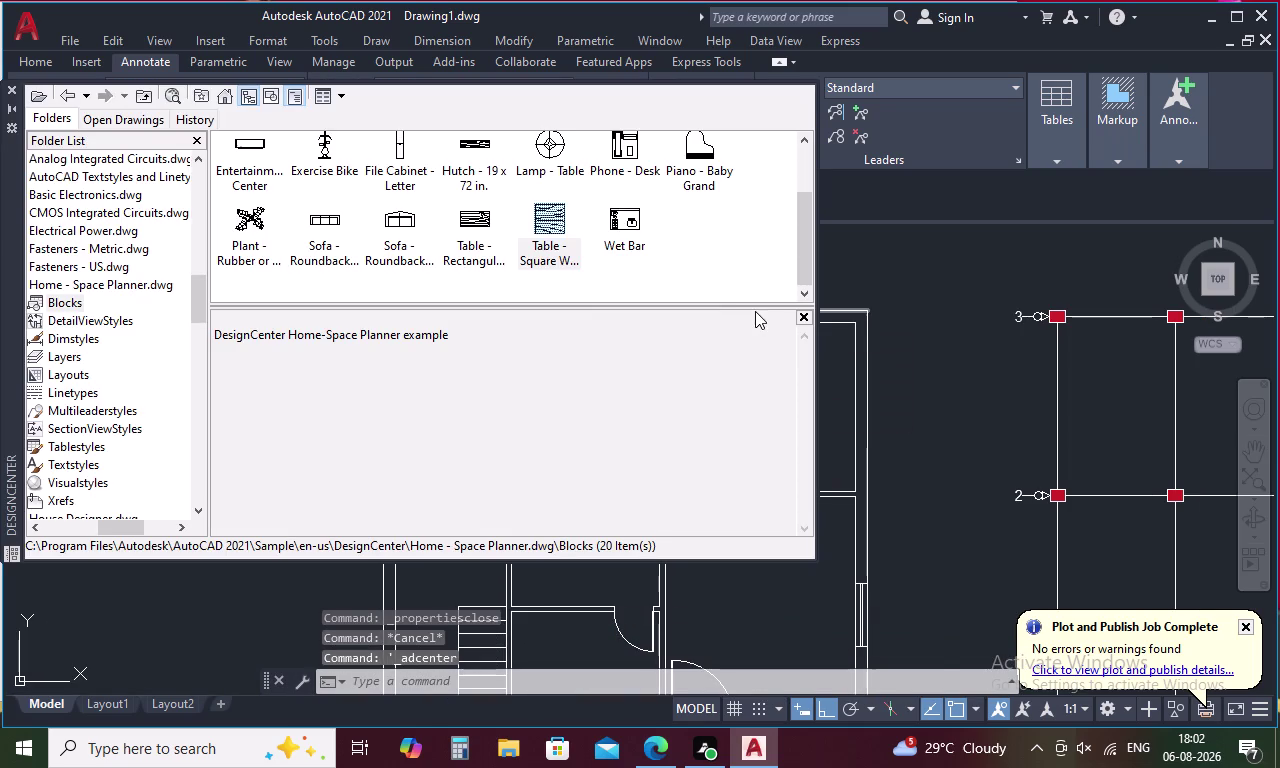
Insert the roundback sofa at the top of the room and the lamp table below it.
click(385, 215)
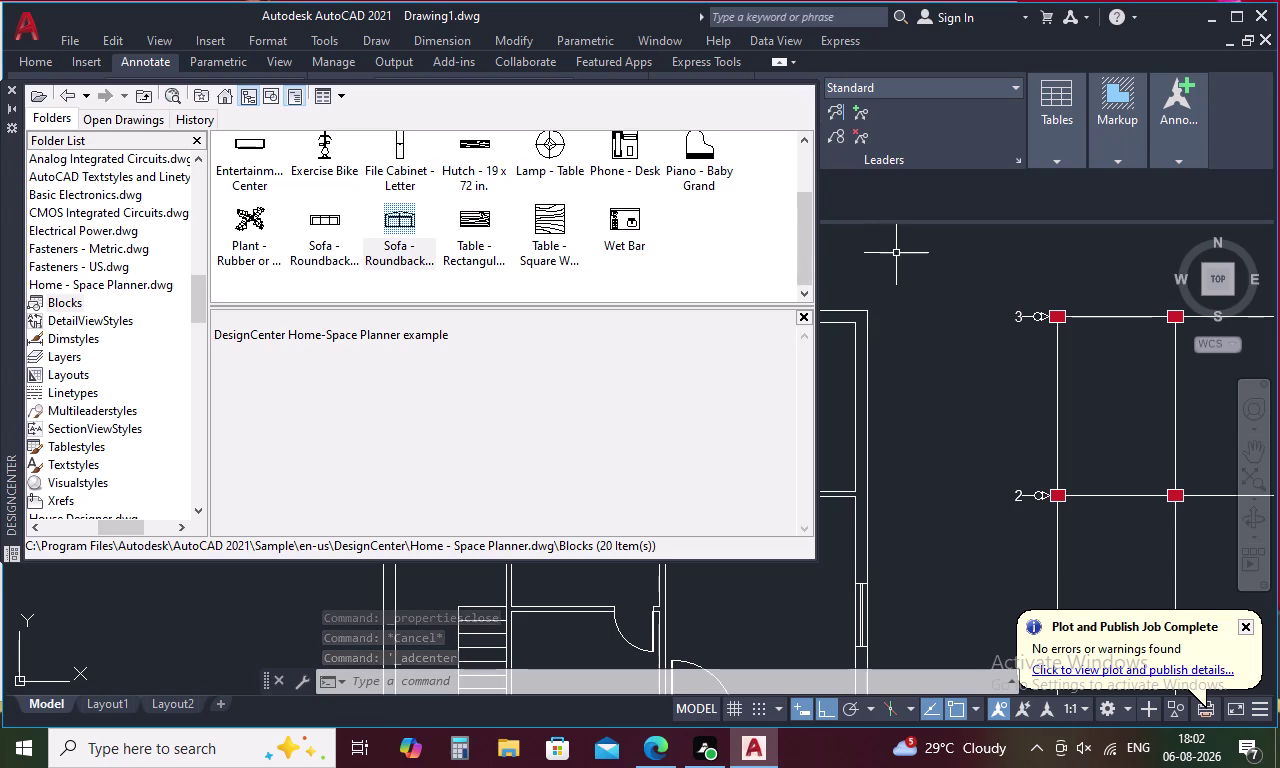
double_click(322, 220)
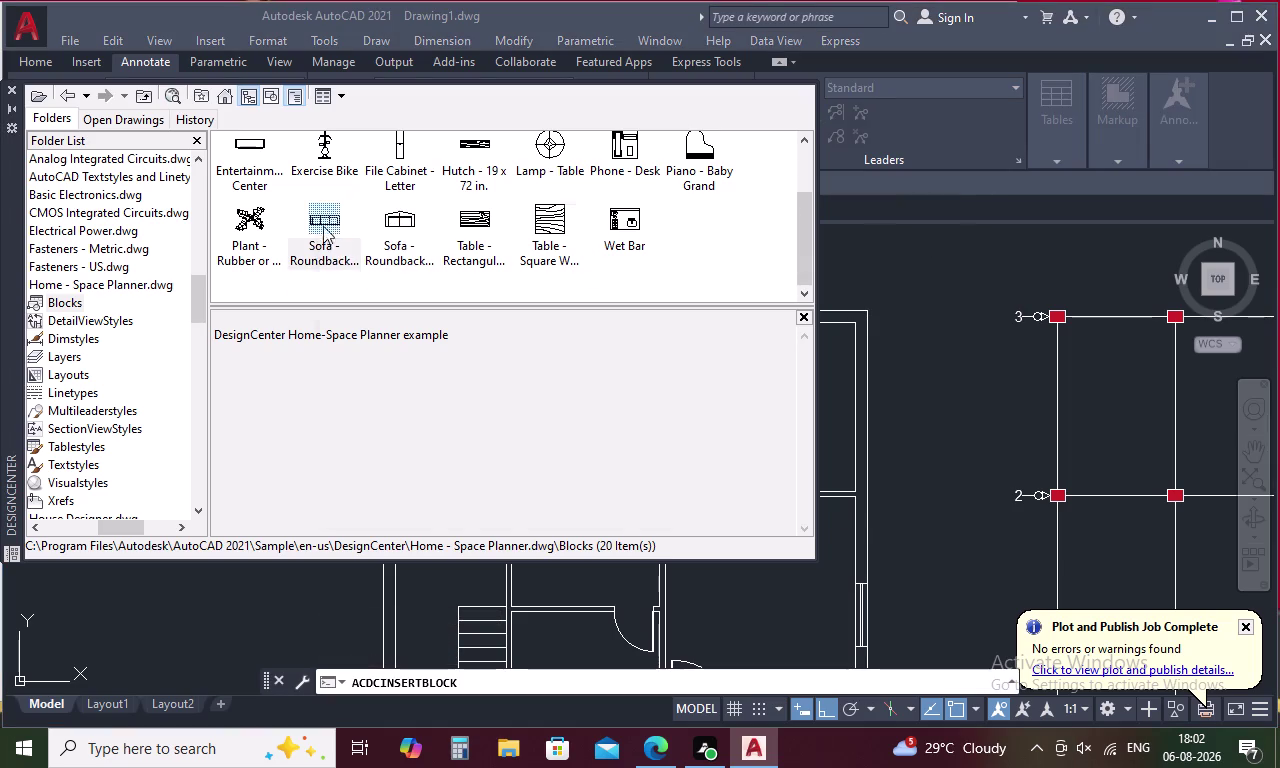
click(759, 496)
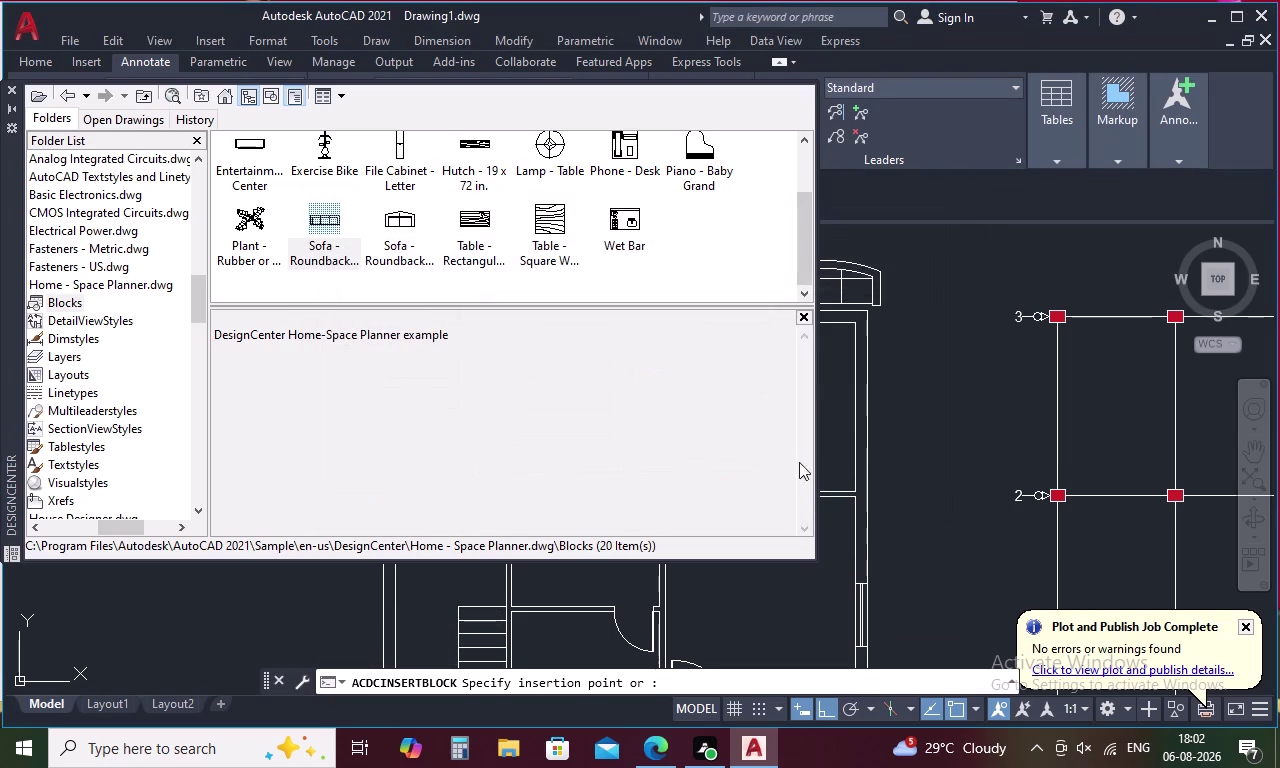
click(956, 245)
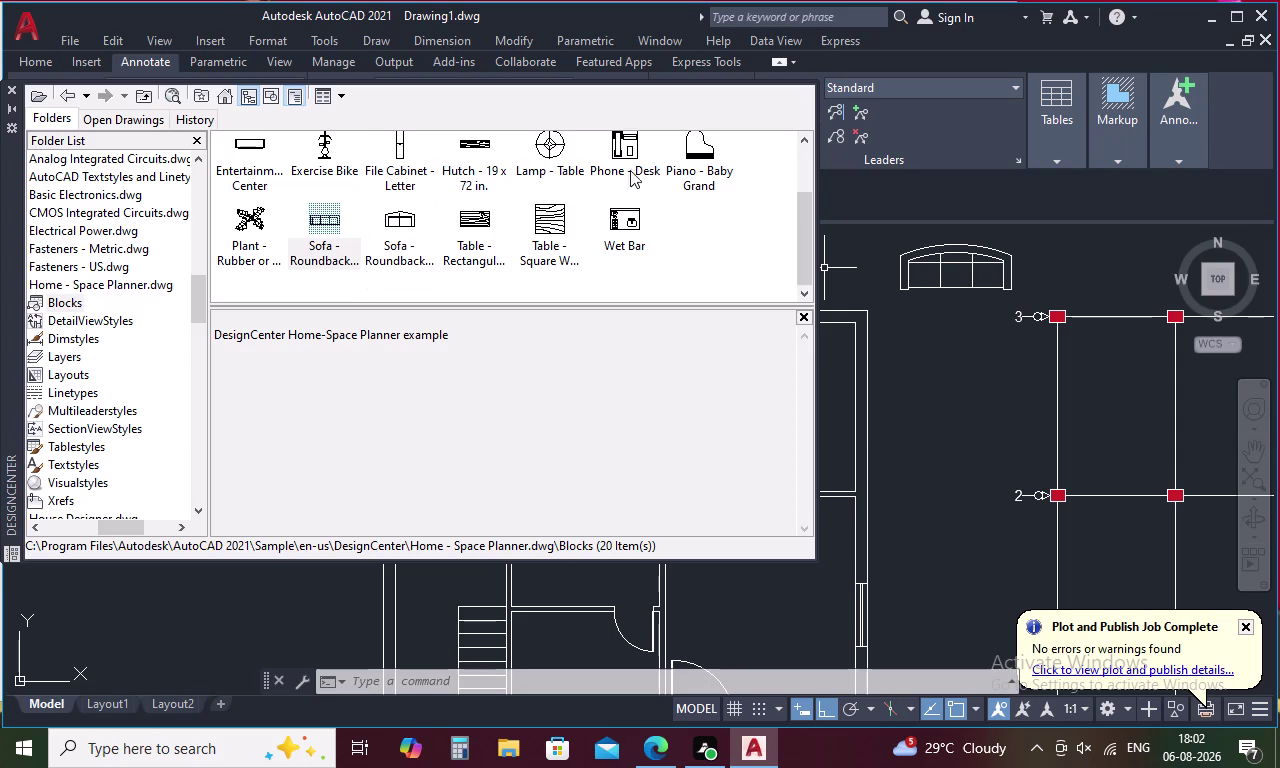
double_click(553, 154)
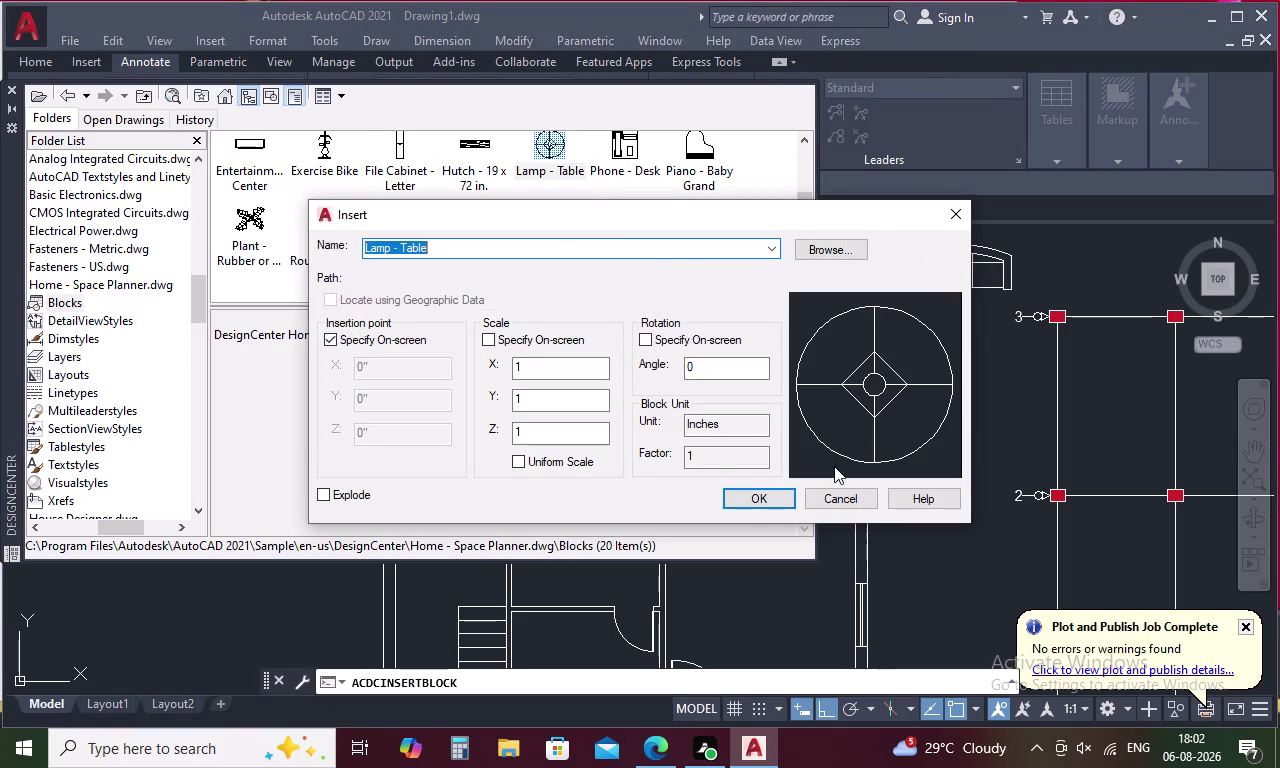
click(761, 504)
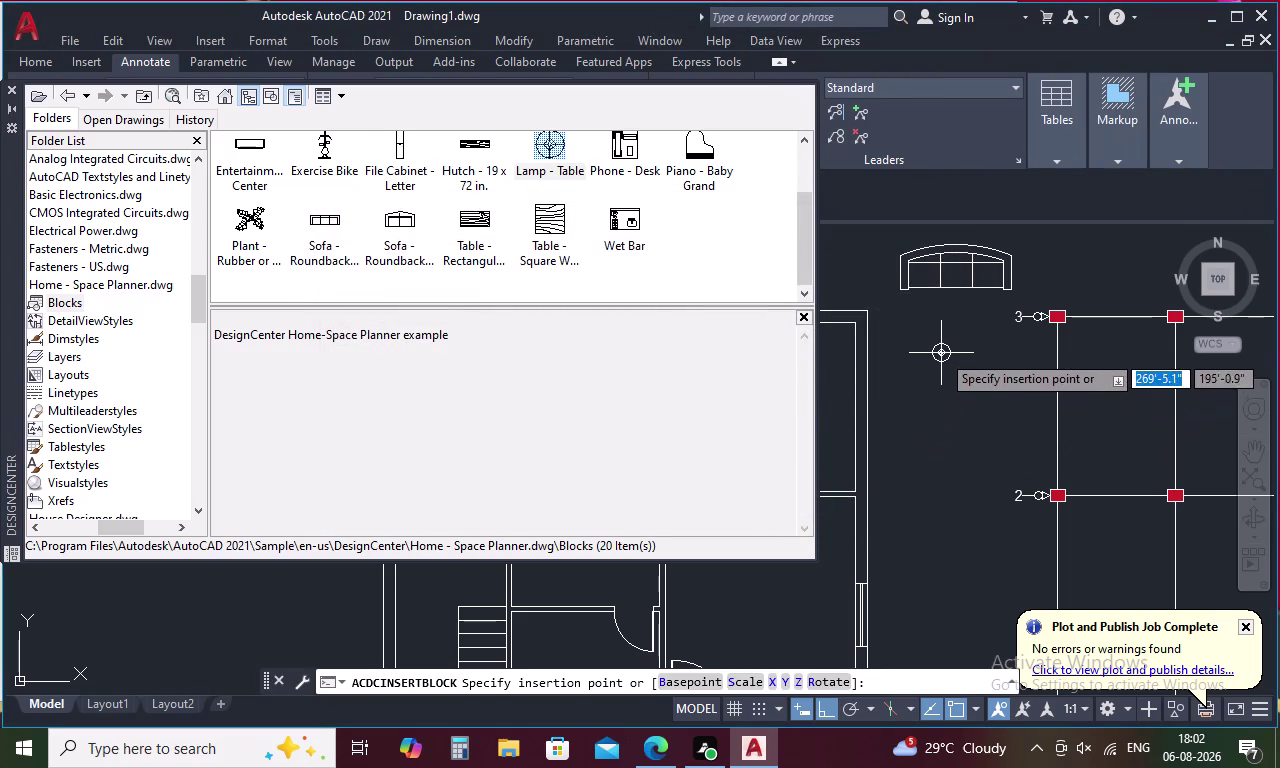
click(939, 338)
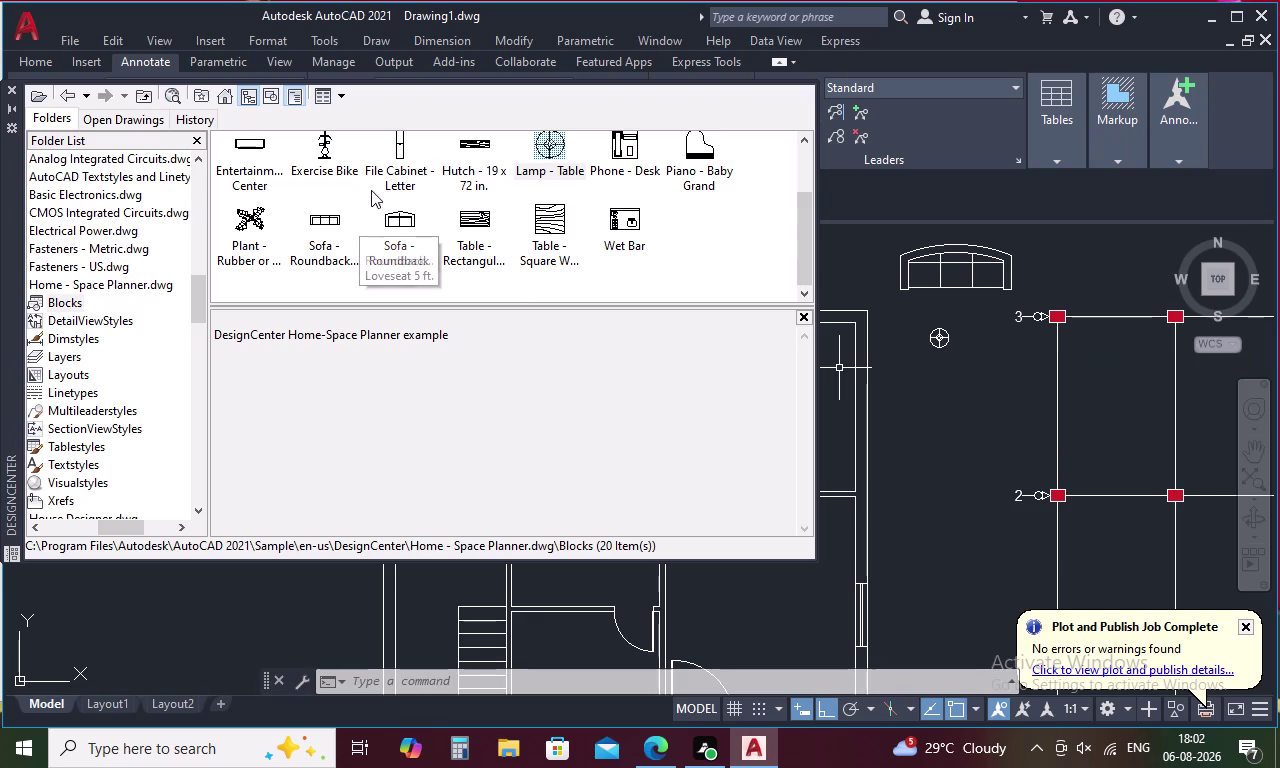
scroll(down, 3)
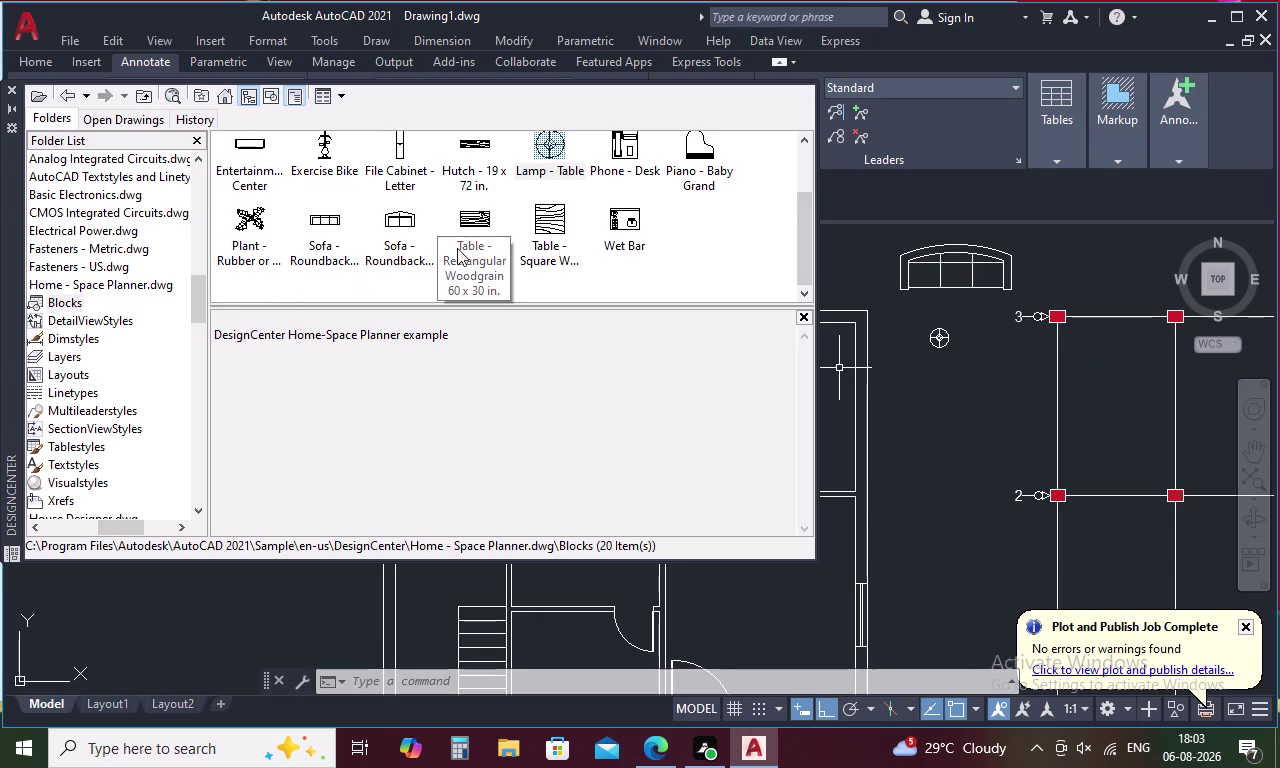
Insert the square woodgrain table below the lamp table, and the rectangular woodgrain table below that.
double_click(543, 227)
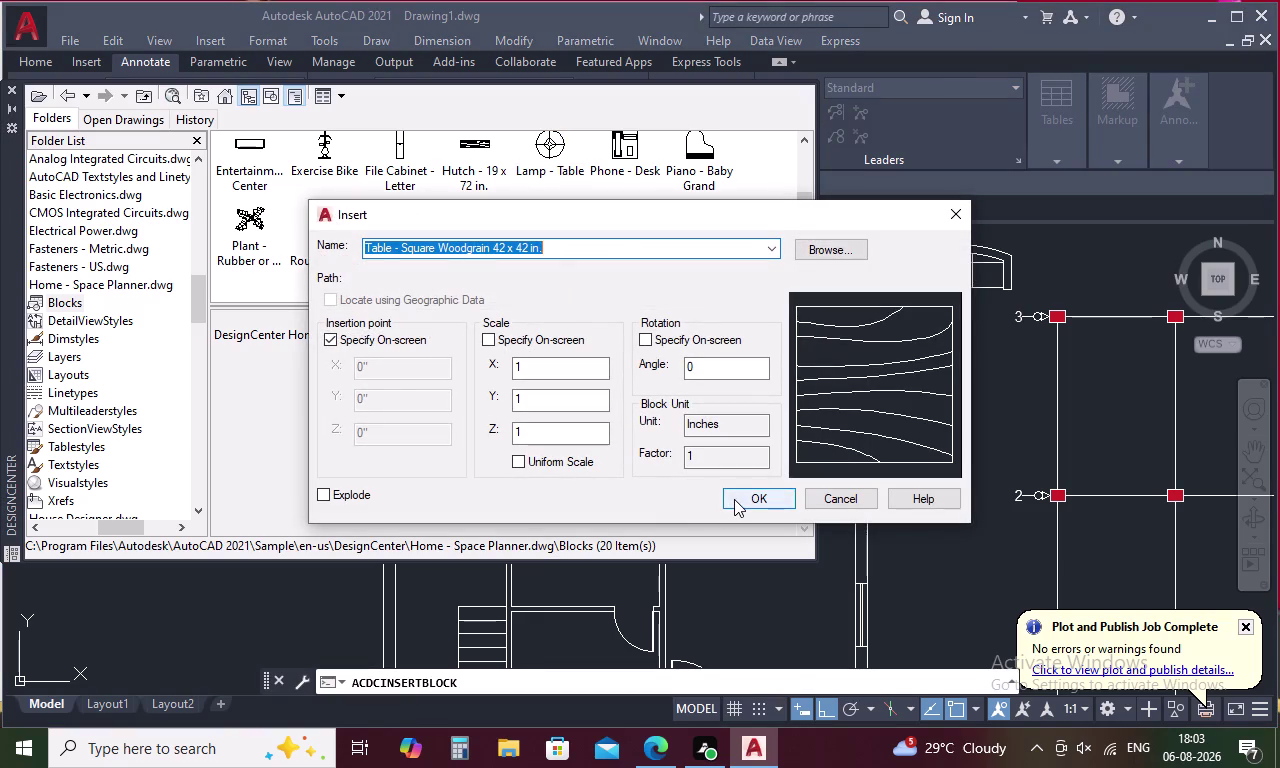
click(734, 499)
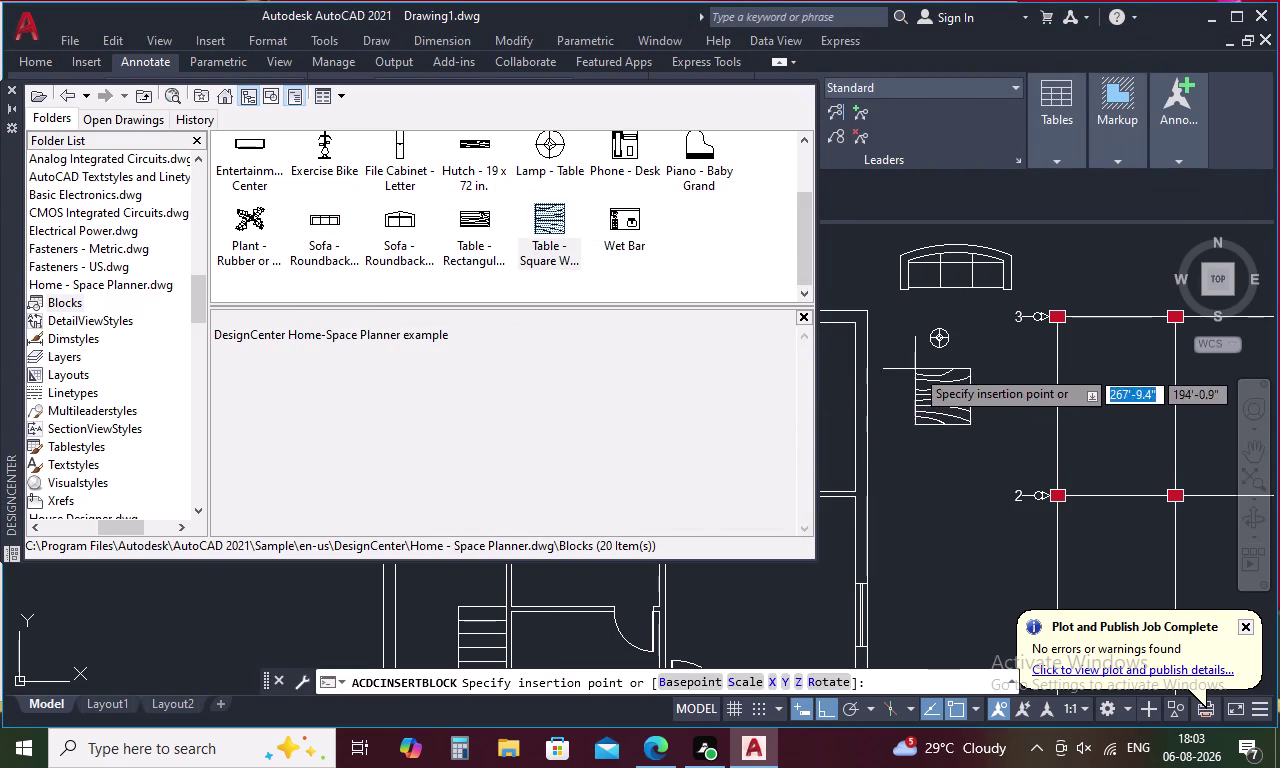
click(917, 365)
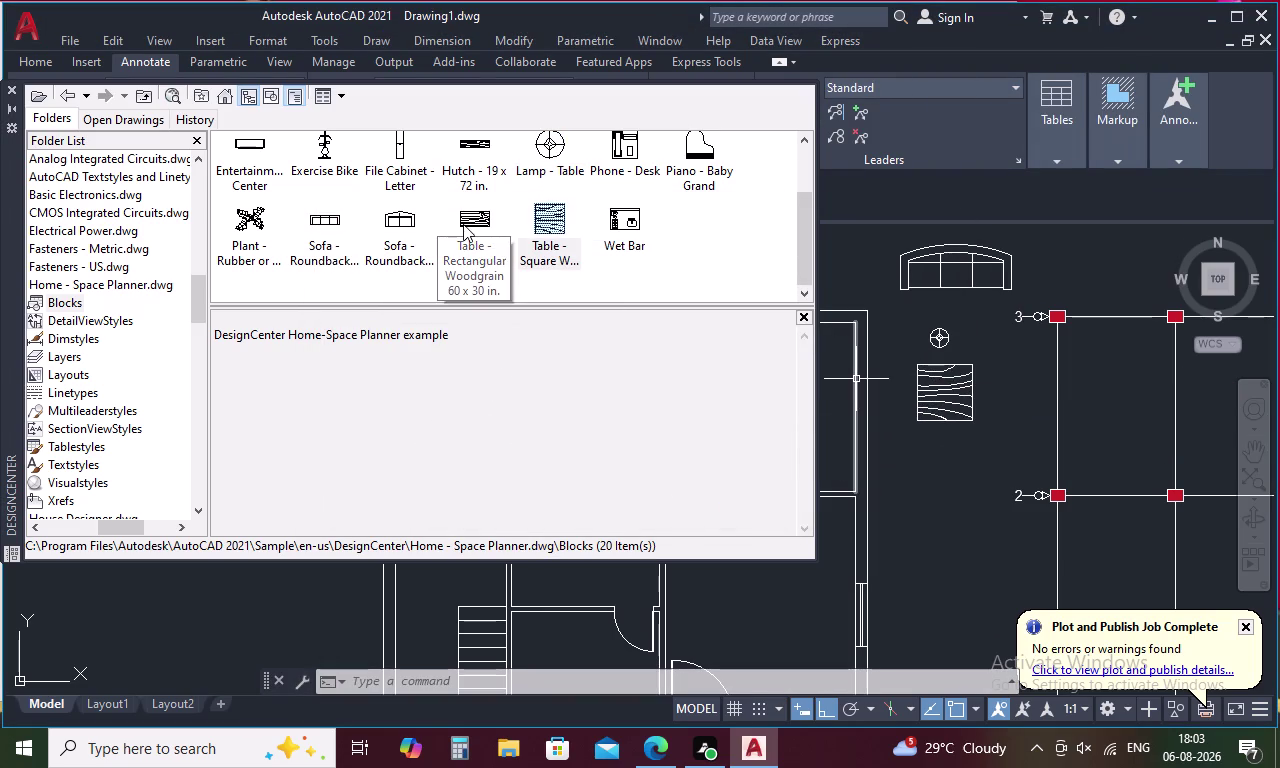
double_click(463, 220)
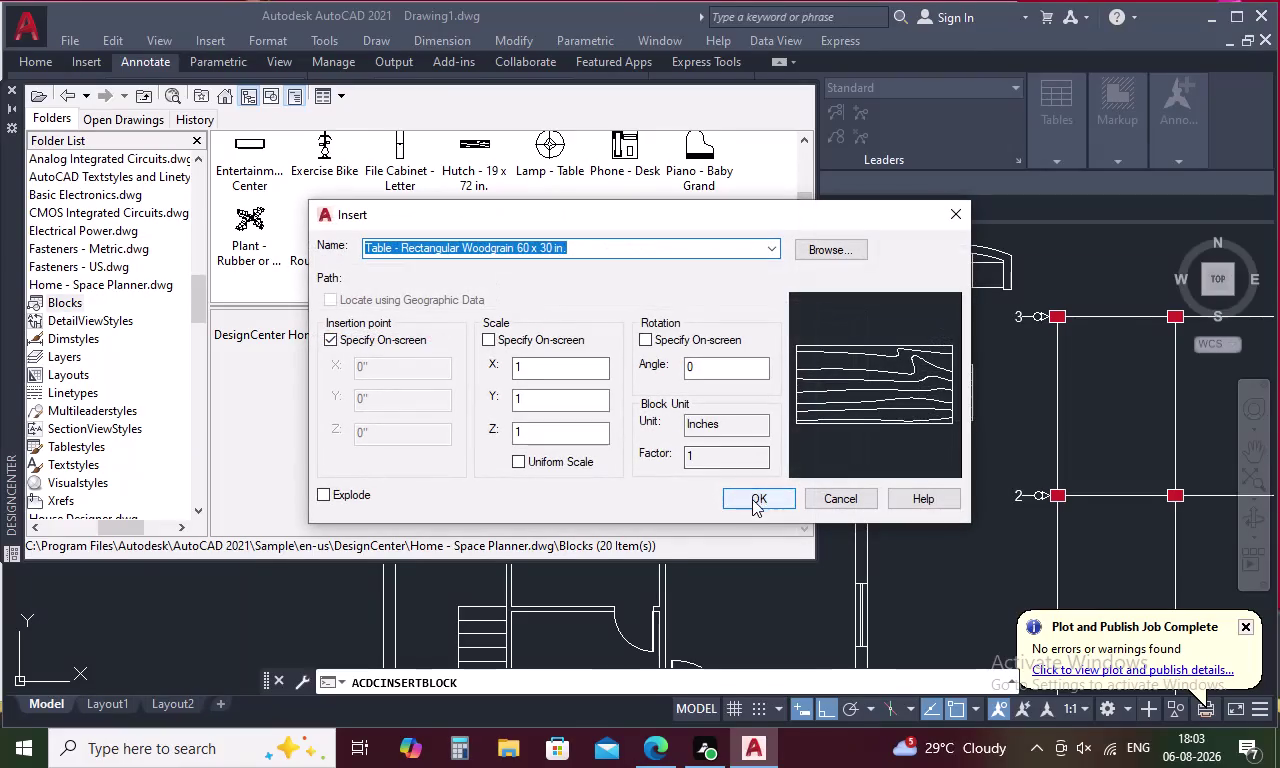
click(752, 496)
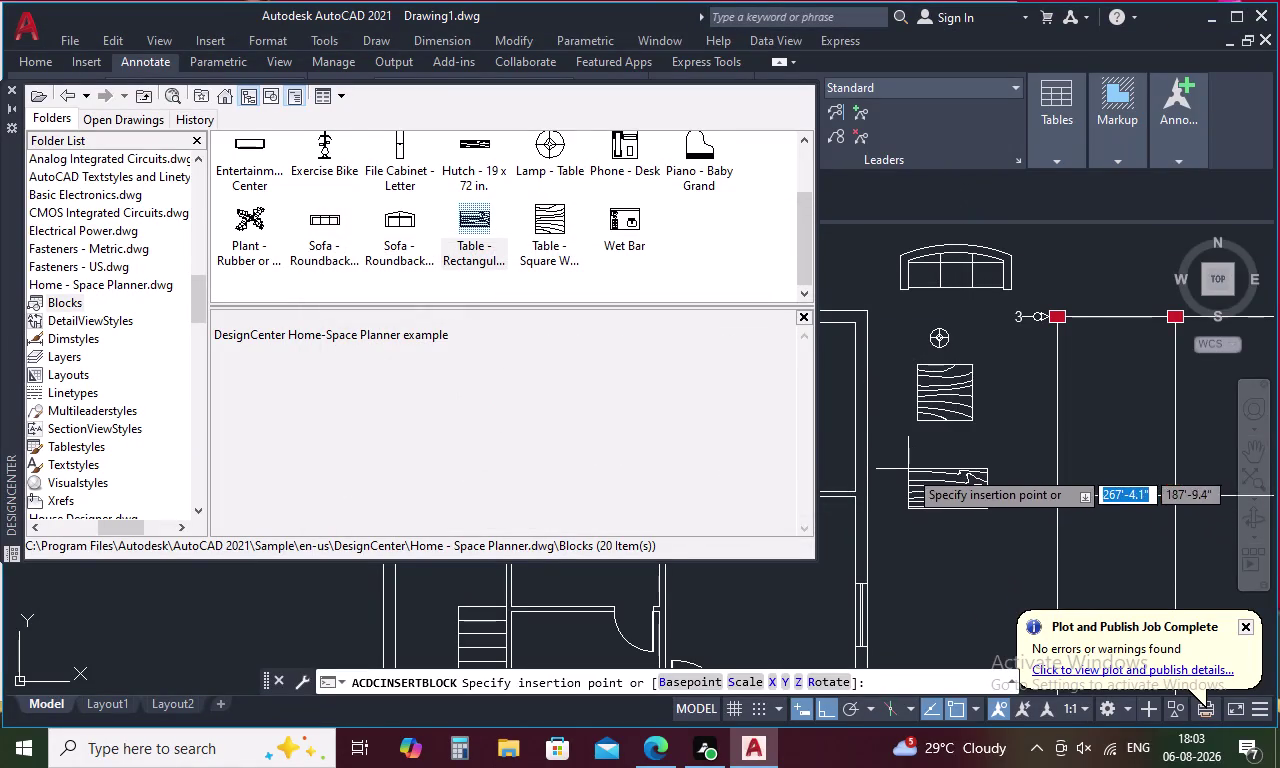
click(908, 464)
scroll(down, 3)
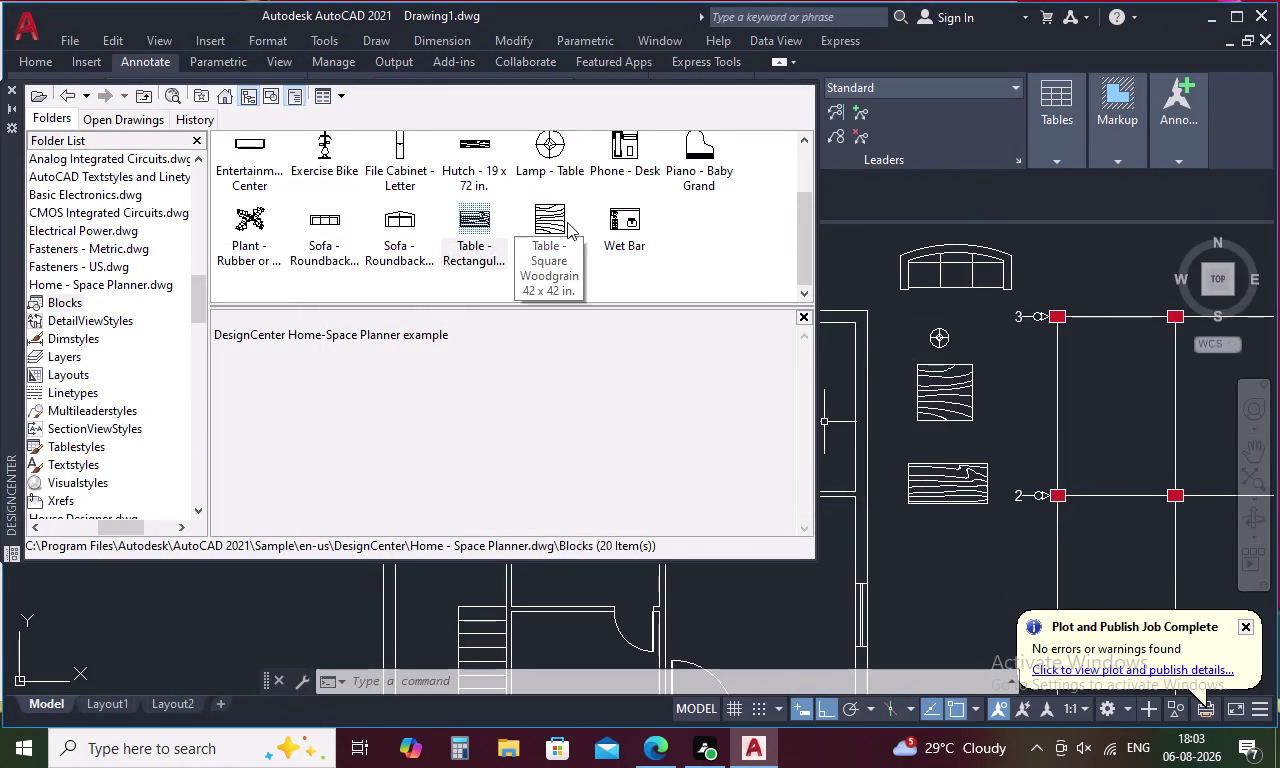
scroll(down, 3)
scroll(down, 3)
scroll(up, 3)
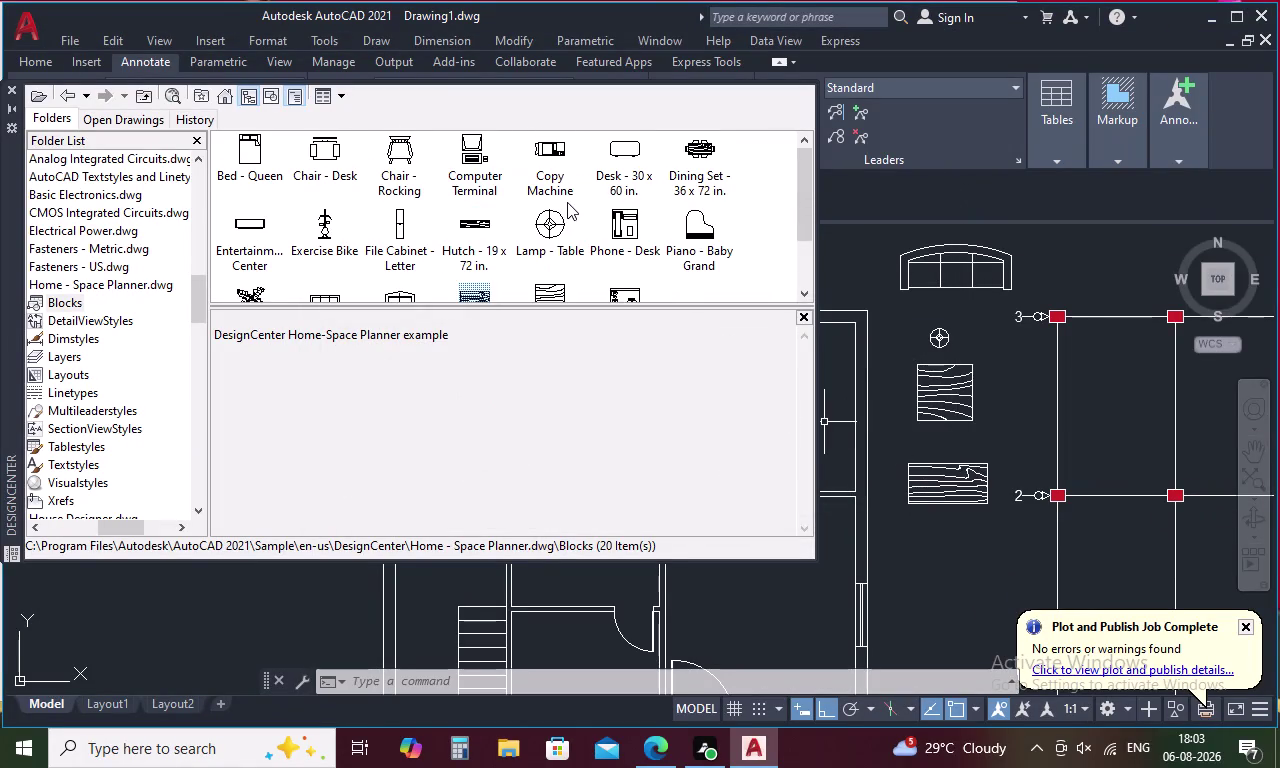
Insert the desk chair below the tables and the rocking chair left of the sofa.
double_click(313, 149)
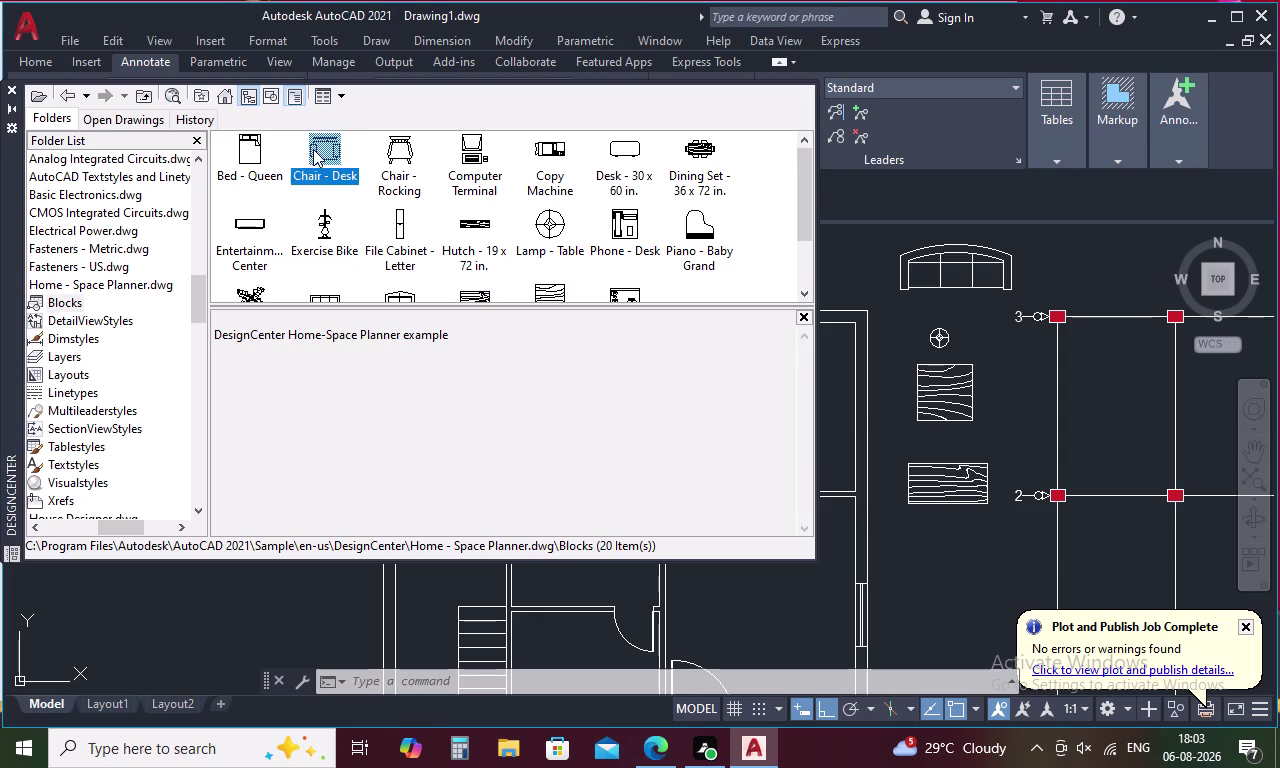
click(759, 493)
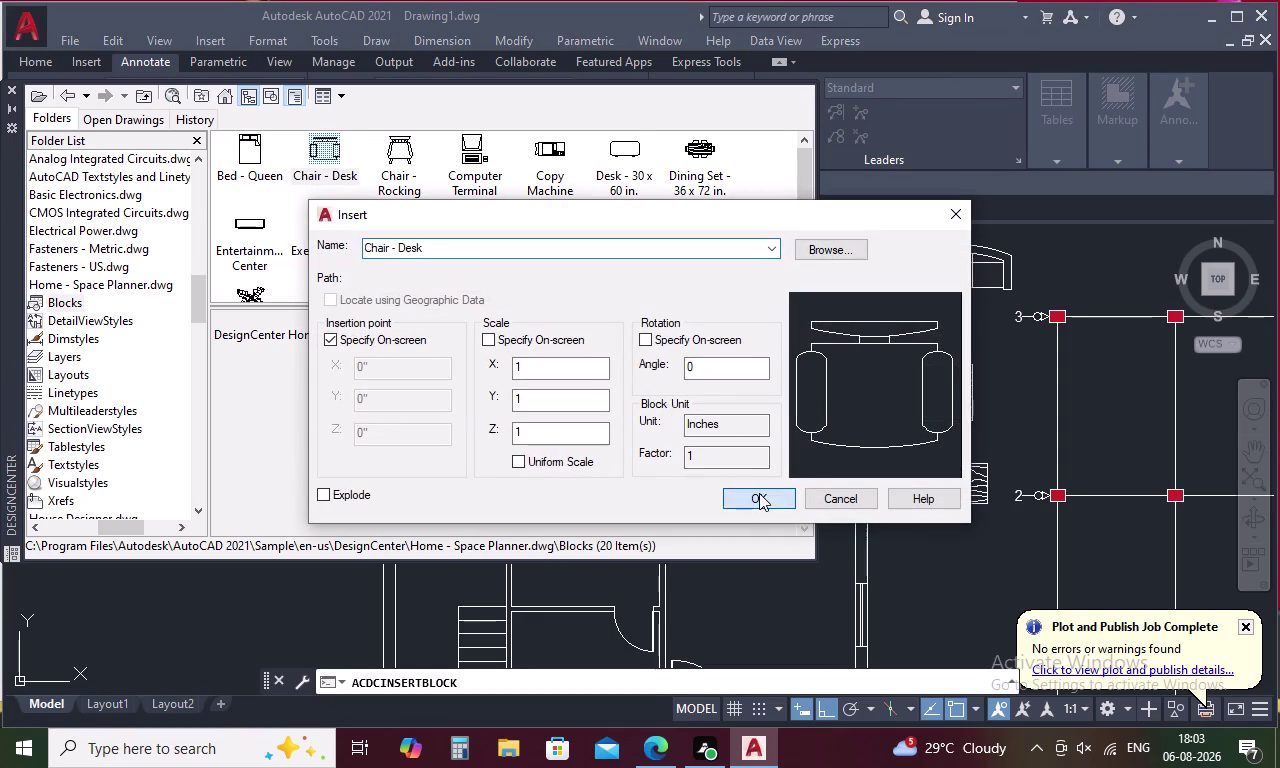
click(920, 536)
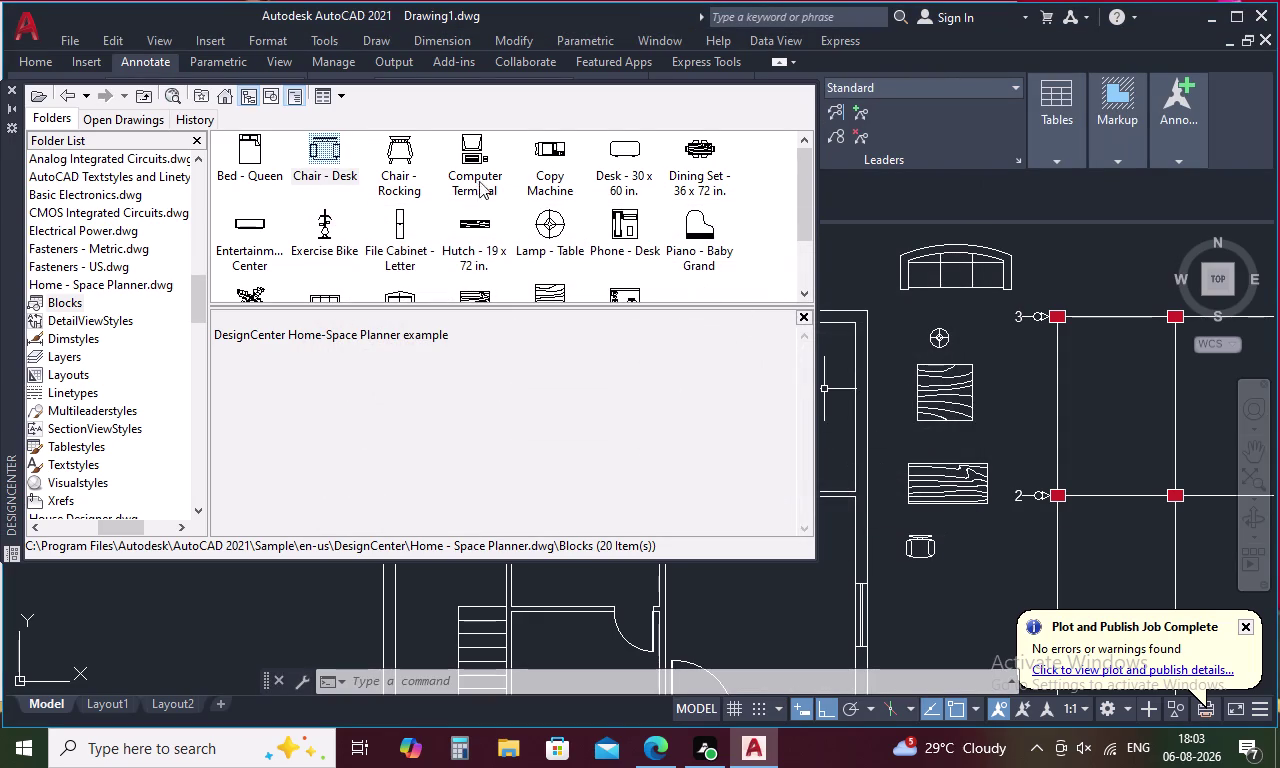
double_click(402, 149)
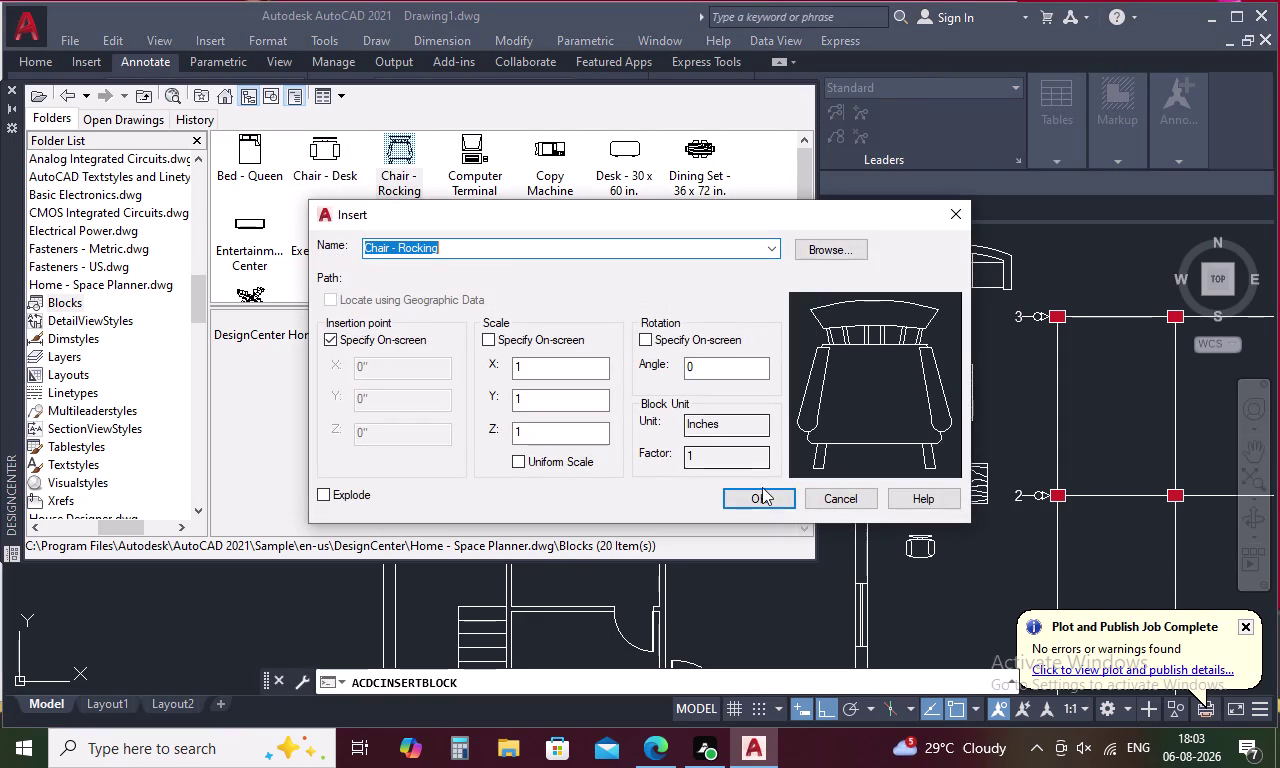
click(765, 494)
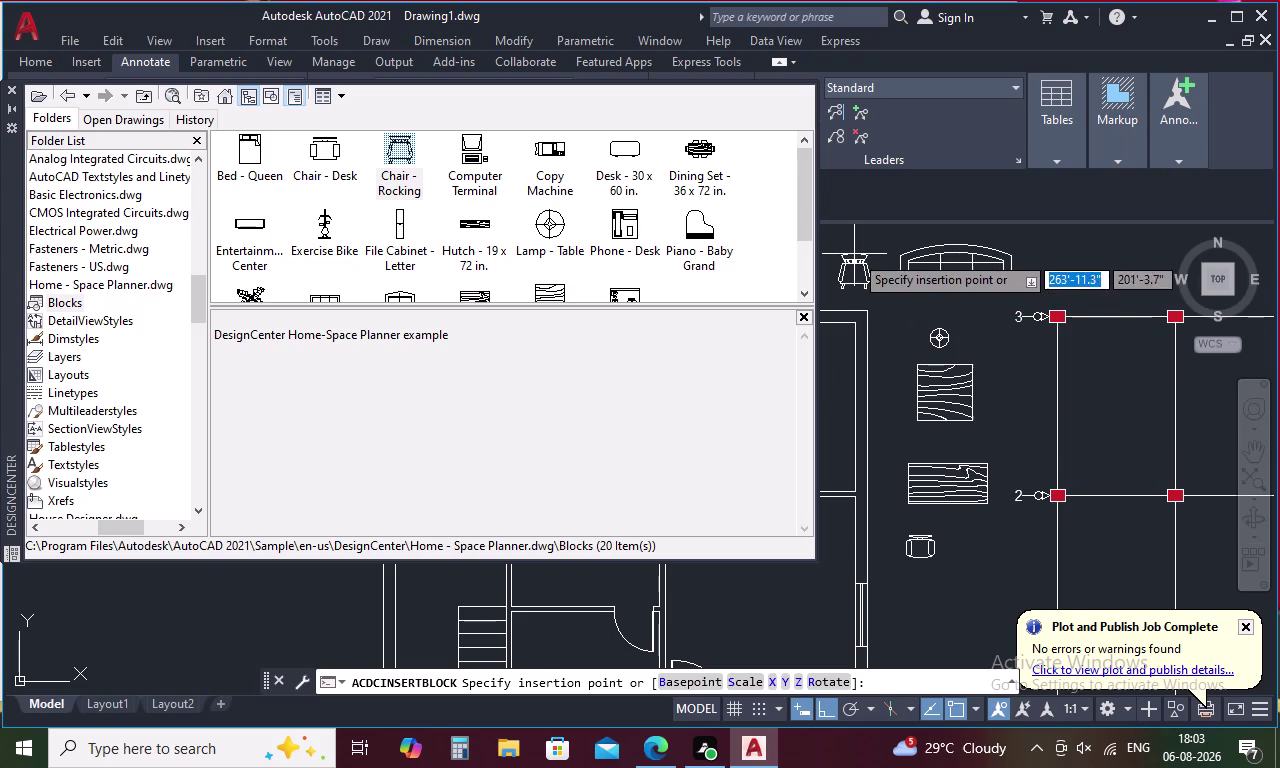
click(854, 254)
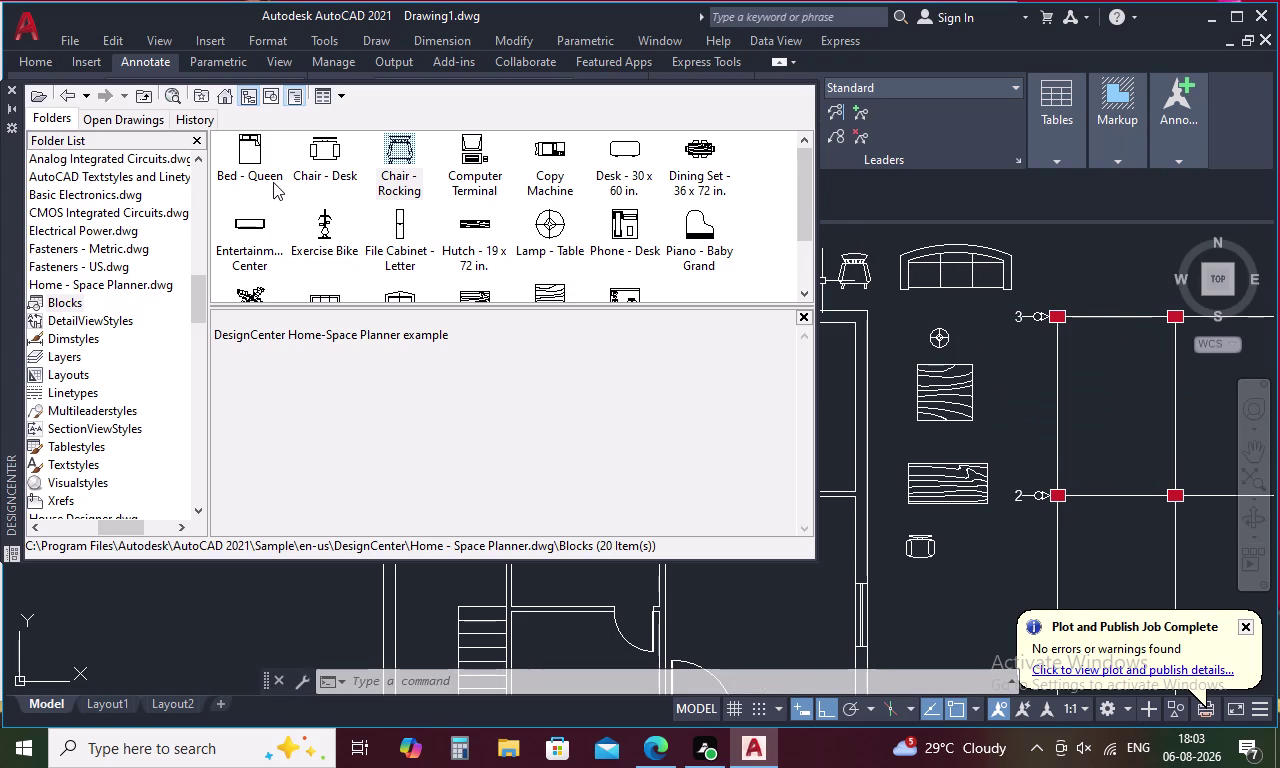
Insert the queen bed in the lower part of the room.
double_click(251, 165)
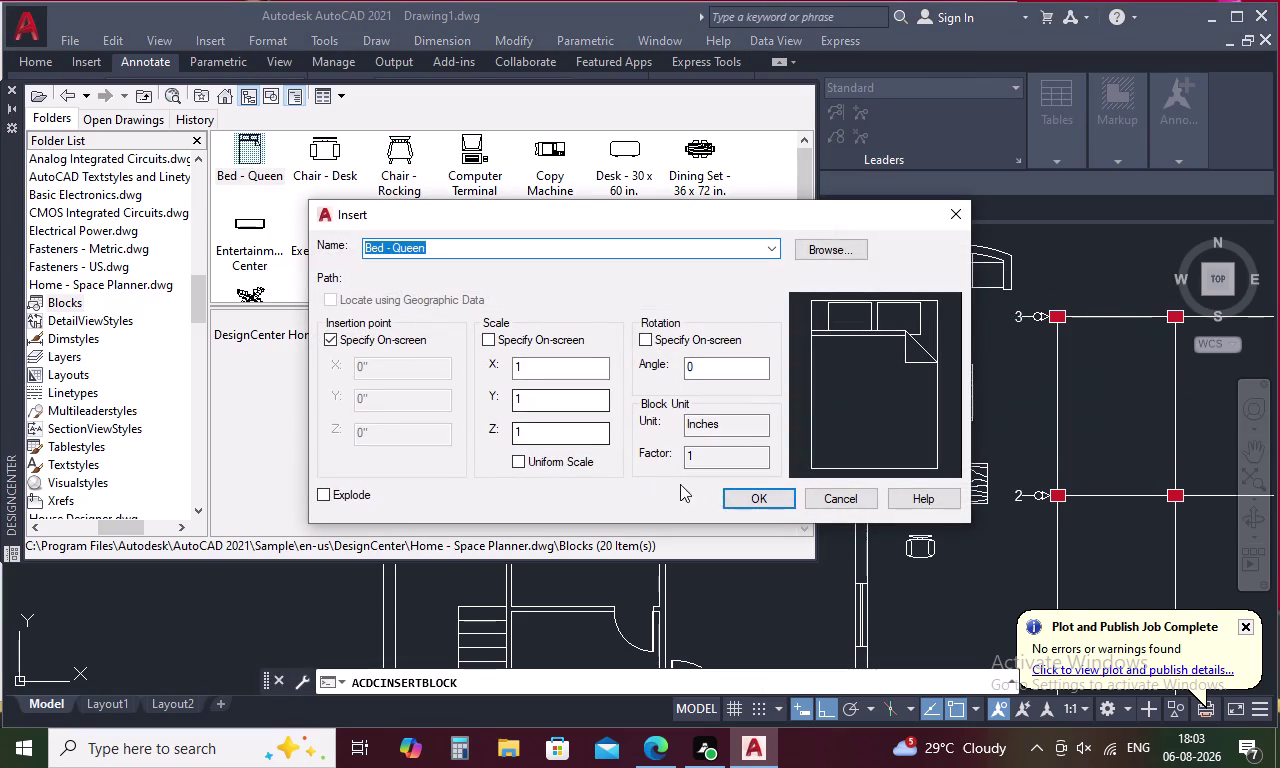
click(735, 494)
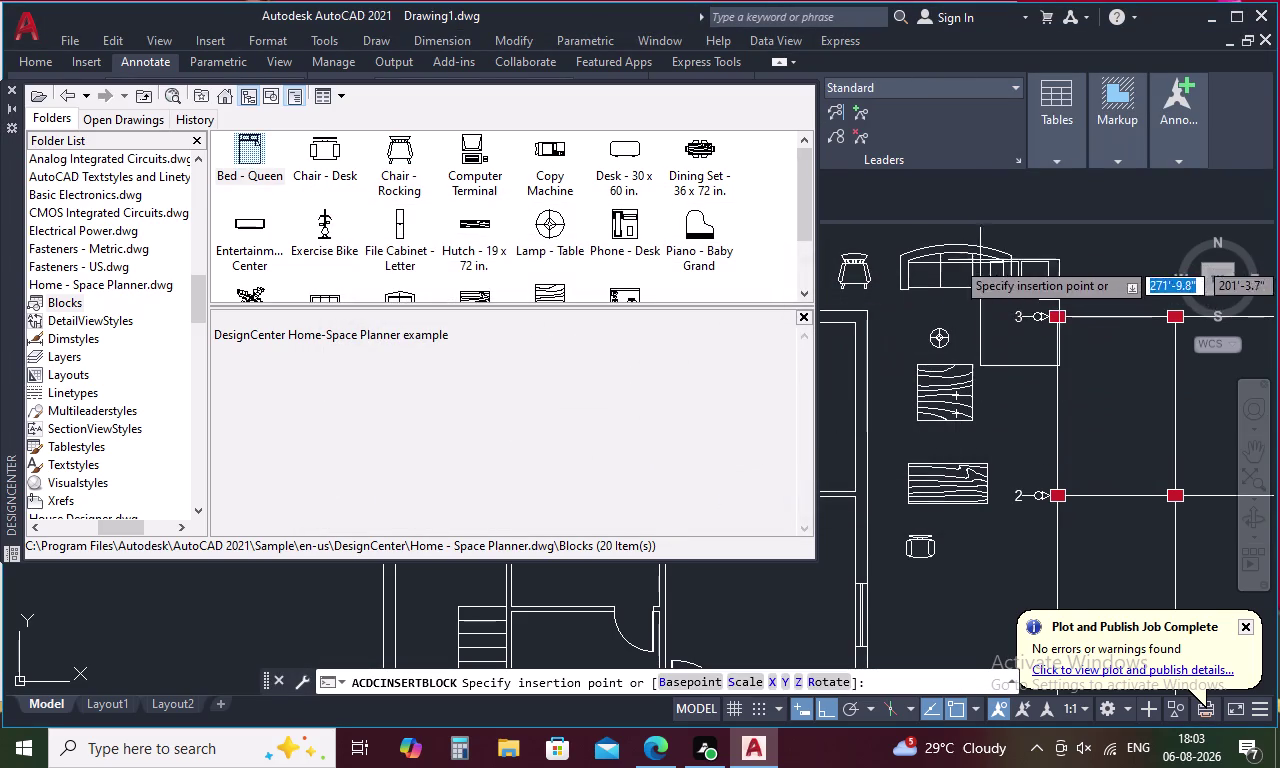
click(957, 541)
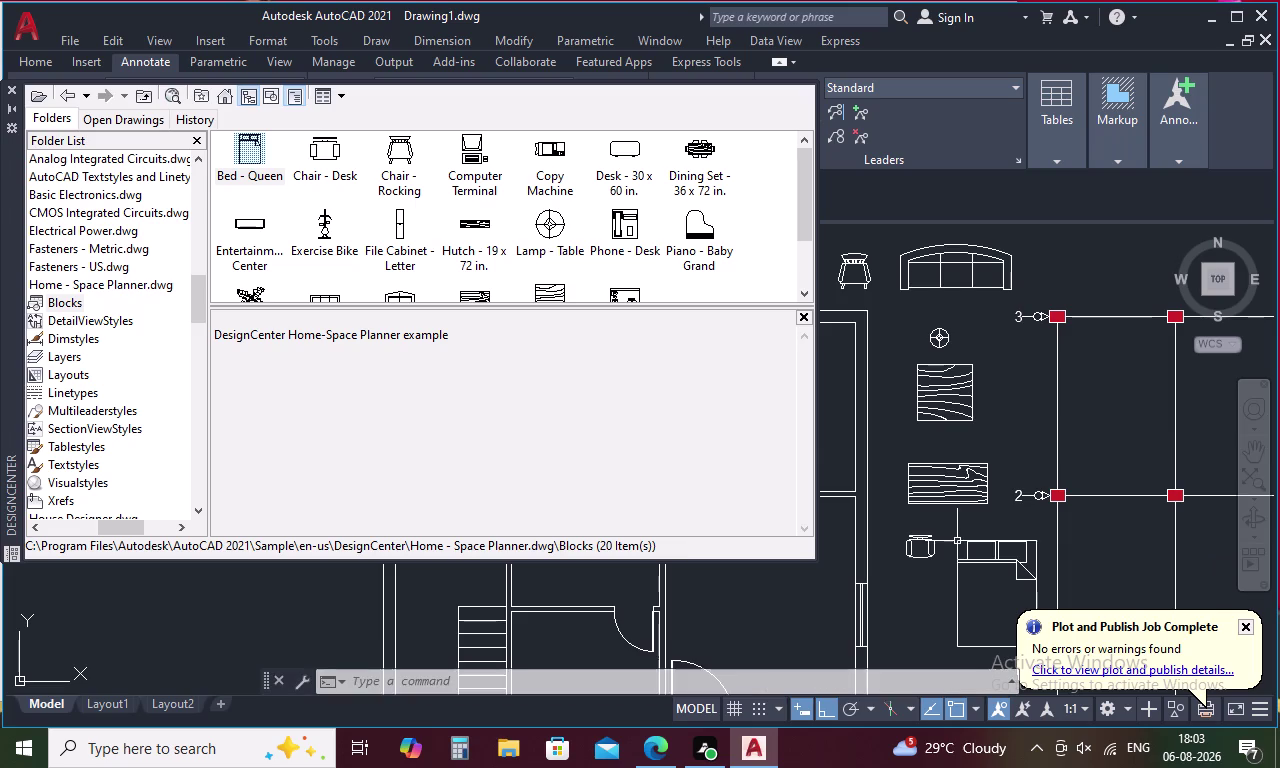
Zoom out and return DesignCenter to the Sample folder.
scroll(down, 3)
scroll(up, 3)
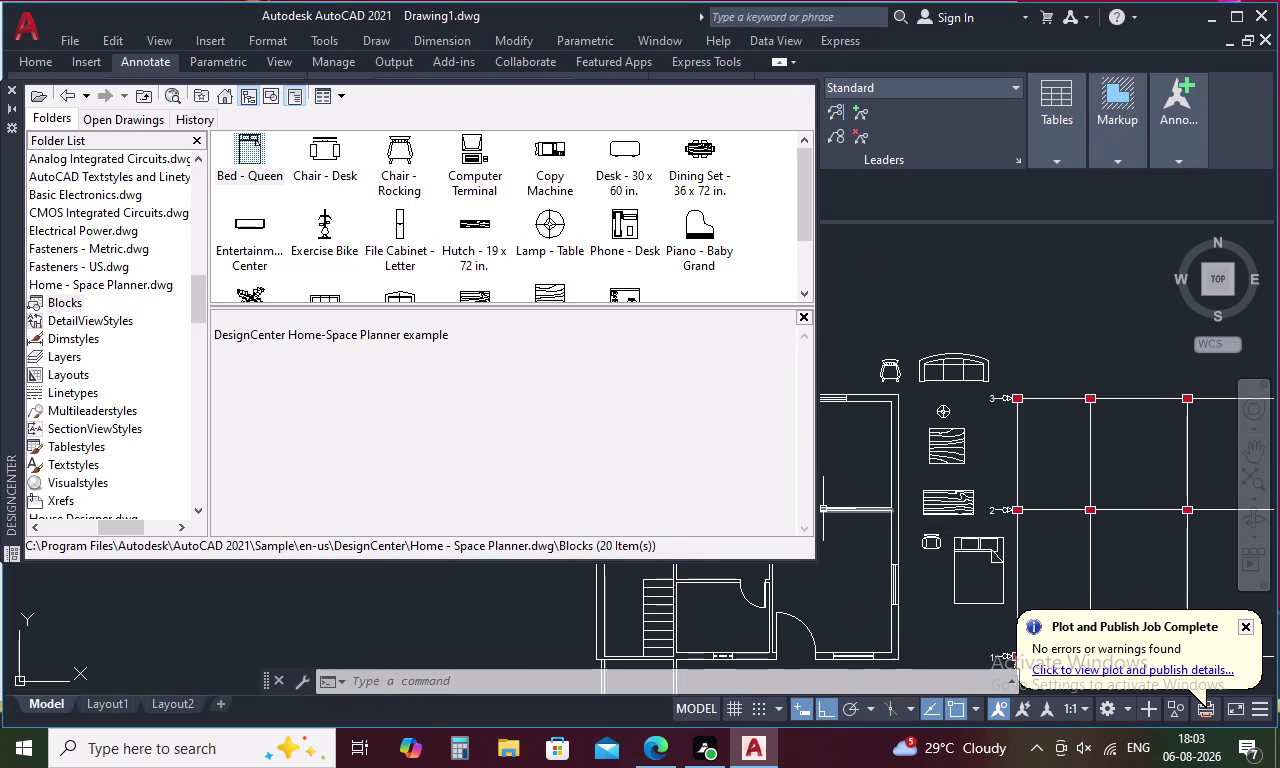
scroll(down, 3)
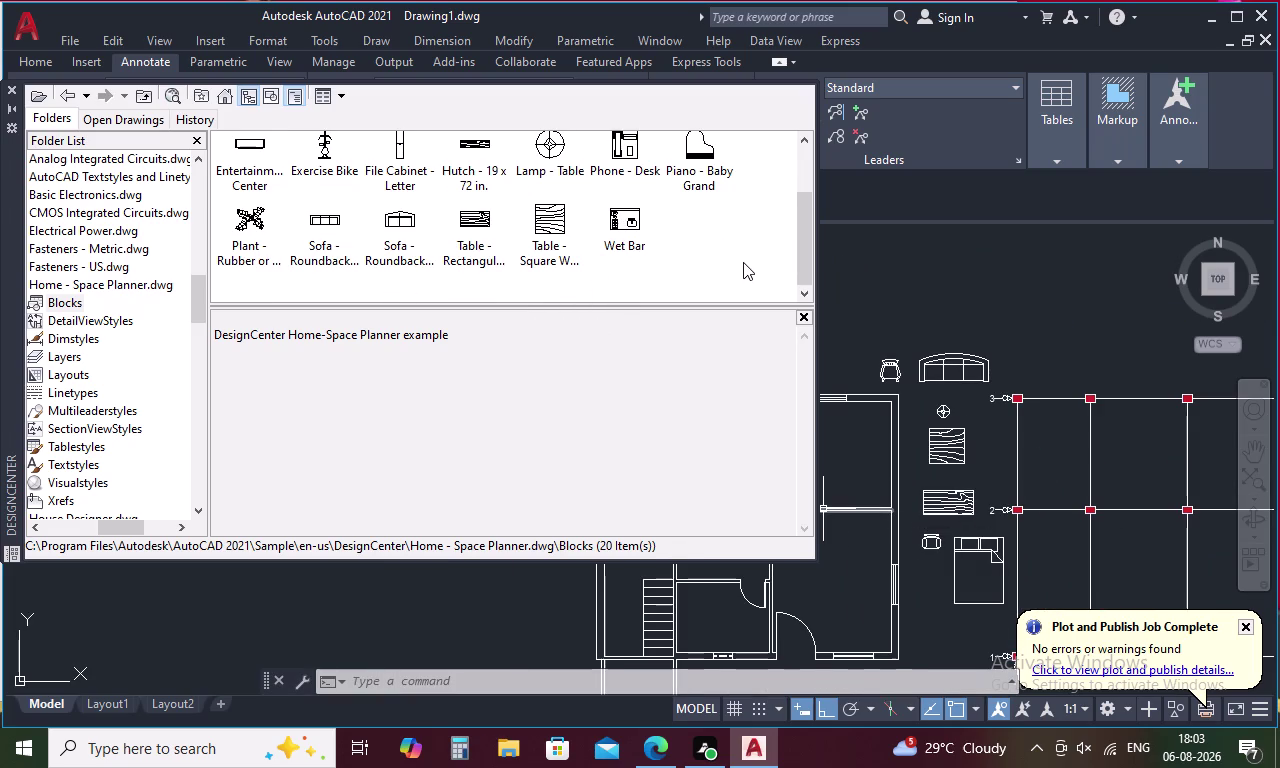
click(226, 98)
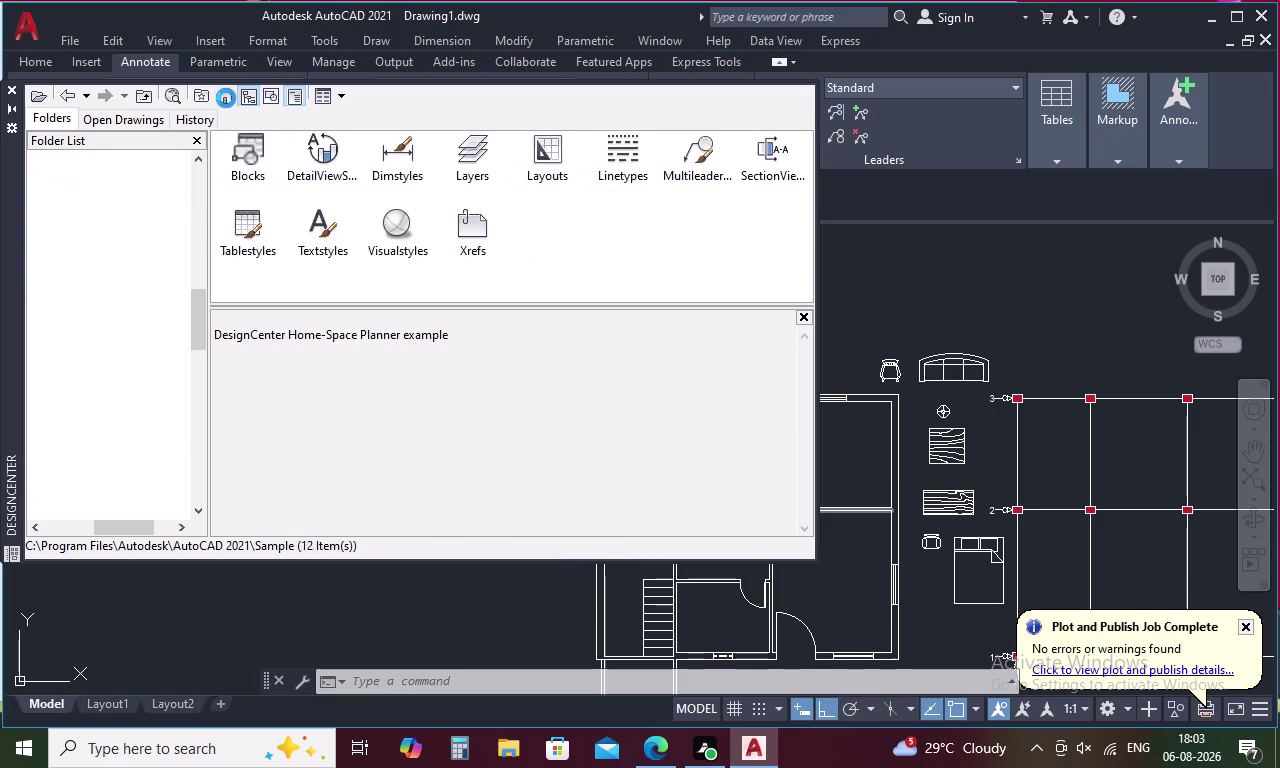
Browse to the DesignCenter sample drawings and list the blocks in House Designer.dwg.
double_click(402, 156)
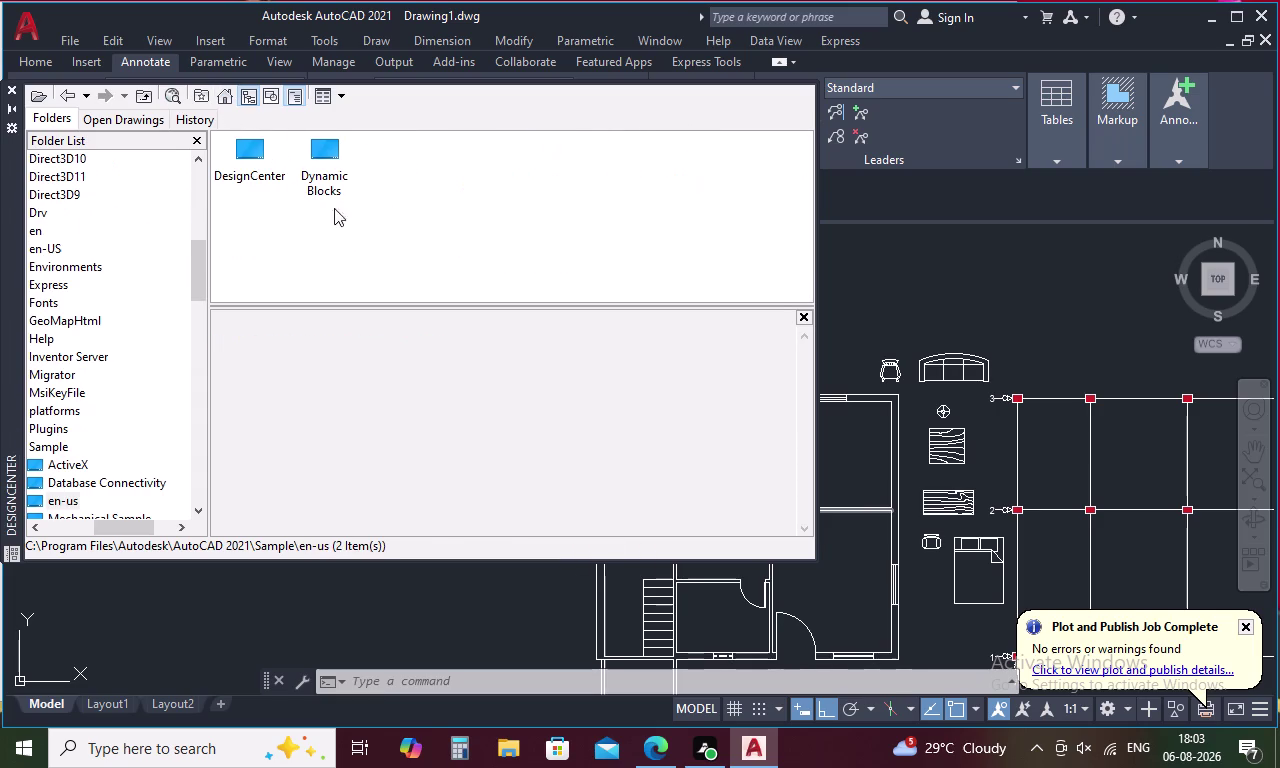
click(256, 151)
double_click(256, 151)
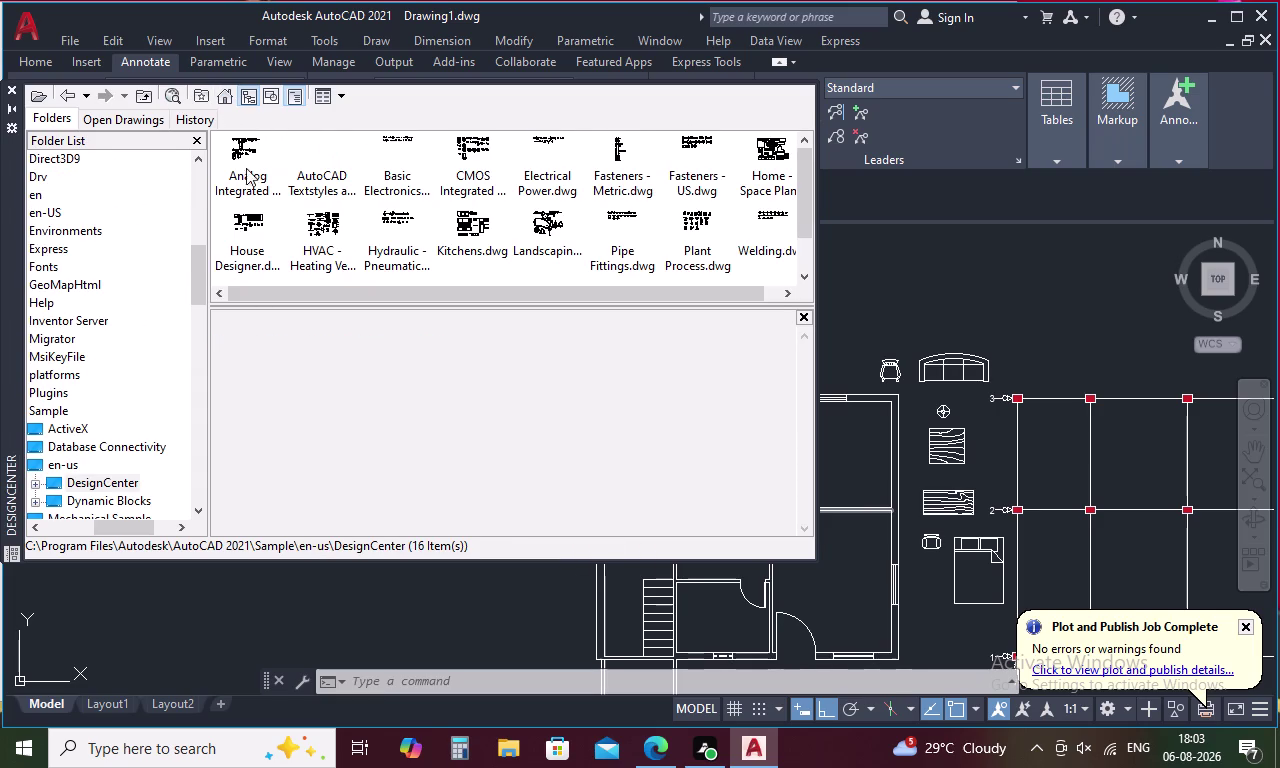
scroll(down, 3)
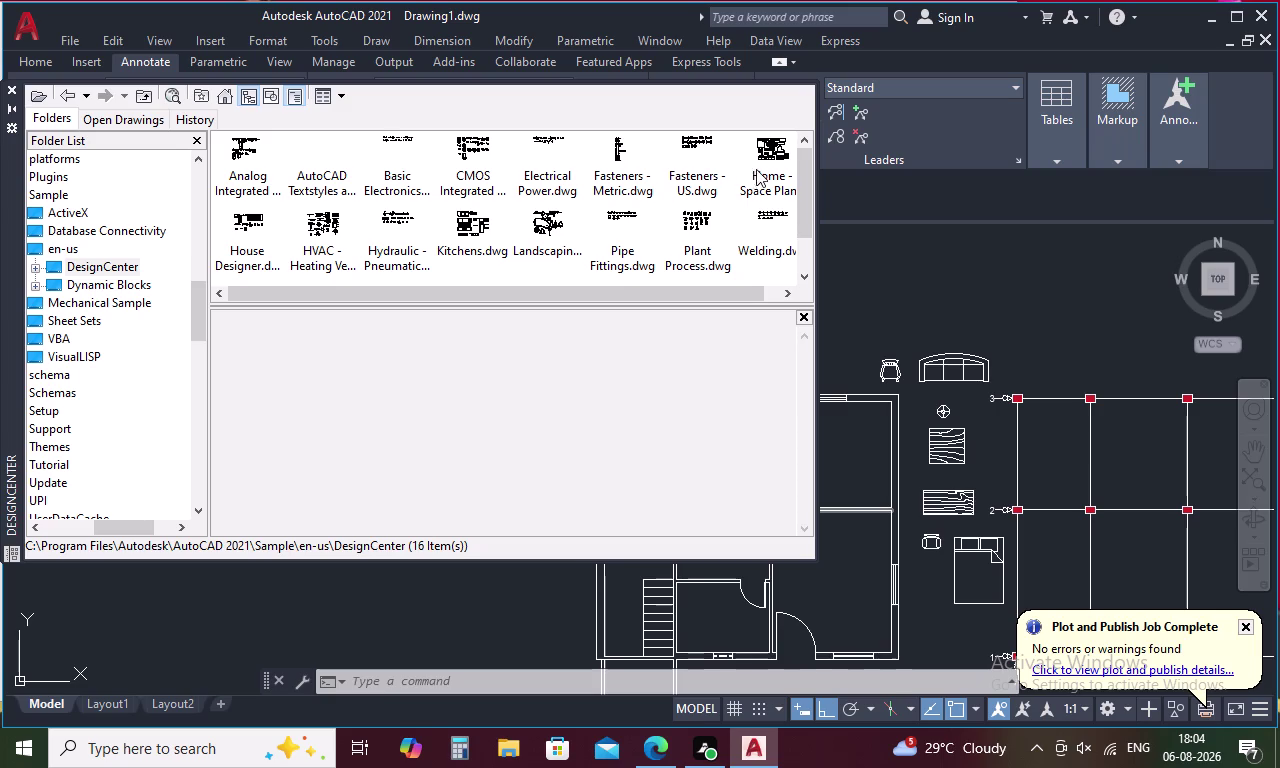
click(255, 255)
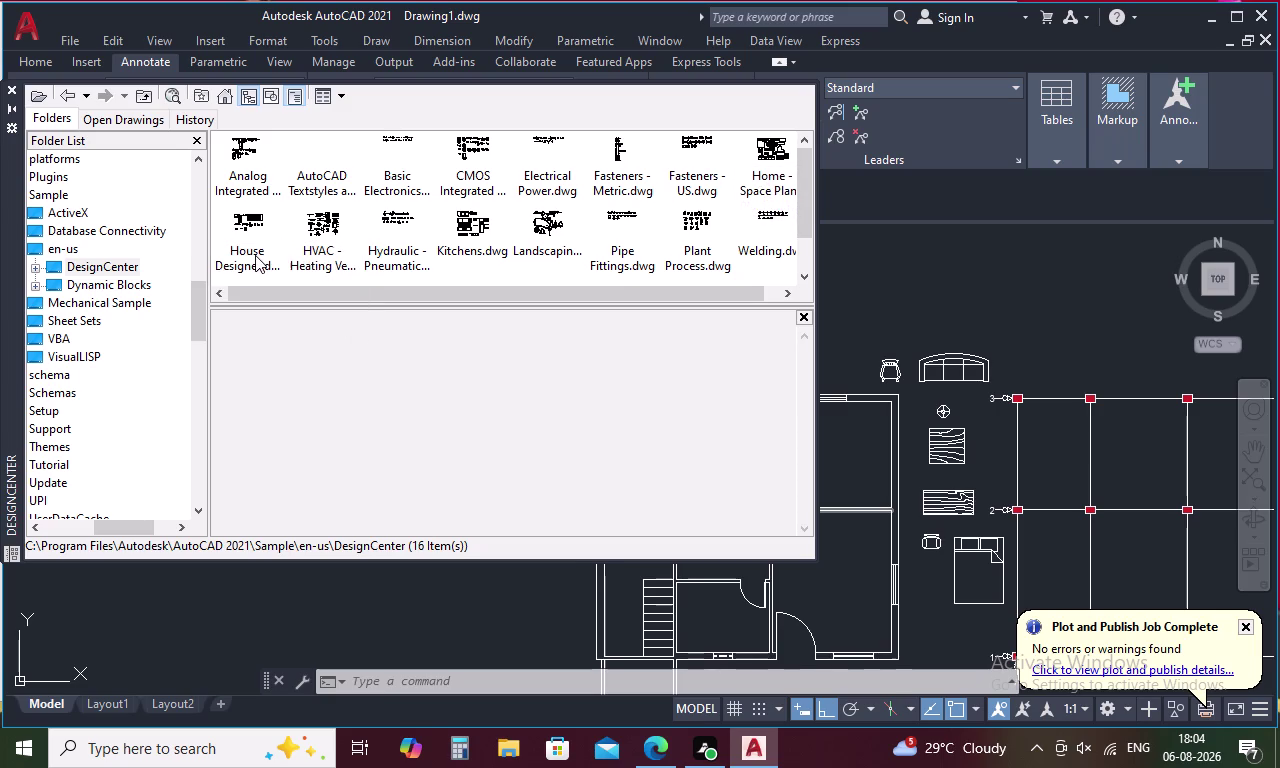
click(255, 255)
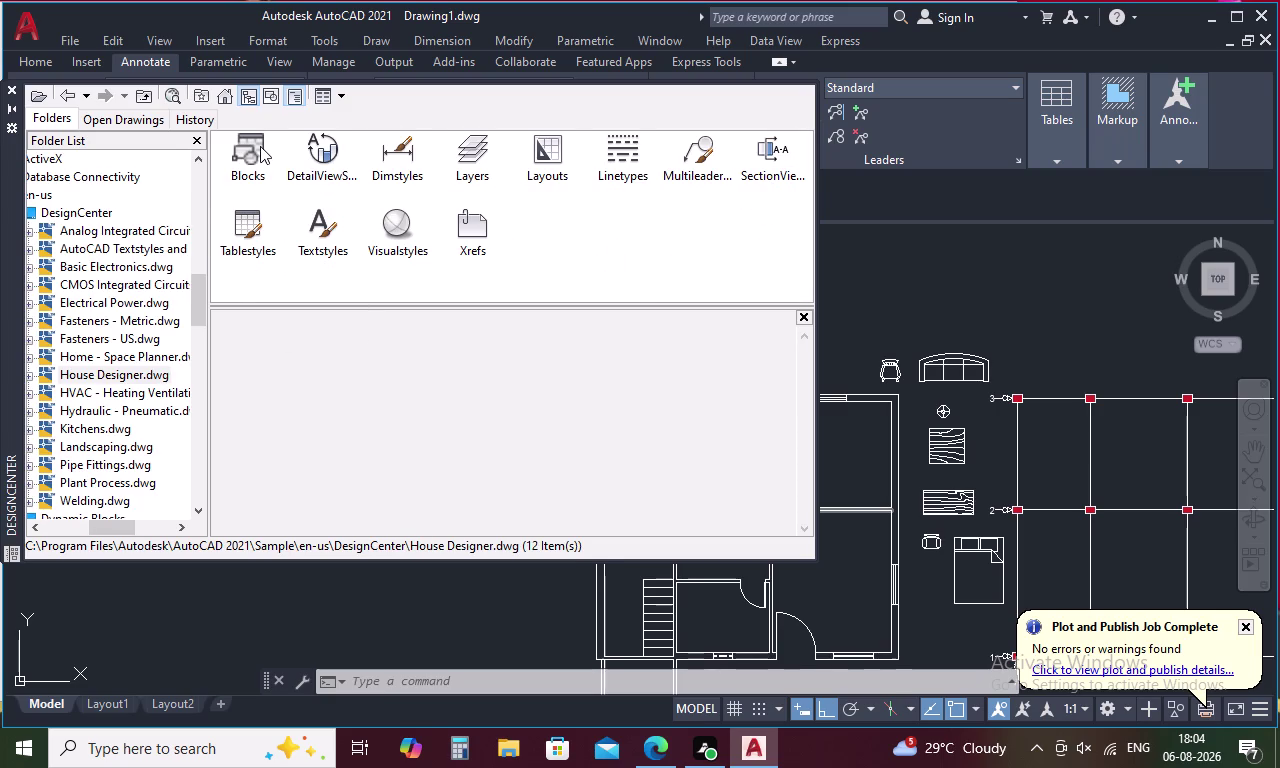
double_click(260, 146)
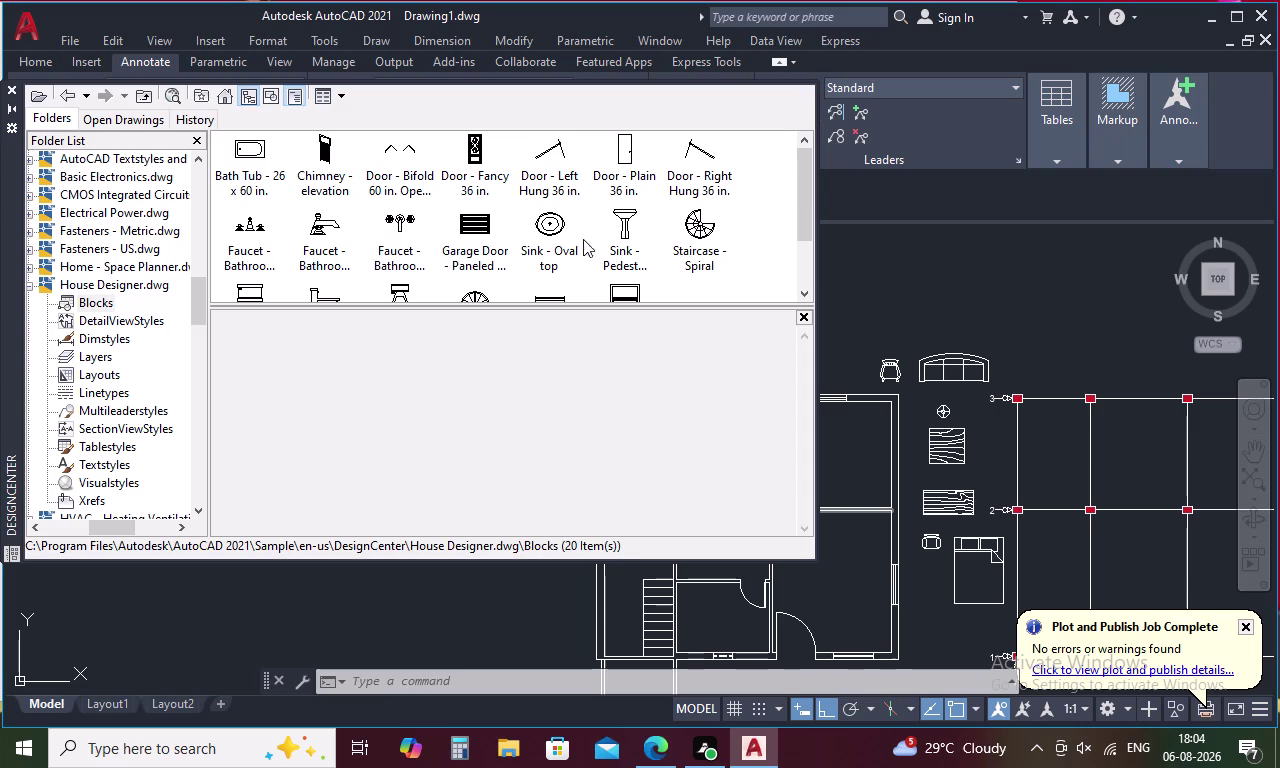
Insert the oval-top sink above the floor plan.
double_click(553, 223)
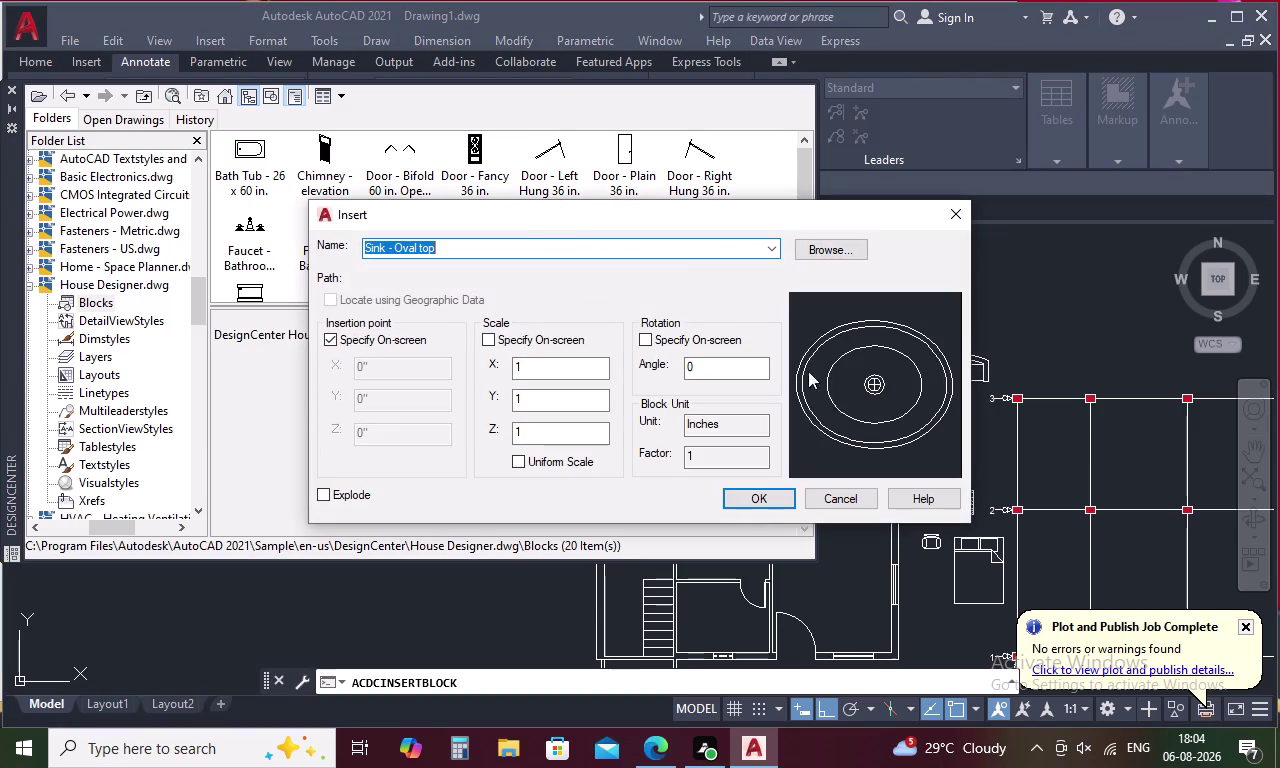
click(772, 492)
click(885, 306)
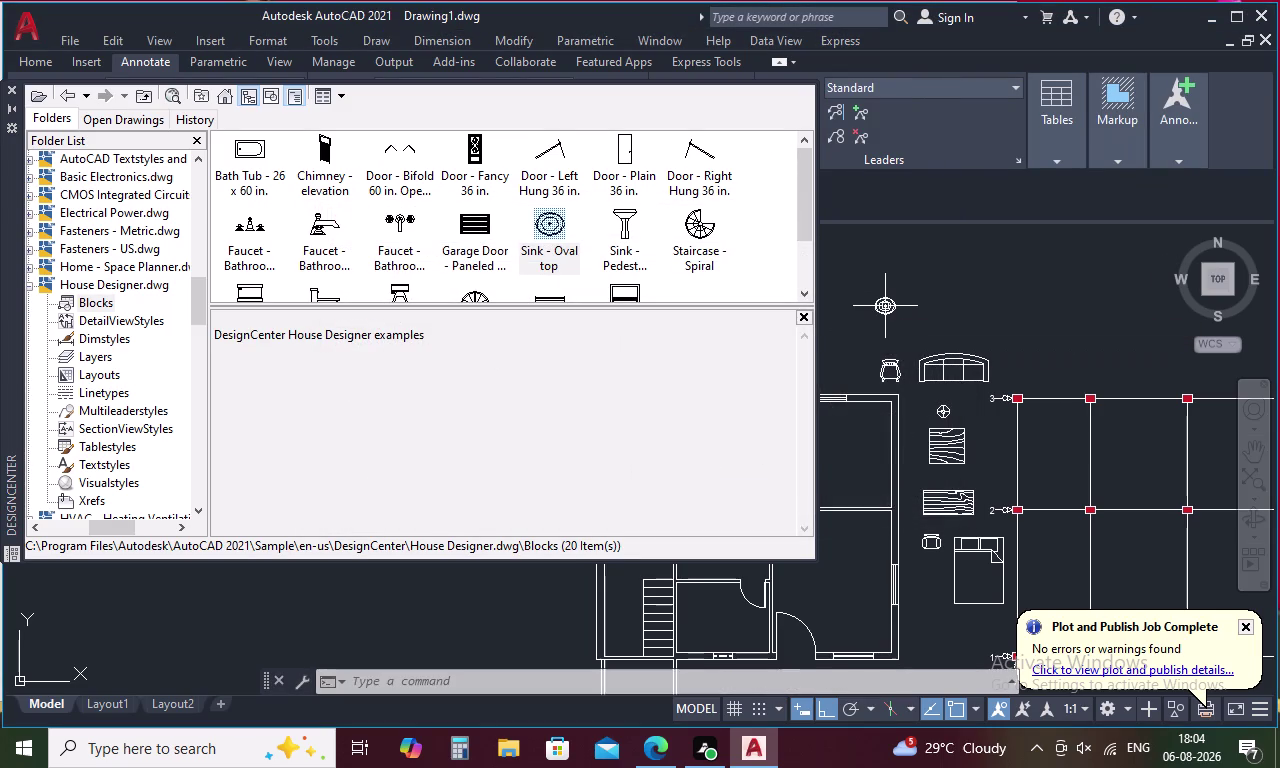
scroll(down, 3)
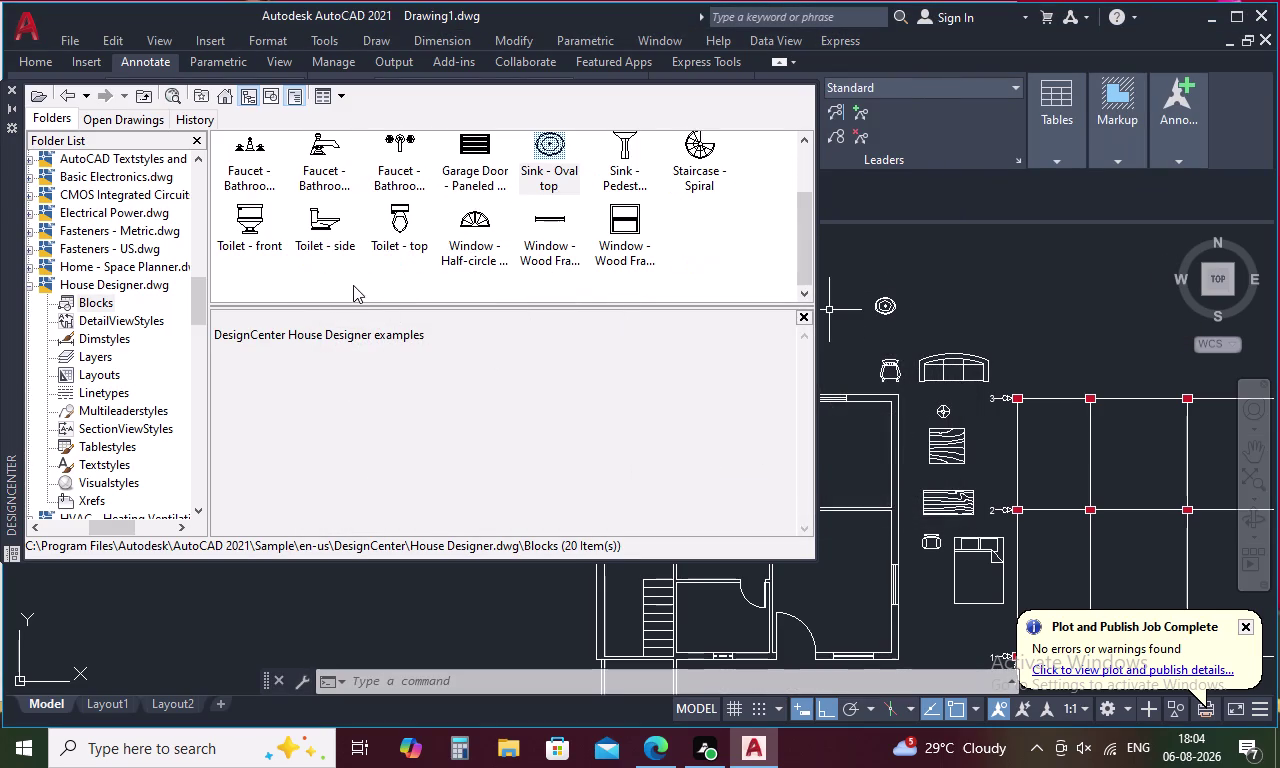
Place the top-view toilet beside the sink and close DesignCenter.
double_click(400, 222)
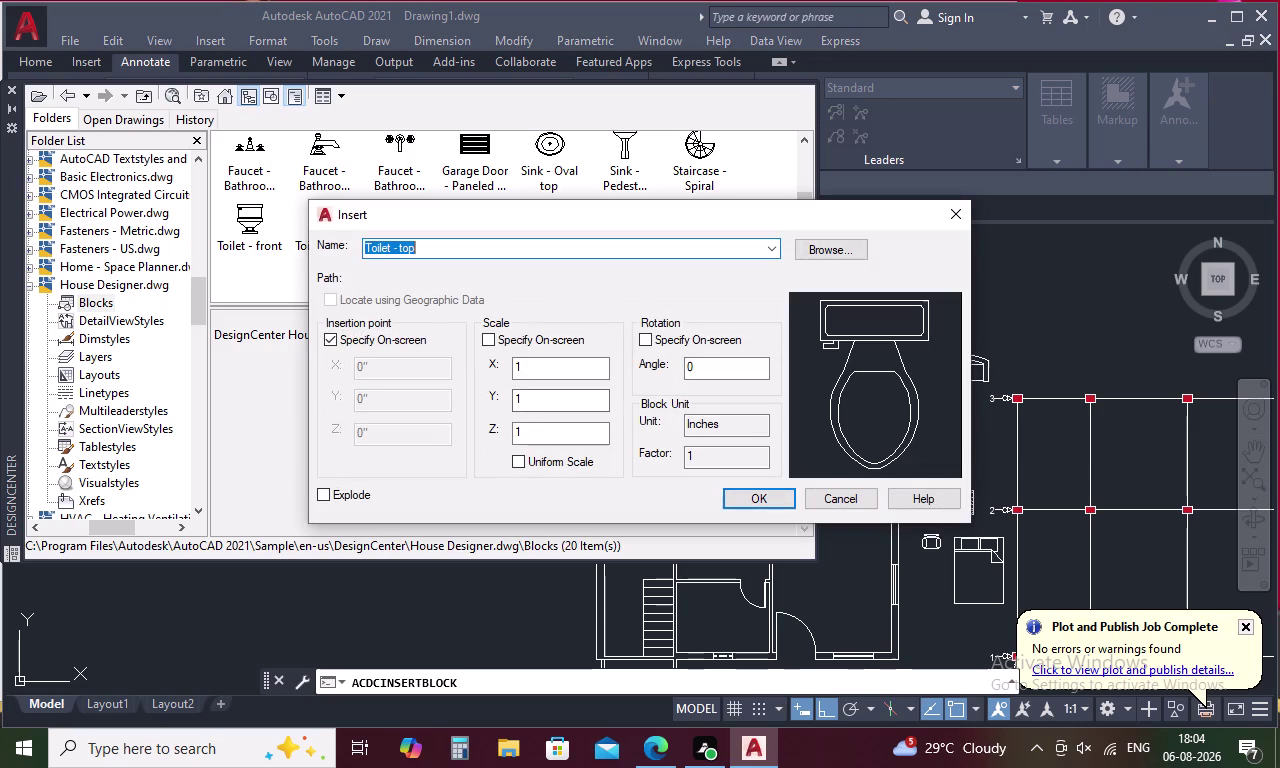
click(732, 494)
click(928, 302)
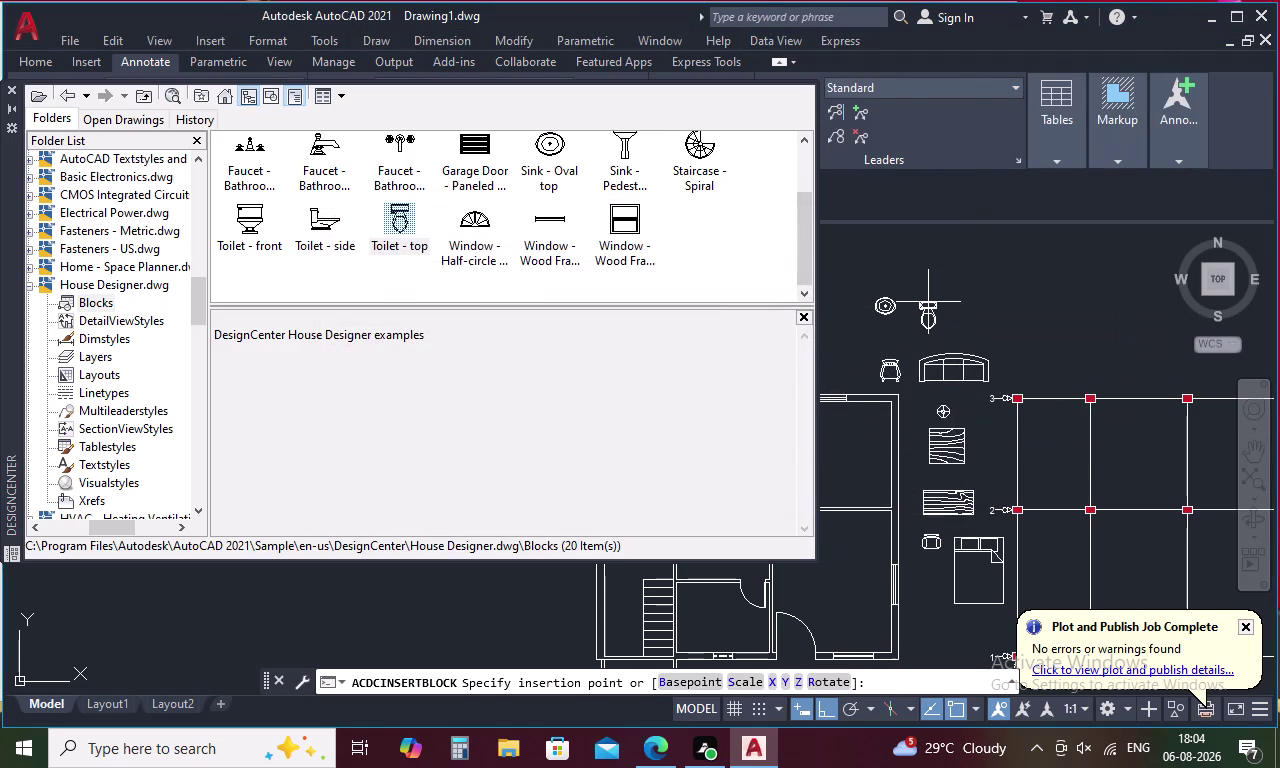
key(Escape)
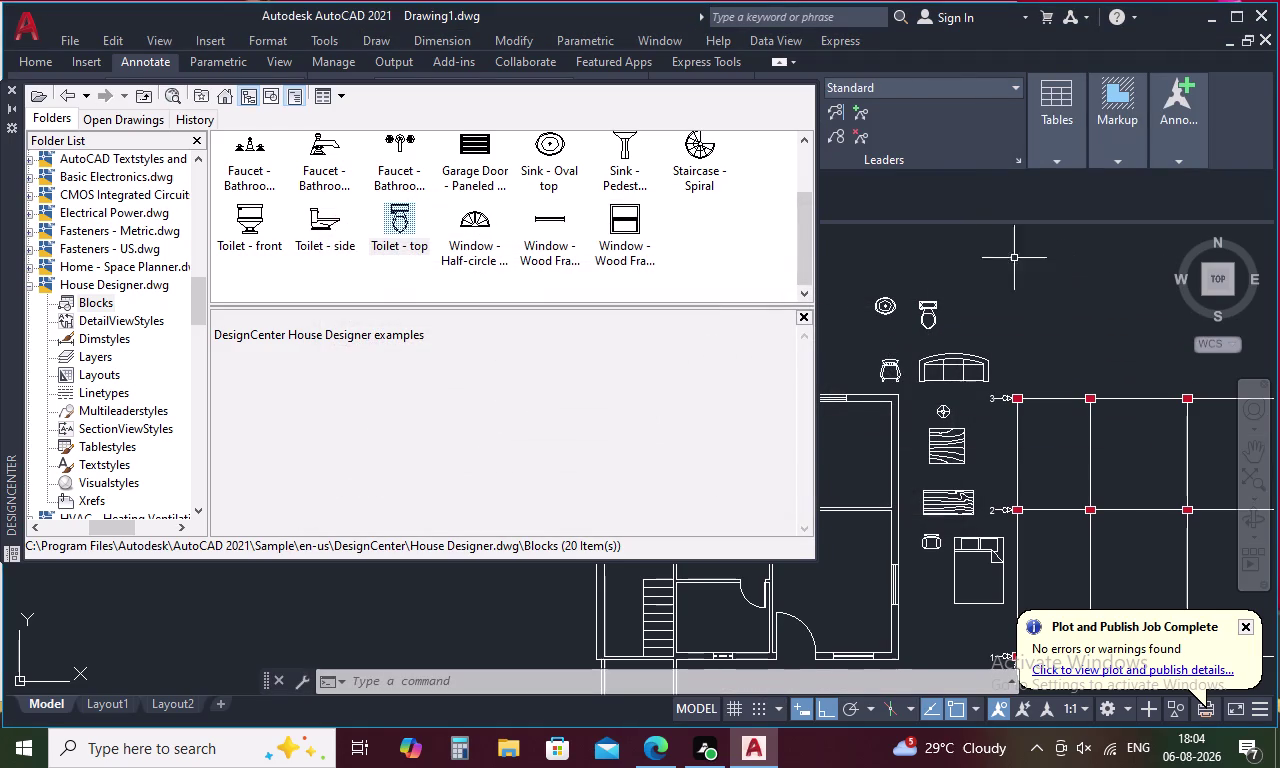
click(8, 86)
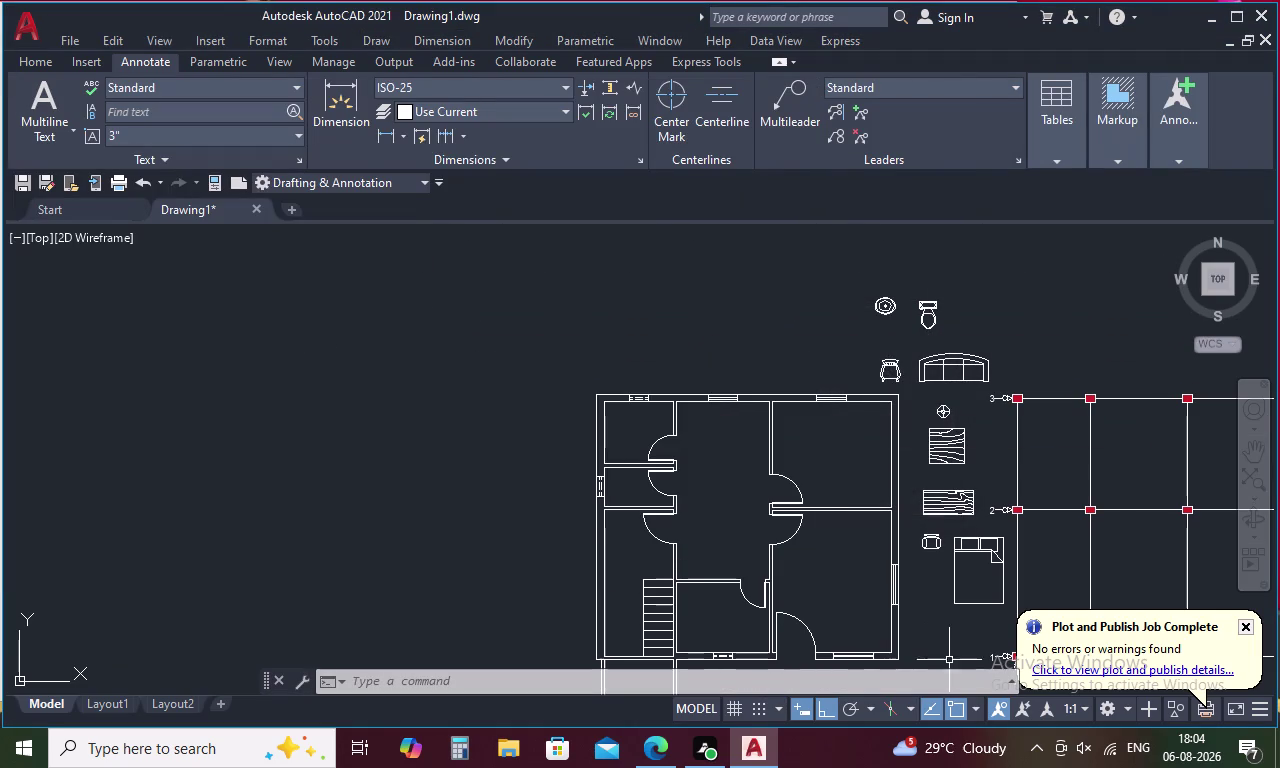
Copy the queen bed, with Ortho off, against the top wall of the upper-right room.
middle_drag(989, 570, 933, 497)
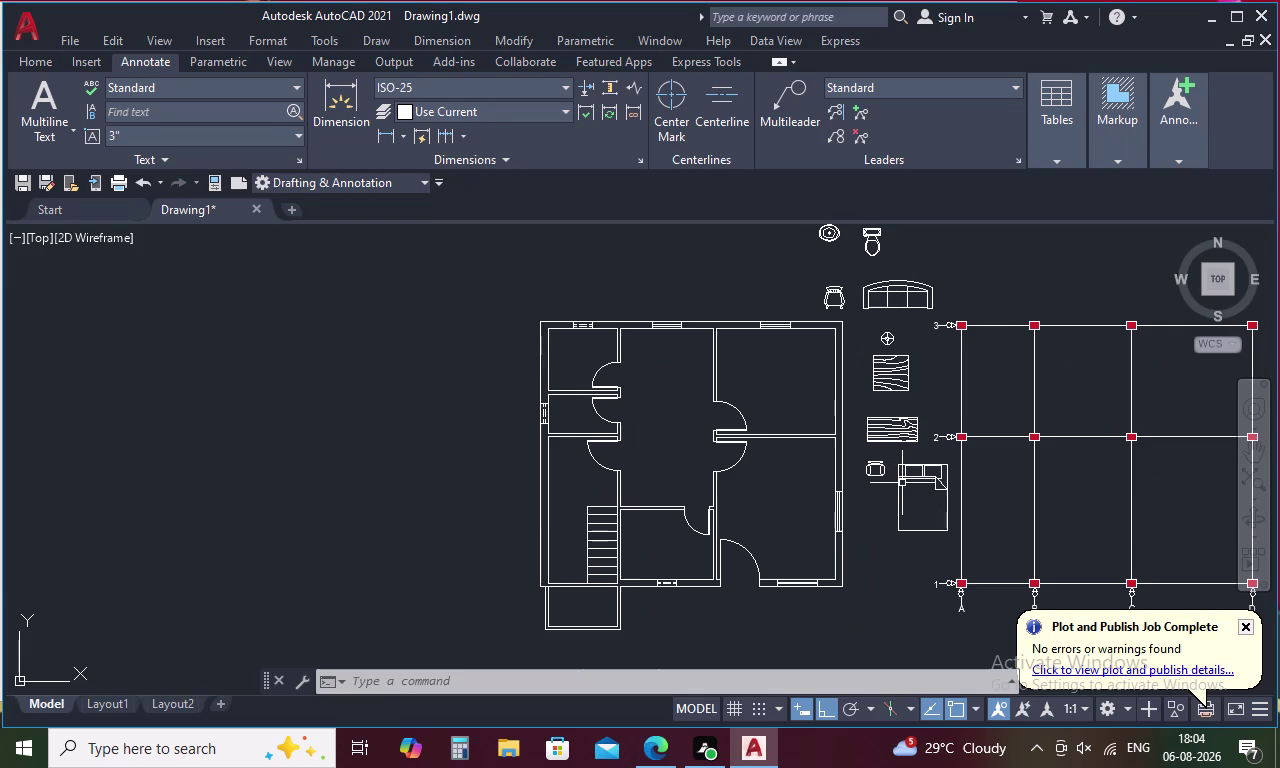
middle_click(903, 474)
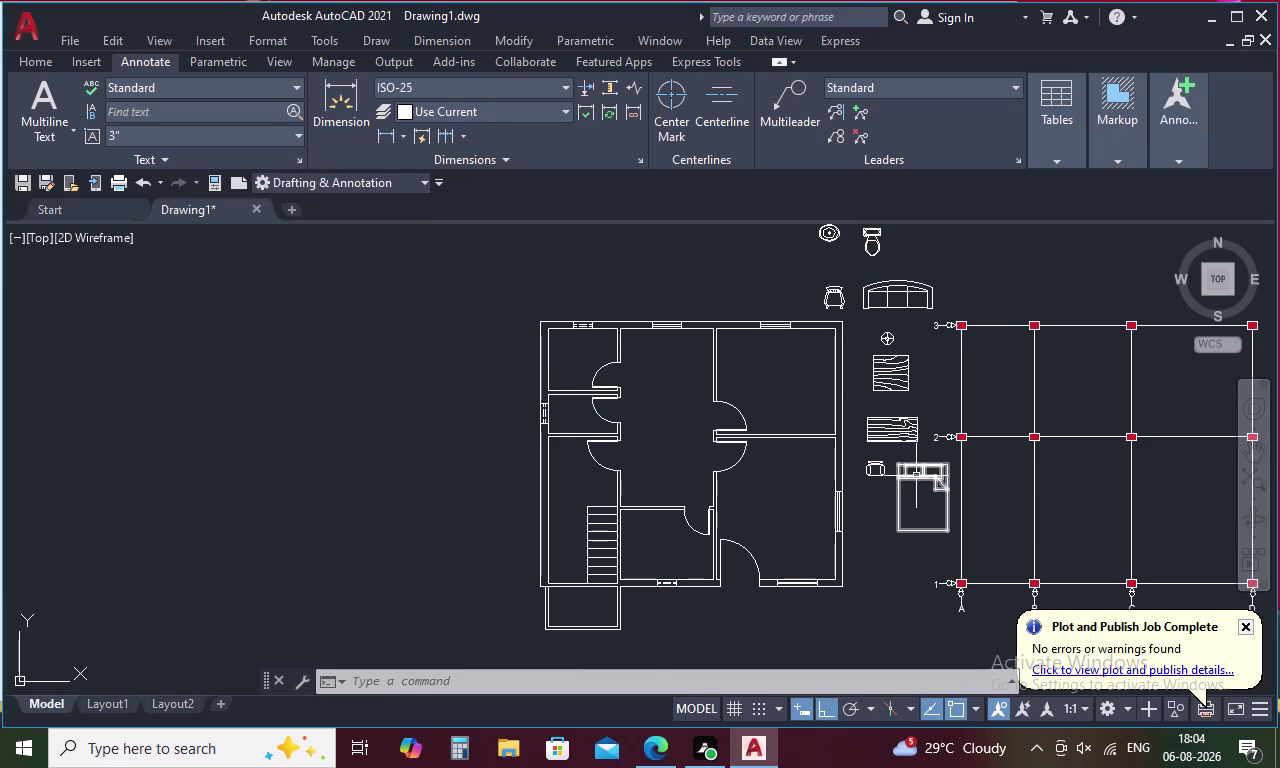
click(917, 476)
right_click(917, 476)
click(1006, 408)
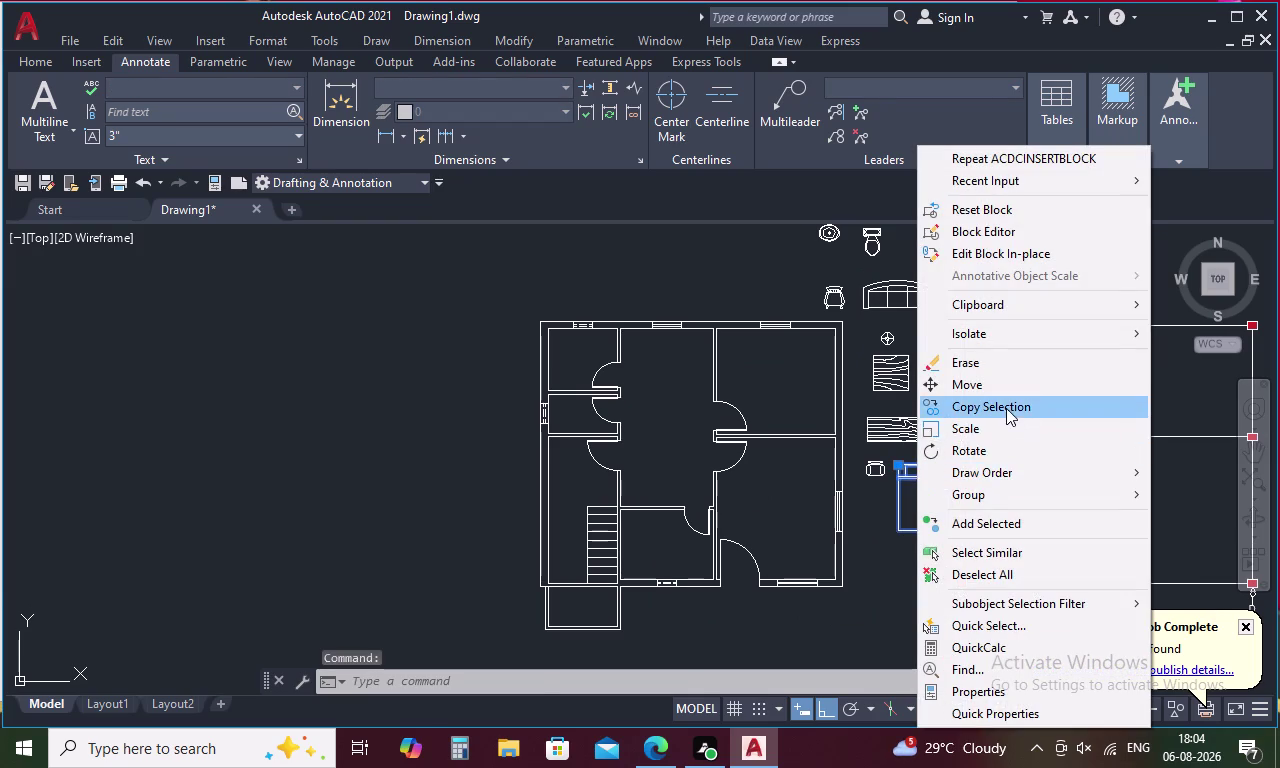
click(927, 463)
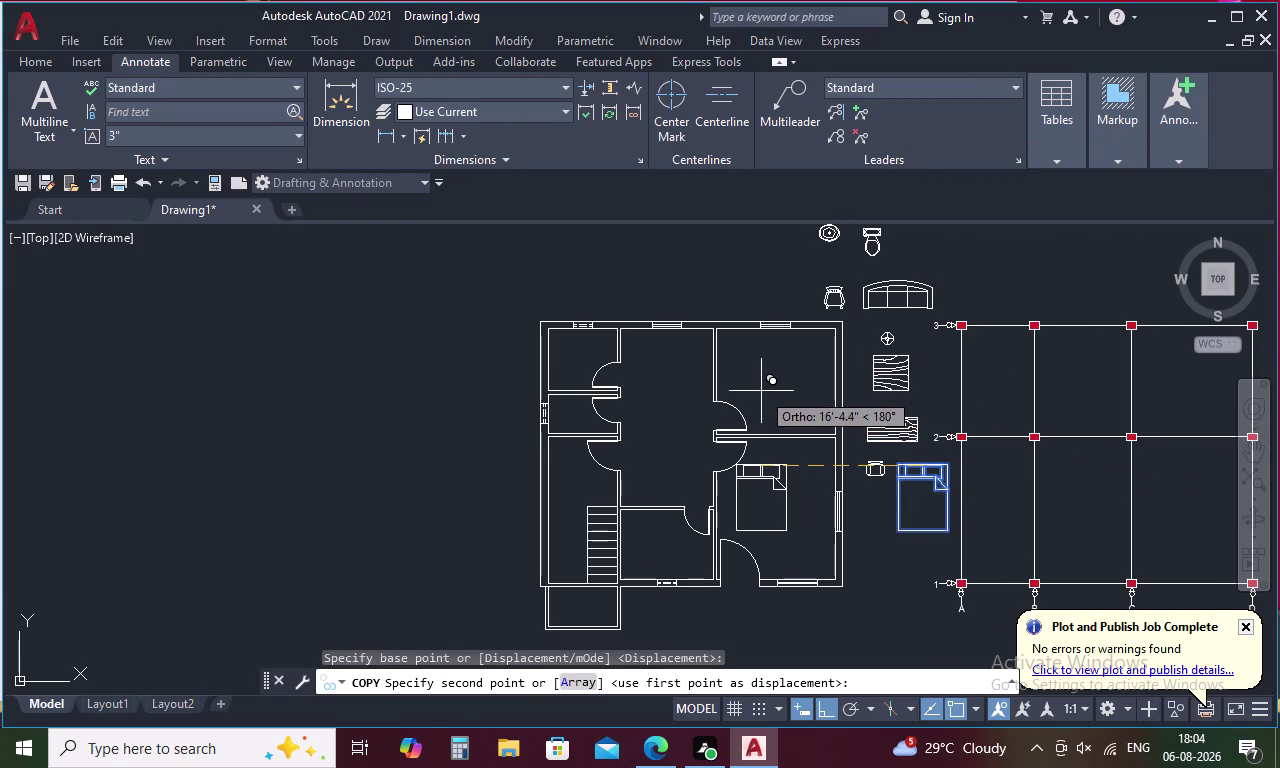
key(F8)
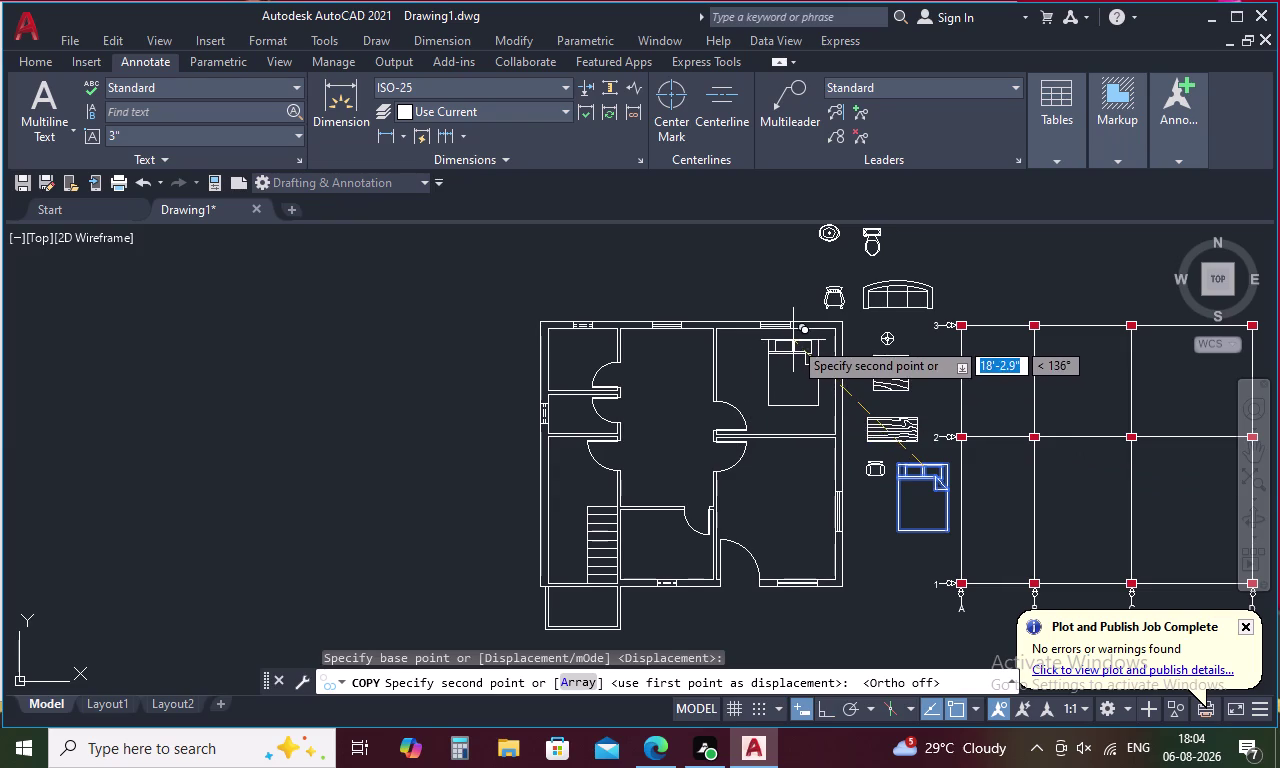
scroll(up, 3)
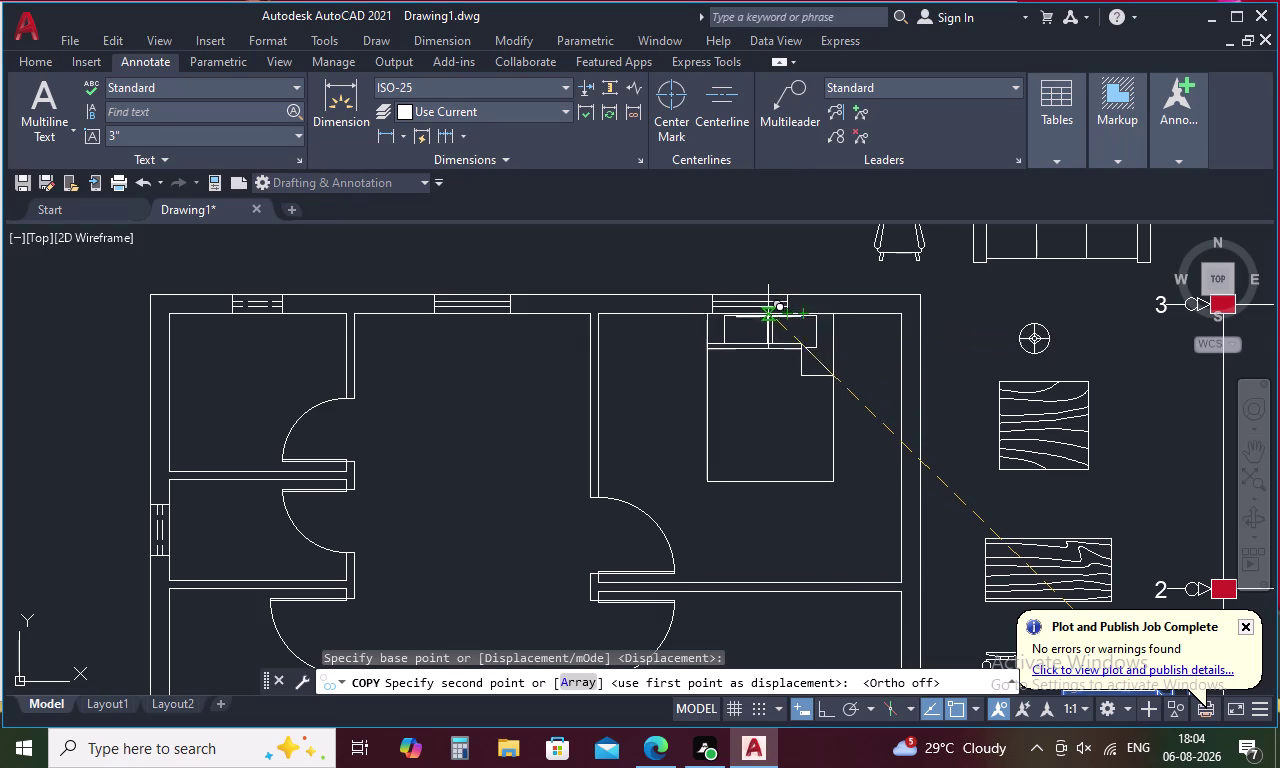
click(755, 315)
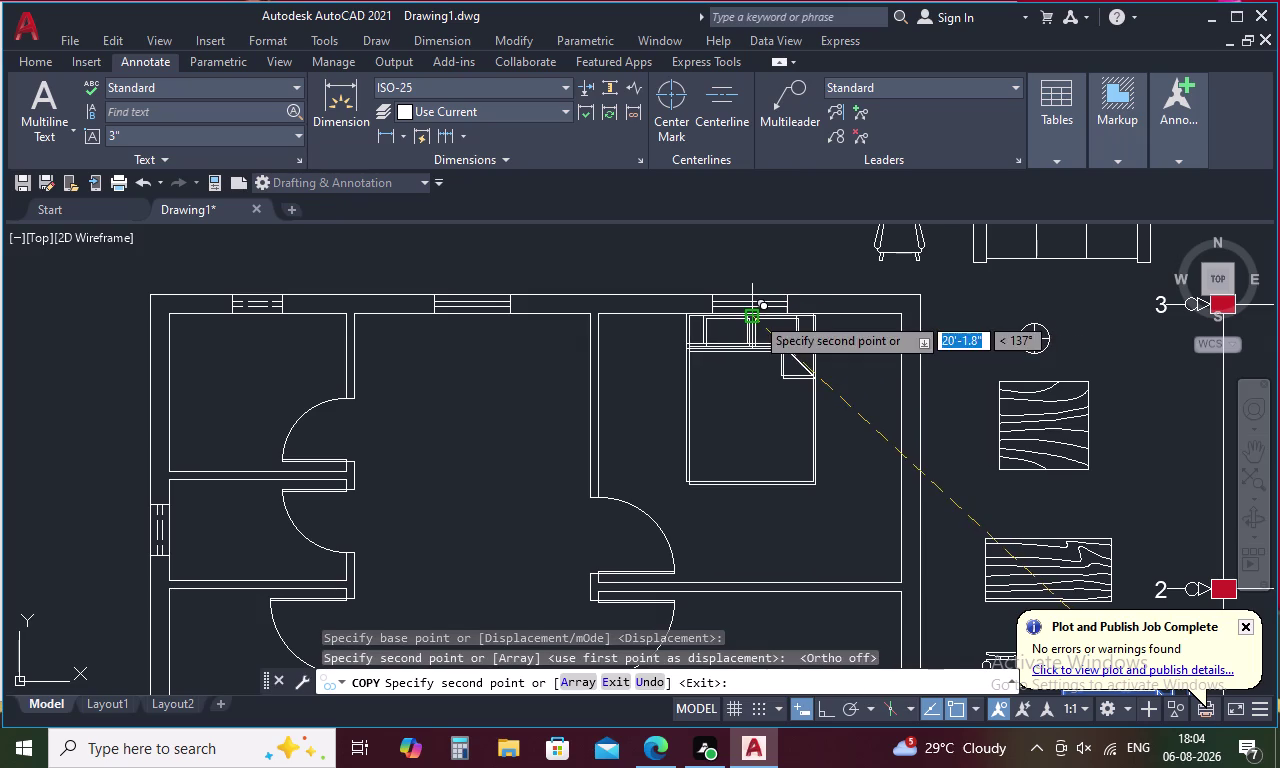
key(Escape)
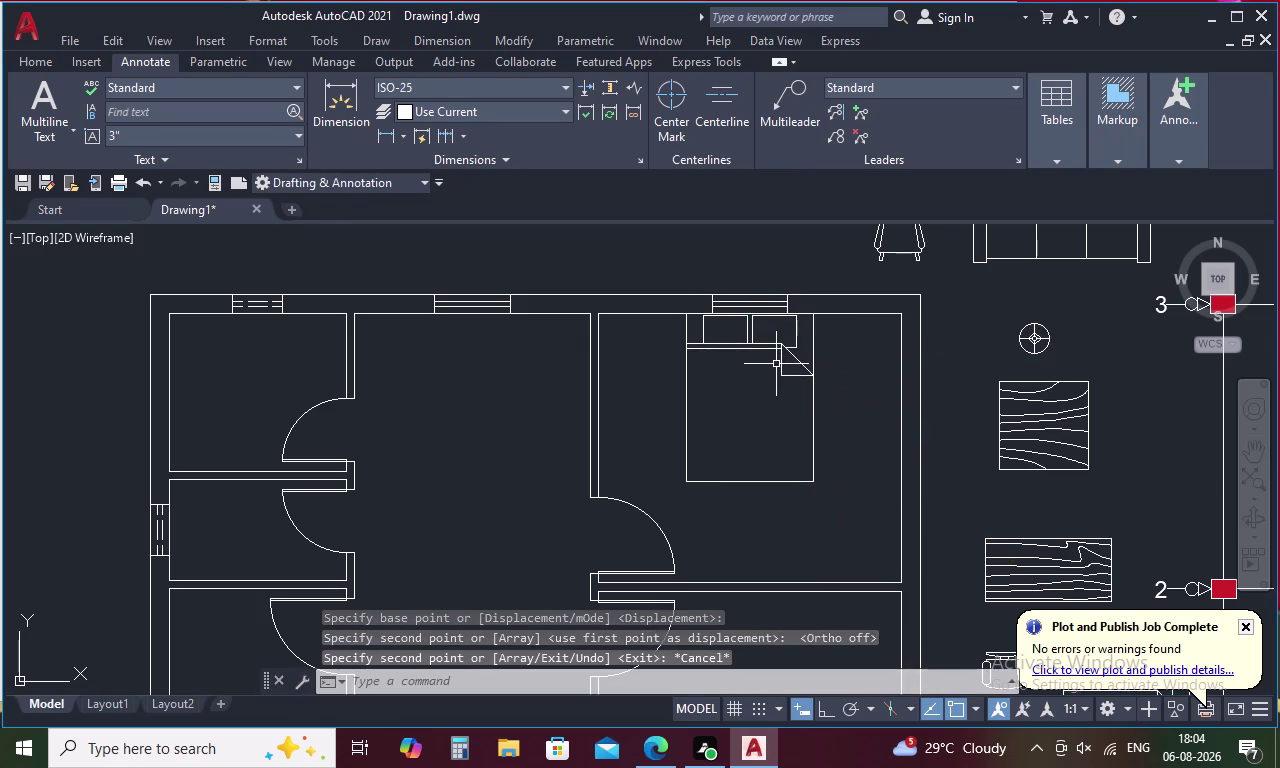
scroll(down, 3)
scroll(up, 3)
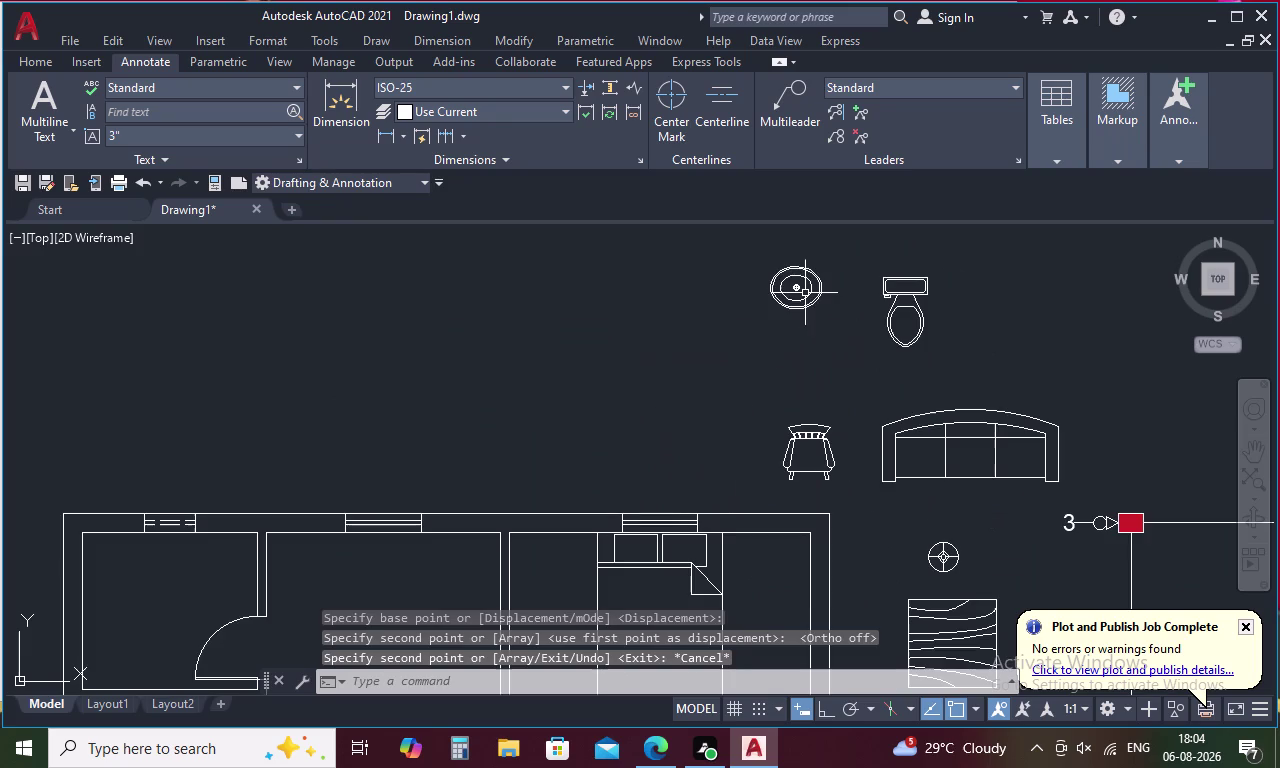
Move the oval sink down onto the counter.
click(797, 287)
right_click(797, 287)
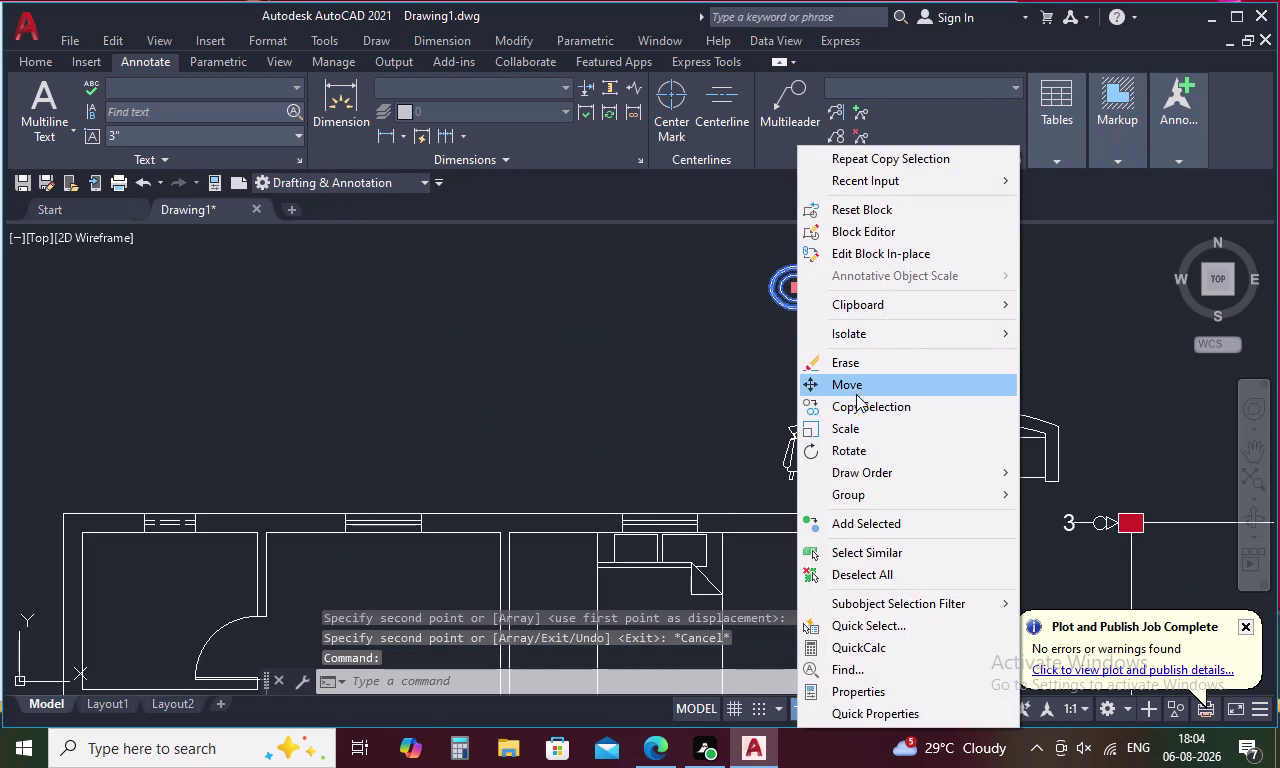
click(854, 386)
click(771, 290)
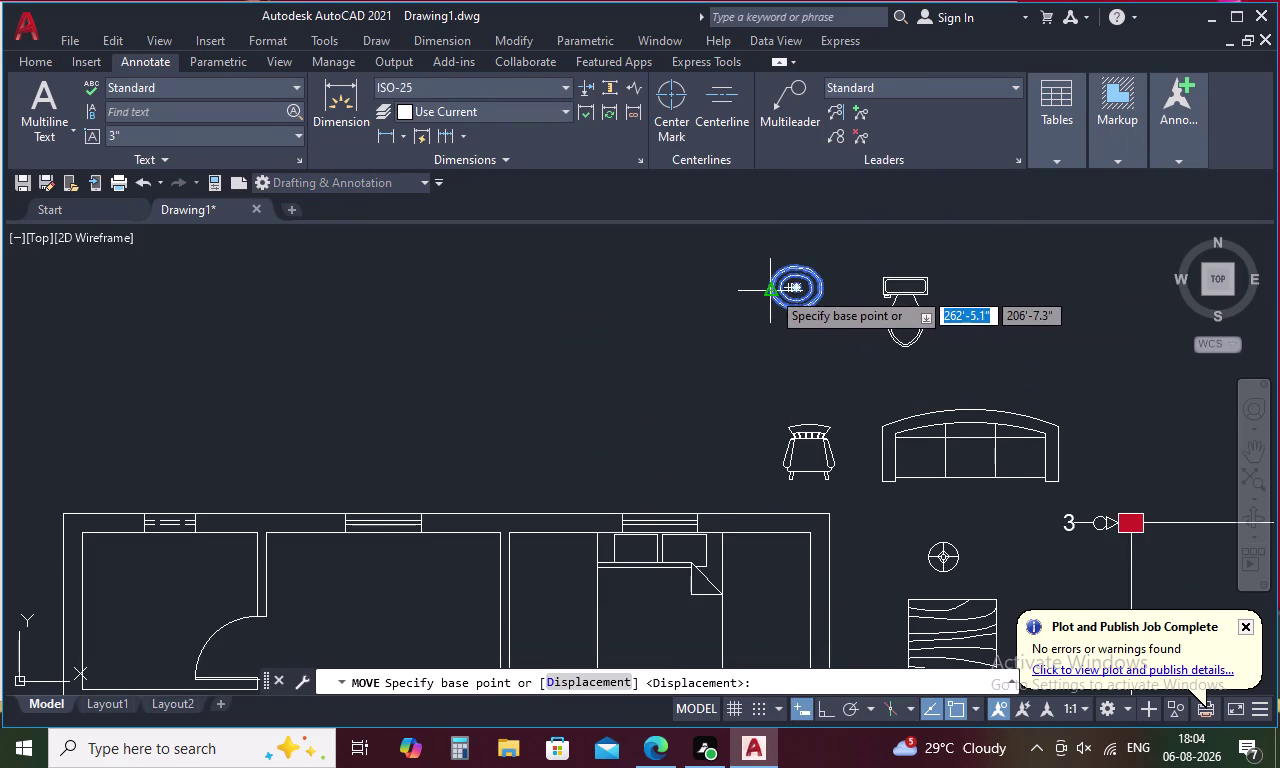
scroll(up, 3)
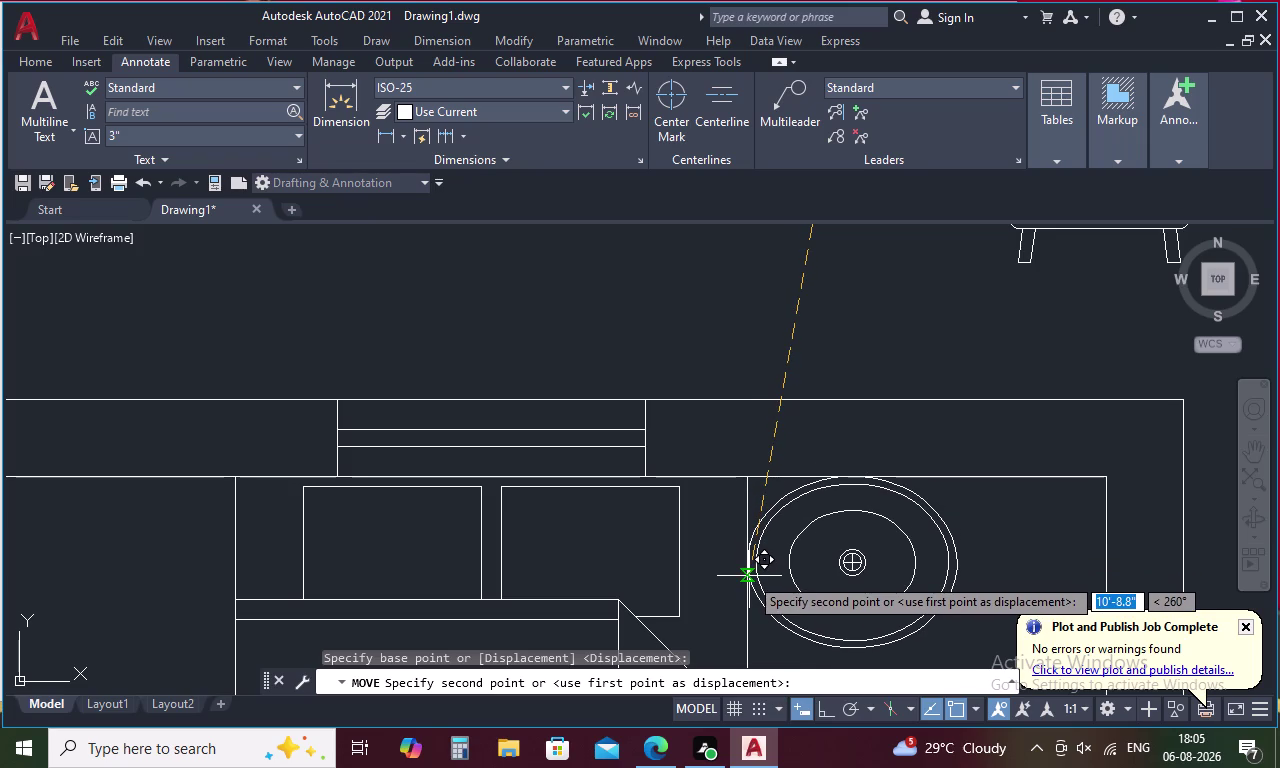
click(749, 576)
Copy the sink horizontally, with Ortho on, to the counter's left end.
click(855, 574)
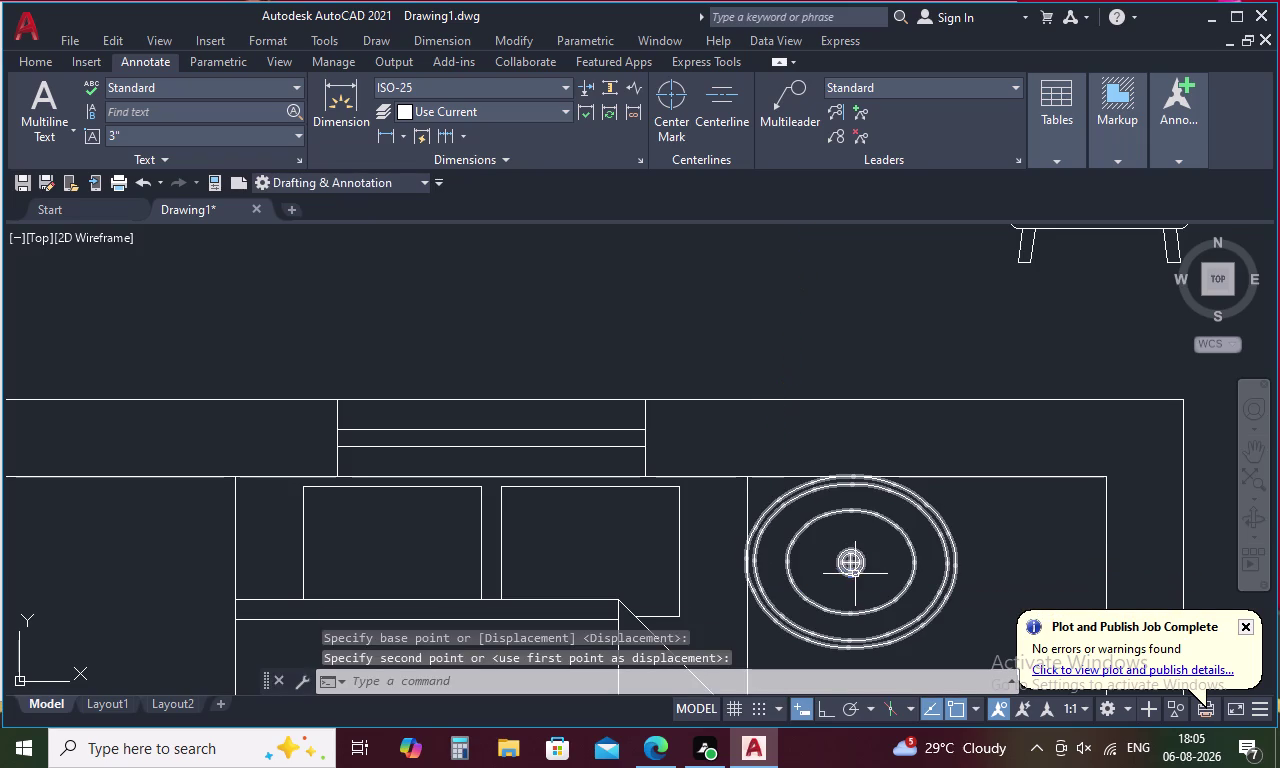
right_click(898, 567)
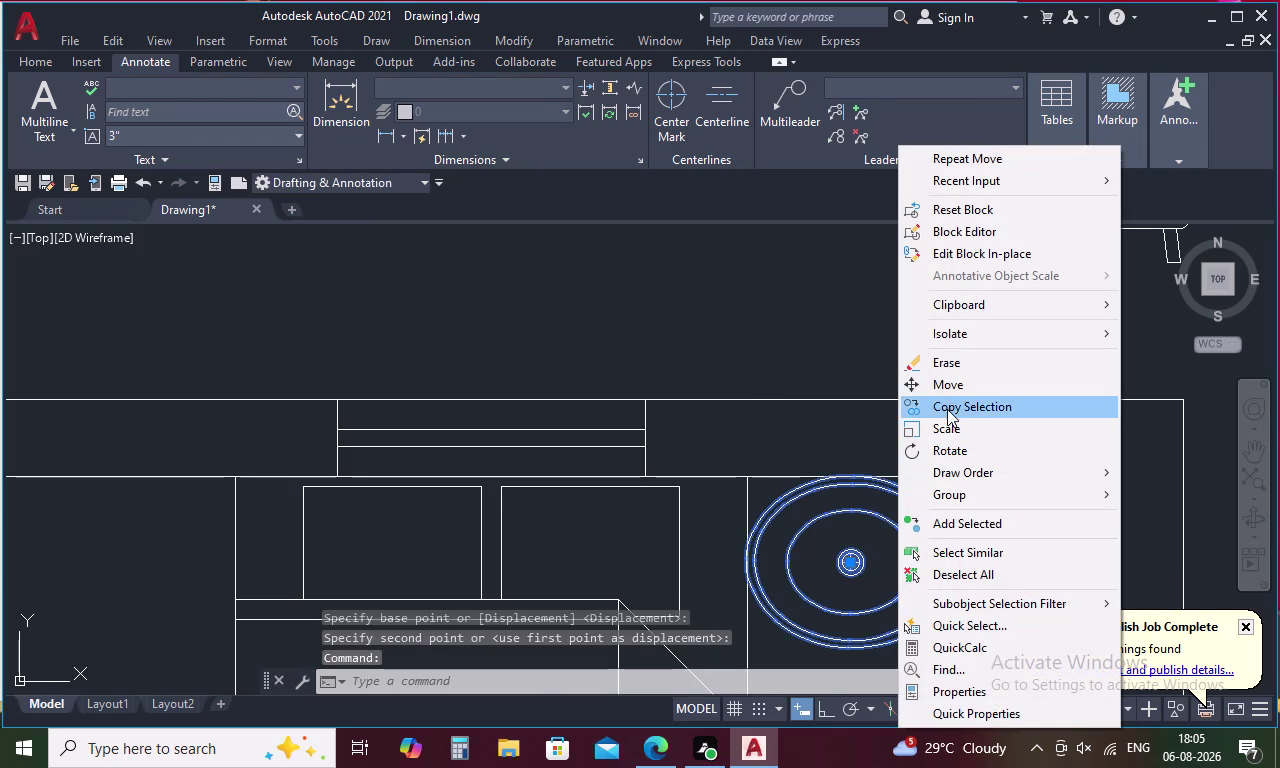
click(947, 409)
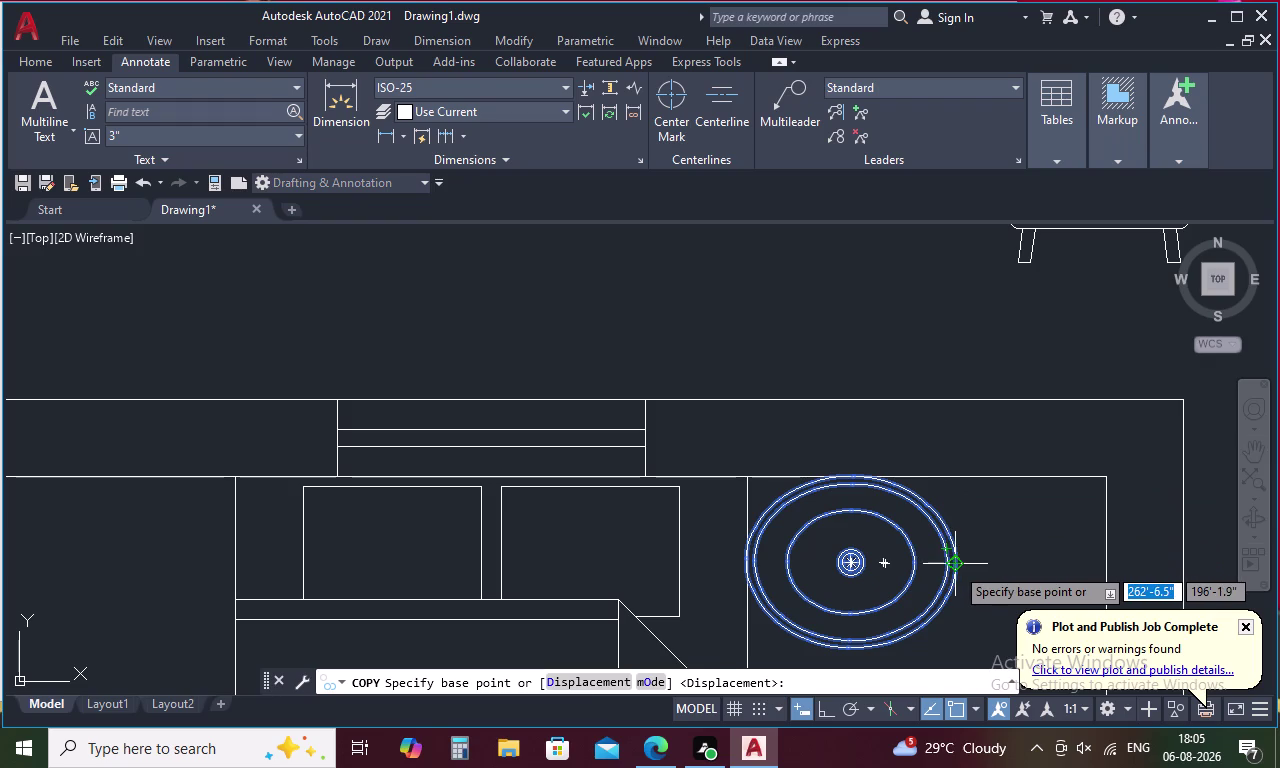
click(956, 566)
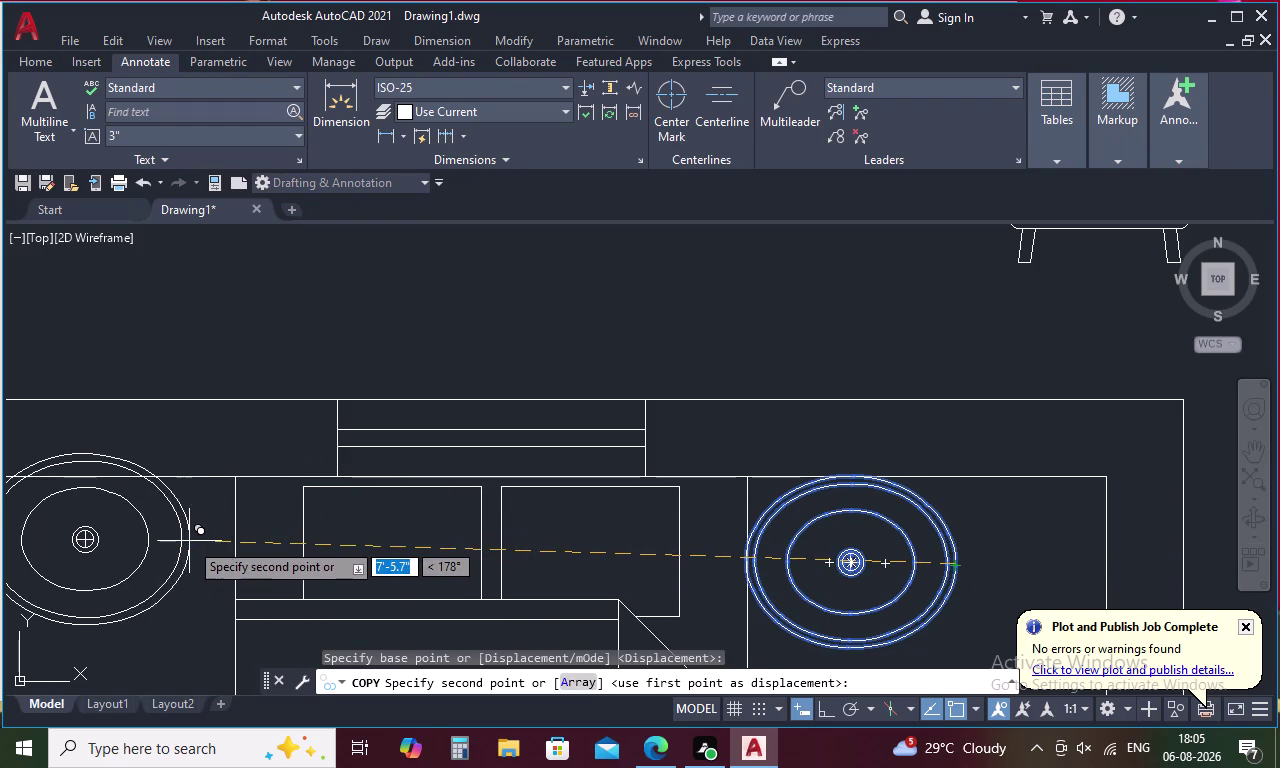
key(F8)
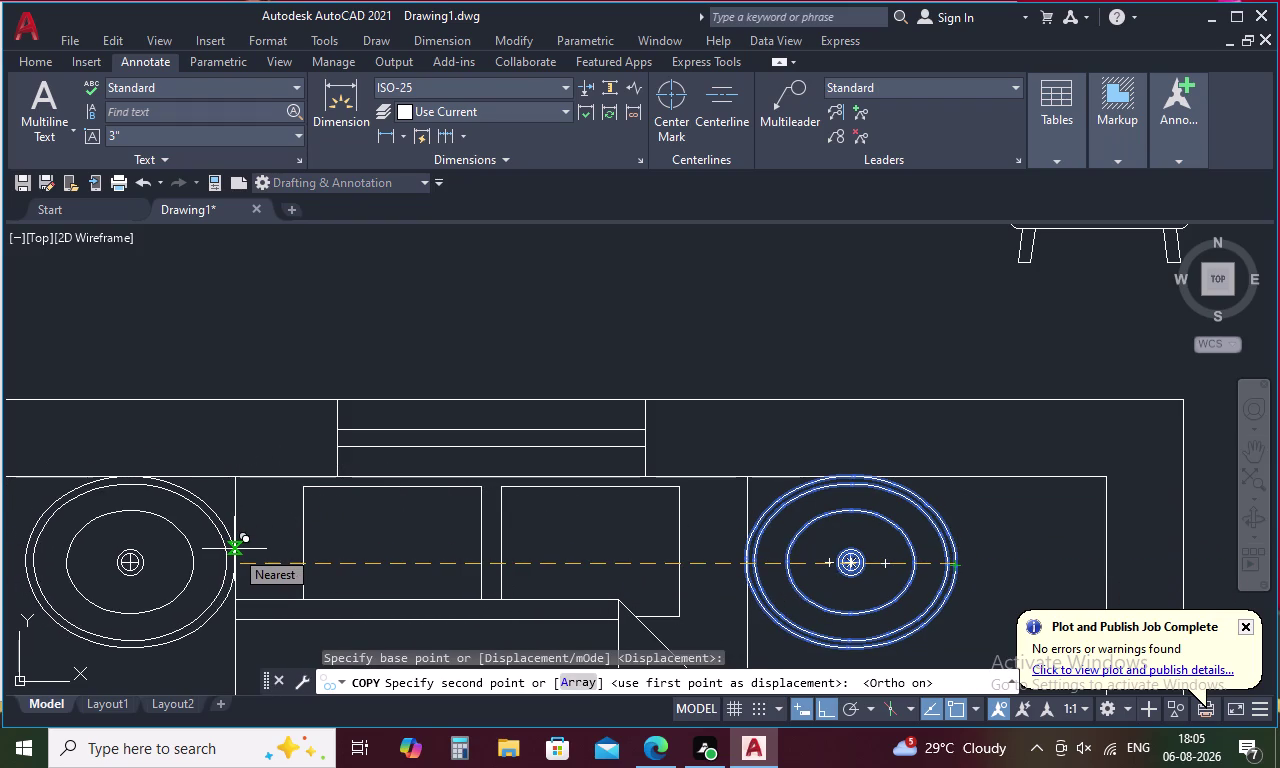
click(234, 548)
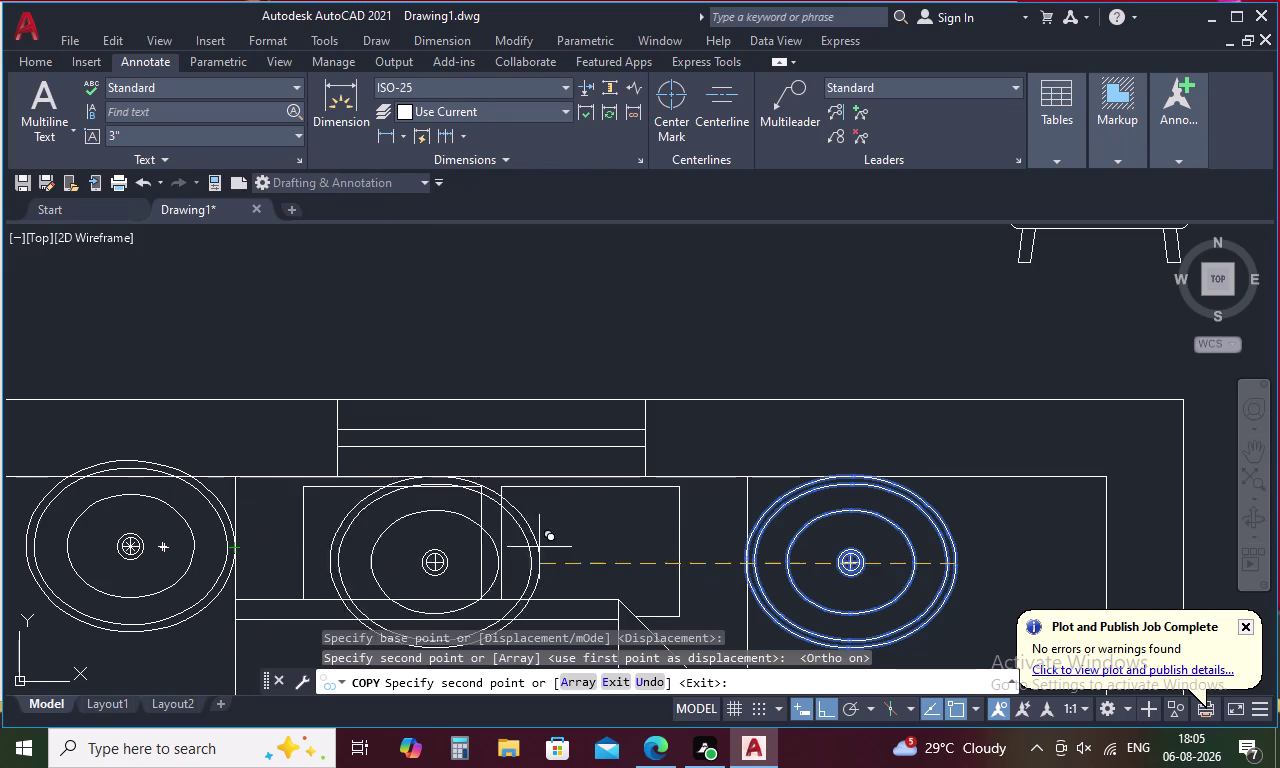
key(Escape)
Move the left sink copy slightly lower.
middle_drag(370, 547, 801, 352)
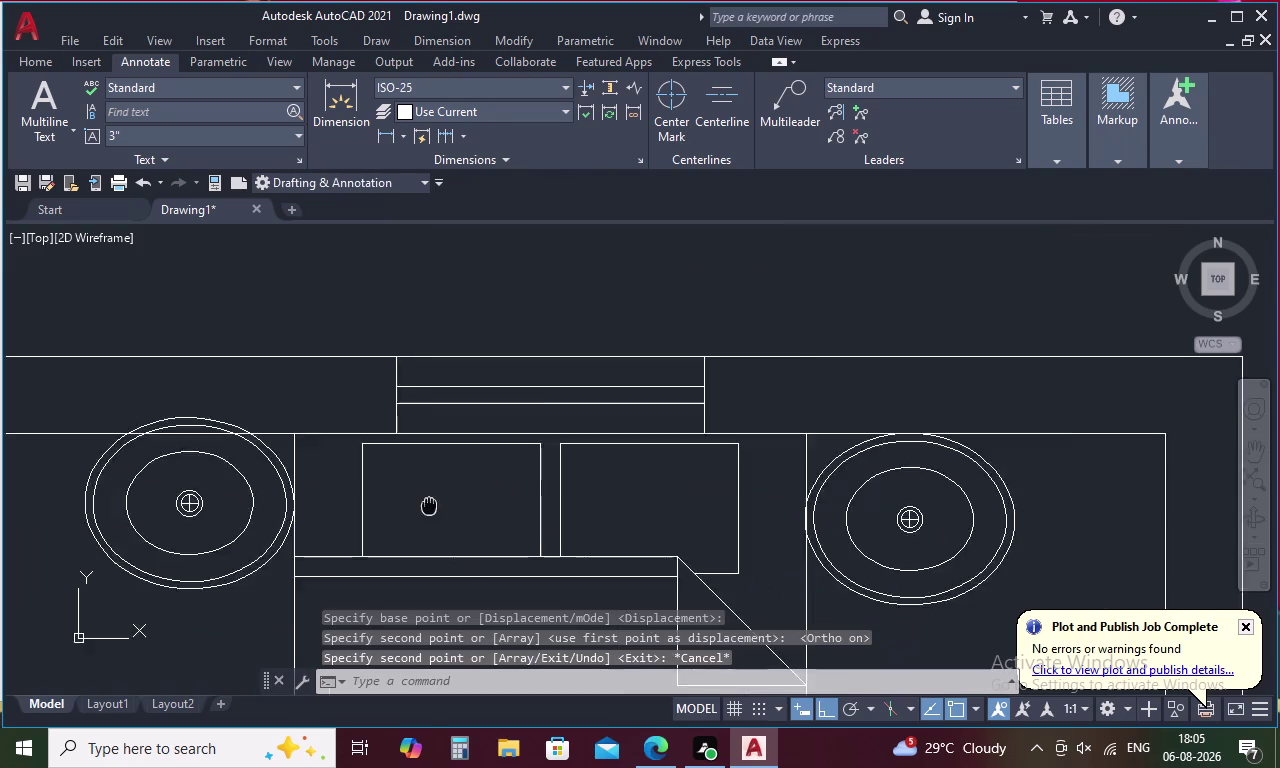
middle_drag(801, 352, 823, 346)
click(581, 352)
right_click(581, 352)
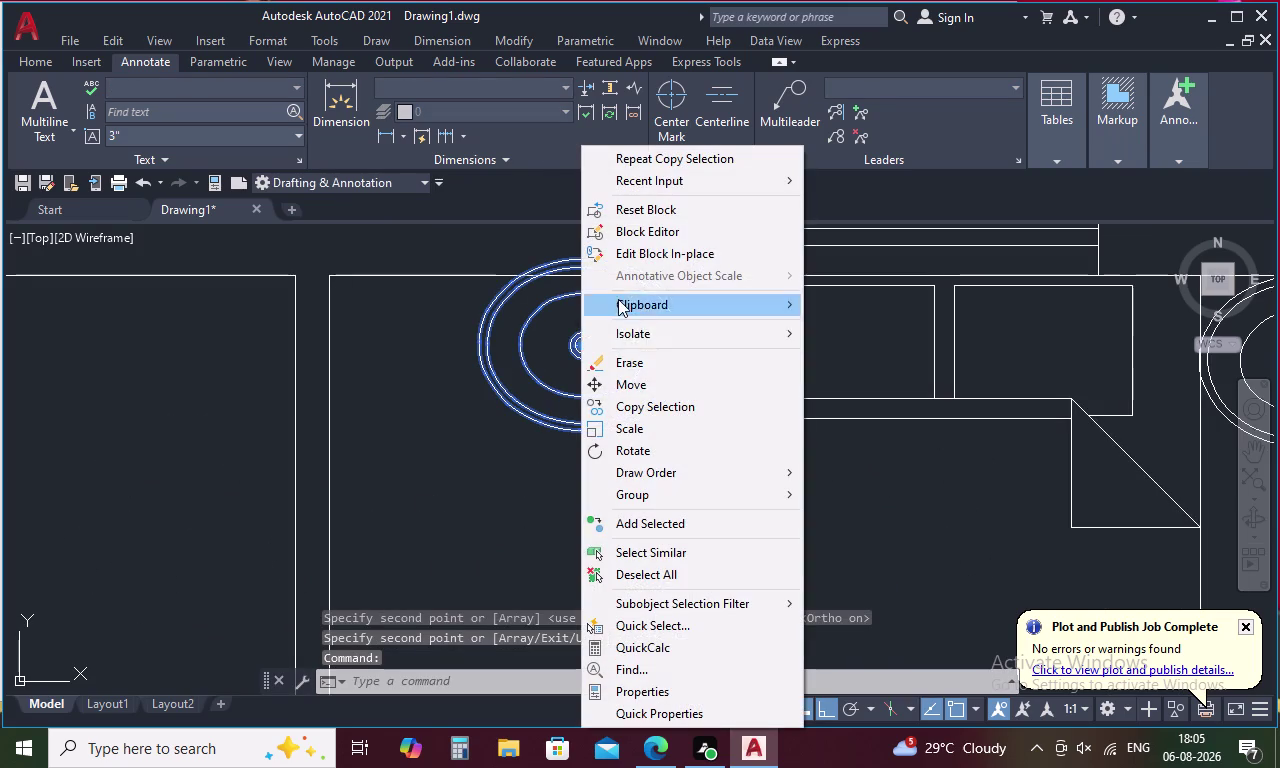
click(659, 390)
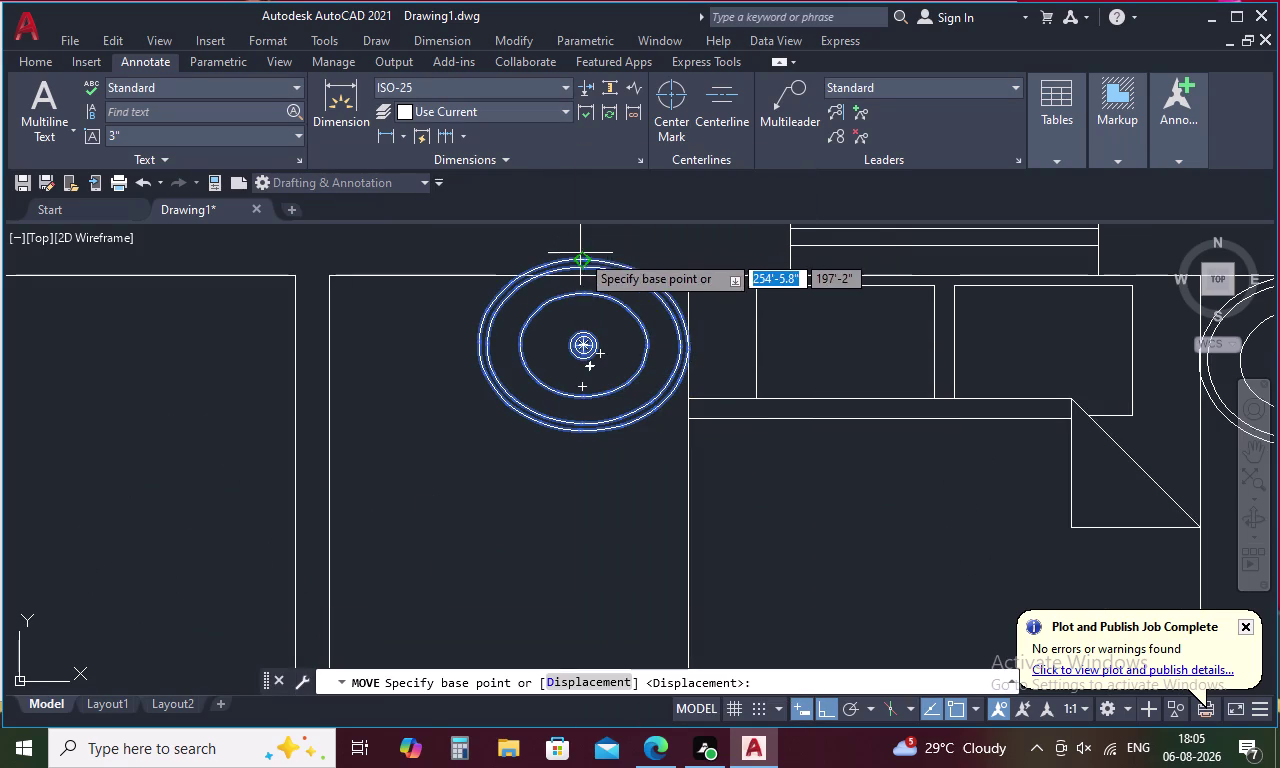
click(580, 256)
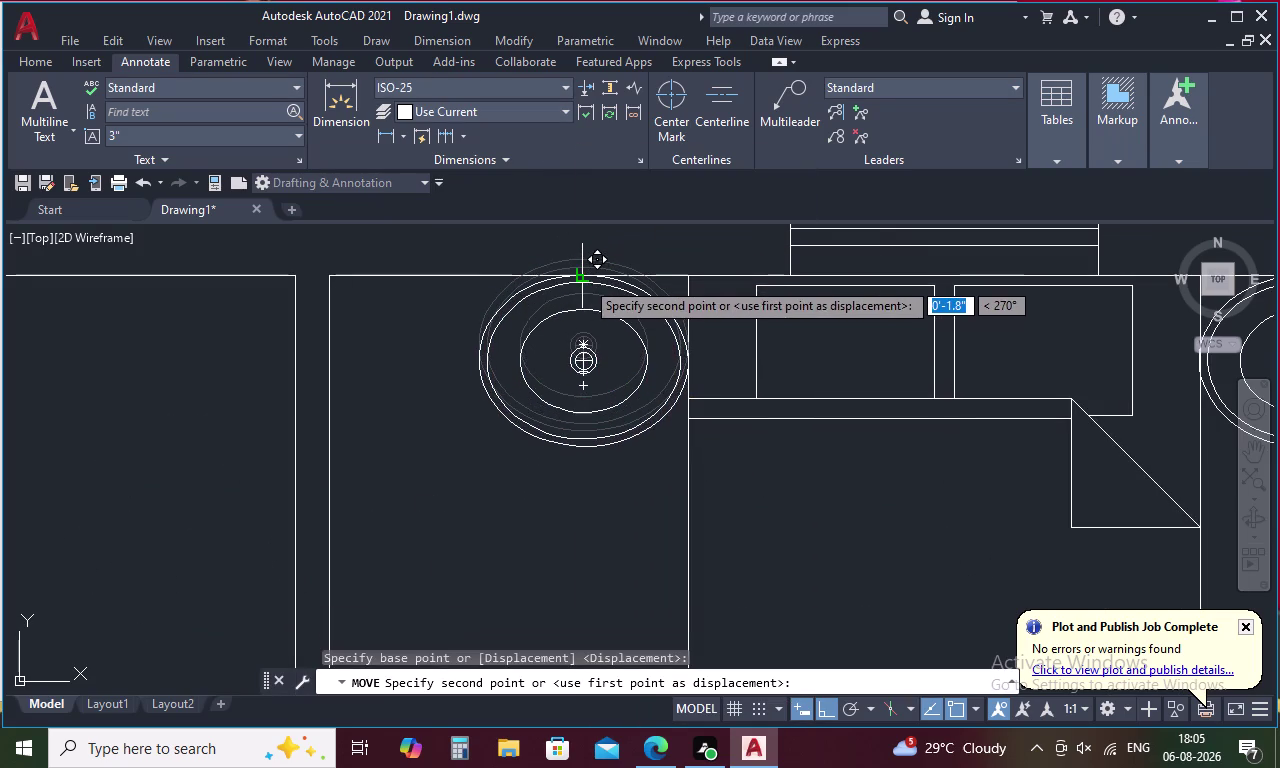
click(585, 279)
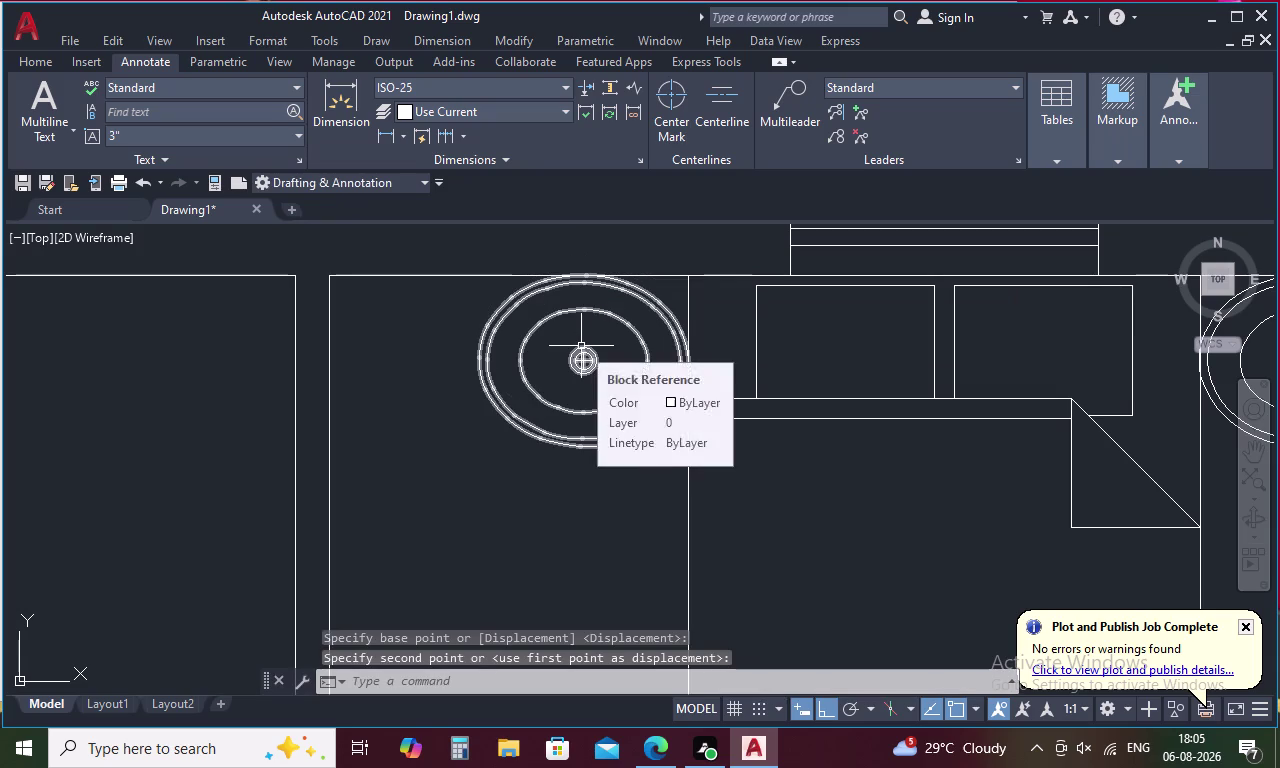
key(Escape)
scroll(down, 3)
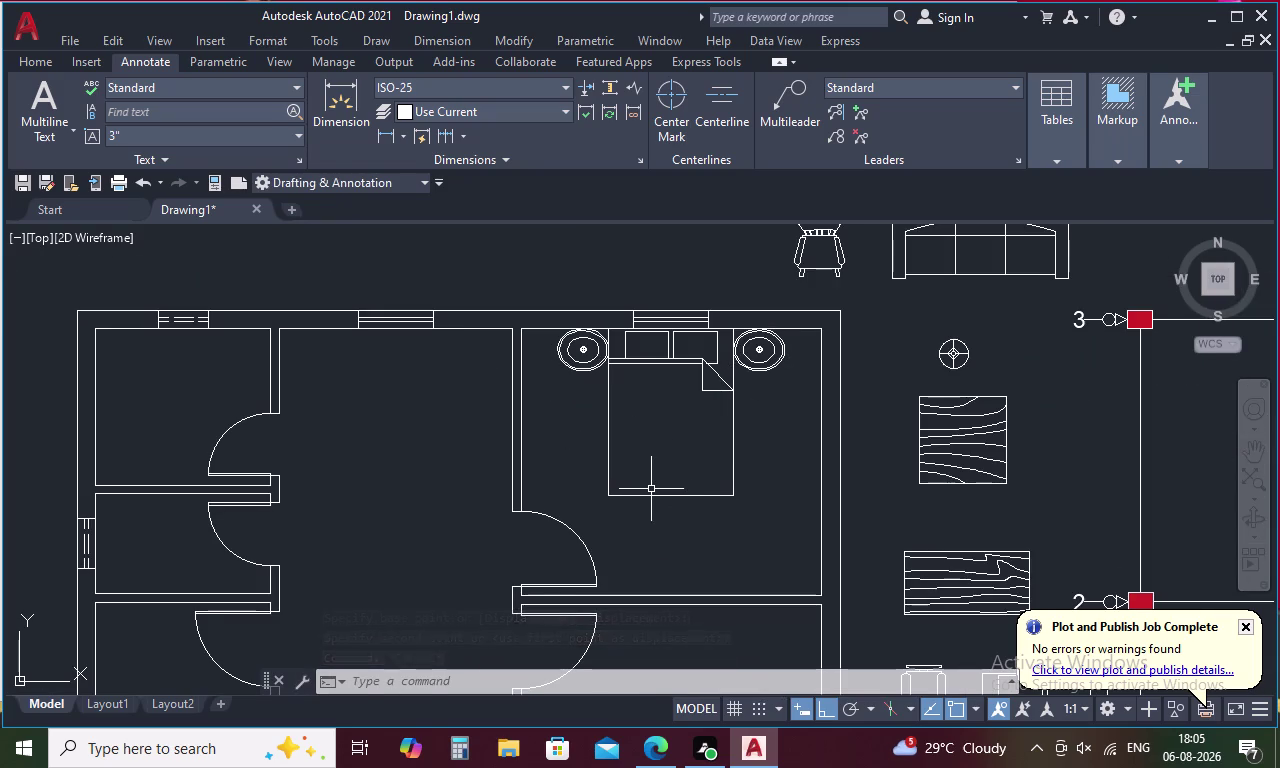
Rotate the small wooden table 90° so it stands upright.
scroll(down, 3)
click(767, 522)
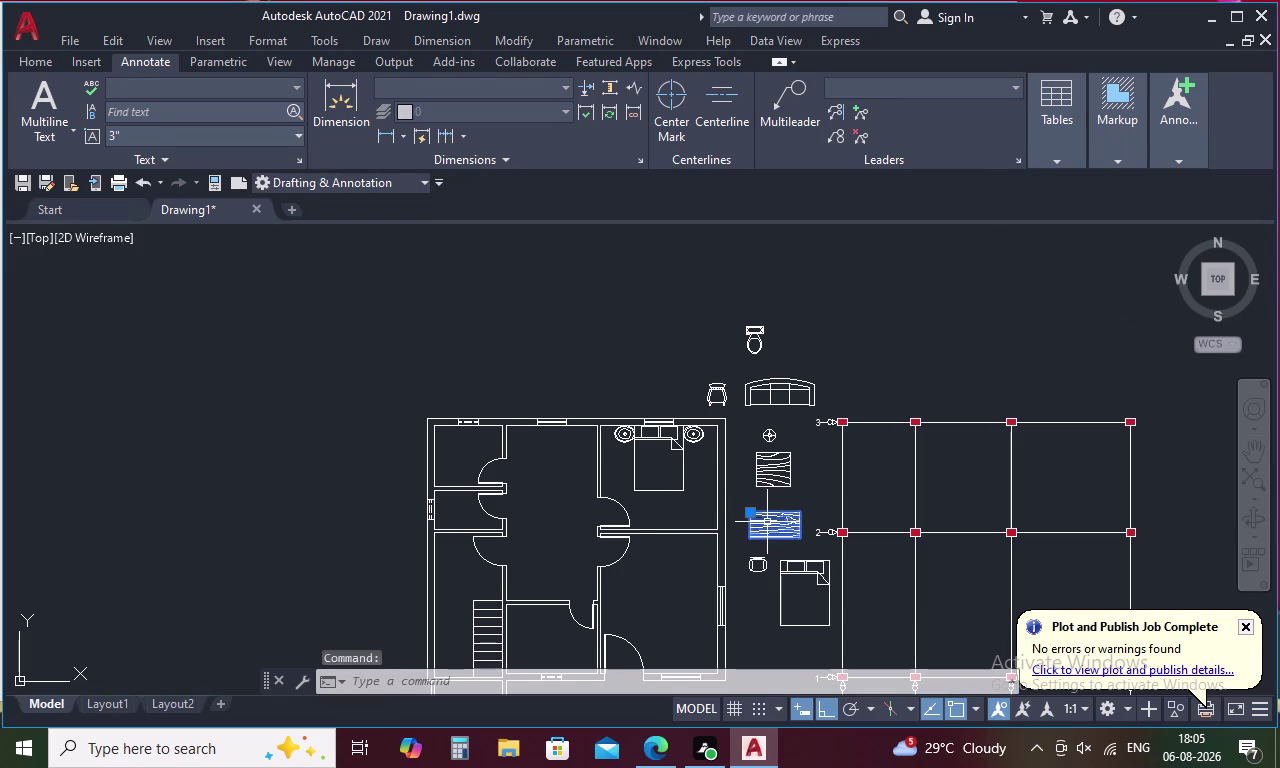
right_click(767, 522)
click(839, 448)
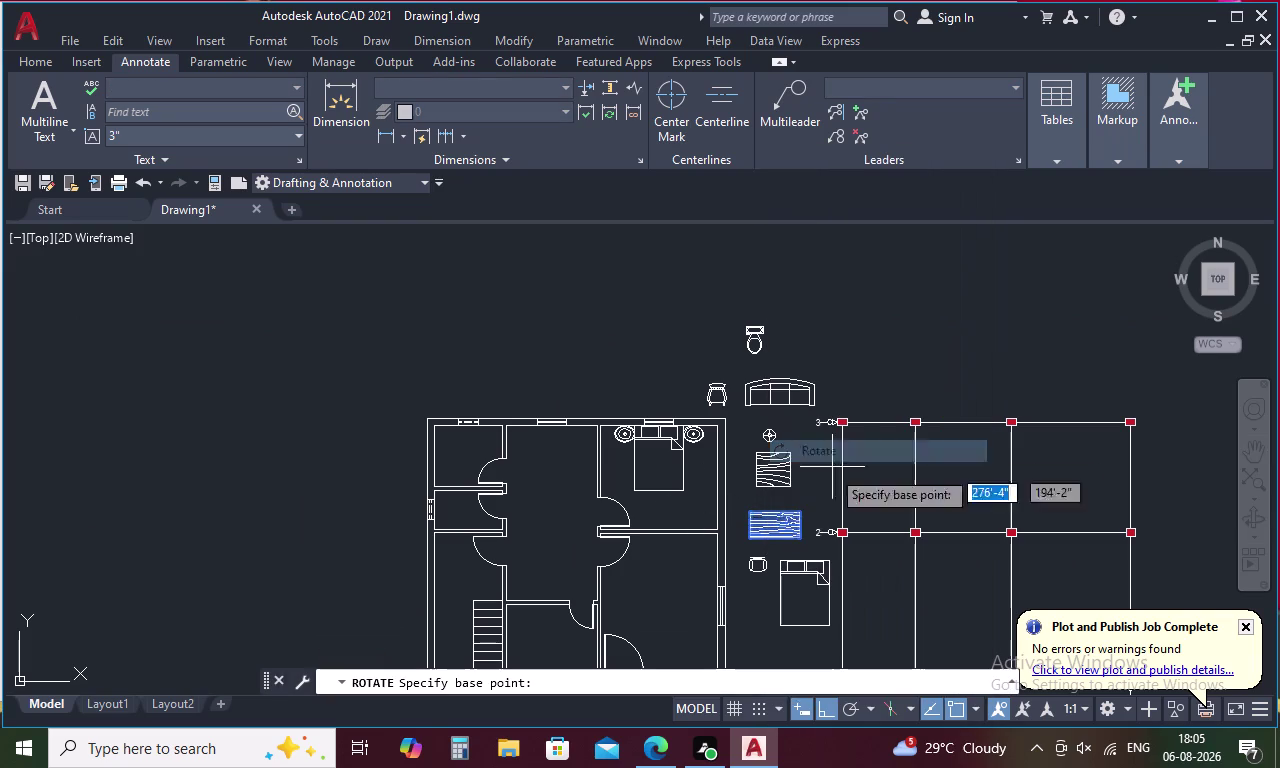
click(773, 527)
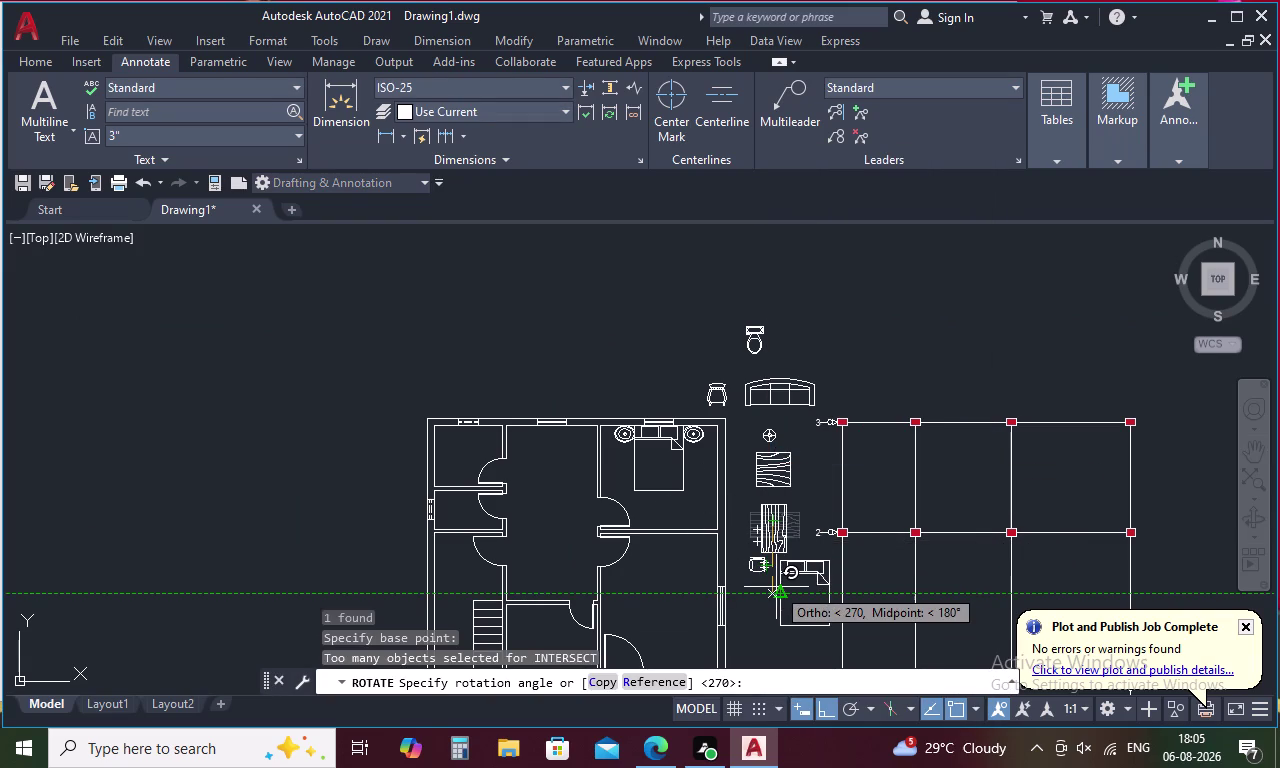
click(776, 587)
Start copying the upright table, then cancel the attempt.
click(783, 534)
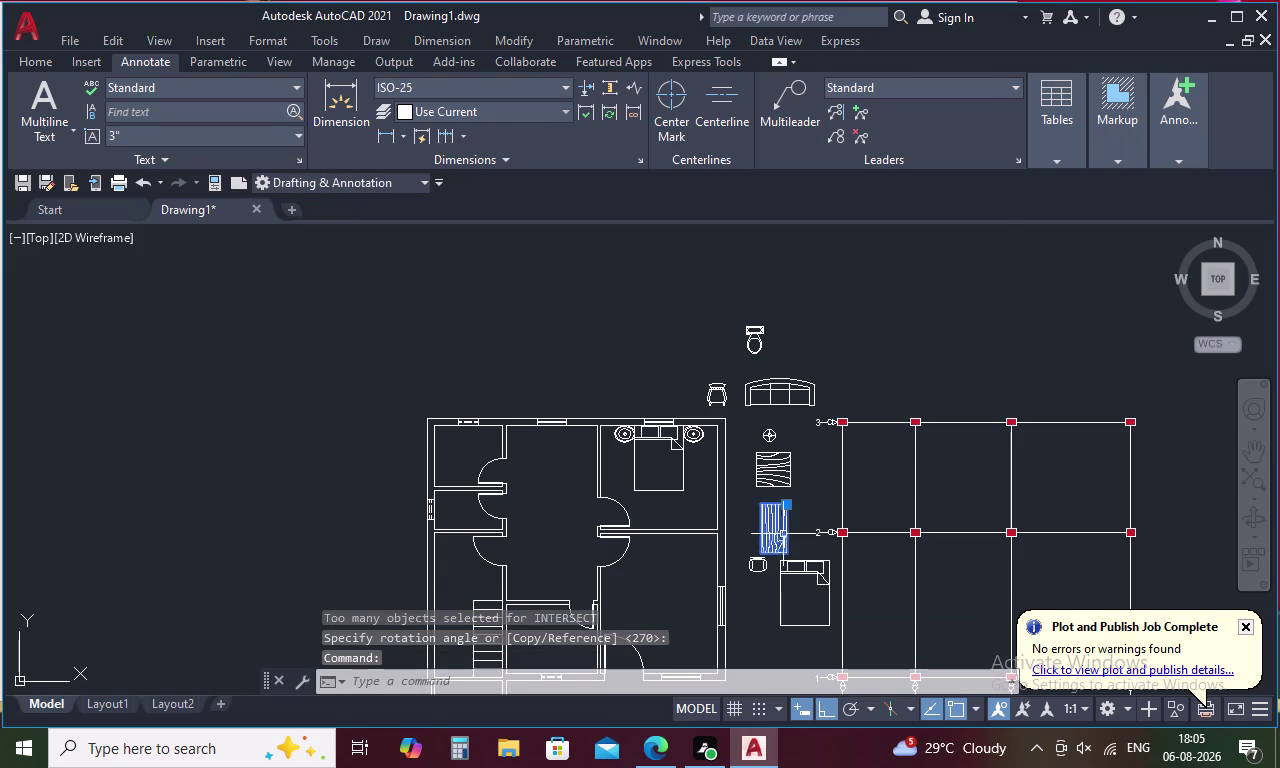
right_click(783, 534)
click(857, 406)
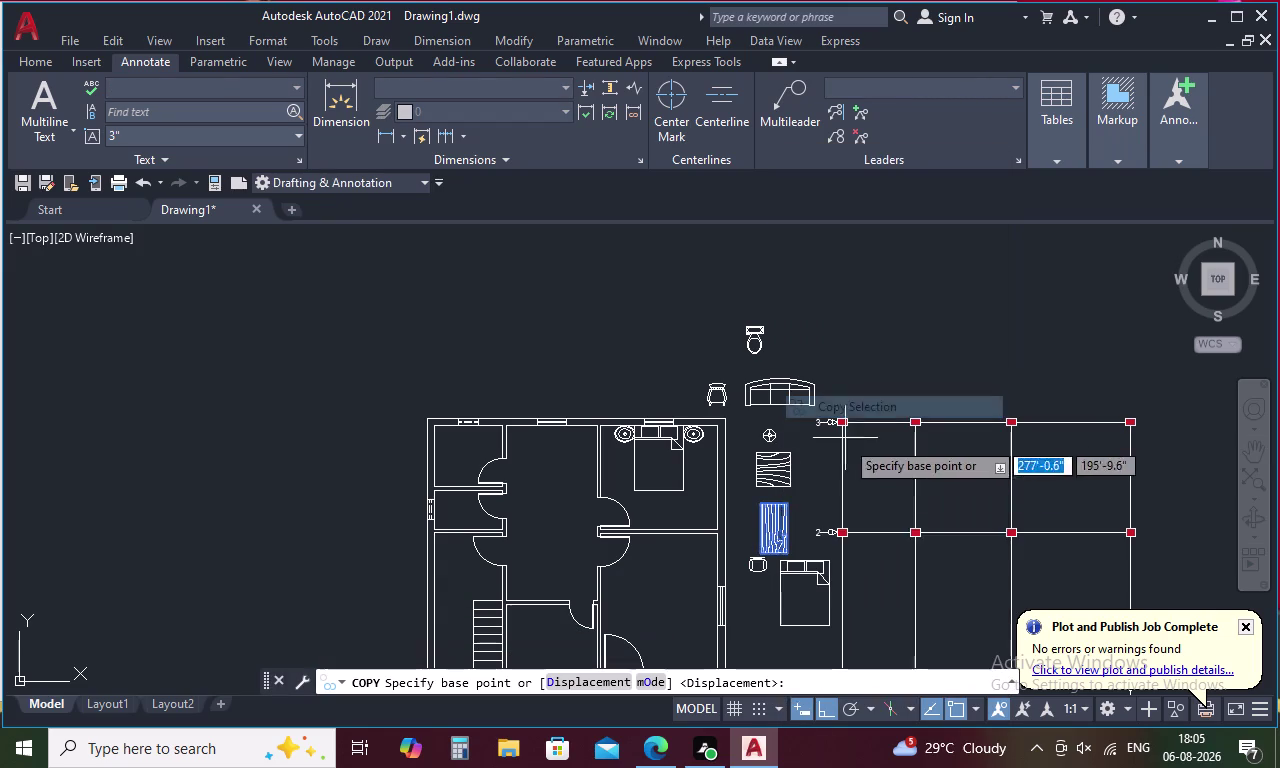
click(774, 528)
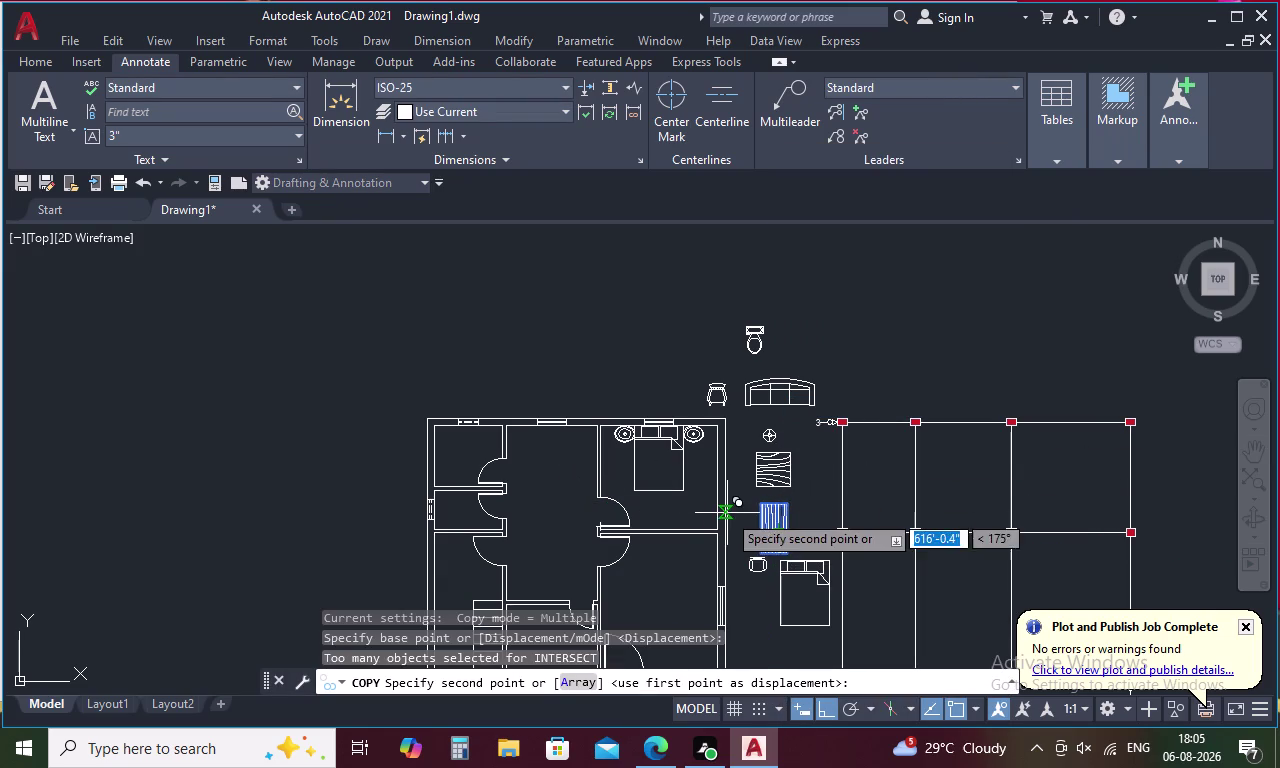
click(776, 530)
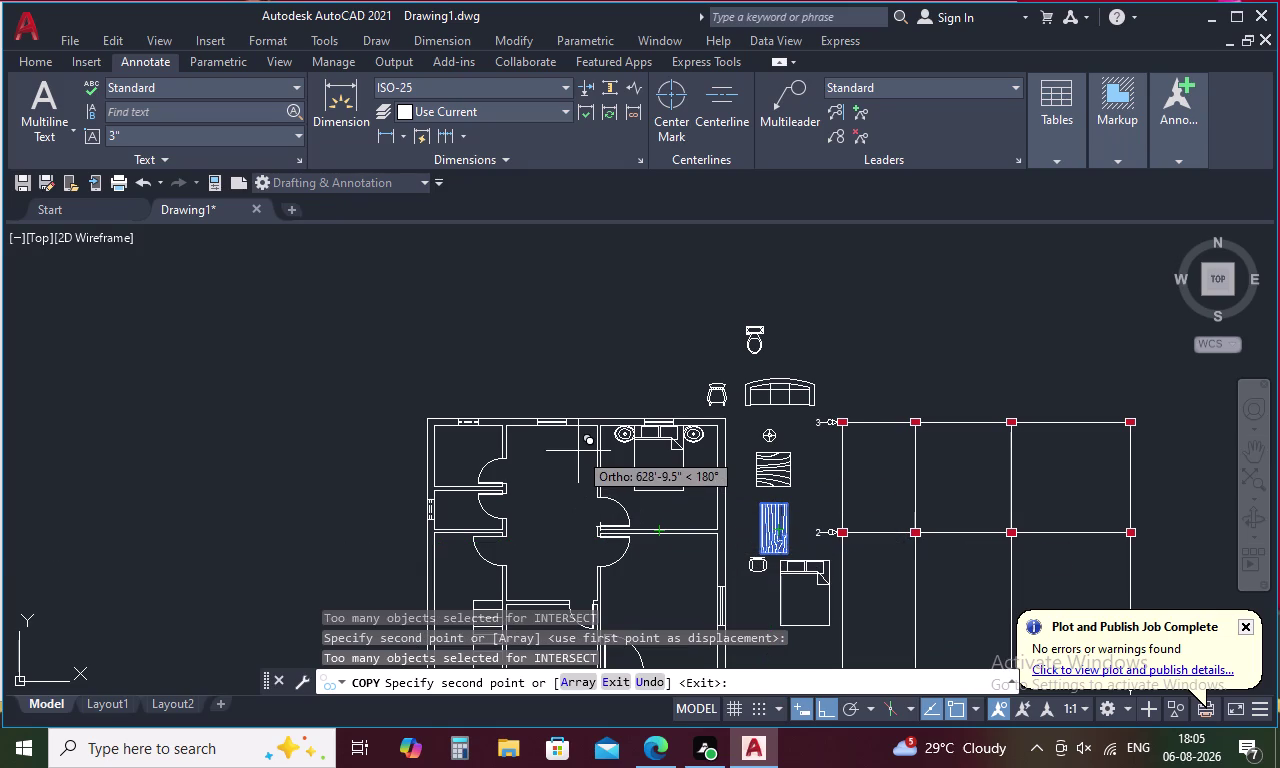
key(Escape)
Copy the upright table, with Ortho off, into the central room.
click(766, 519)
right_click(766, 519)
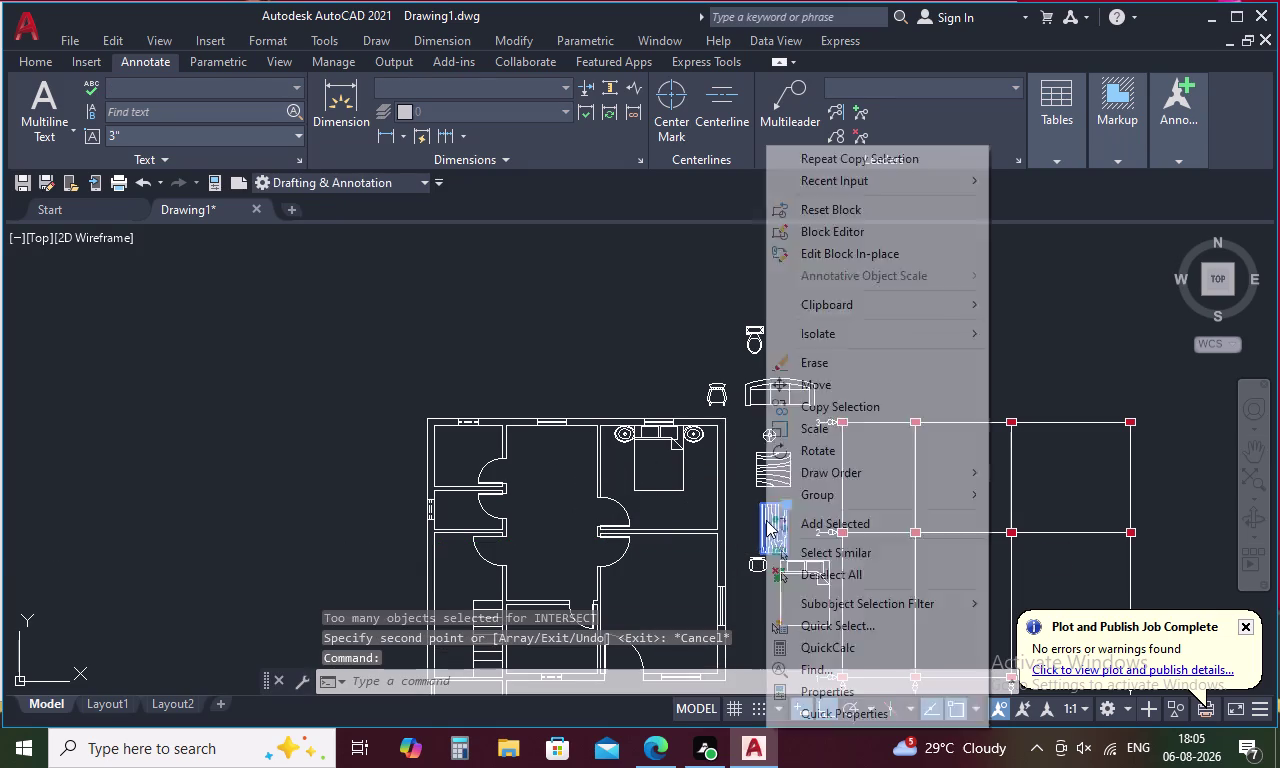
click(847, 406)
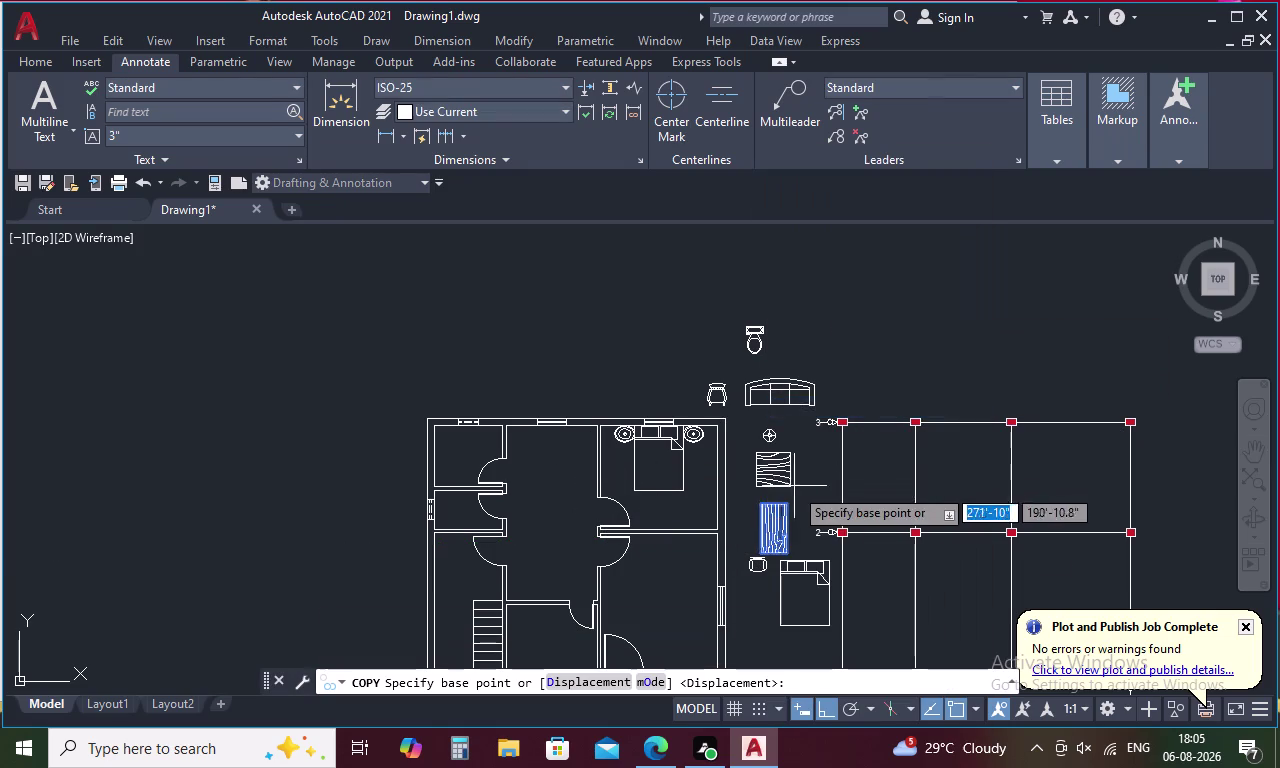
click(776, 520)
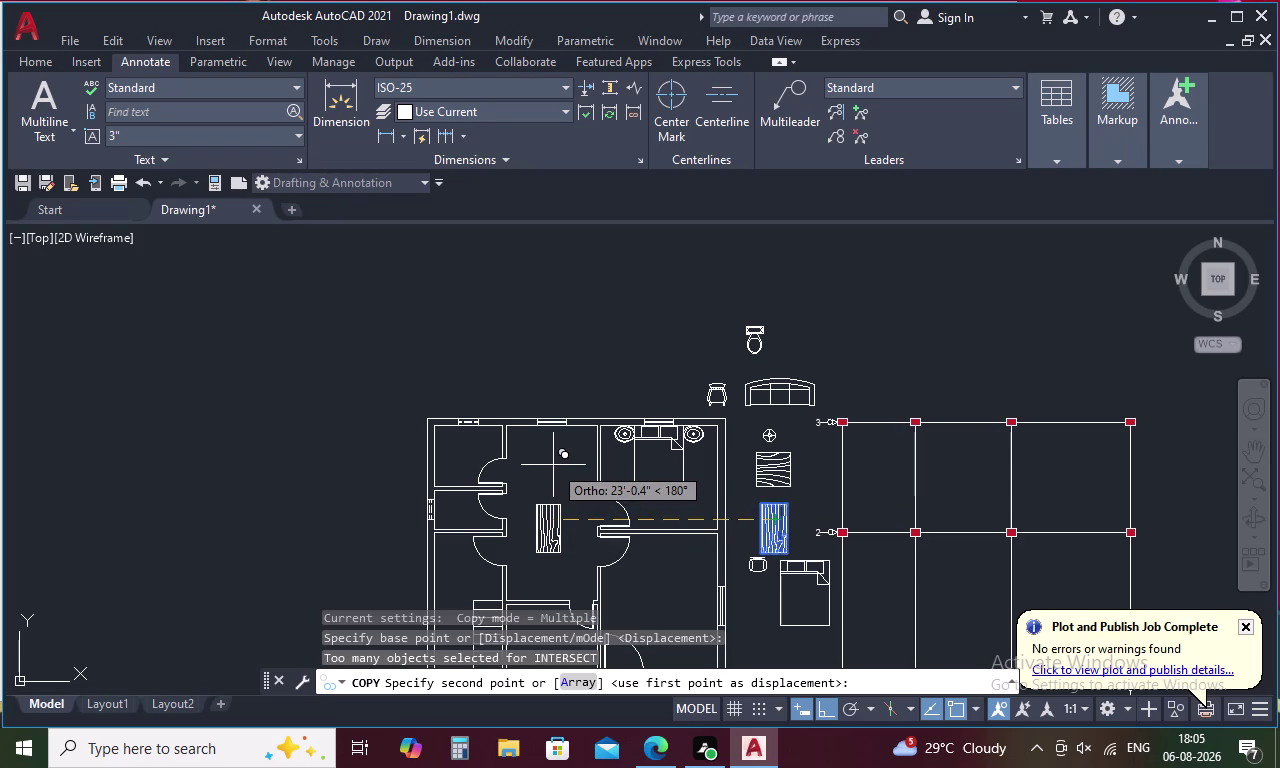
key(F8)
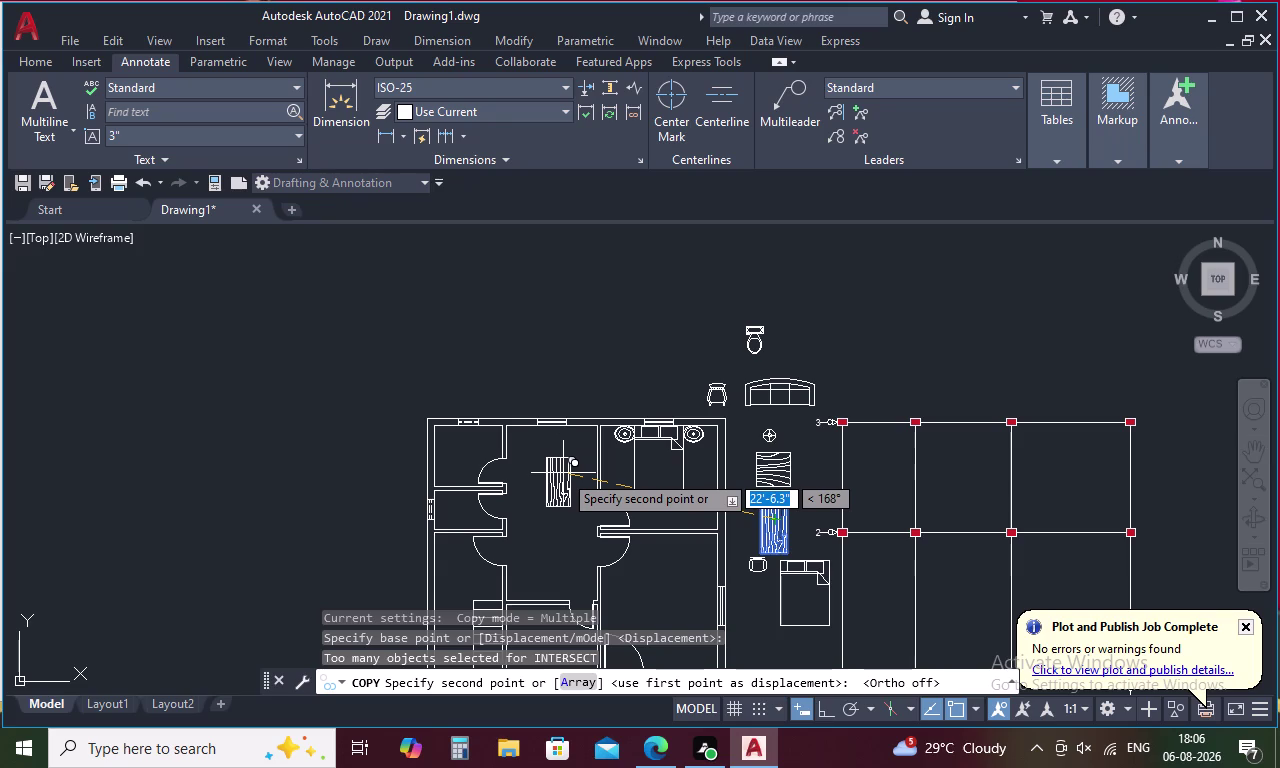
click(563, 473)
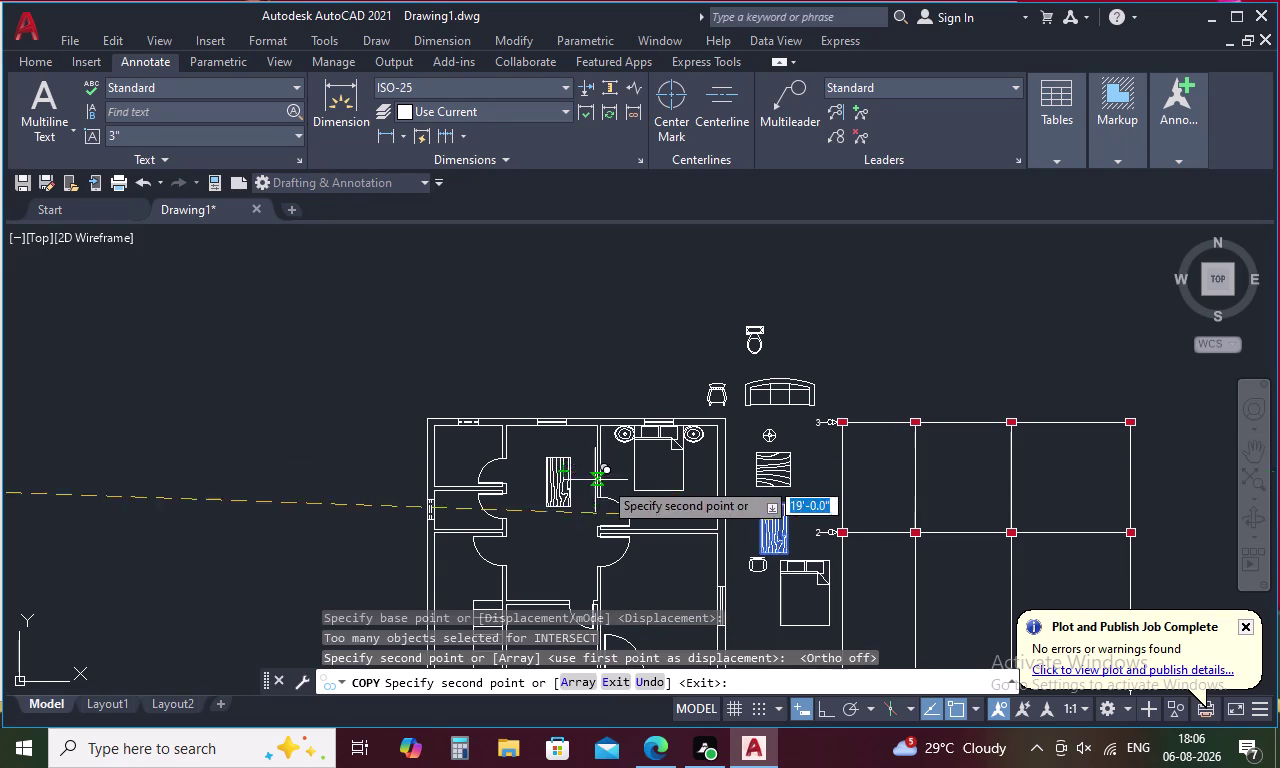
key(Escape)
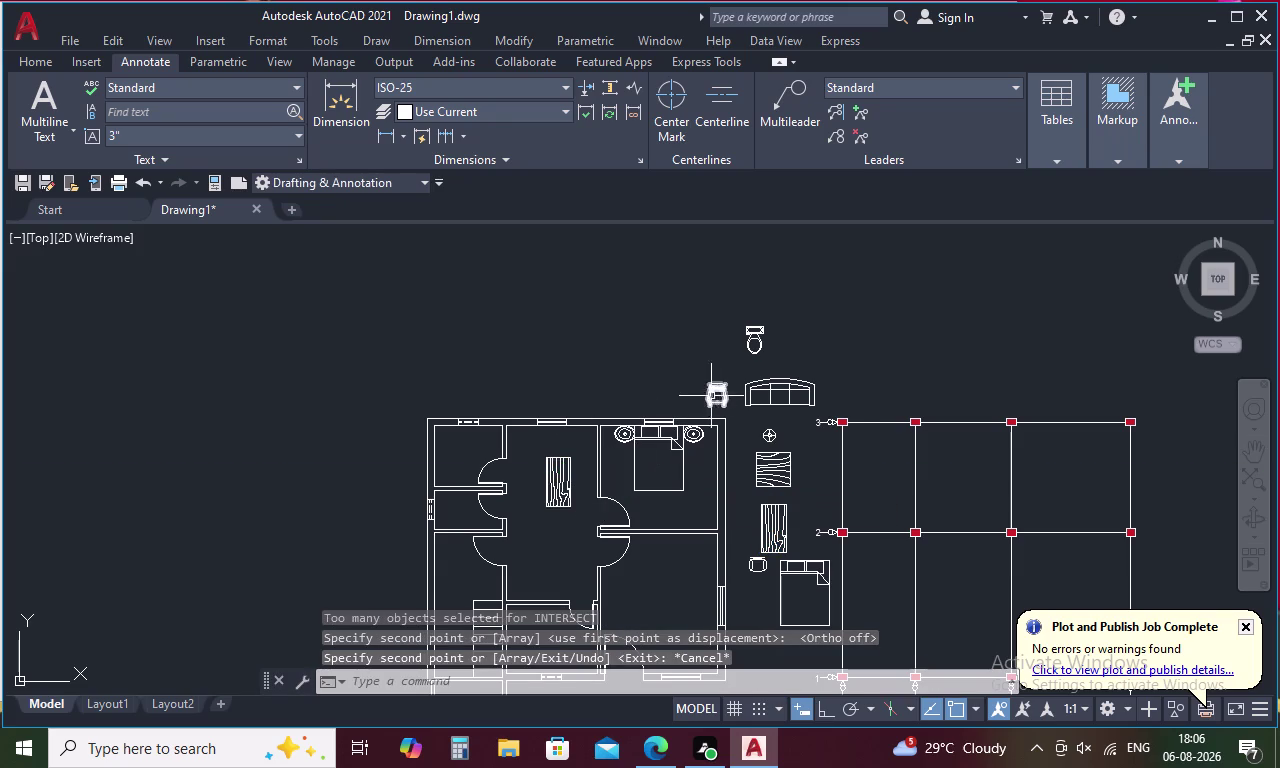
Copy the armchair to the table's head and three positions along its right side.
click(755, 565)
right_click(755, 565)
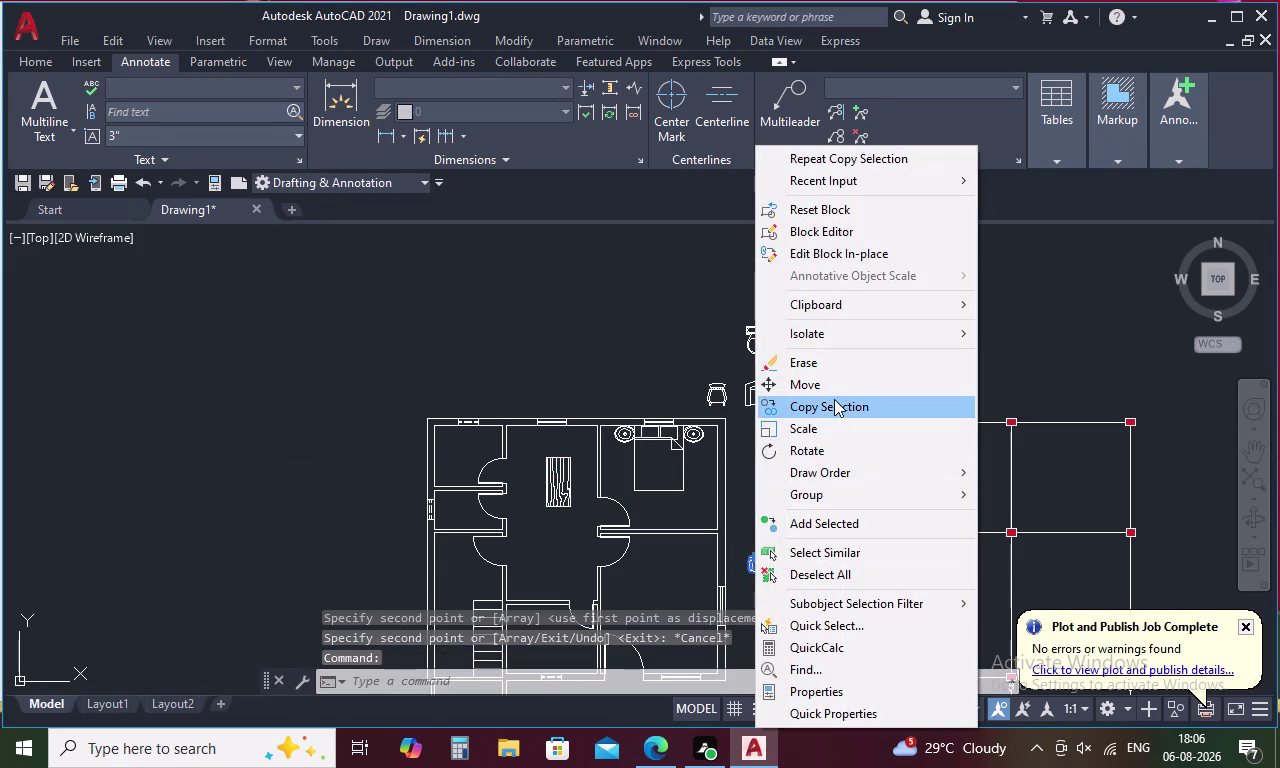
click(834, 398)
scroll(up, 3)
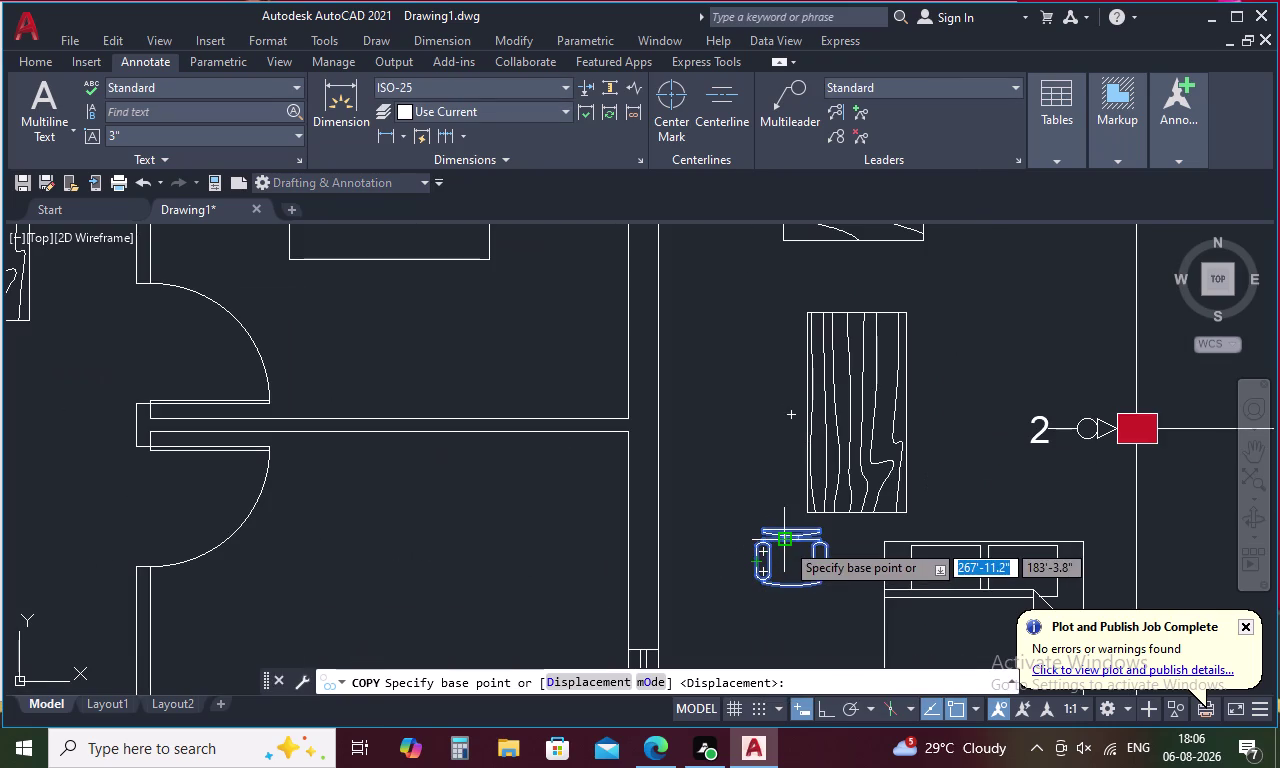
click(788, 583)
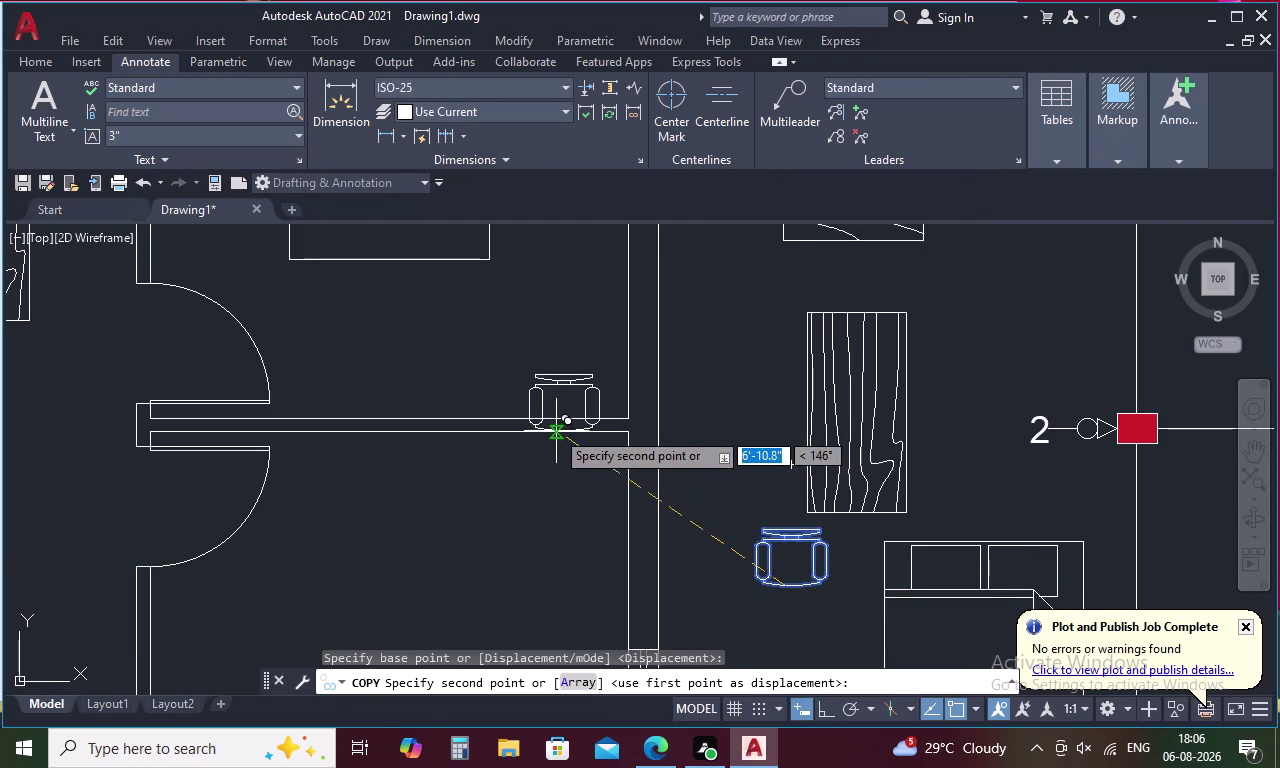
middle_drag(554, 429, 754, 609)
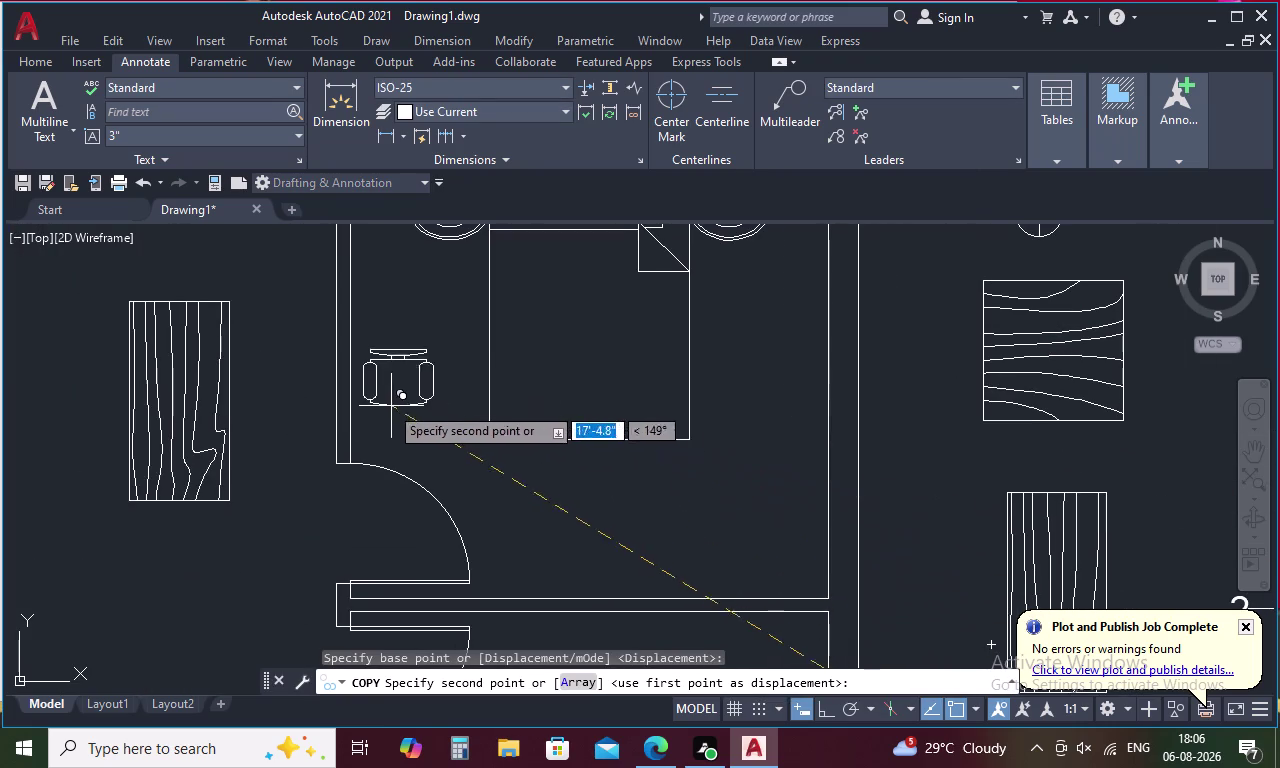
middle_drag(345, 393, 688, 476)
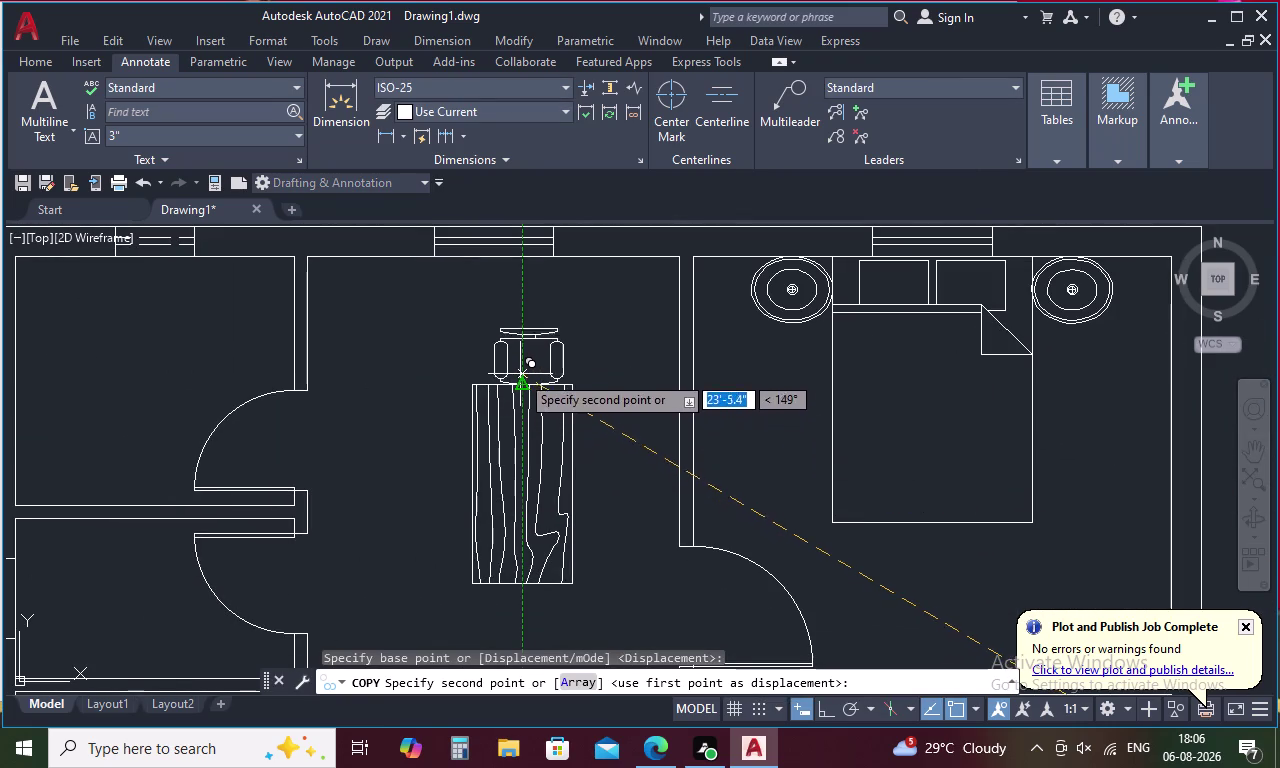
click(520, 374)
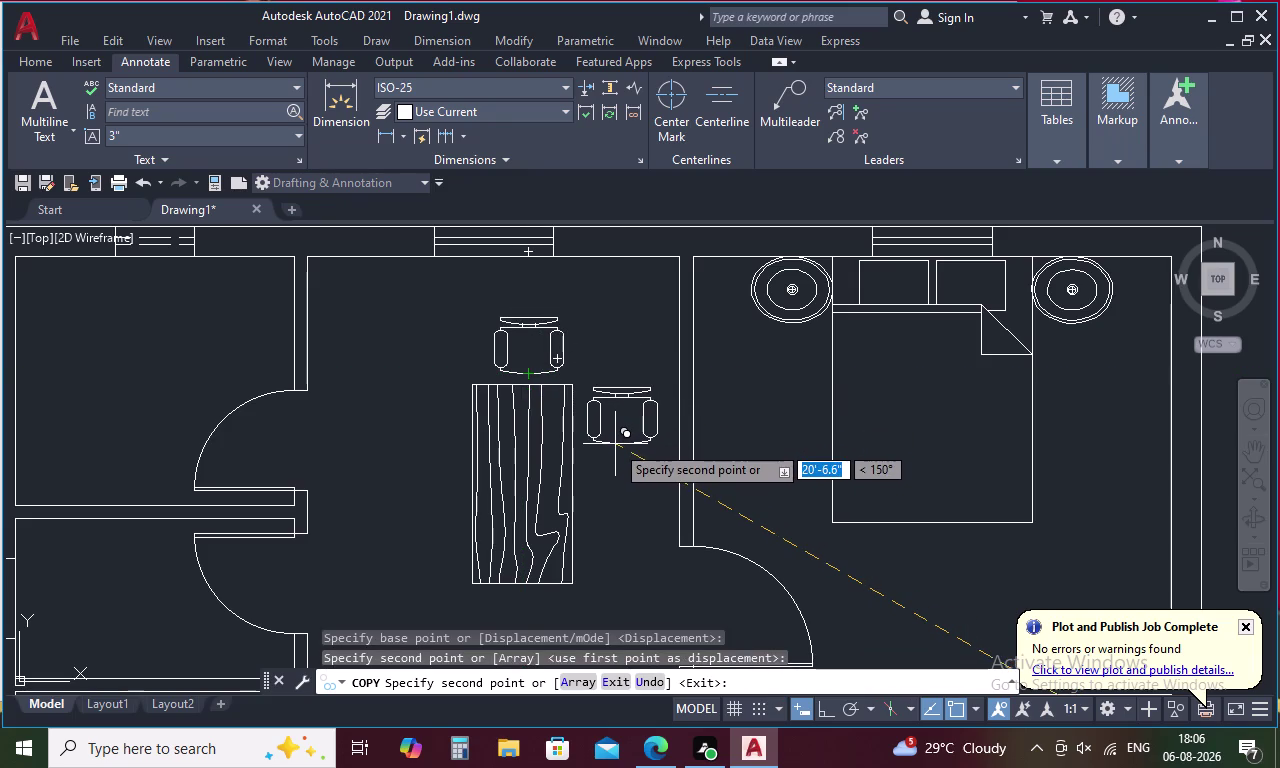
click(615, 444)
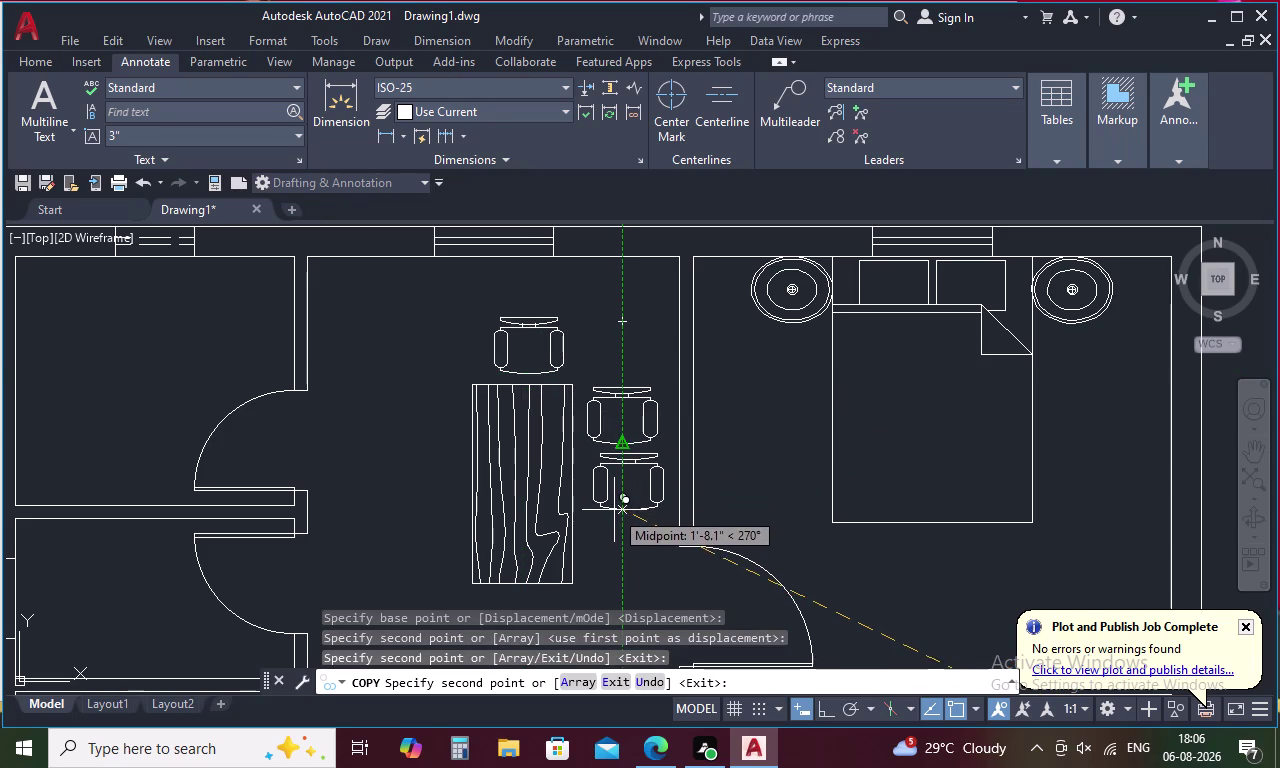
click(614, 510)
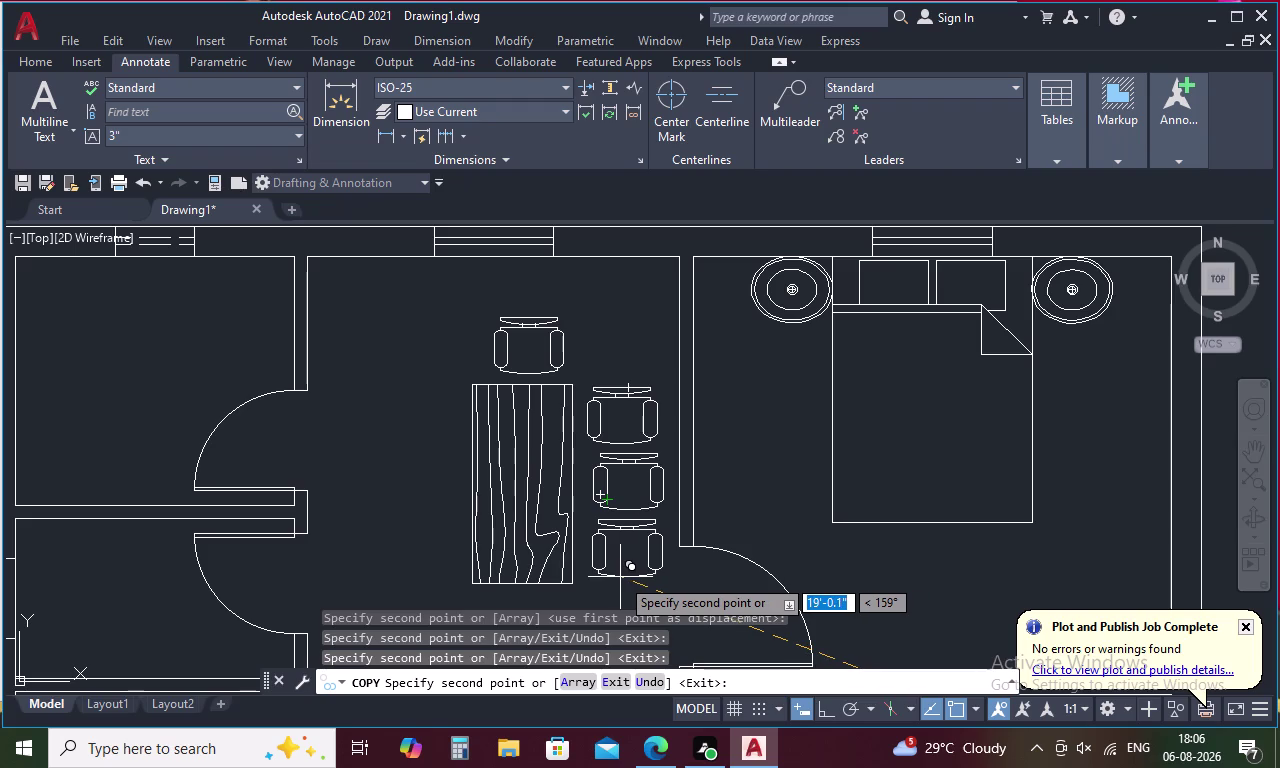
click(618, 577)
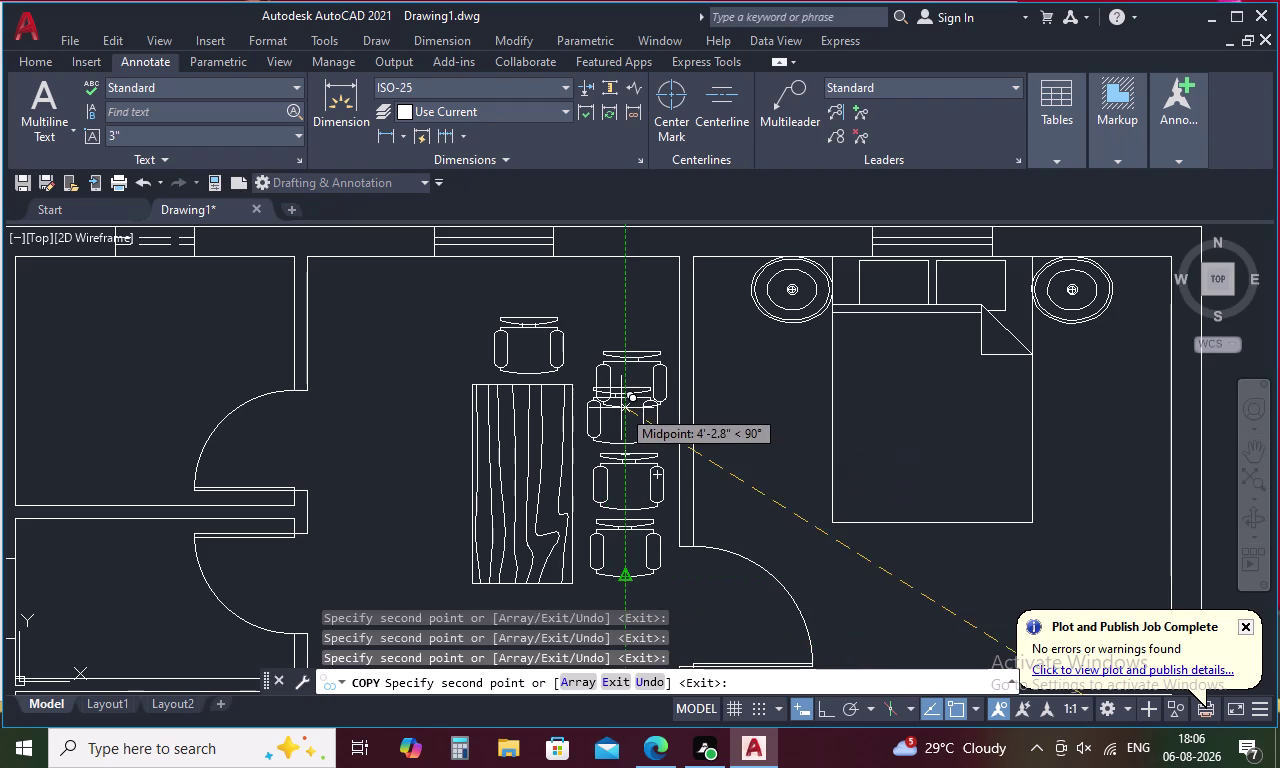
key(Escape)
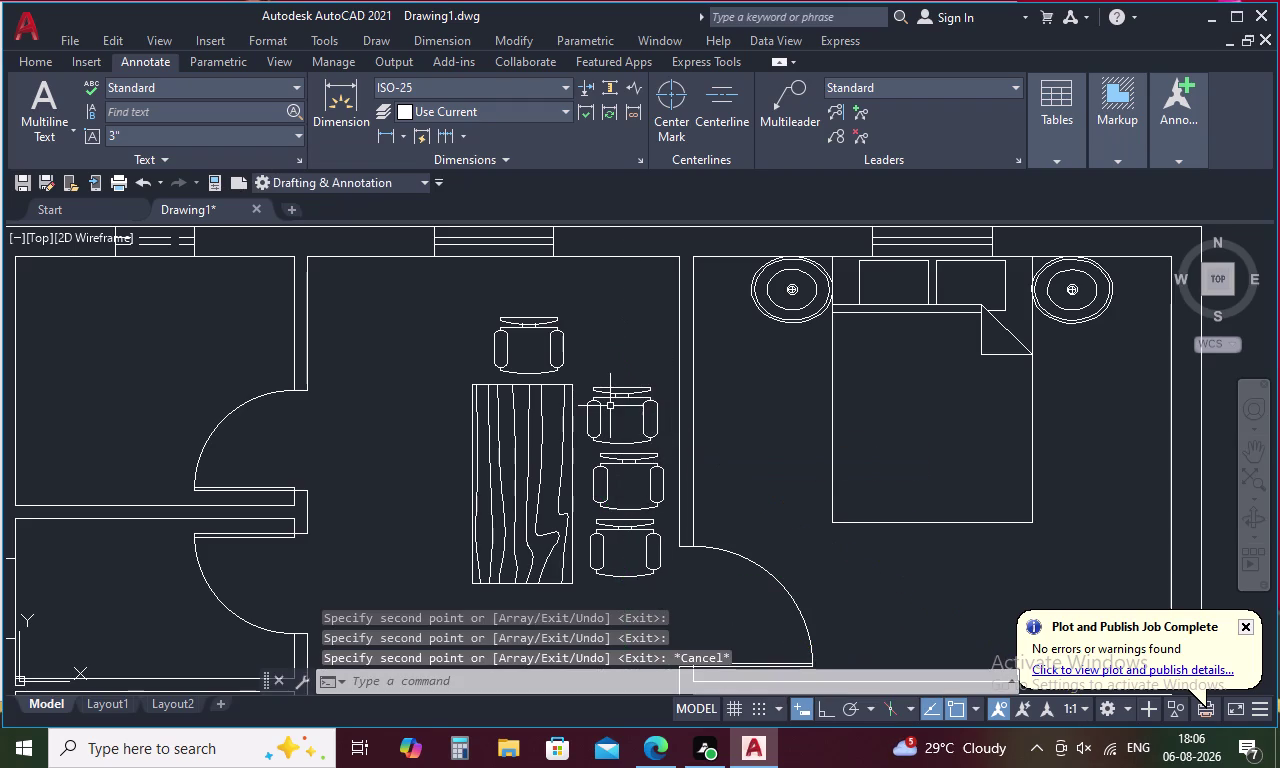
Move the middle armchair into alignment with the others.
click(606, 468)
right_click(606, 468)
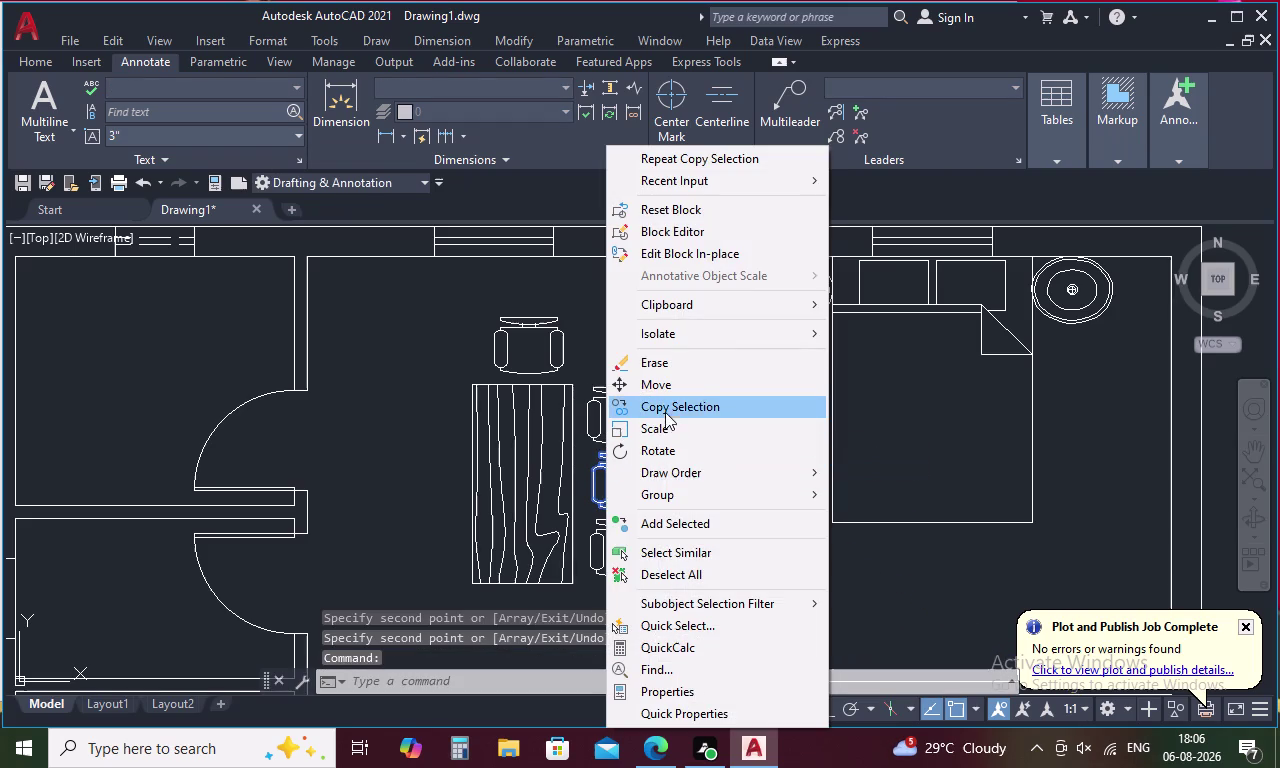
click(669, 388)
click(616, 482)
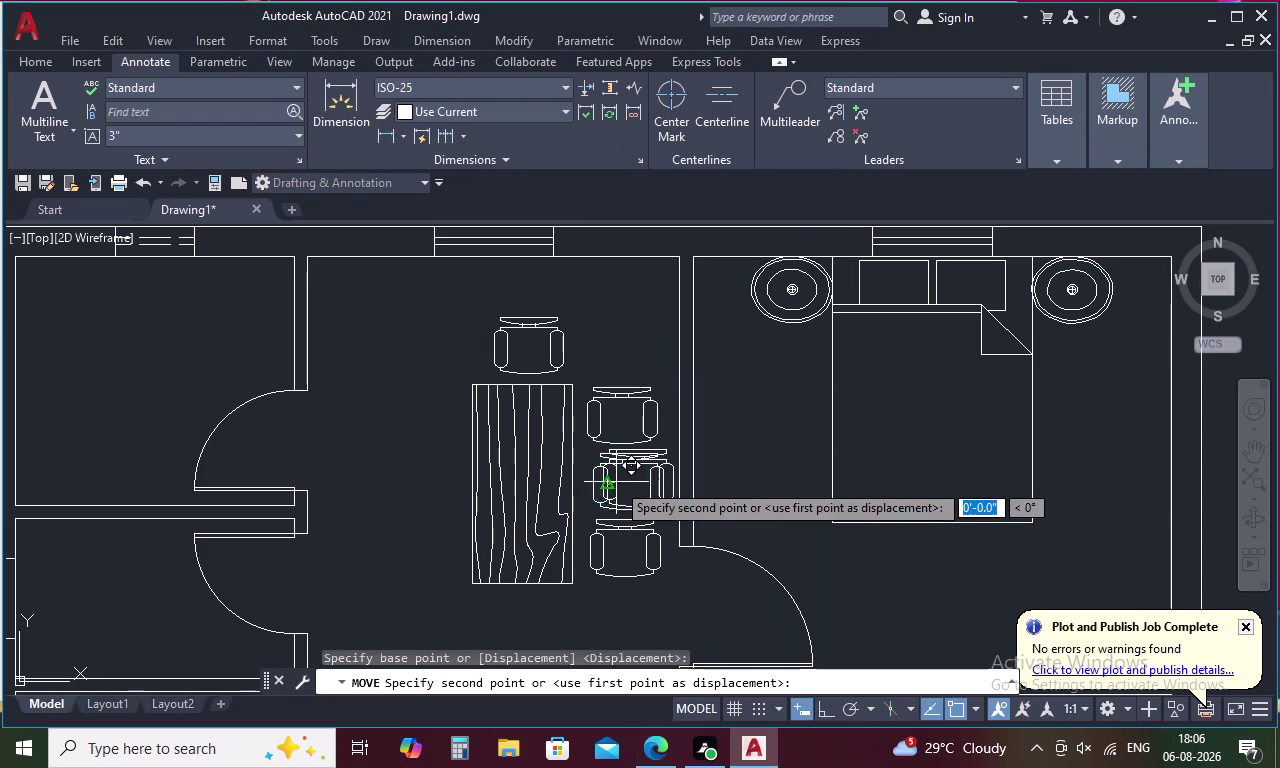
scroll(up, 3)
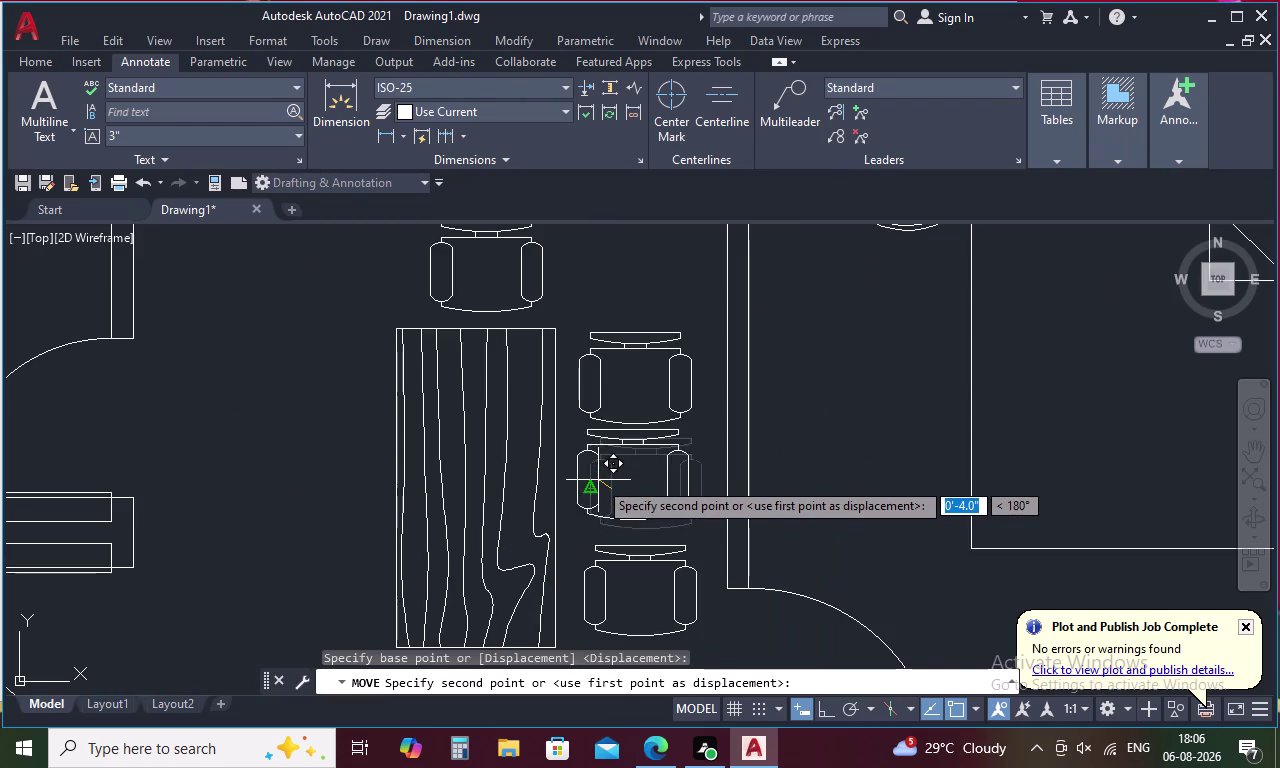
scroll(up, 3)
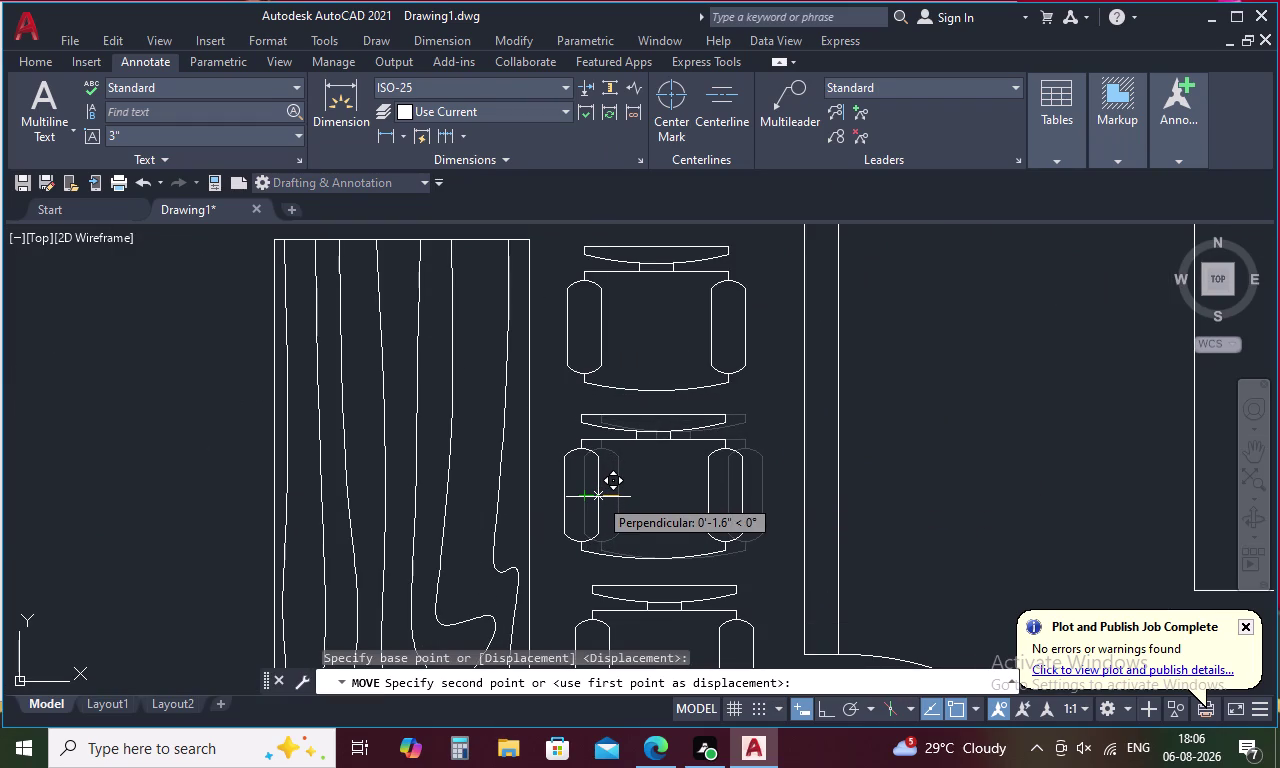
click(598, 497)
Cancel a selection window around the chairs and select the top armchair.
click(639, 360)
drag(656, 350, 681, 510)
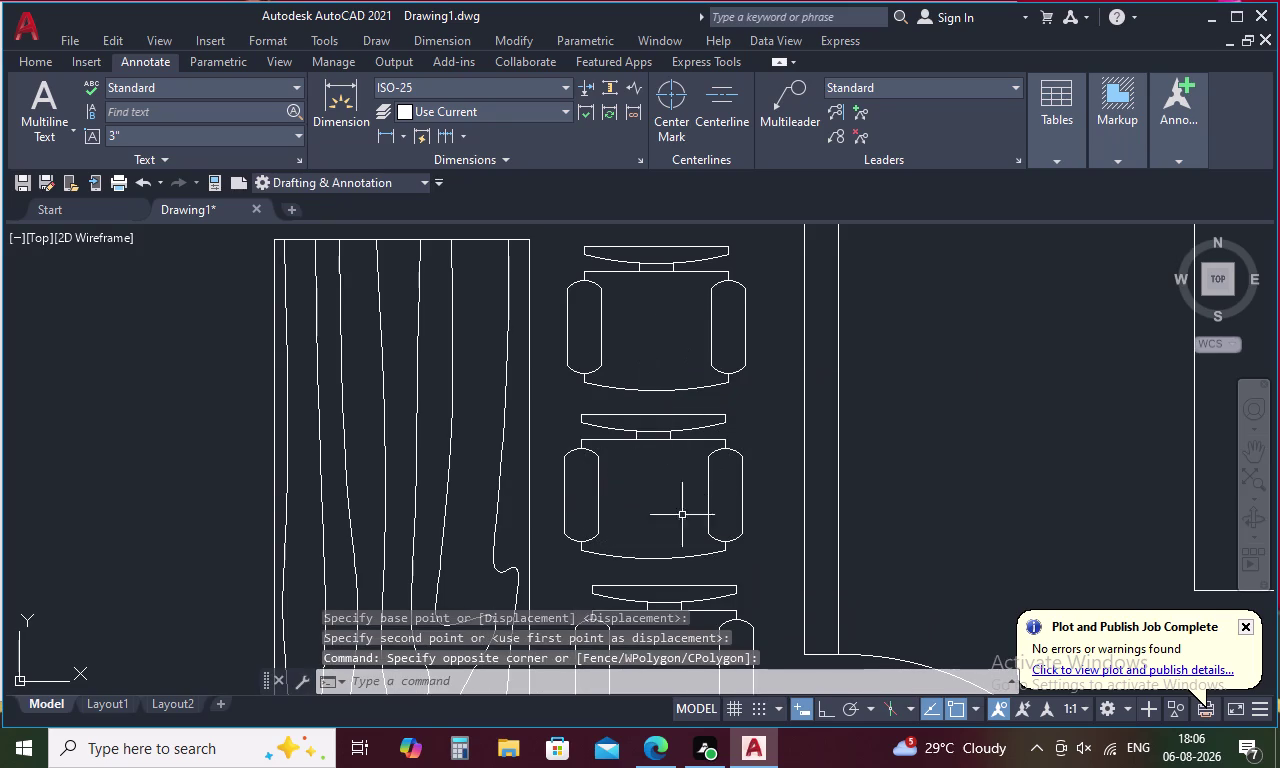
drag(681, 510, 687, 554)
click(725, 301)
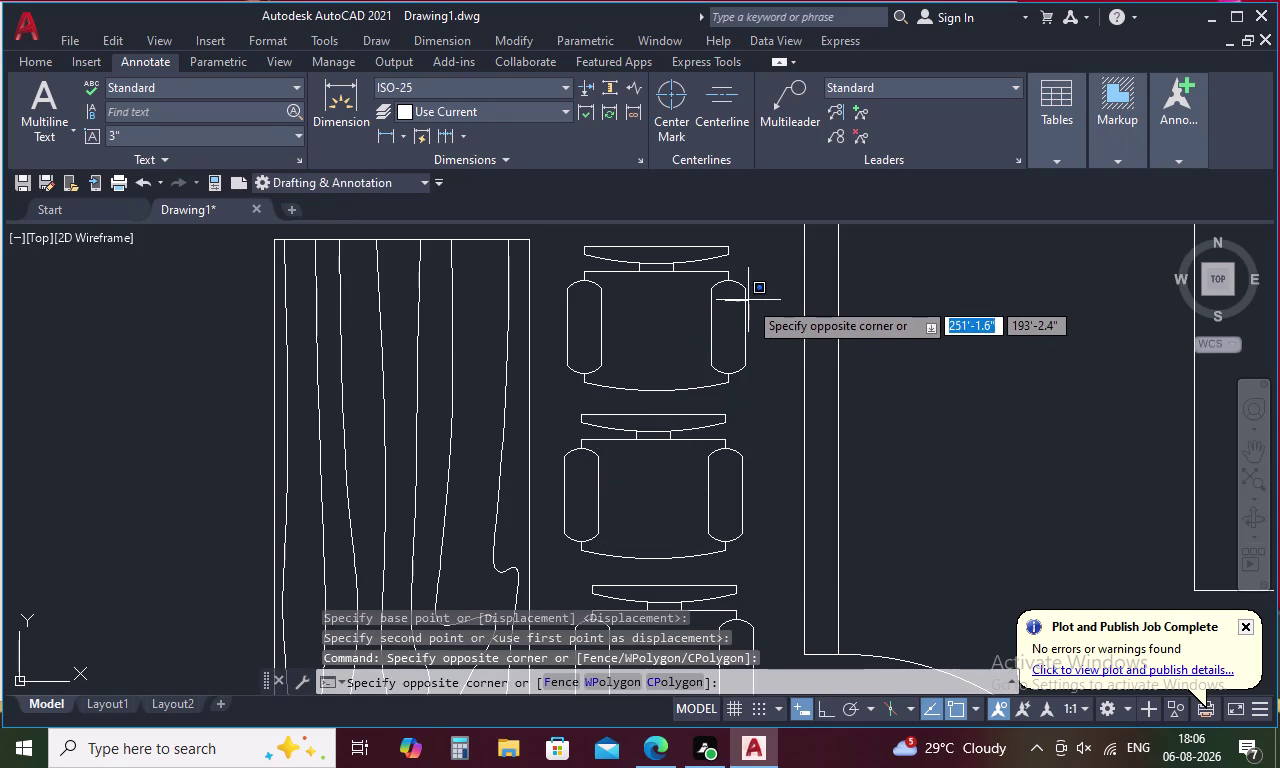
key(Escape)
click(748, 299)
Start rotating the three chairs beside the desk, then cancel the rotation.
click(714, 453)
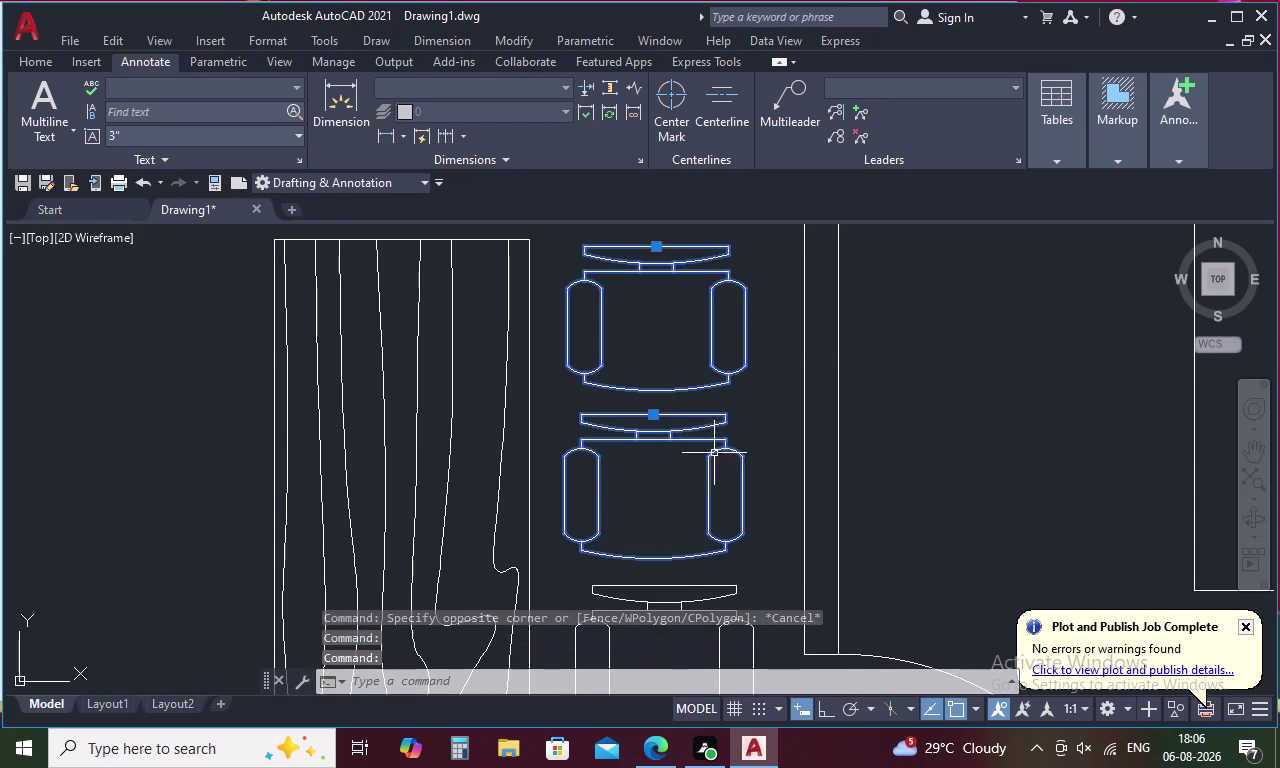
scroll(down, 3)
click(693, 502)
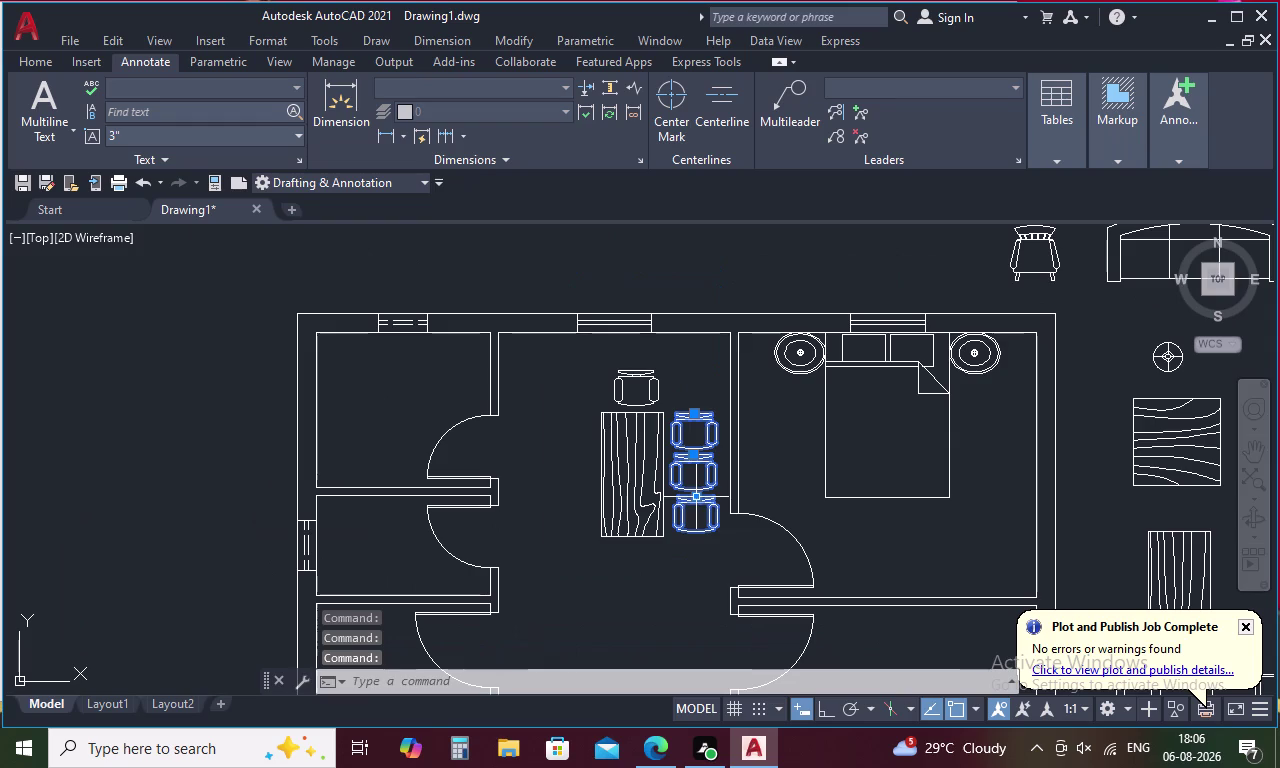
right_click(718, 426)
click(783, 479)
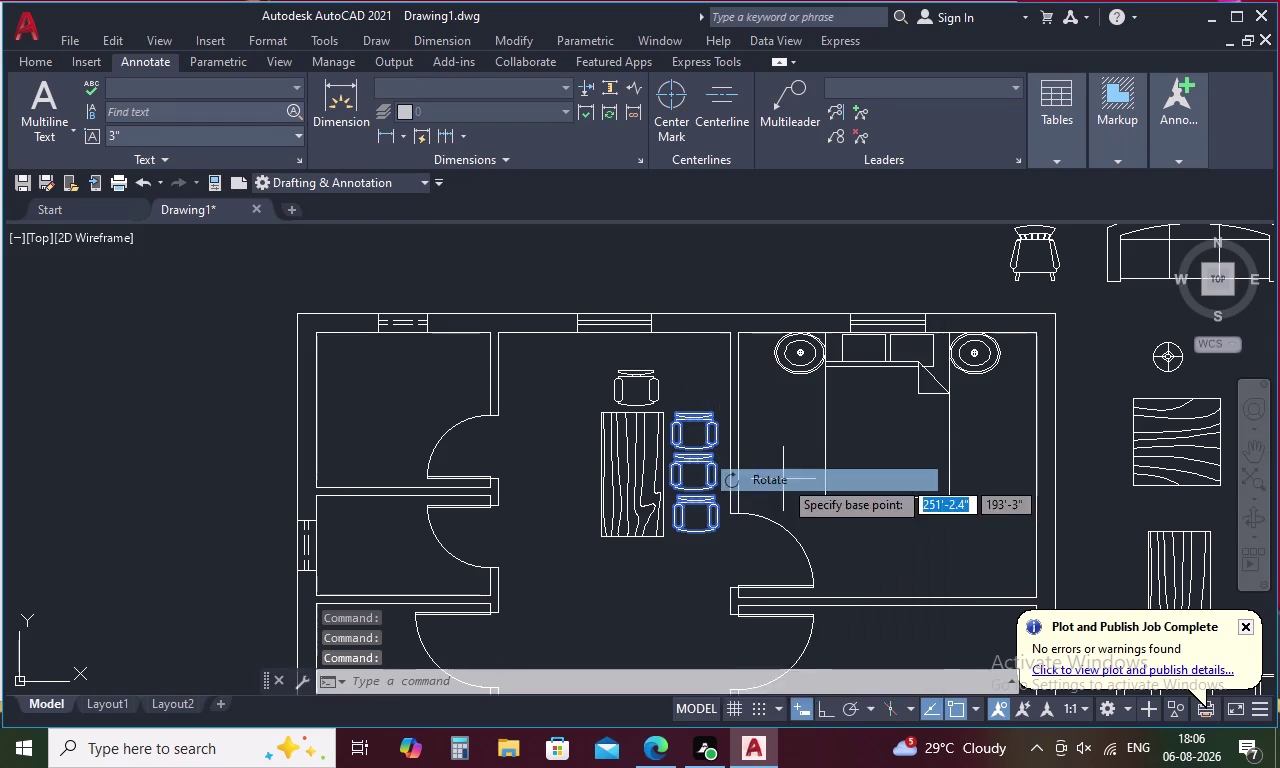
click(636, 473)
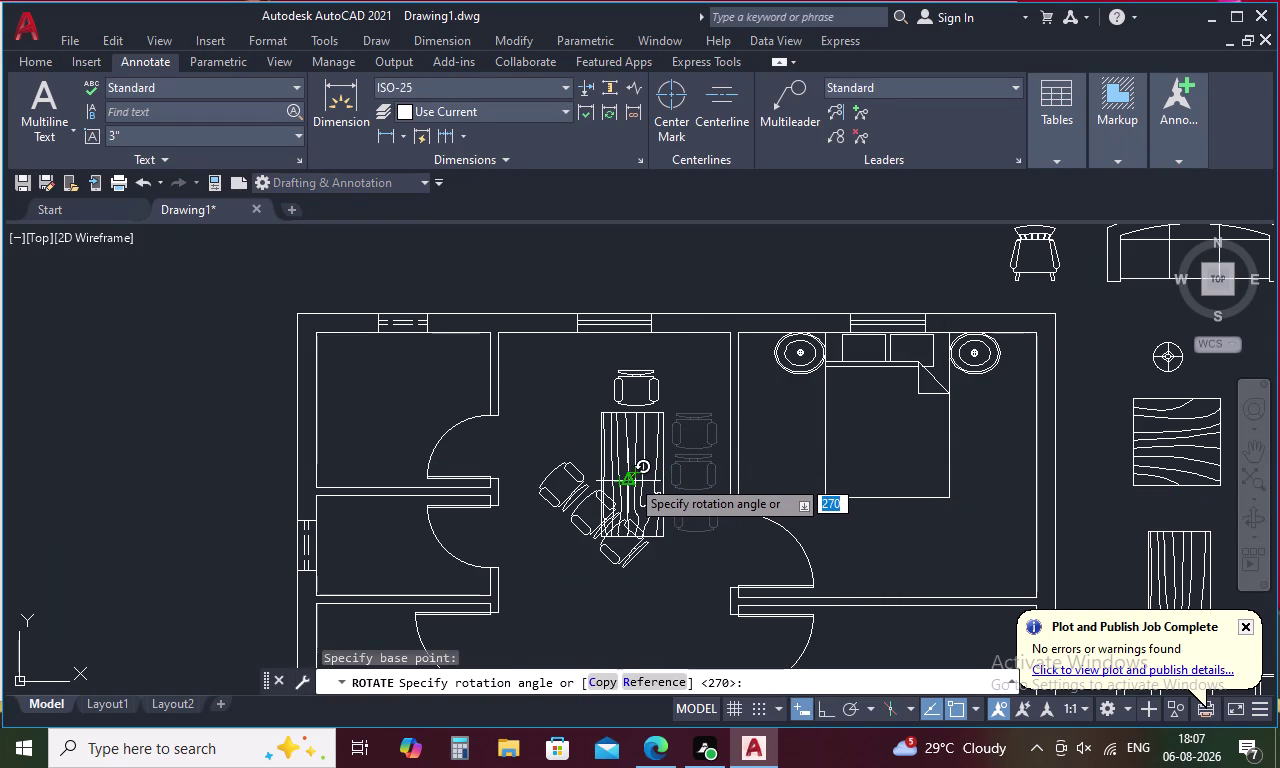
key(Escape)
Start rotating only the top chair beside the desk, then cancel.
click(677, 438)
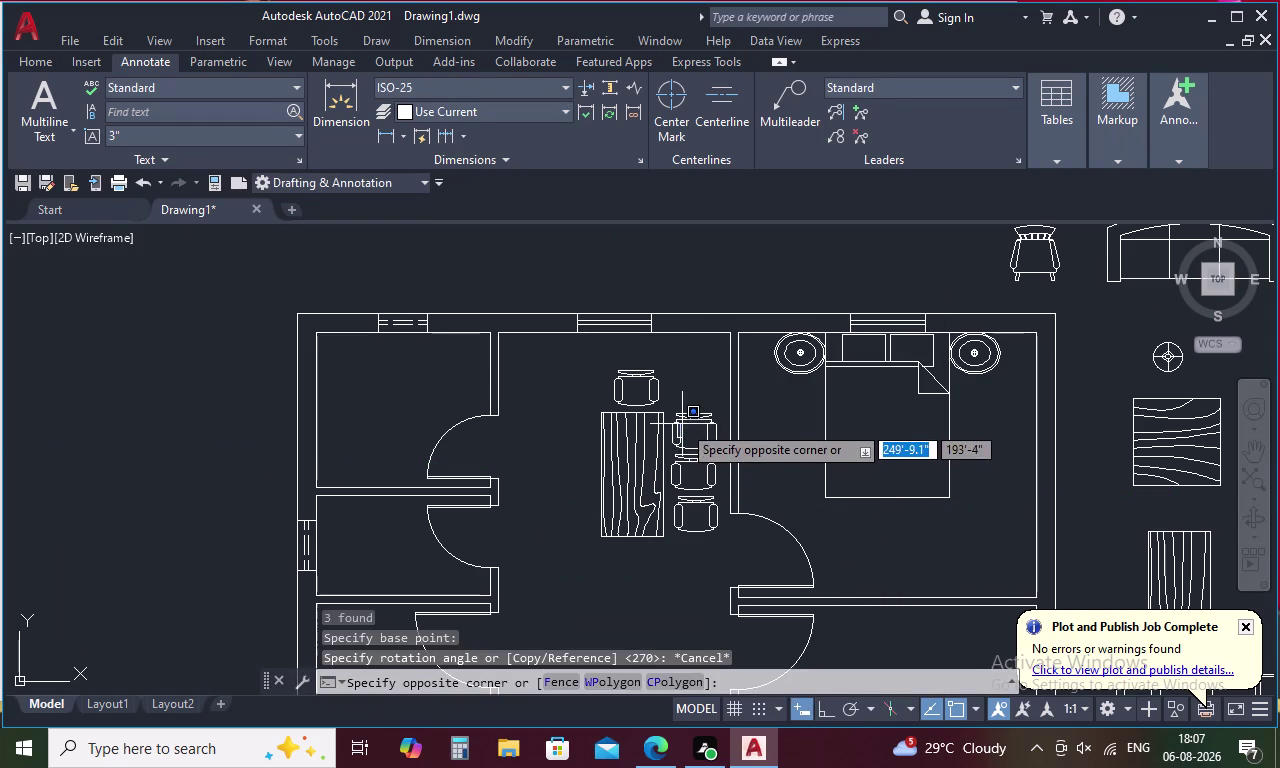
double_click(688, 409)
click(688, 414)
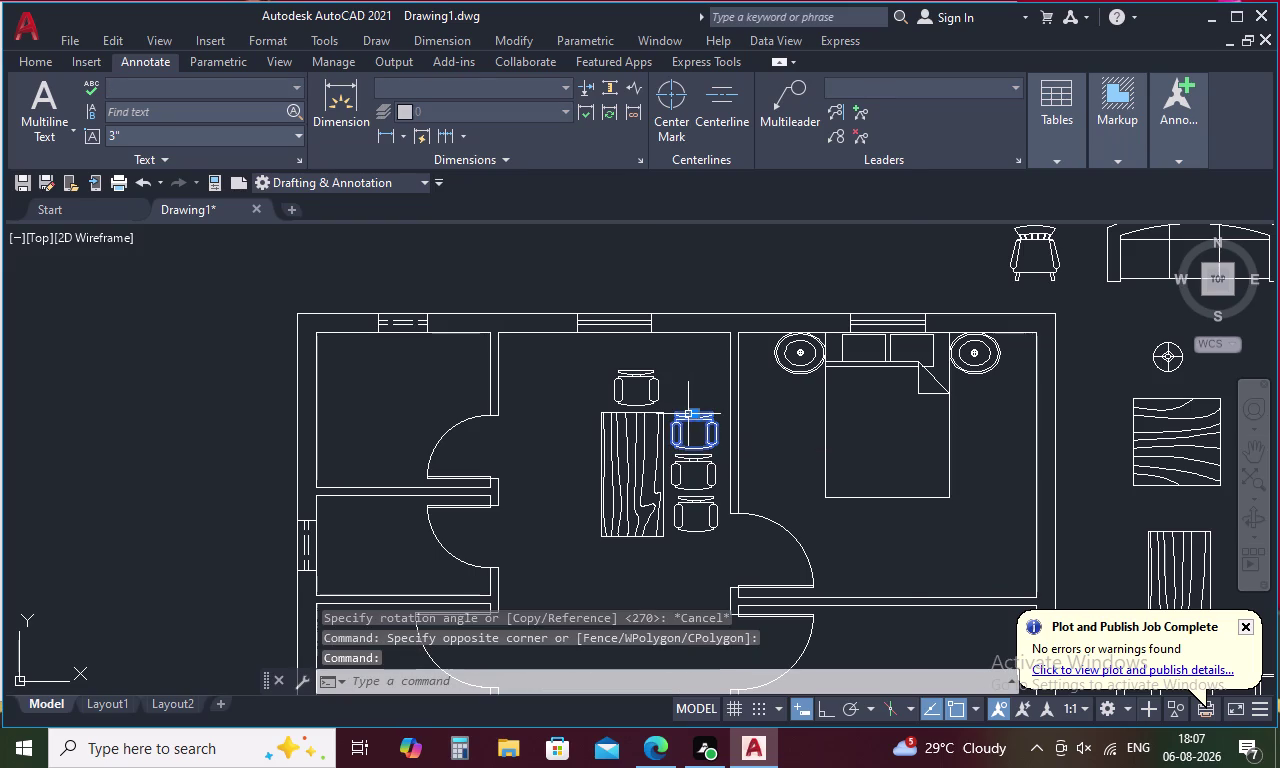
right_click(688, 414)
click(740, 447)
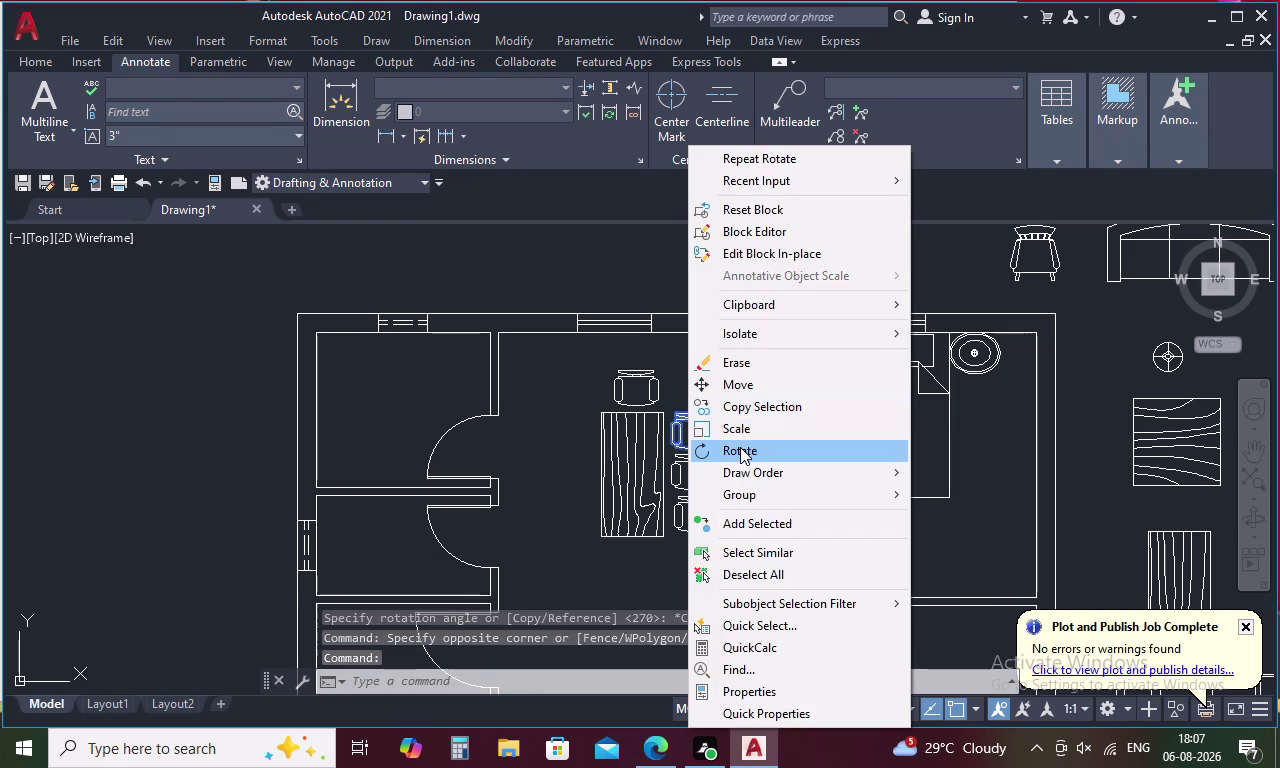
click(693, 434)
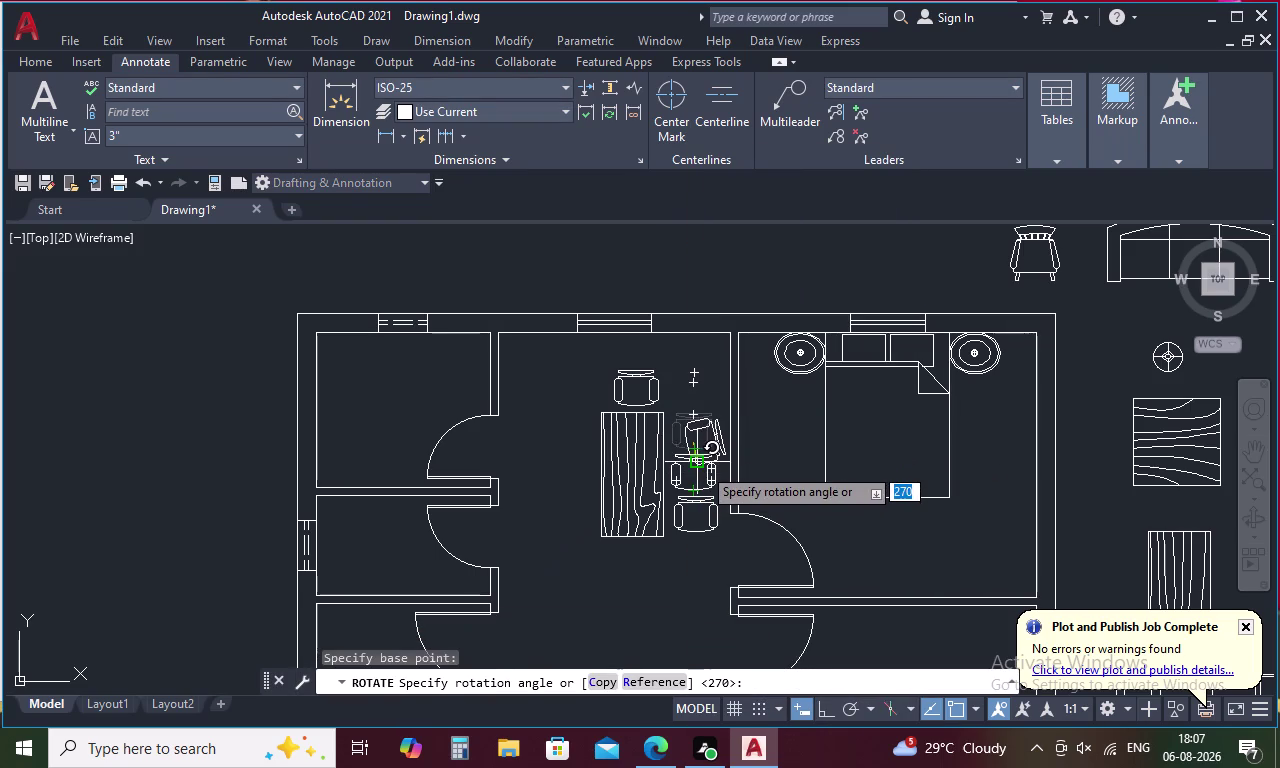
key(Escape)
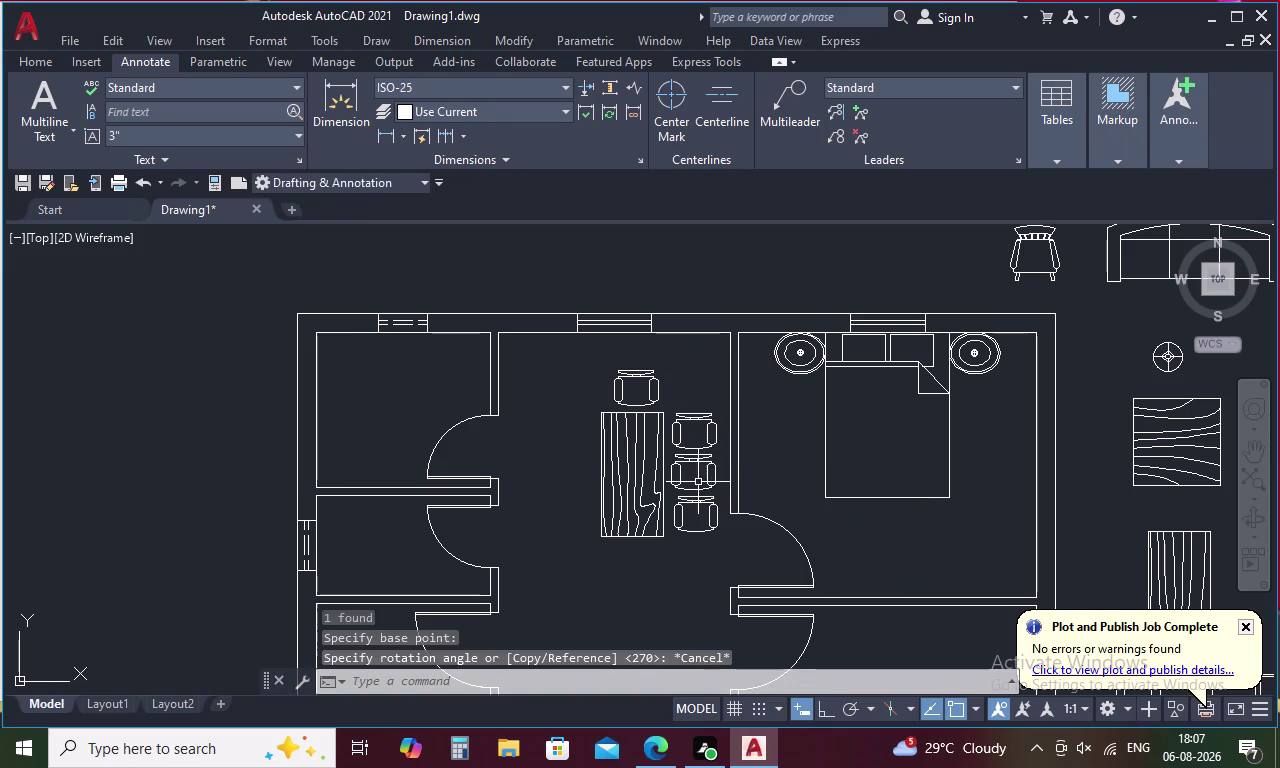
Window-select and delete the two lower chairs beside the desk.
click(709, 467)
click(710, 509)
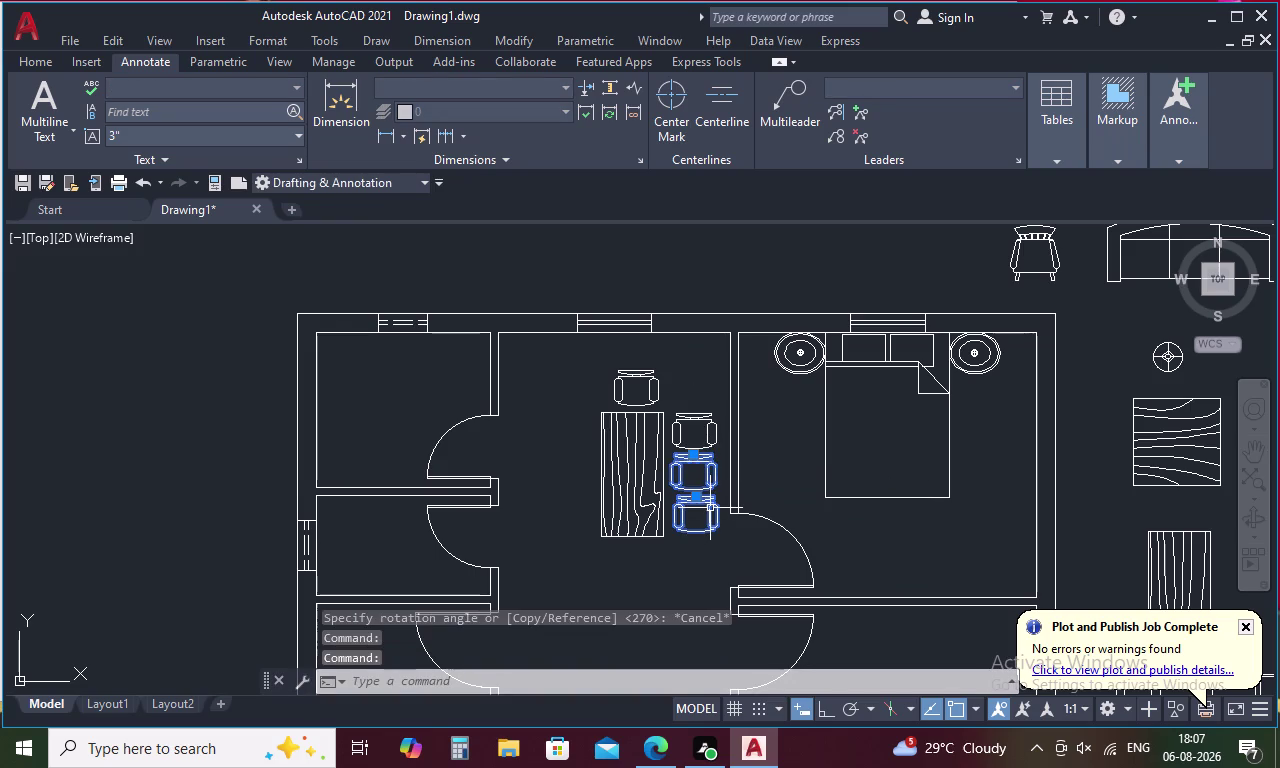
key(Delete)
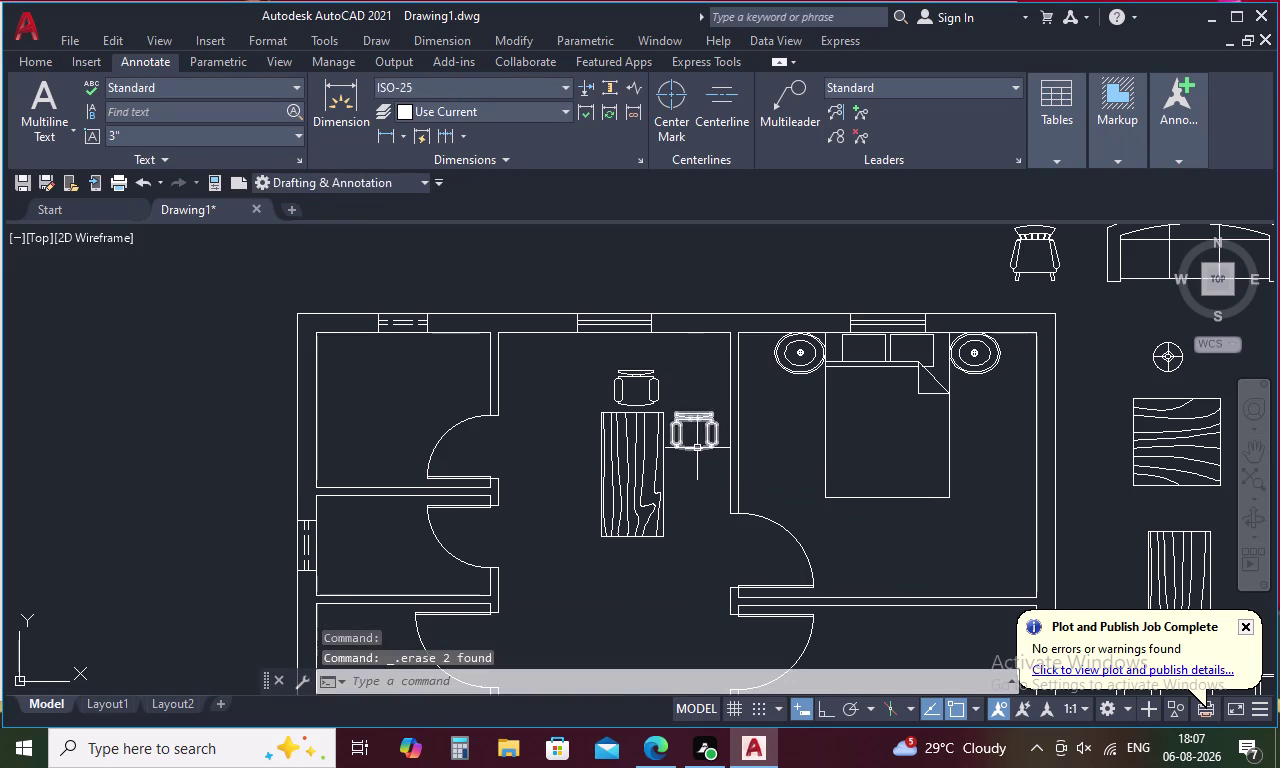
Rotate the remaining chair a quarter turn with Ortho on, then undo it.
click(697, 446)
right_click(697, 446)
key(Escape)
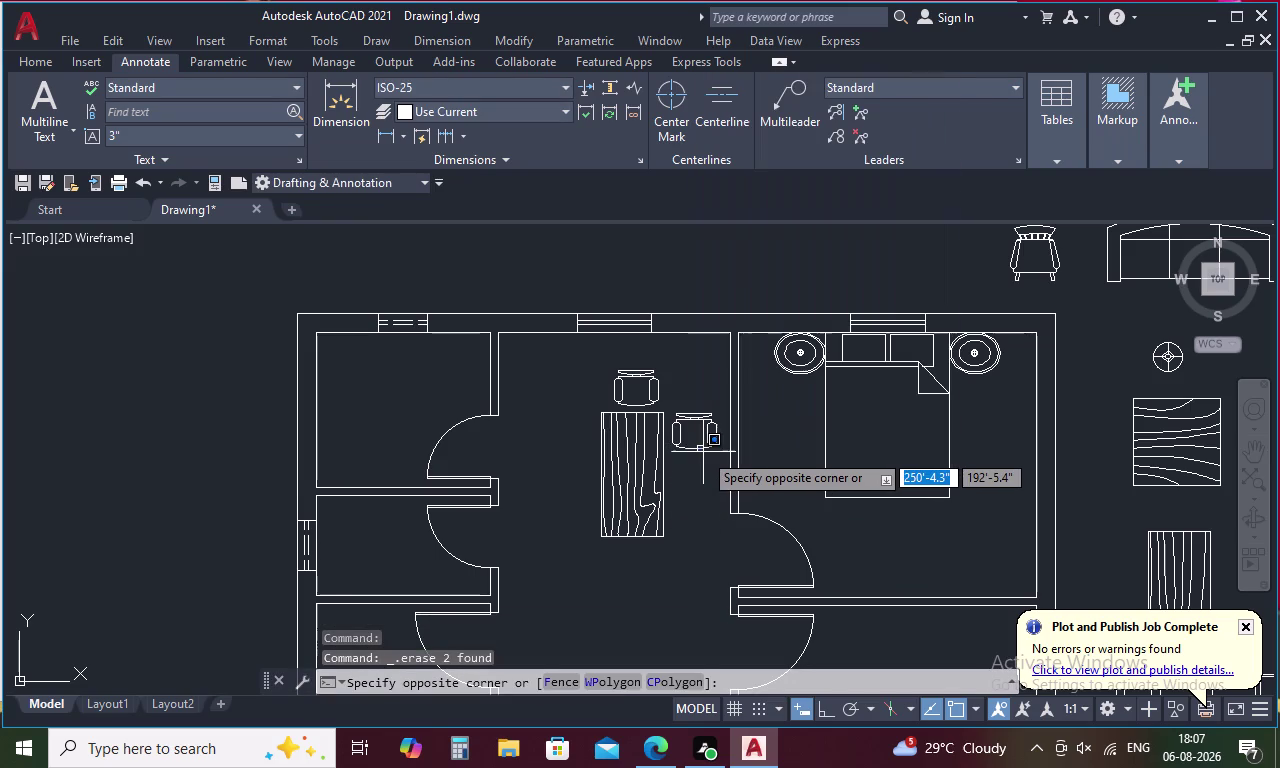
key(Escape)
click(709, 435)
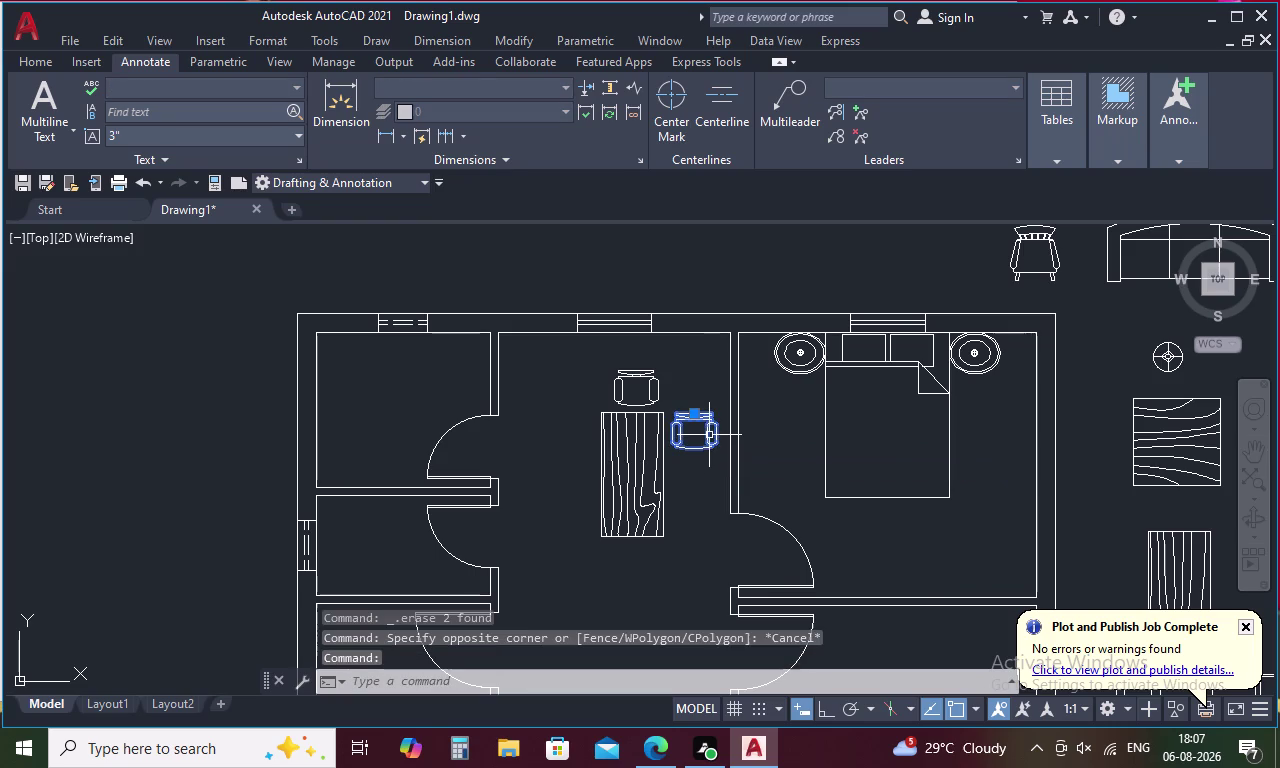
right_click(709, 435)
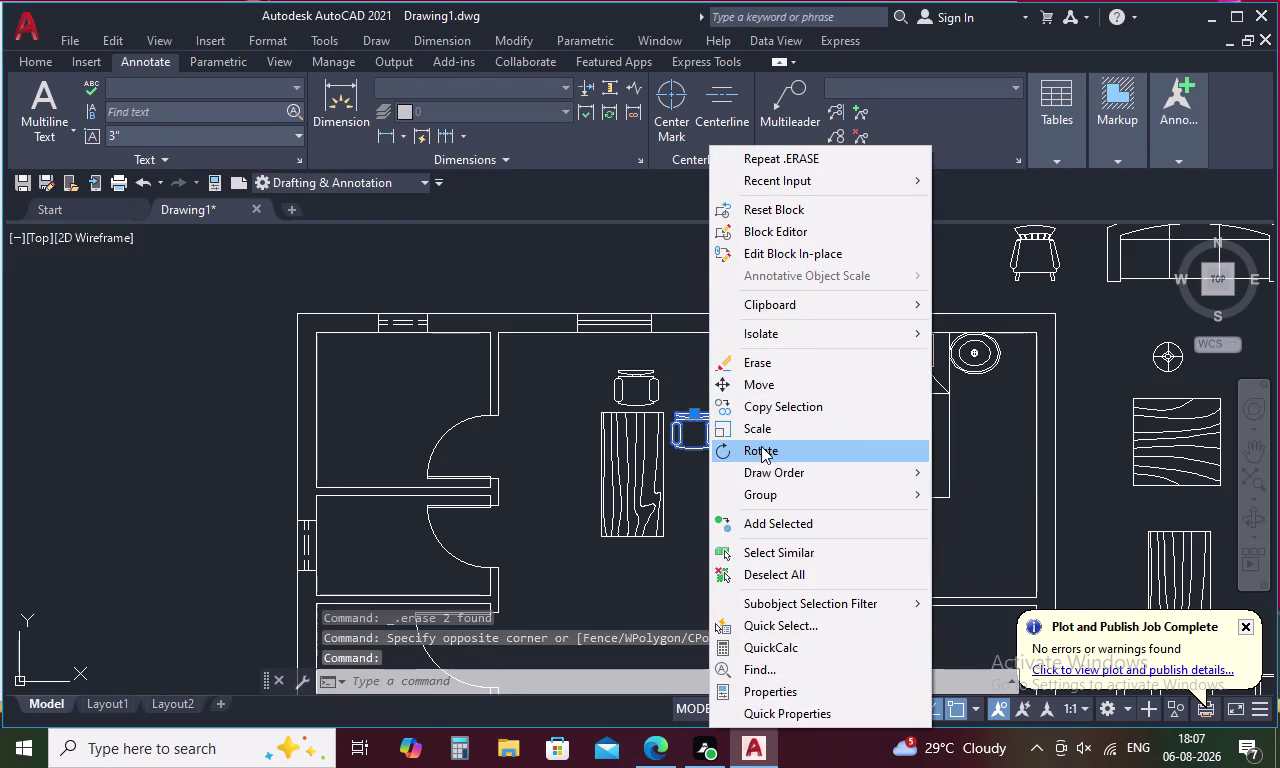
click(761, 446)
click(693, 424)
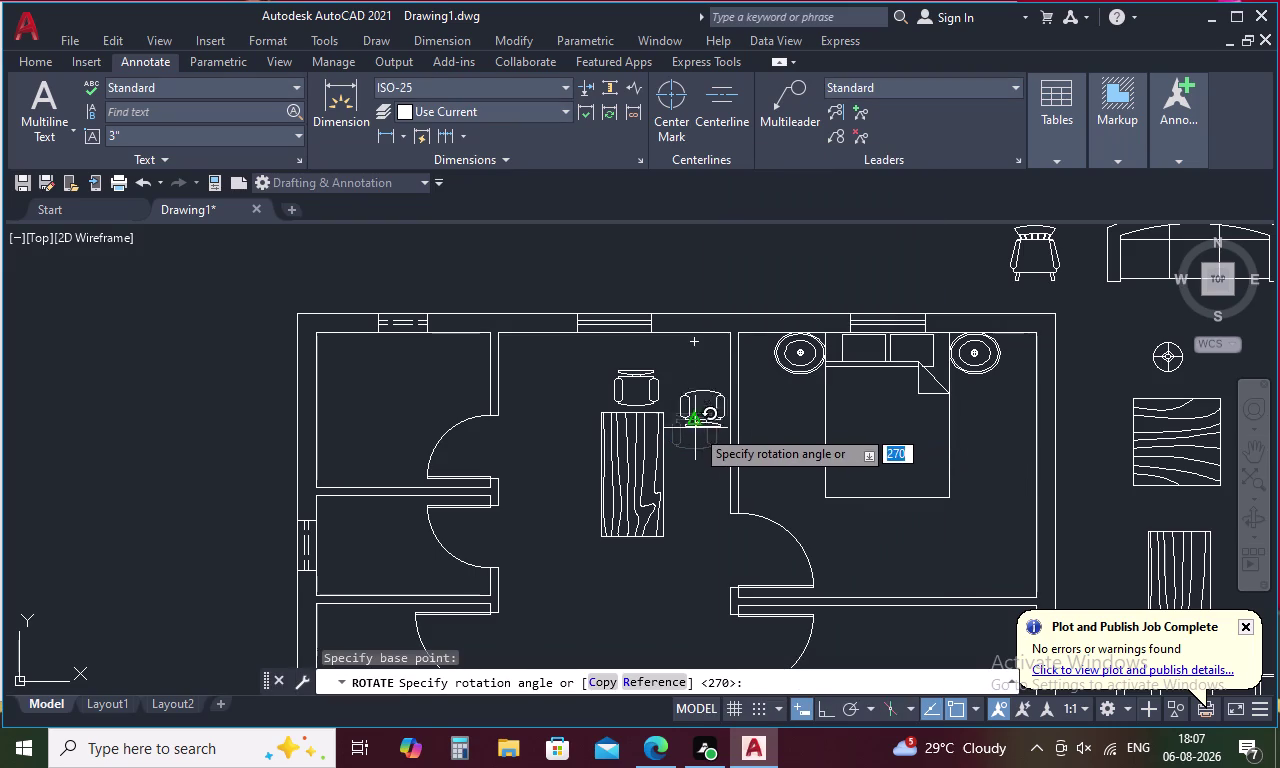
key(F8)
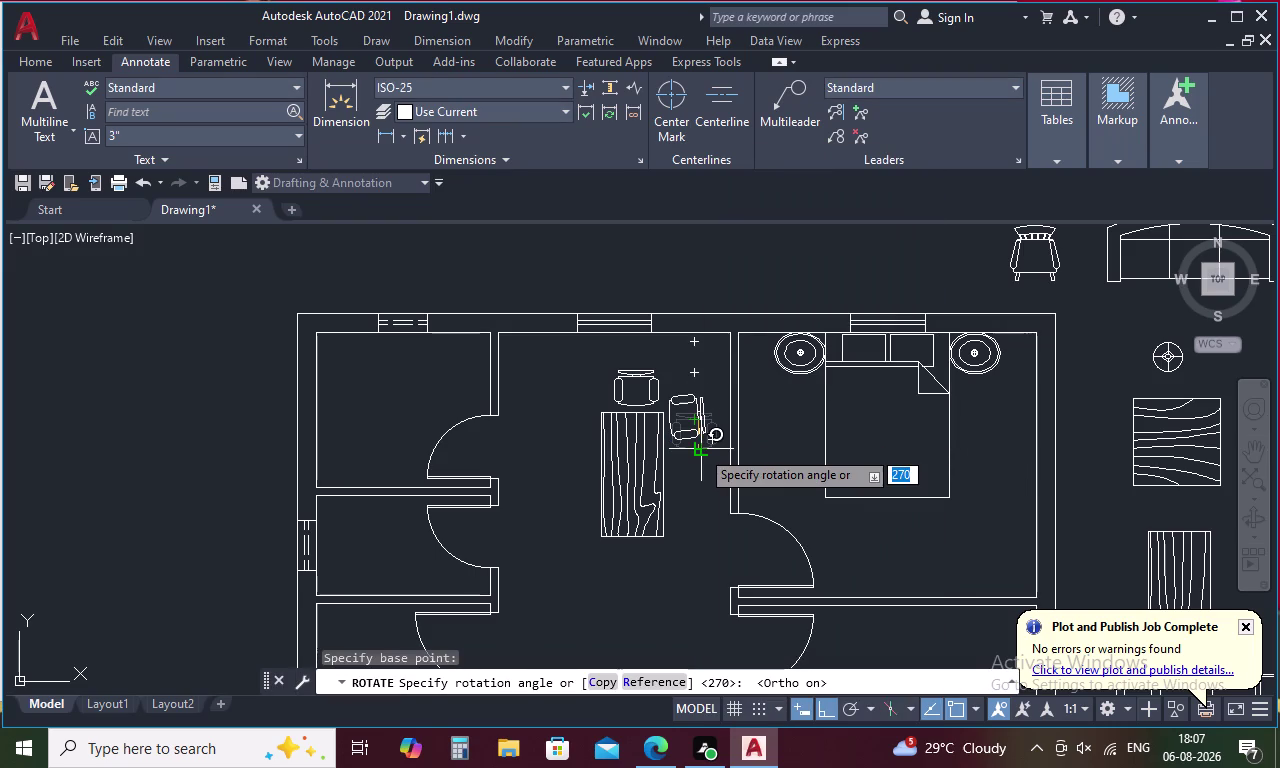
click(700, 450)
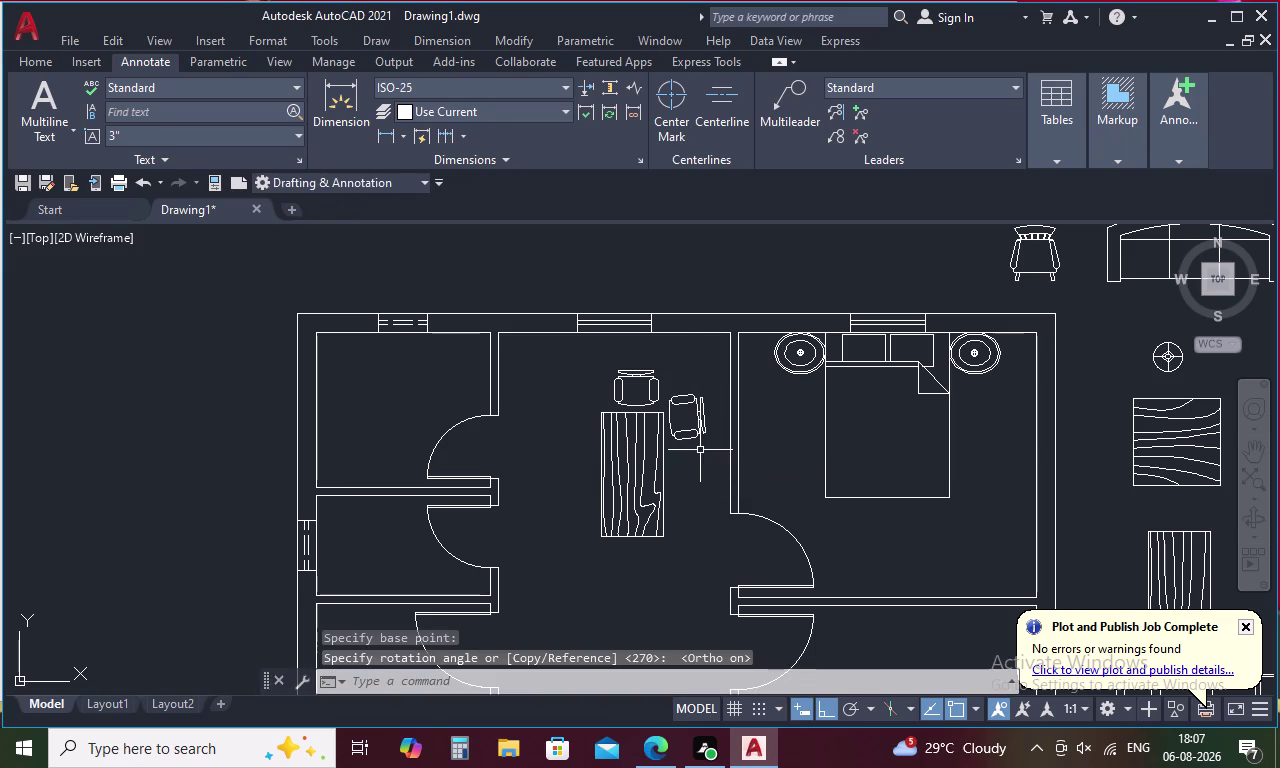
key(ctrl+z)
Rotate the chair a quarter turn again with Ortho so it faces the desk.
click(700, 444)
click(708, 430)
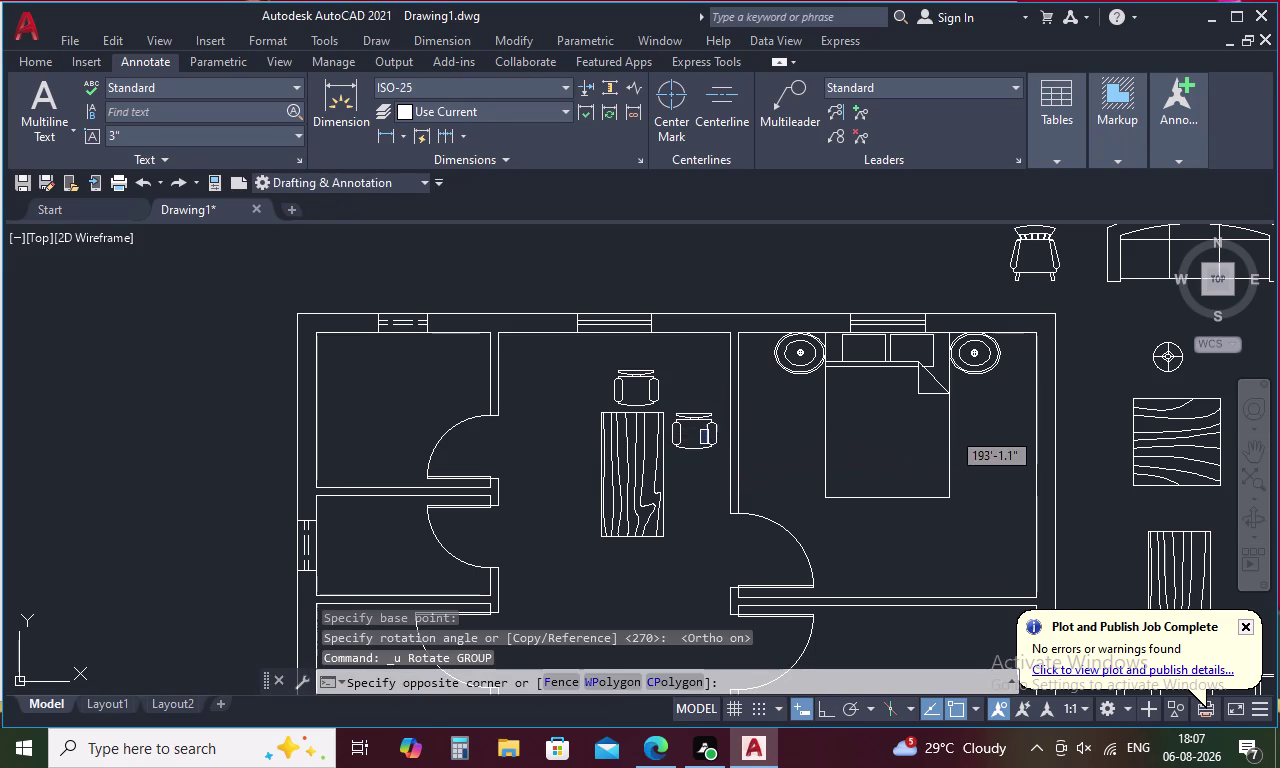
click(712, 420)
right_click(712, 420)
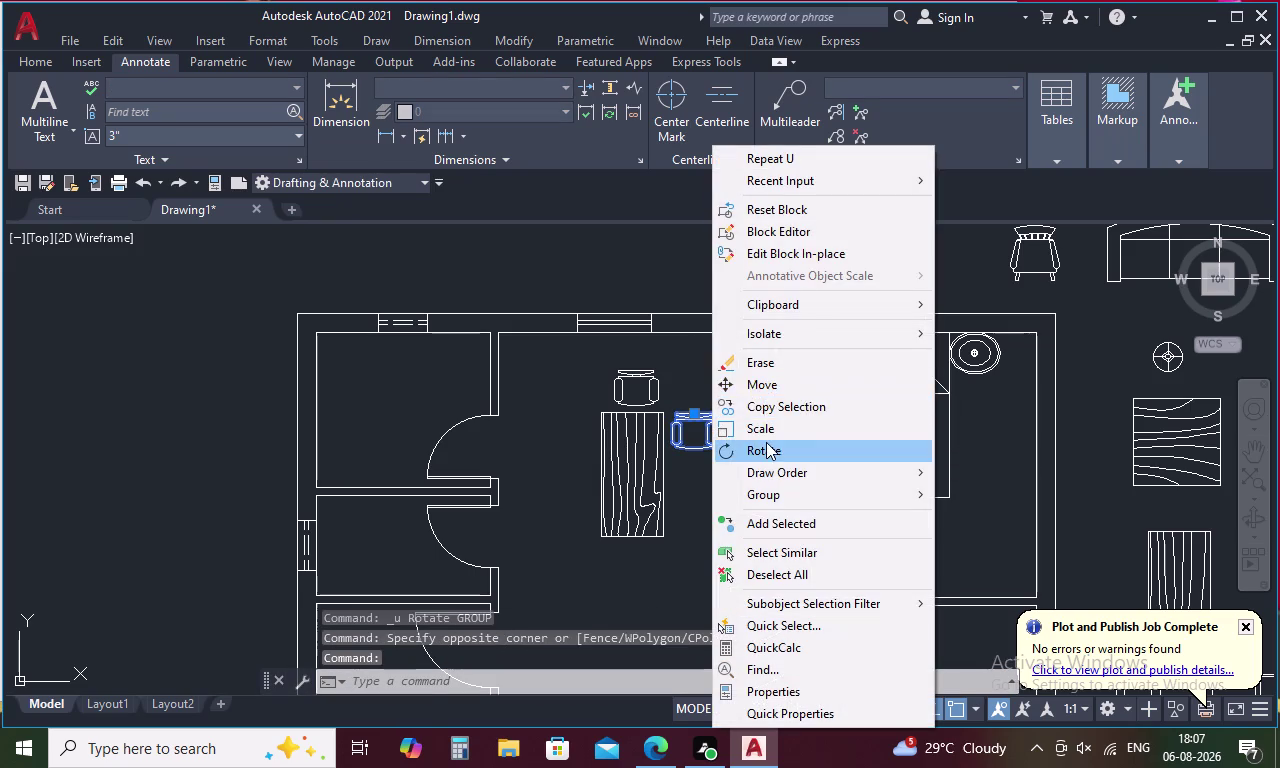
click(766, 444)
click(692, 448)
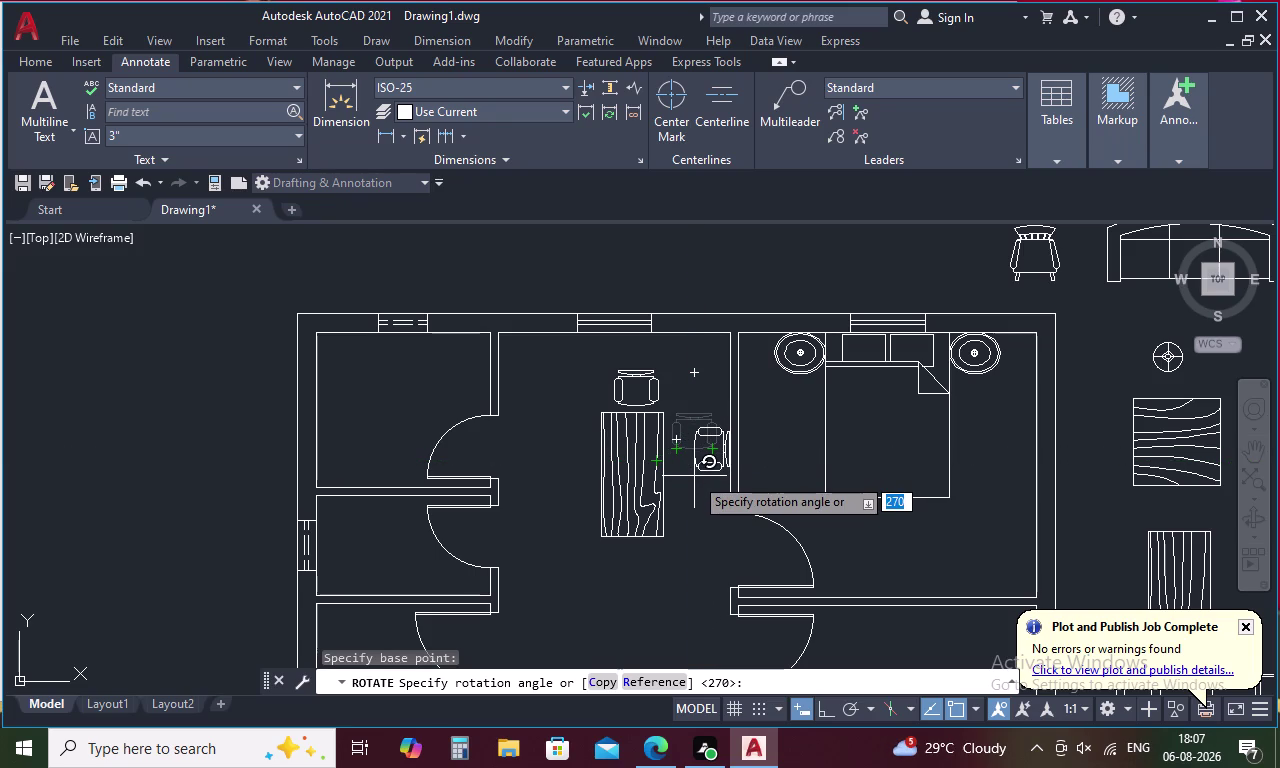
key(F8)
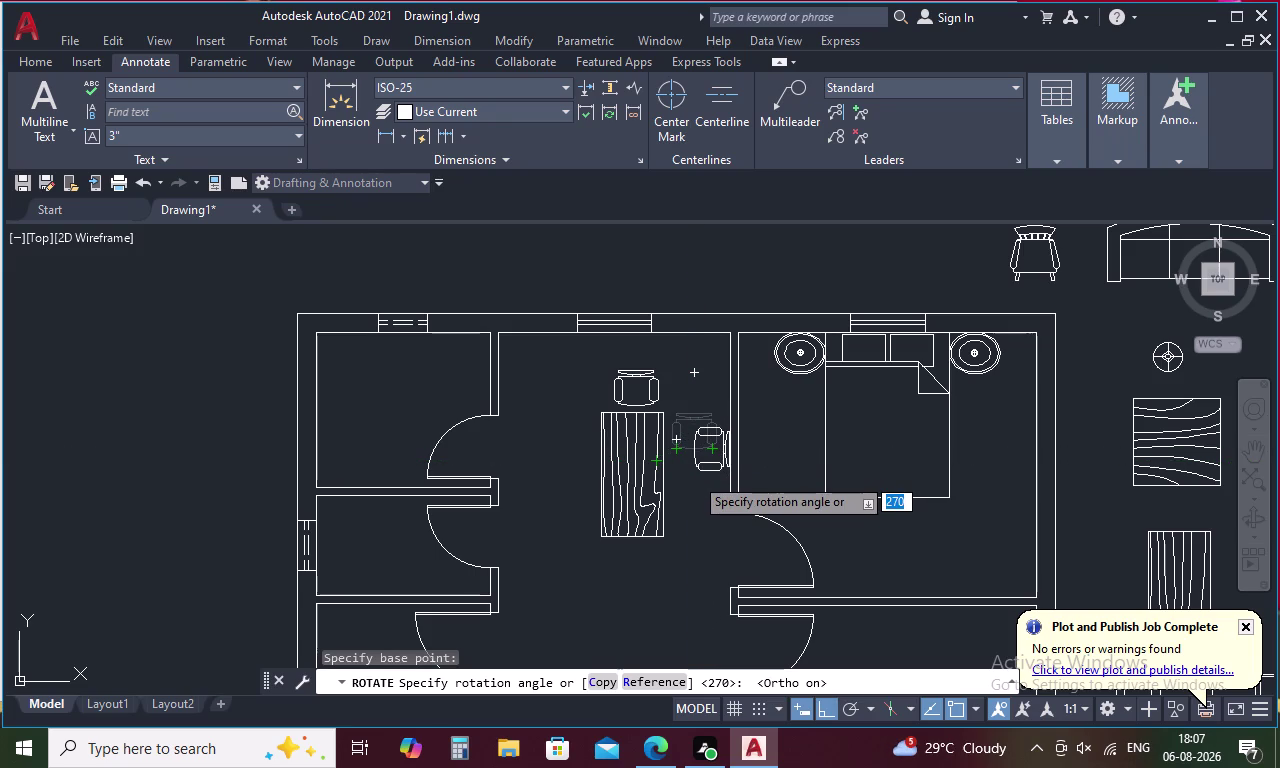
click(694, 476)
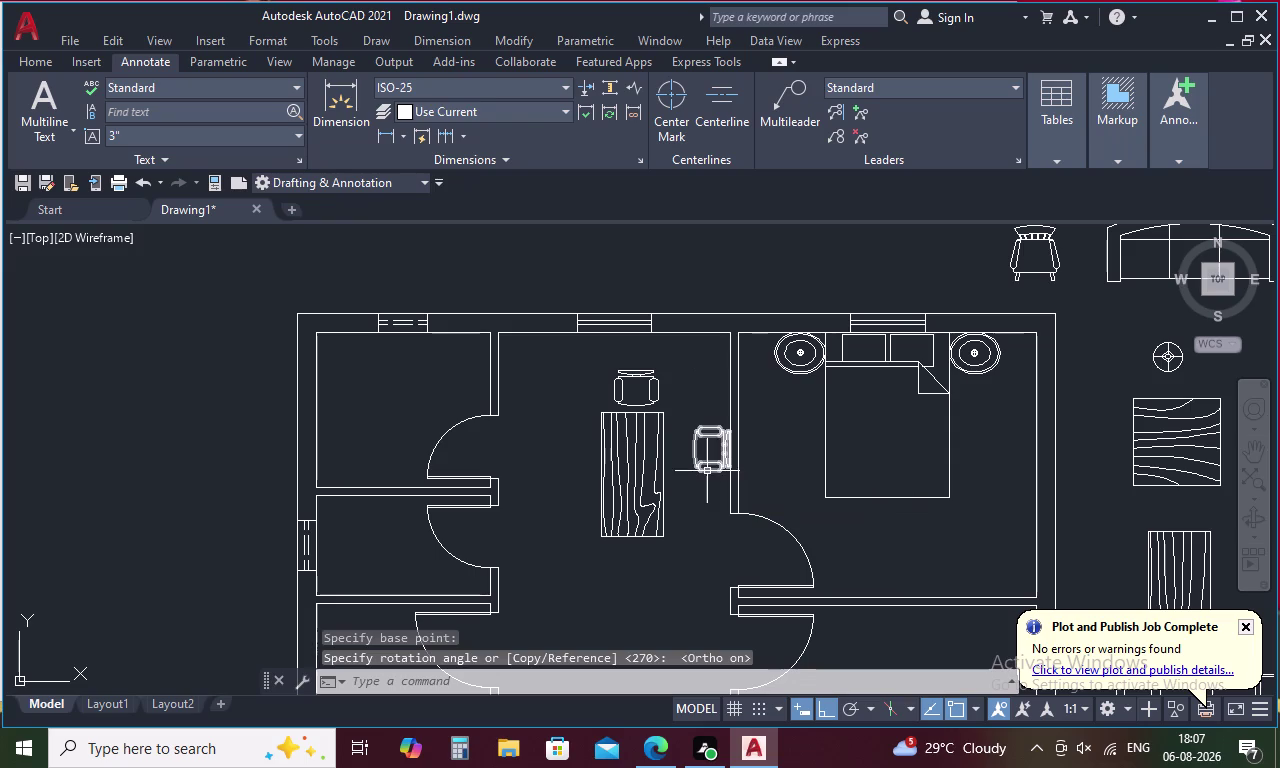
click(701, 467)
right_click(701, 467)
Move the turned chair left, close against the desk's right edge.
click(758, 385)
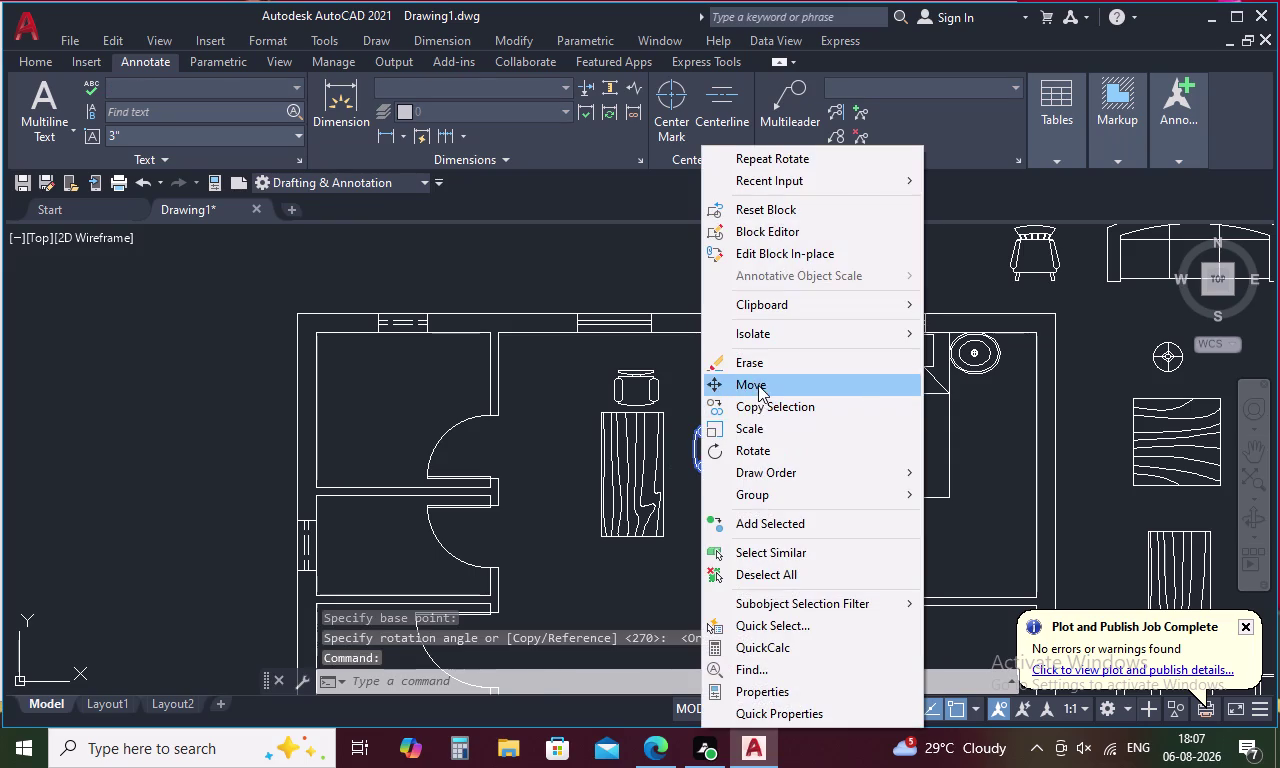
click(693, 445)
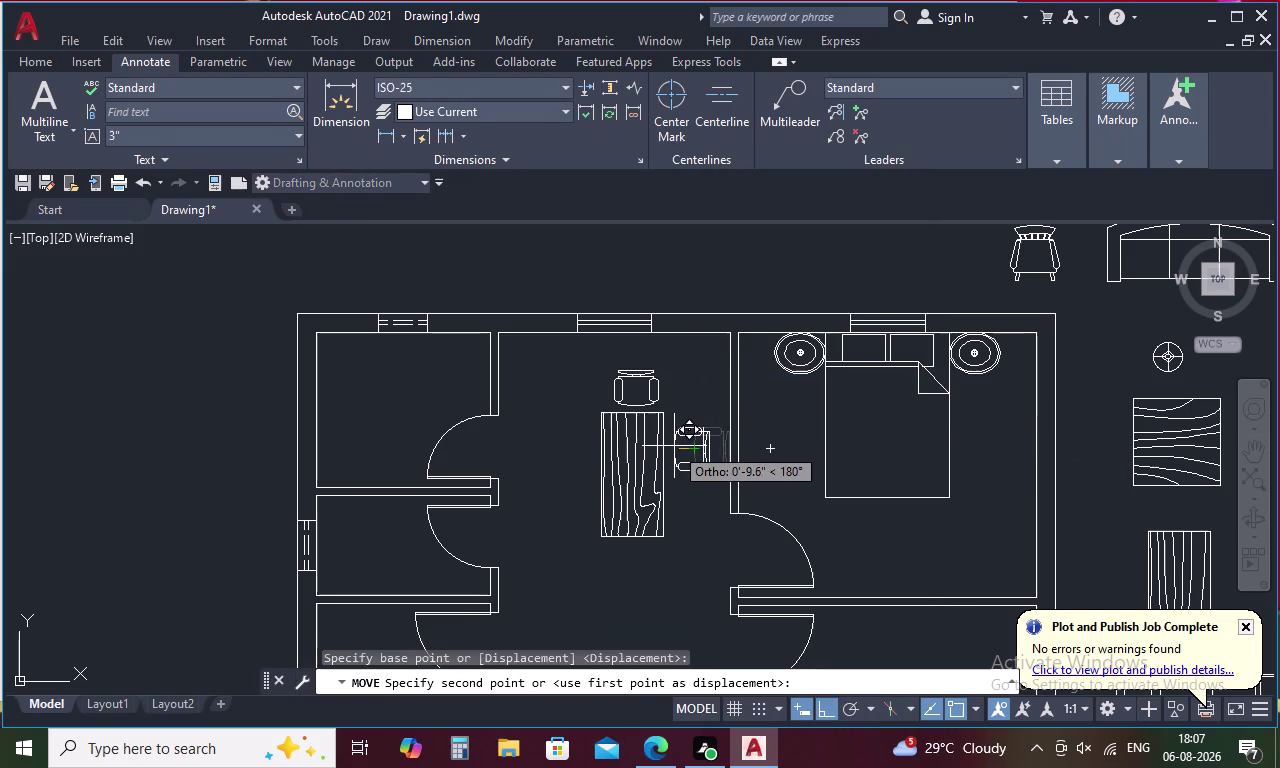
scroll(up, 3)
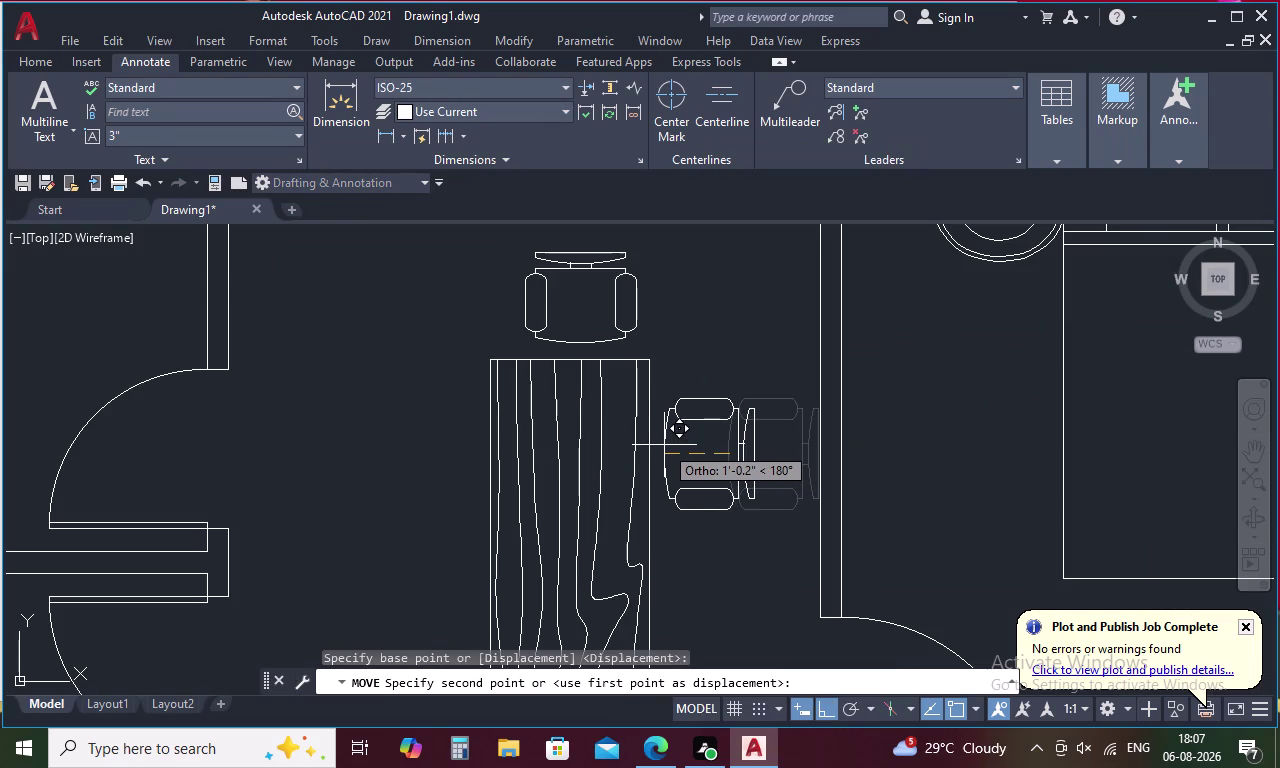
click(664, 445)
Move the chair up toward the desk's top end.
click(691, 422)
right_click(691, 422)
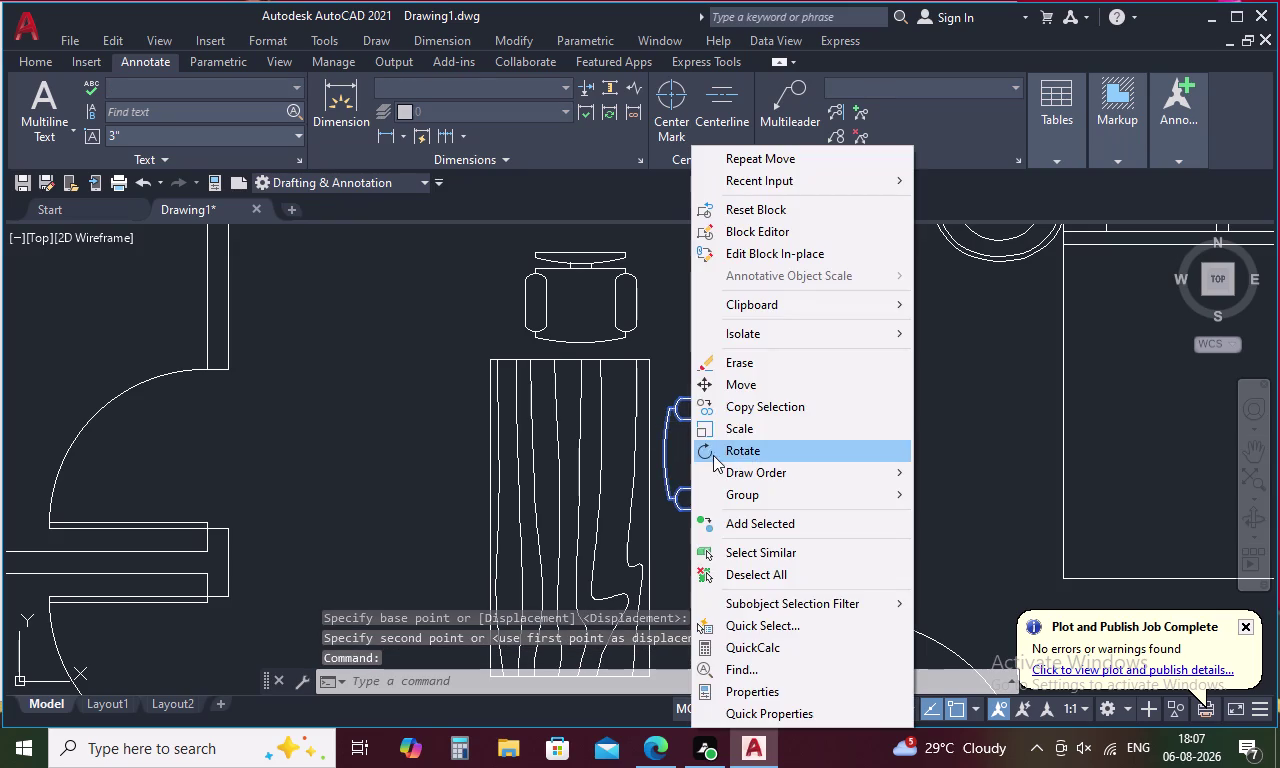
click(740, 386)
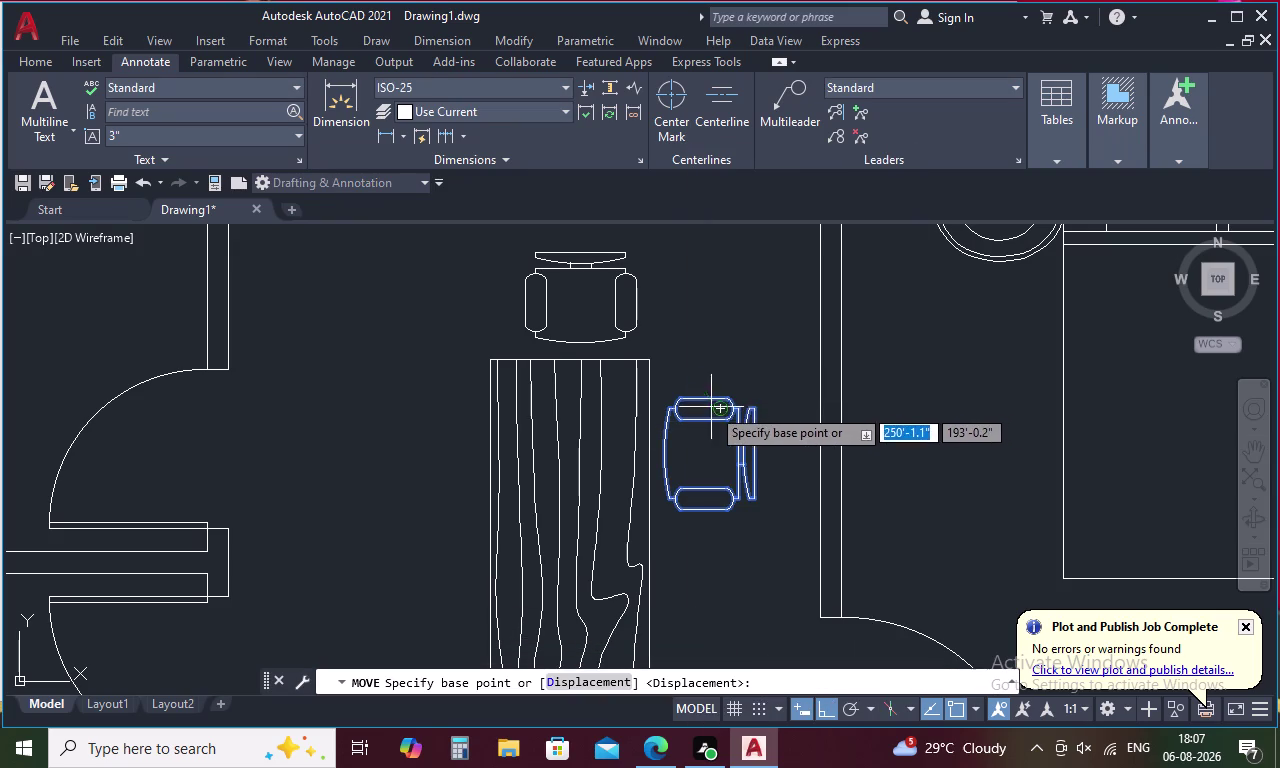
click(702, 402)
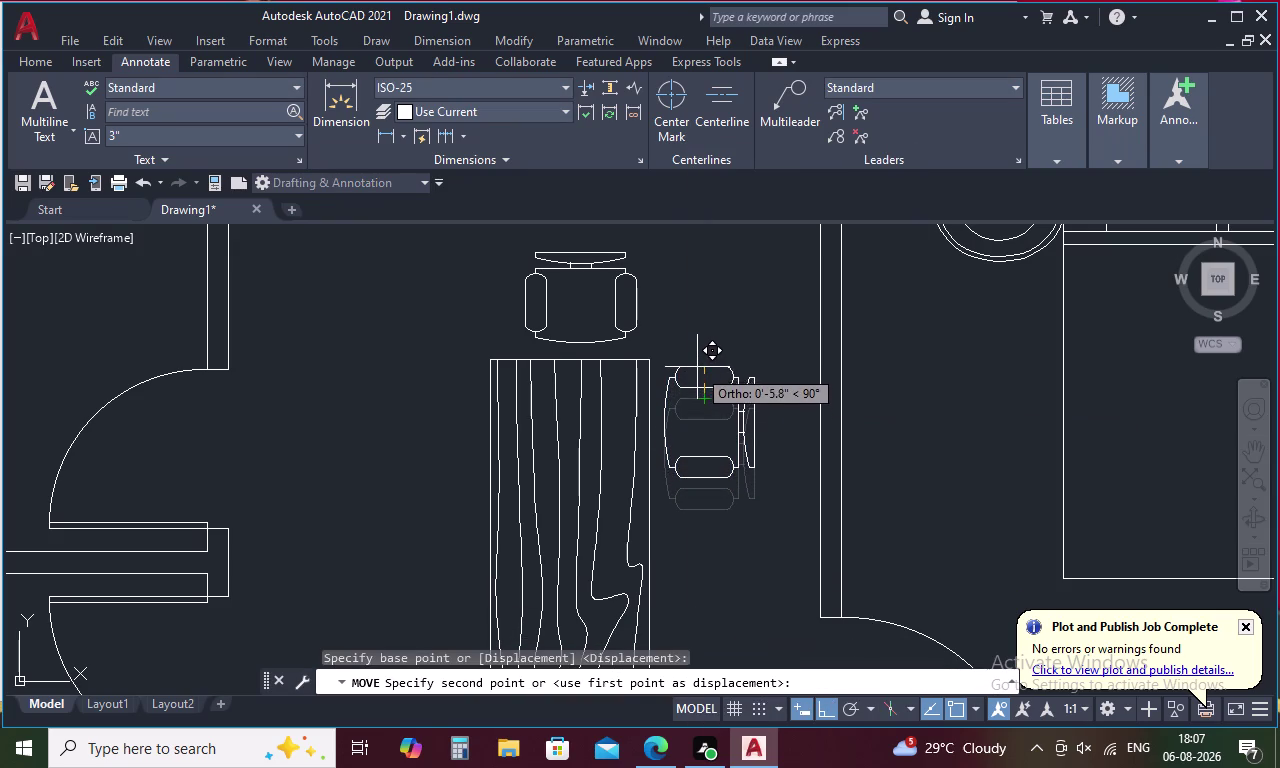
click(699, 356)
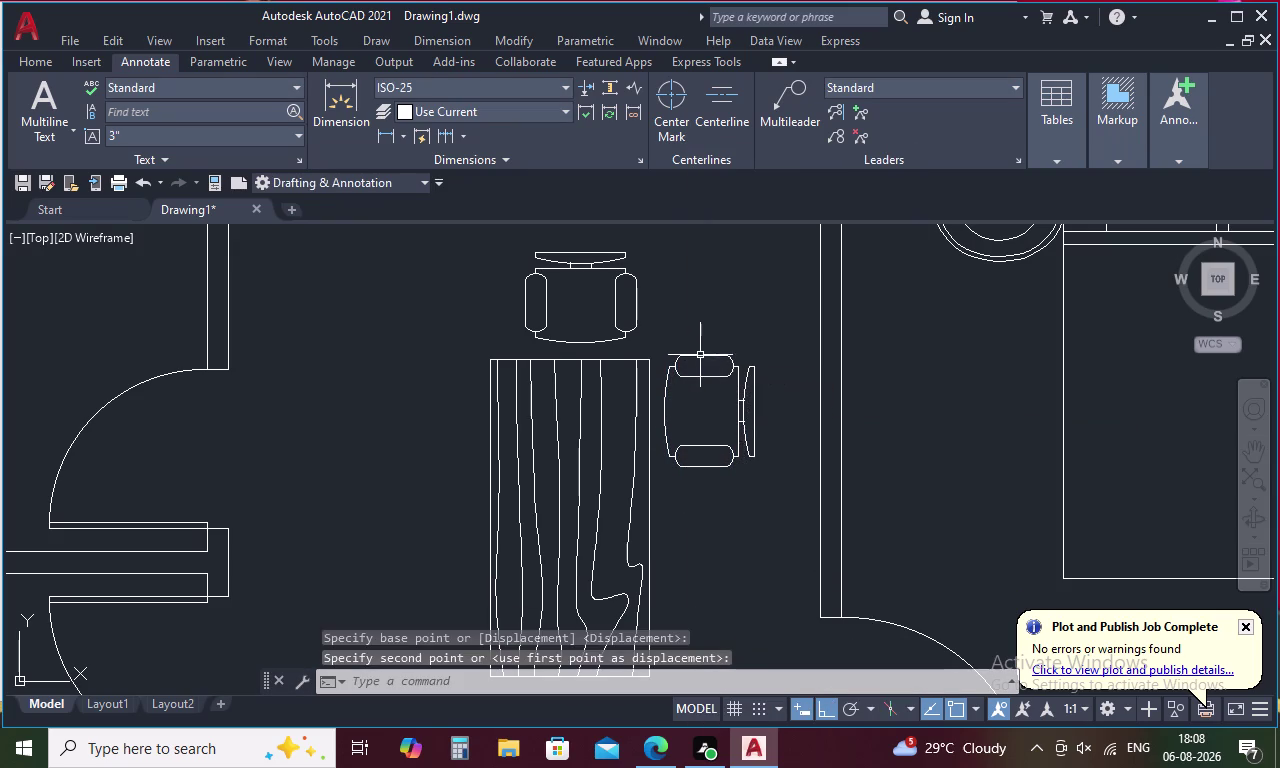
scroll(down, 3)
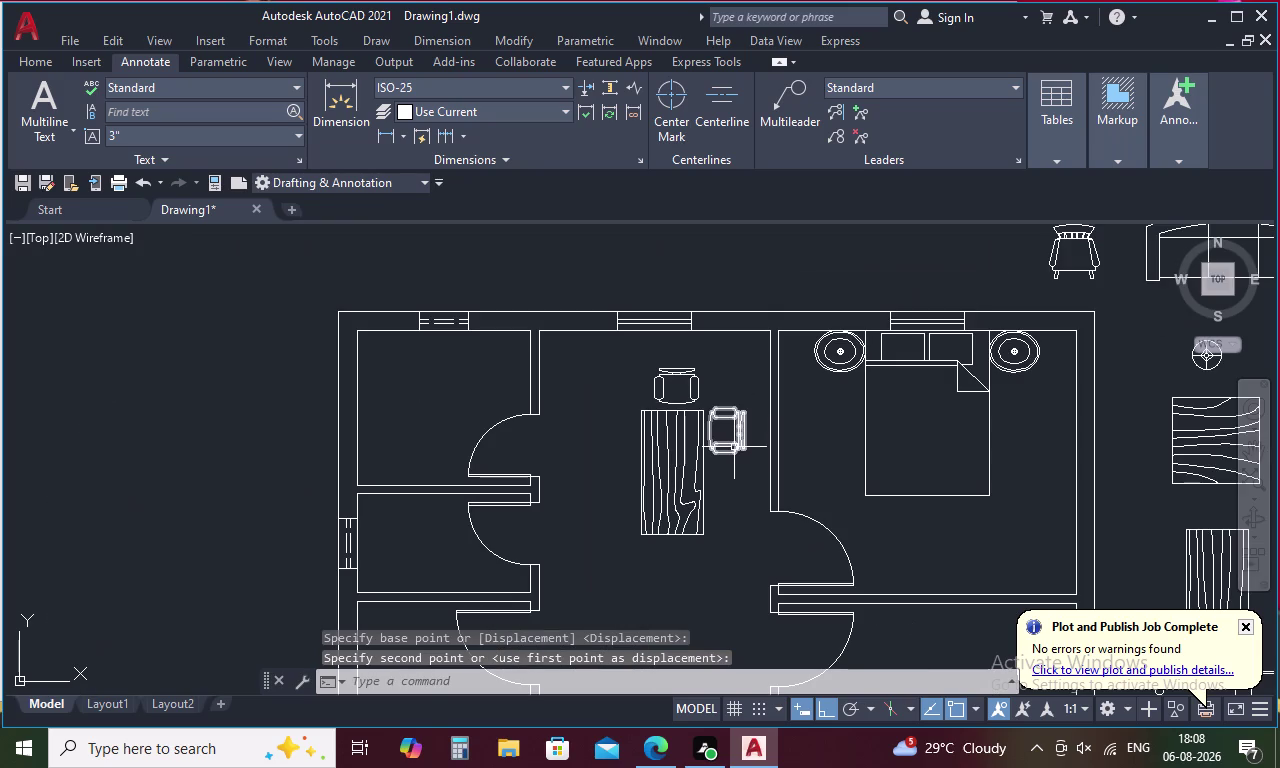
click(734, 447)
Copy the chair twice down the table's right side.
right_click(734, 447)
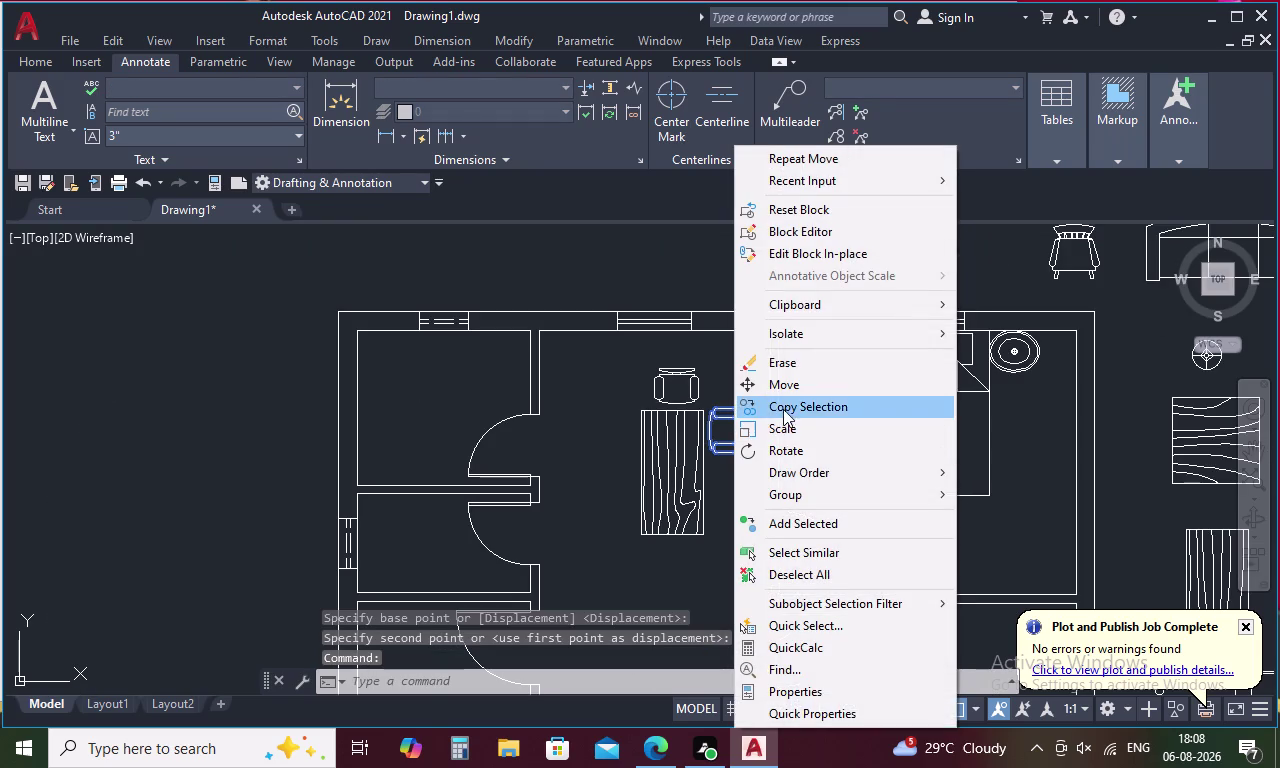
click(784, 407)
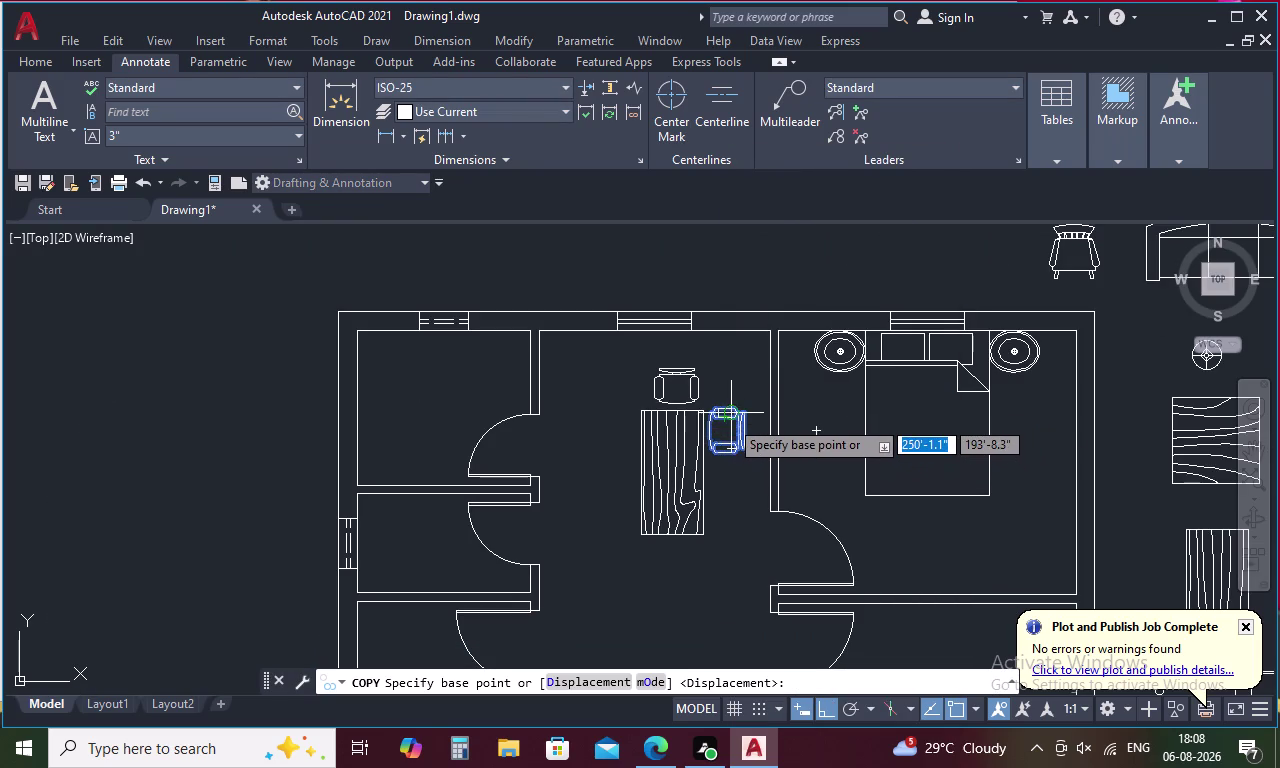
scroll(up, 3)
click(722, 416)
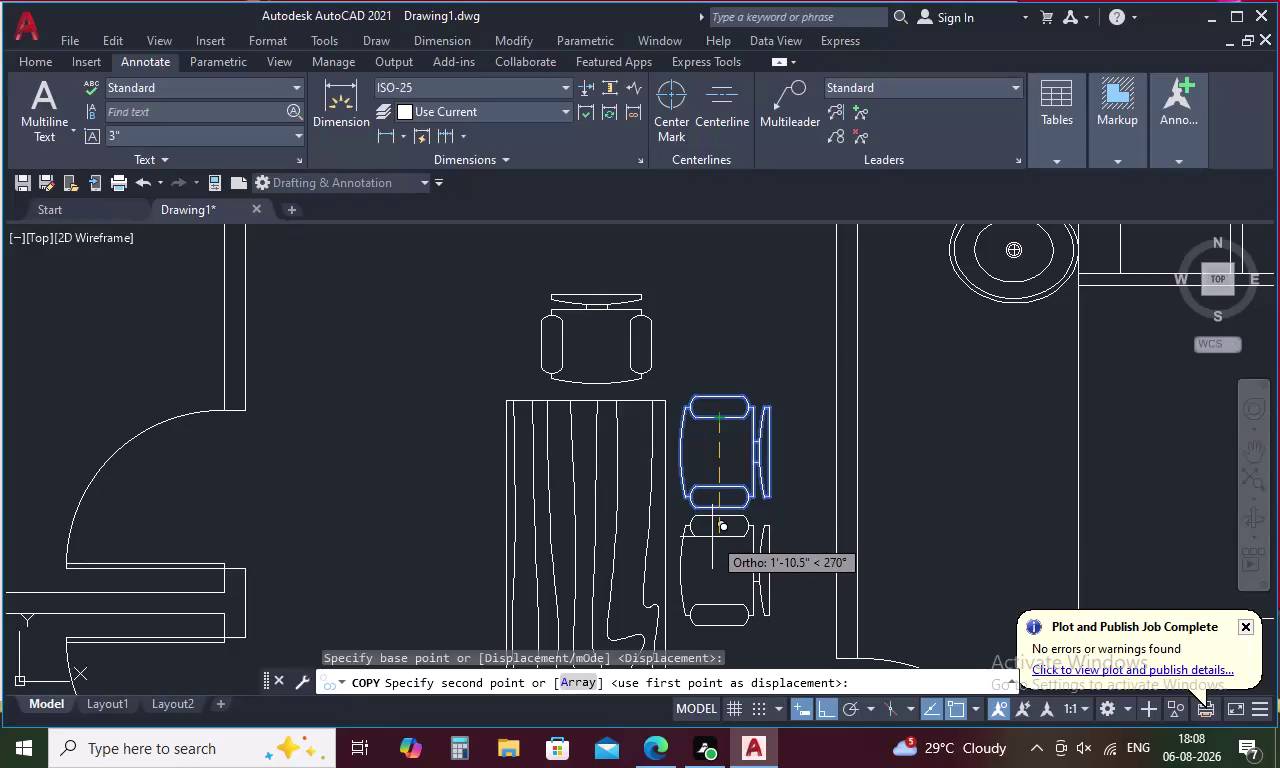
click(712, 537)
middle_drag(712, 535, 706, 403)
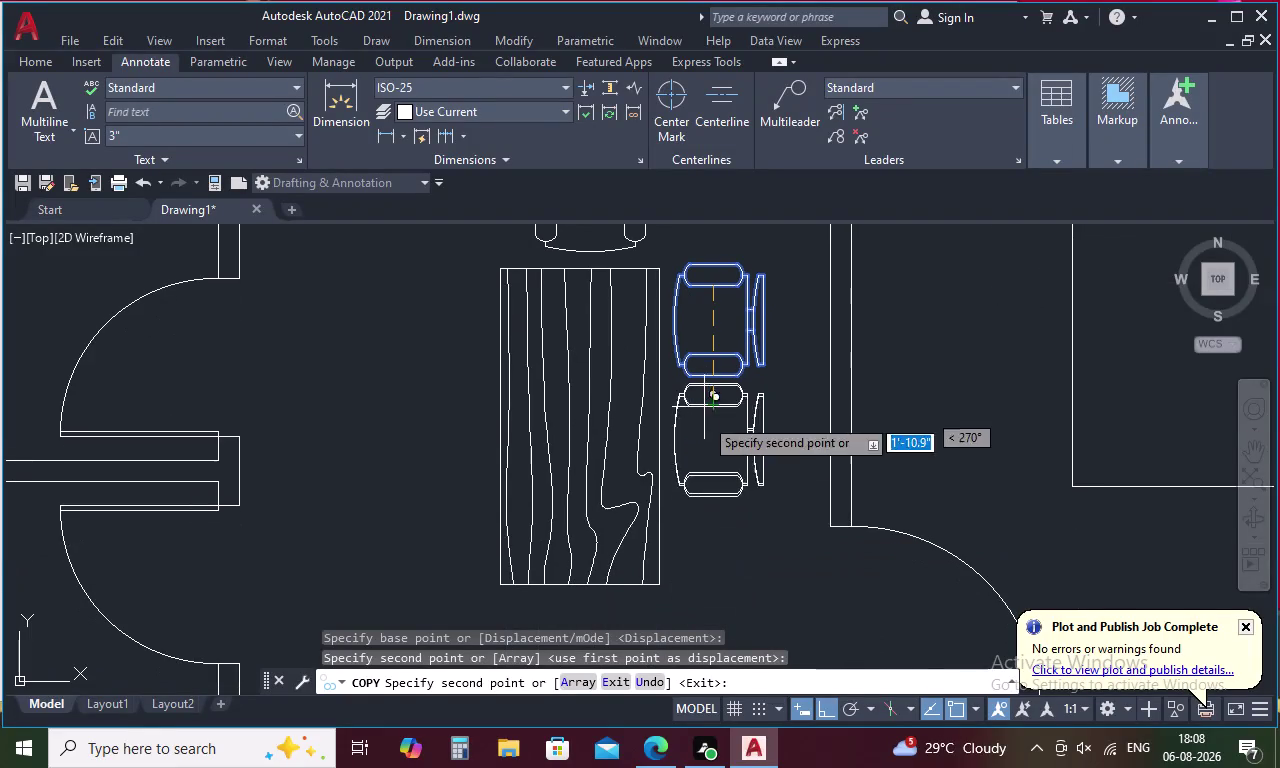
click(714, 523)
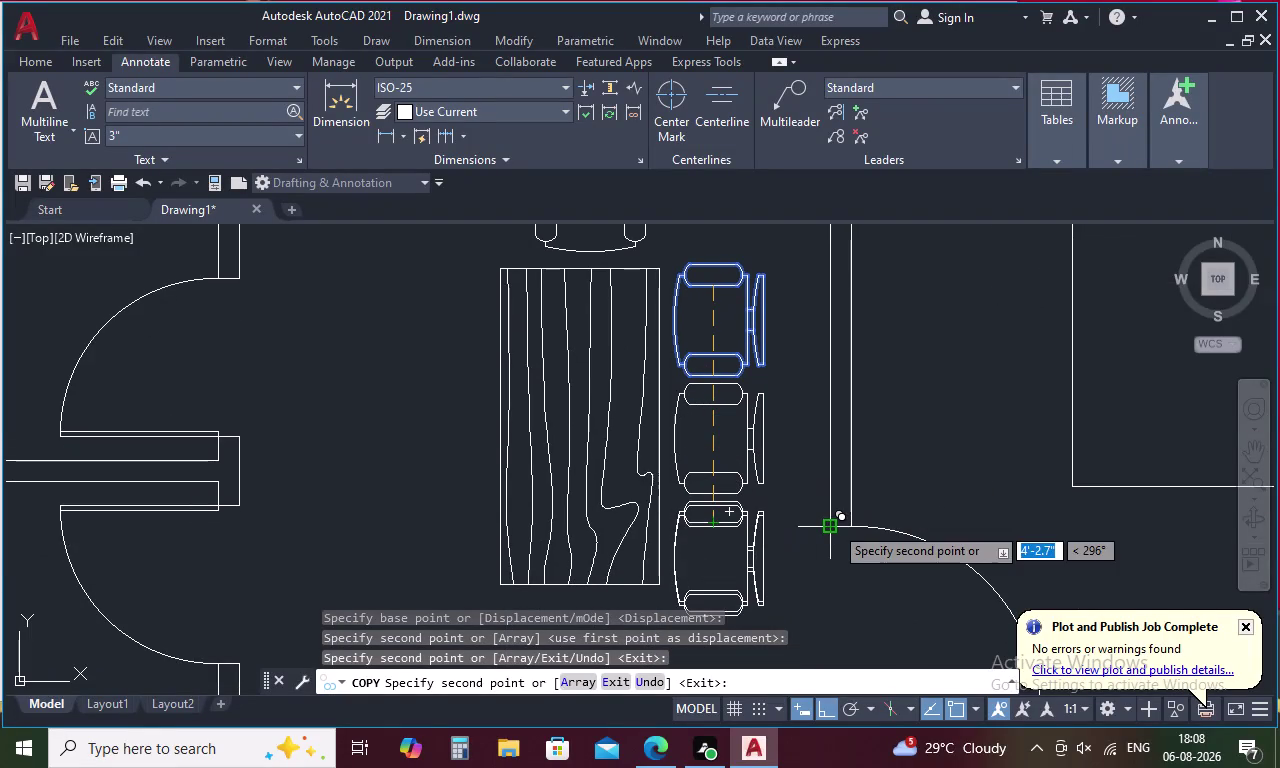
key(Escape)
Window-select the three chairs on the table's right side.
drag(741, 266, 741, 532)
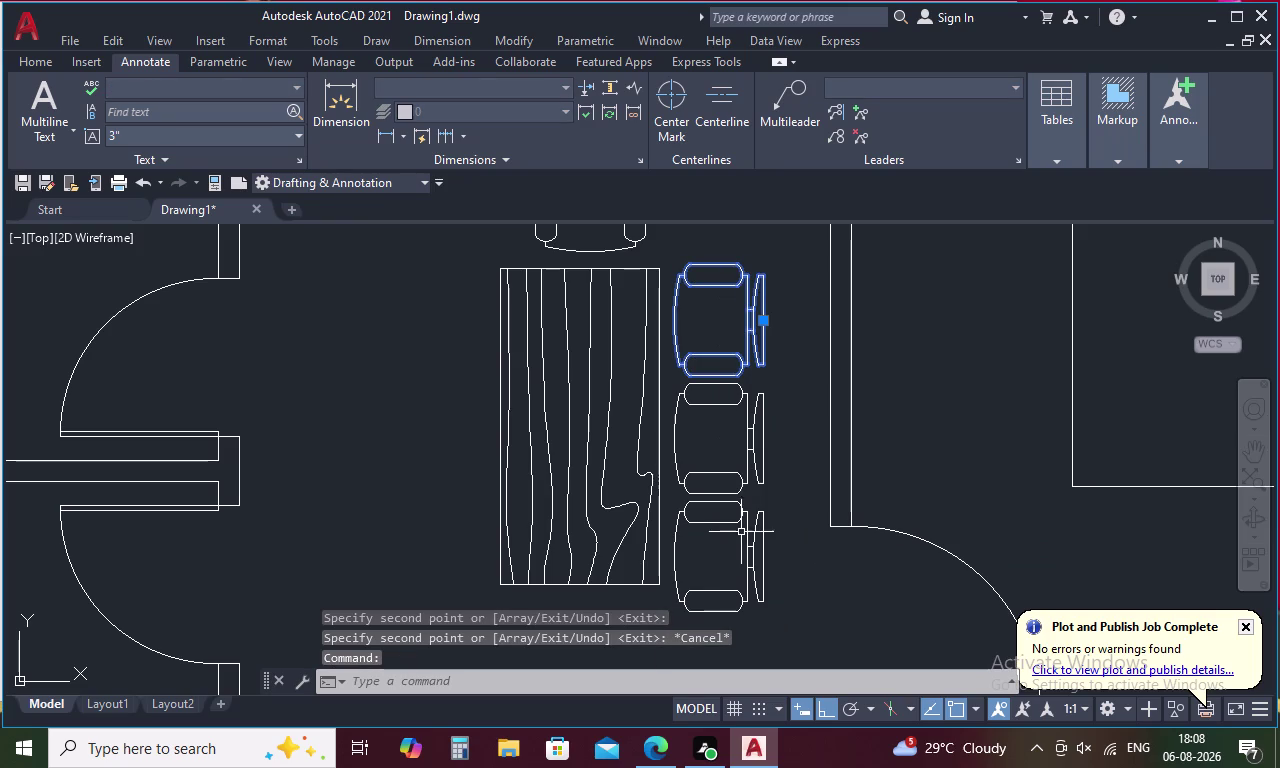
drag(741, 532, 741, 541)
click(736, 486)
click(733, 524)
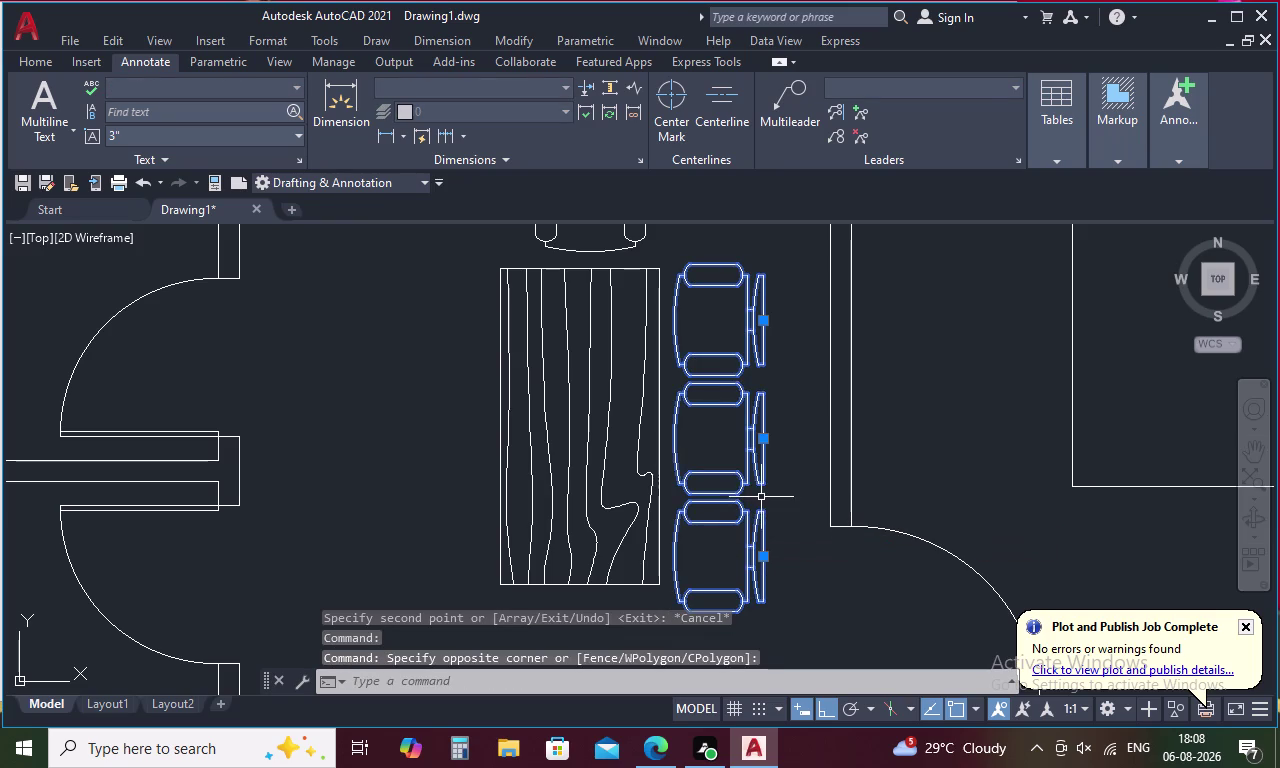
Move the three right-side chairs slightly upward along the table's edge.
right_click(762, 493)
click(852, 176)
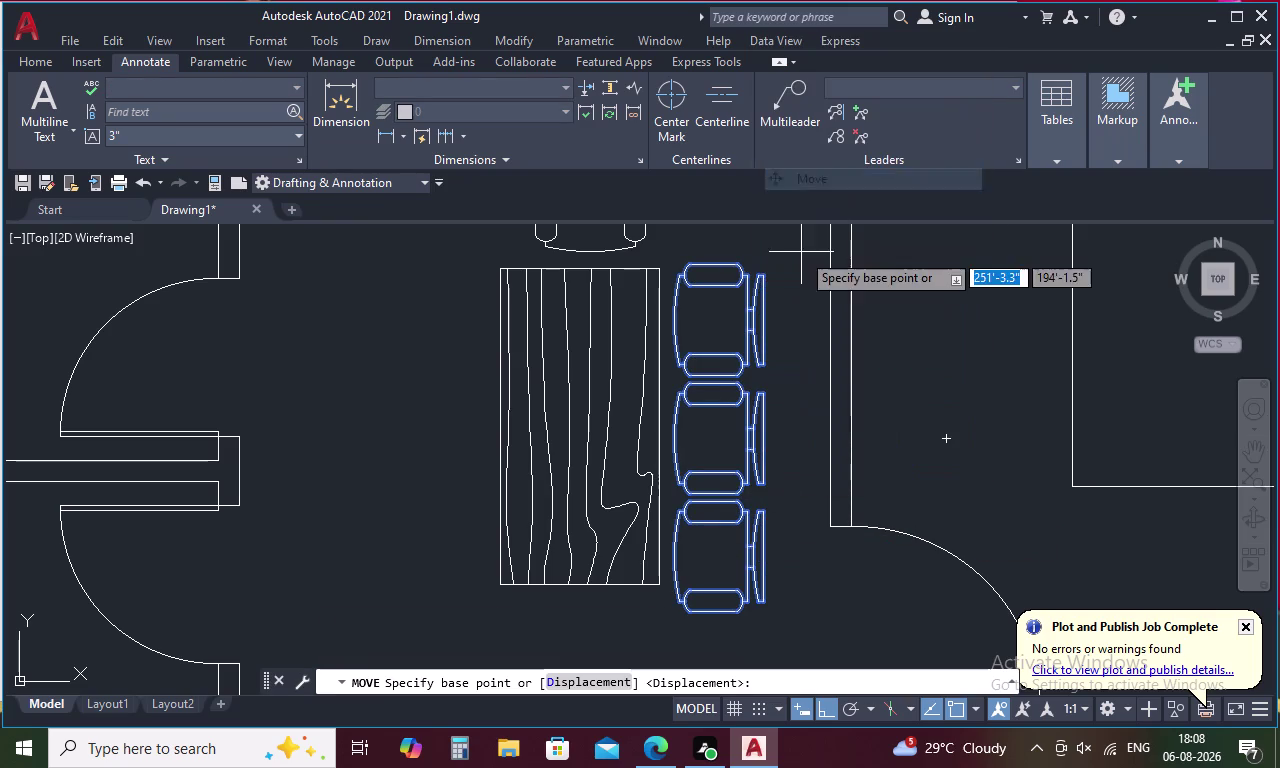
click(715, 262)
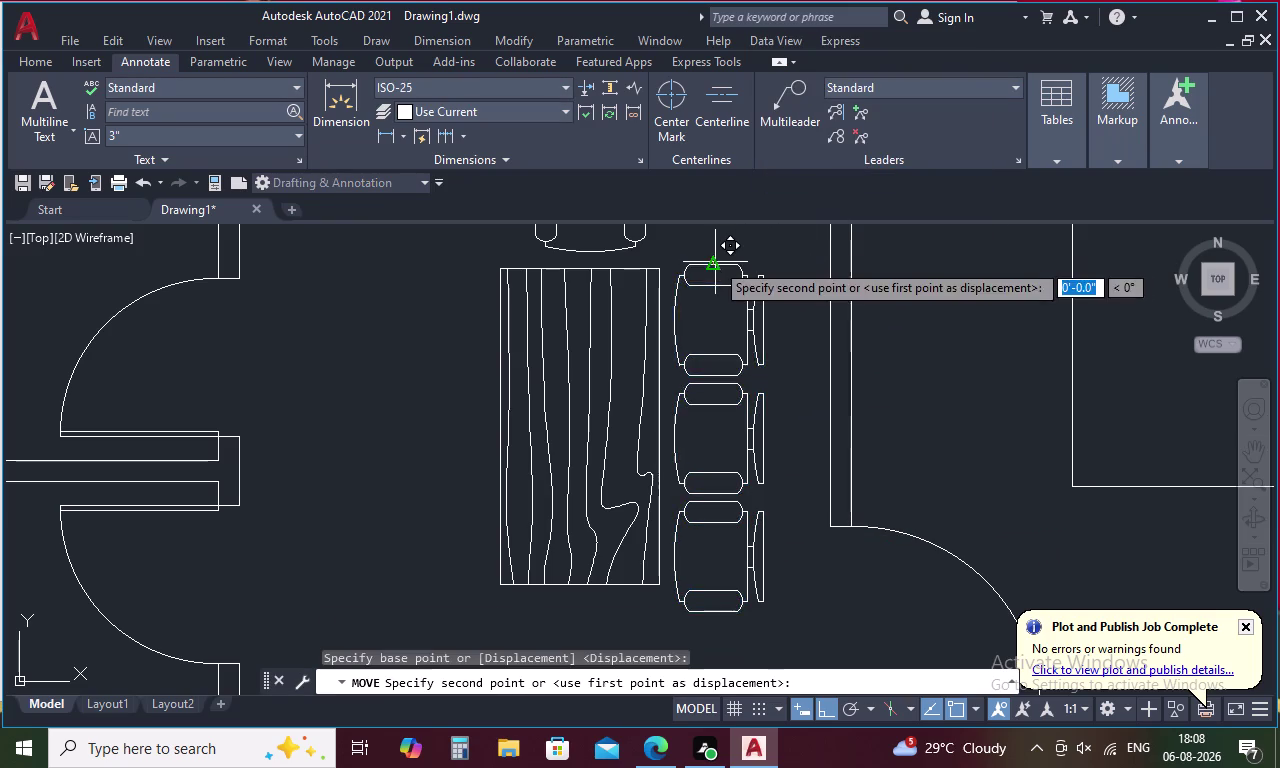
click(713, 252)
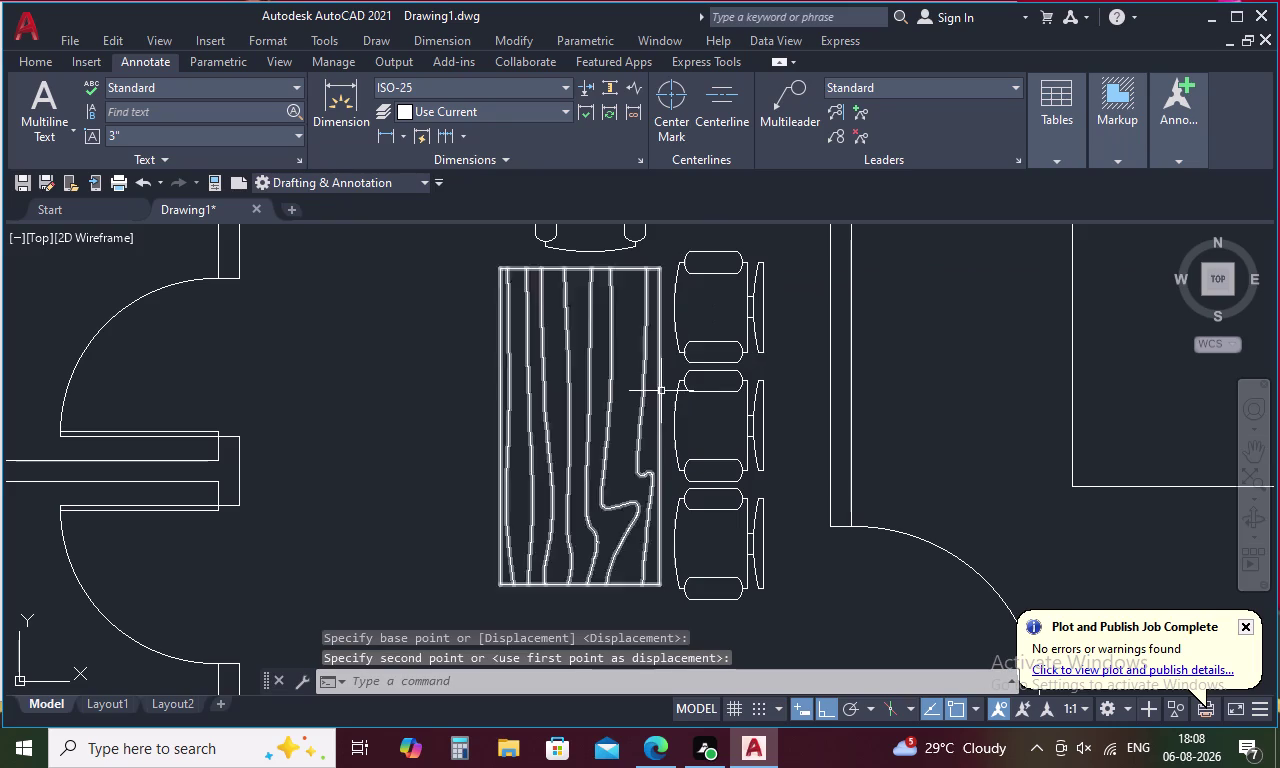
key(Escape)
Reselect the three chairs on the table's right side.
drag(732, 244, 737, 505)
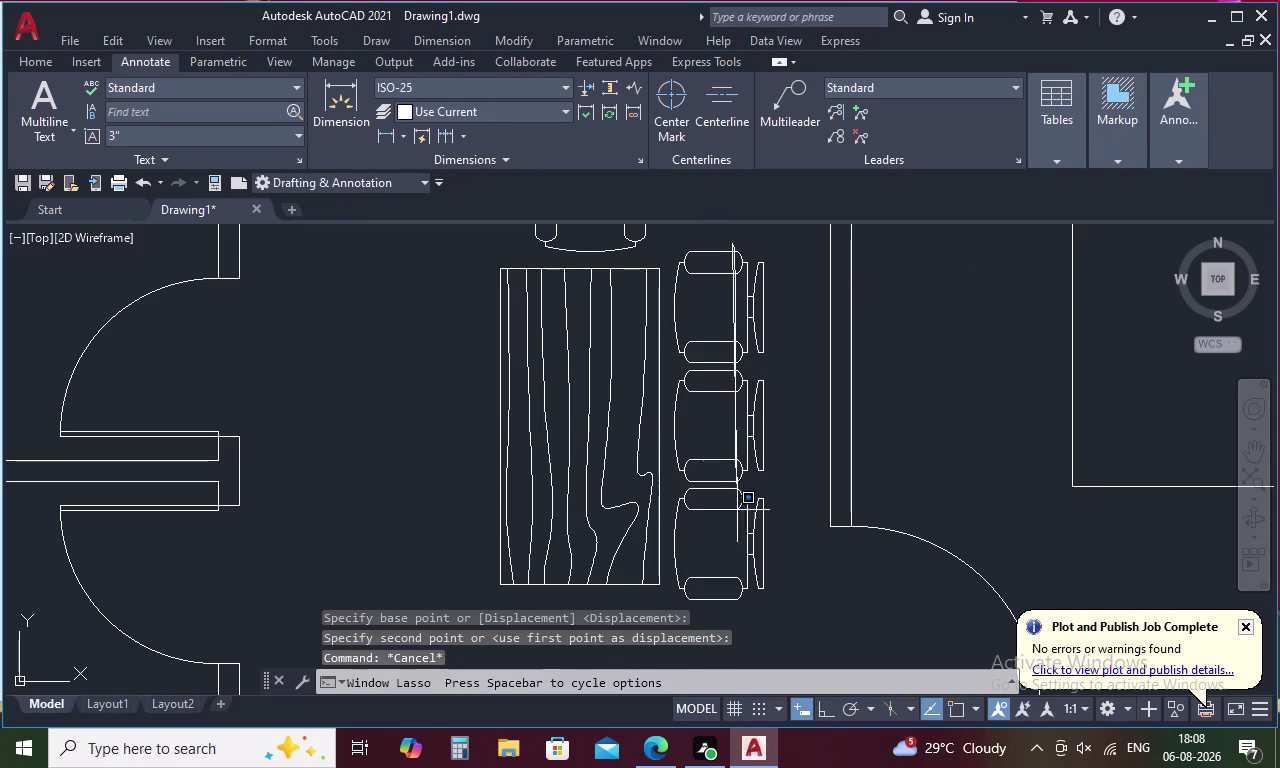
drag(737, 505, 736, 614)
click(753, 277)
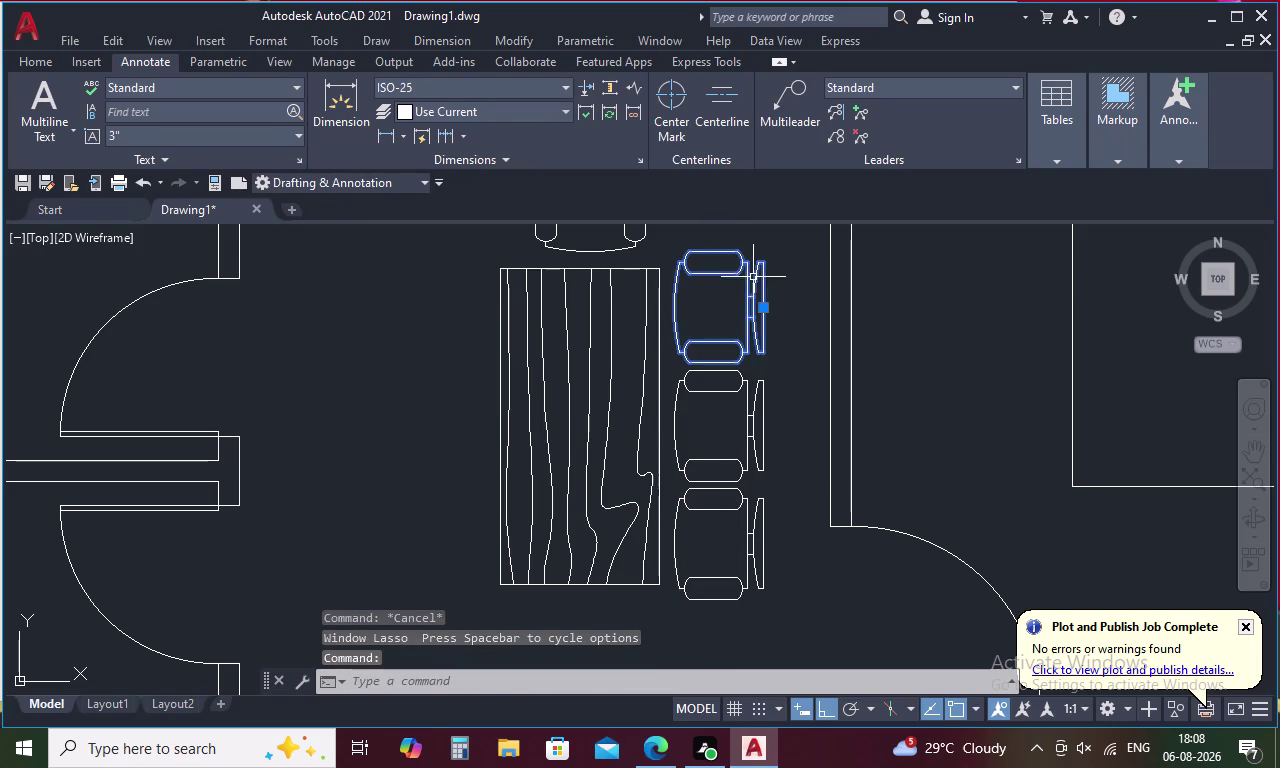
click(728, 380)
click(694, 552)
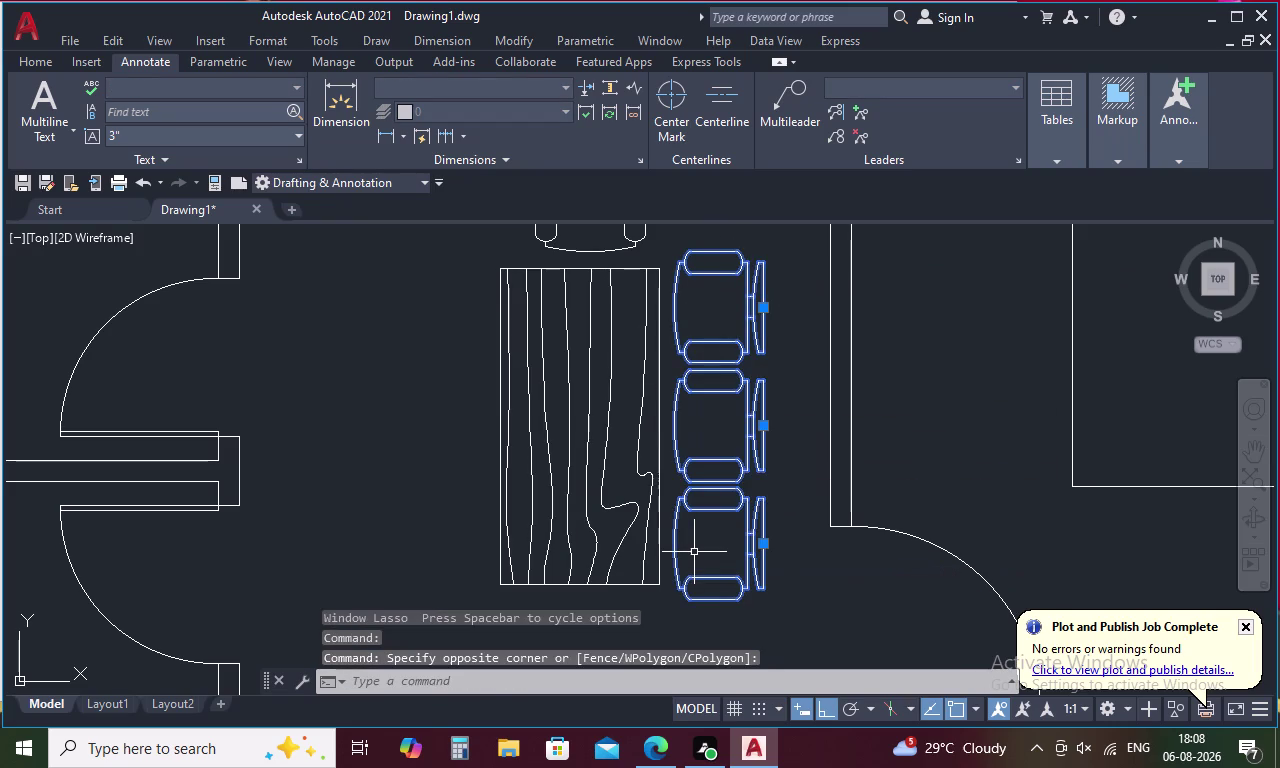
Cancel a misaligned mirror attempt and reselect the three right-side chairs.
text(MI)
key(space)
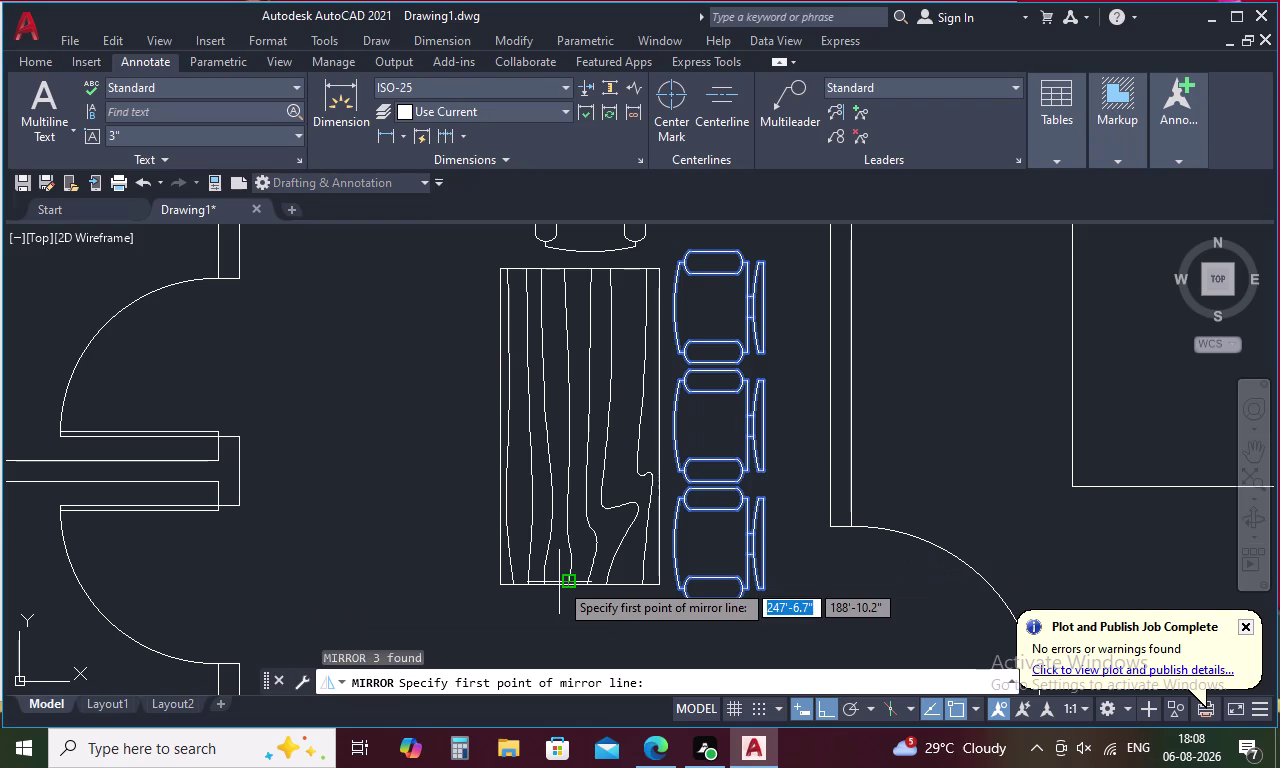
click(582, 585)
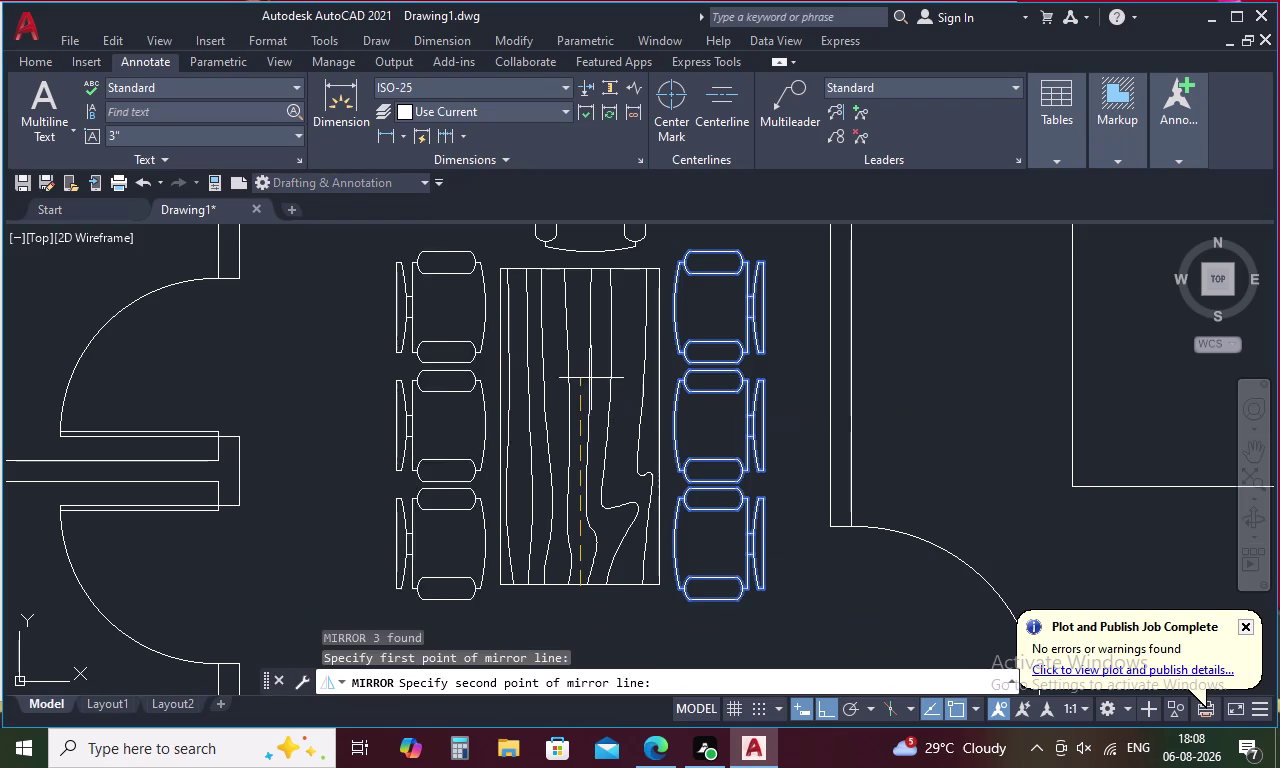
click(590, 267)
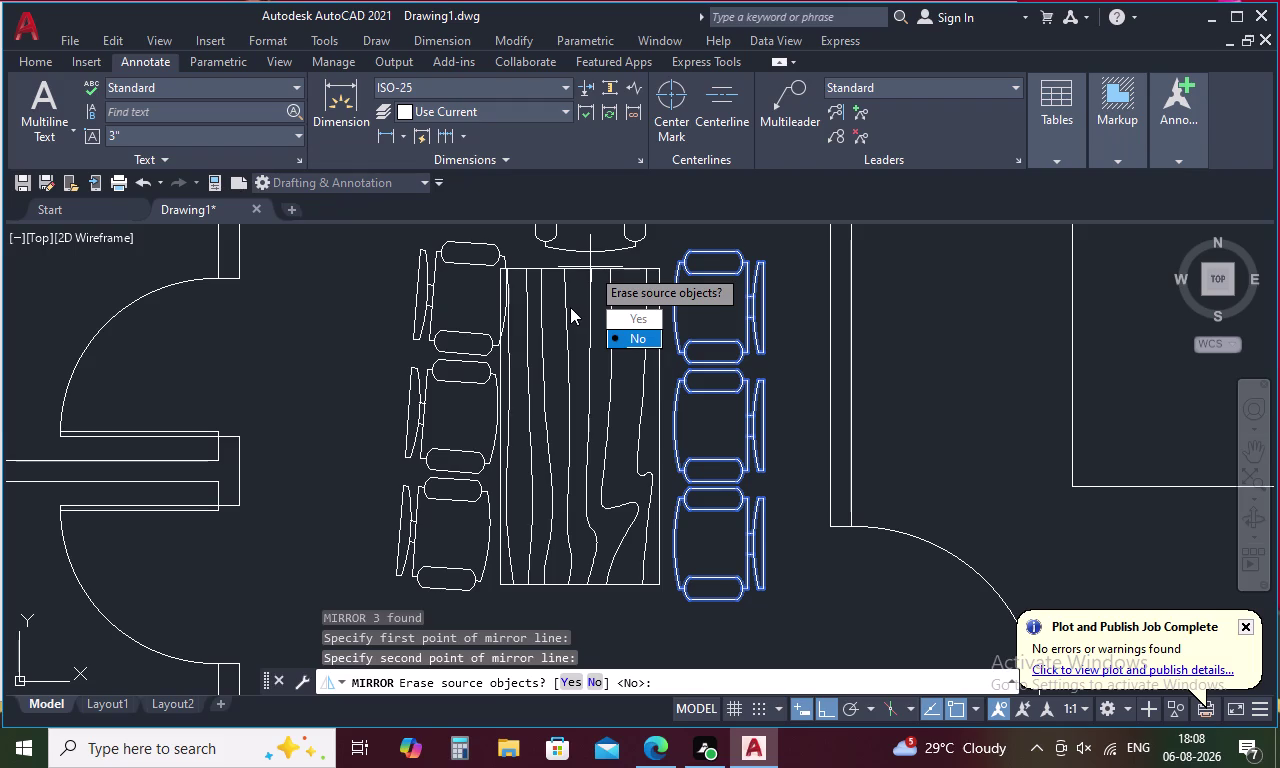
key(Escape)
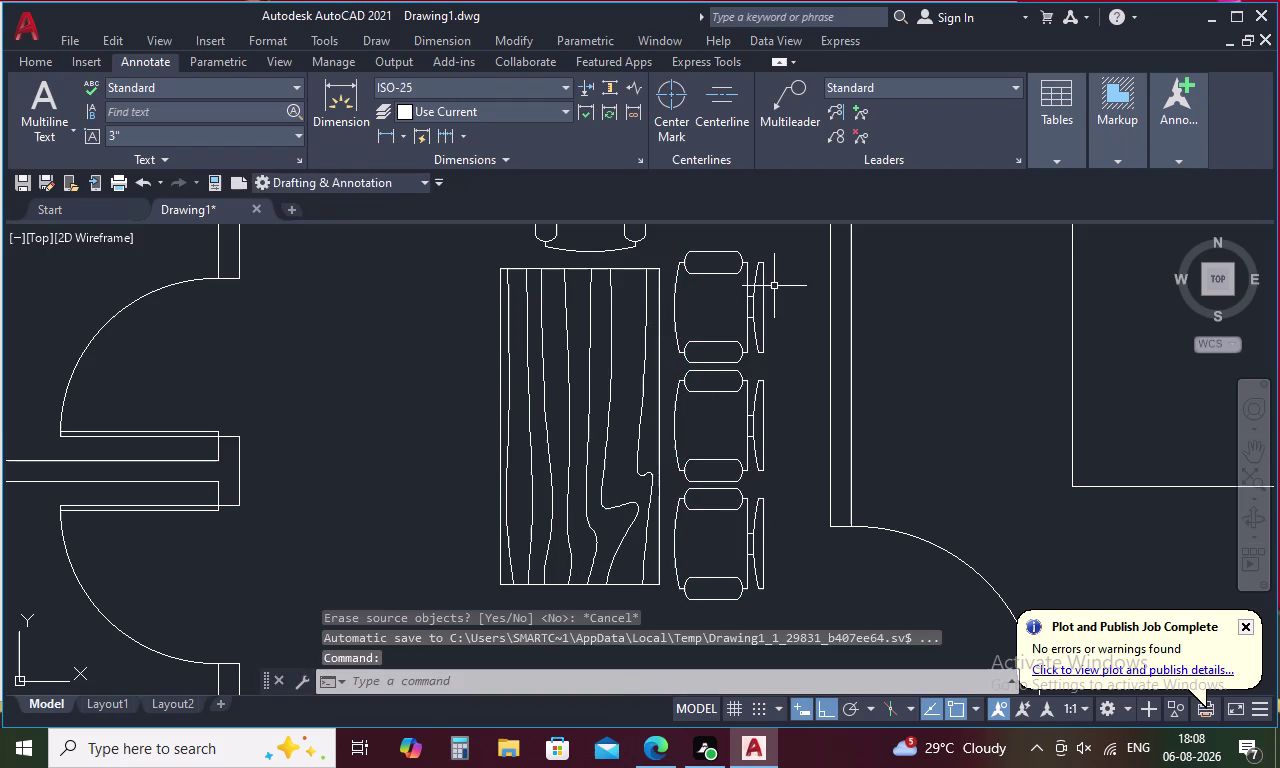
drag(774, 286, 707, 599)
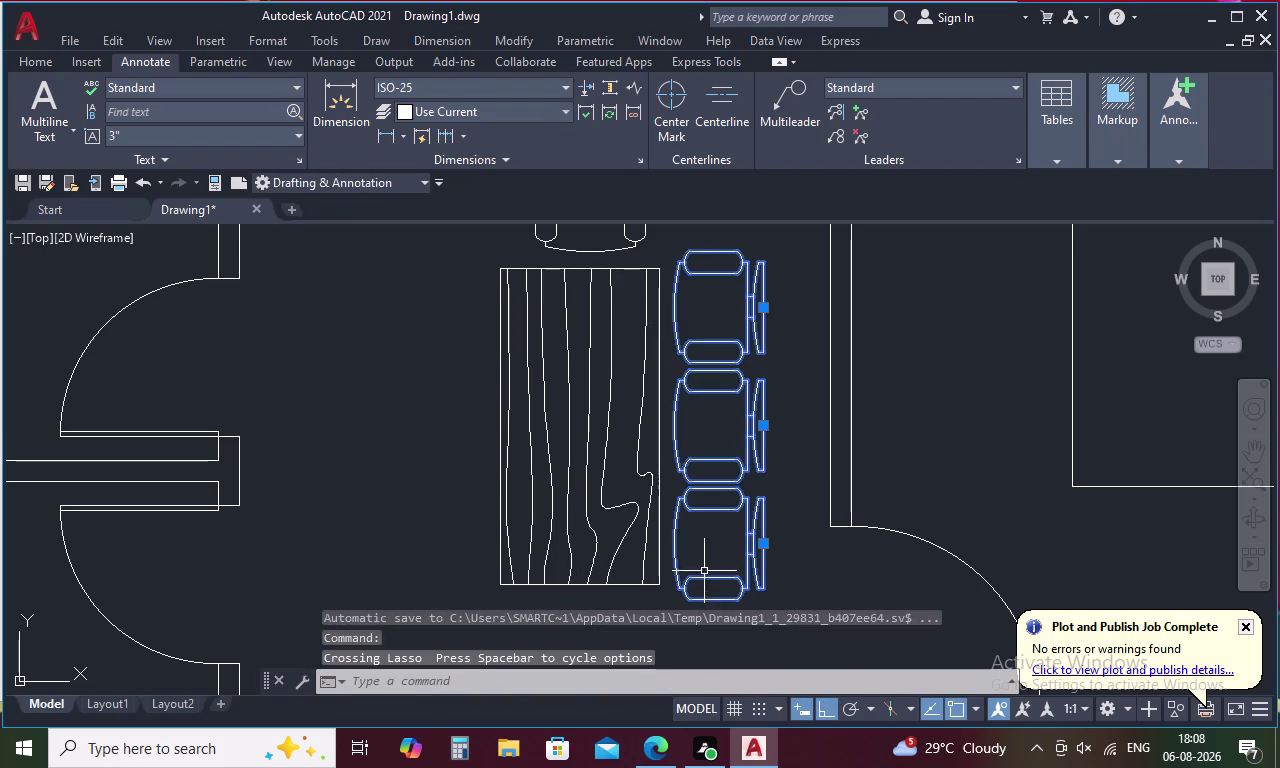
right_click(724, 353)
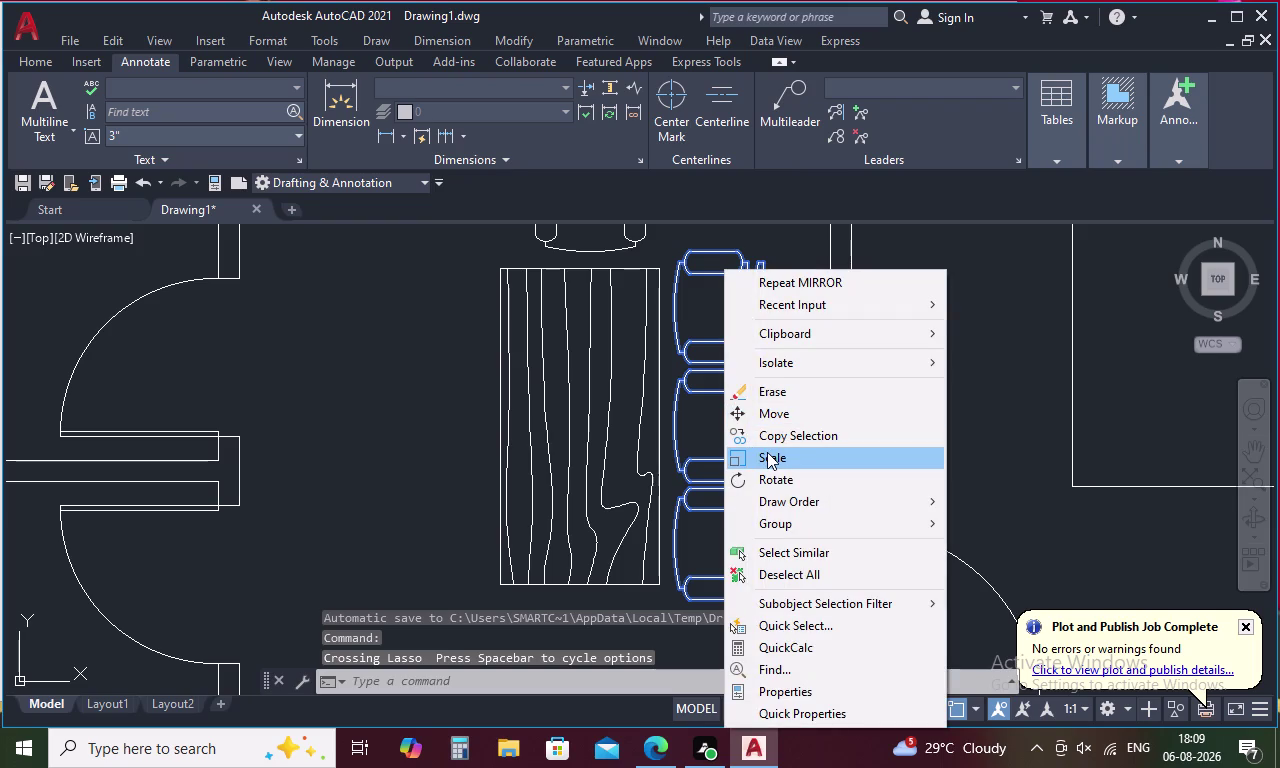
key(Escape)
Mirror the three chairs about the table's vertical centre line, keeping the originals.
text(MI)
key(space)
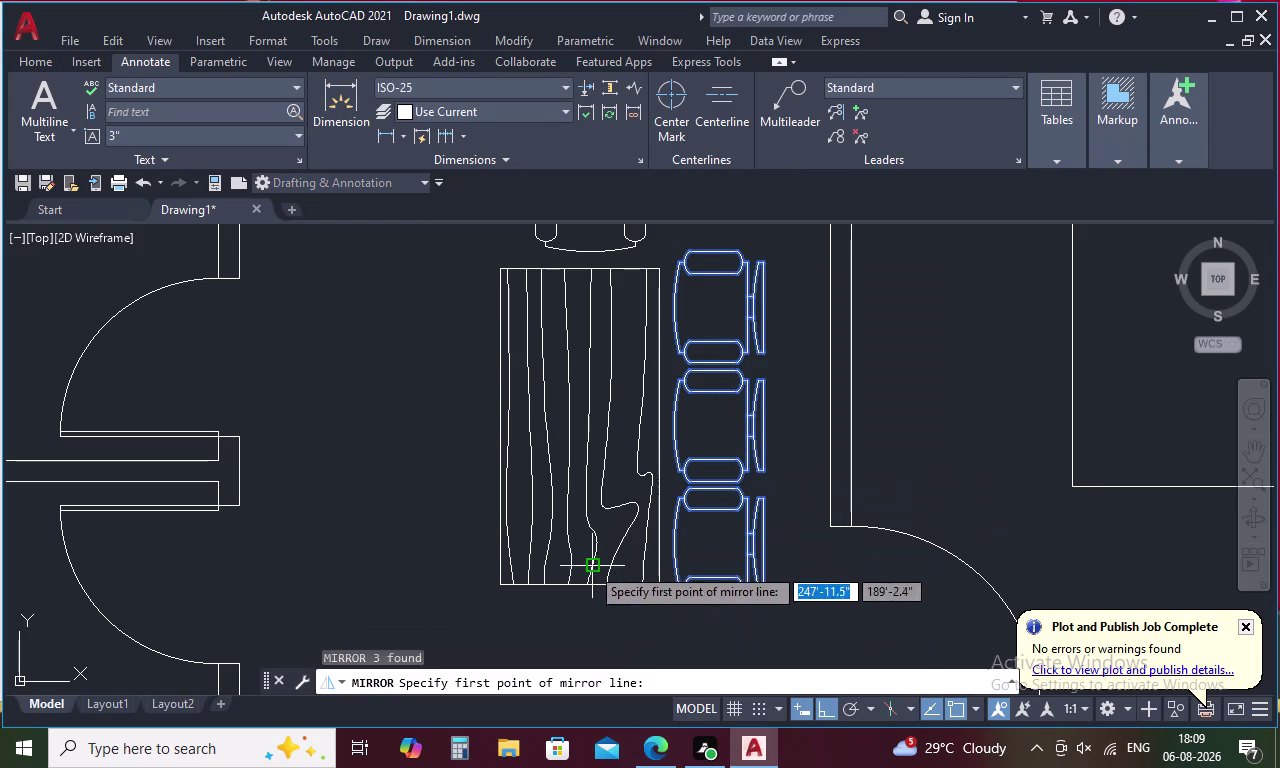
click(582, 587)
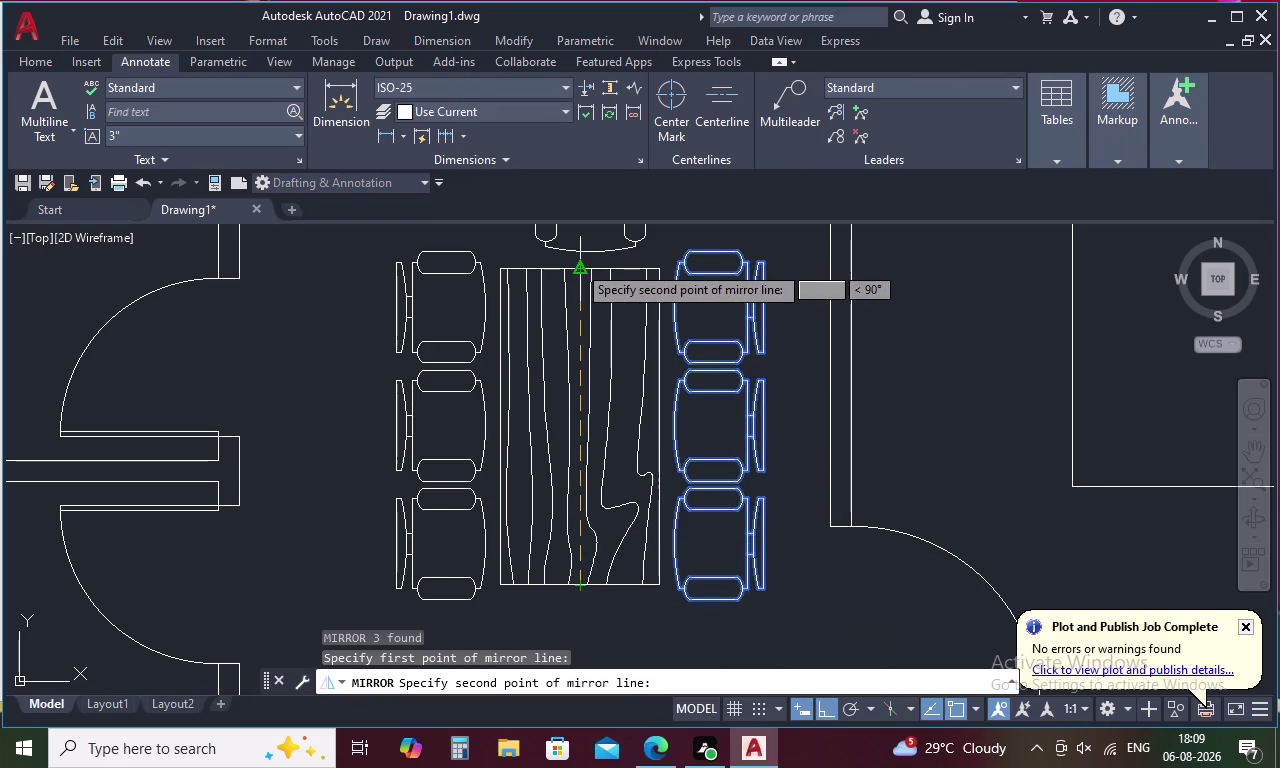
click(577, 264)
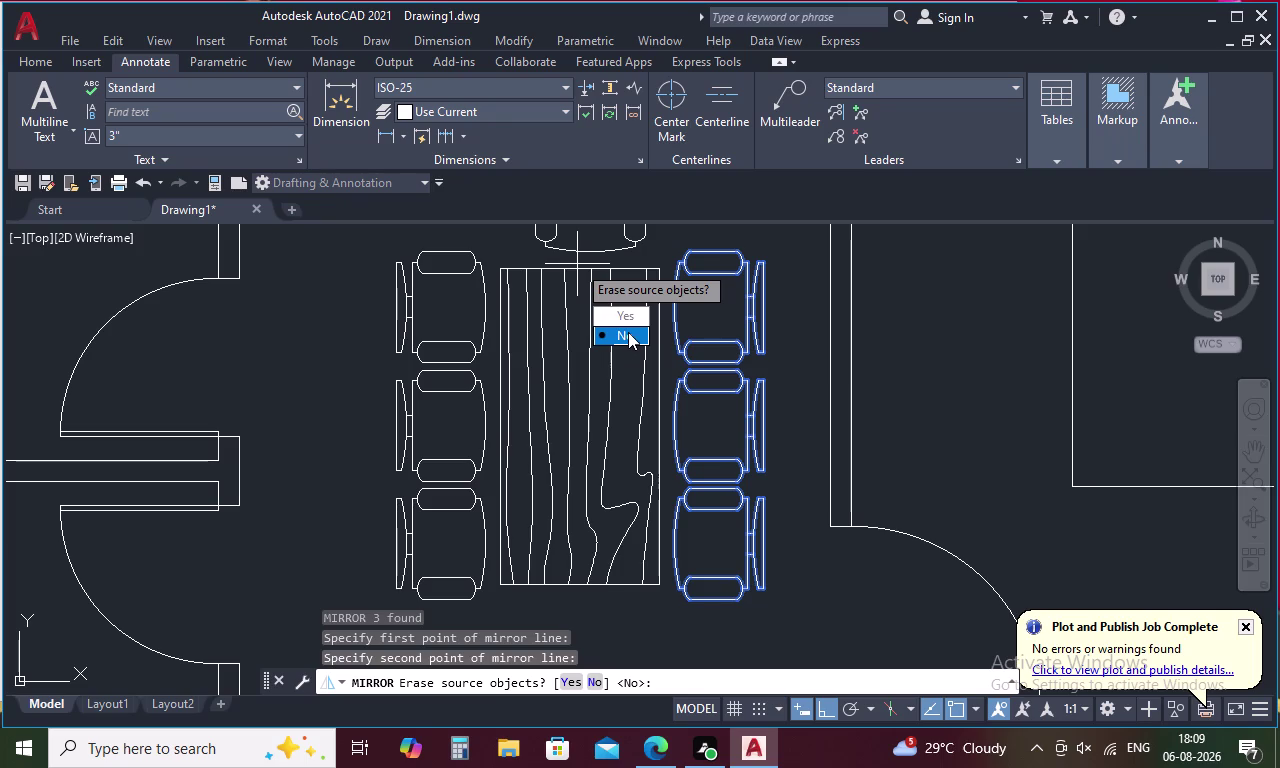
drag(628, 332, 577, 263)
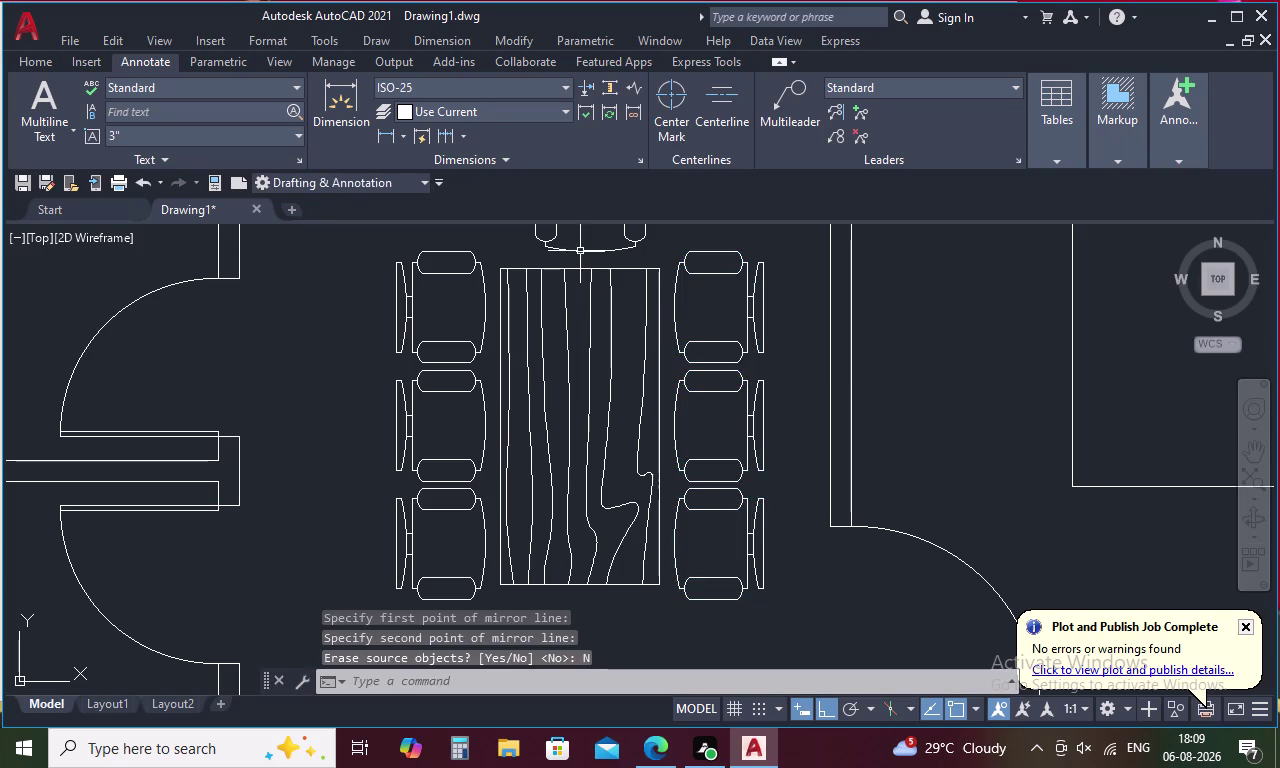
click(581, 251)
Mirror the head chair across the table, erasing the original, then undo it.
right_click(581, 251)
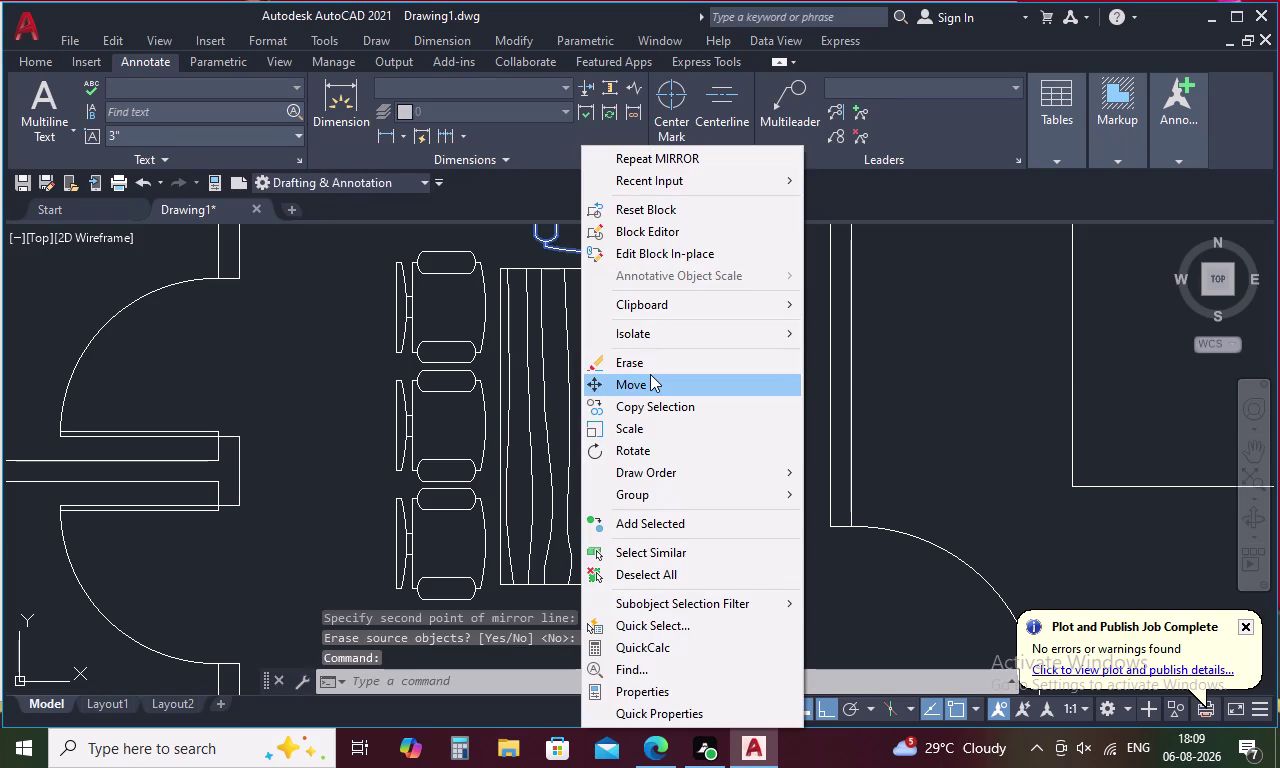
key(Escape)
key(m)
text(I)
key(space)
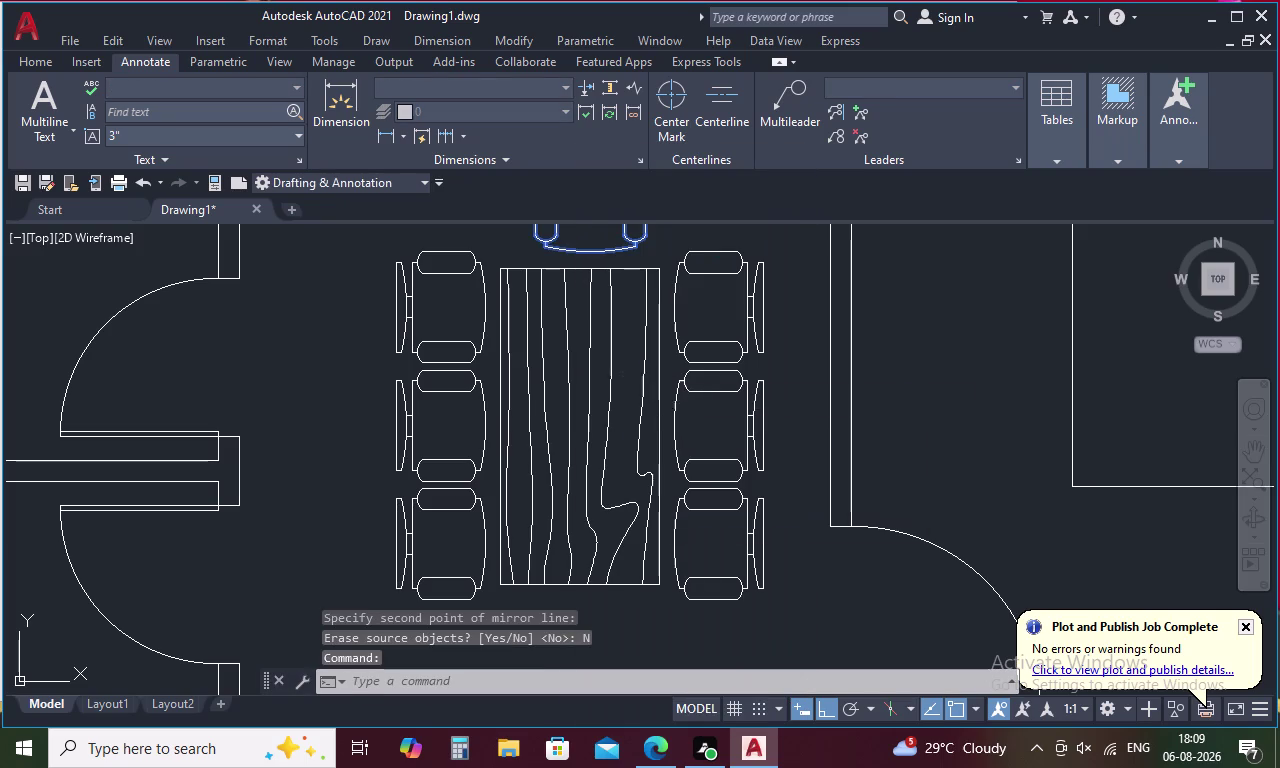
click(496, 421)
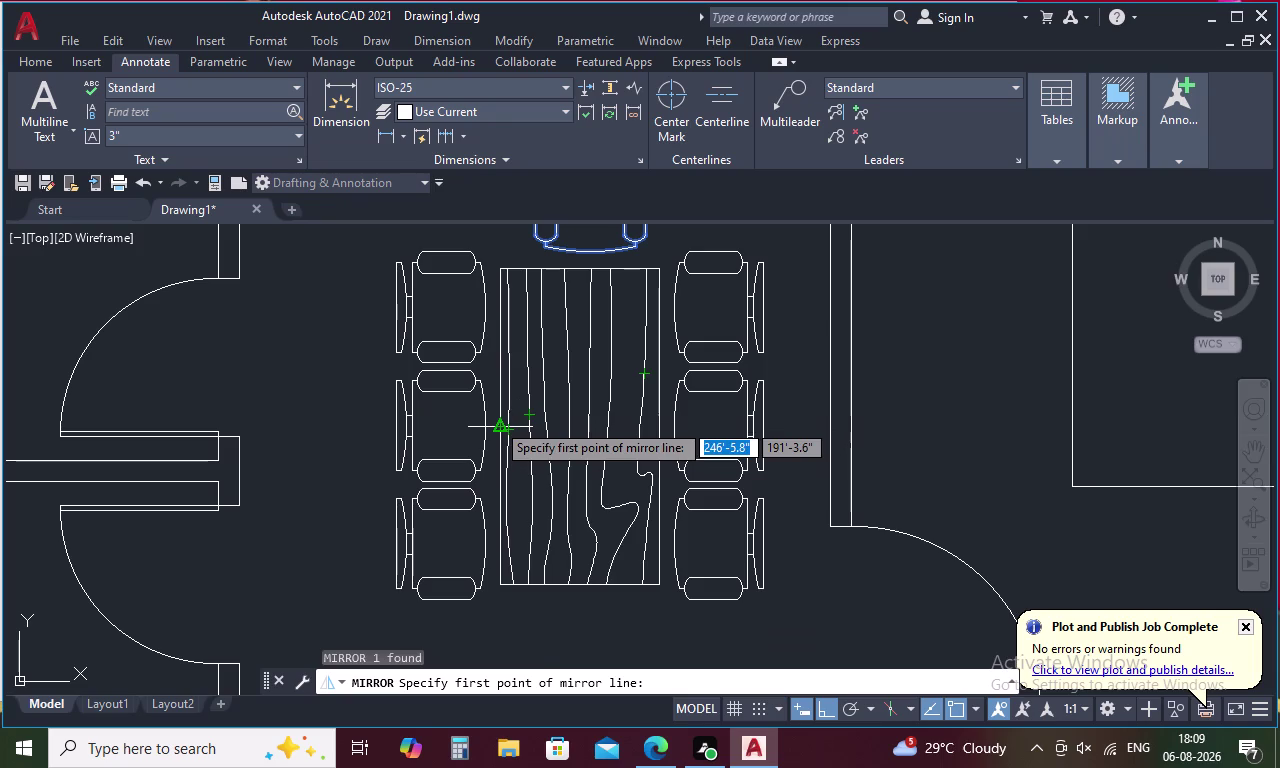
click(661, 428)
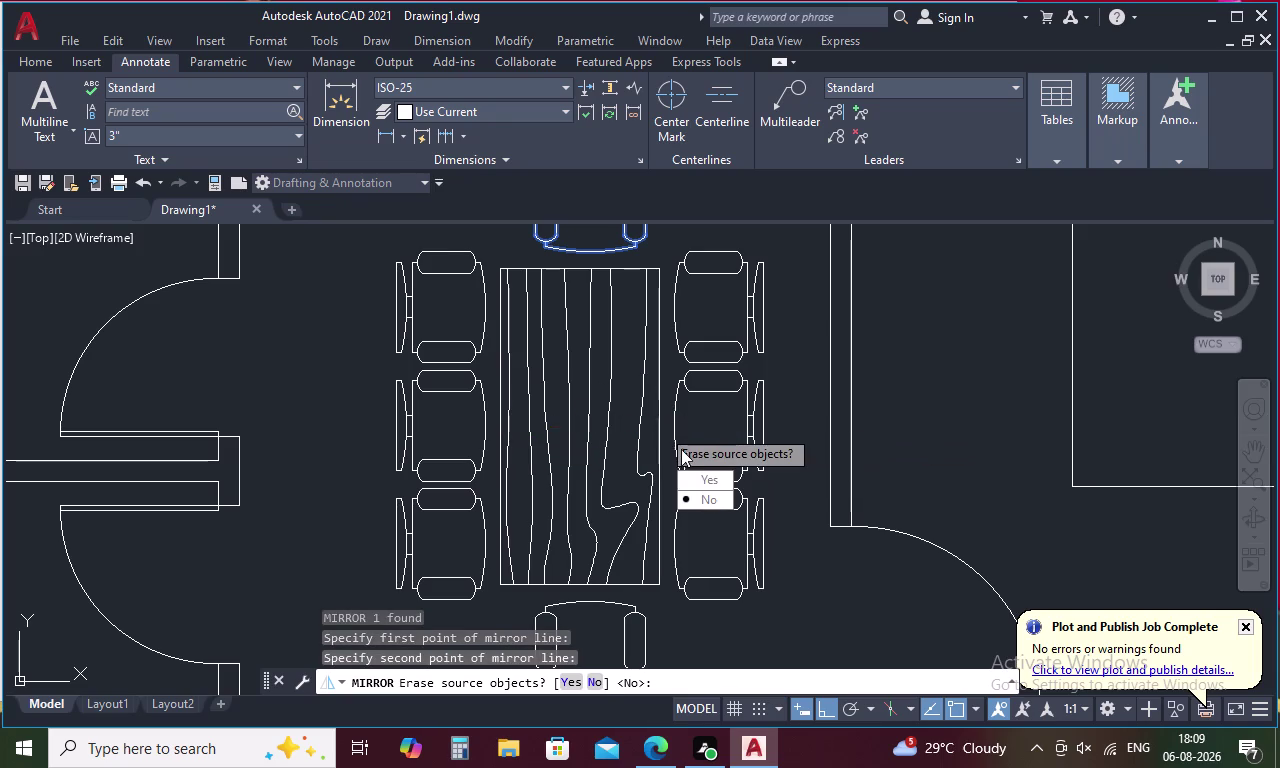
drag(695, 488, 661, 428)
scroll(down, 3)
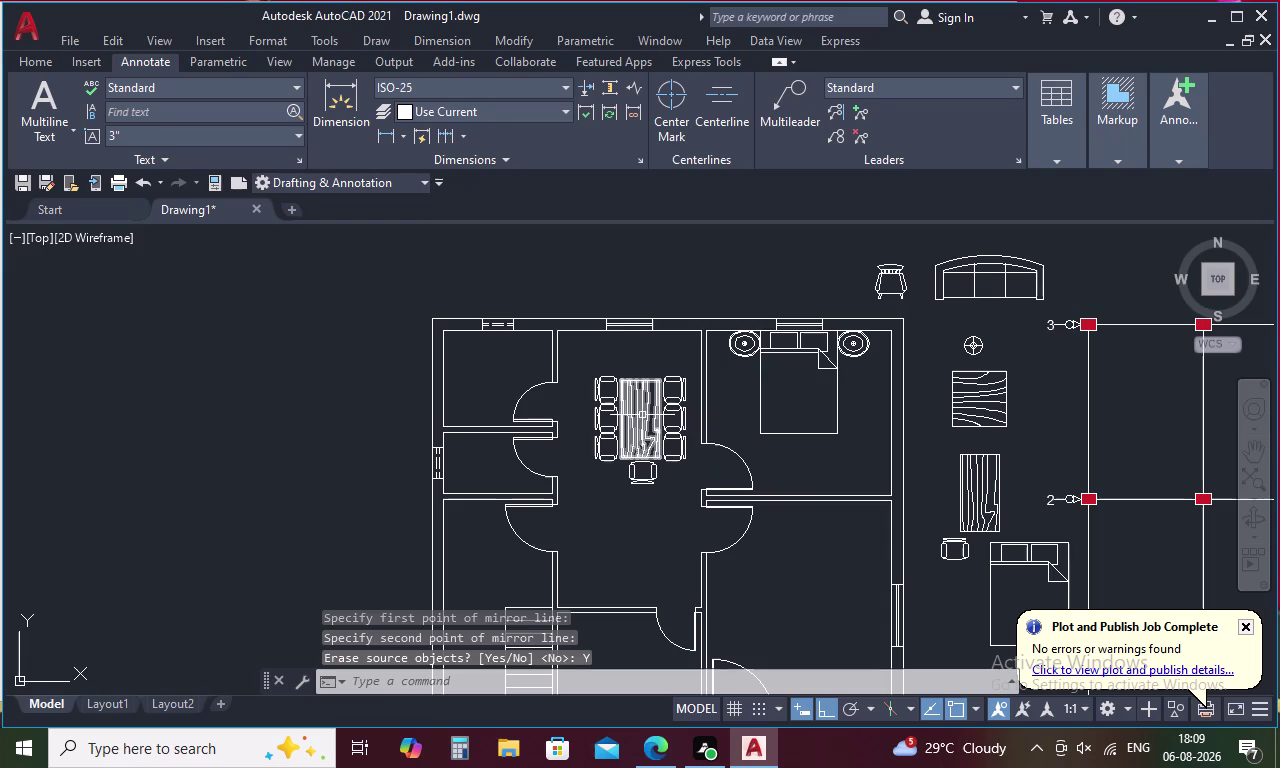
scroll(up, 3)
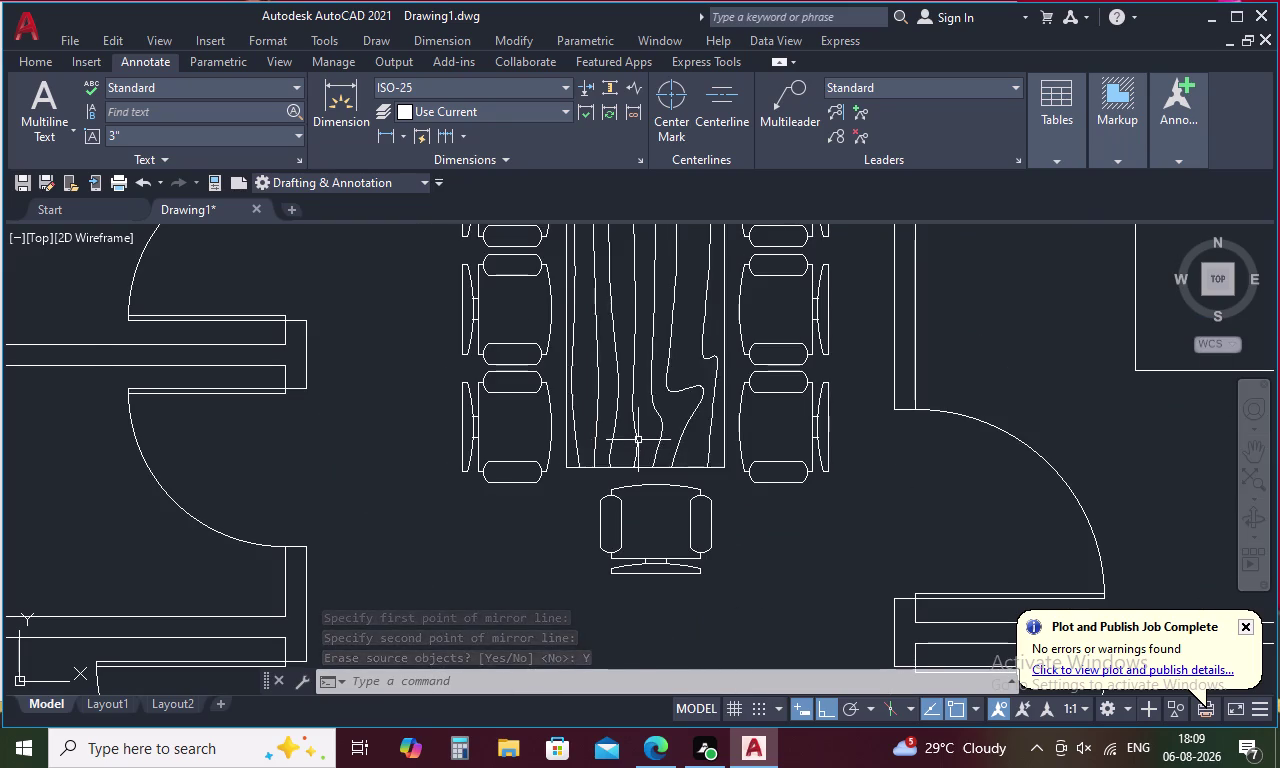
key(ctrl+z)
key(ctrl+z)
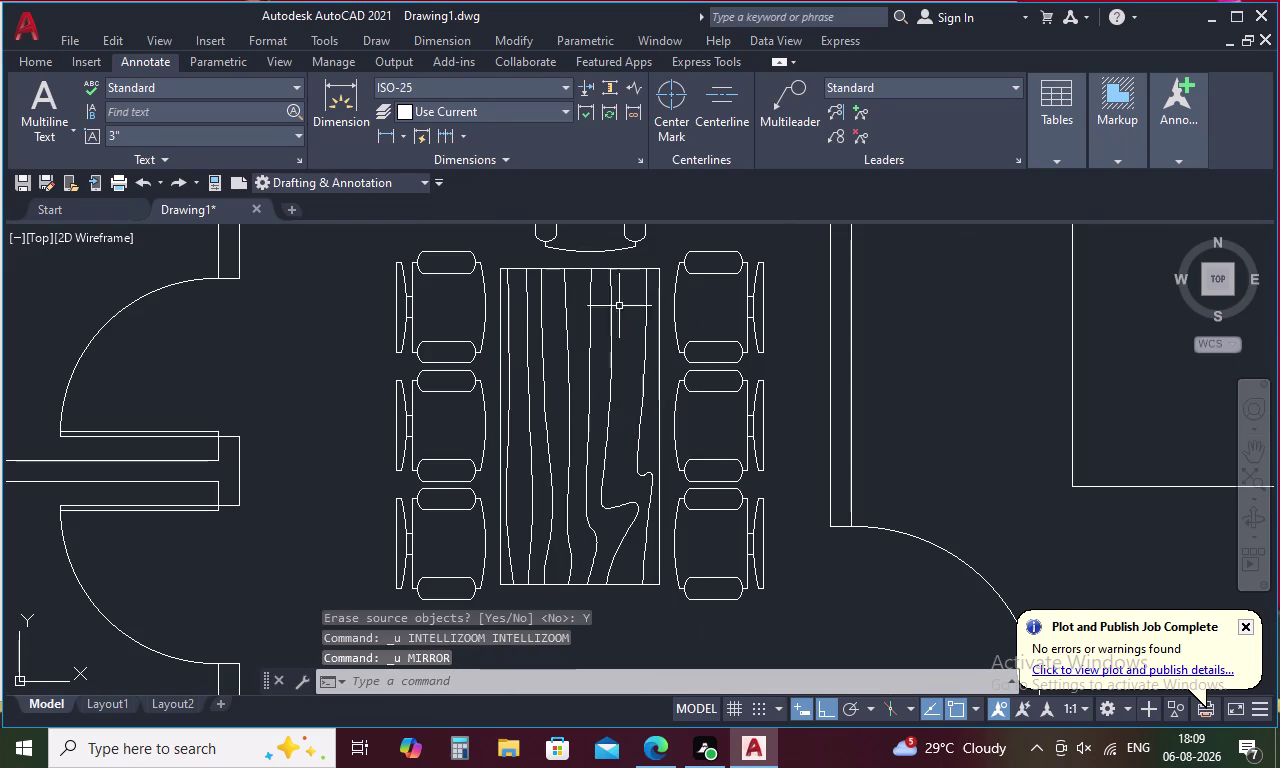
Mirror the head chair across the table's mid-height to its foot, keeping the original.
click(599, 254)
right_click(599, 254)
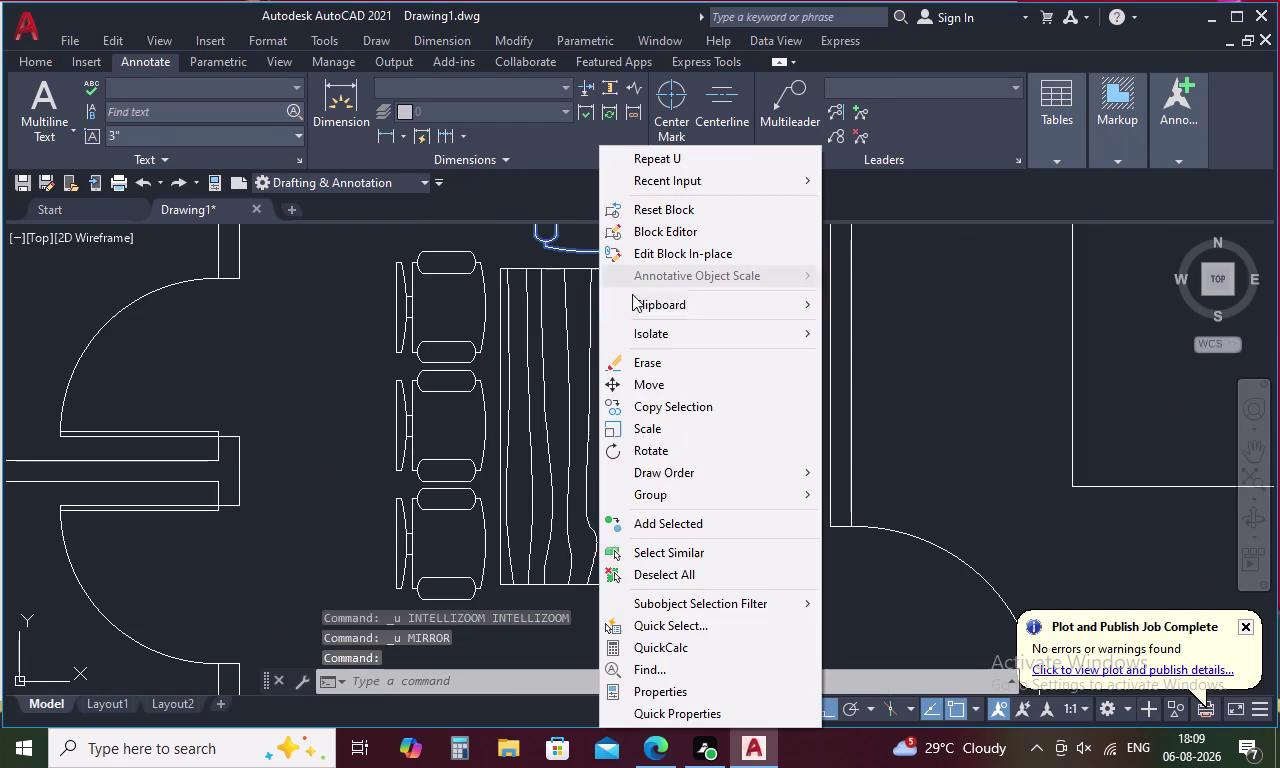
key(Escape)
key(m)
key(i)
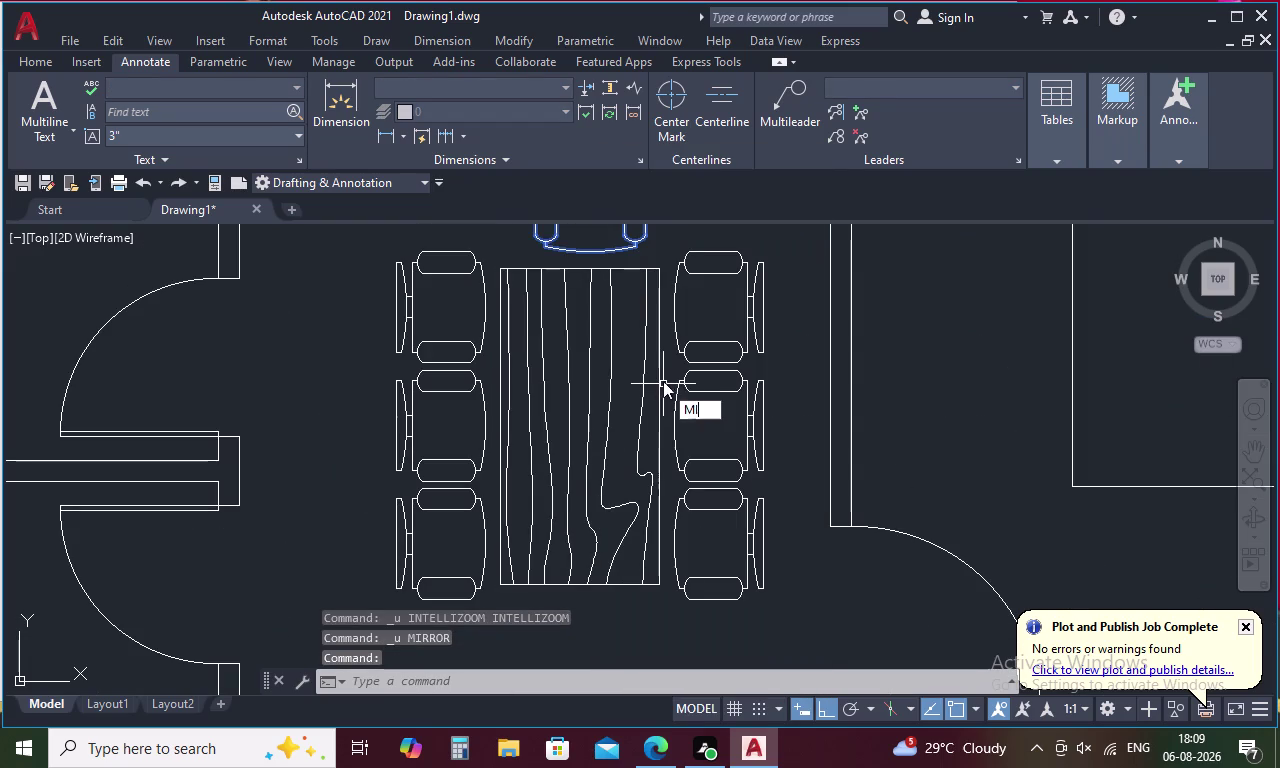
key(space)
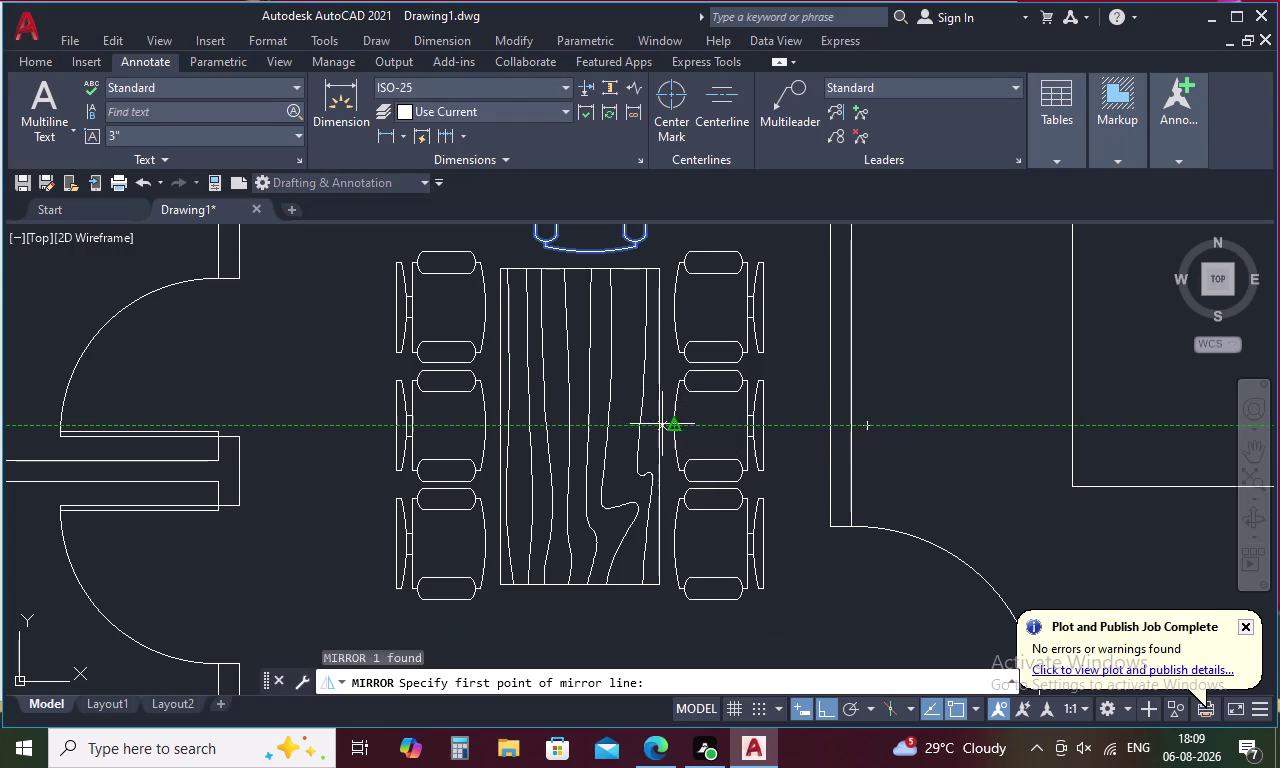
click(672, 425)
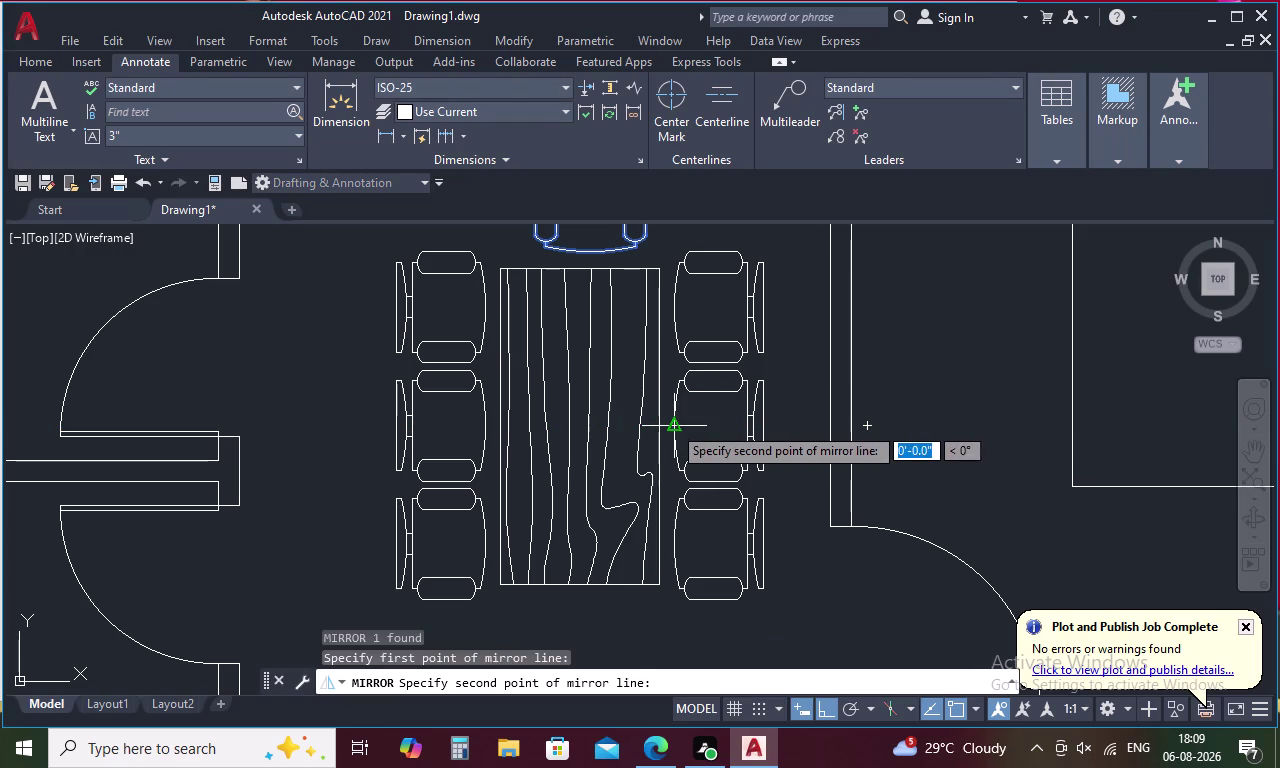
click(483, 425)
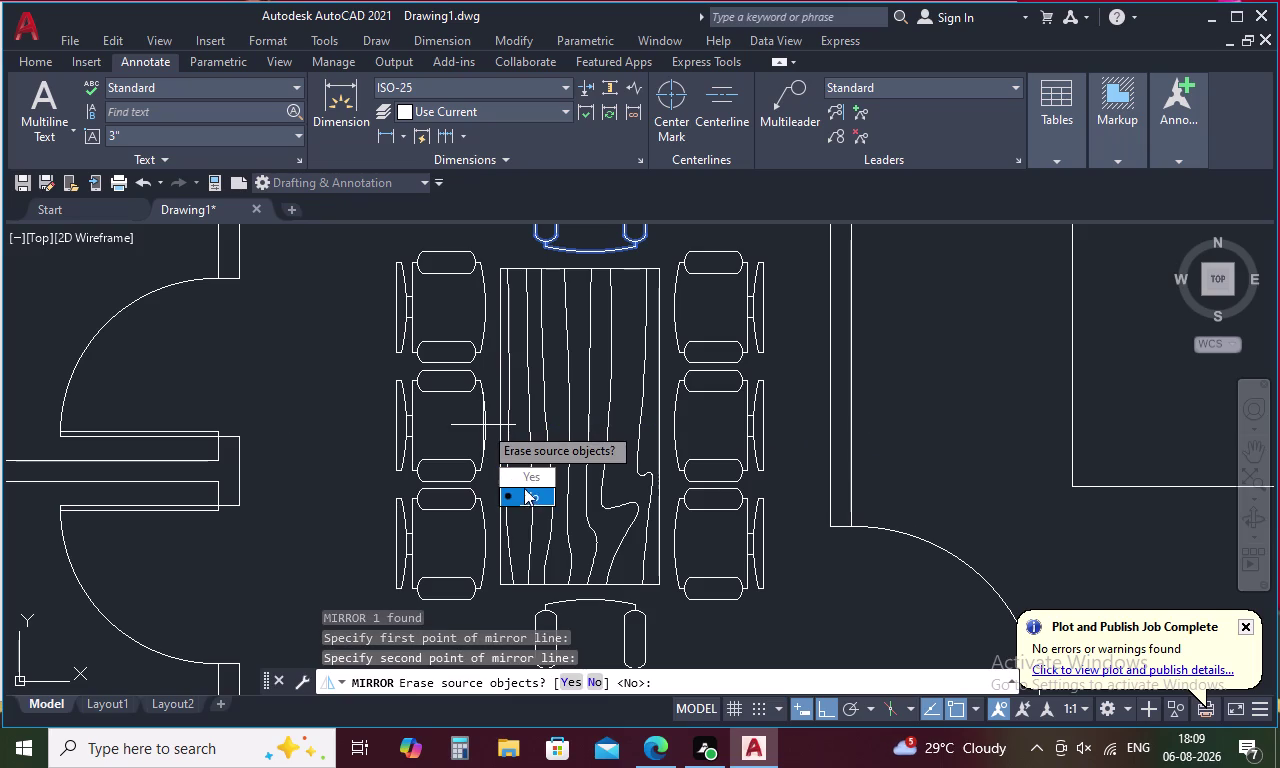
drag(524, 492, 483, 425)
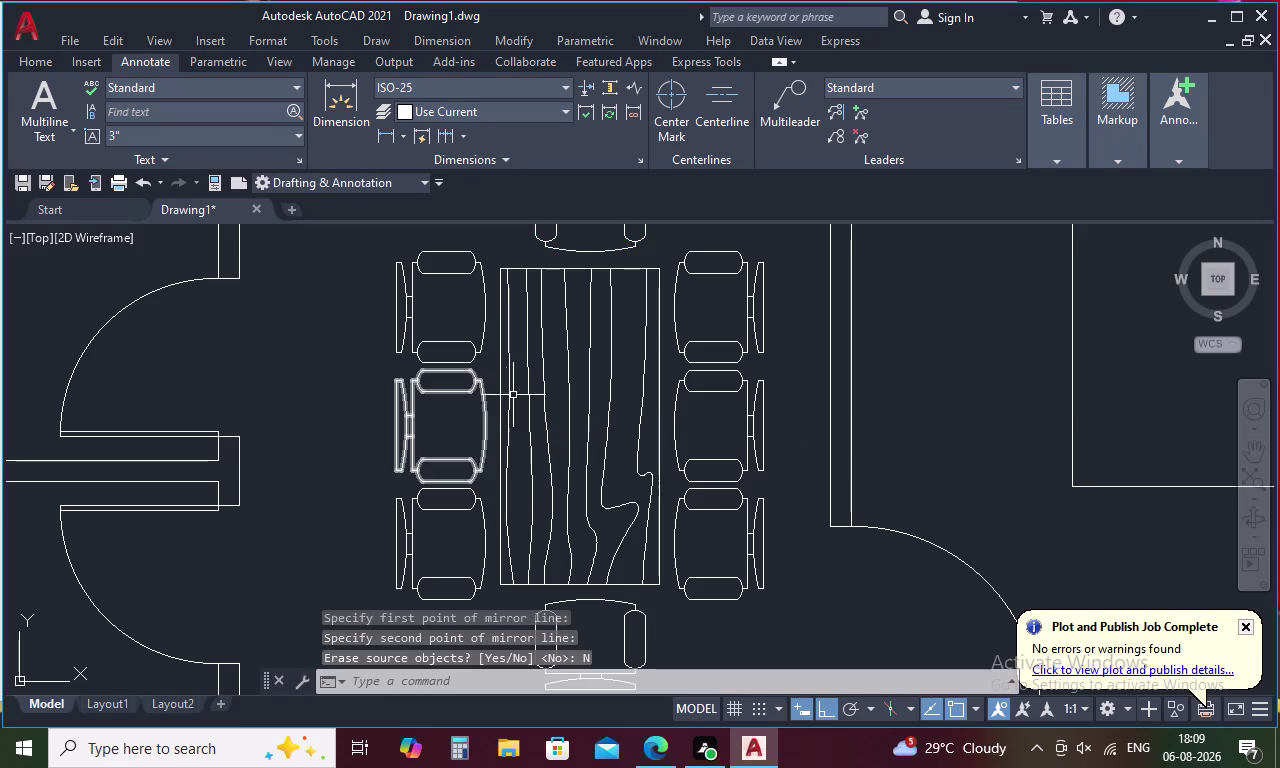
scroll(down, 3)
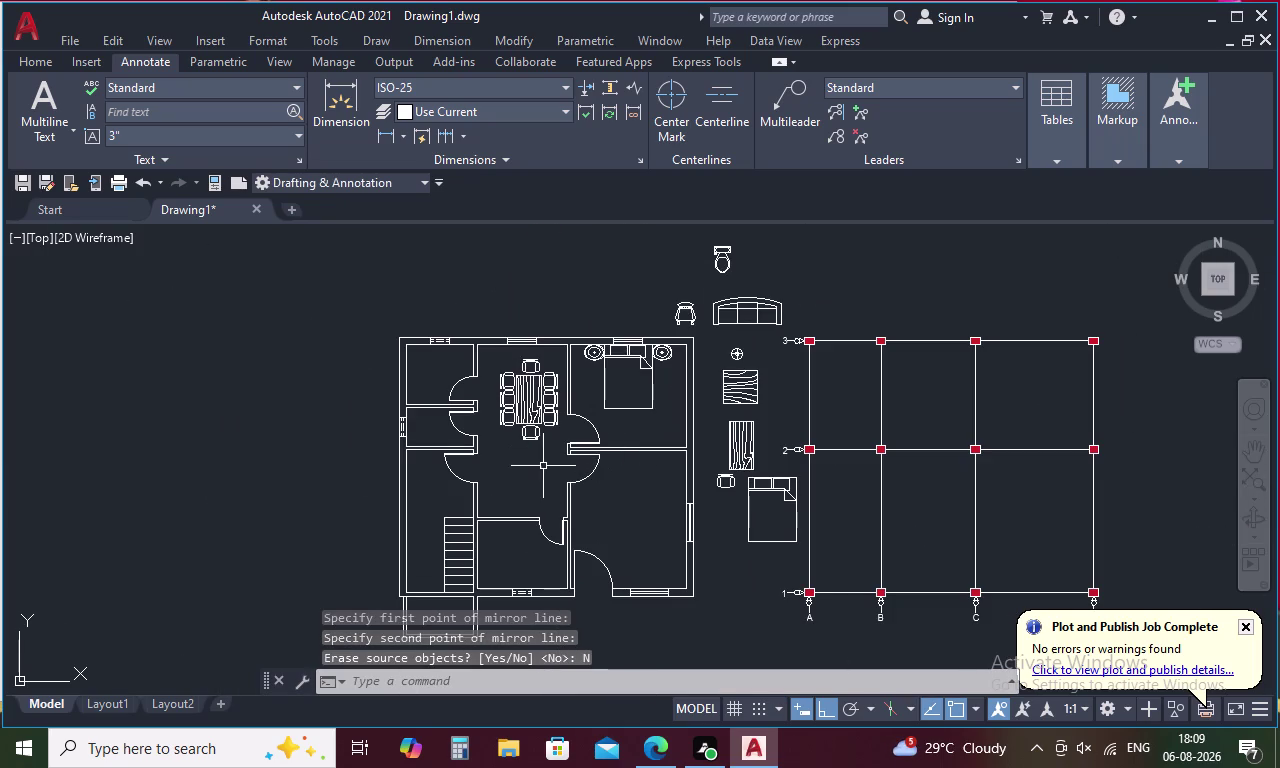
middle_drag(540, 463, 540, 405)
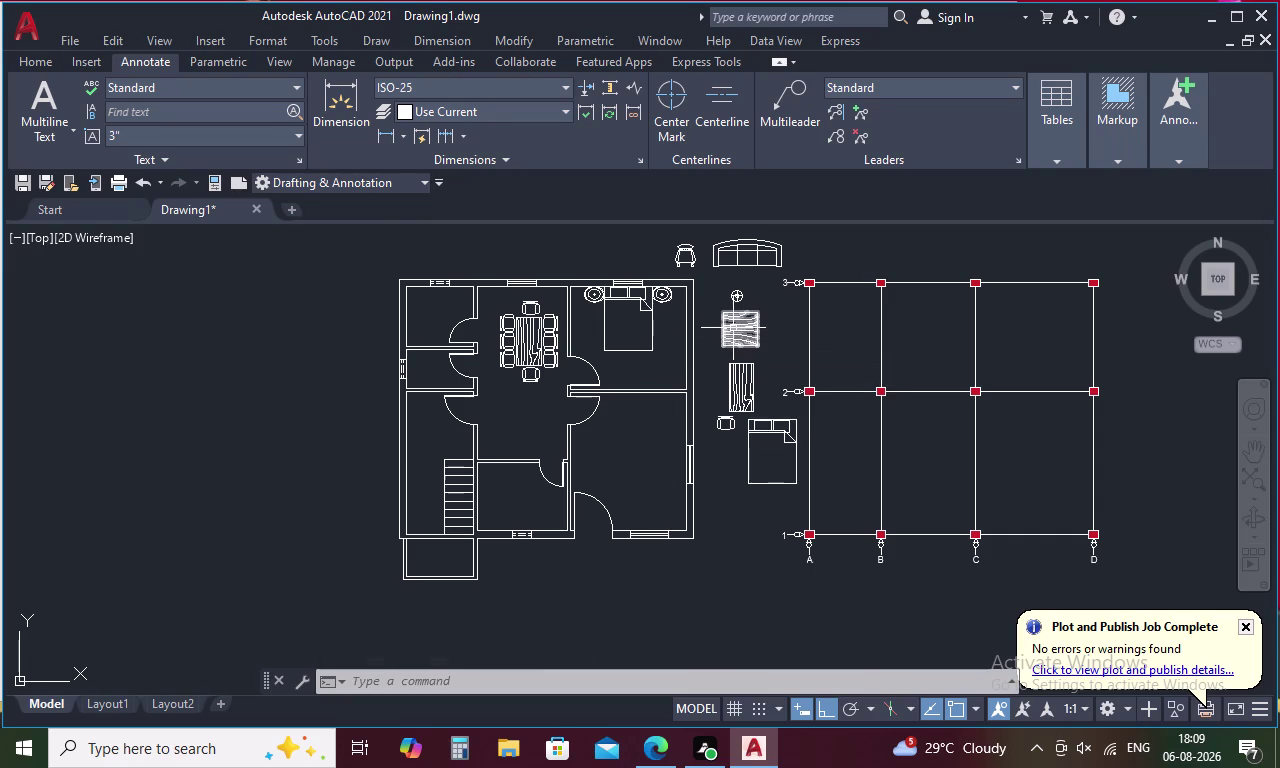
Move the roundback sofa, Ortho off, into the lower-right room against its top wall.
click(741, 239)
right_click(741, 239)
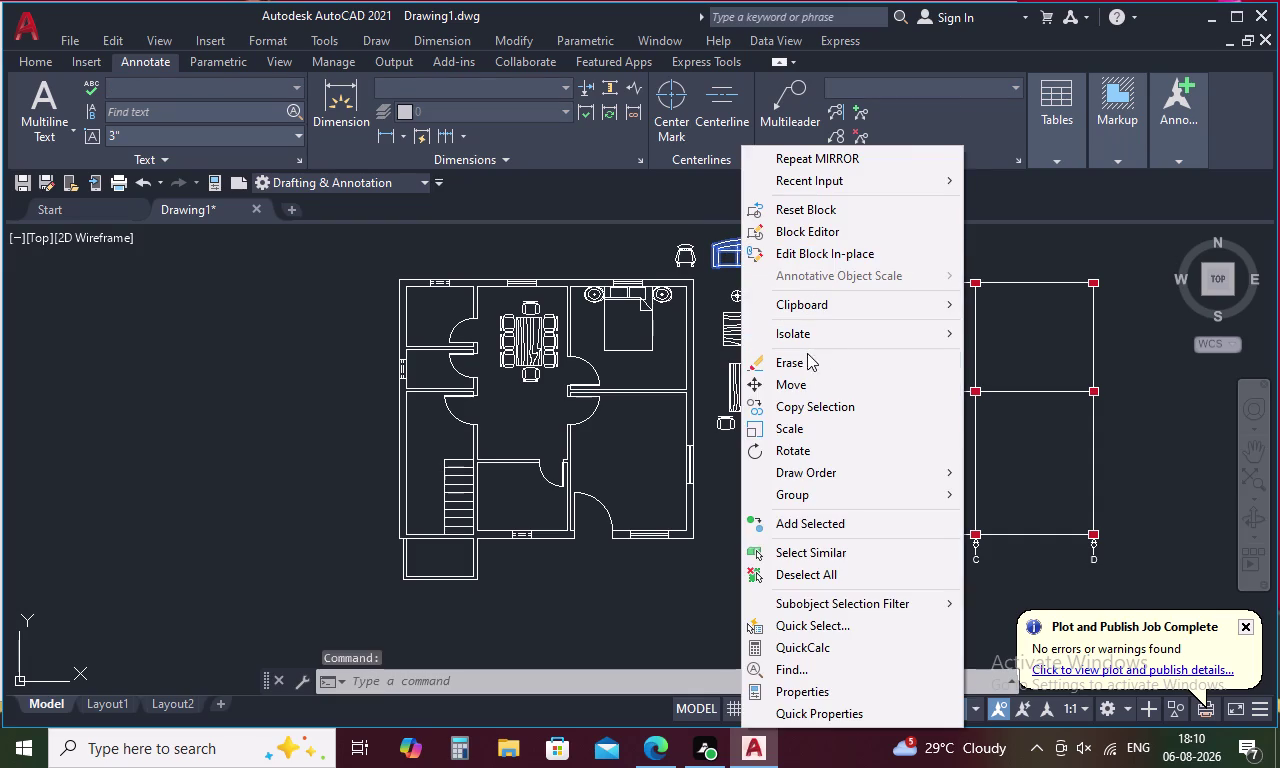
click(794, 383)
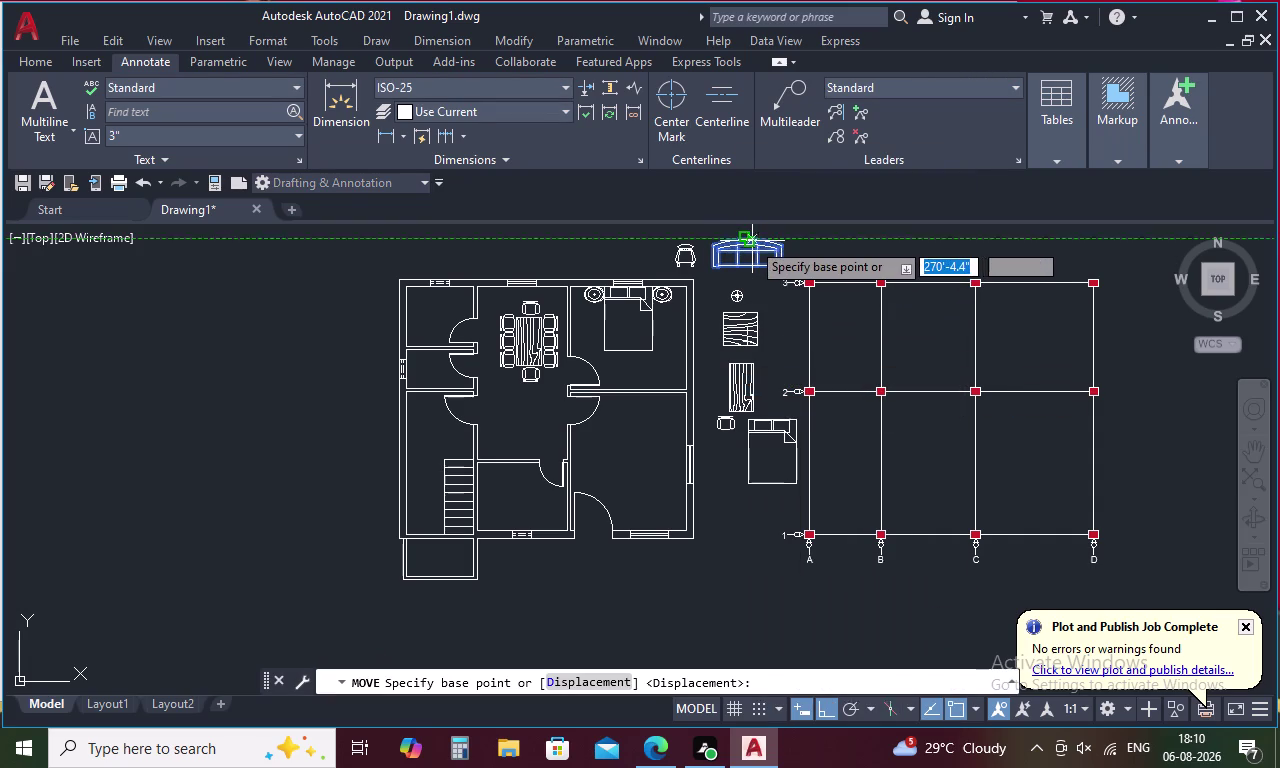
click(745, 239)
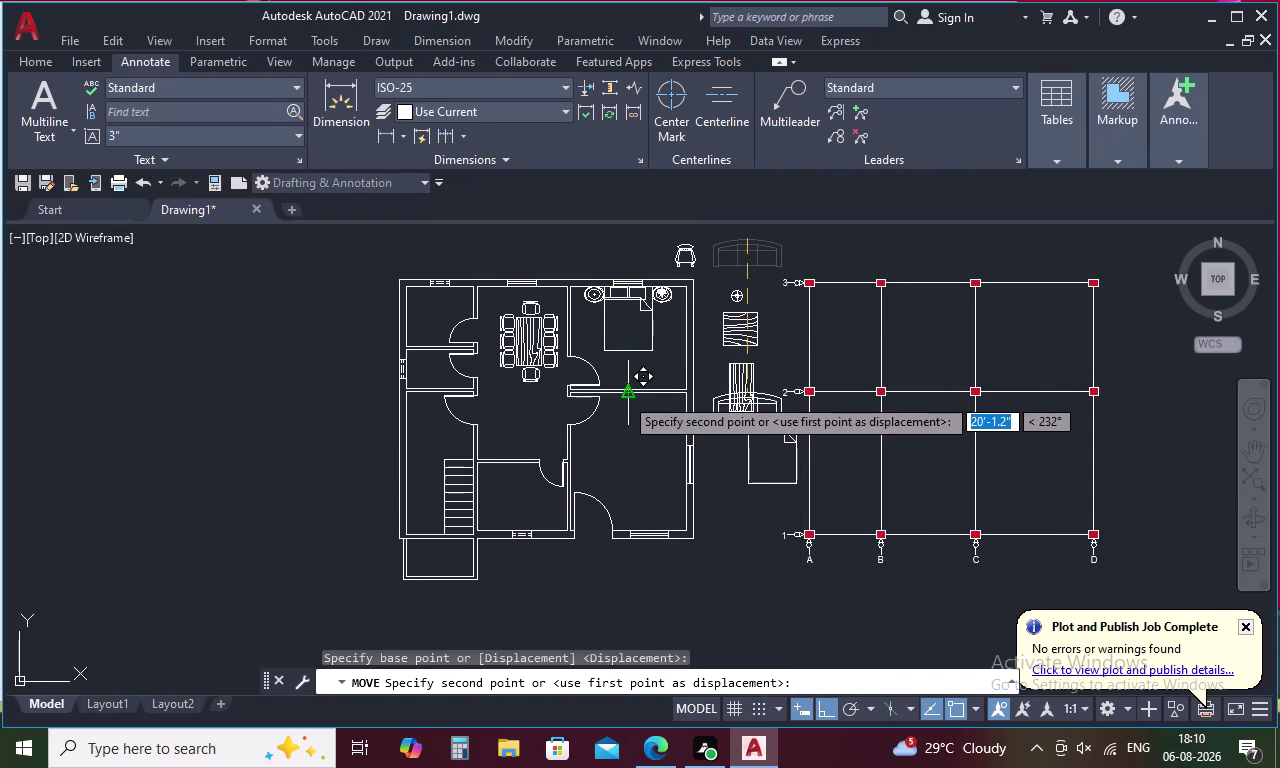
key(F8)
scroll(up, 3)
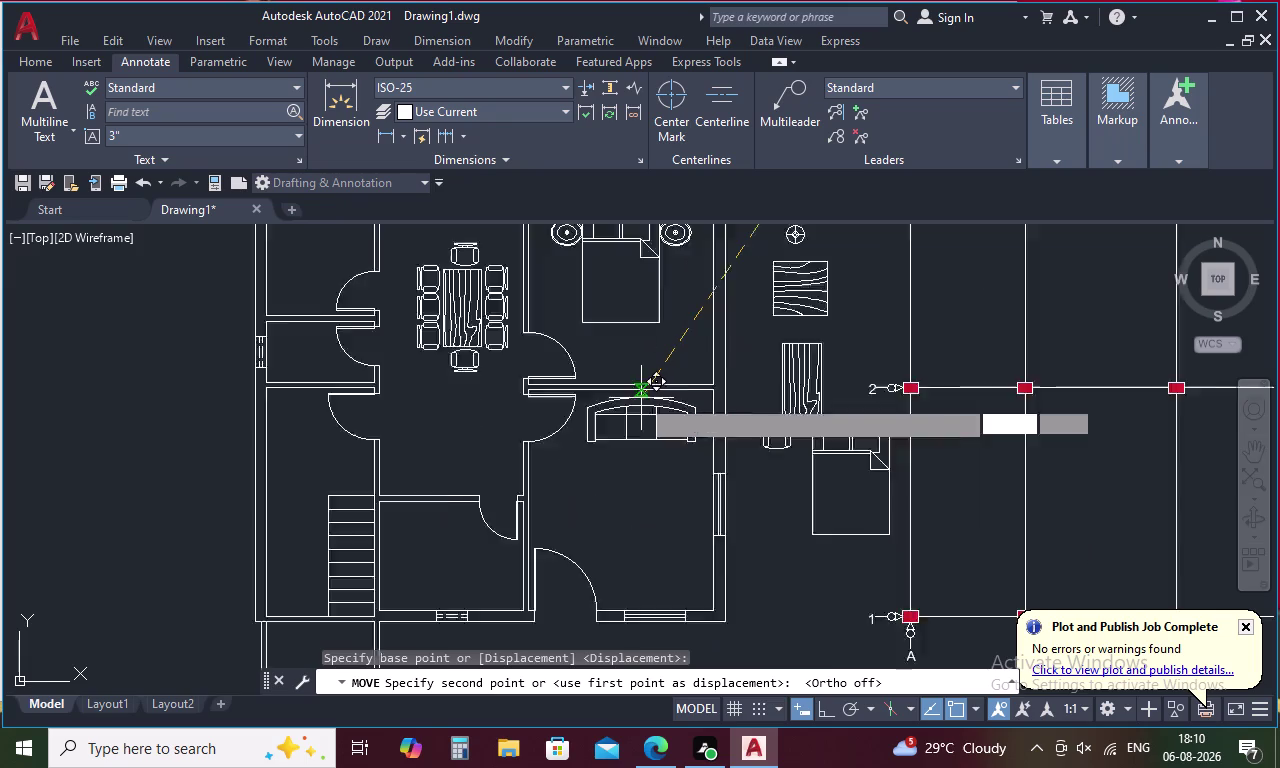
scroll(up, 3)
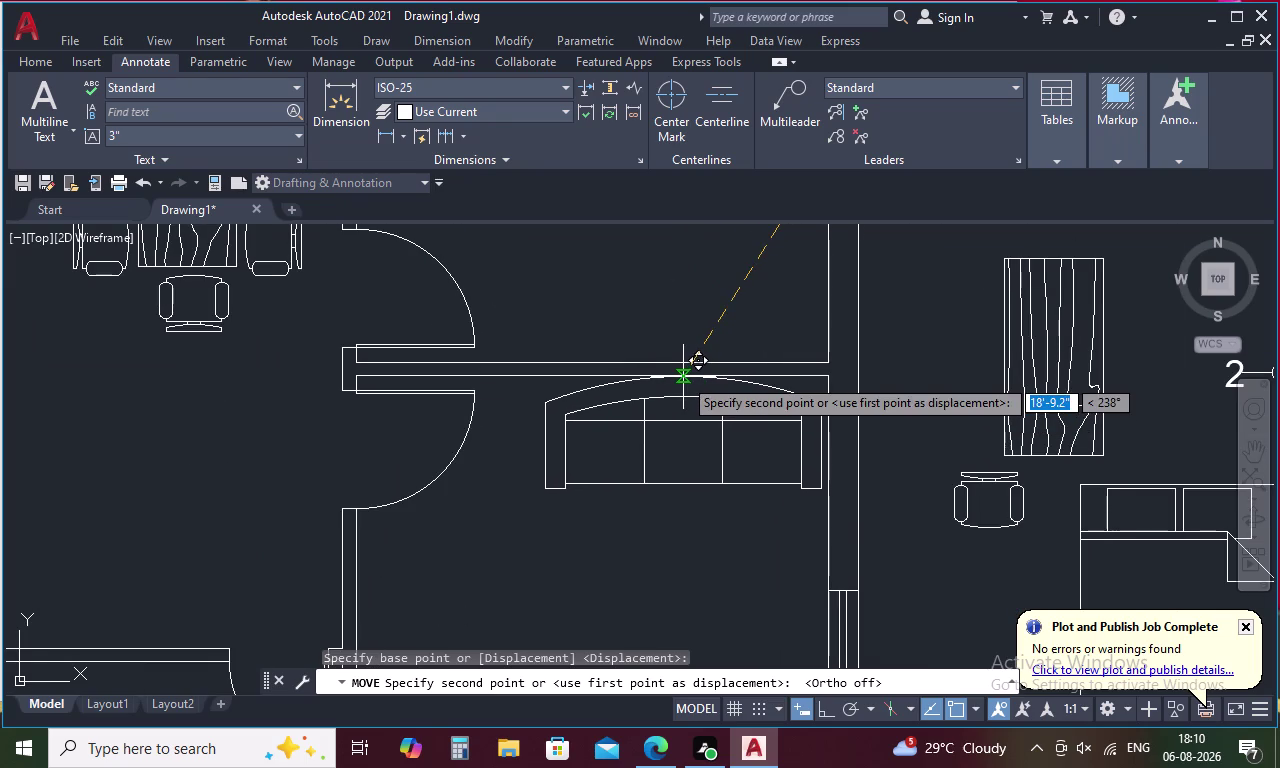
click(683, 377)
key(Escape)
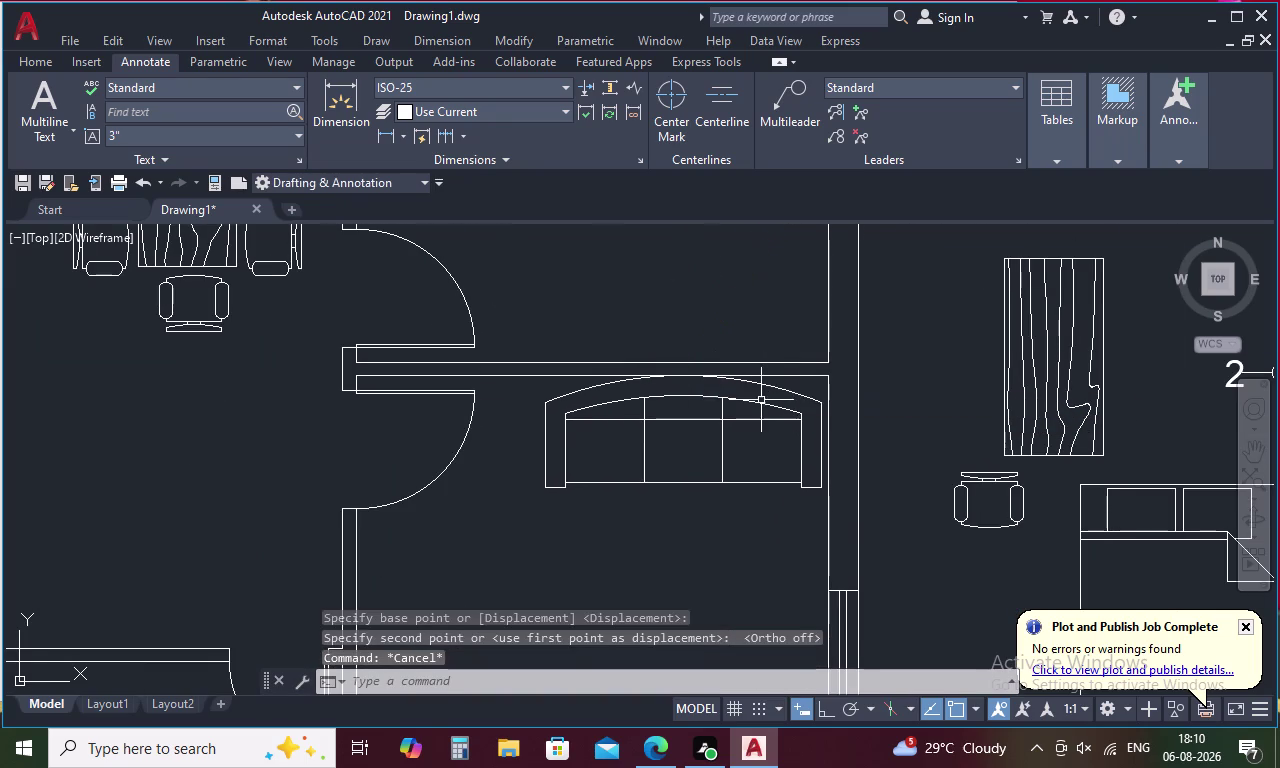
scroll(down, 3)
scroll(down, 3)
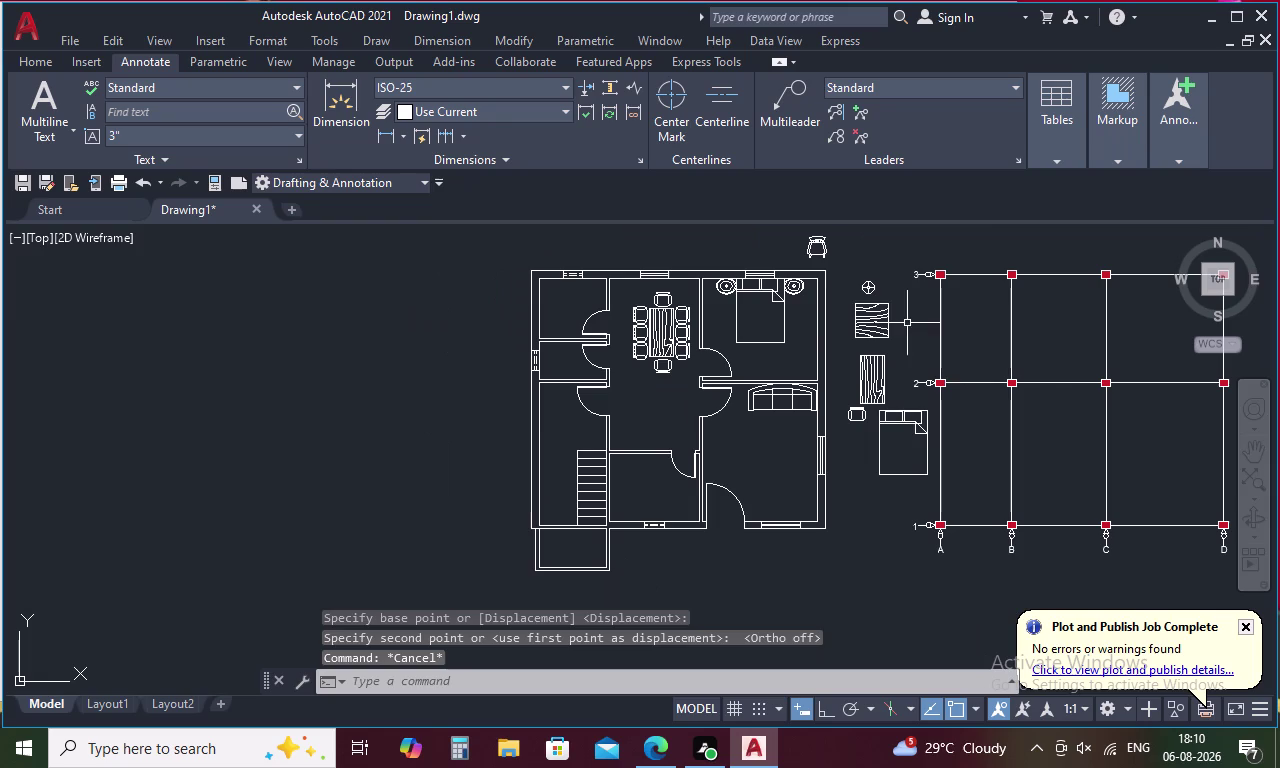
middle_drag(813, 251, 808, 326)
click(754, 480)
Copy the sofa to a spot just below the original in the same room.
right_click(754, 480)
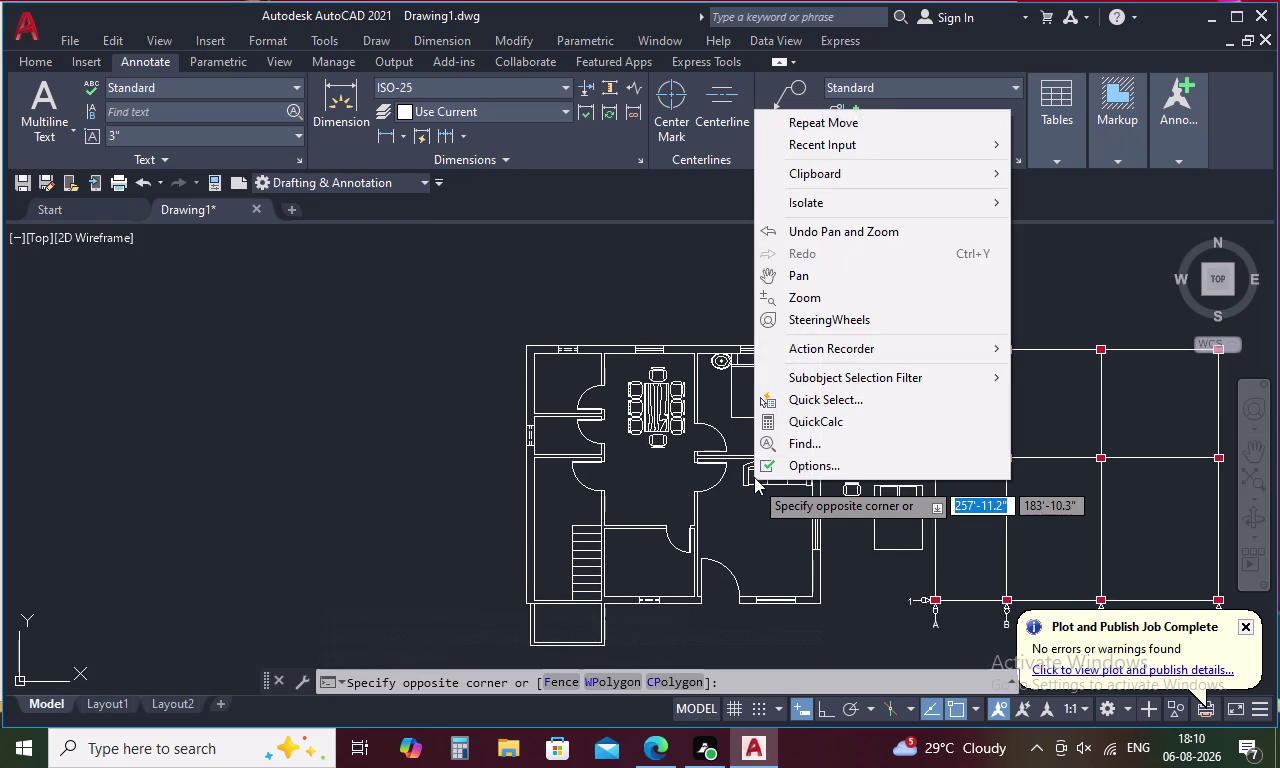
key(Escape)
click(754, 468)
right_click(754, 468)
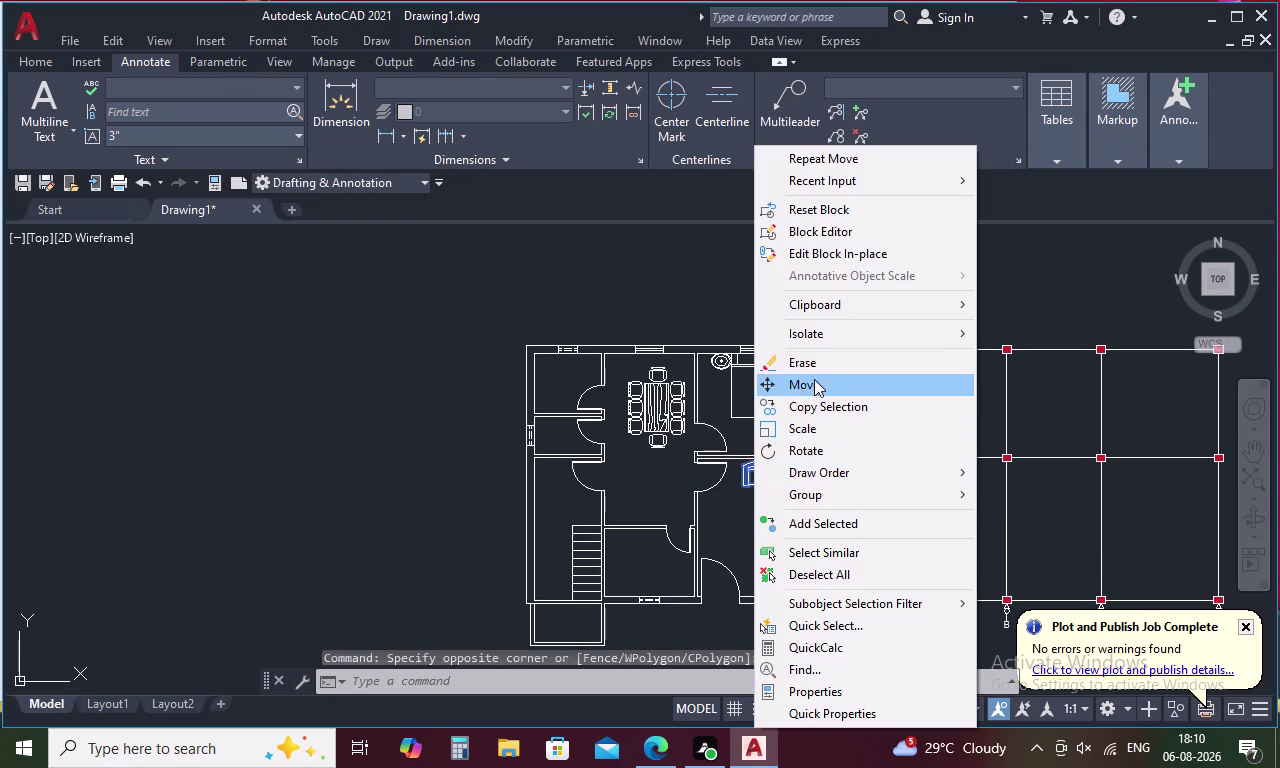
click(832, 401)
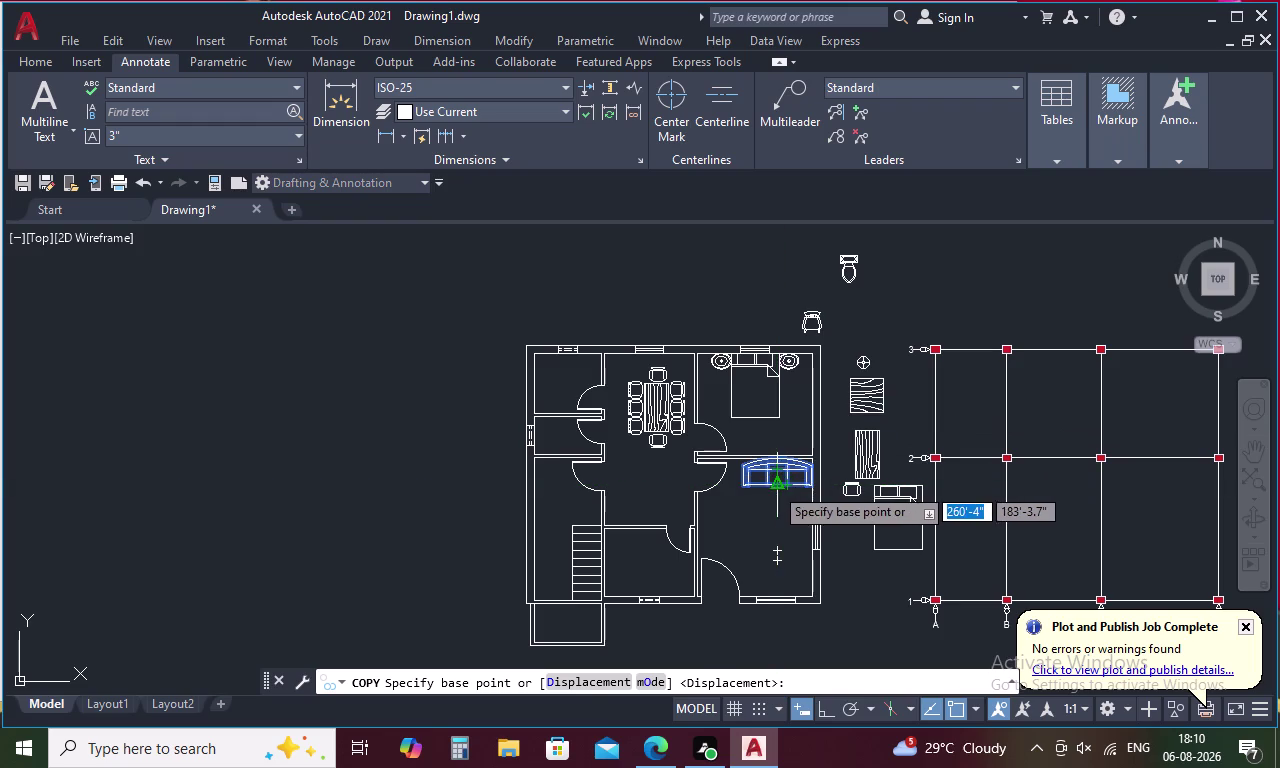
click(774, 486)
click(758, 541)
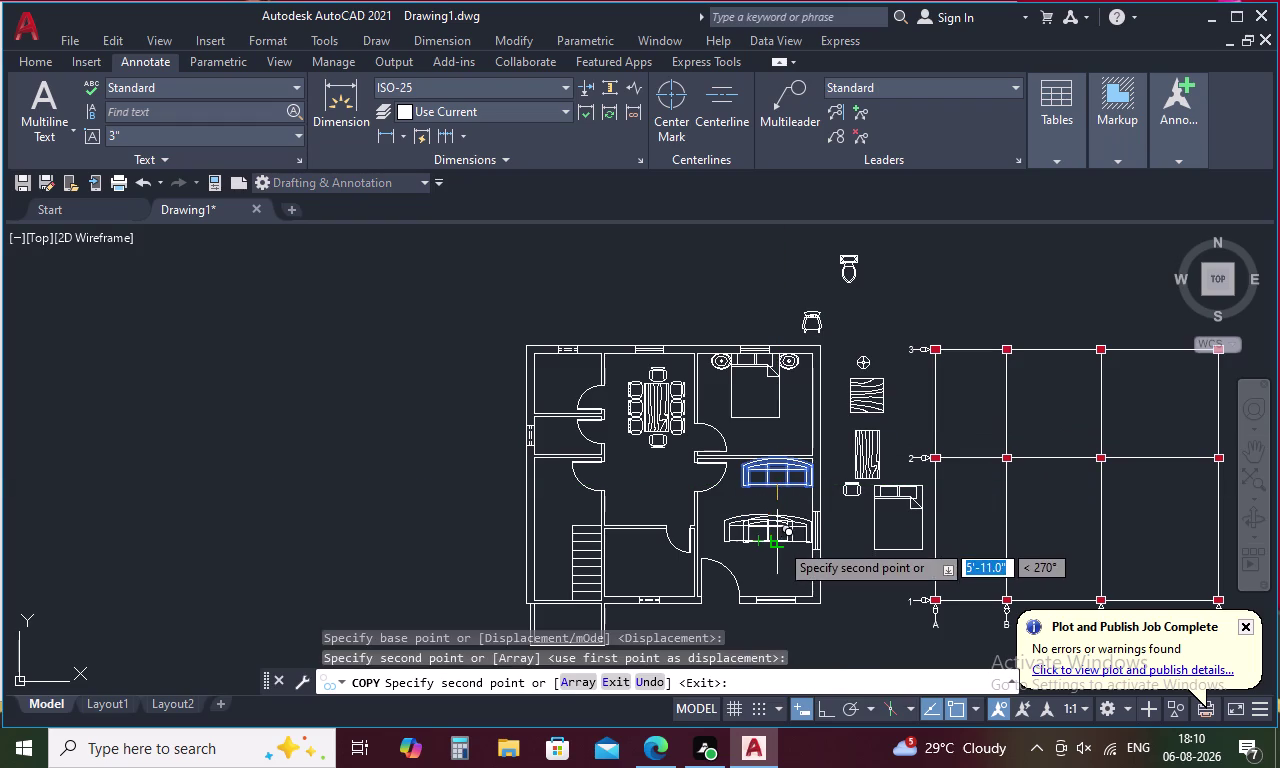
key(Escape)
Rotate the copied sofa 270° with Ortho on, then undo the rotation.
click(781, 523)
right_click(781, 522)
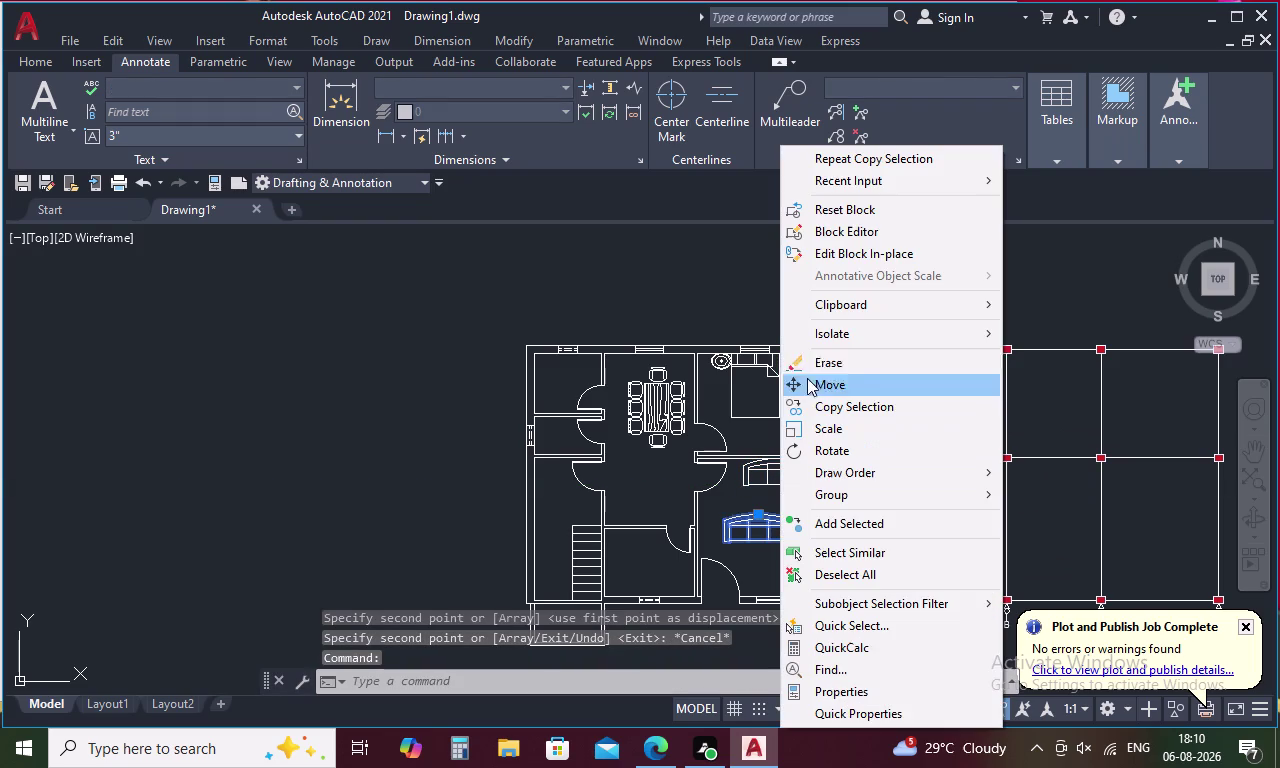
click(832, 444)
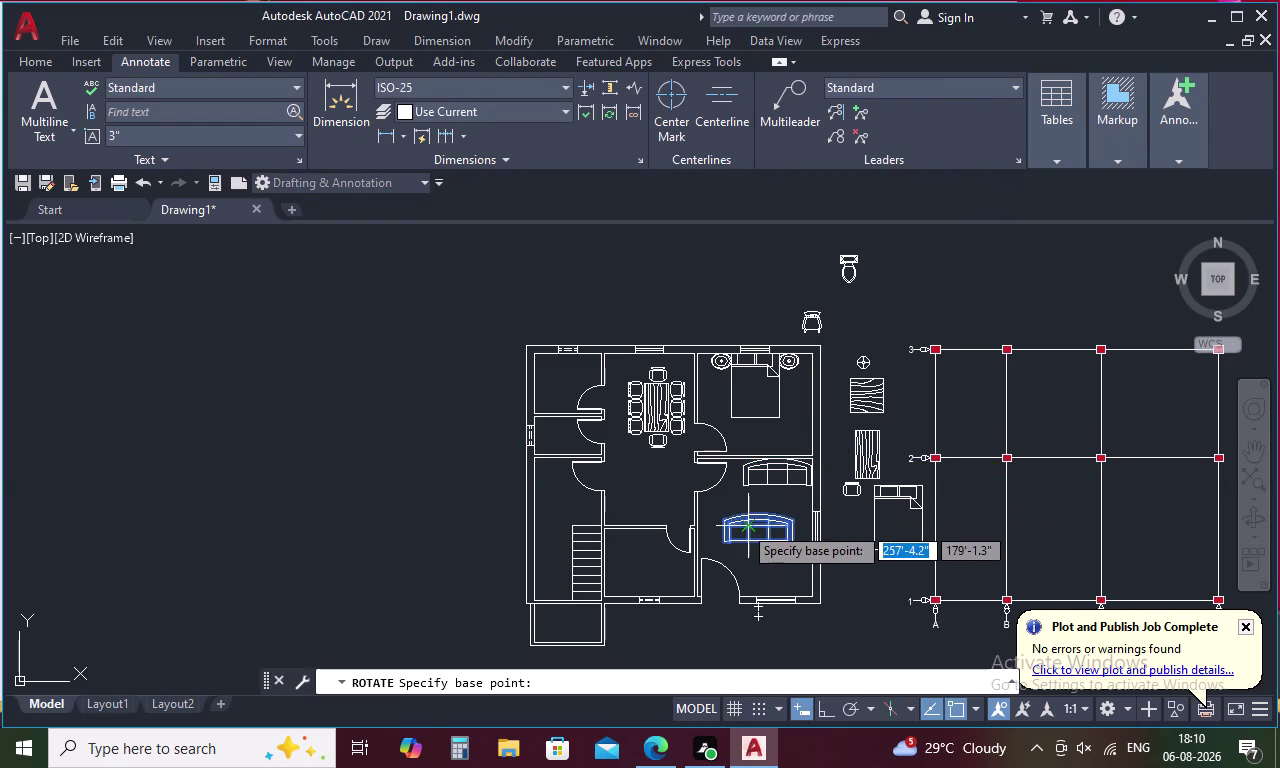
click(743, 525)
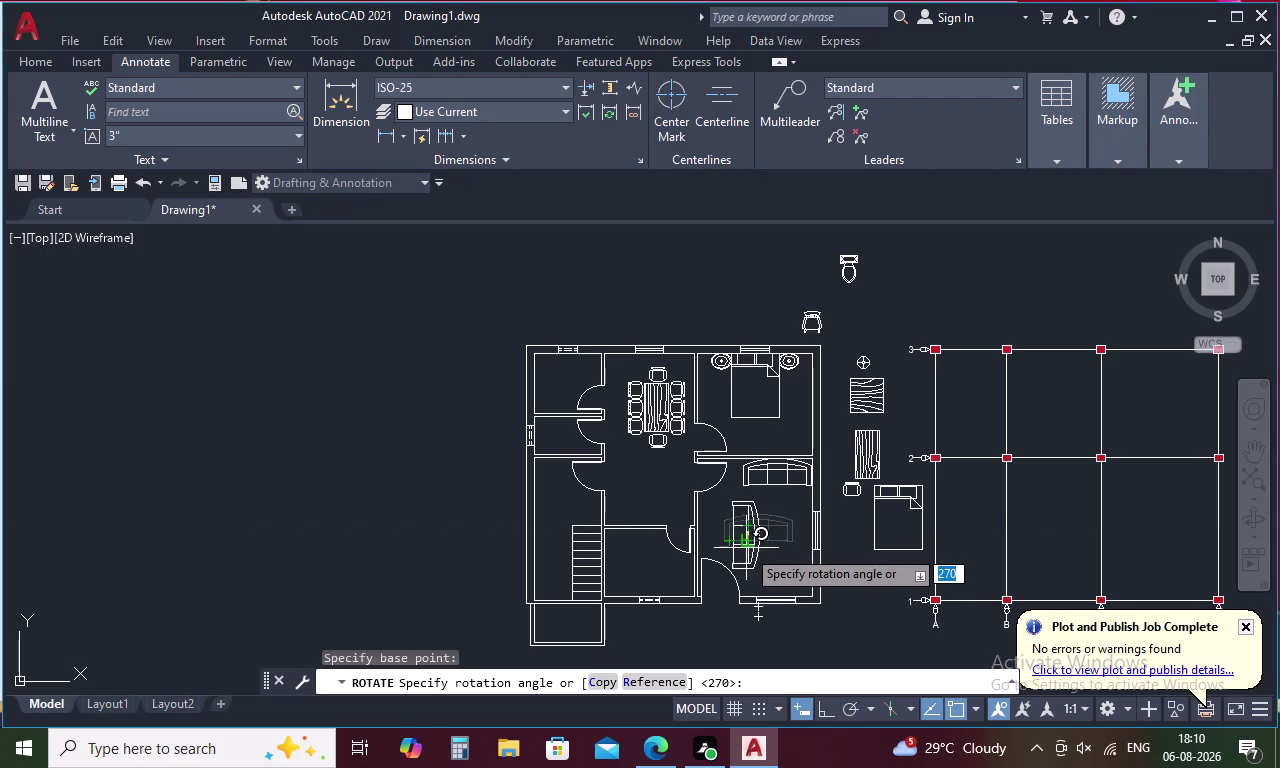
key(F8)
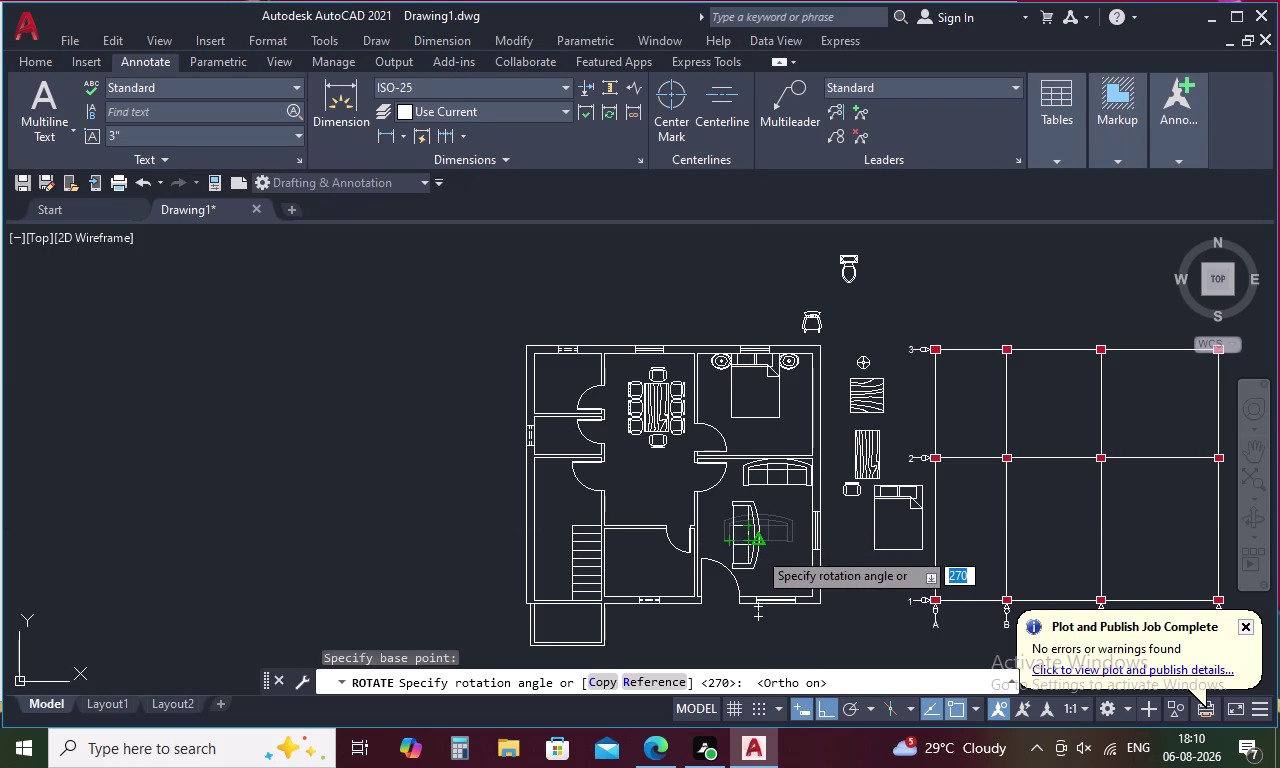
click(757, 549)
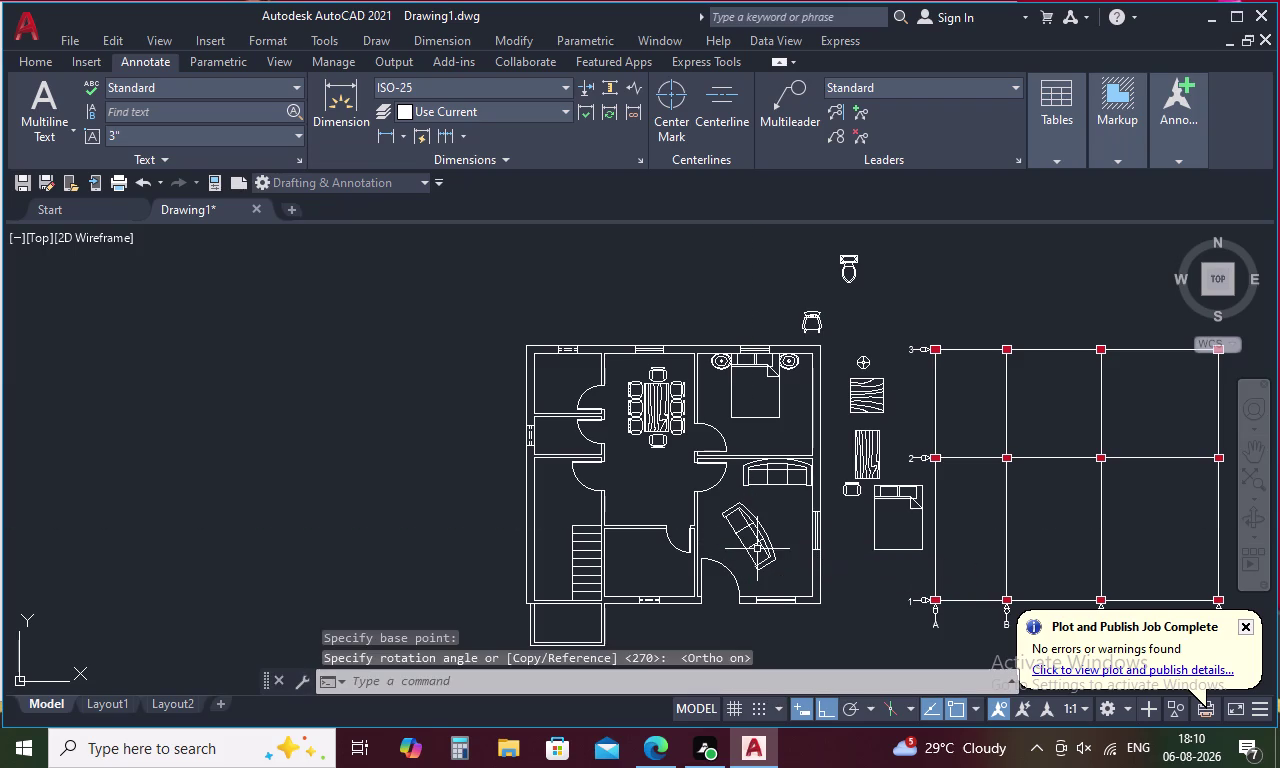
key(ctrl+z)
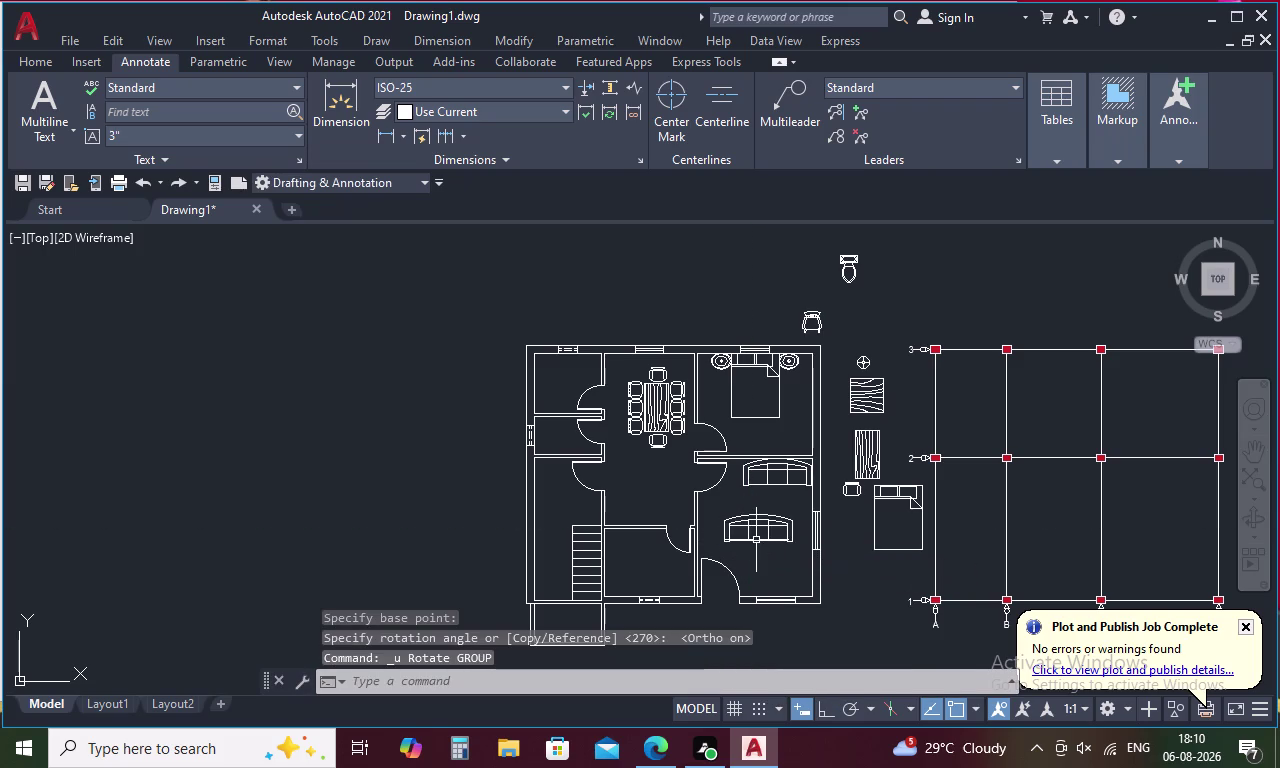
click(756, 540)
Rotate the copied sofa a quarter turn so it stands upright.
right_click(756, 537)
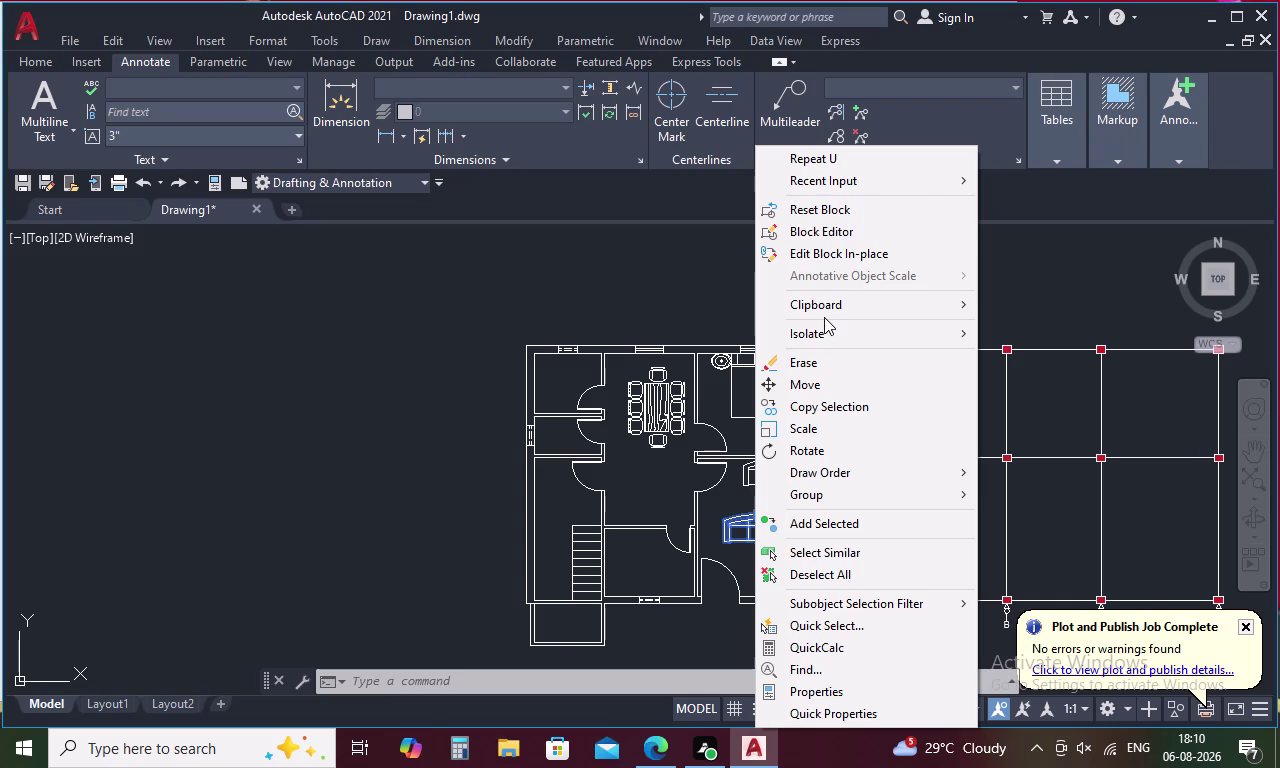
click(828, 458)
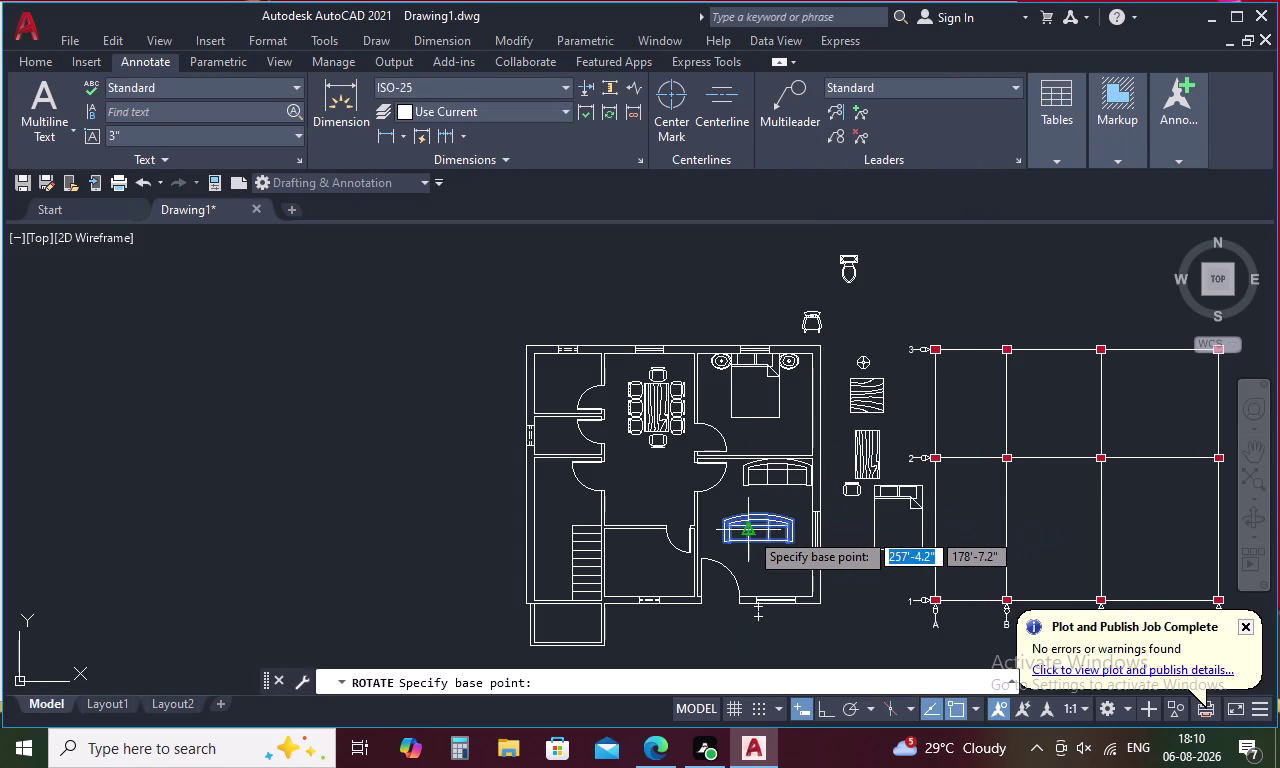
click(759, 532)
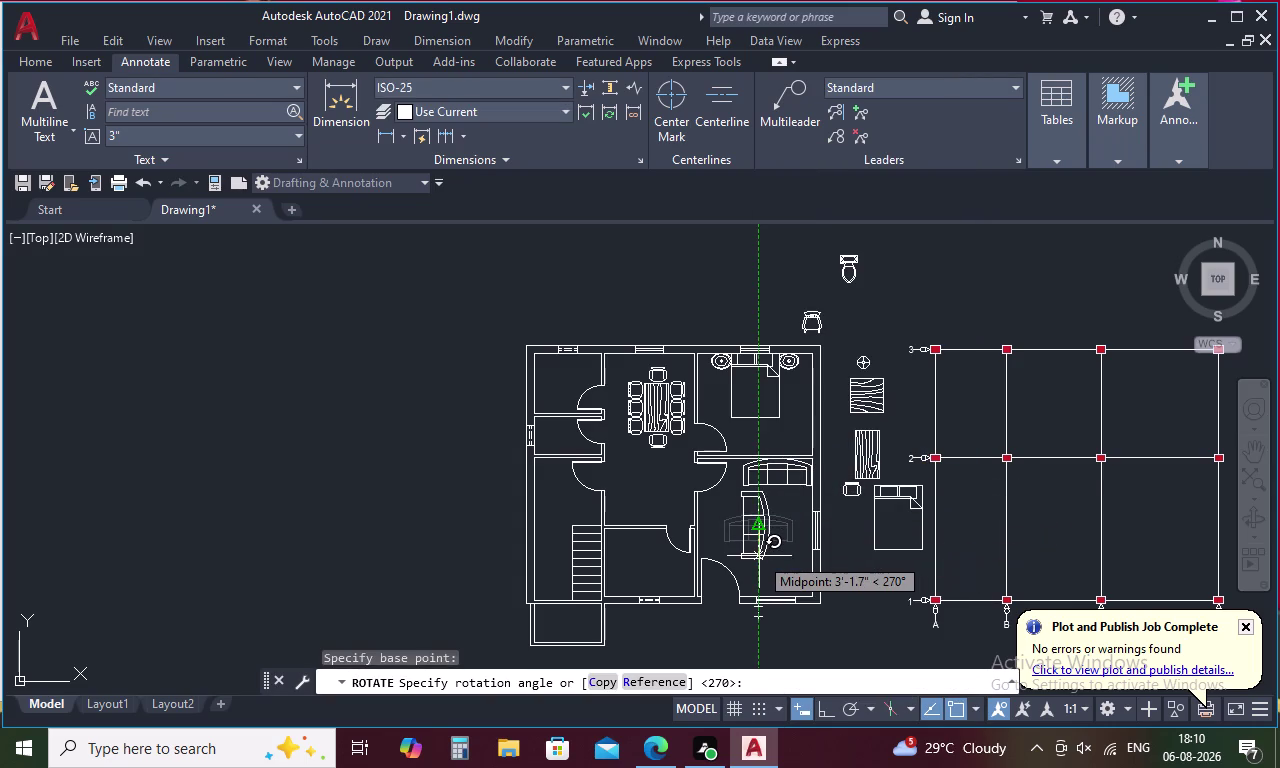
click(759, 556)
Move the rotated sofa against the room's right wall.
click(759, 529)
right_click(759, 529)
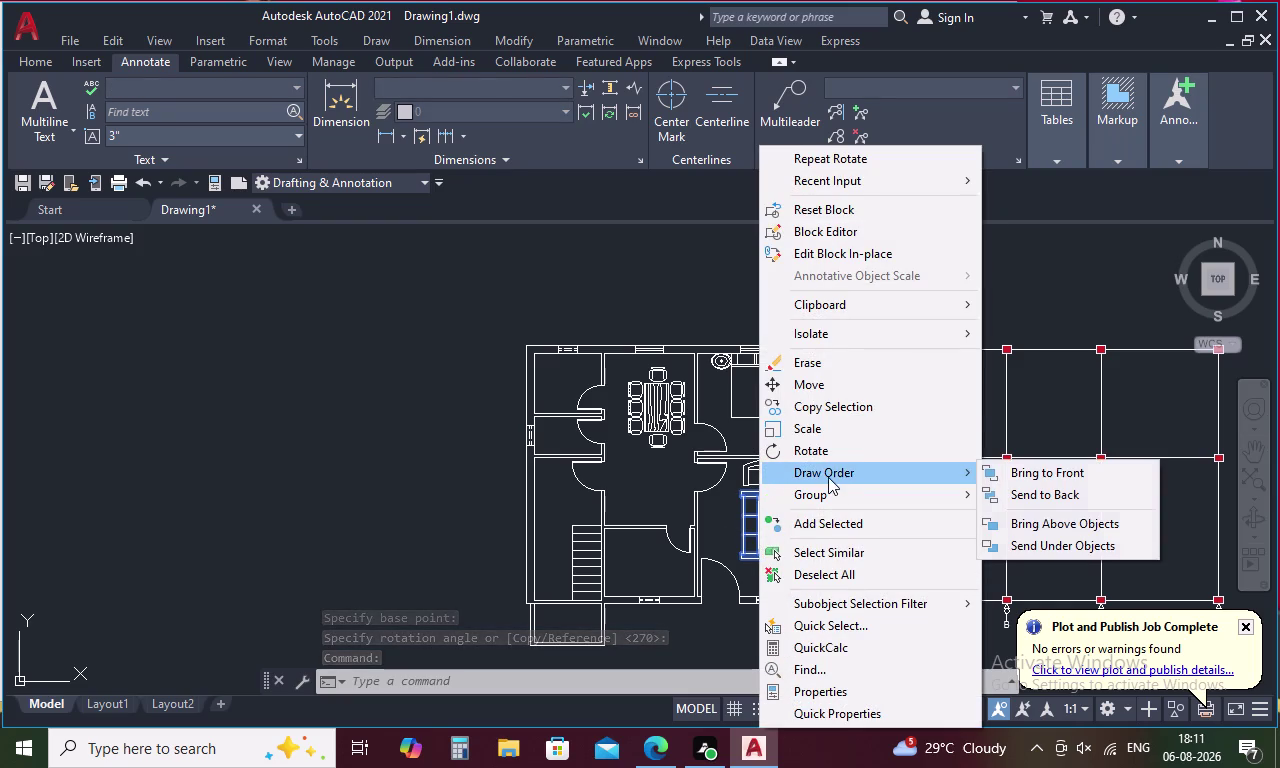
click(801, 378)
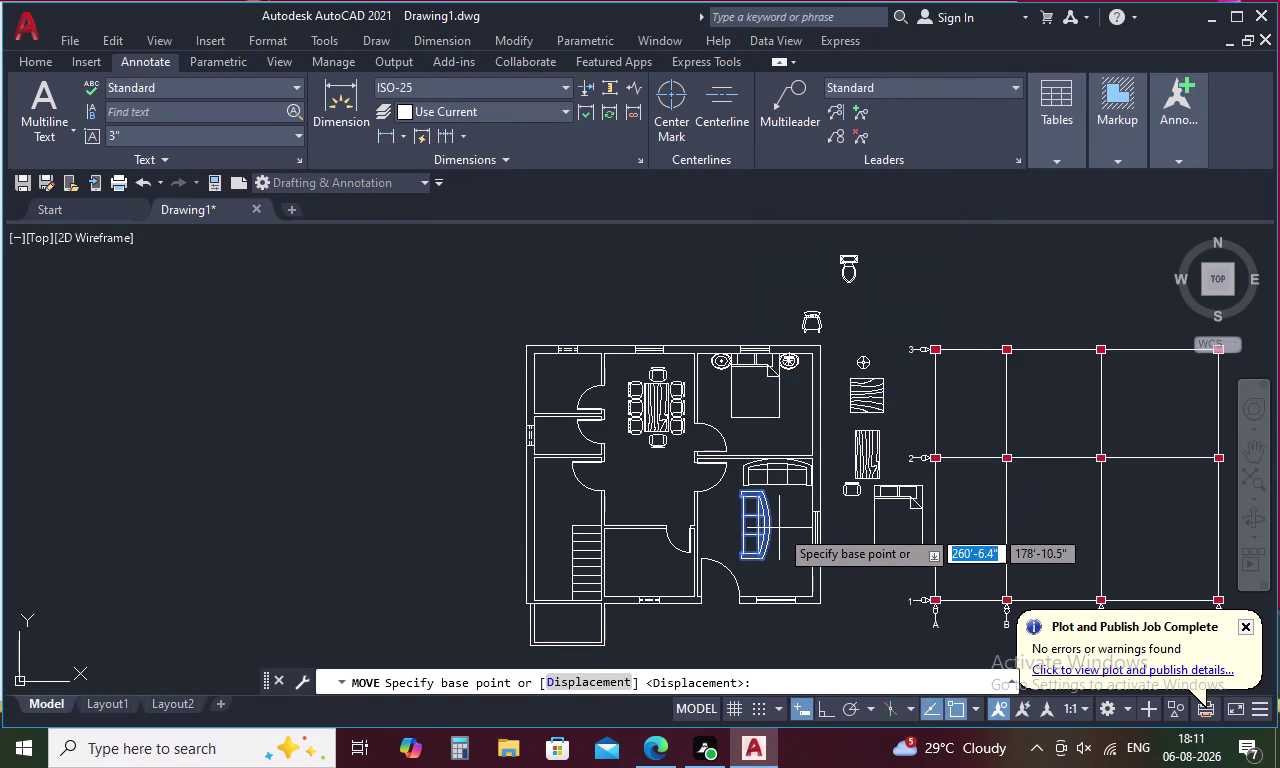
click(768, 528)
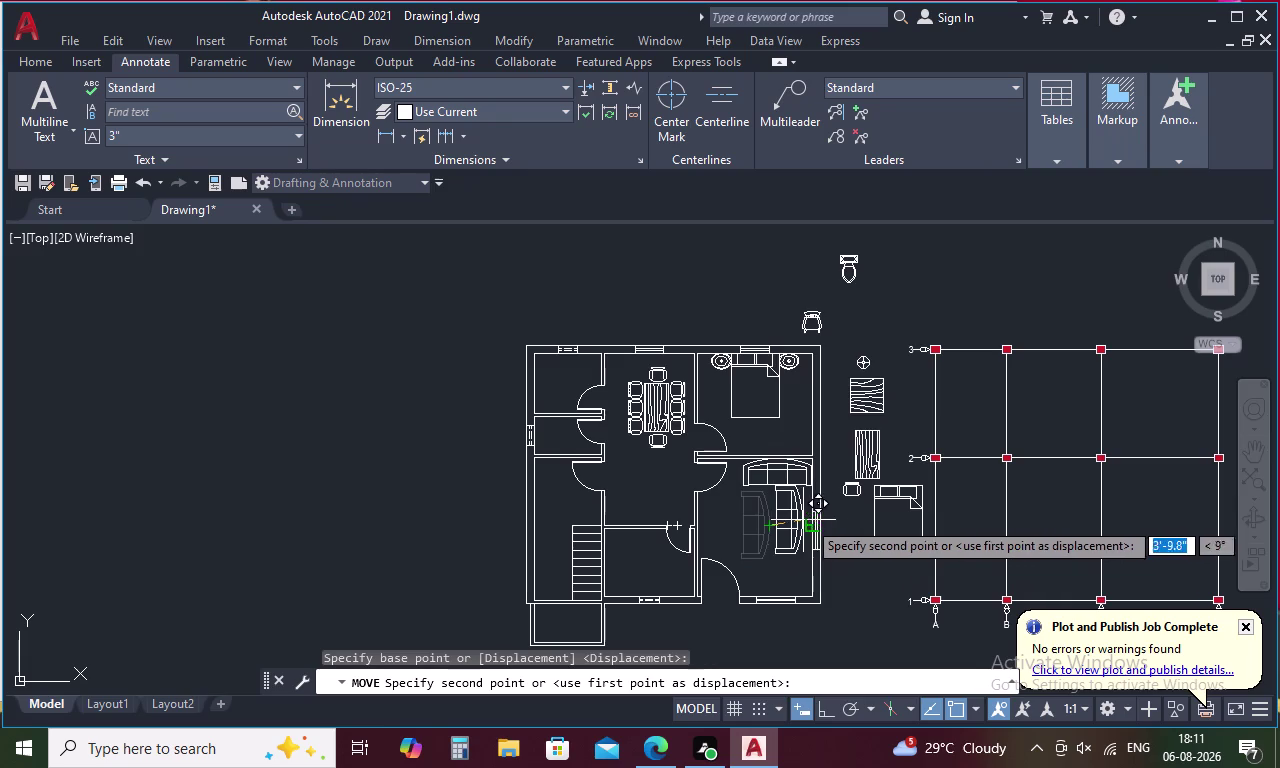
scroll(up, 3)
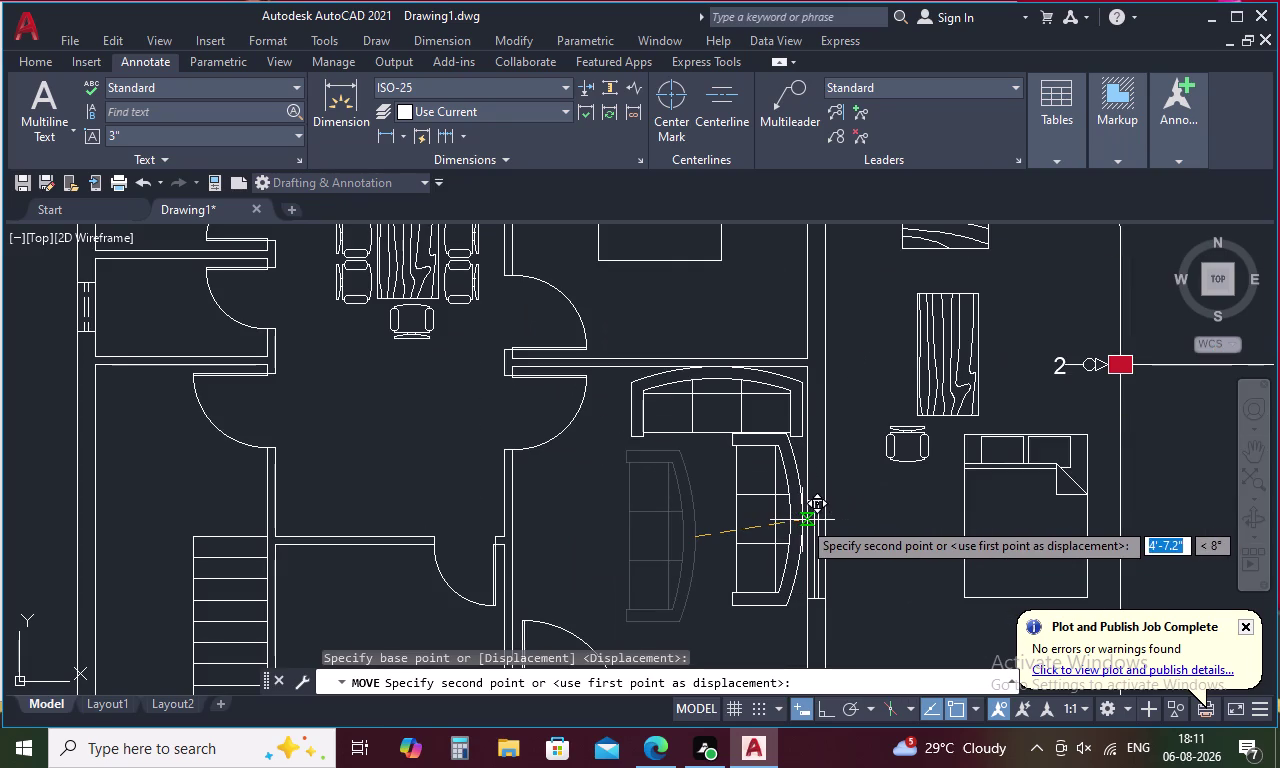
click(806, 521)
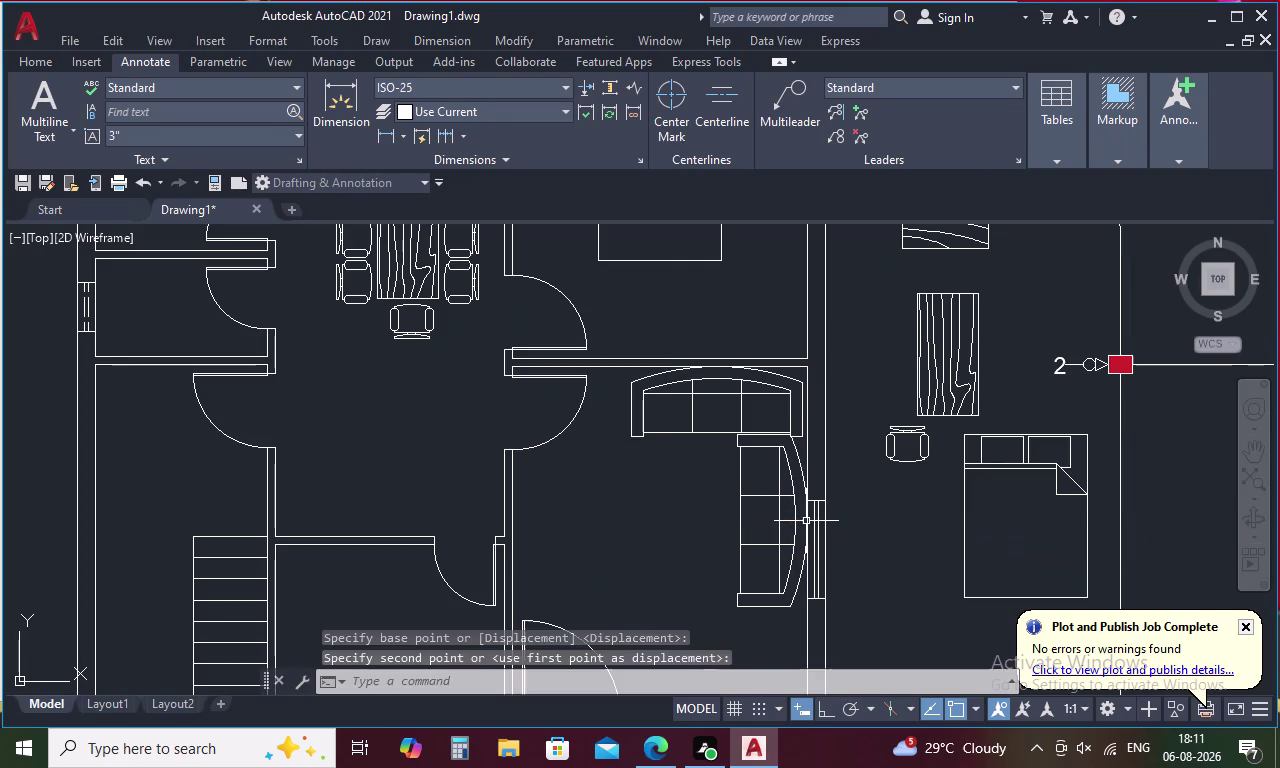
Shift the upper sofa left along the wall.
click(734, 395)
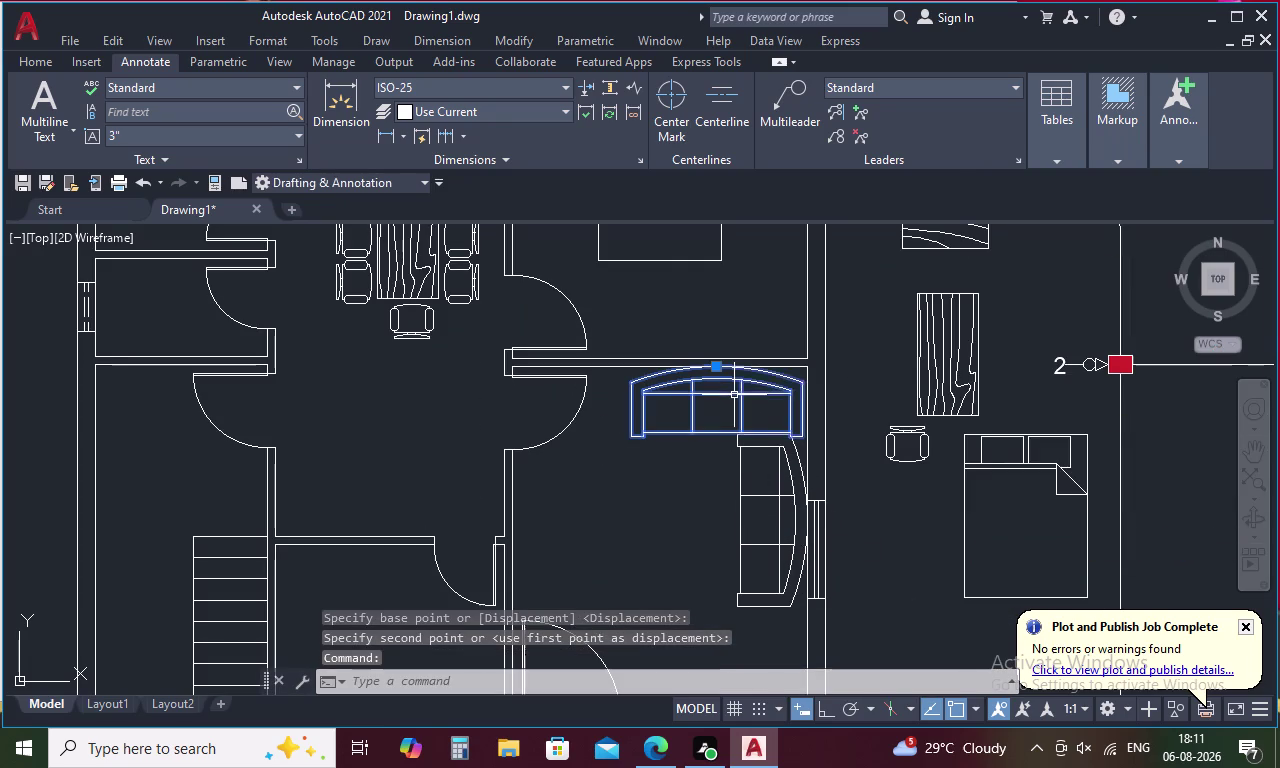
right_click(734, 395)
click(786, 384)
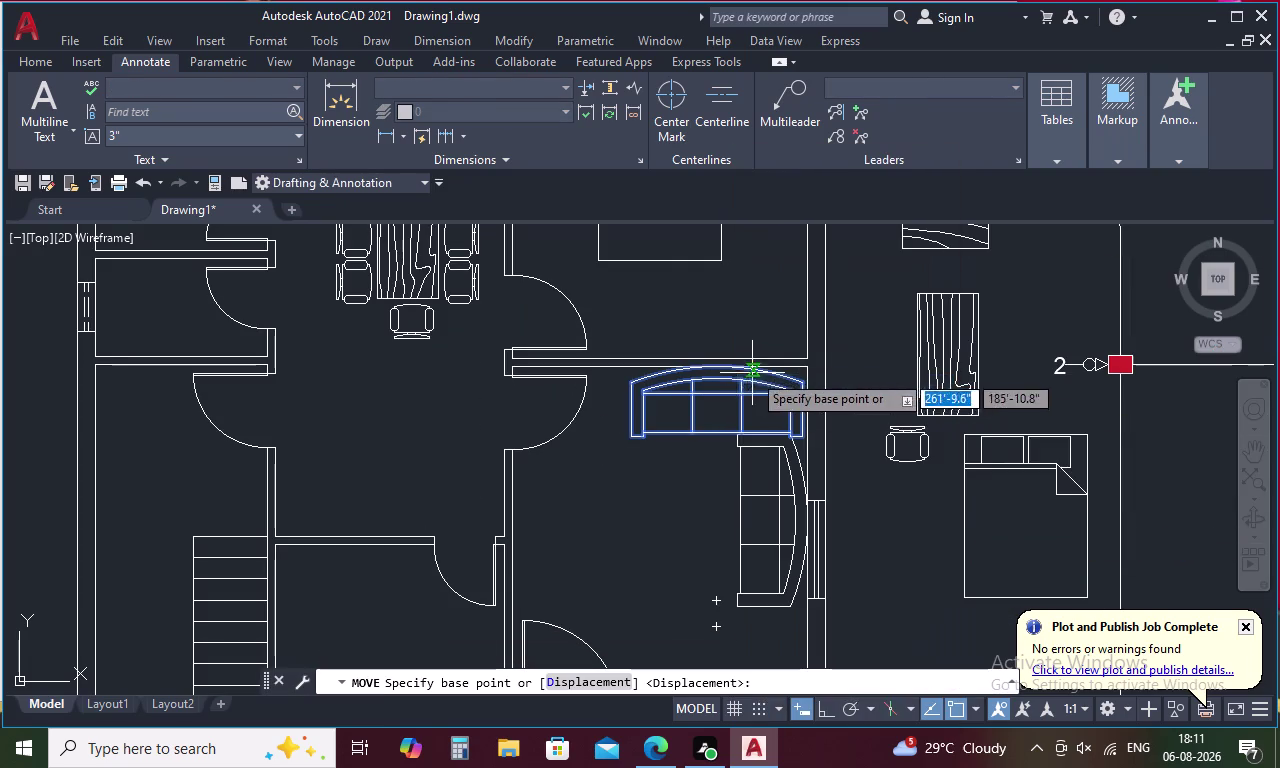
click(715, 365)
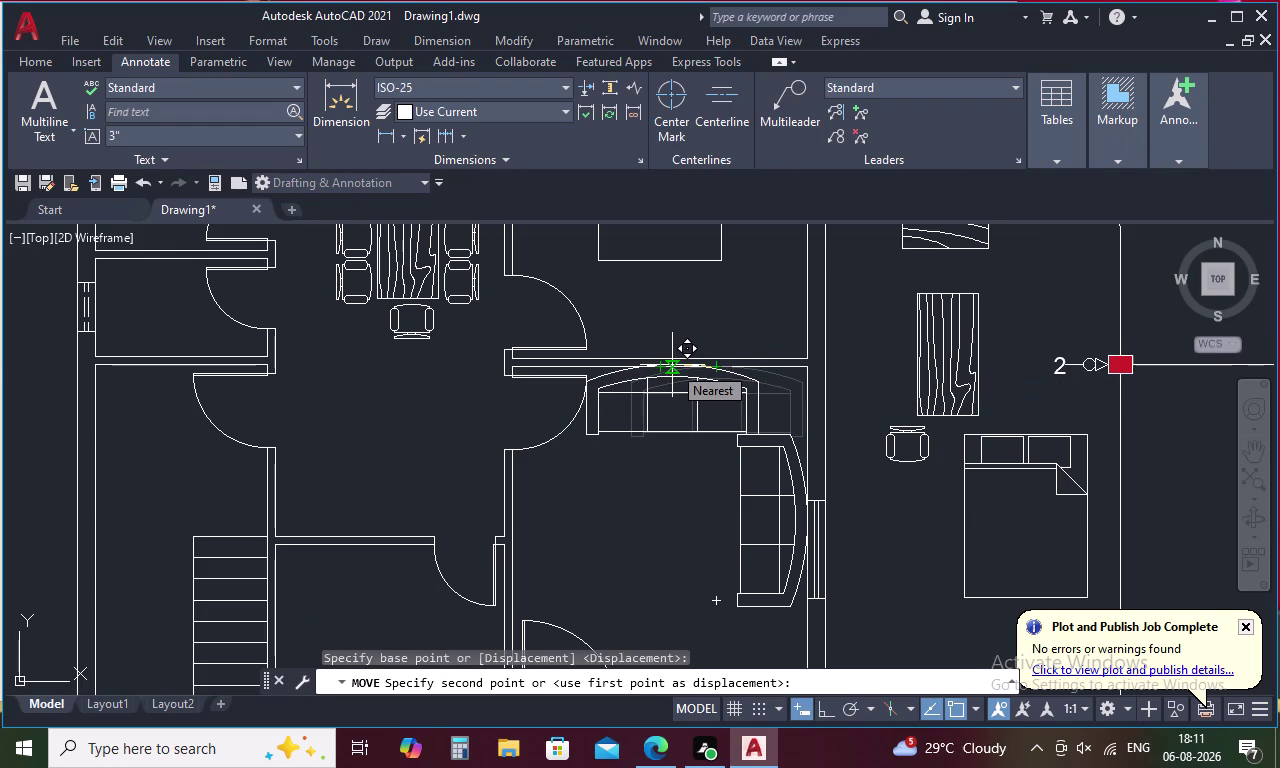
click(672, 365)
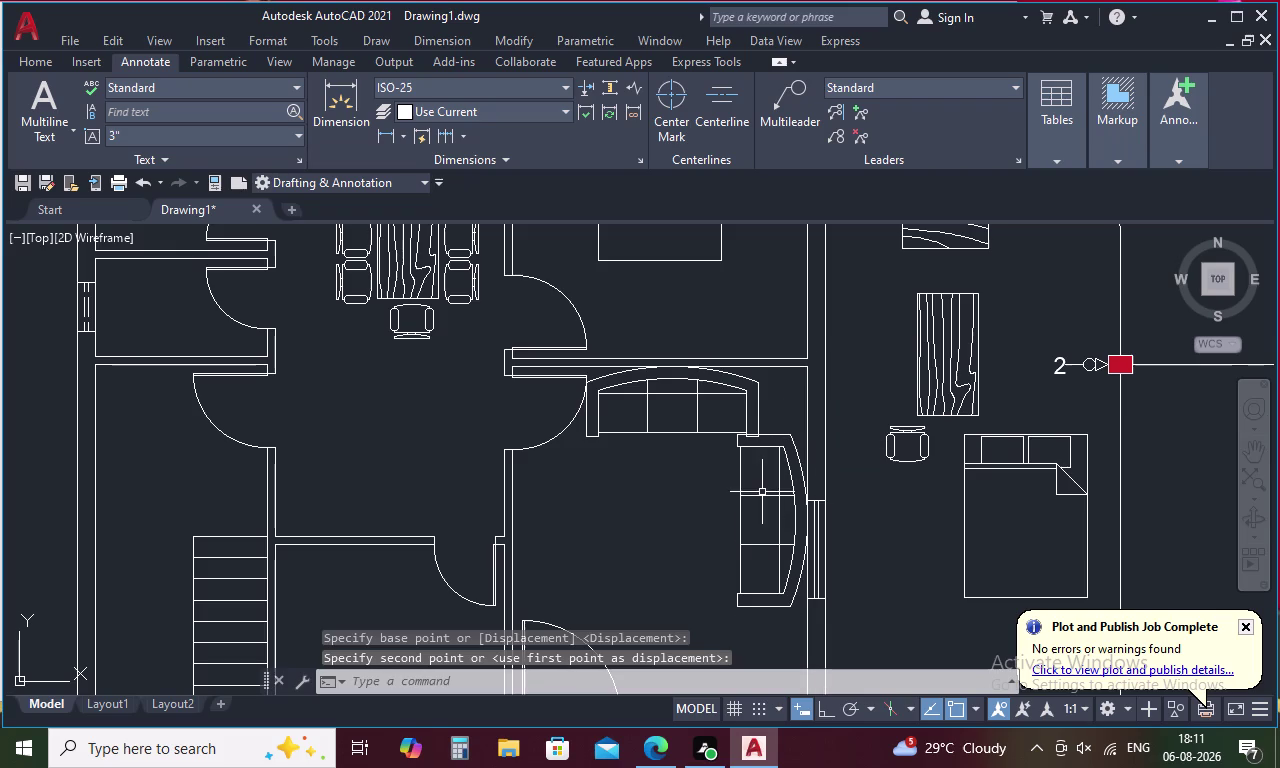
Nudge the curved sofa into a better position with two small moves.
click(779, 446)
right_click(779, 446)
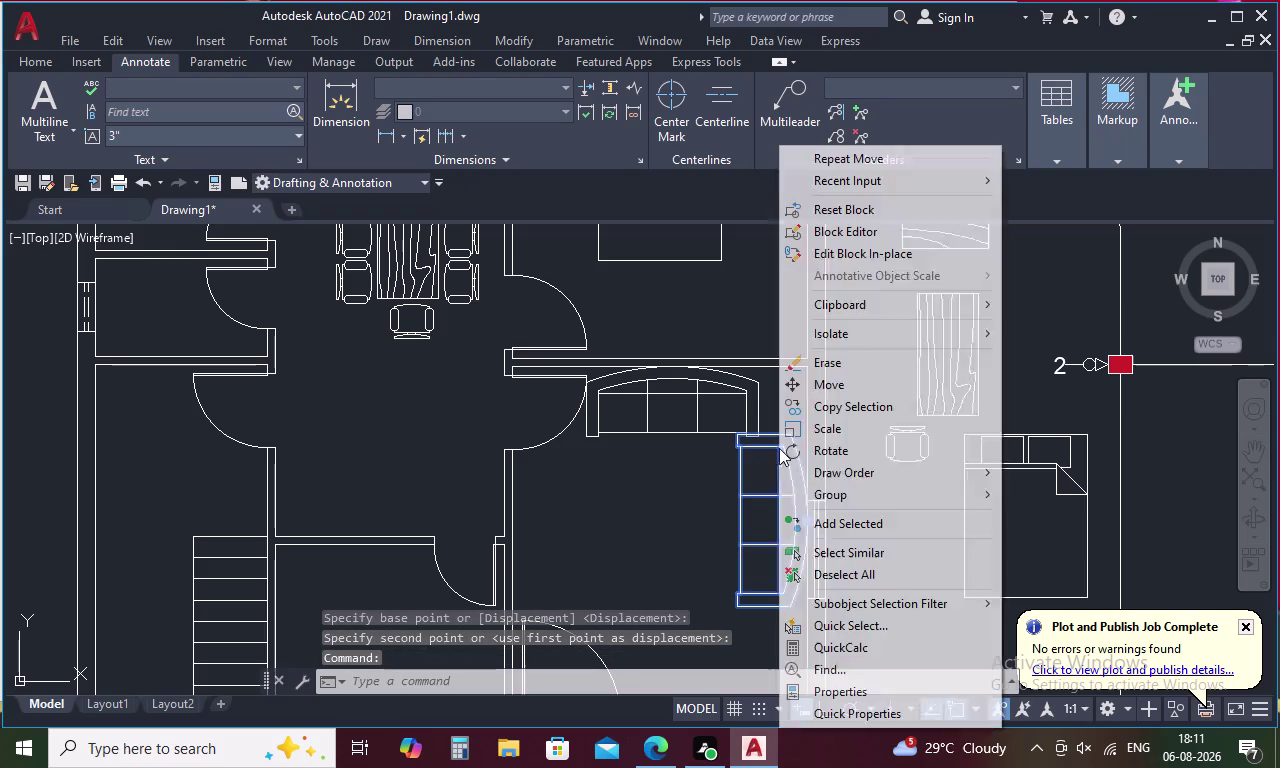
click(833, 385)
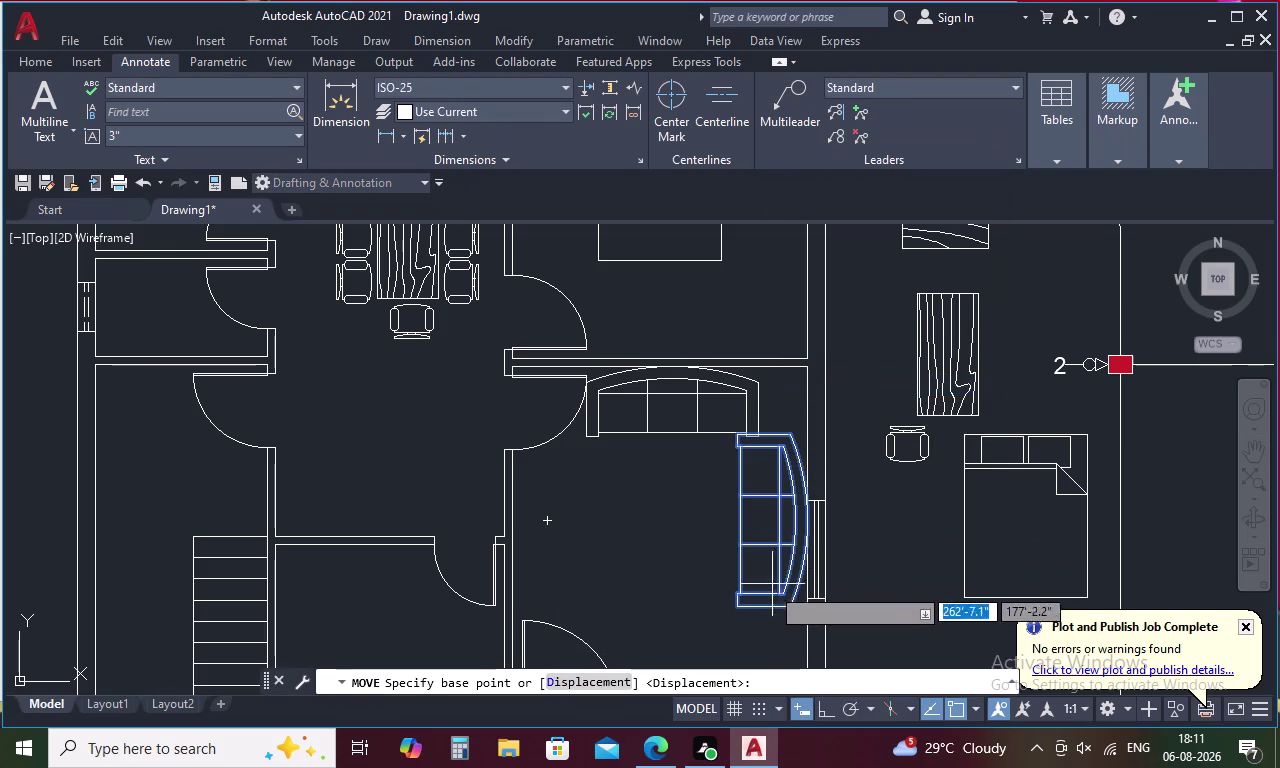
click(756, 600)
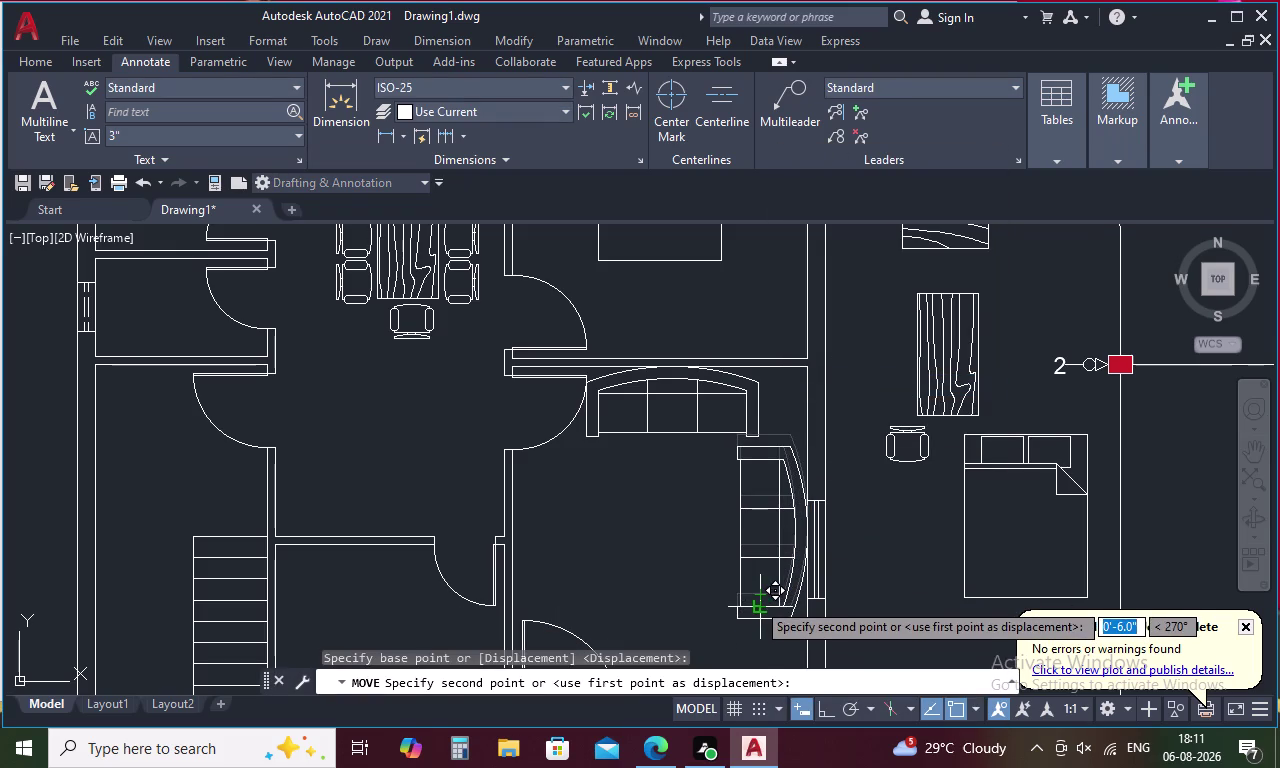
click(756, 597)
click(756, 596)
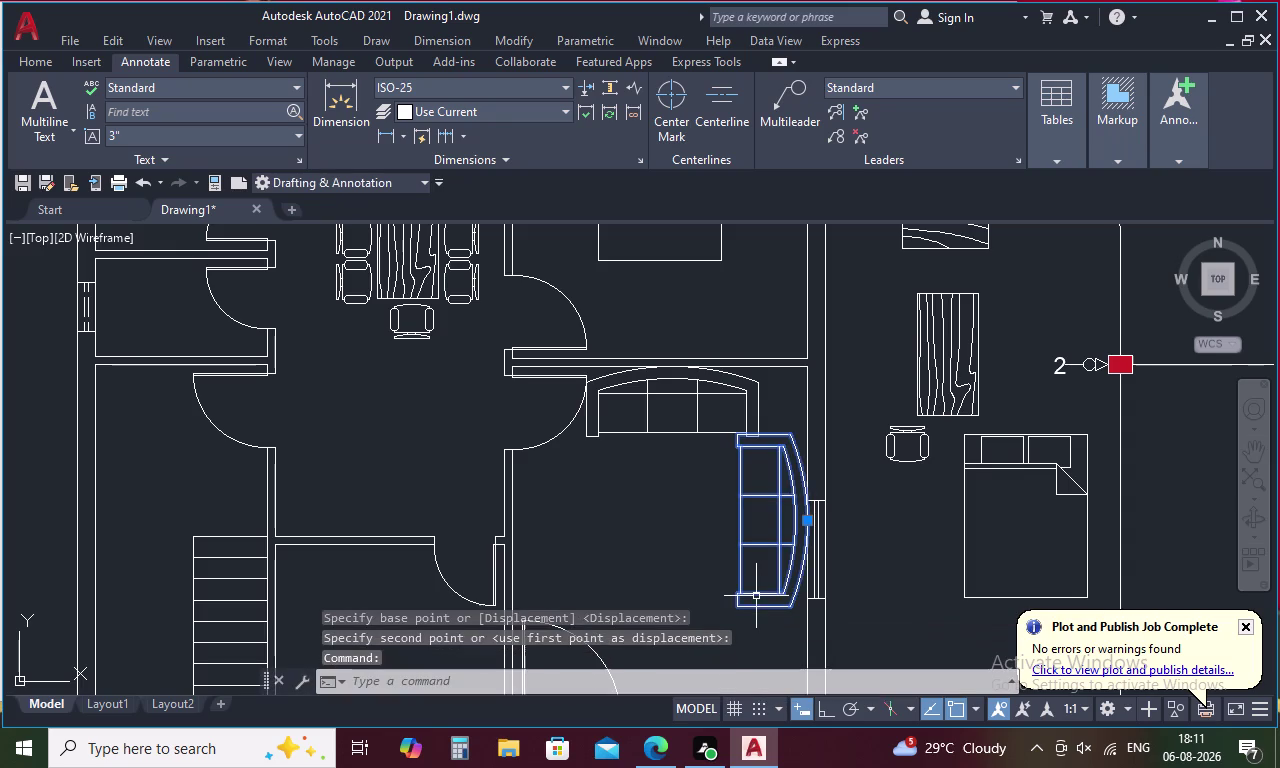
right_click(756, 596)
click(824, 259)
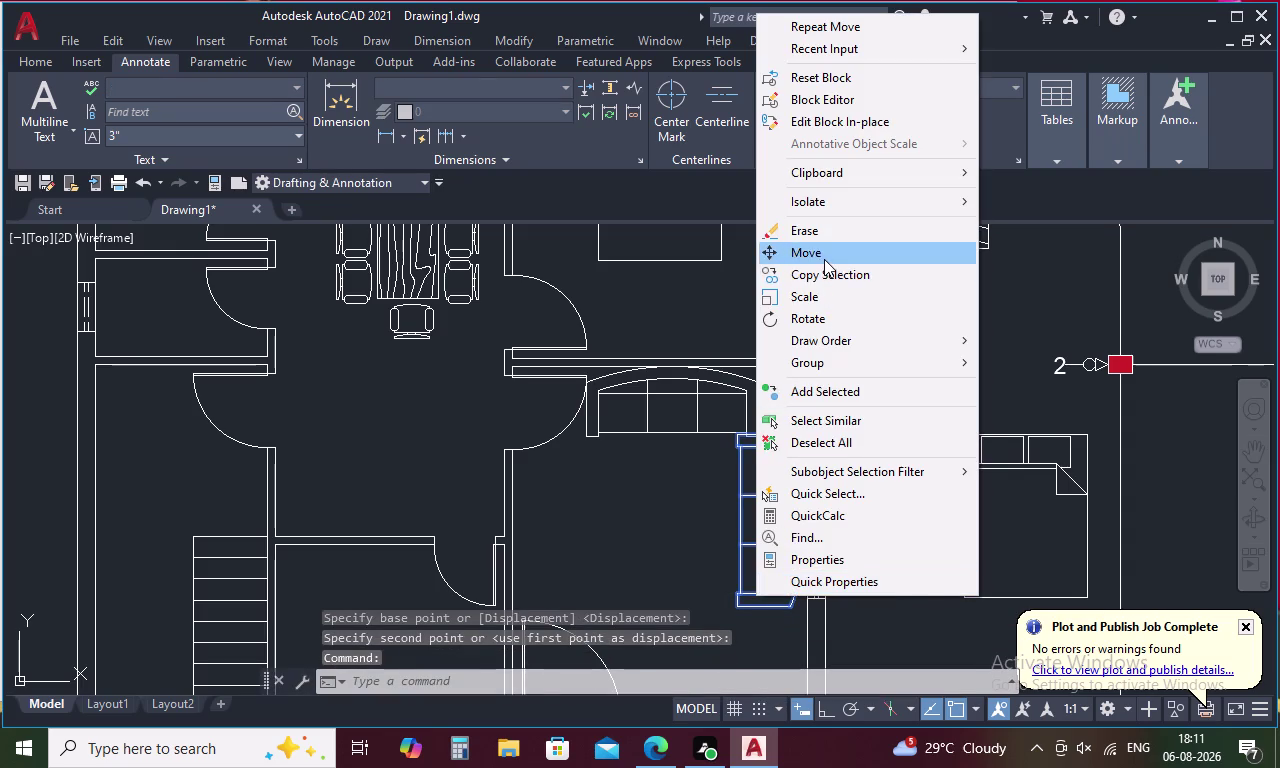
click(741, 549)
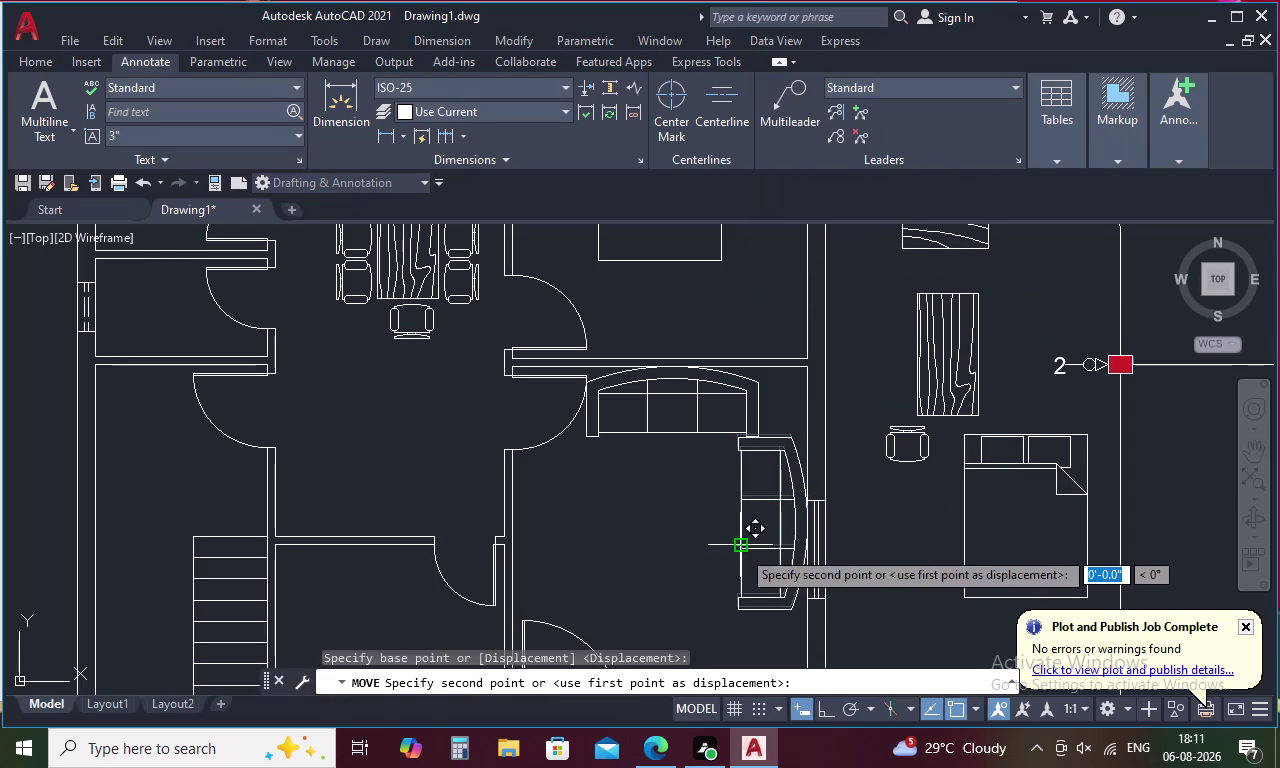
click(741, 552)
Move the curved sofa snug against the wall beside the long sofa.
click(741, 552)
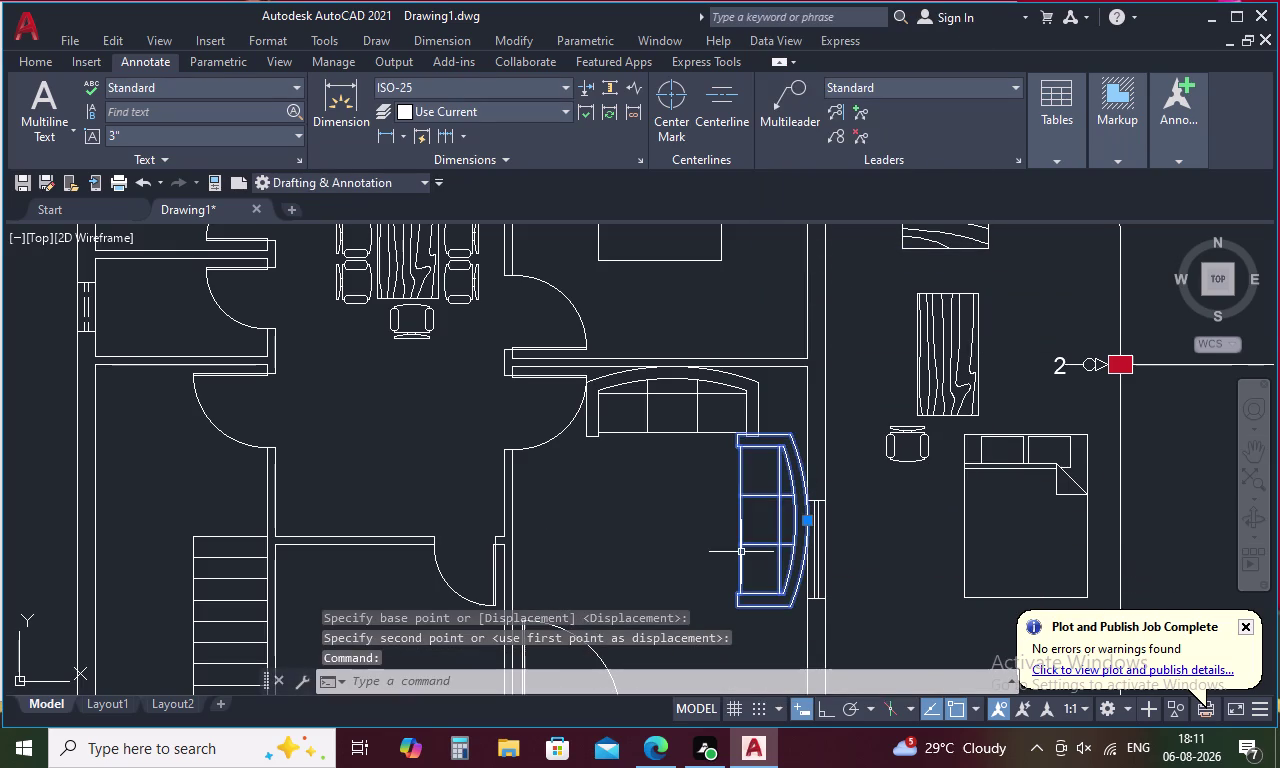
right_click(741, 552)
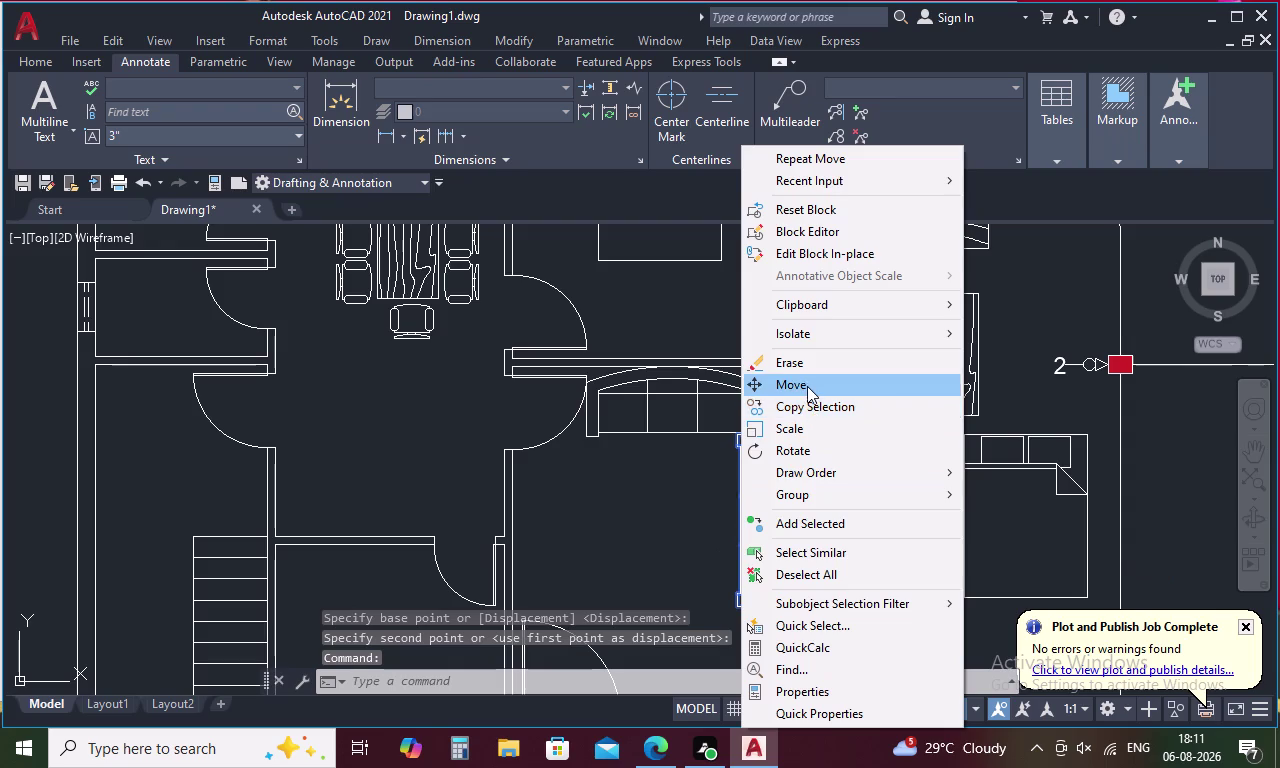
click(807, 383)
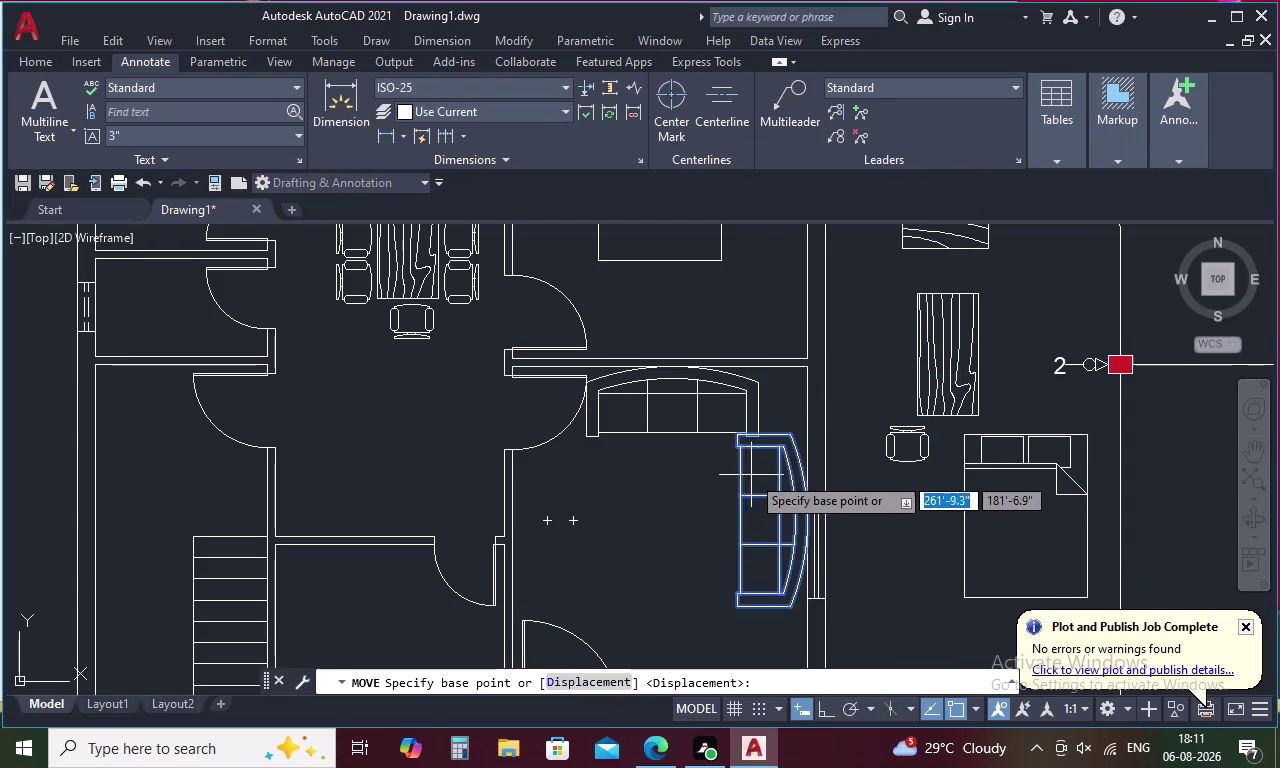
click(740, 454)
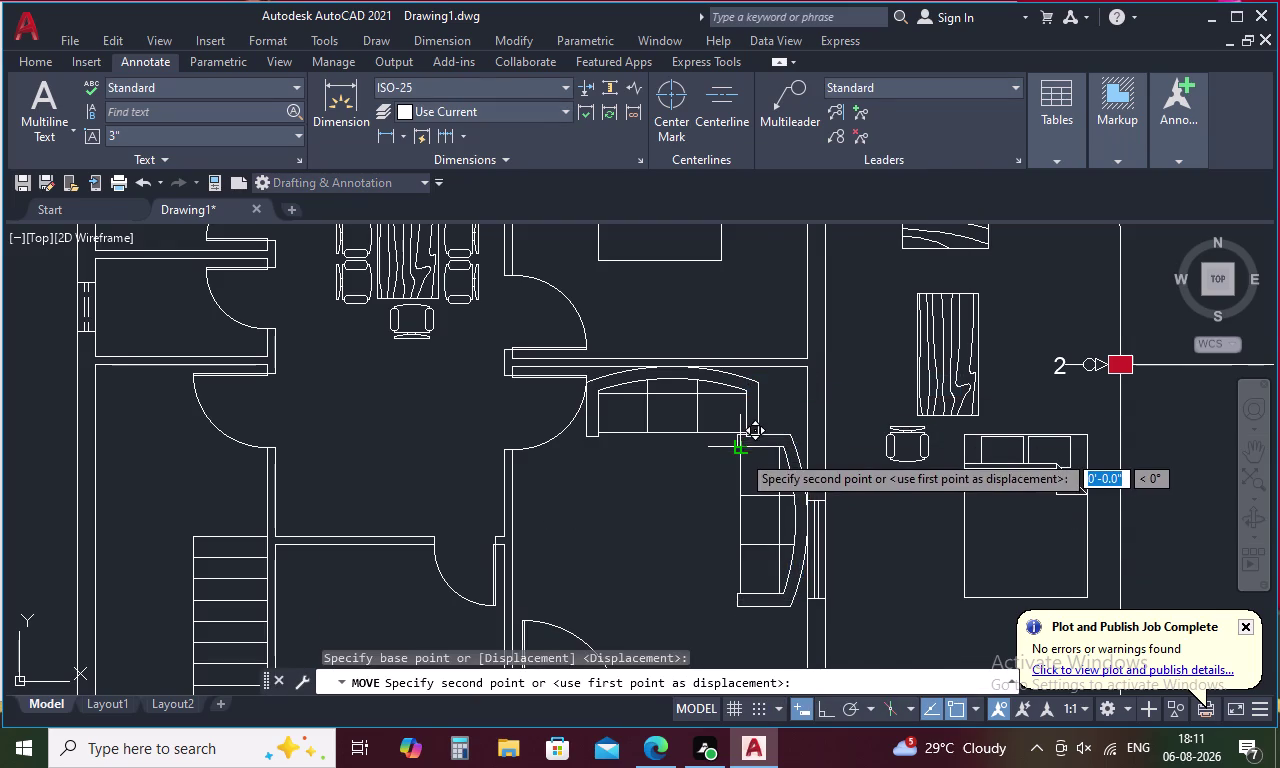
scroll(up, 3)
click(741, 453)
scroll(down, 3)
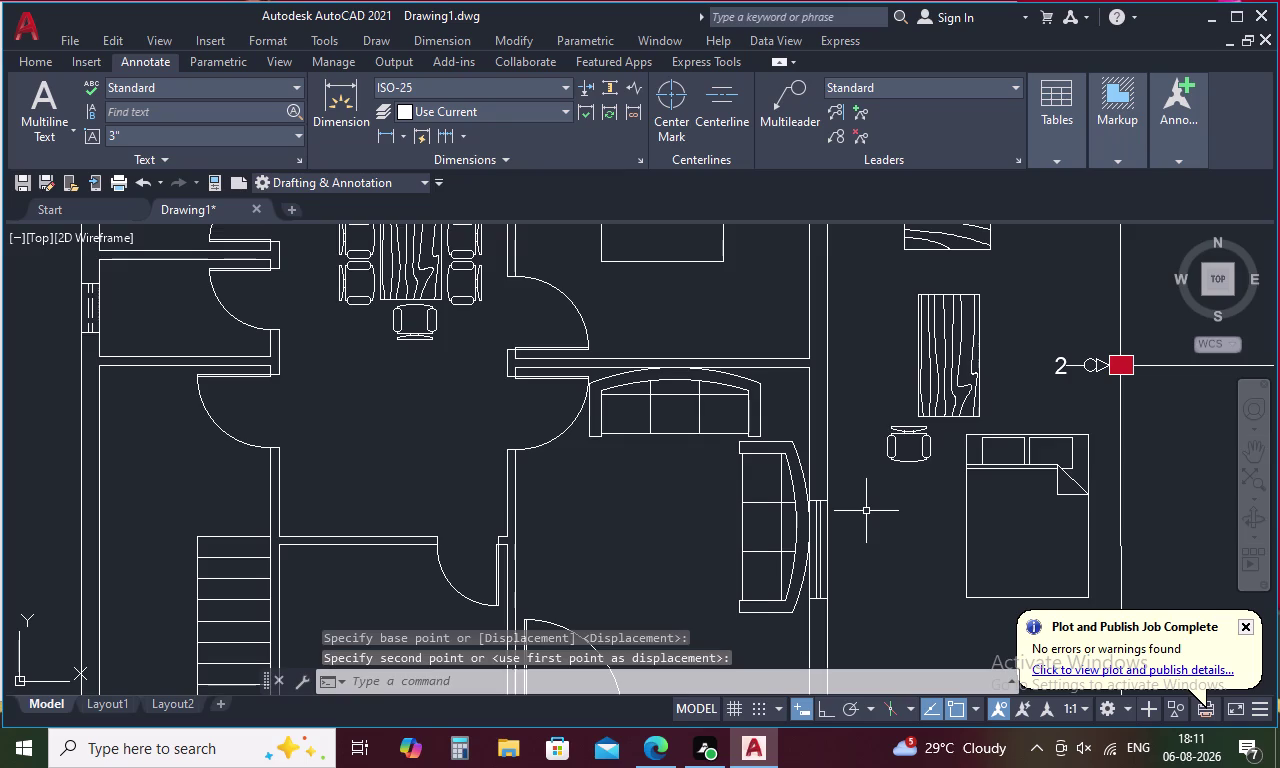
Move the small wood-grain table into the living room as a centre table between the sofas.
middle_drag(871, 510, 891, 399)
scroll(down, 3)
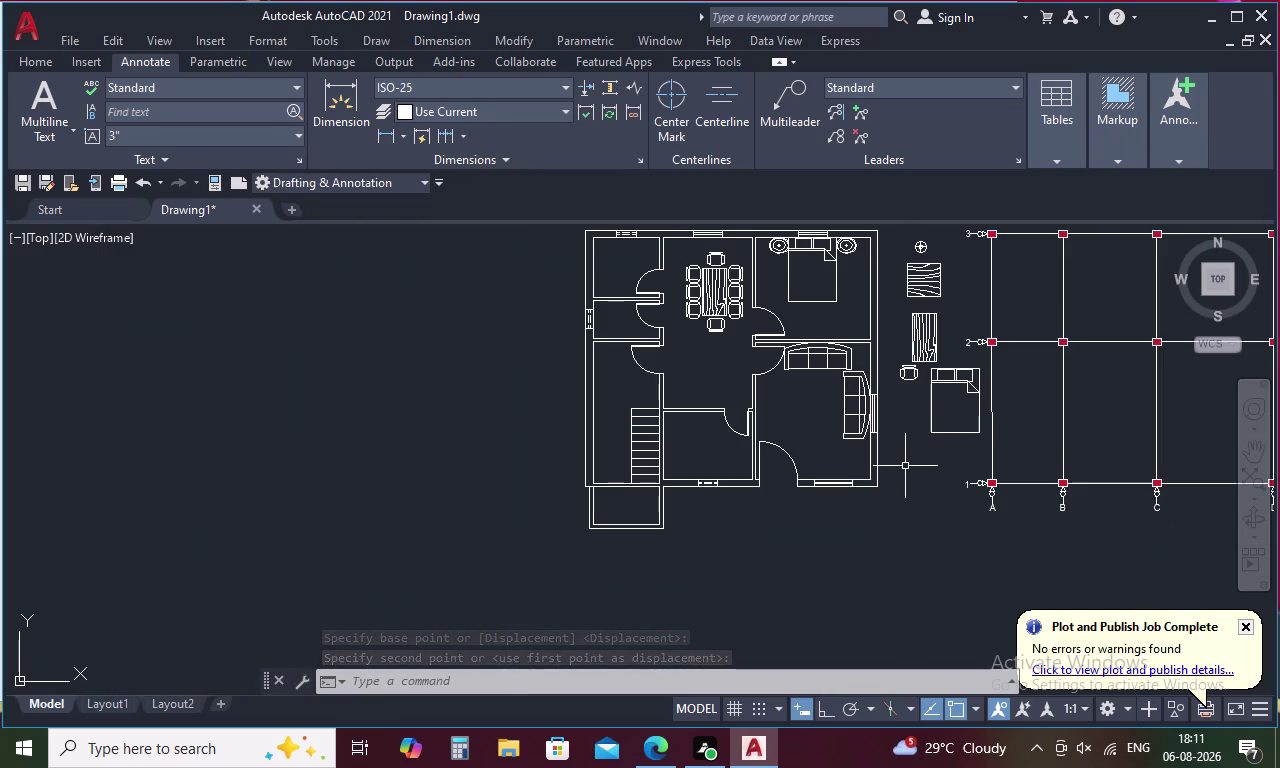
middle_drag(934, 349, 940, 432)
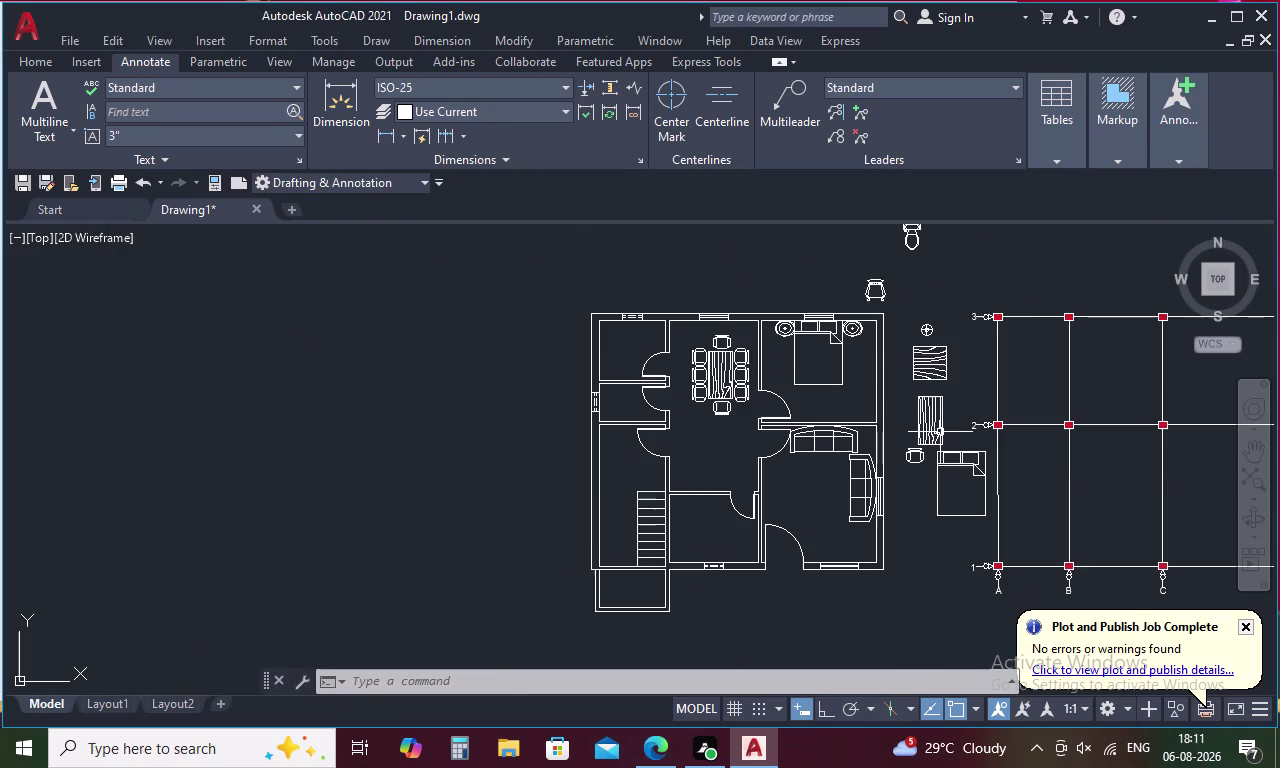
middle_drag(912, 309, 925, 361)
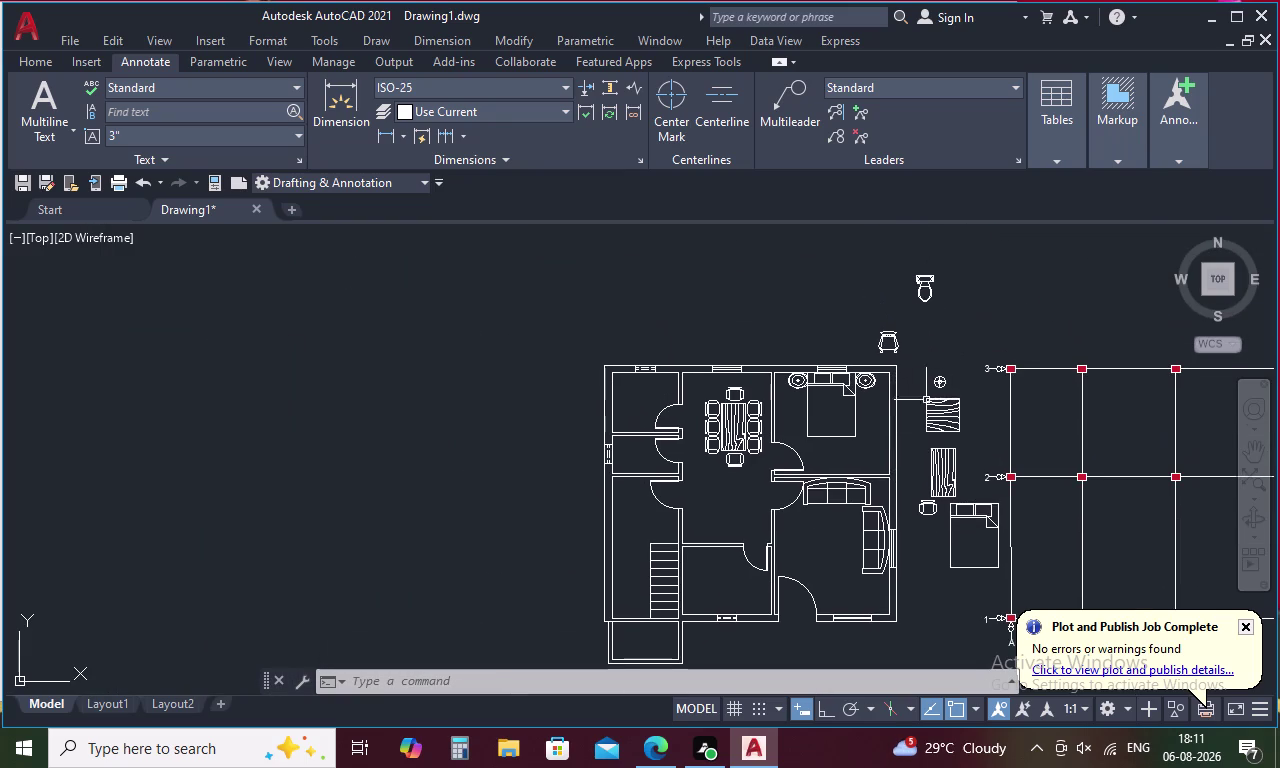
click(946, 427)
right_click(946, 427)
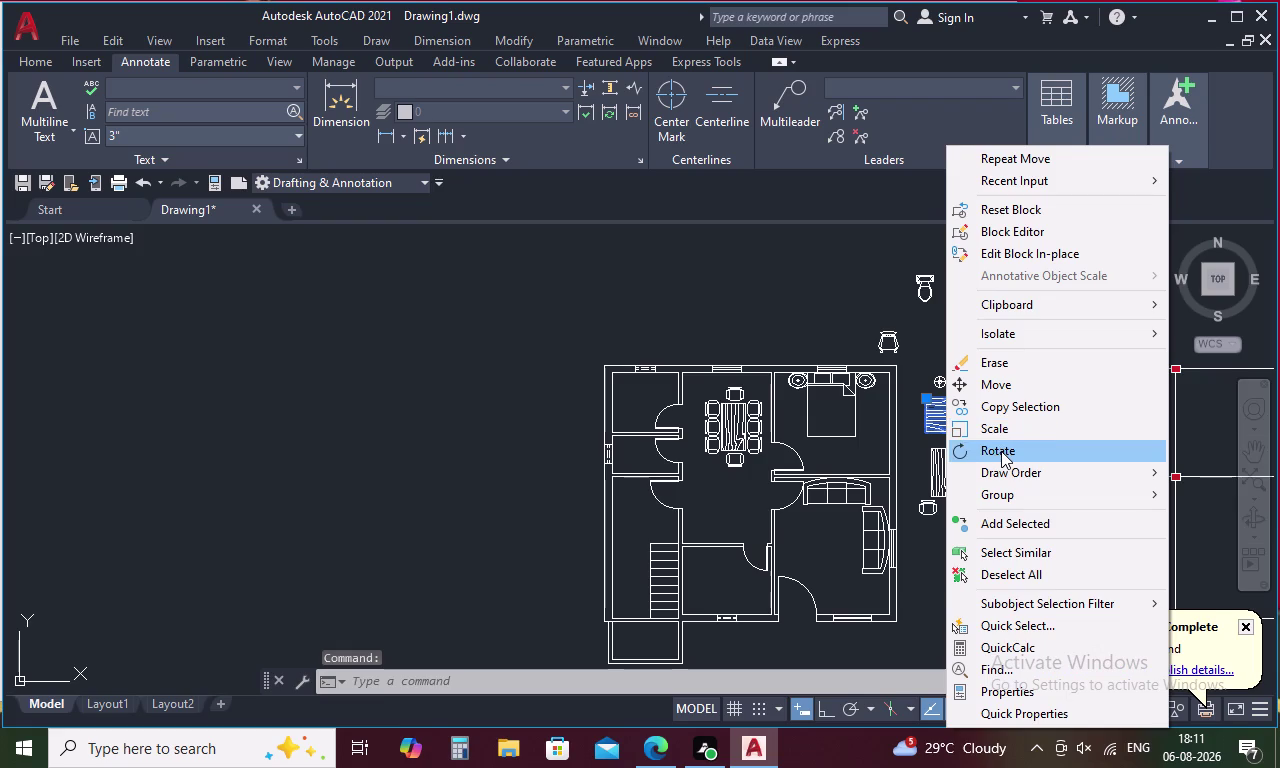
click(990, 385)
click(941, 412)
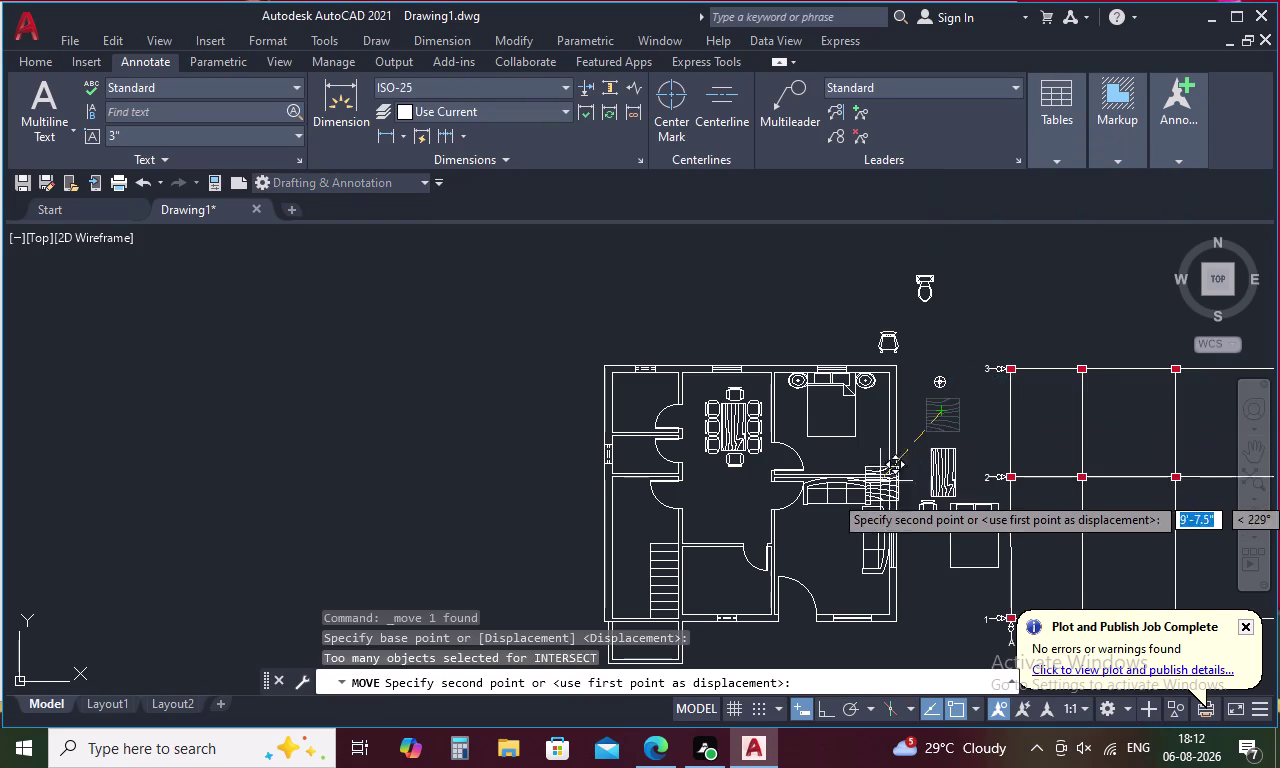
click(836, 525)
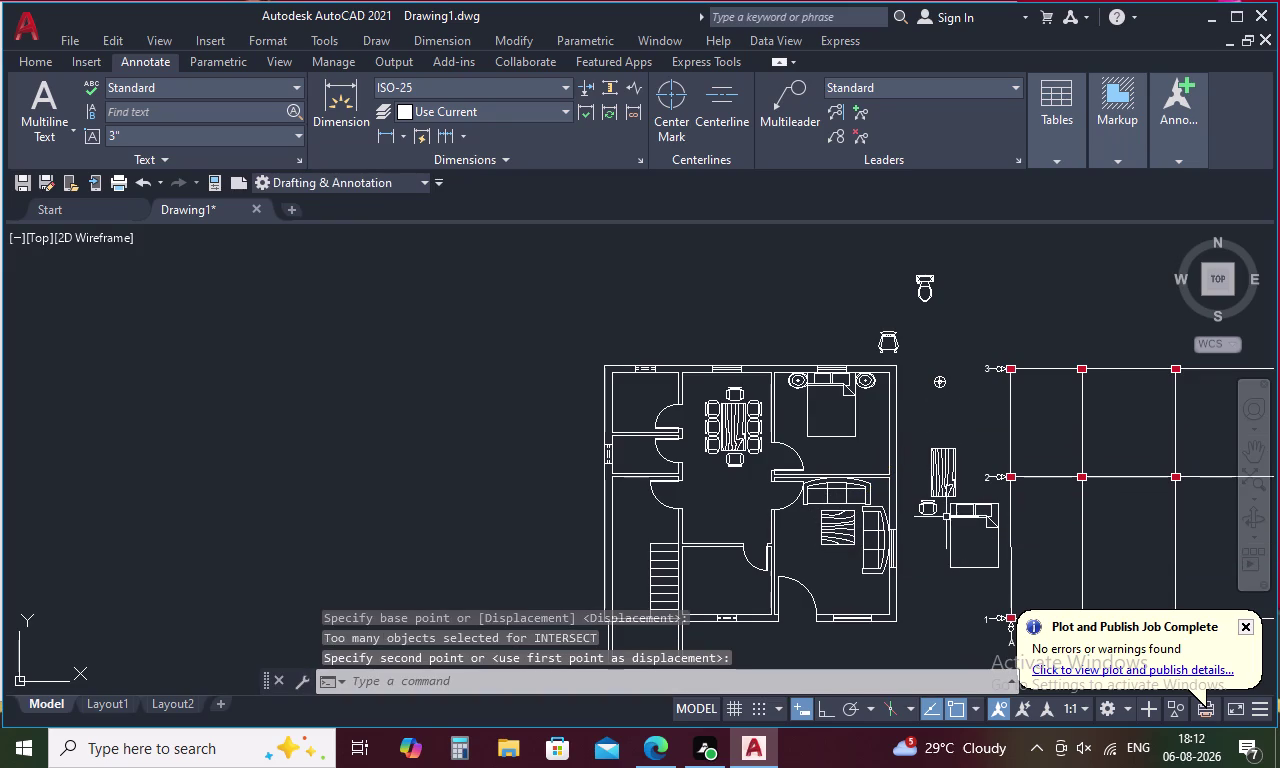
click(935, 504)
Move the armchair from beside the plan into the room above.
right_click(935, 504)
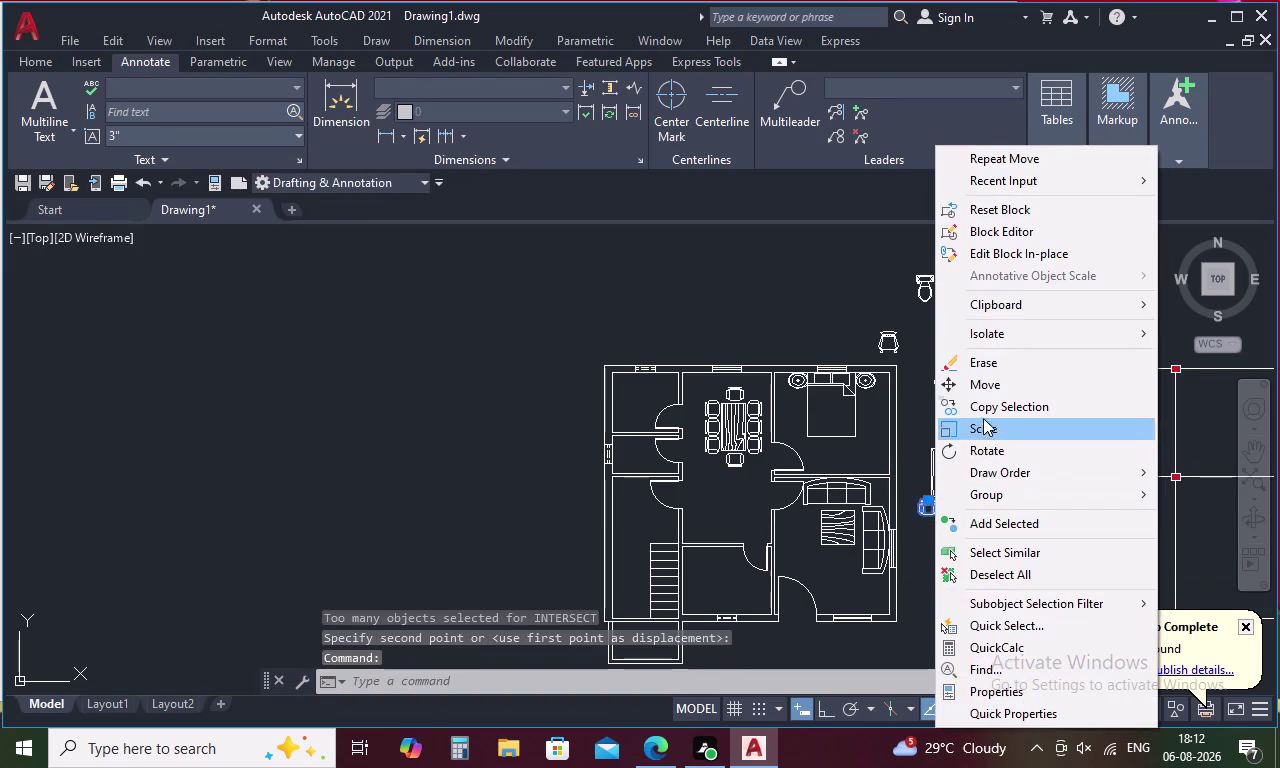
click(991, 385)
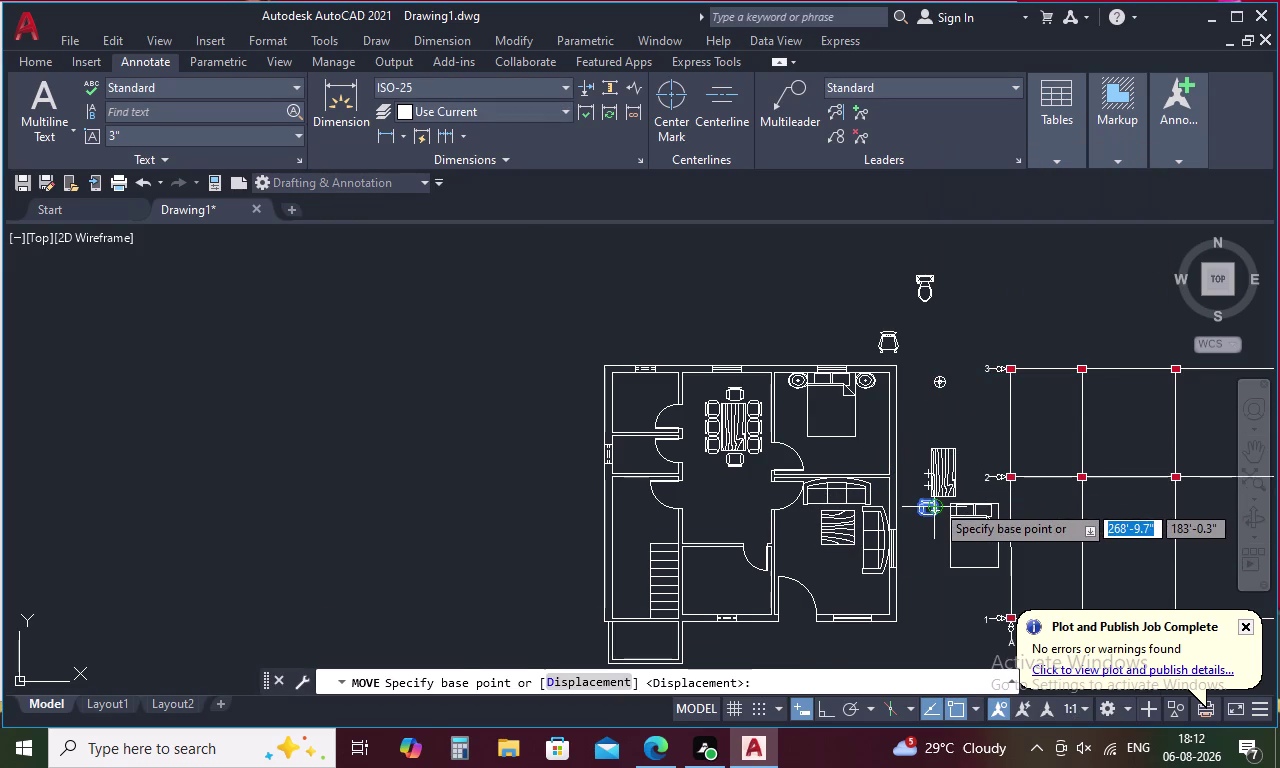
scroll(up, 3)
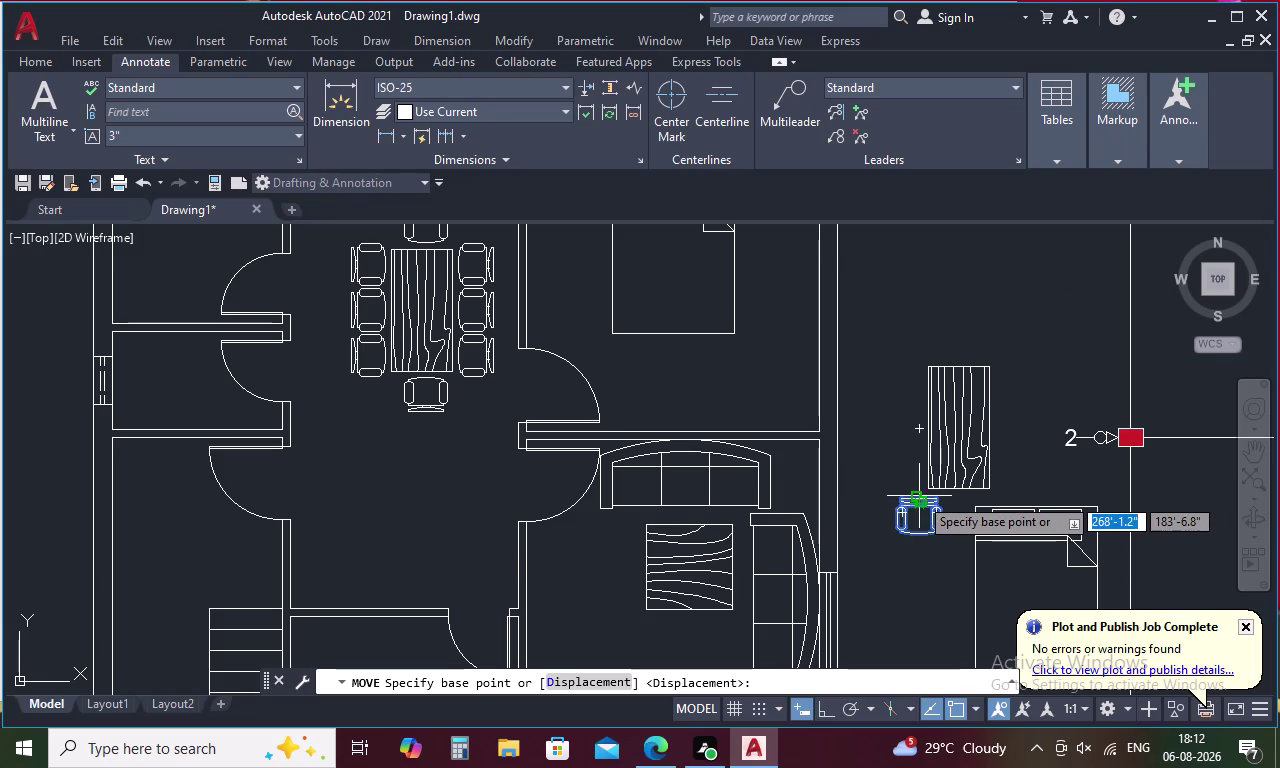
click(919, 498)
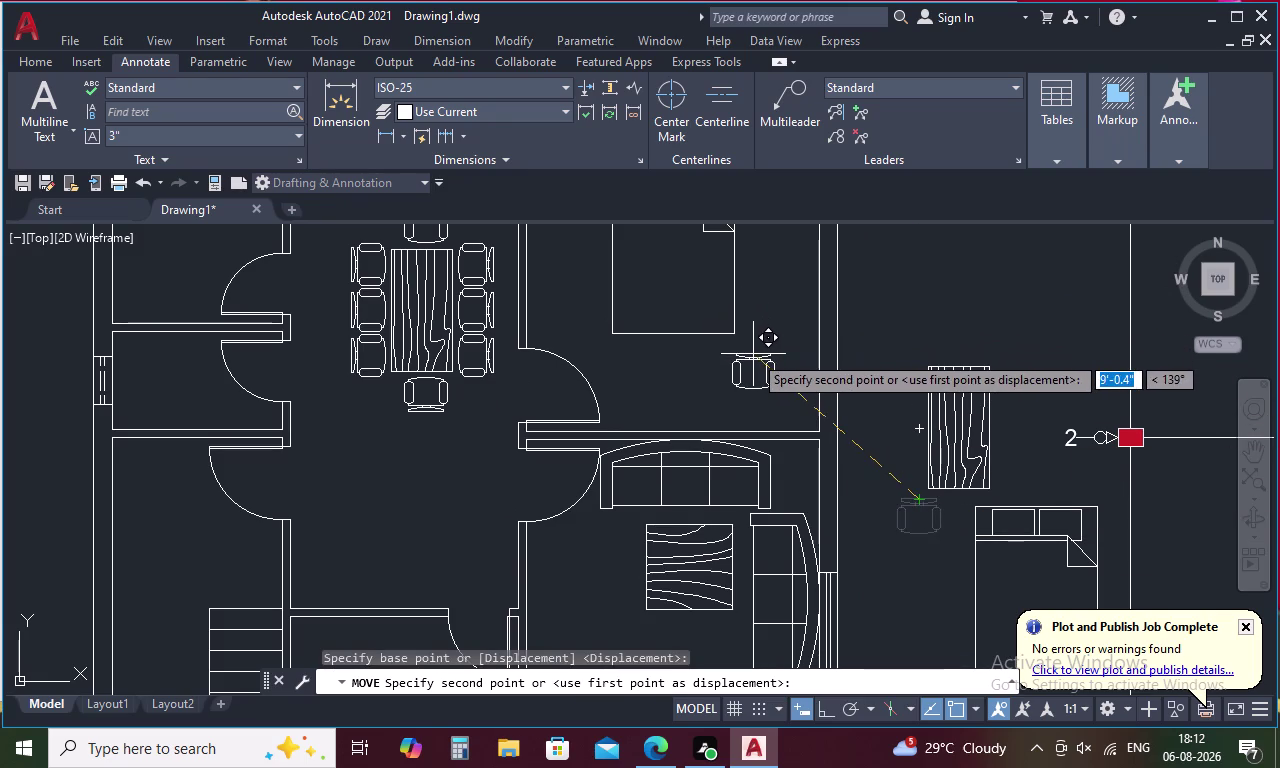
click(753, 354)
Rotate the armchair 270° in place.
click(756, 358)
right_click(756, 358)
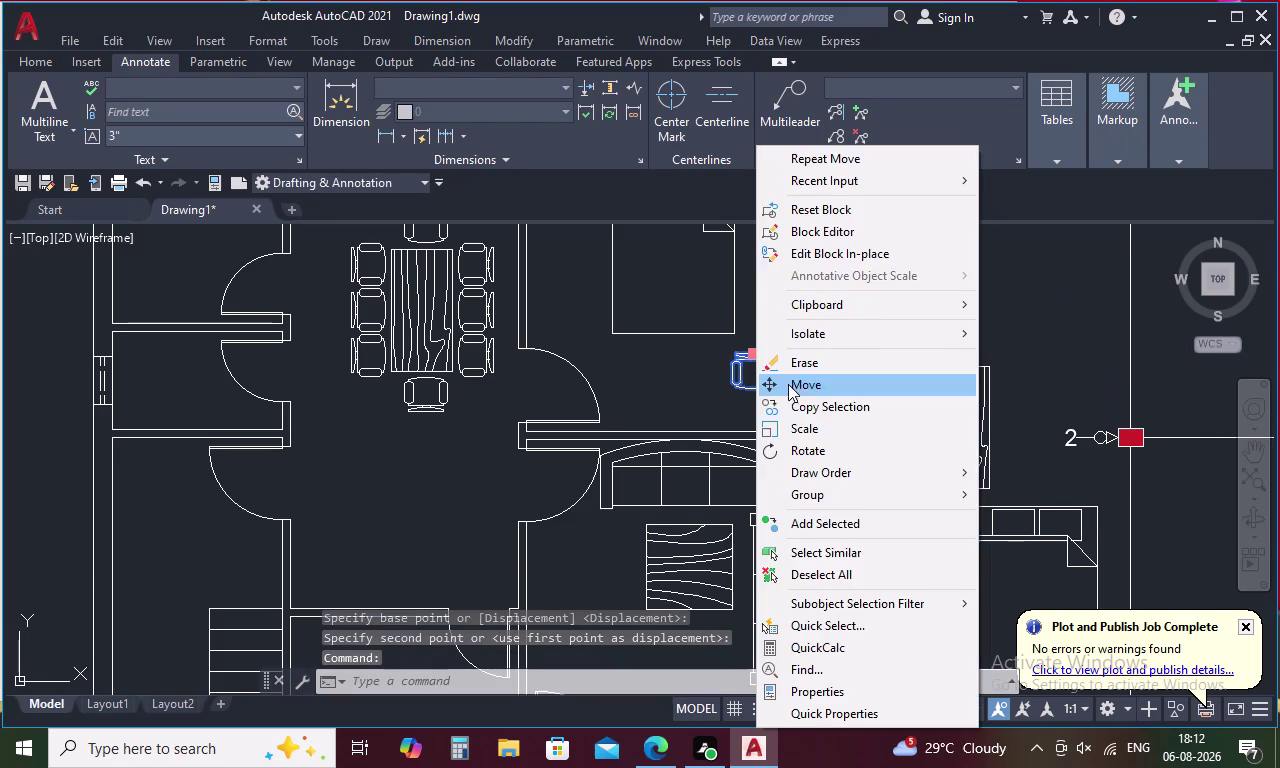
click(811, 450)
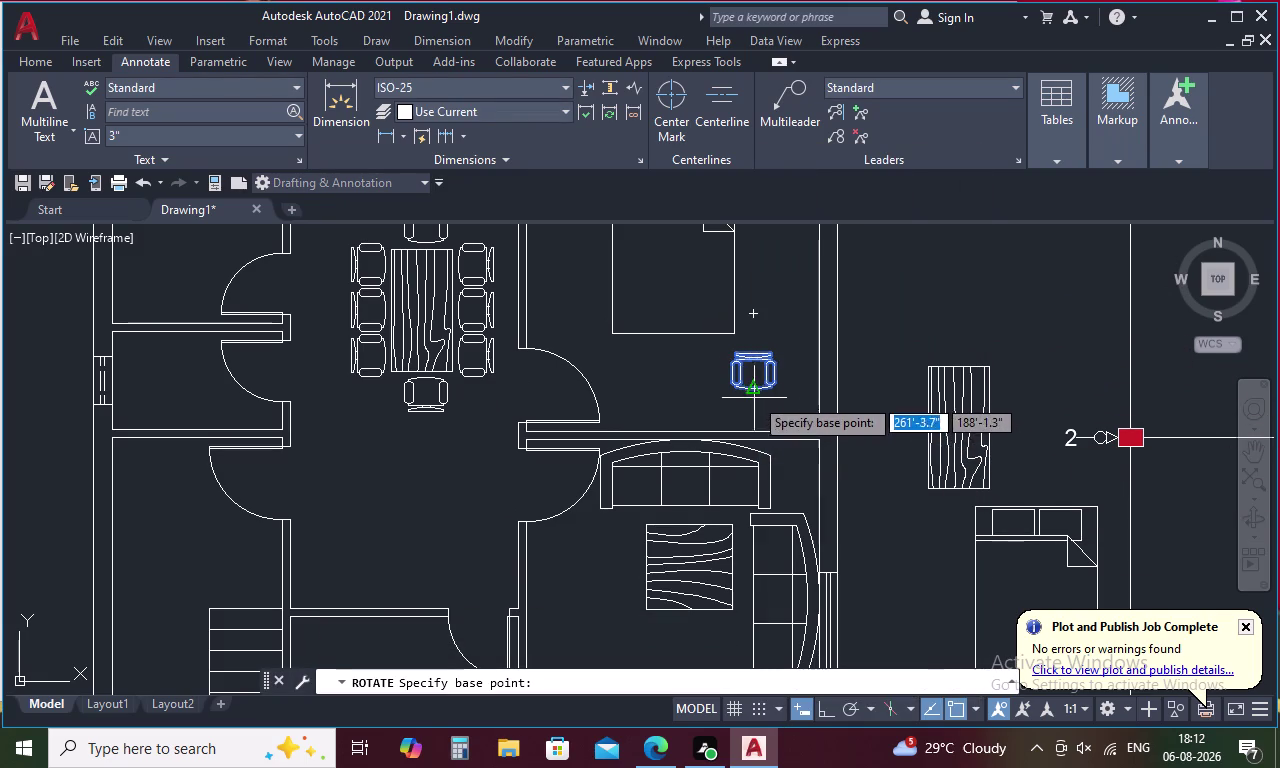
click(754, 392)
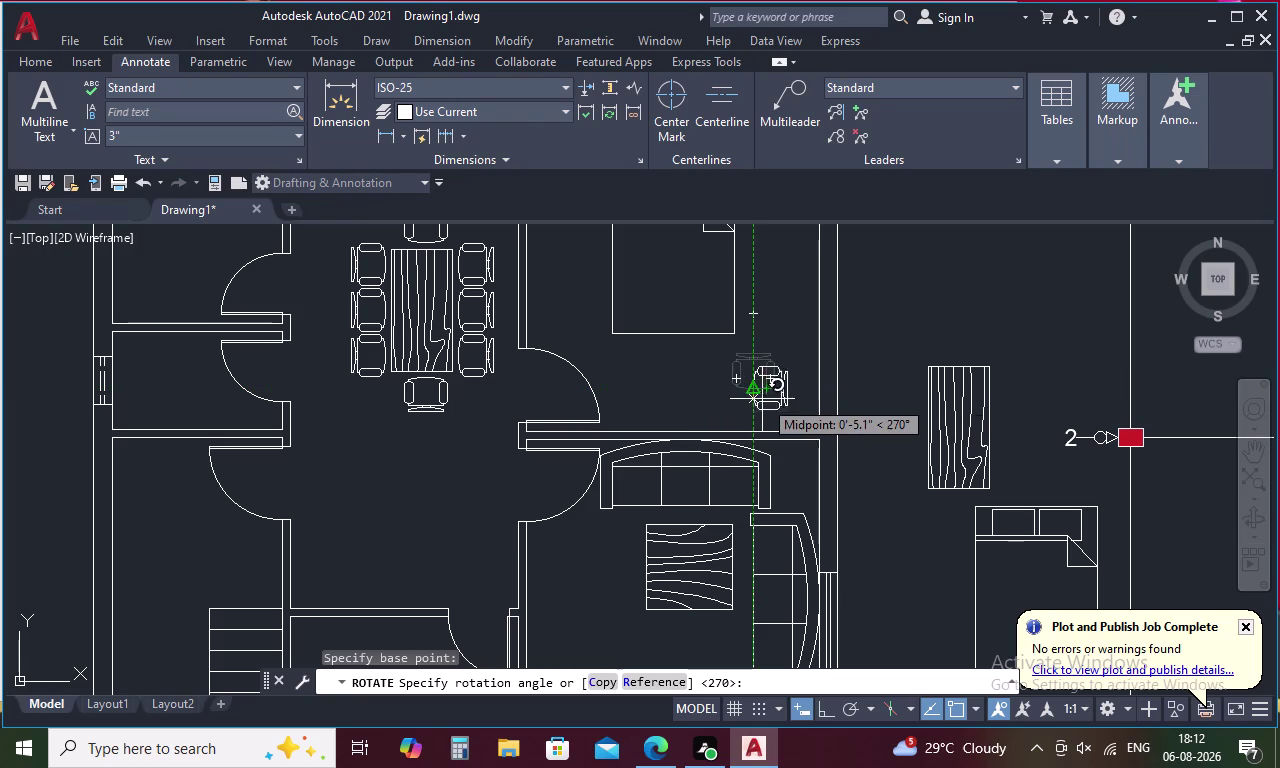
click(755, 401)
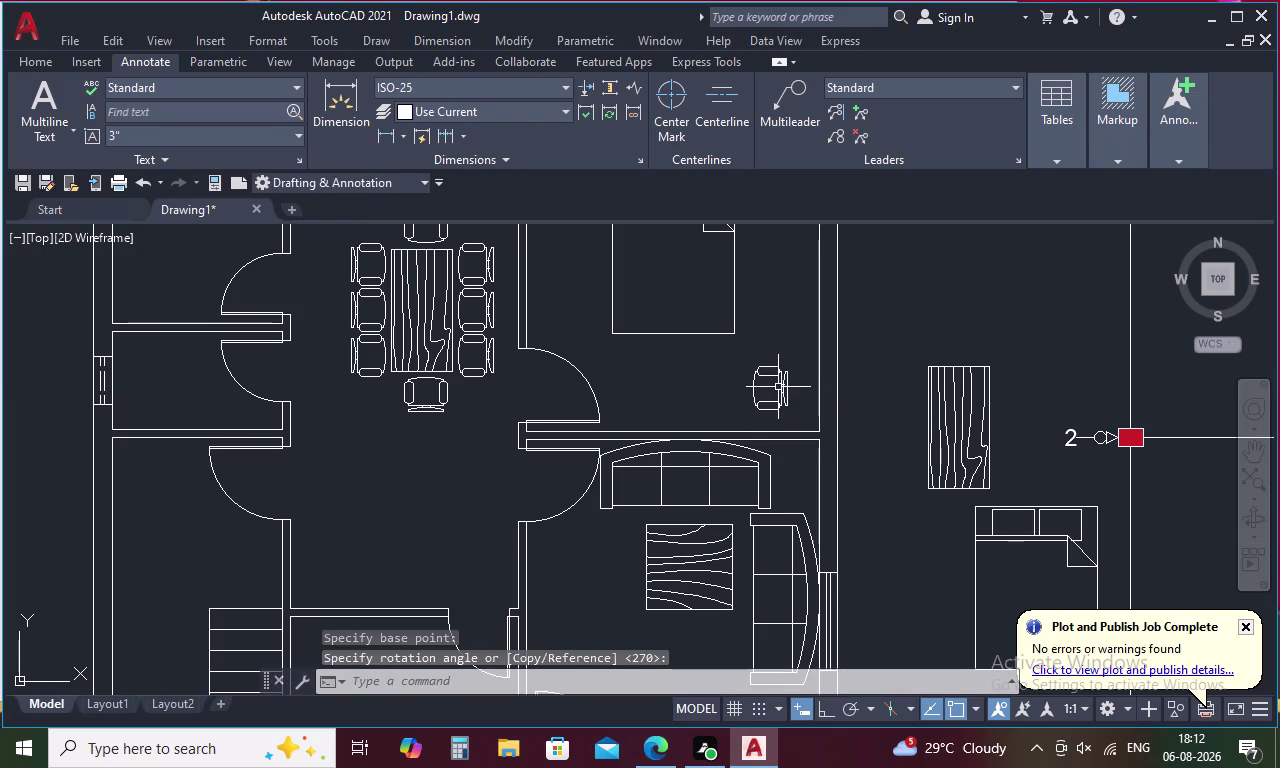
Move the rotated armchair against the bedroom's right wall.
click(779, 387)
right_click(779, 387)
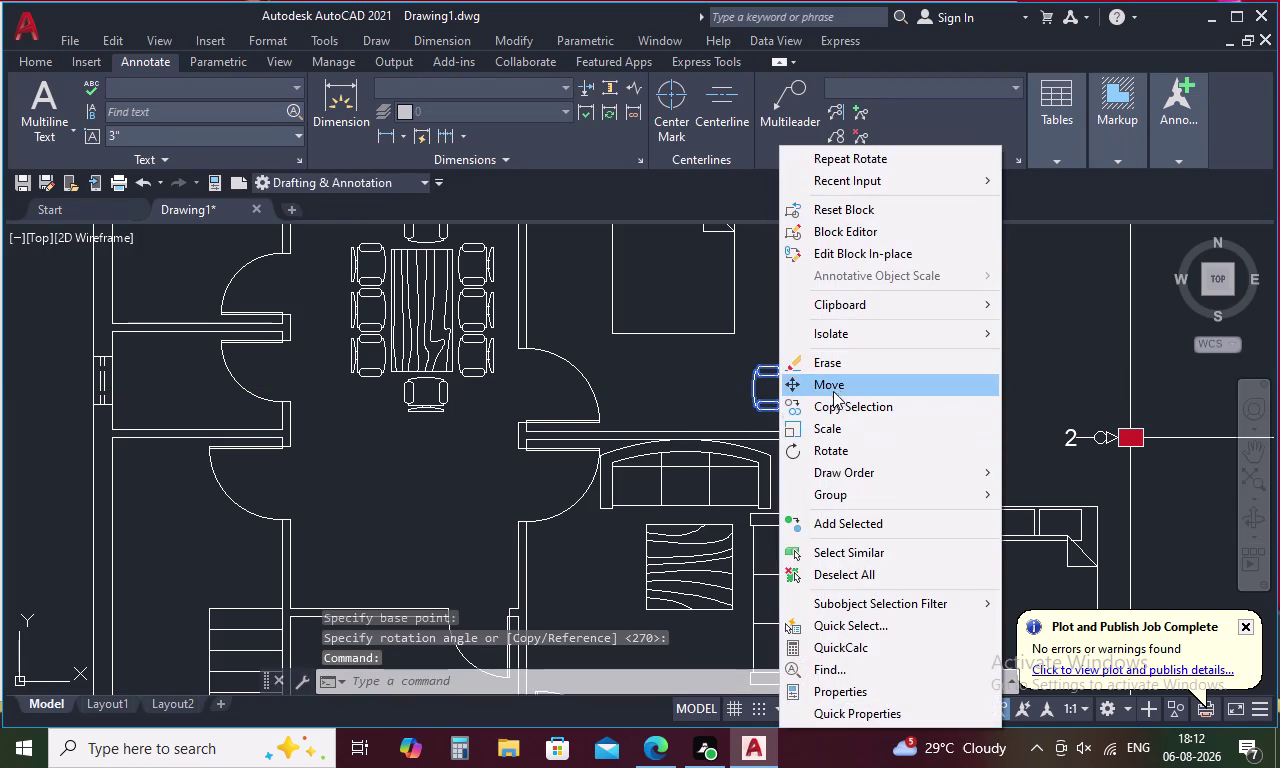
click(833, 385)
click(786, 389)
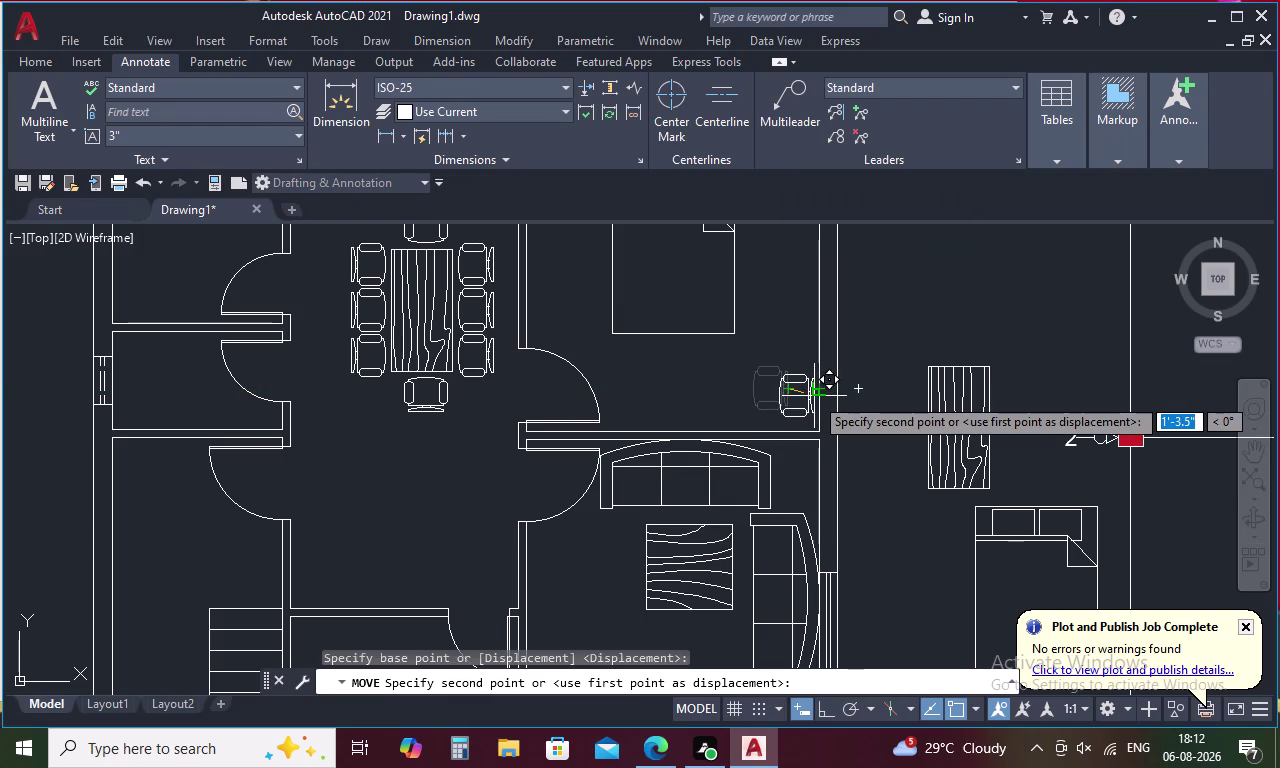
click(814, 396)
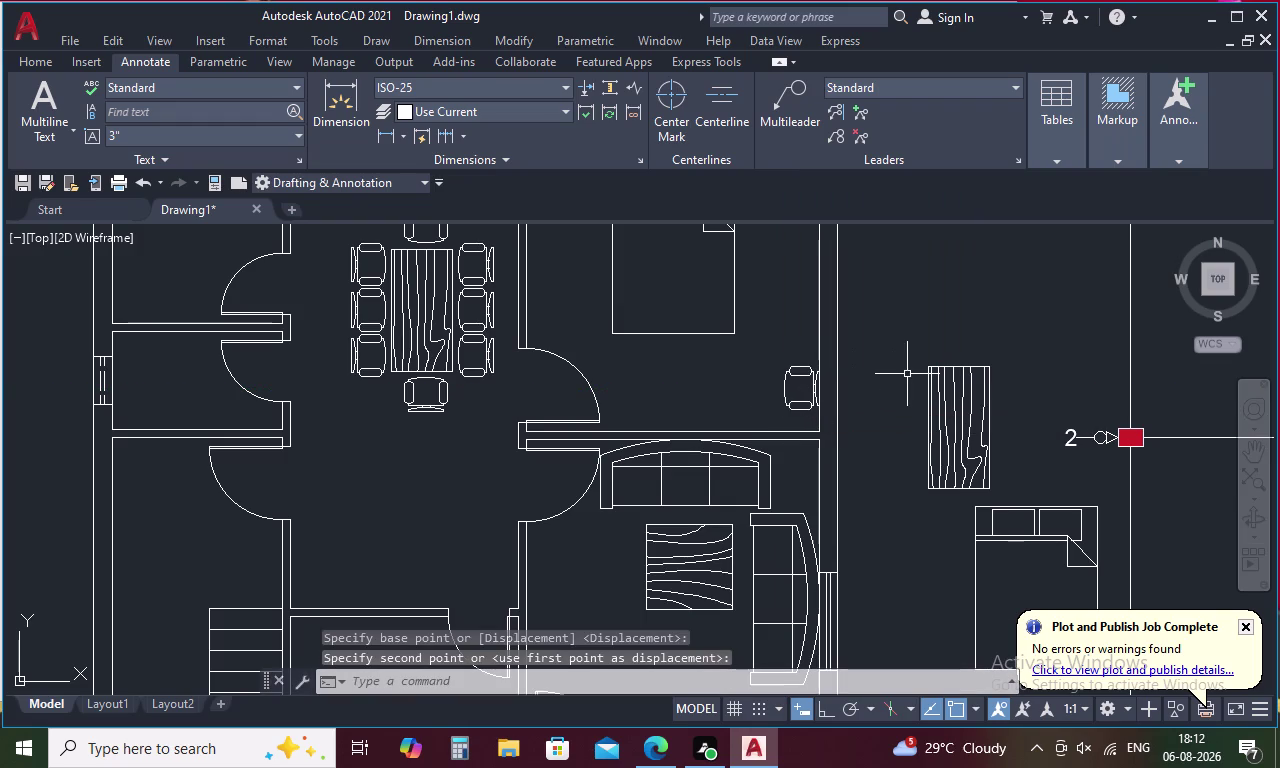
scroll(down, 3)
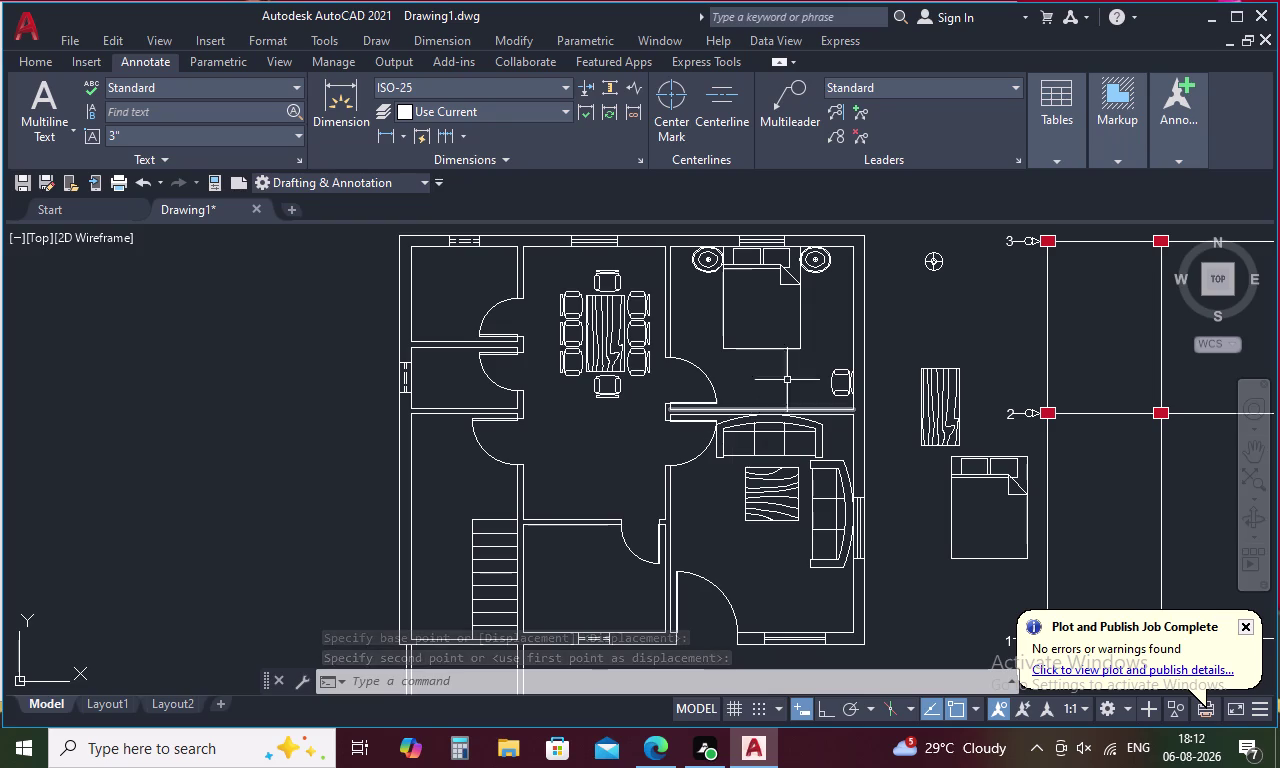
Start OFFSET with a distance of 2'-0".
middle_drag(805, 384, 821, 373)
scroll(down, 3)
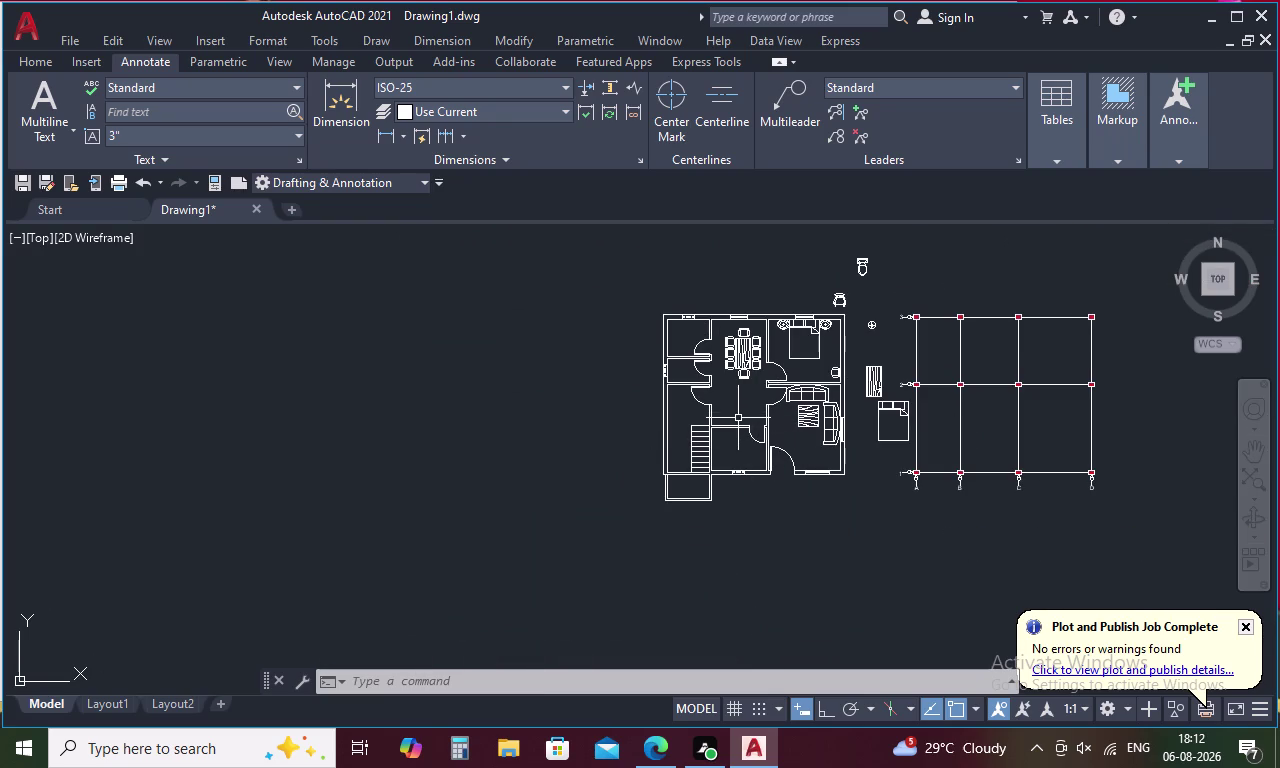
scroll(up, 3)
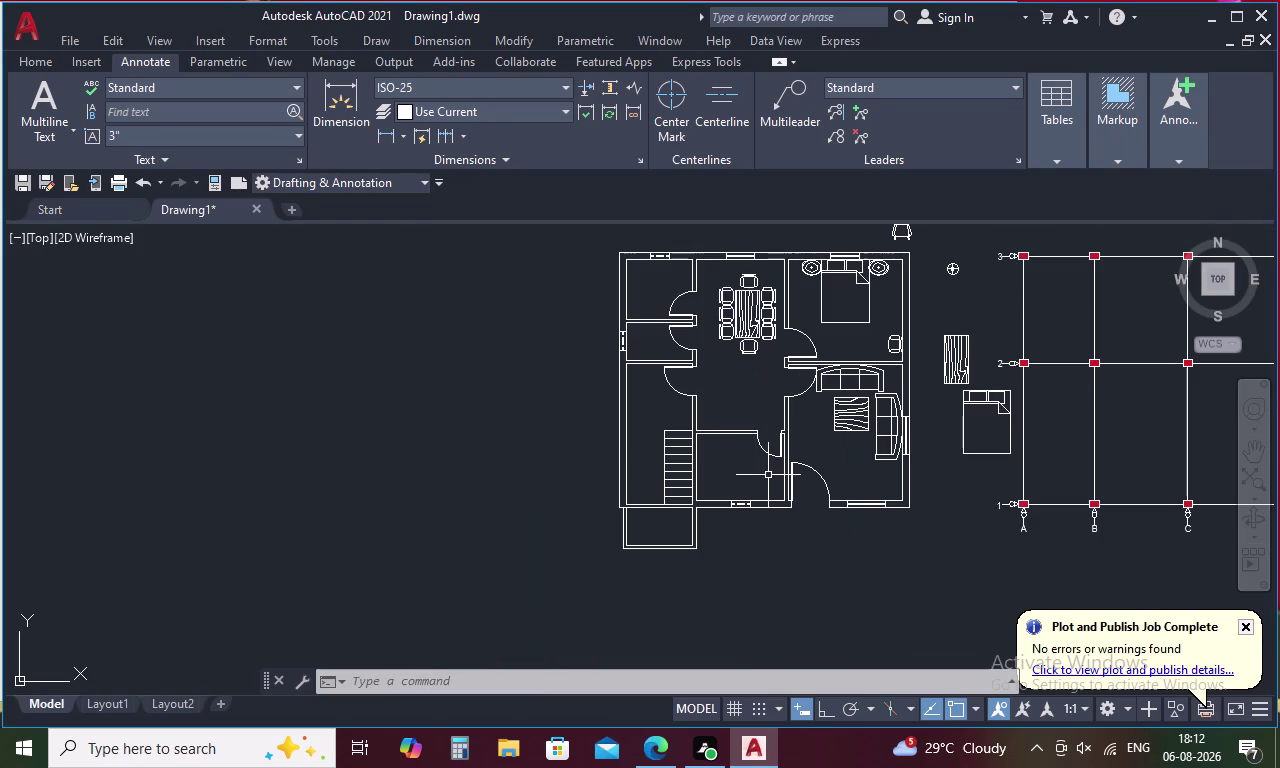
key(o)
key(space)
key(1)
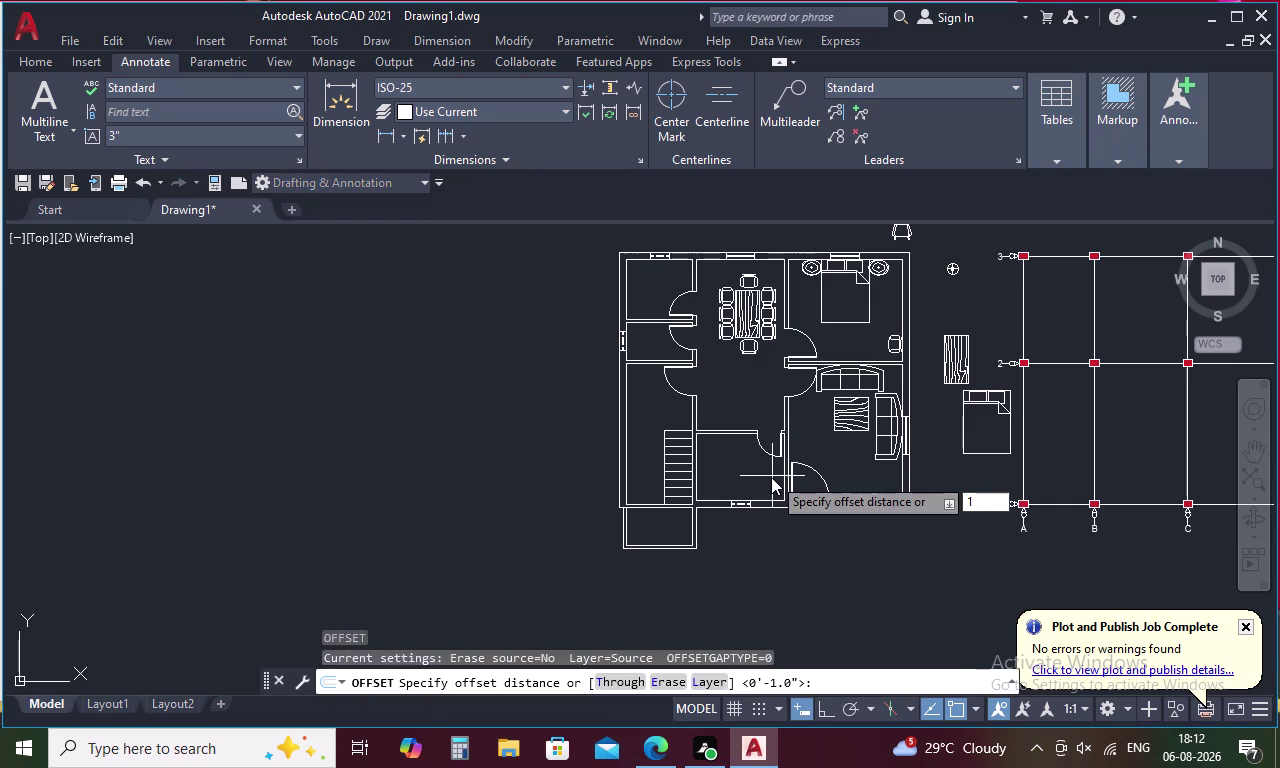
key(BackSpace)
key(2)
text(')
key(space)
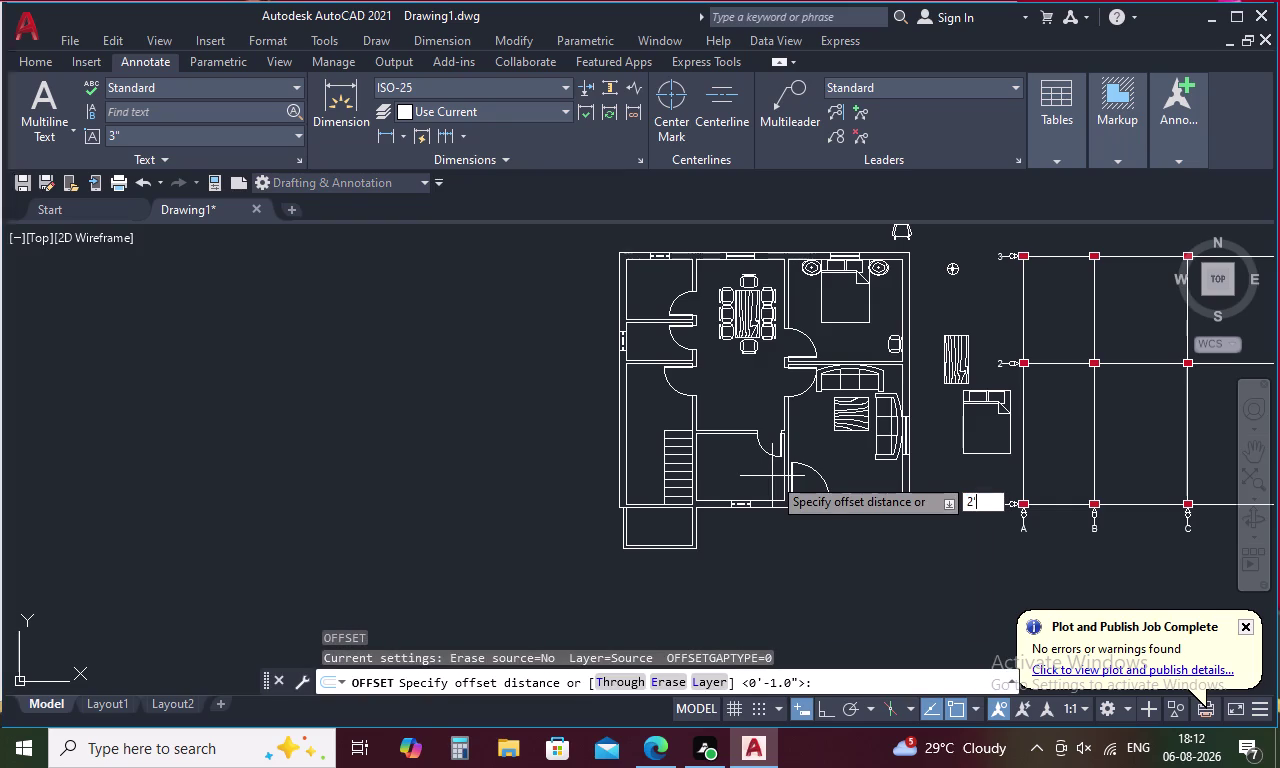
Offset two wall lines 2'-0" toward the room interior.
click(759, 499)
click(765, 485)
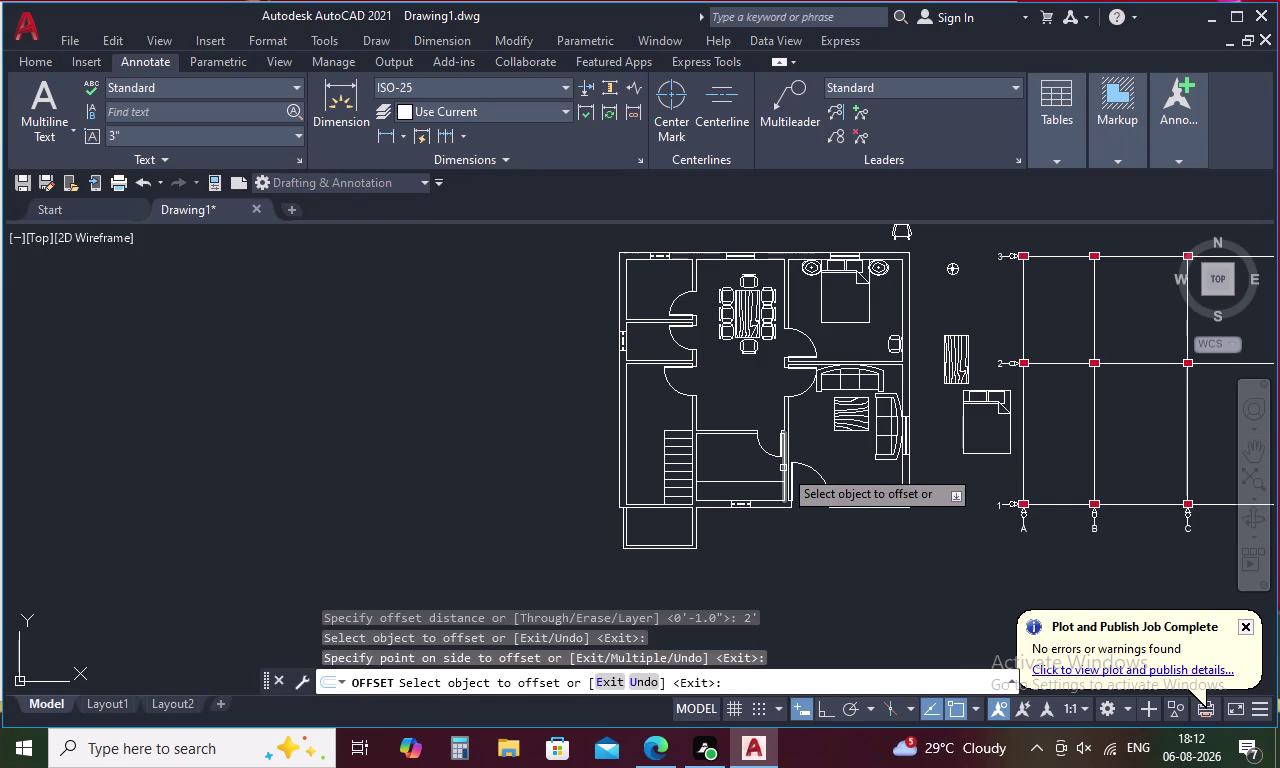
scroll(up, 3)
click(794, 452)
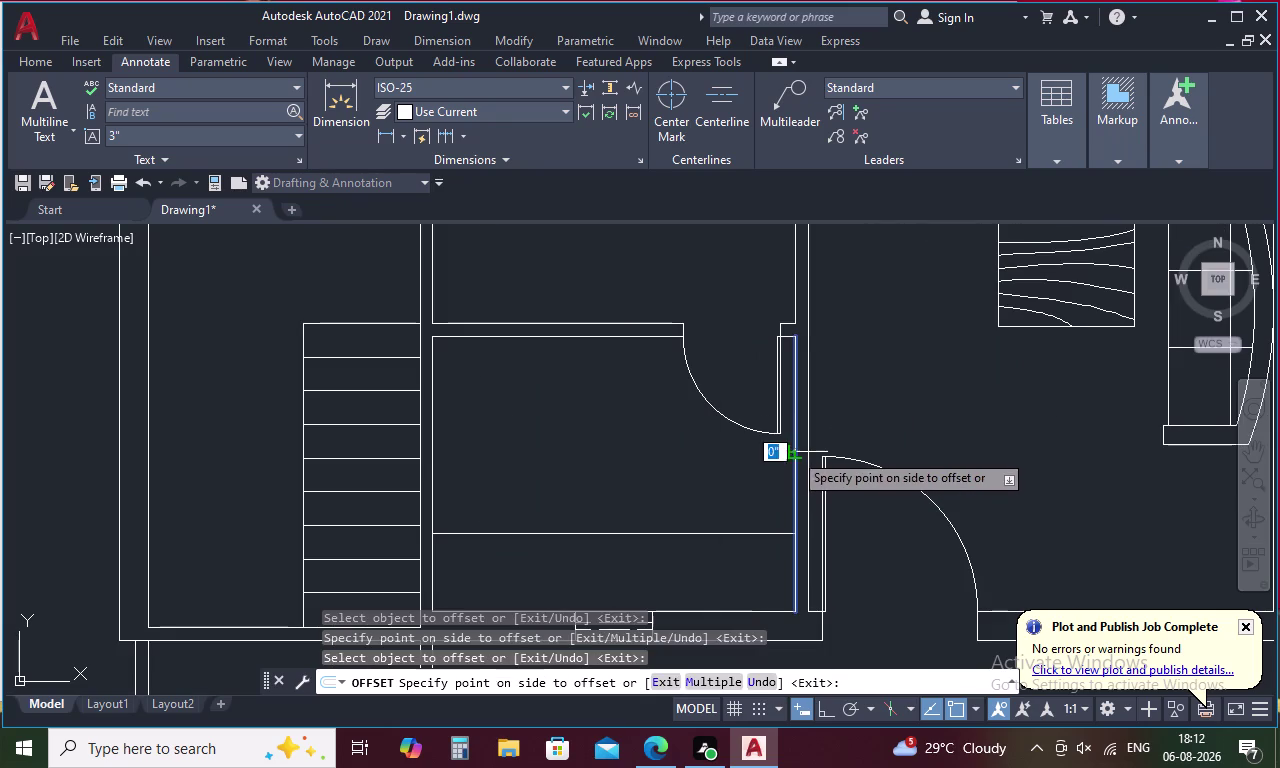
click(776, 459)
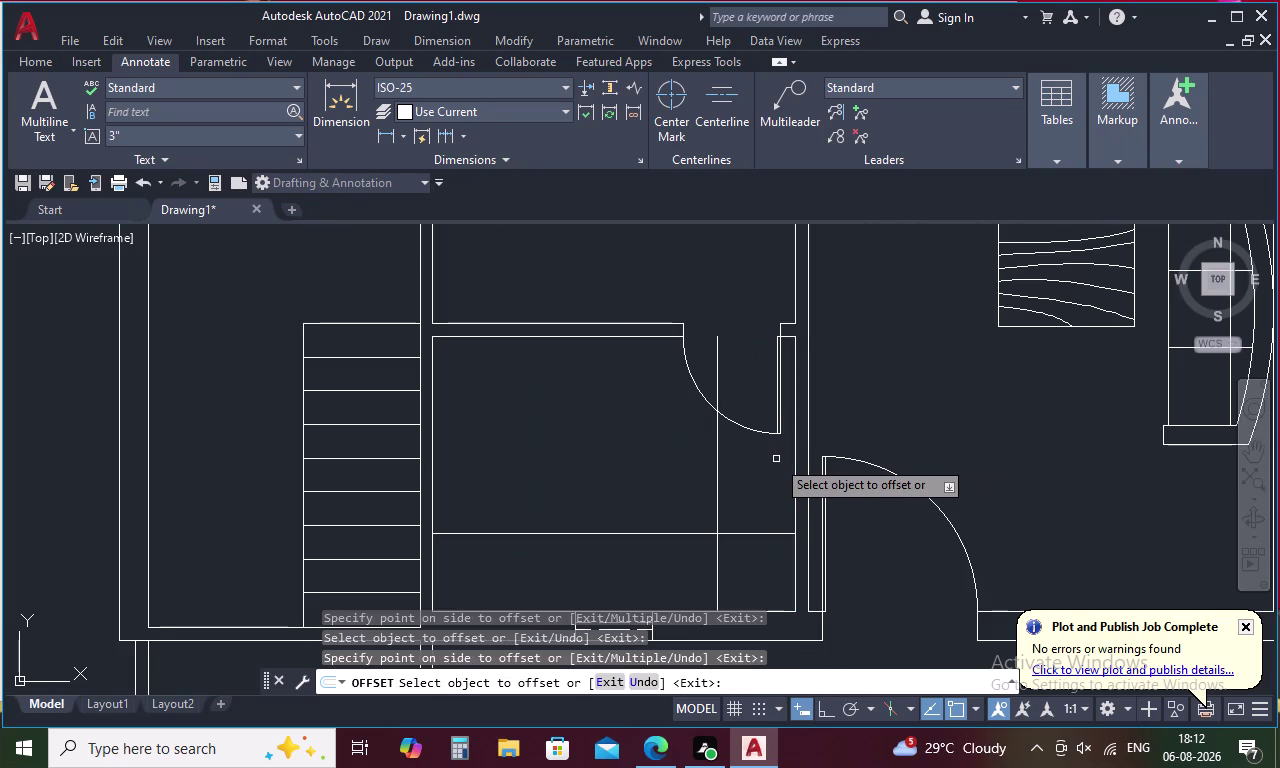
key(Escape)
Offset one more wall line 2'-0" into the left room, then select the stray partition line.
key(space)
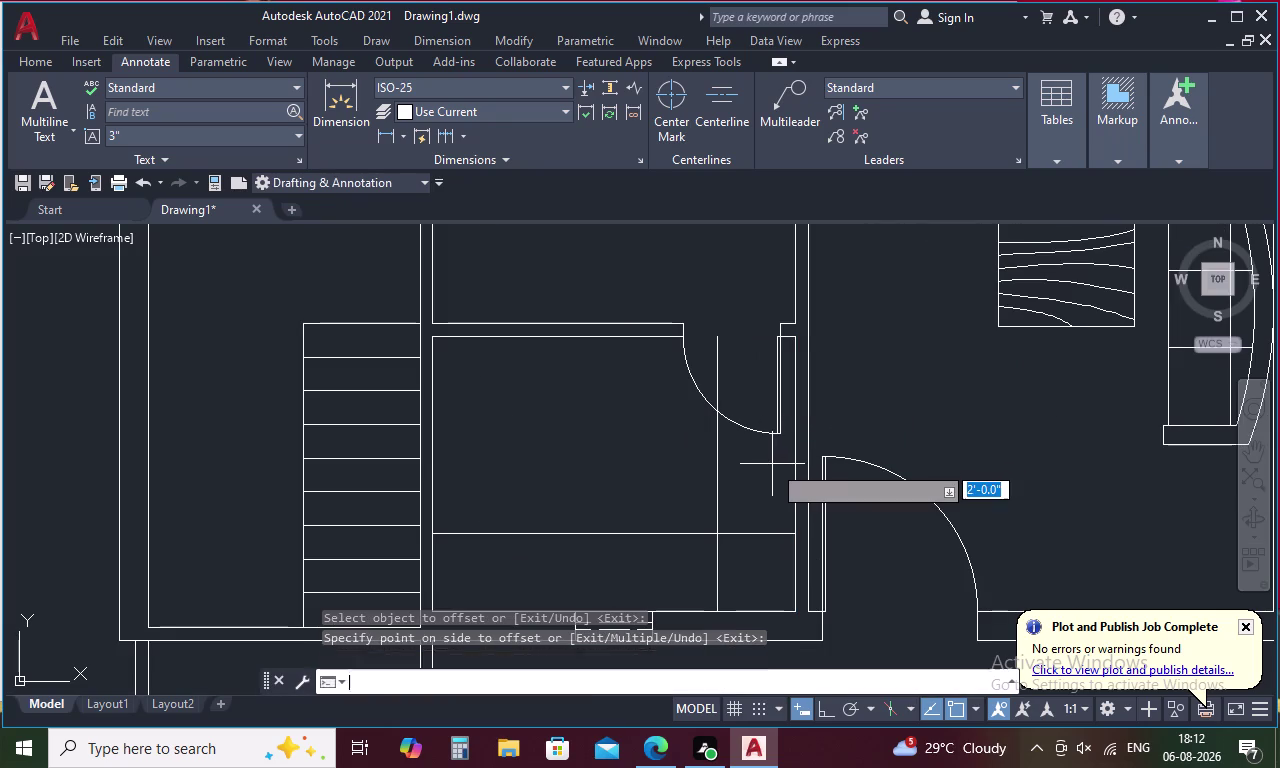
key(space)
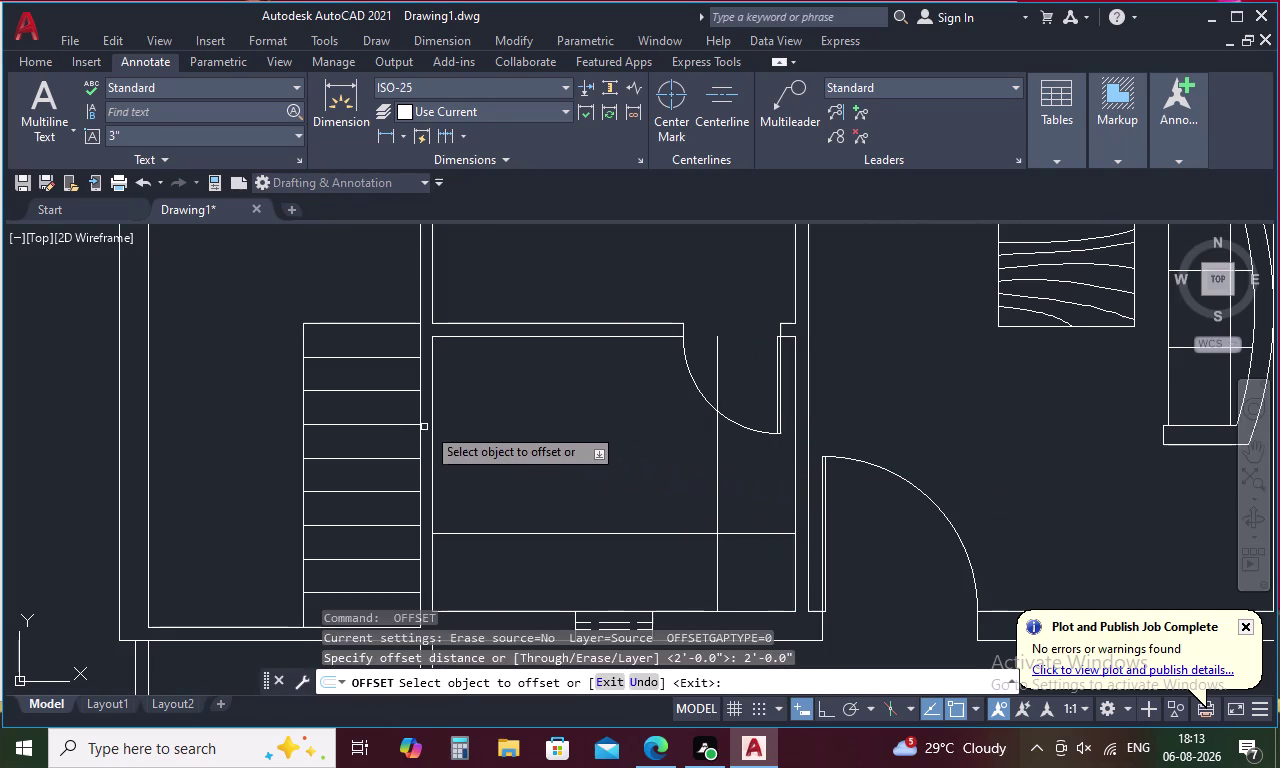
click(431, 422)
click(465, 417)
key(Escape)
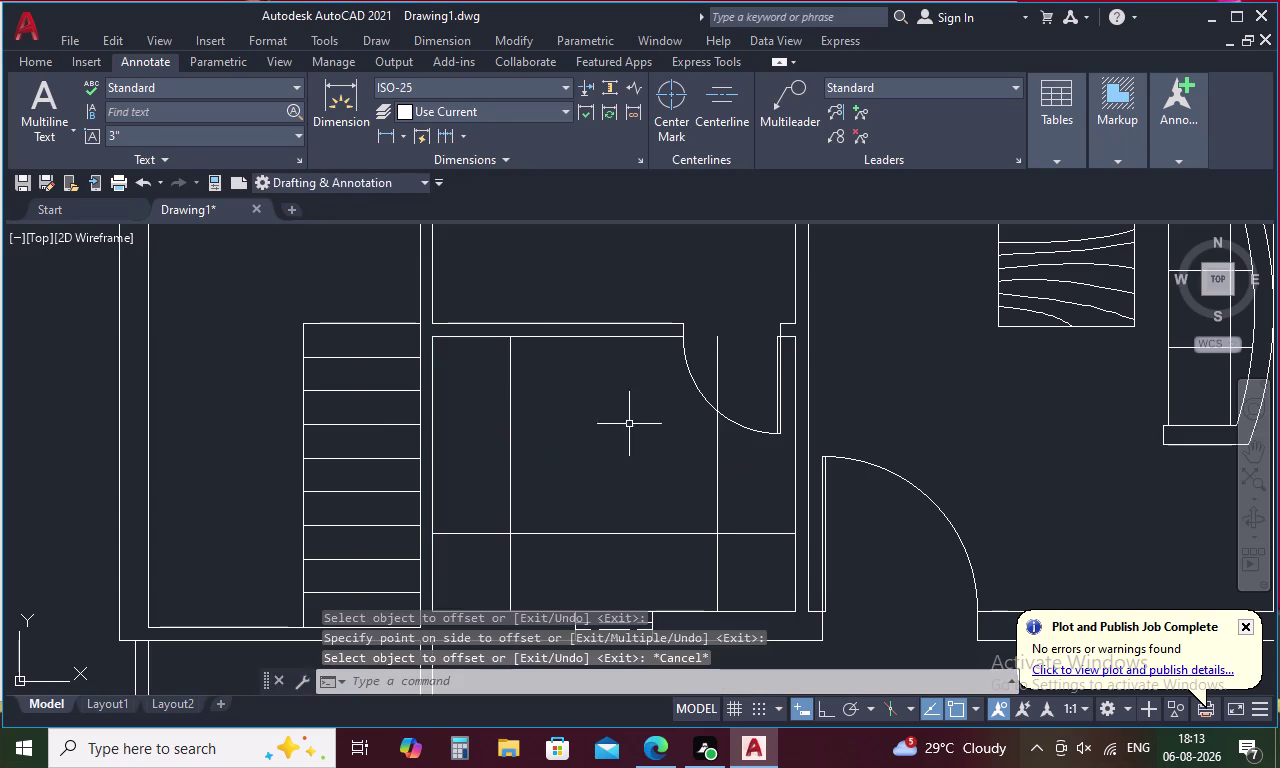
click(716, 431)
Erase the stray partition line and trim the overlapping offset lines with two fences.
key(Delete)
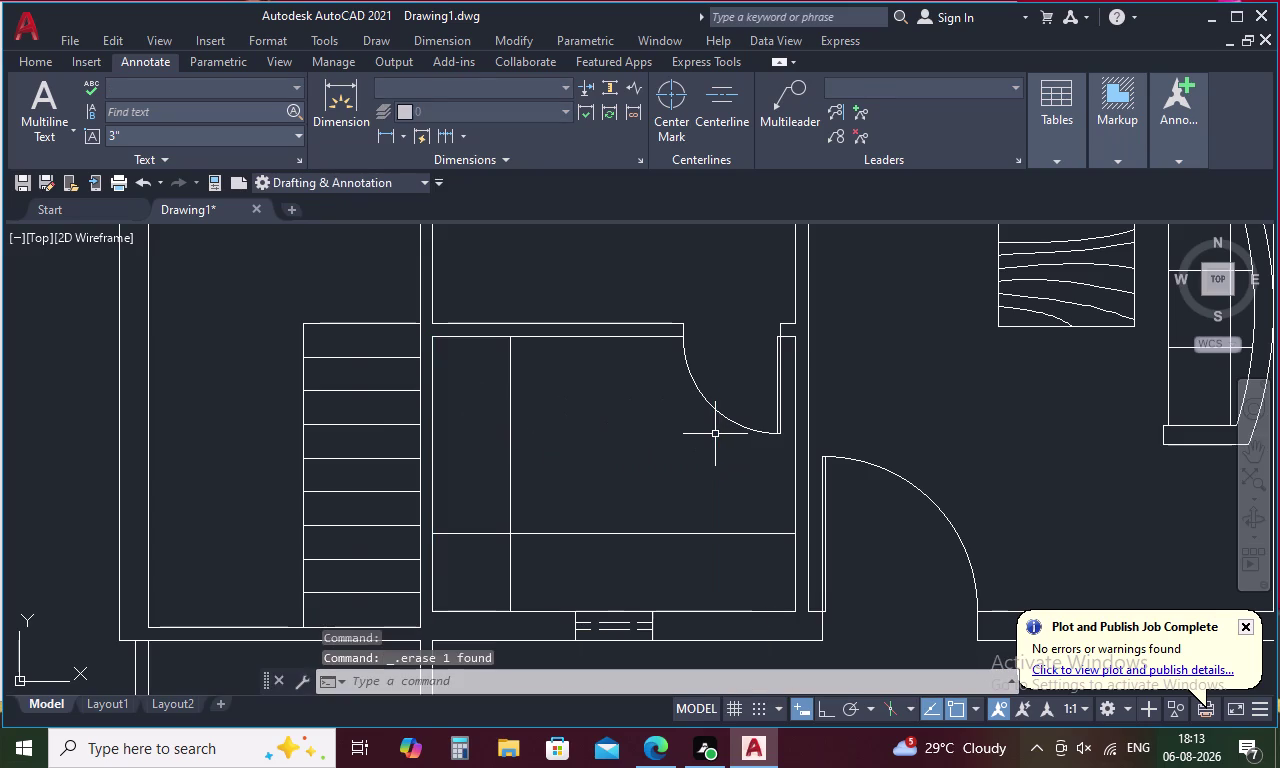
key(t)
text(R)
key(space)
drag(462, 505, 471, 542)
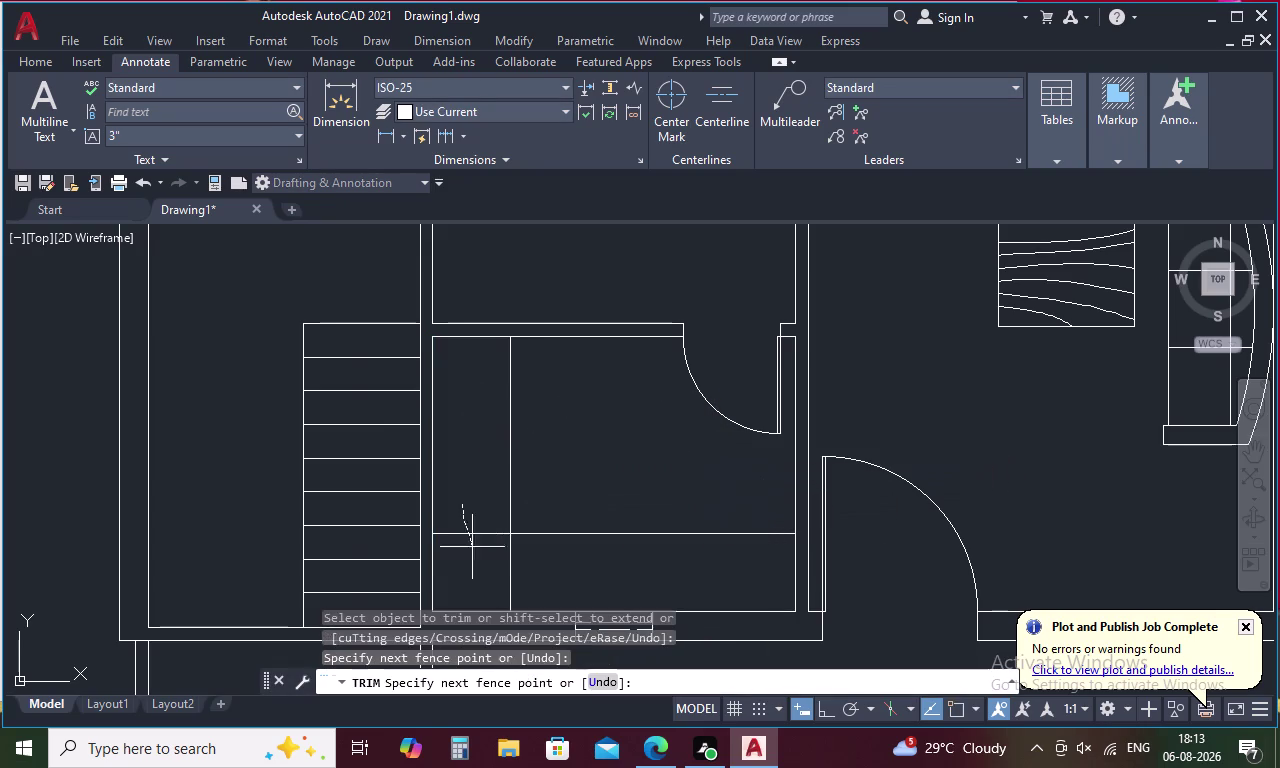
drag(471, 542, 511, 573)
scroll(down, 3)
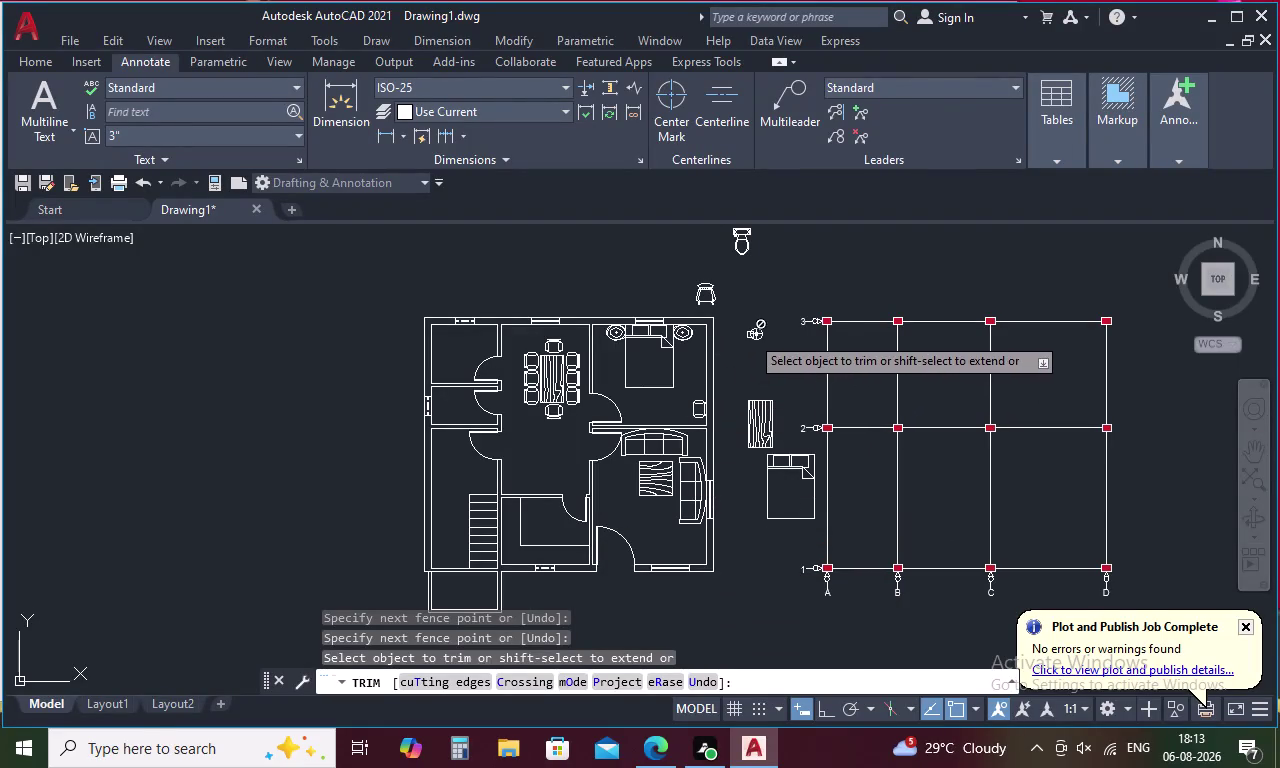
key(Escape)
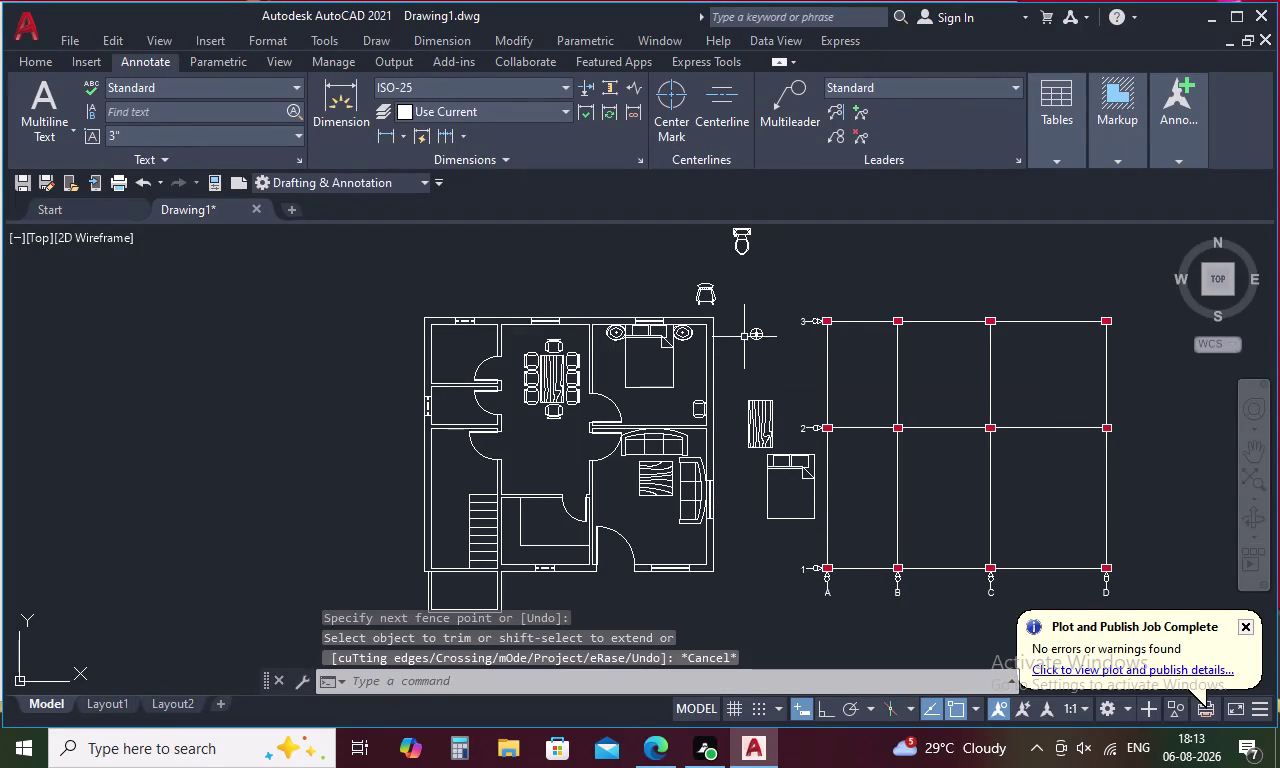
click(745, 240)
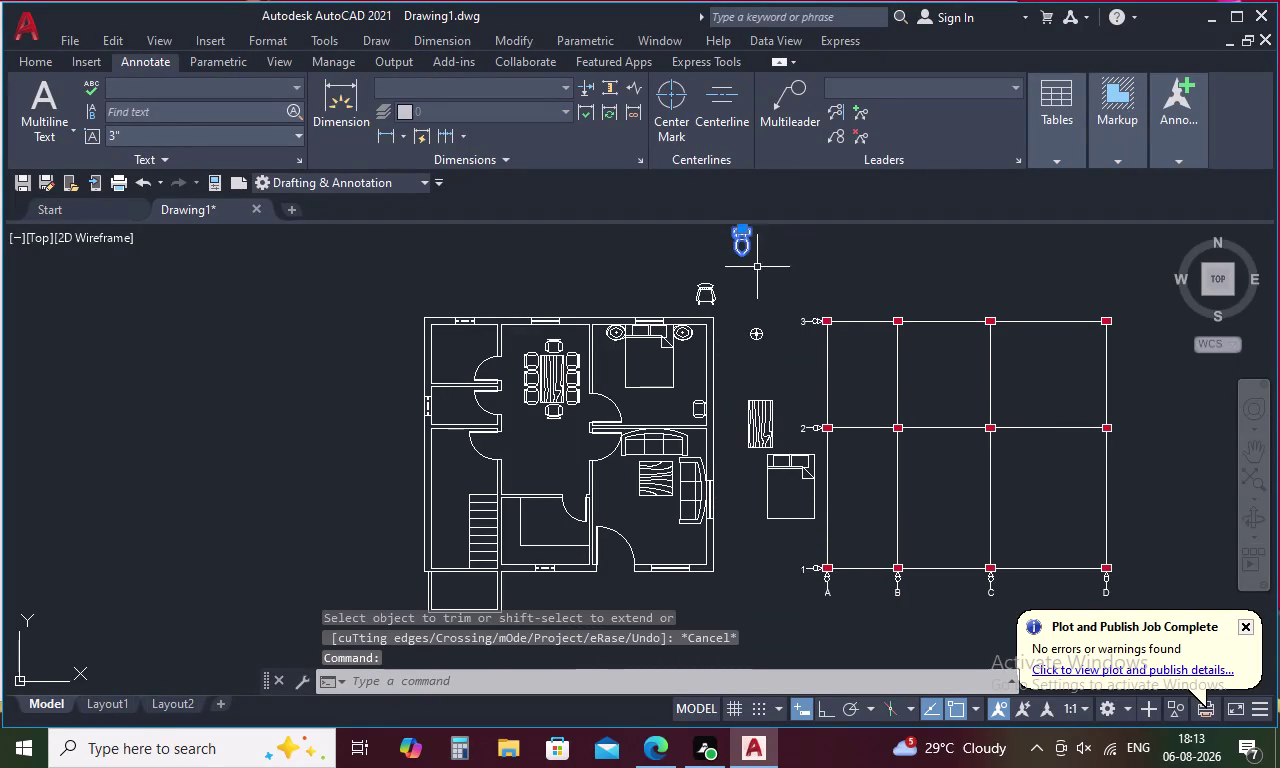
right_click(750, 268)
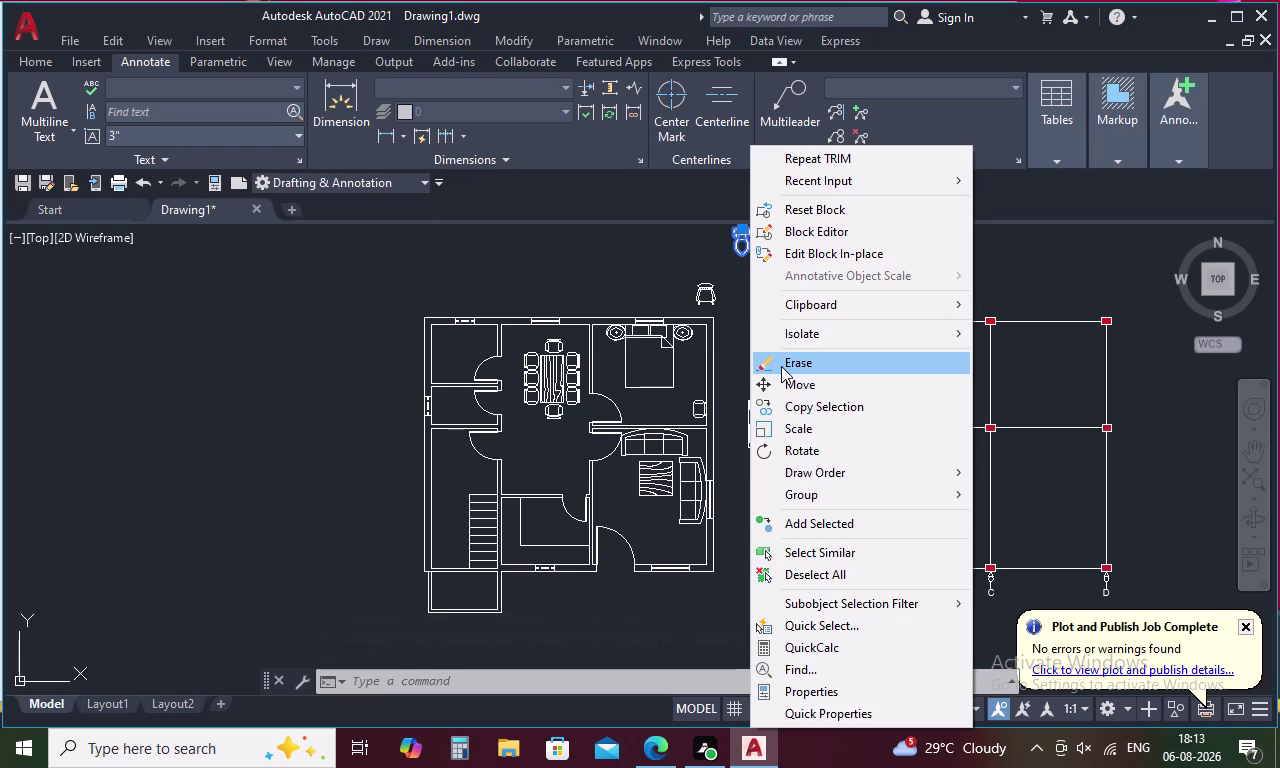
Rotate the toilet fixture 270°.
click(803, 449)
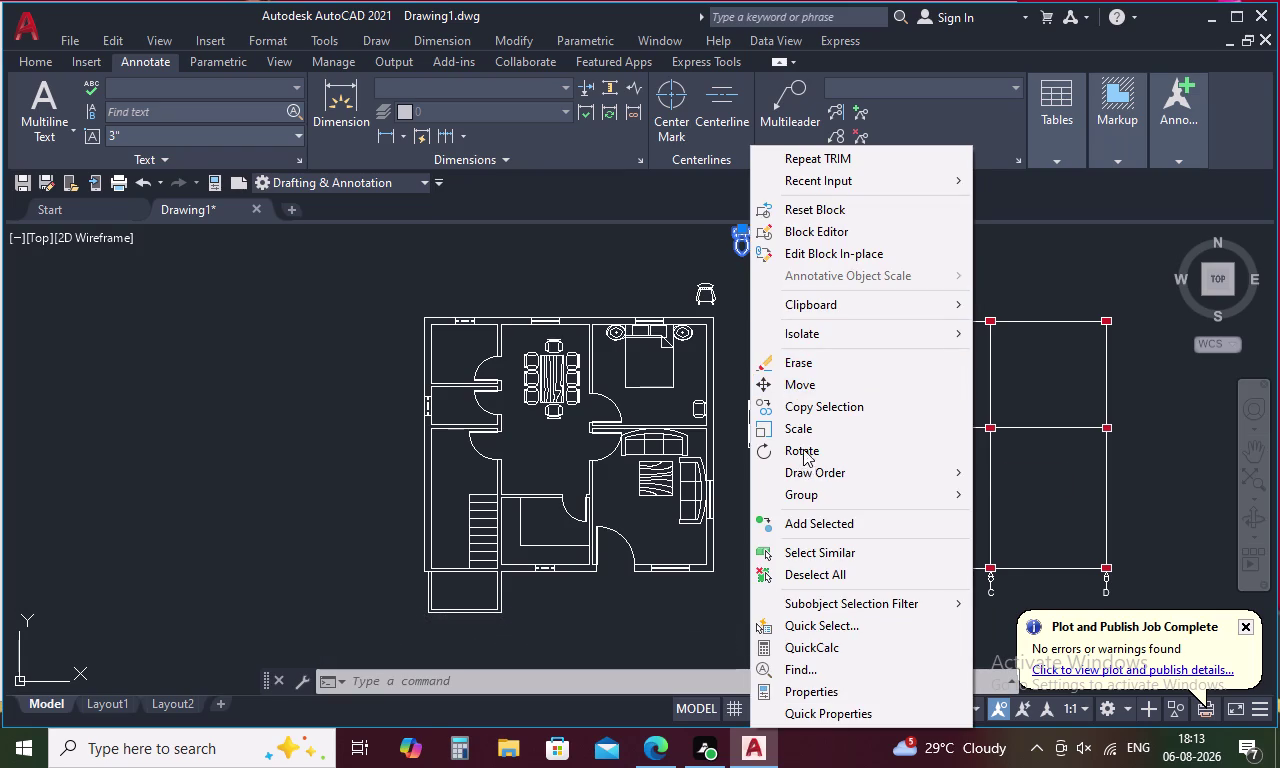
middle_drag(760, 338, 778, 464)
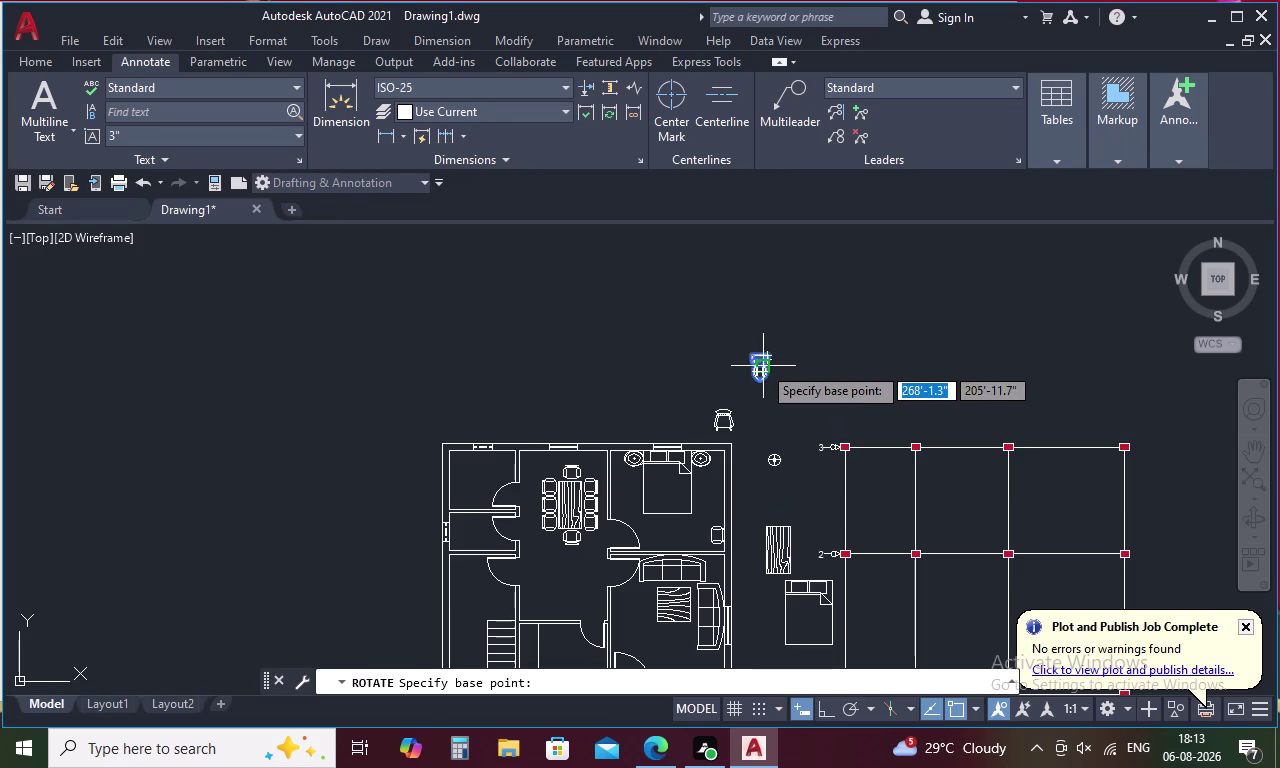
scroll(up, 3)
click(752, 347)
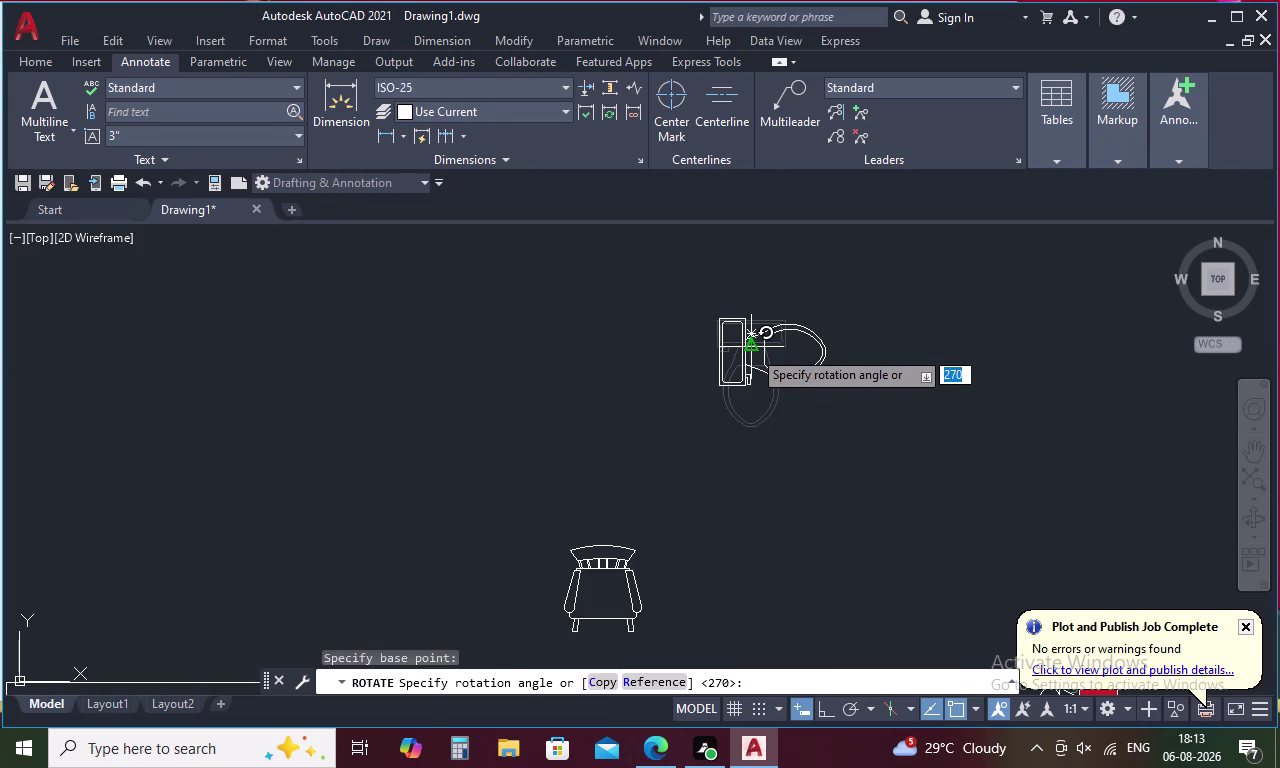
click(752, 349)
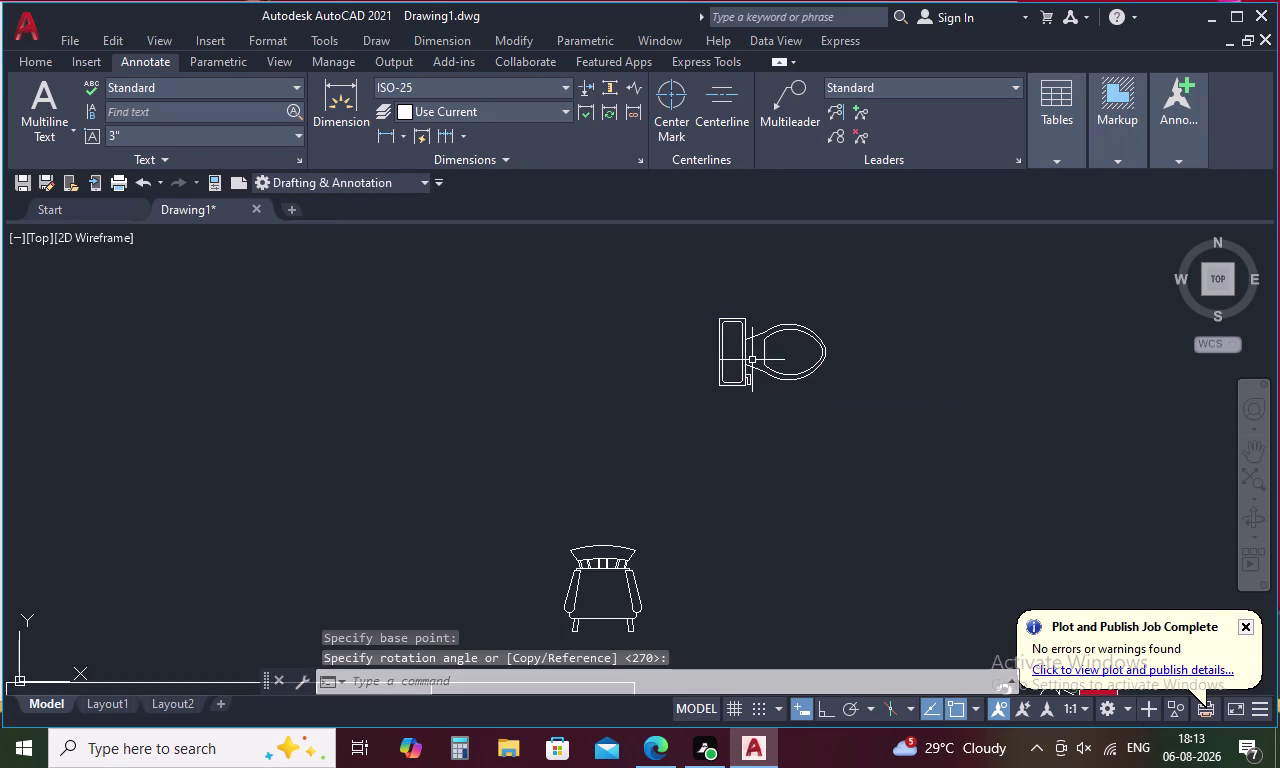
Move the rotated toilet into the upper-left bathroom.
click(773, 330)
right_click(773, 330)
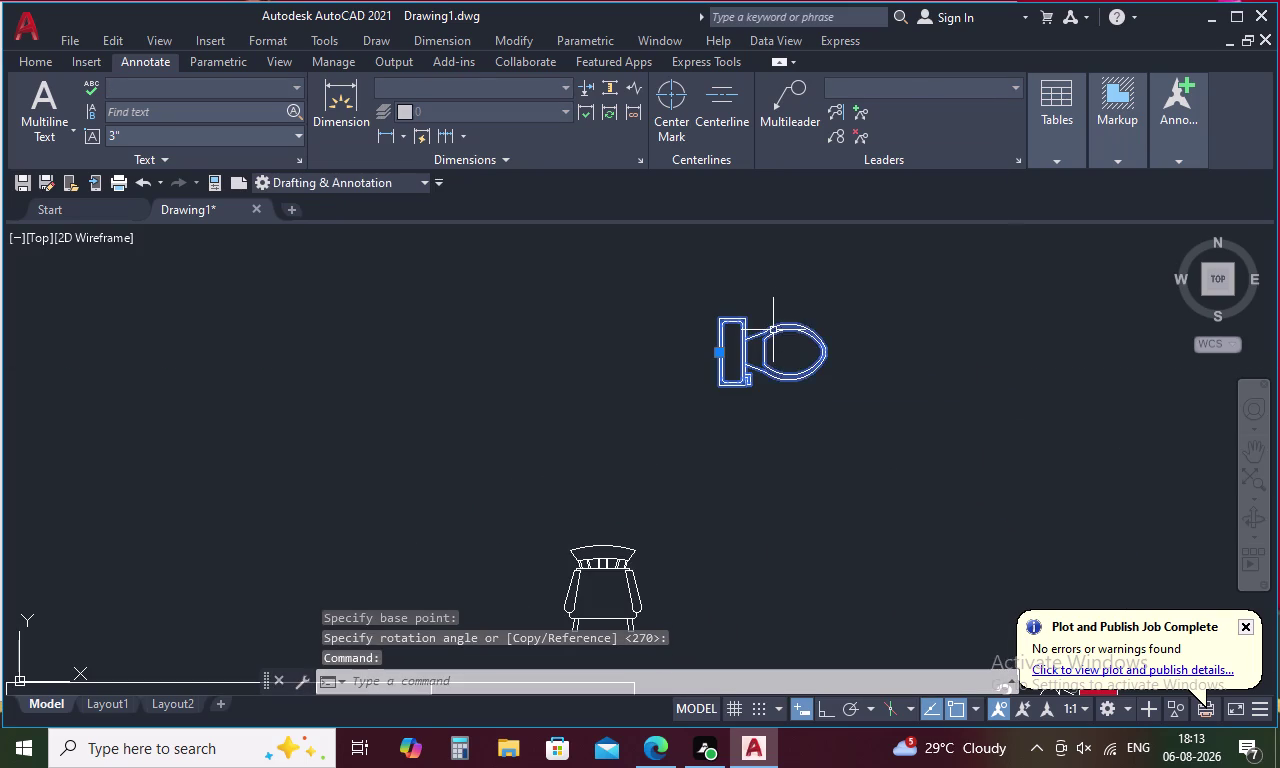
click(798, 378)
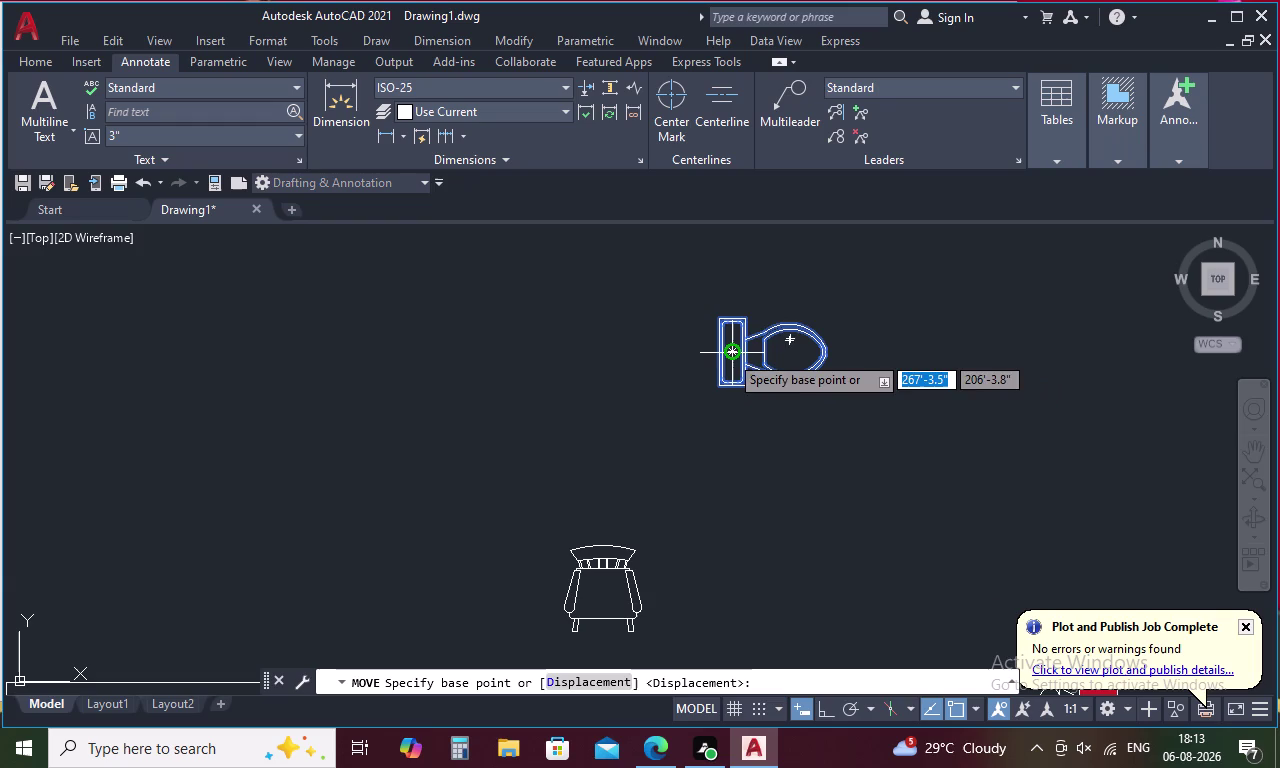
click(727, 352)
scroll(down, 3)
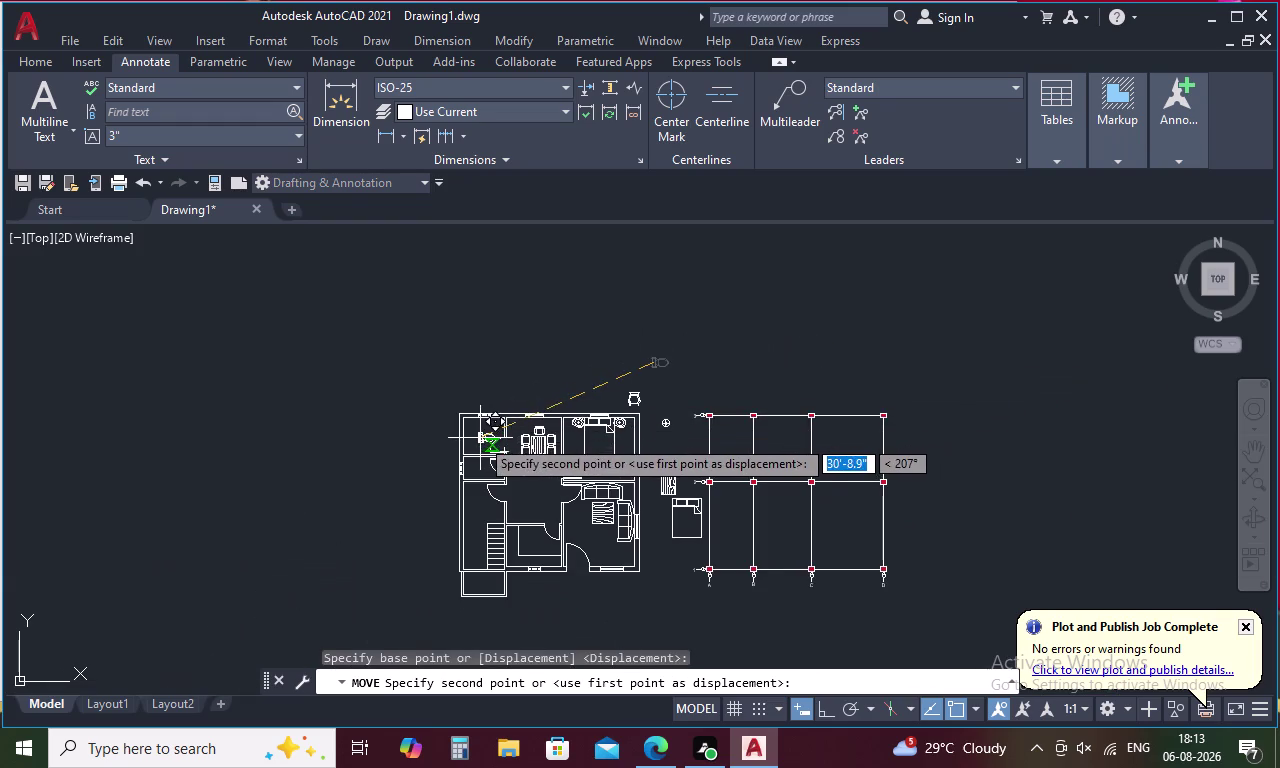
scroll(up, 3)
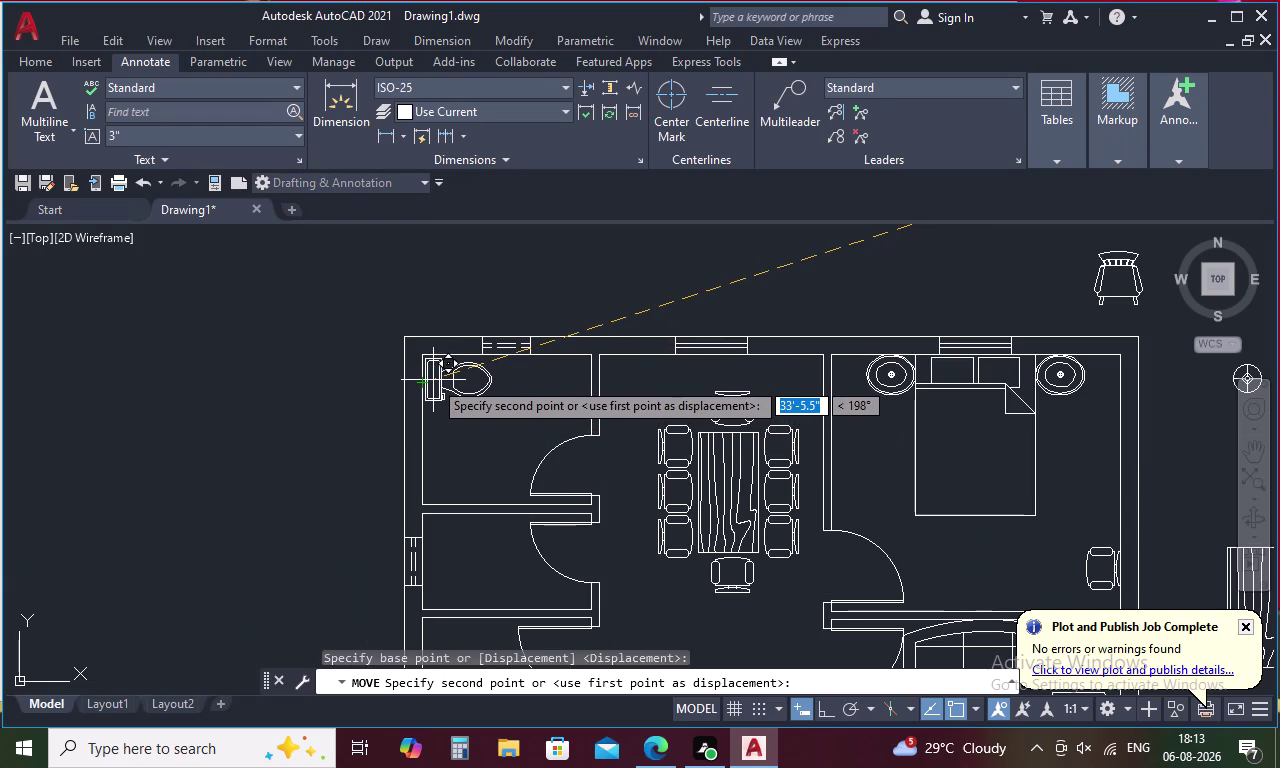
click(433, 380)
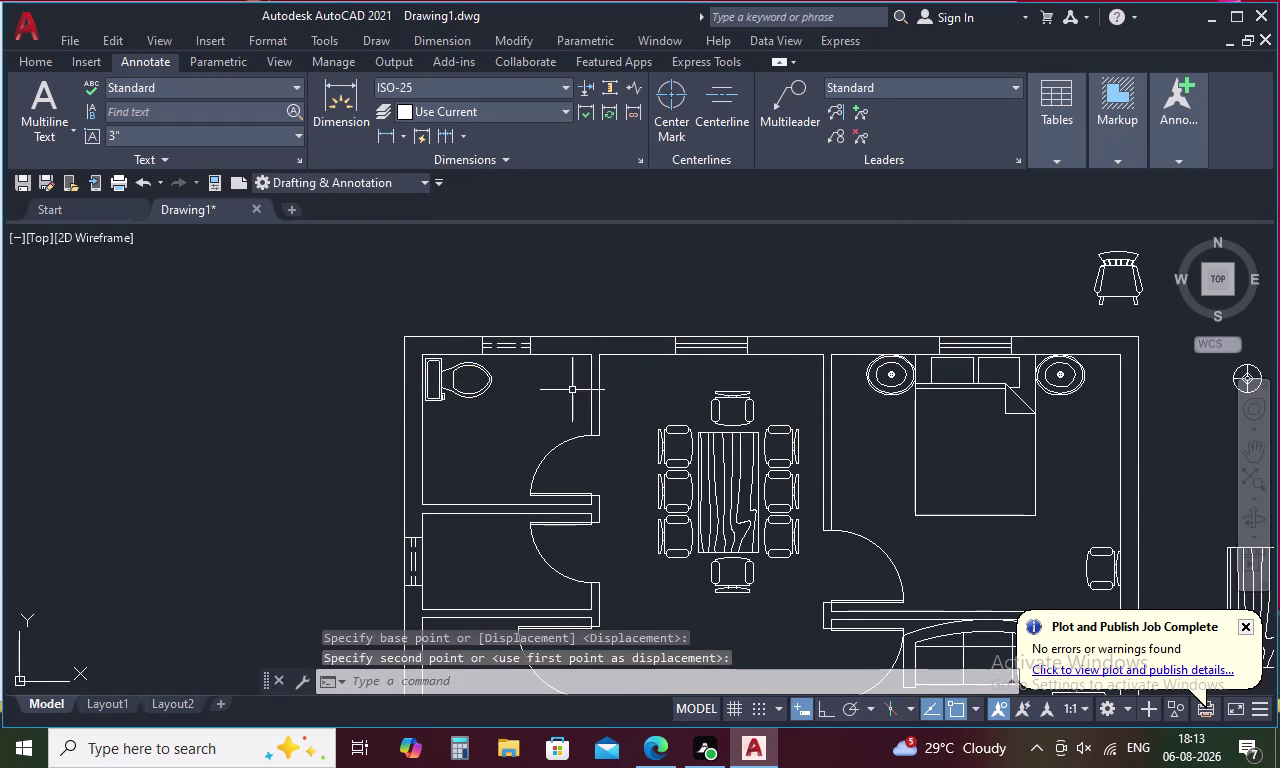
scroll(down, 3)
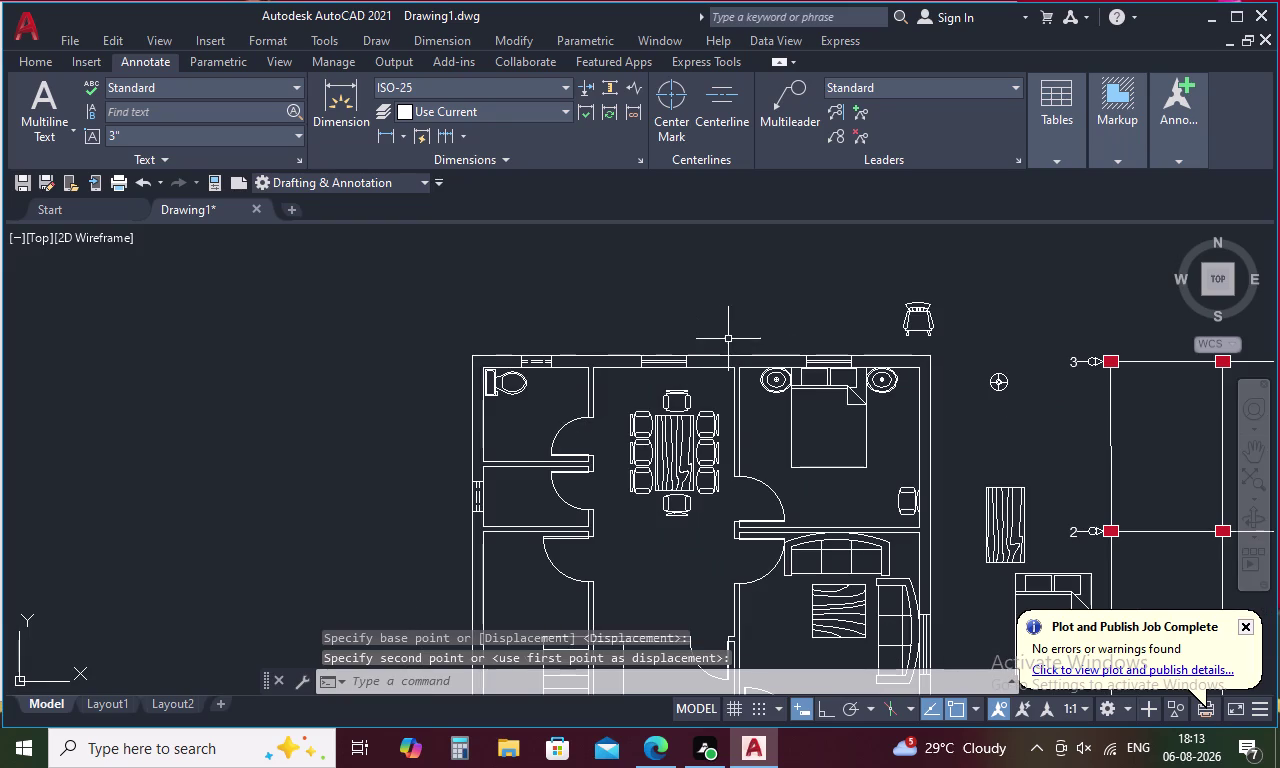
click(1002, 386)
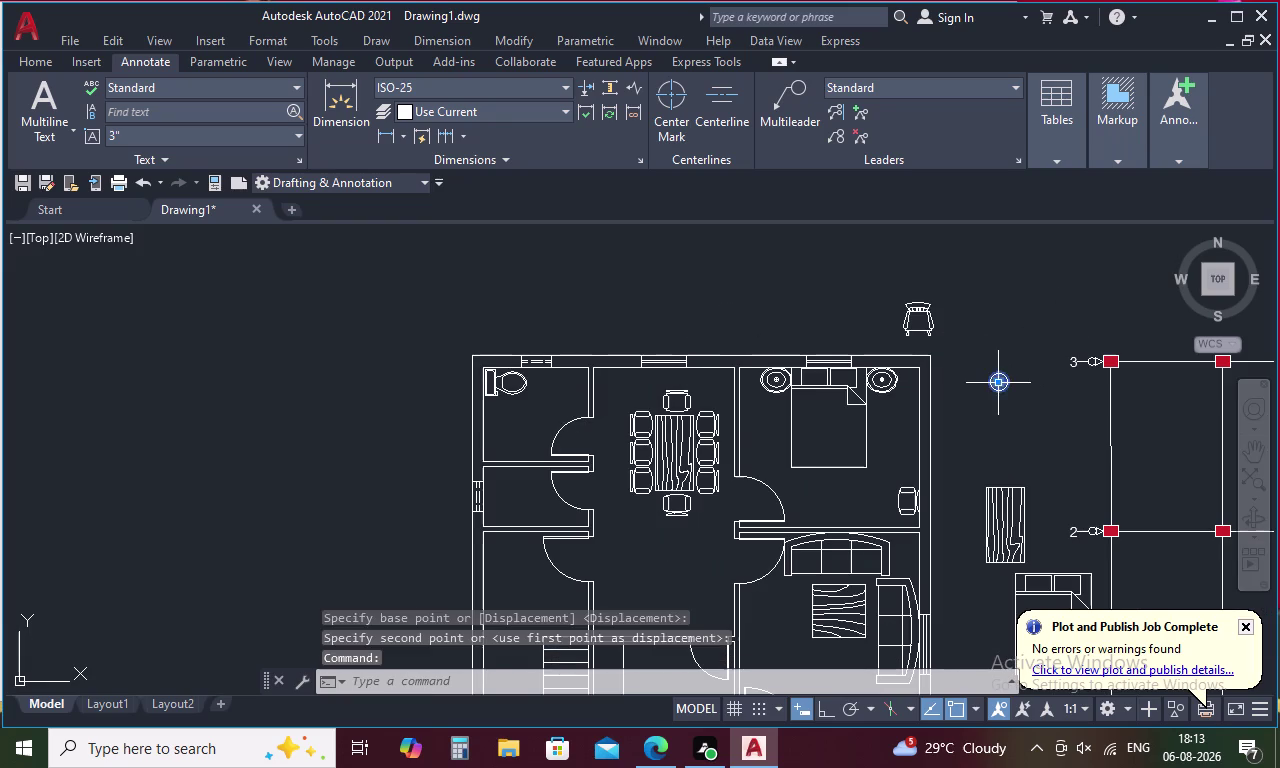
Move the round drain fixture into the upper-left bathroom.
right_click(1002, 386)
click(1038, 385)
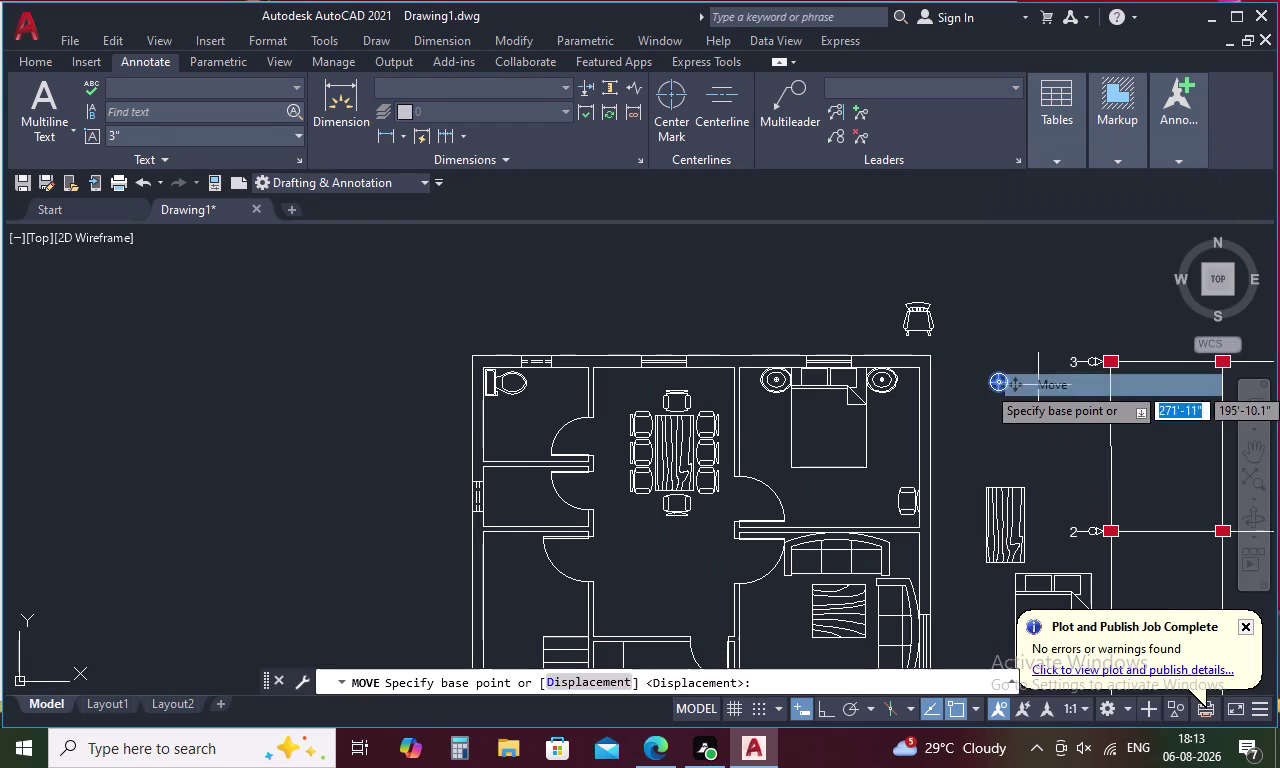
click(999, 378)
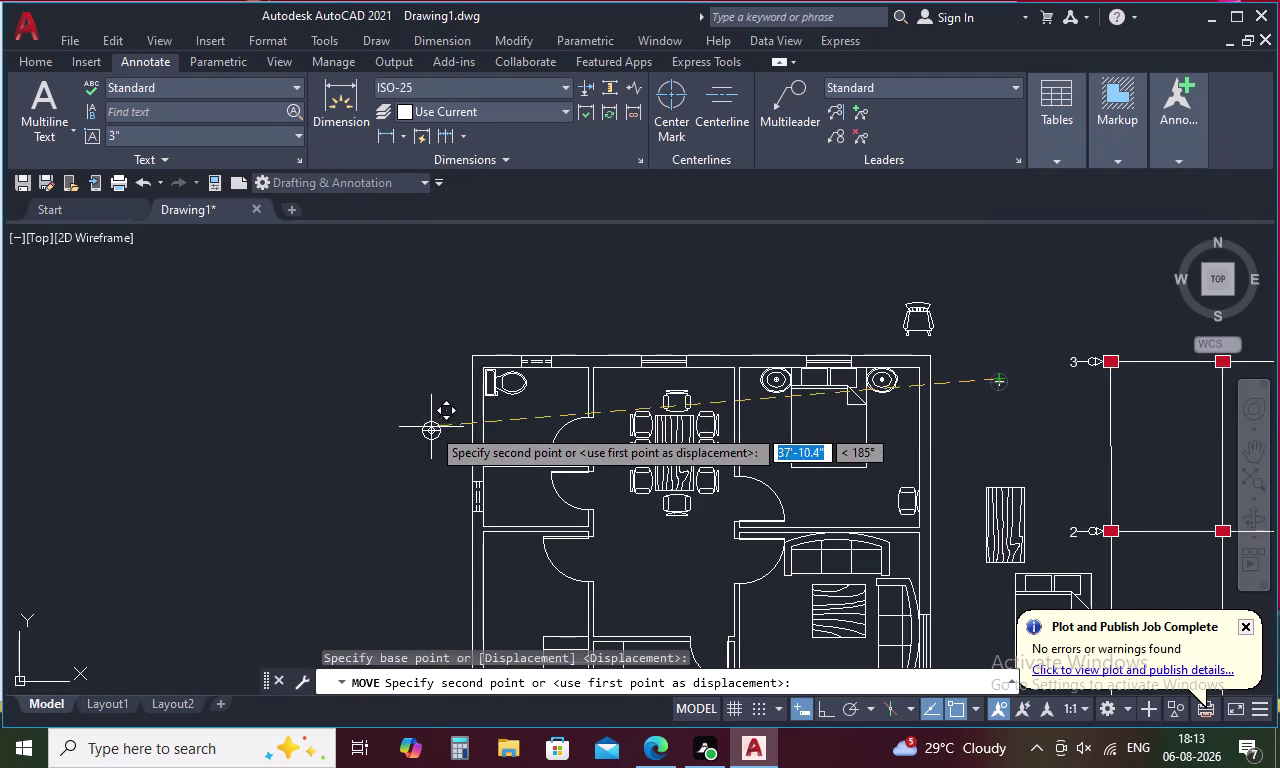
click(568, 378)
Copy the toilet straight down, with Ortho on, into the lower bathroom.
click(516, 391)
right_click(516, 391)
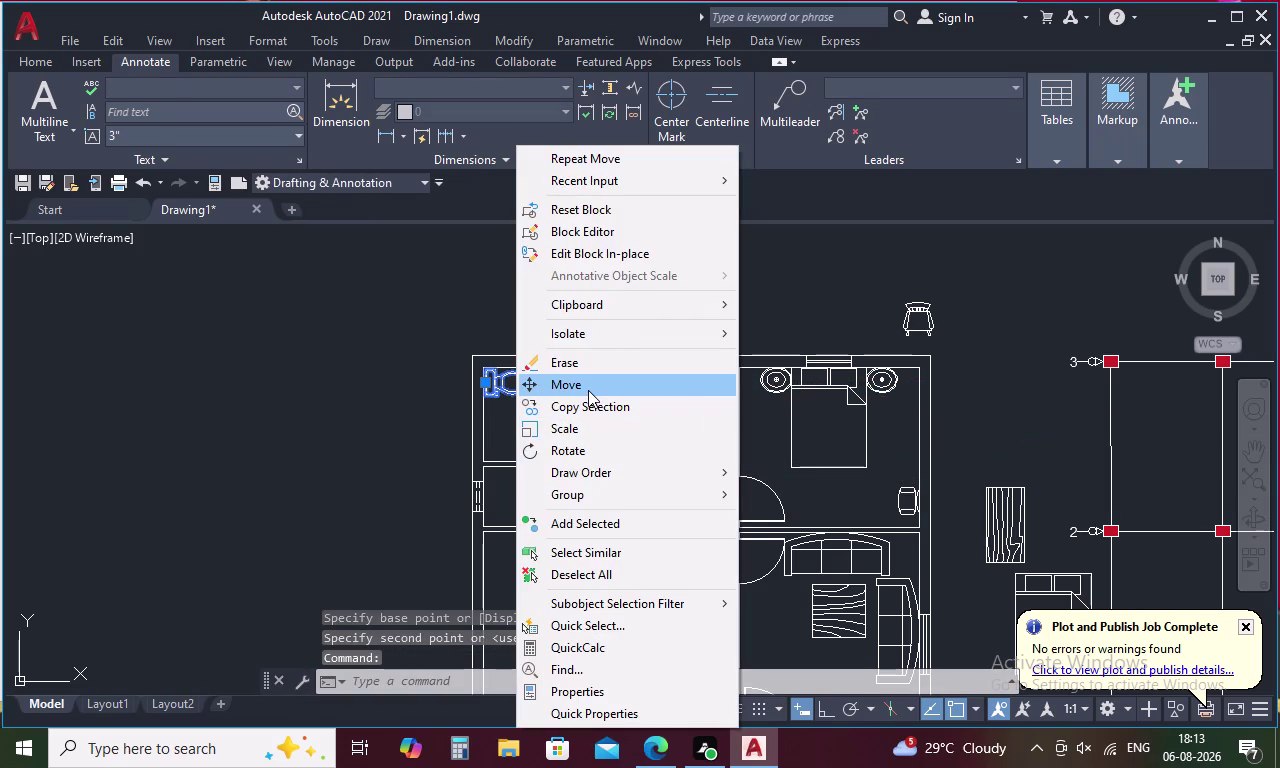
click(593, 405)
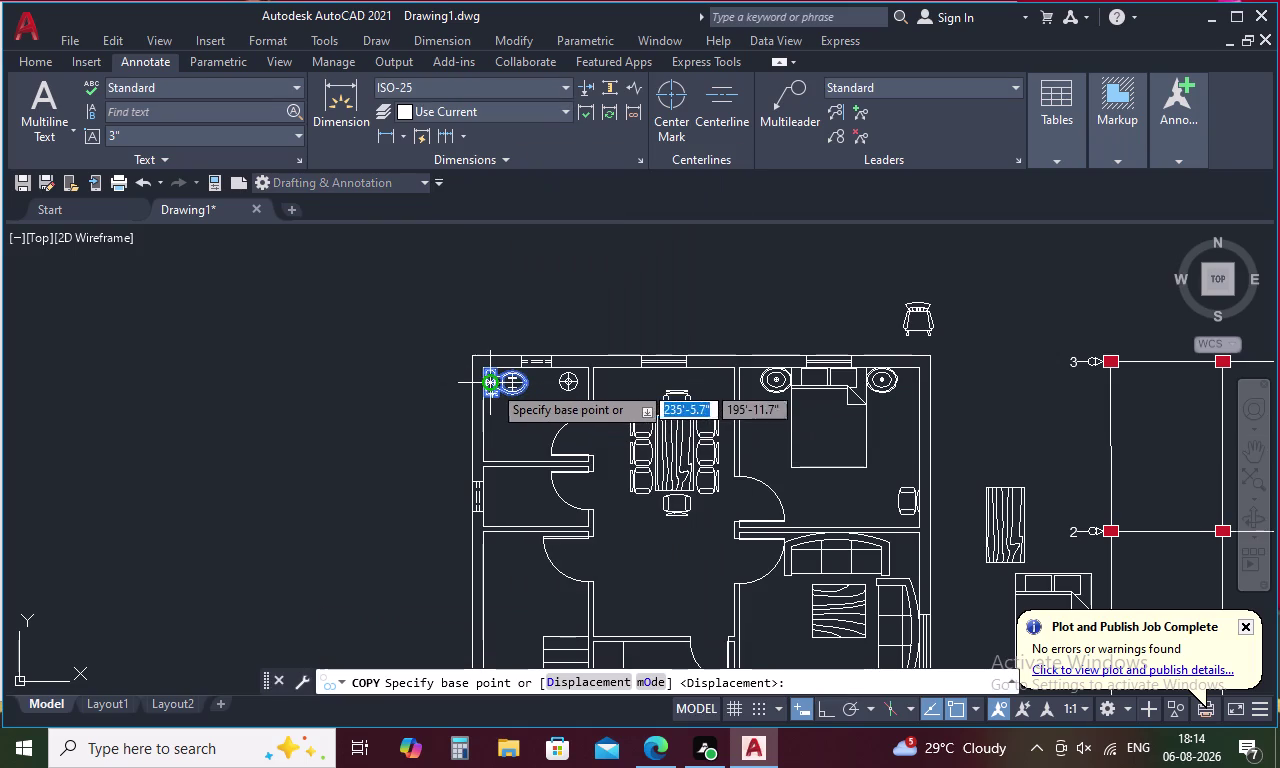
click(495, 384)
middle_drag(501, 471, 505, 426)
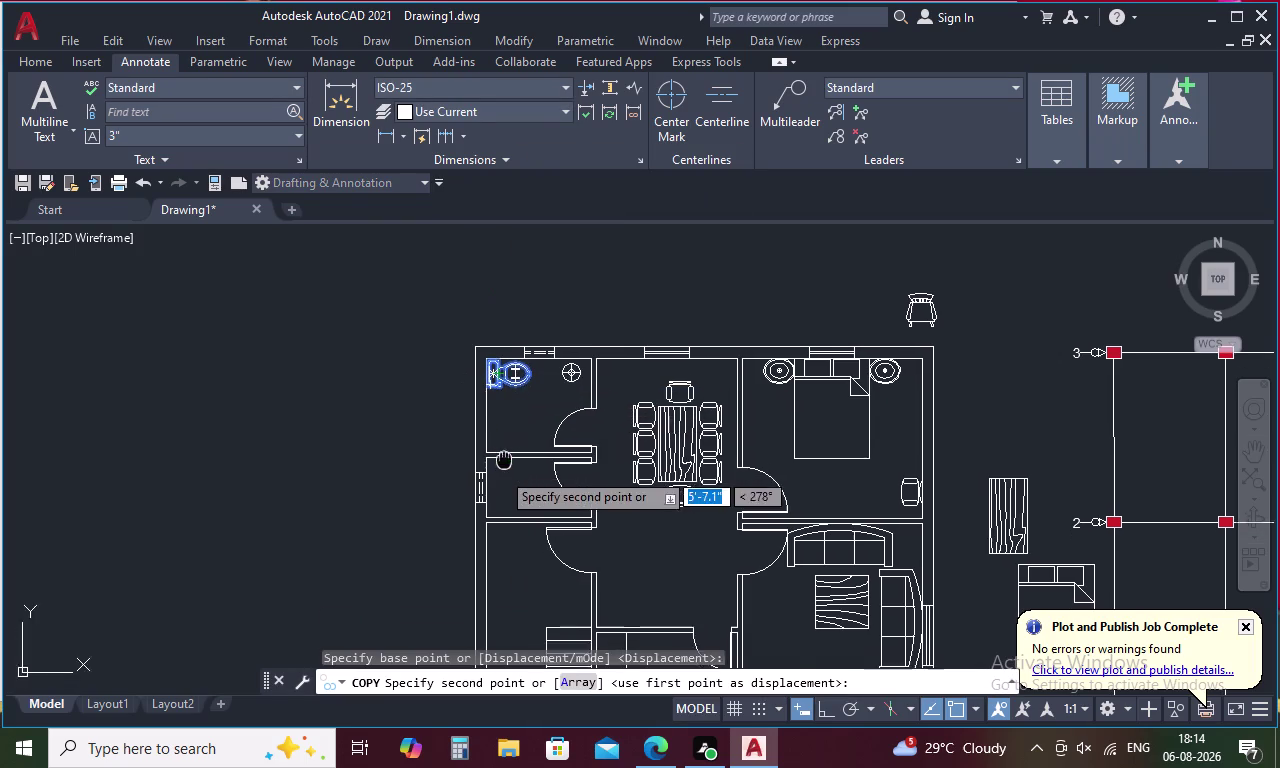
middle_drag(505, 426, 505, 419)
scroll(up, 3)
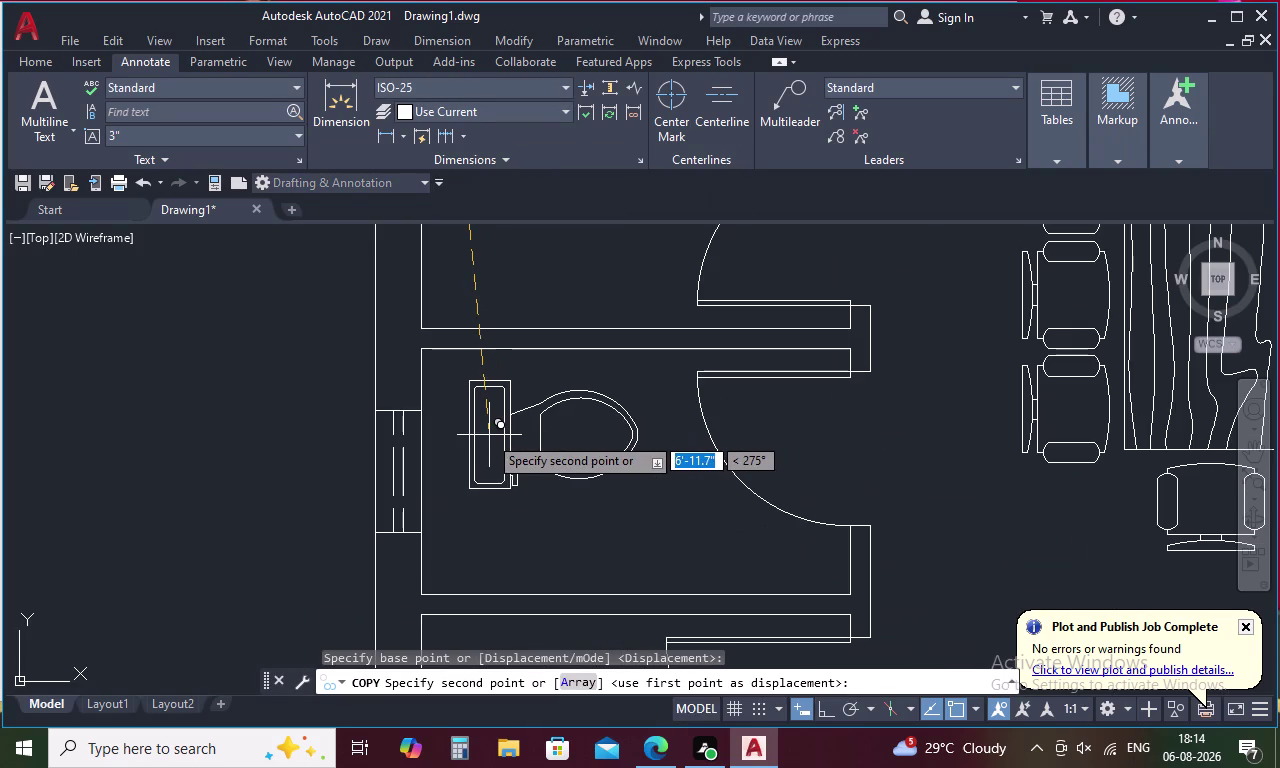
key(F8)
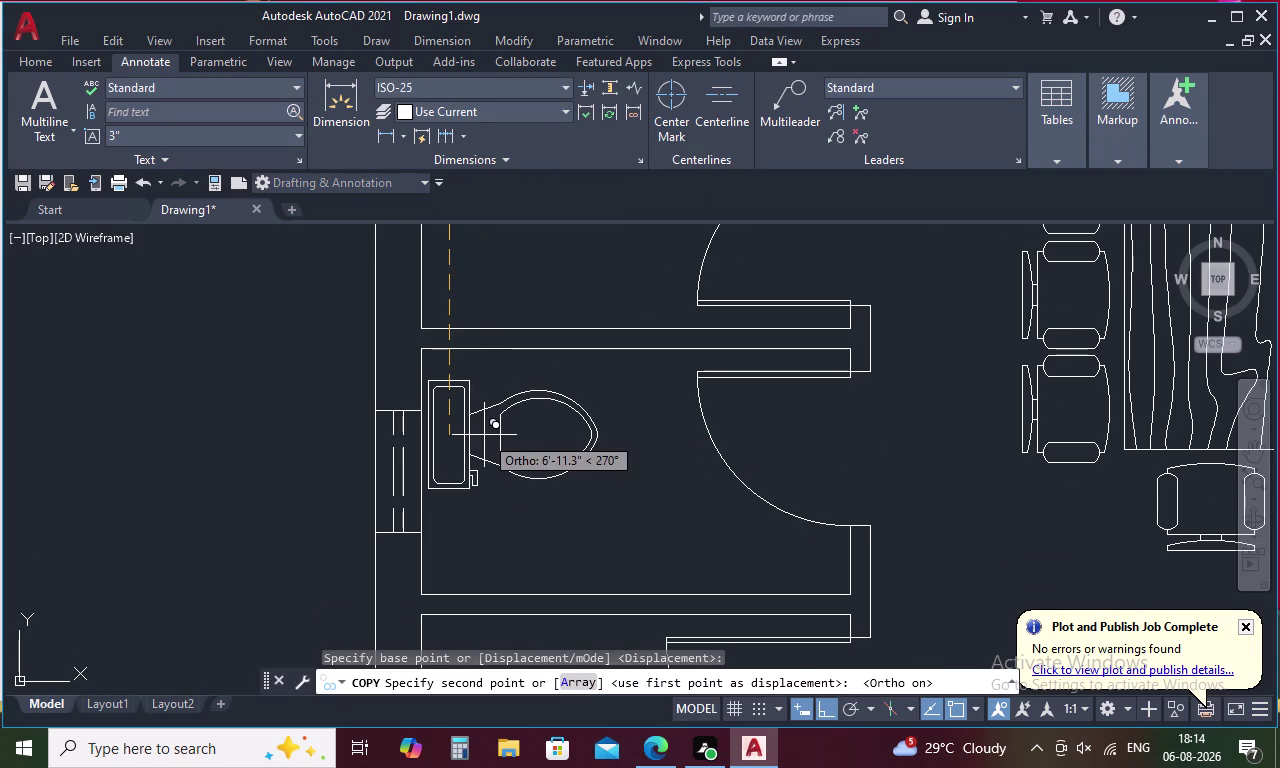
click(484, 435)
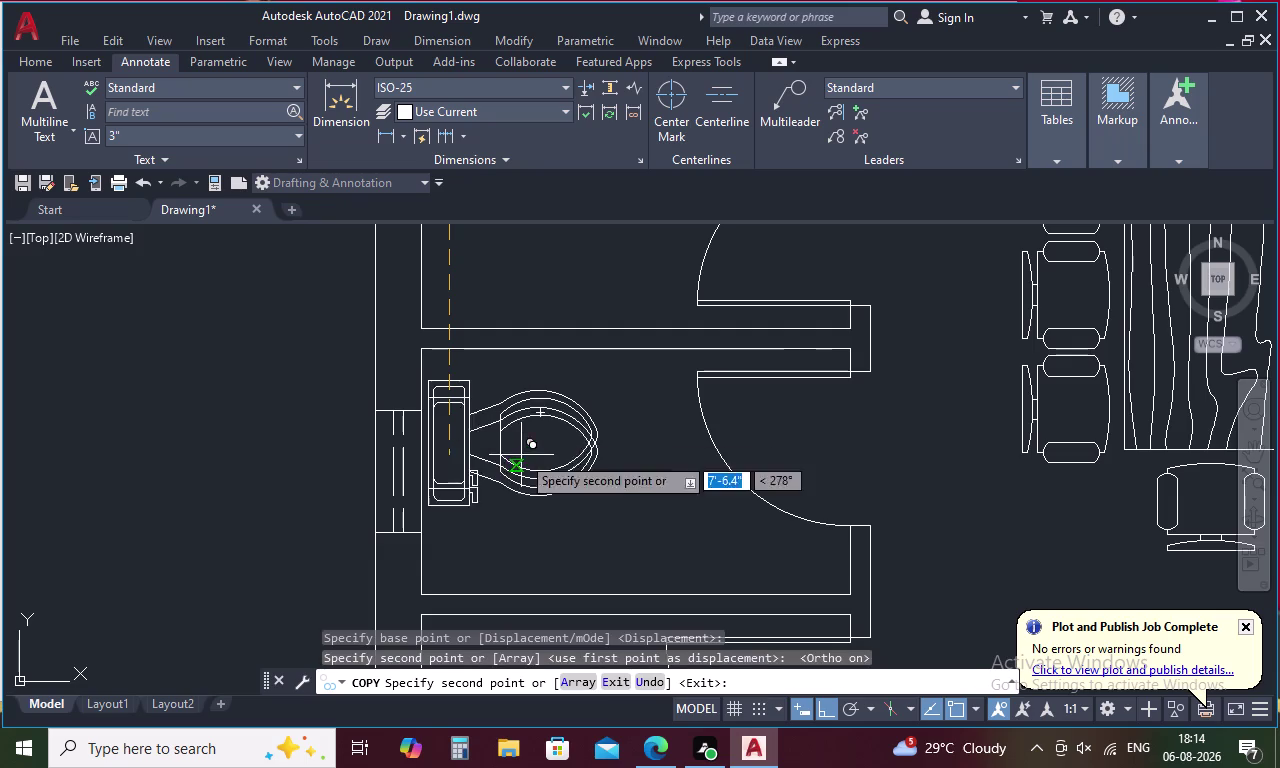
key(Escape)
scroll(down, 3)
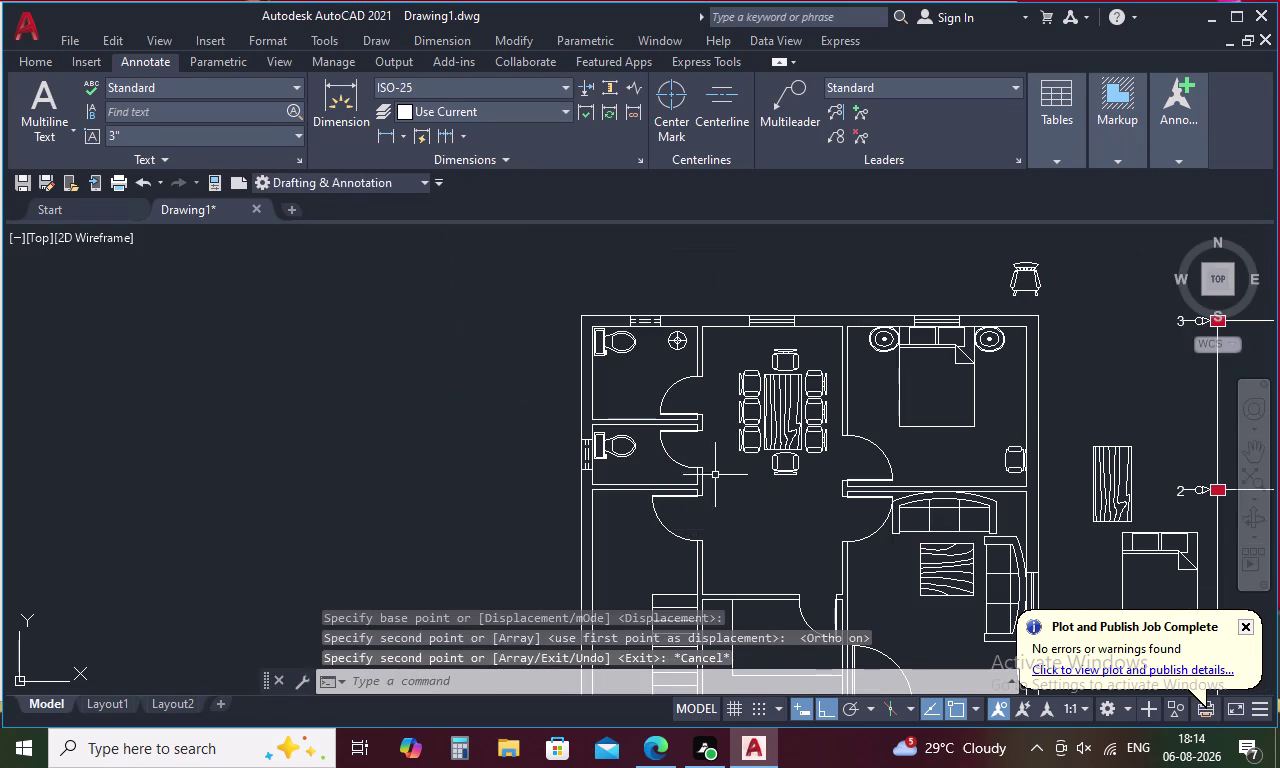
scroll(down, 3)
middle_drag(736, 493, 700, 421)
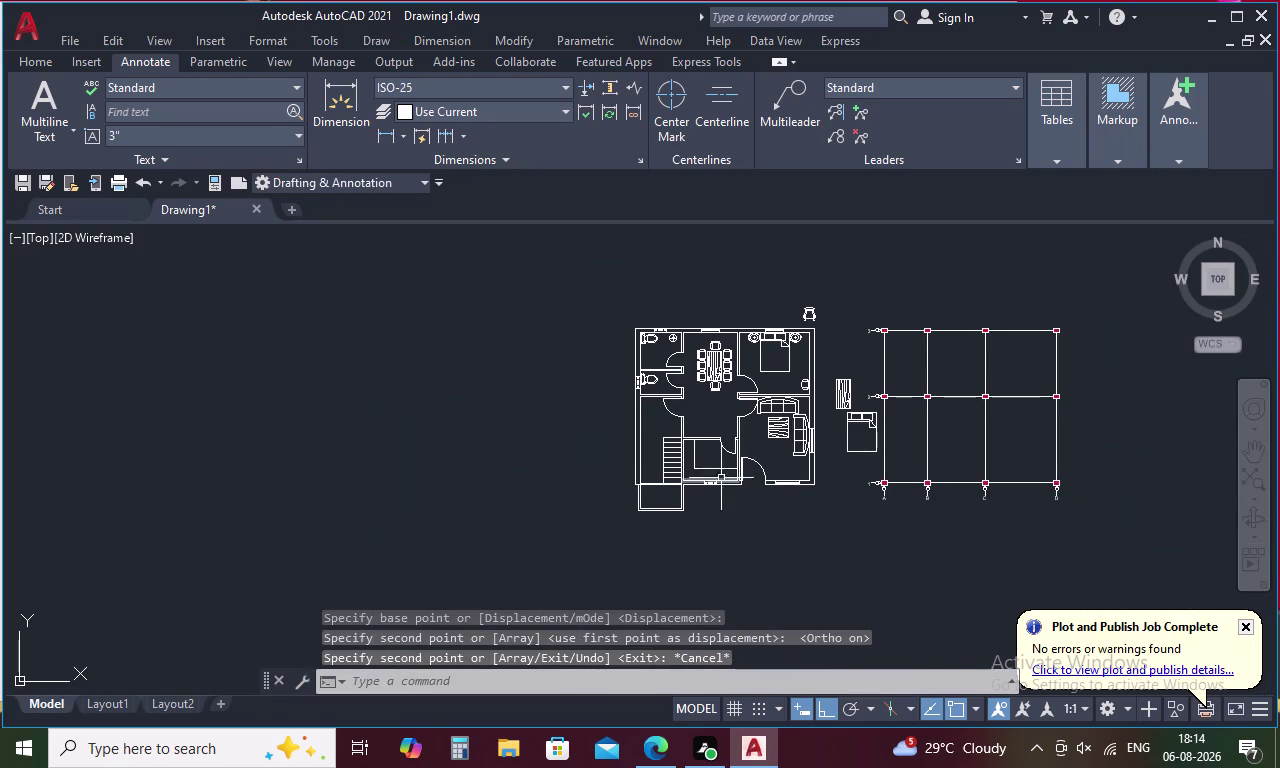
Draw a vertical divider line from the bottom wall up to the counter edge.
scroll(up, 3)
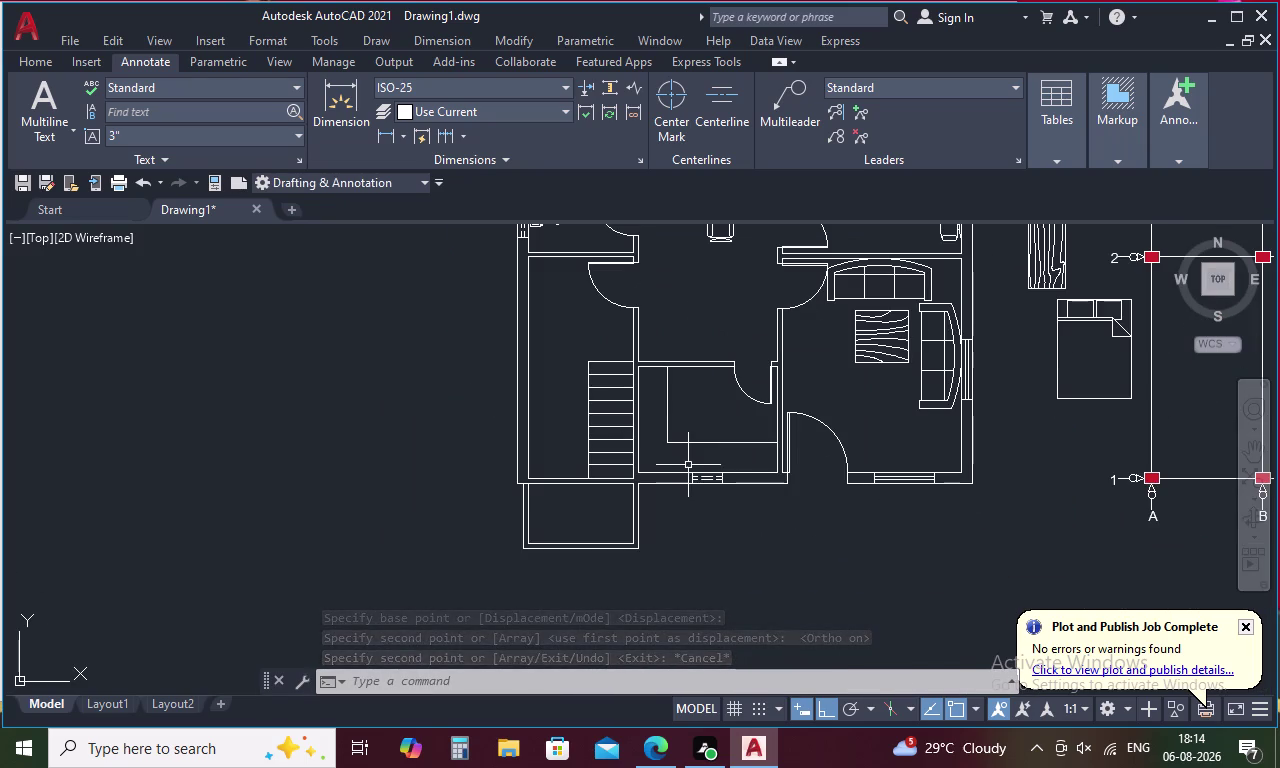
text(L)
key(space)
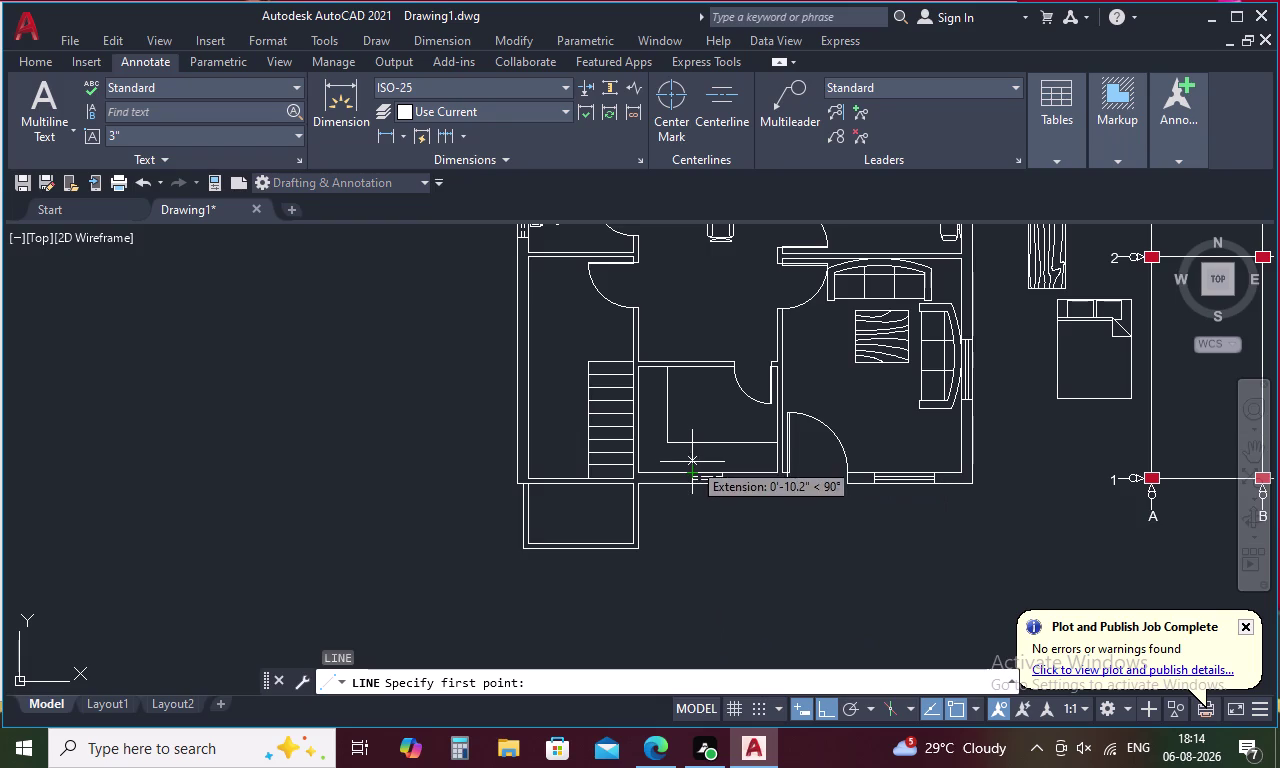
scroll(up, 3)
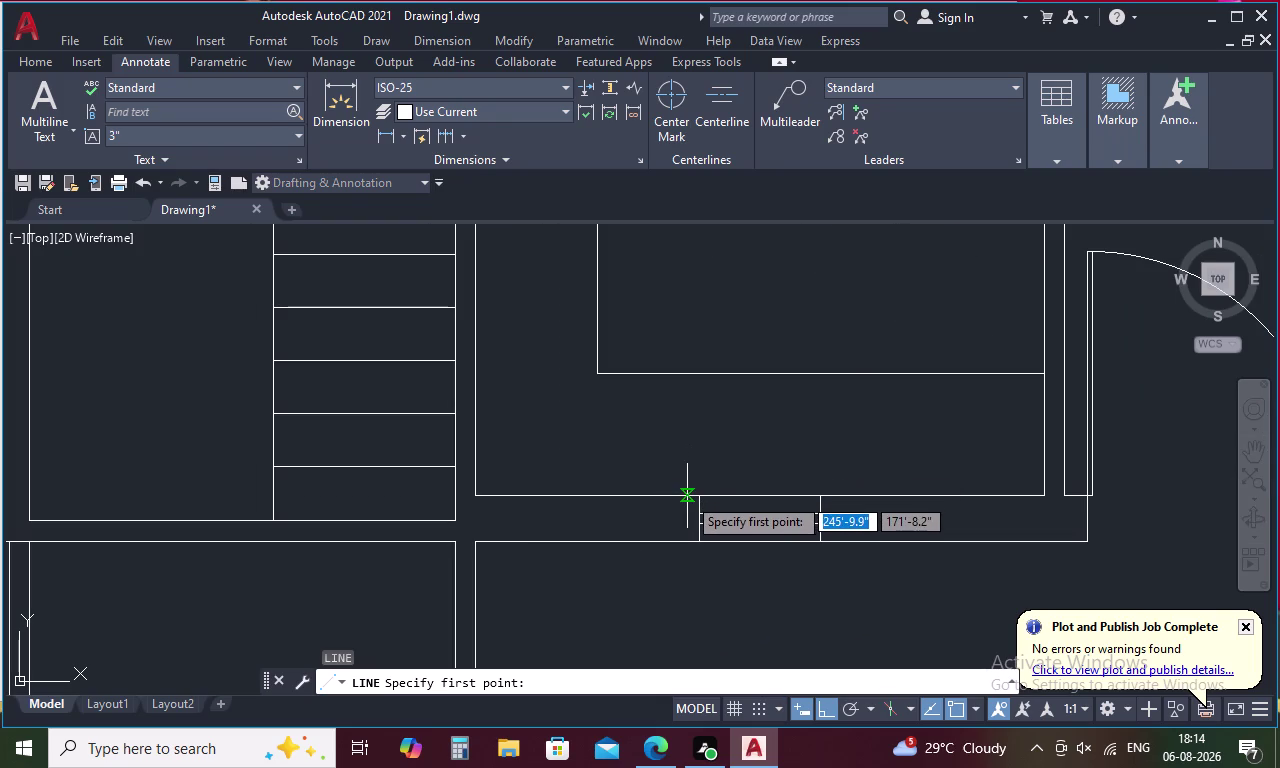
click(687, 496)
click(688, 374)
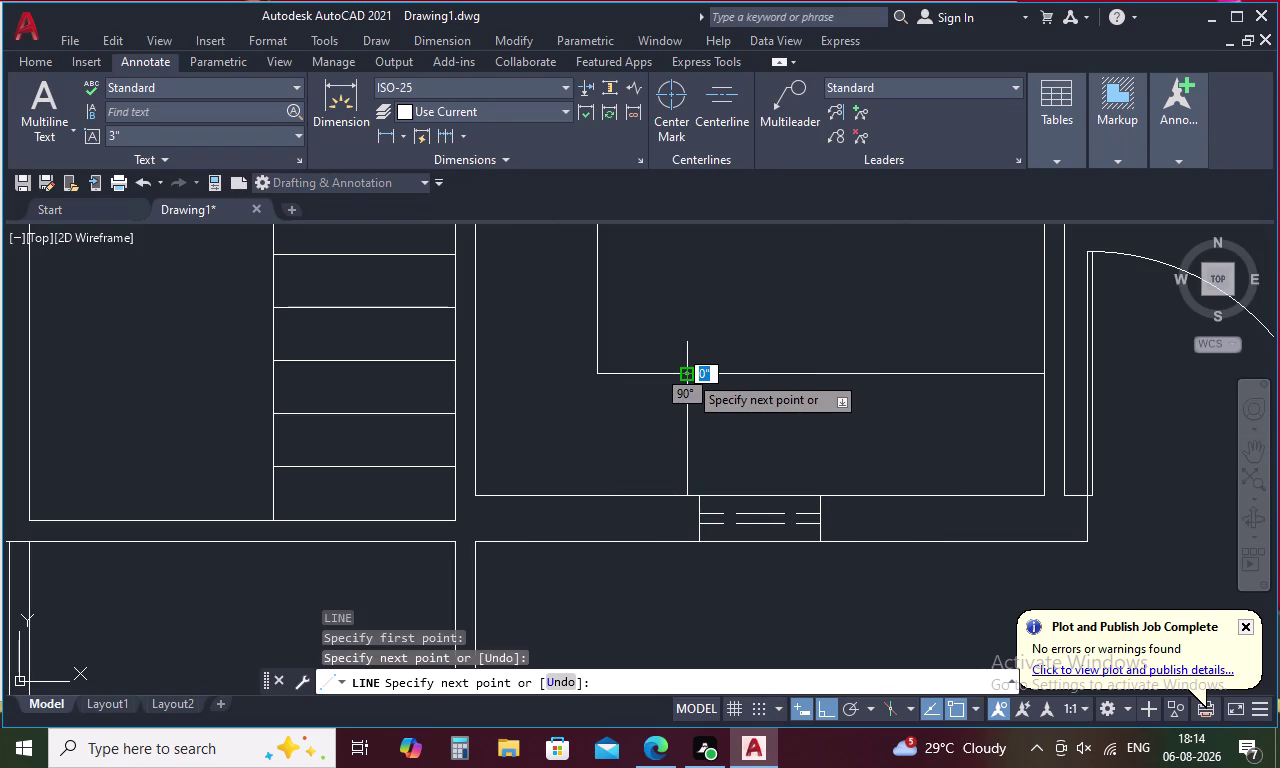
key(space)
Draw a second vertical divider further right, also reaching the counter edge.
key(space)
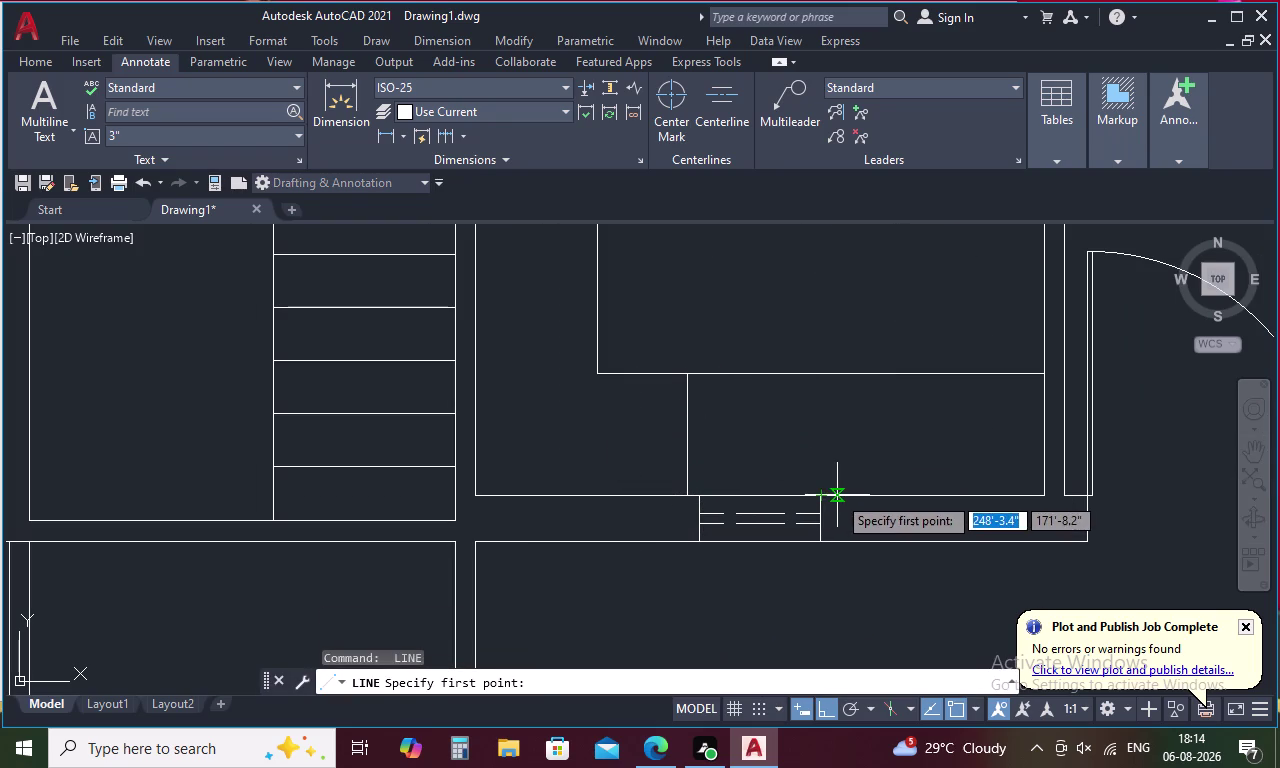
click(837, 495)
click(837, 377)
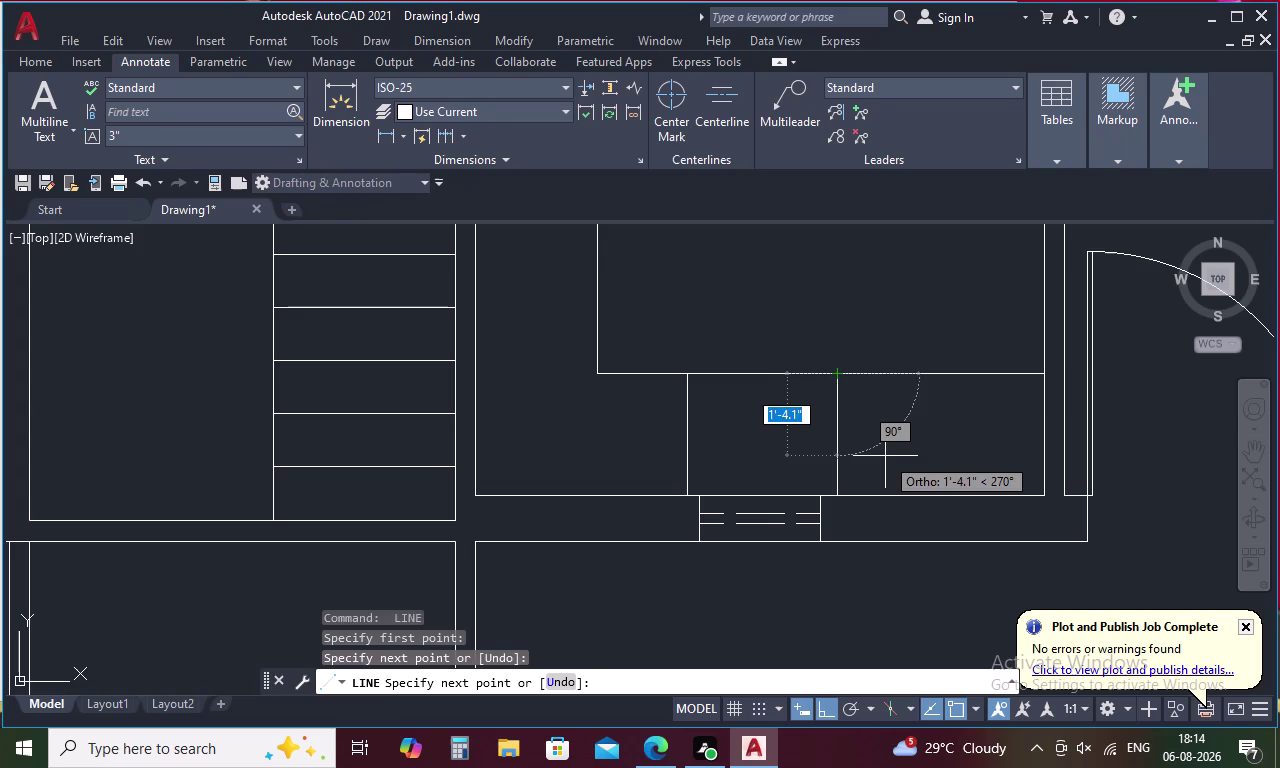
key(Escape)
text(C)
key(space)
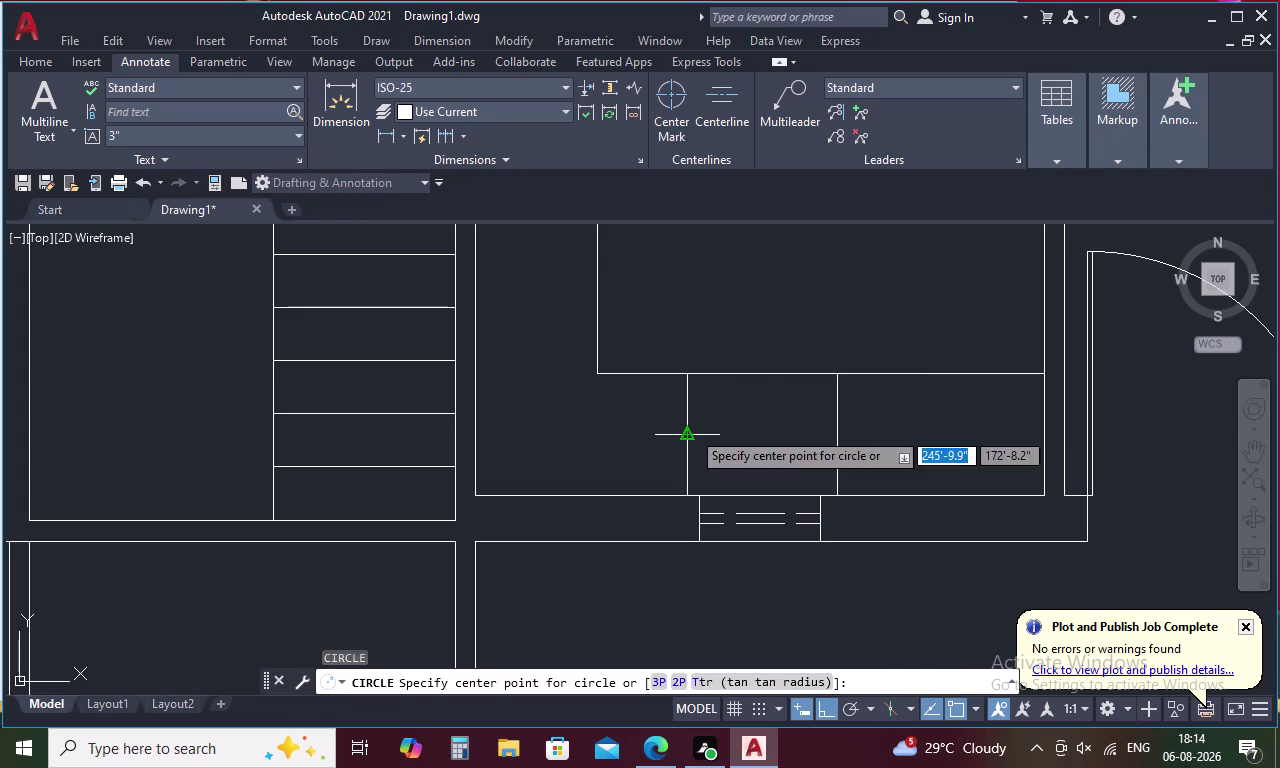
Draw a small circle in the counter bay and mirror it about the bay's centre line, keeping the original.
click(719, 432)
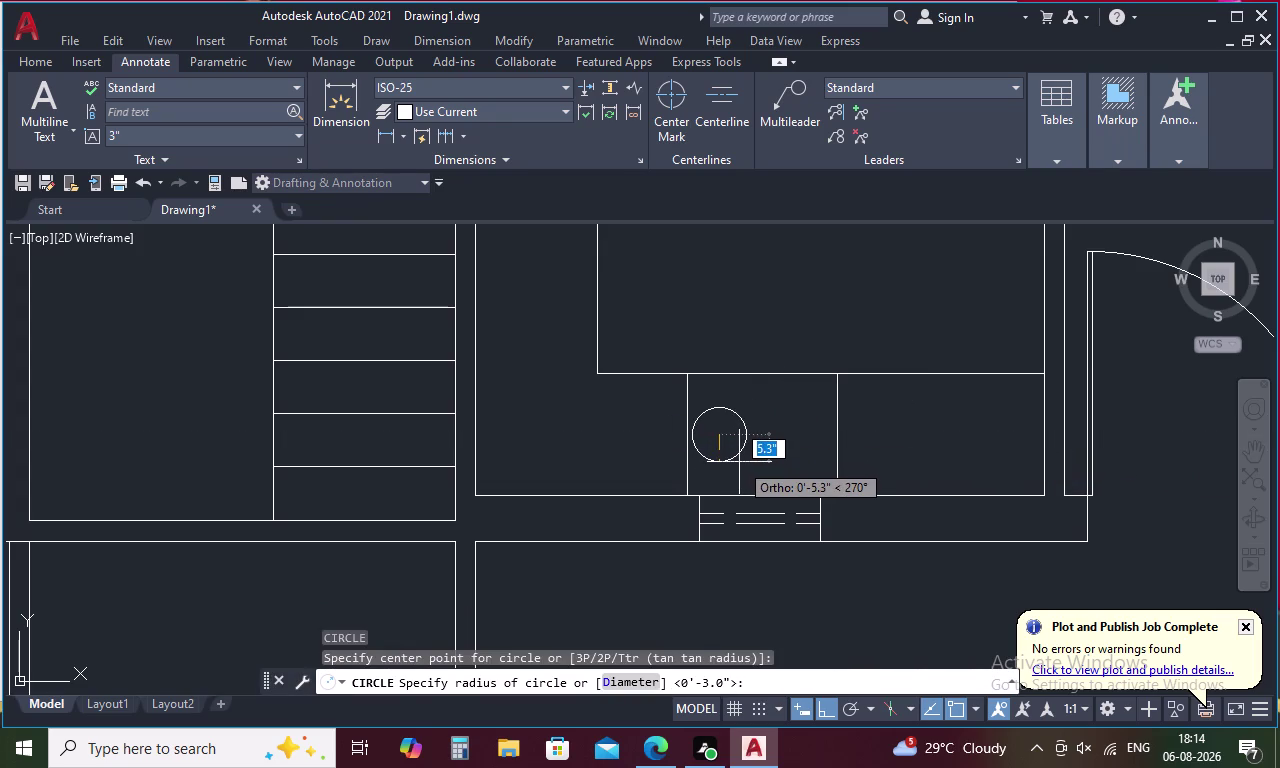
key(space)
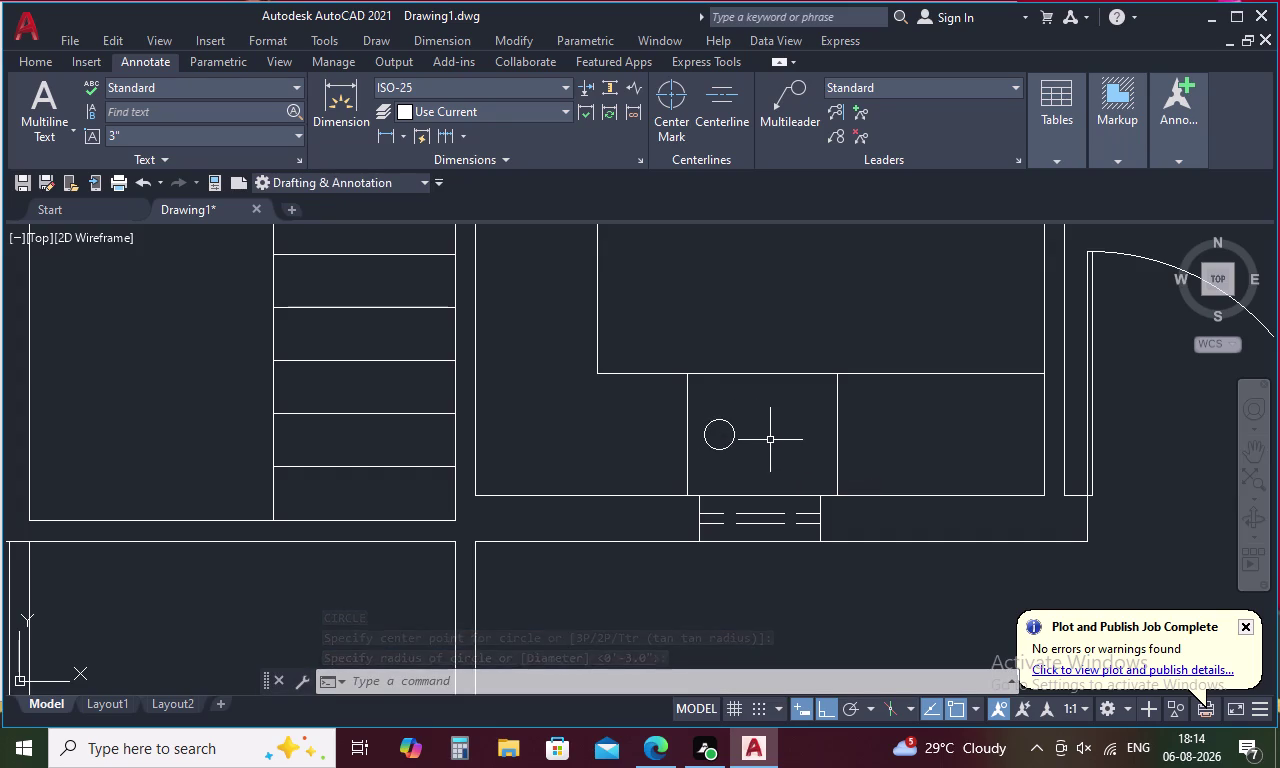
key(m)
key(i)
key(space)
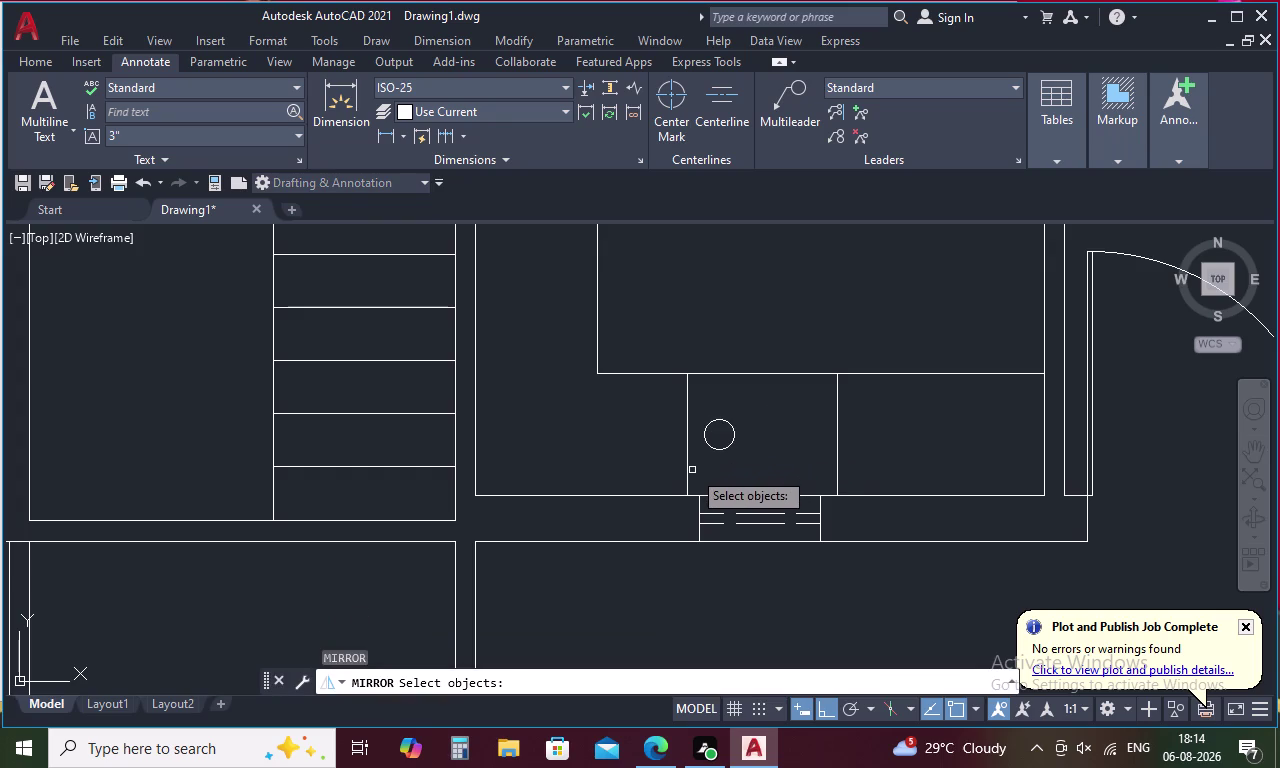
click(724, 448)
right_click(740, 451)
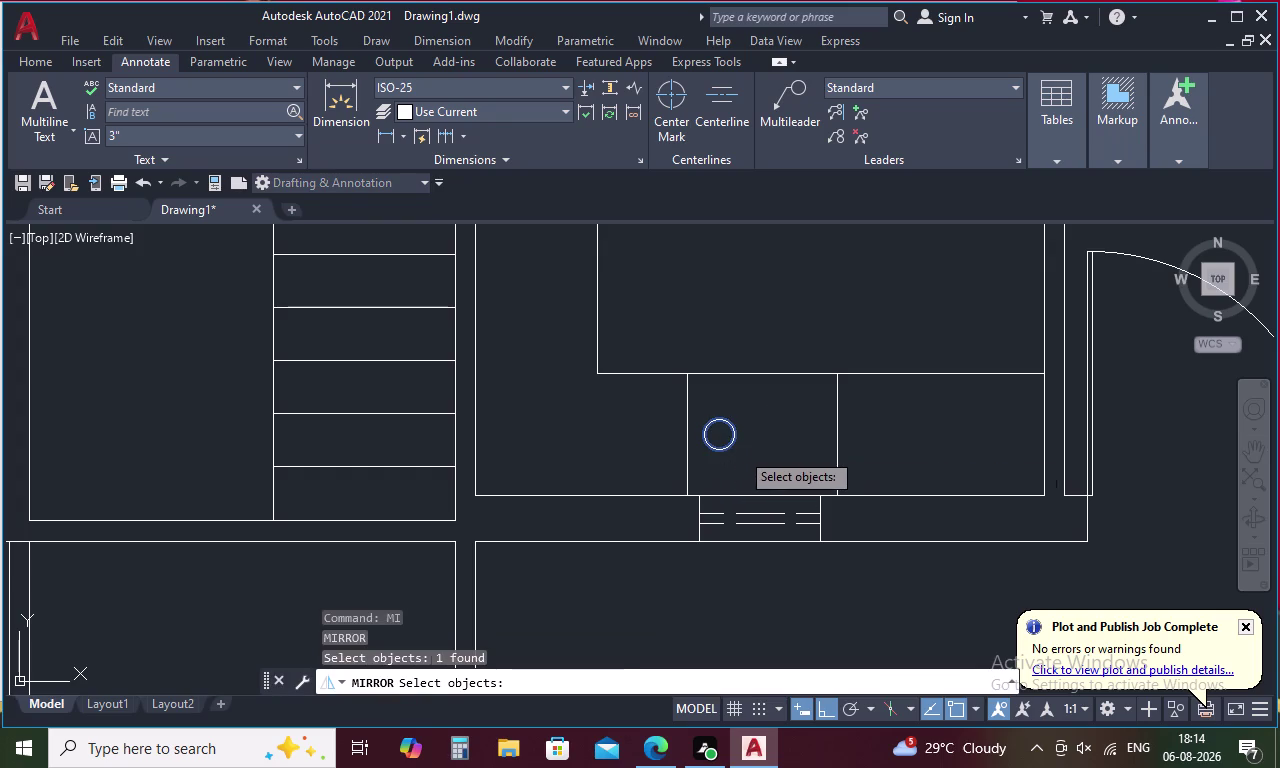
click(764, 497)
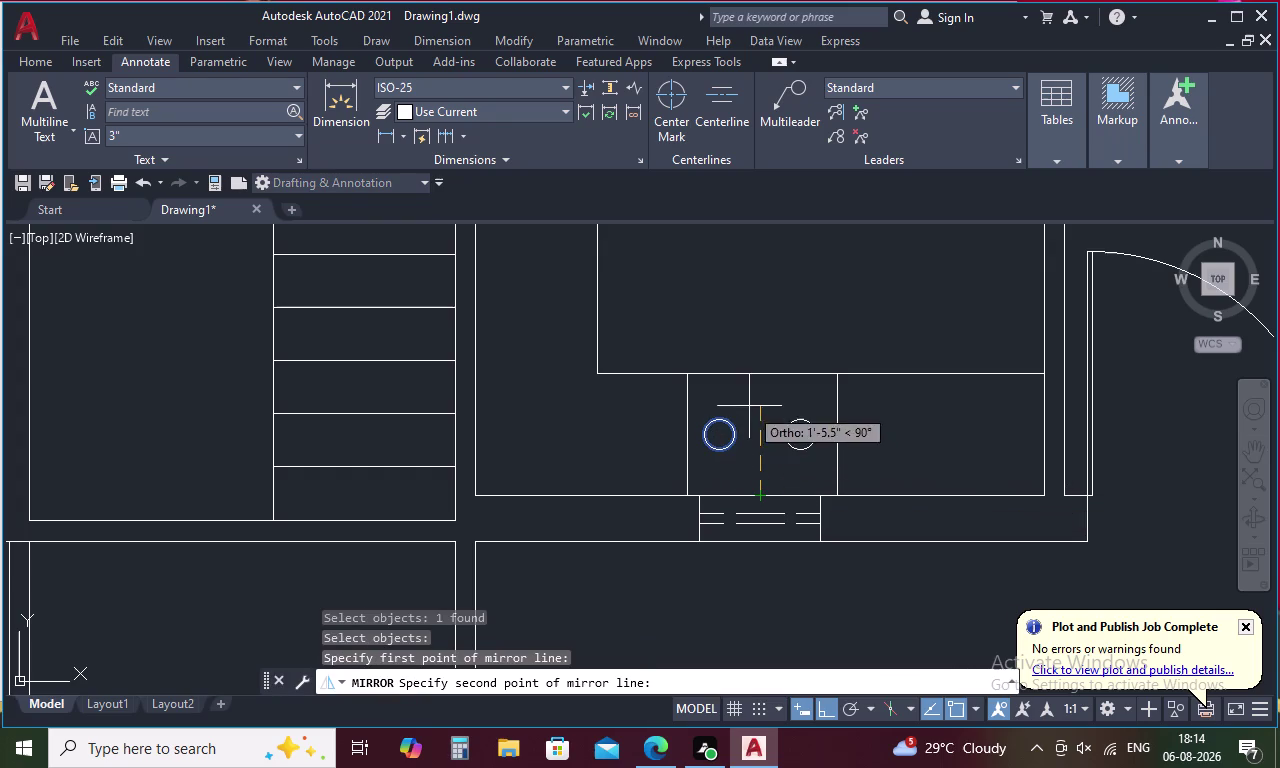
click(759, 370)
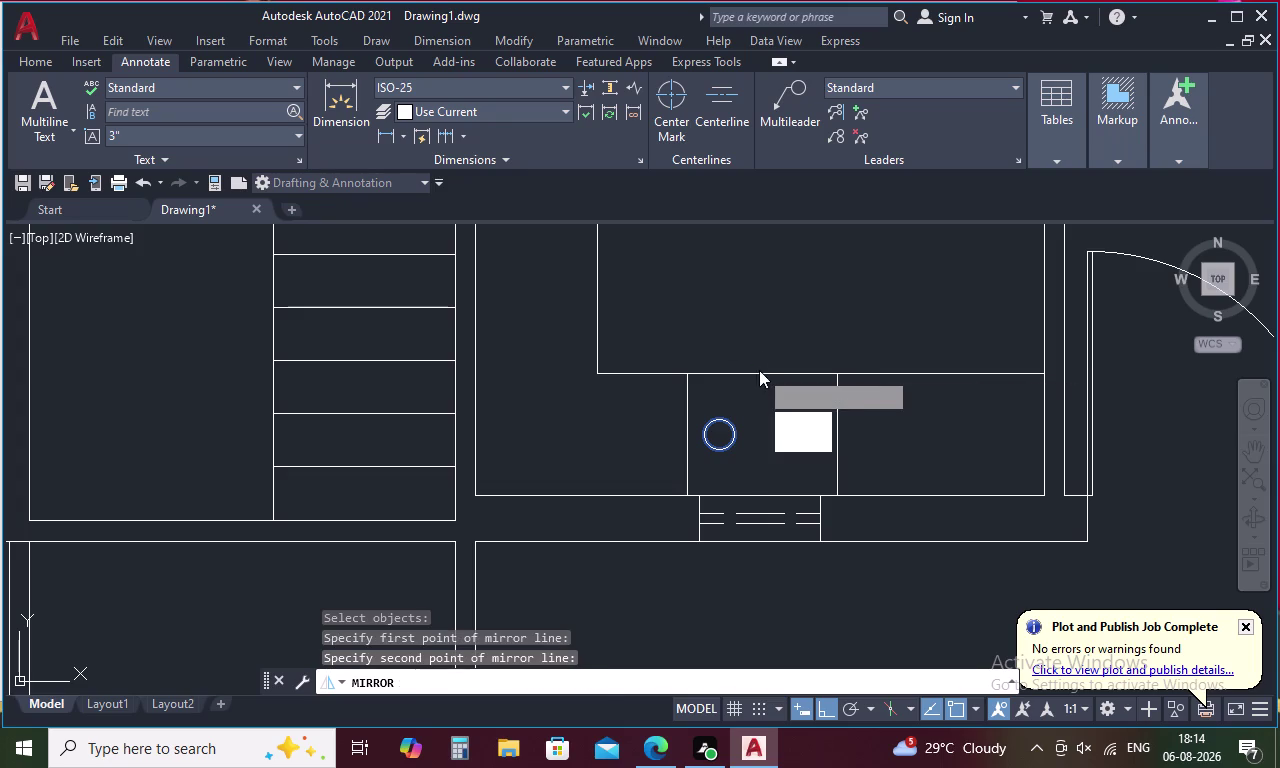
drag(820, 435, 758, 370)
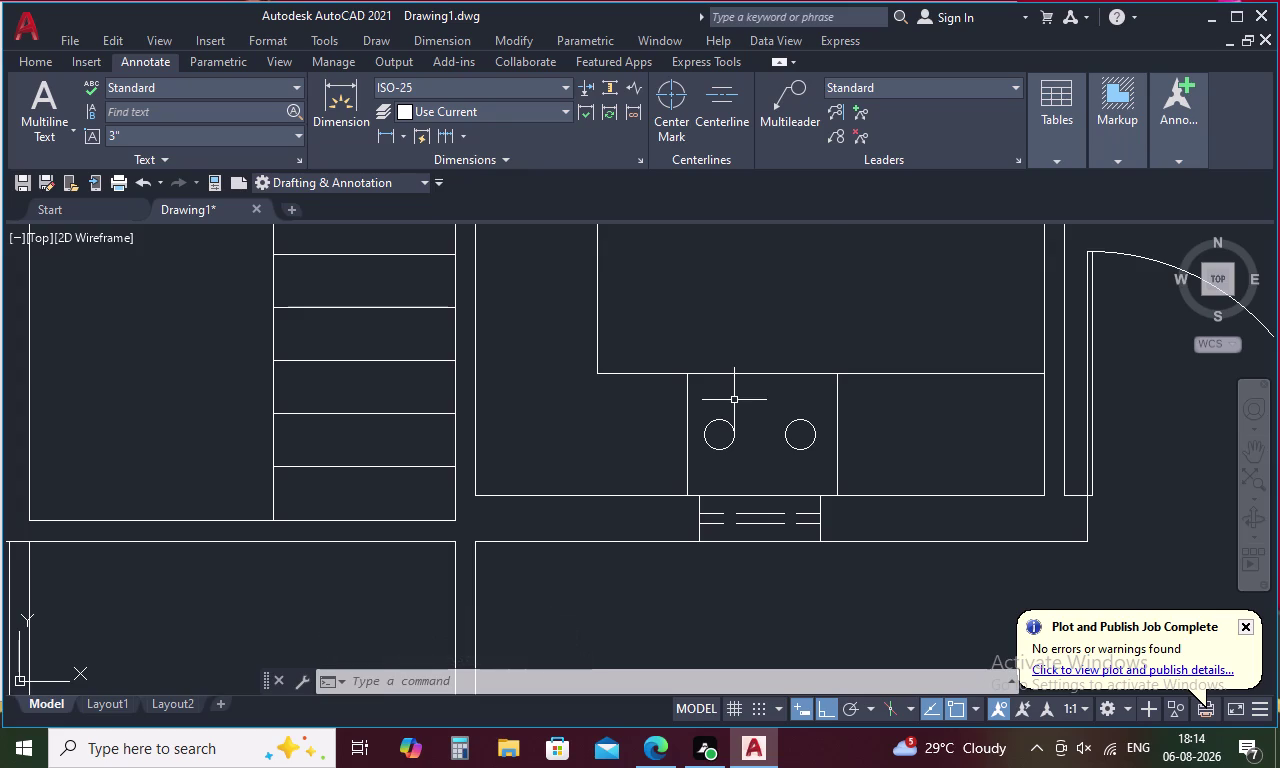
scroll(down, 3)
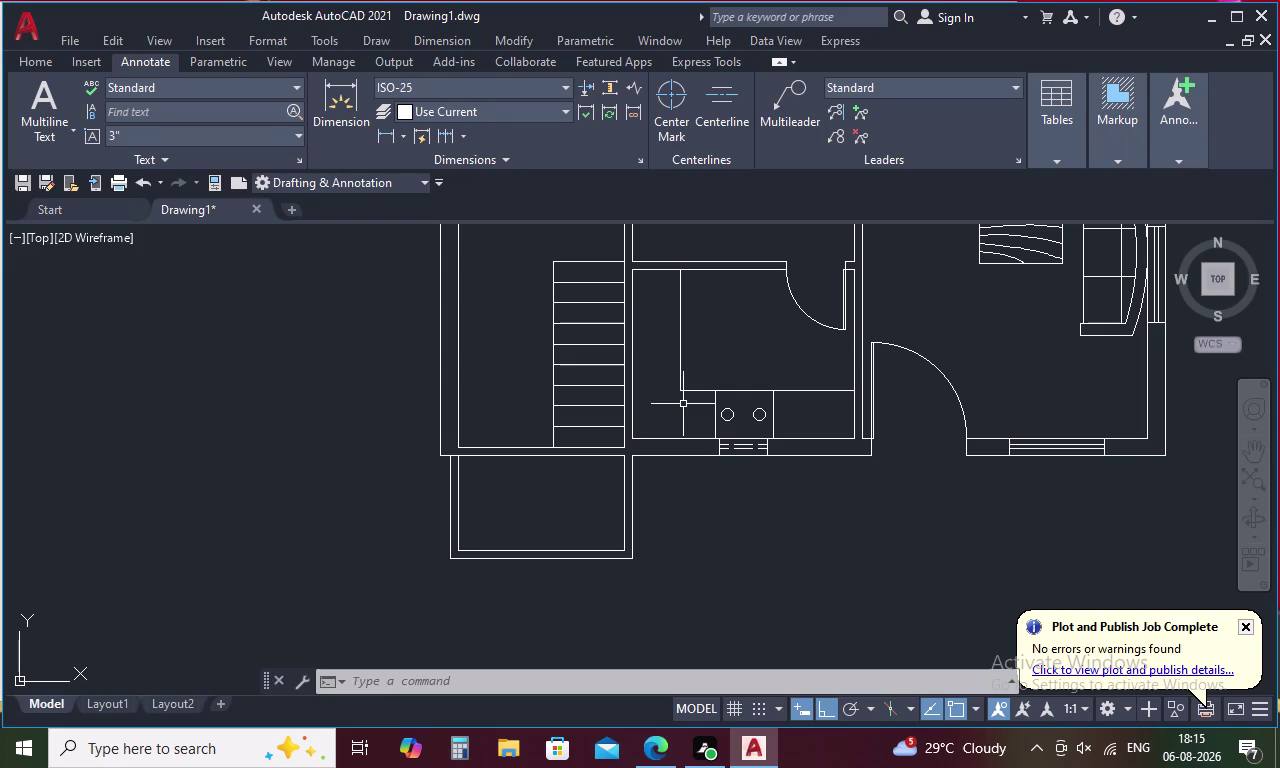
Draw the counter edge from the right wall across and down to the bottom wall.
text(L)
key(space)
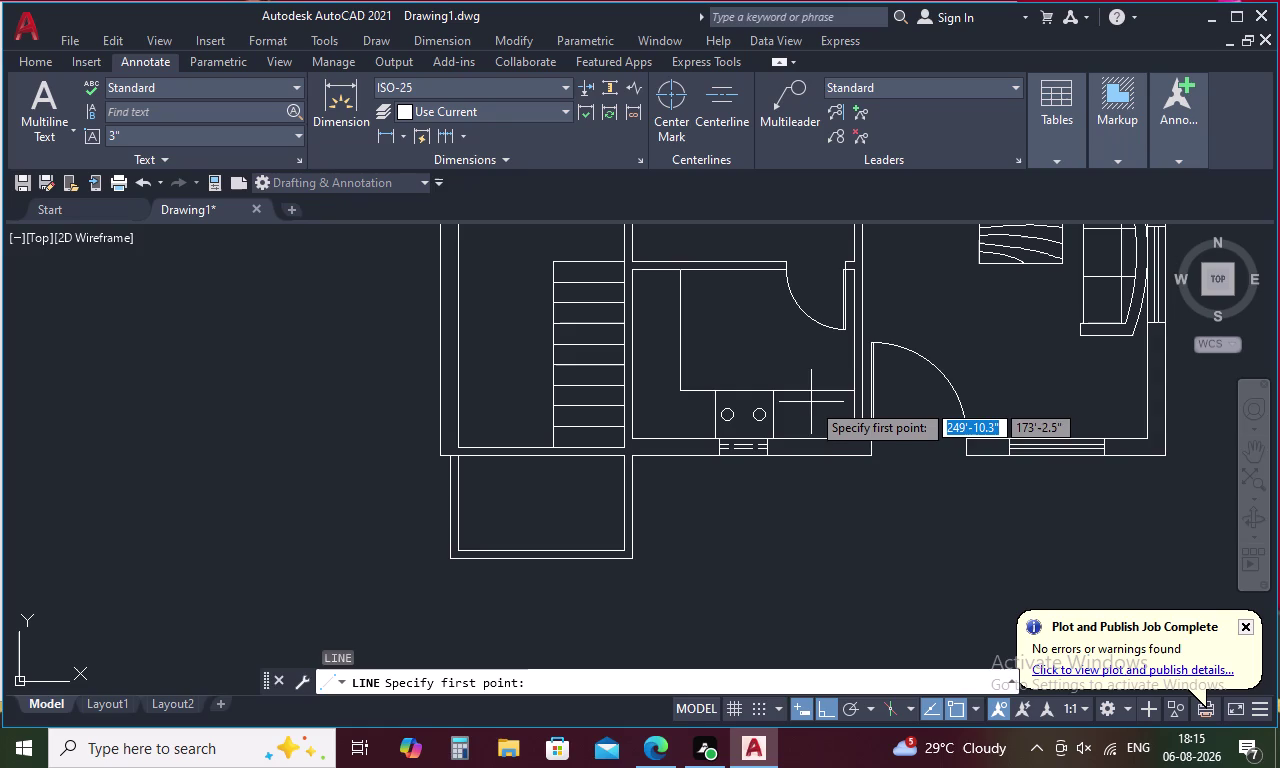
scroll(up, 3)
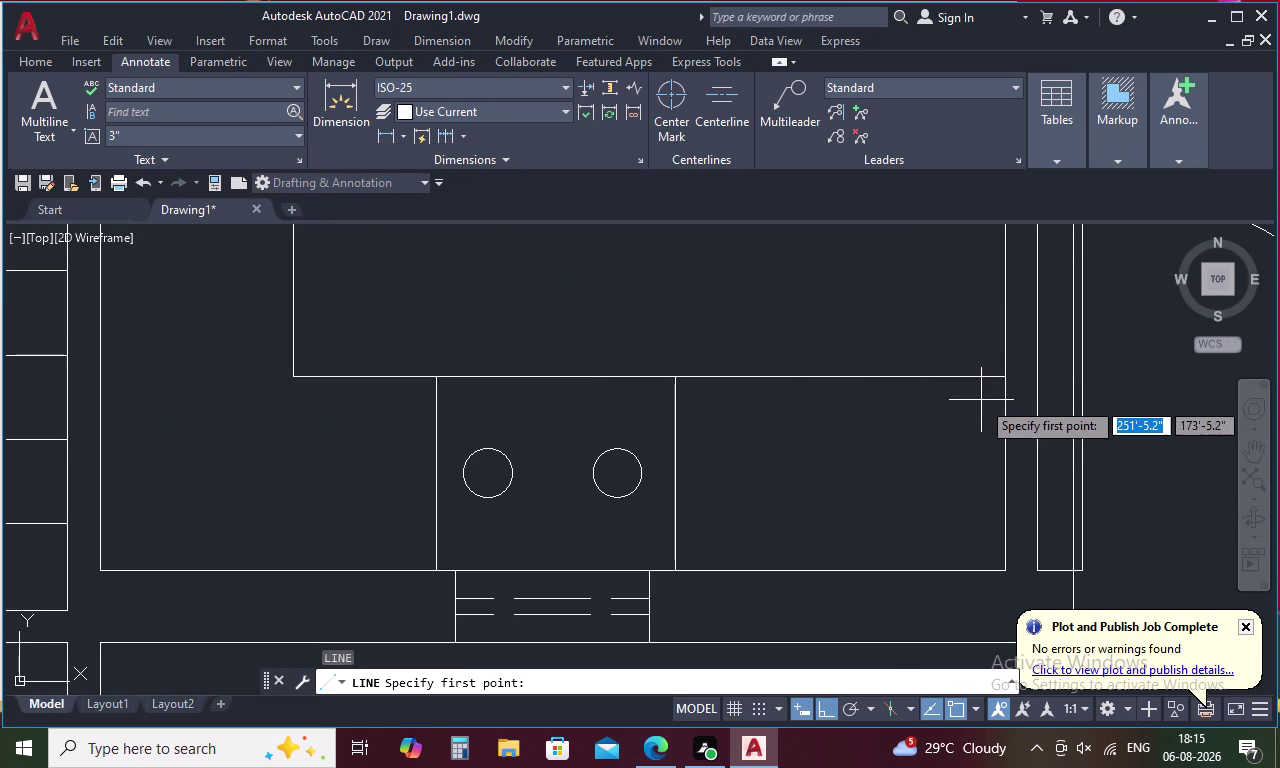
click(1004, 385)
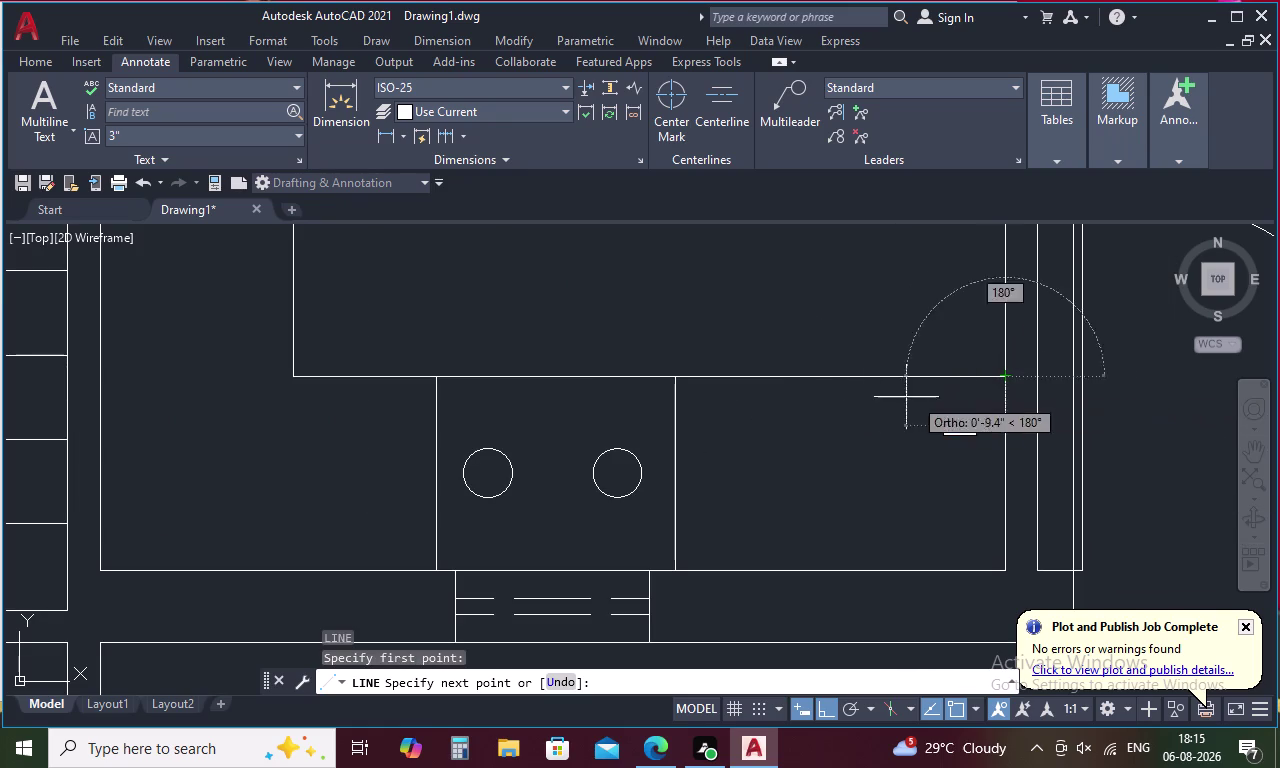
key(Escape)
key(space)
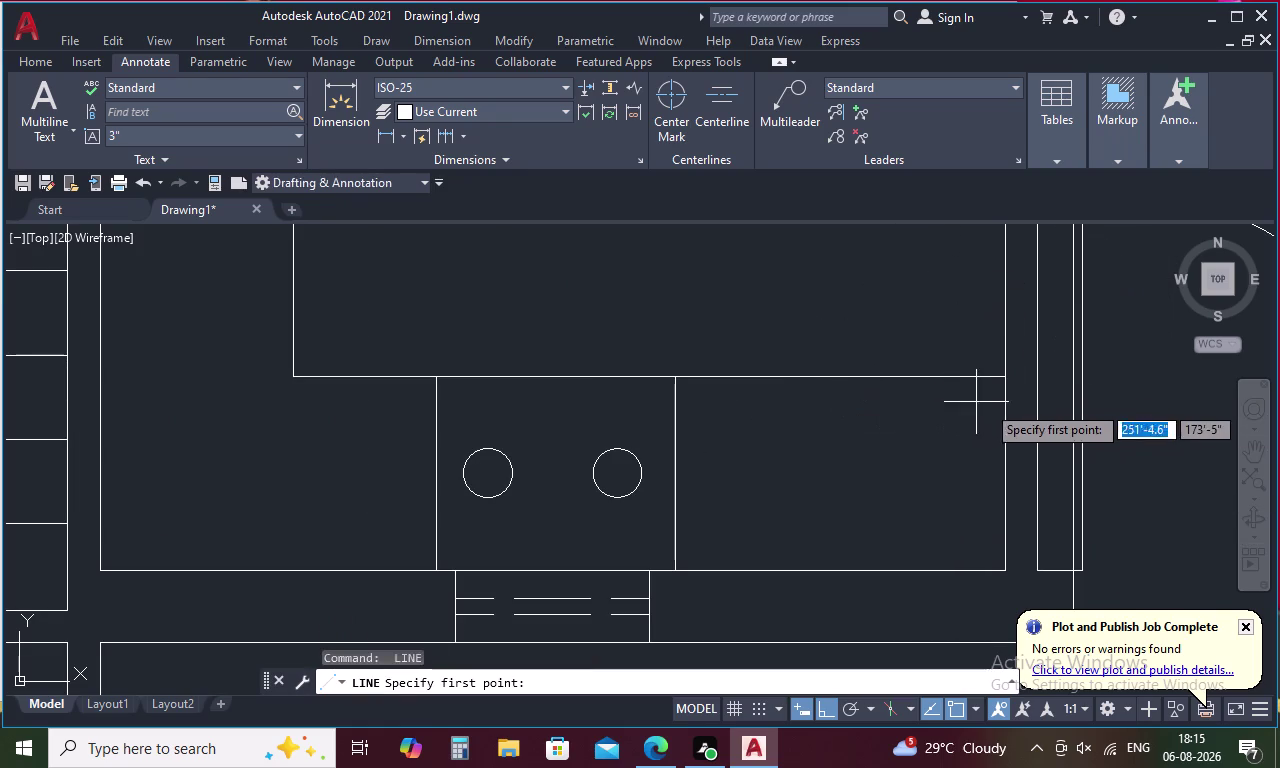
click(1005, 392)
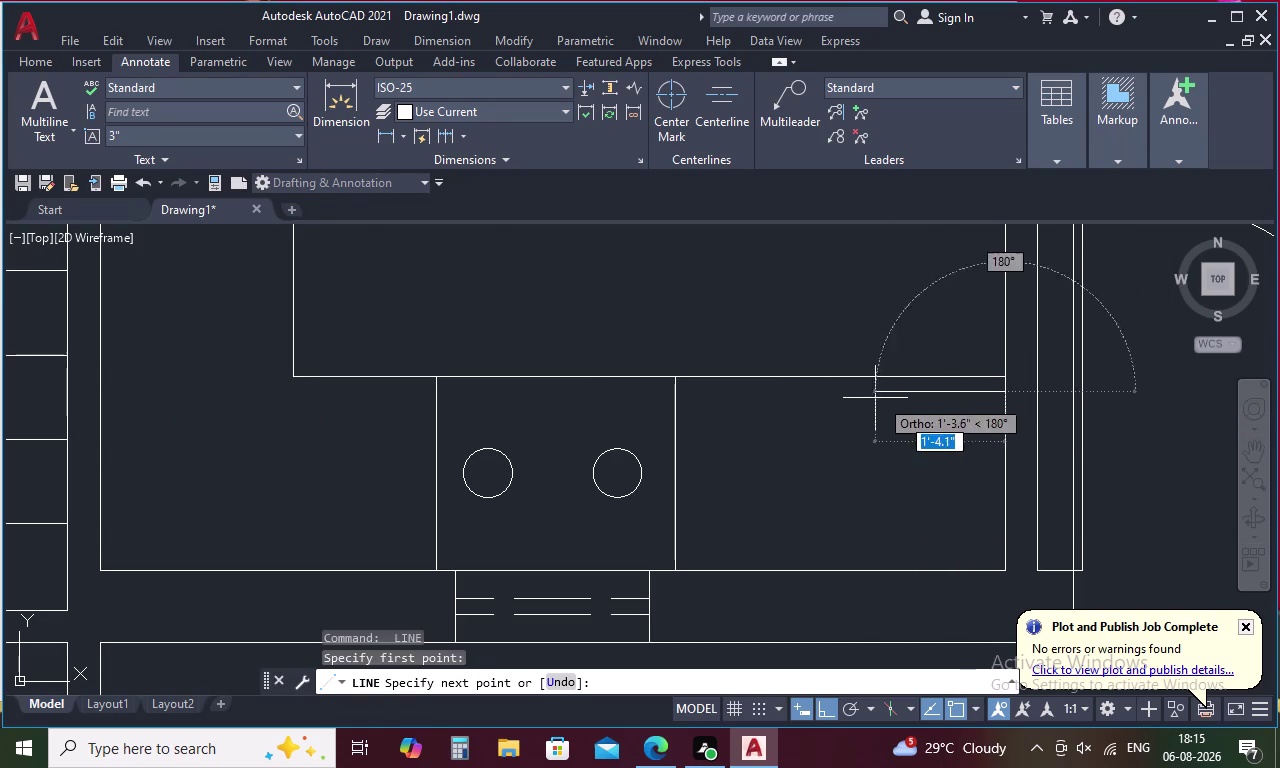
click(765, 401)
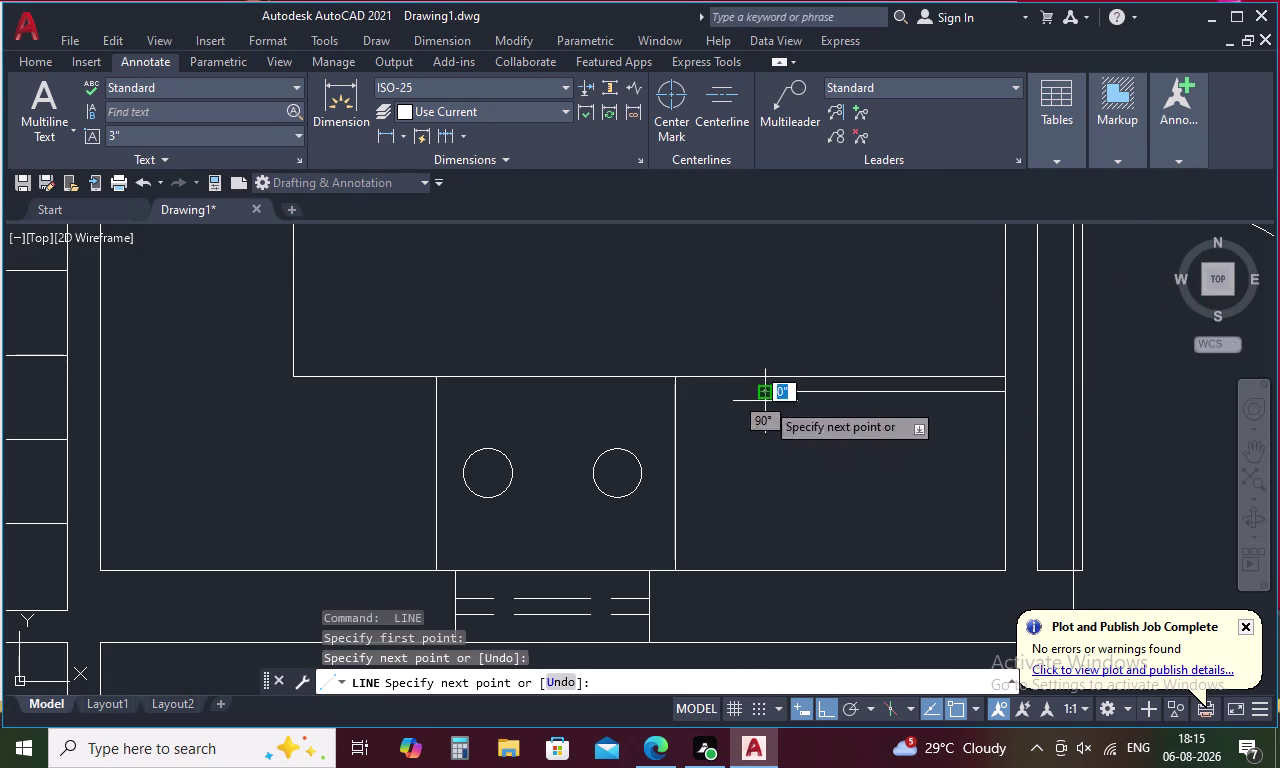
click(763, 569)
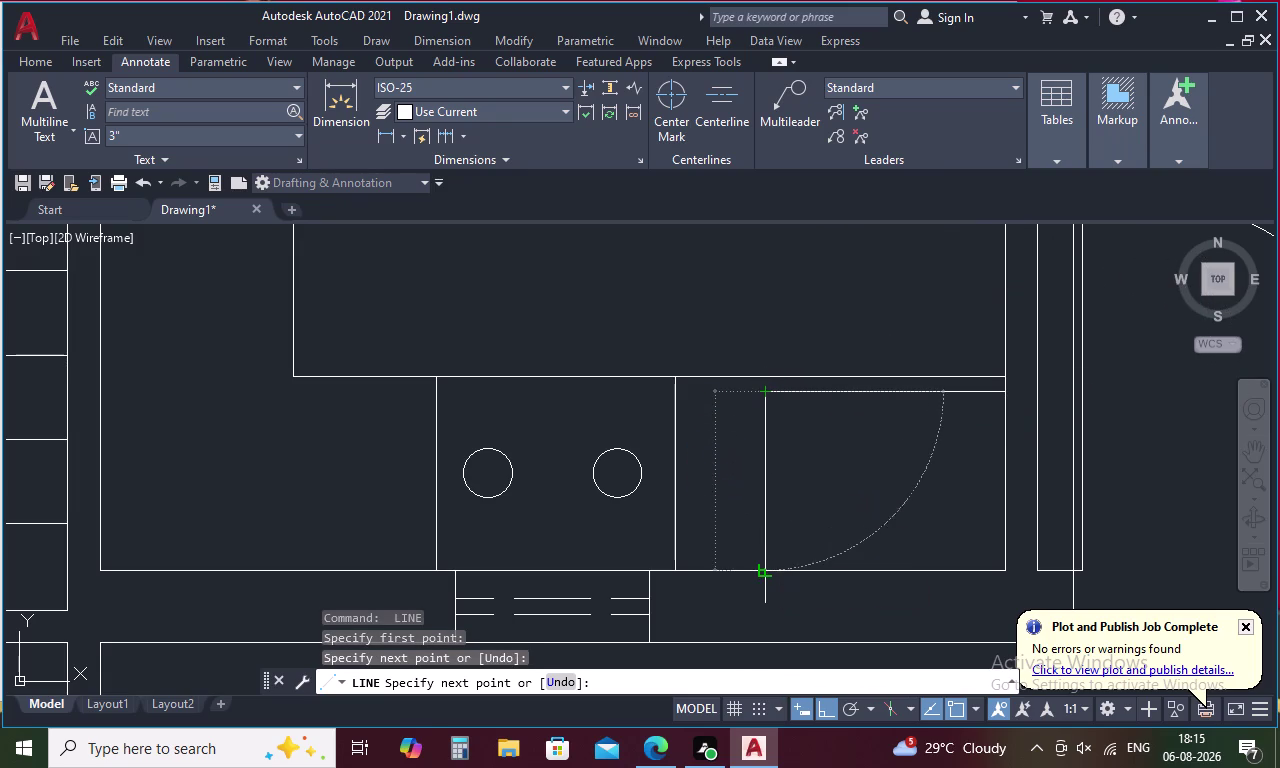
key(Escape)
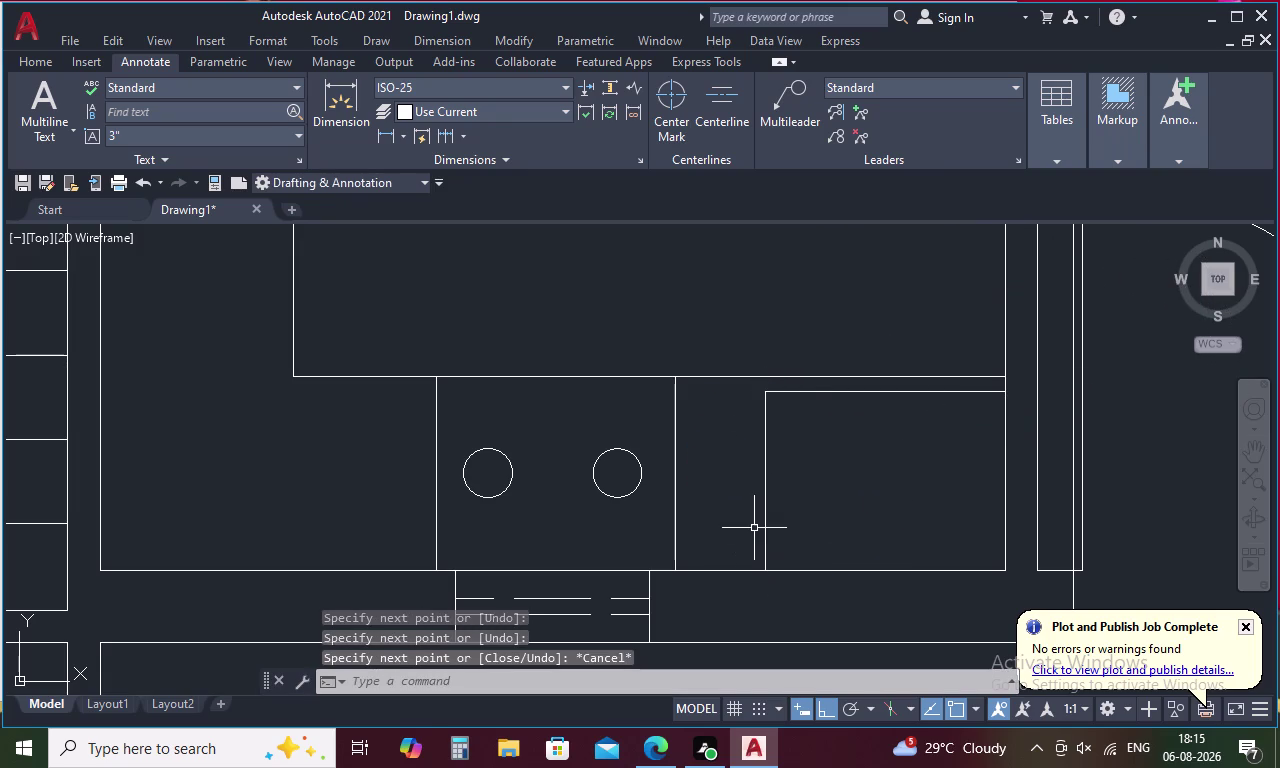
Add a parallel vertical line from the bottom wall up to the counter.
text(L)
key(space)
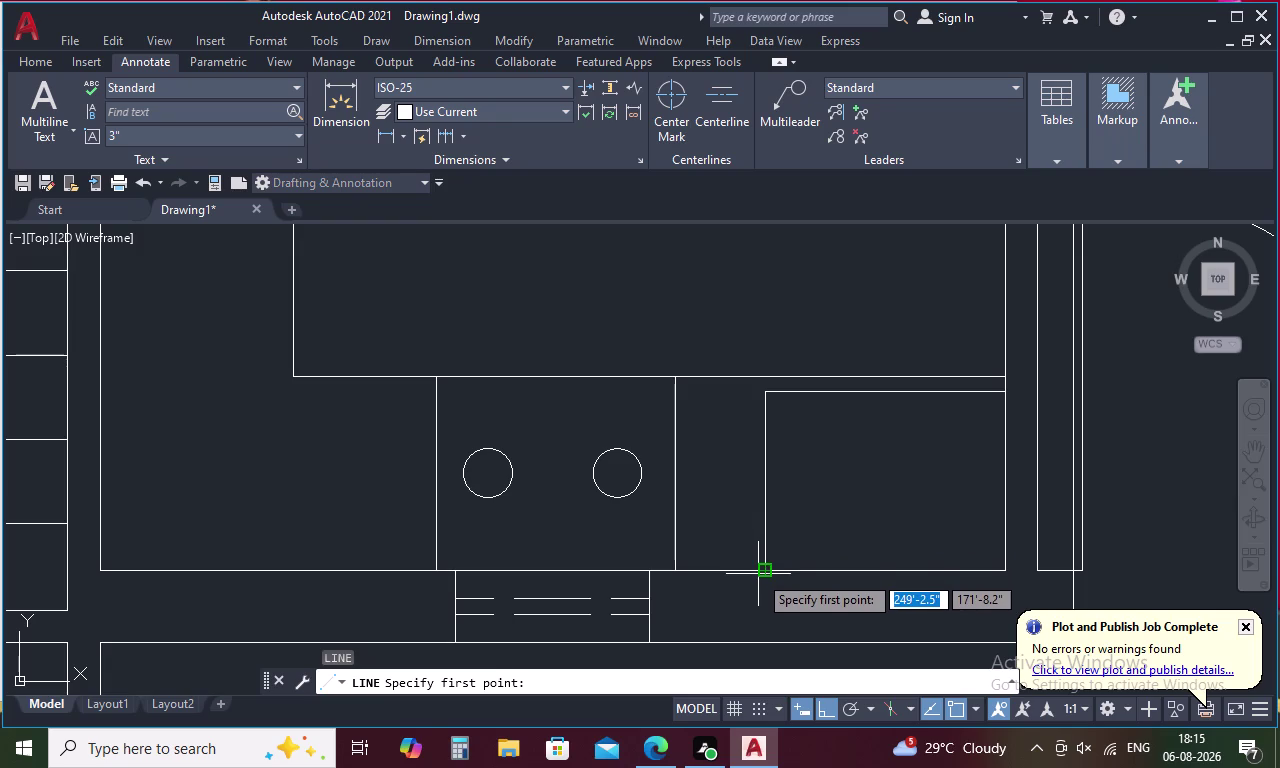
click(753, 570)
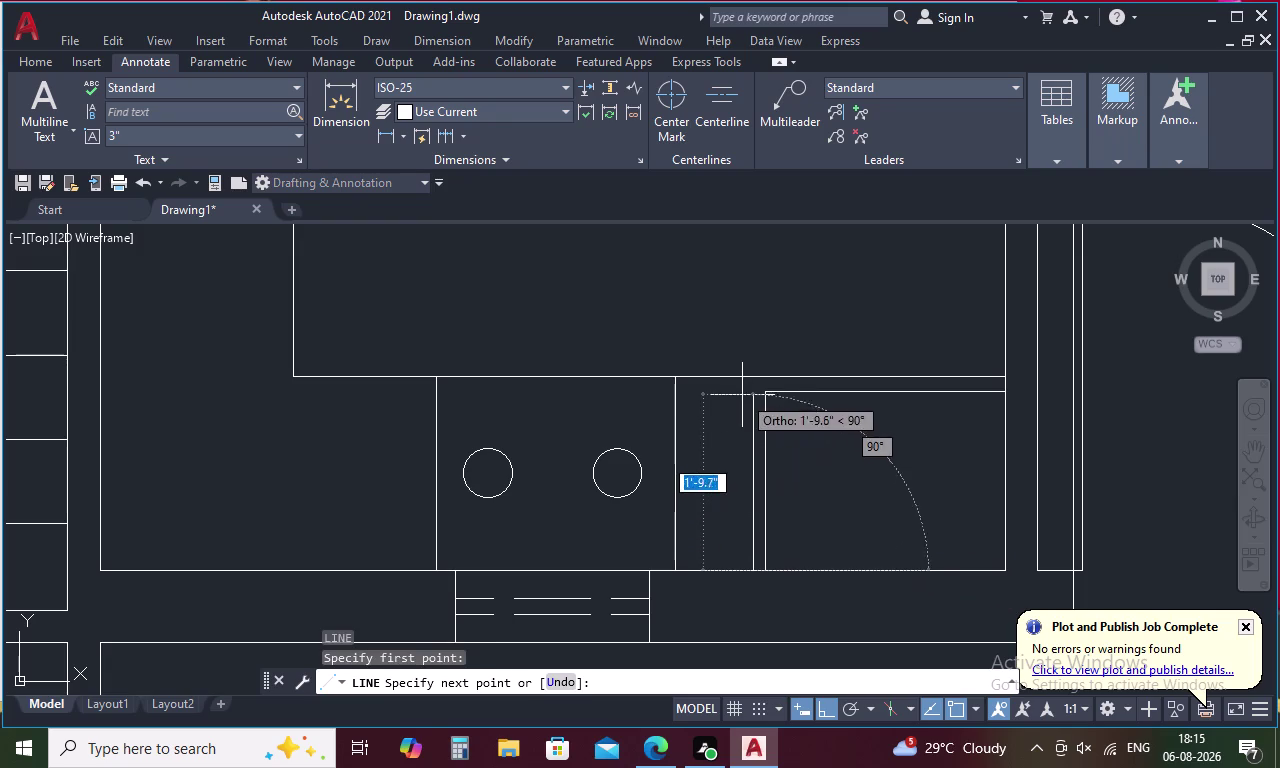
click(751, 377)
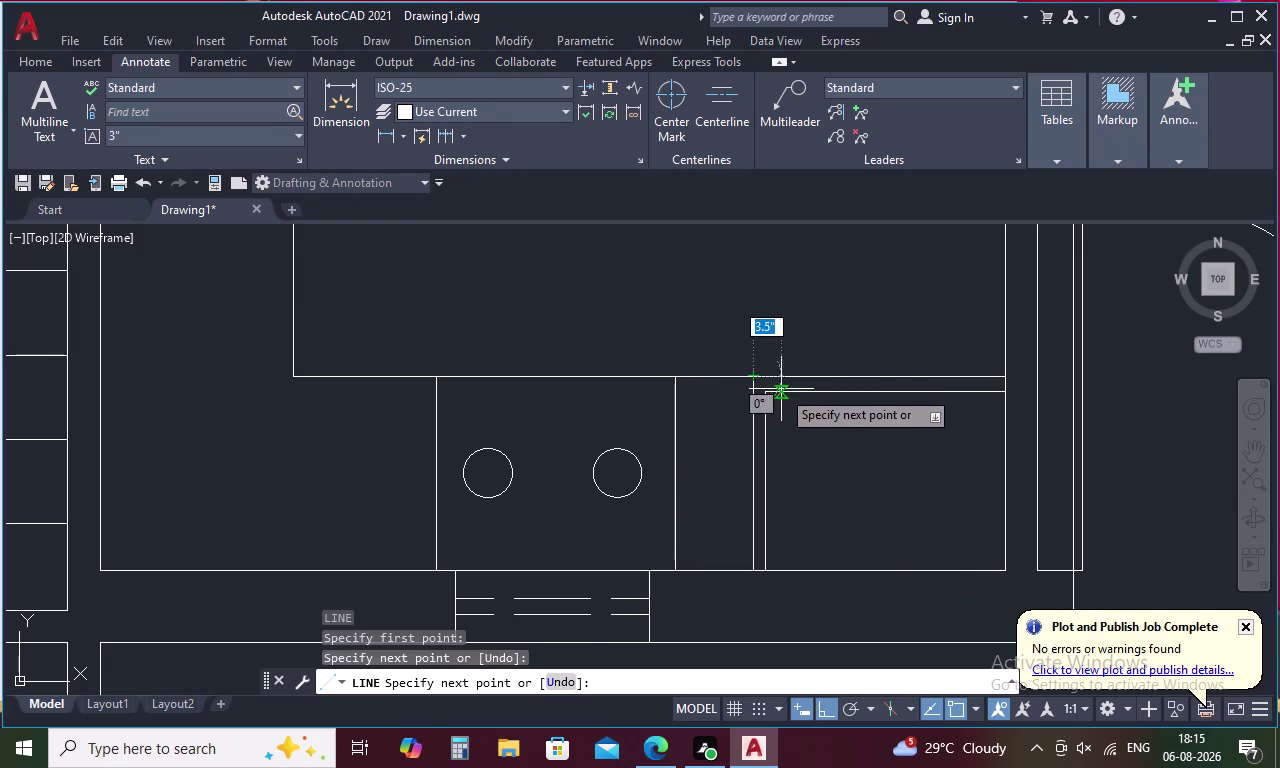
key(Escape)
Draw a small circle in the counter's lower right corner.
key(c)
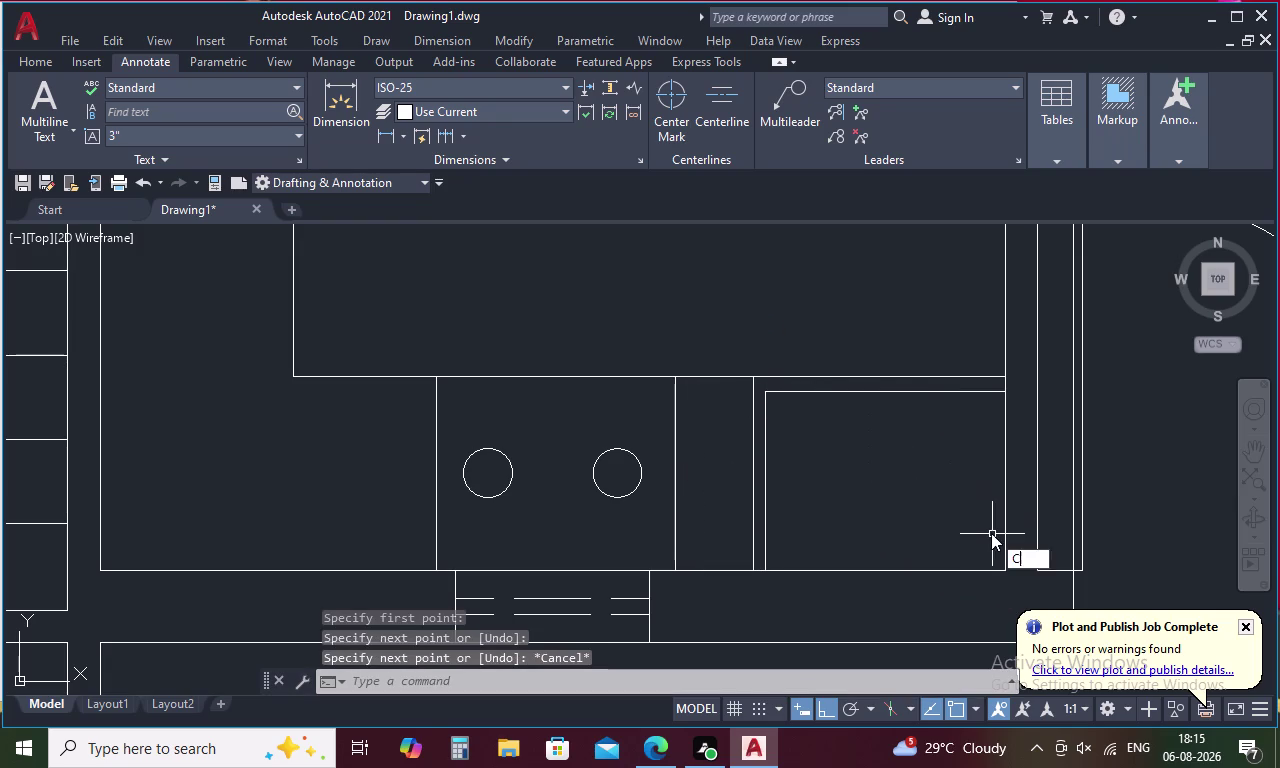
key(space)
click(972, 540)
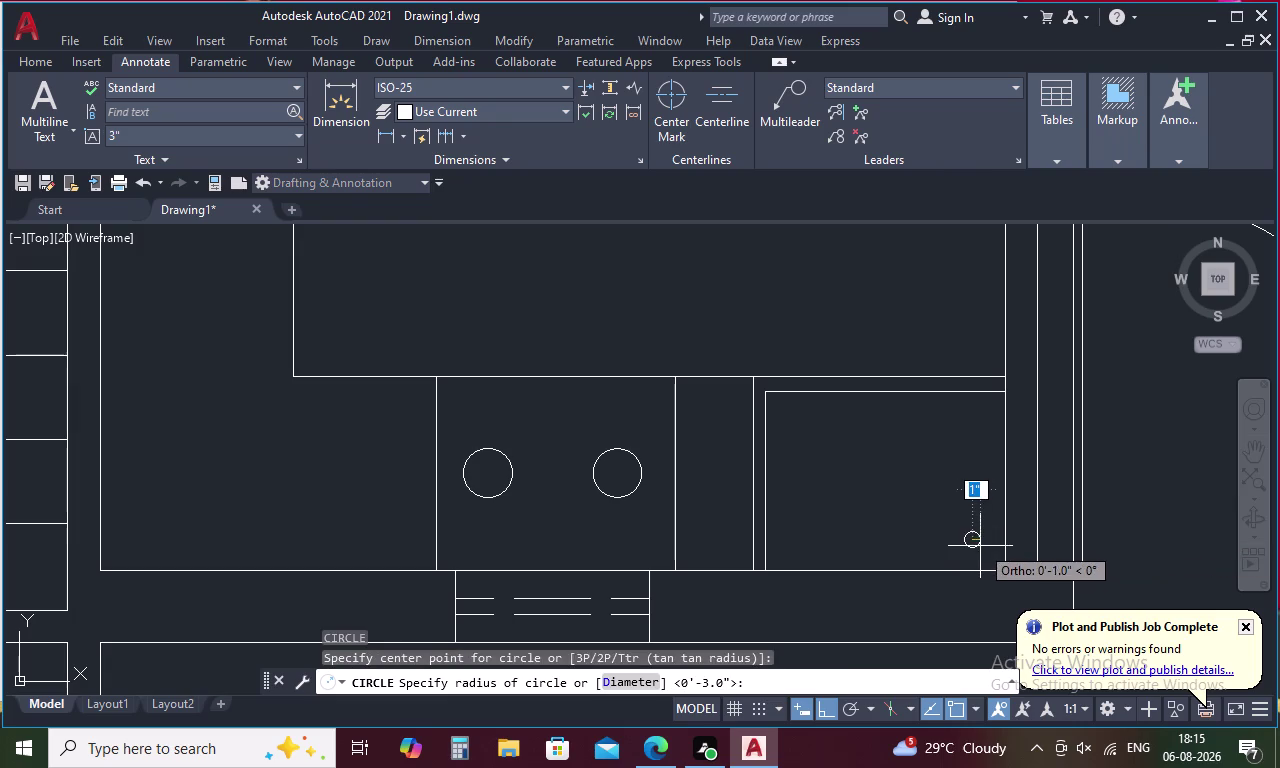
click(986, 555)
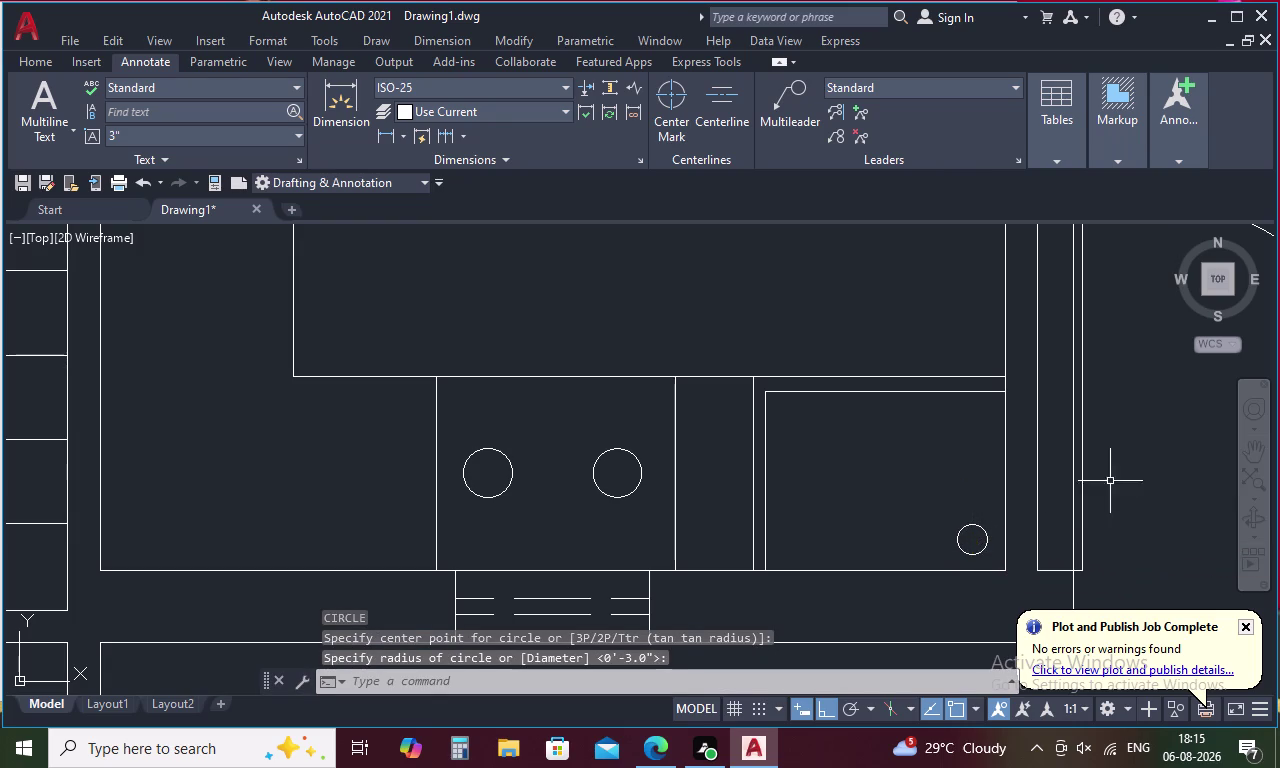
scroll(down, 3)
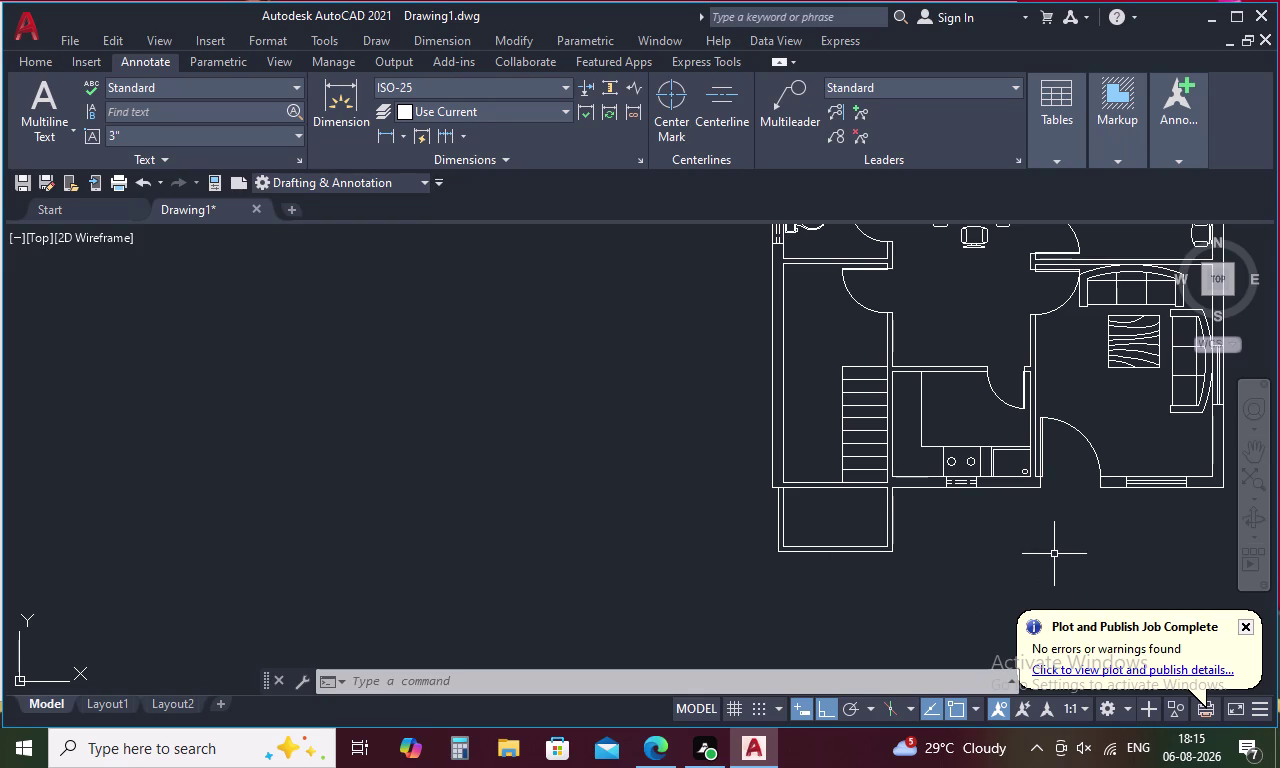
Erase the stray hatched piece, spare bed and another loose object beside the plan.
middle_drag(1054, 554, 857, 585)
scroll(down, 3)
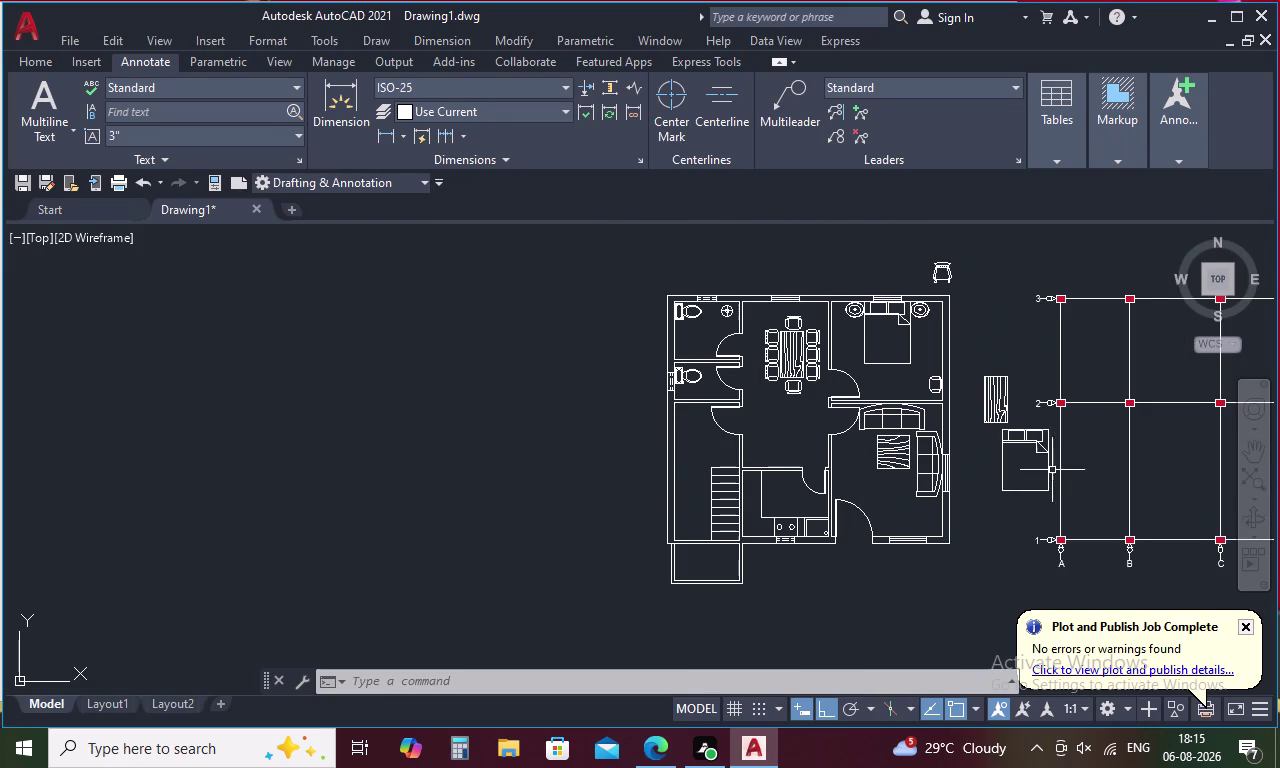
click(996, 407)
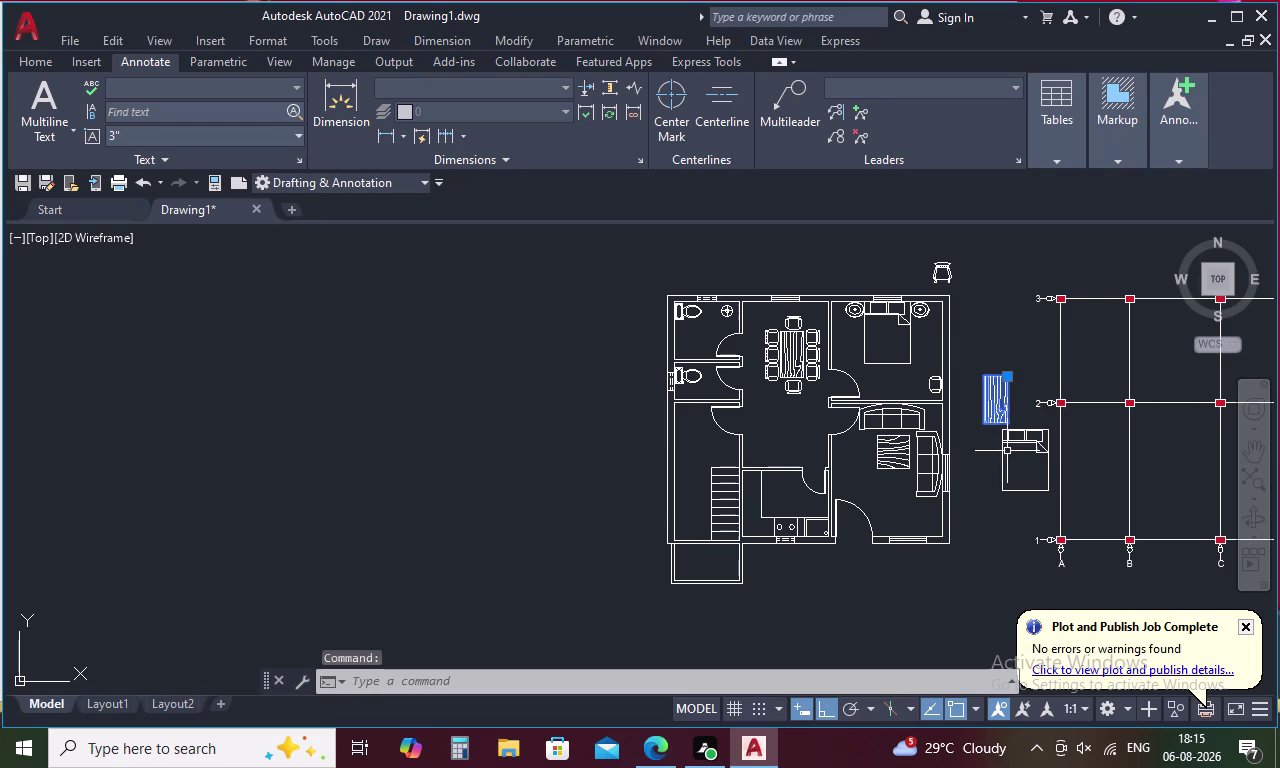
click(1007, 437)
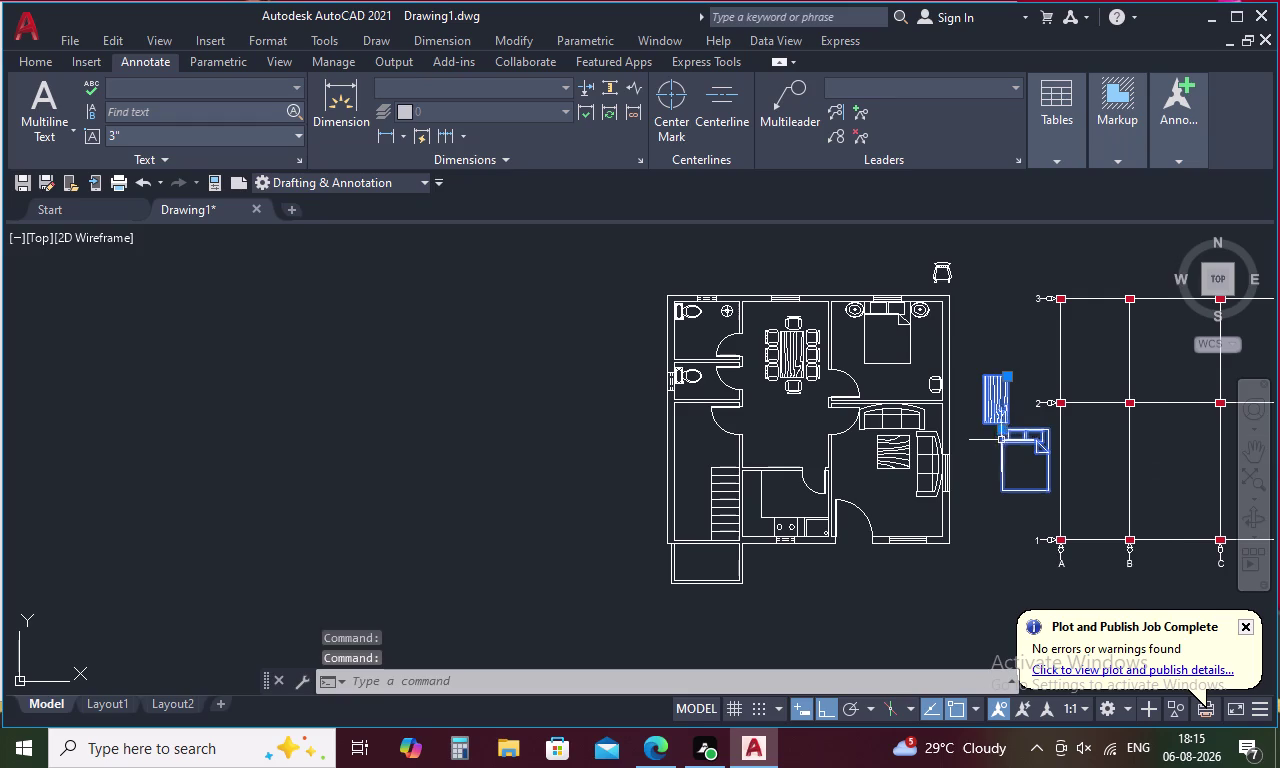
key(Delete)
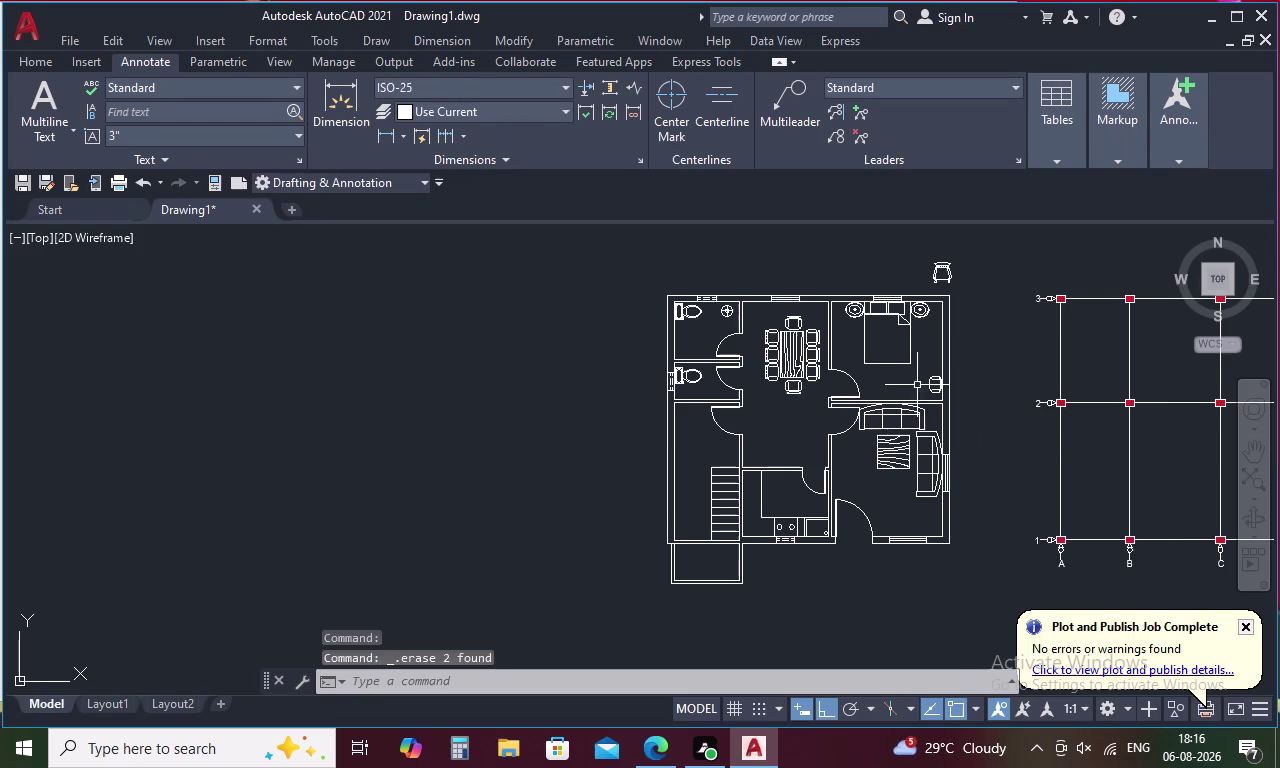
click(934, 381)
key(Delete)
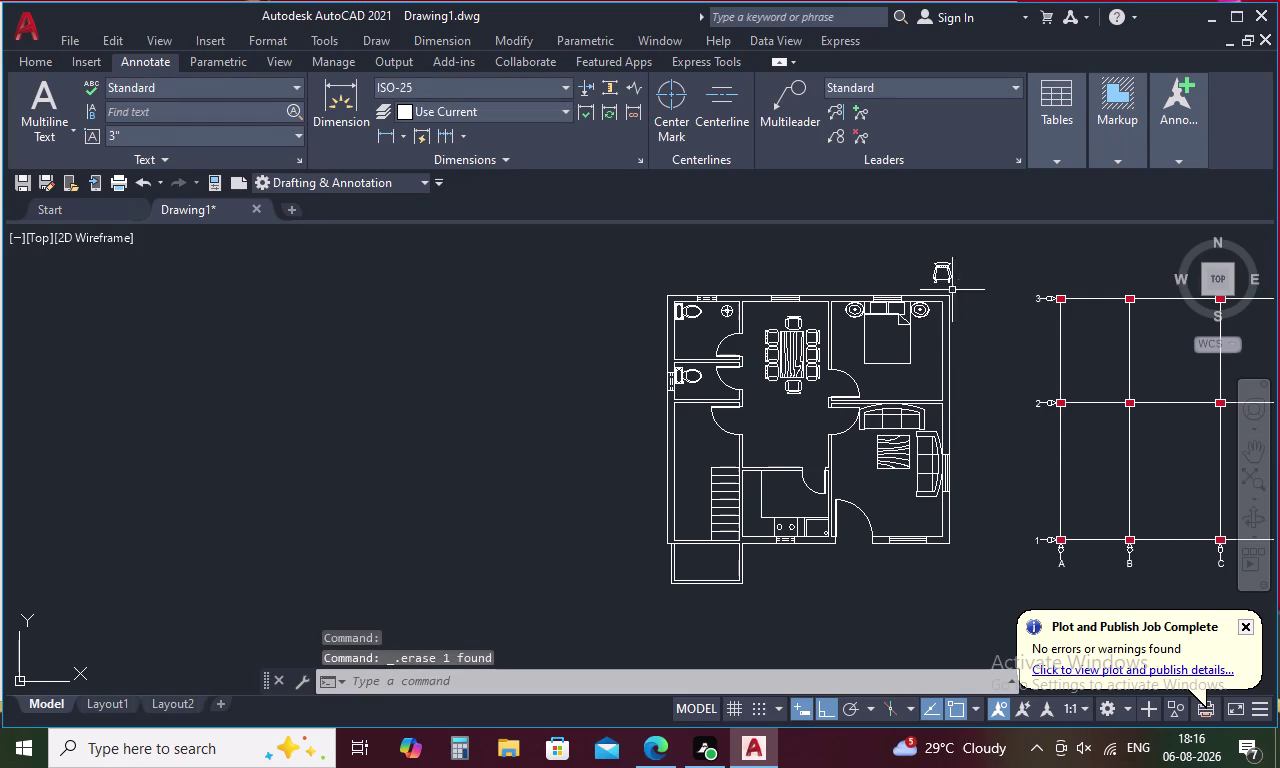
Try rotating the chair above the plan, then undo the rotation.
click(951, 274)
right_click(950, 274)
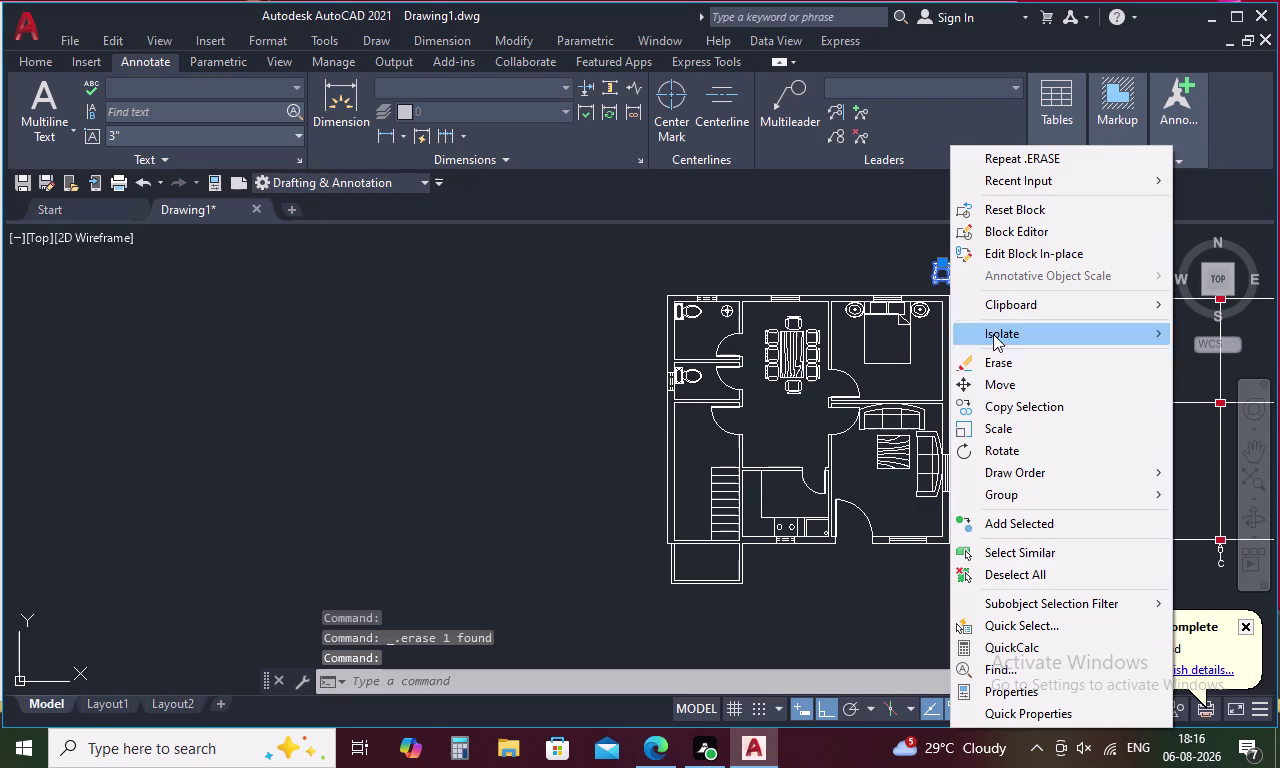
click(999, 445)
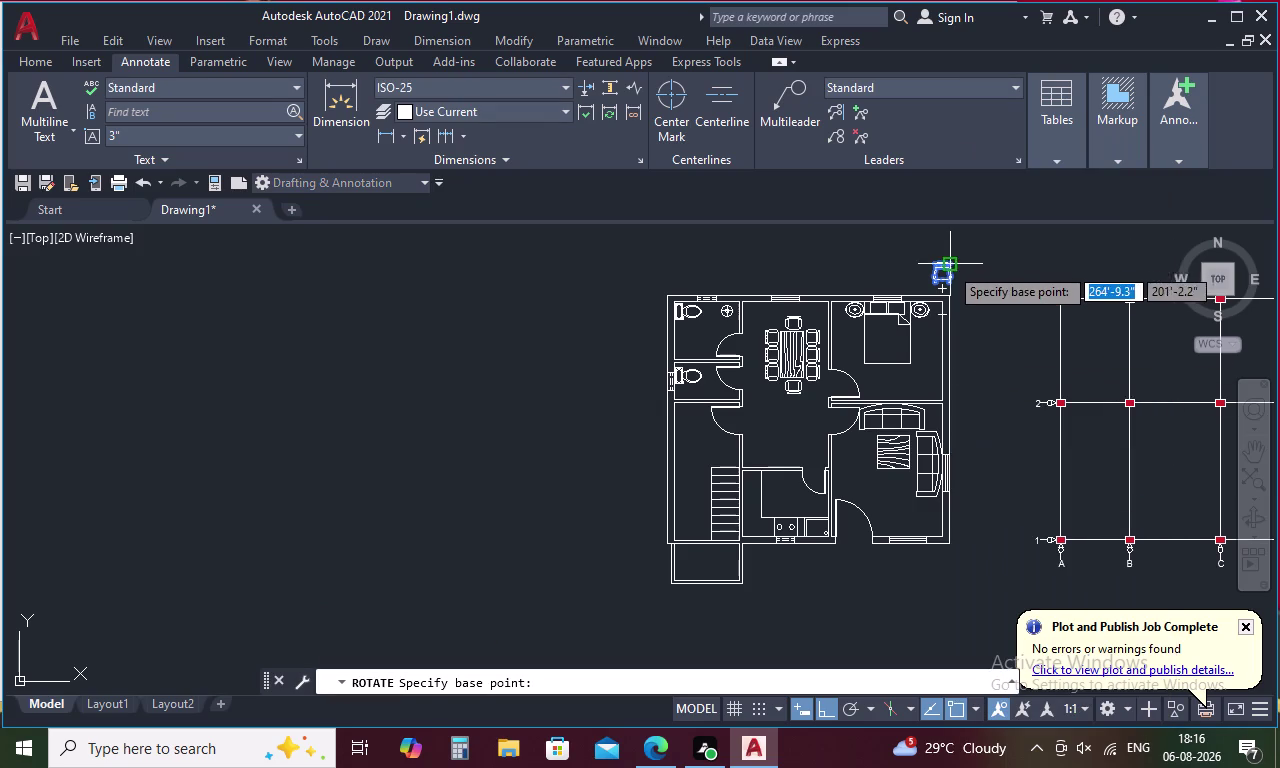
click(937, 277)
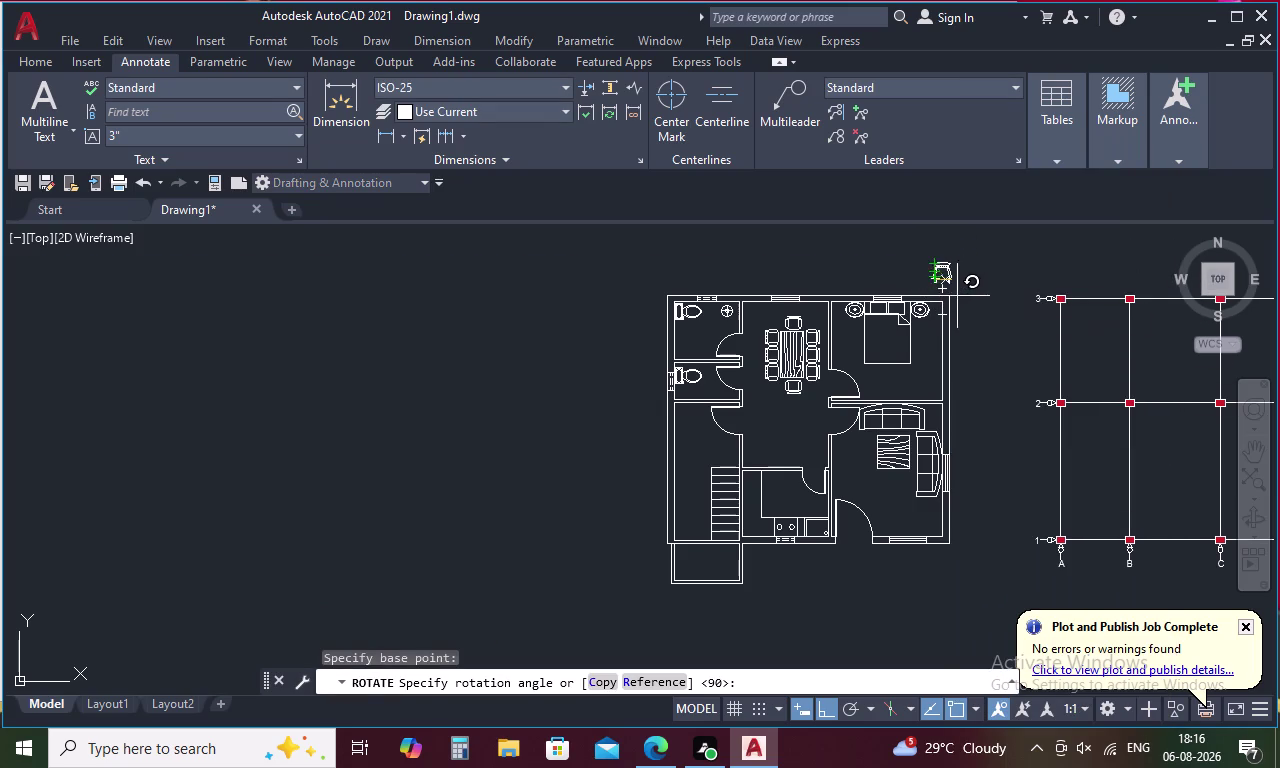
scroll(up, 3)
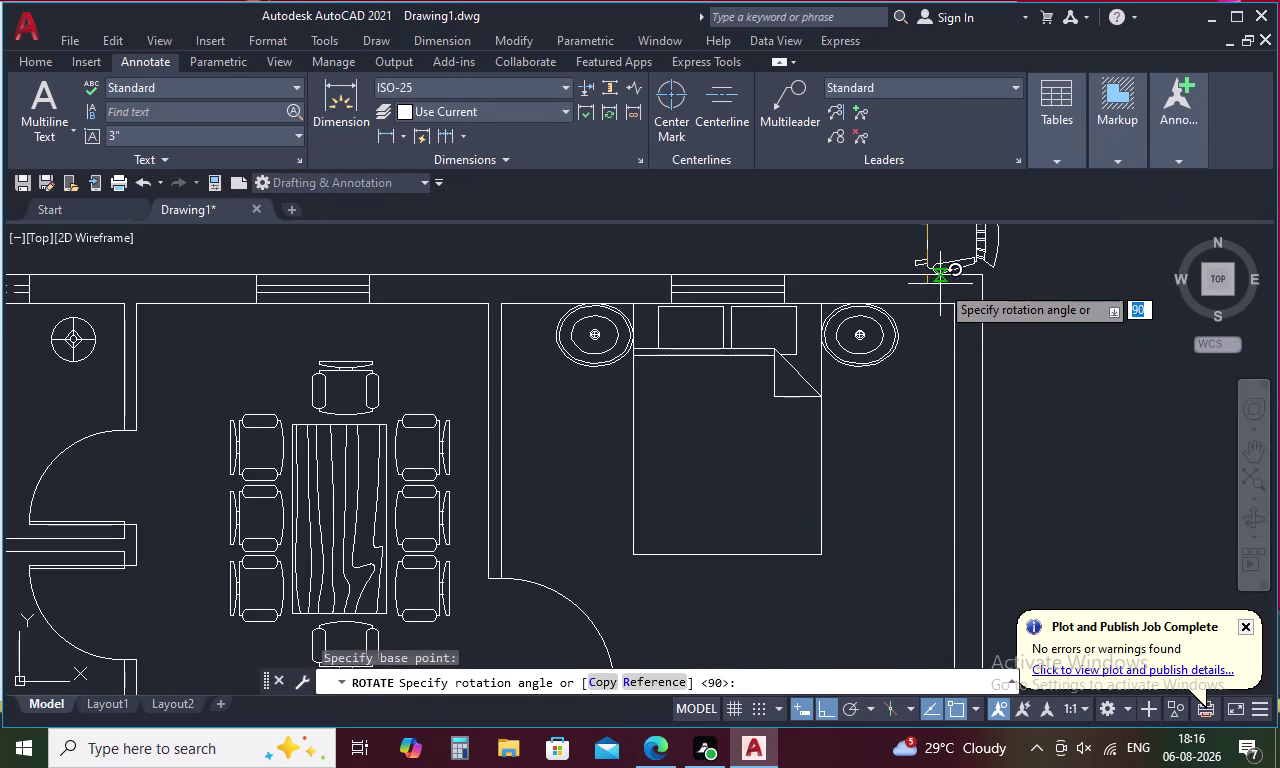
click(941, 283)
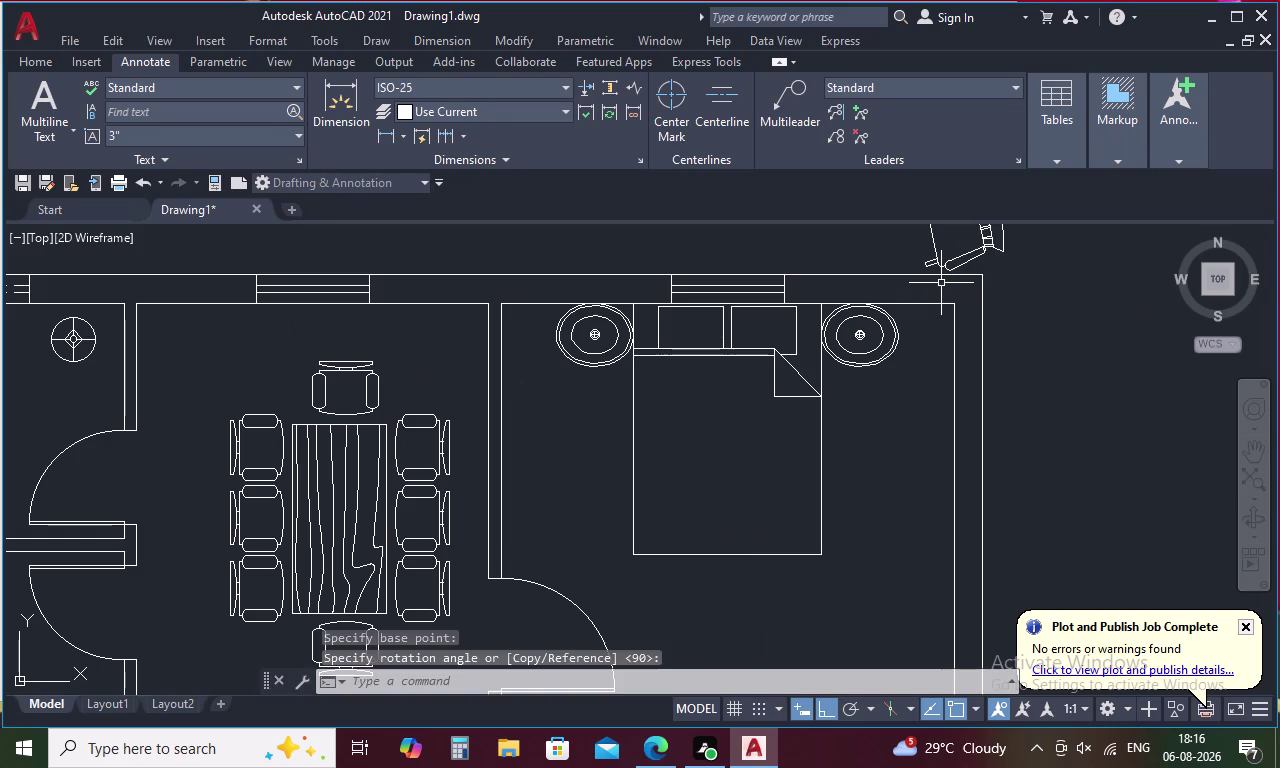
key(ctrl+z)
middle_drag(942, 282, 941, 339)
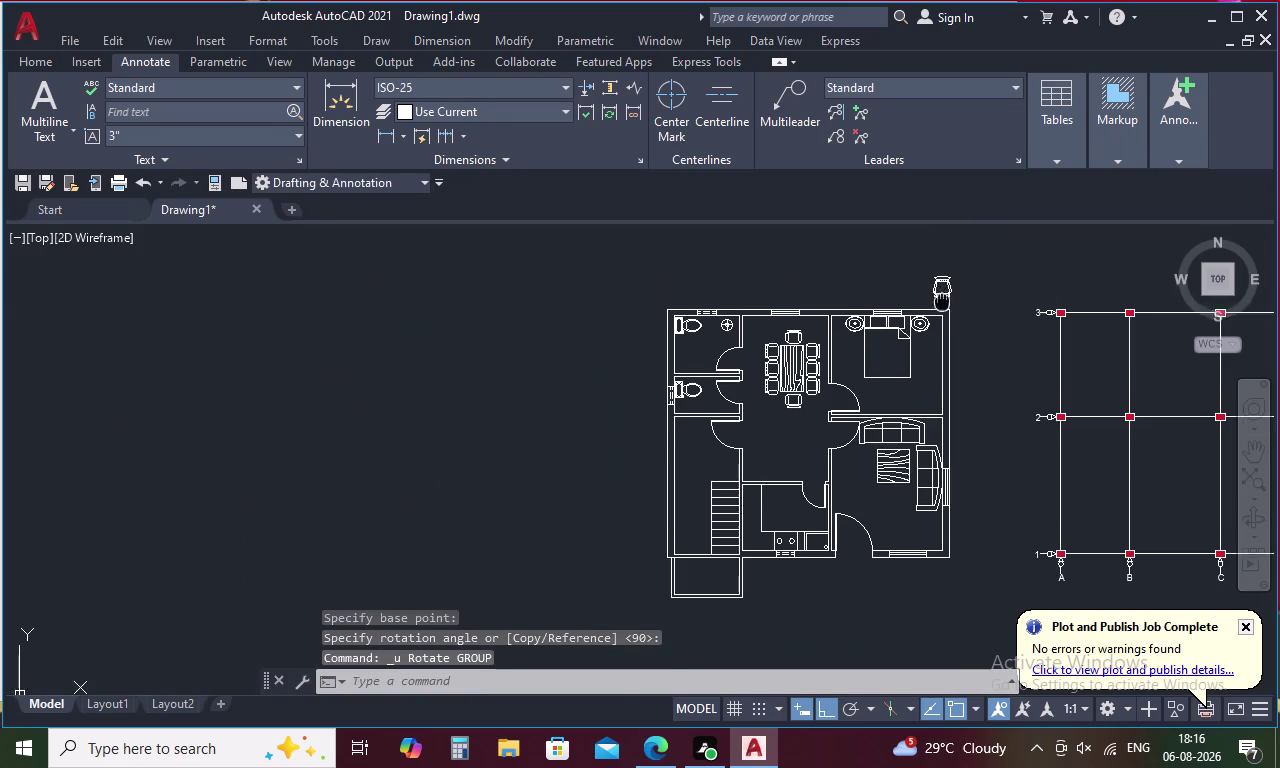
middle_drag(941, 339, 941, 346)
scroll(up, 3)
Rotate the chair 90 degrees with Ortho on.
click(947, 329)
right_click(947, 329)
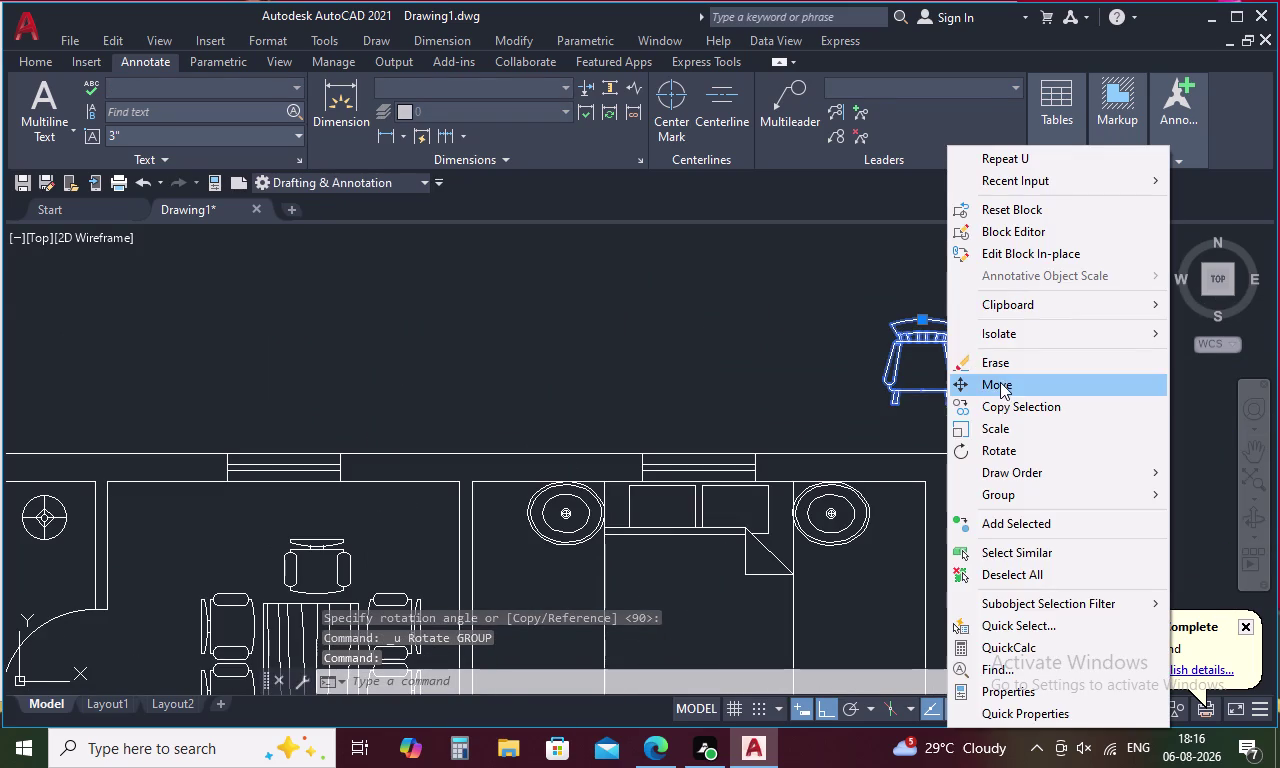
click(1001, 452)
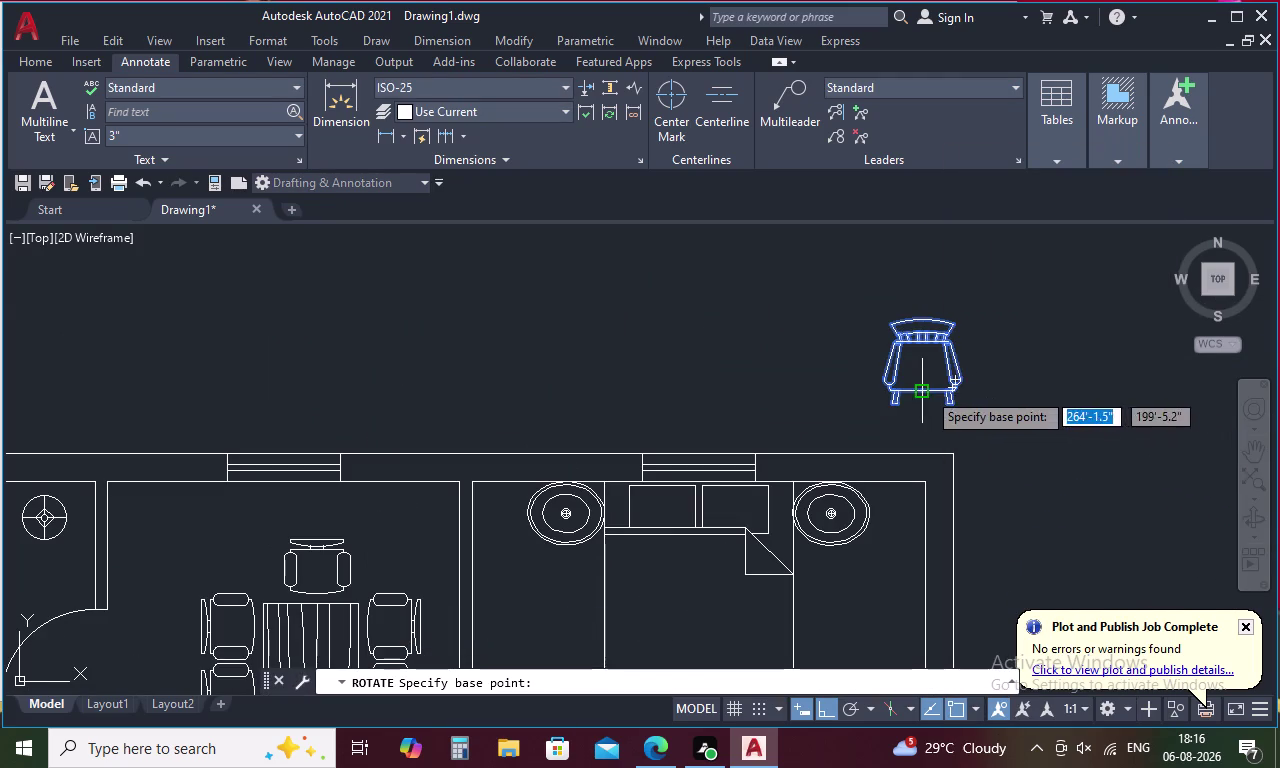
click(926, 390)
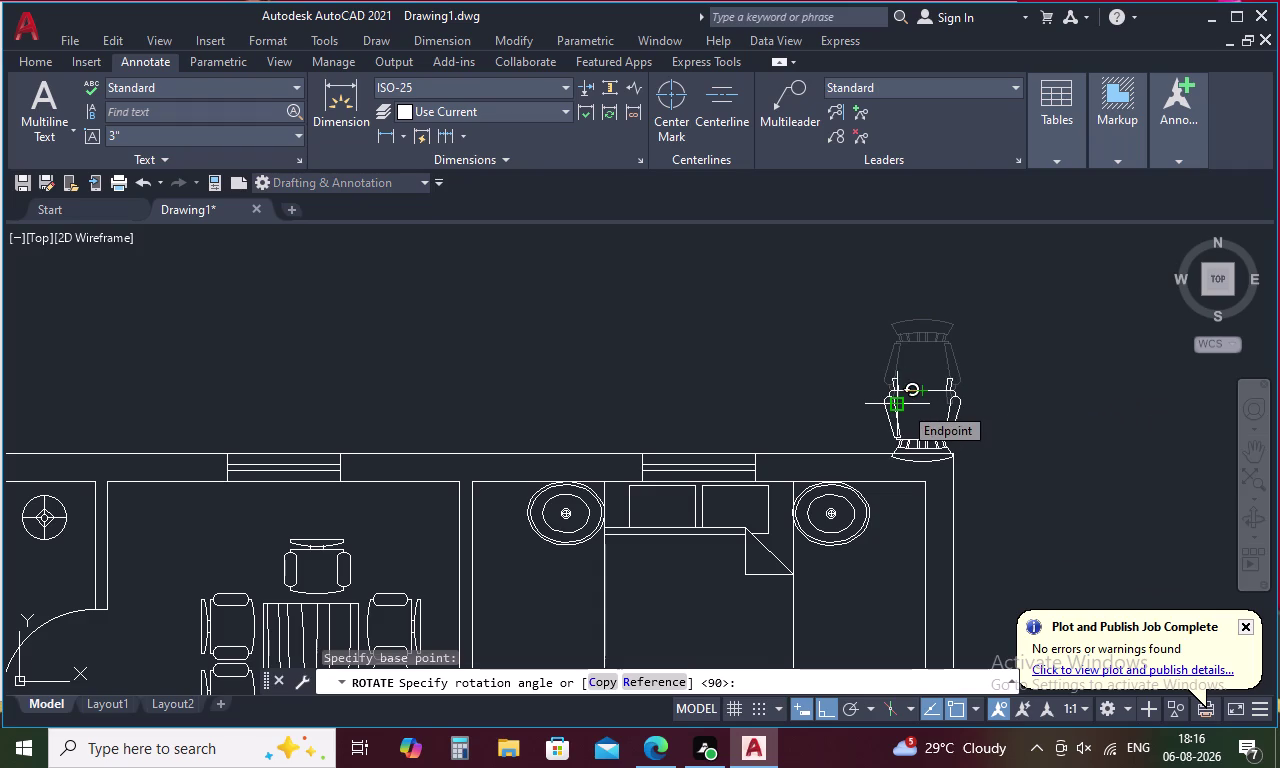
key(F8)
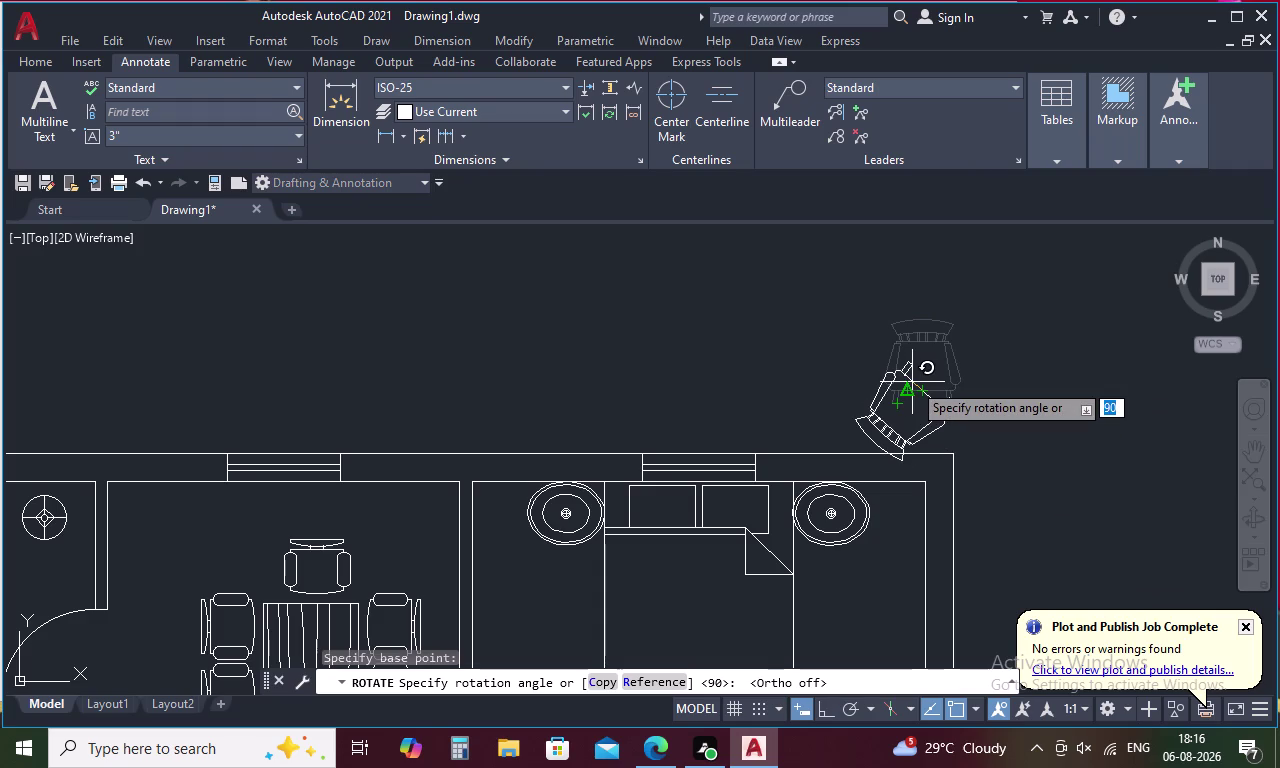
key(F8)
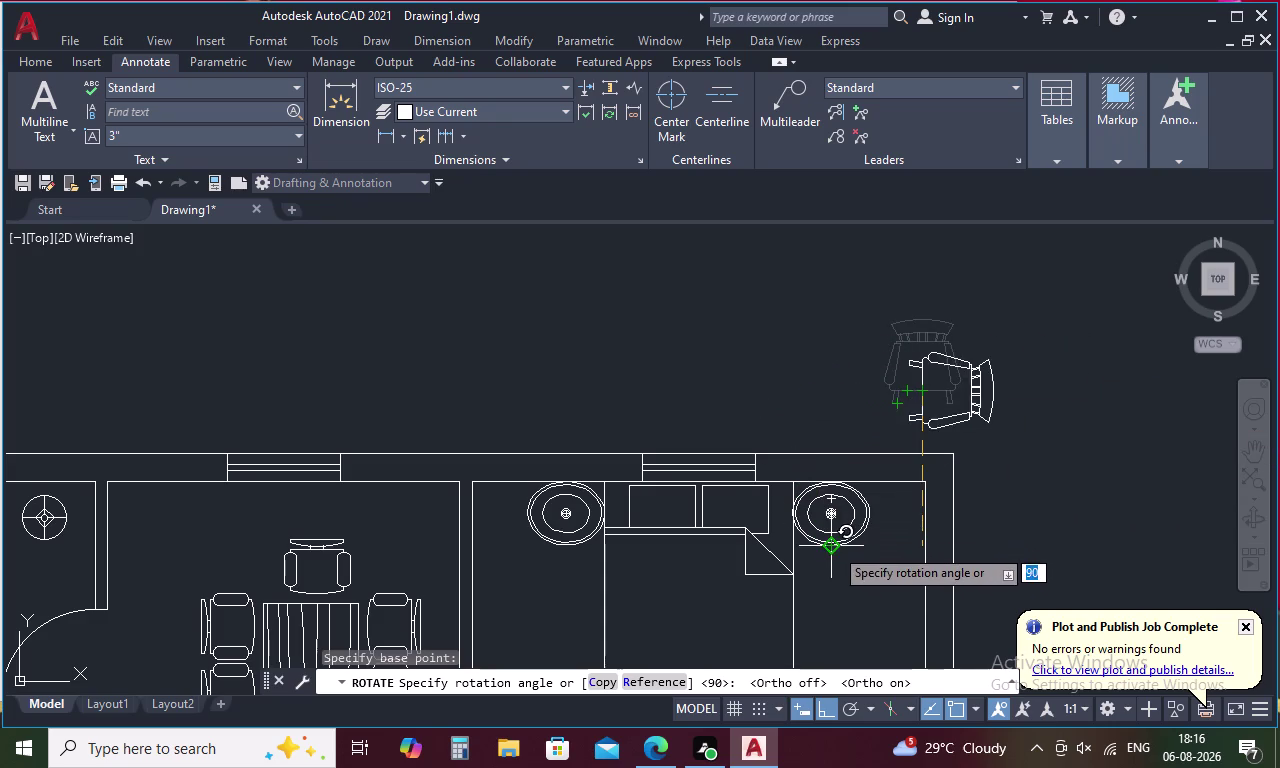
click(843, 571)
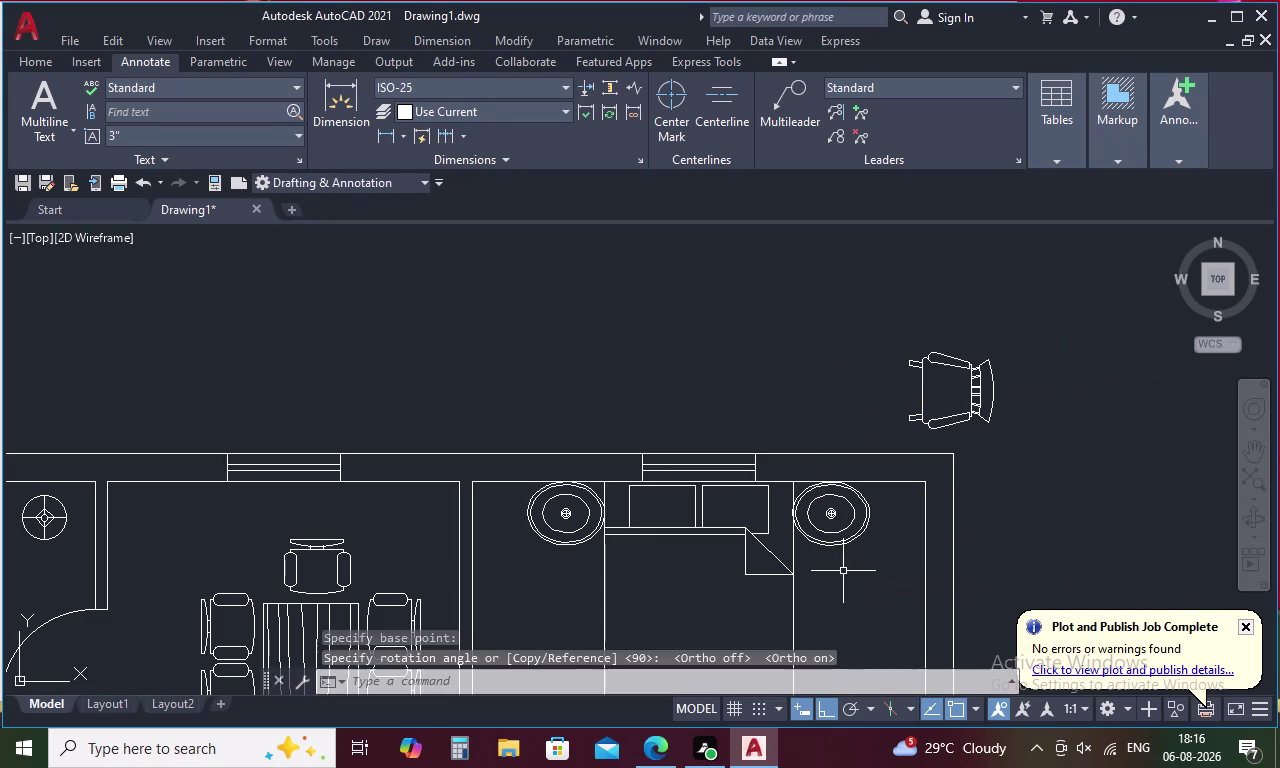
Move the rotated chair into the upper-right bedroom near its right wall.
click(954, 417)
right_click(954, 417)
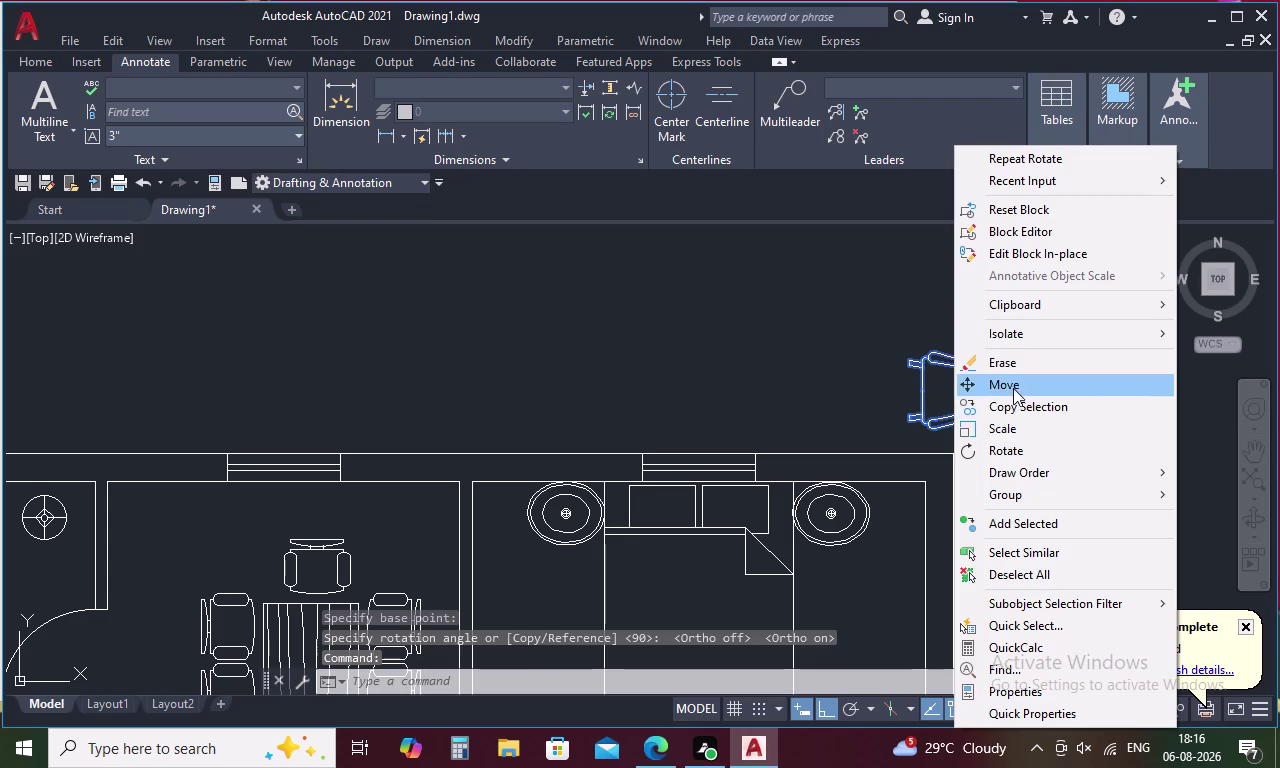
click(1014, 387)
click(920, 388)
scroll(down, 3)
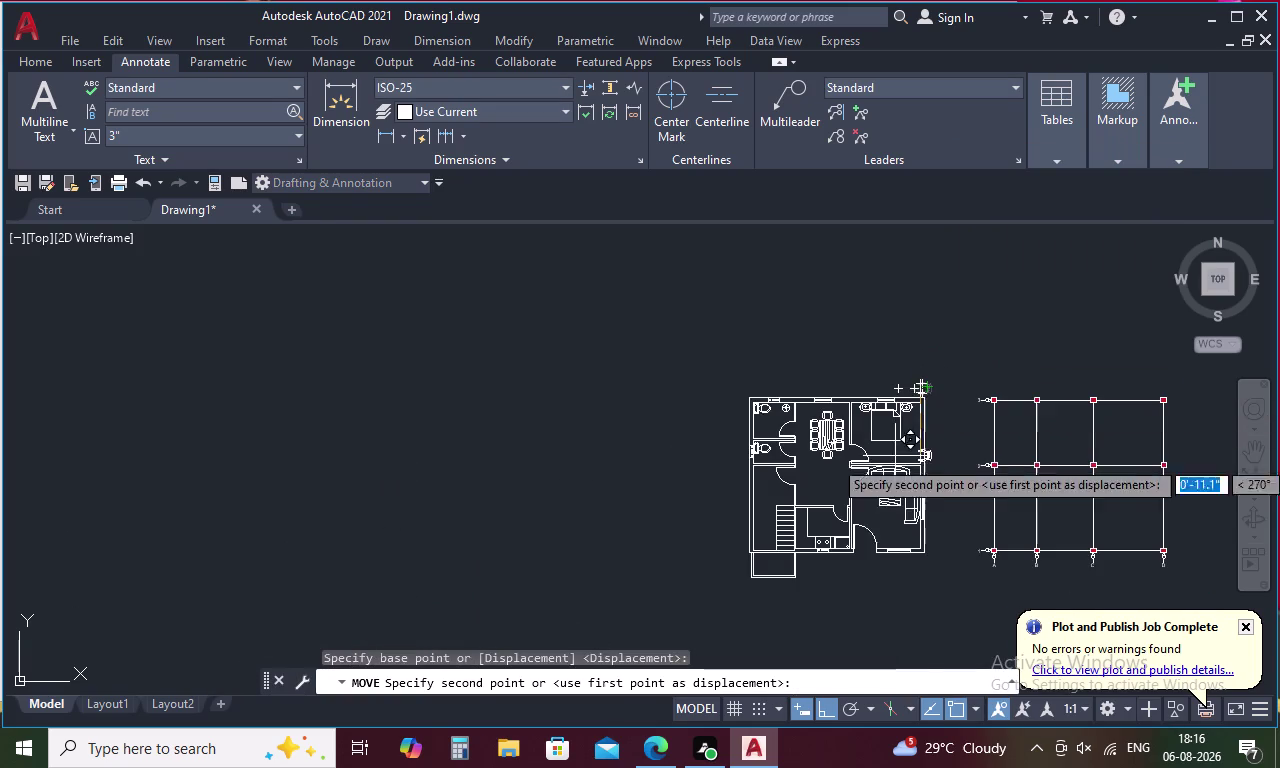
scroll(up, 3)
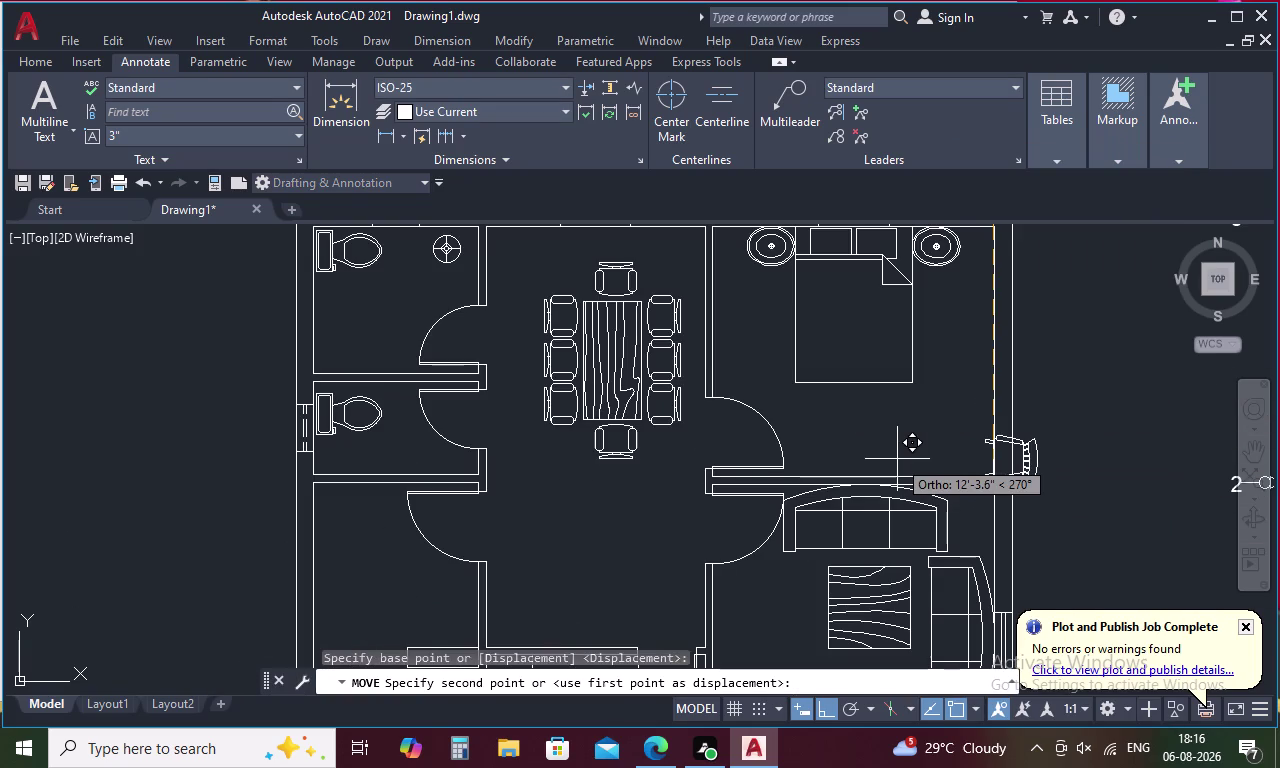
key(F8)
scroll(up, 3)
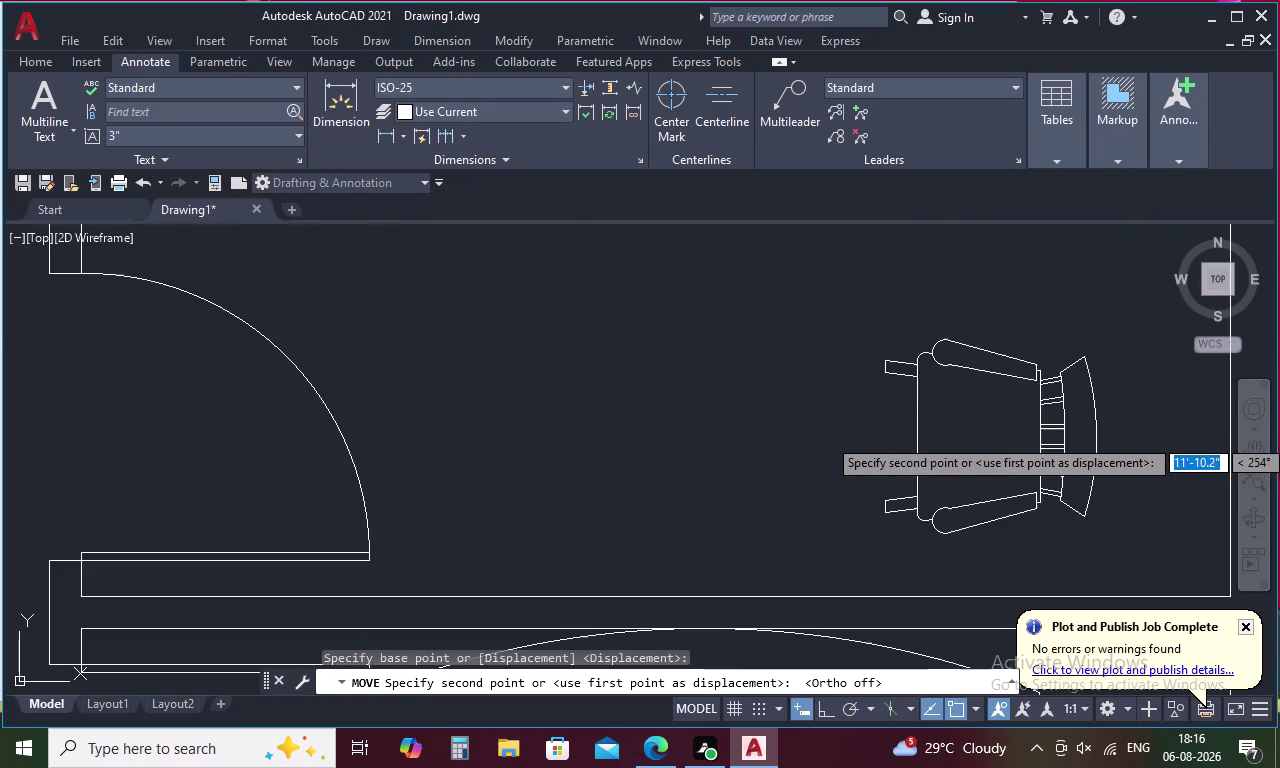
click(1015, 469)
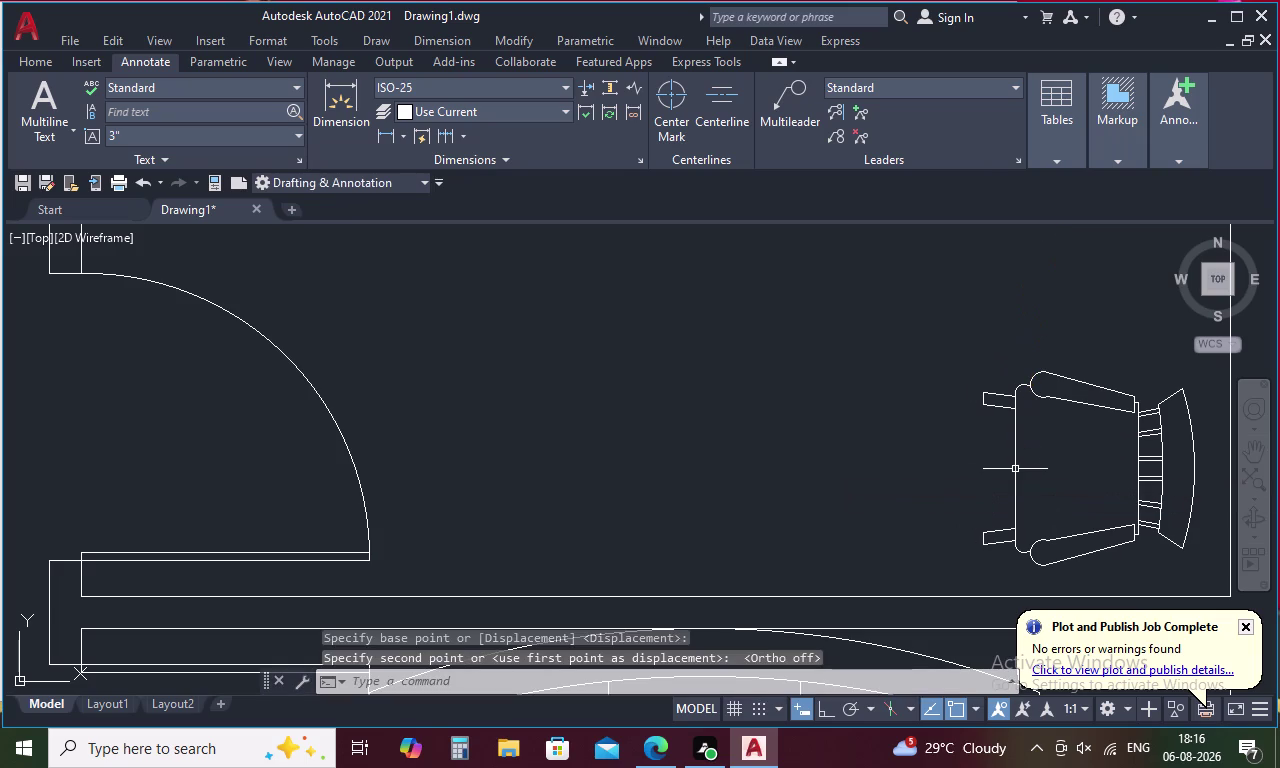
scroll(down, 3)
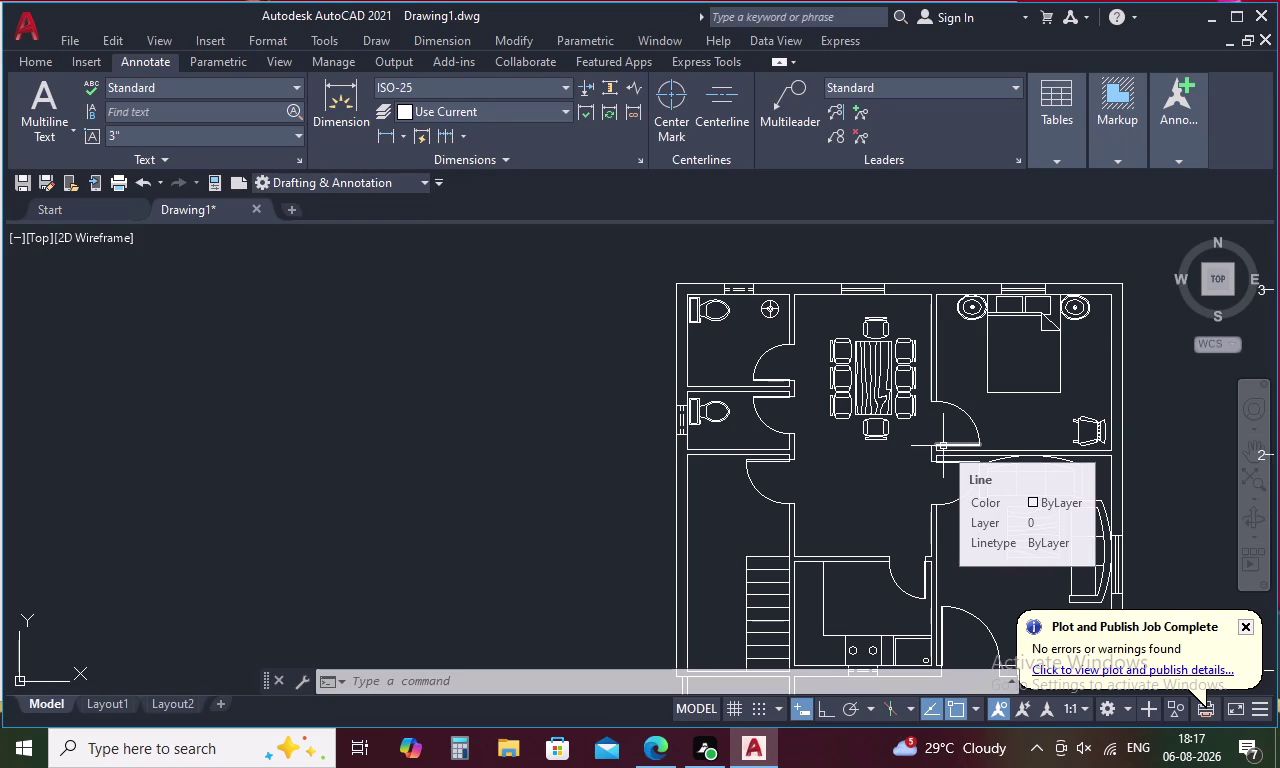
Start MTEXT with the T alias and drag a text box inside the hall.
key(Escape)
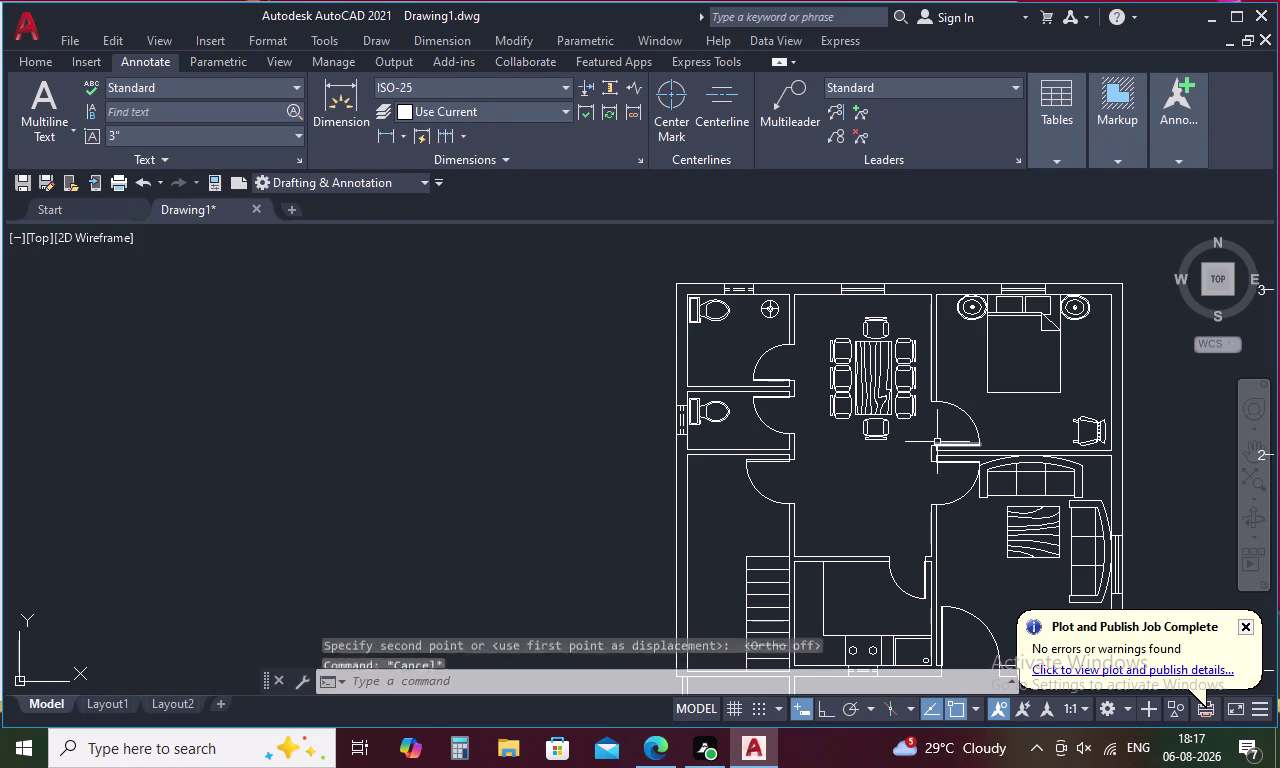
key(Escape)
key(Escape)
key(Escape)
key(Escape)
key(Escape)
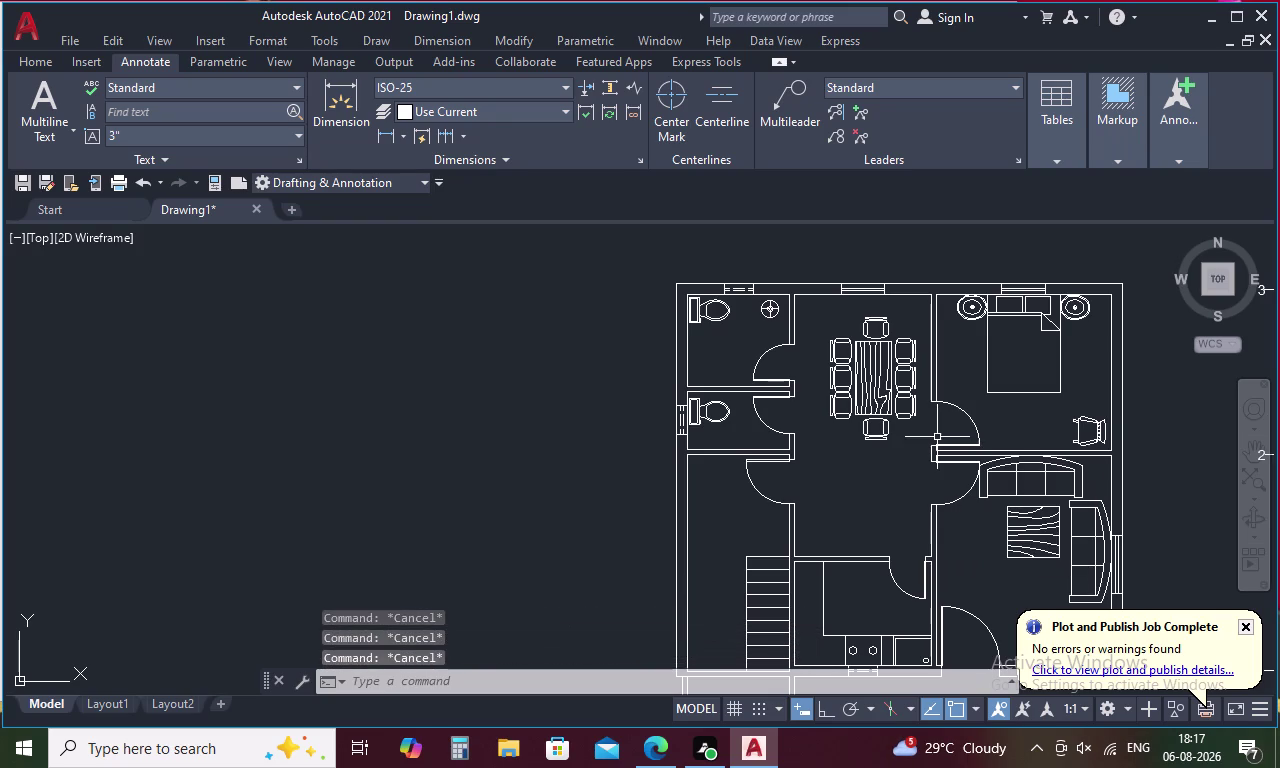
key(Escape)
text(T)
key(space)
middle_drag(963, 565, 935, 445)
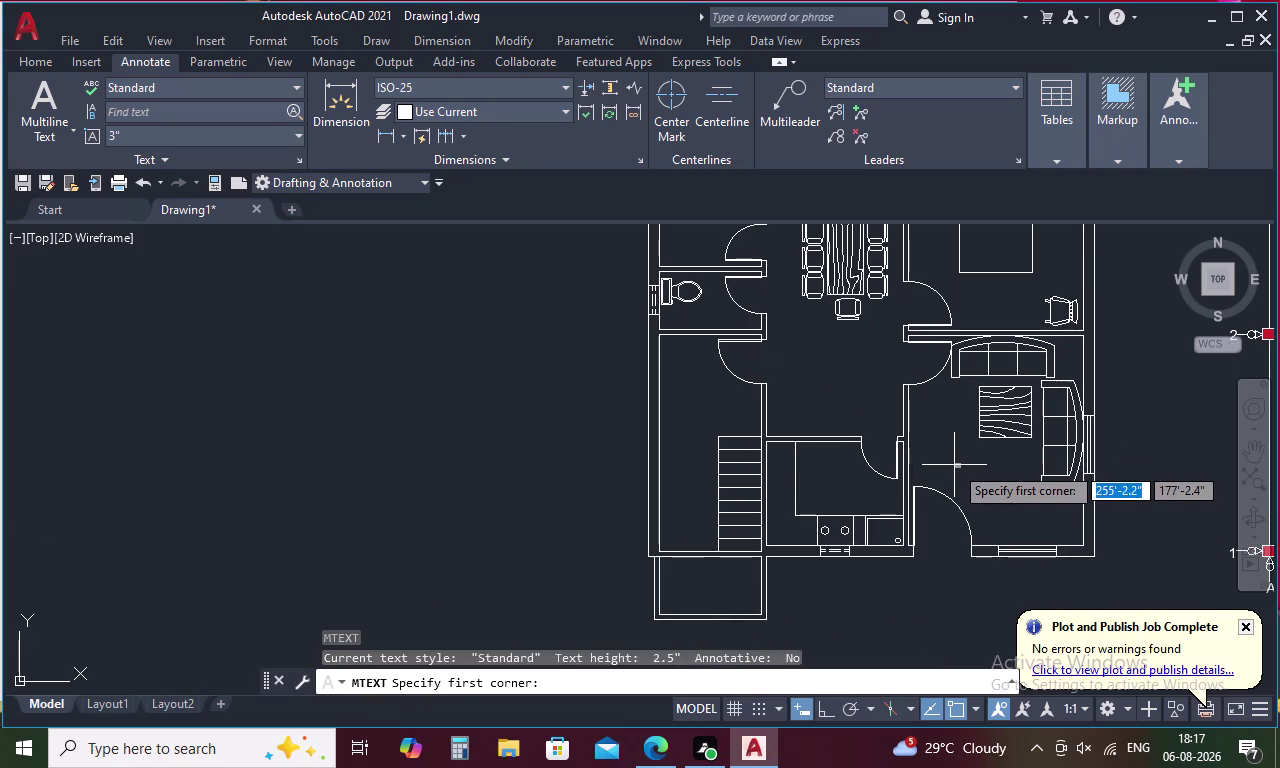
click(955, 464)
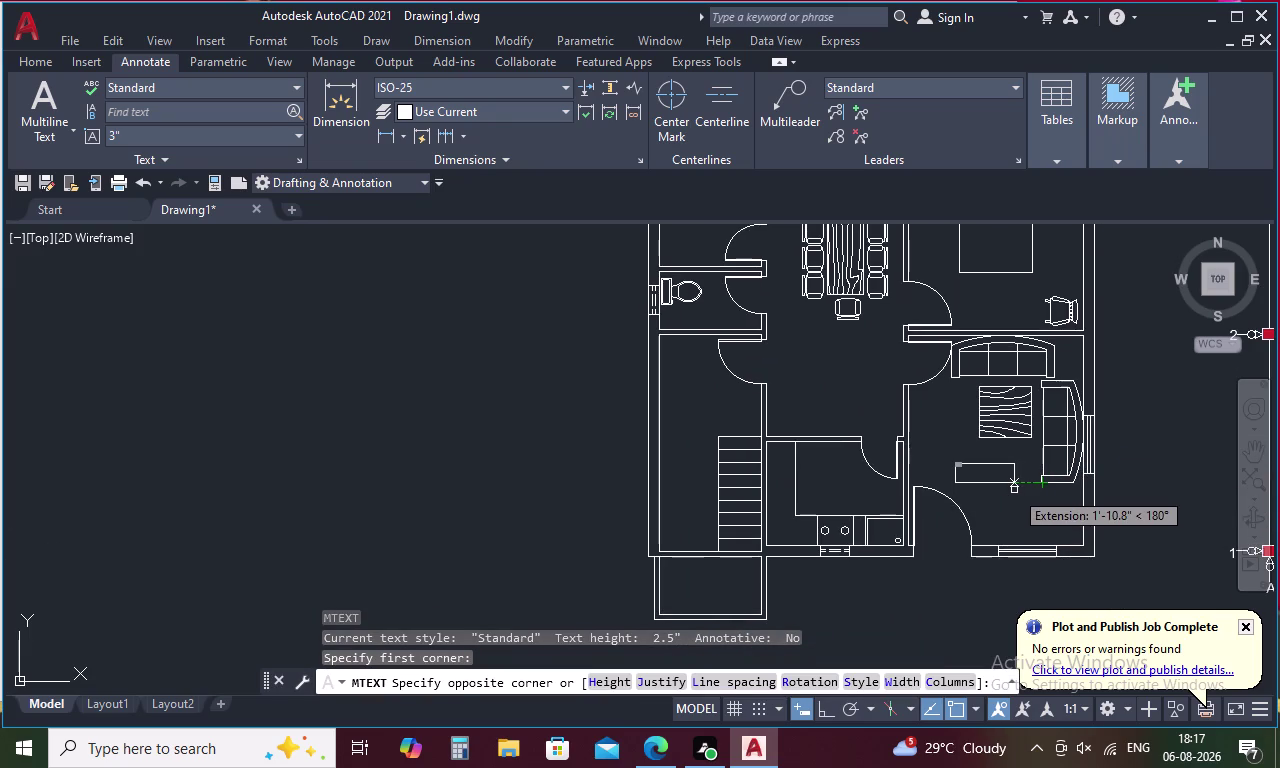
key(Escape)
key(space)
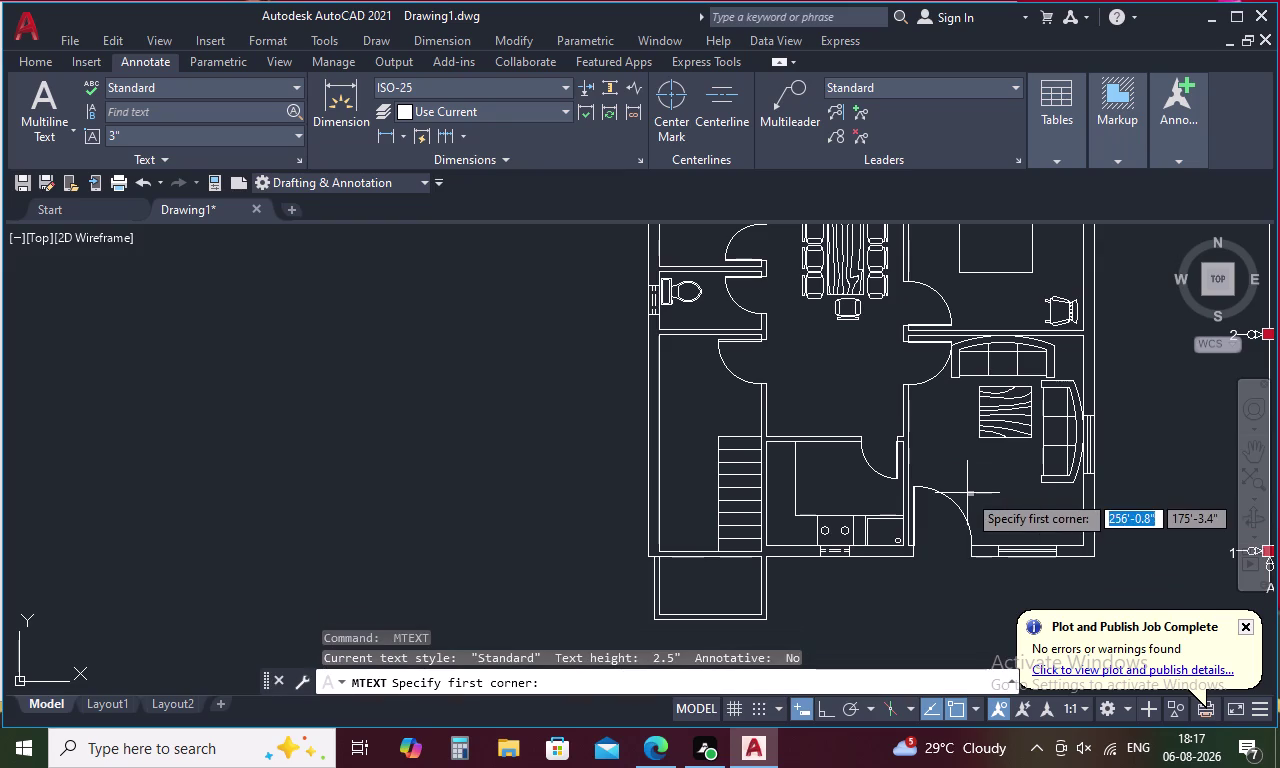
click(967, 493)
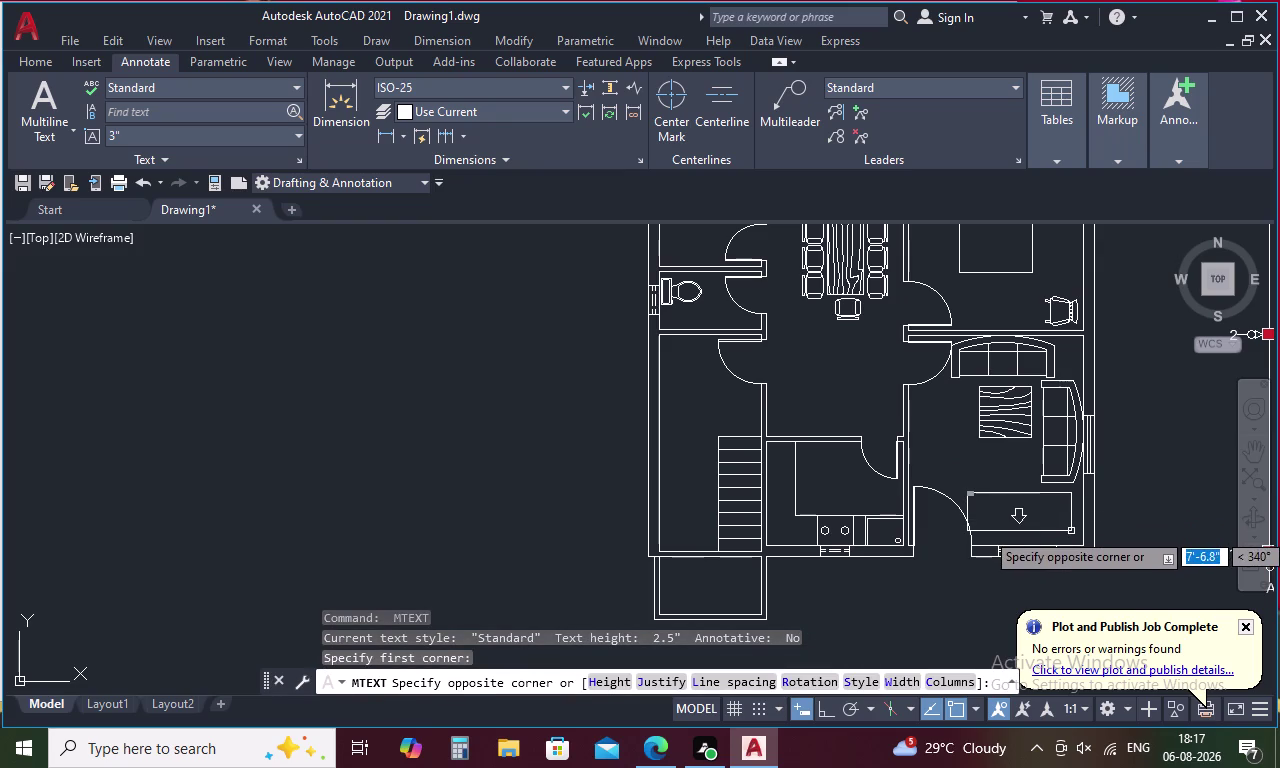
click(1074, 536)
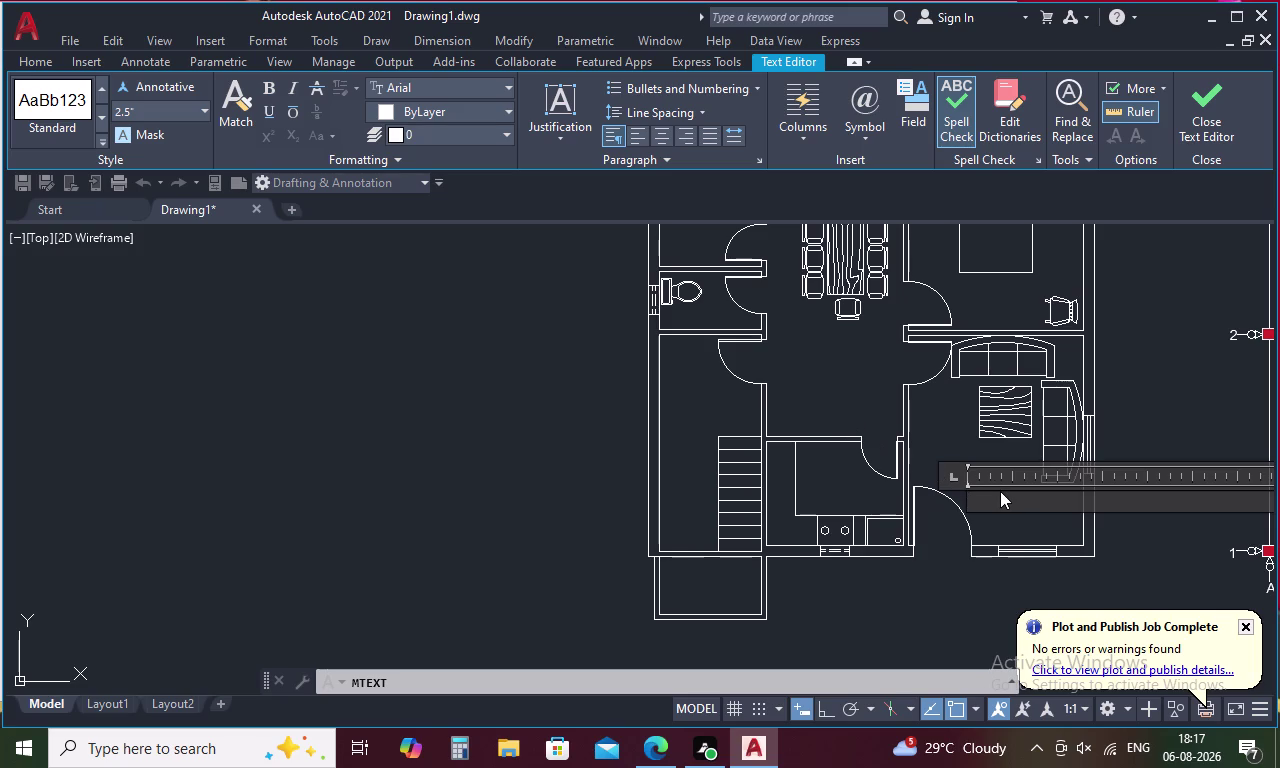
Type HALL with 12'0"X14,4" on a second line and finish the label.
key(h)
key(a)
text(LL)
key(Return)
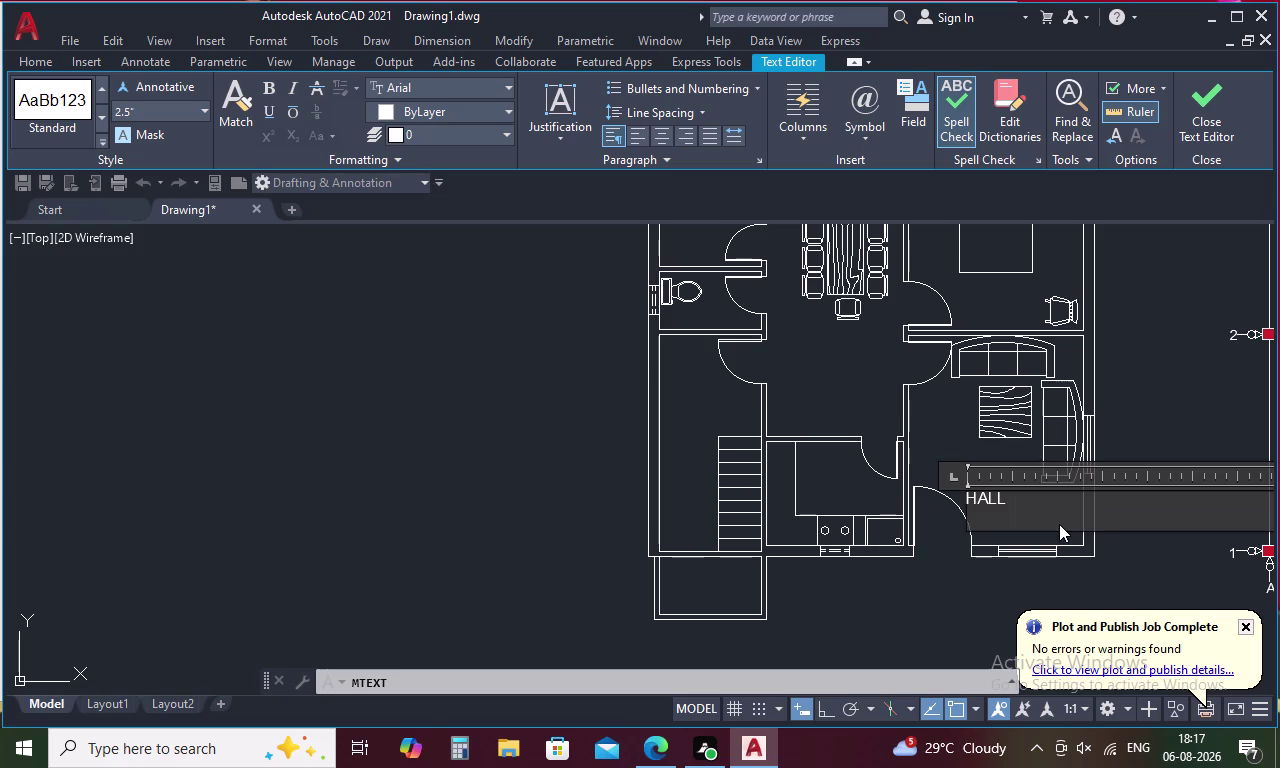
text(12)
key(apostrophe)
text(0")
key(x)
key(1)
key(4)
key(comma)
key(4)
key(shift+quotedbl)
click(1115, 430)
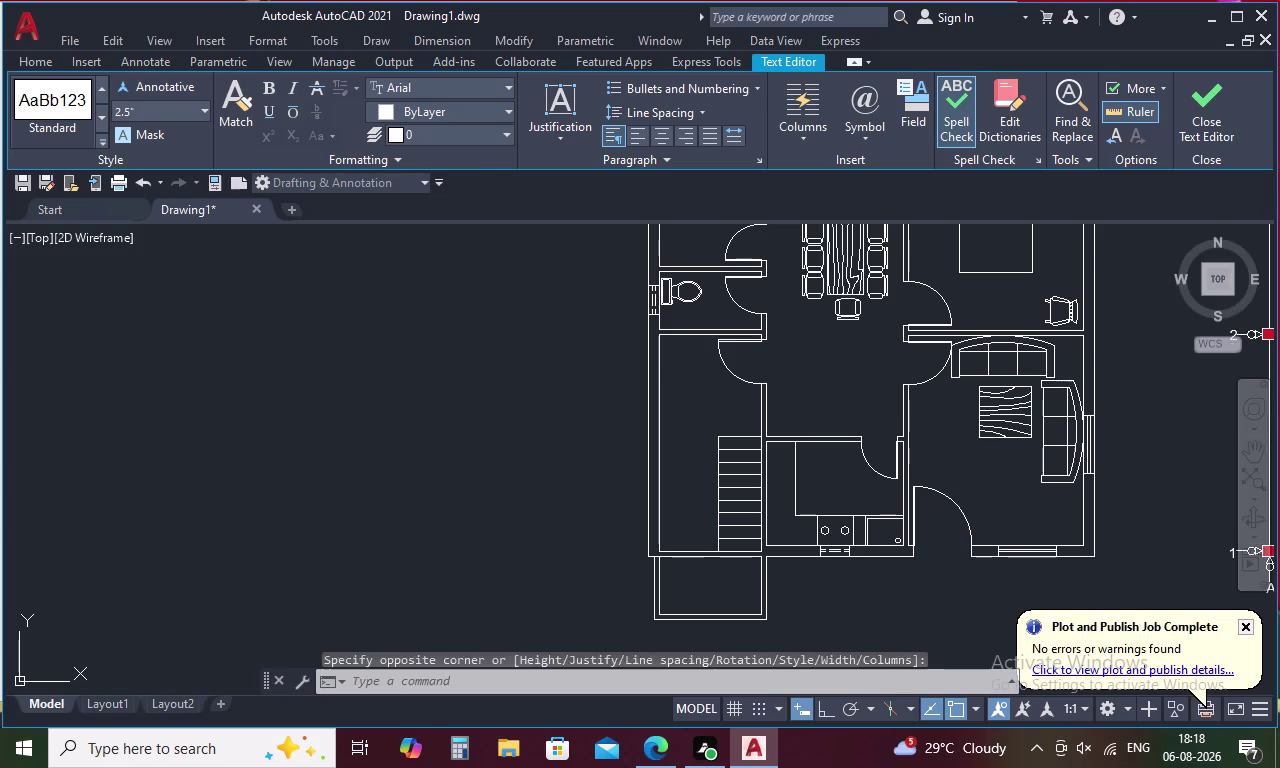
double_click(979, 495)
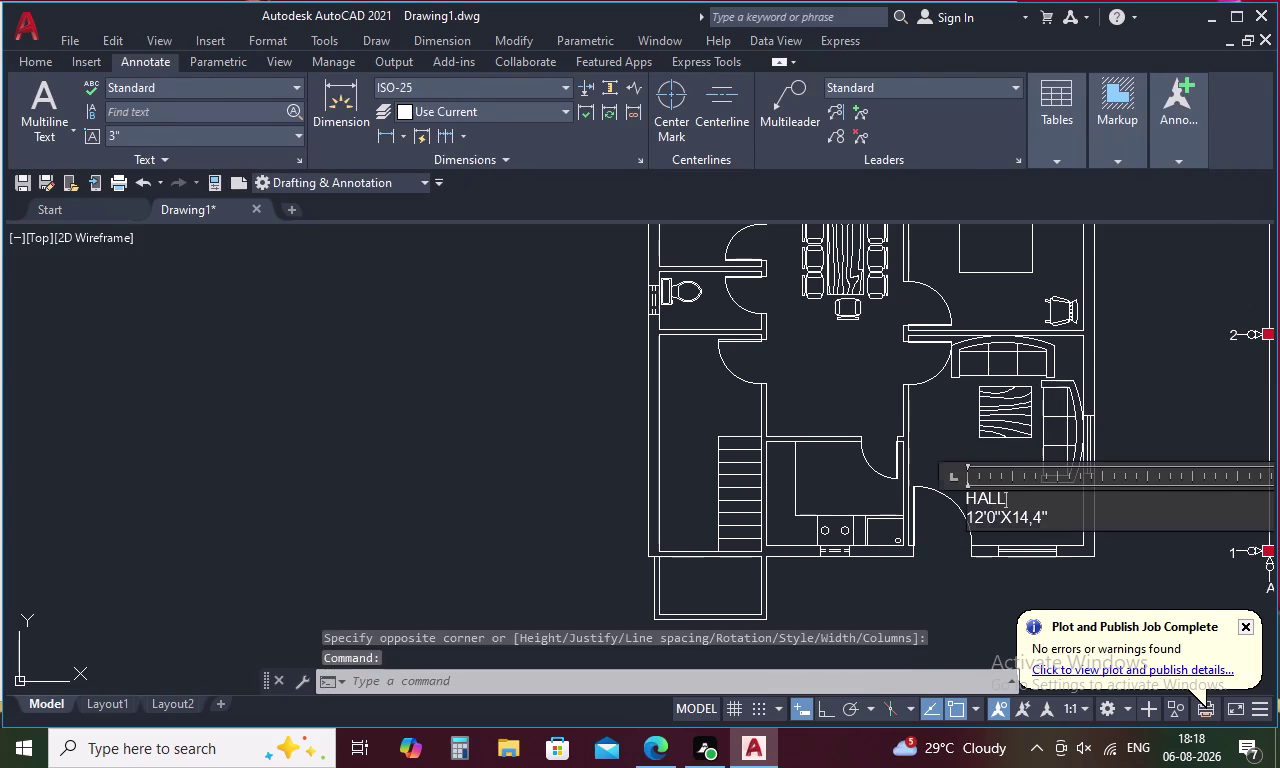
Set the HALL label's text height to 8.
drag(1053, 514, 946, 488)
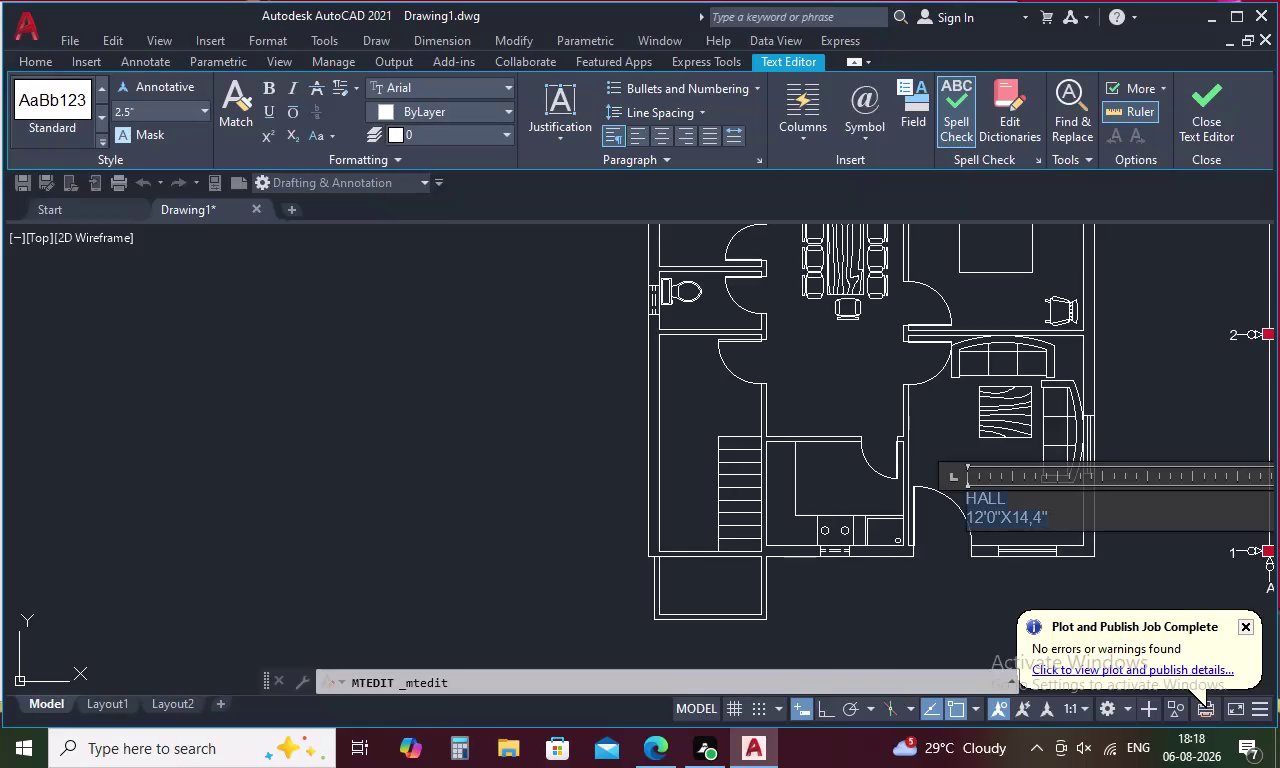
drag(946, 488, 933, 458)
click(182, 110)
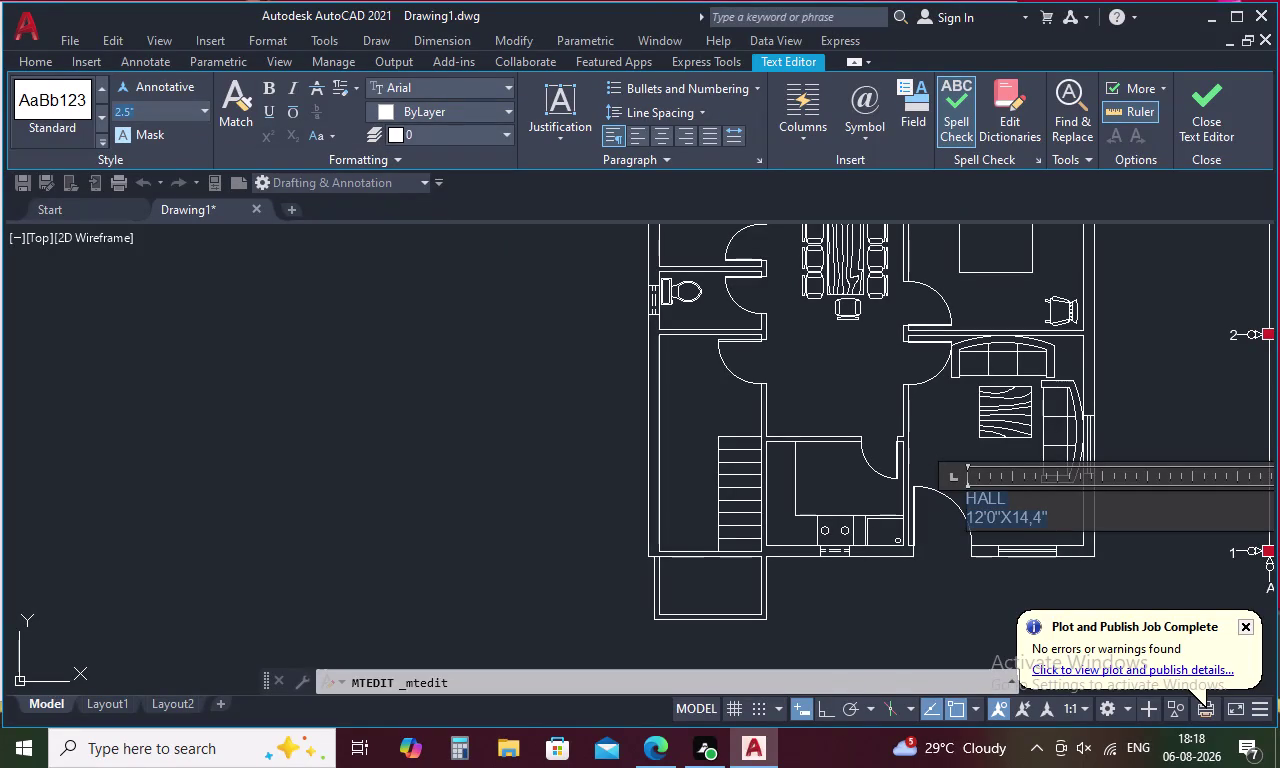
key(BackSpace)
key(8)
key(Return)
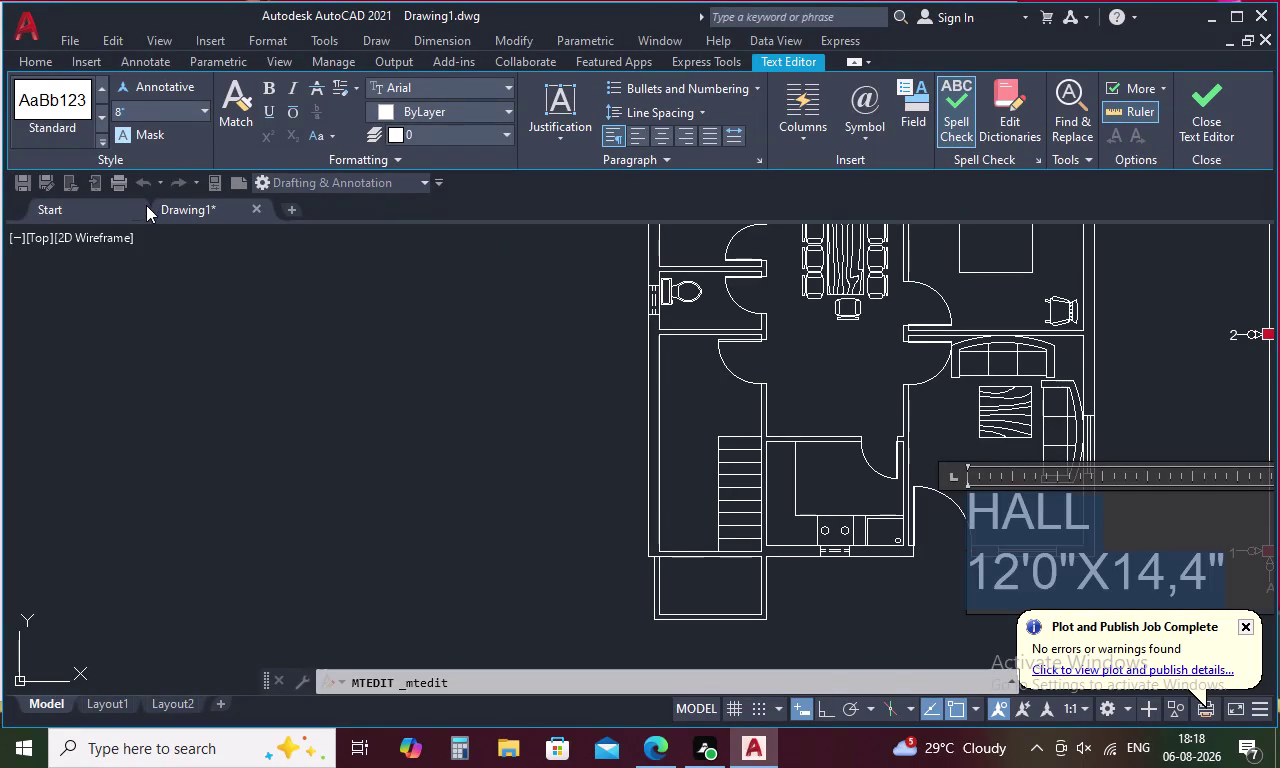
click(434, 348)
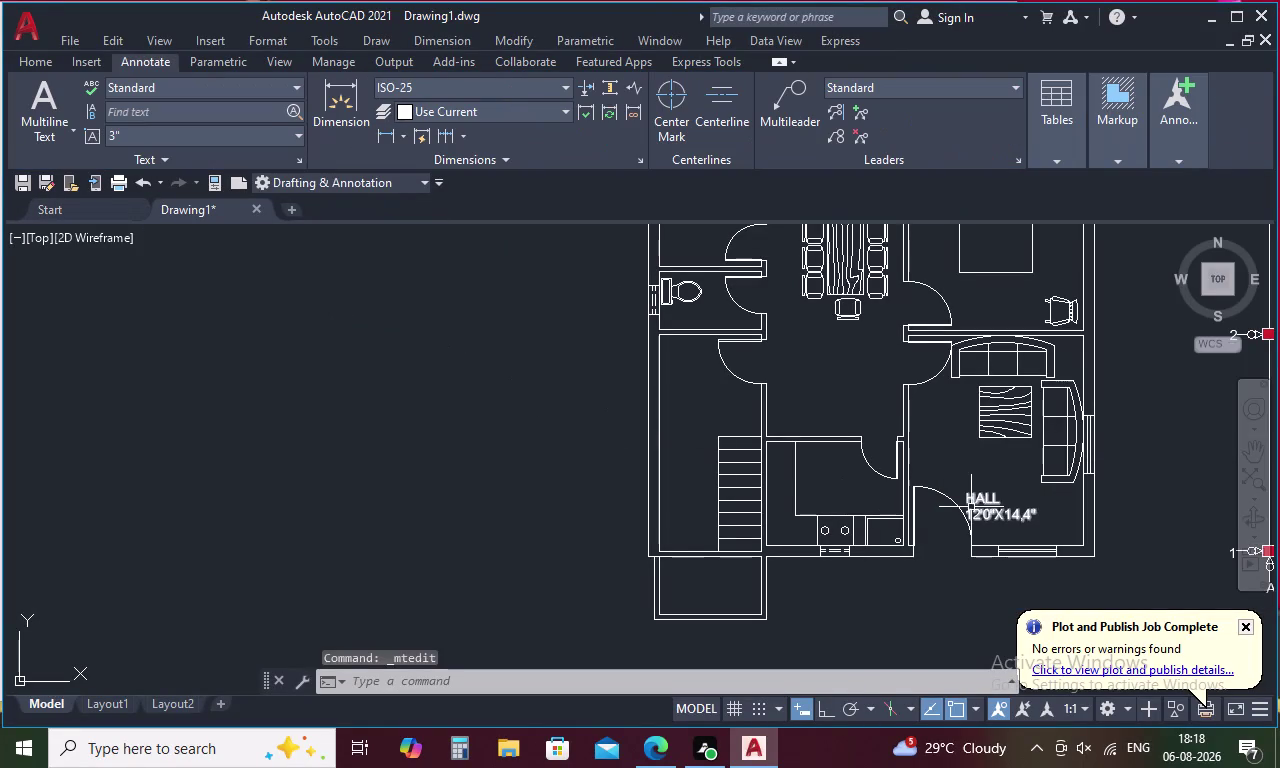
Increase the HALL label's text height further to 10.
double_click(996, 511)
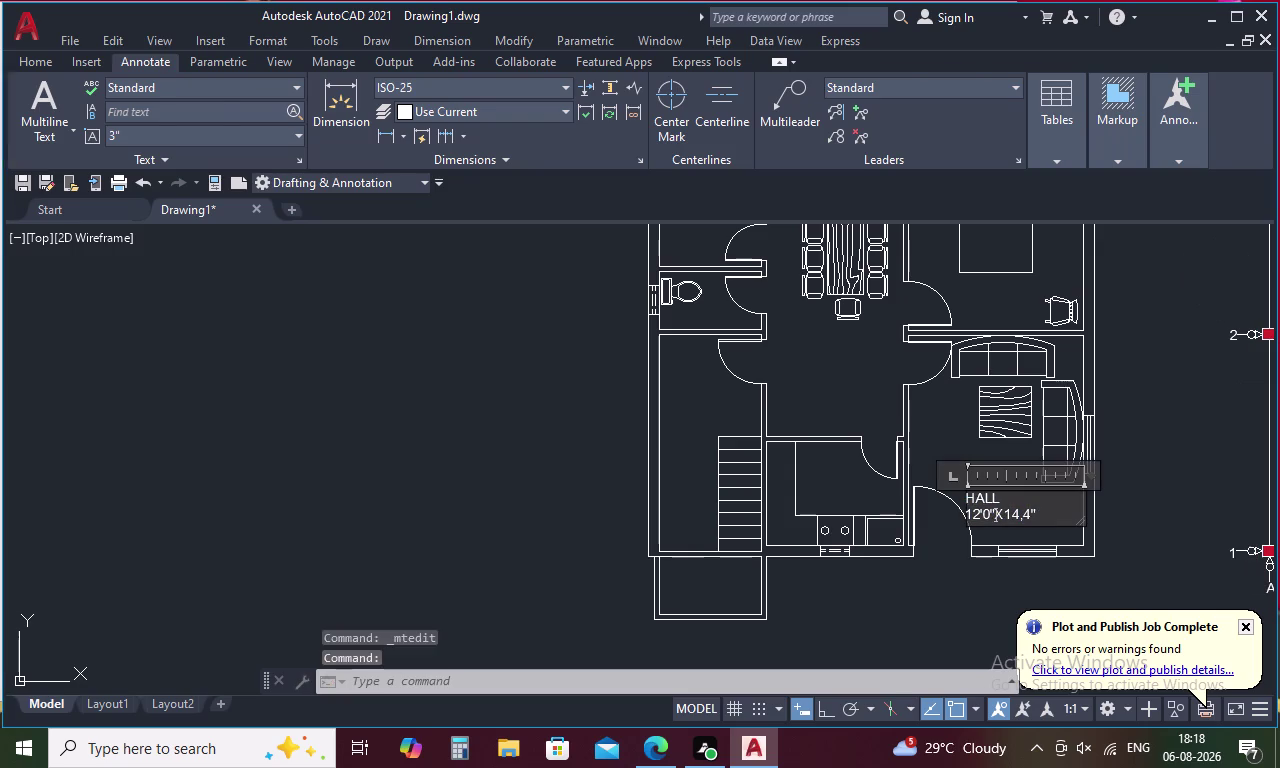
drag(1054, 513, 919, 471)
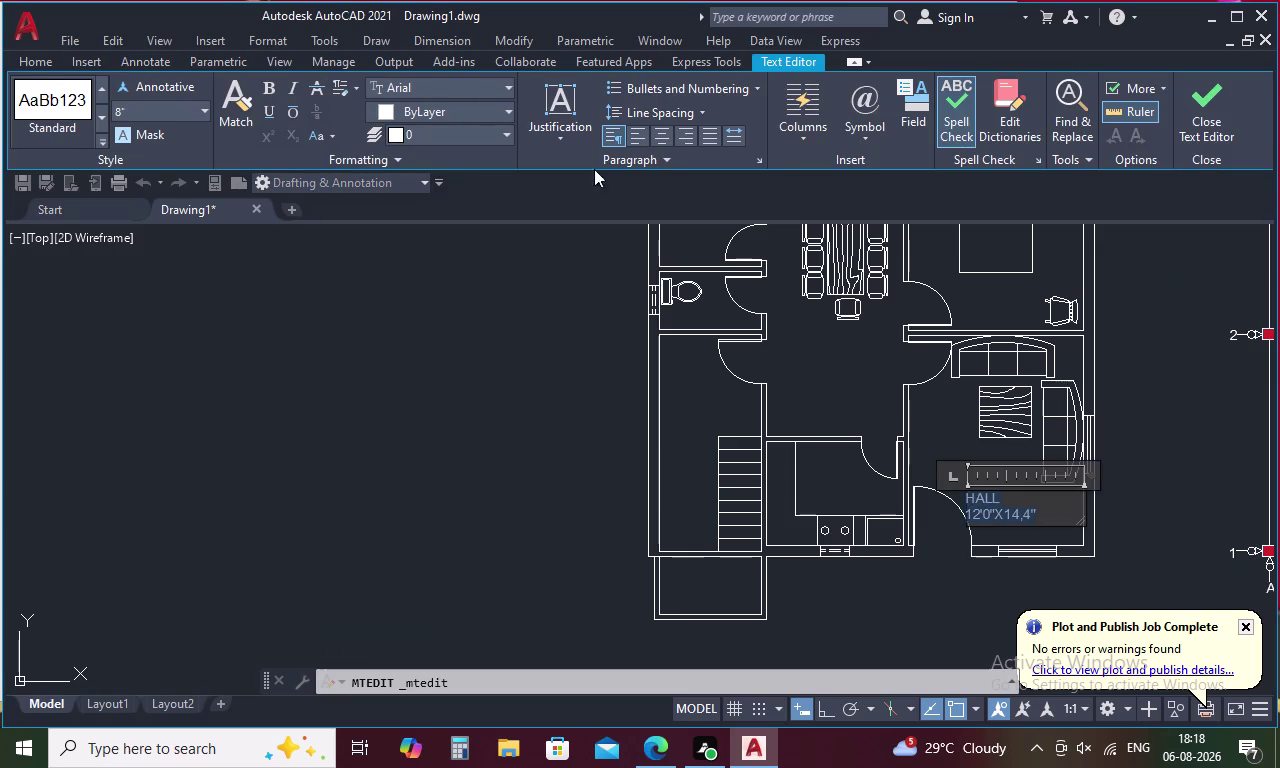
click(154, 105)
key(BackSpace)
key(1)
key(0)
key(Return)
click(472, 317)
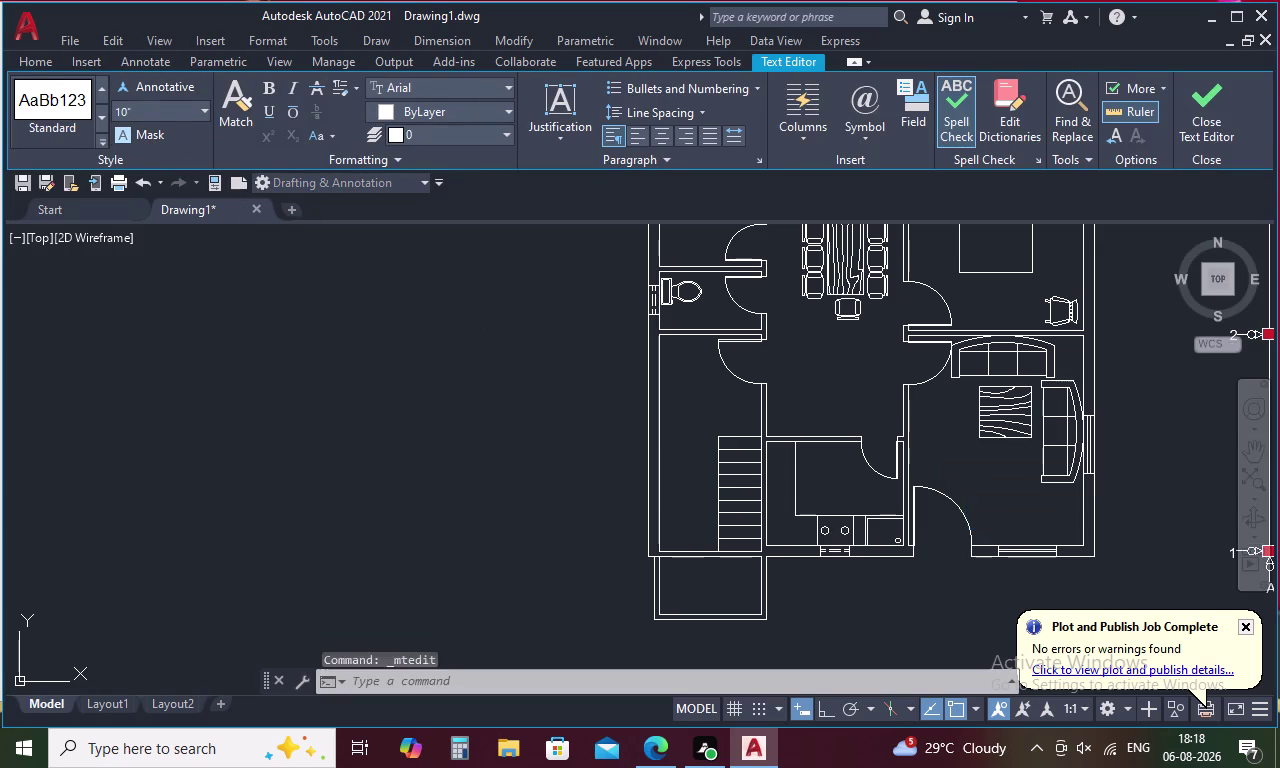
click(1001, 523)
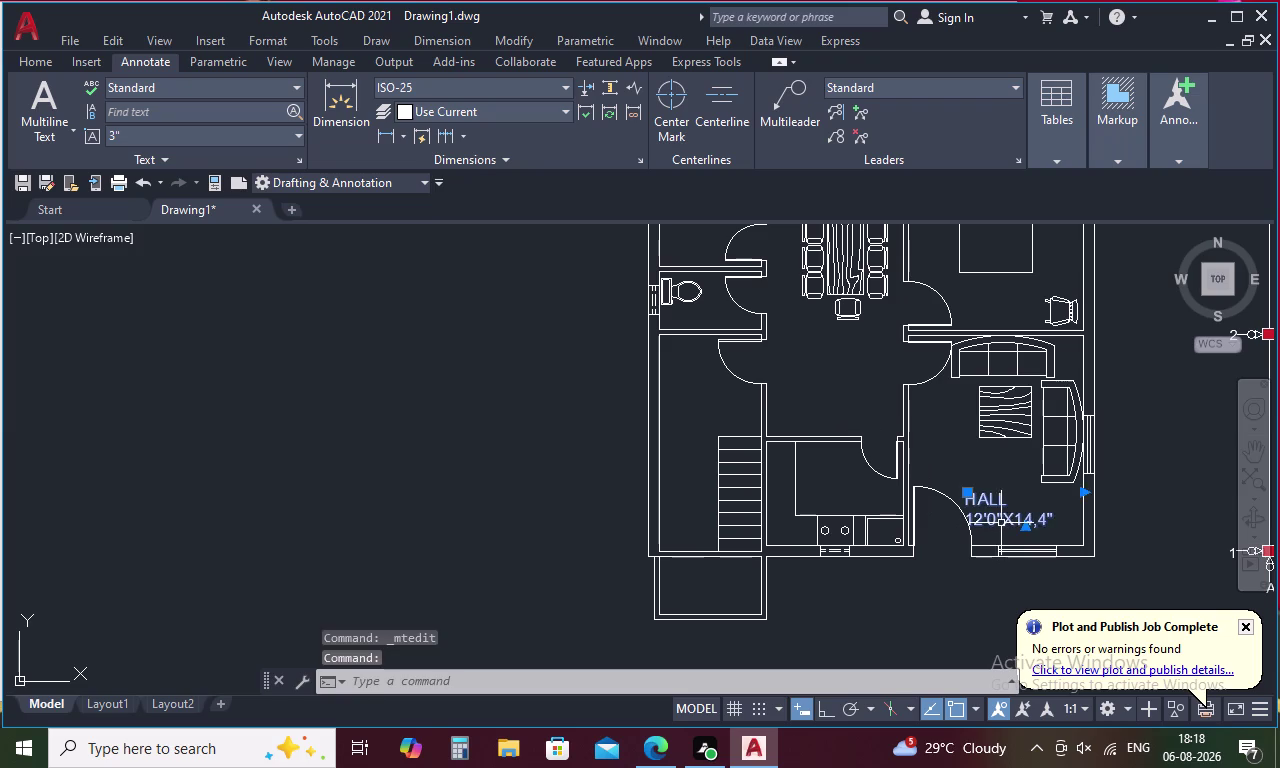
Attempt to move the HALL label, undoing an accidental deletion.
right_click(1001, 523)
click(1066, 378)
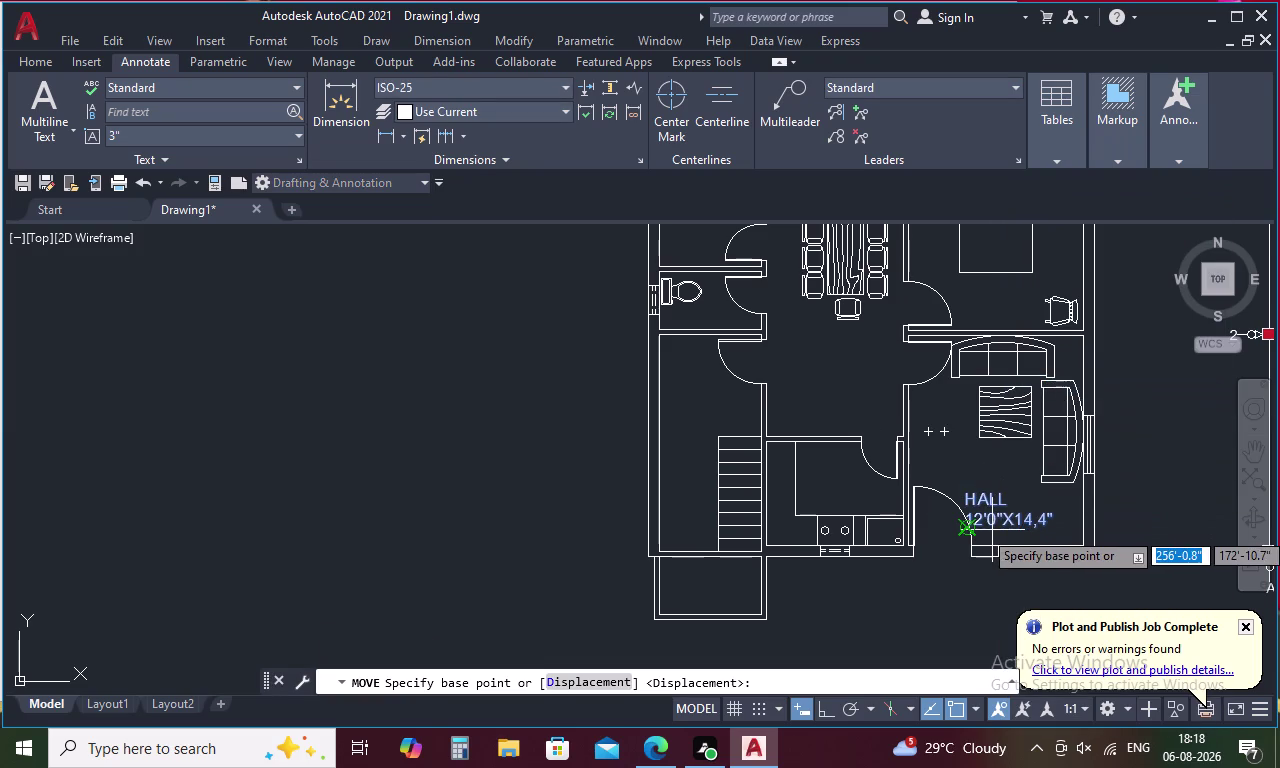
click(992, 522)
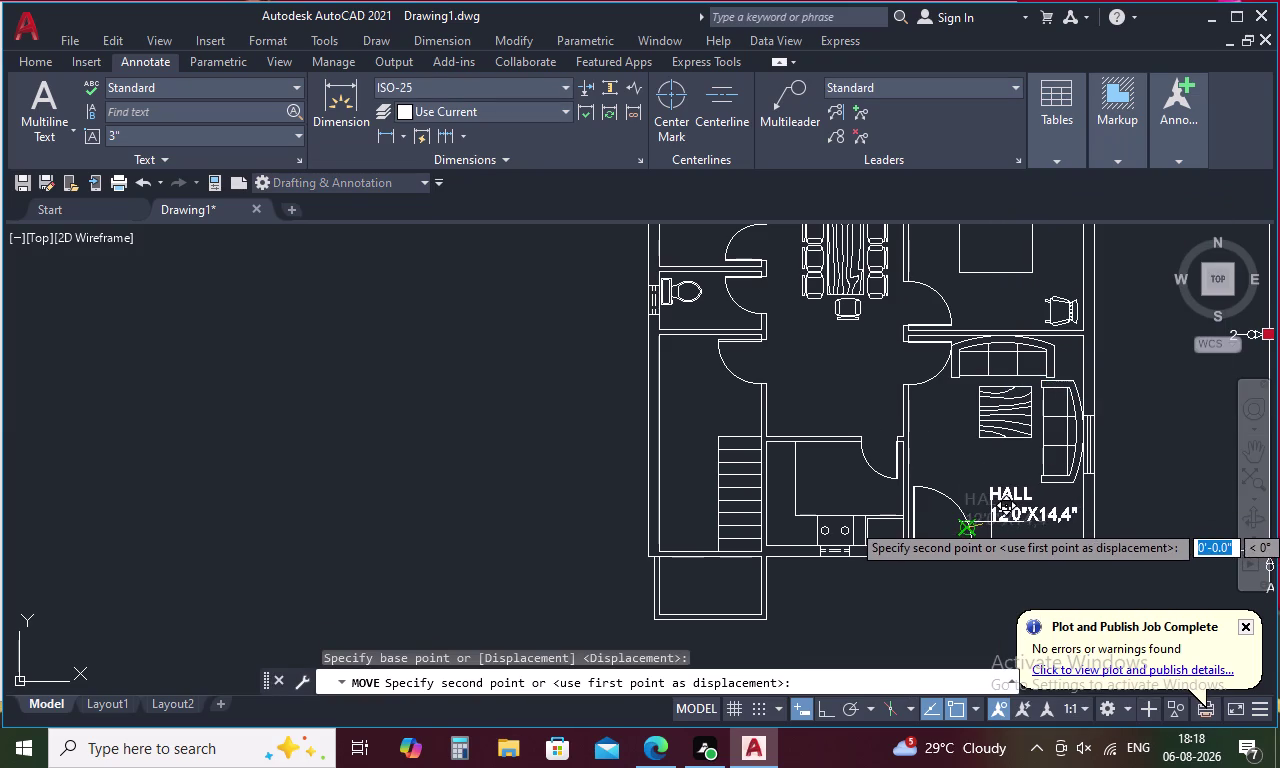
click(991, 522)
click(991, 522)
right_click(991, 522)
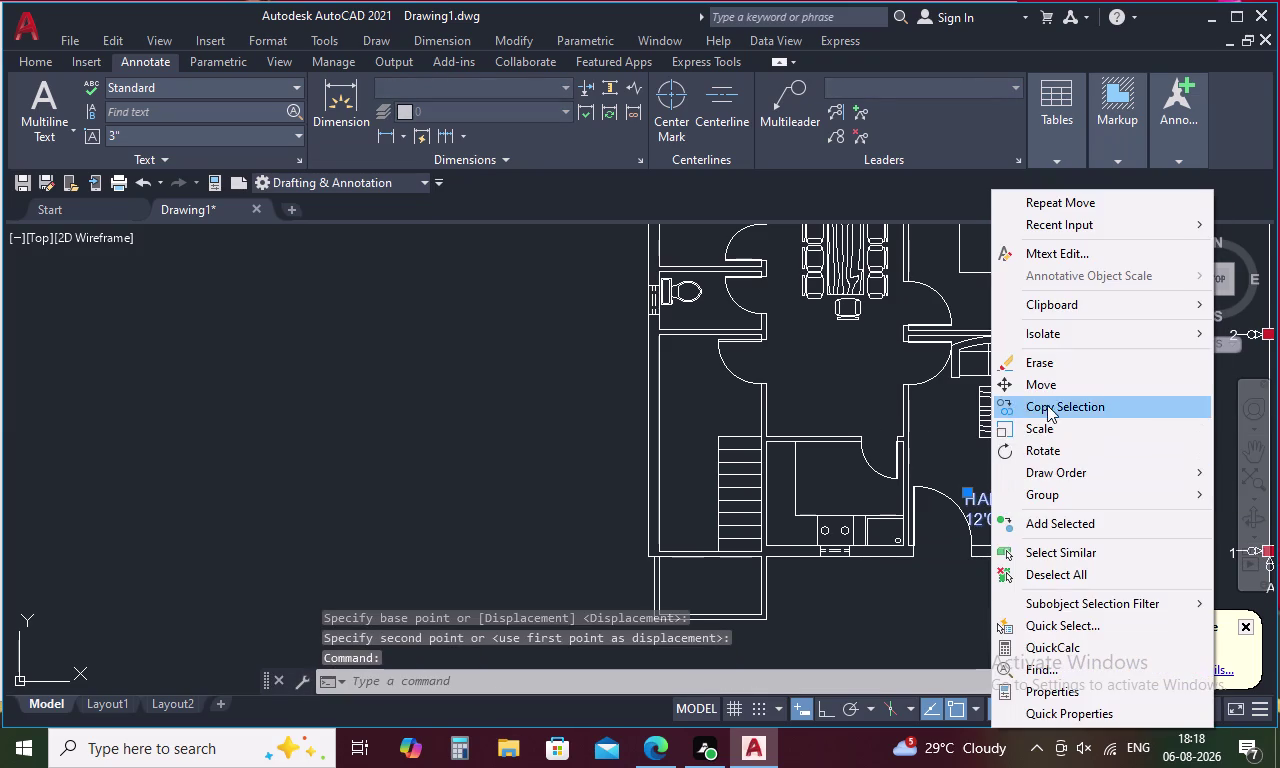
click(1054, 373)
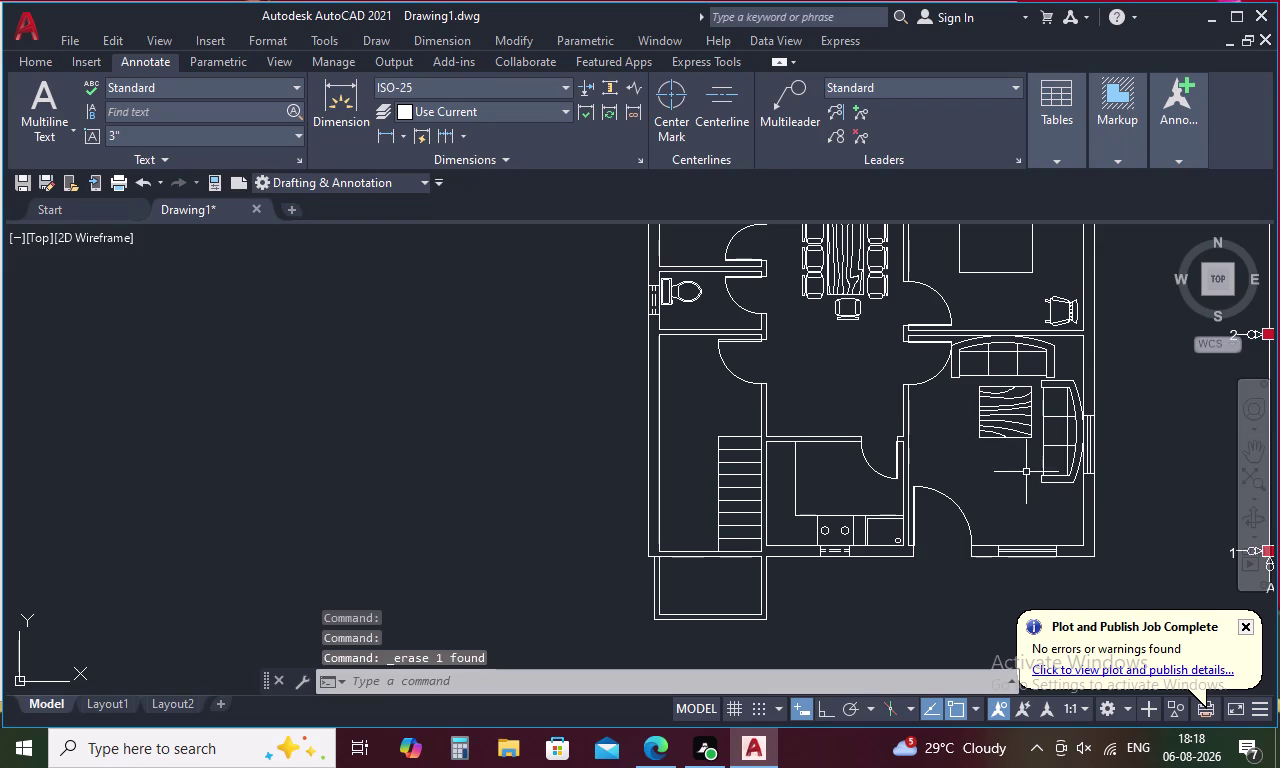
key(ctrl+z)
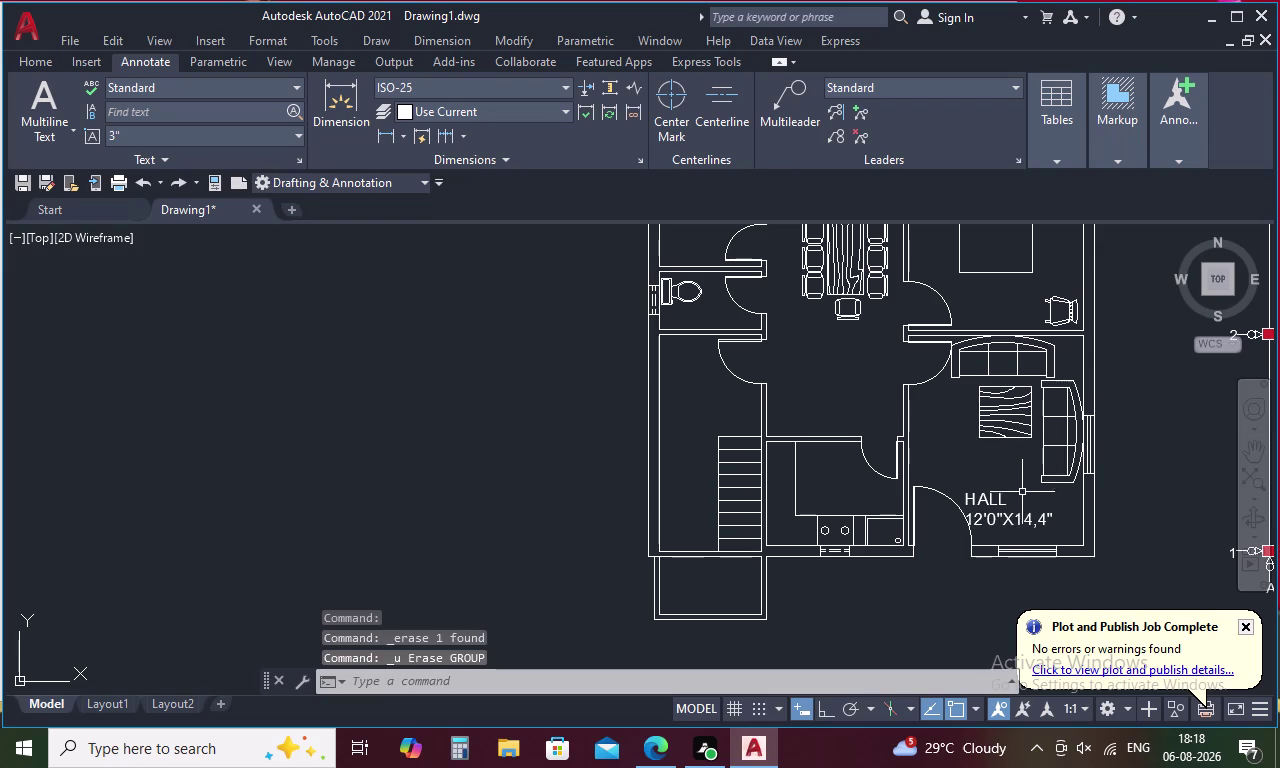
Move the HALL label lower within the hall.
click(1016, 515)
right_click(1016, 515)
click(1089, 384)
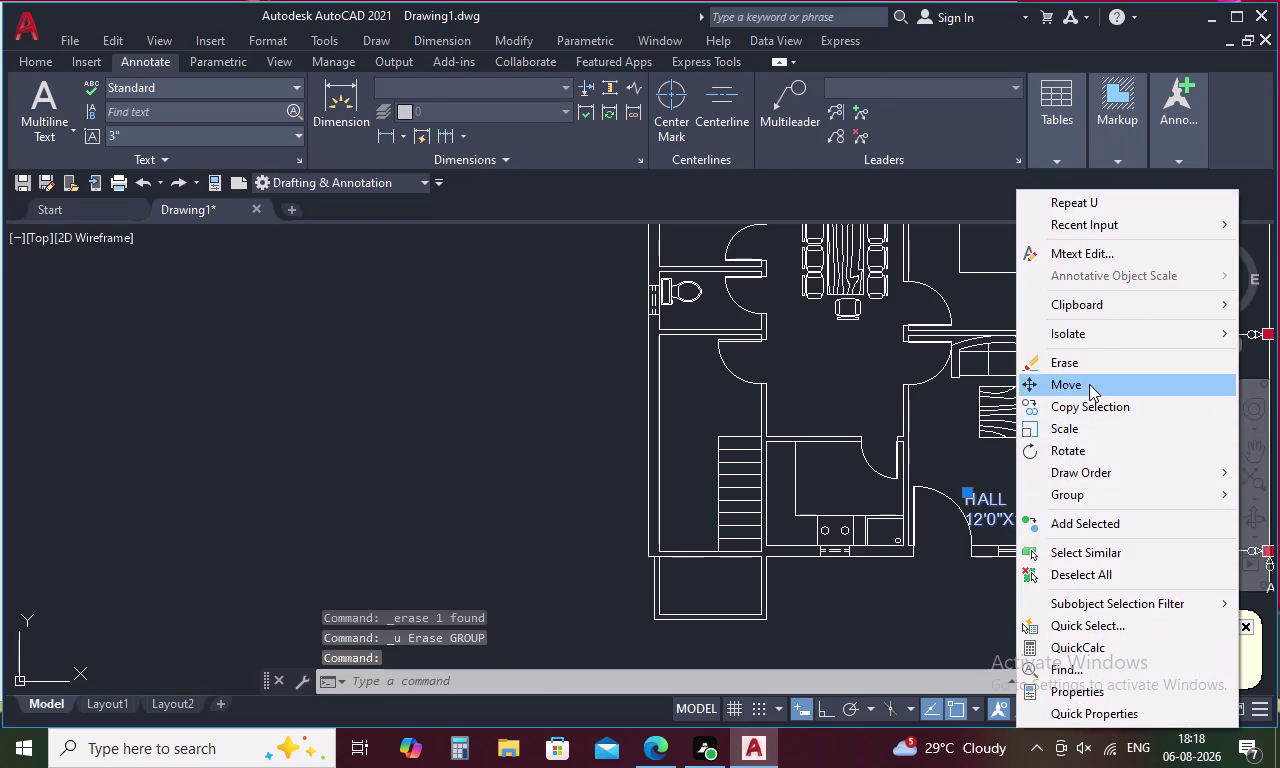
click(1008, 513)
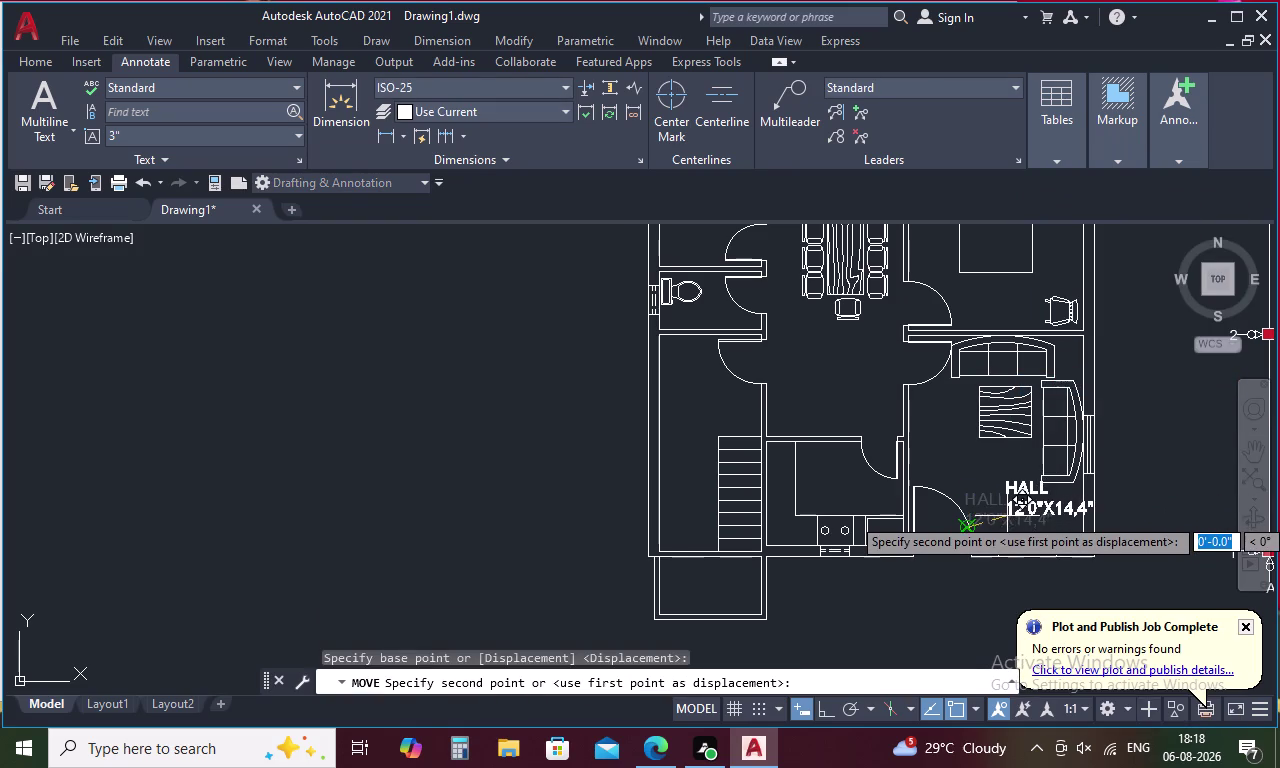
scroll(up, 3)
scroll(down, 3)
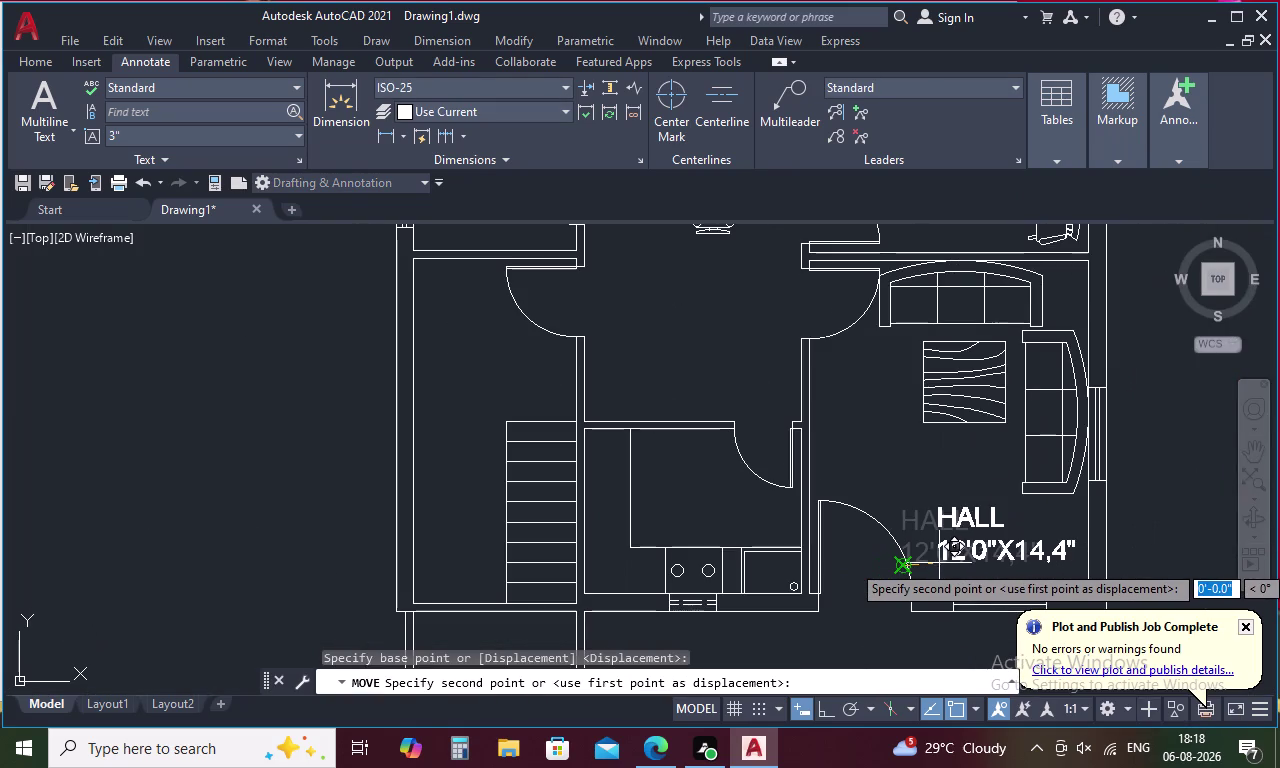
click(949, 562)
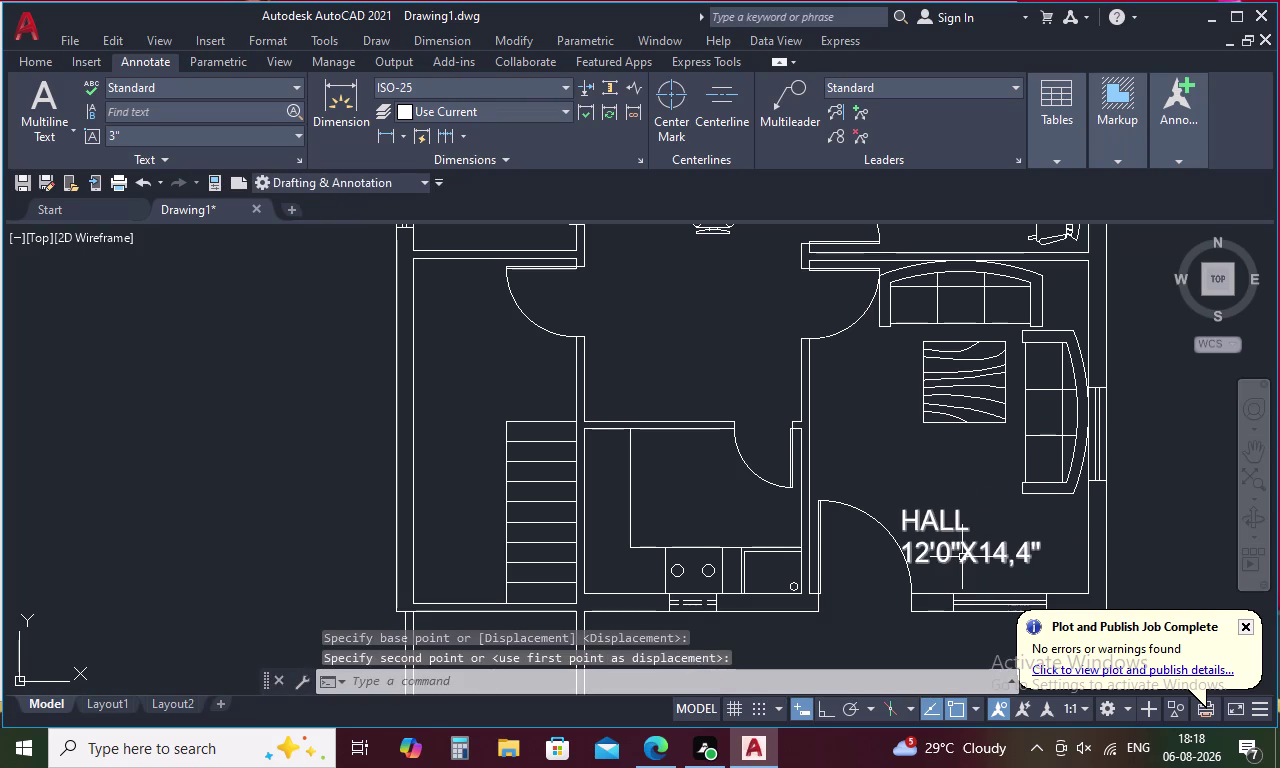
Place the HALL label near the hall's lower edge, just right of the door.
click(962, 557)
right_click(962, 557)
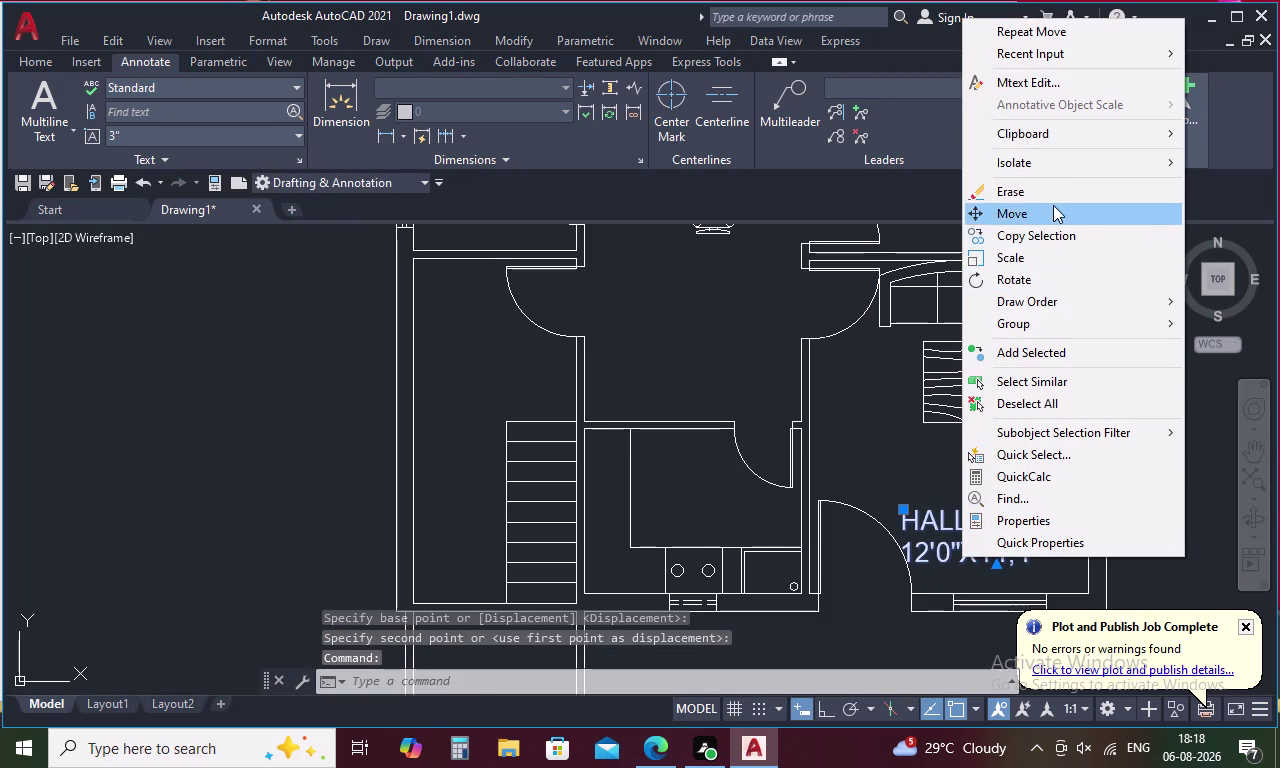
click(1053, 205)
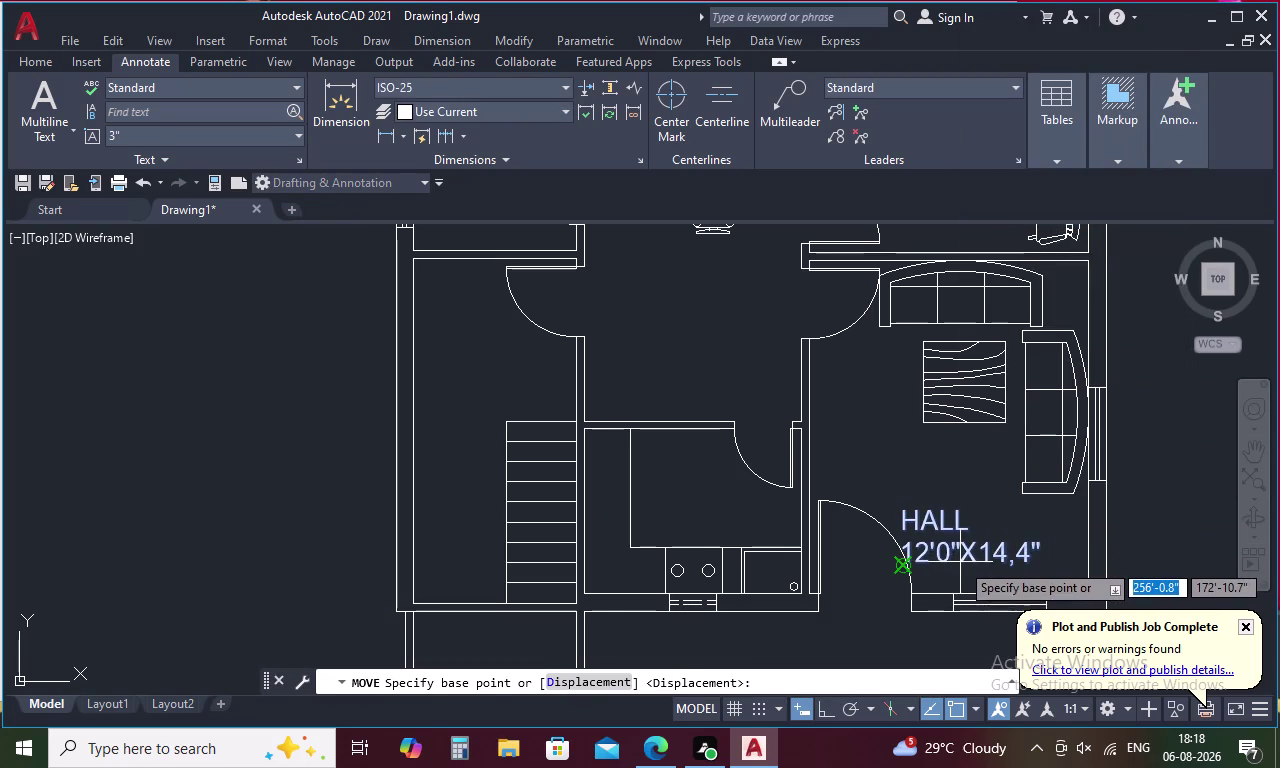
click(960, 562)
scroll(up, 3)
scroll(down, 3)
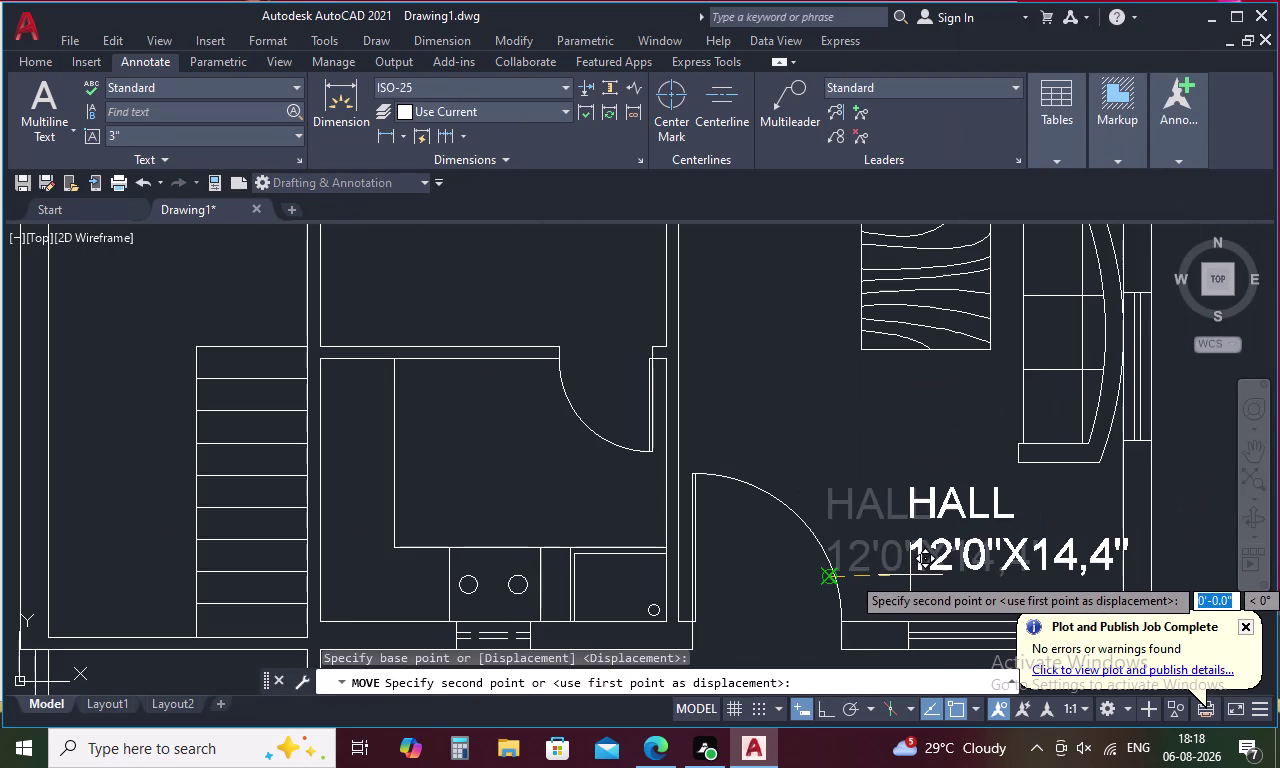
click(899, 593)
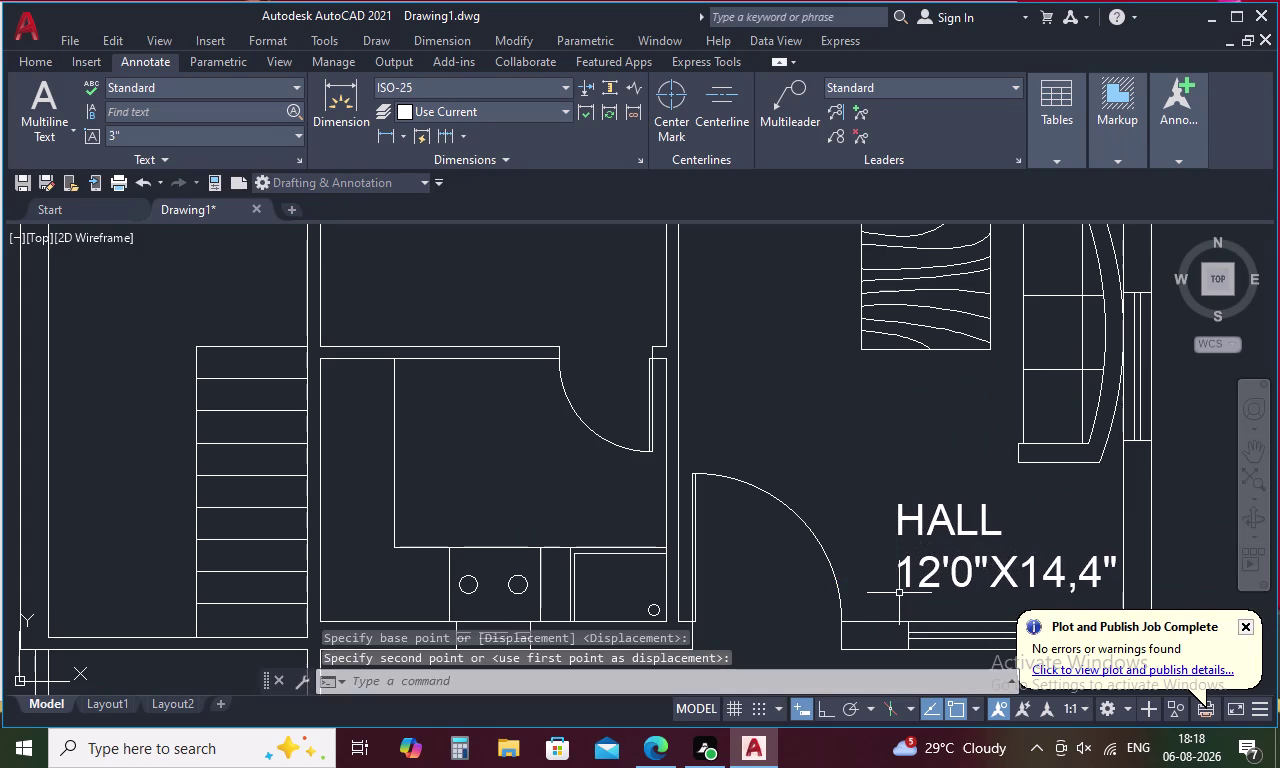
scroll(down, 3)
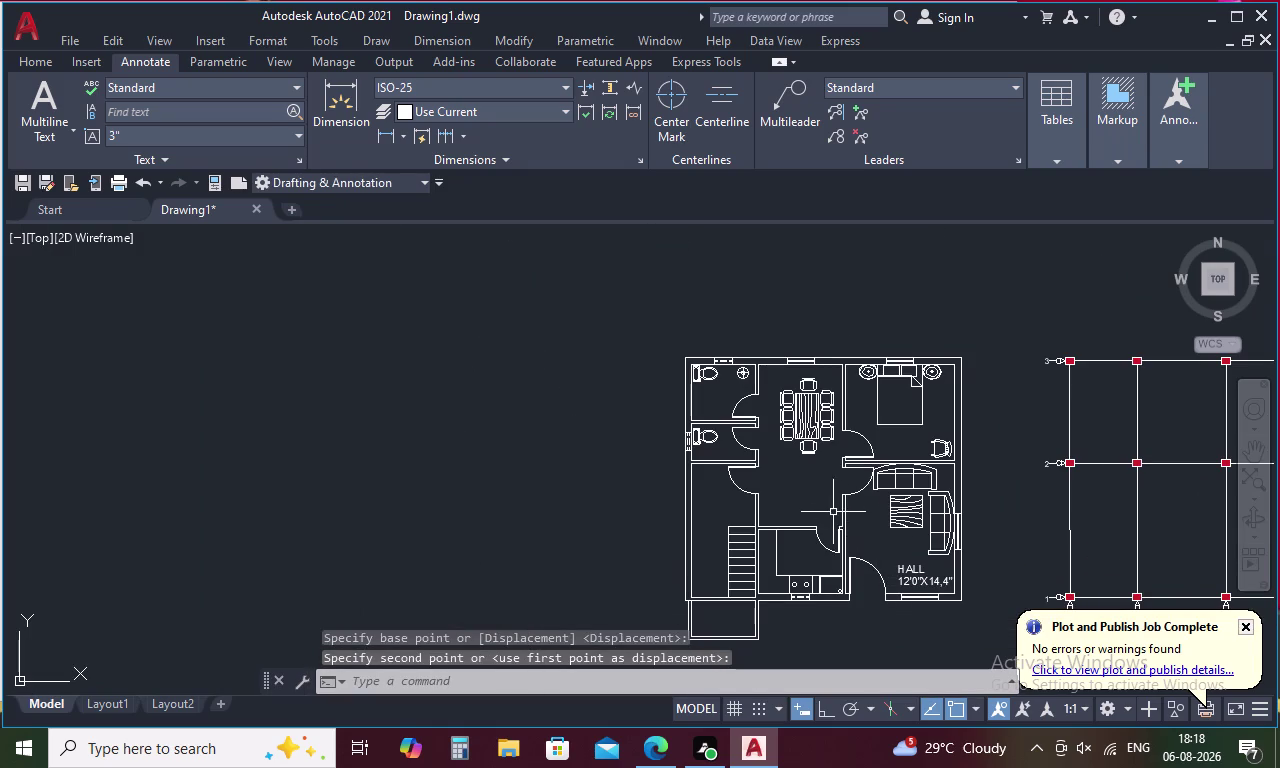
scroll(up, 3)
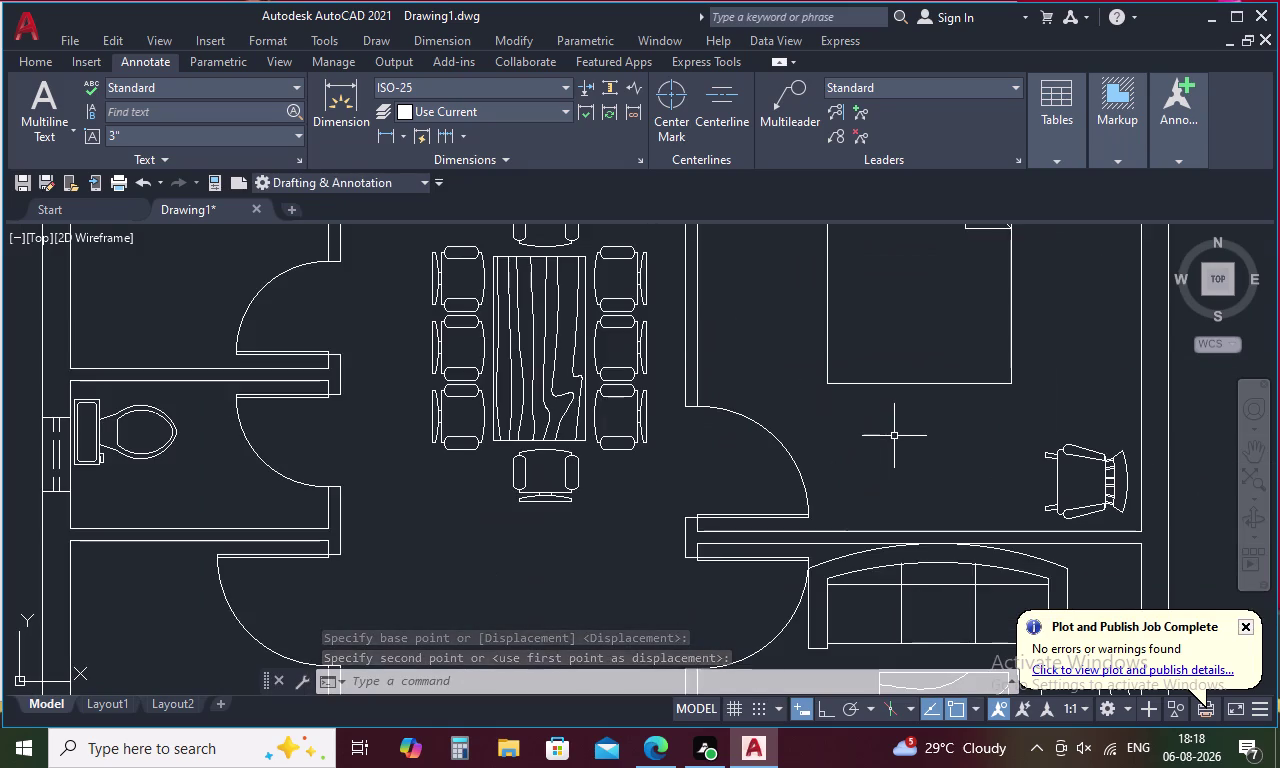
scroll(down, 3)
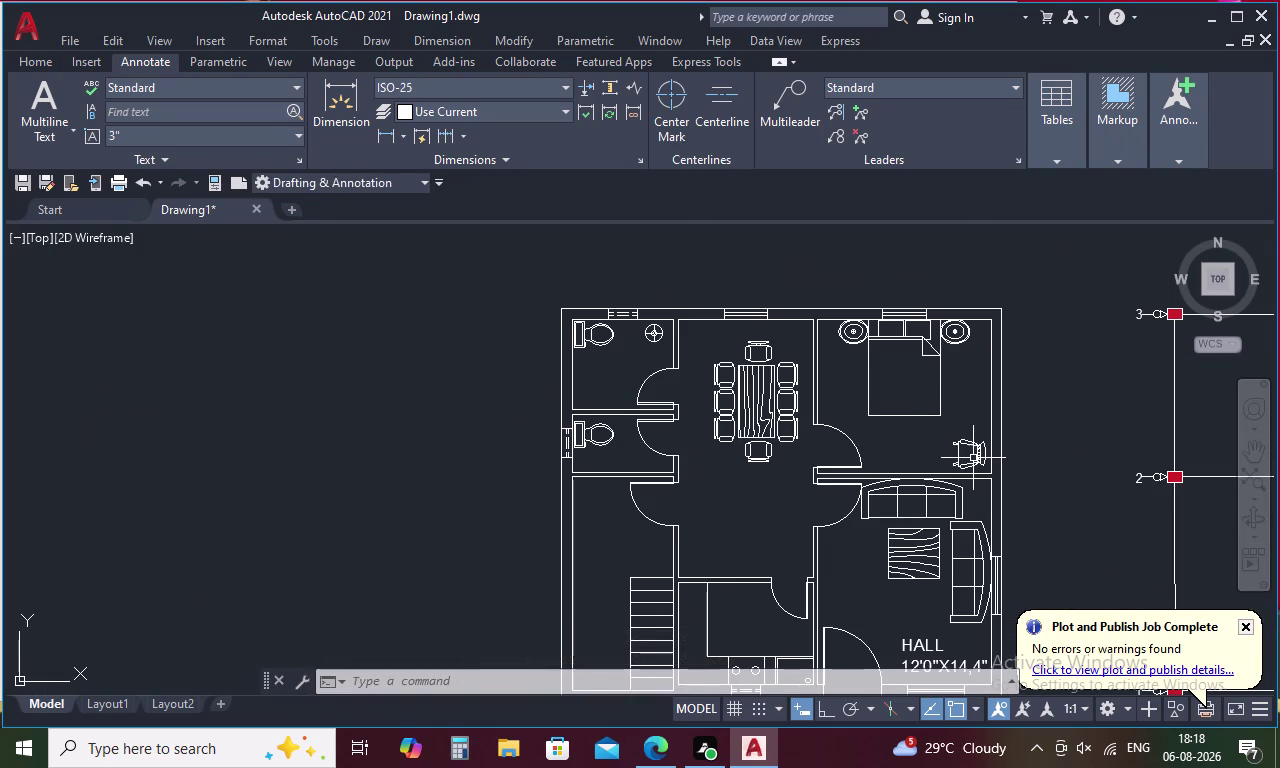
click(965, 445)
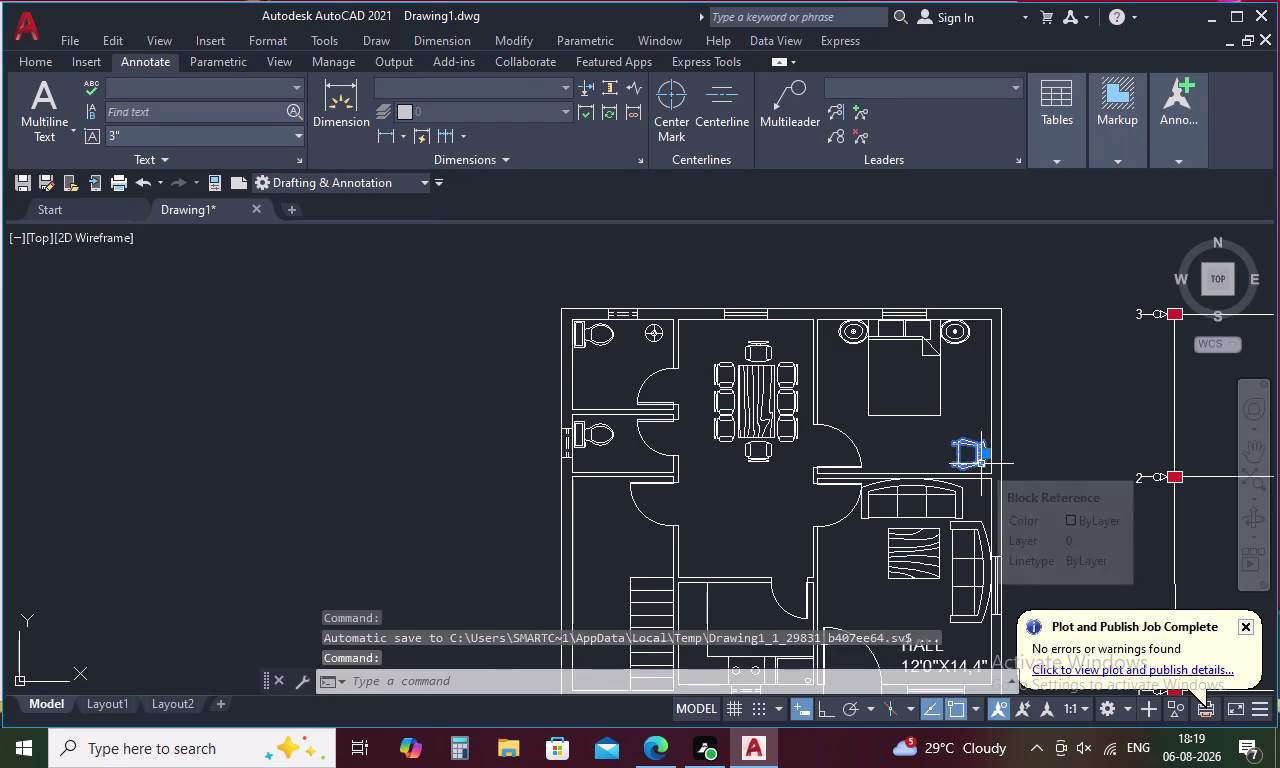
Erase the bedroom armchair, then copy the HALL label and begin pasting it.
key(Delete)
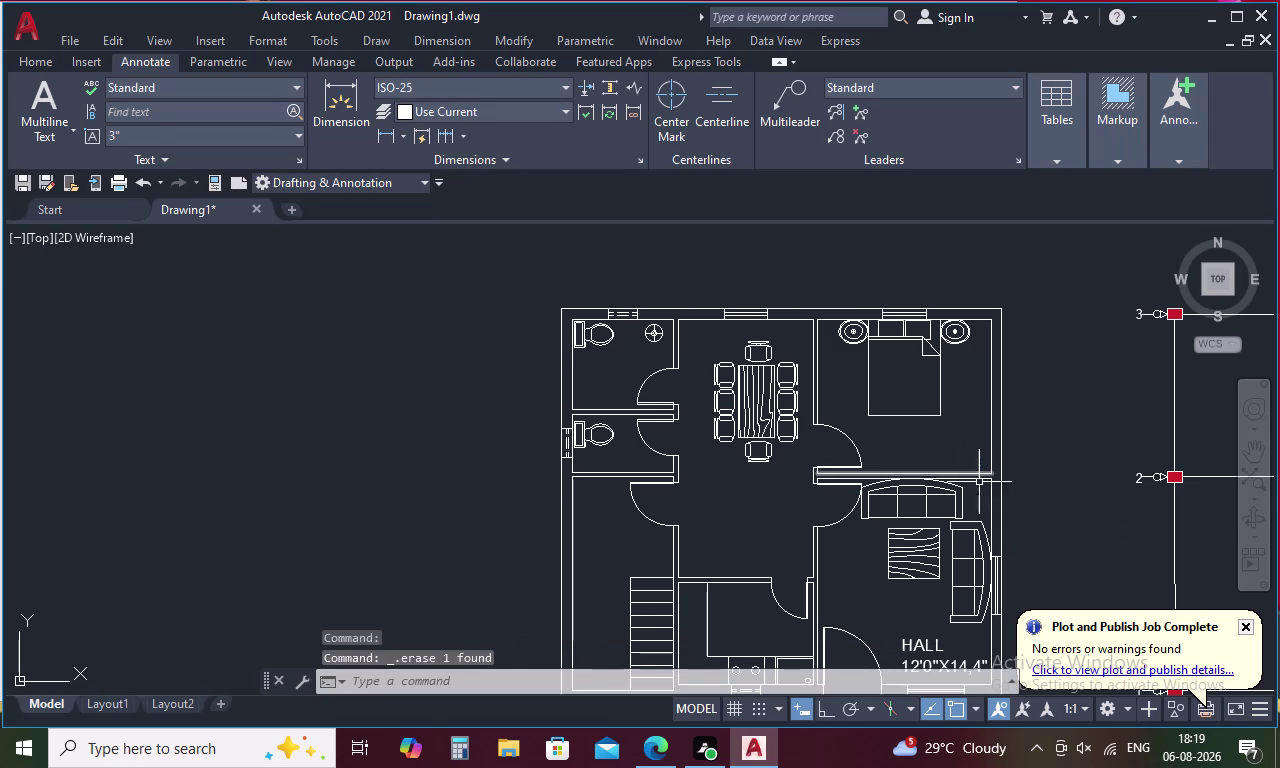
middle_drag(972, 544, 935, 434)
click(910, 551)
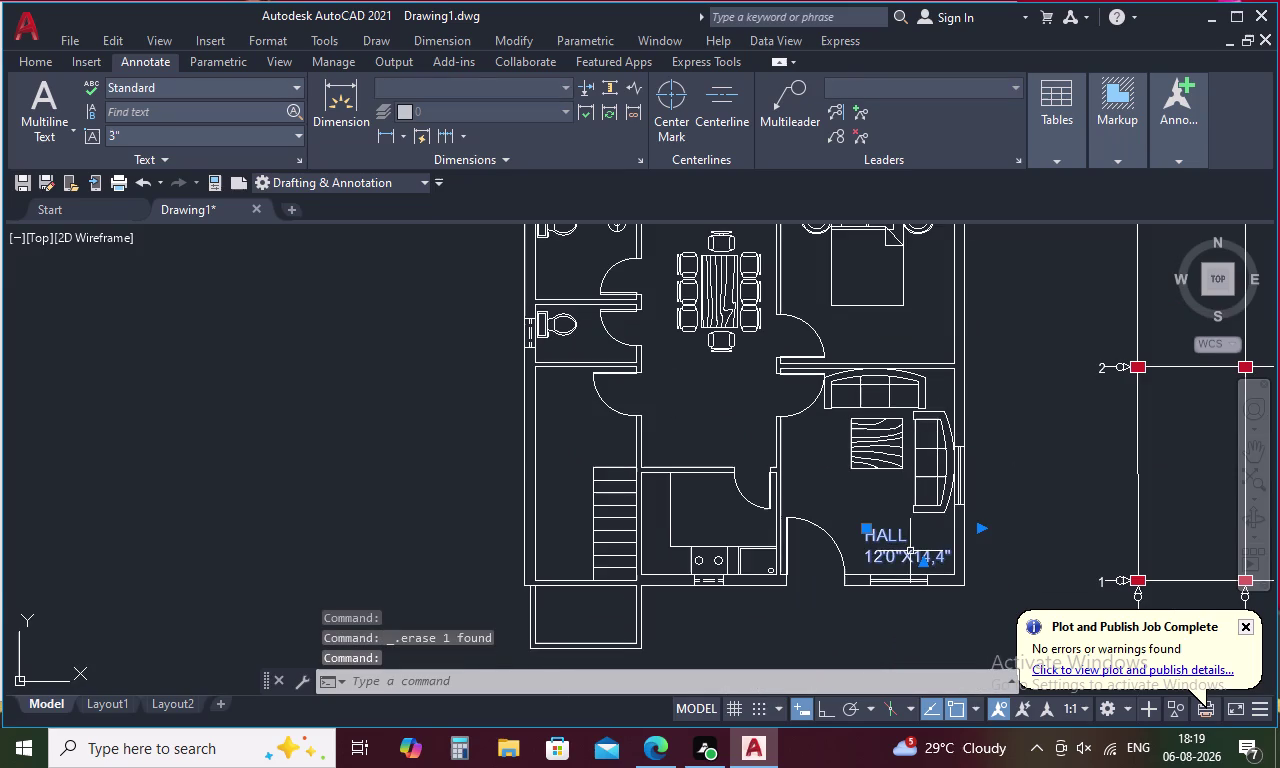
key(ctrl+c)
key(v)
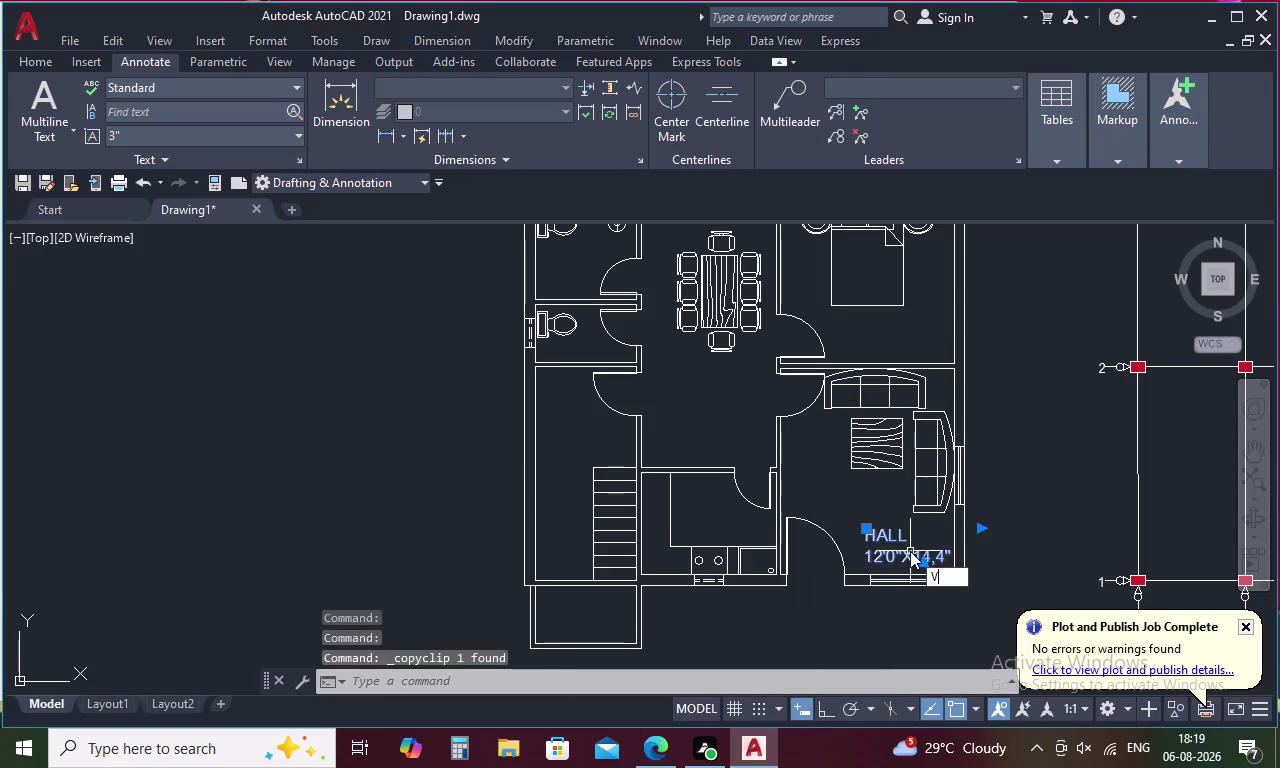
key(BackSpace)
key(ctrl+c)
key(Escape)
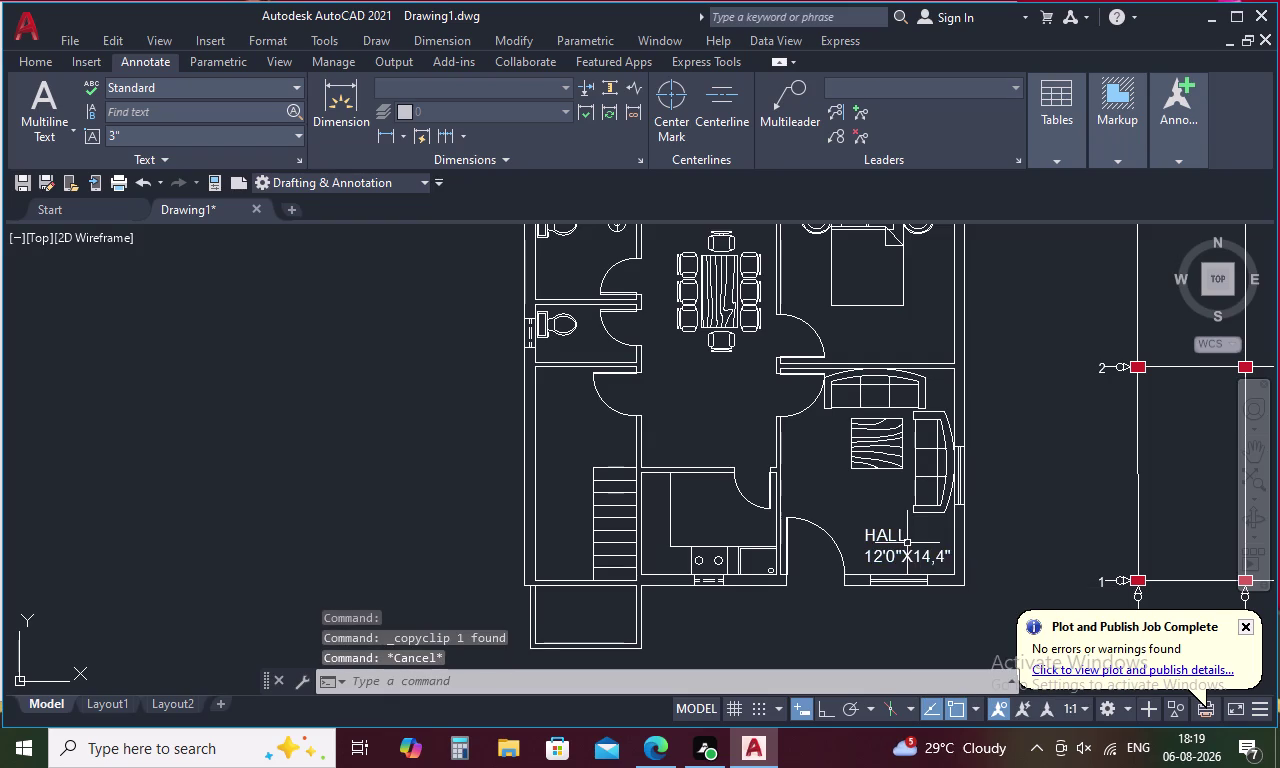
key(ctrl+v)
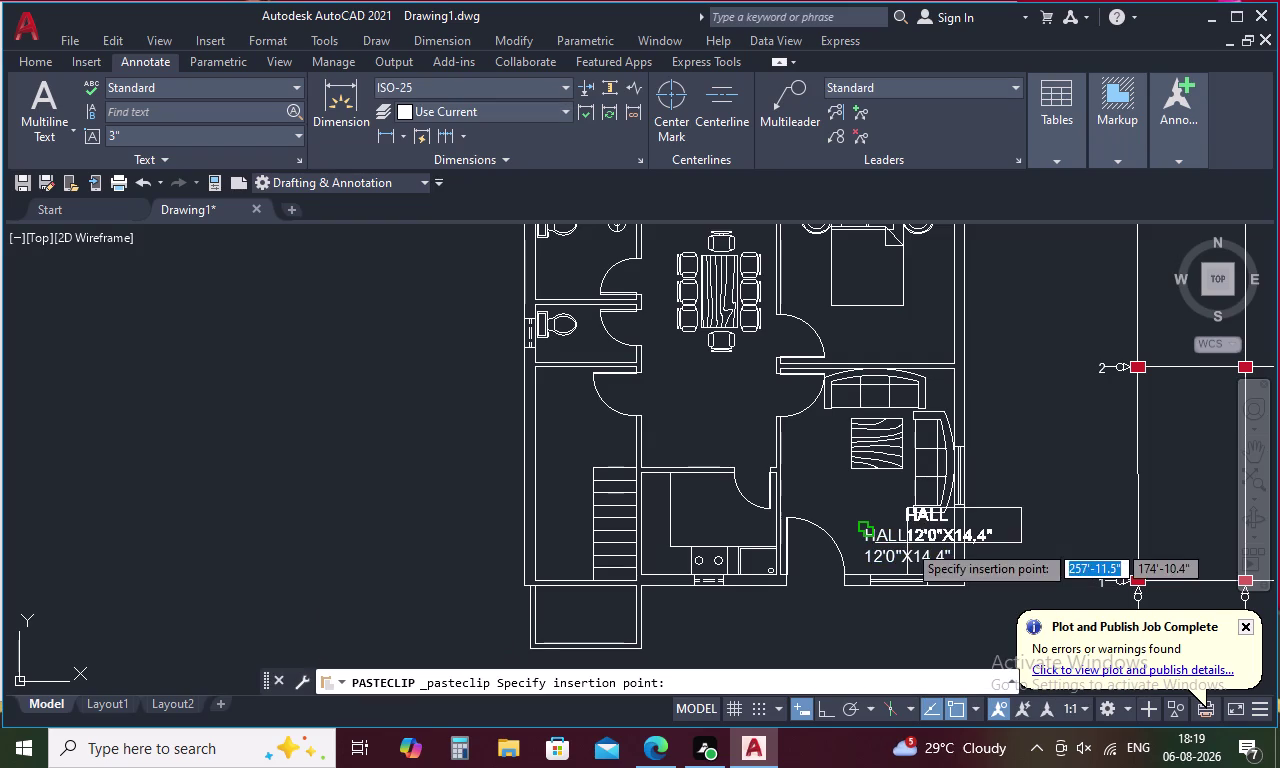
Place the pasted HALL label in the bedroom and rename it BEDROOM.
click(844, 350)
double_click(859, 346)
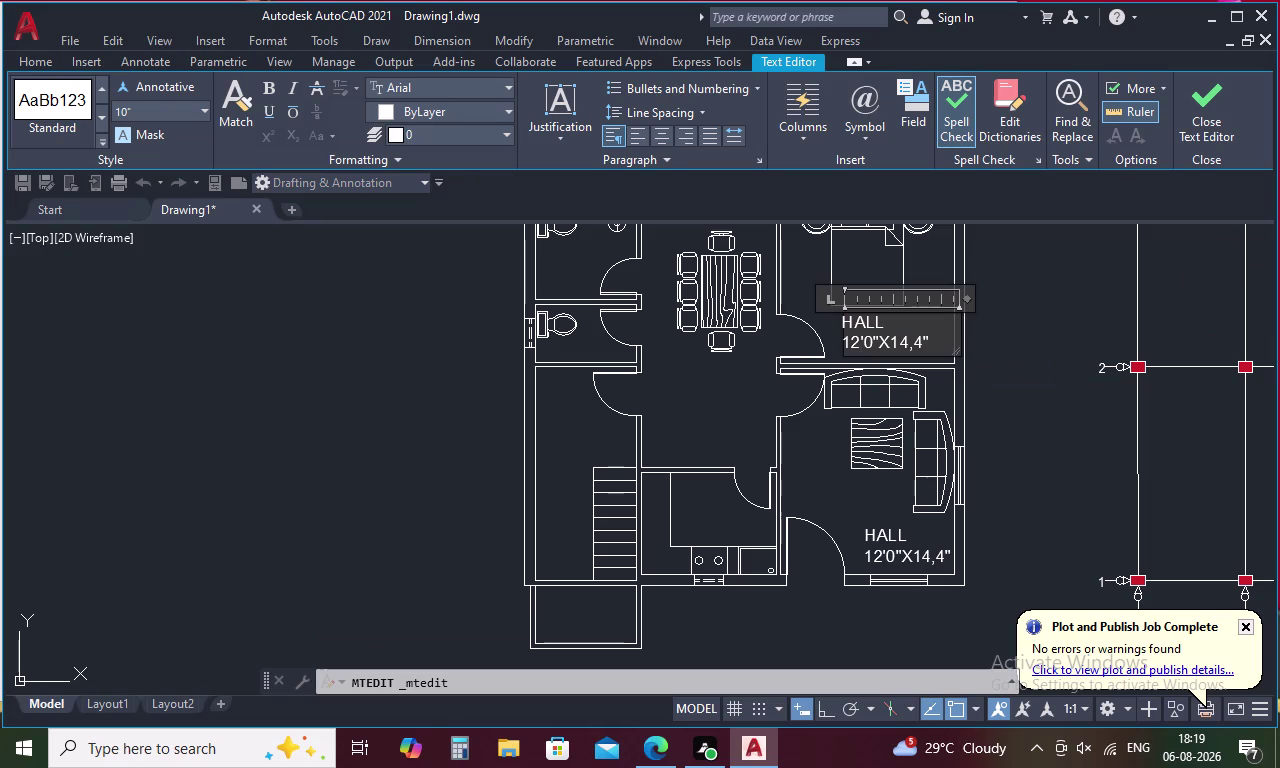
click(891, 327)
key(BackSpace)
key(BackSpace)
key(BackSpace)
key(b)
key(e)
text(DROO)
key(m)
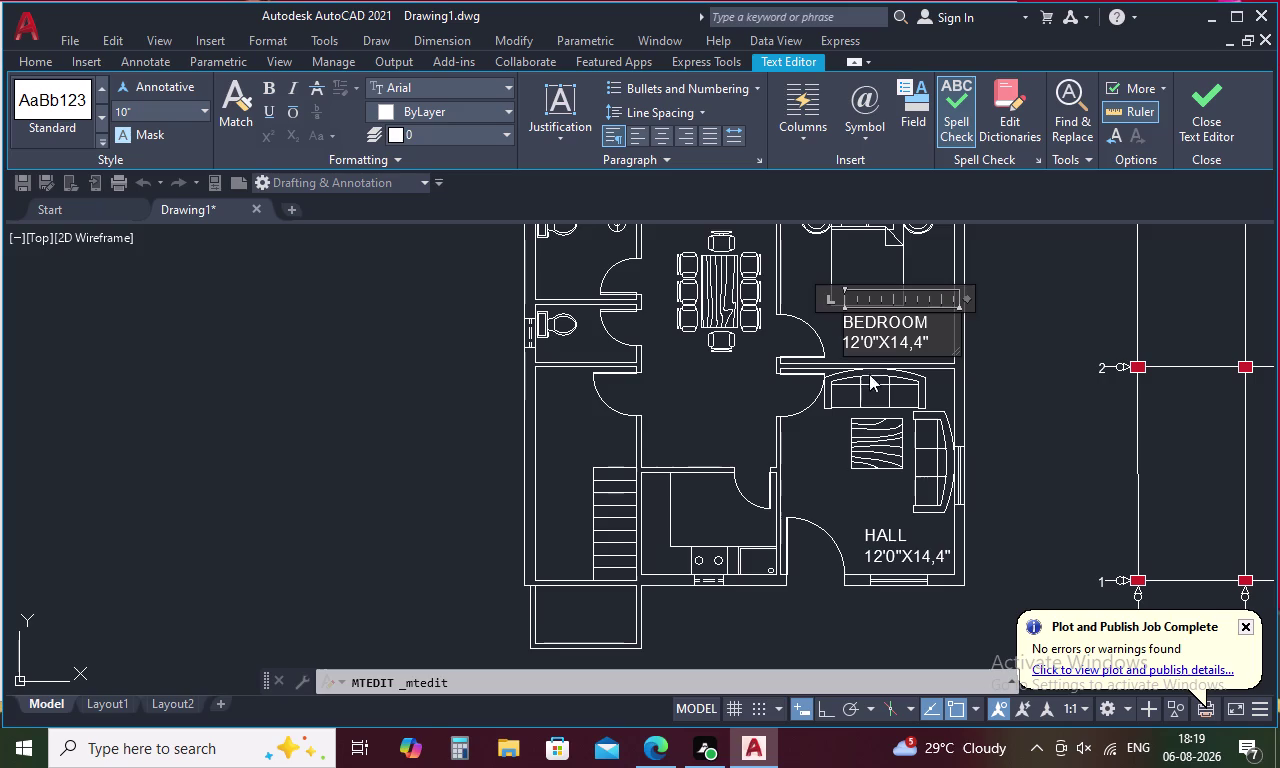
Change the bedroom label's size line to 12'0"X10,8" and close the editor.
click(917, 344)
key(Right)
key(BackSpace)
key(8)
key(Left)
key(Left)
key(BackSpace)
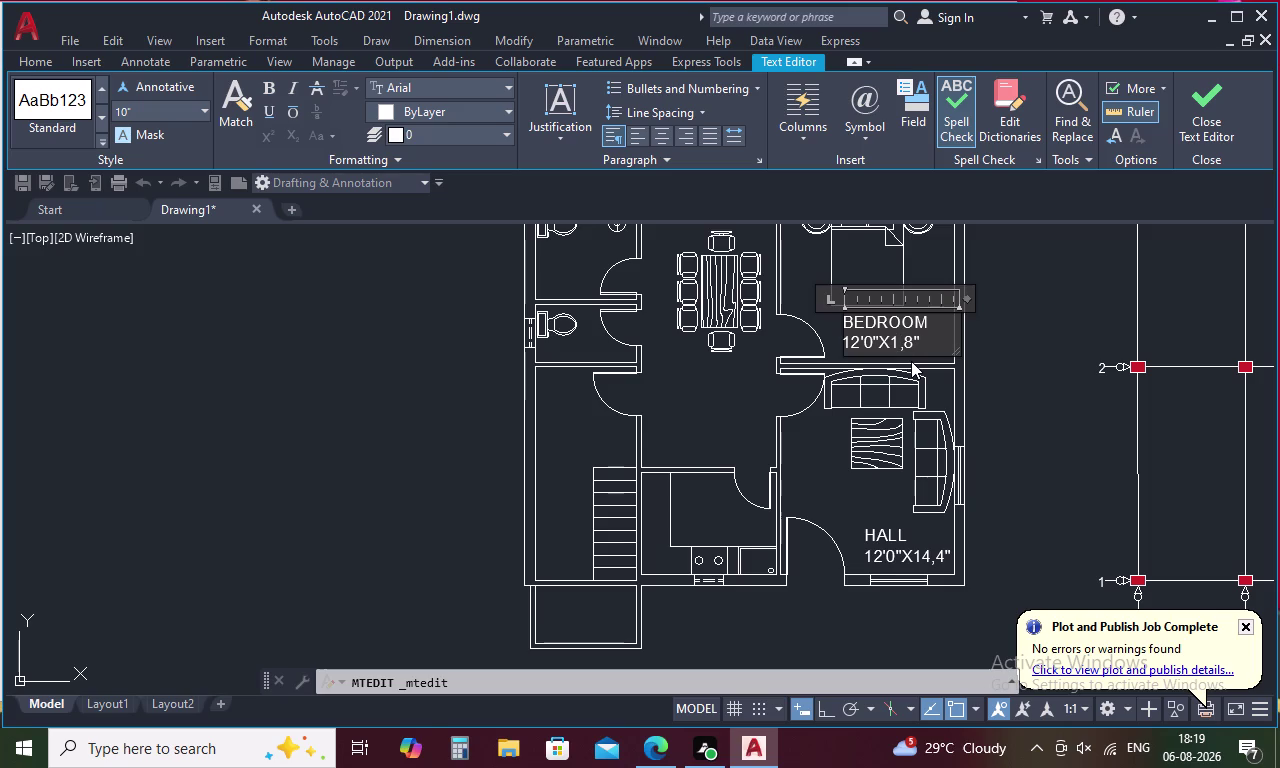
key(0)
click(699, 388)
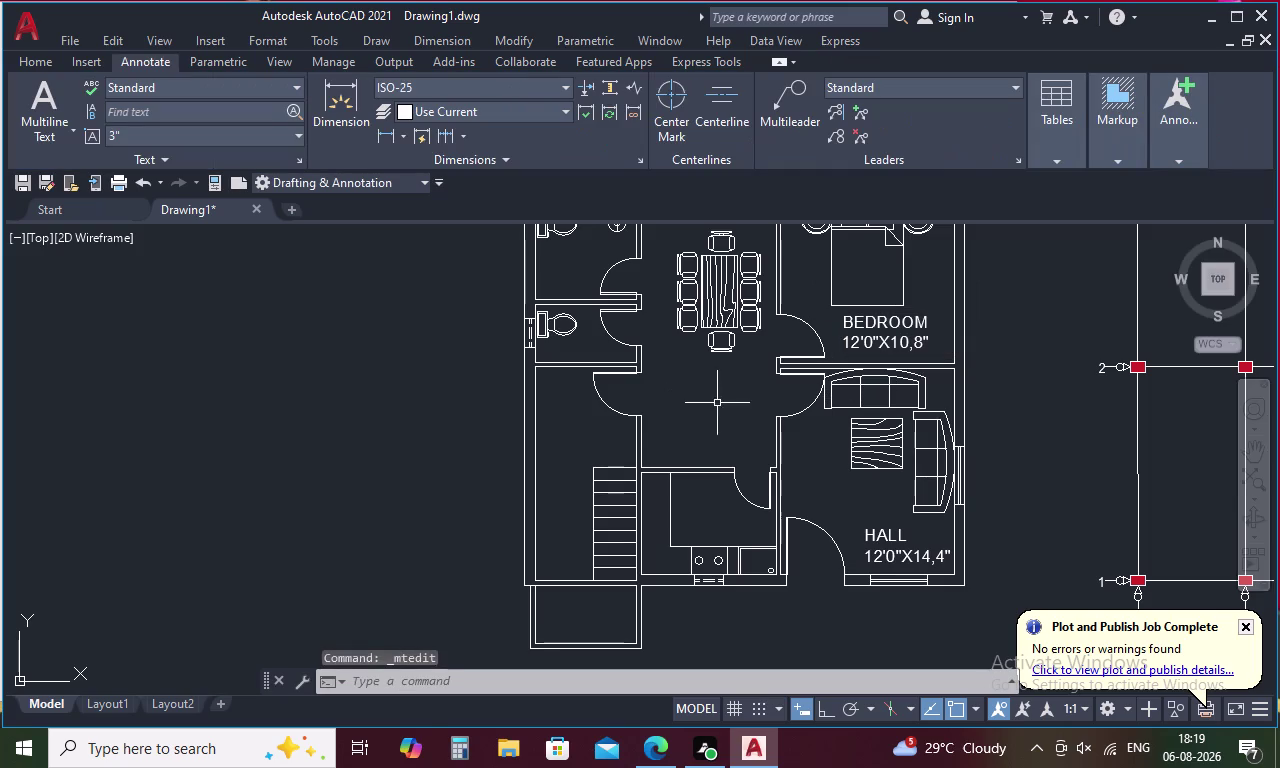
key(ctrl+v)
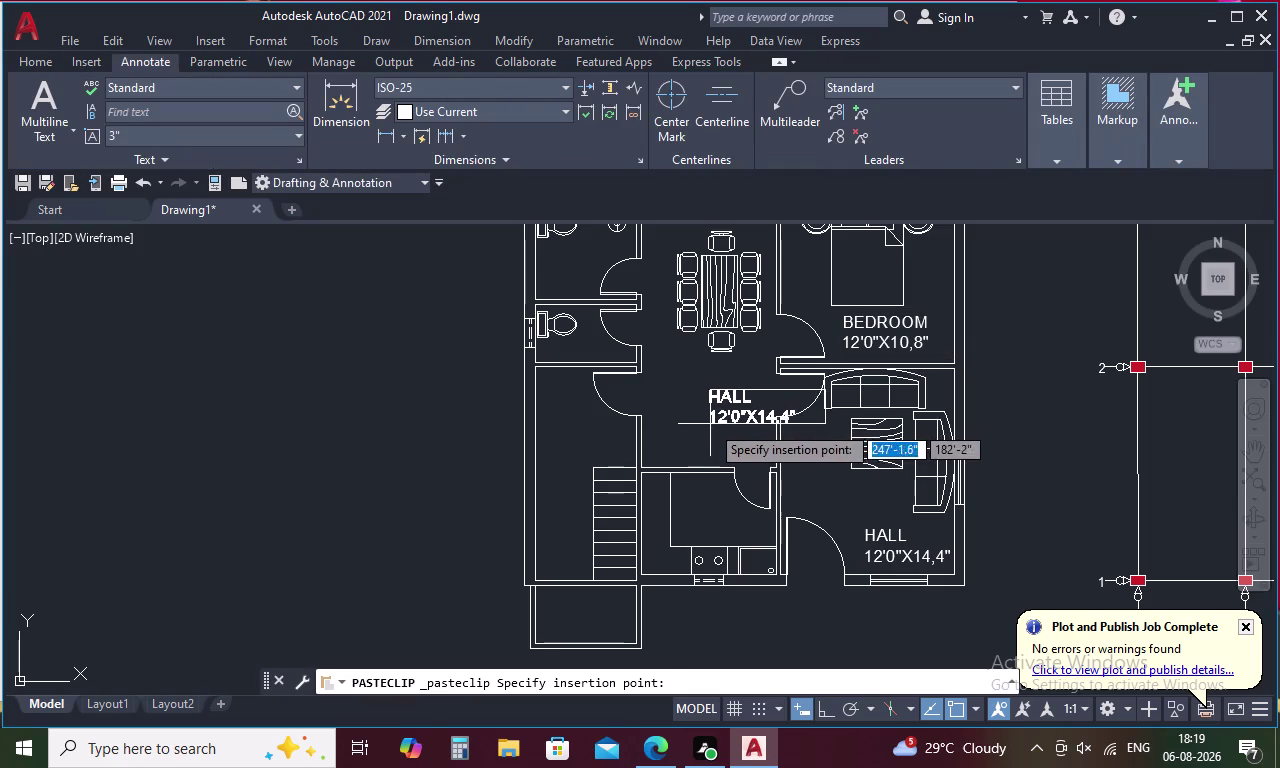
Place the pasted label in the dining area and prefix HALL with DINING.
click(657, 399)
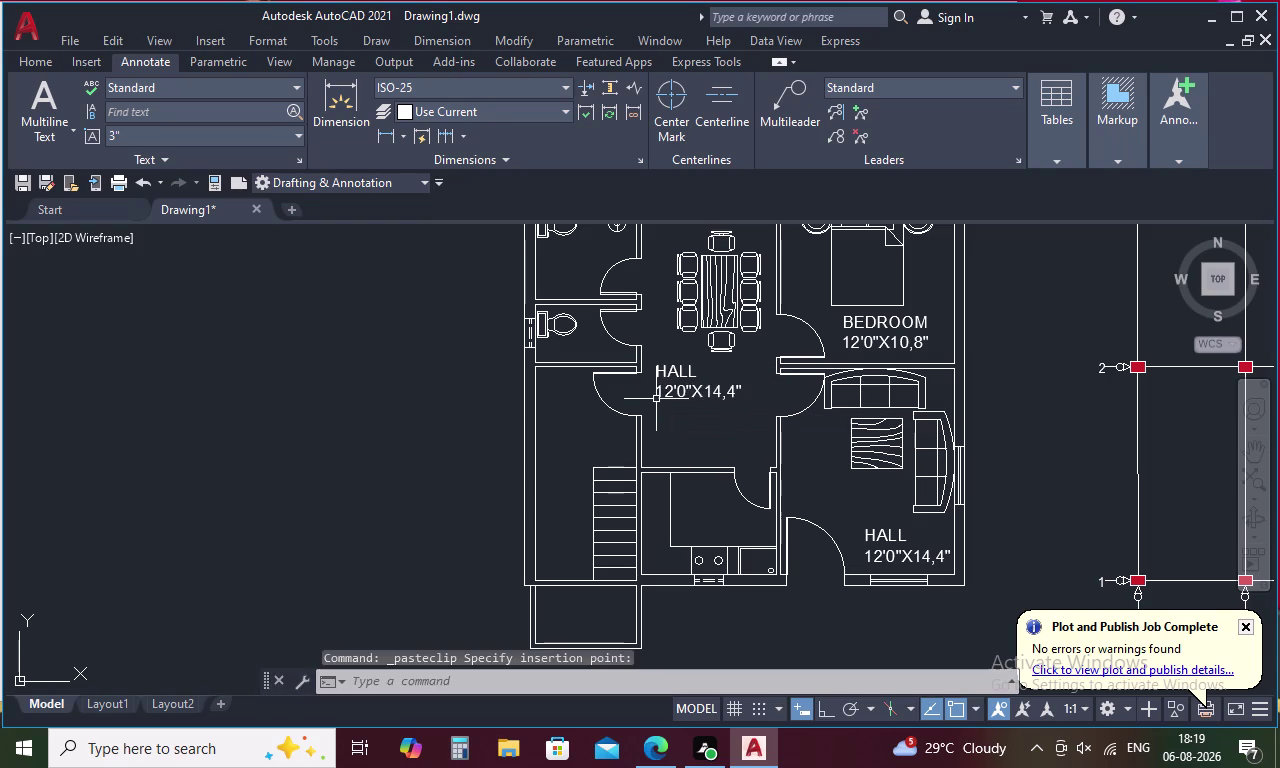
double_click(669, 397)
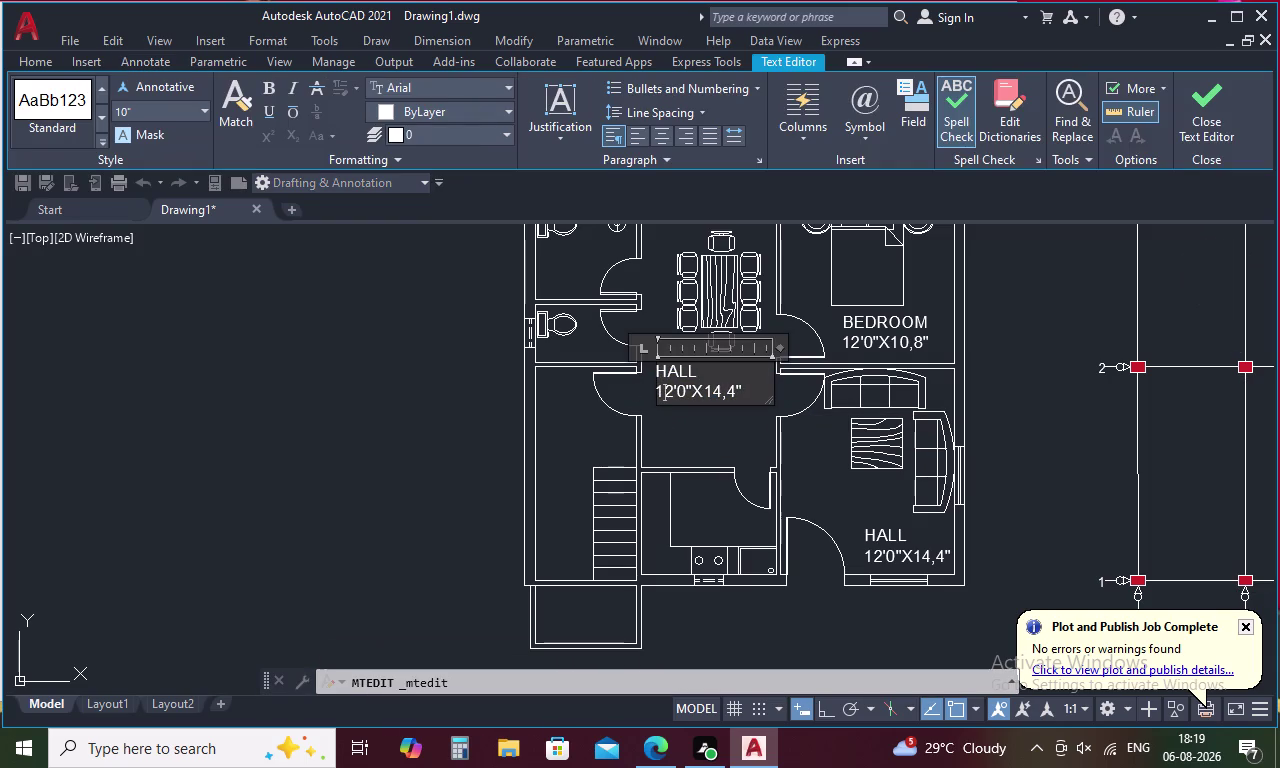
click(658, 371)
text(D)
text(I)
key(n)
key(i)
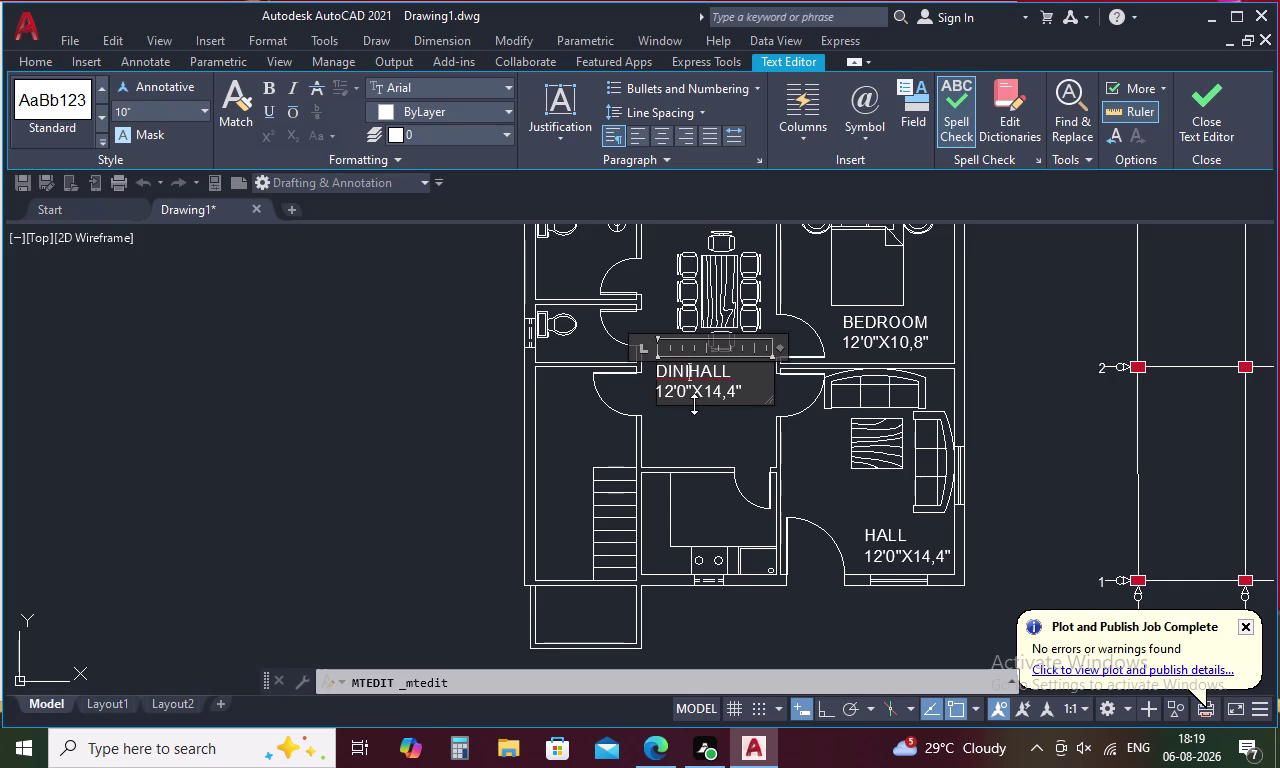
key(n)
key(g)
key(space)
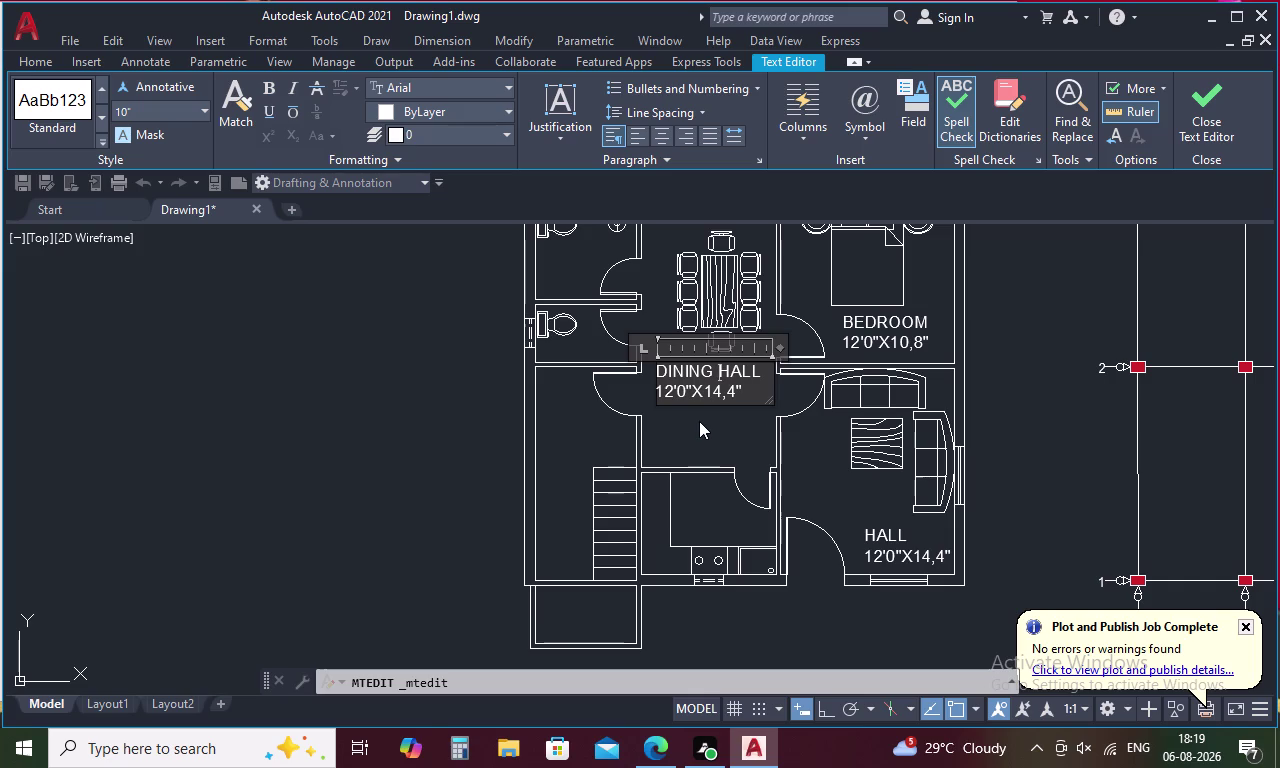
Change the label's second dimension to 15,1".
click(734, 391)
key(BackSpace)
key(0)
key(BackSpace)
key(1)
key(Left)
key(Left)
key(BackSpace)
key(5)
key(Left)
key(Left)
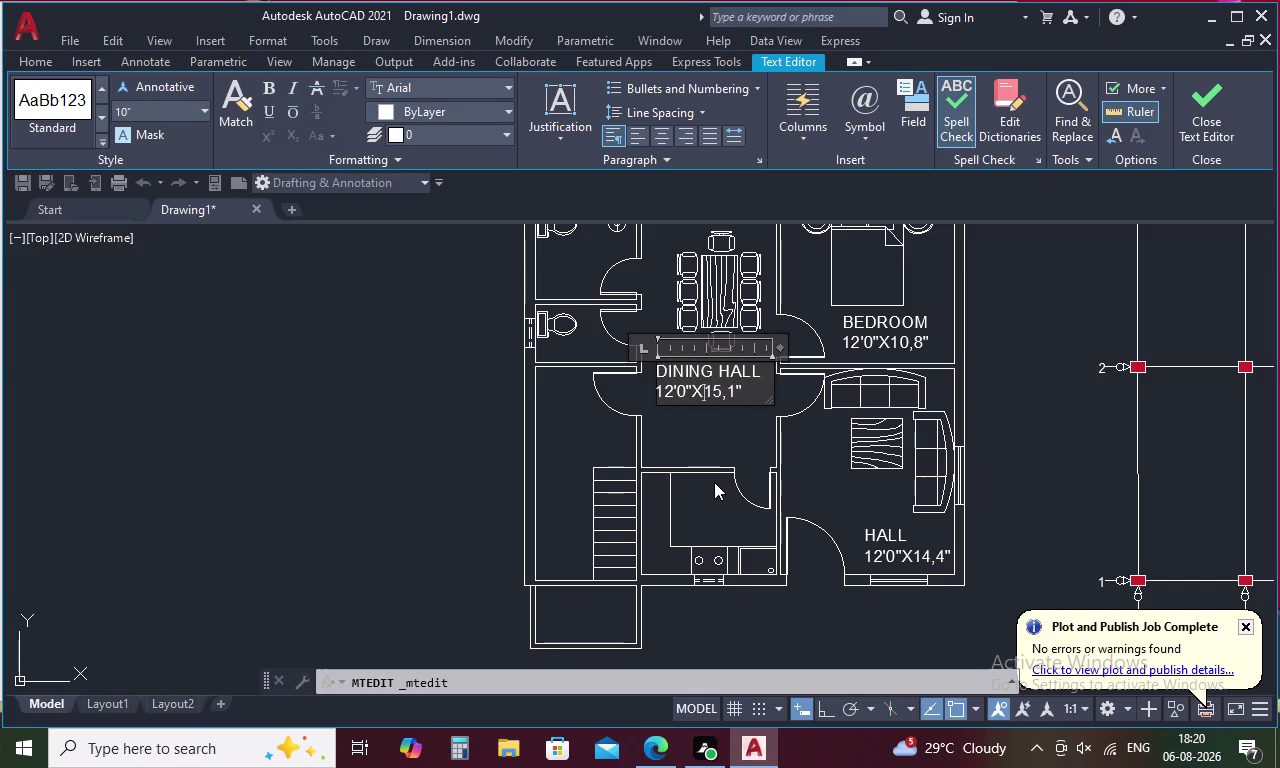
Set the first dimension to 19'4" and finish editing the DINING HALL label.
key(Left)
key(Left)
key(BackSpace)
key(BackSpace)
key(BackSpace)
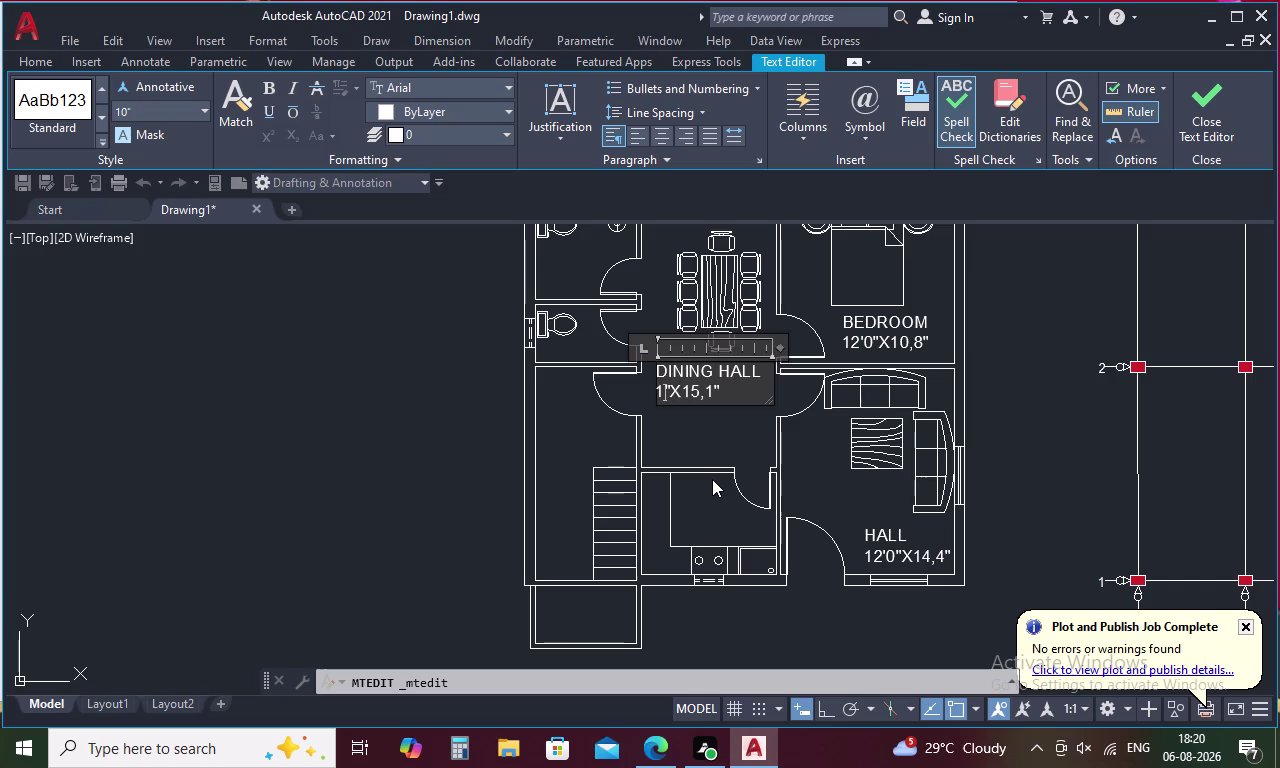
key(9)
key(apostrophe)
key(4)
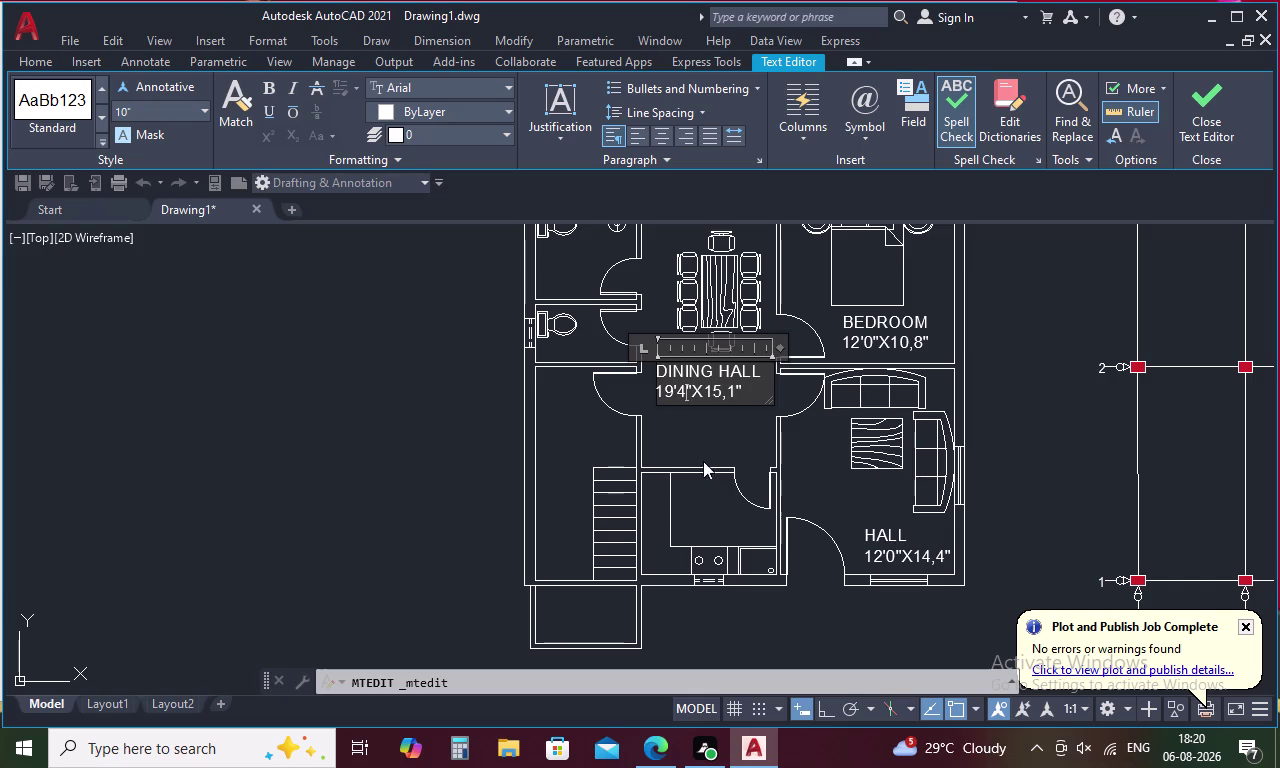
click(697, 437)
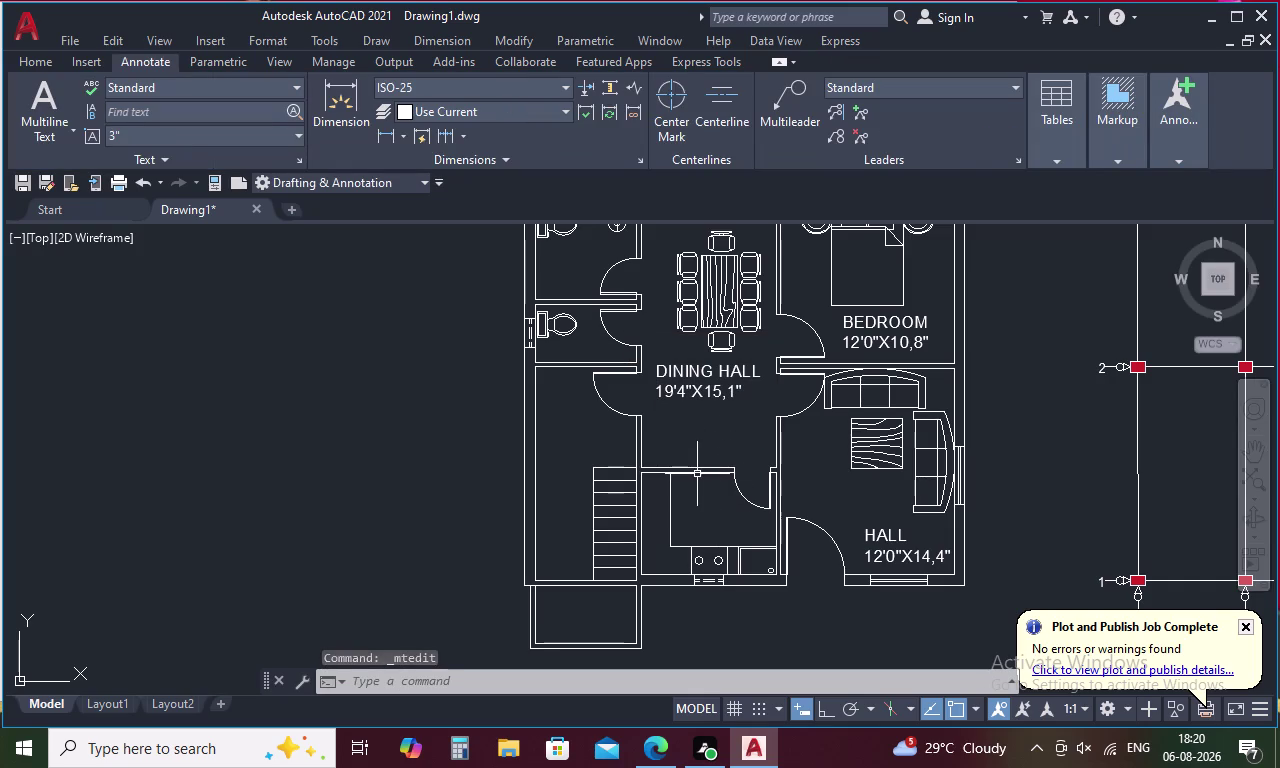
key(ctrl+v)
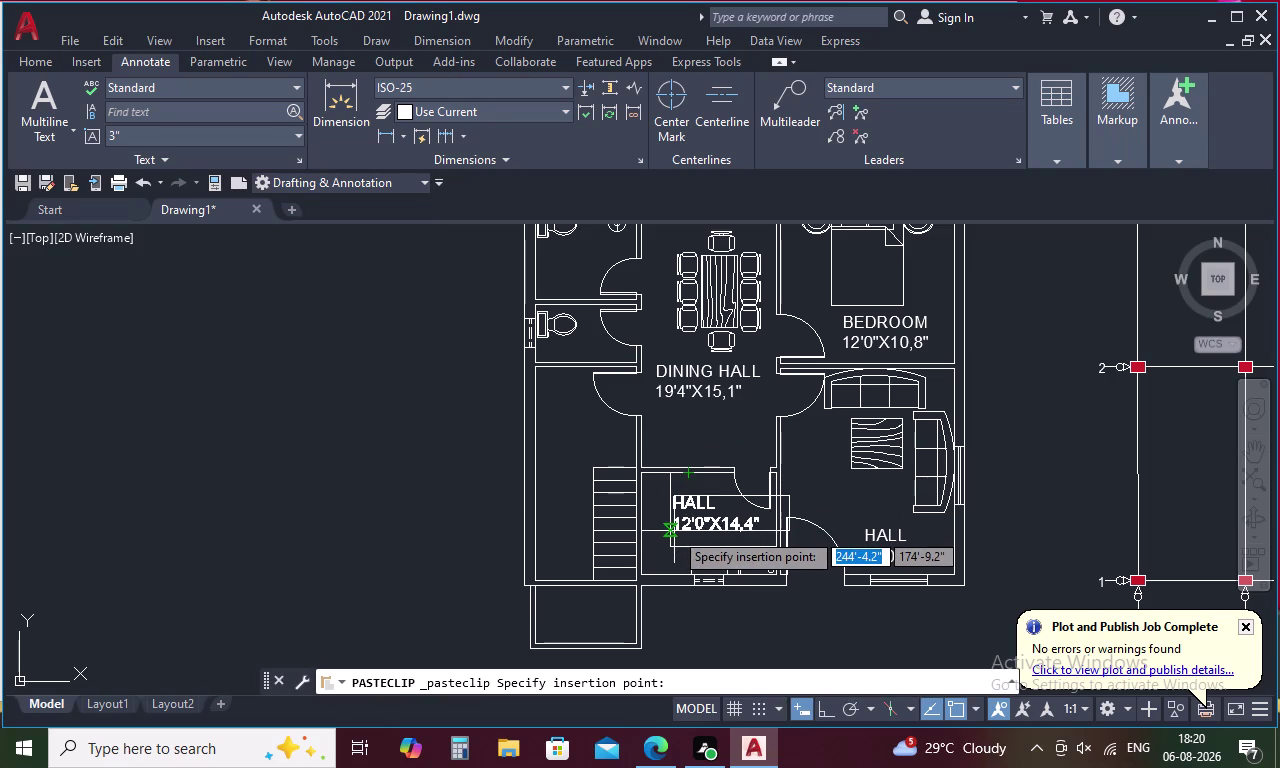
Paste the HALL label copy inside the kitchen, undoing a misplaced first attempt.
click(674, 531)
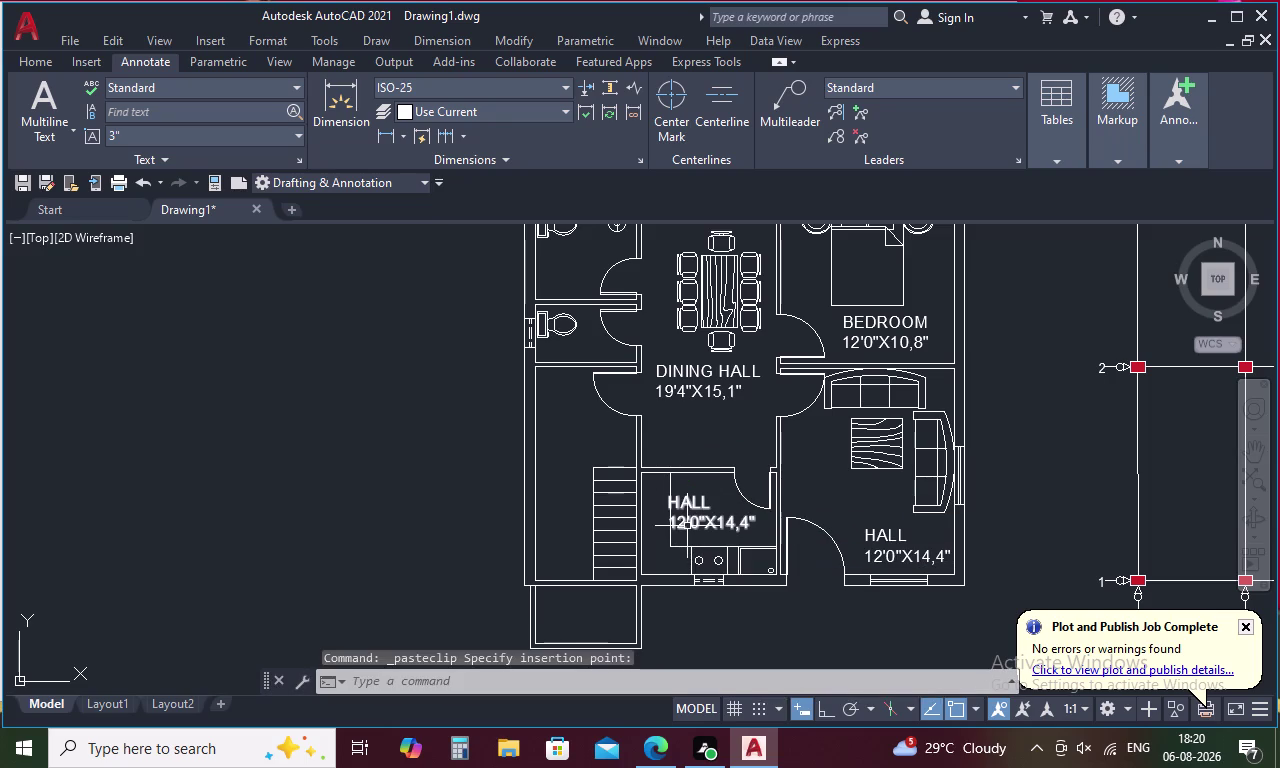
key(ctrl+z)
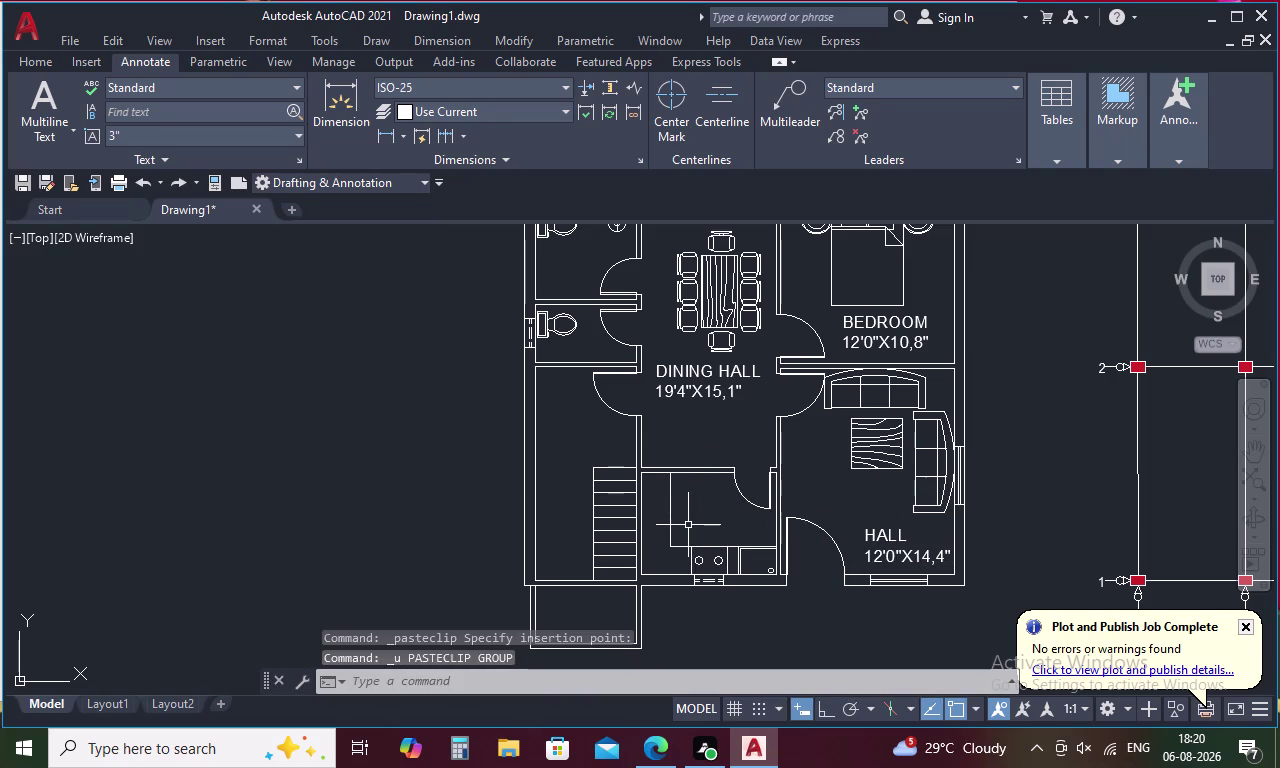
key(ctrl+v)
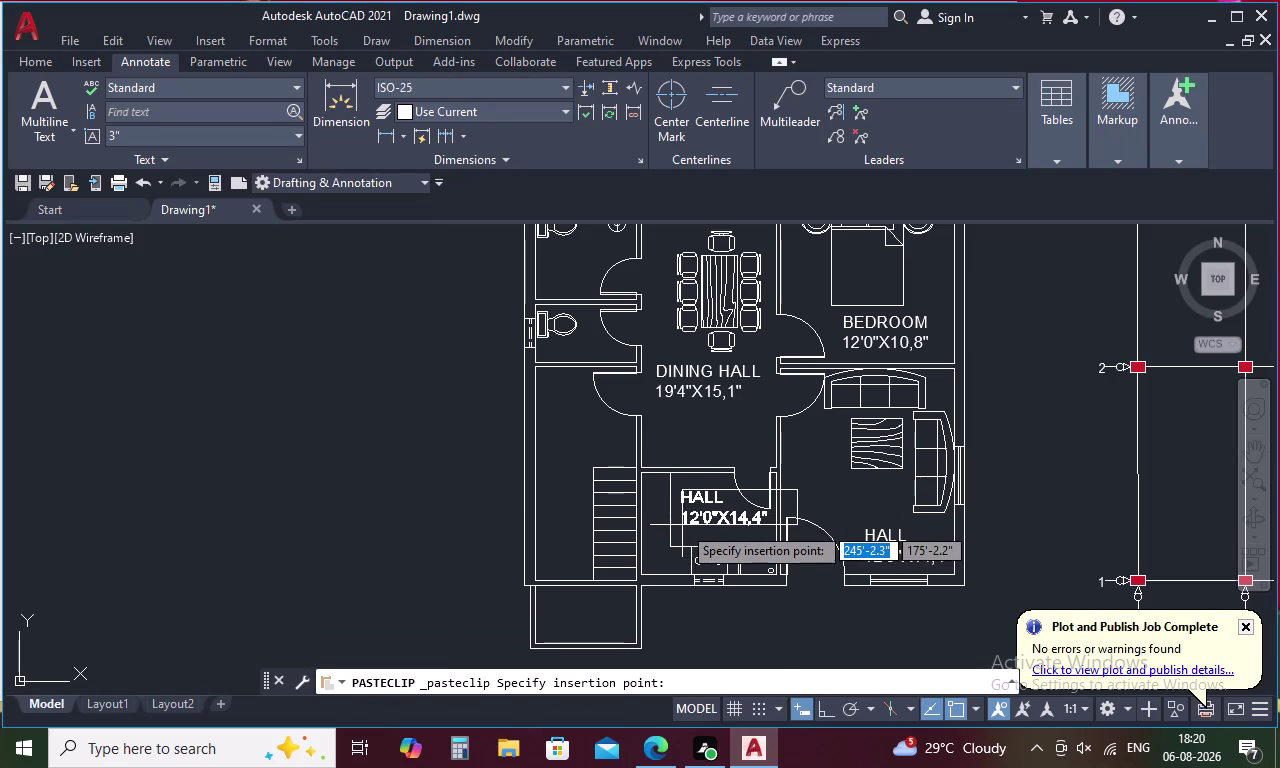
scroll(up, 3)
click(682, 525)
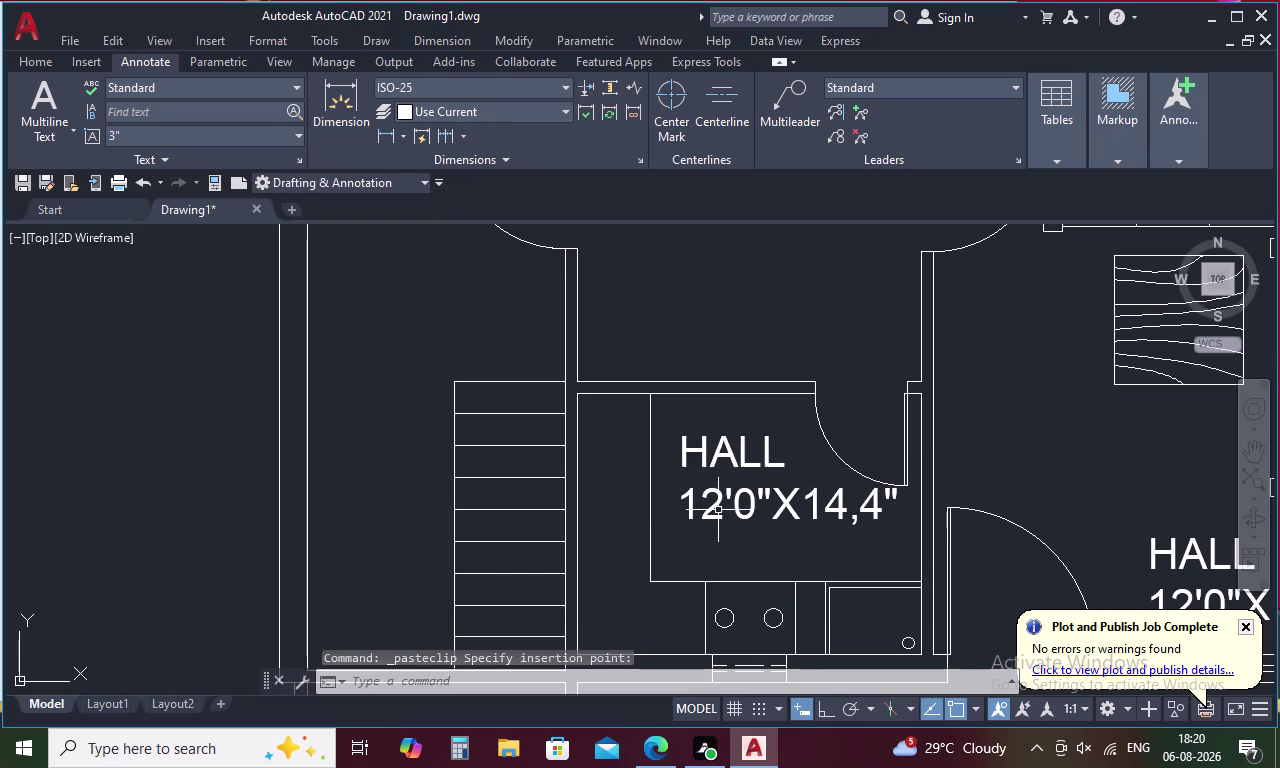
Rename the kitchen copy's HALL text to KITCHEN.
double_click(718, 510)
click(786, 457)
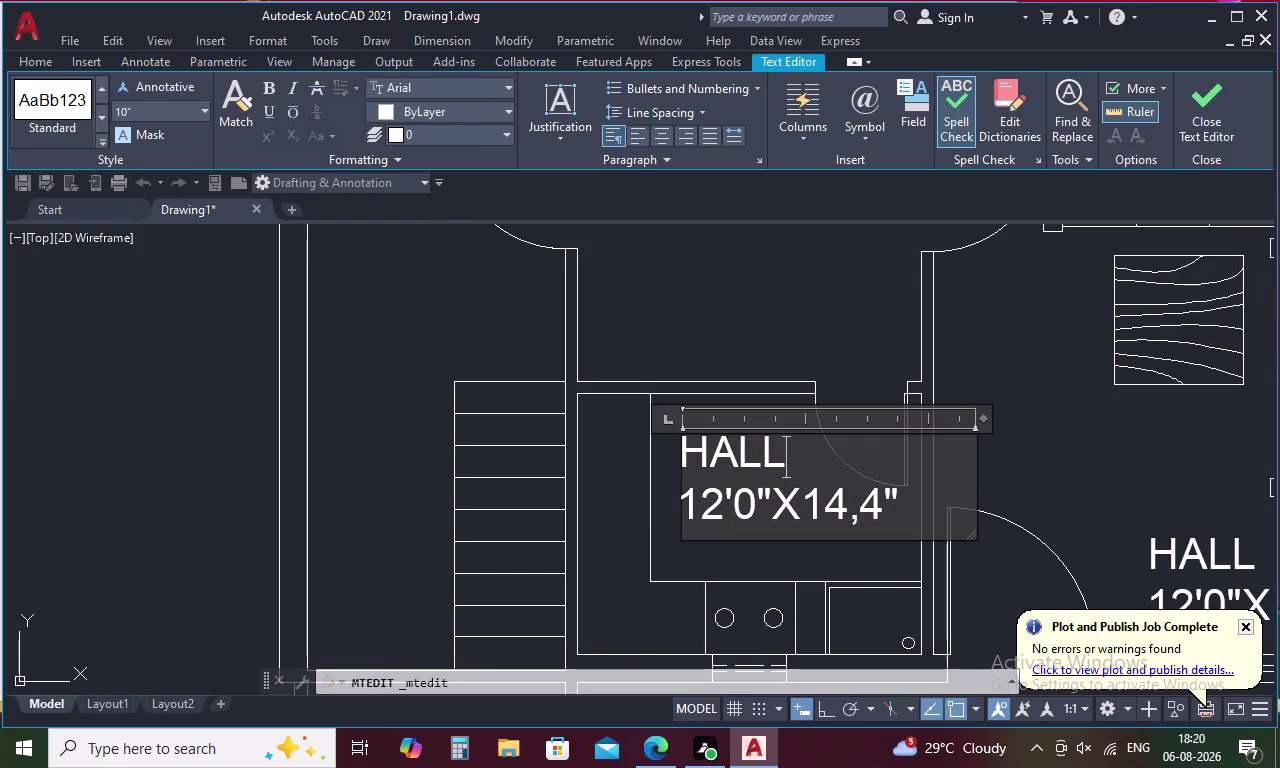
key(BackSpace)
key(BackSpace)
key(BackSpace)
text(K)
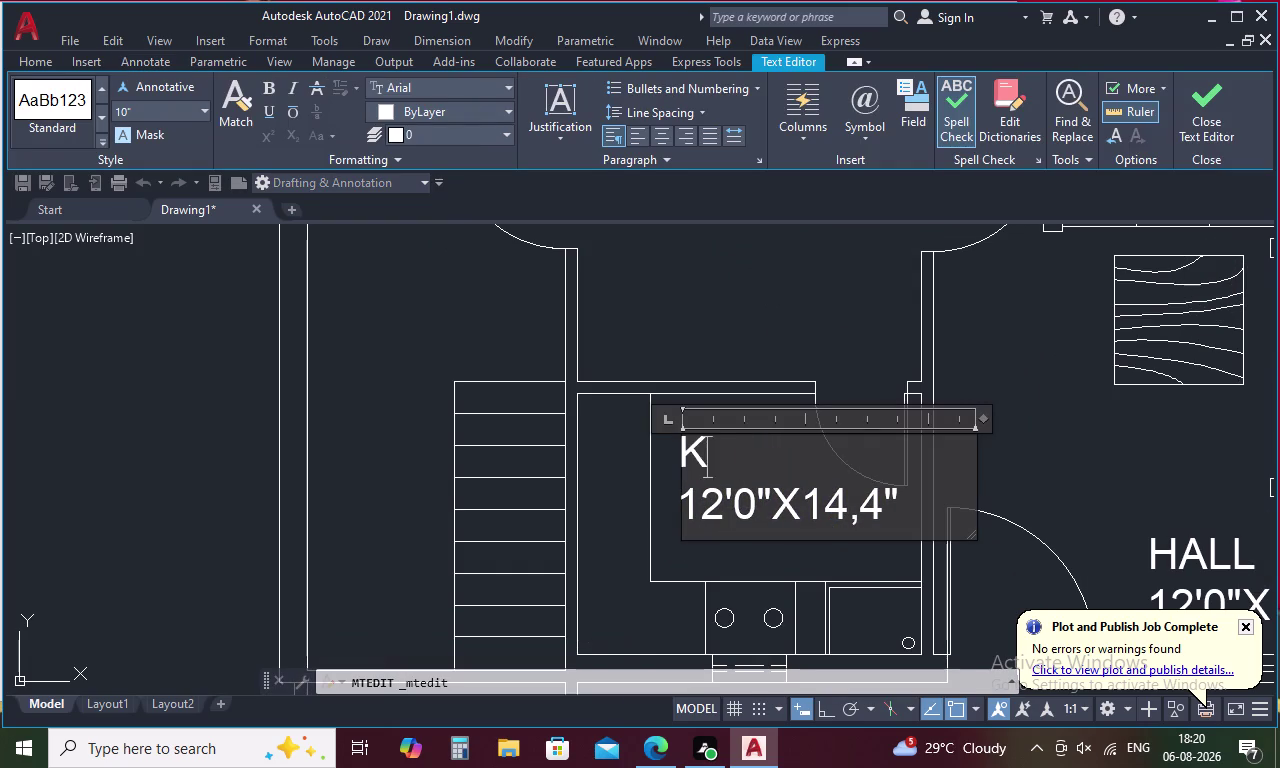
text(IT)
text(CH)
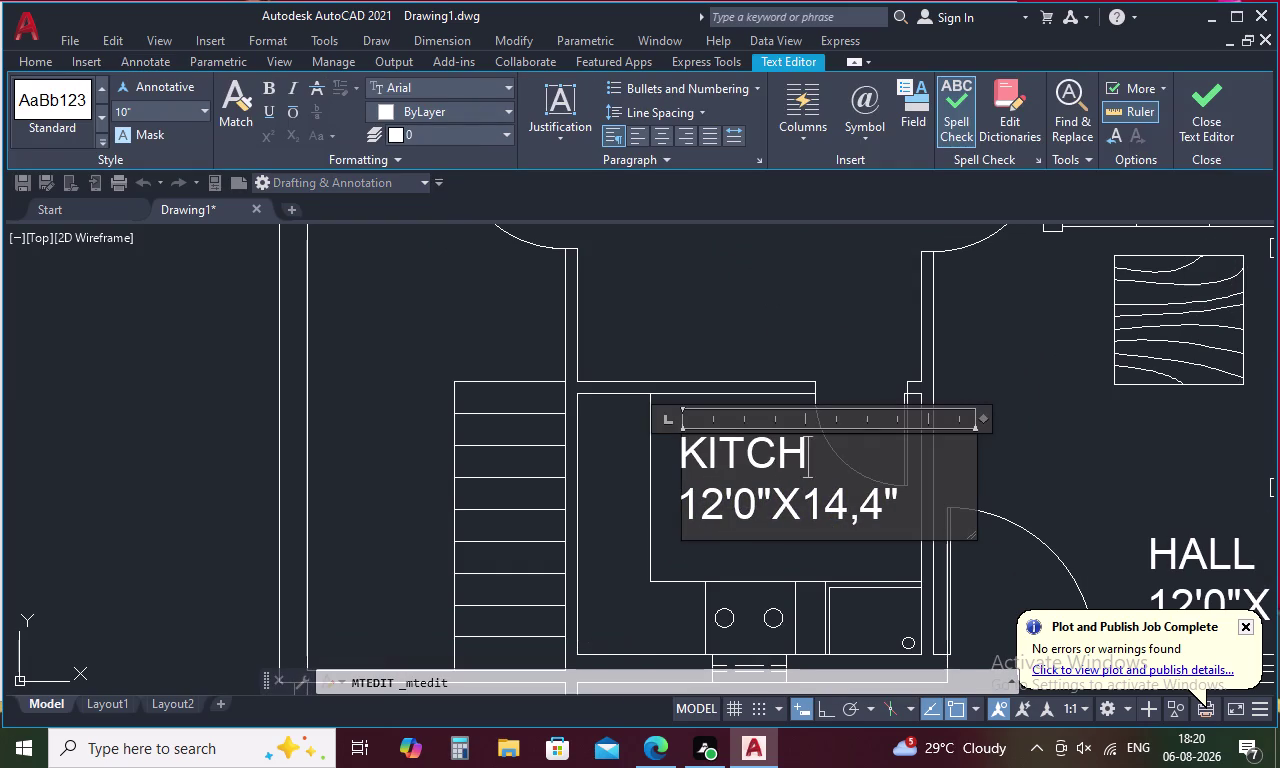
text(EN)
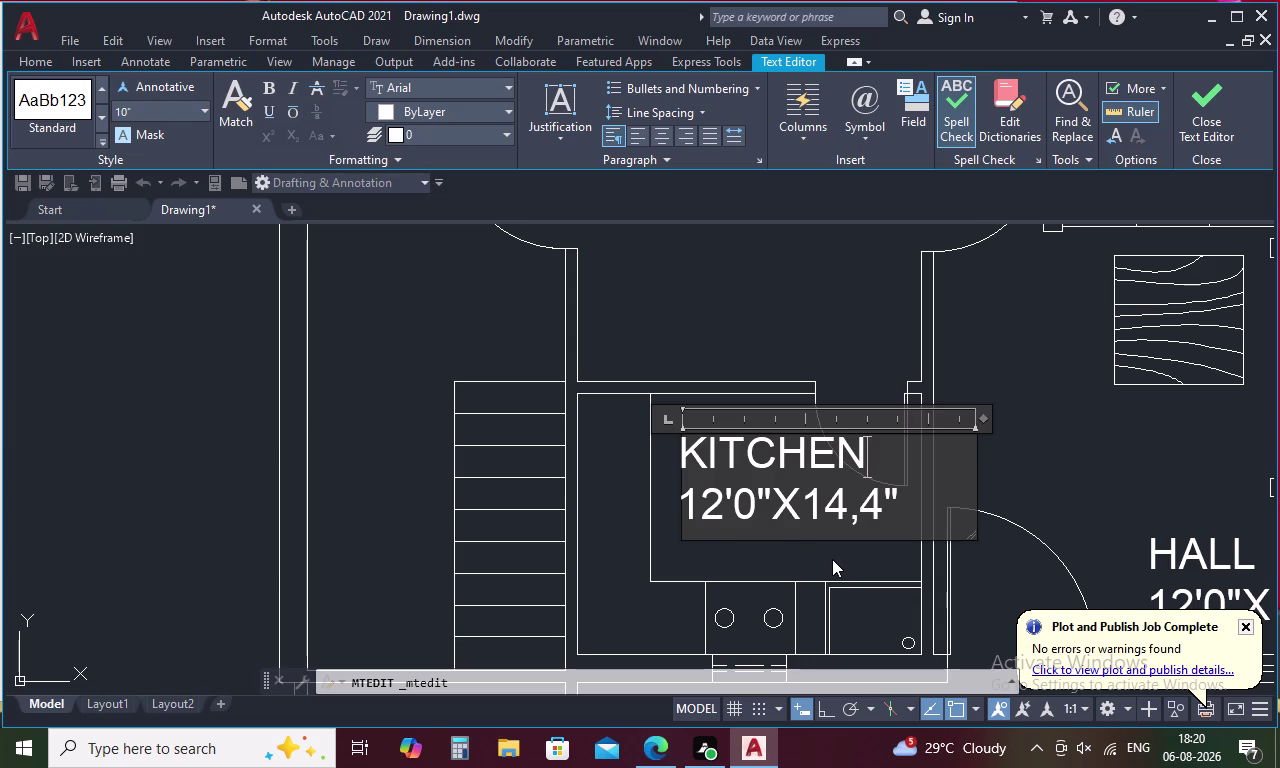
Change the size line's second dimension to 9',4".
click(840, 501)
key(BackSpace)
key(BackSpace)
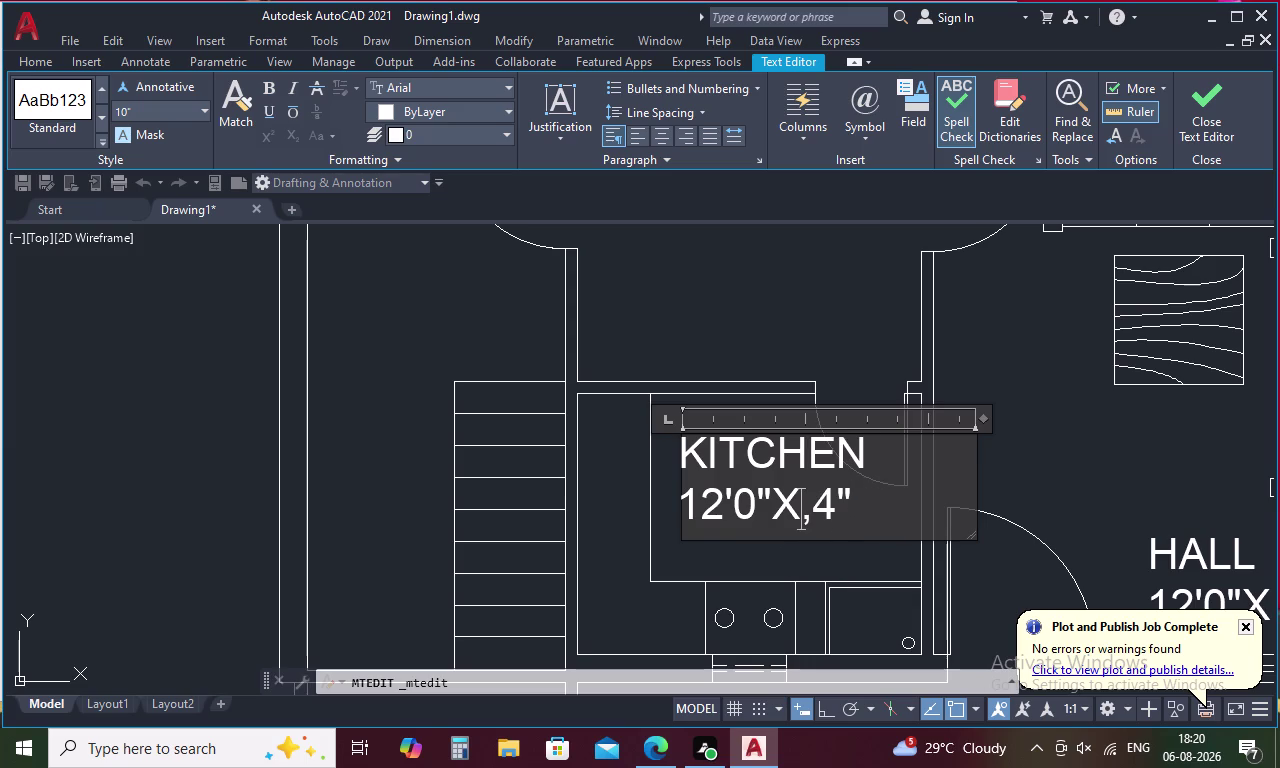
key(9)
key(semicolon)
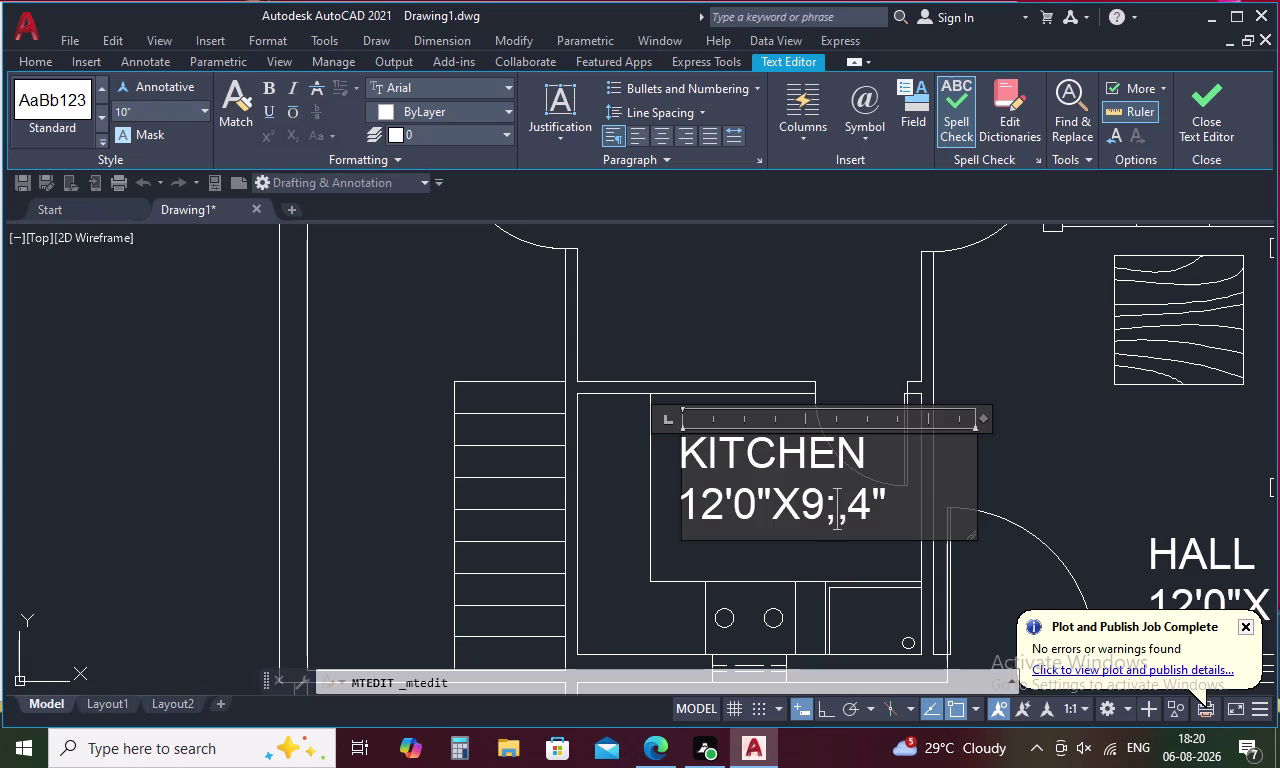
key(BackSpace)
key(apostrophe)
Set the first dimension to 7'1" and finish editing the kitchen label.
click(719, 501)
key(BackSpace)
key(BackSpace)
key(7)
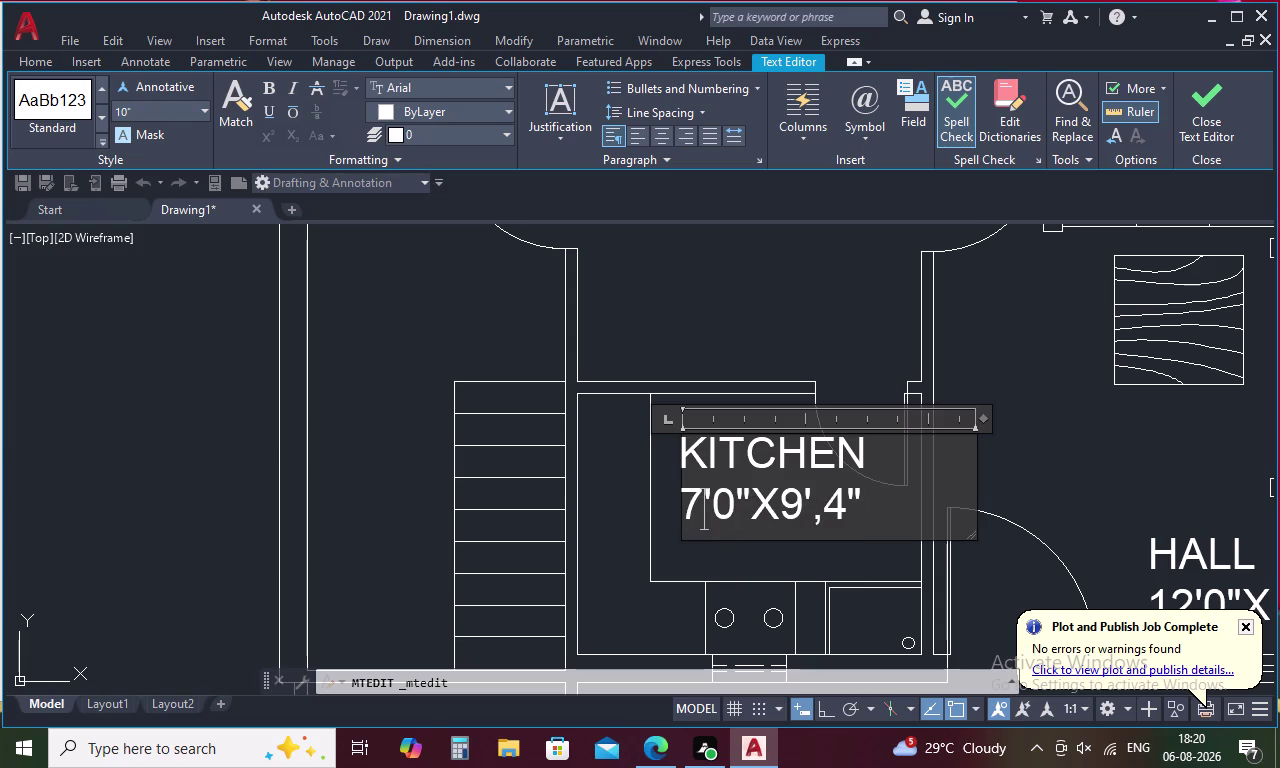
key(apostrophe)
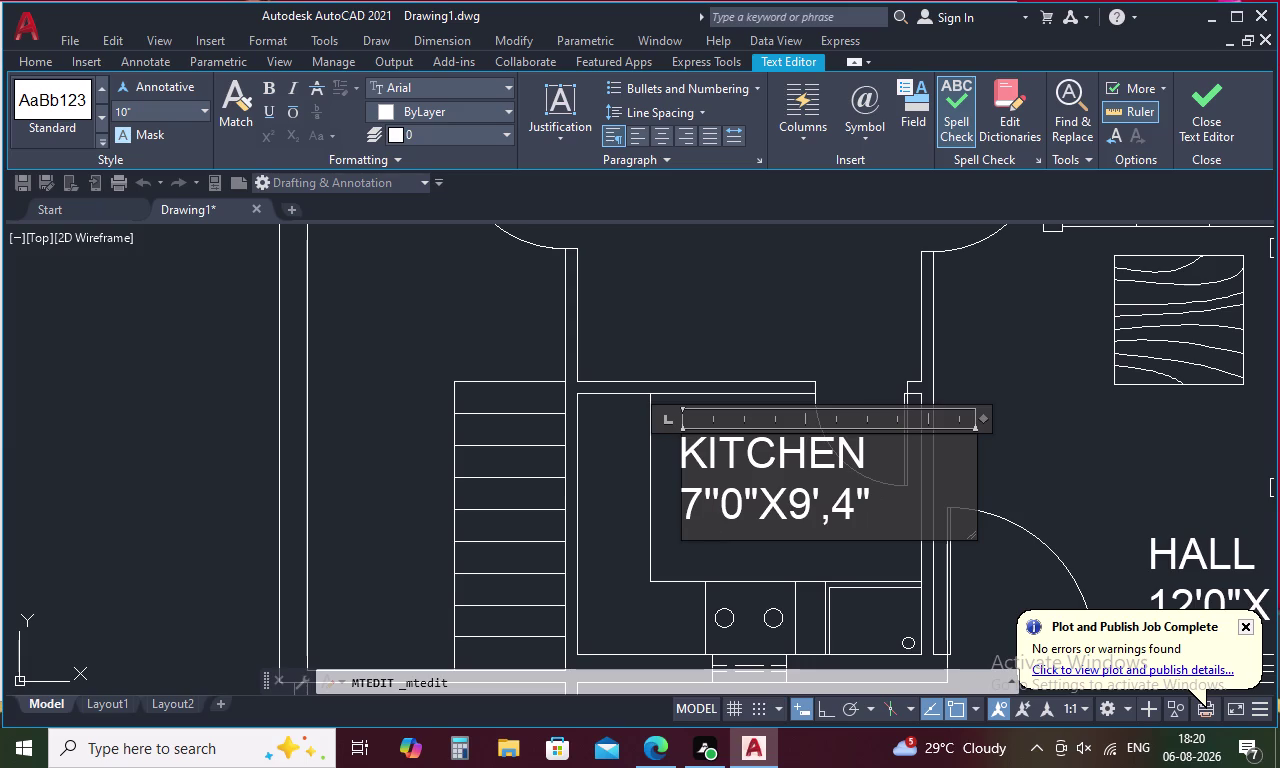
click(739, 497)
key(BackSpace)
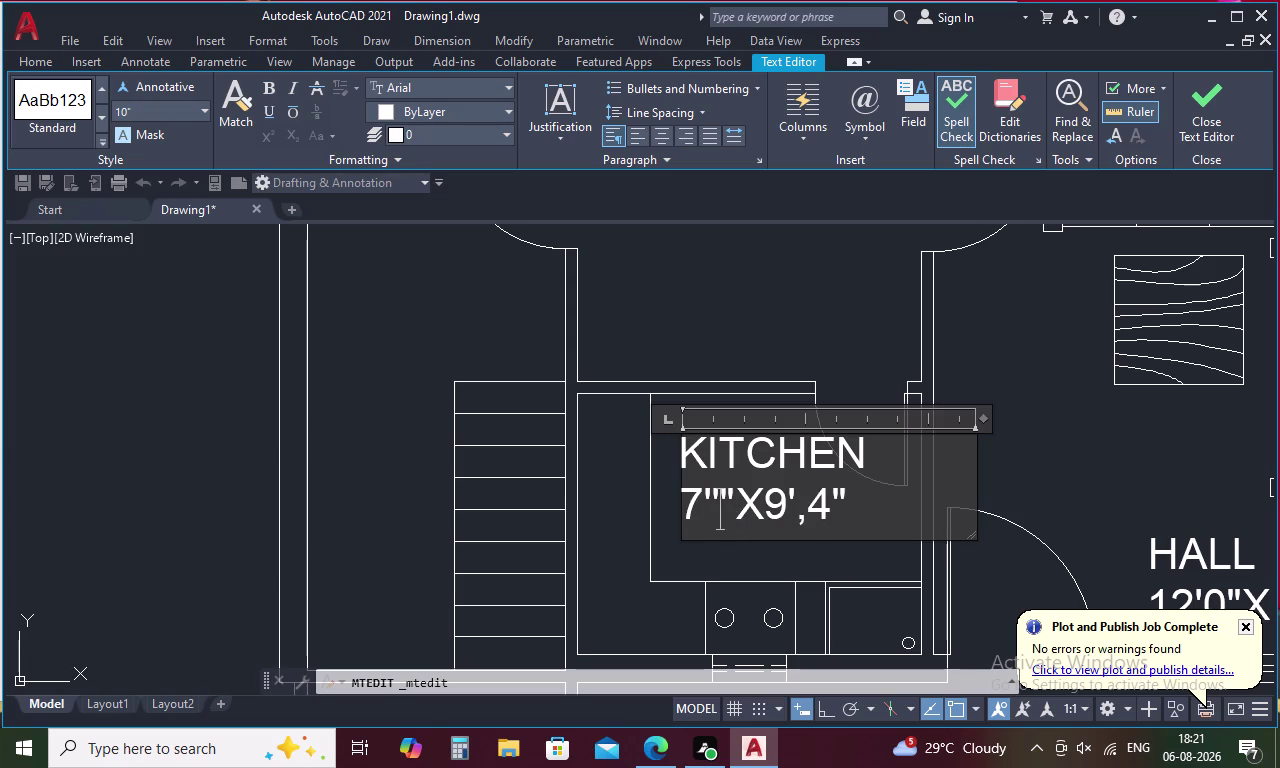
key(1)
click(715, 495)
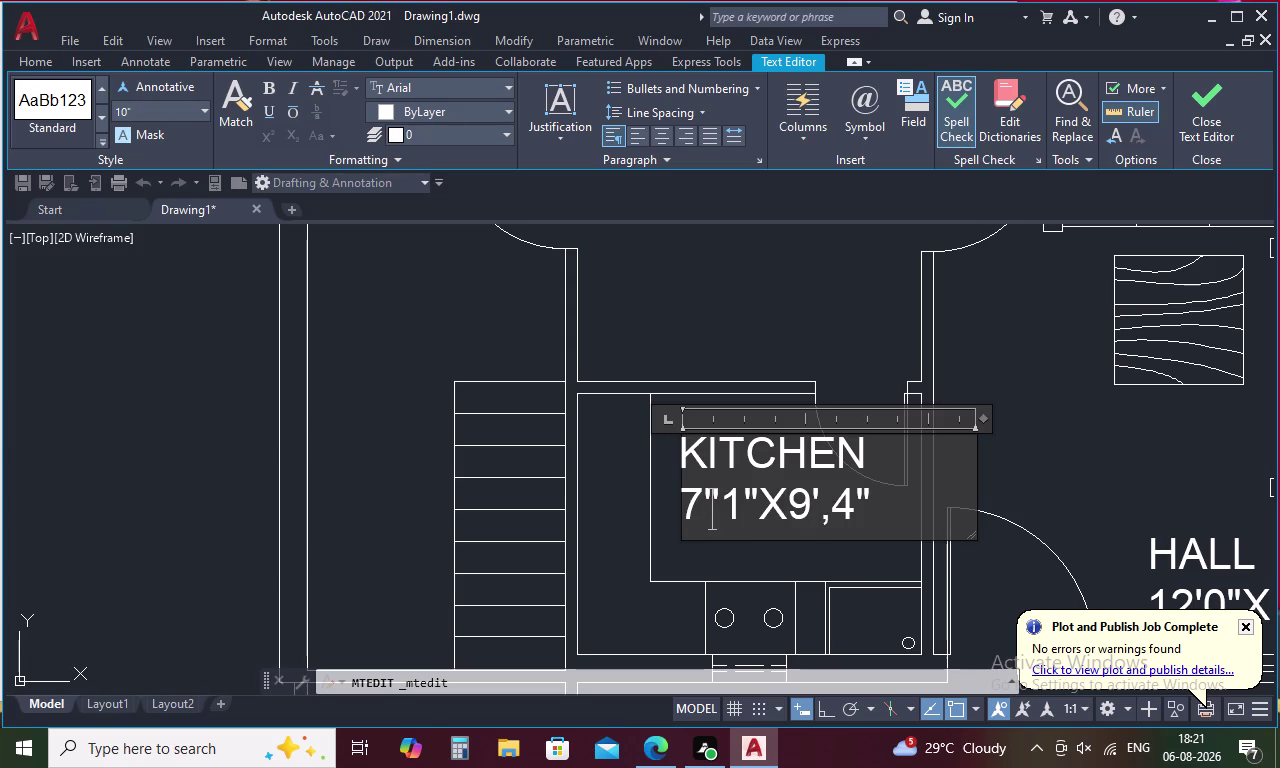
key(BackSpace)
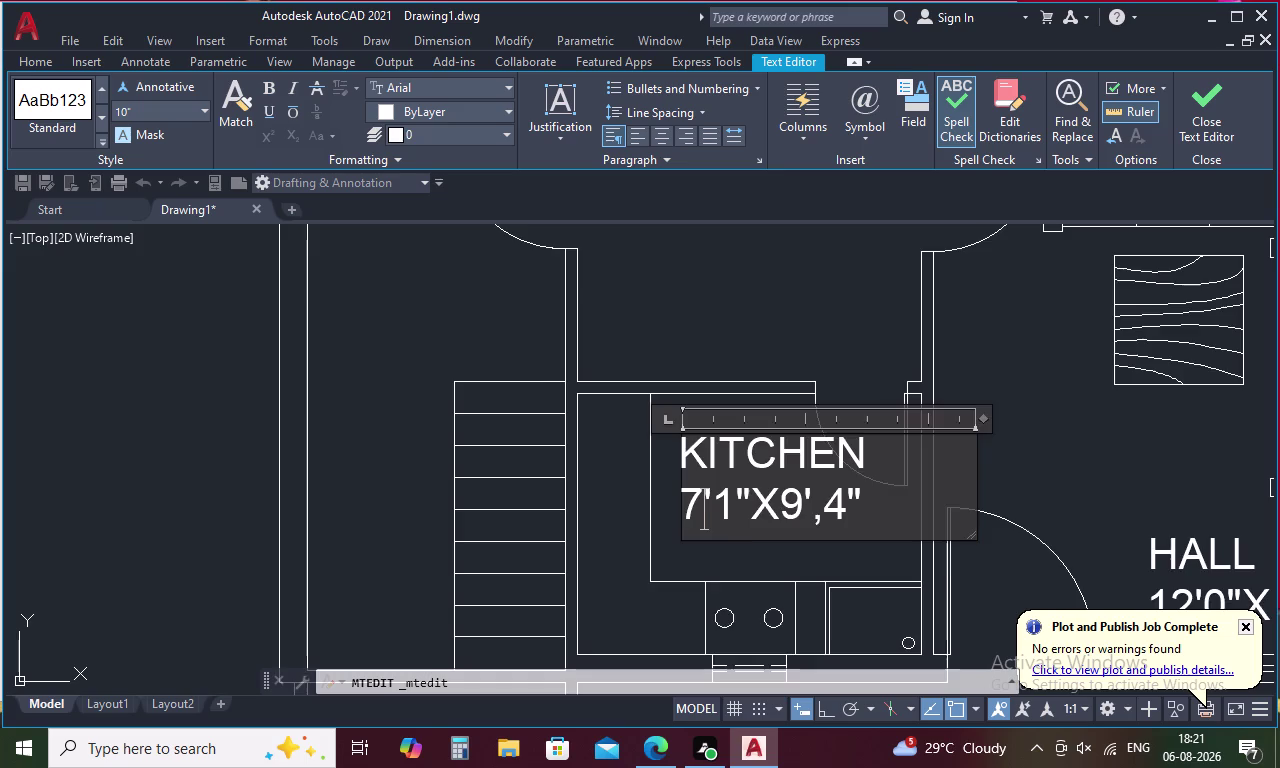
scroll(down, 3)
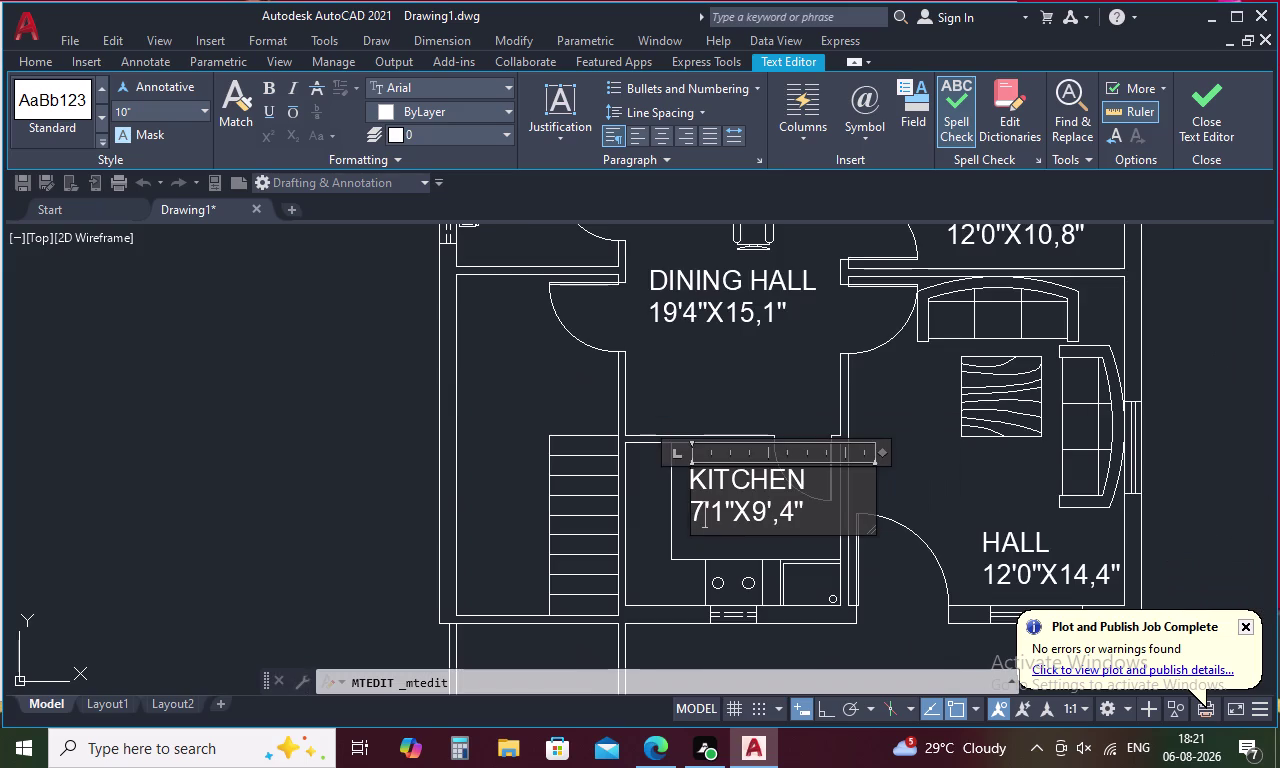
click(789, 406)
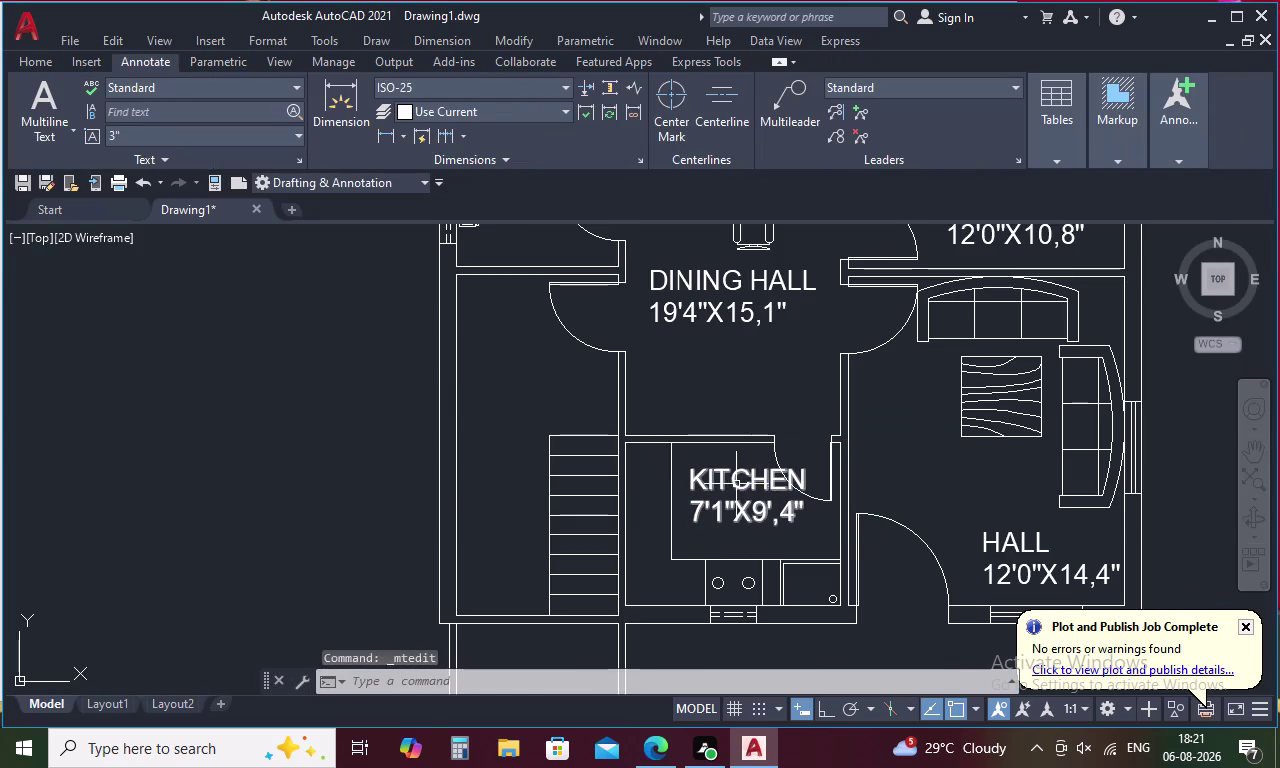
Move the KITCHEN label lower within the kitchen.
click(736, 484)
right_click(736, 484)
click(795, 390)
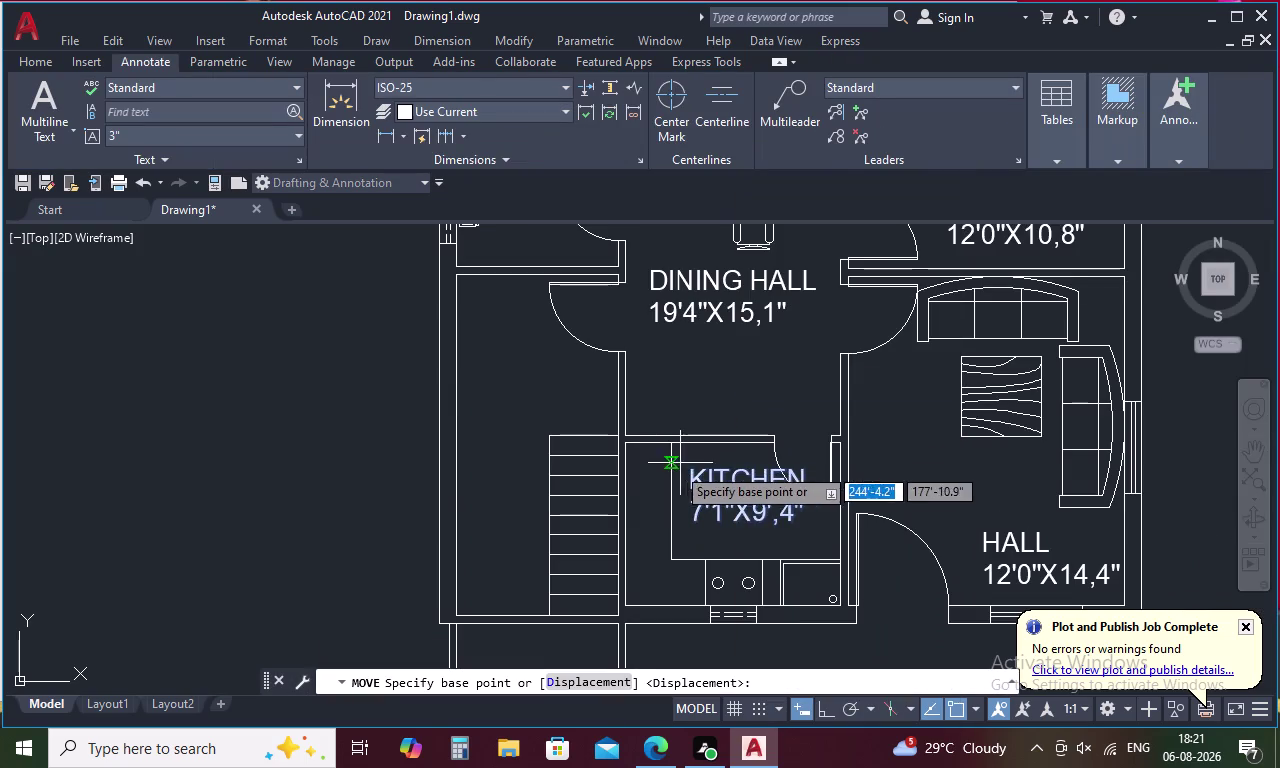
click(689, 472)
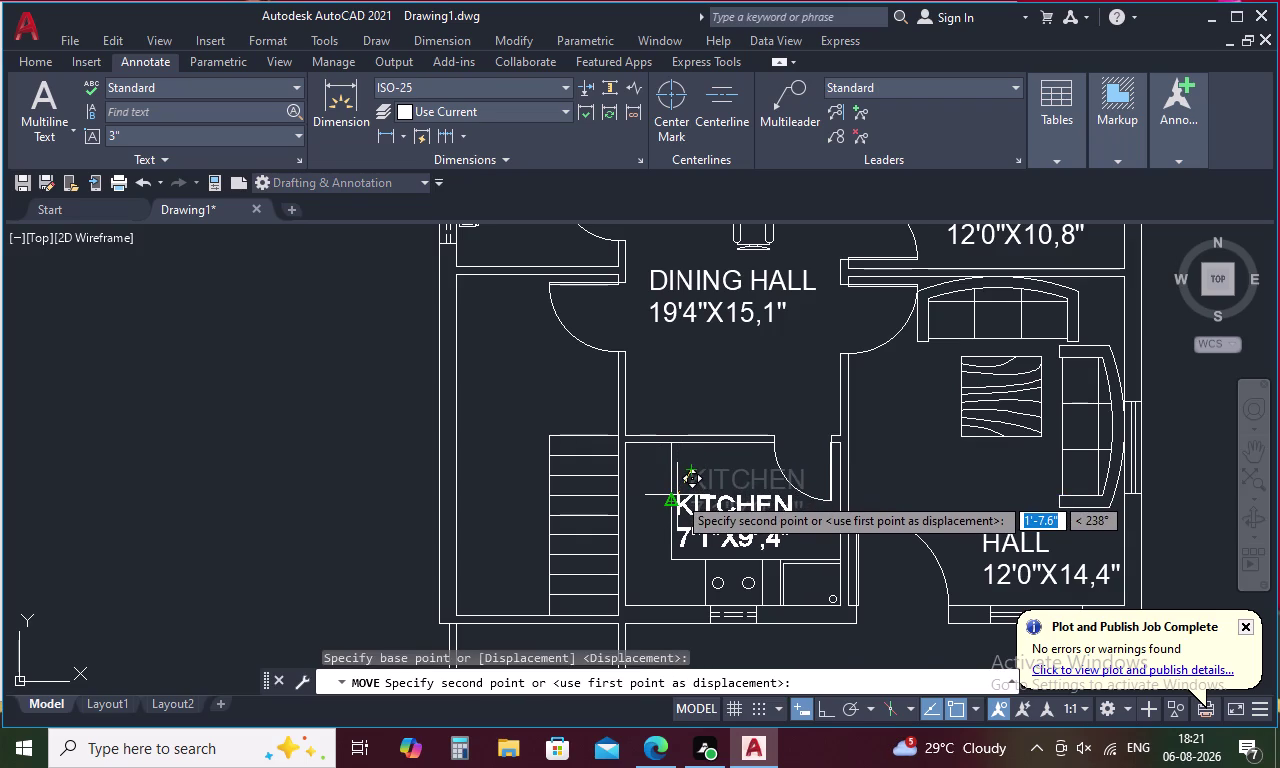
scroll(up, 3)
click(676, 496)
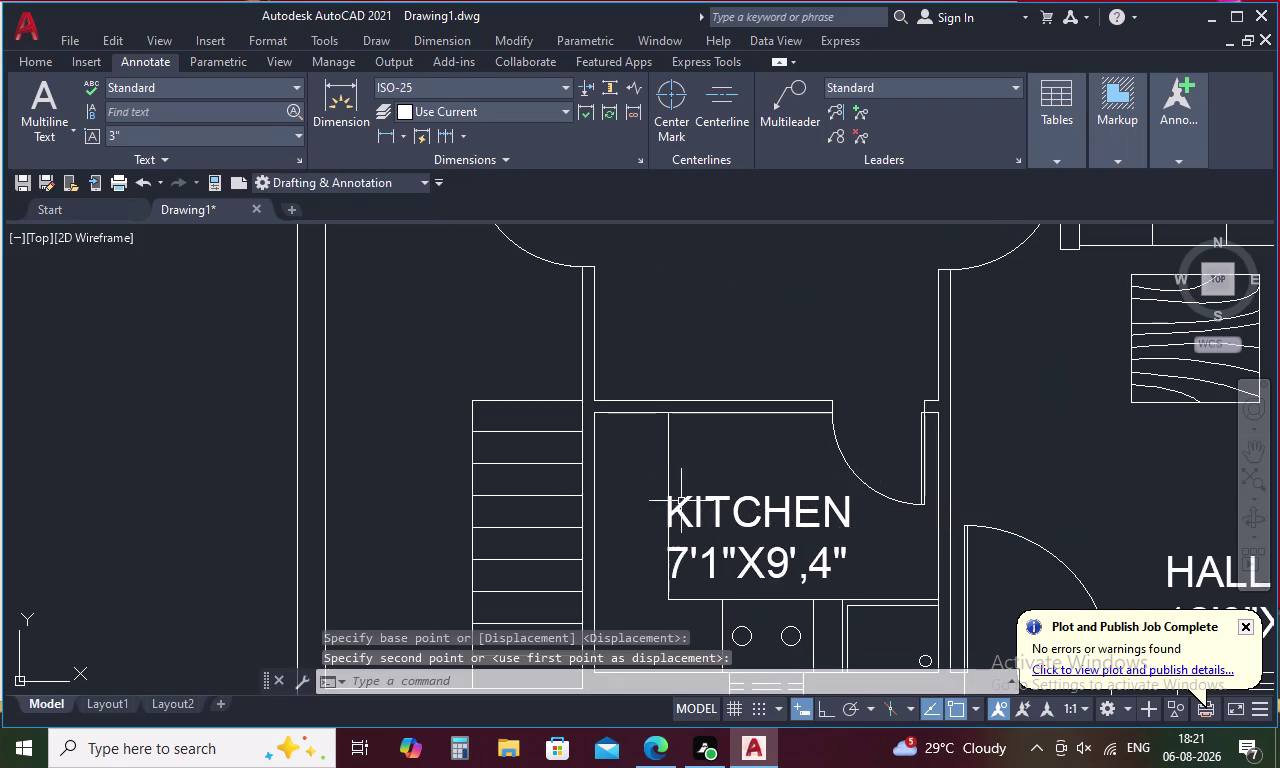
Nudge the KITCHEN label slightly to its final spot in the kitchen.
click(682, 504)
right_click(682, 504)
click(755, 386)
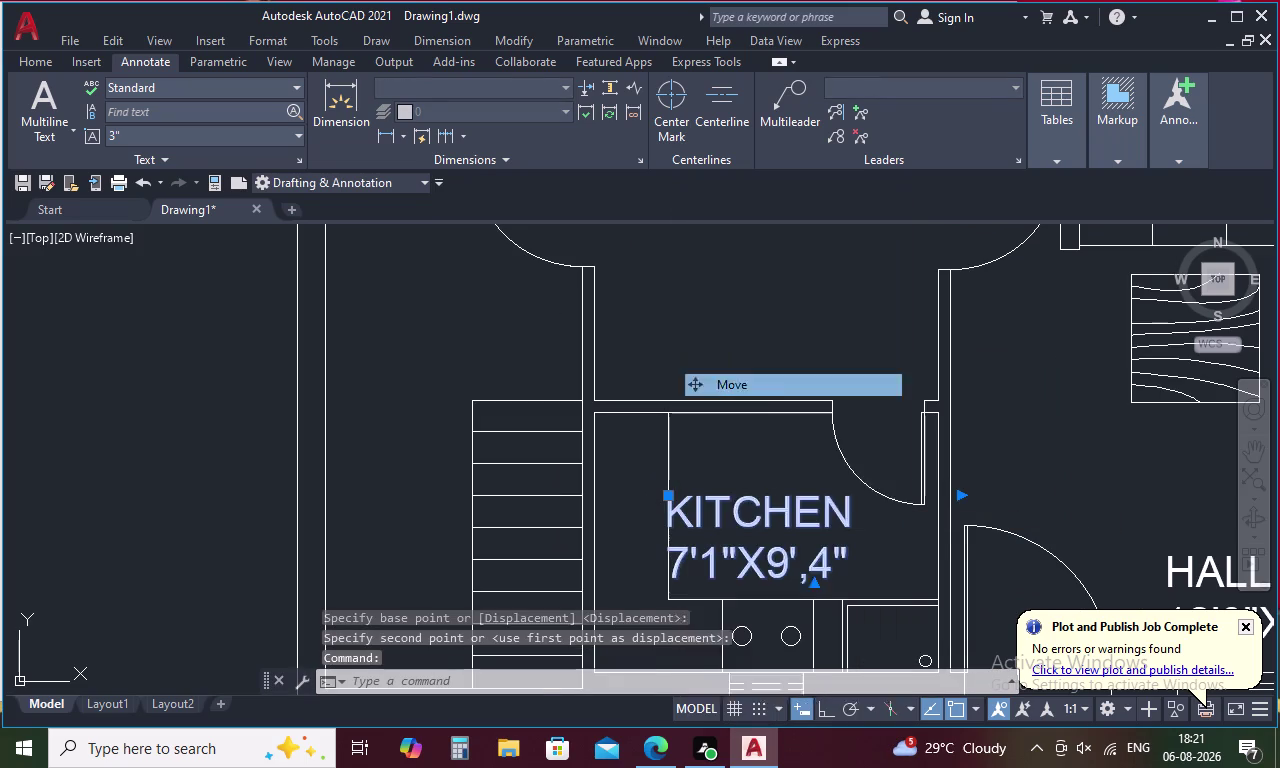
click(678, 522)
click(683, 522)
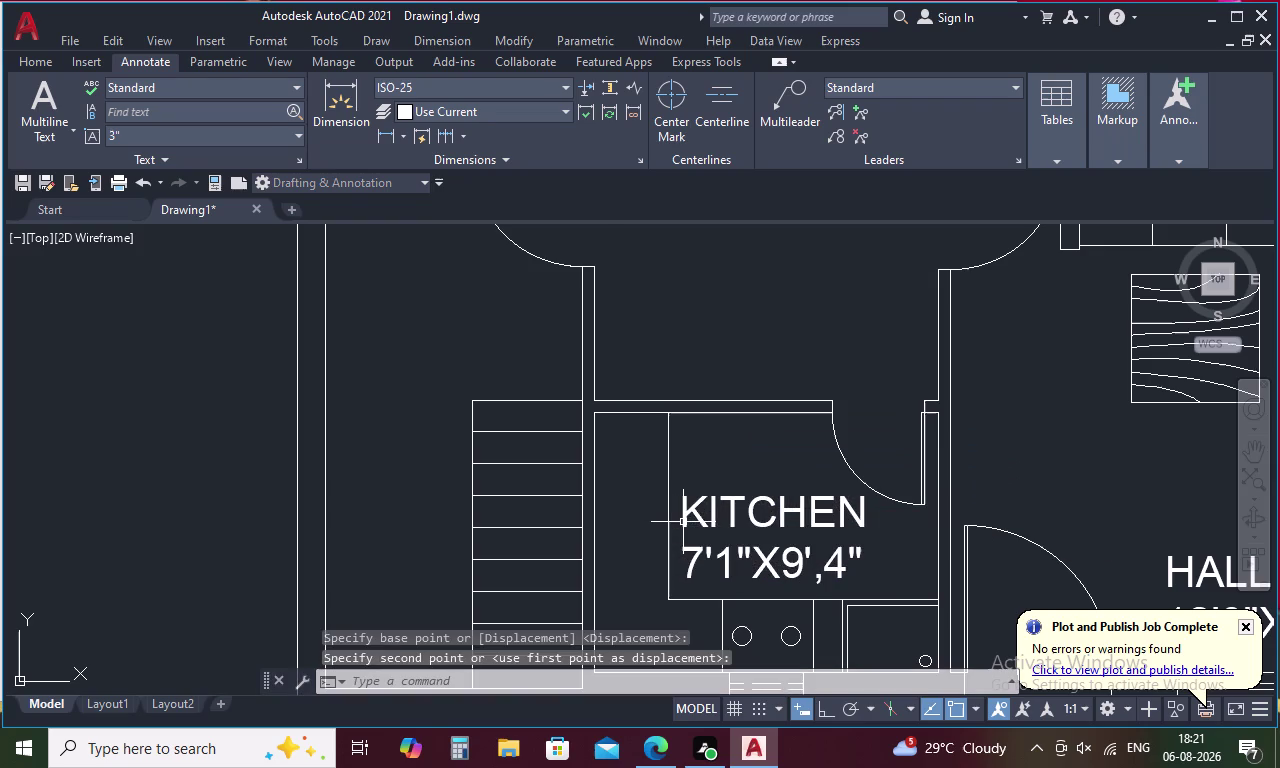
scroll(down, 3)
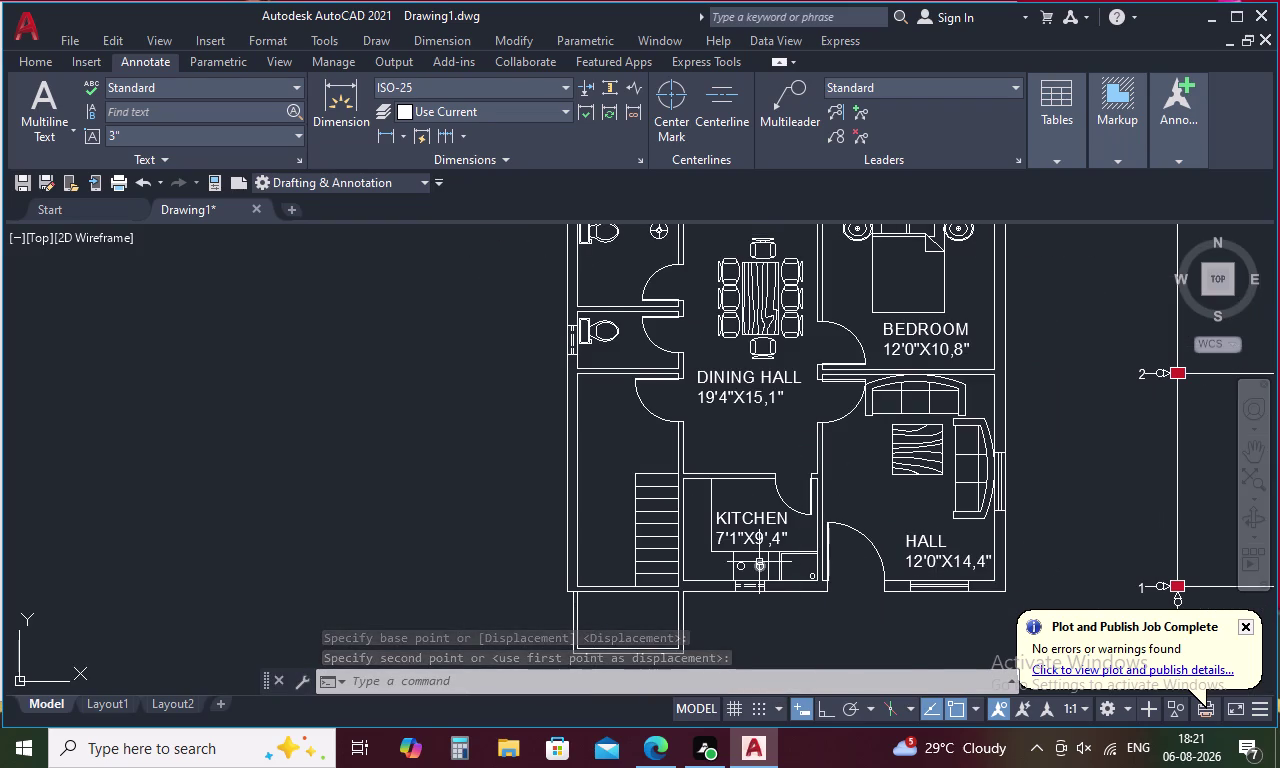
middle_drag(758, 562, 875, 565)
middle_drag(711, 468, 770, 580)
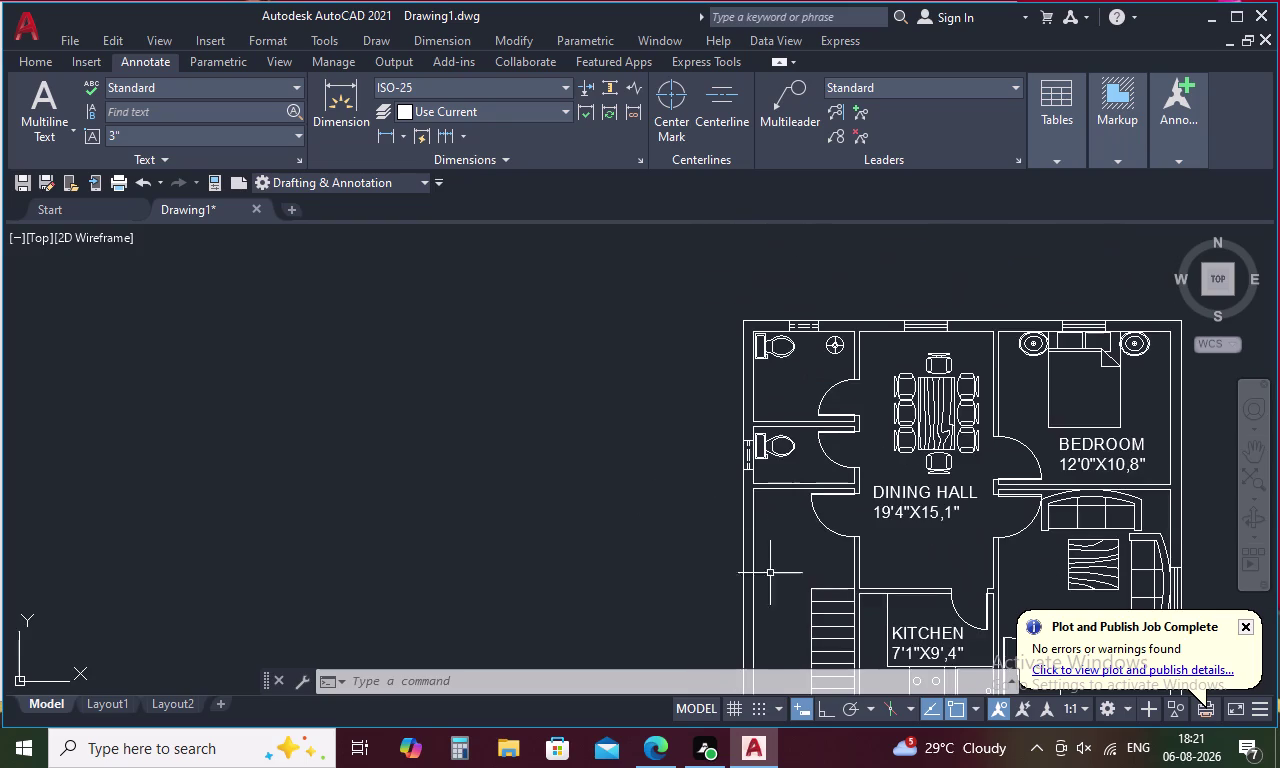
key(ctrl+v)
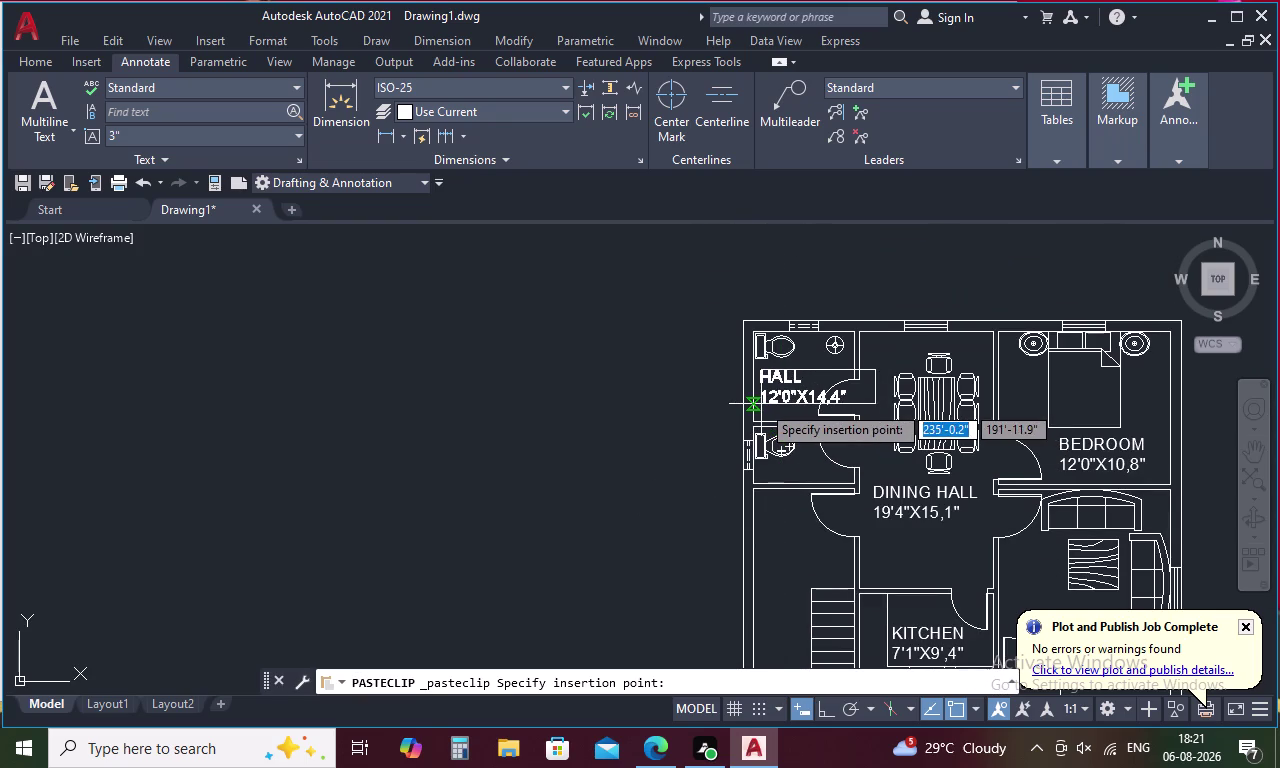
Drop the pasted HALL 12'0"X14,4" label inside the small upper-left toilet room.
scroll(up, 3)
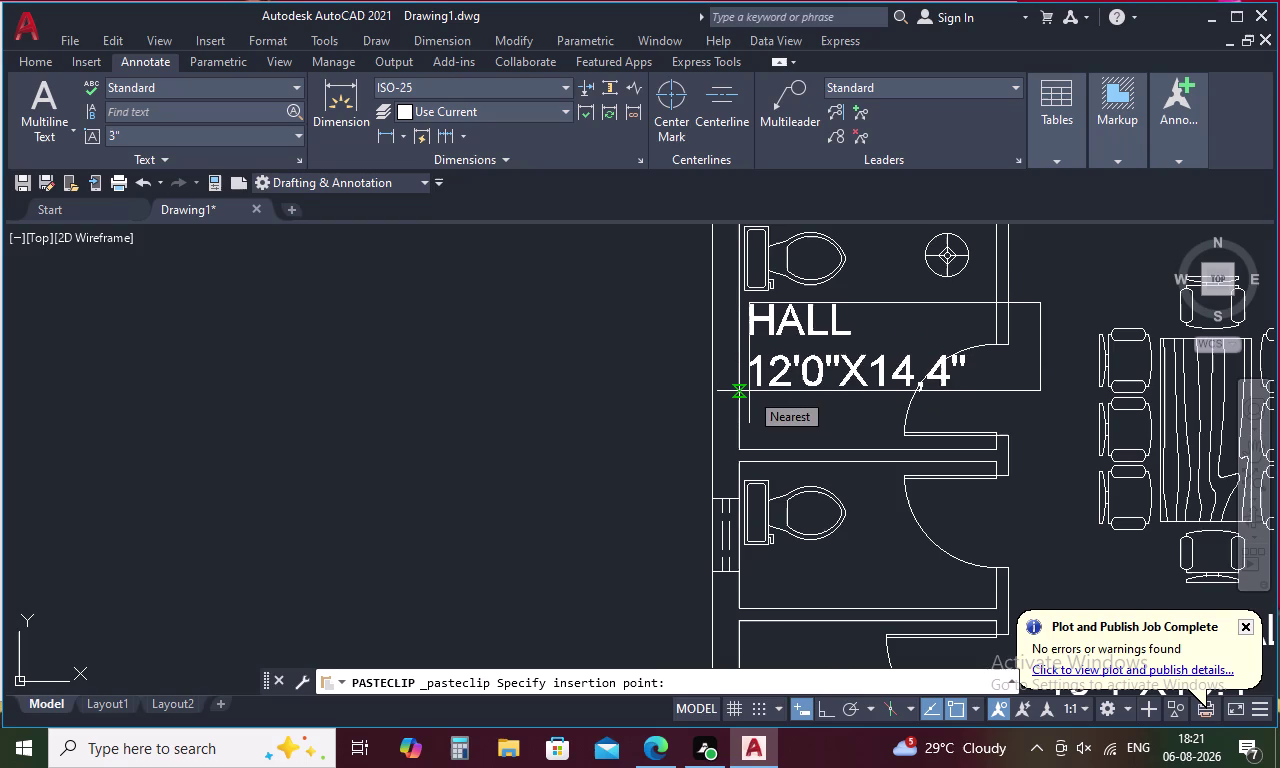
click(749, 391)
Rename the toilet room's pasted HALL label to T&B.
double_click(778, 382)
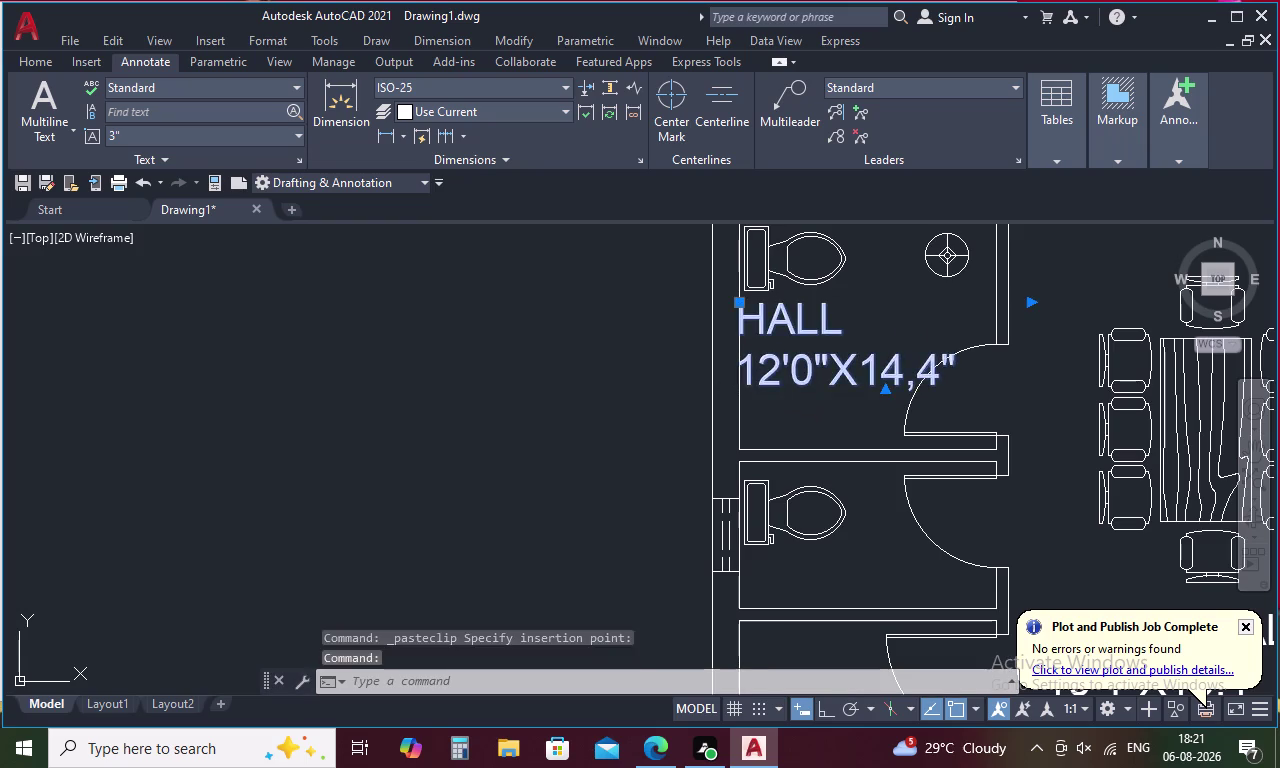
click(850, 323)
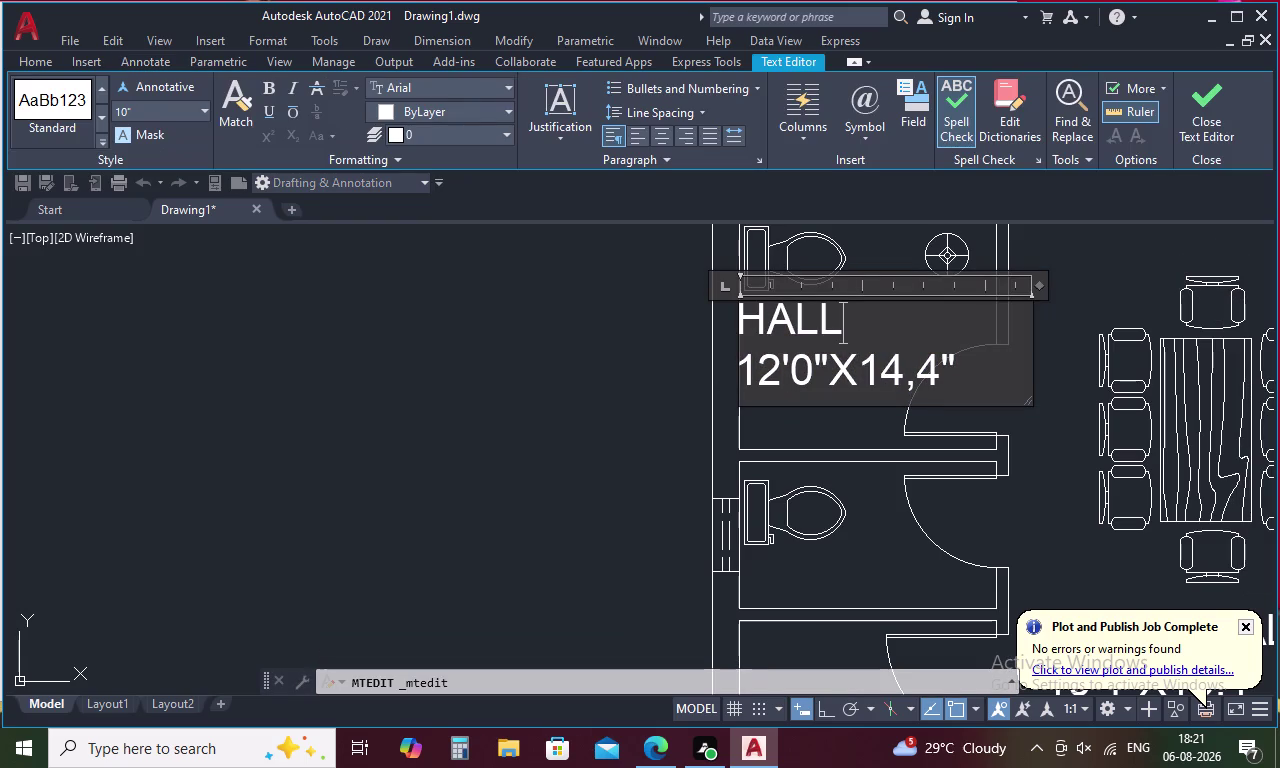
key(BackSpace)
key(BackSpace)
key(BackSpace)
key(BackSpace)
key(BackSpace)
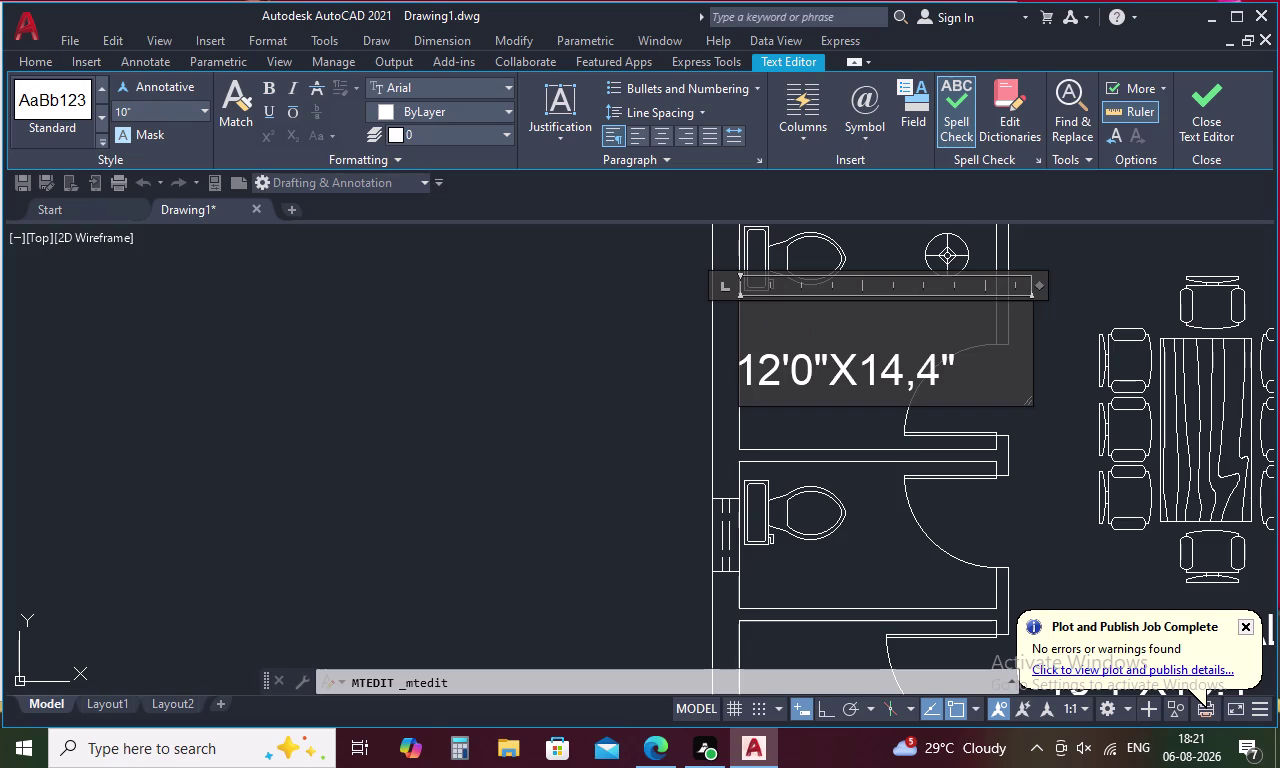
key(space)
text(T)
key(shift+ampersand)
key(b)
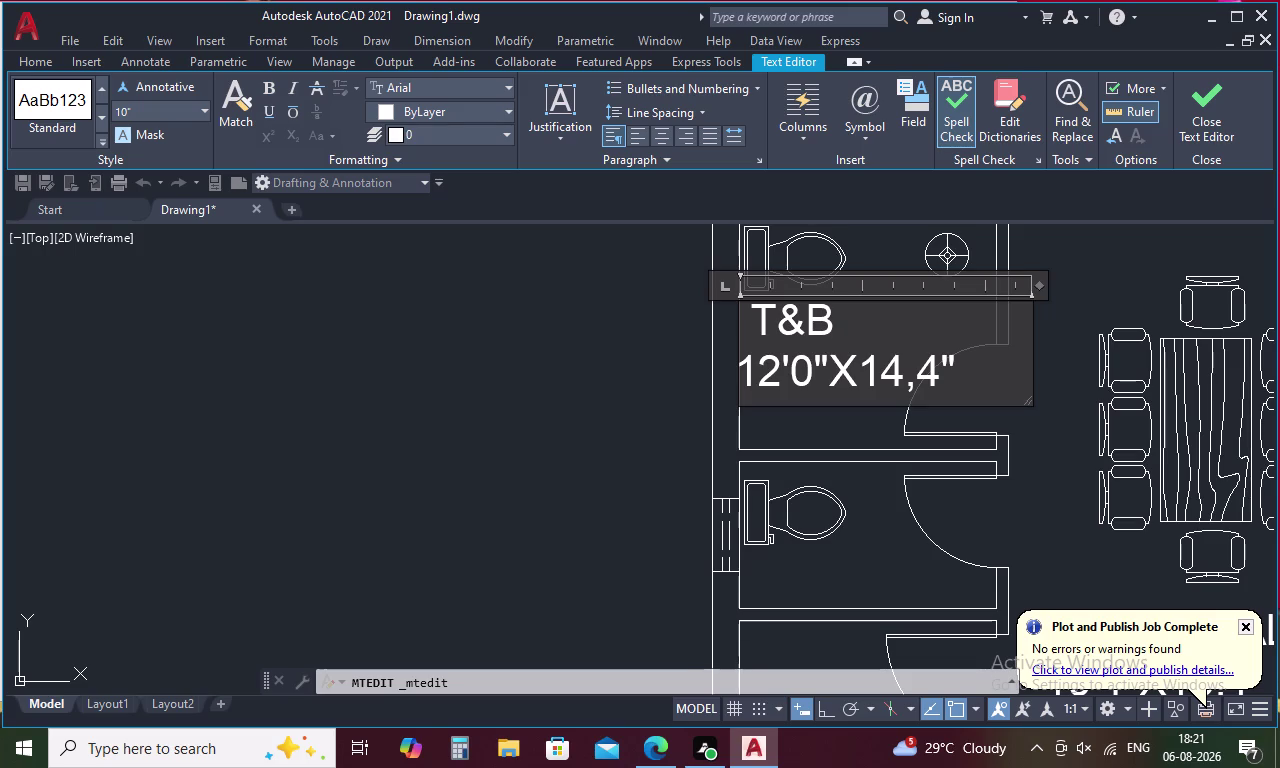
Change the label's width from 12' to 6'.
click(780, 371)
key(BackSpace)
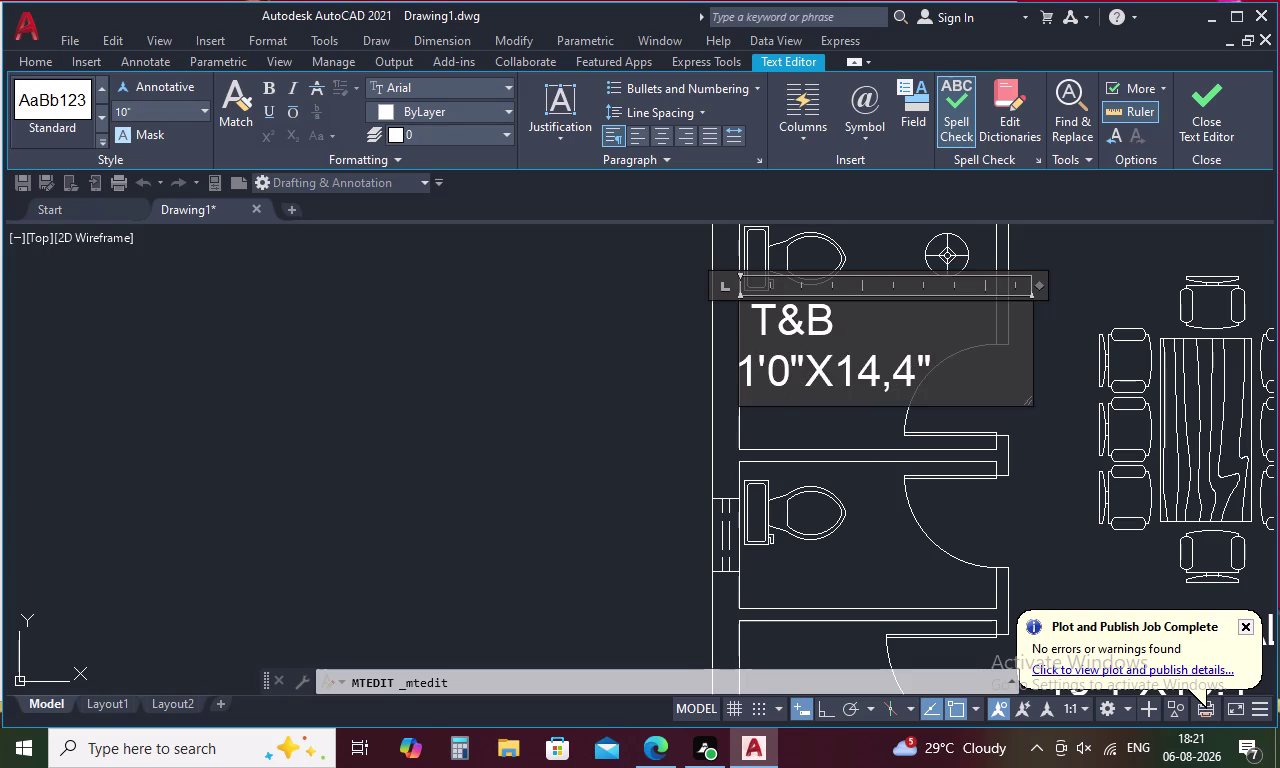
key(BackSpace)
key(5)
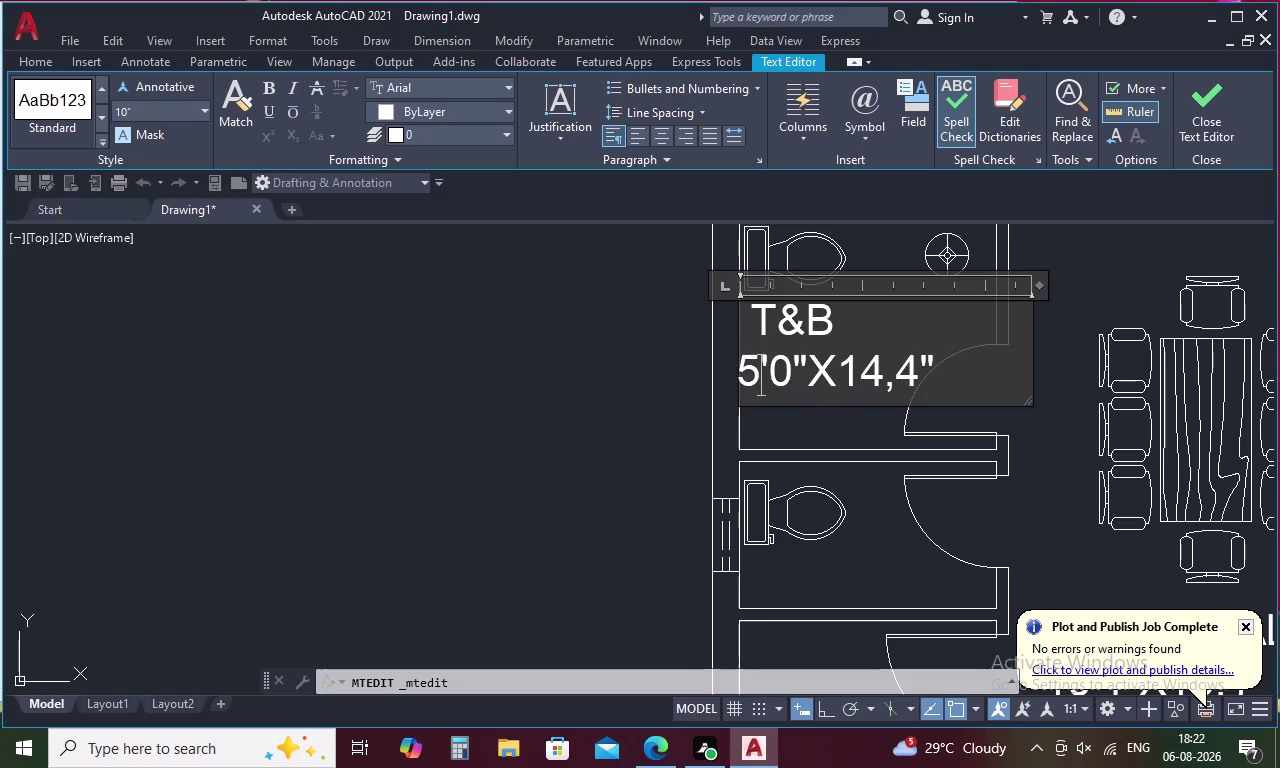
key(BackSpace)
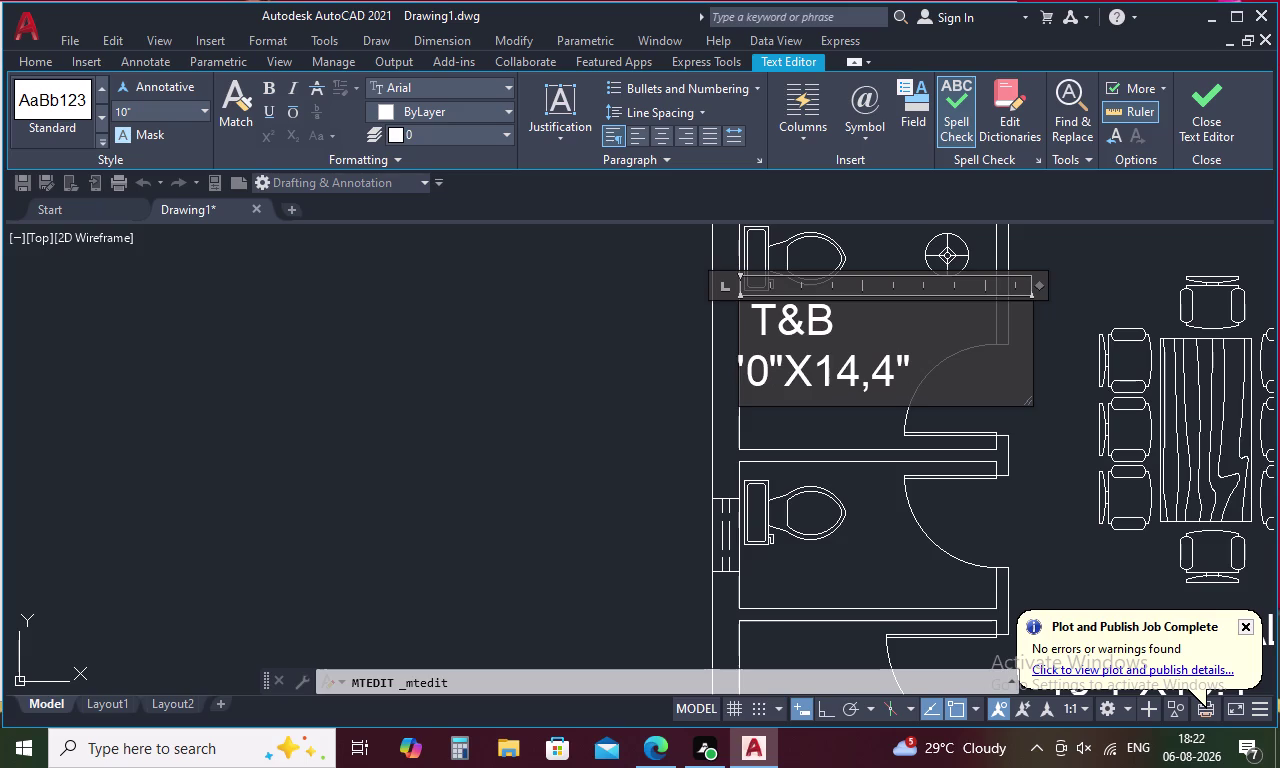
key(6)
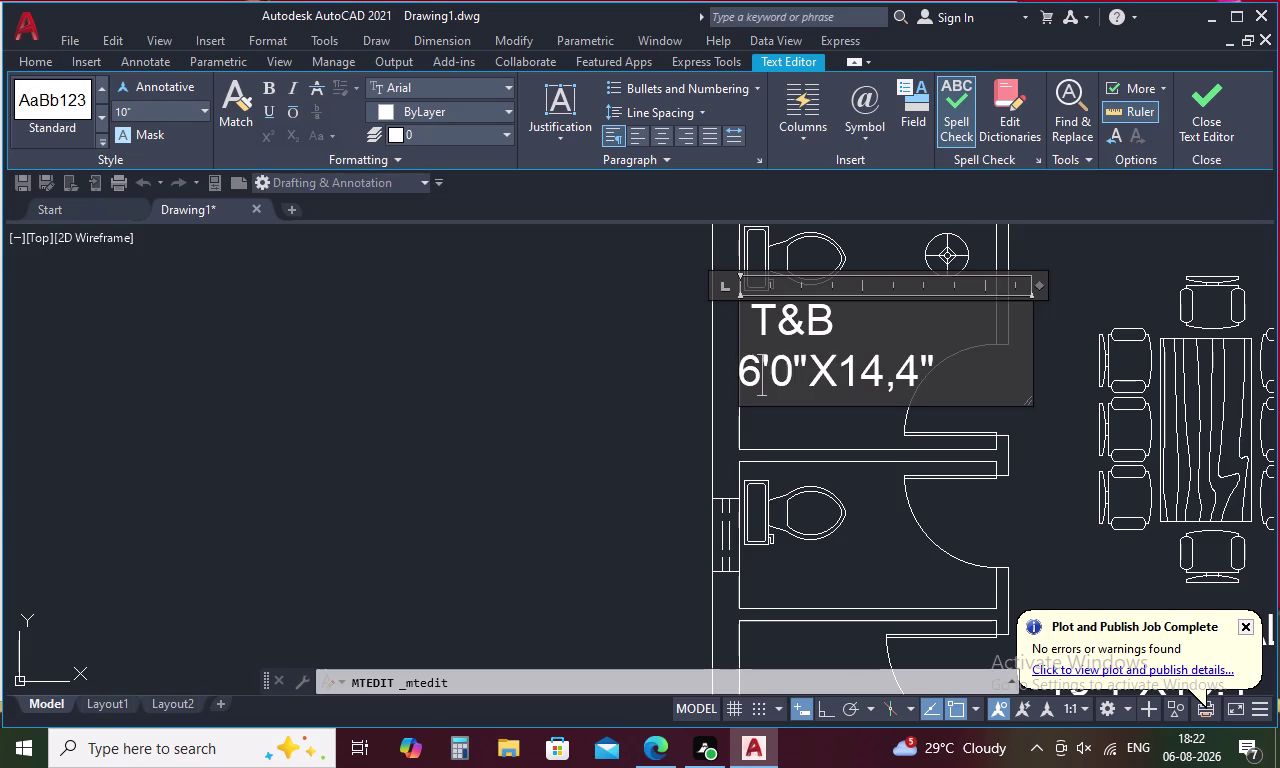
Set the length to 7,0" and commit the T&B label.
click(883, 373)
key(BackSpace)
key(BackSpace)
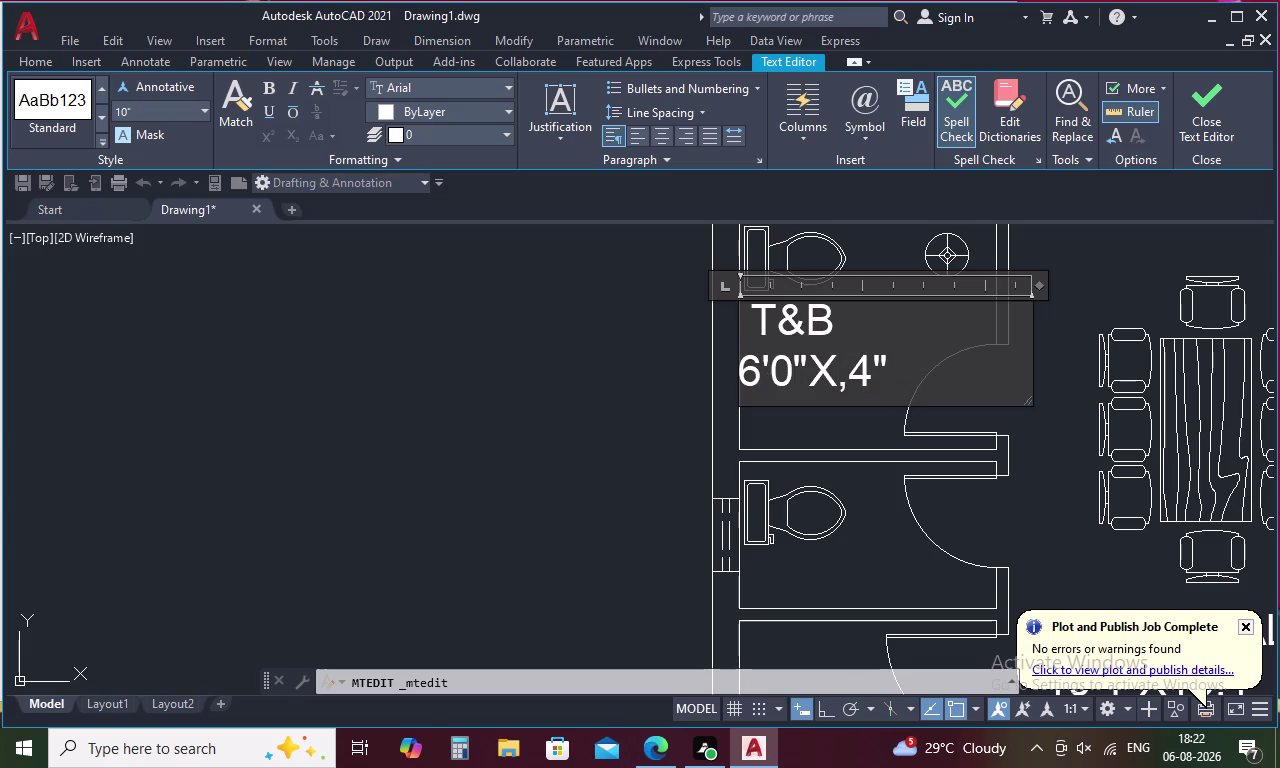
key(7)
click(891, 382)
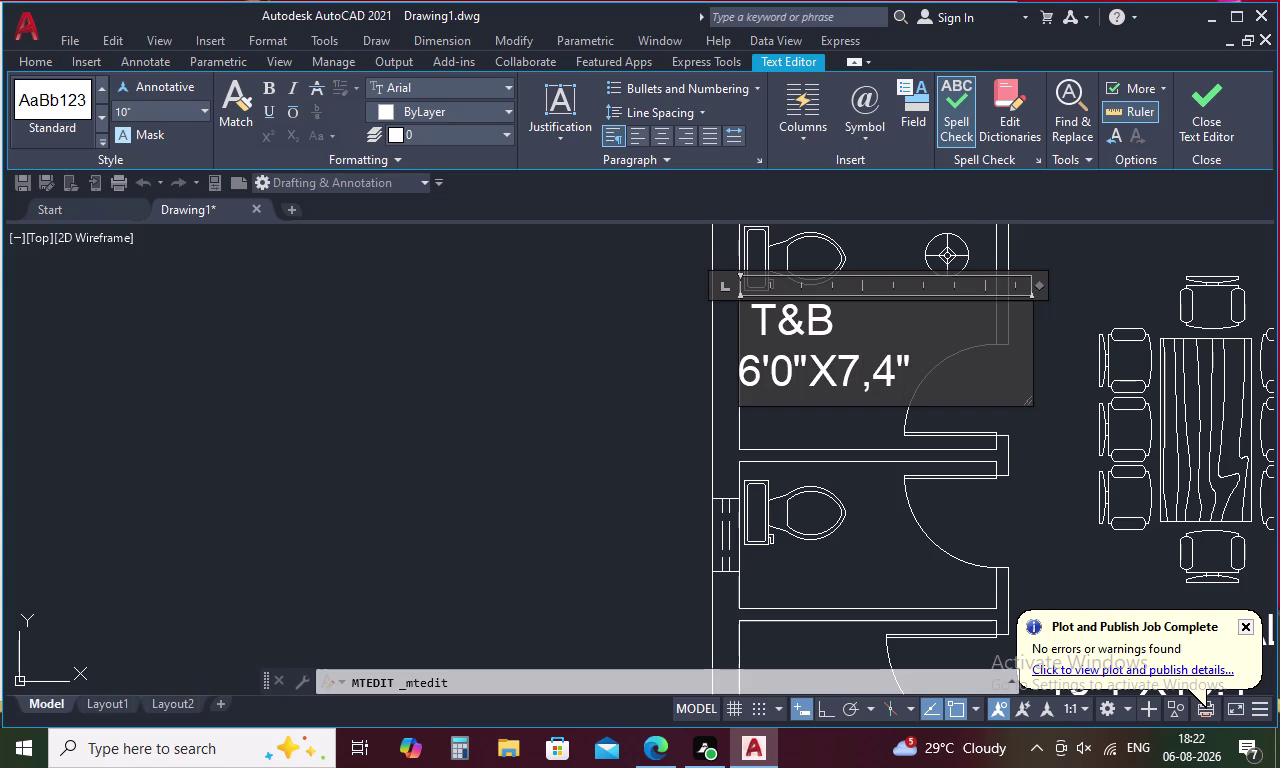
key(BackSpace)
key(0)
click(673, 423)
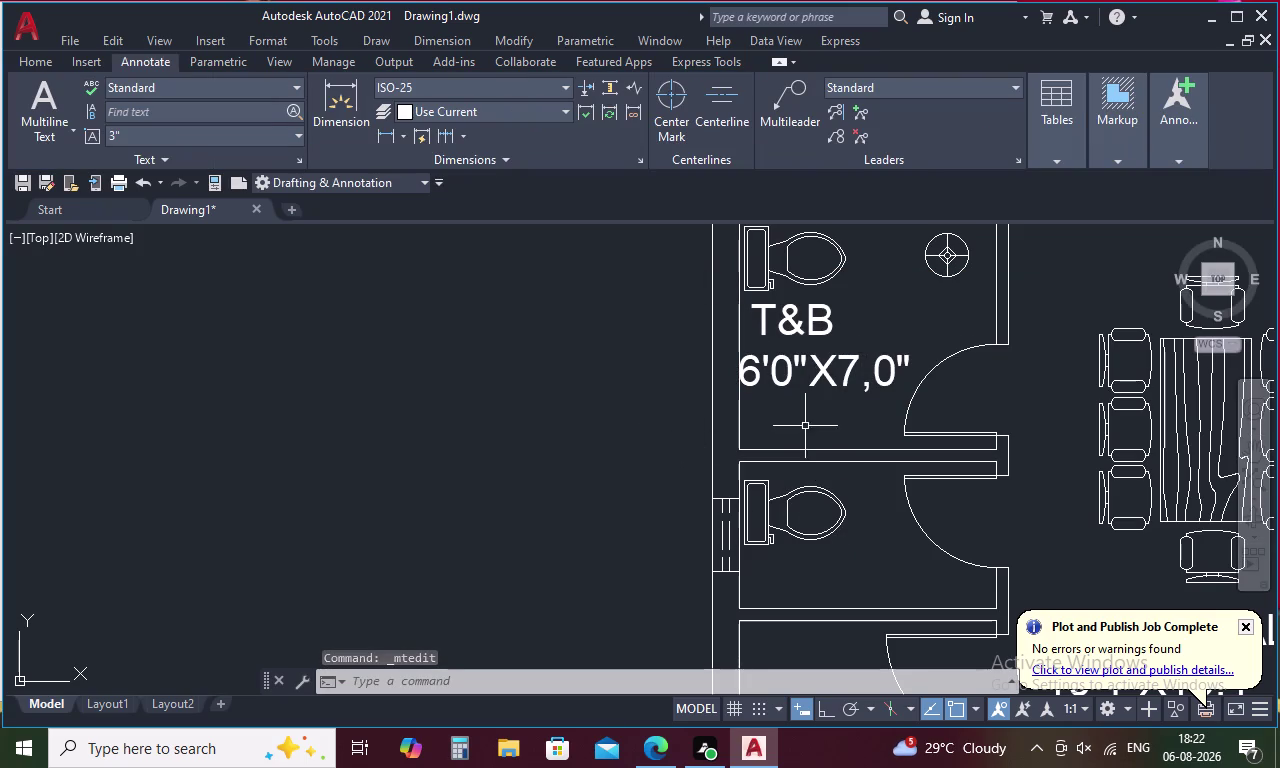
key(ctrl+v)
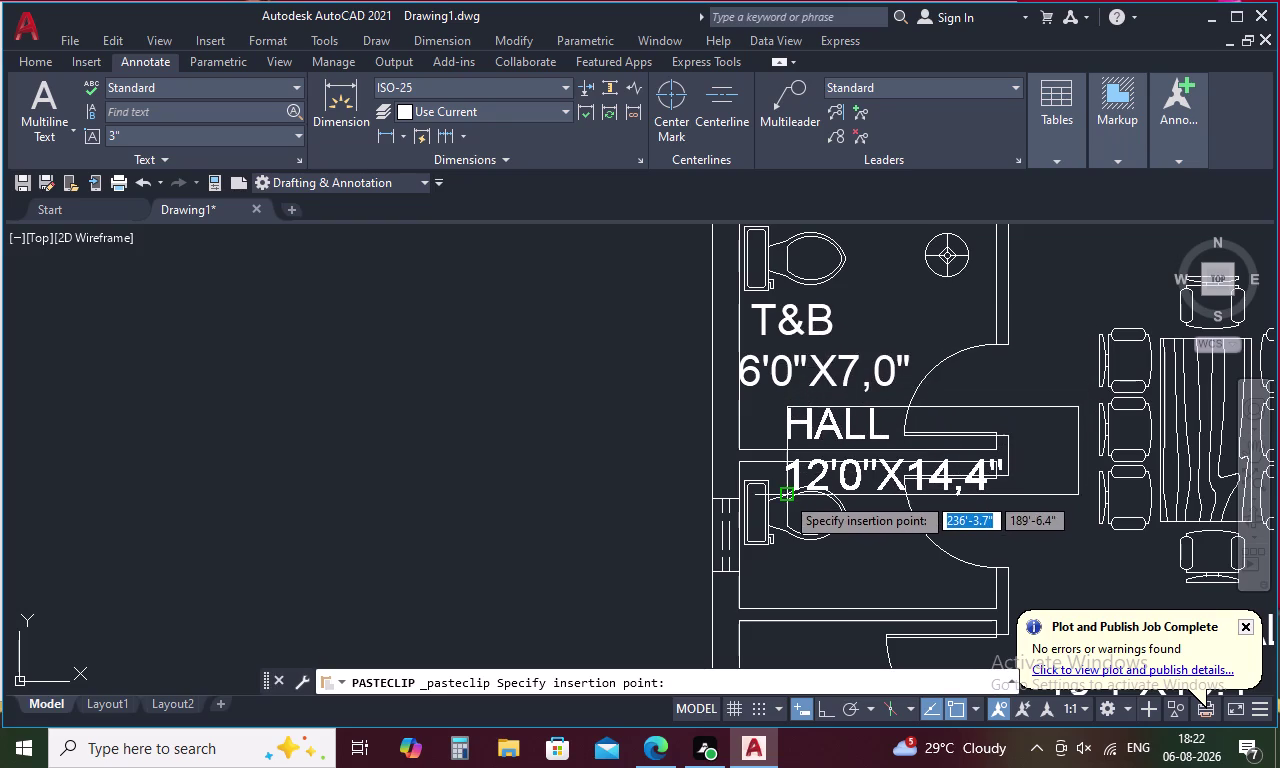
Erase the lower toilet fixture and paste a HALL 12'0"X14,4" label copy into that room.
key(Escape)
click(781, 522)
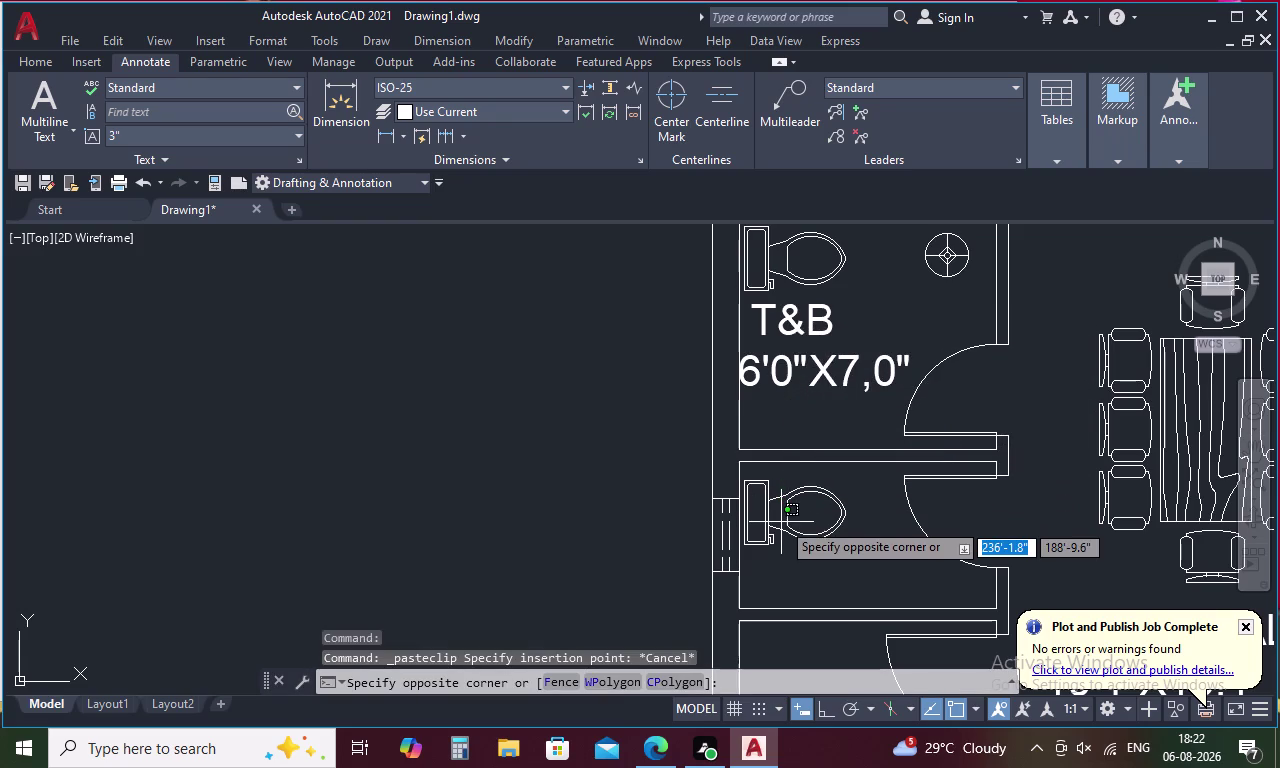
key(Escape)
click(767, 517)
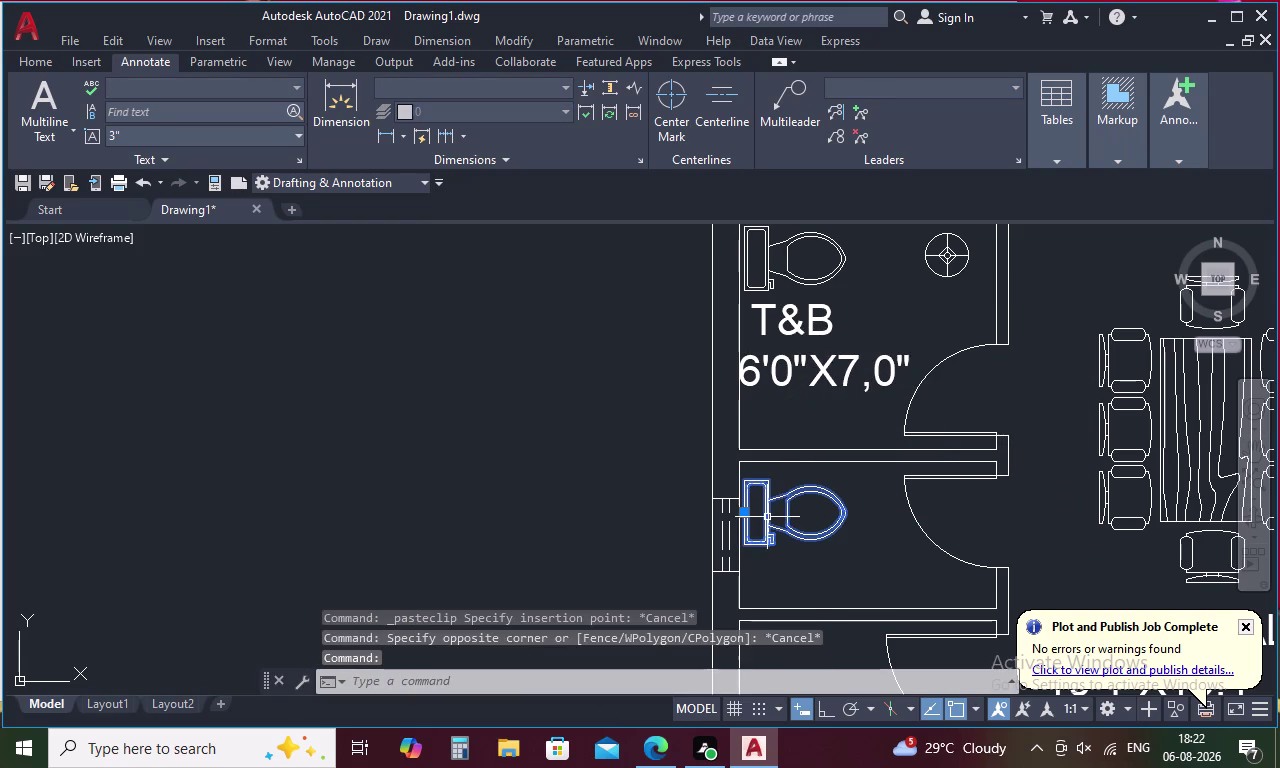
key(Delete)
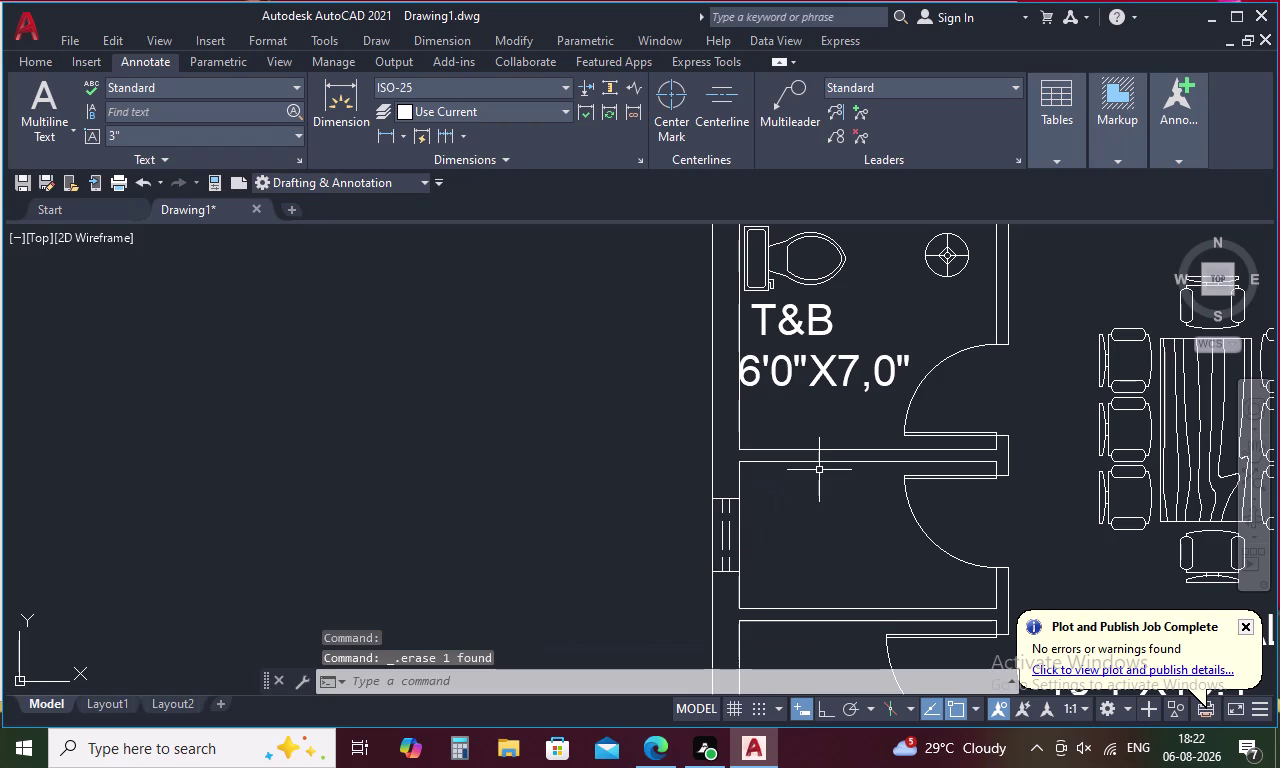
key(ctrl+v)
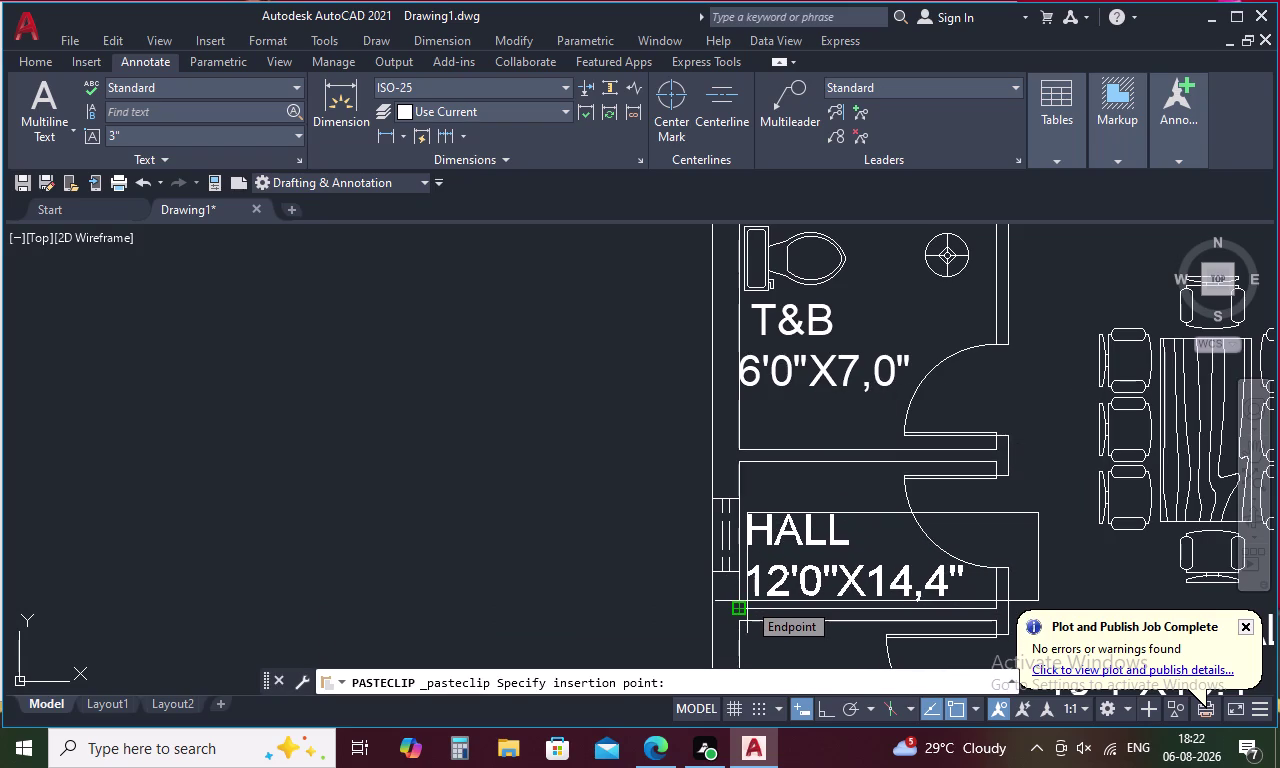
click(747, 601)
Retype the copied label's HALL line as STORE ROOM, with ROOM on its own line.
double_click(783, 539)
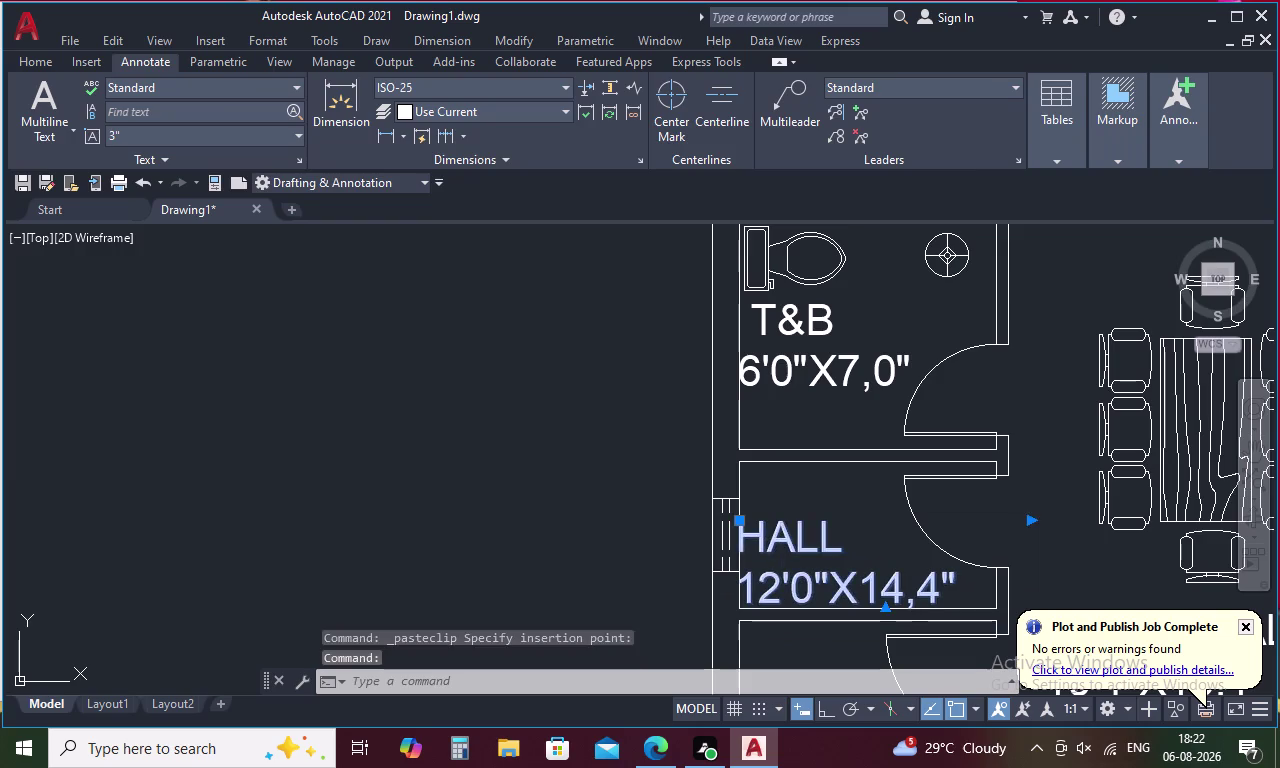
click(845, 544)
key(BackSpace)
key(BackSpace)
key(BackSpace)
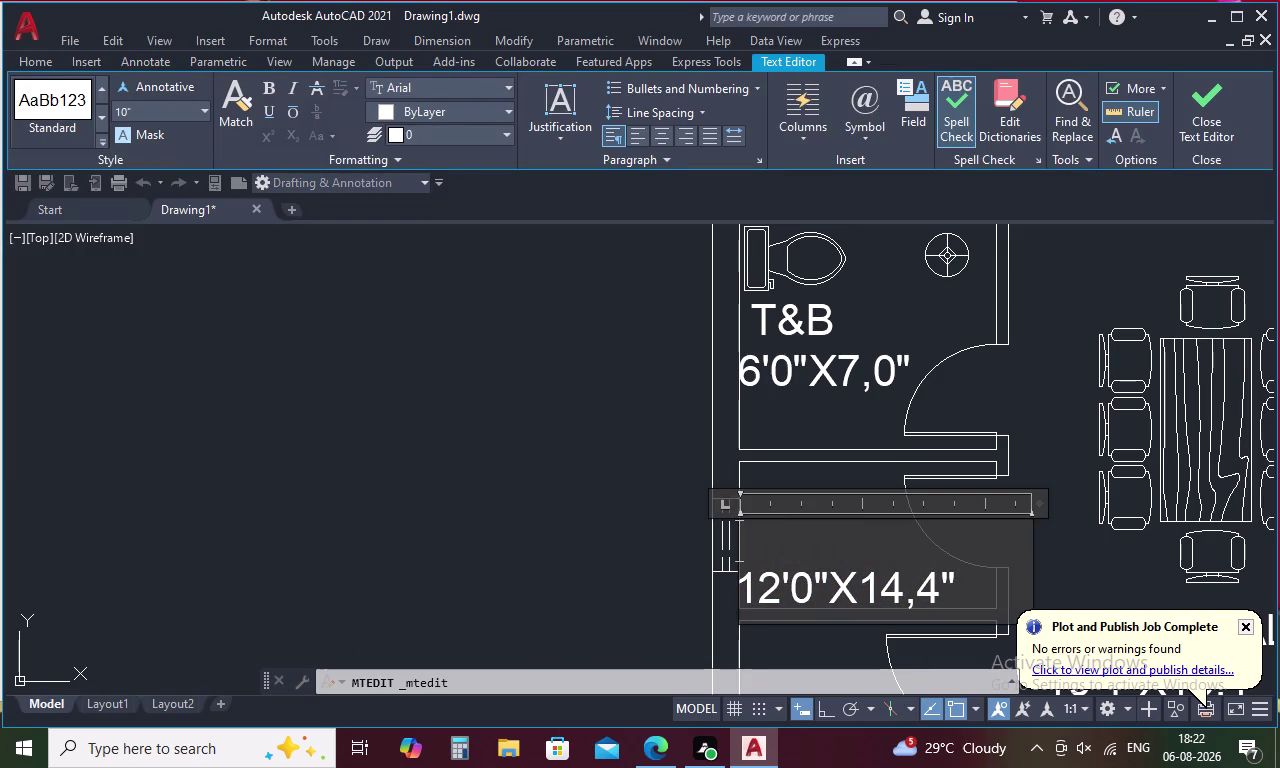
text(STO)
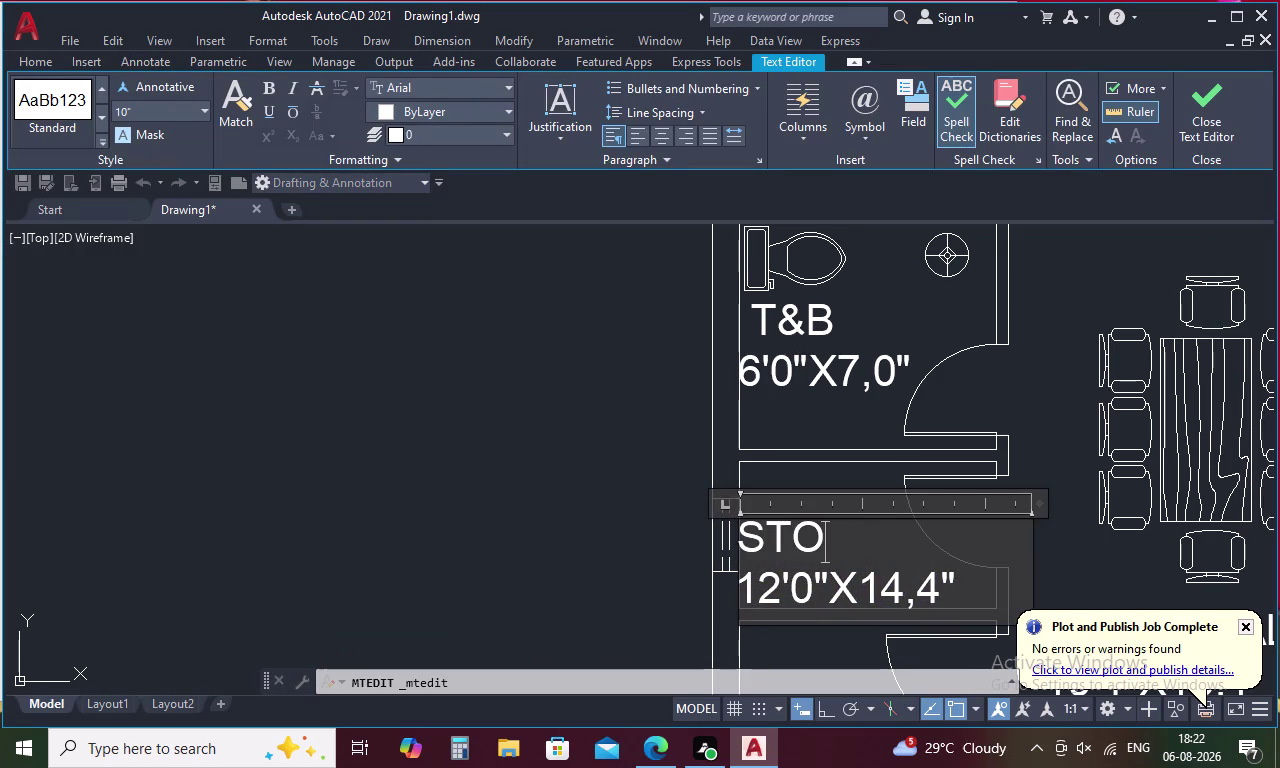
text(RE)
key(space)
text(R)
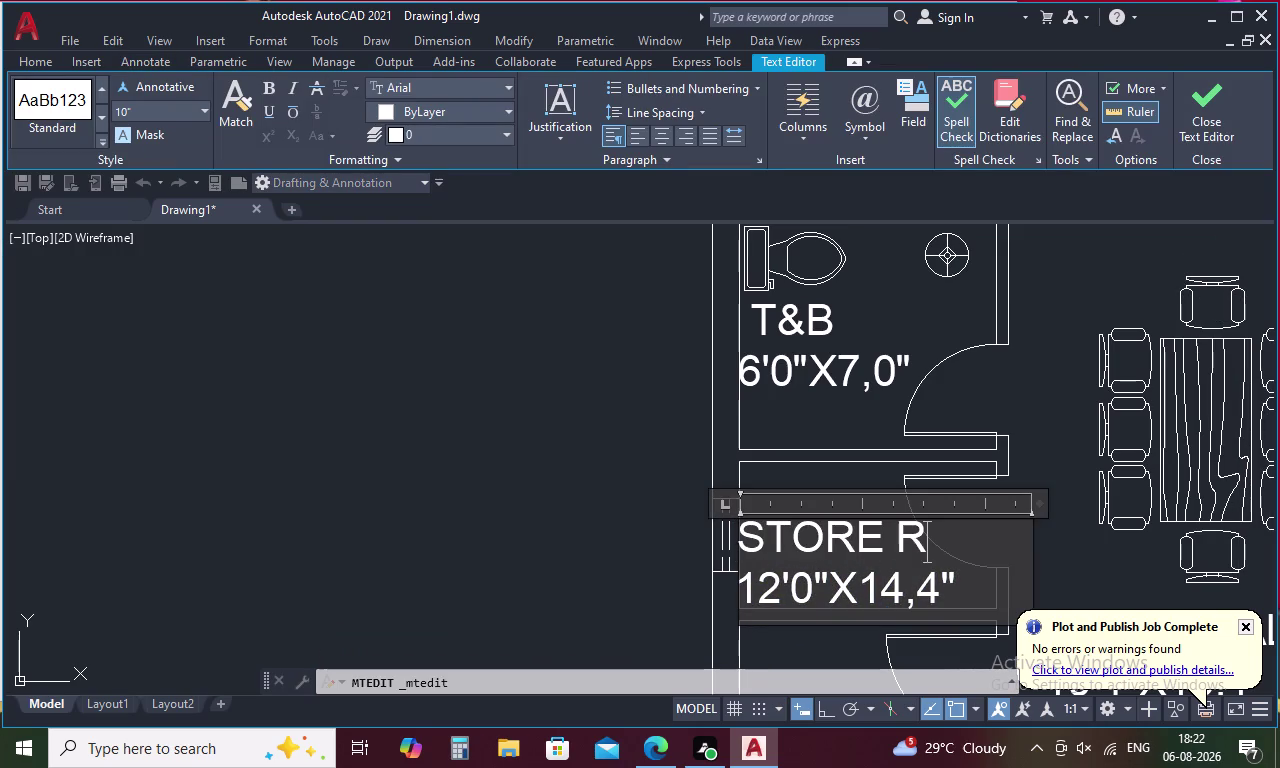
text(OOM)
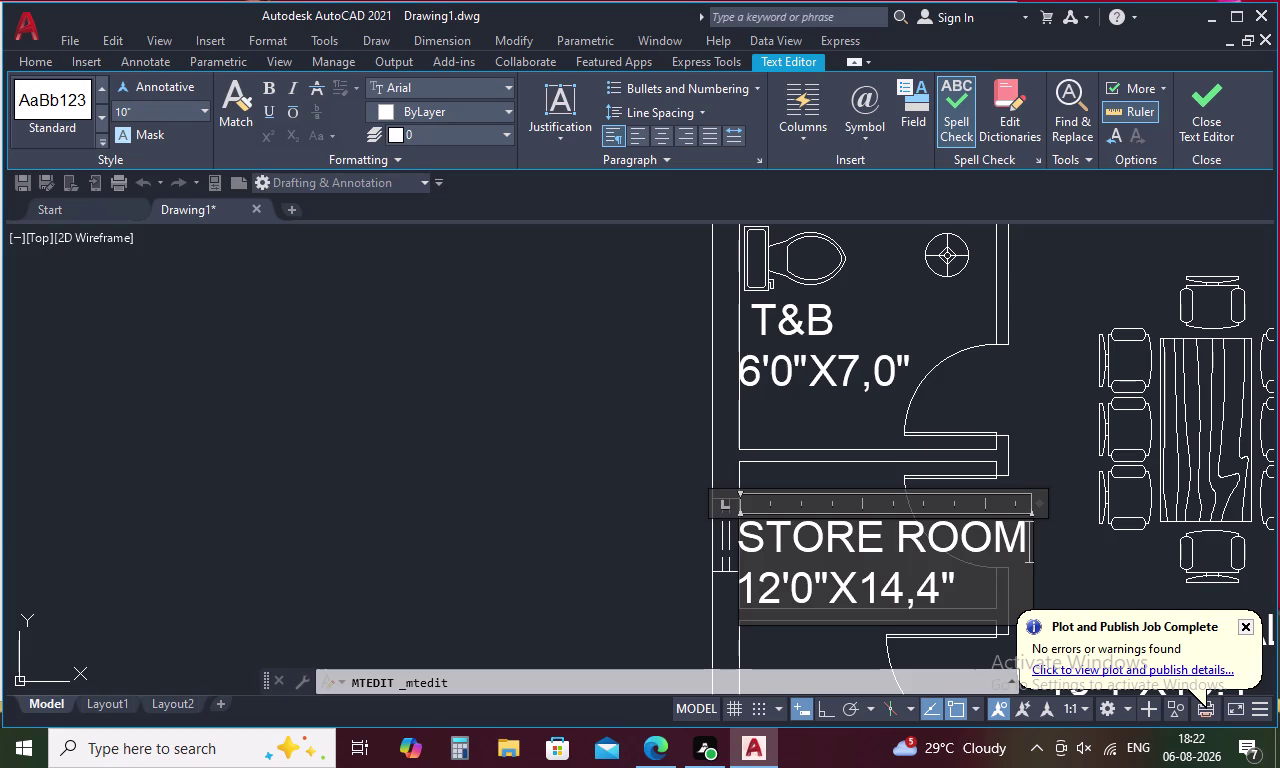
click(888, 542)
key(Return)
middle_drag(875, 548, 861, 444)
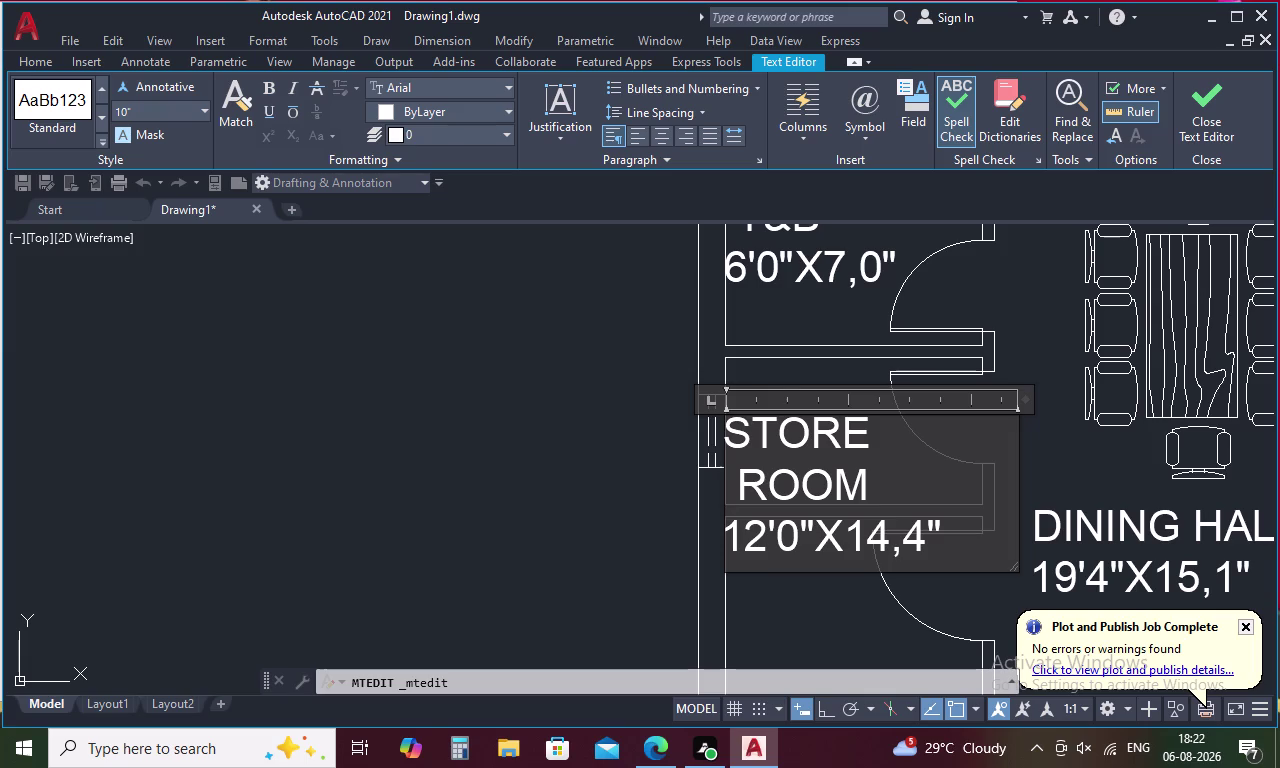
Change the label's size line from 12'0"X14,4" to 4'0"X7'0" and close the editor.
click(760, 531)
key(BackSpace)
key(BackSpace)
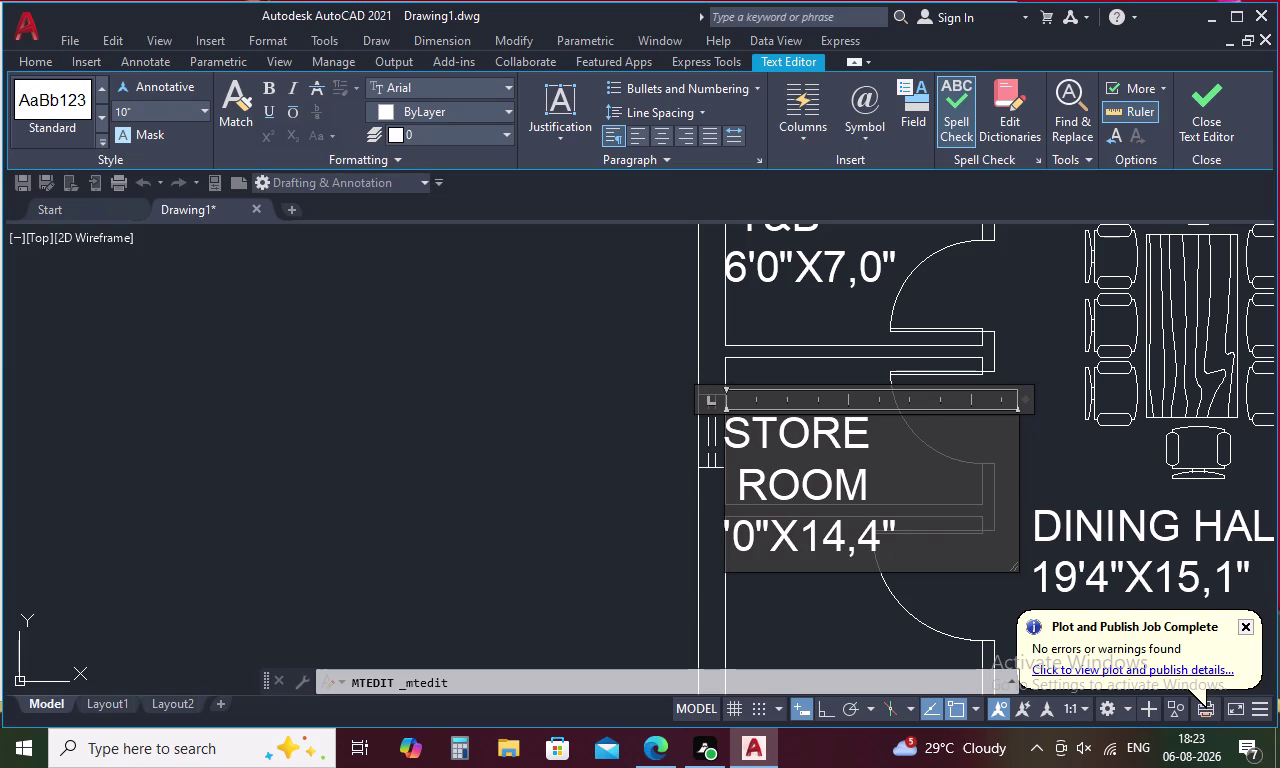
key(4)
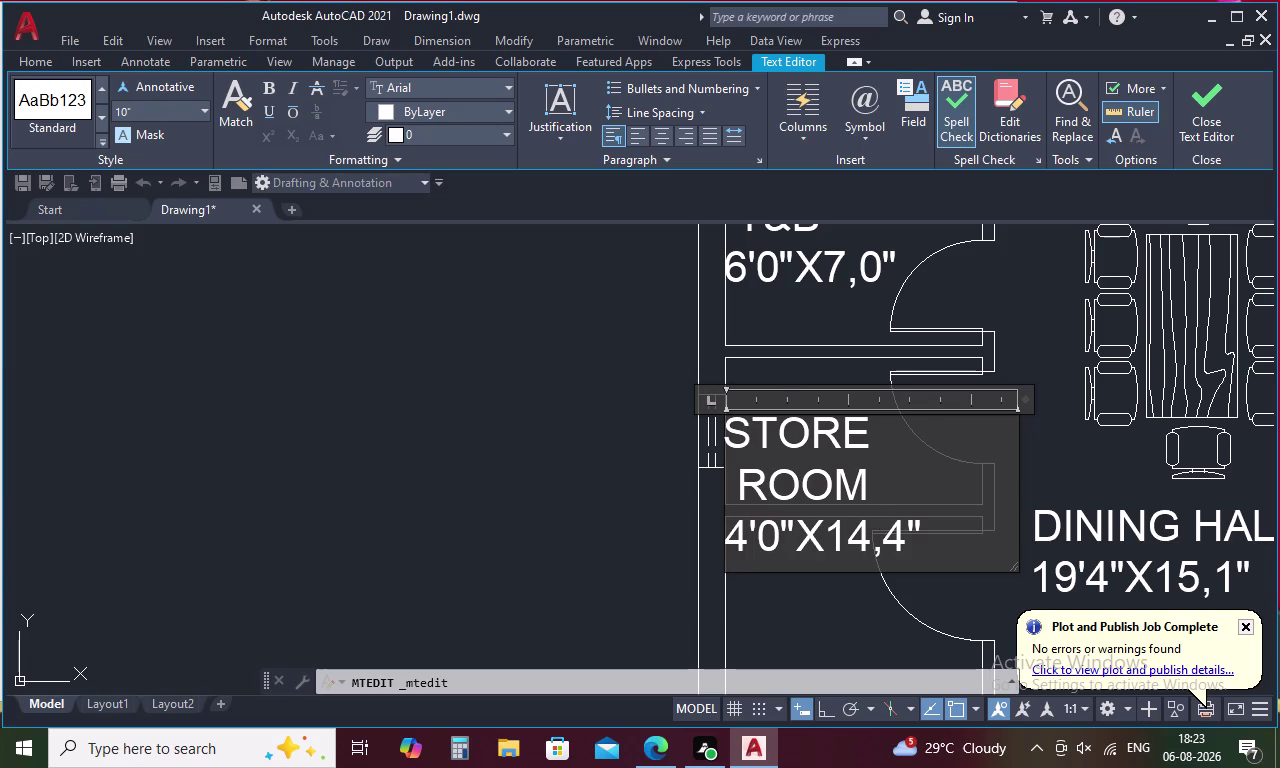
click(865, 531)
key(BackSpace)
key(BackSpace)
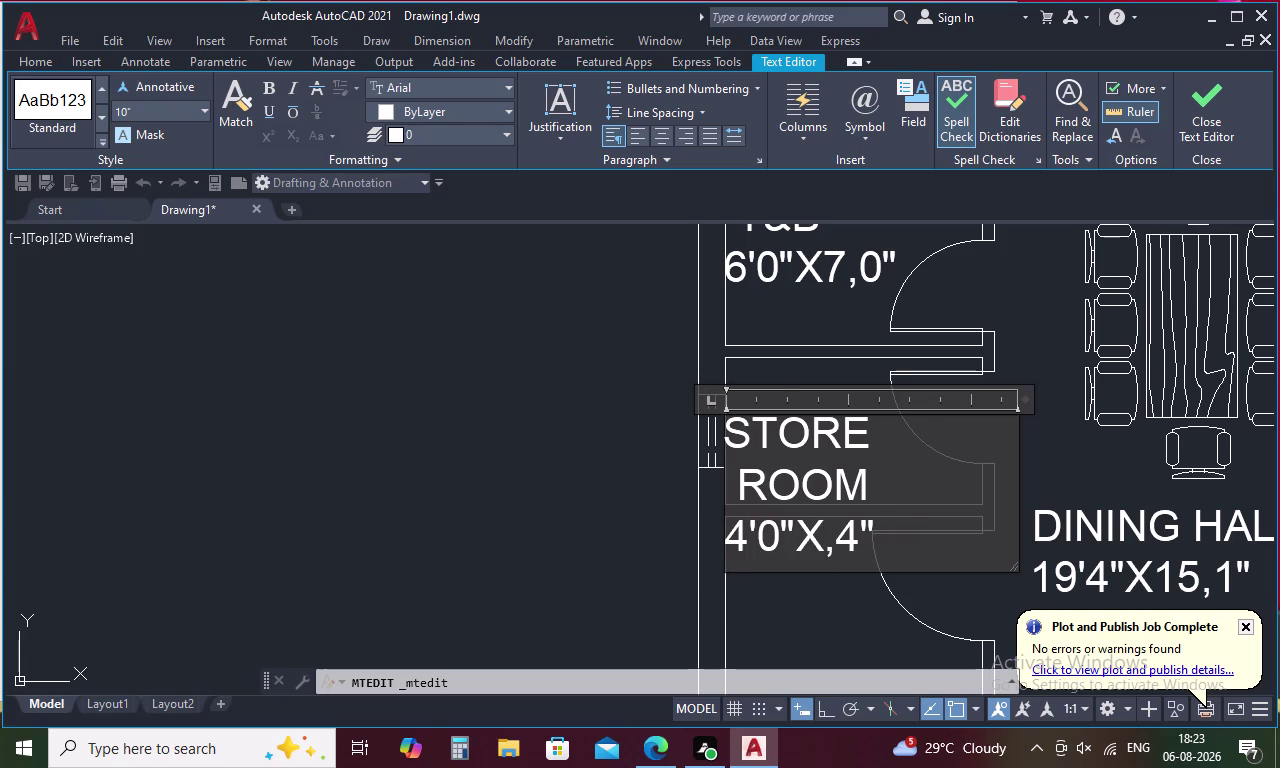
key(7)
click(882, 533)
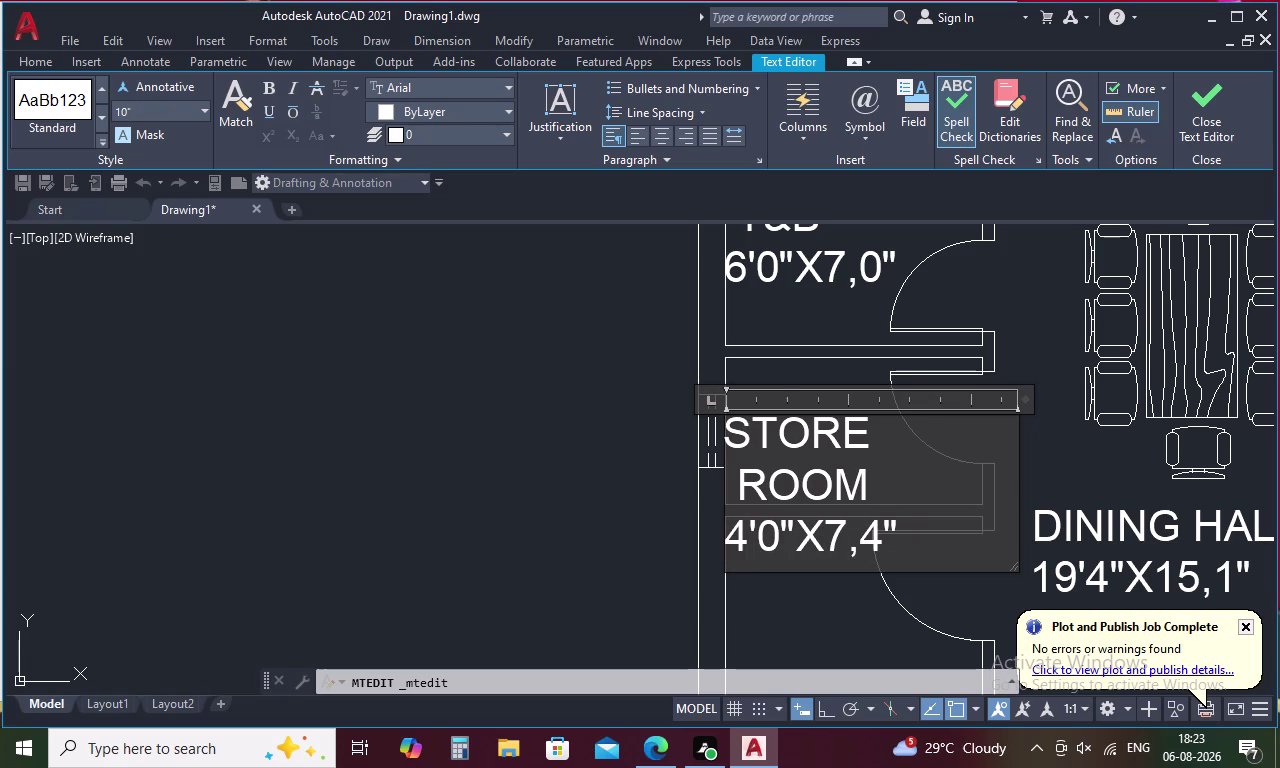
key(BackSpace)
key(BackSpace)
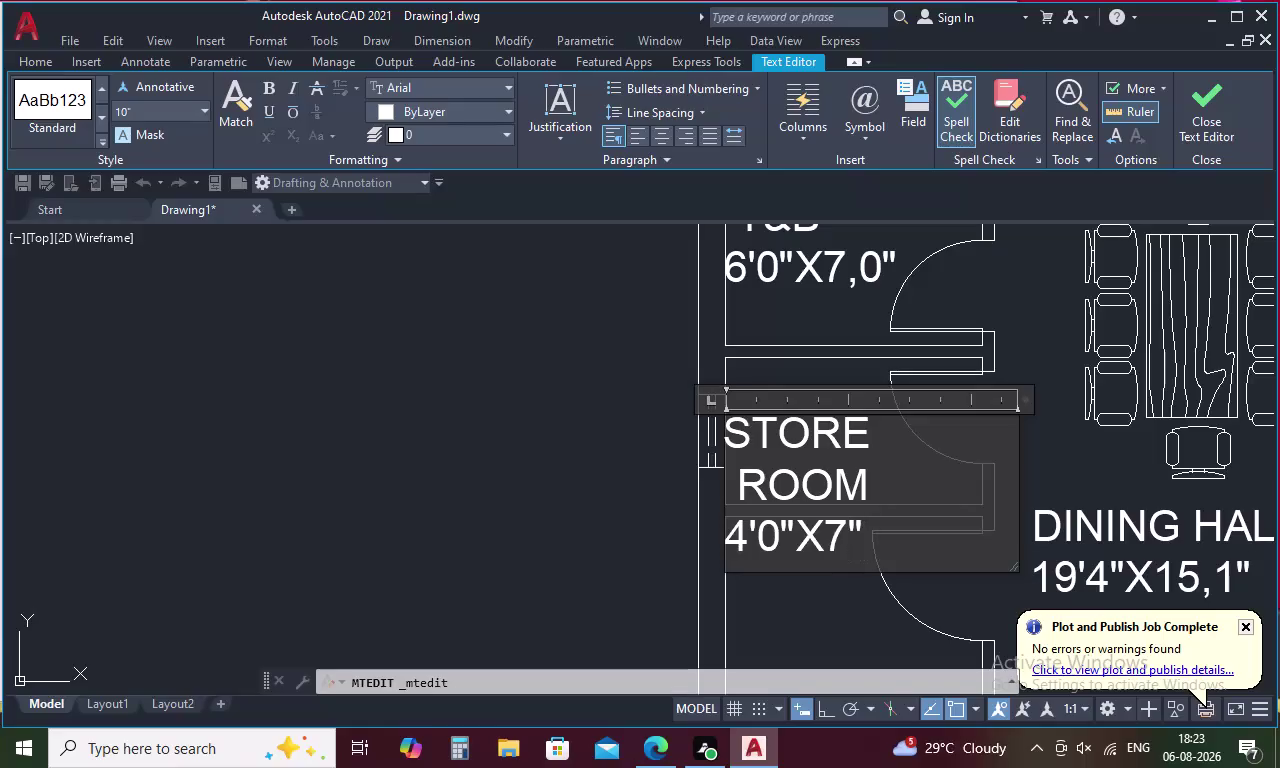
key(apostrophe)
key(0)
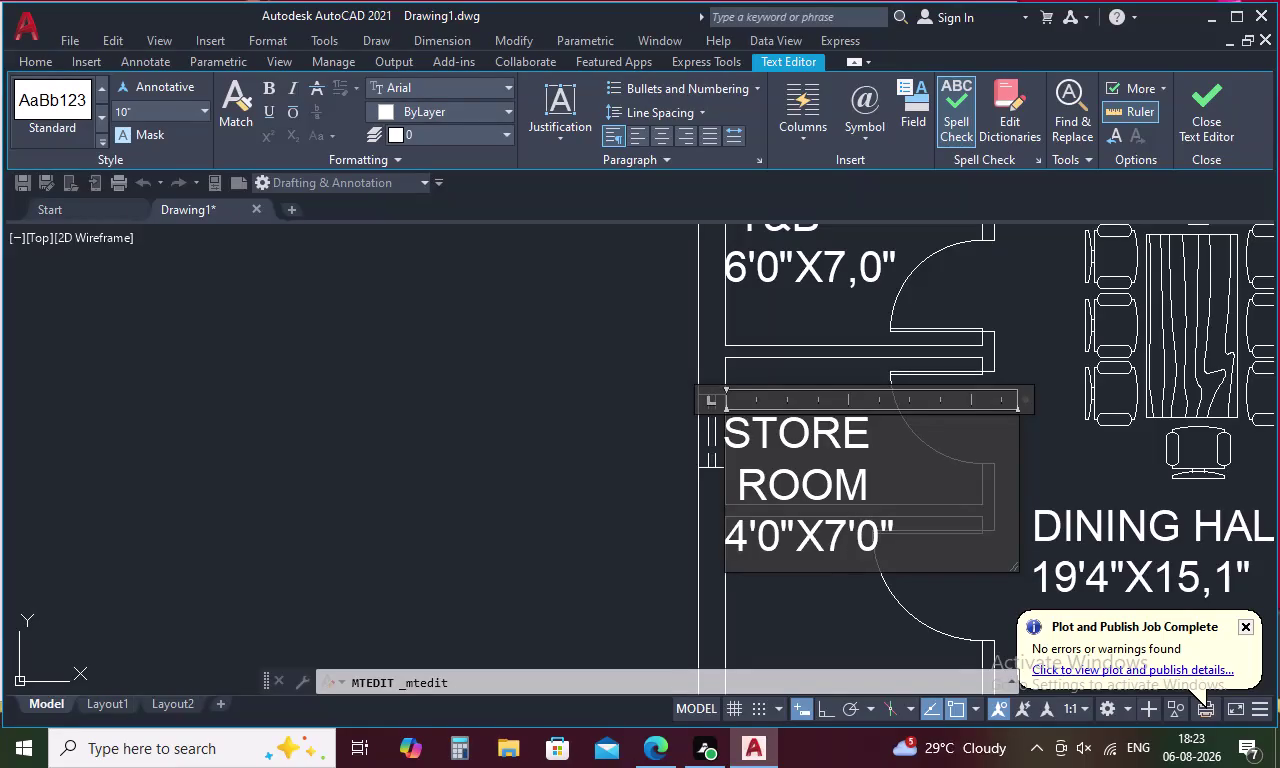
click(614, 489)
click(787, 439)
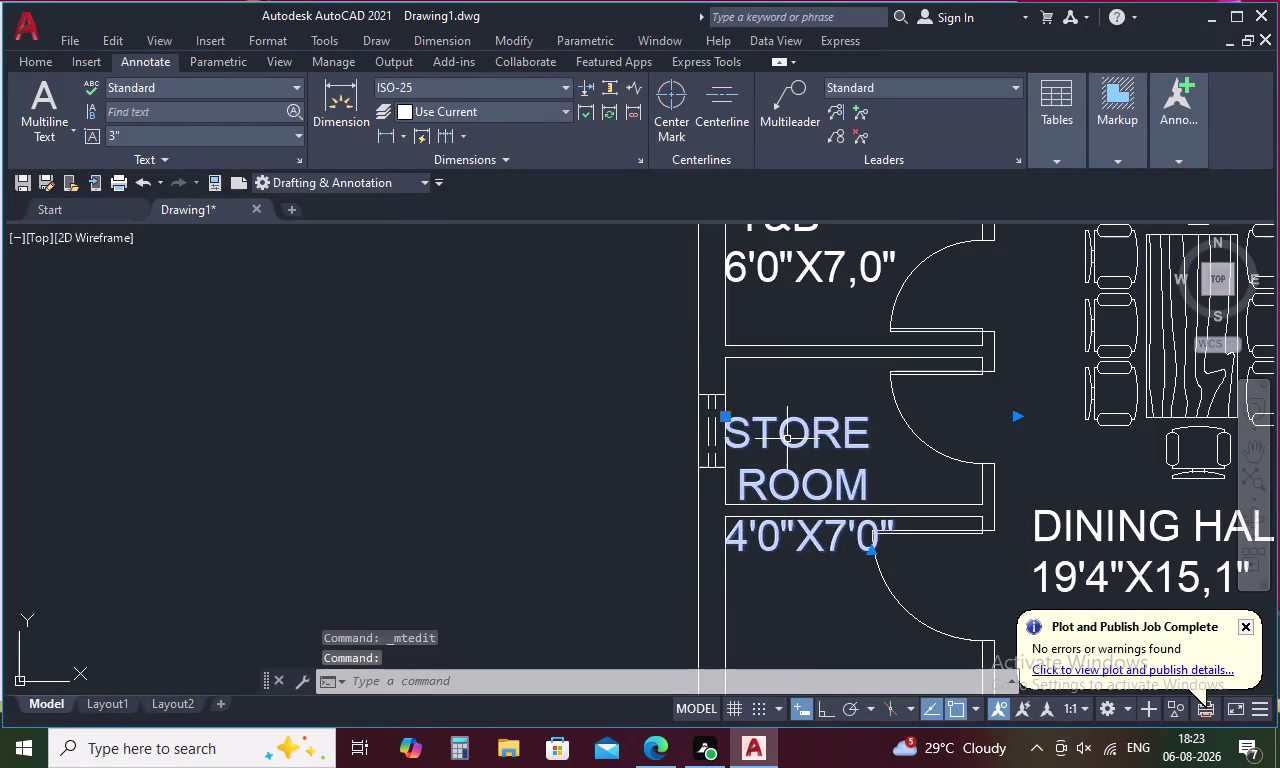
Reopen the STORE ROOM label and undo an accidental text change made while selecting.
double_click(787, 439)
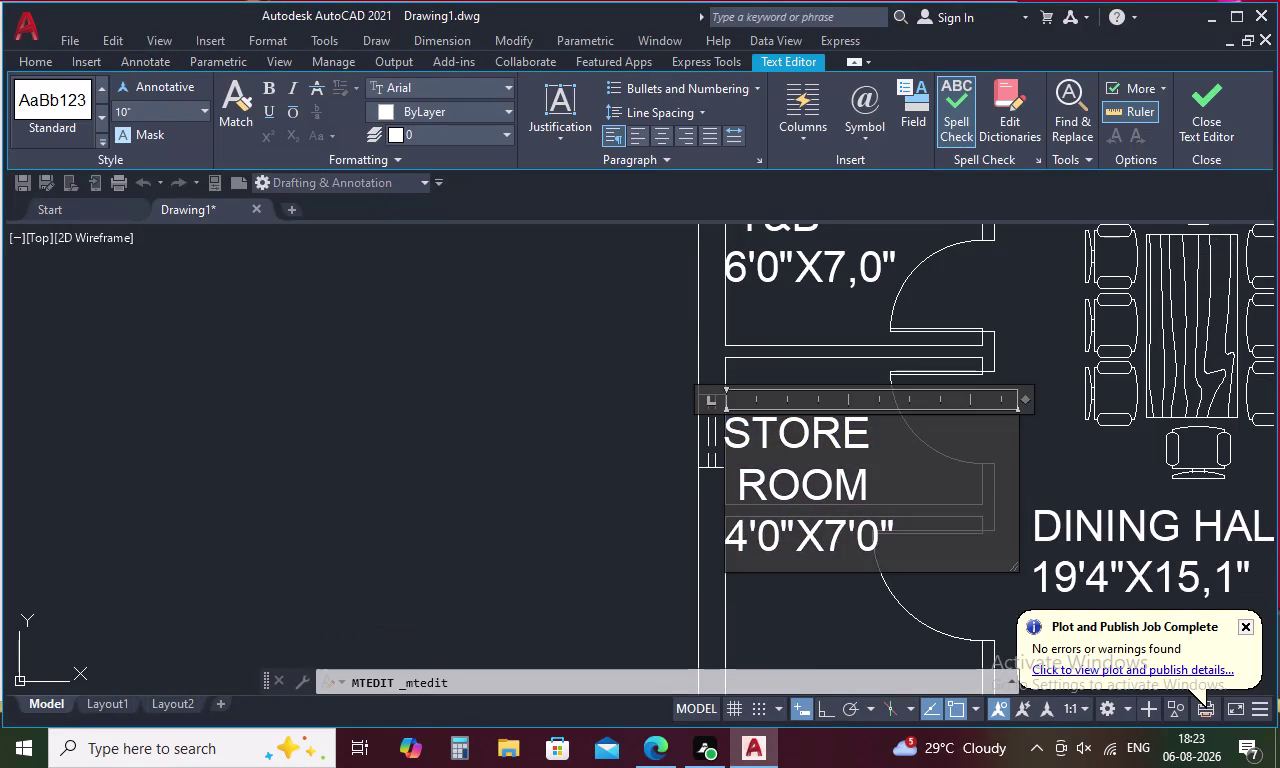
drag(870, 433, 719, 528)
drag(736, 427, 792, 440)
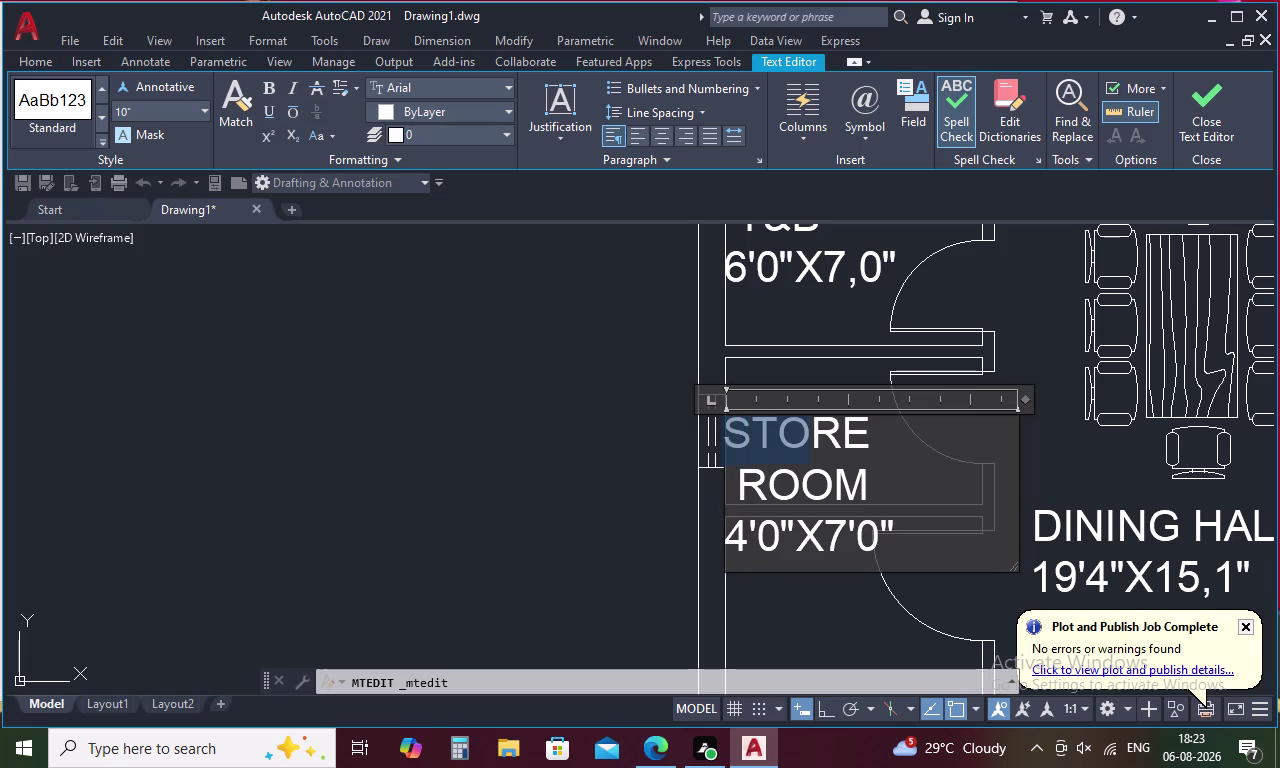
drag(792, 440, 869, 547)
drag(873, 528, 879, 533)
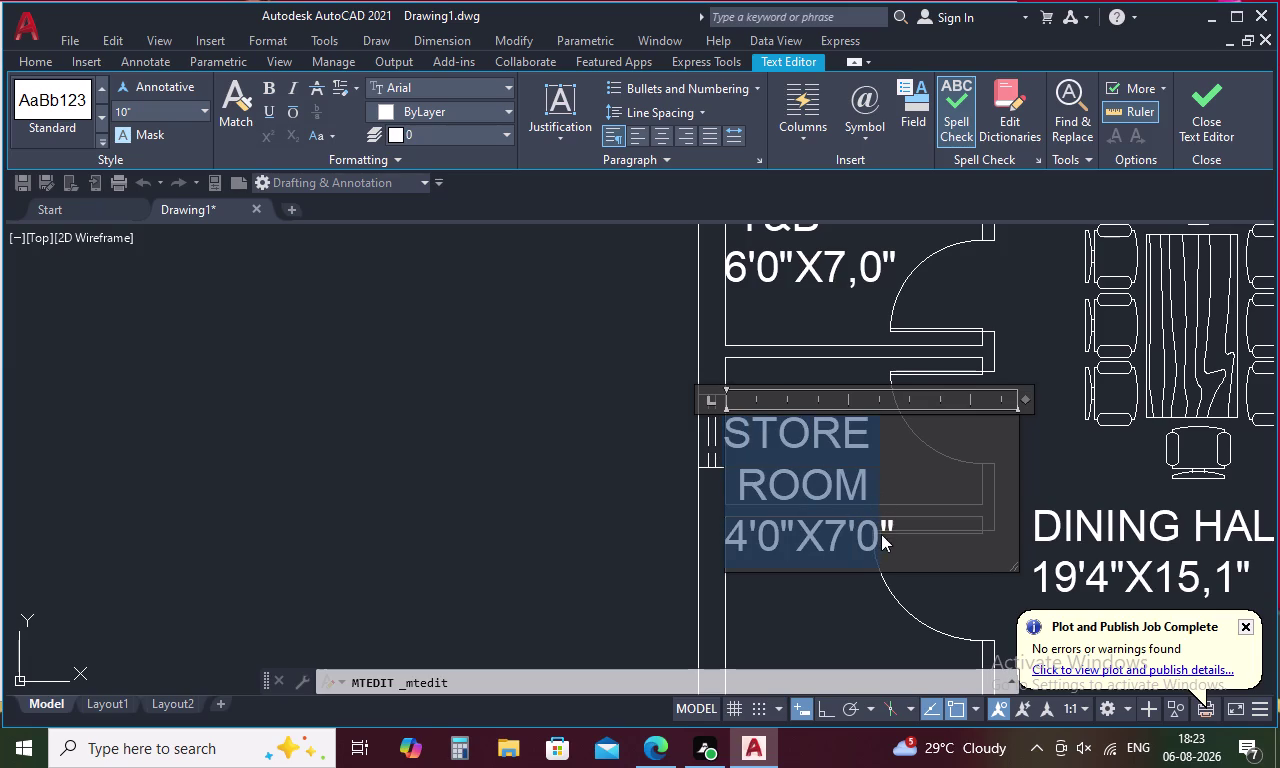
drag(879, 533, 907, 556)
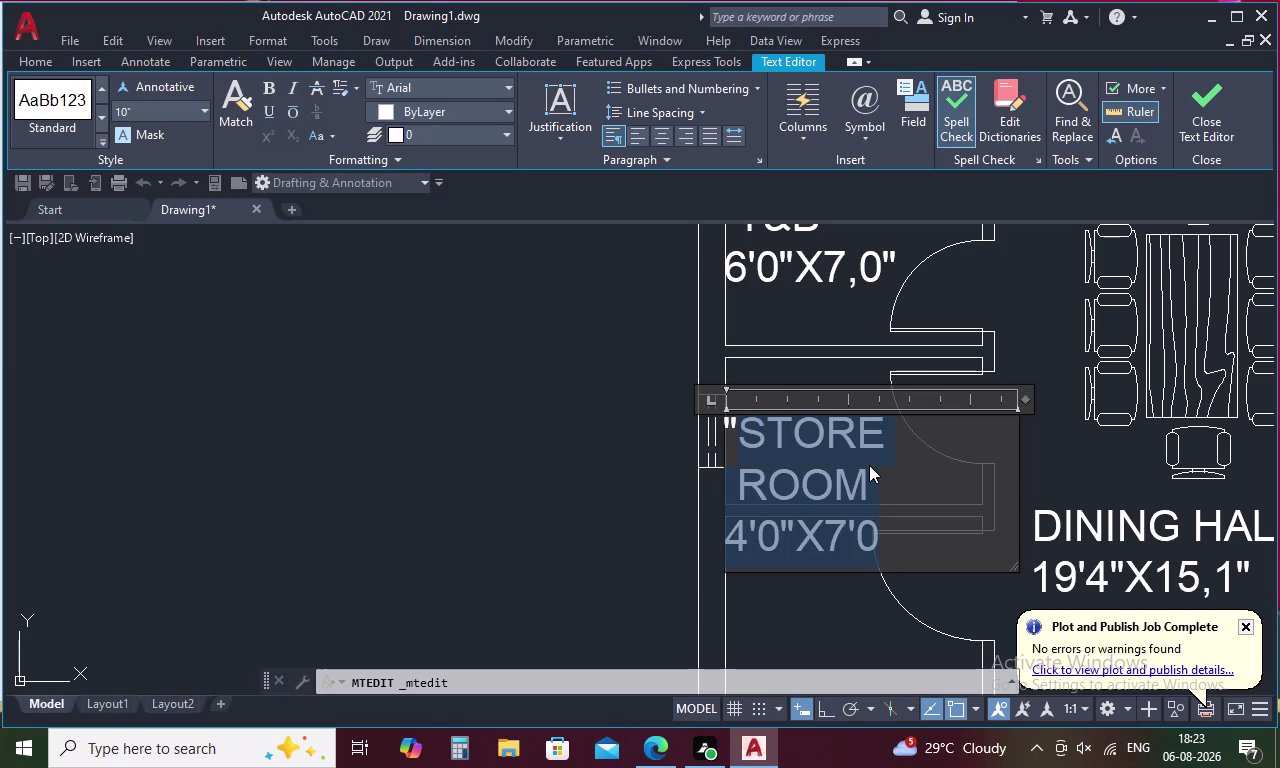
key(ctrl+z)
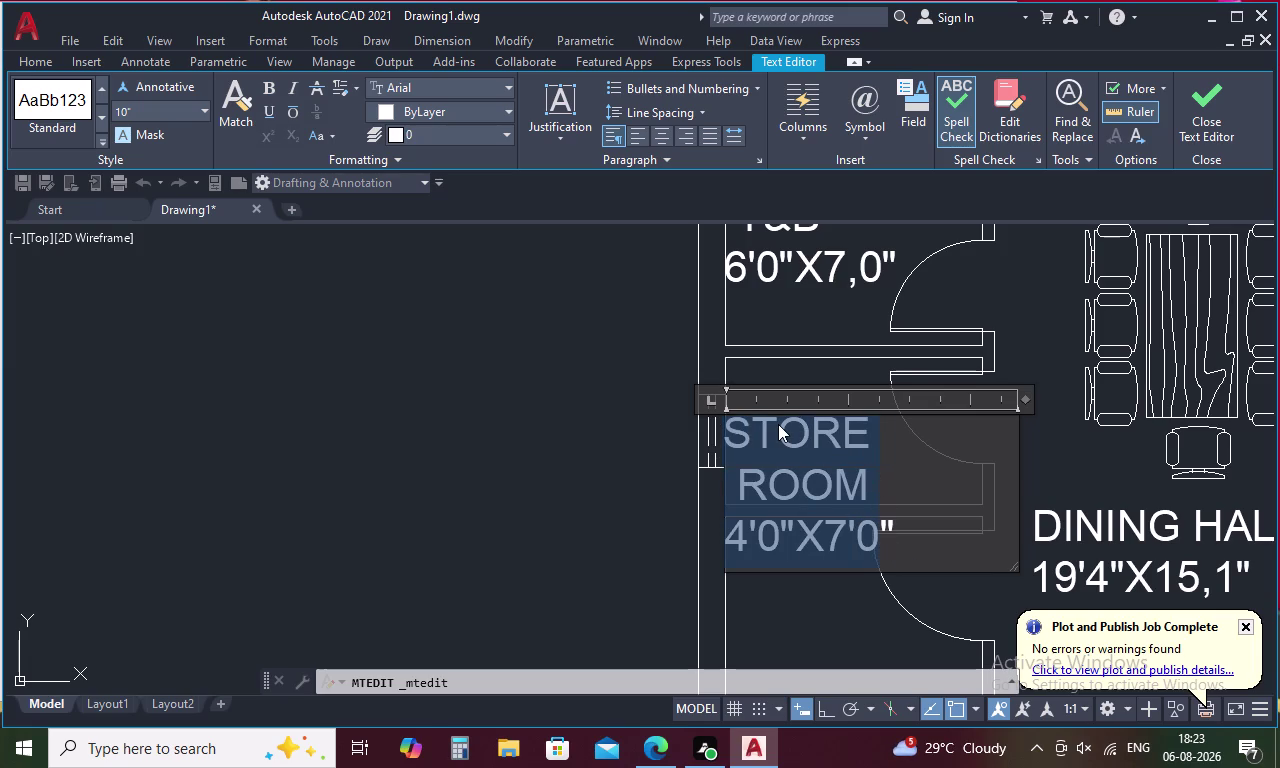
key(Escape)
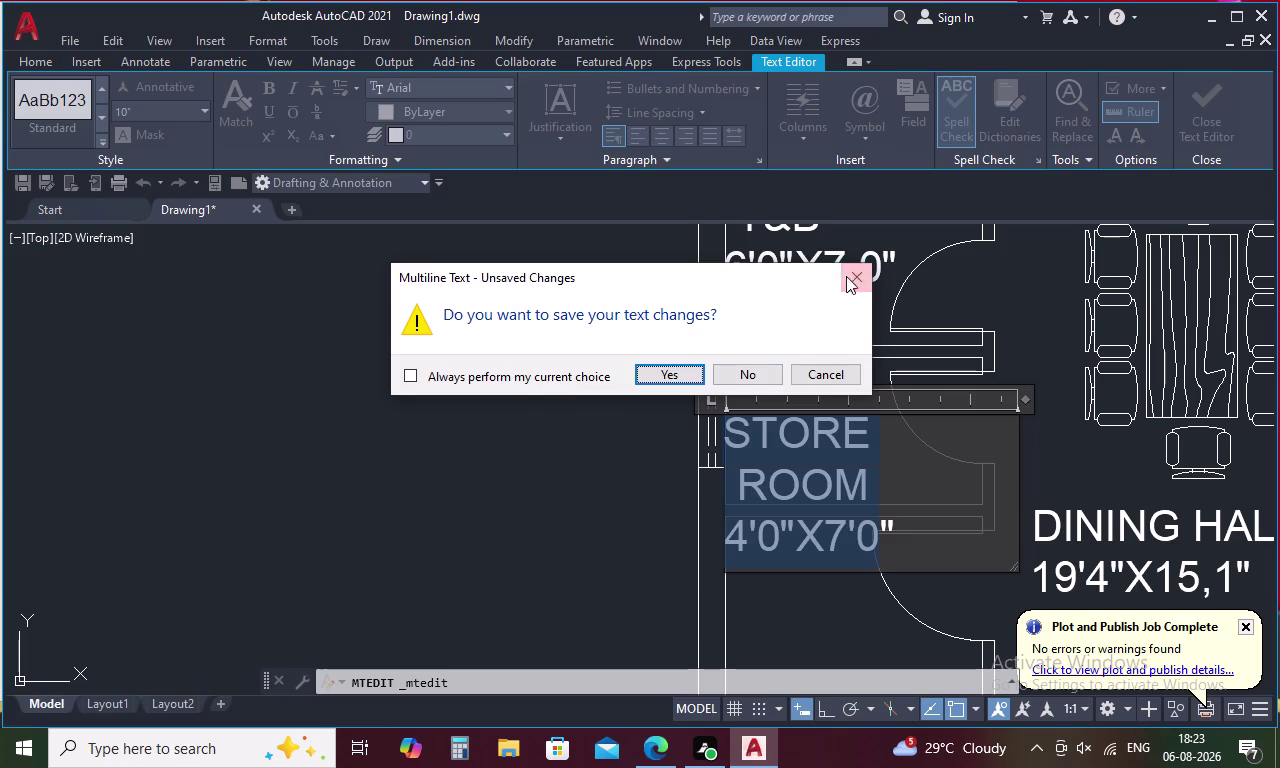
click(848, 274)
click(865, 440)
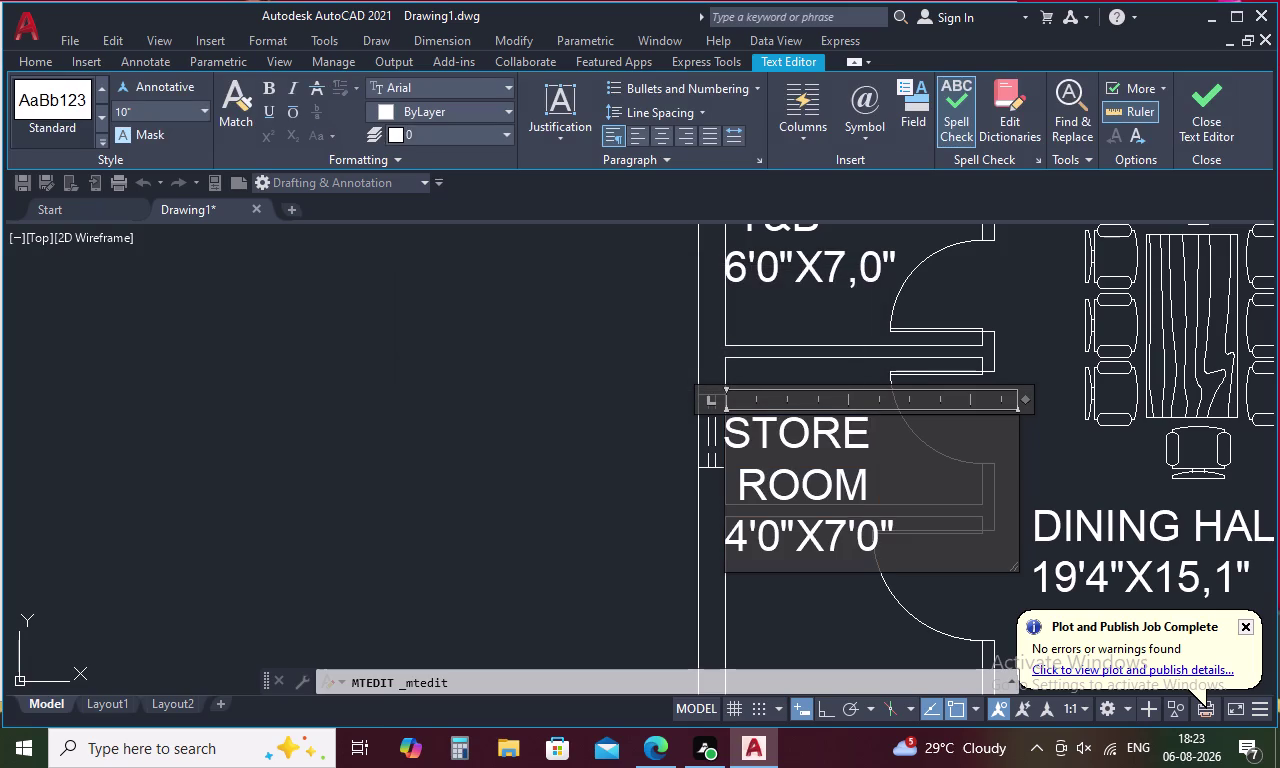
Select all the STORE ROOM label text and set its height to 9.
drag(729, 429, 931, 545)
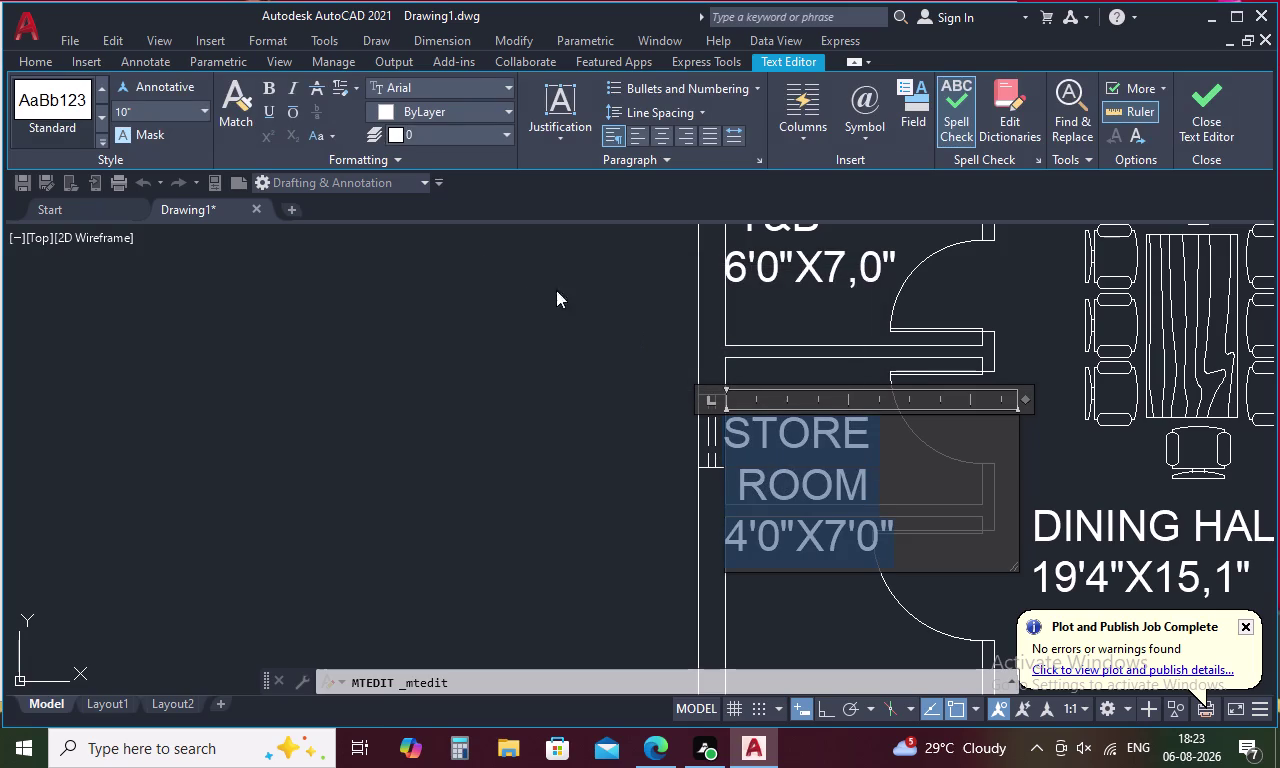
click(164, 113)
key(BackSpace)
key(9)
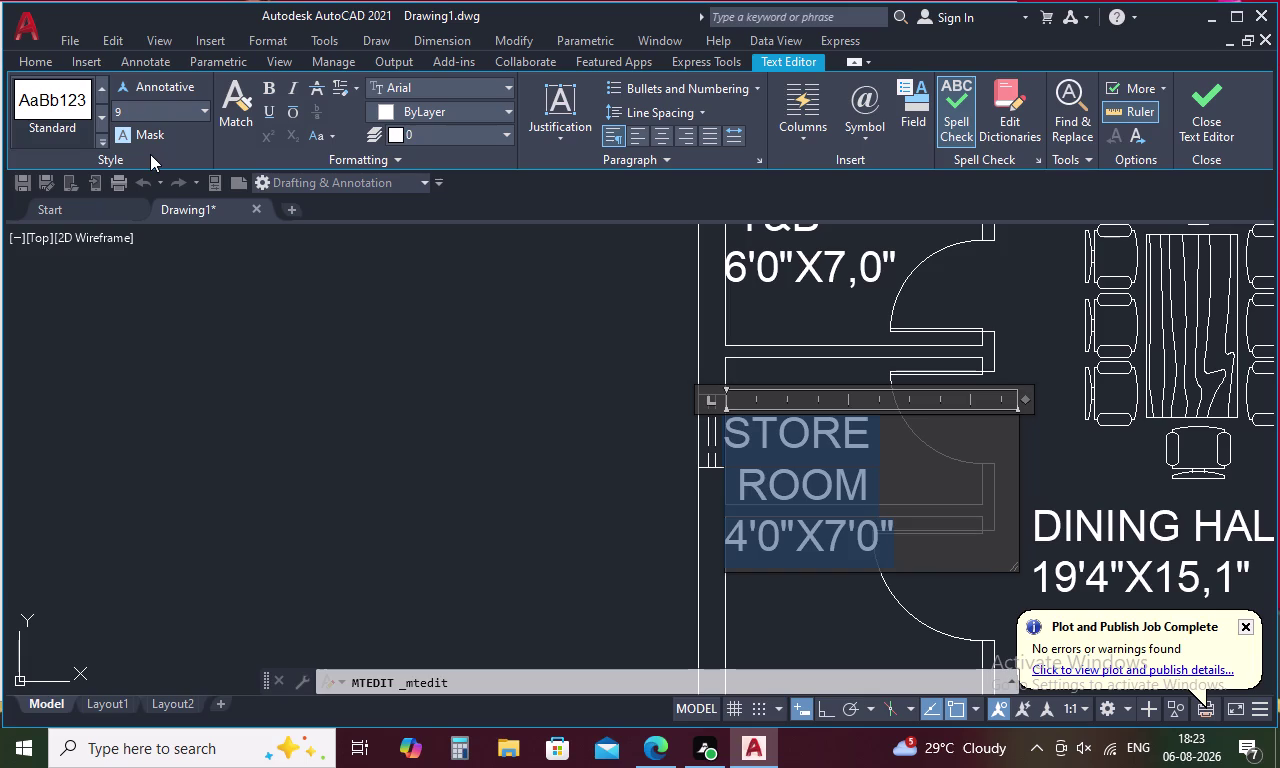
key(Return)
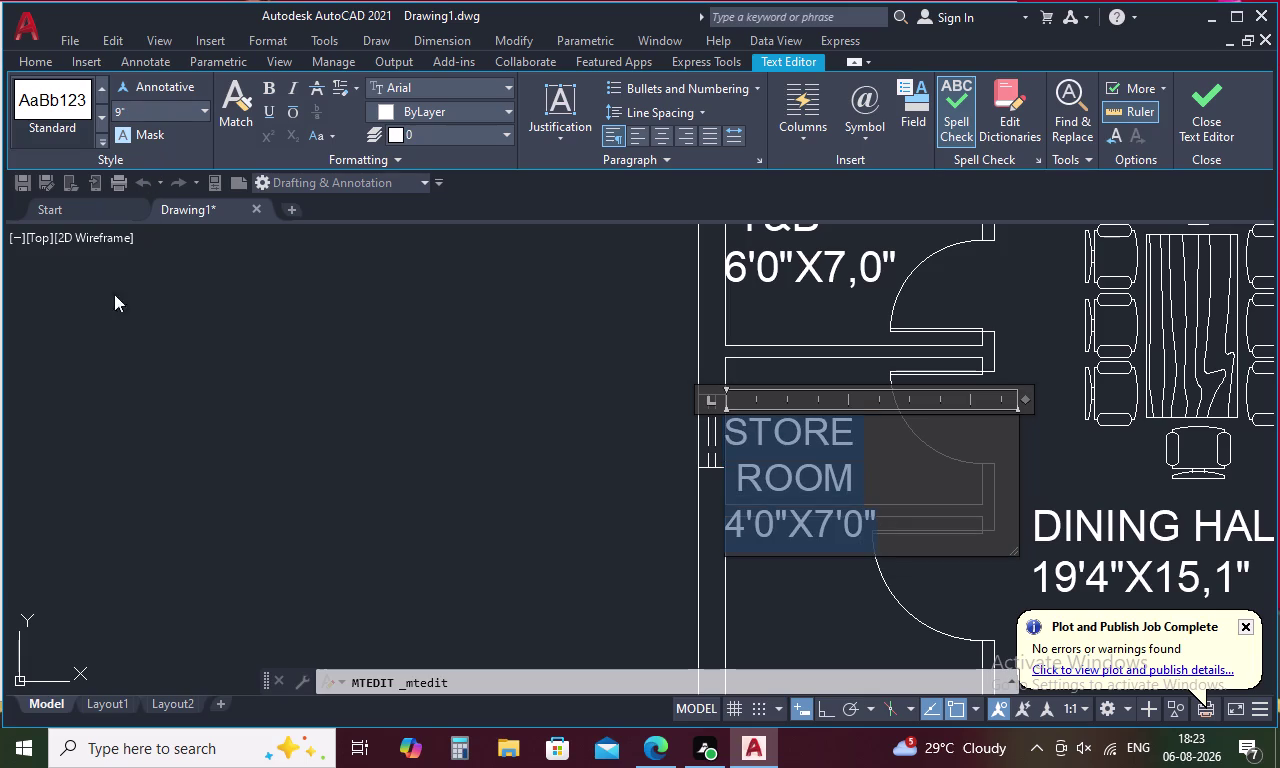
click(368, 409)
click(745, 438)
right_click(745, 438)
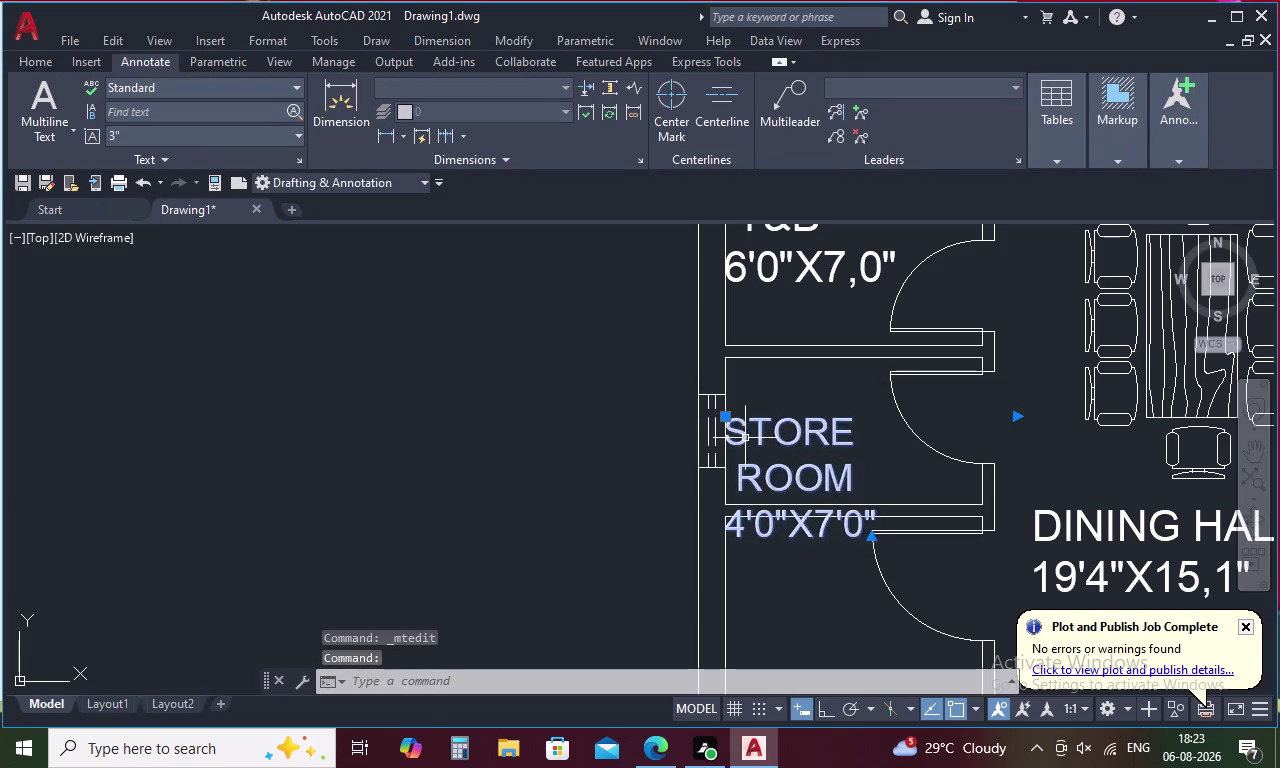
Move the STORE ROOM label upward so it sits fully inside its room.
click(815, 380)
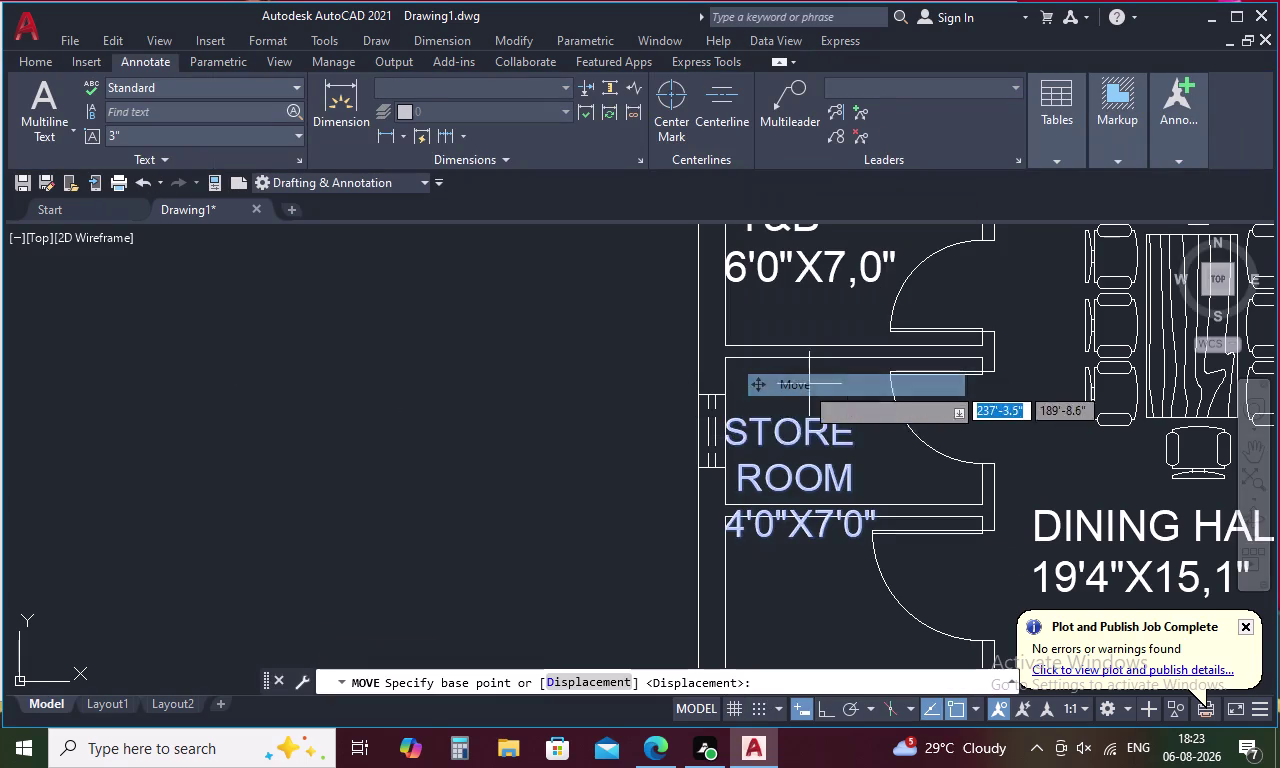
click(725, 428)
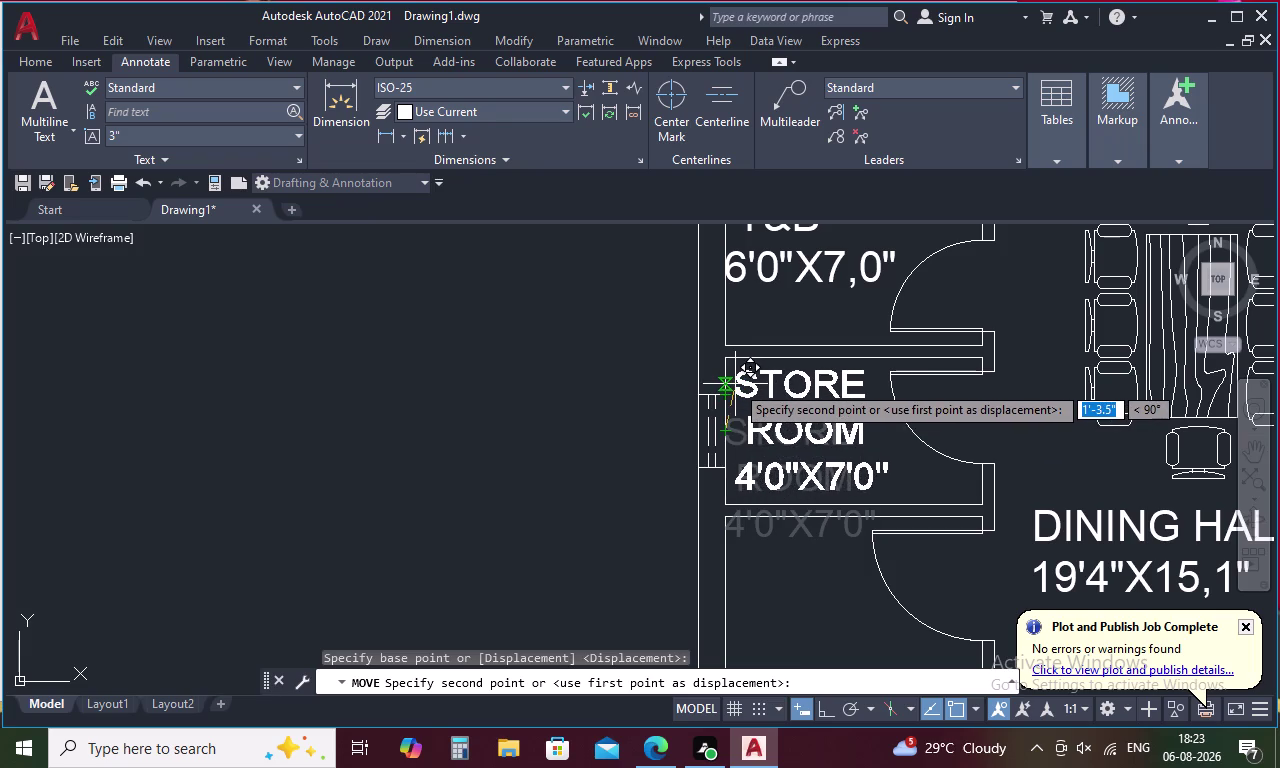
click(735, 384)
scroll(down, 3)
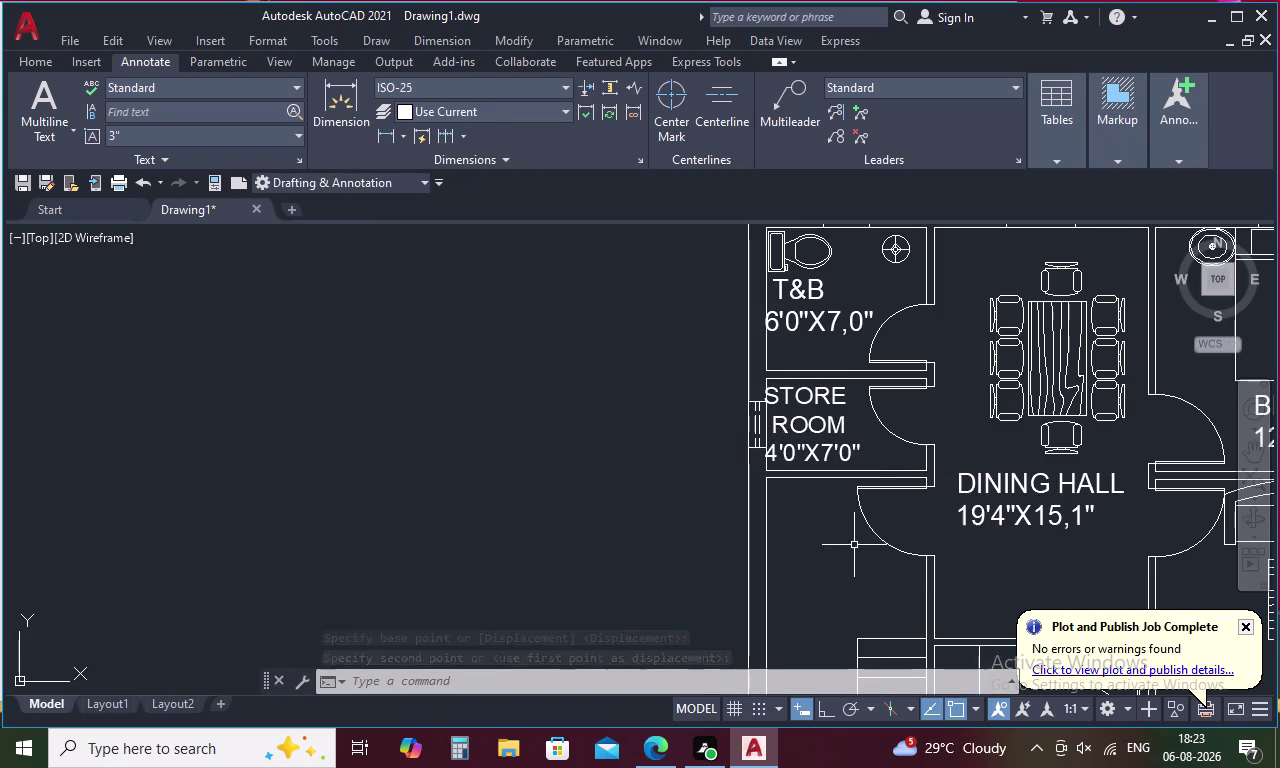
scroll(down, 3)
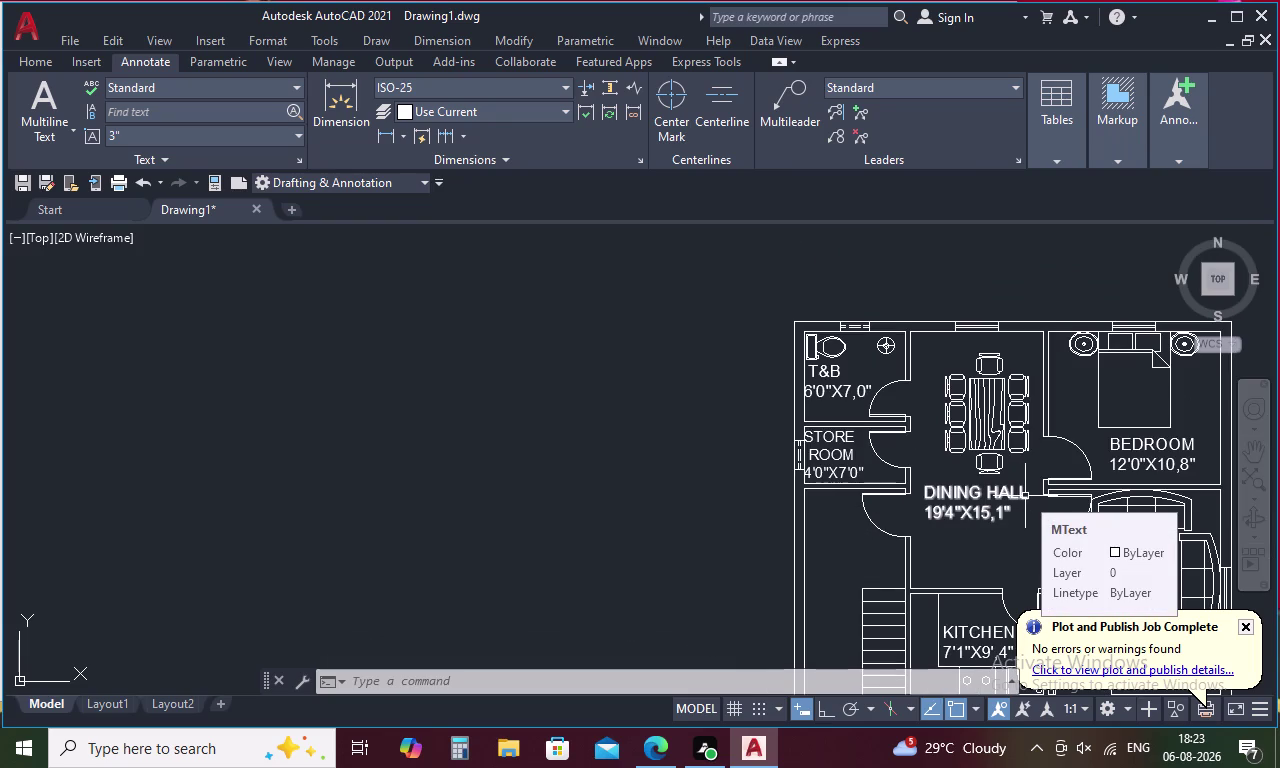
key(l)
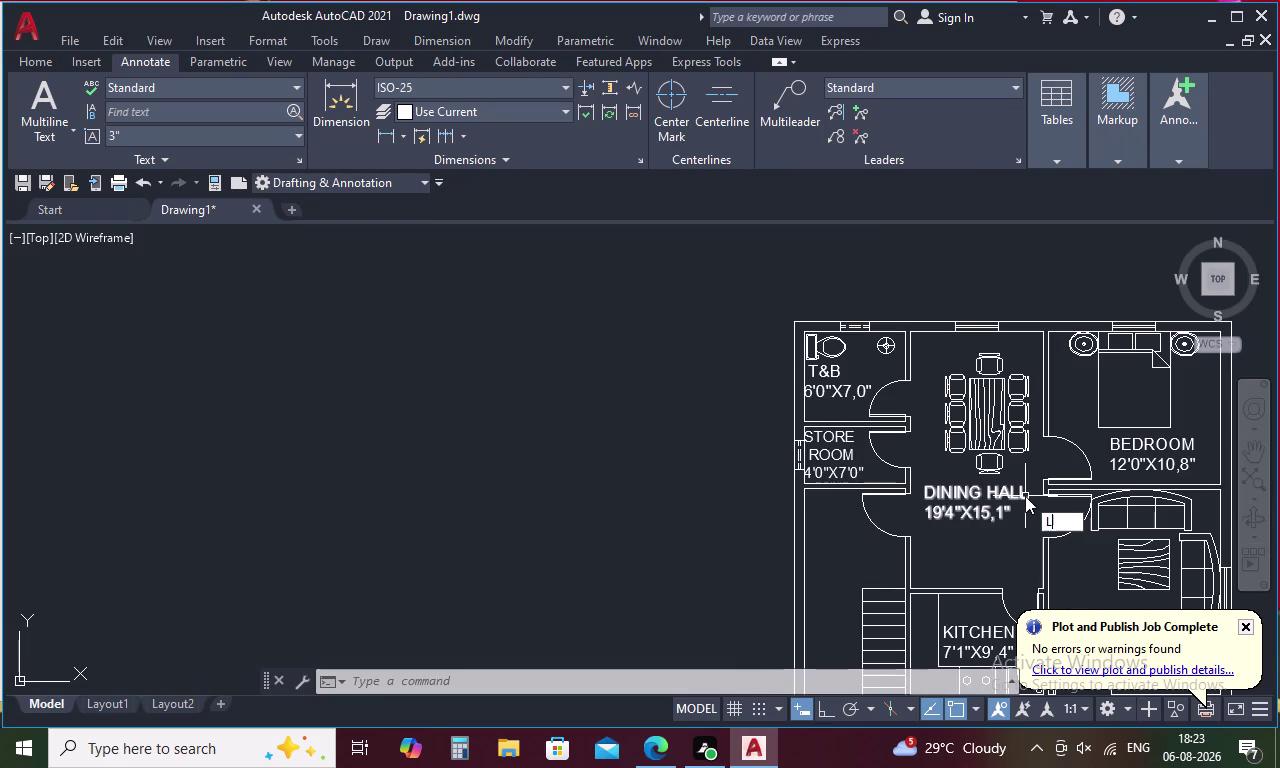
key(space)
With Ortho on, draw a vertical line down beside the staircase ending in a short horizontal segment.
middle_drag(911, 569, 886, 460)
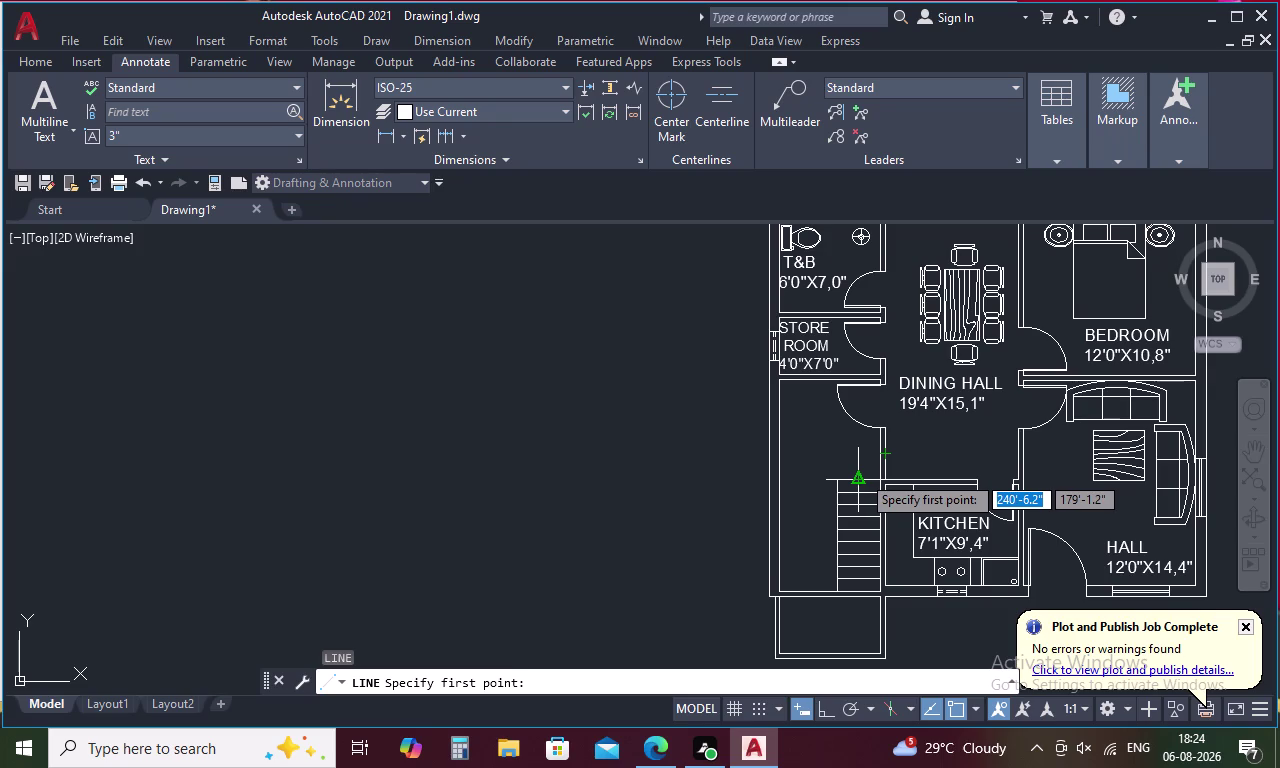
click(861, 474)
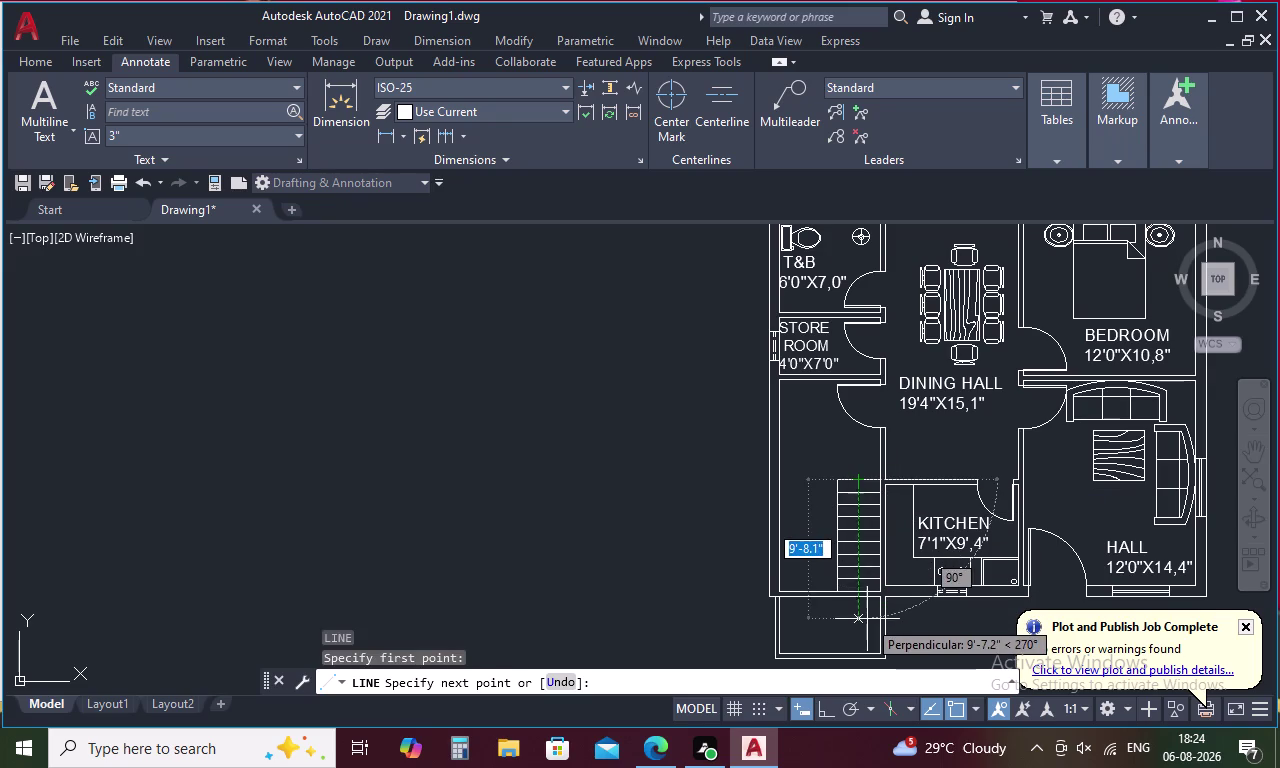
key(F8)
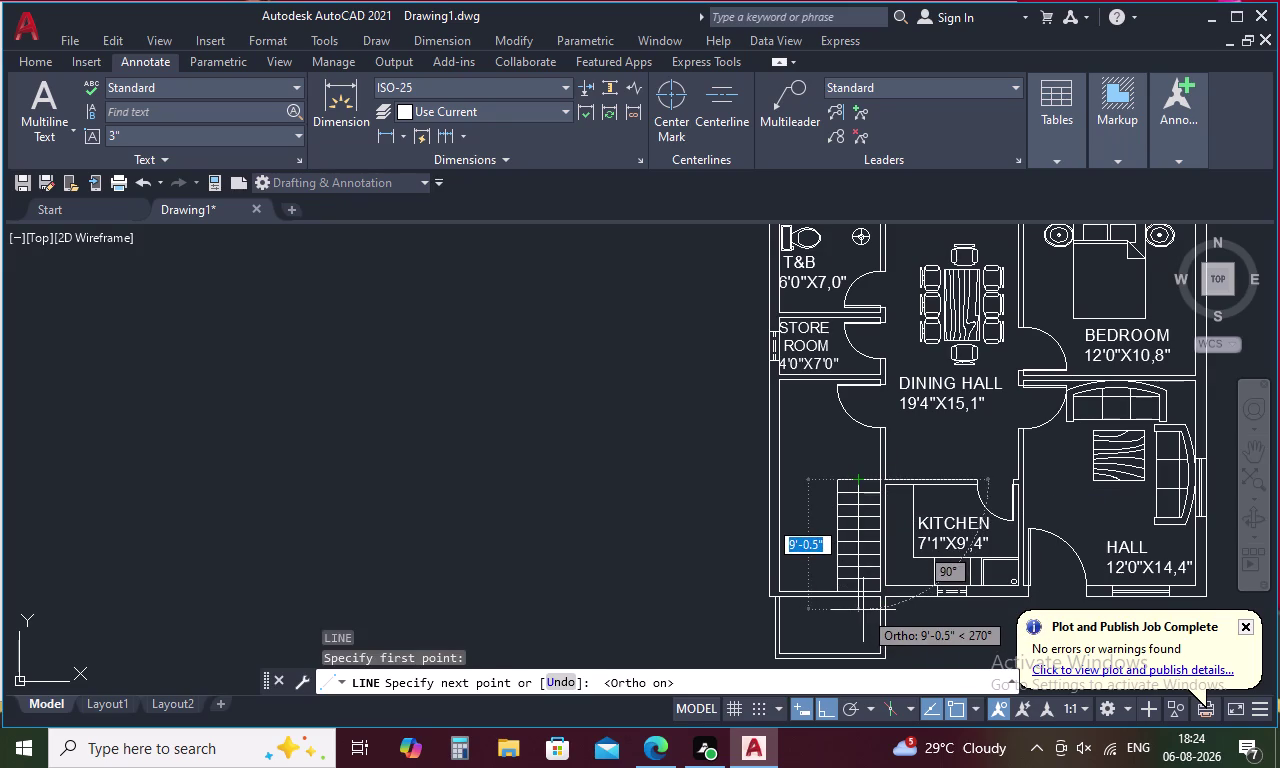
scroll(up, 3)
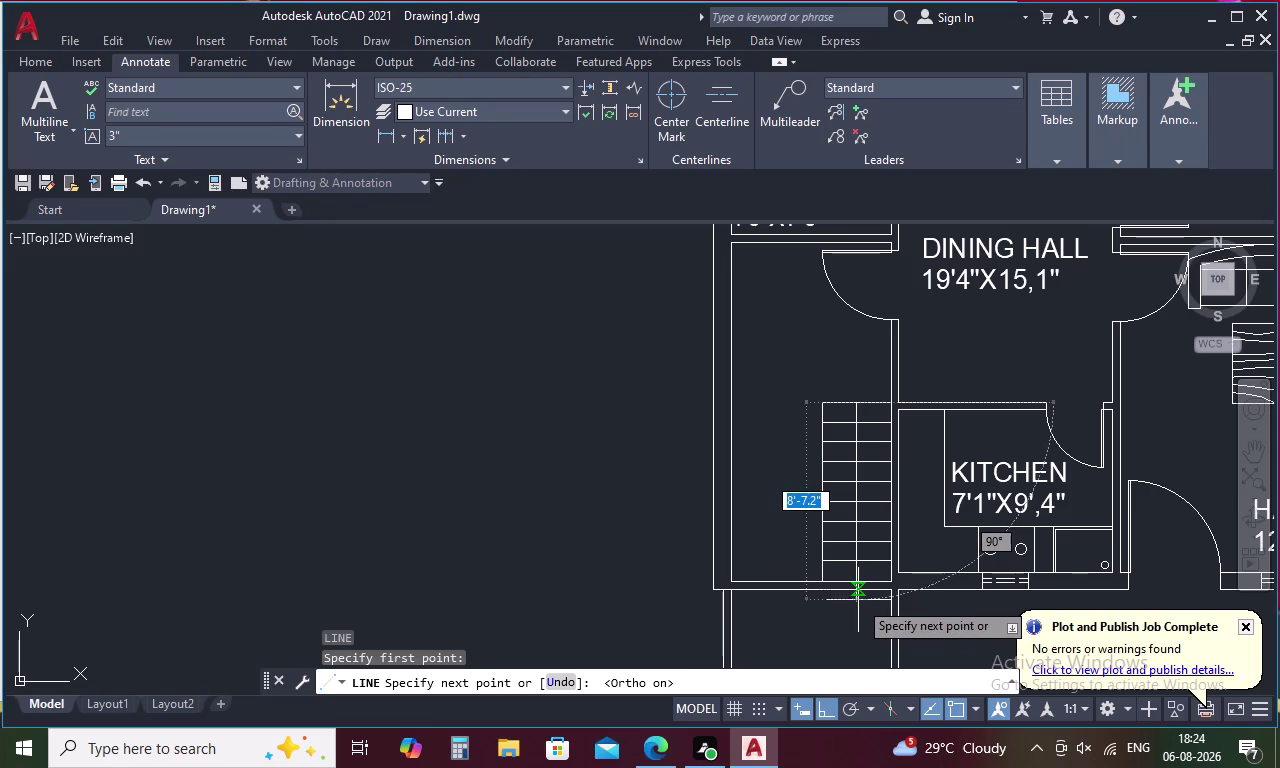
scroll(up, 3)
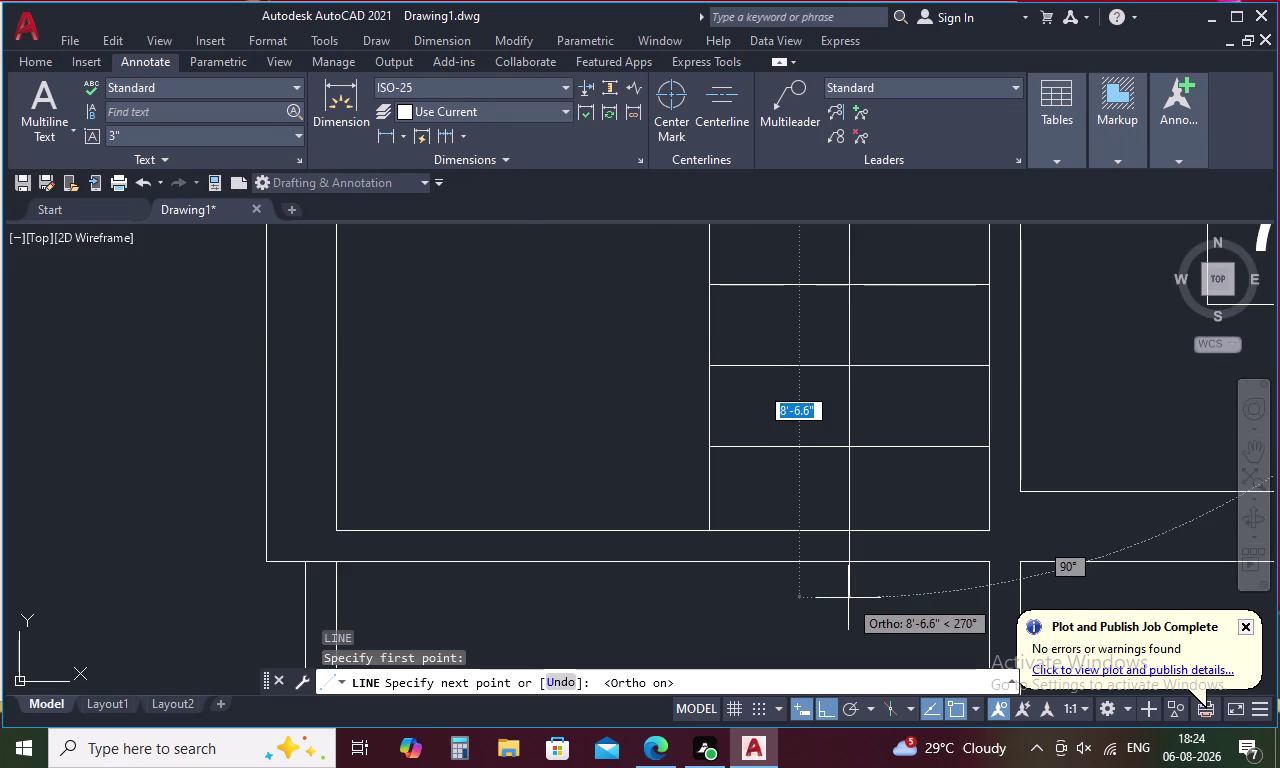
click(848, 598)
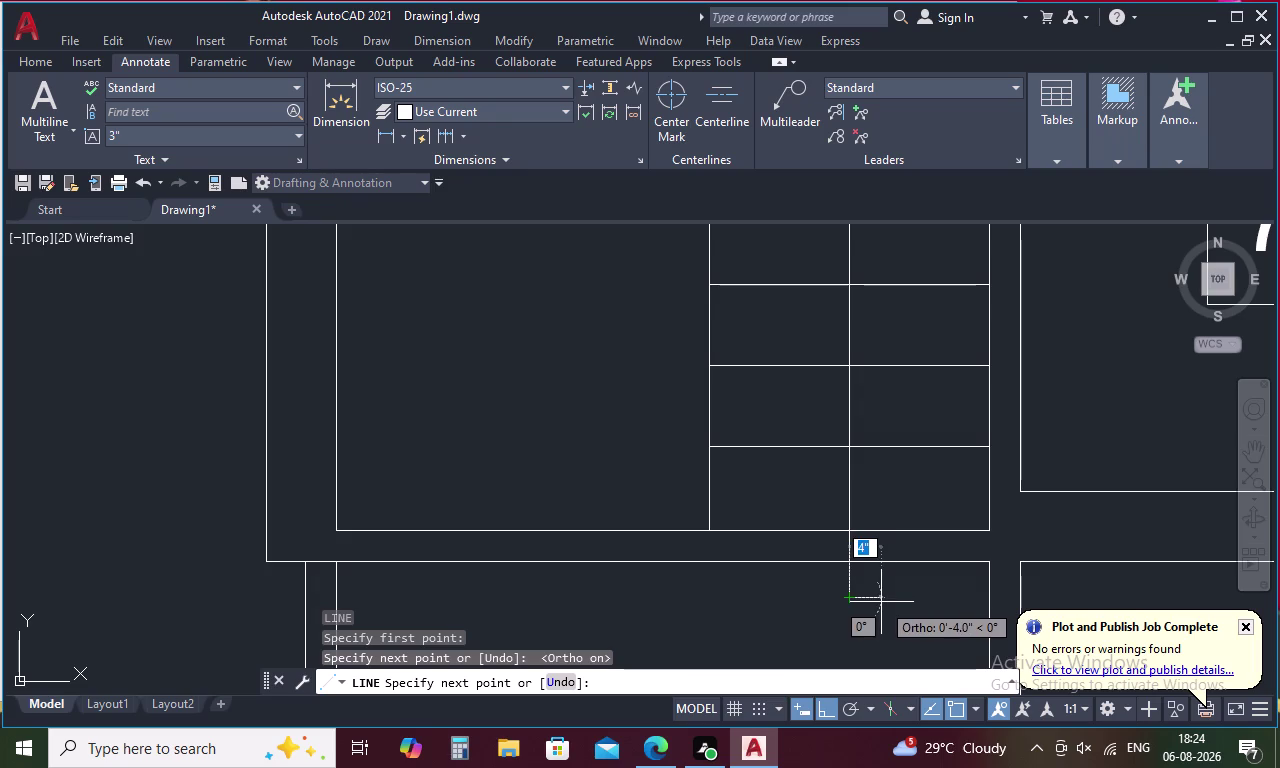
click(881, 602)
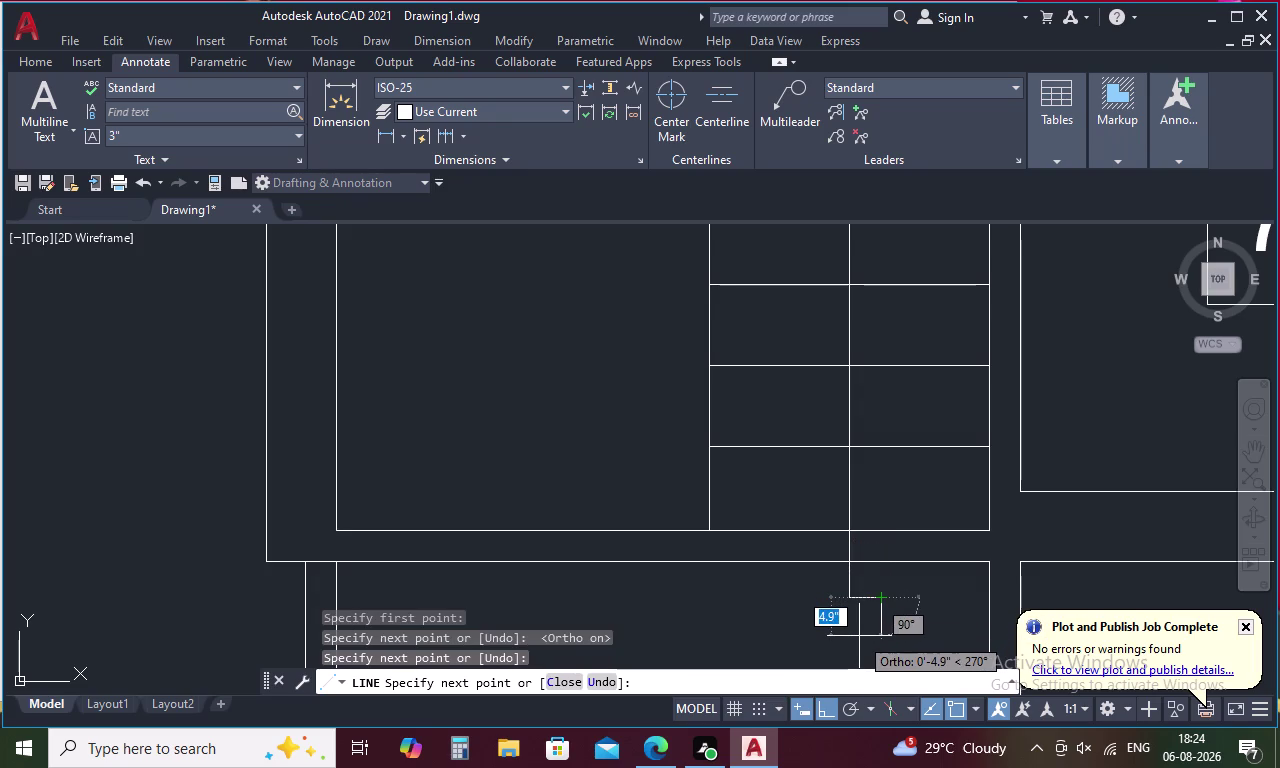
key(Escape)
Draw another short line down from the wall below the staircase.
text(L)
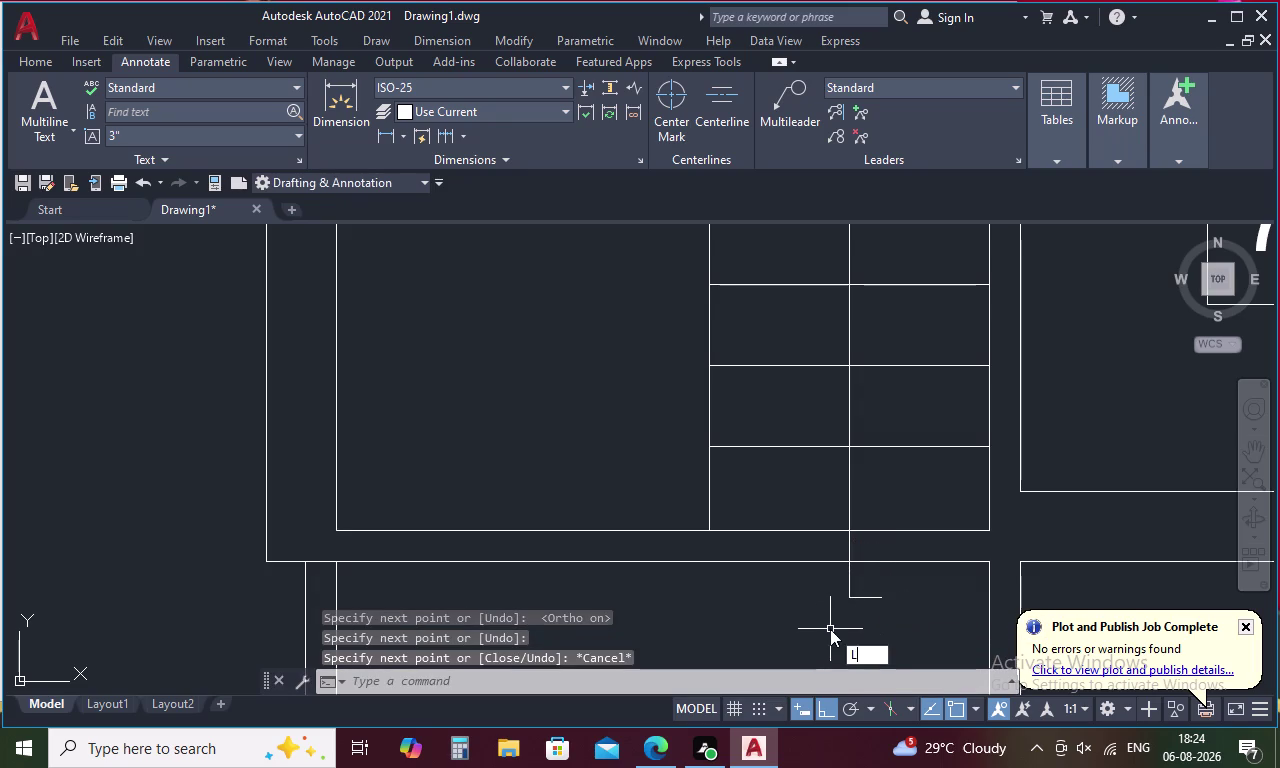
key(space)
click(850, 598)
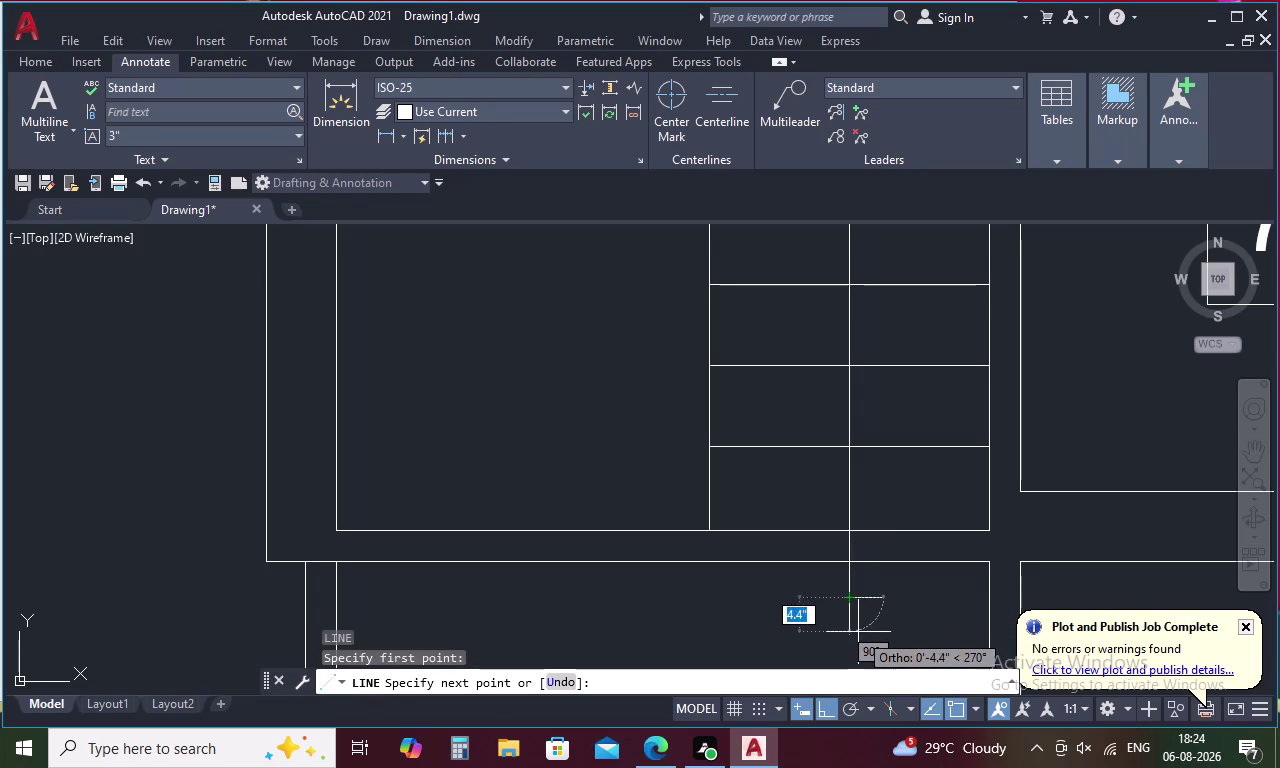
click(857, 643)
key(Escape)
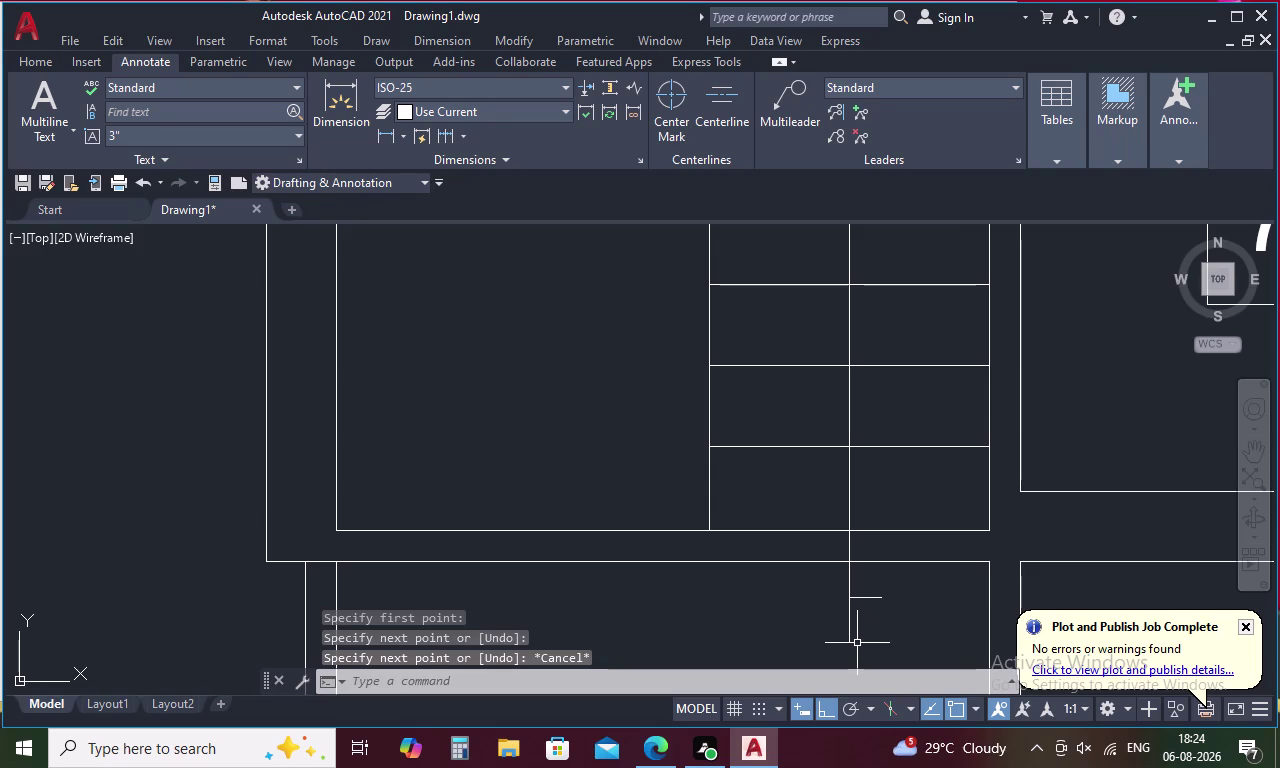
scroll(down, 3)
middle_drag(858, 630, 862, 561)
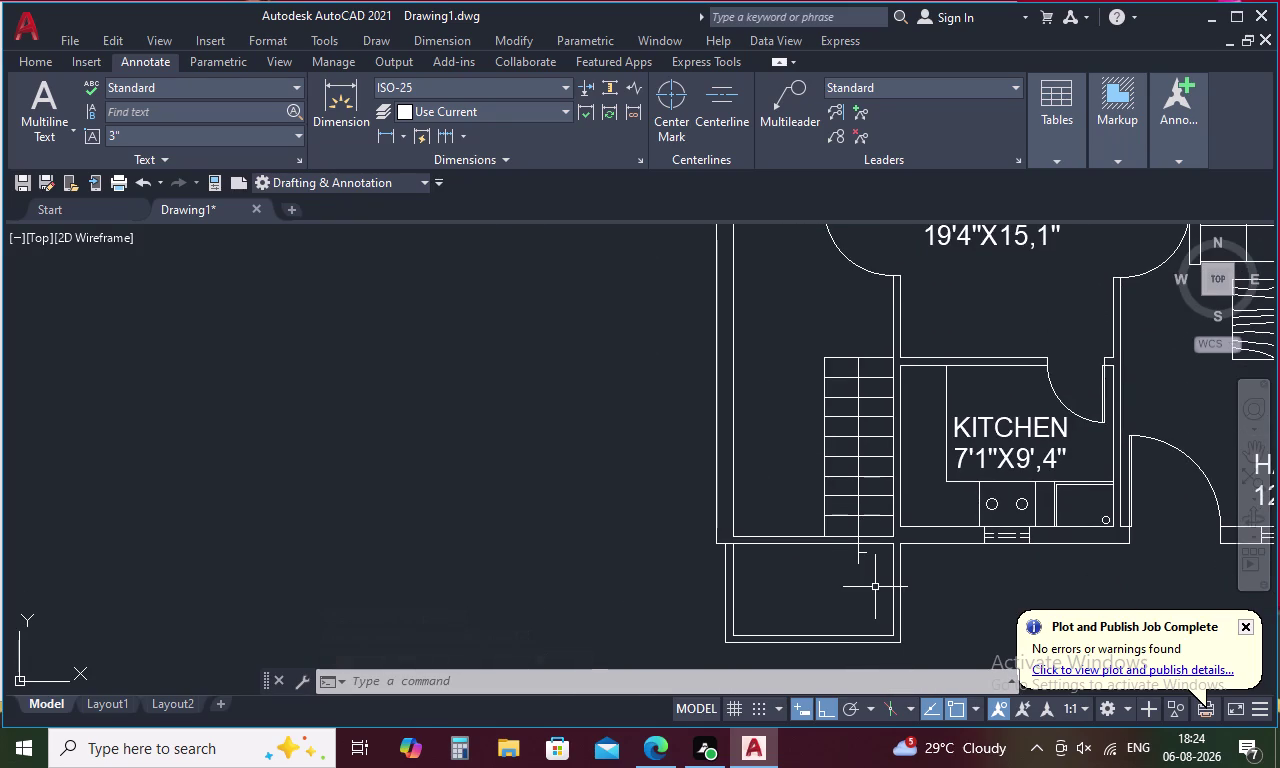
key(m)
key(i)
key(space)
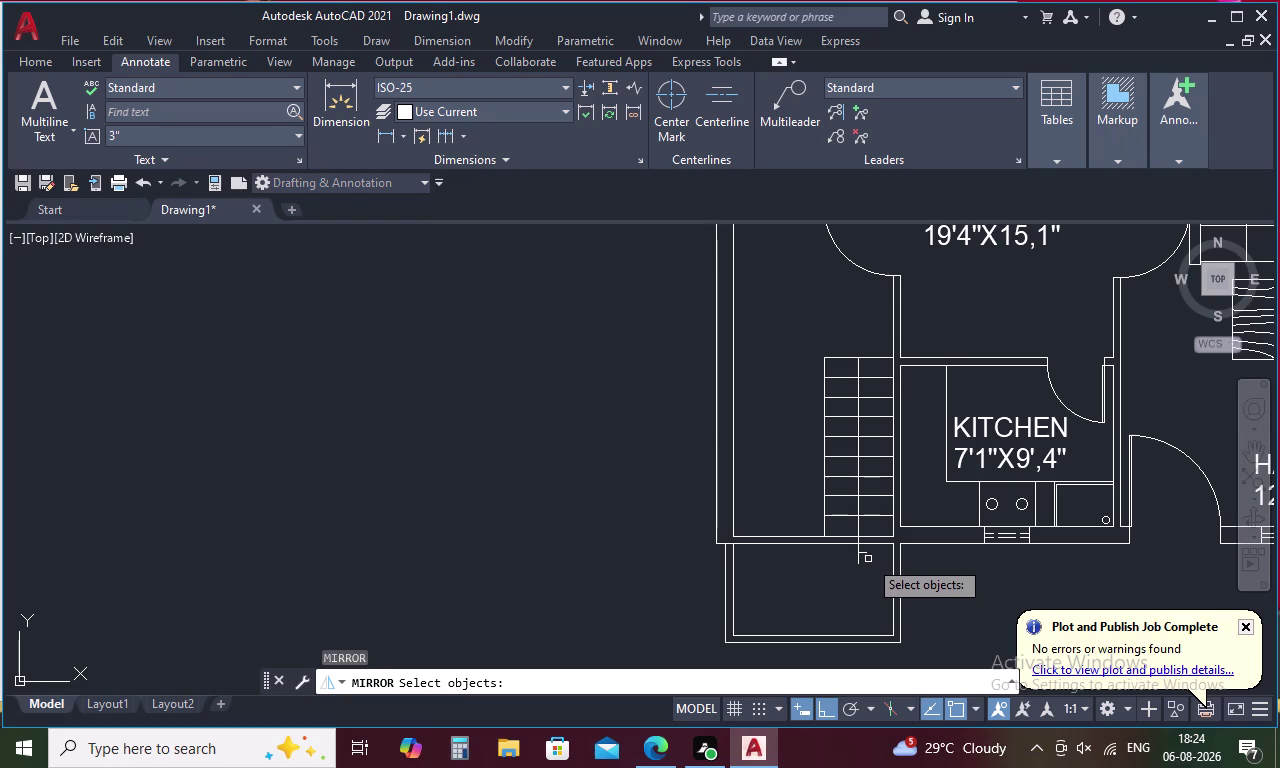
Mirror the short tick line about the vertical stair line, keeping the original.
click(867, 553)
right_click(867, 553)
scroll(up, 3)
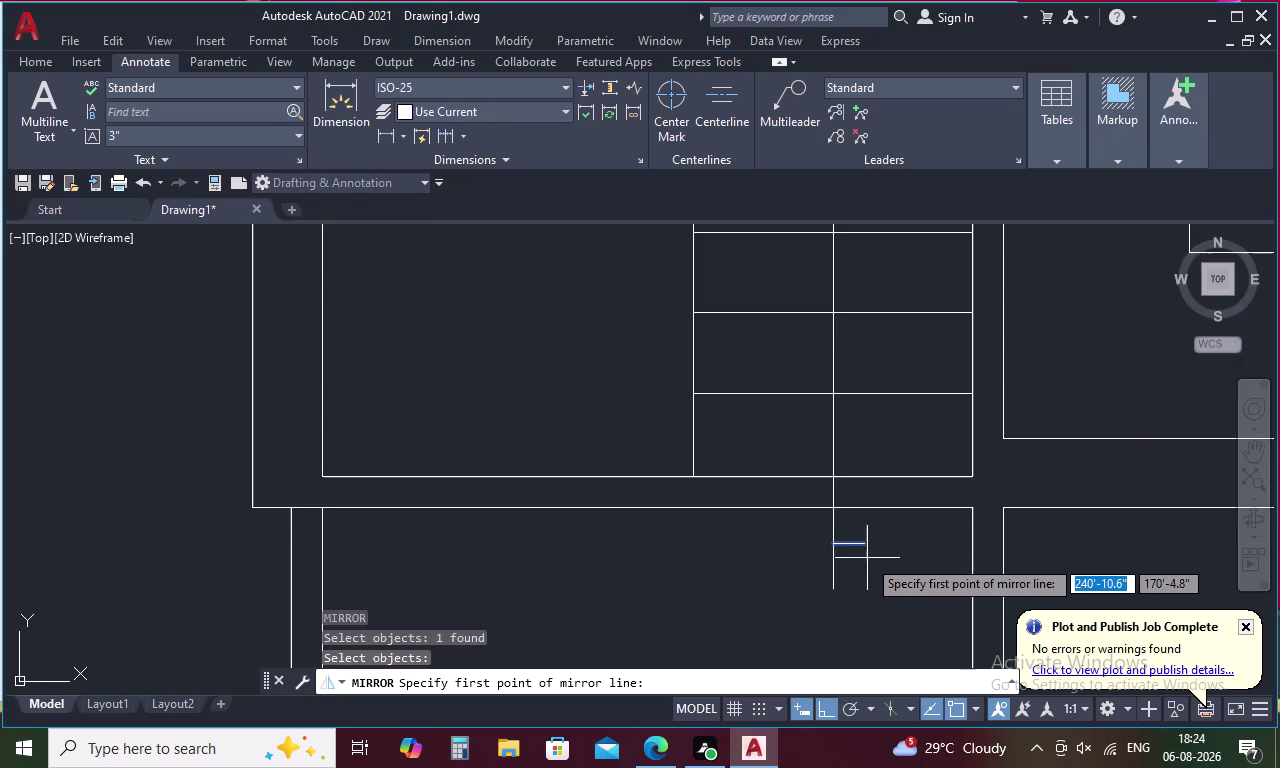
click(830, 544)
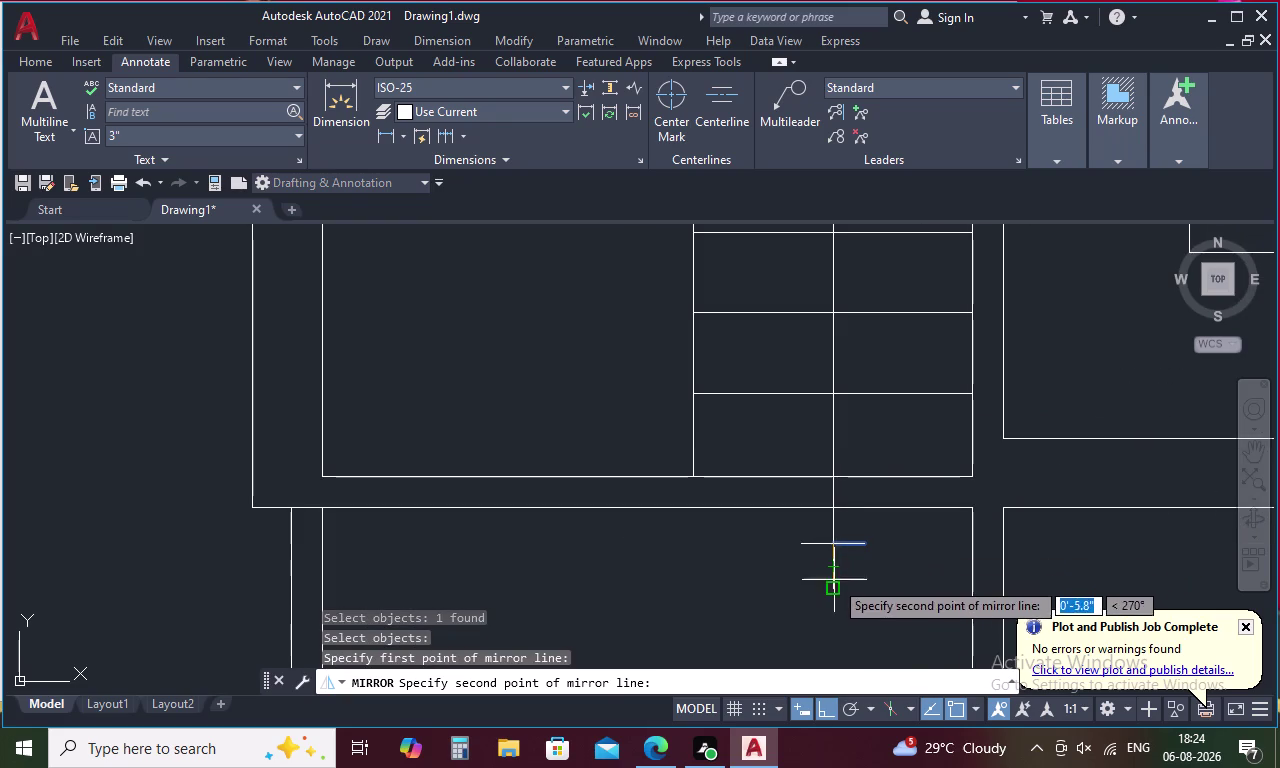
click(834, 585)
key(Escape)
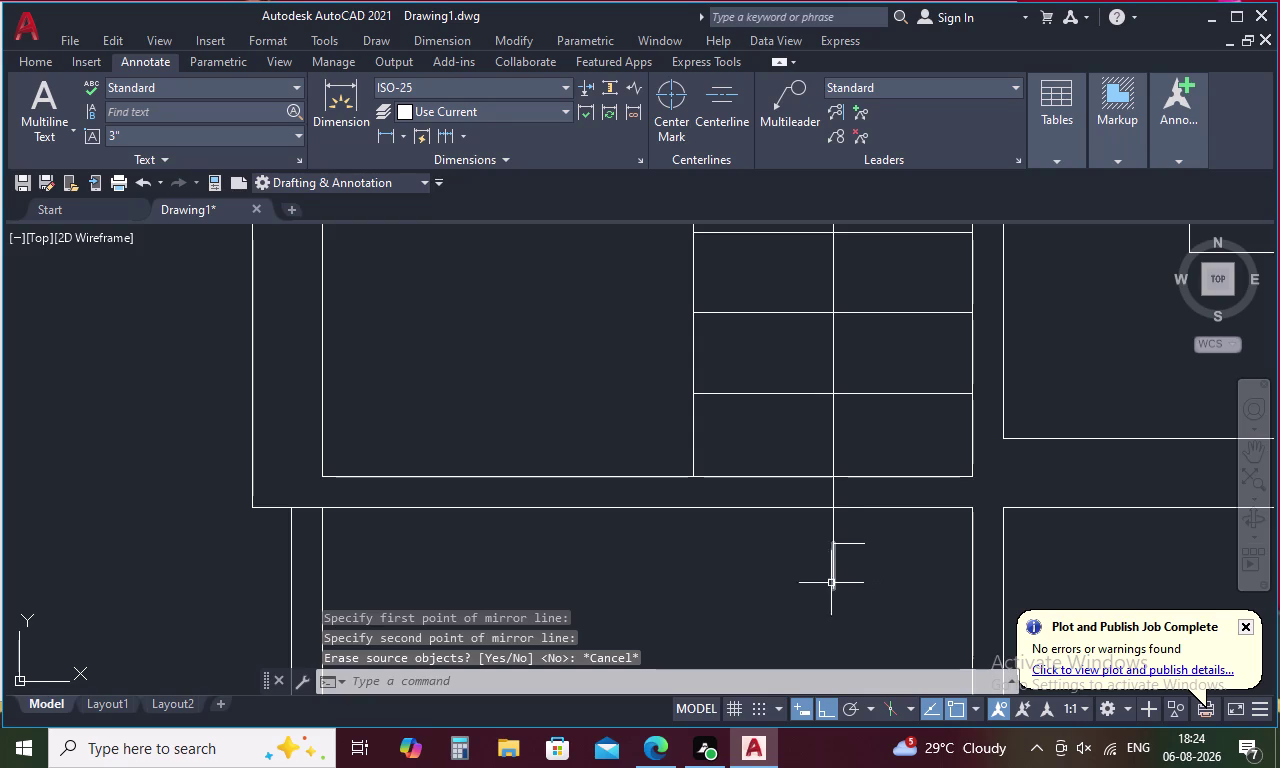
text(MI)
key(space)
click(845, 543)
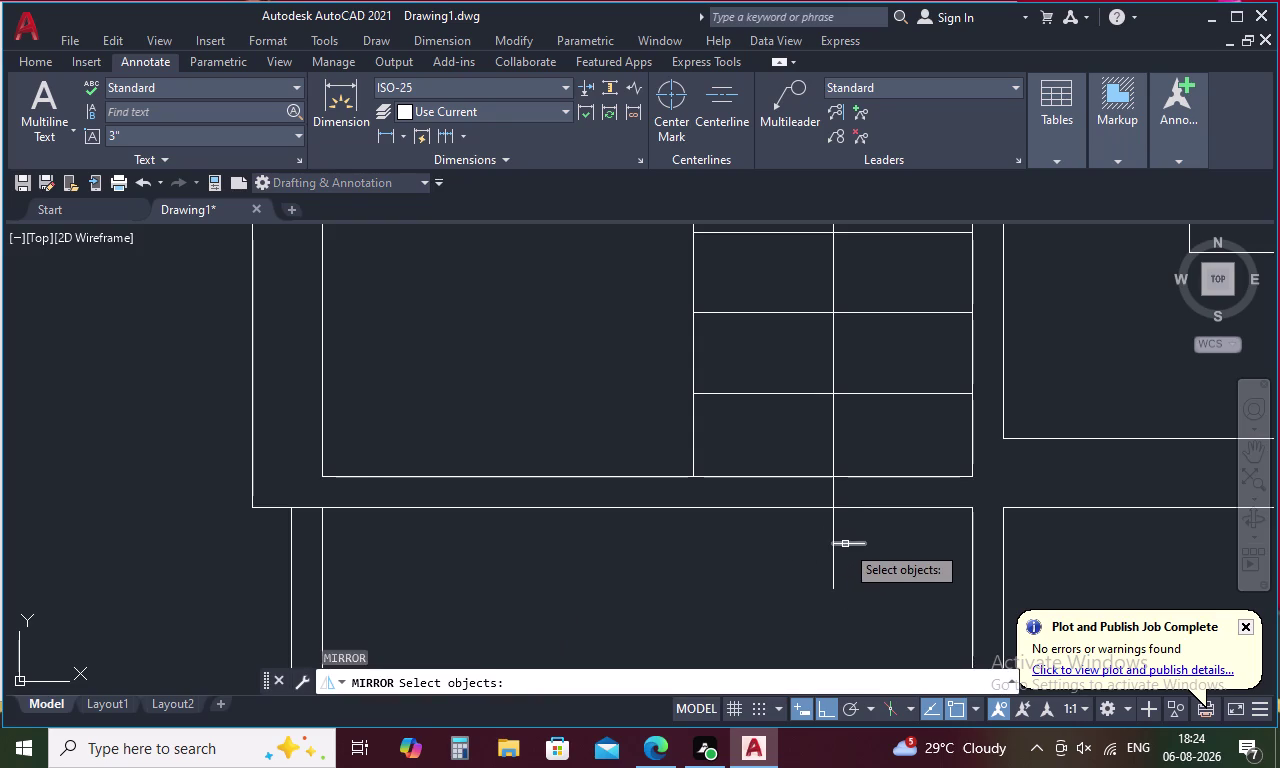
right_click(845, 543)
click(829, 588)
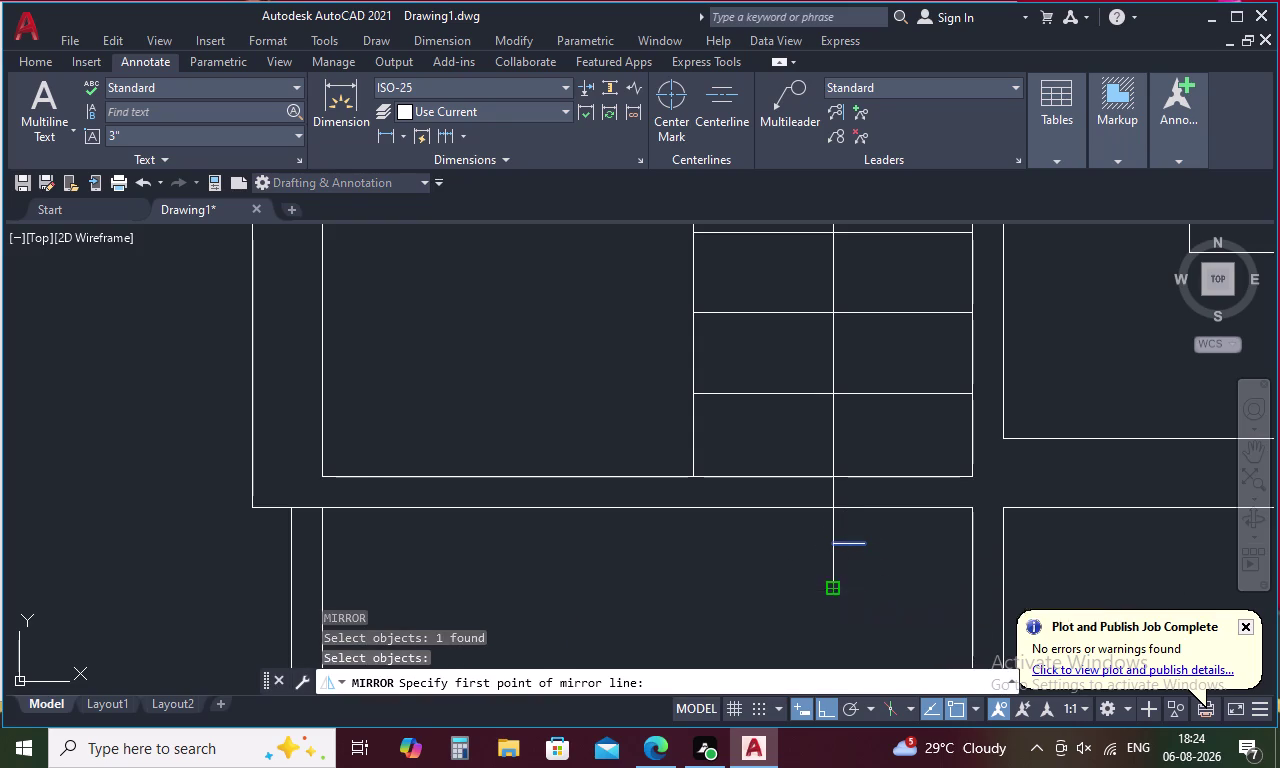
click(834, 548)
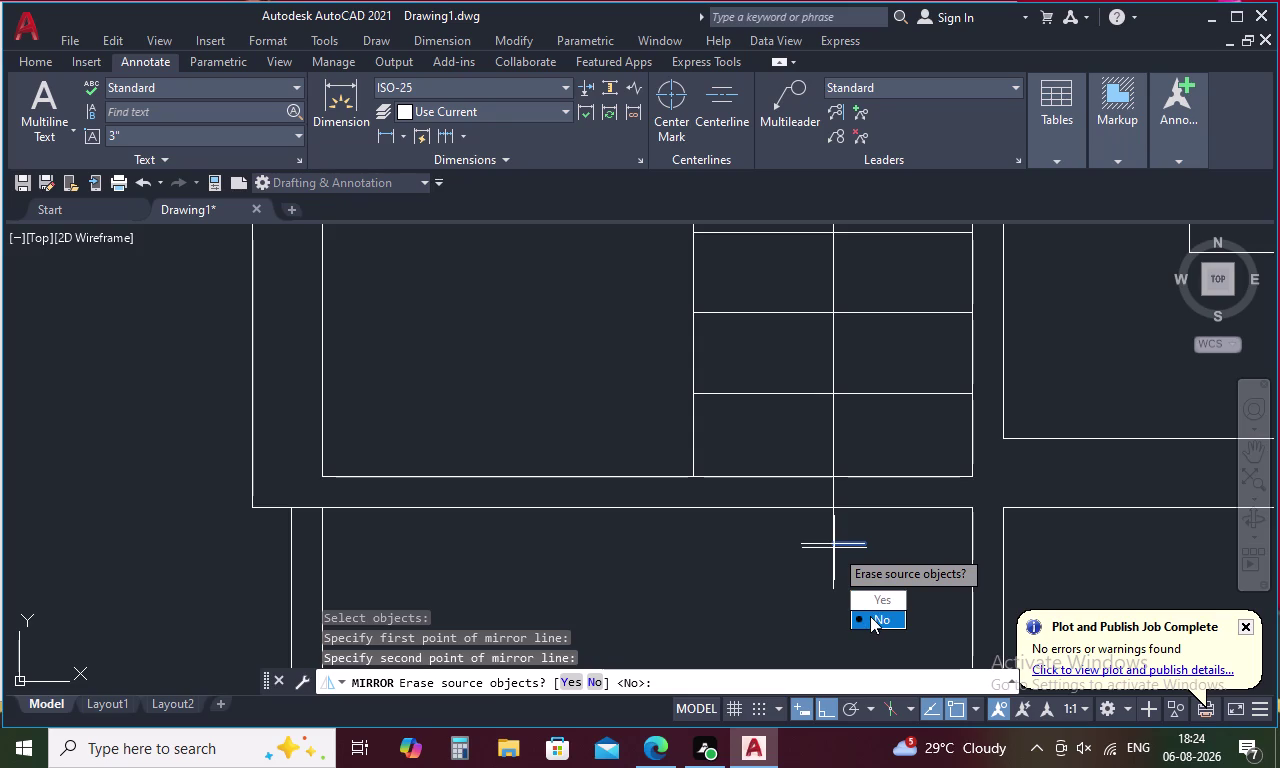
drag(870, 616, 834, 548)
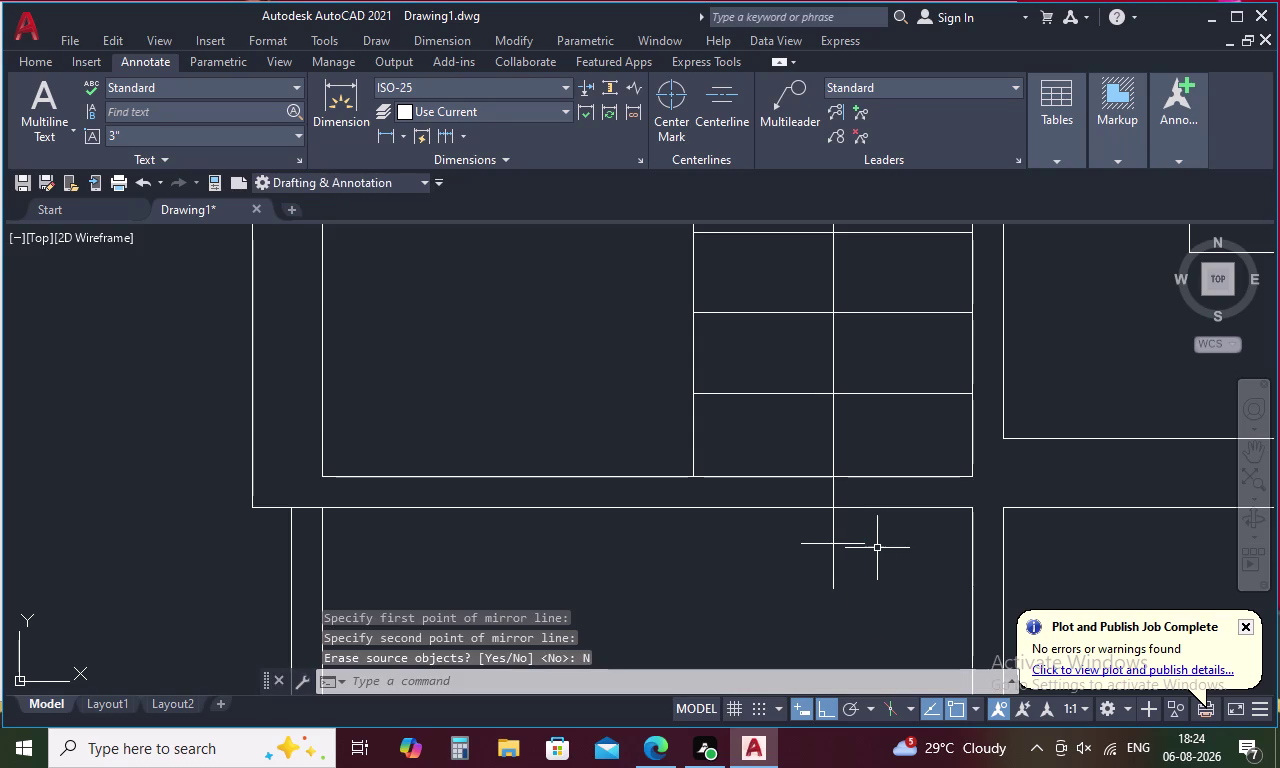
Draw a two-sided downward arrowhead at the end of the stair line.
text(L)
key(space)
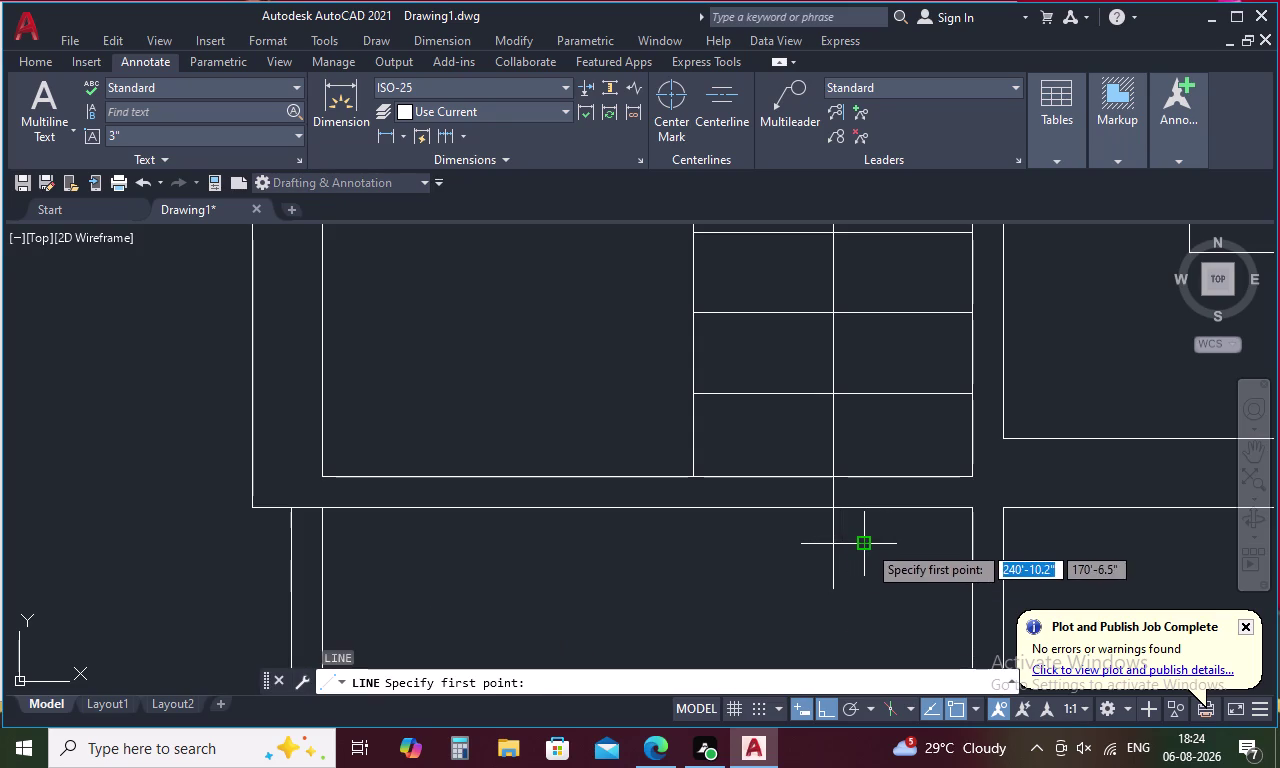
click(867, 544)
click(838, 586)
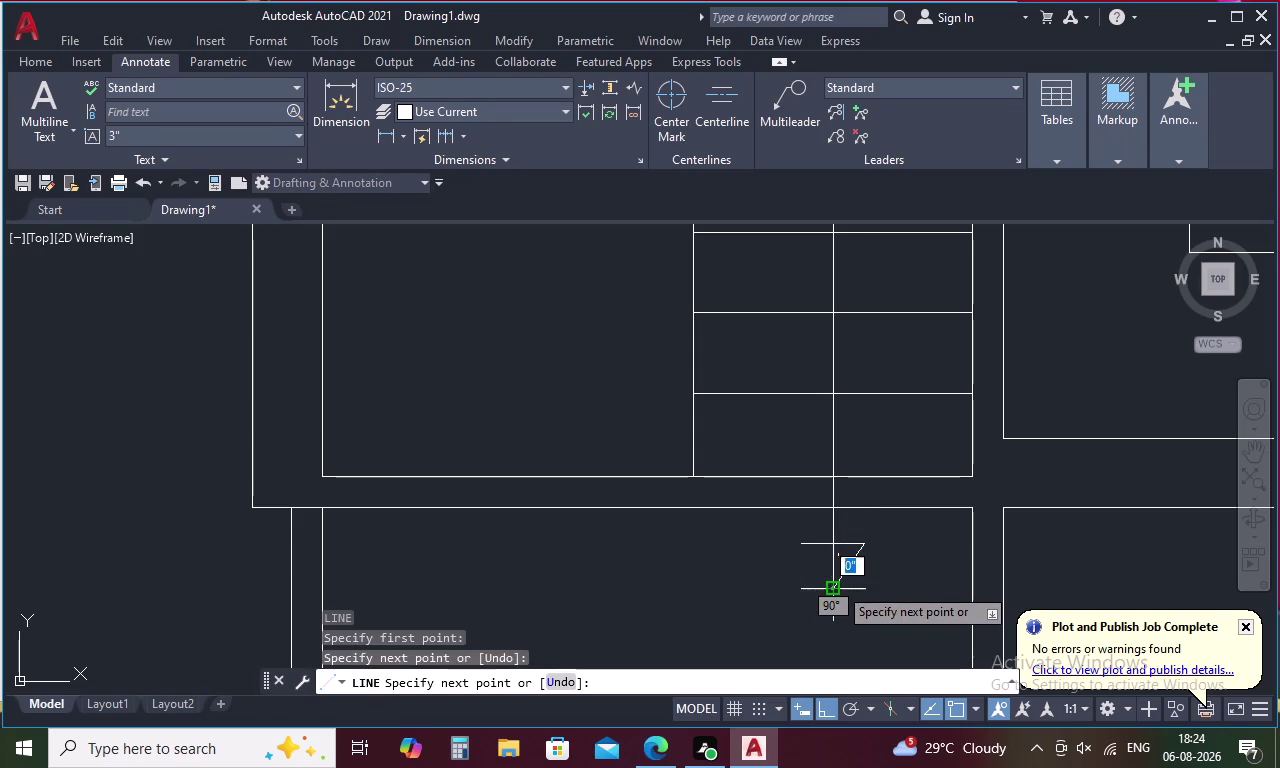
click(804, 549)
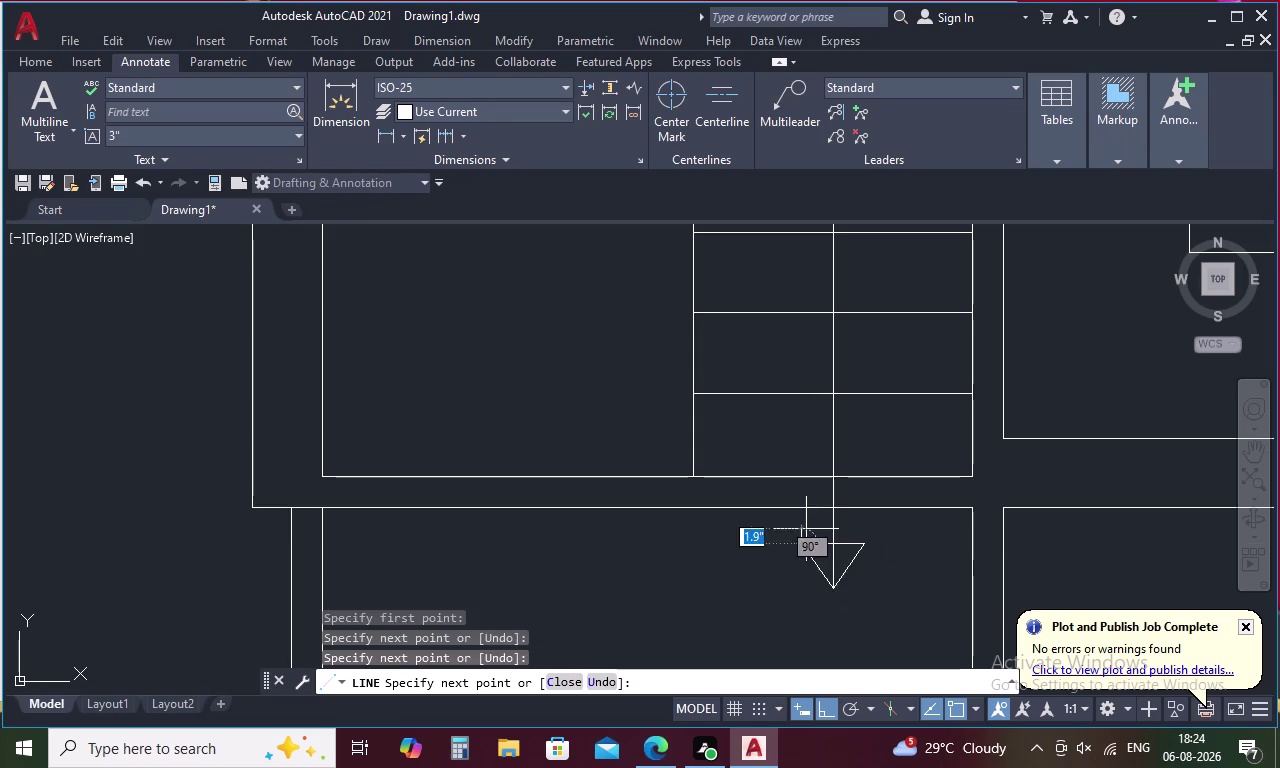
key(Escape)
scroll(down, 3)
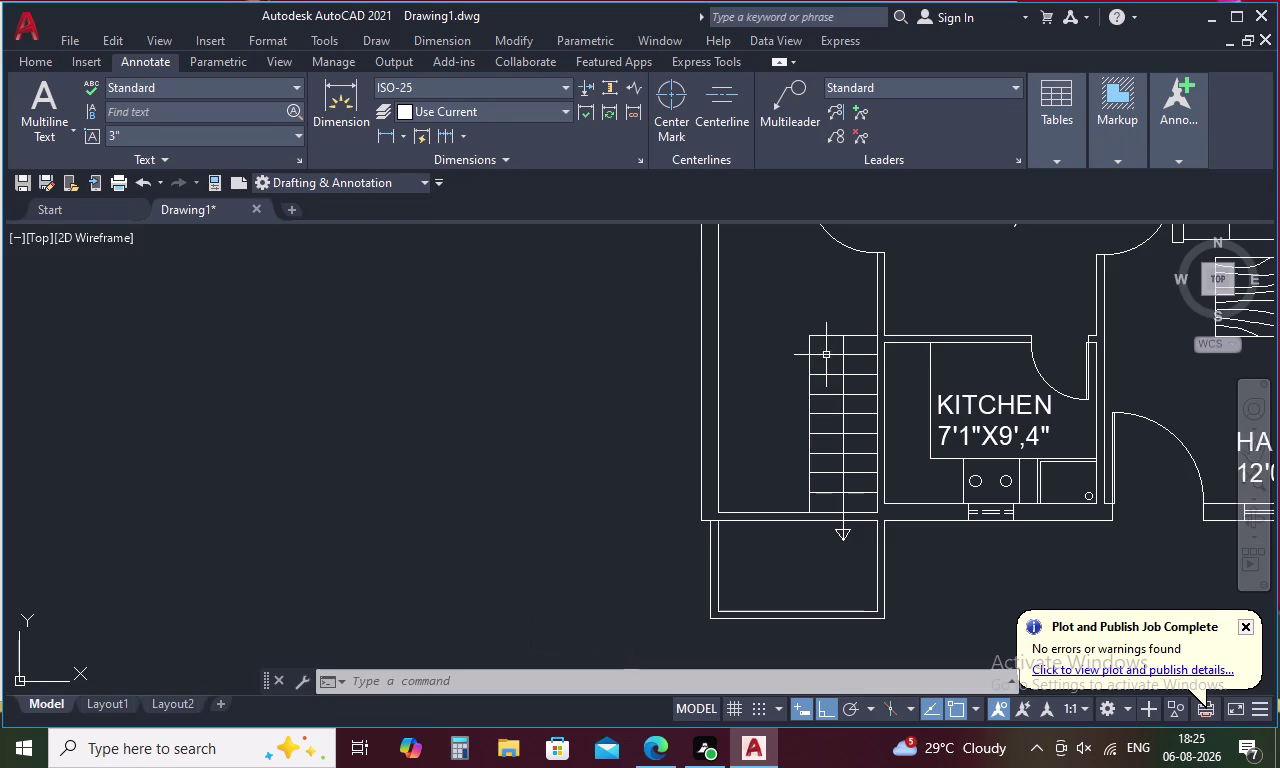
middle_drag(822, 294, 753, 433)
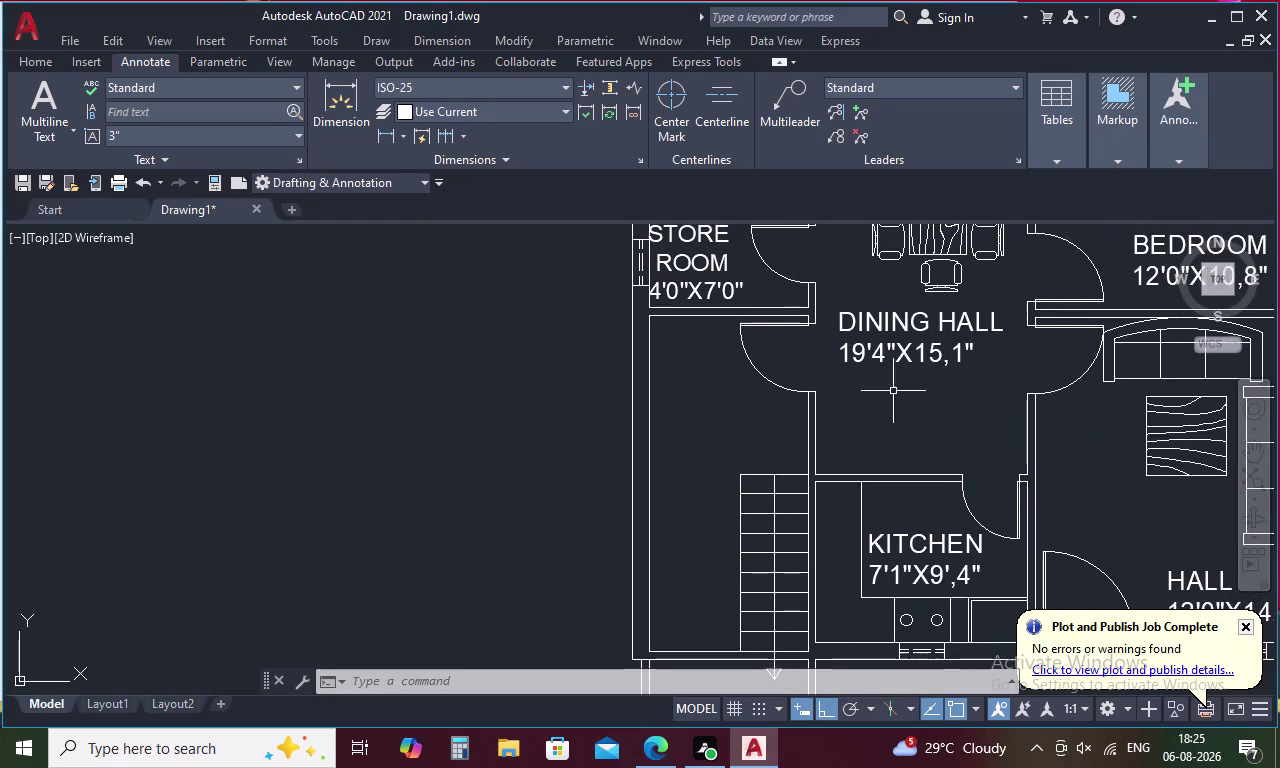
Place an MTEXT label D1 beside the dining hall's left doorway at text height 10.
text(T)
key(space)
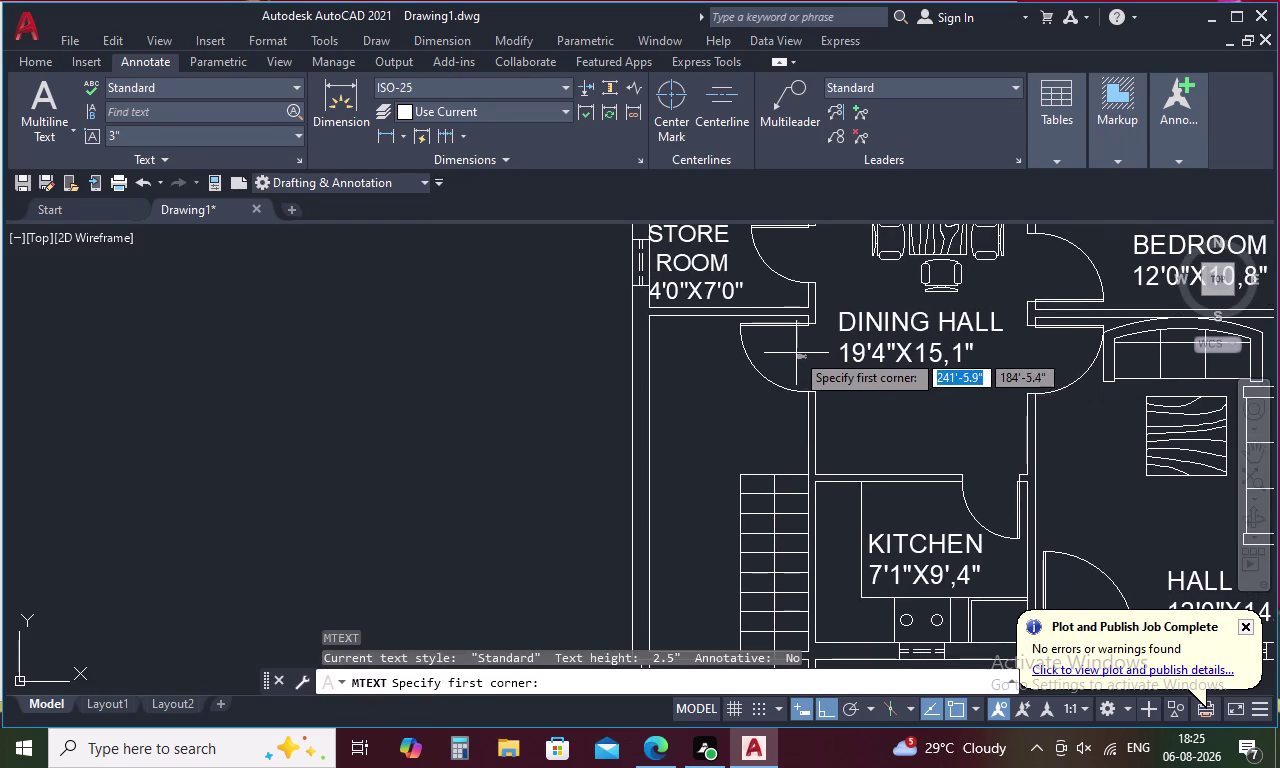
drag(791, 349, 820, 368)
click(820, 368)
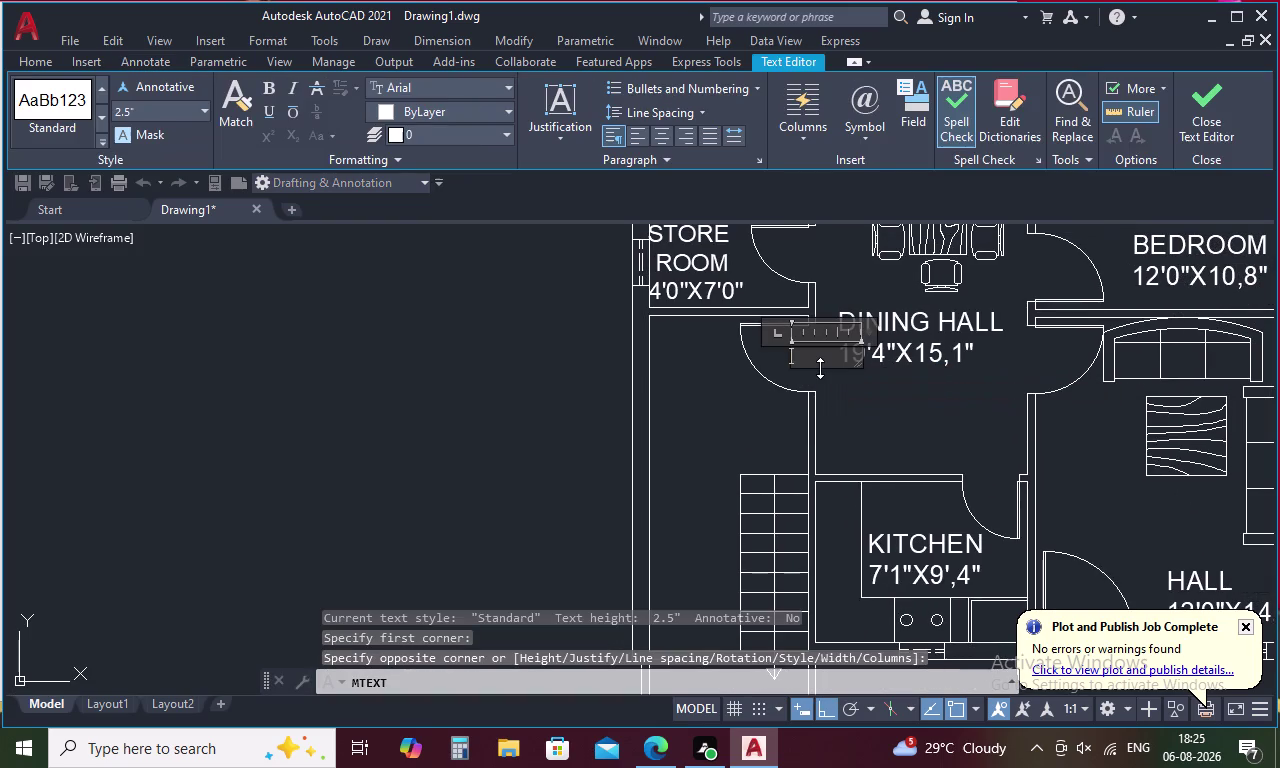
text(D1)
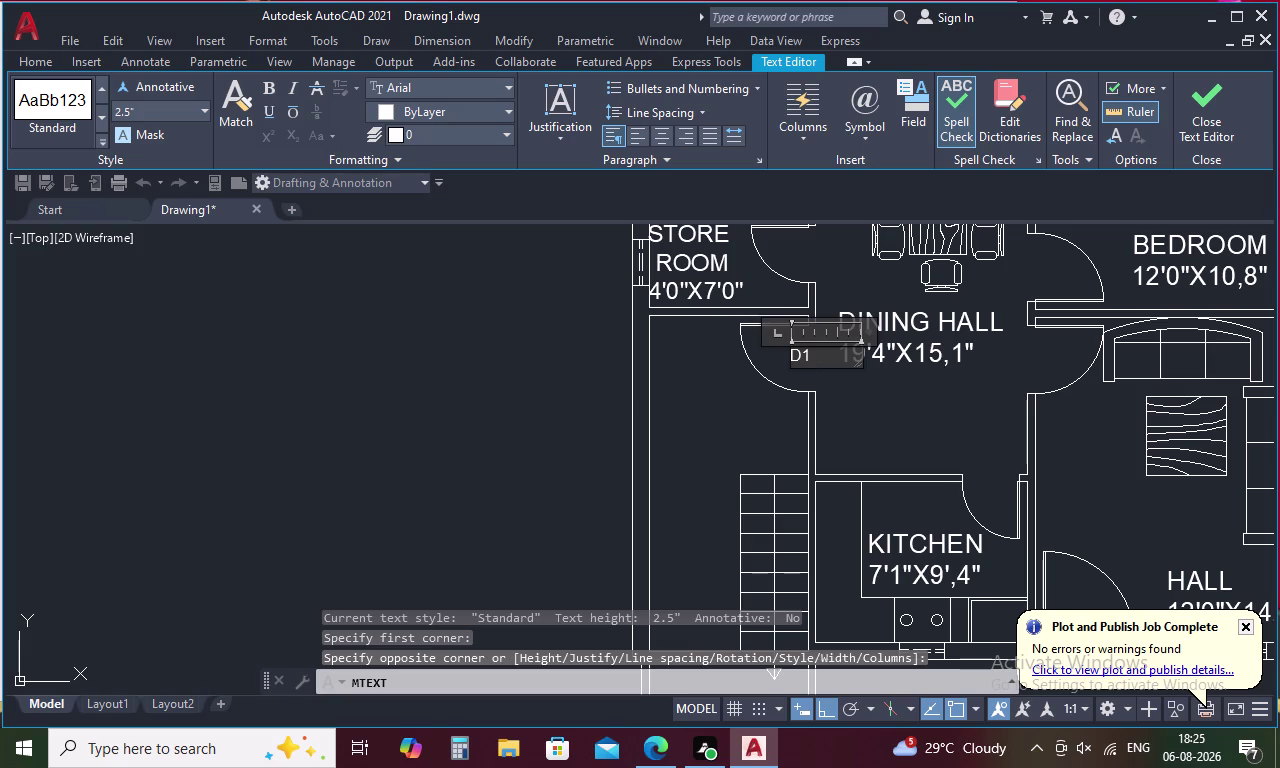
drag(821, 362, 758, 365)
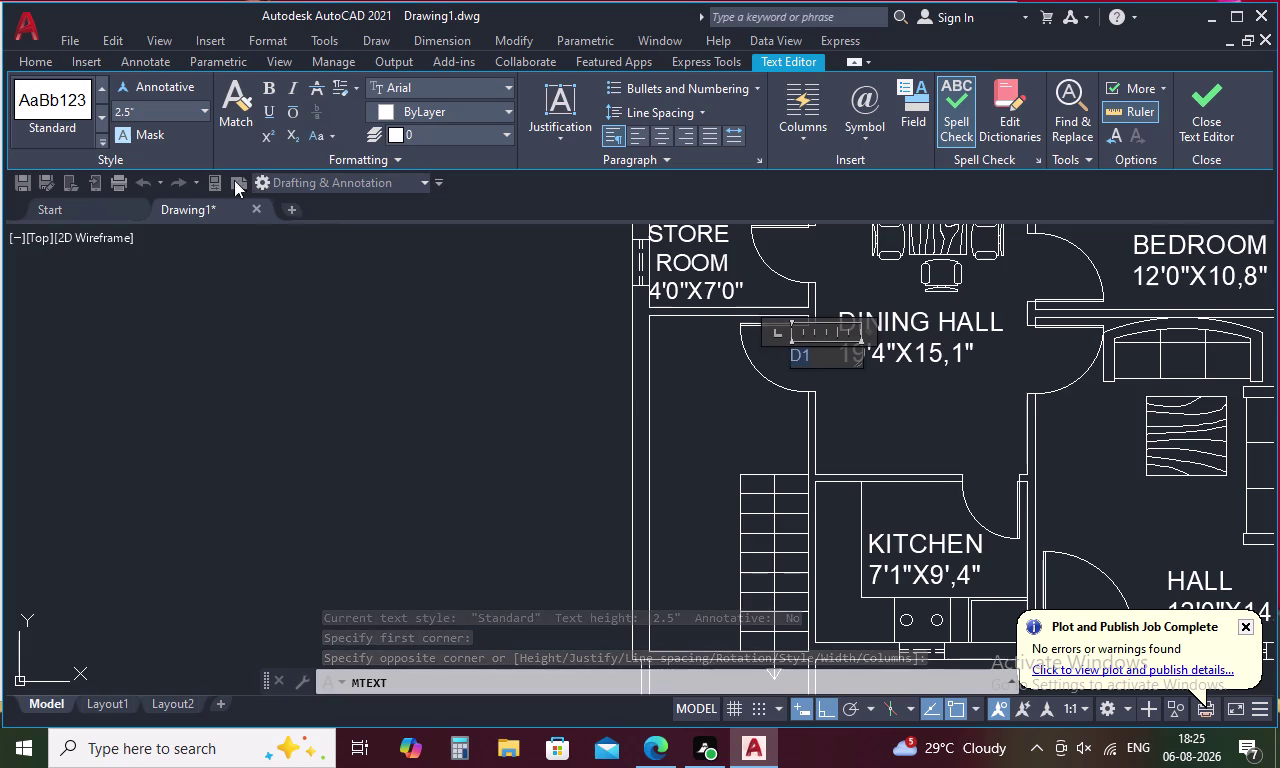
click(157, 117)
key(BackSpace)
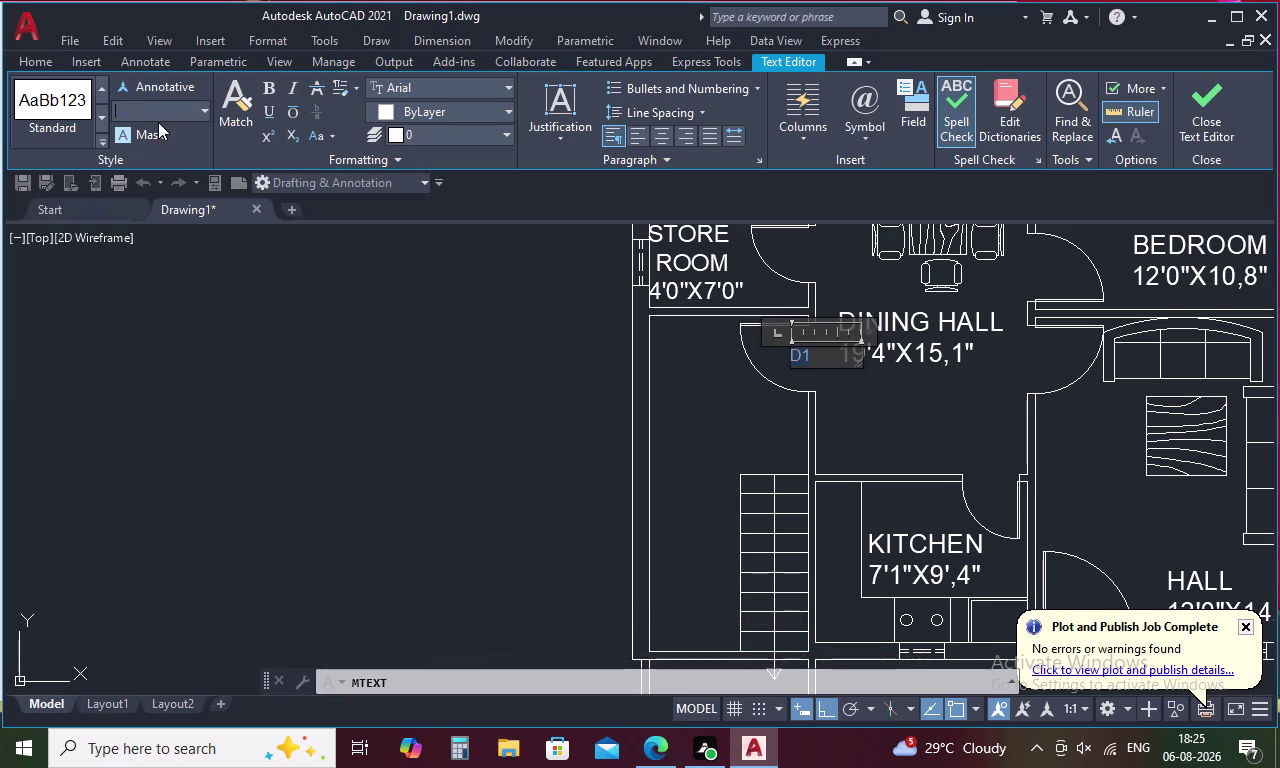
key(1)
key(0)
key(Return)
click(467, 393)
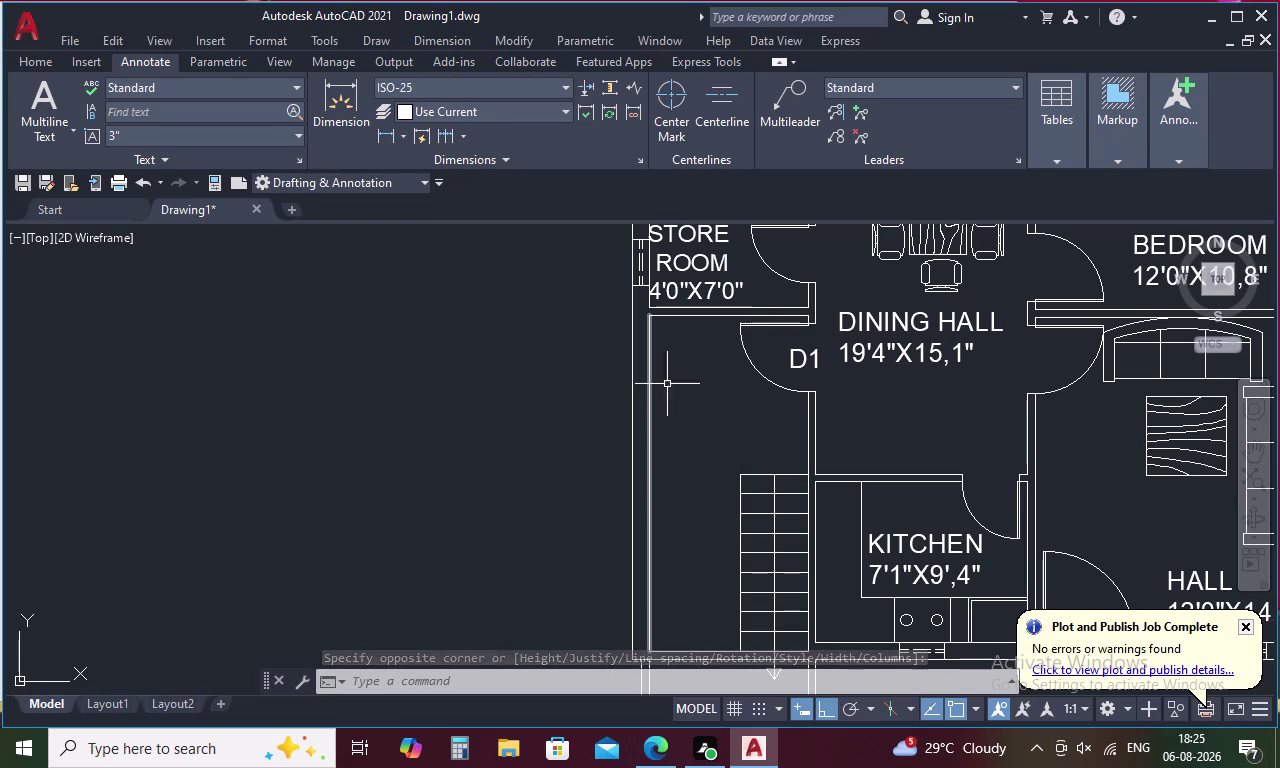
Edit the door label so it reads D2 instead of D1.
double_click(814, 361)
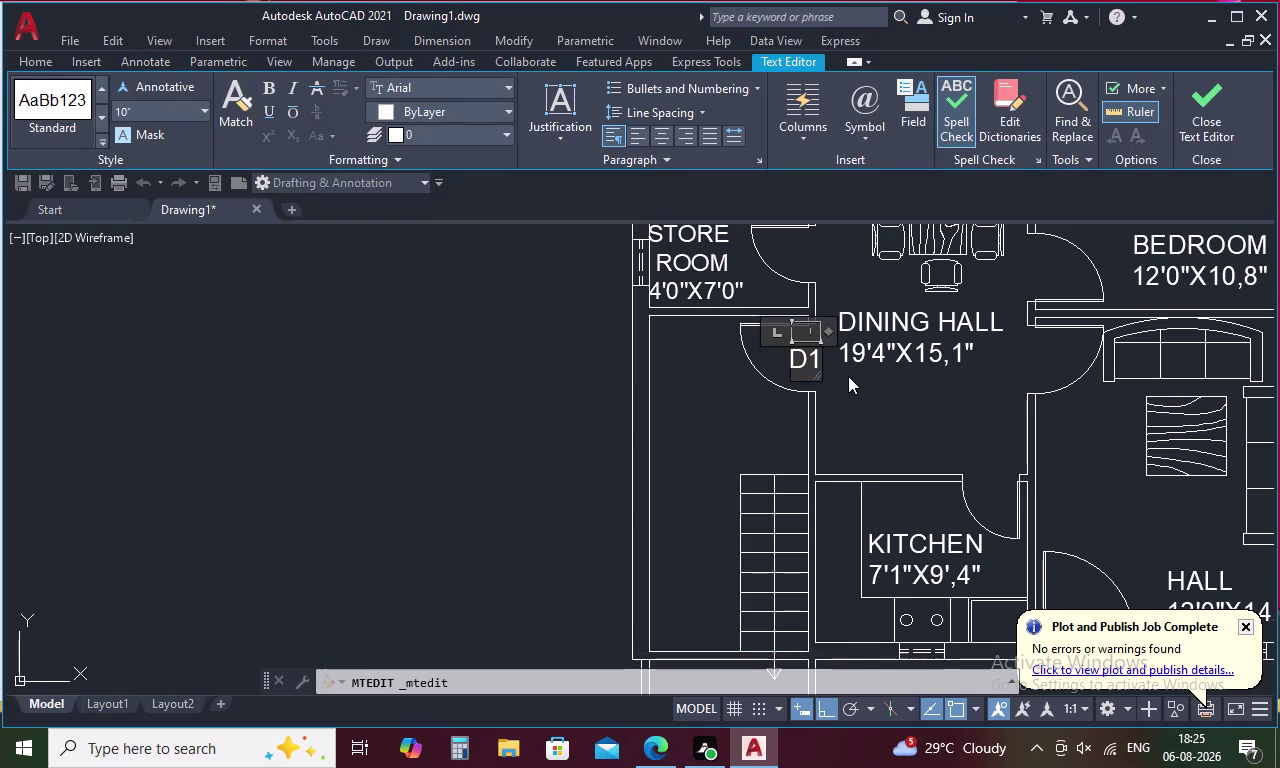
key(Right)
key(BackSpace)
key(2)
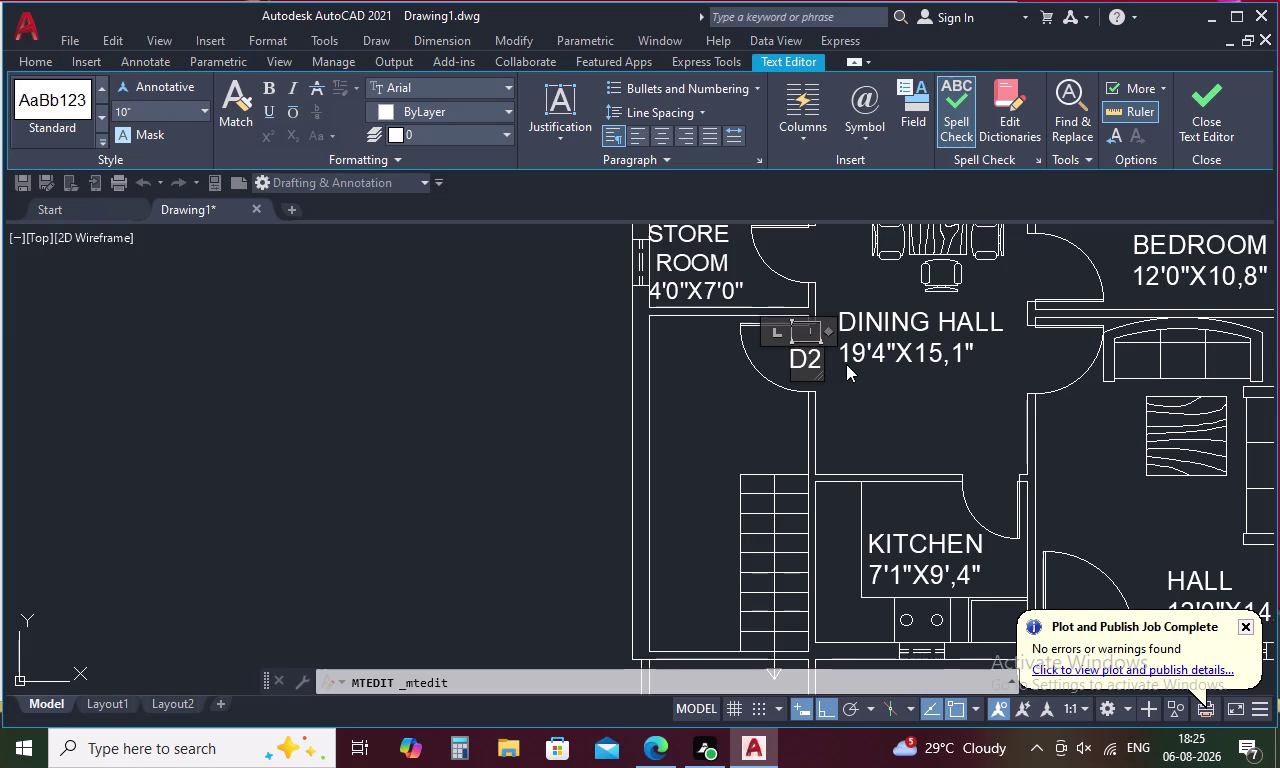
click(676, 389)
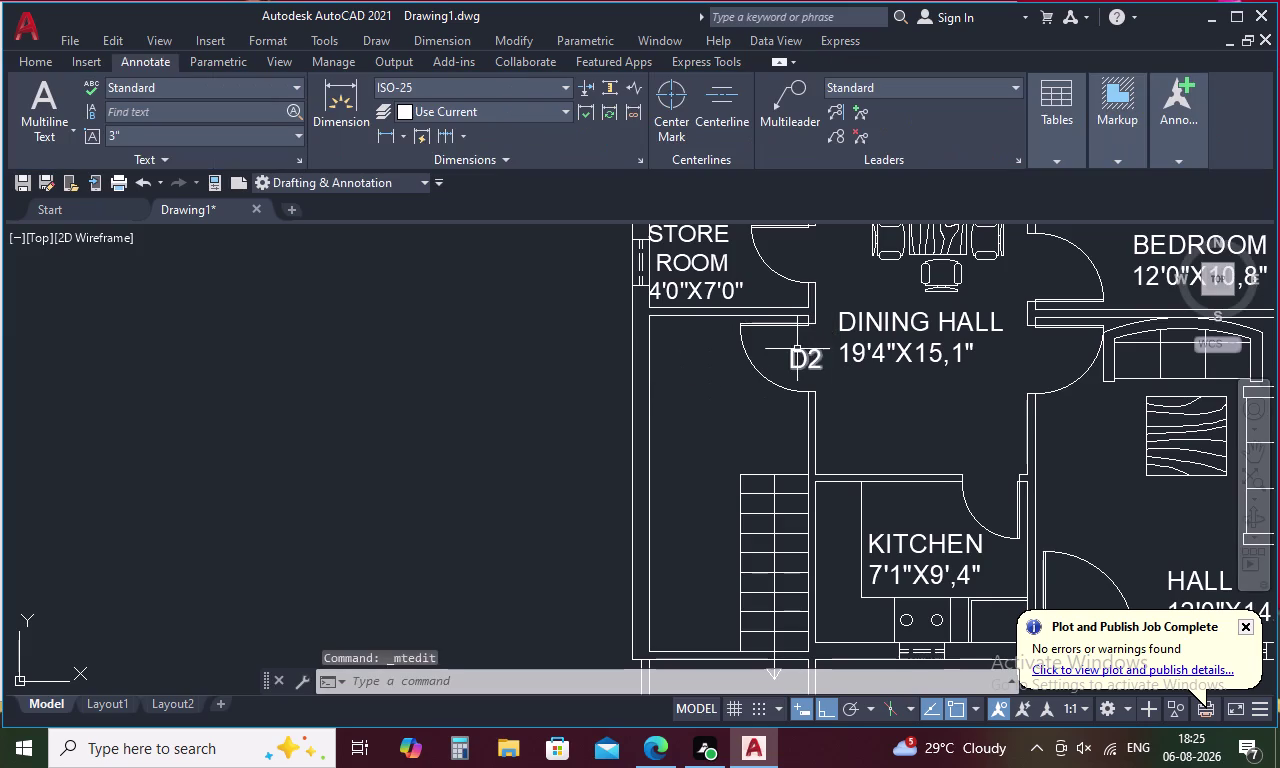
Copy the D2 label and paste a copy at the toilet door.
click(798, 349)
key(ctrl+c)
key(ctrl+v)
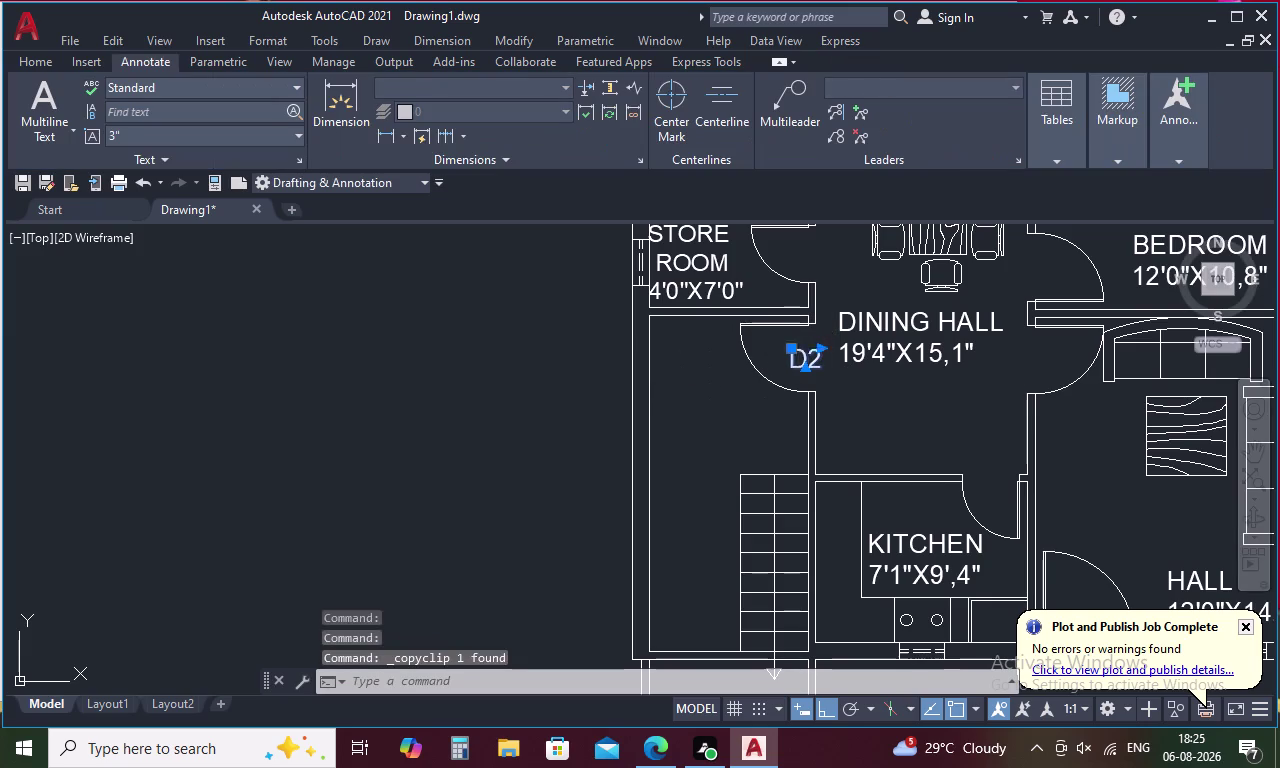
click(798, 261)
key(space)
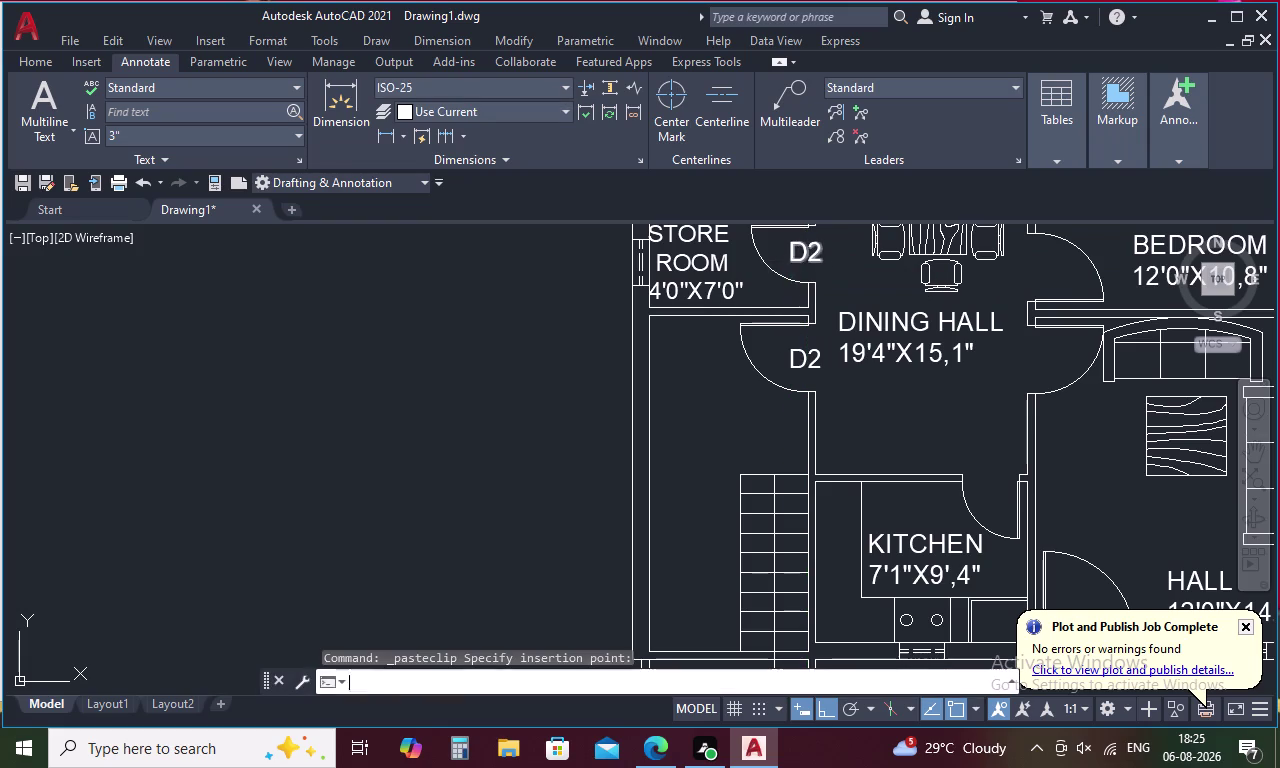
middle_drag(798, 261, 807, 441)
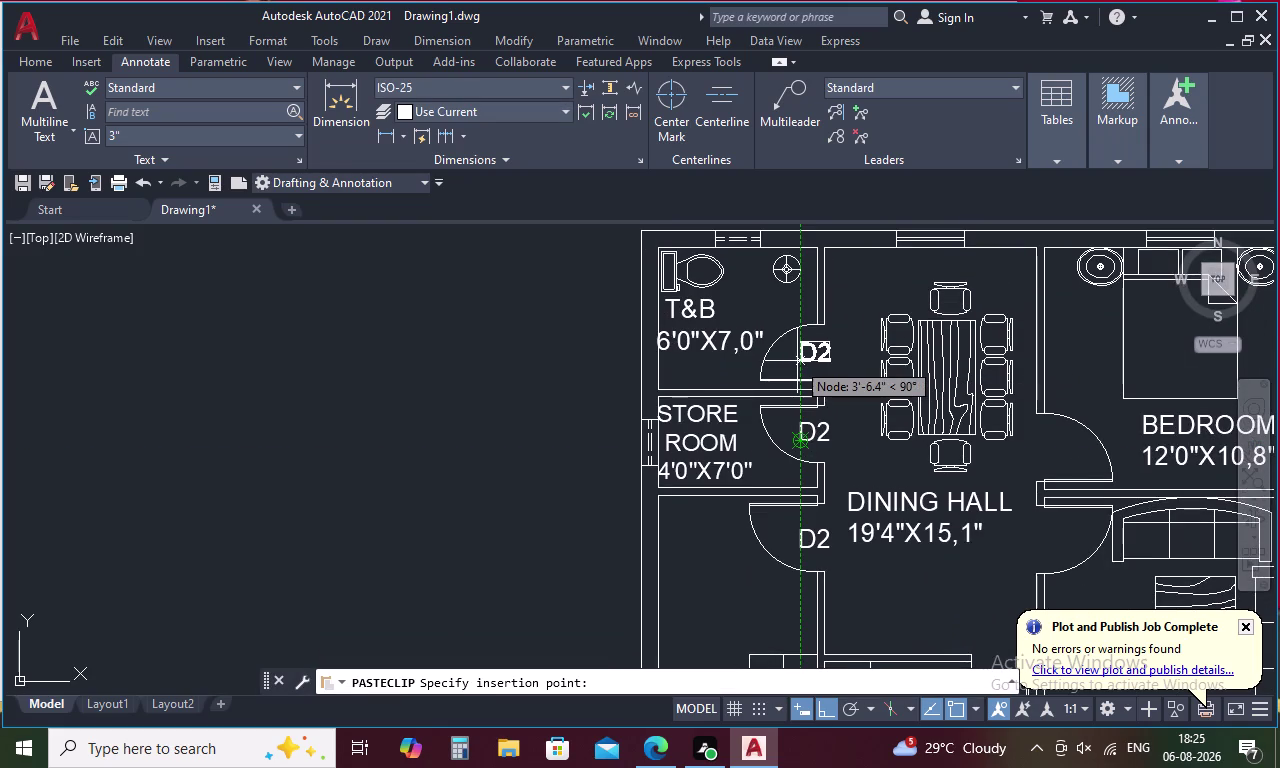
click(798, 361)
Paste further D2 copies at the bedroom, hall entrance and kitchen doors.
key(space)
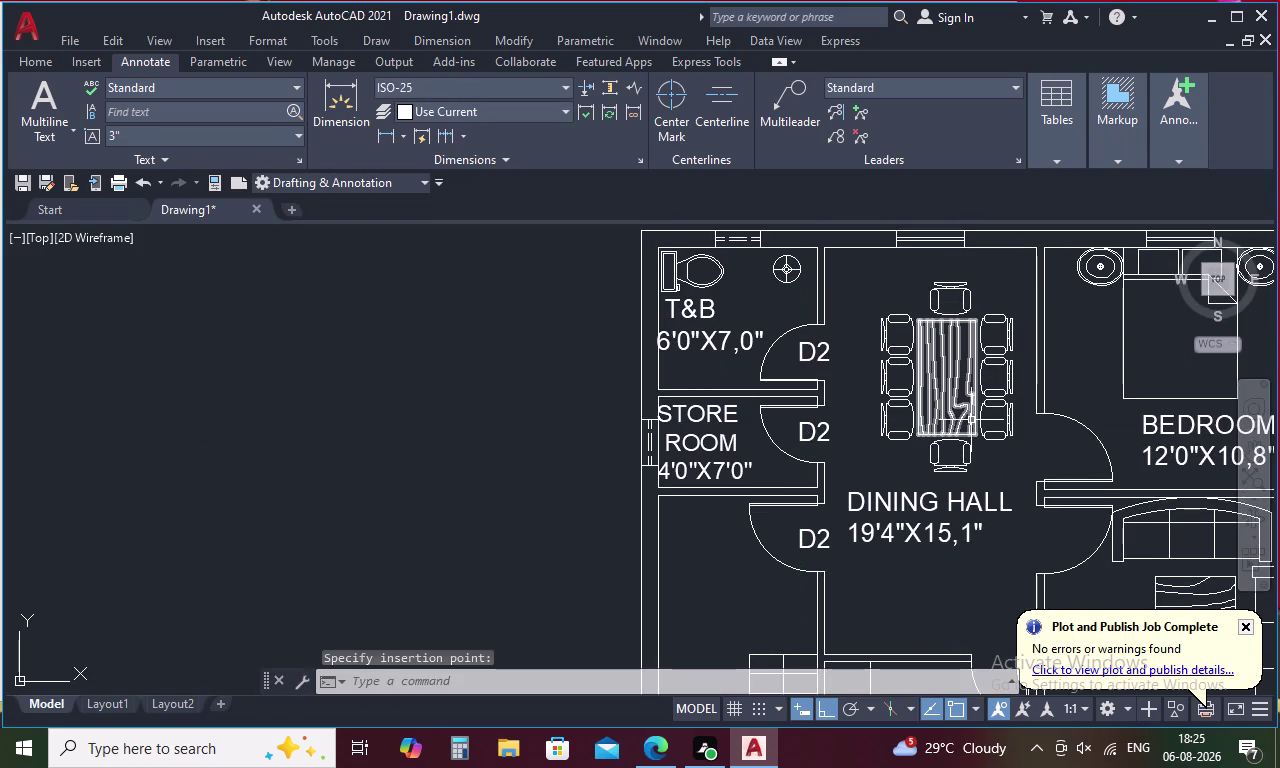
click(1039, 452)
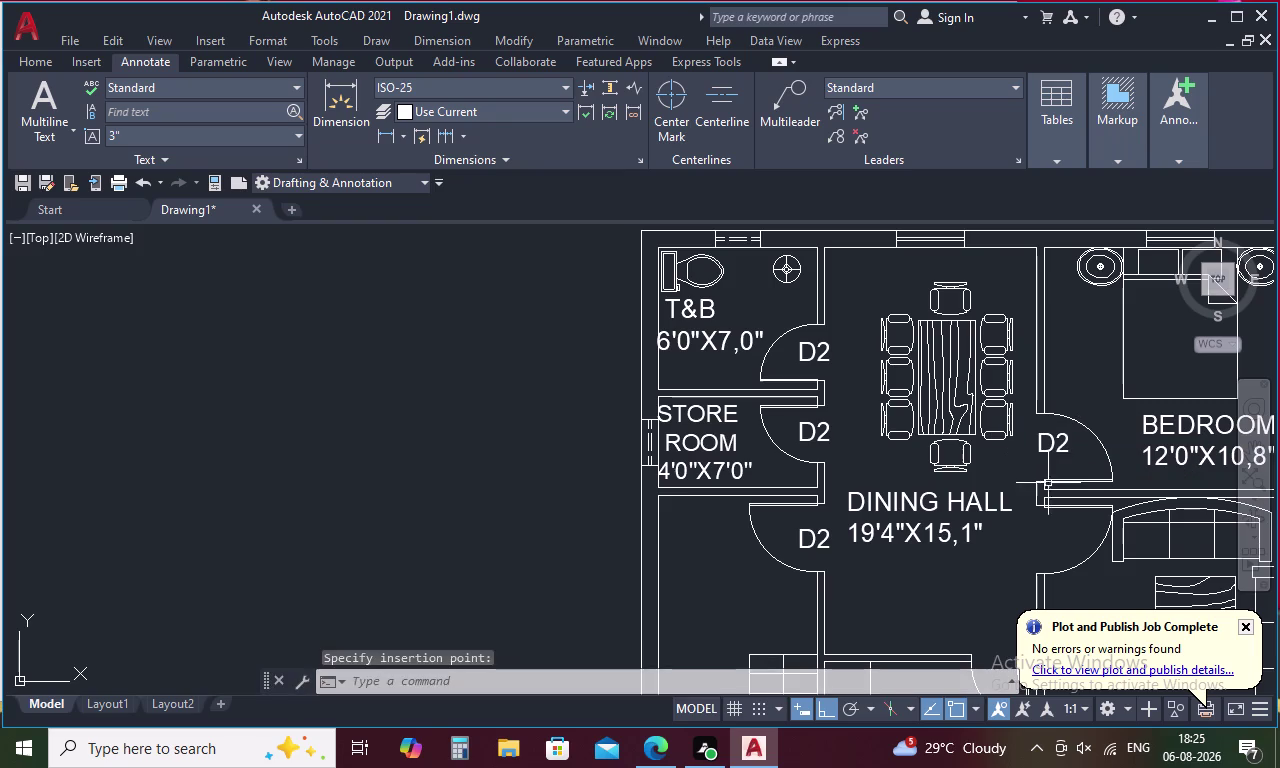
key(space)
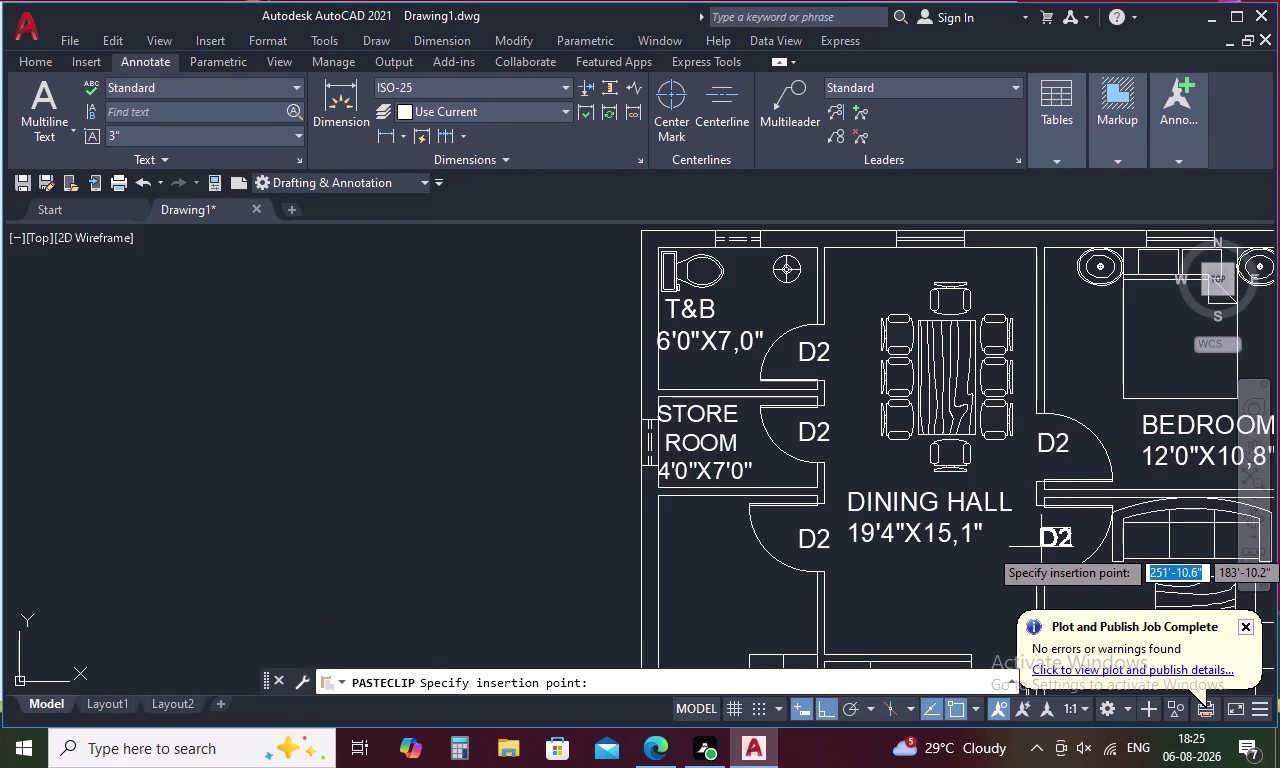
click(1041, 547)
scroll(down, 3)
middle_drag(1033, 533, 963, 413)
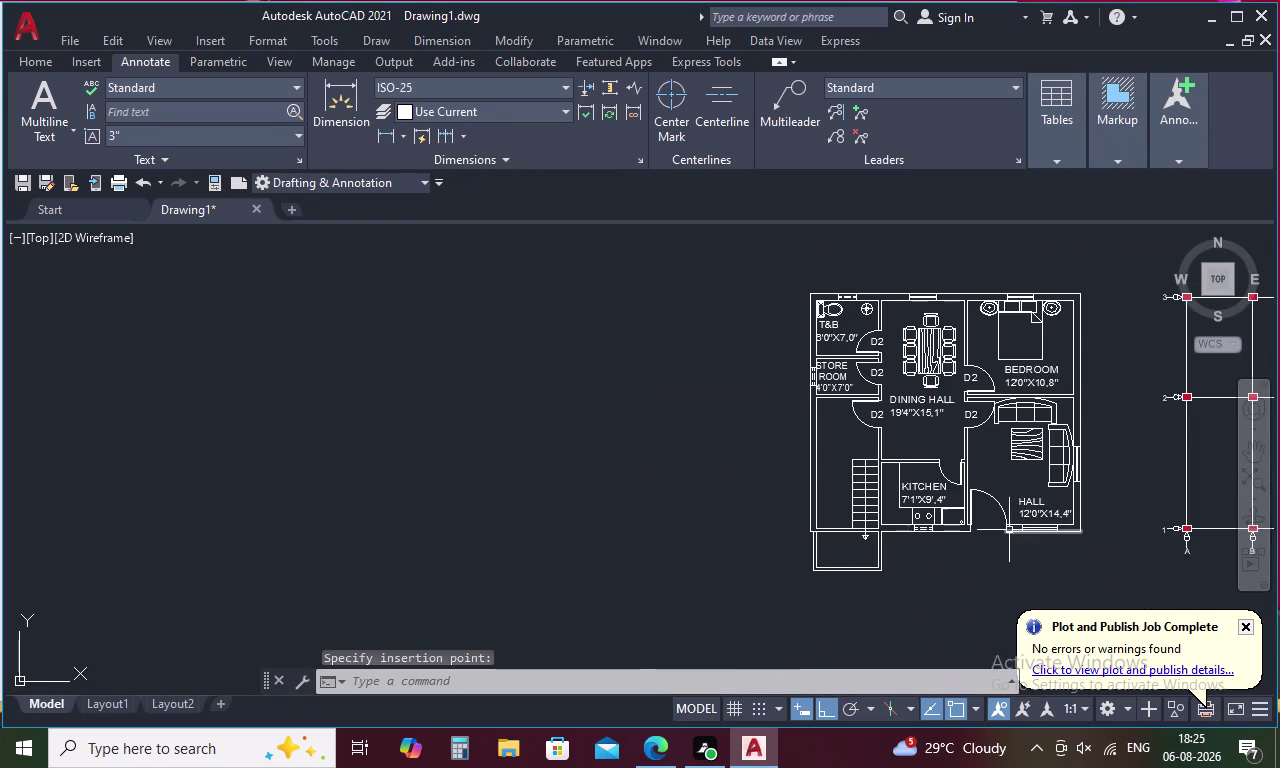
key(space)
scroll(up, 3)
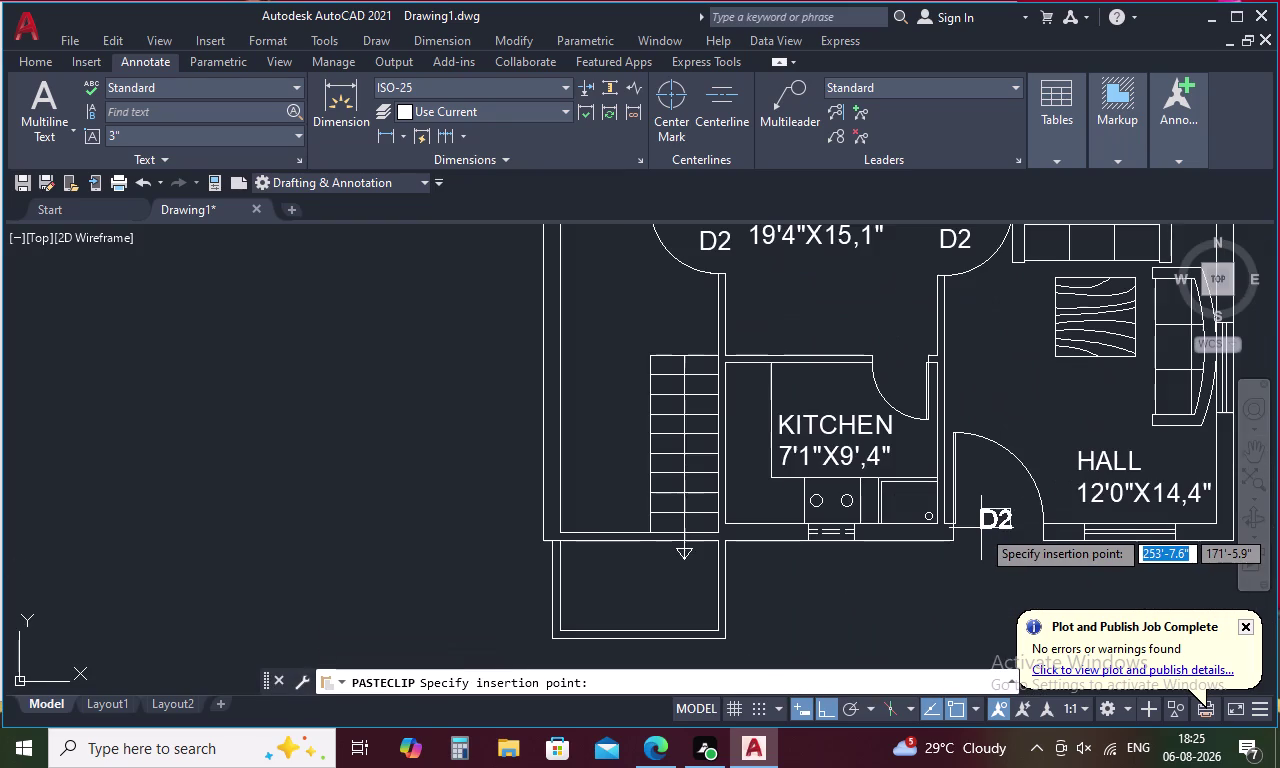
click(982, 538)
key(space)
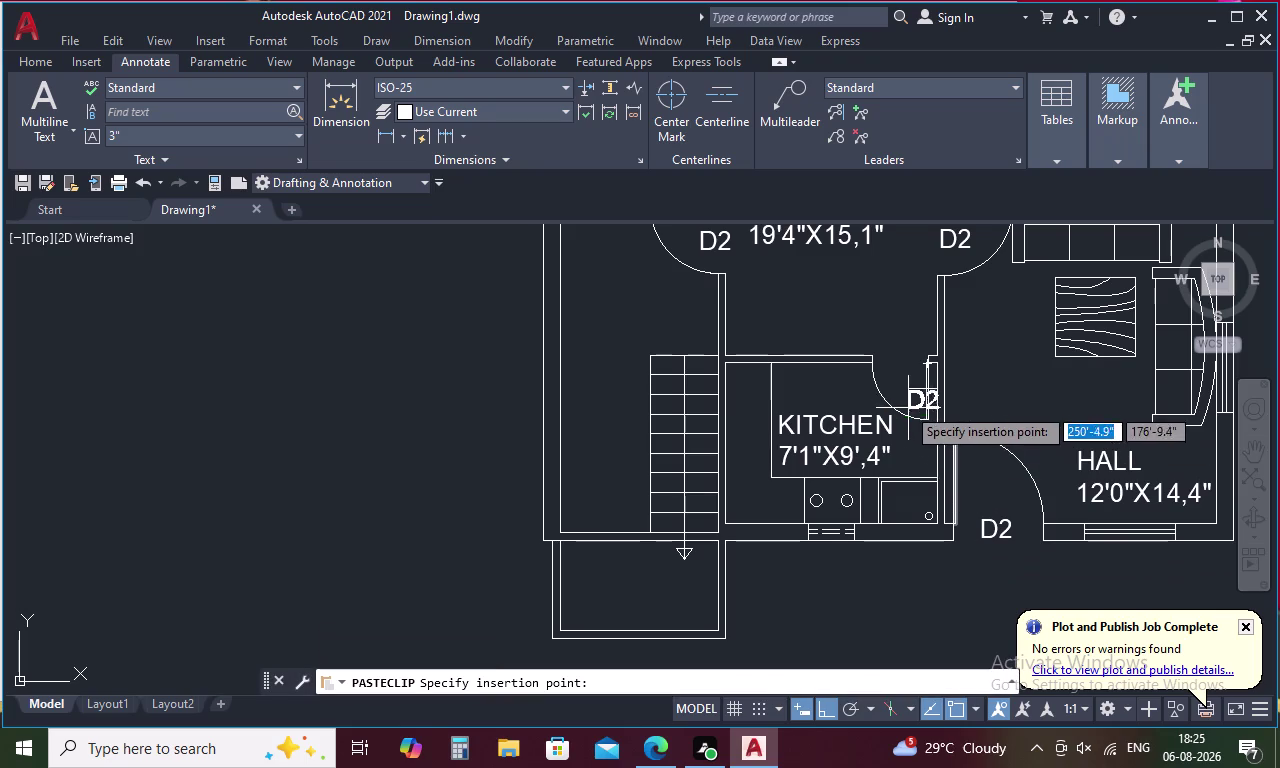
click(888, 371)
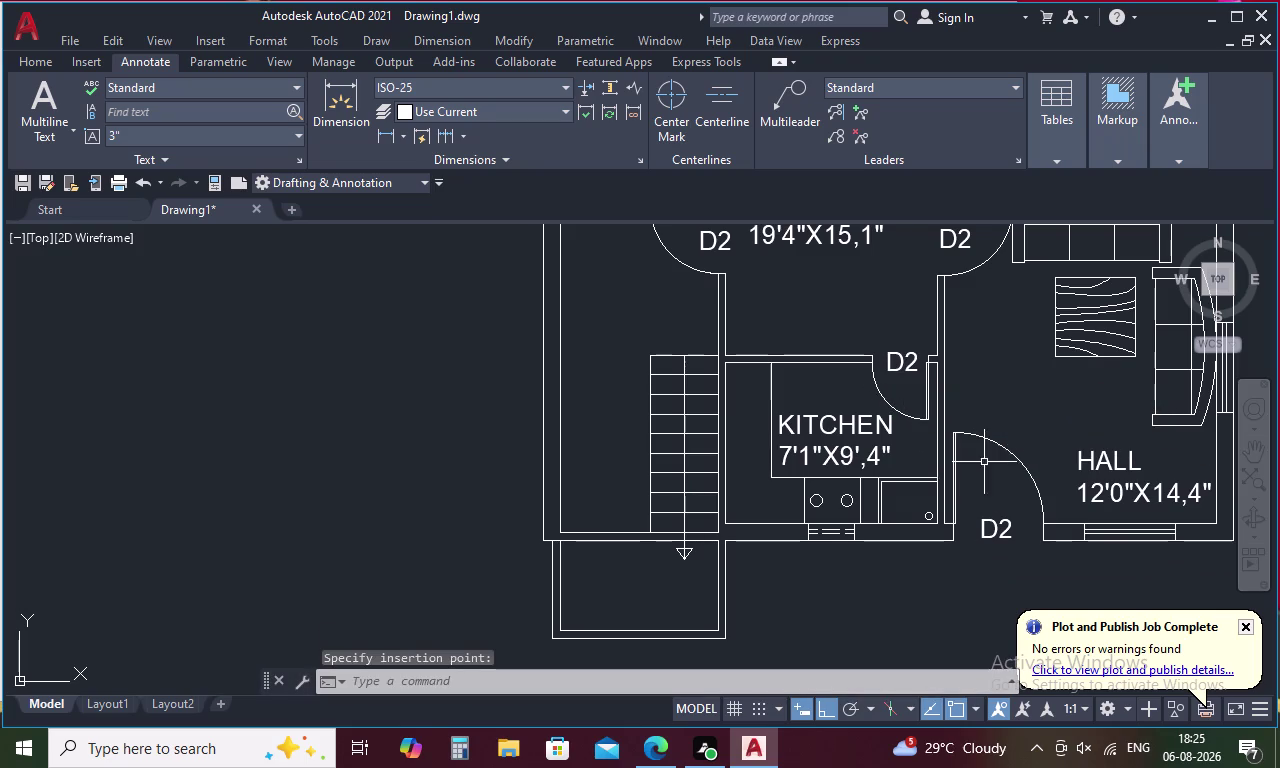
Relabel the hall entrance door tag from D2 to D1.
double_click(1005, 528)
click(1016, 532)
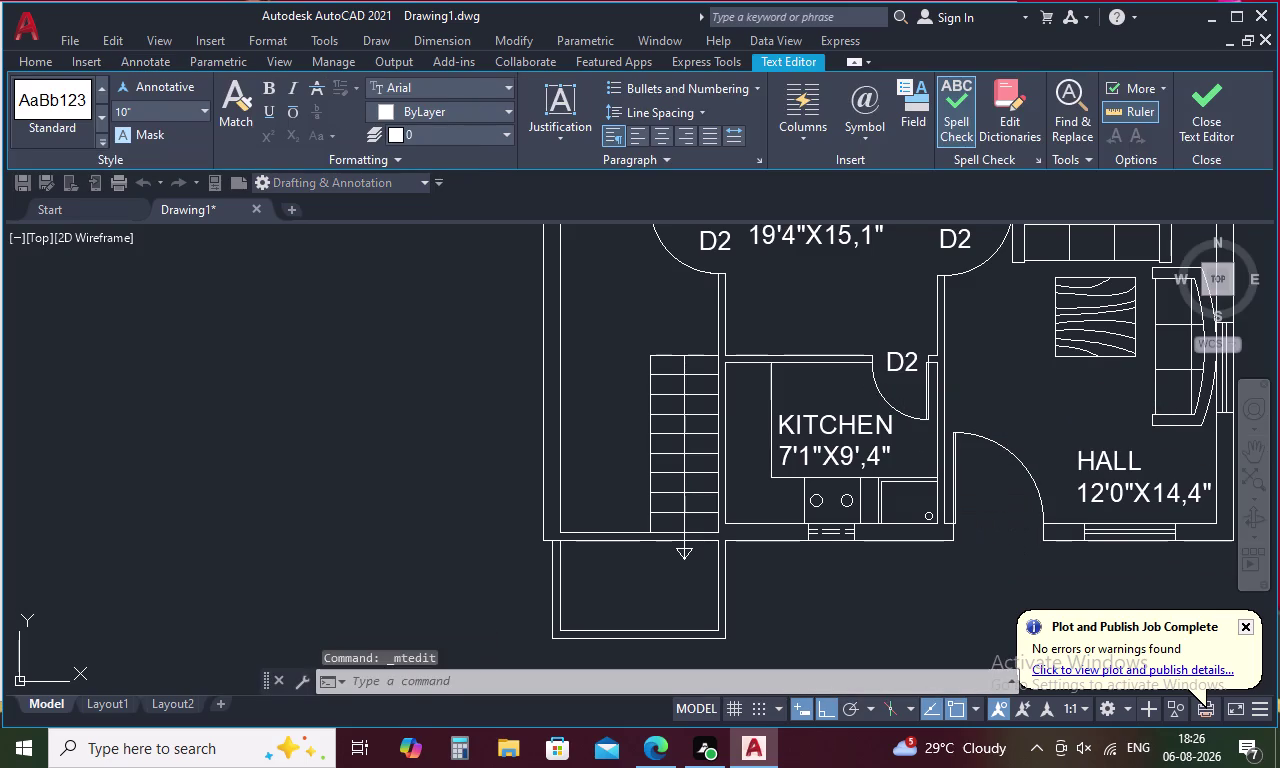
double_click(1010, 524)
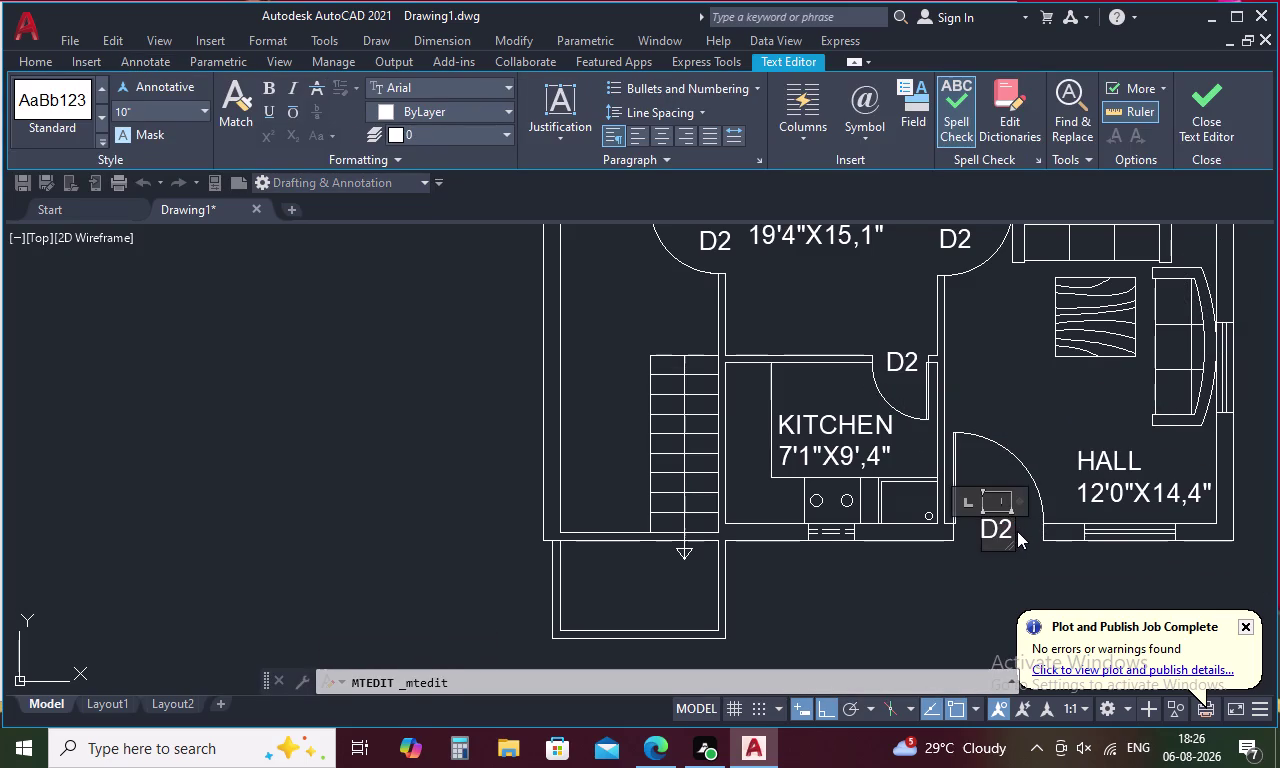
key(BackSpace)
key(1)
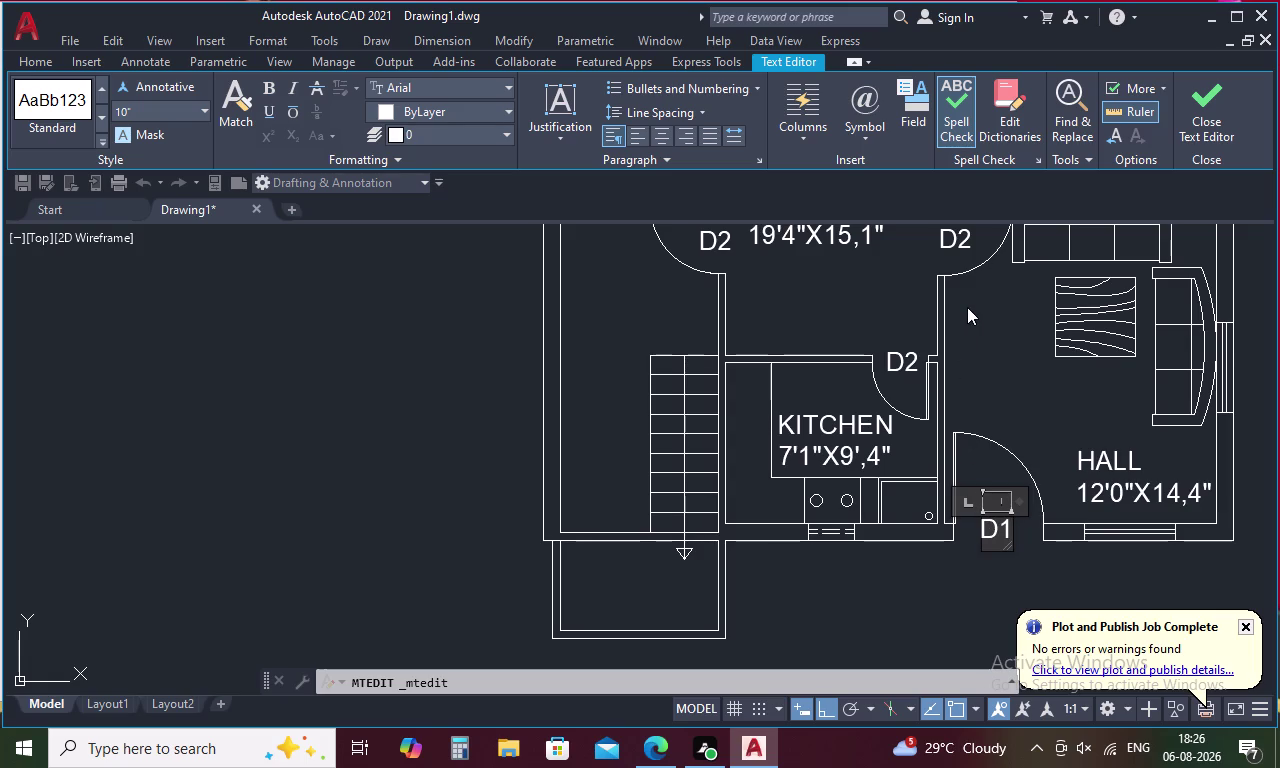
click(992, 304)
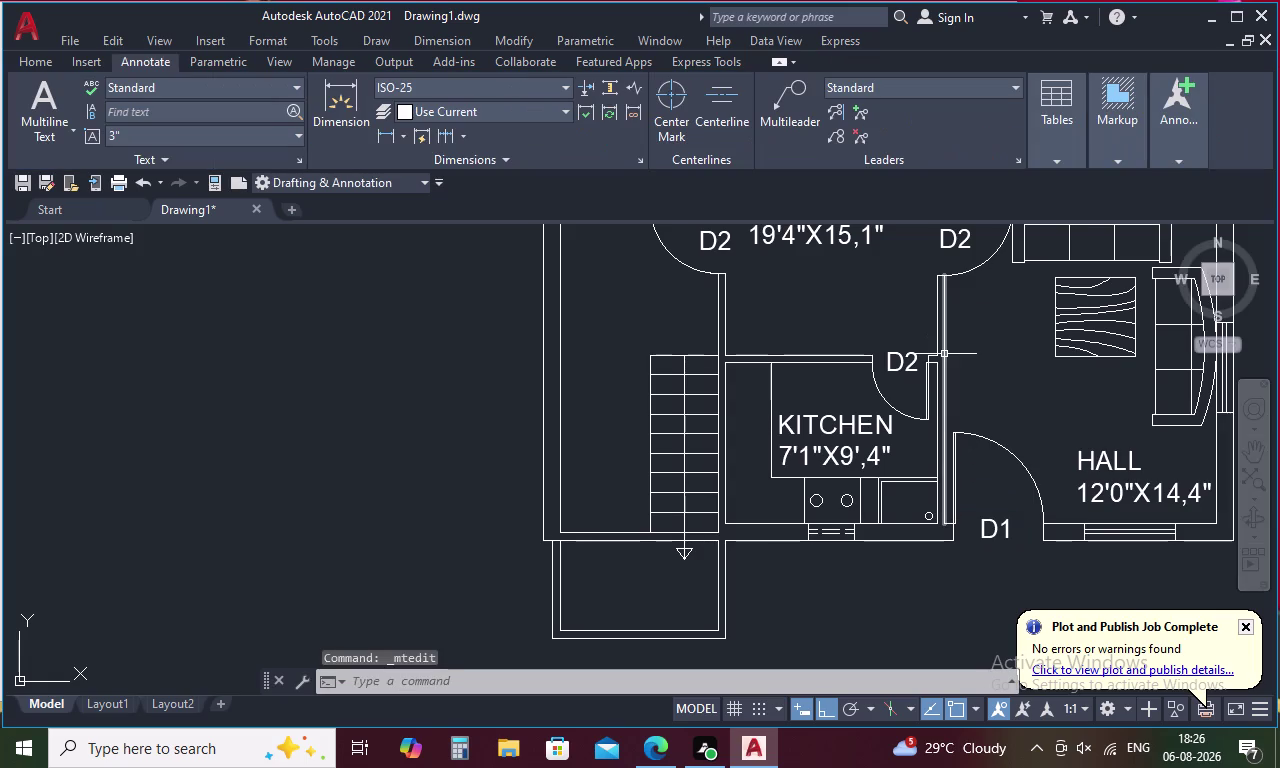
Relabel the kitchen door tag as D3.
middle_drag(990, 344, 1013, 456)
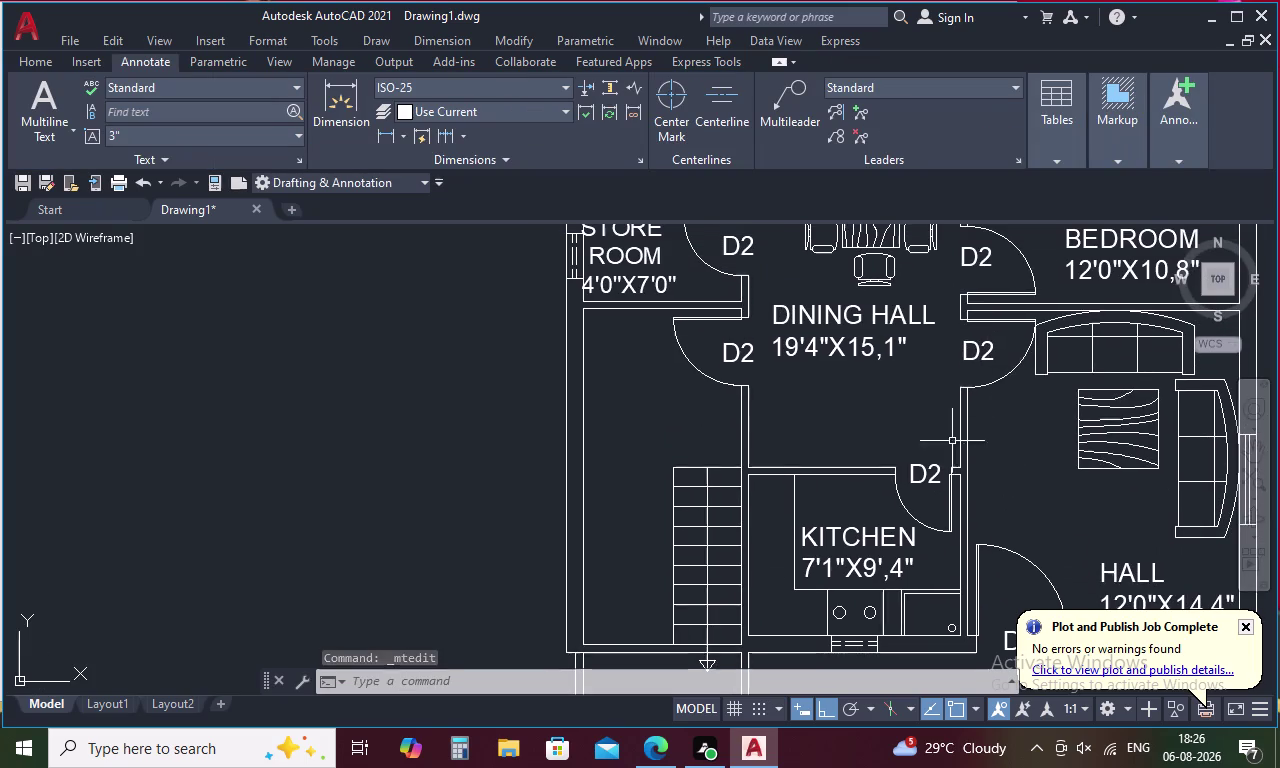
double_click(933, 477)
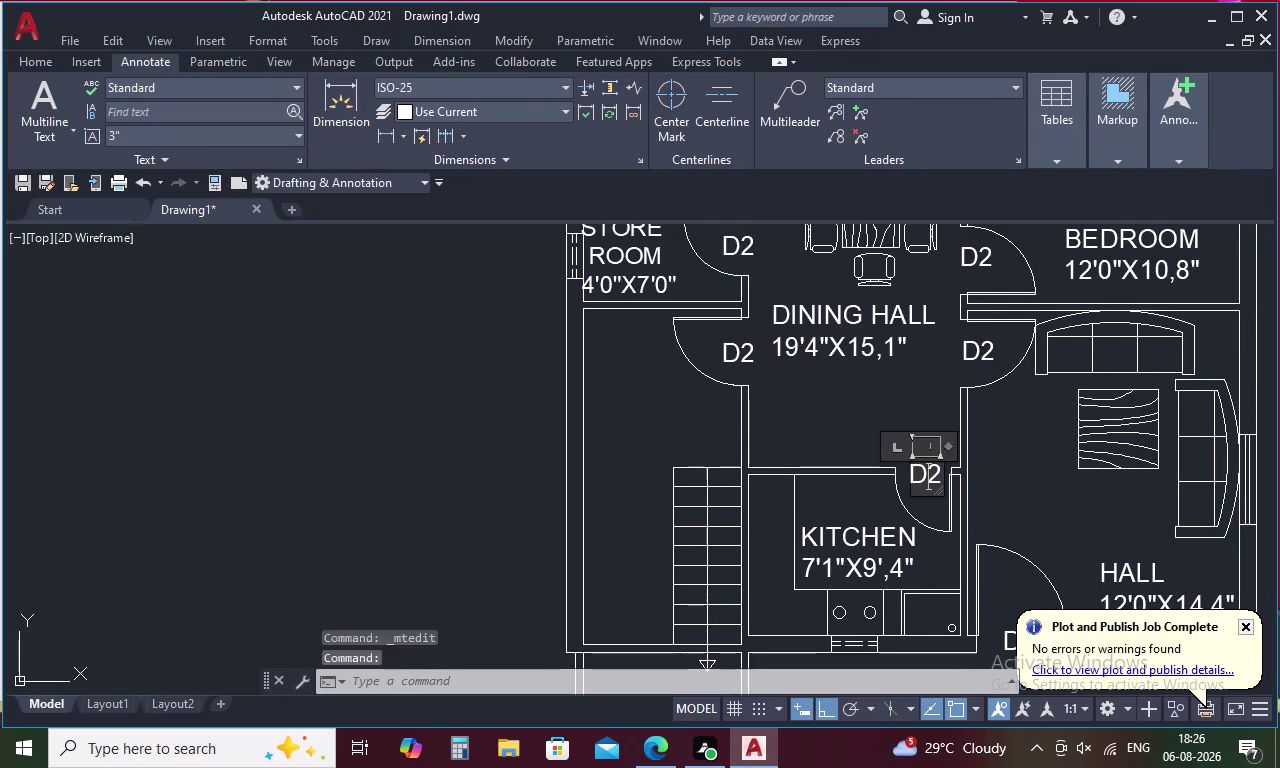
key(Right)
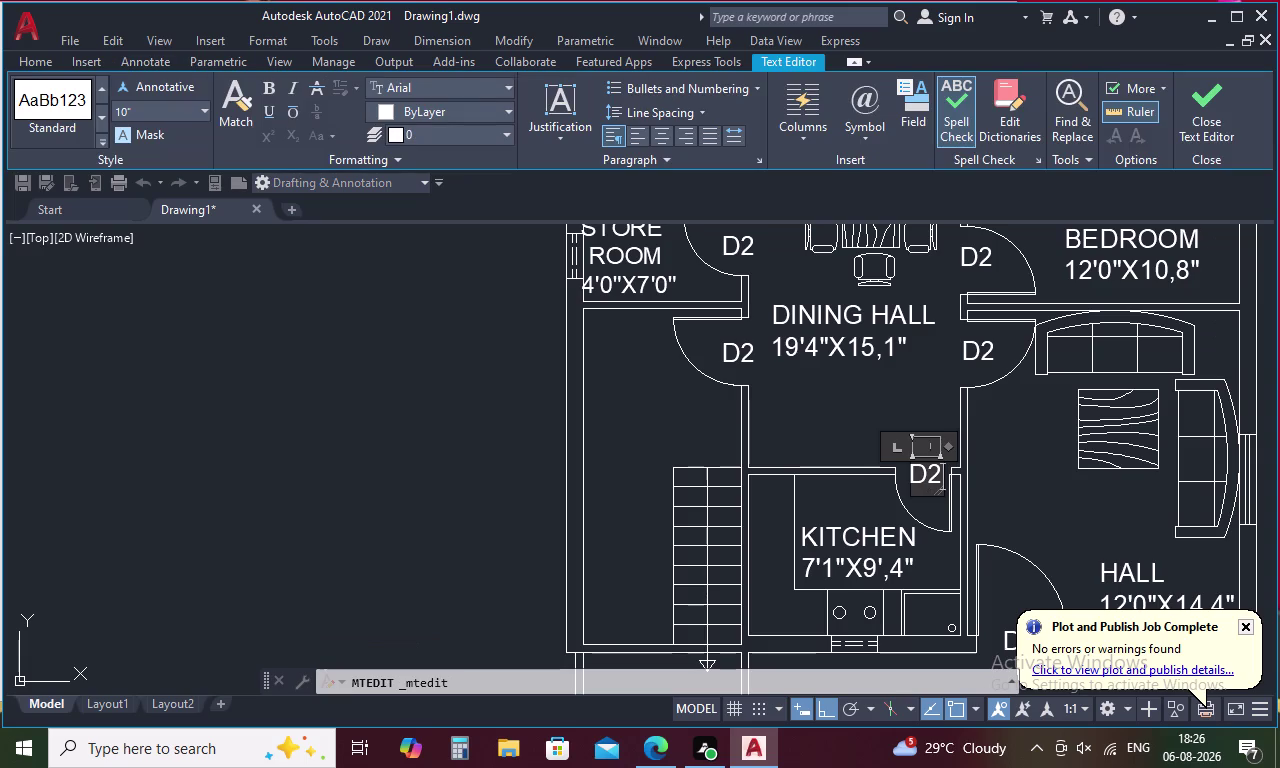
key(BackSpace)
key(3)
click(825, 423)
Change the store room door tag to D3.
scroll(down, 3)
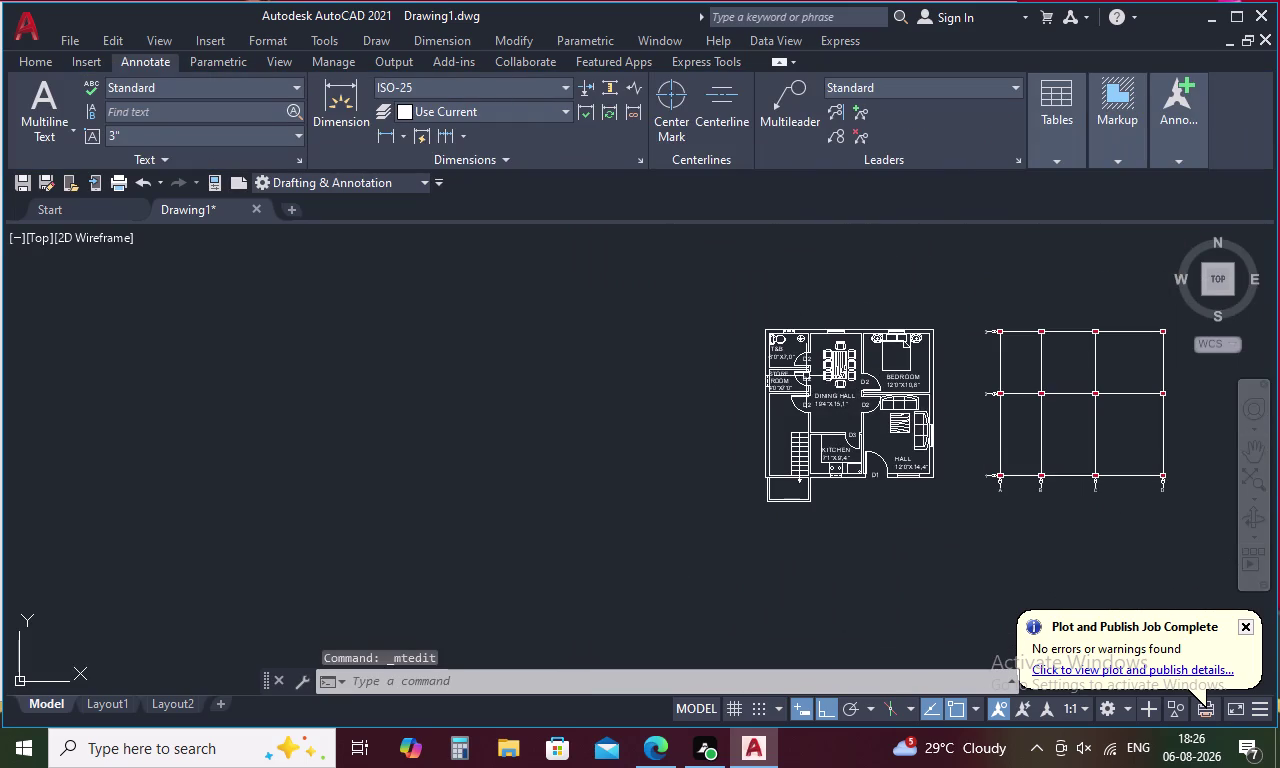
scroll(up, 3)
double_click(827, 395)
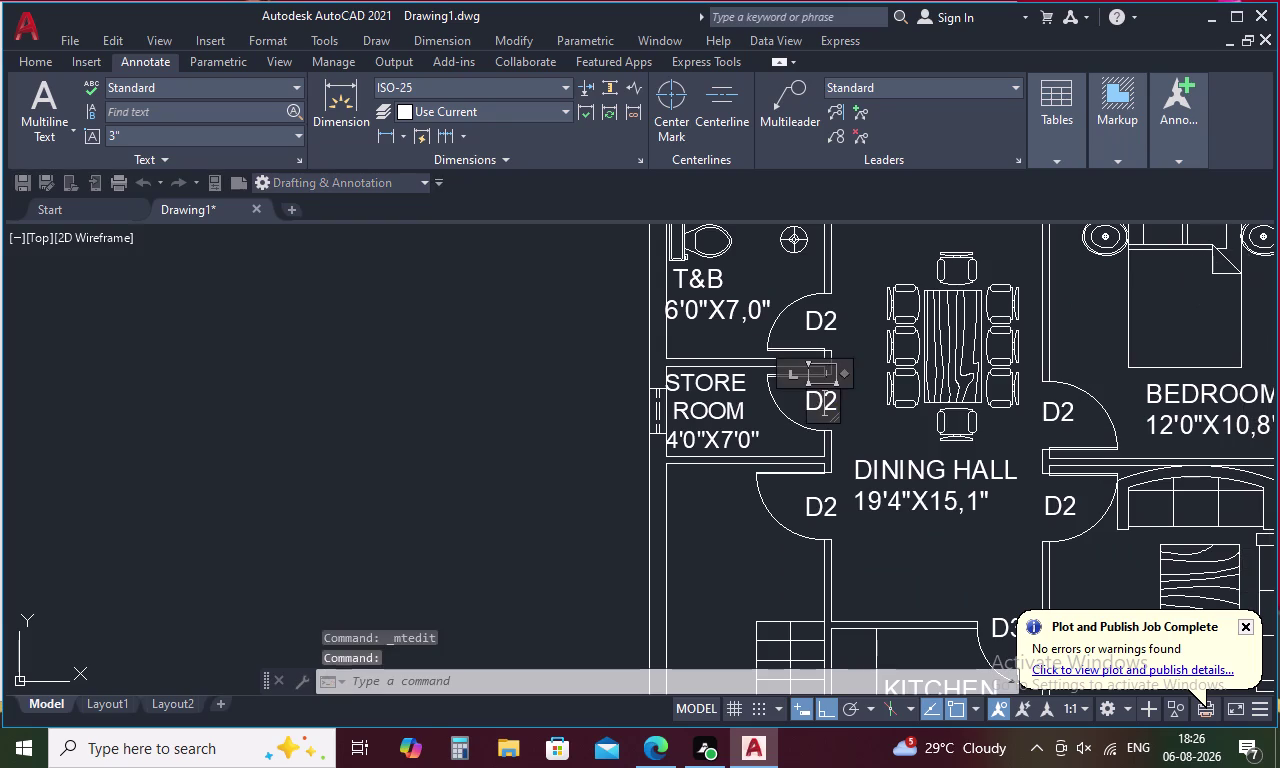
key(Right)
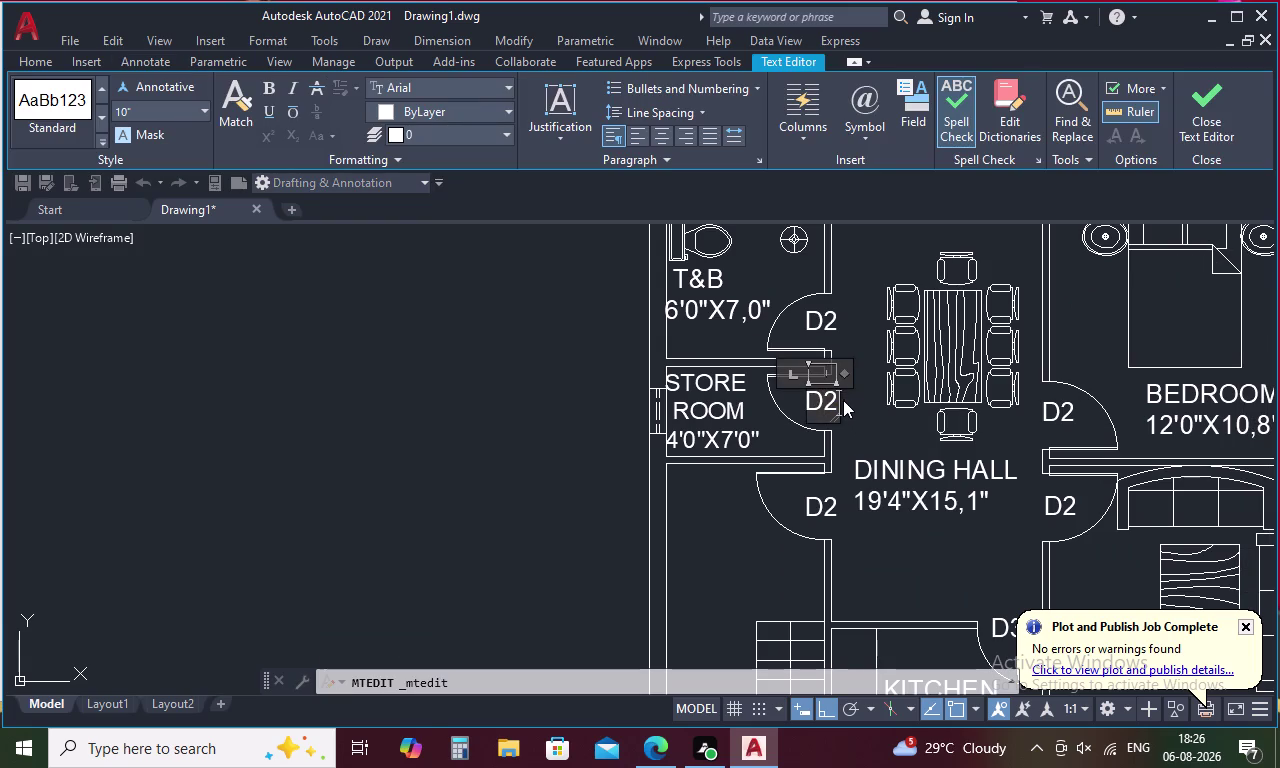
key(BackSpace)
key(3)
double_click(828, 315)
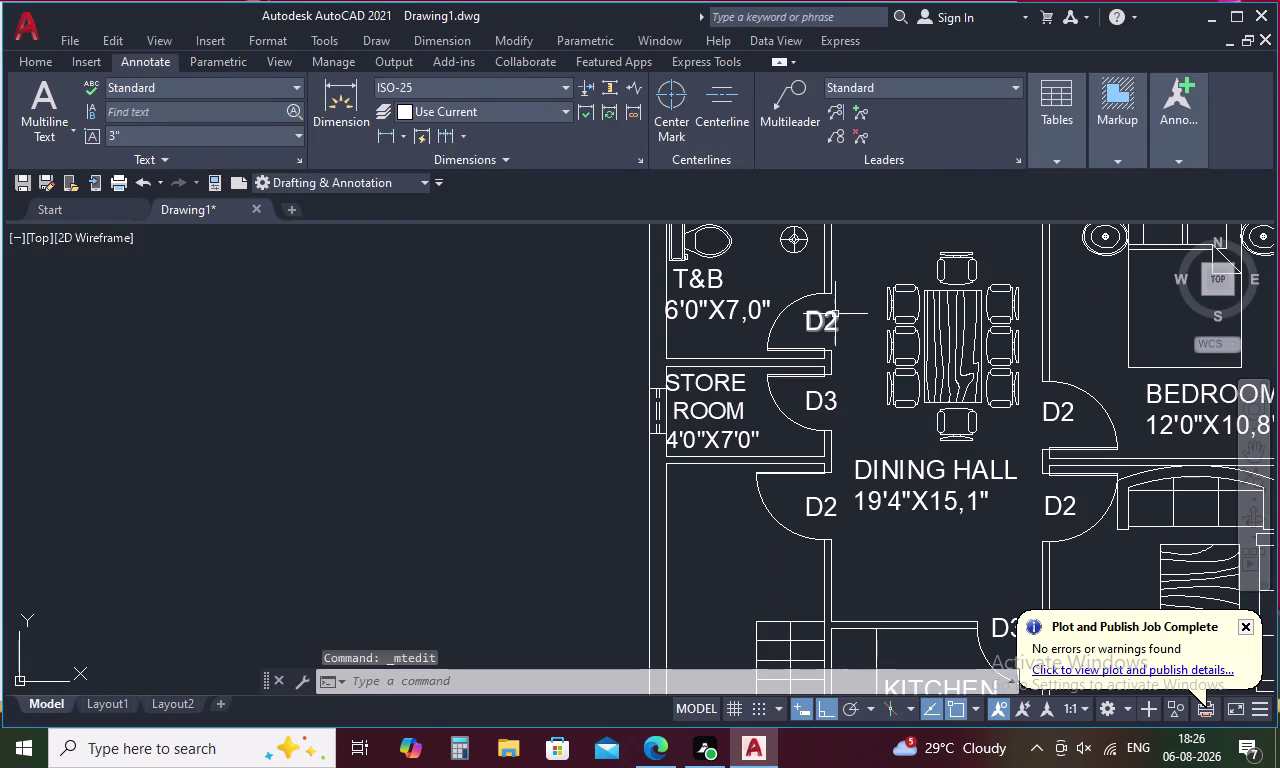
Relabel the T&B door tag as D4.
double_click(831, 319)
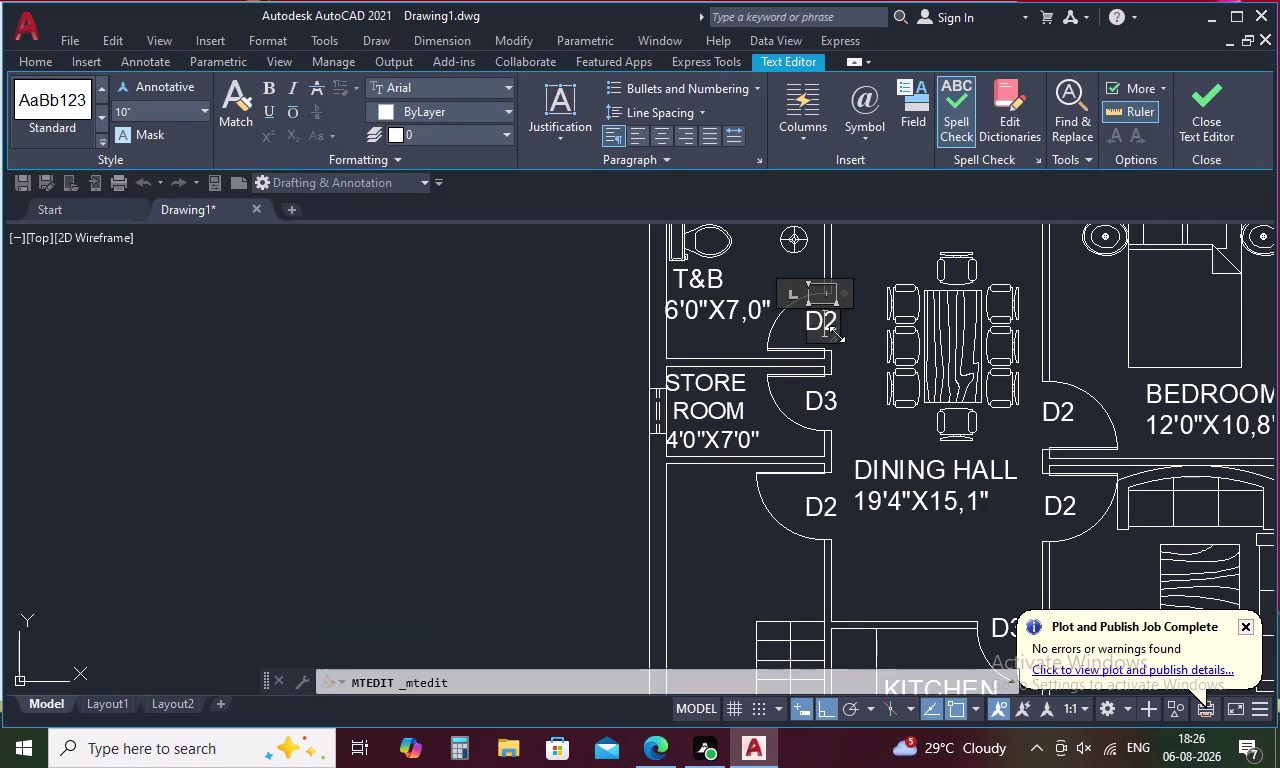
key(Right)
key(BackSpace)
key(4)
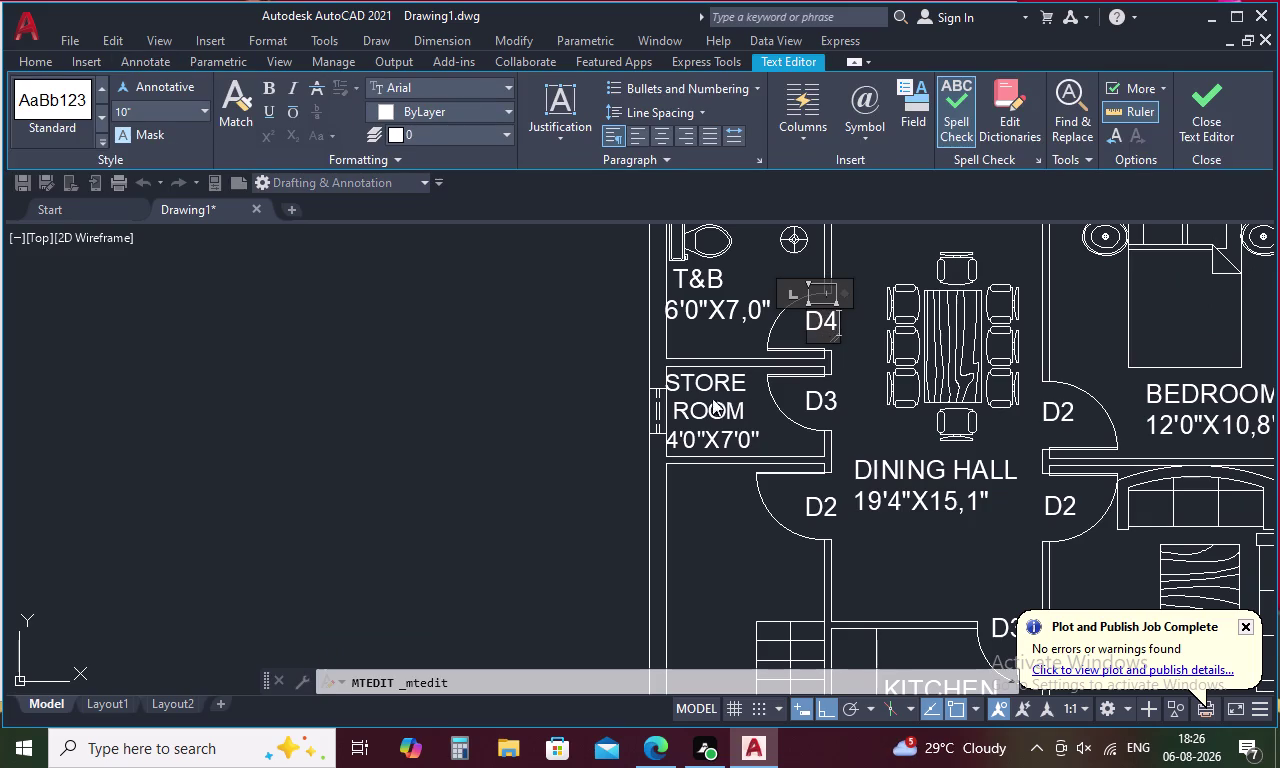
click(581, 389)
Correct the store room door tag from D3 to D4.
scroll(down, 3)
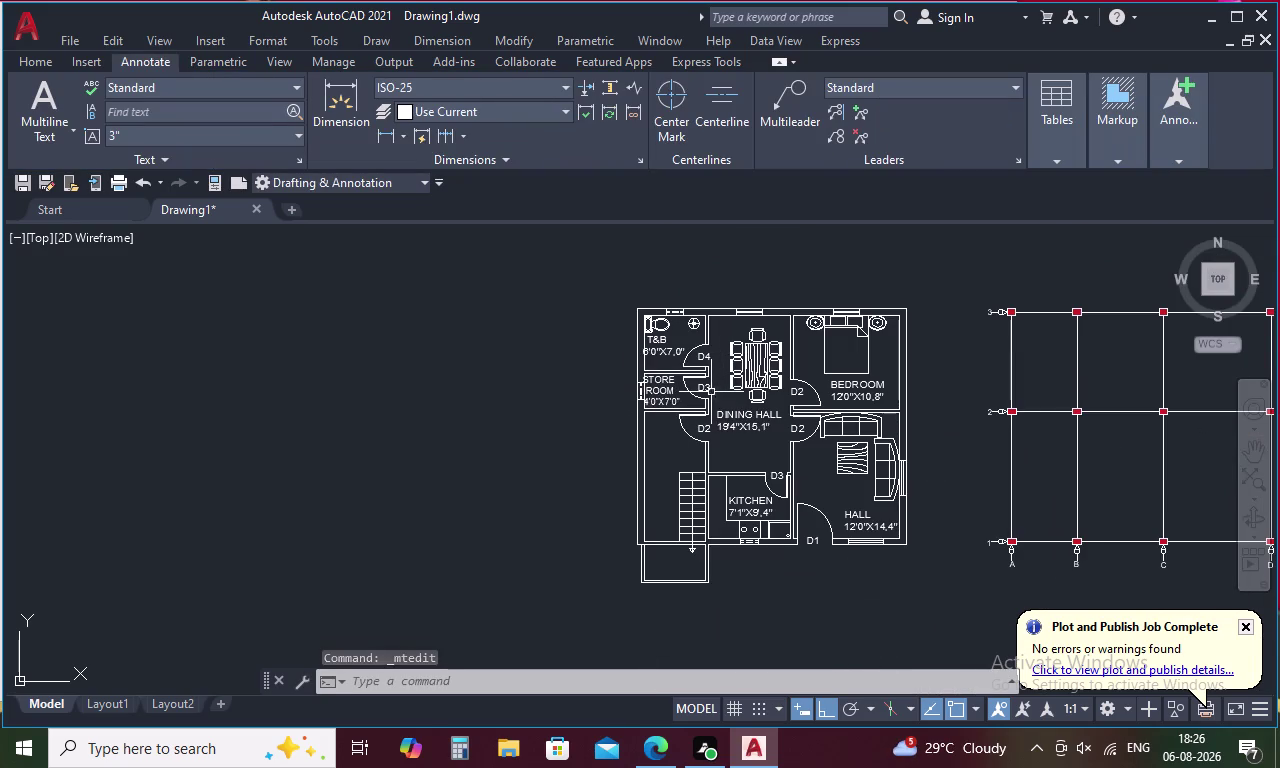
double_click(706, 359)
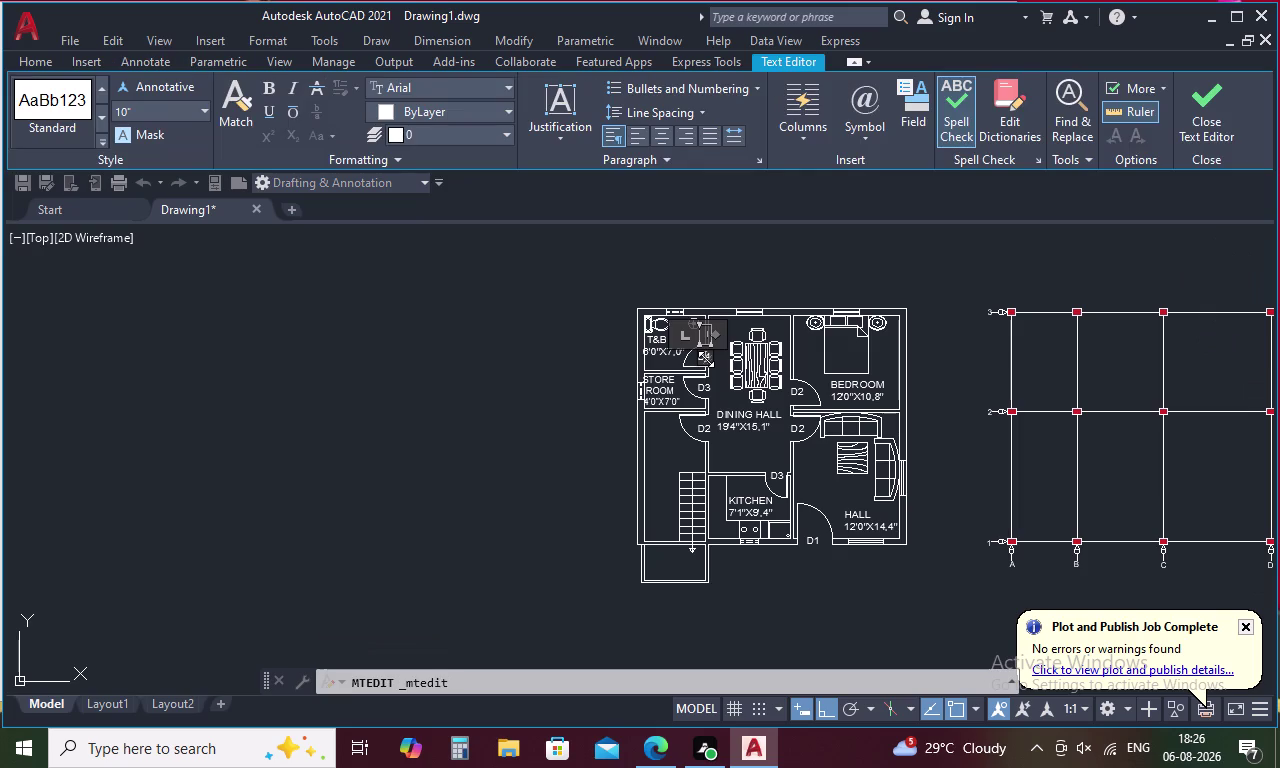
scroll(up, 3)
key(Escape)
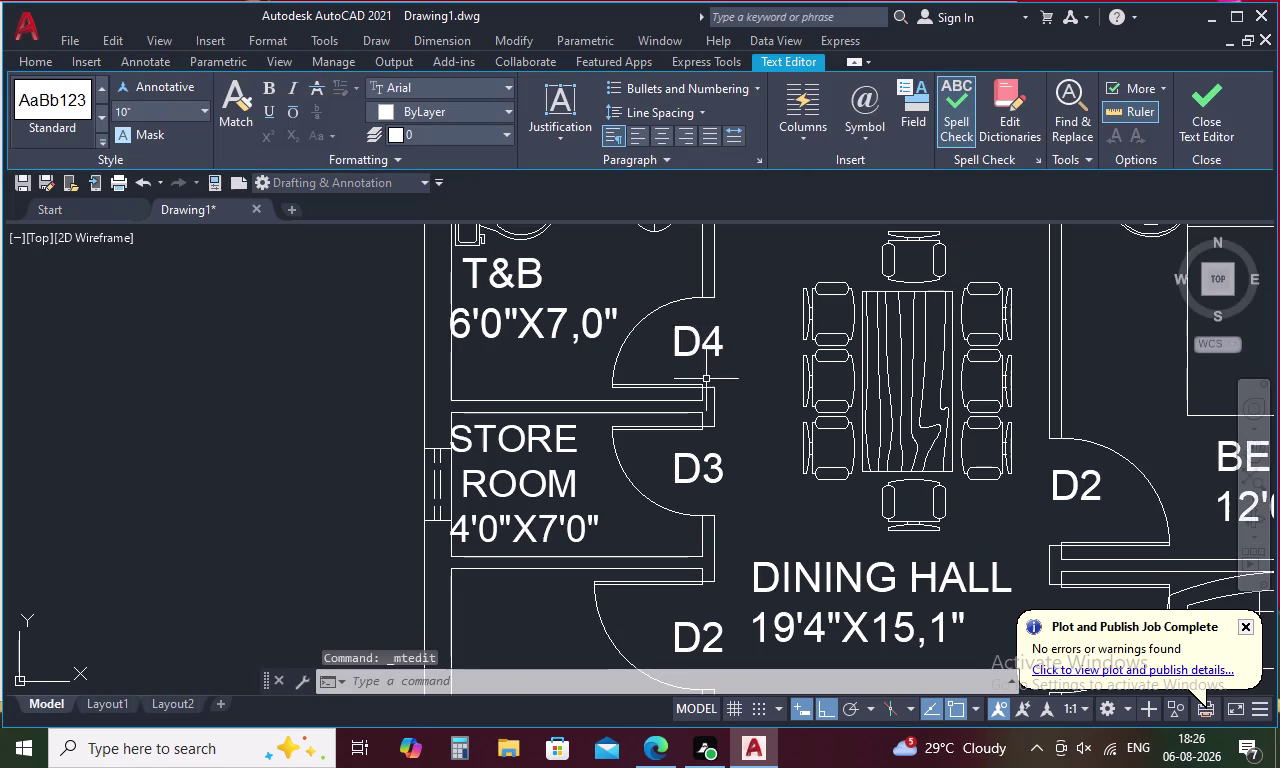
double_click(703, 463)
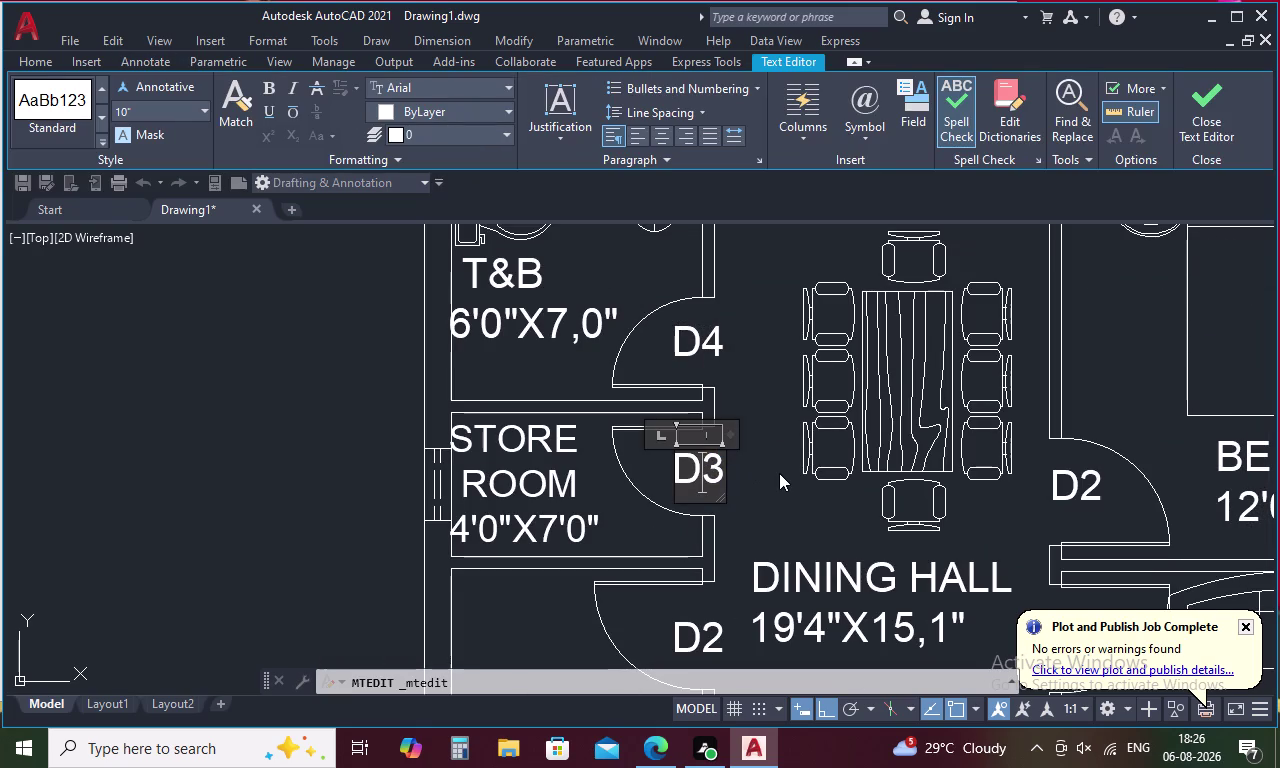
key(Right)
key(F12)
key(BackSpace)
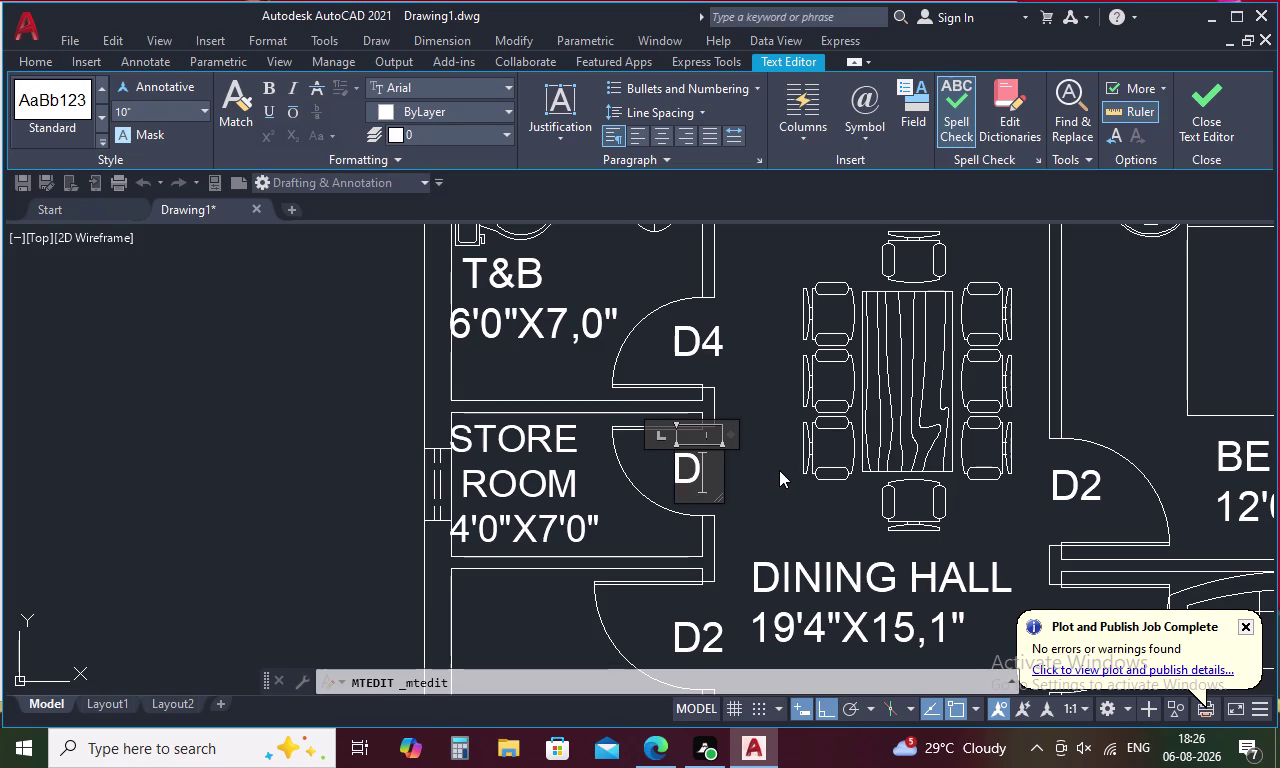
key(4)
click(340, 418)
scroll(down, 3)
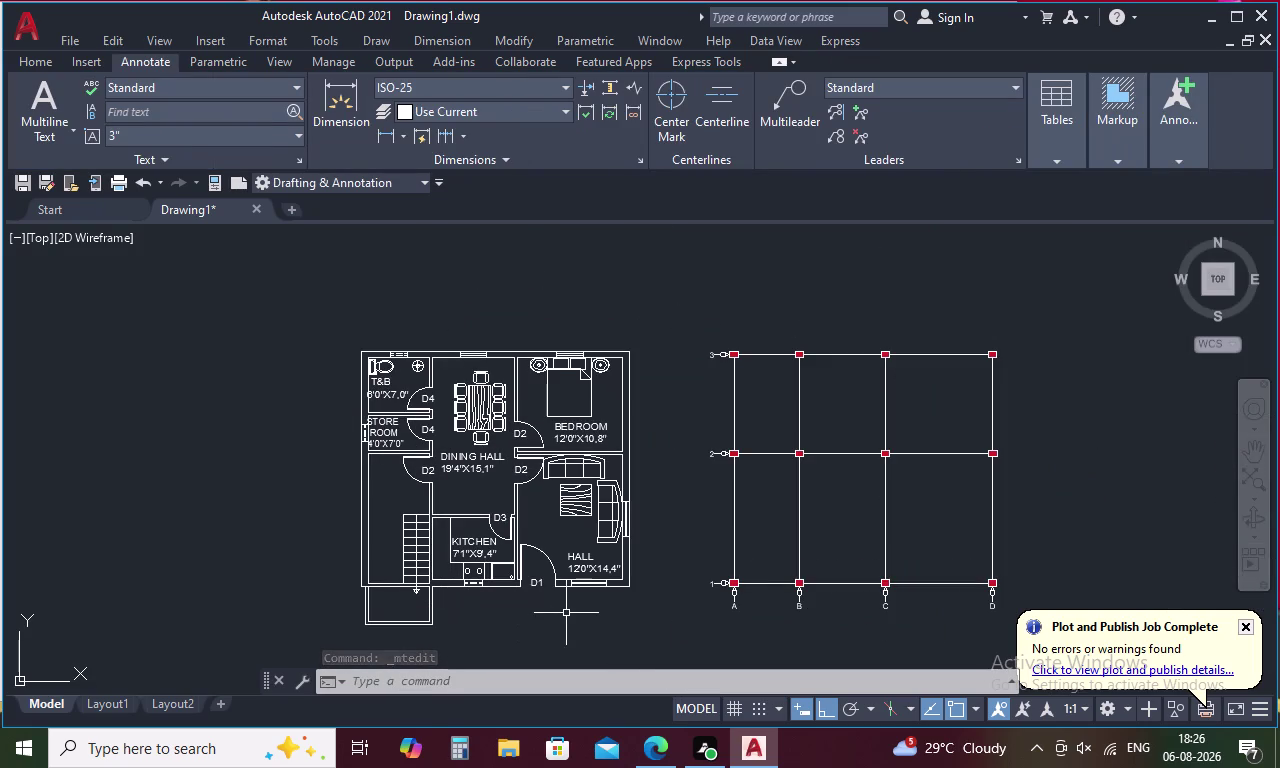
key(ctrl+v)
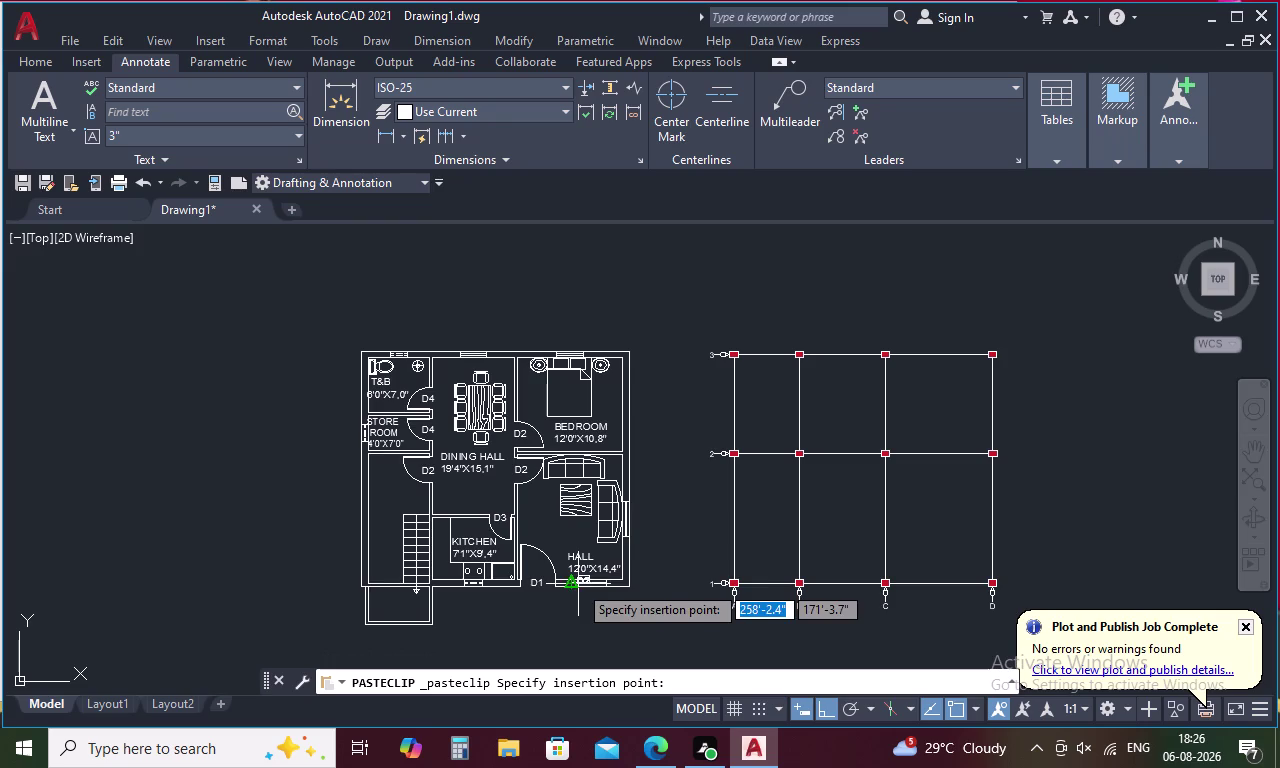
Paste D2 label copies below the hall and beside its right wall.
scroll(up, 3)
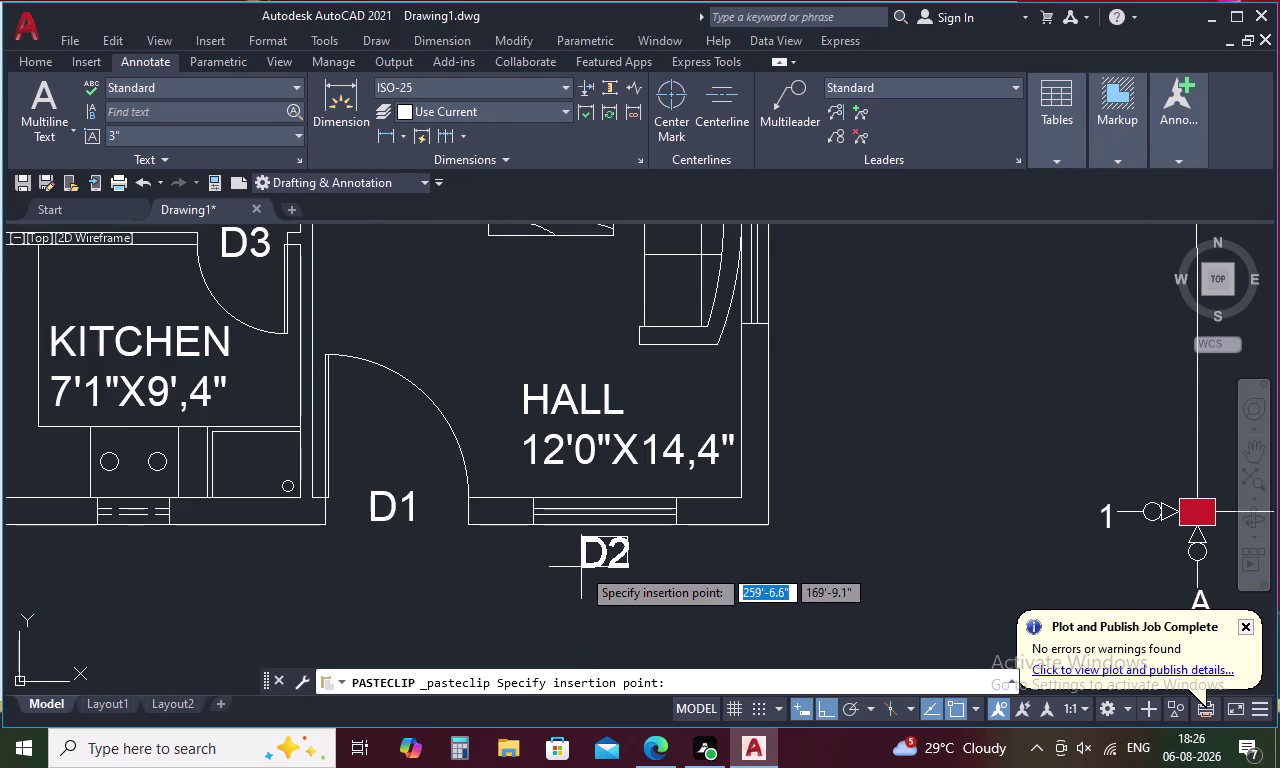
click(581, 566)
key(space)
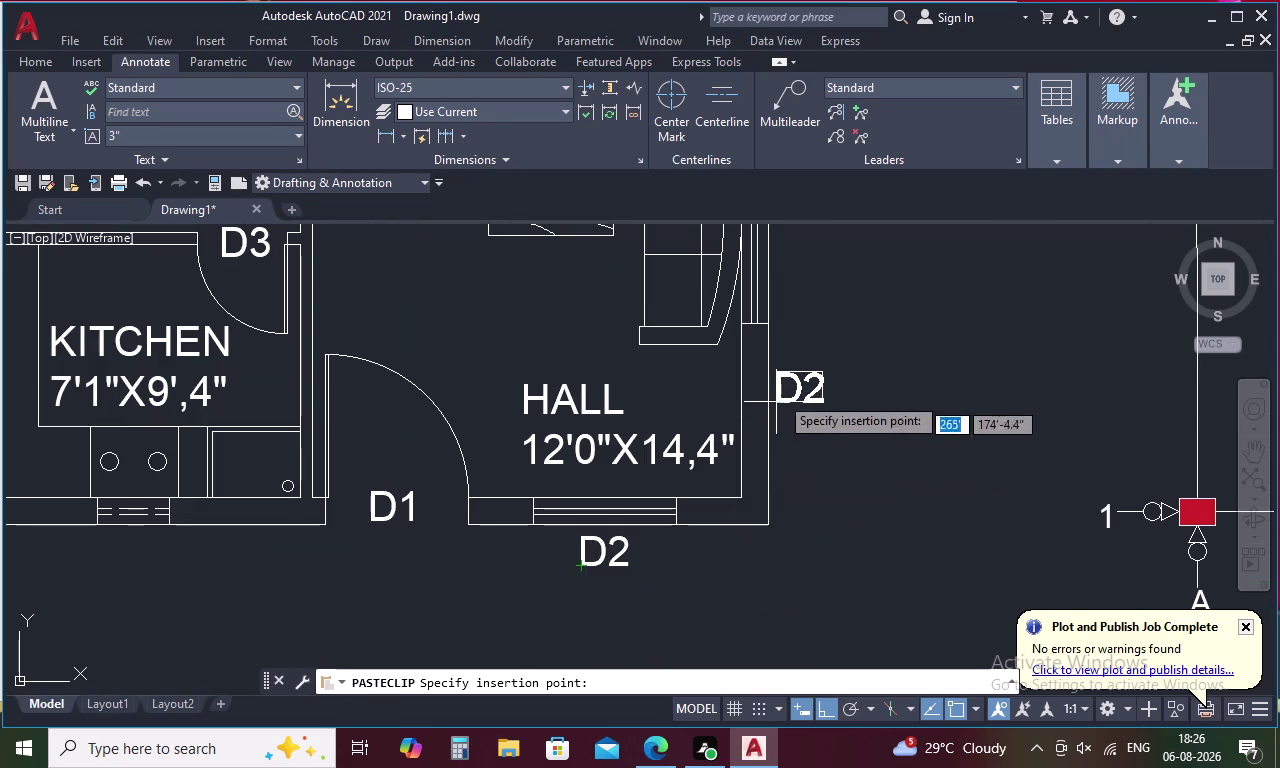
middle_drag(799, 289, 799, 497)
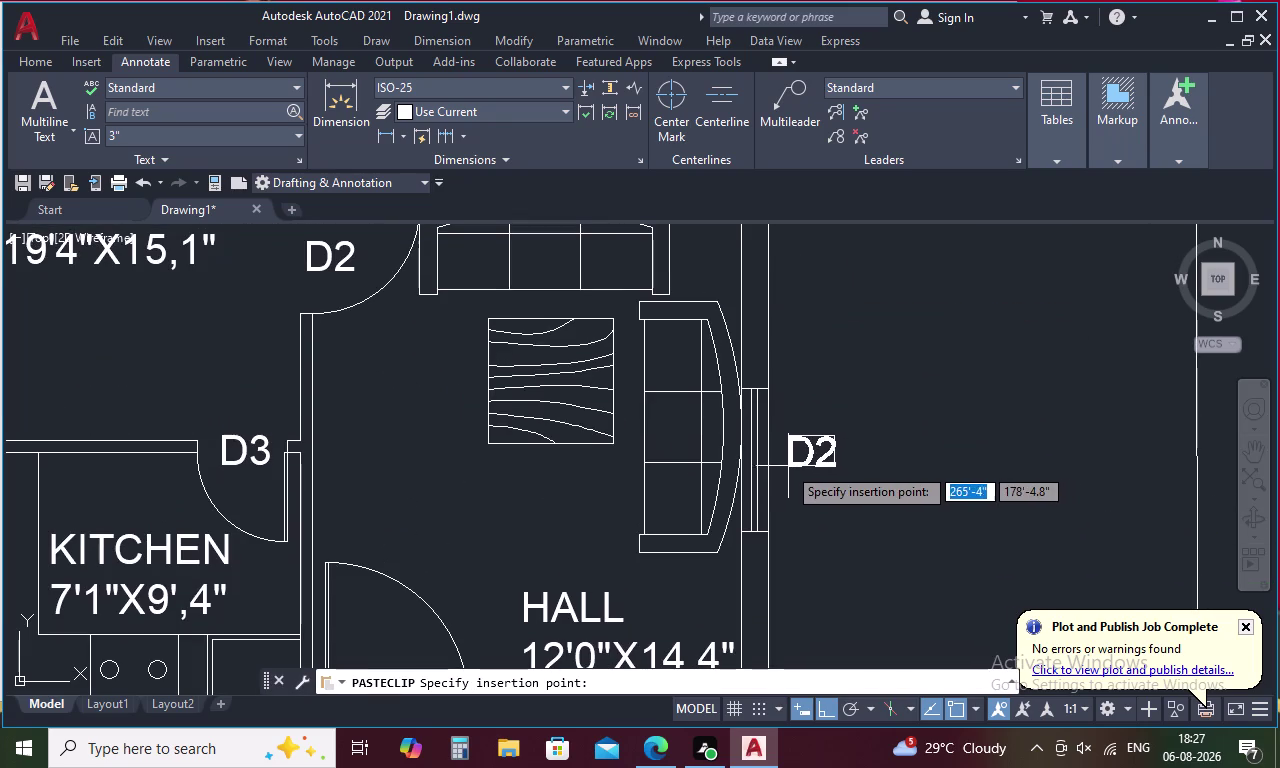
click(784, 466)
key(space)
scroll(down, 3)
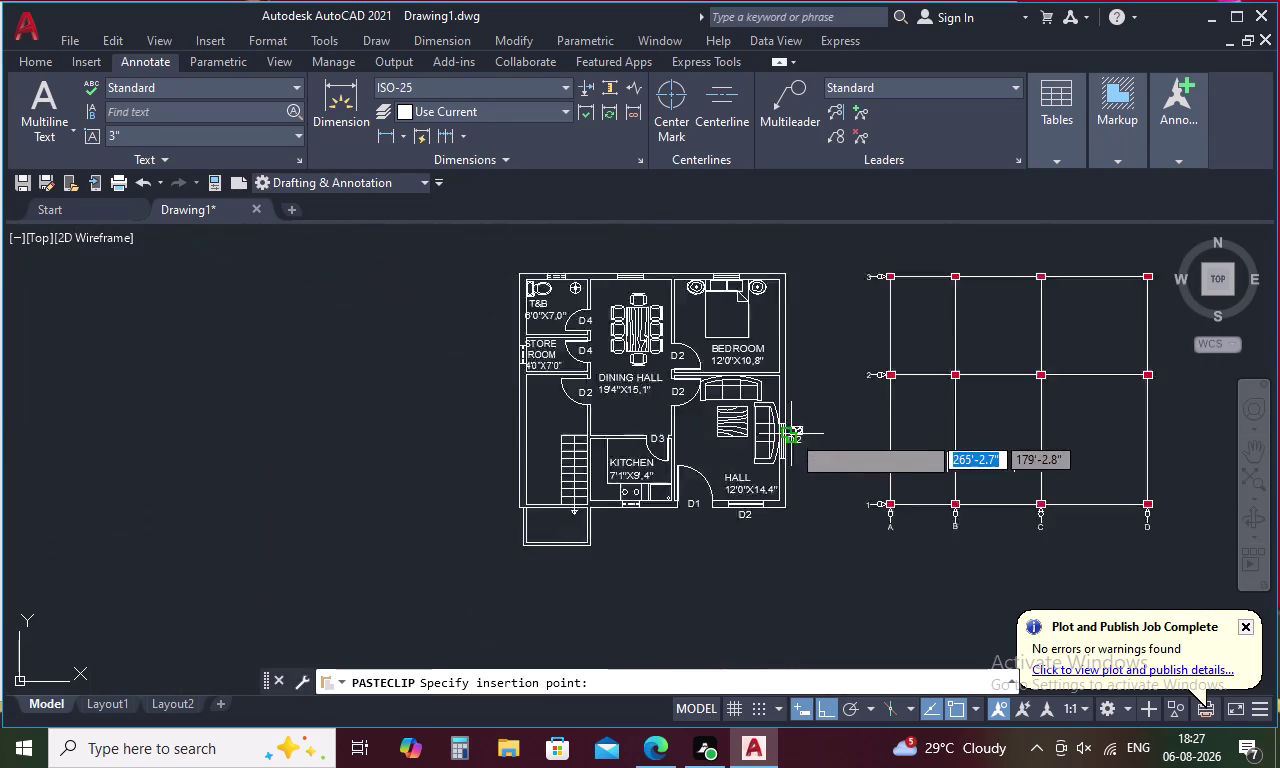
scroll(up, 3)
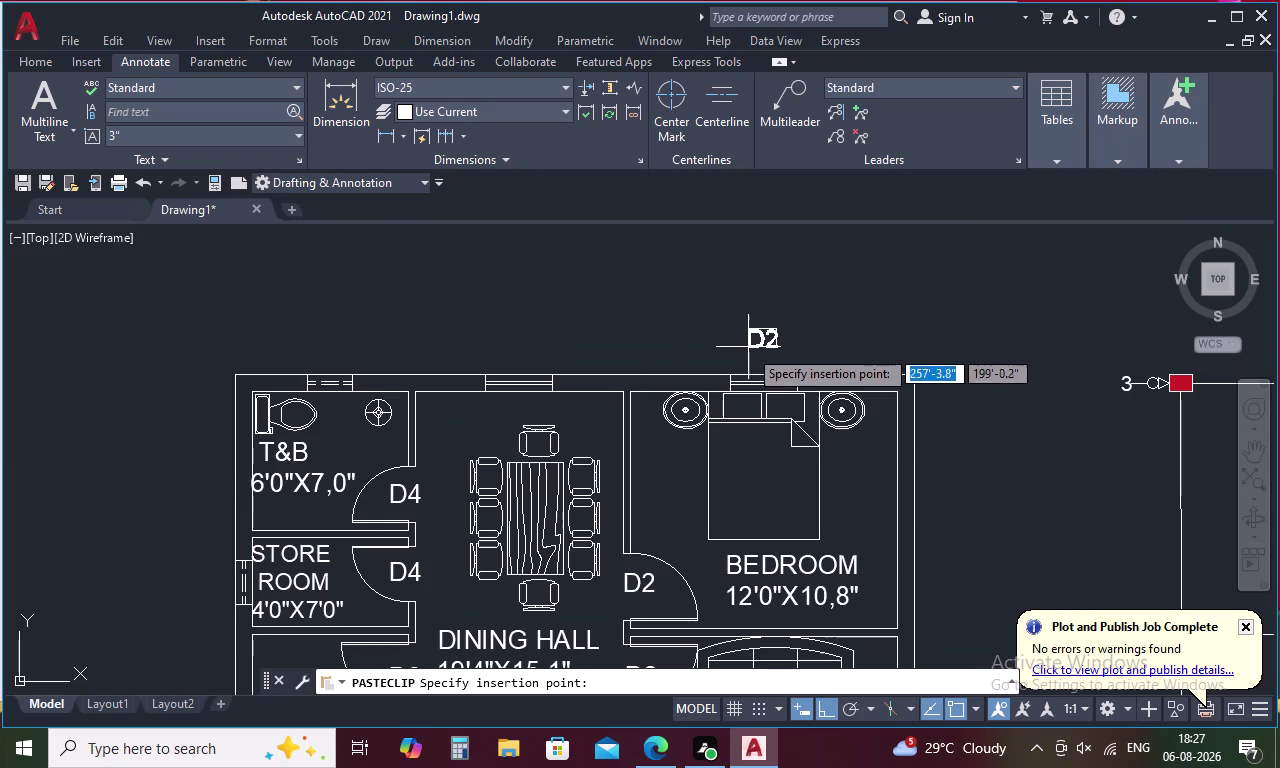
Paste D2 labels above the bedroom, dining hall and T&B, and left of the store room.
click(753, 368)
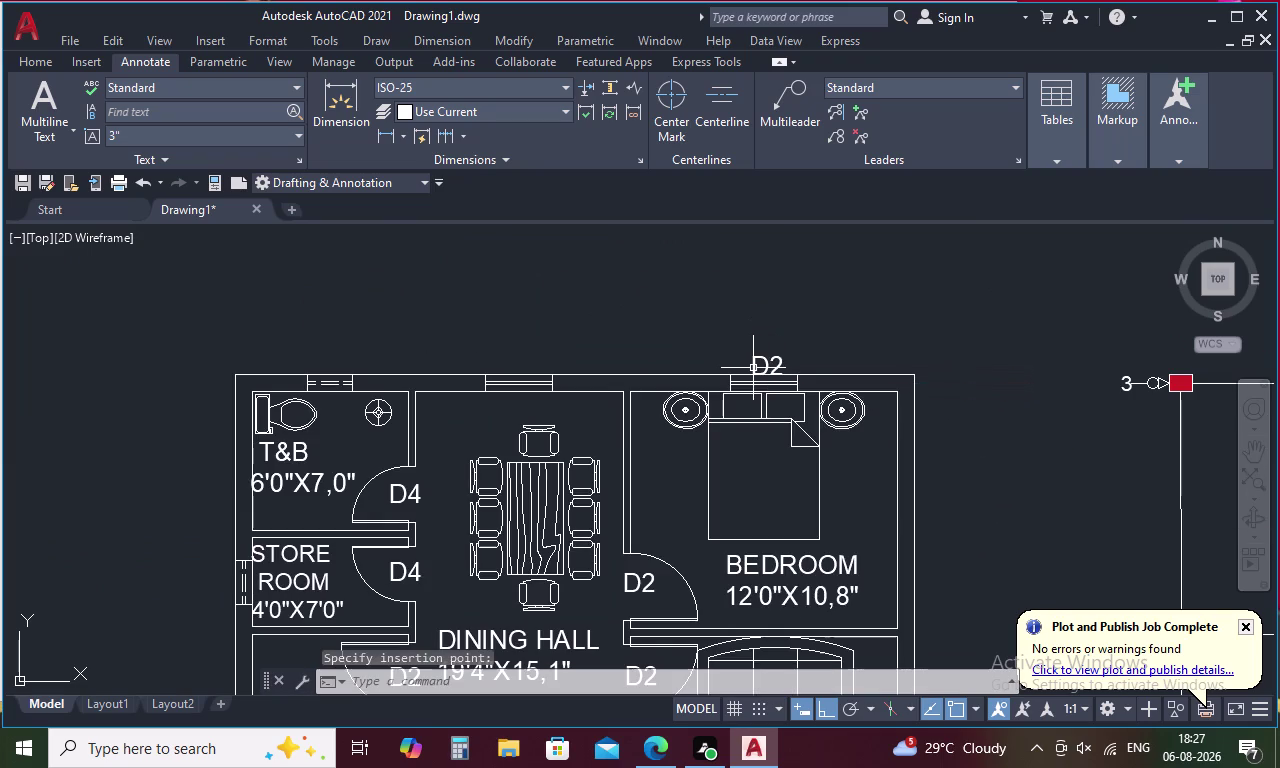
key(space)
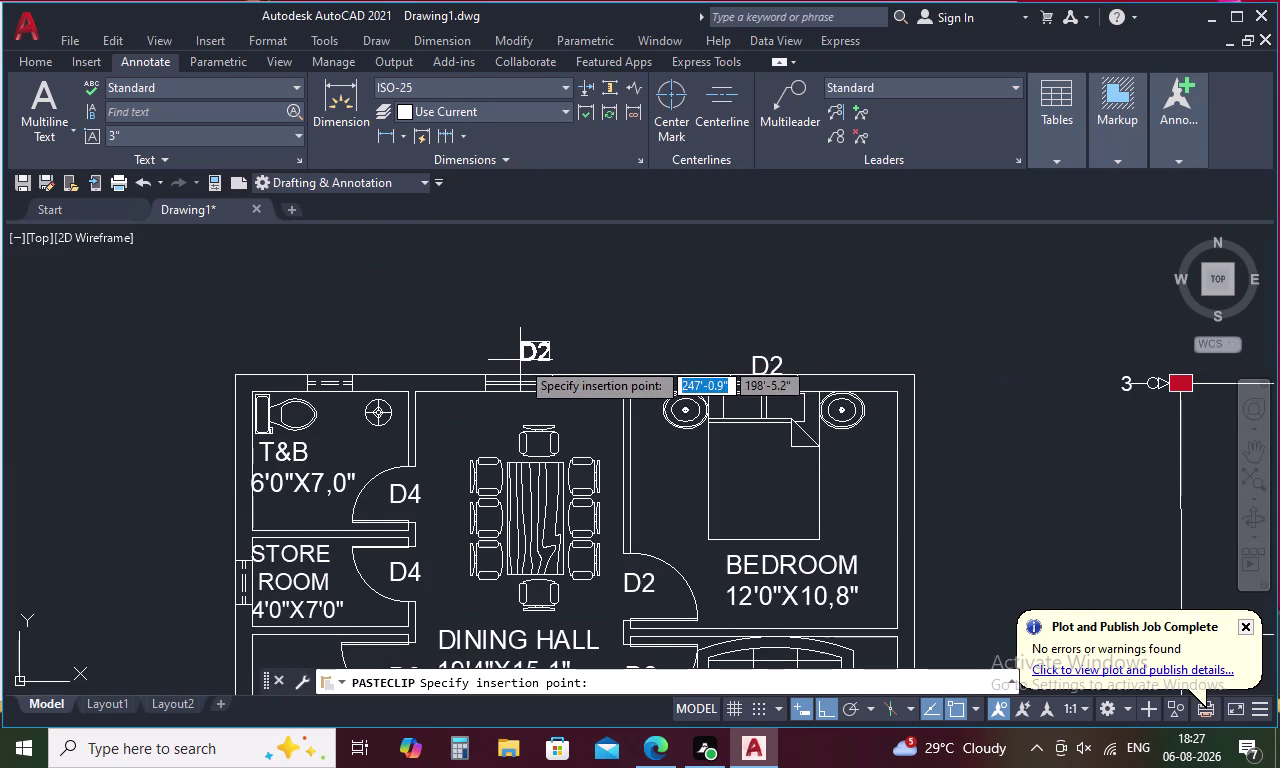
click(517, 367)
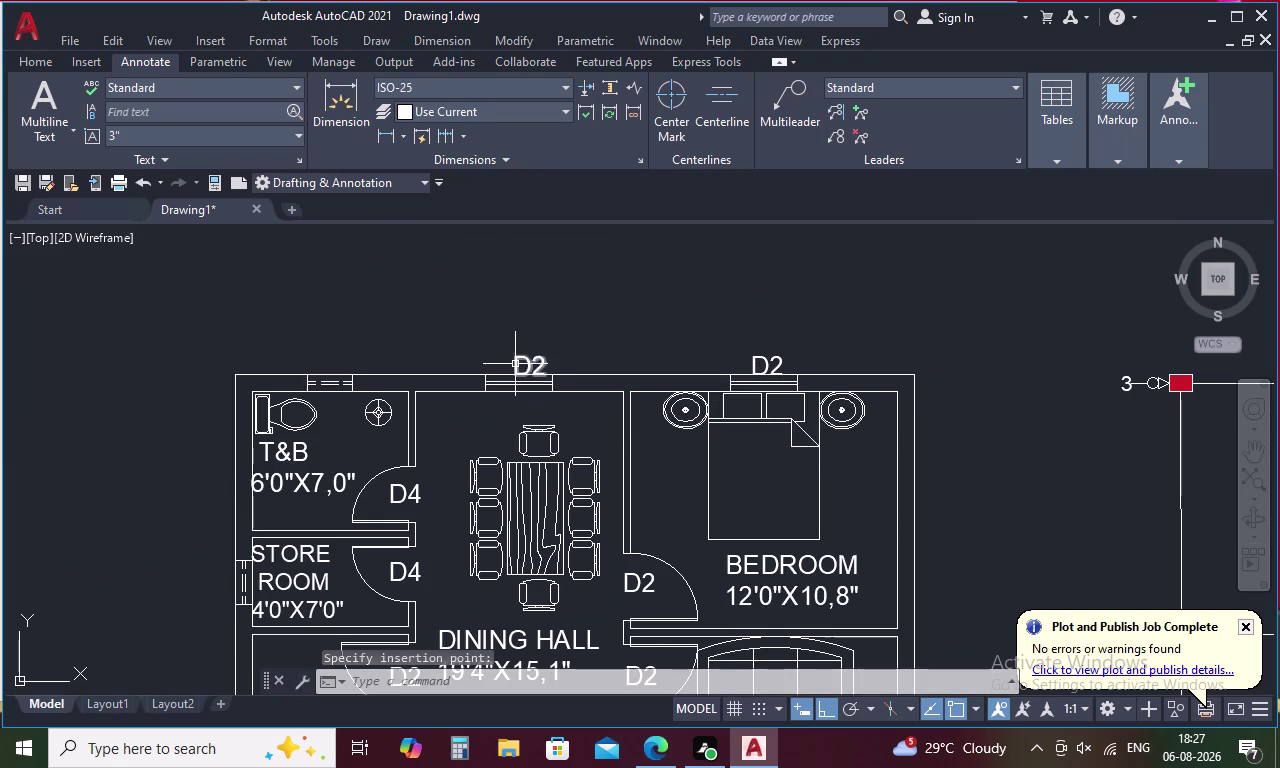
key(space)
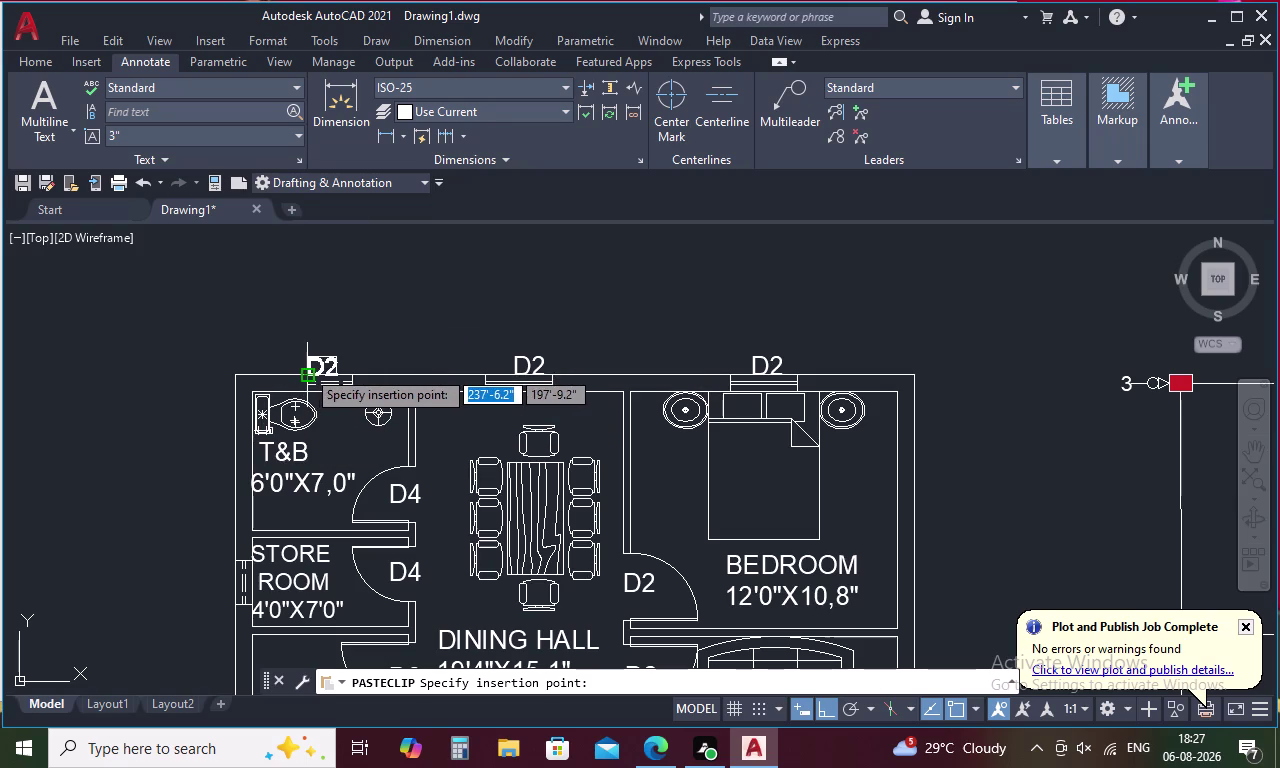
click(316, 366)
key(space)
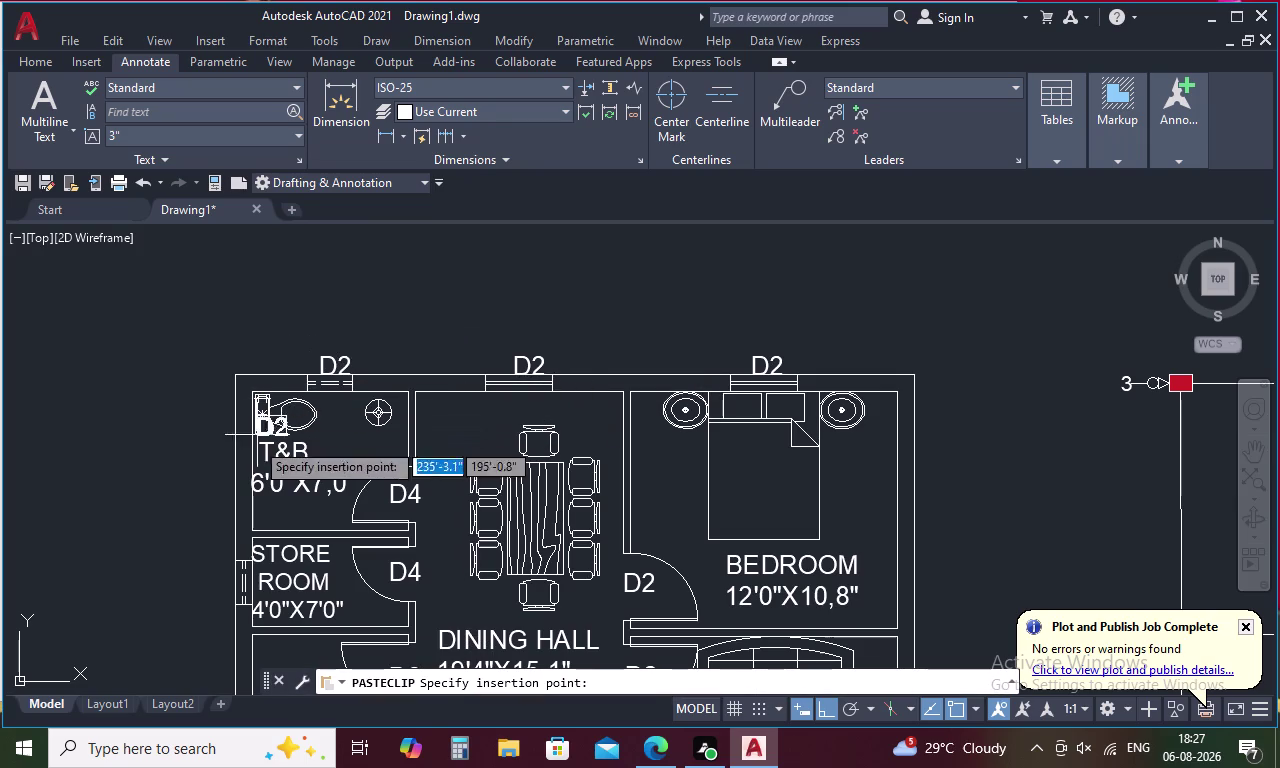
click(198, 593)
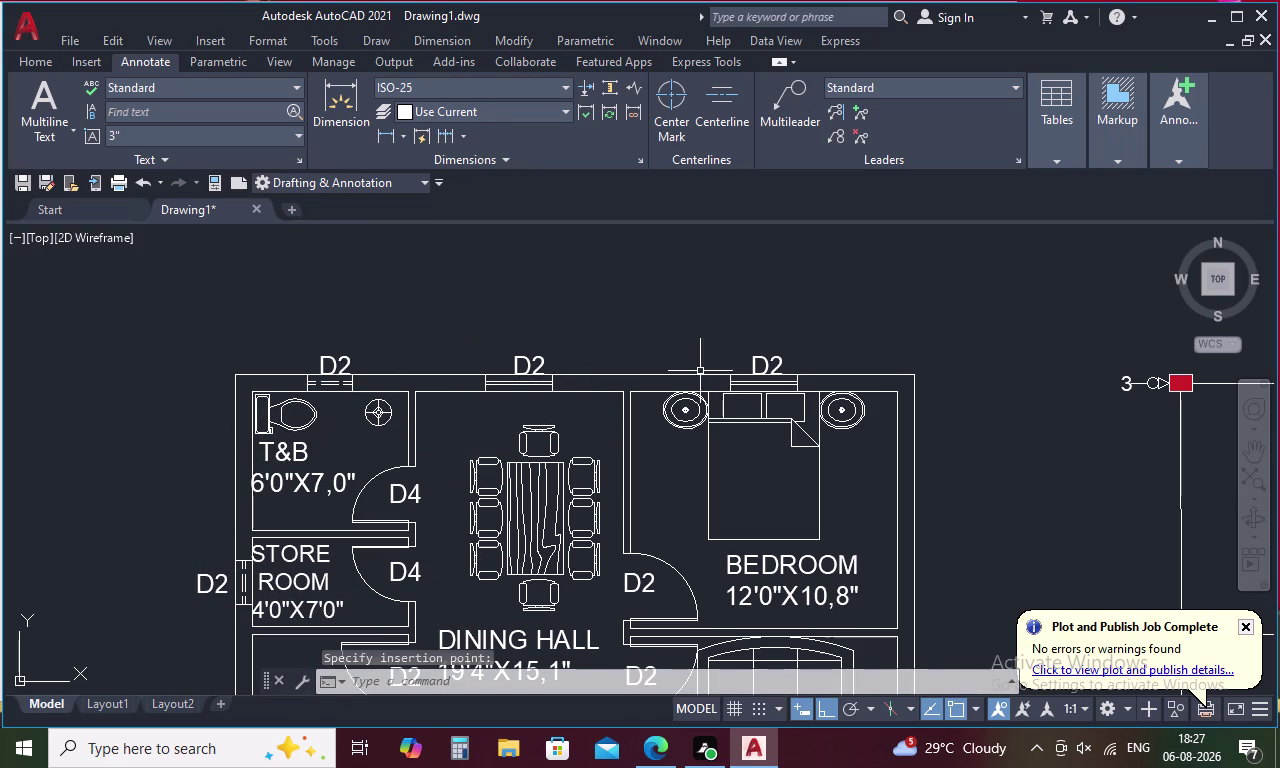
scroll(down, 3)
middle_drag(708, 417, 712, 299)
Change the label below the hall from D2 to W1.
double_click(749, 495)
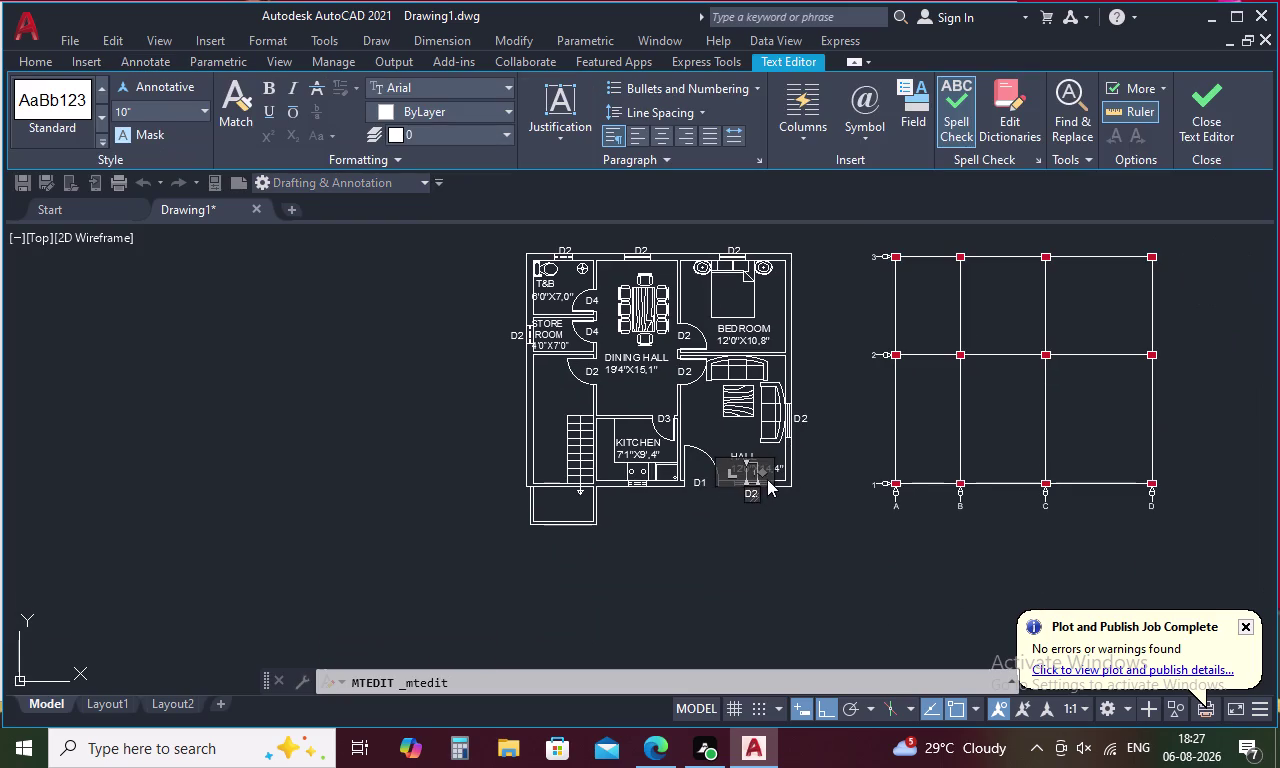
key(BackSpace)
key(w)
key(Right)
key(BackSpace)
key(1)
click(755, 526)
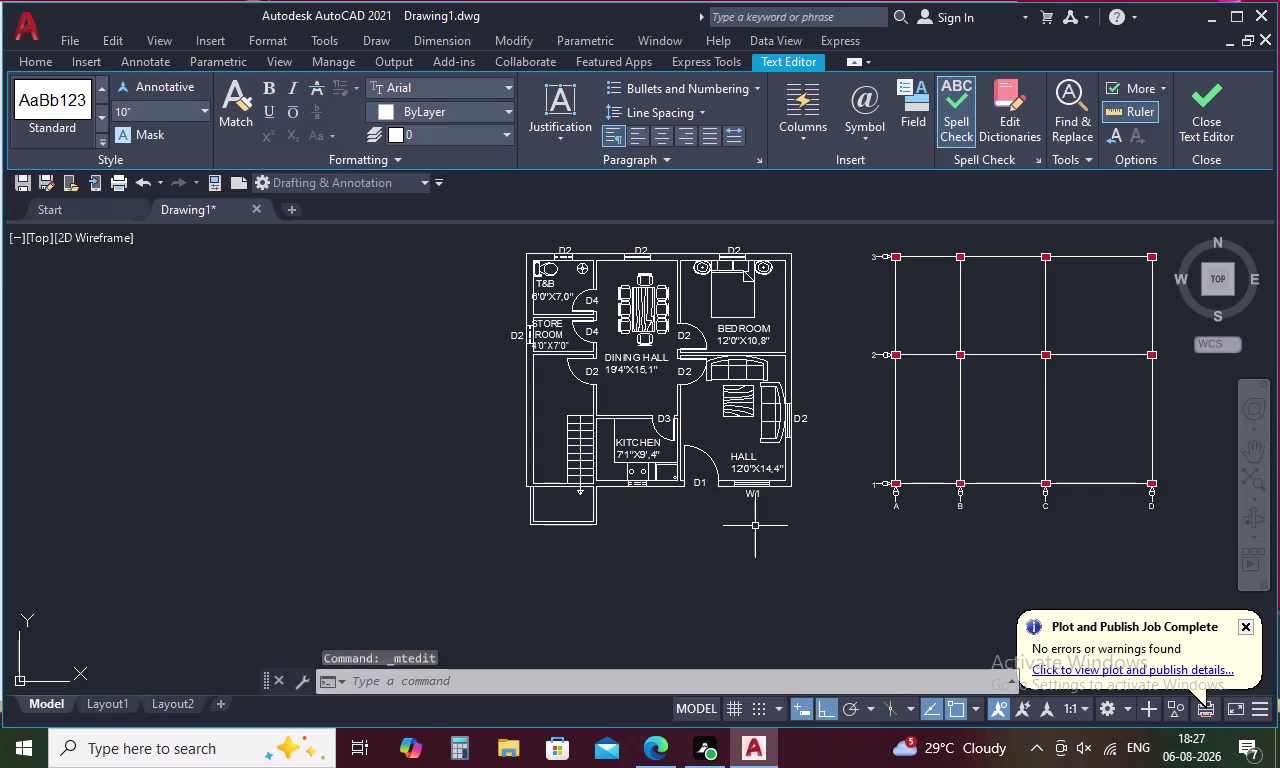
click(755, 526)
Change the label beside the hall's right wall to W1.
double_click(798, 420)
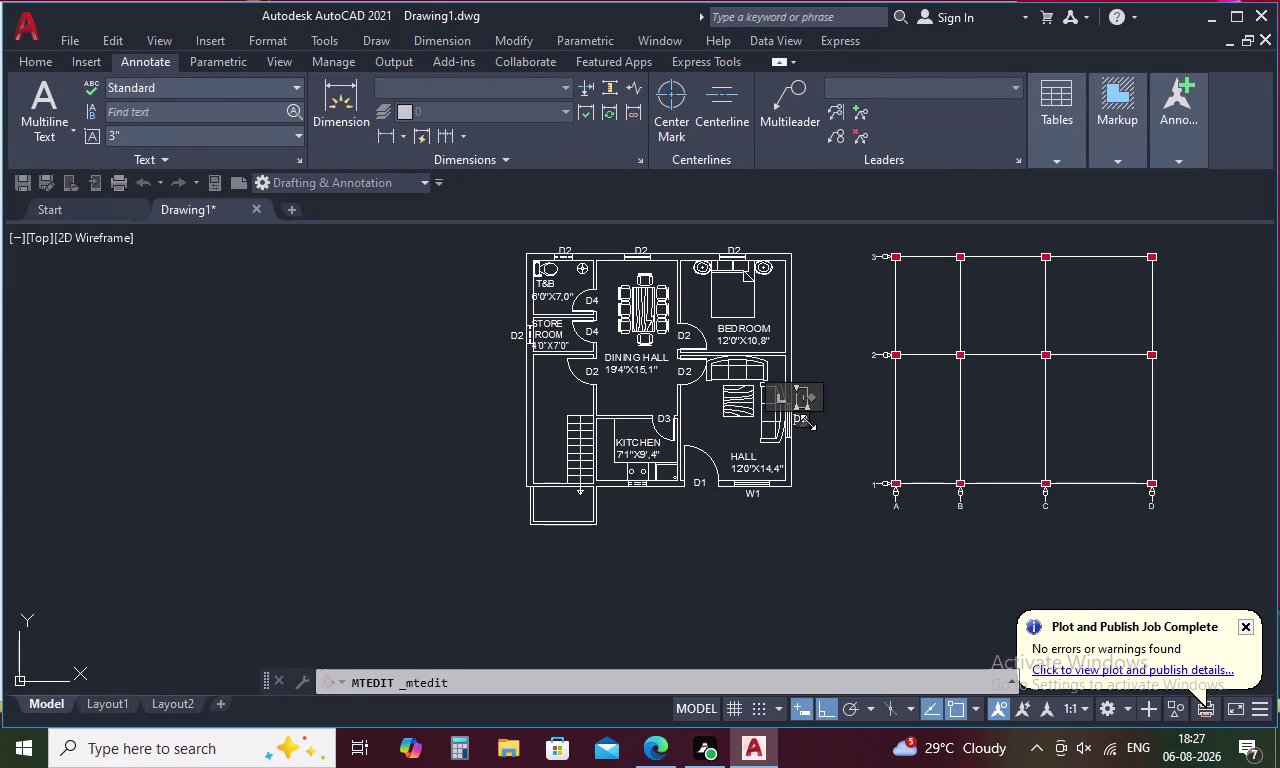
scroll(up, 3)
scroll(up, 3)
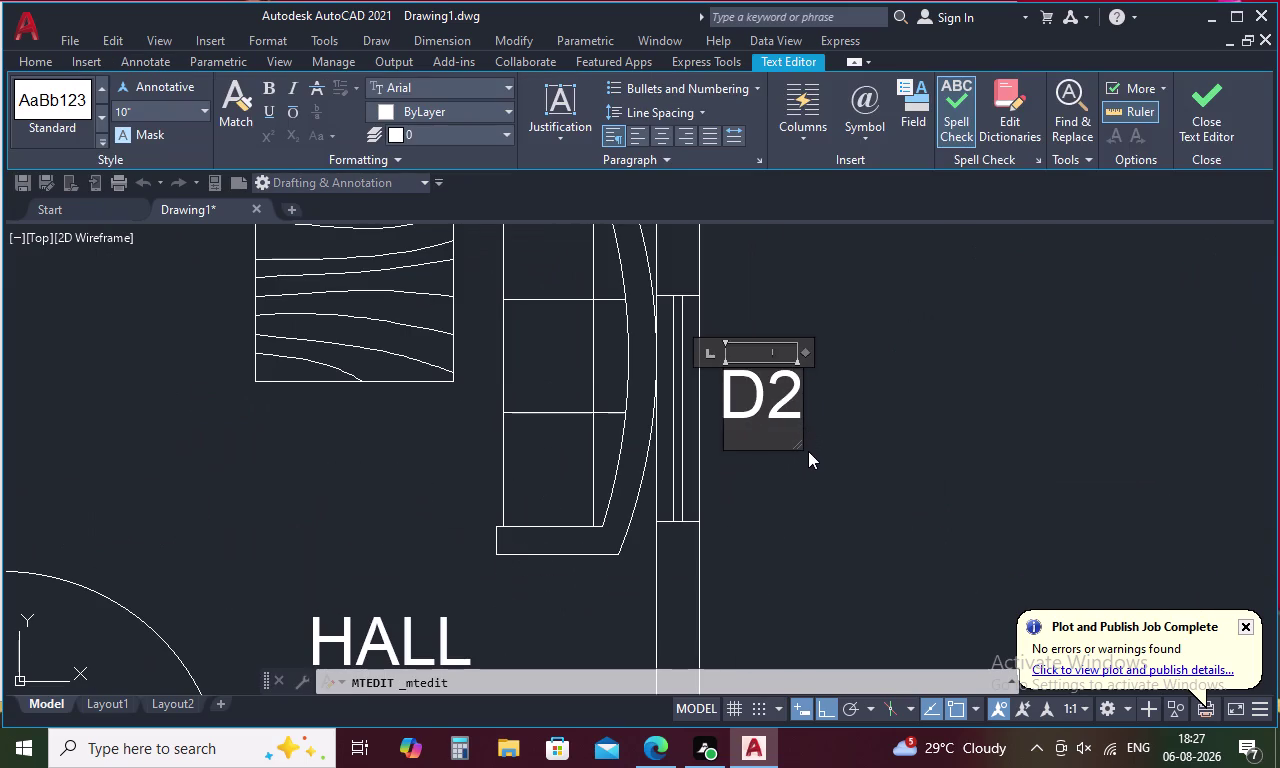
key(Right)
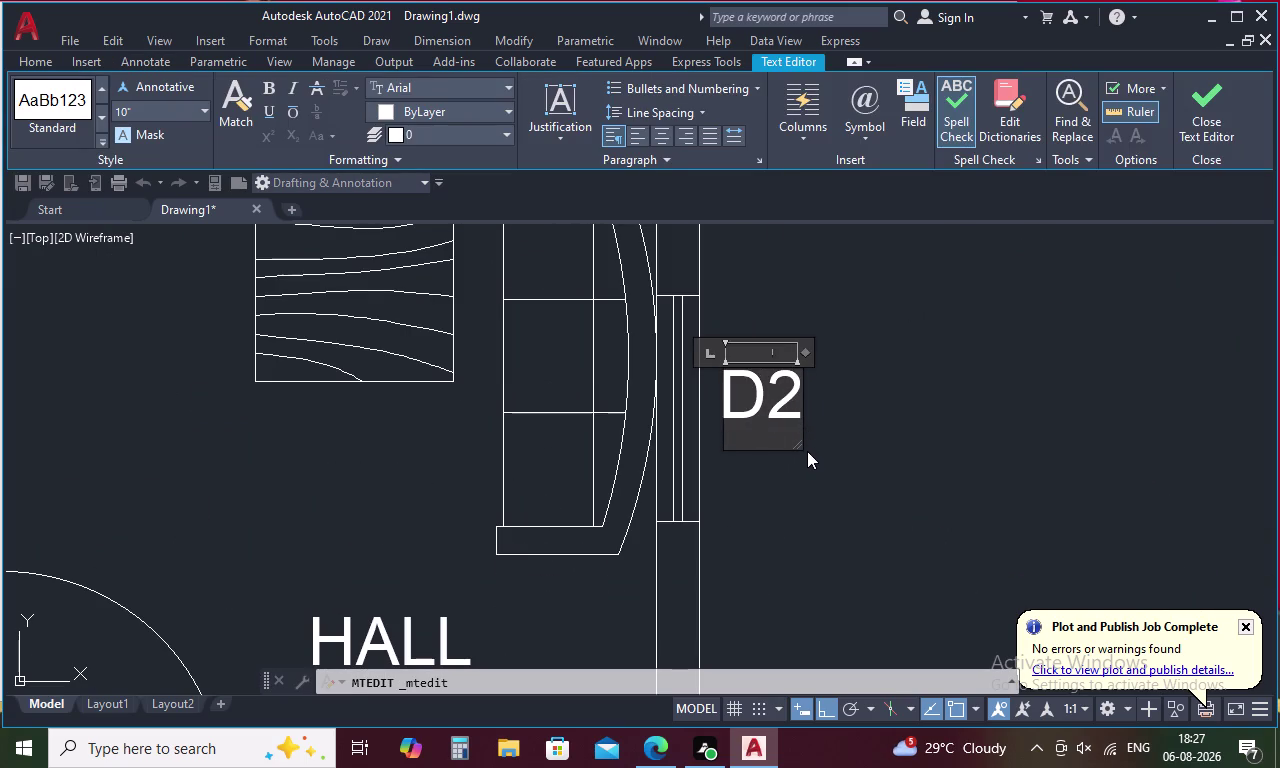
key(Right)
key(BackSpace)
key(BackSpace)
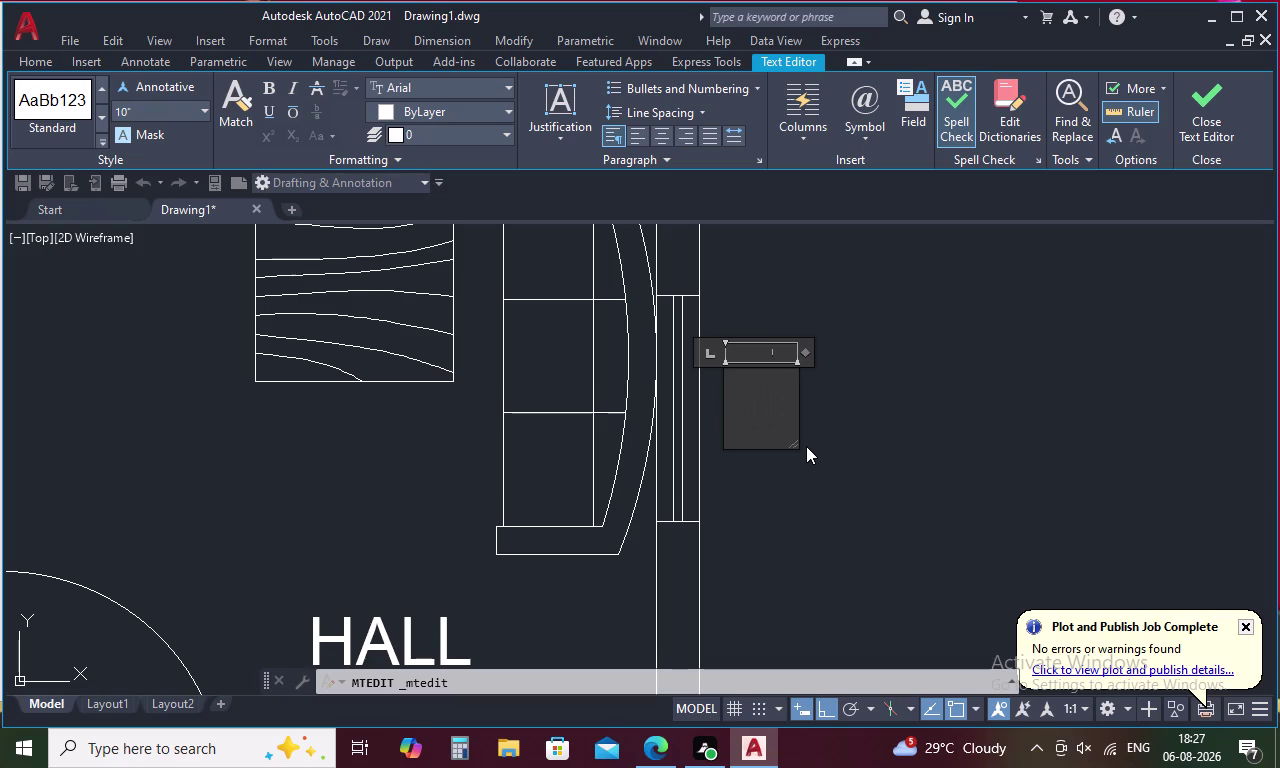
text(W1)
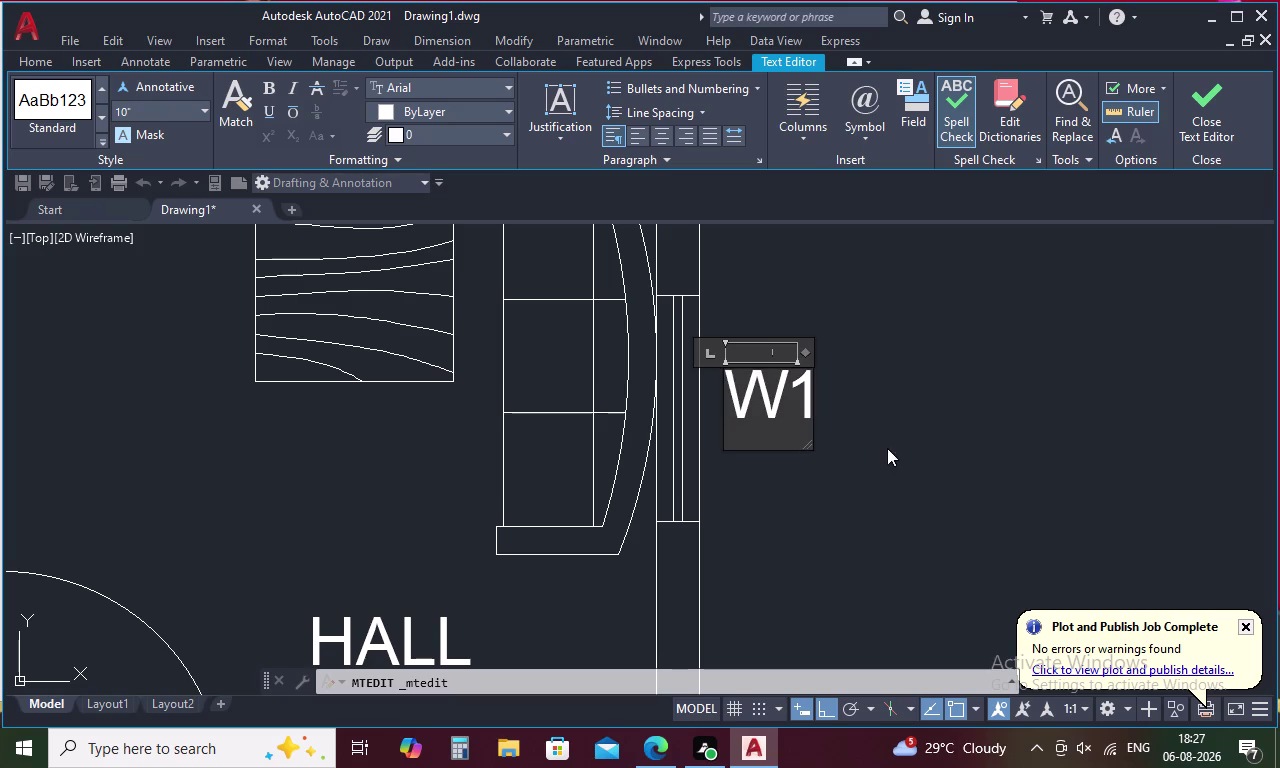
click(887, 448)
scroll(down, 3)
scroll(up, 3)
Relabel the bedroom and dining hall window tags as W2.
double_click(807, 321)
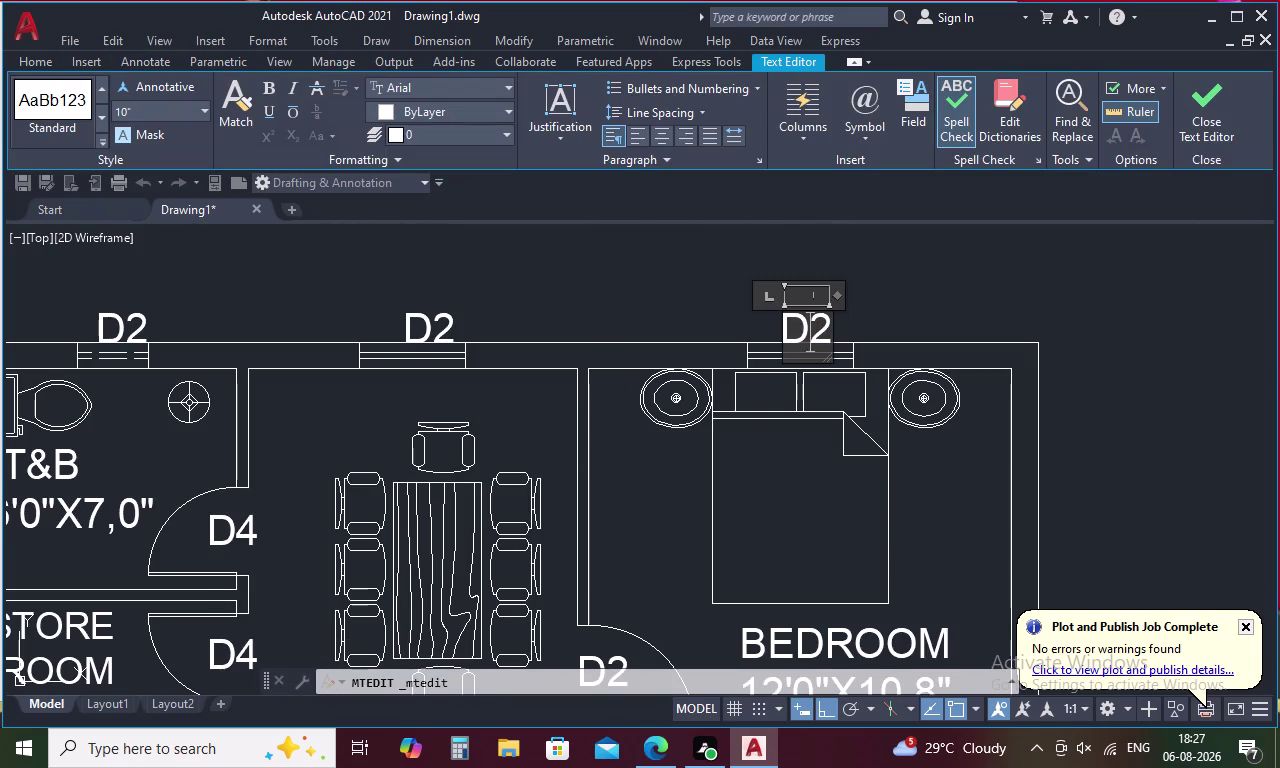
key(BackSpace)
key(w)
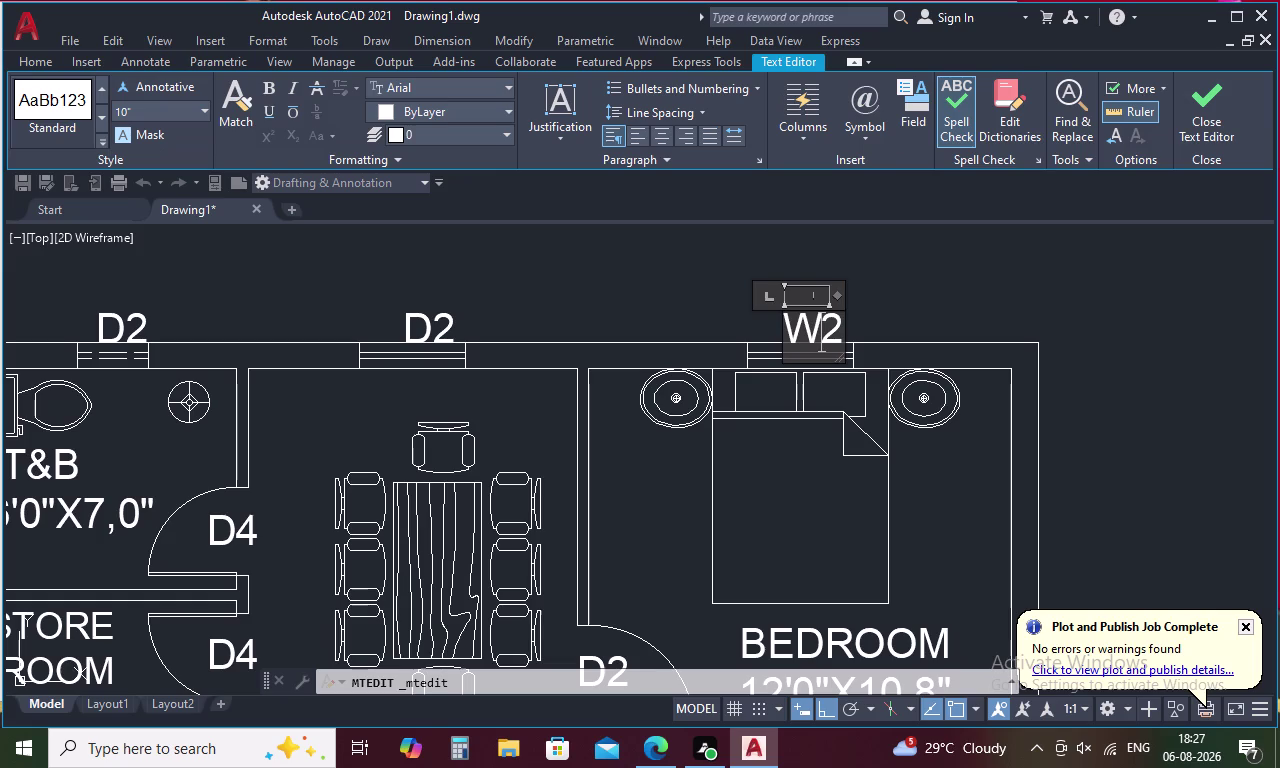
click(718, 286)
double_click(445, 318)
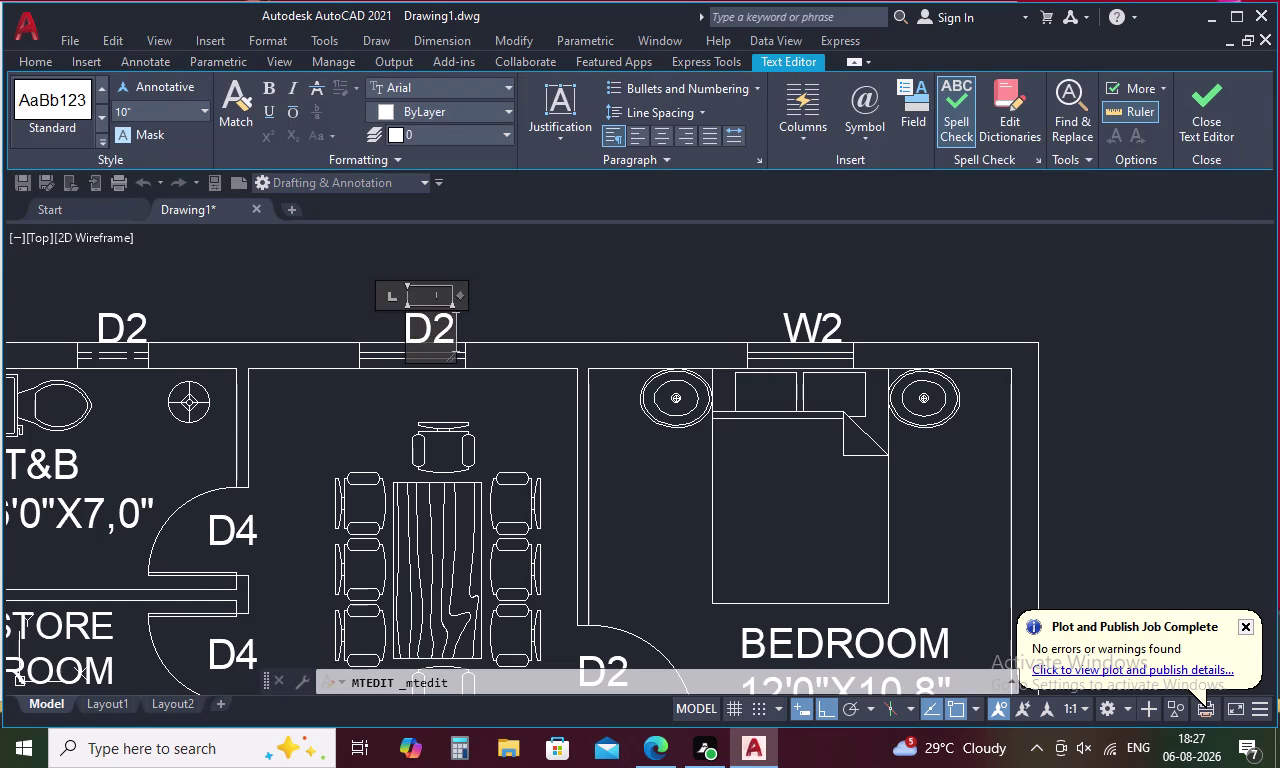
click(429, 324)
key(BackSpace)
key(w)
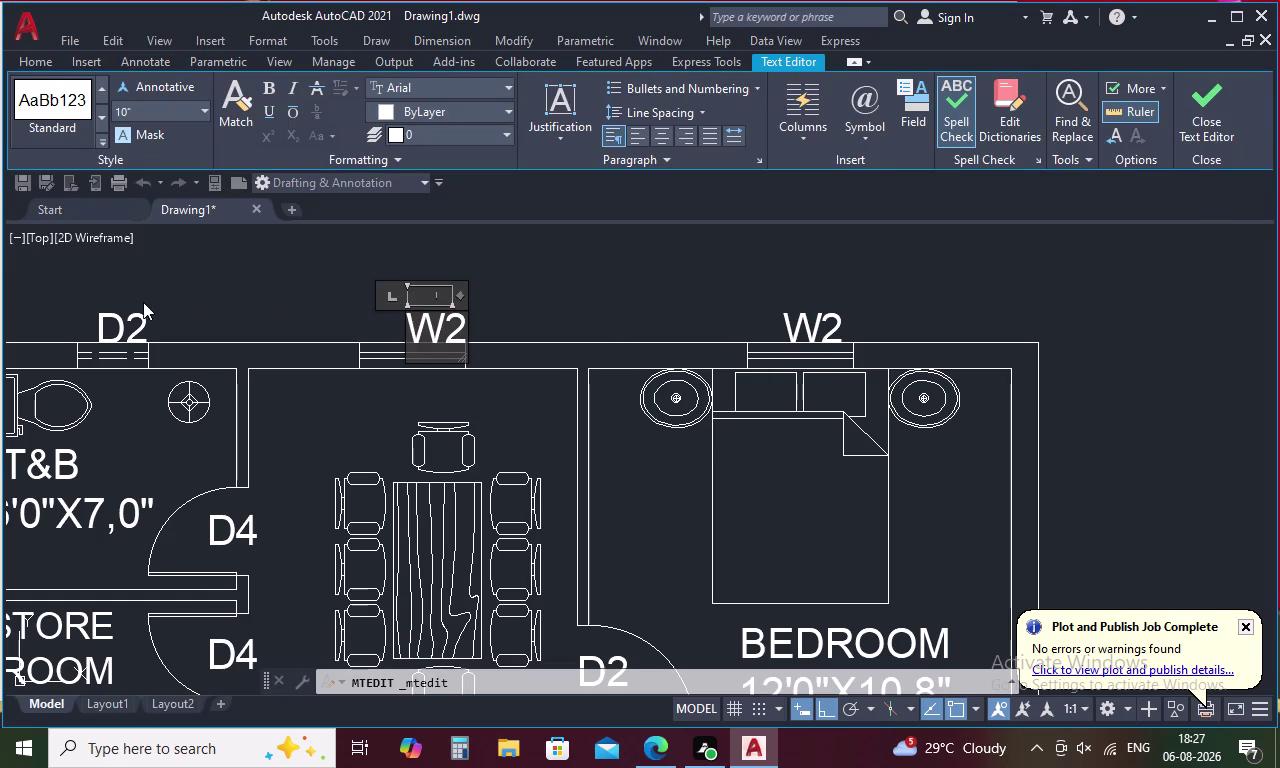
double_click(131, 315)
Change the label above the T&B to V1.
middle_drag(179, 301, 428, 328)
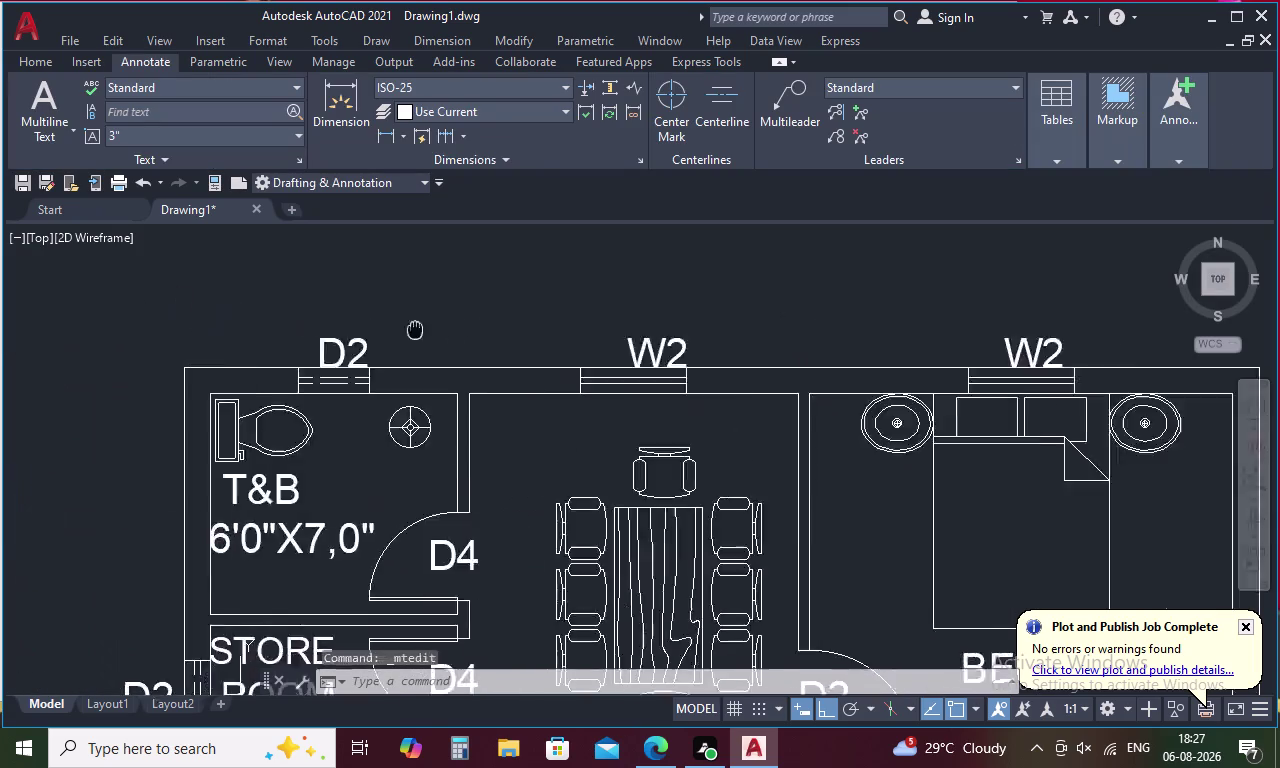
middle_drag(428, 328, 634, 330)
double_click(574, 352)
click(574, 353)
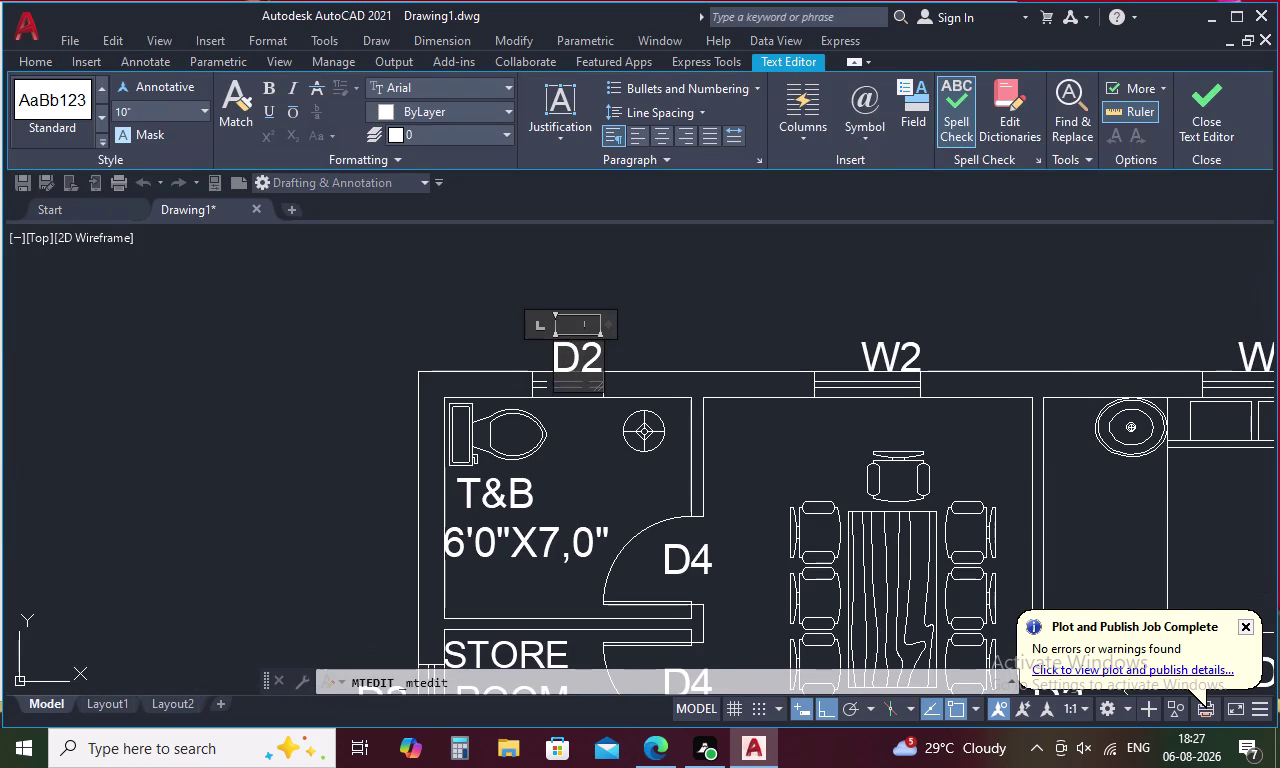
key(Right)
key(BackSpace)
key(BackSpace)
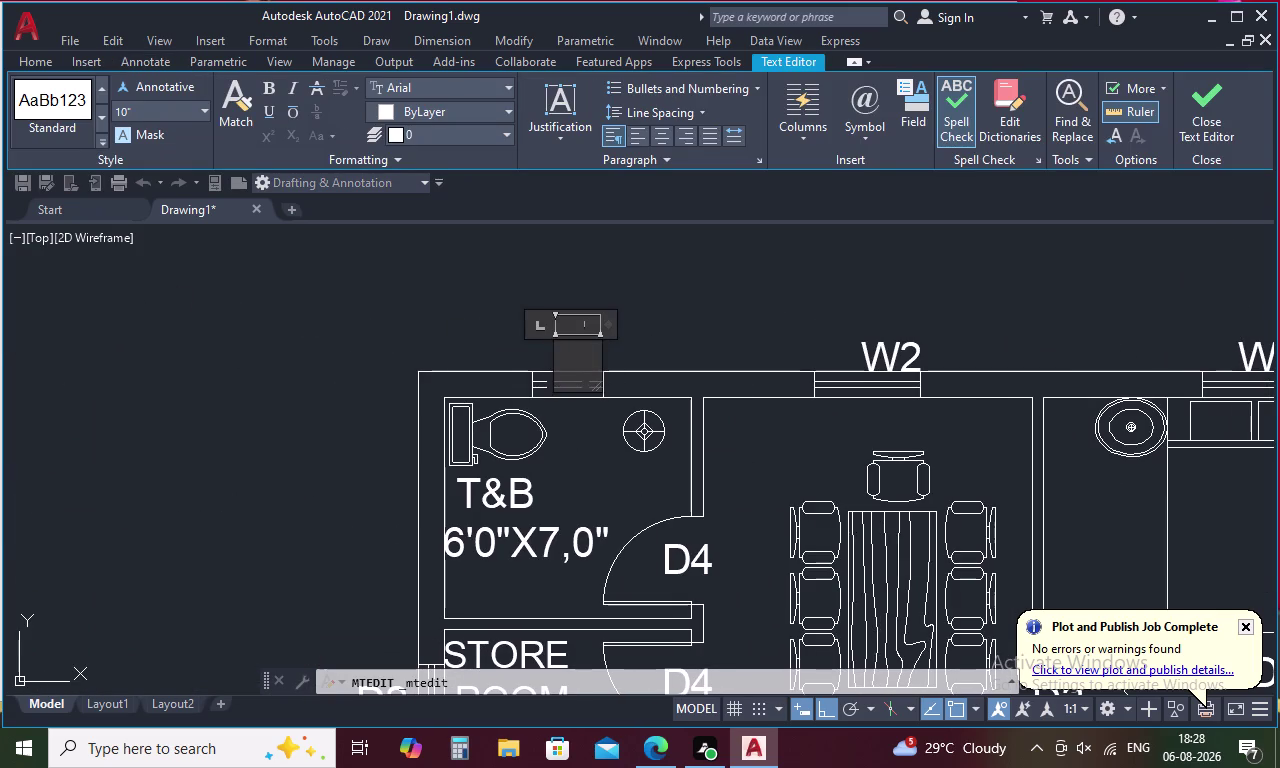
text(V1)
click(404, 327)
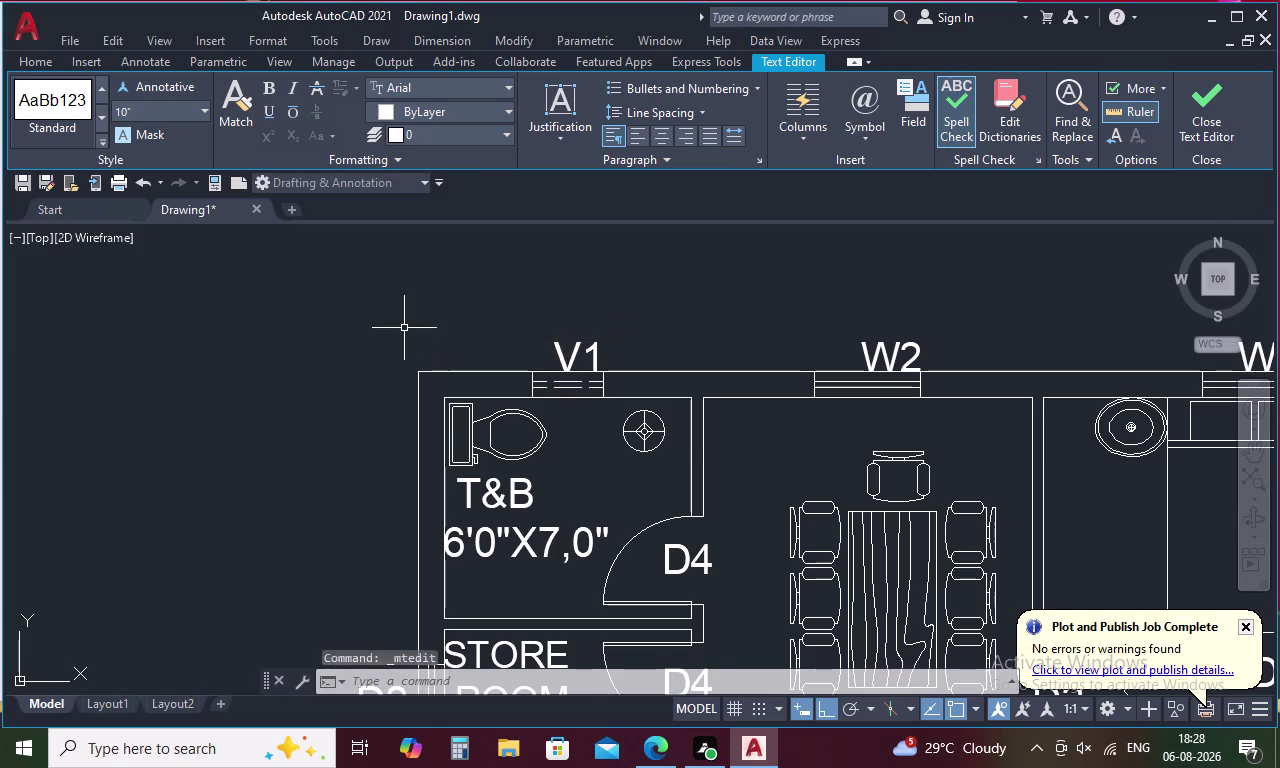
scroll(down, 3)
Change the label beside the store room to V1.
middle_drag(386, 392, 454, 249)
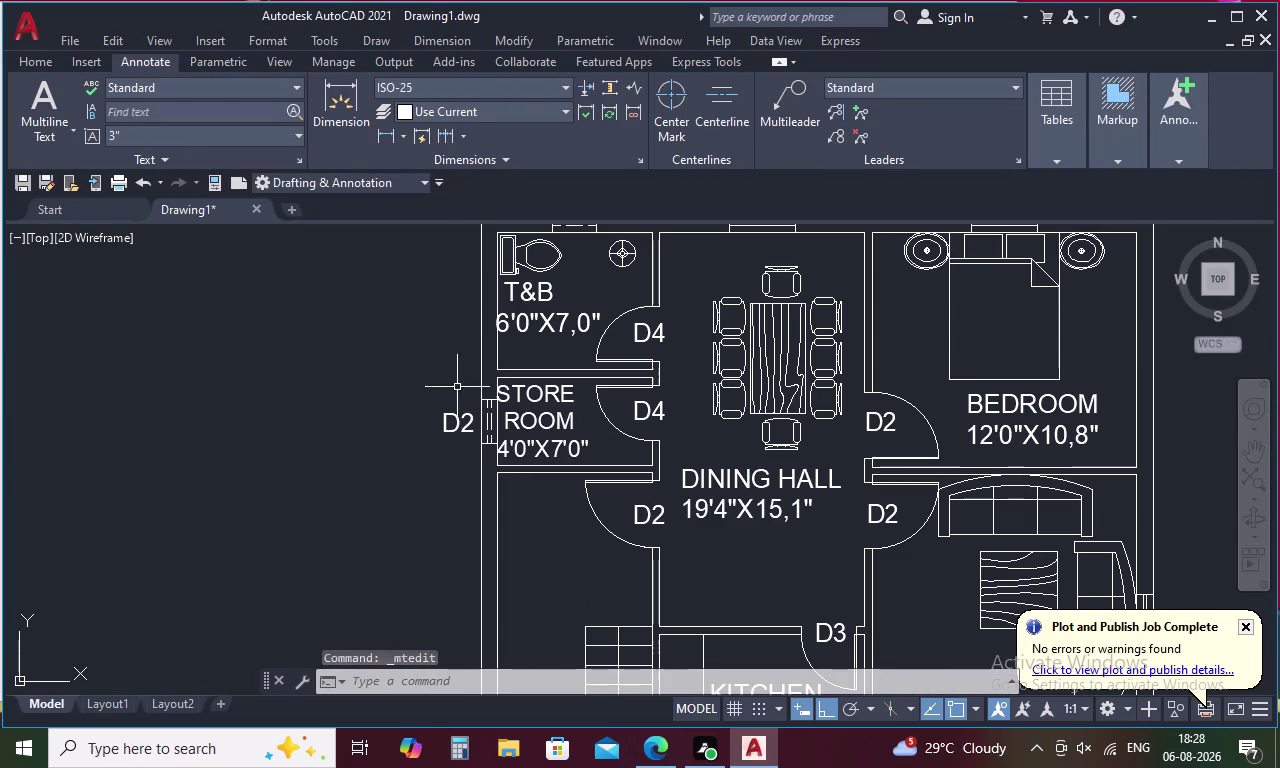
double_click(457, 419)
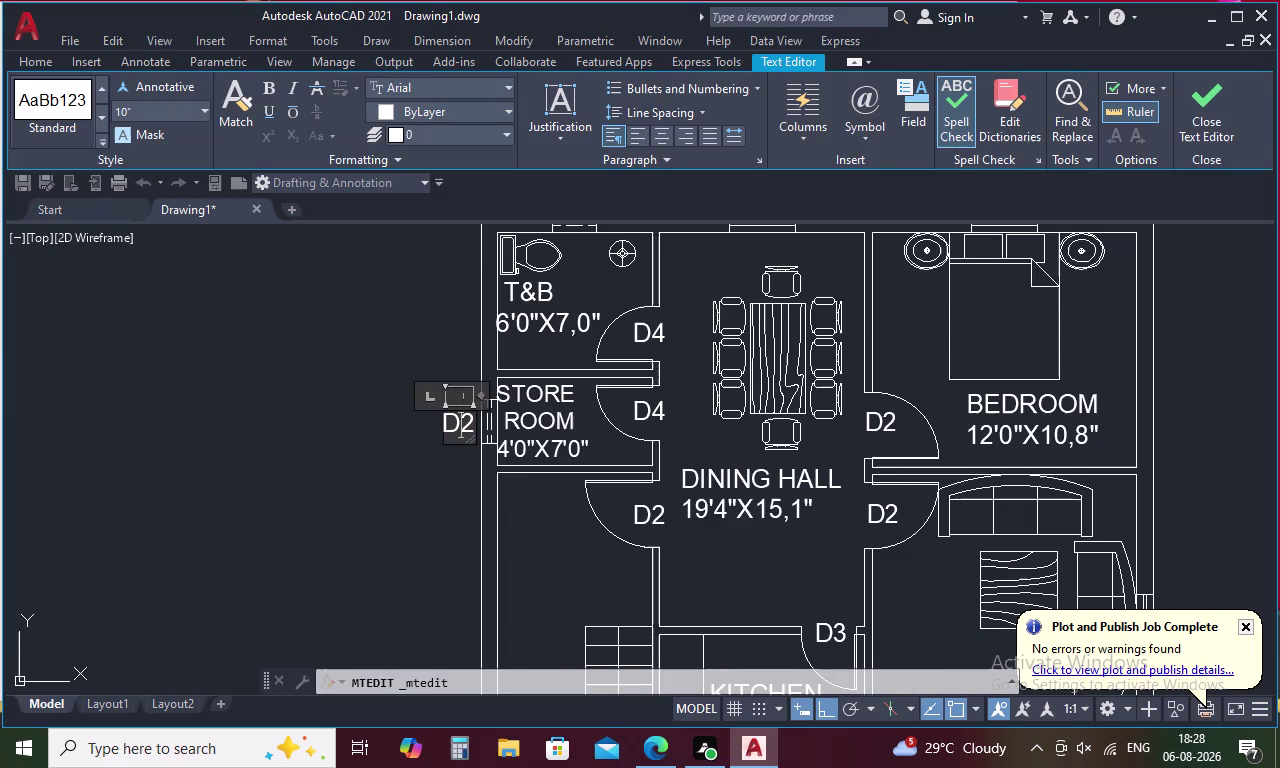
key(Right)
key(BackSpace)
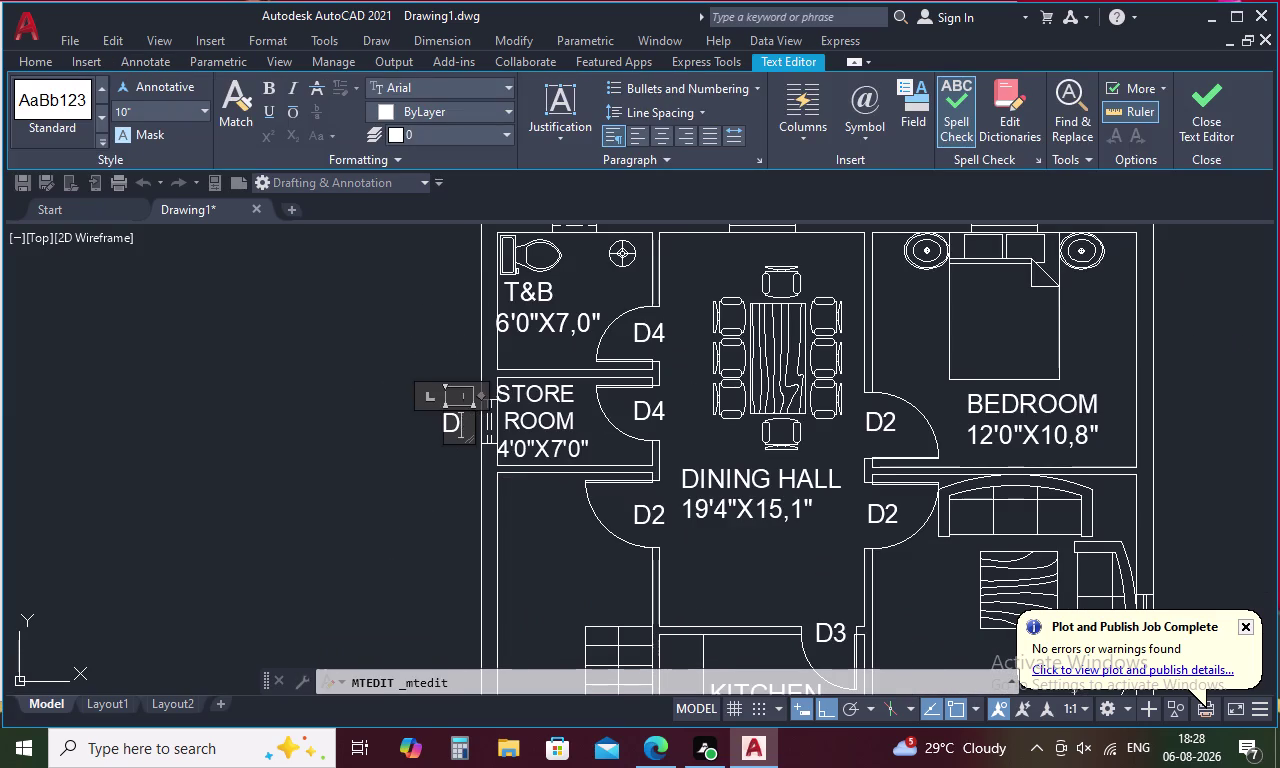
key(BackSpace)
text(V1)
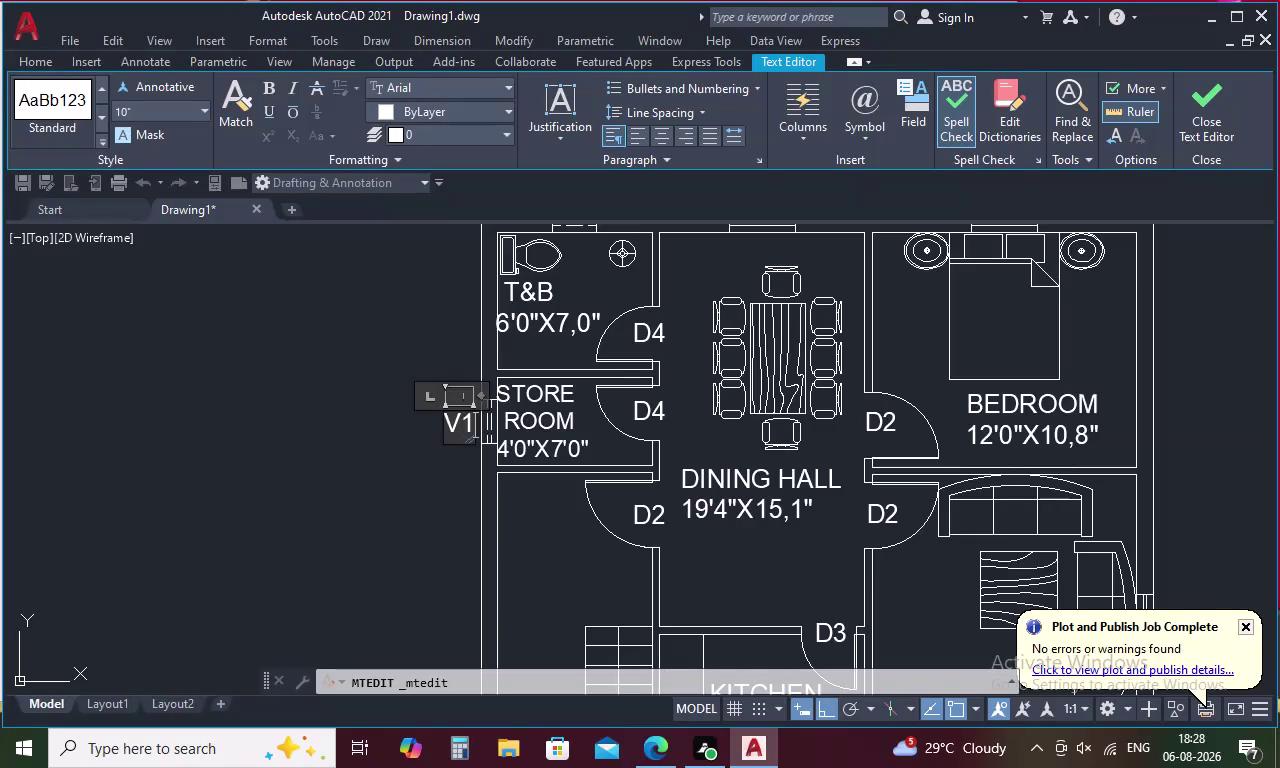
click(416, 441)
scroll(down, 3)
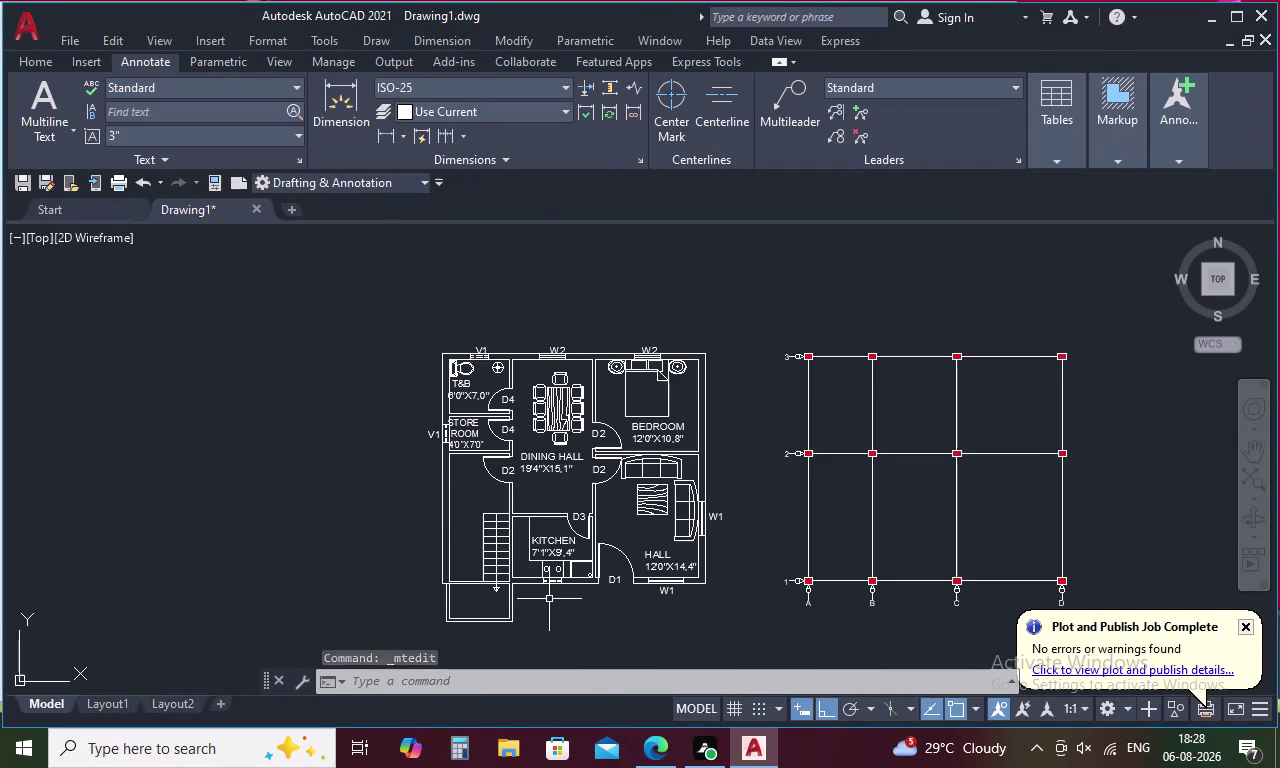
Cancel an accidental paste near the kitchen.
key(ctrl+v)
scroll(up, 3)
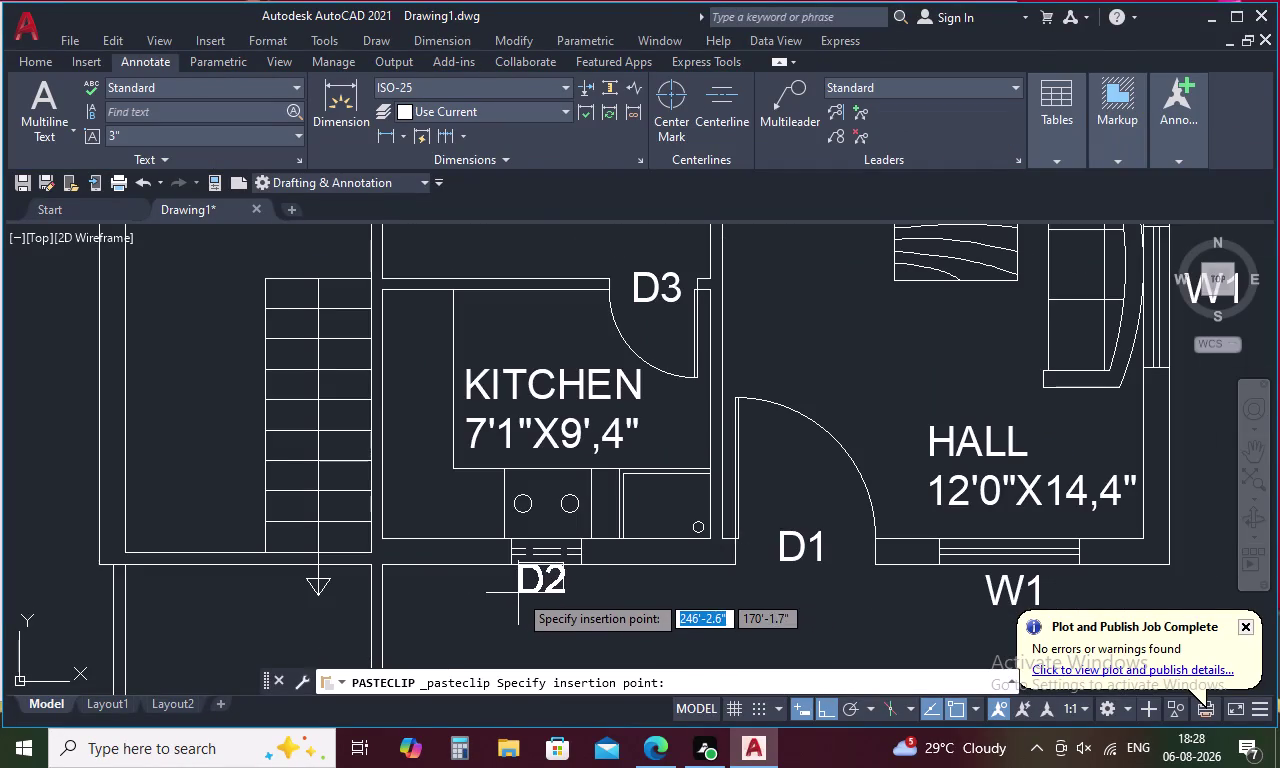
click(520, 604)
double_click(534, 592)
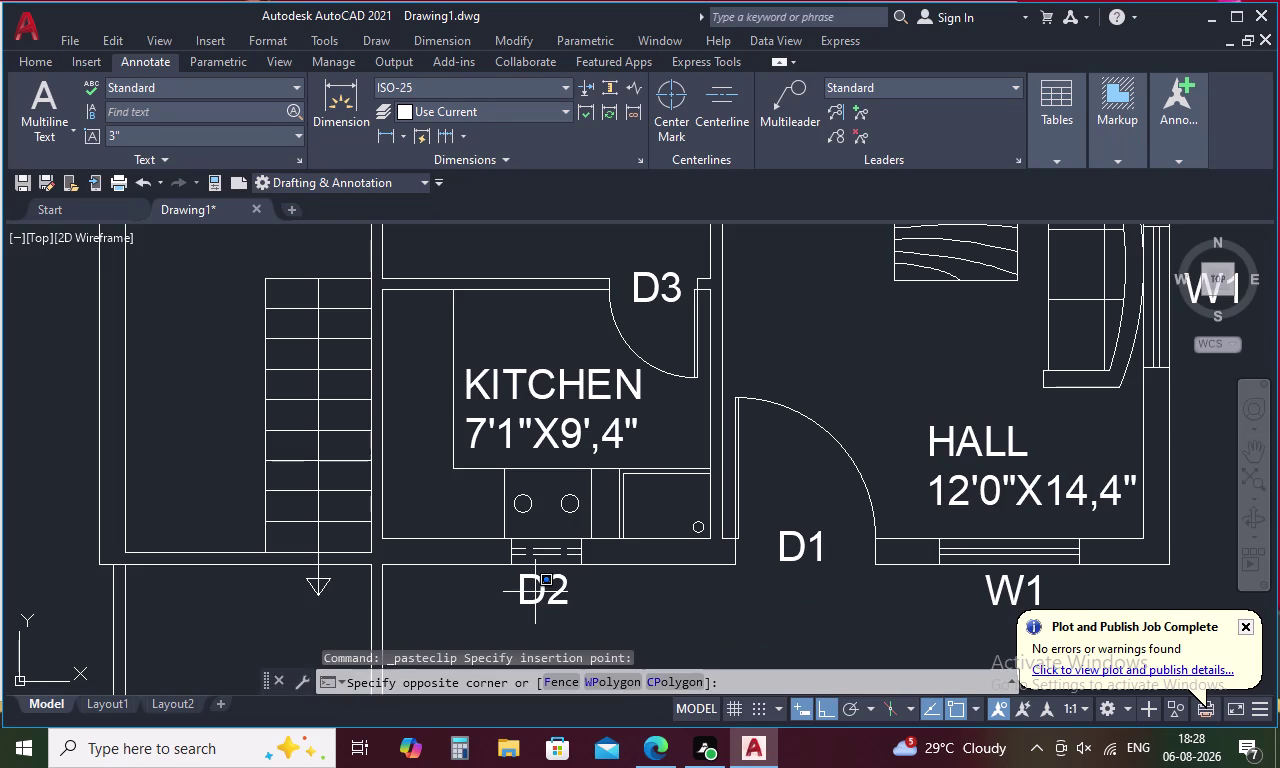
click(553, 588)
click(554, 587)
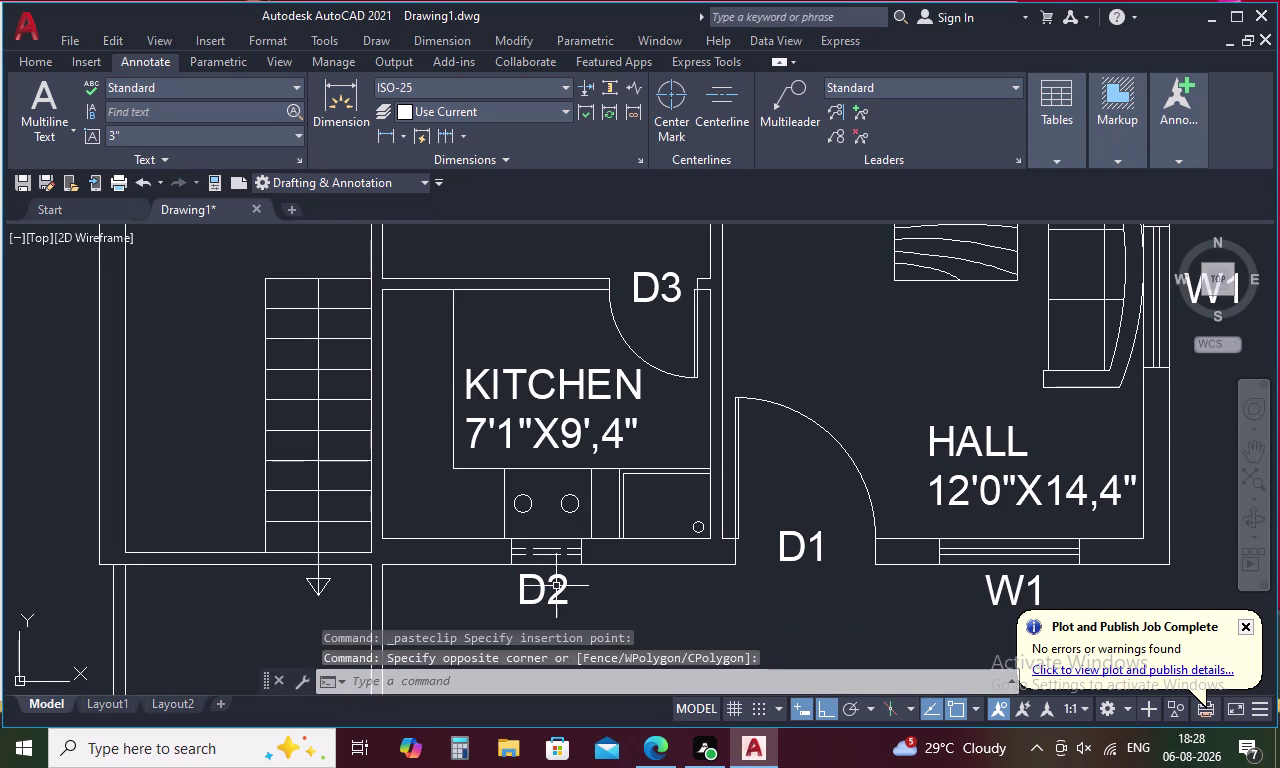
double_click(556, 586)
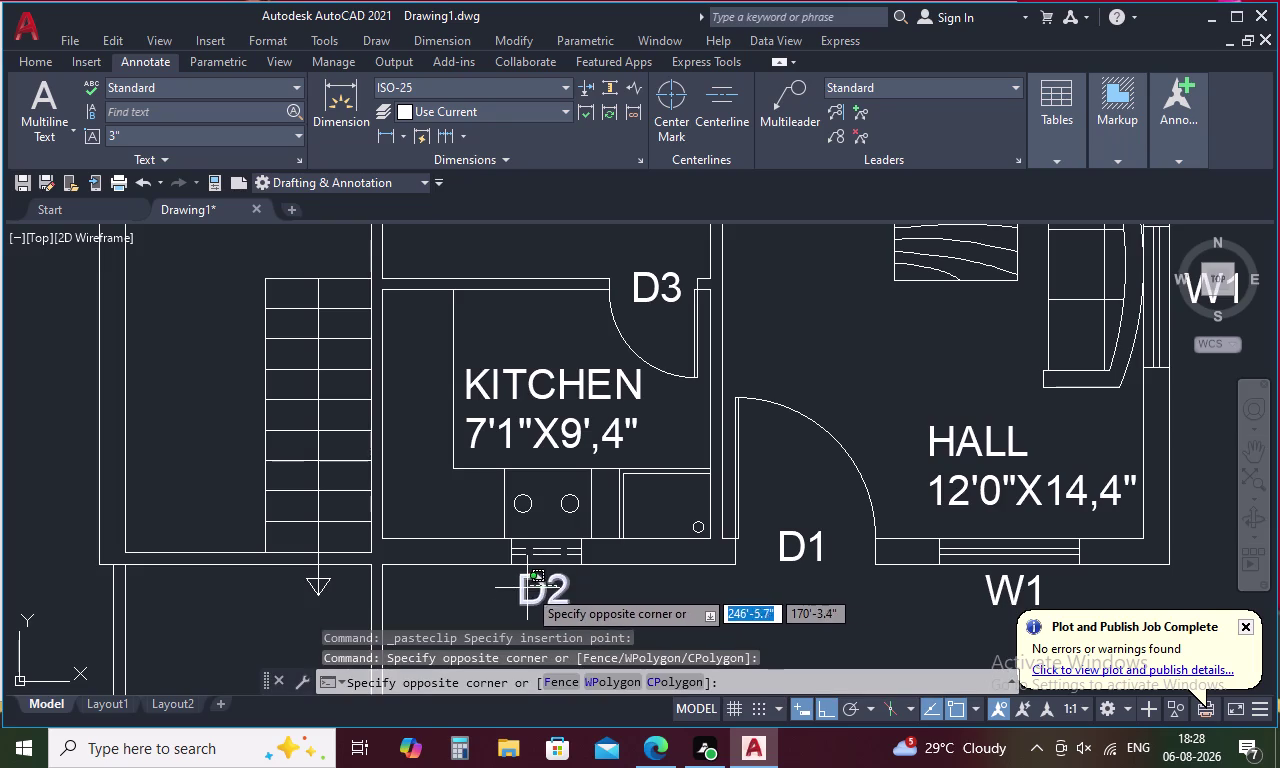
key(Escape)
Change the label below the kitchen to V1.
double_click(537, 577)
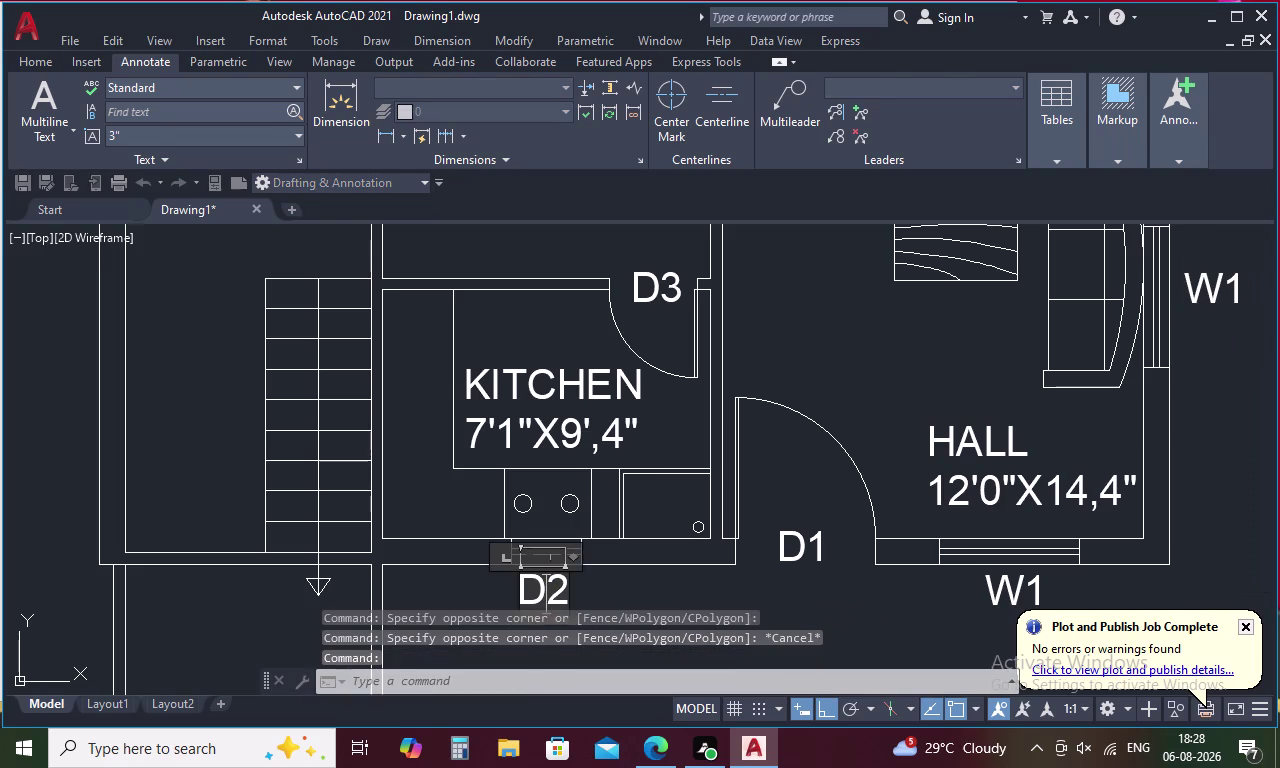
key(Right)
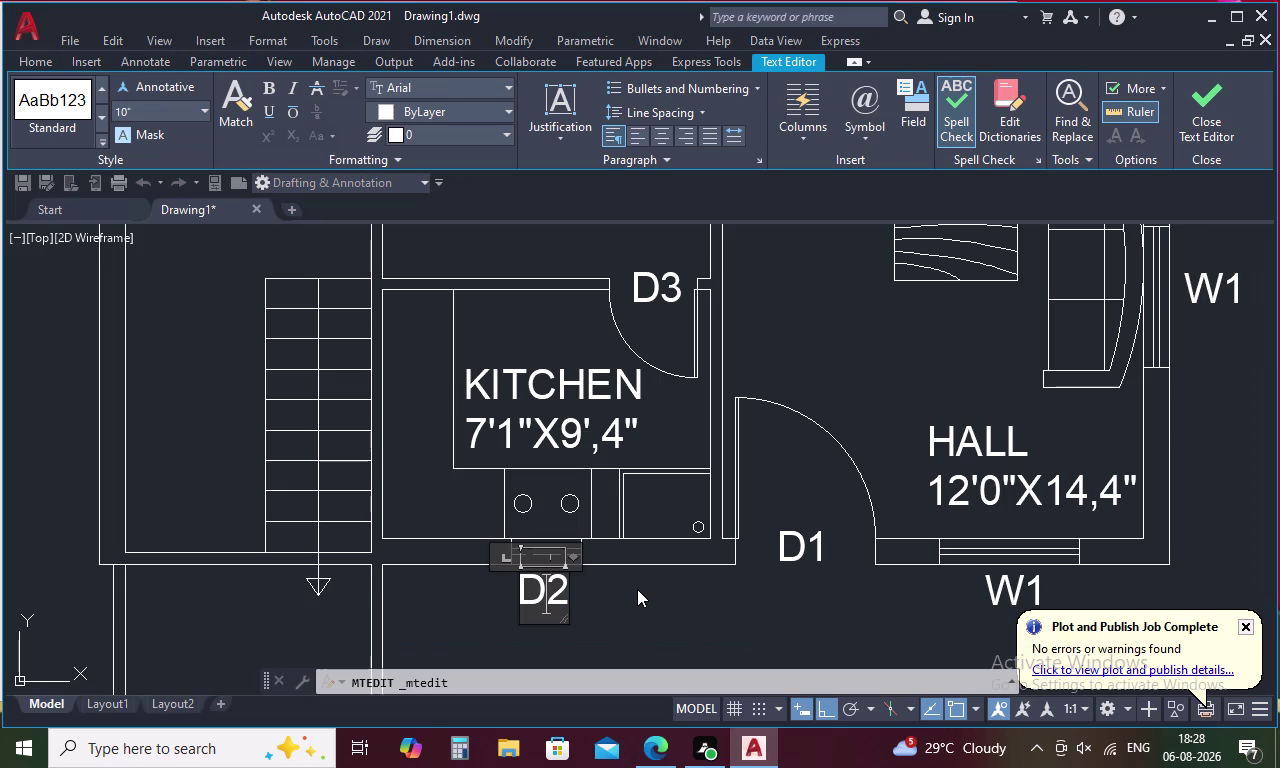
key(BackSpace)
key(BackSpace)
key(v)
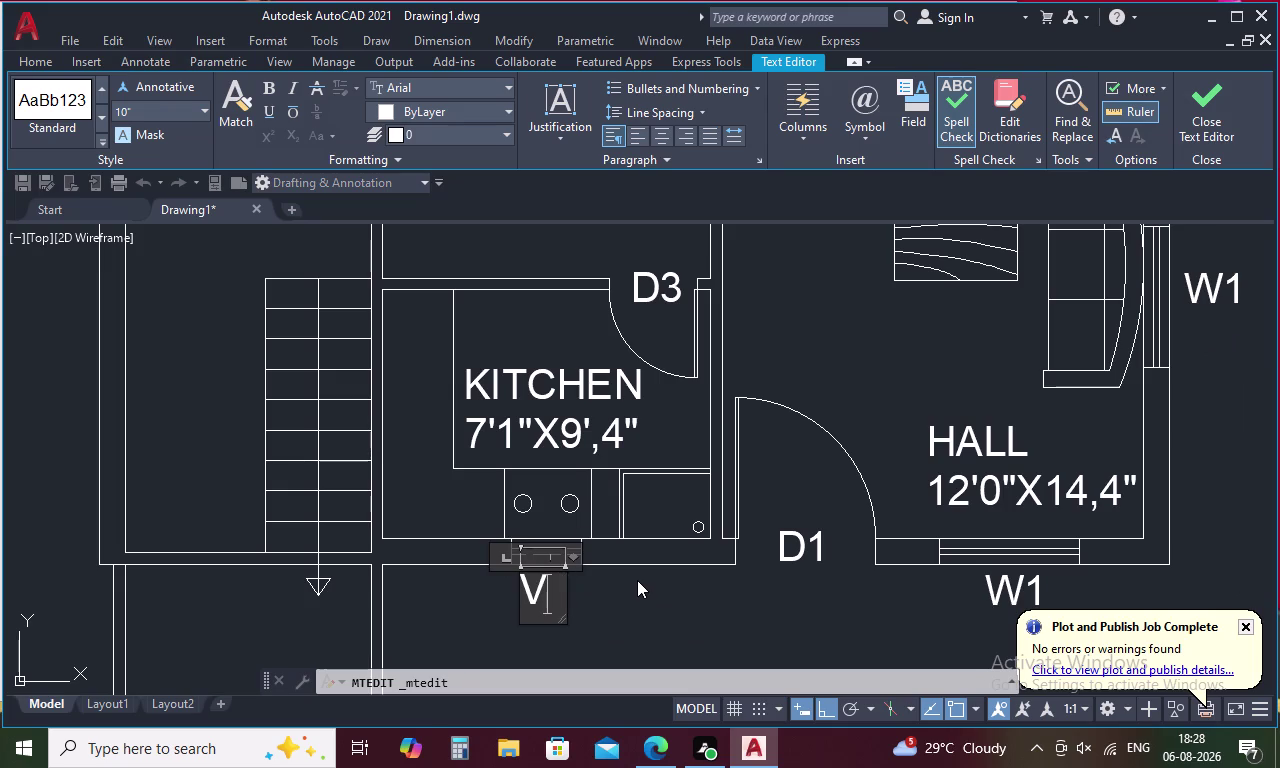
key(1)
click(482, 606)
scroll(down, 3)
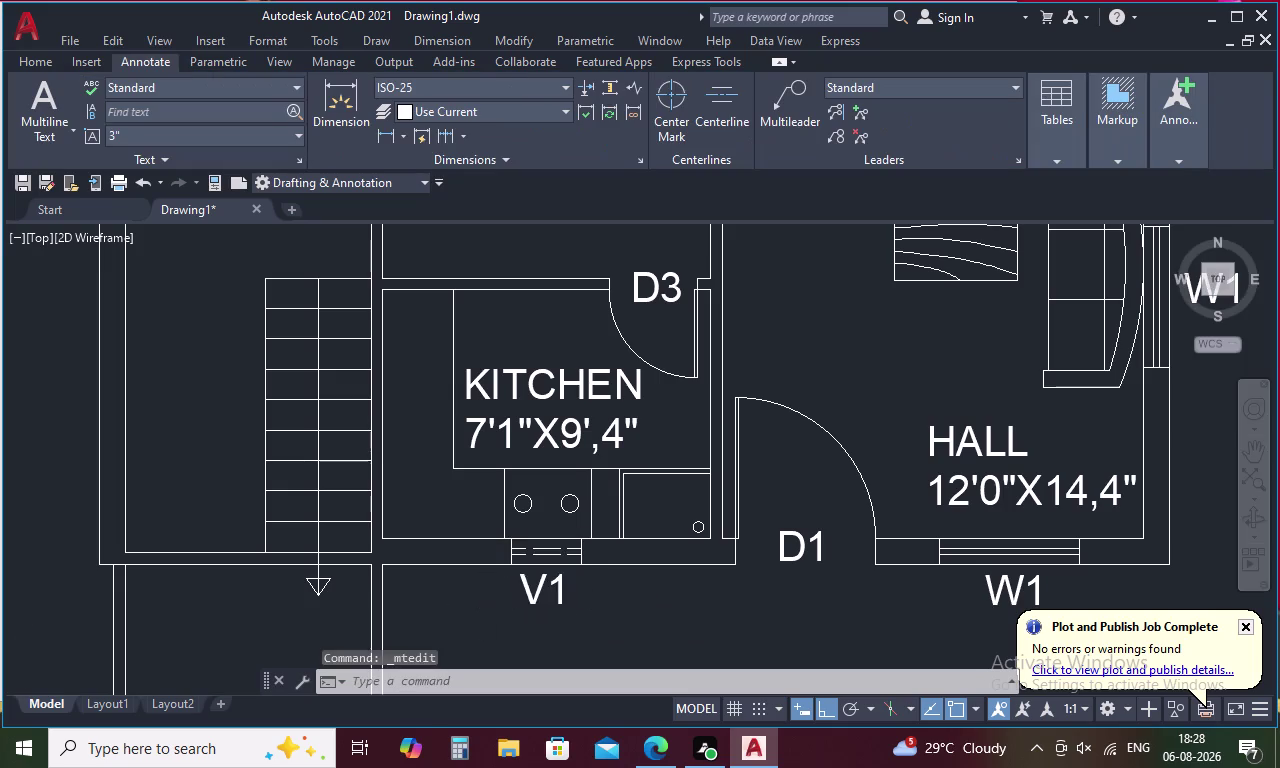
scroll(down, 3)
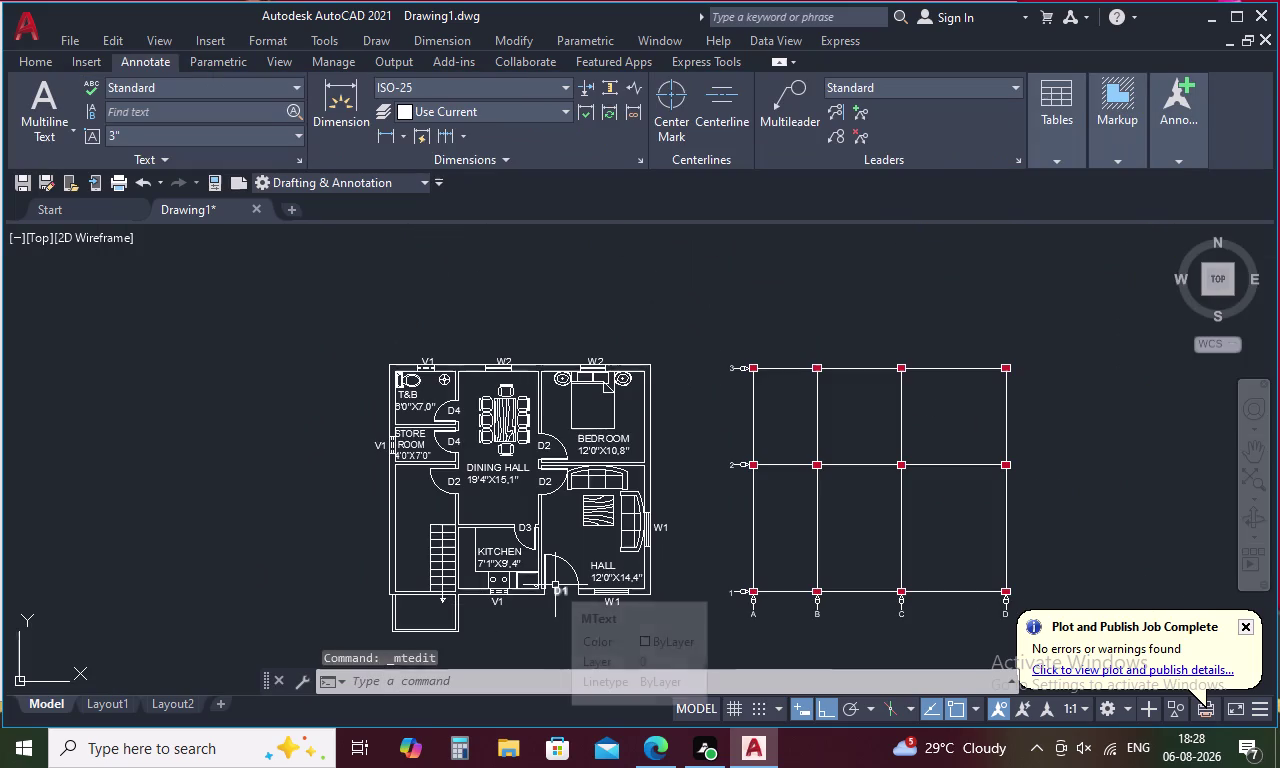
scroll(down, 3)
middle_drag(506, 610, 517, 569)
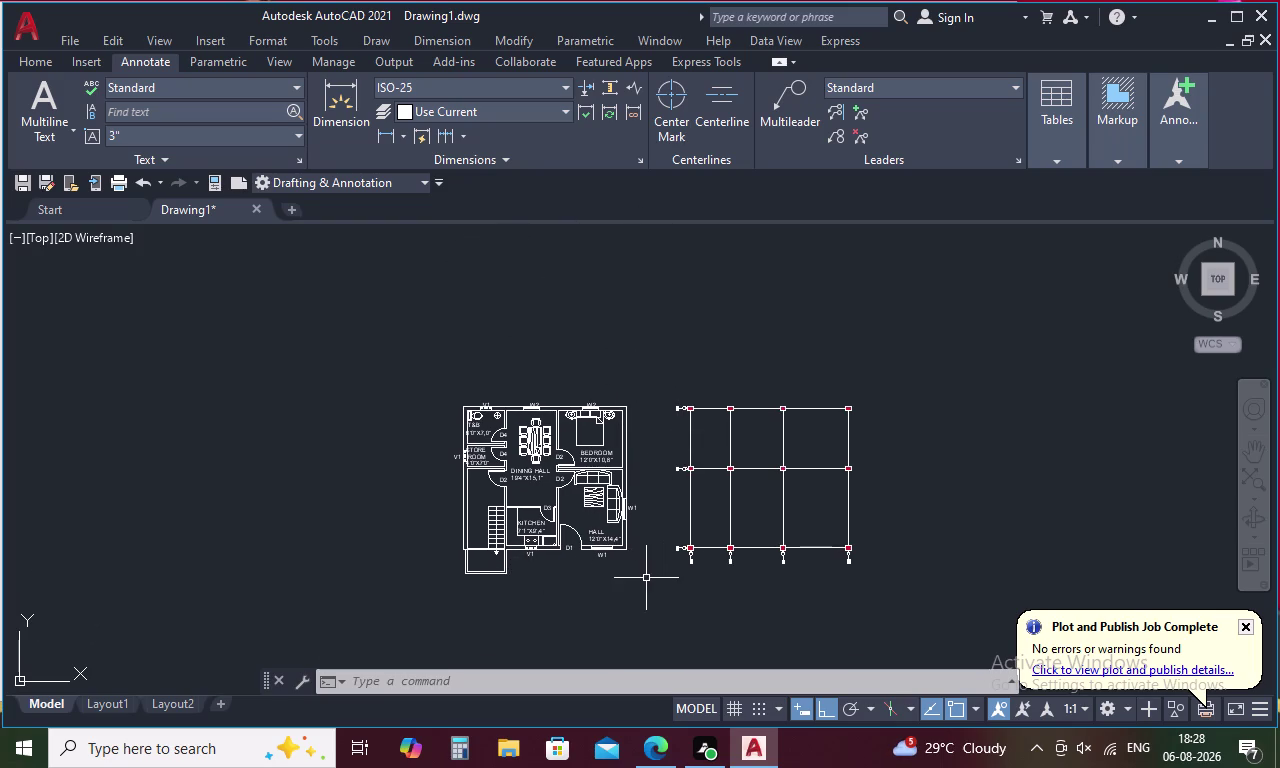
middle_drag(646, 578, 749, 515)
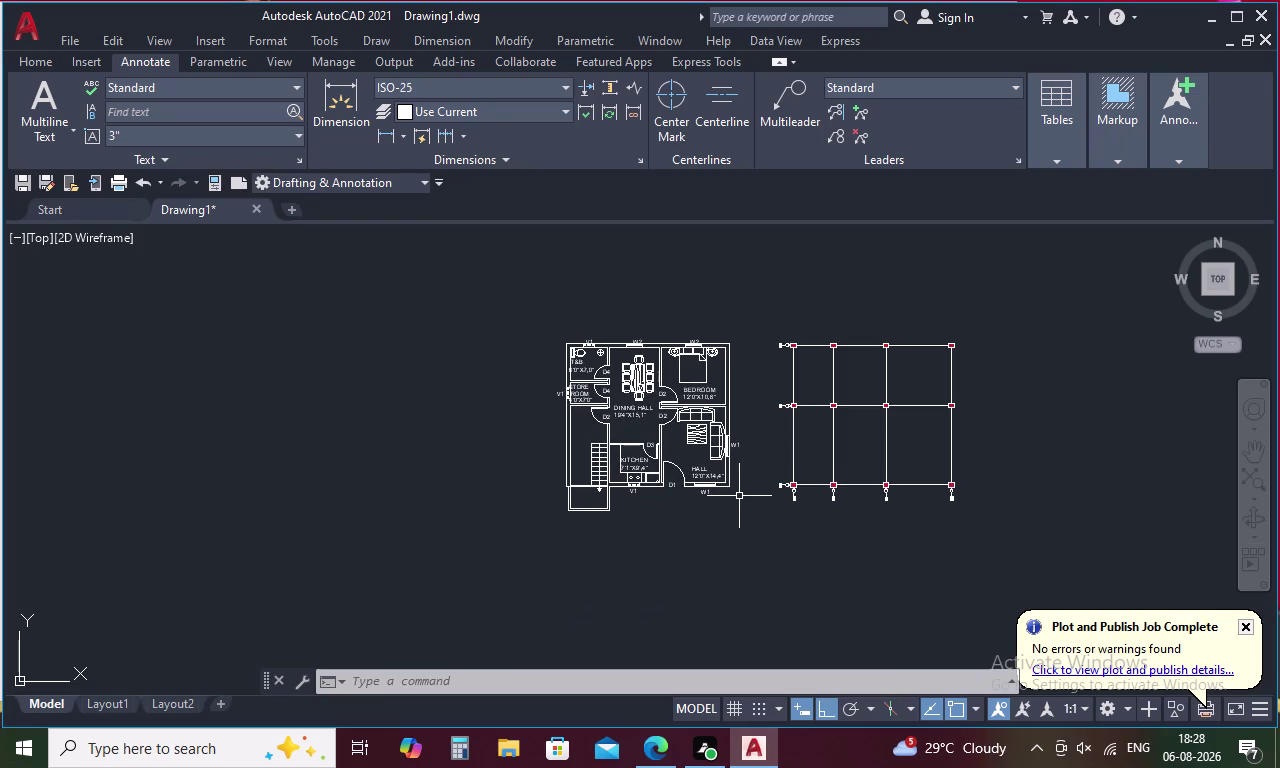
scroll(up, 3)
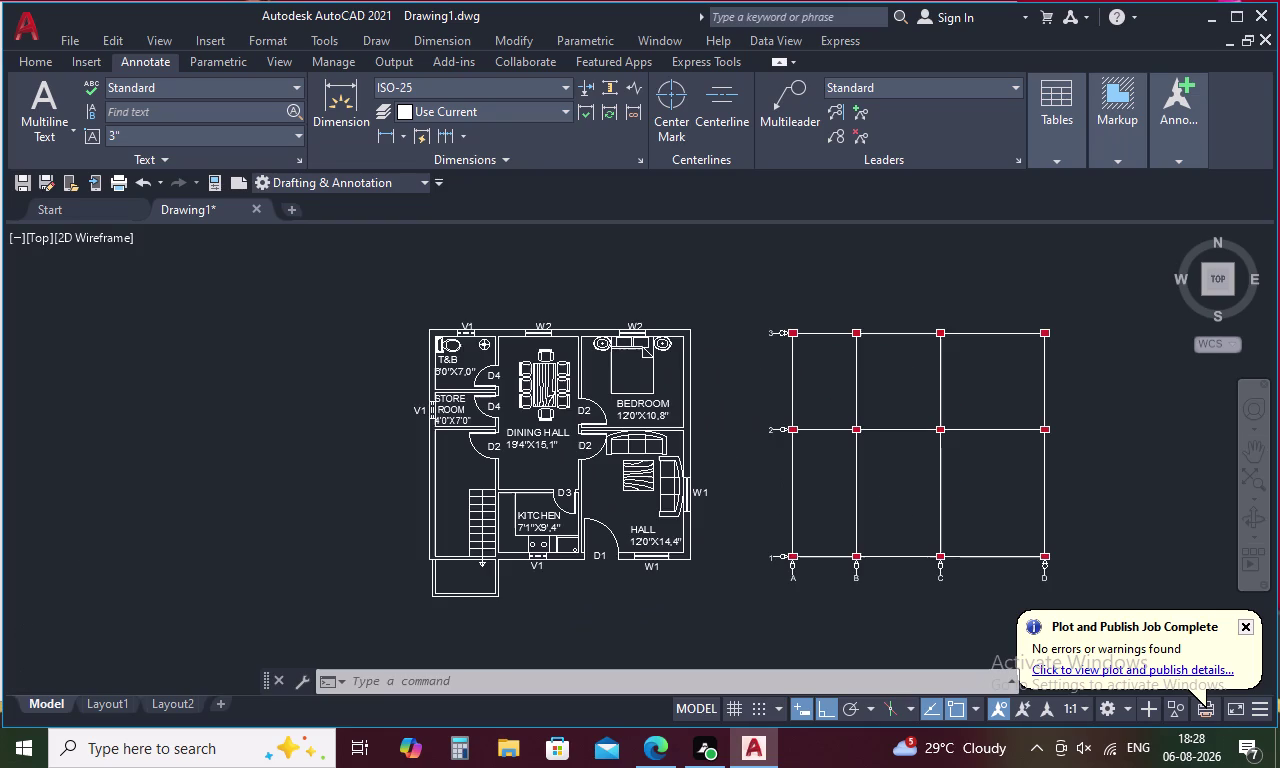
scroll(down, 3)
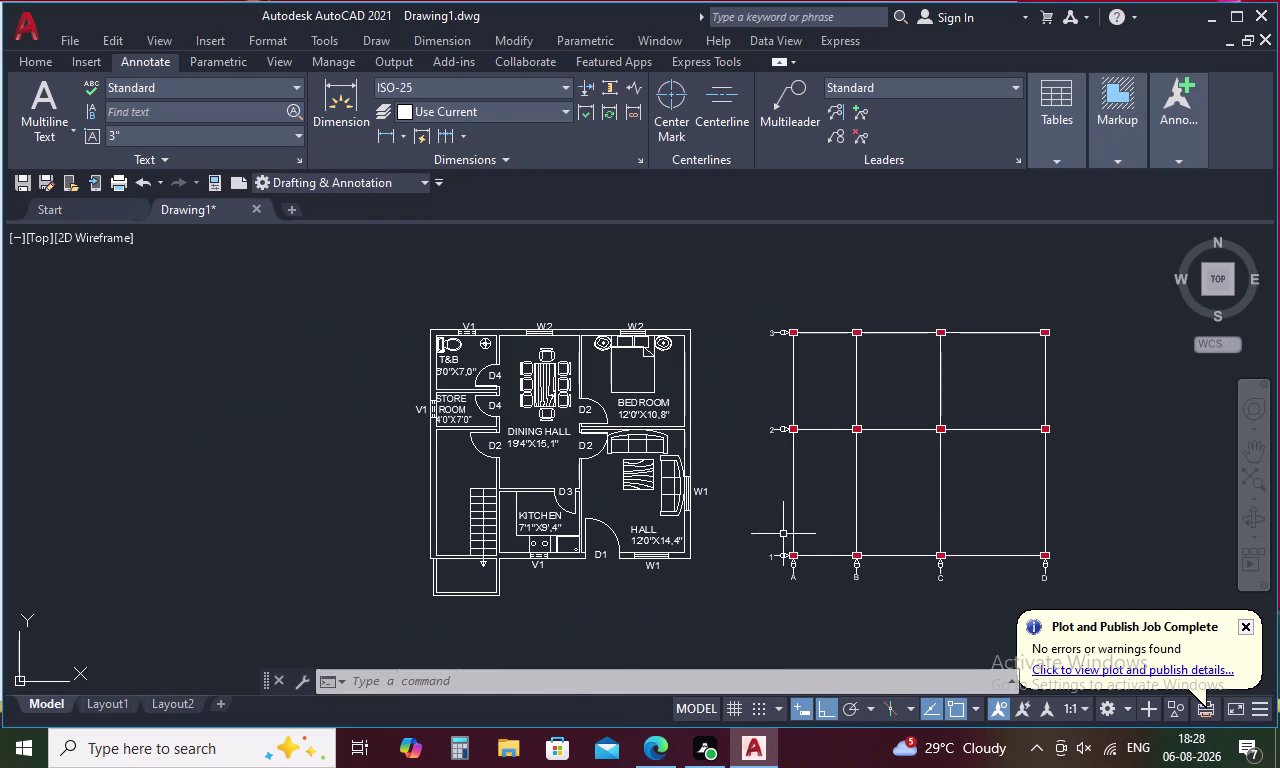
scroll(up, 3)
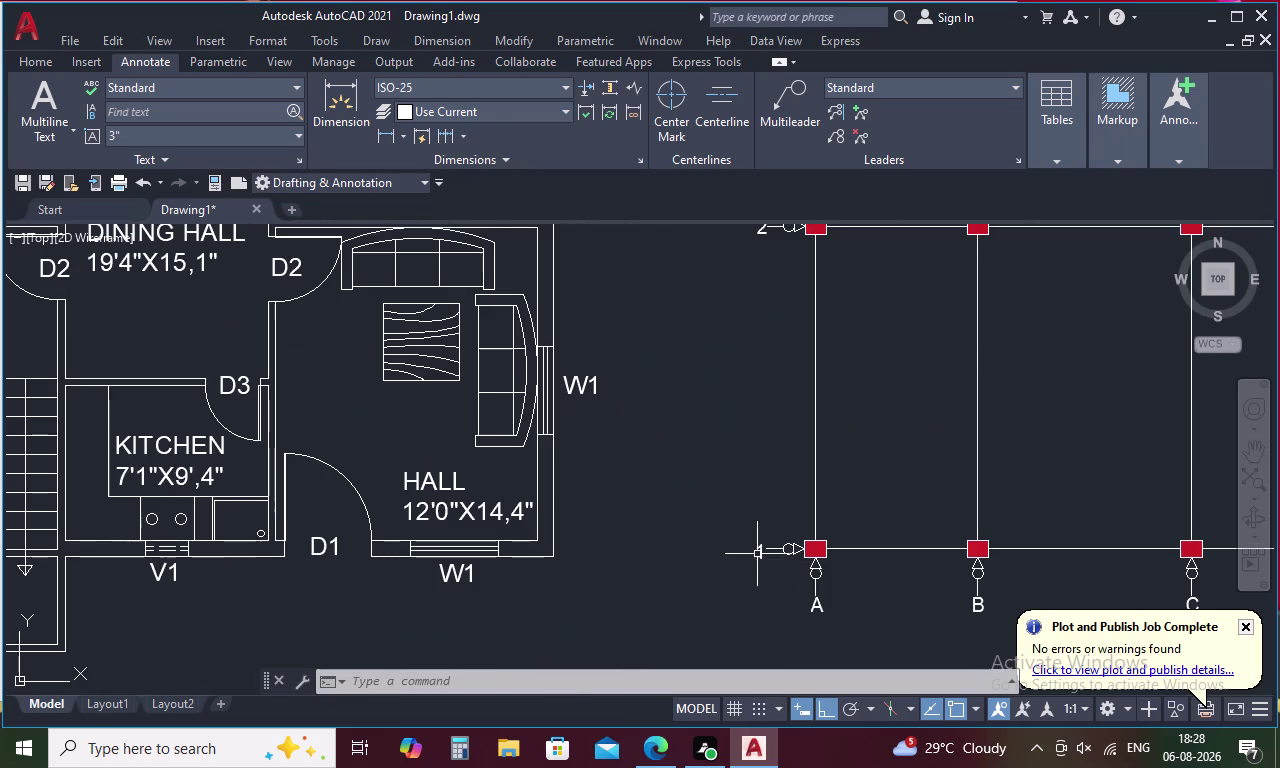
click(814, 606)
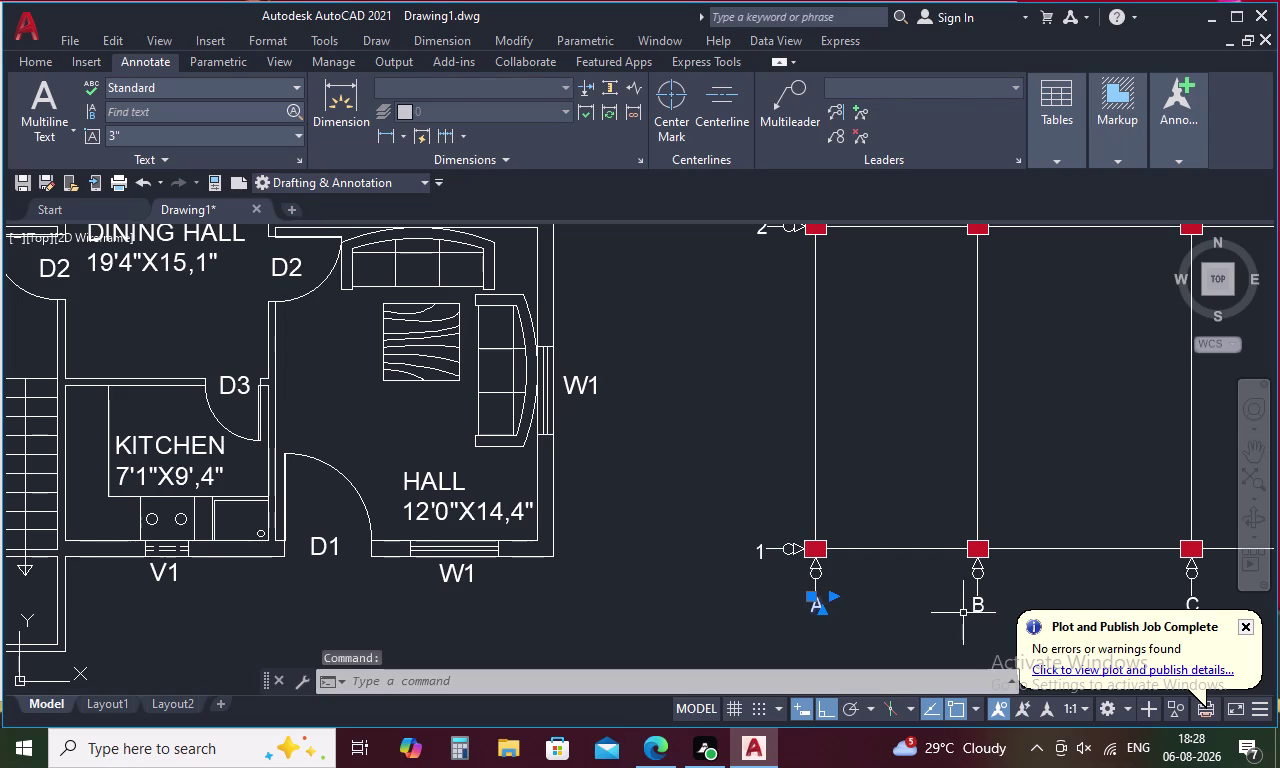
click(975, 607)
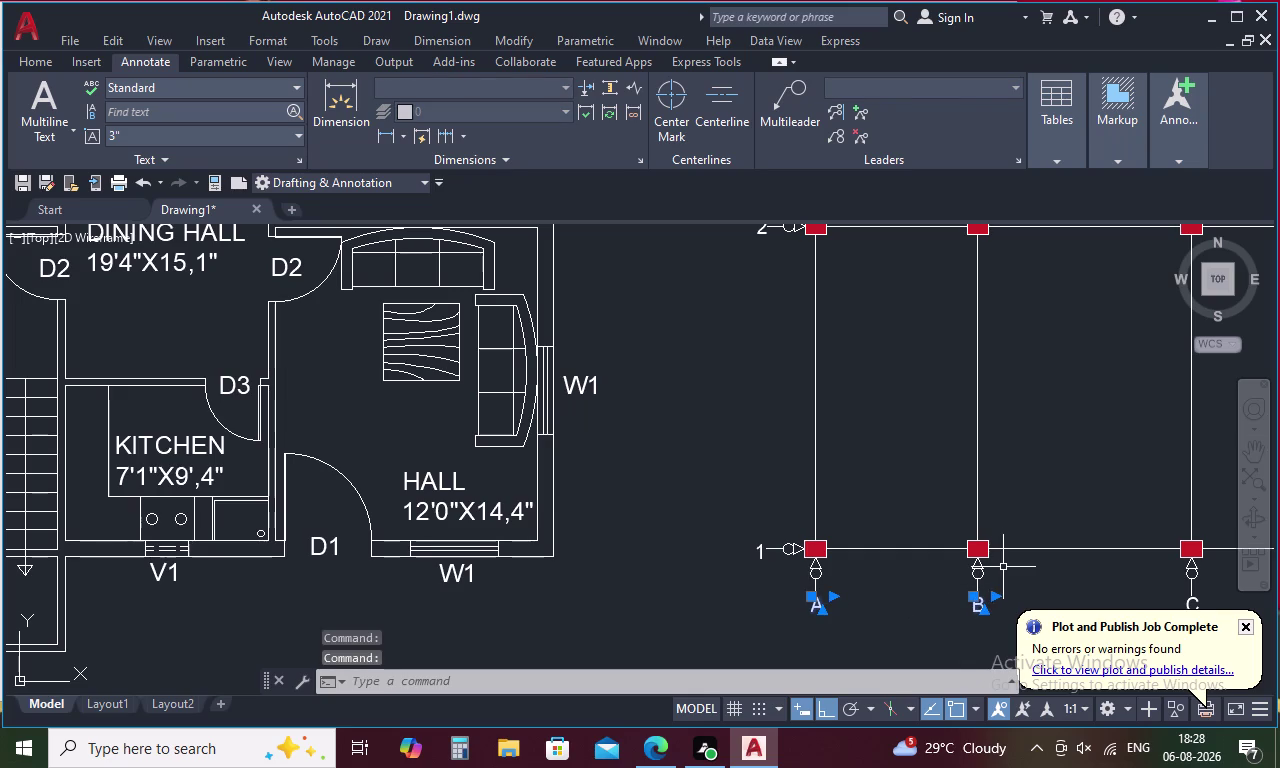
key(Escape)
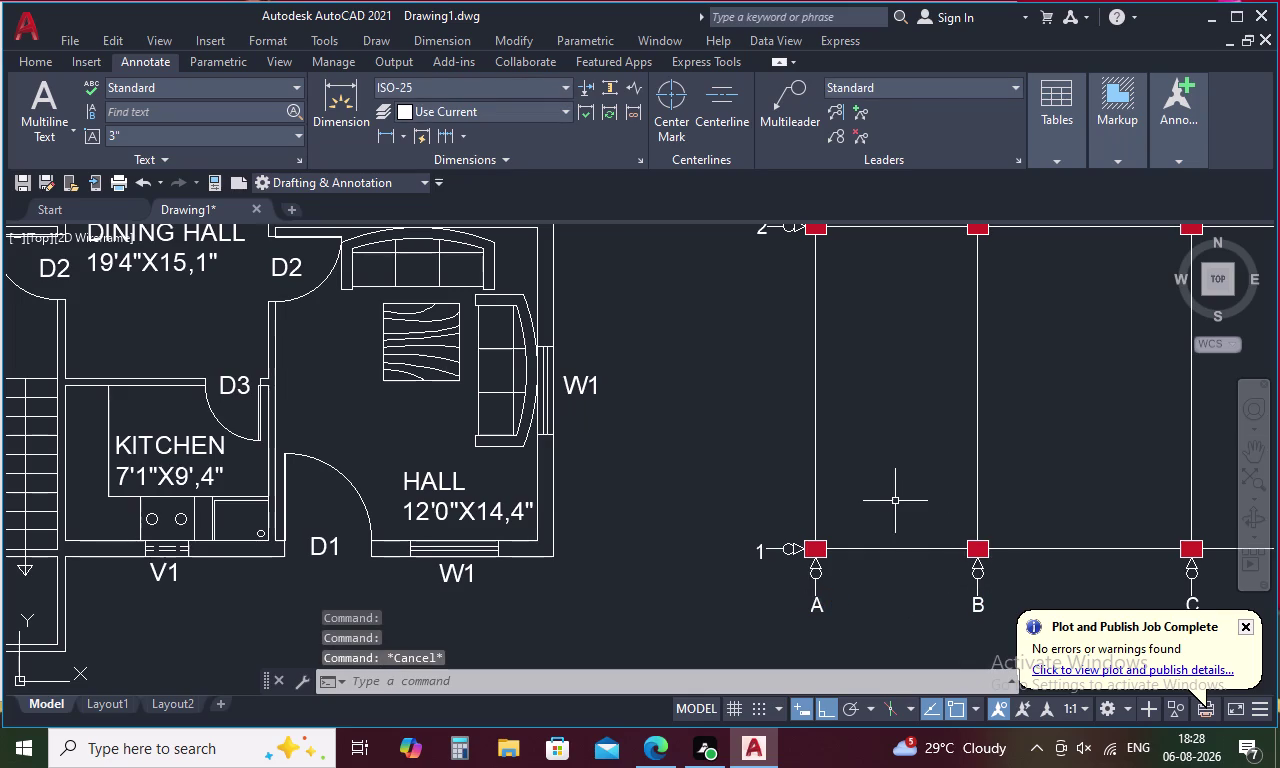
scroll(down, 3)
key(Escape)
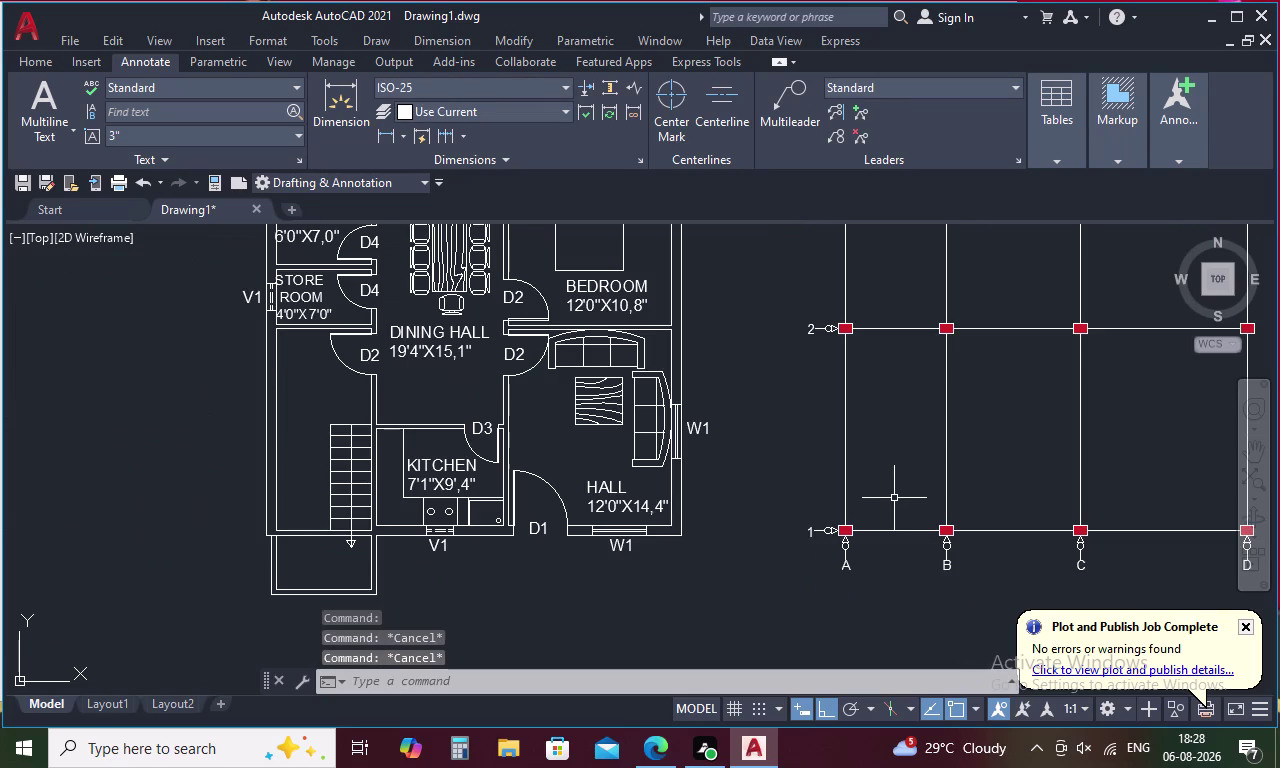
scroll(down, 3)
scroll(up, 3)
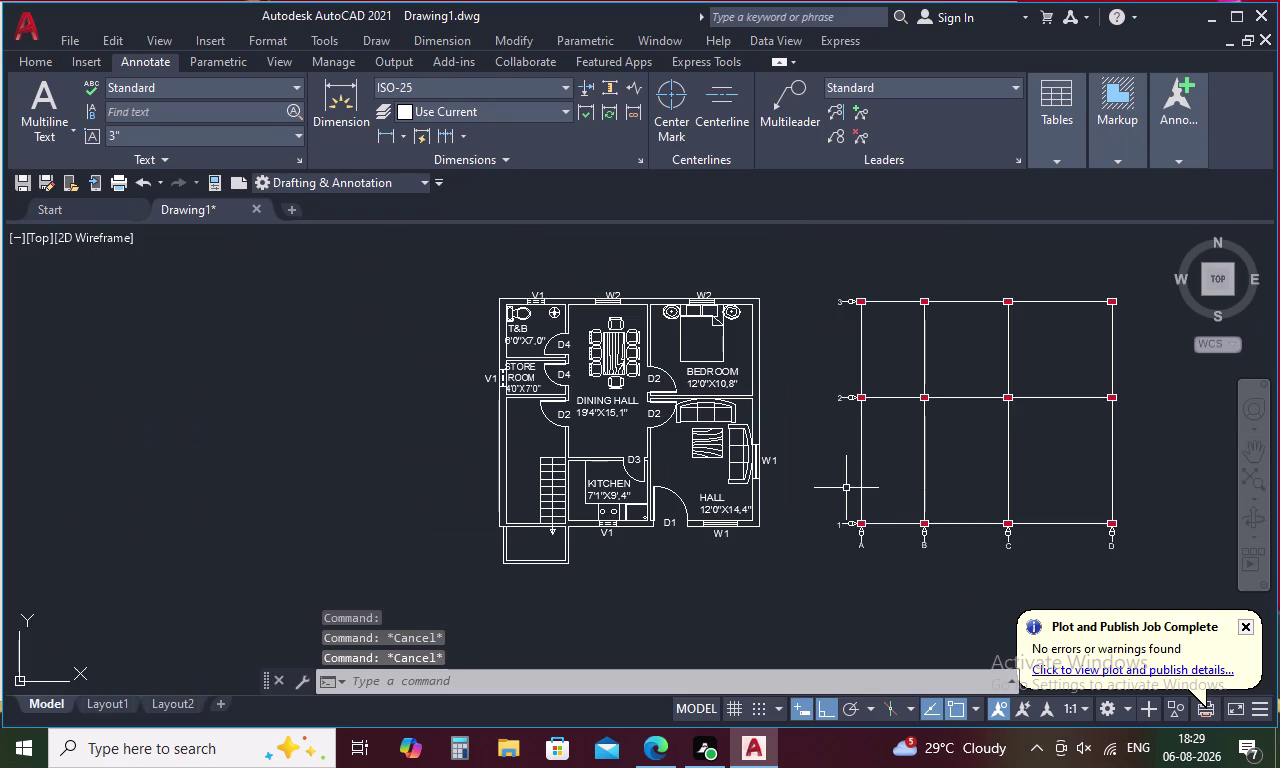
scroll(down, 3)
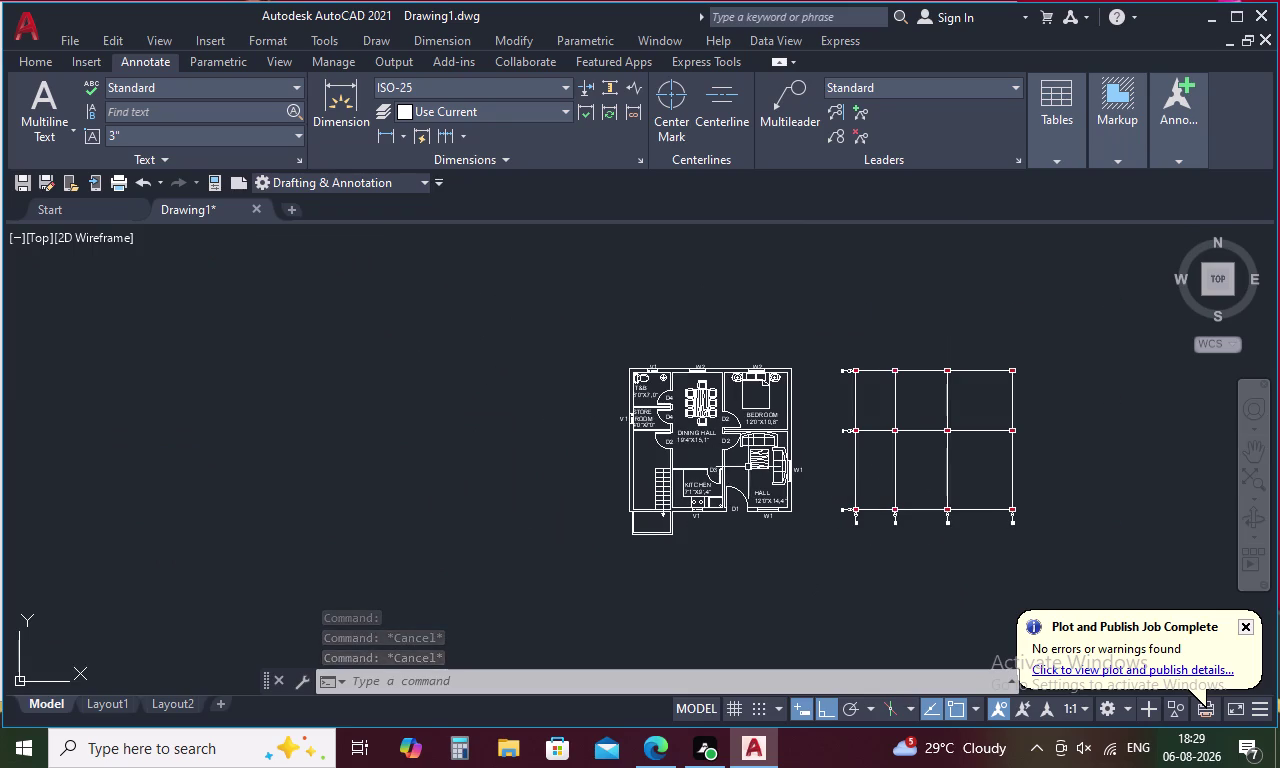
scroll(up, 3)
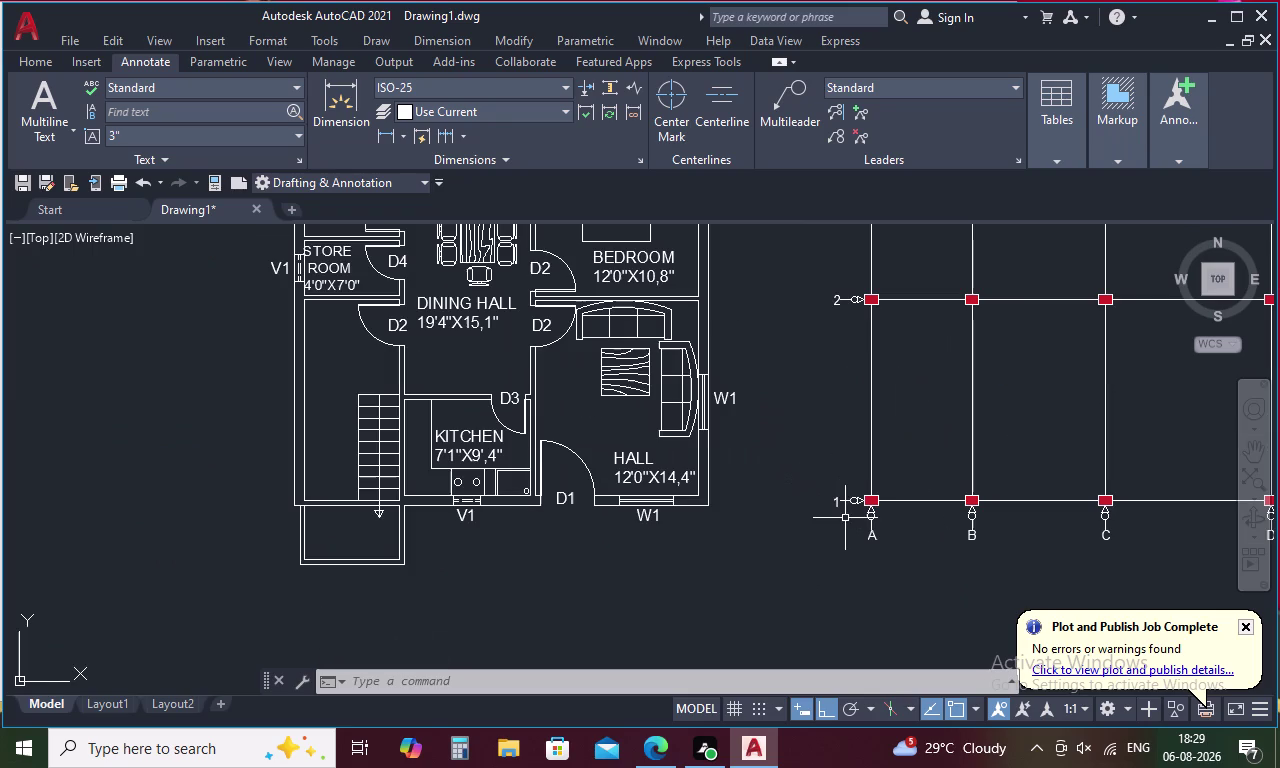
middle_drag(806, 503, 893, 489)
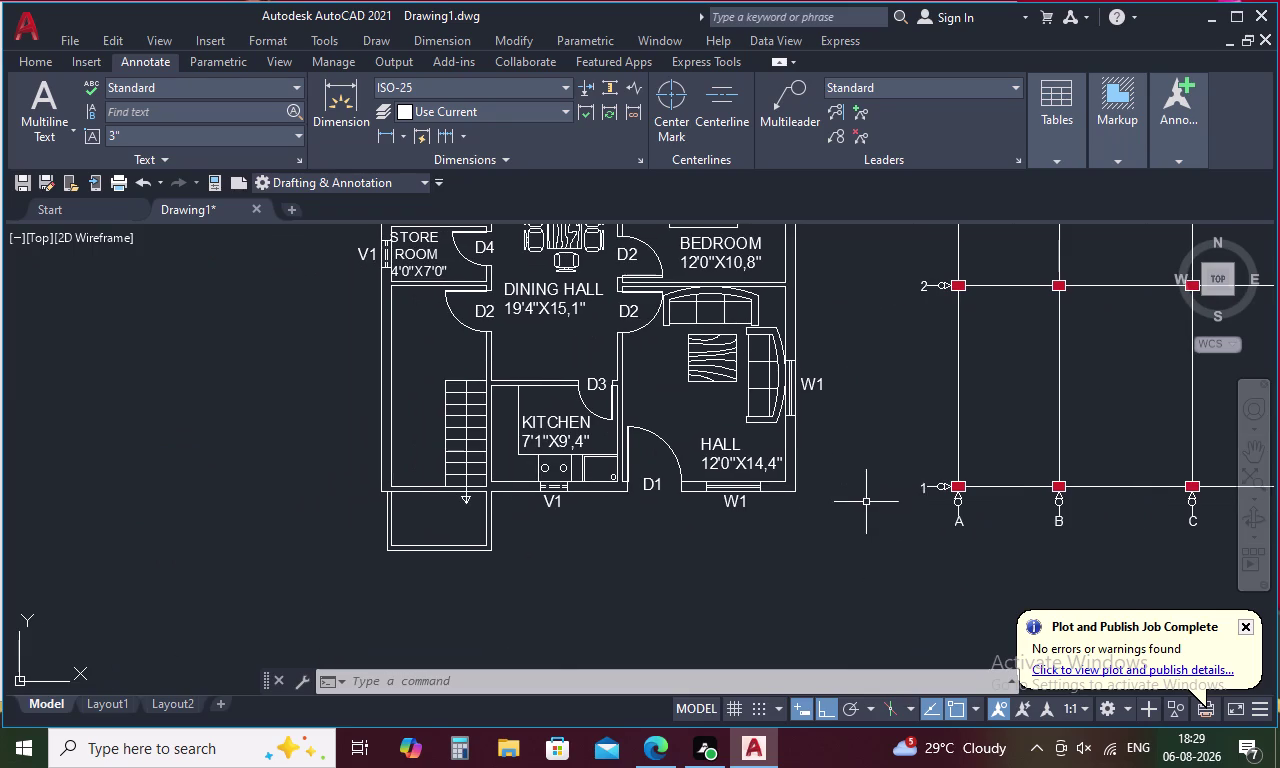
scroll(down, 3)
middle_drag(789, 513, 918, 520)
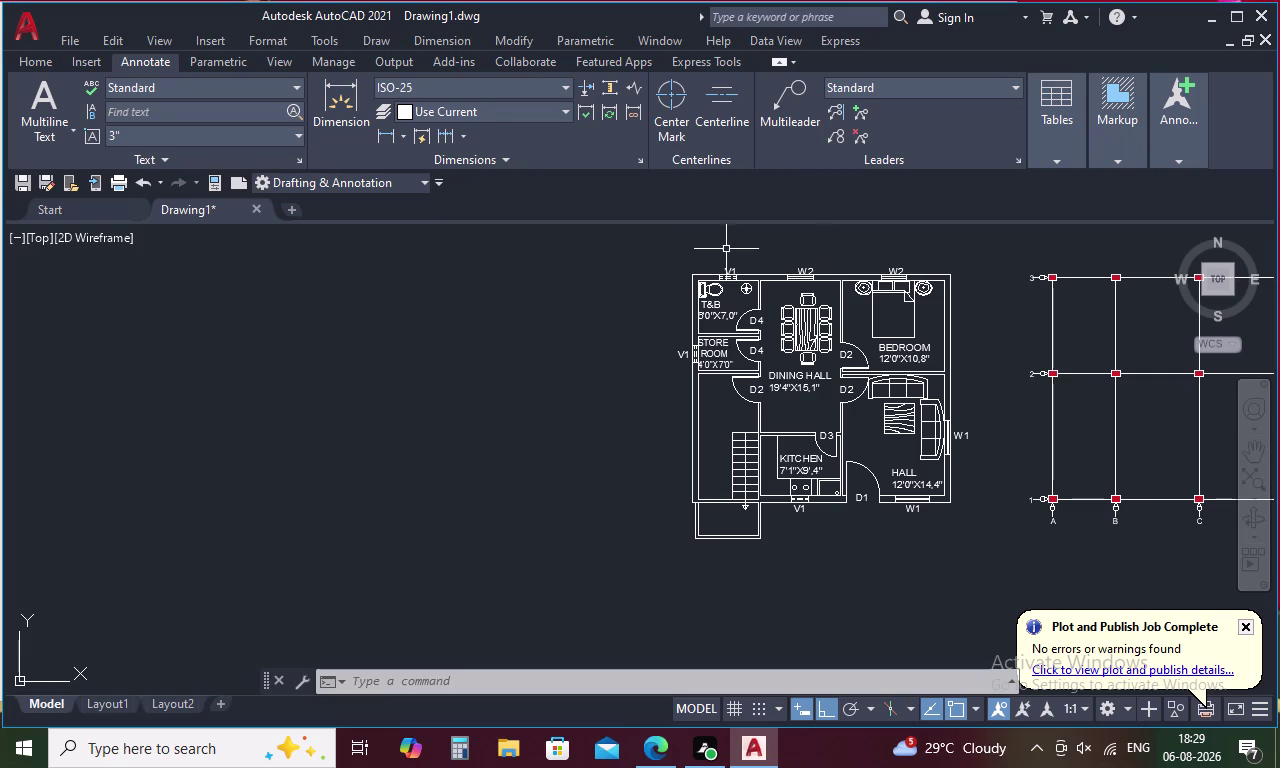
drag(671, 256, 916, 588)
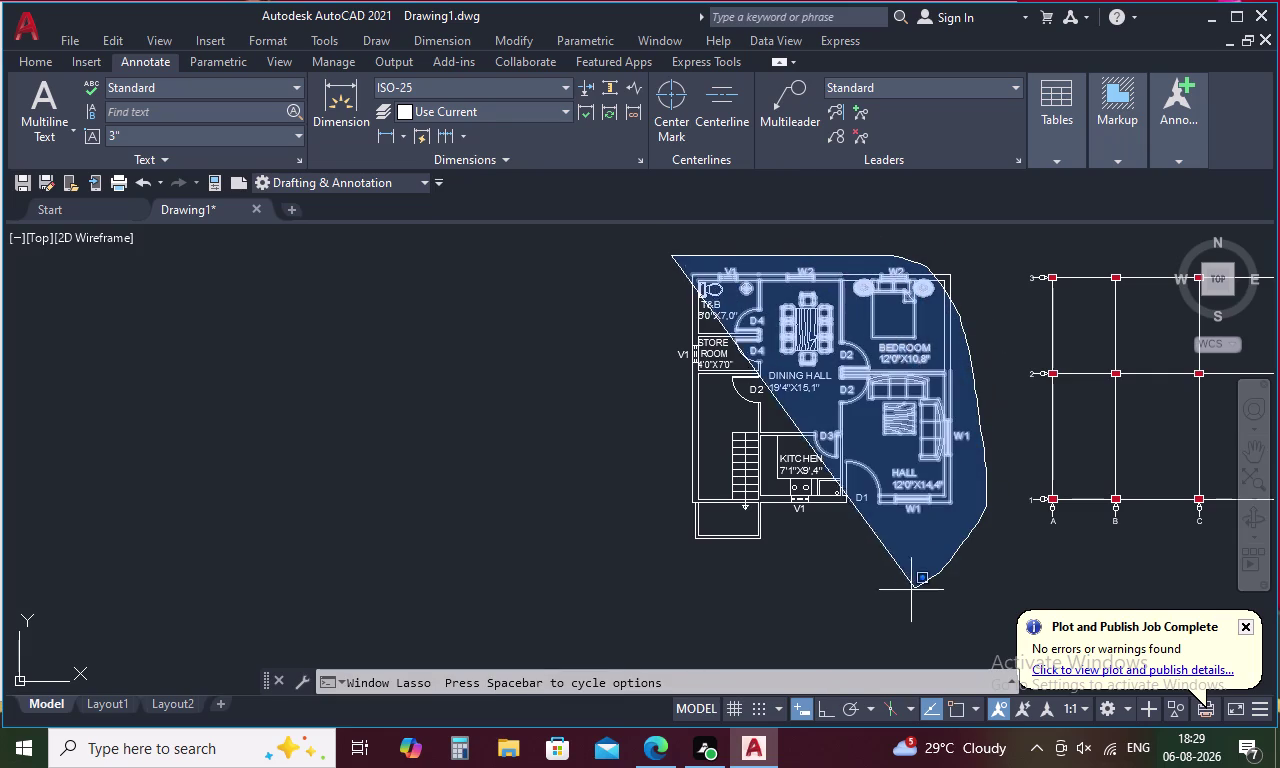
Copy the whole labelled floor plan and place the duplicate to the left of the original.
drag(916, 588, 650, 580)
drag(581, 279, 758, 618)
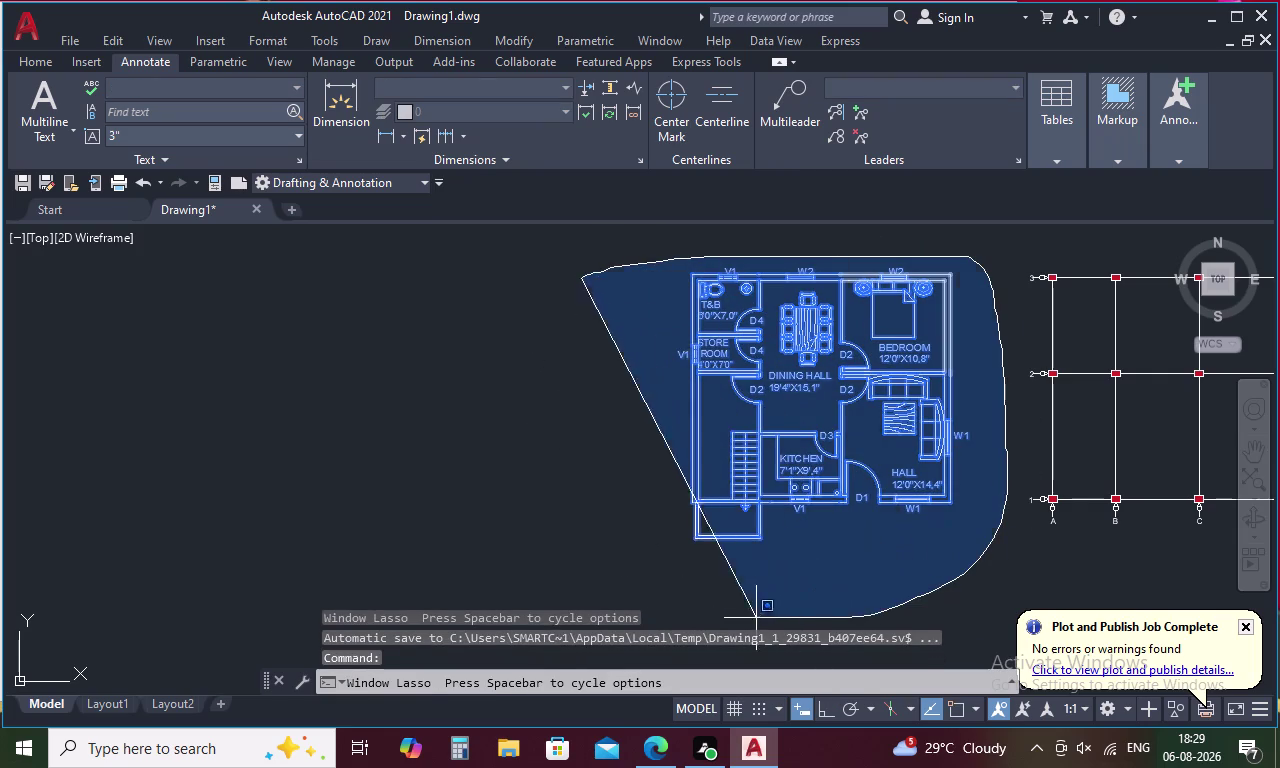
drag(758, 618, 642, 584)
right_click(638, 409)
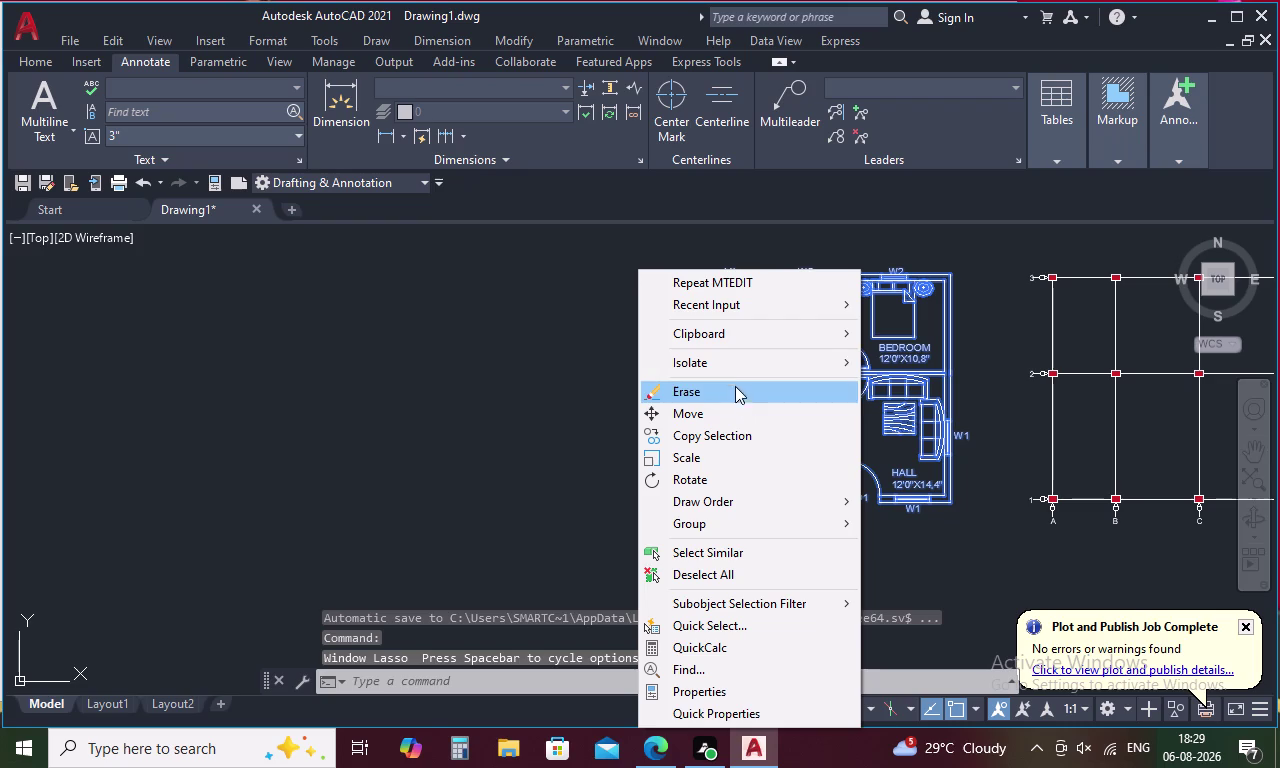
click(719, 431)
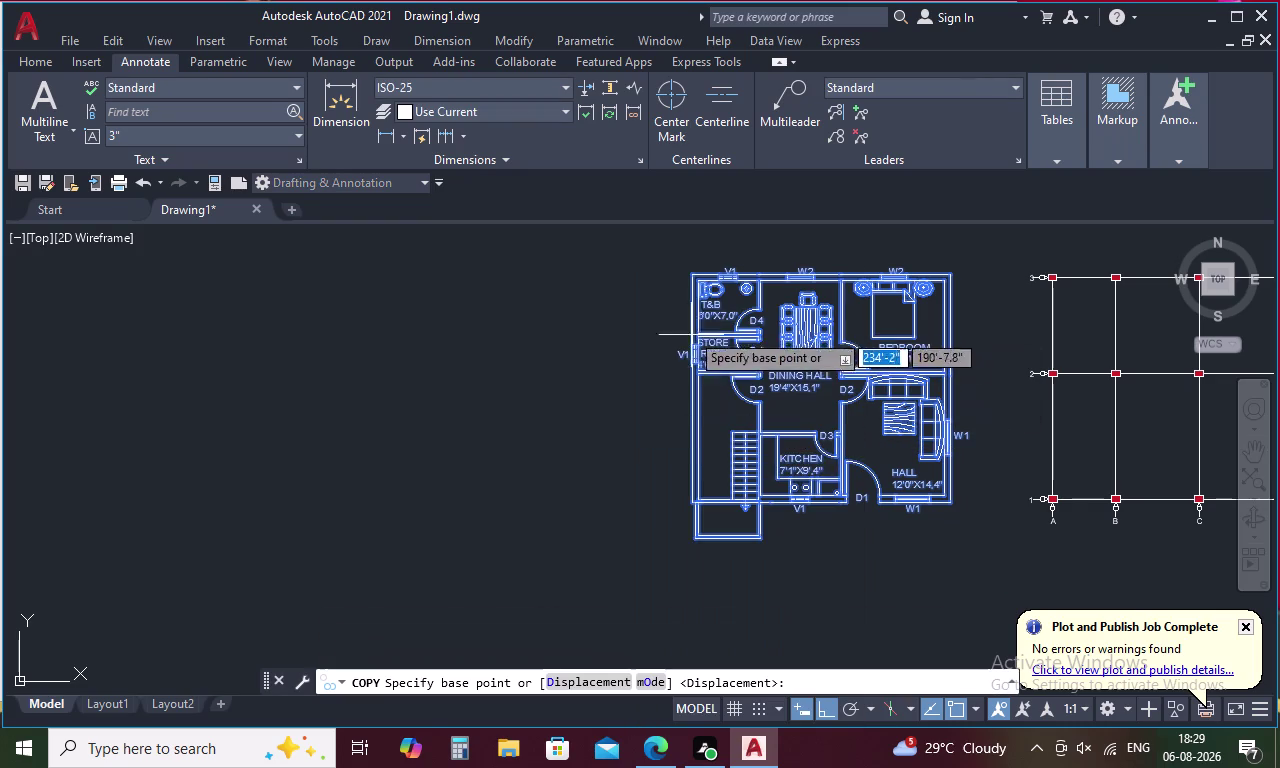
click(694, 274)
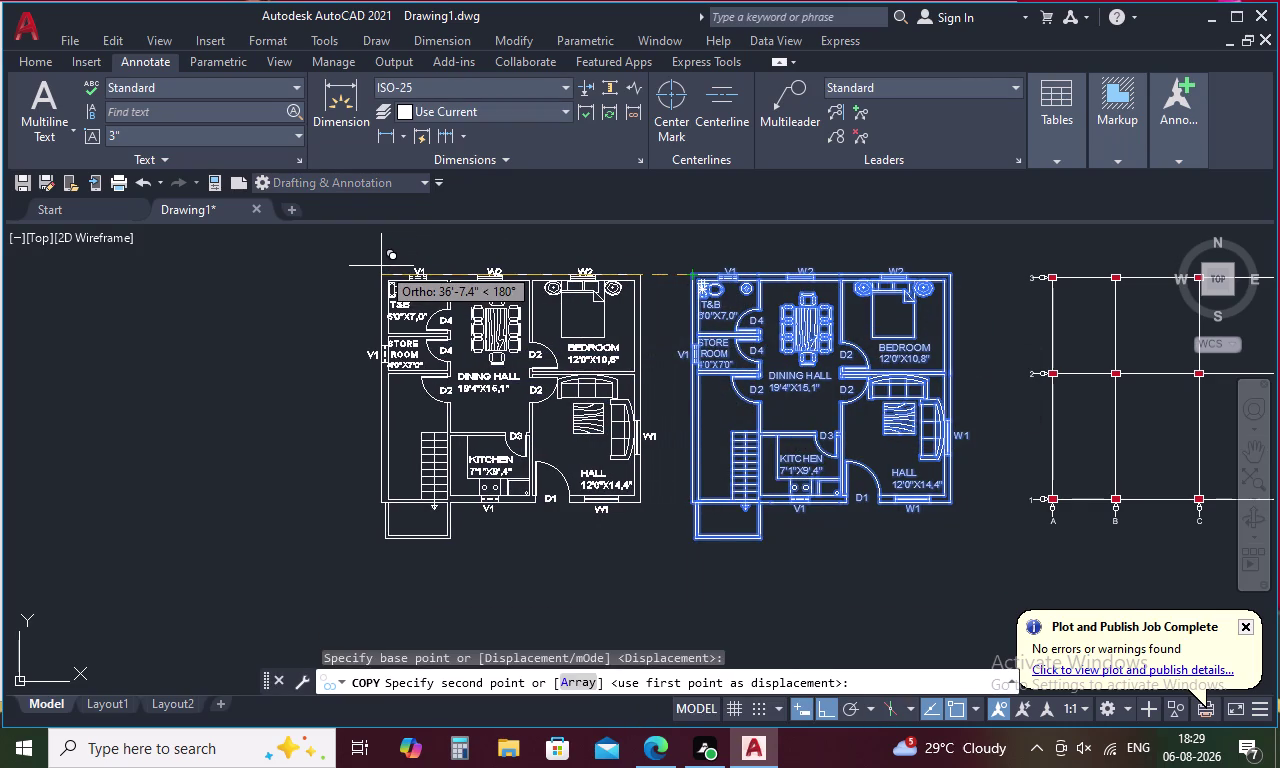
click(381, 266)
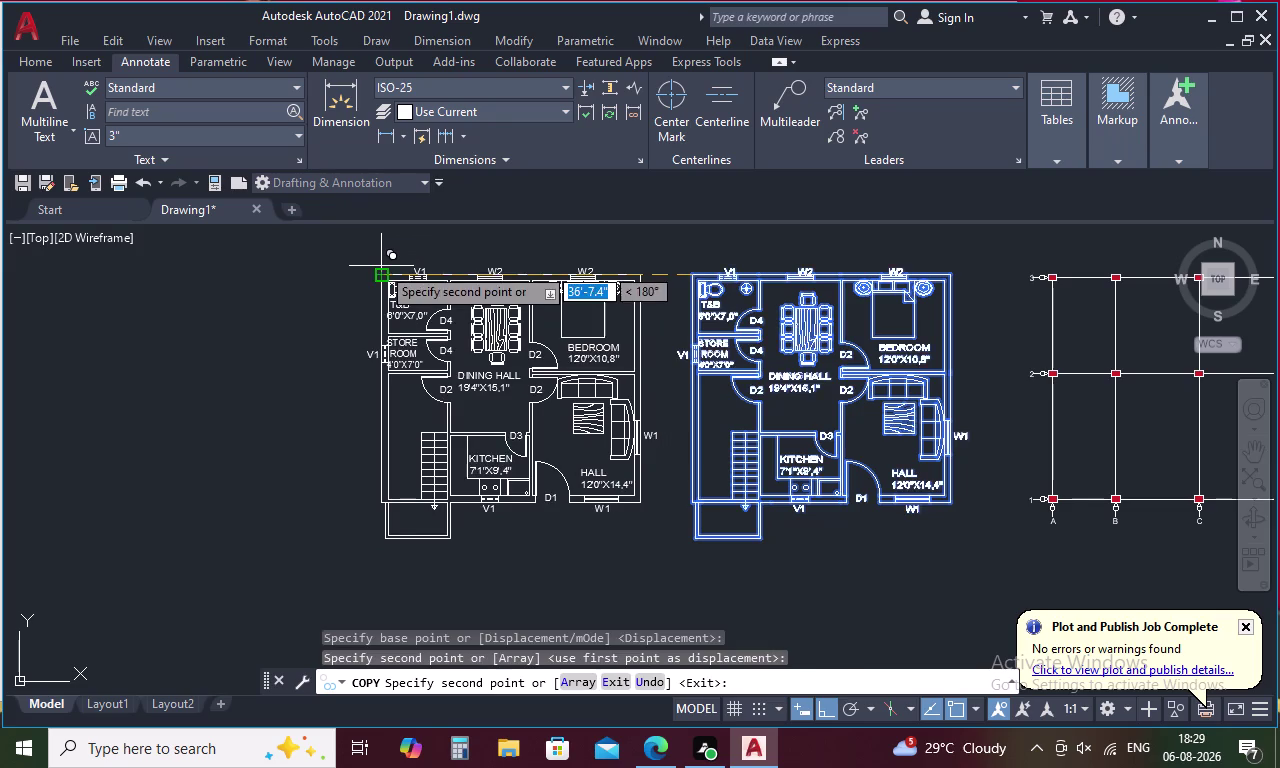
key(Escape)
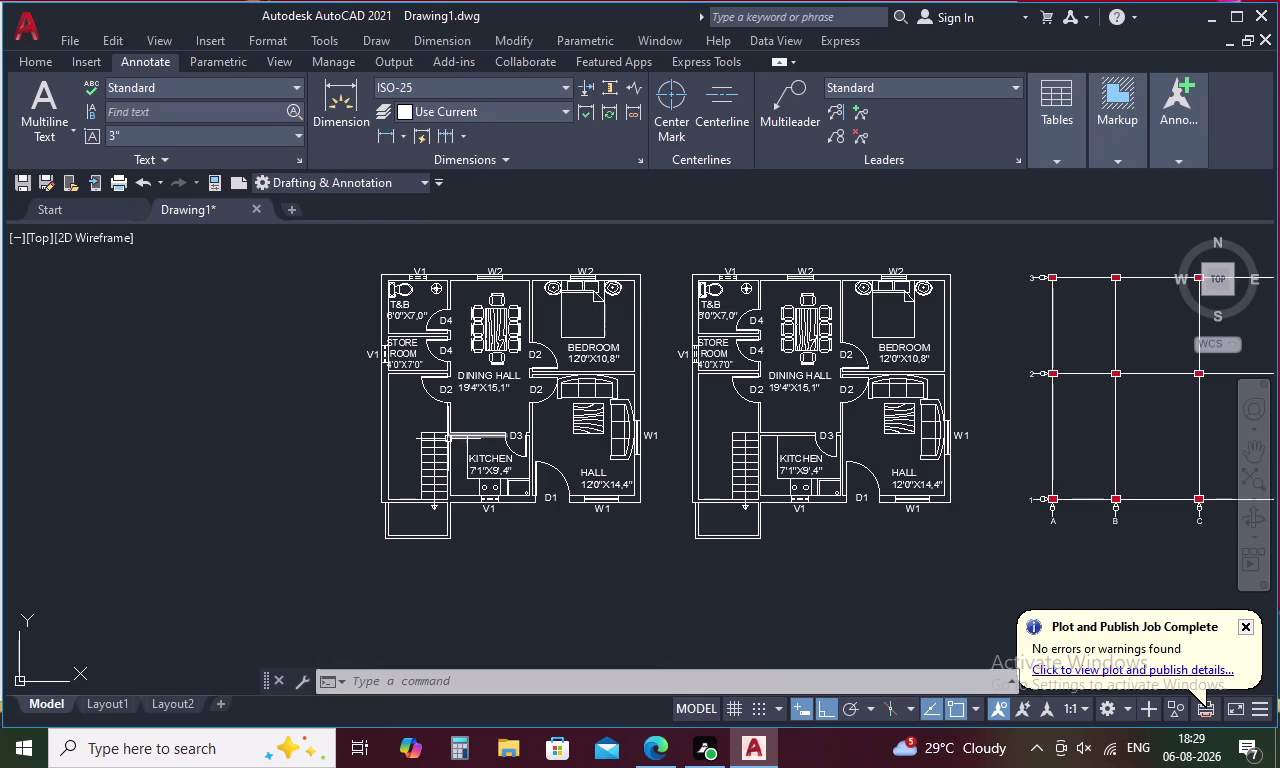
middle_drag(448, 439, 555, 412)
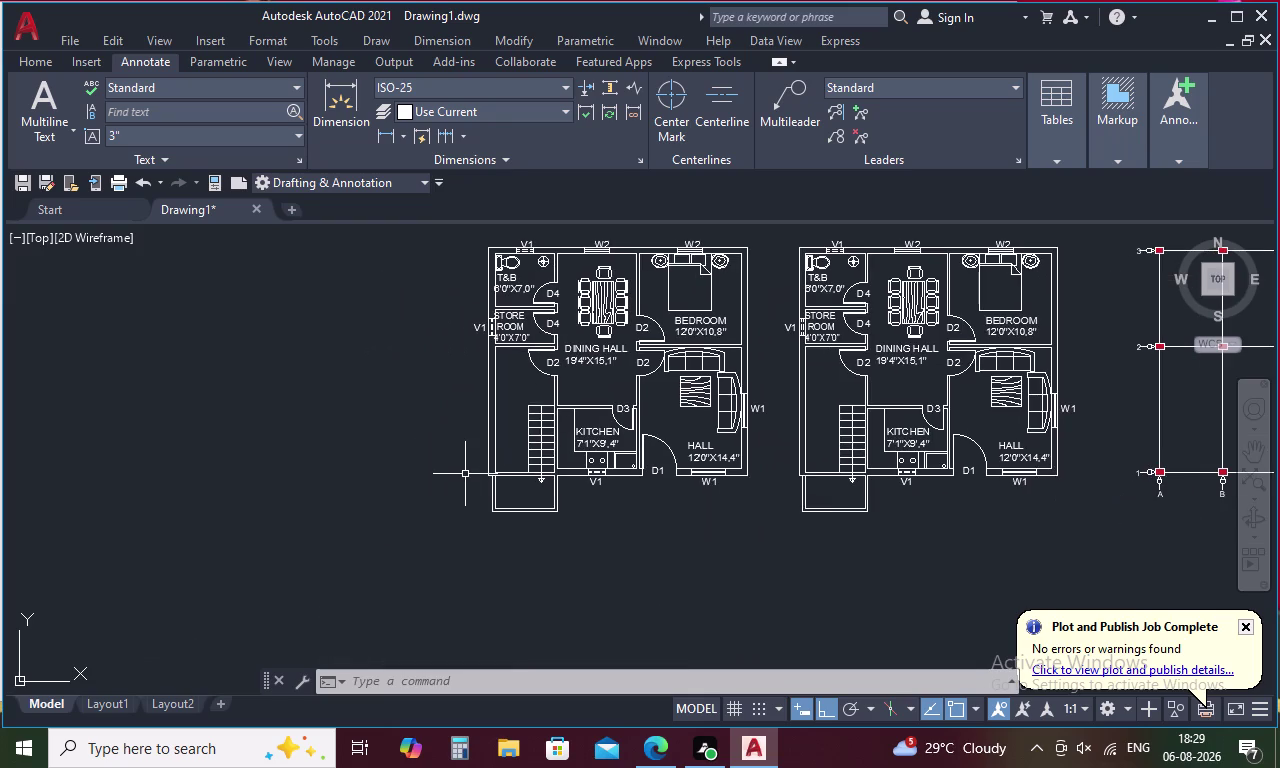
Zoom into the staircase, try a first selection of the treads, then clear it.
middle_click(518, 452)
scroll(up, 3)
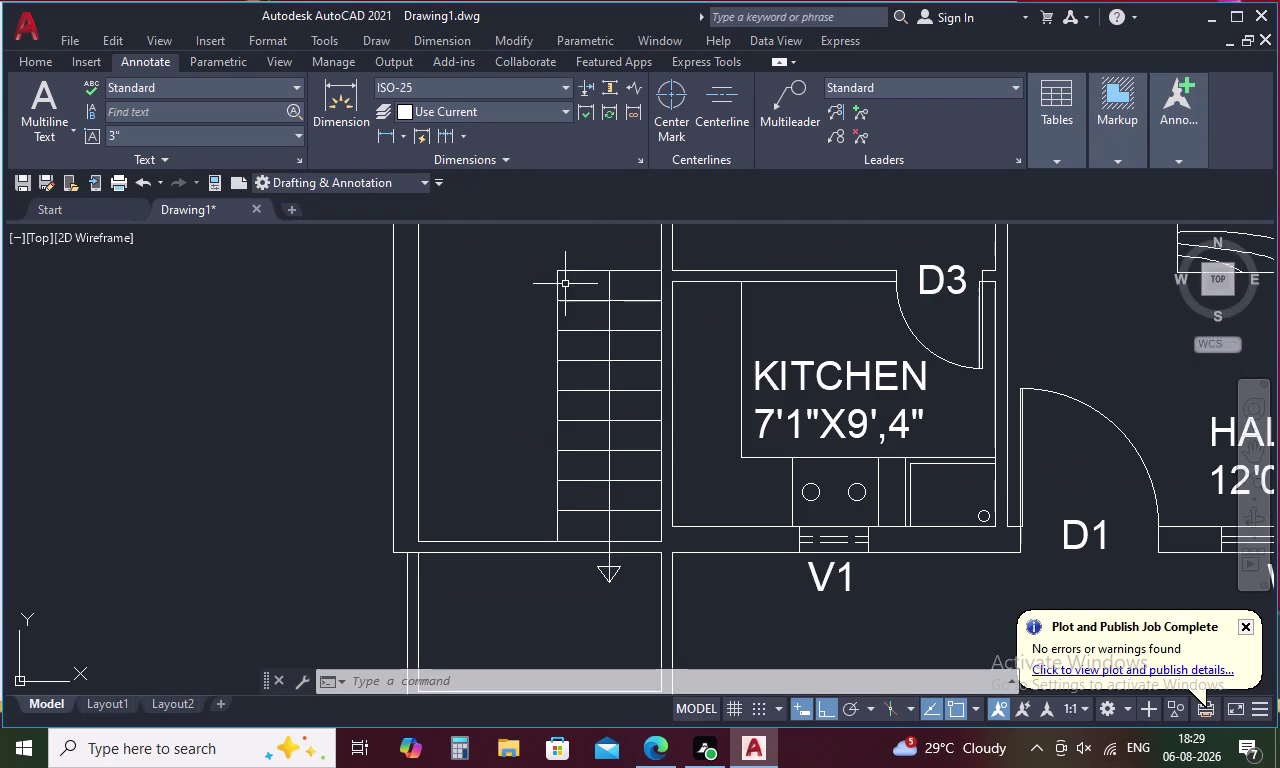
drag(577, 259, 549, 505)
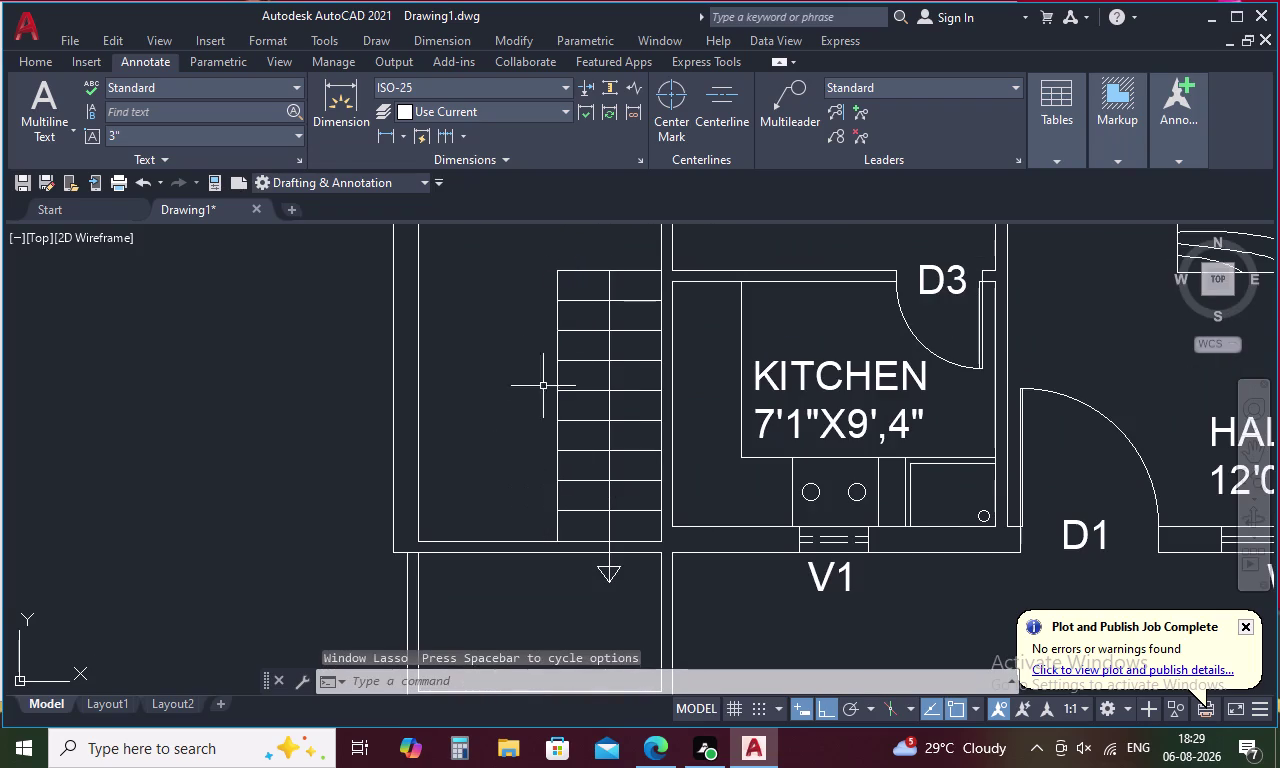
drag(594, 259, 537, 452)
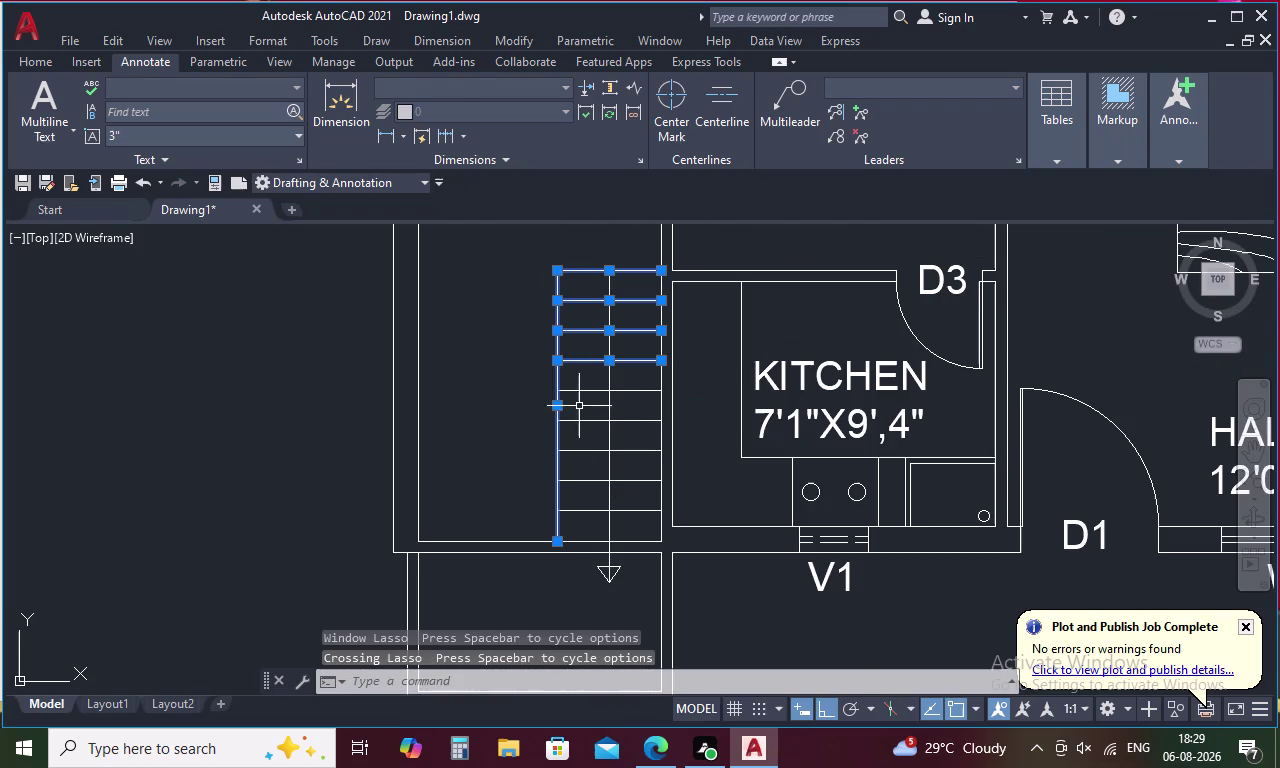
drag(592, 384, 573, 544)
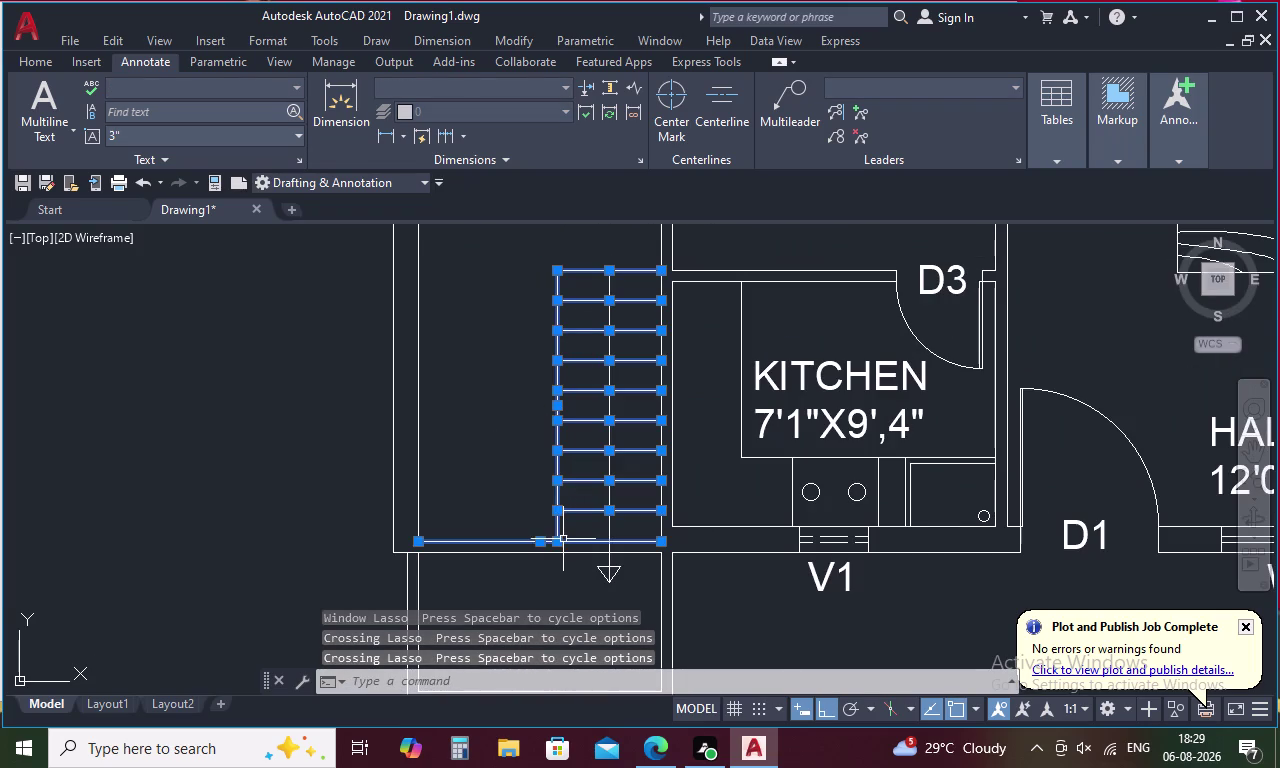
click(510, 545)
click(511, 543)
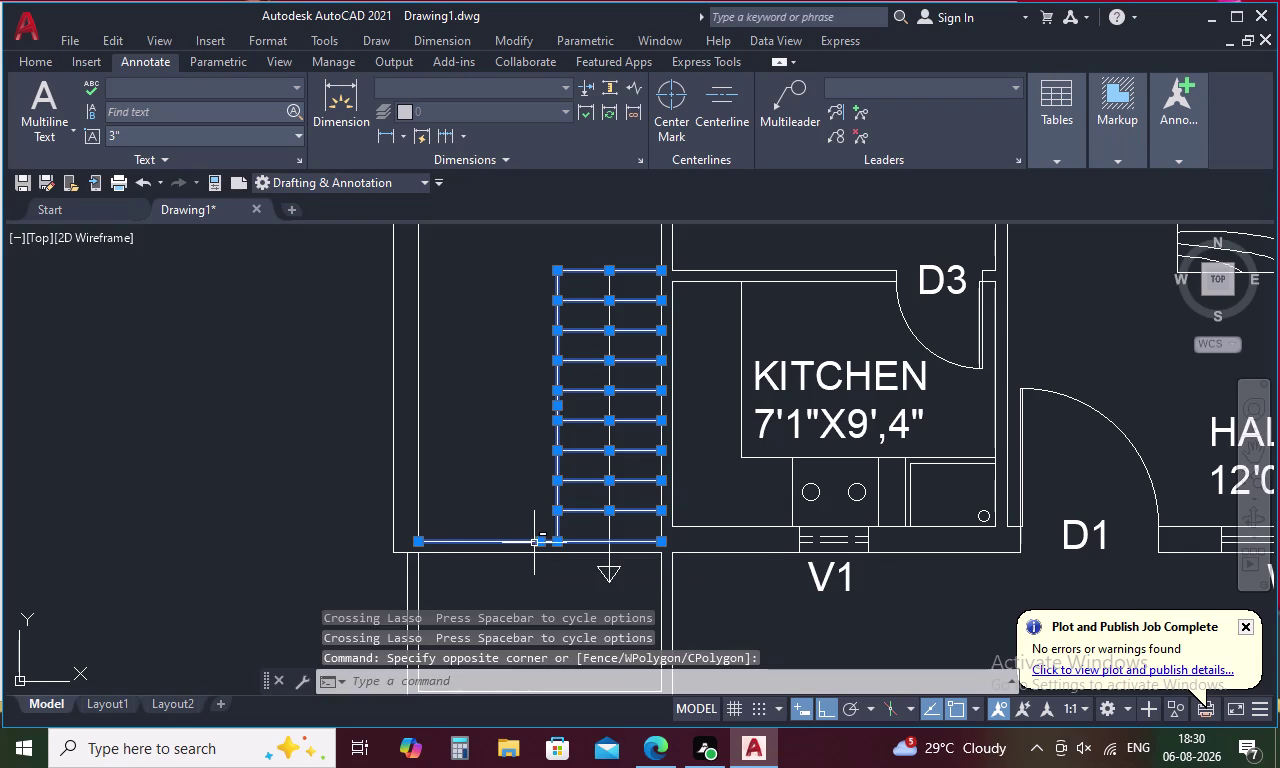
click(536, 543)
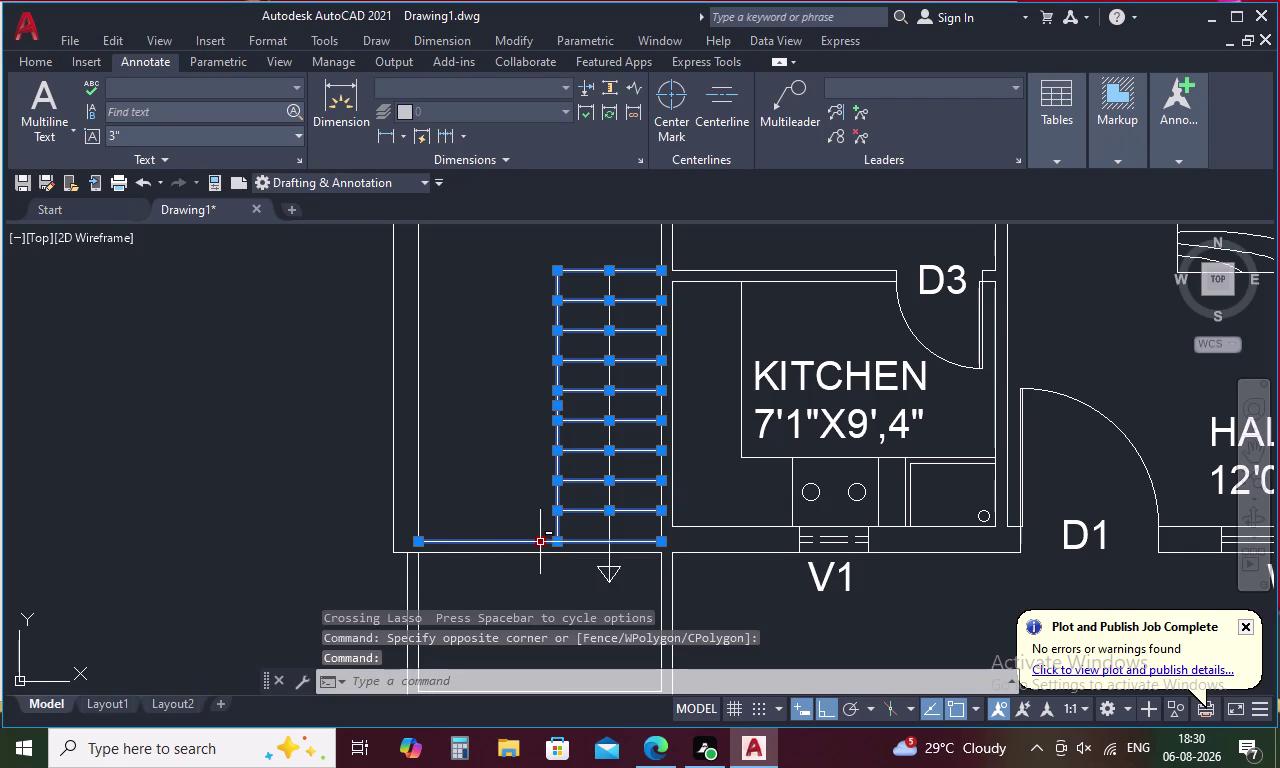
click(556, 541)
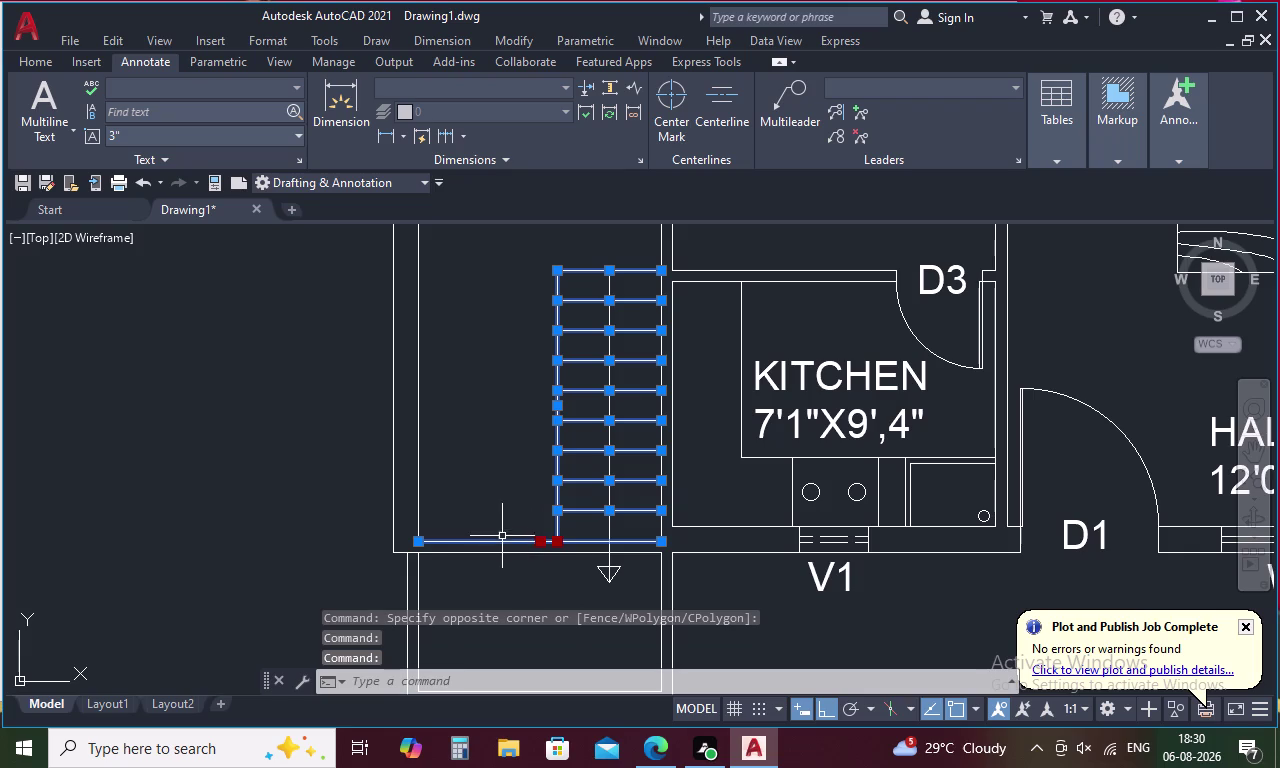
double_click(497, 543)
key(Escape)
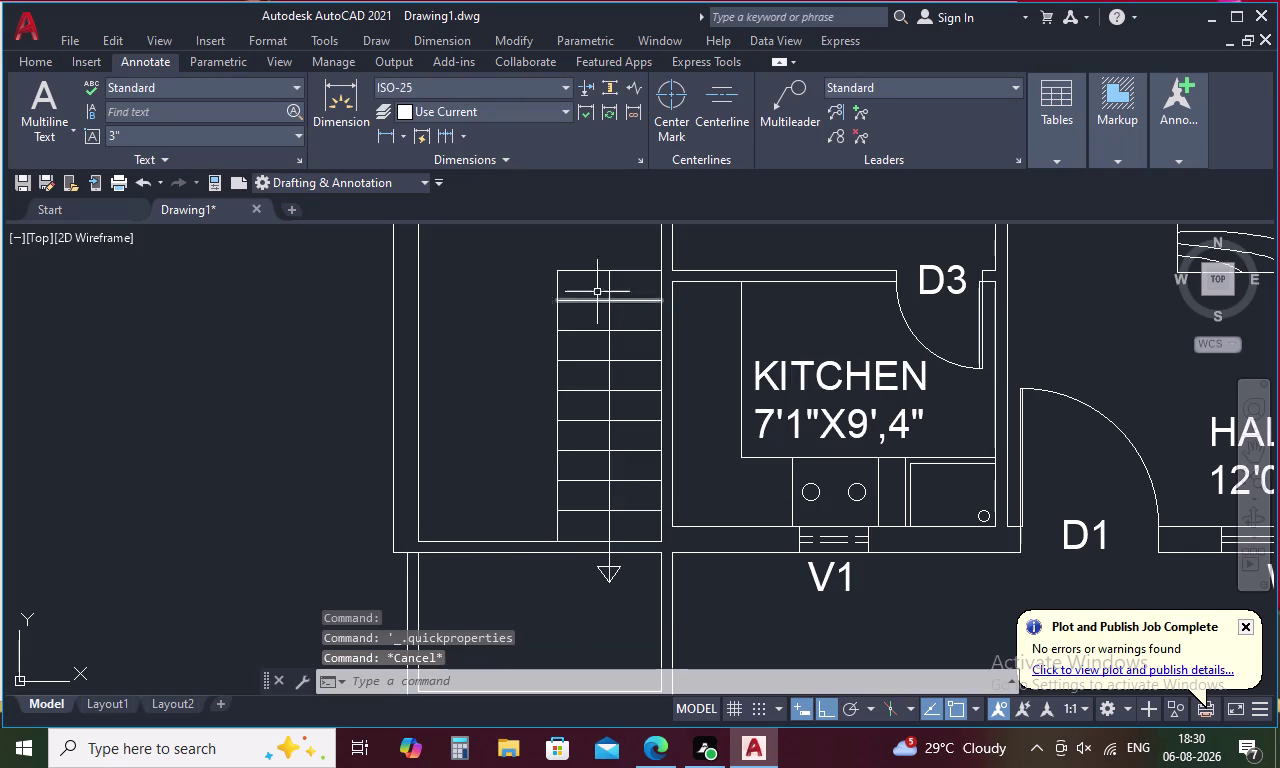
Reselect the ten tread lines and the stair's left edge, and start MIRROR.
drag(603, 254, 554, 512)
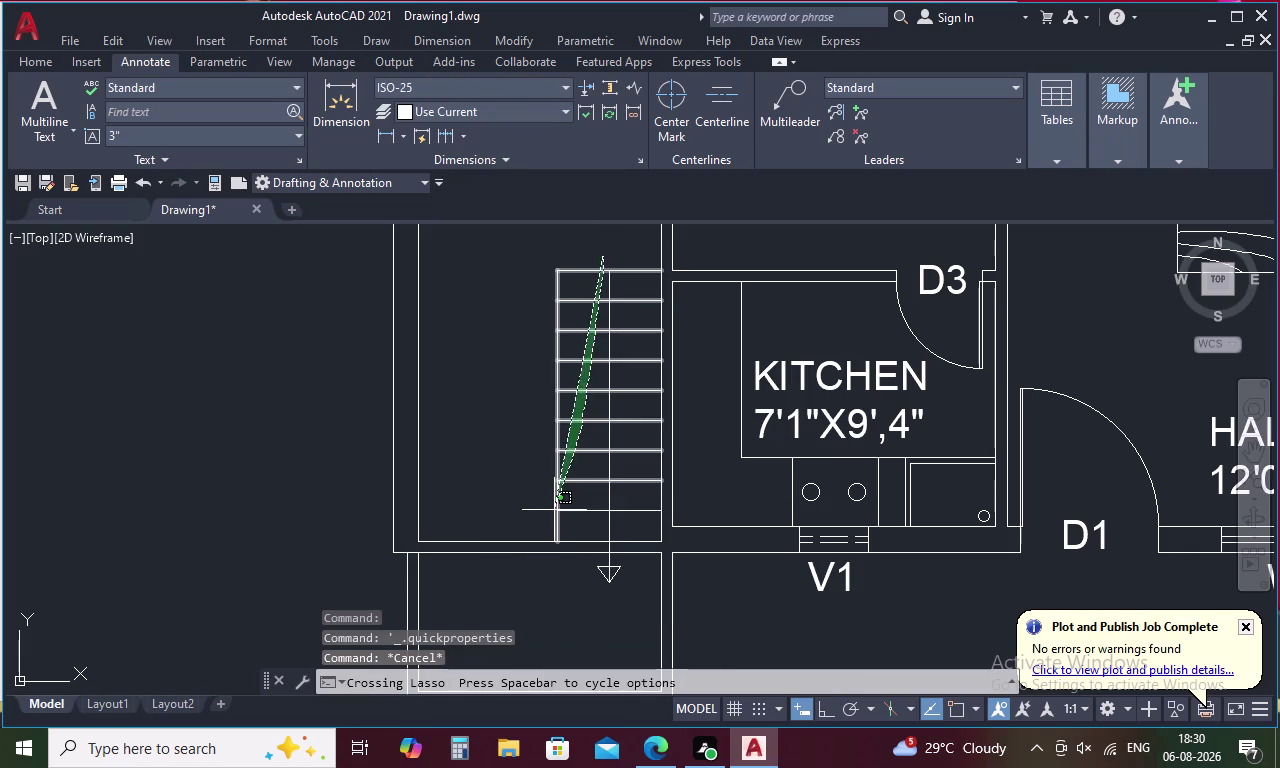
drag(554, 512, 553, 516)
click(574, 510)
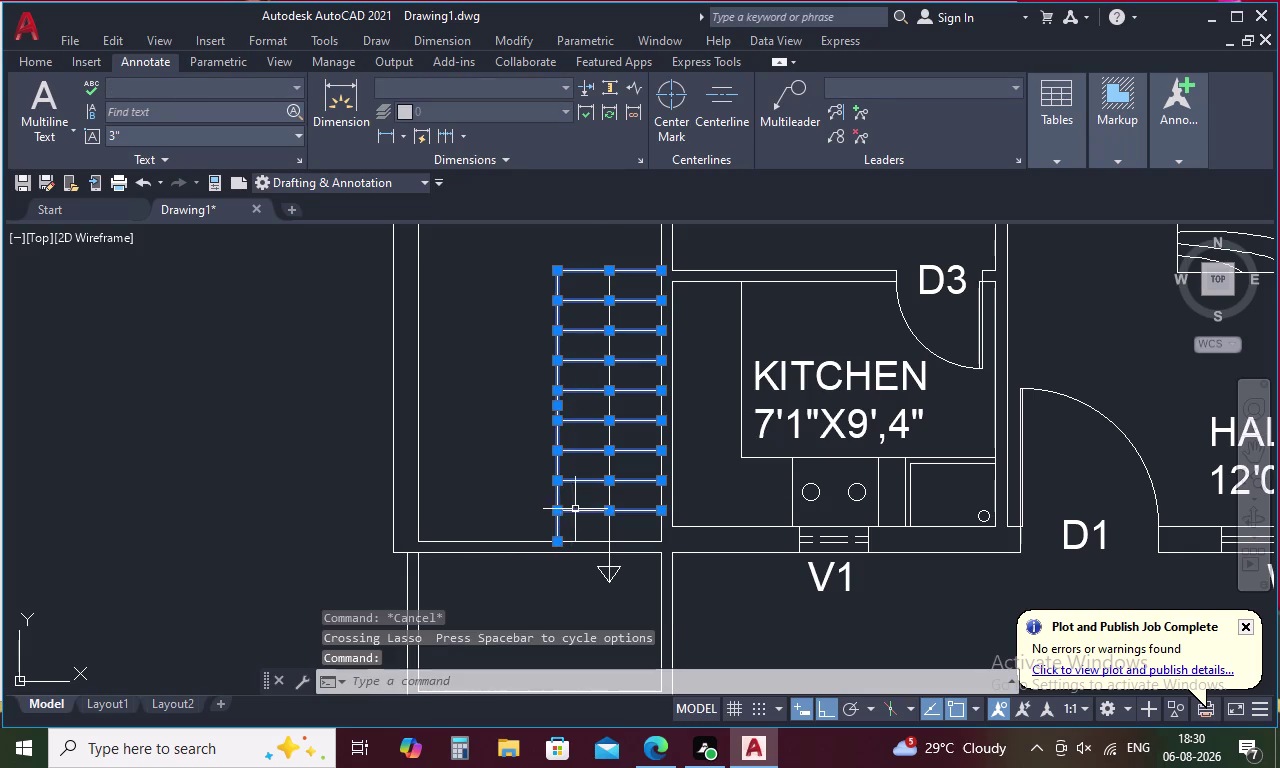
text(MI)
key(space)
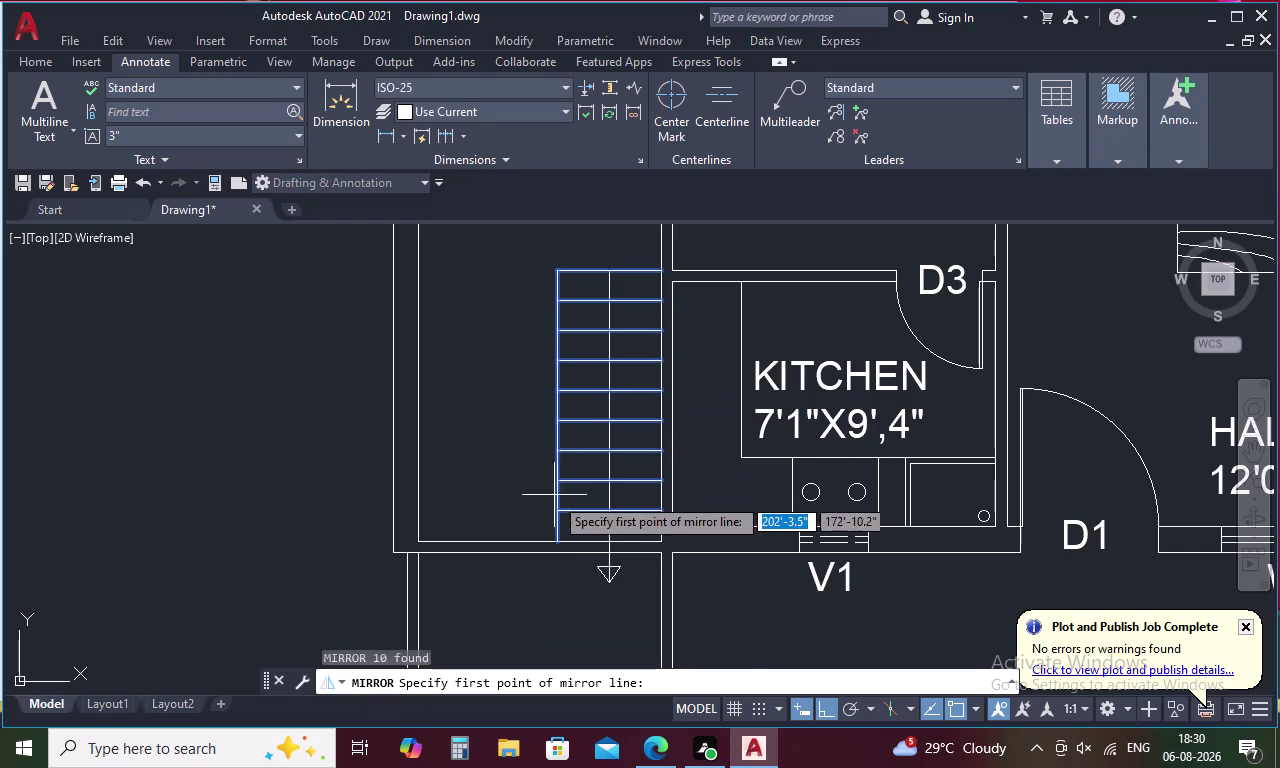
Mirror the treads across the stair's left edge, keeping the original treads.
click(557, 514)
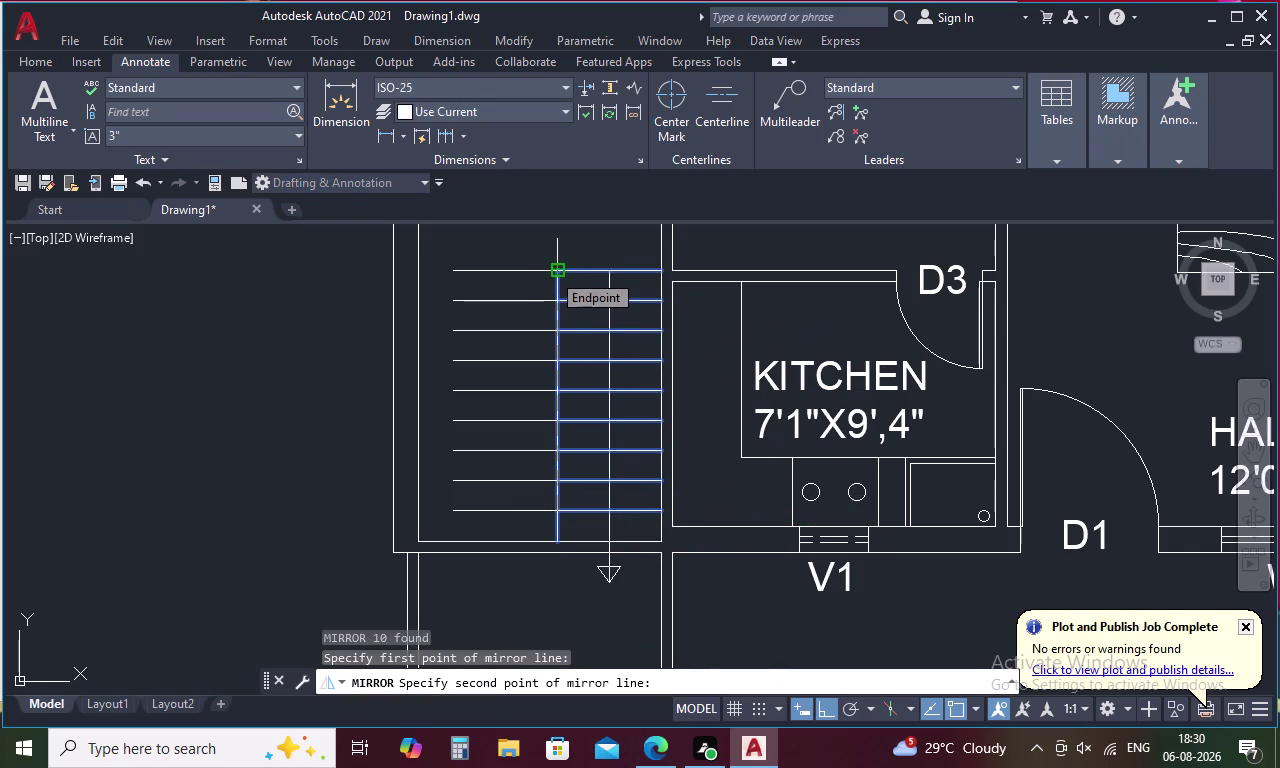
click(551, 272)
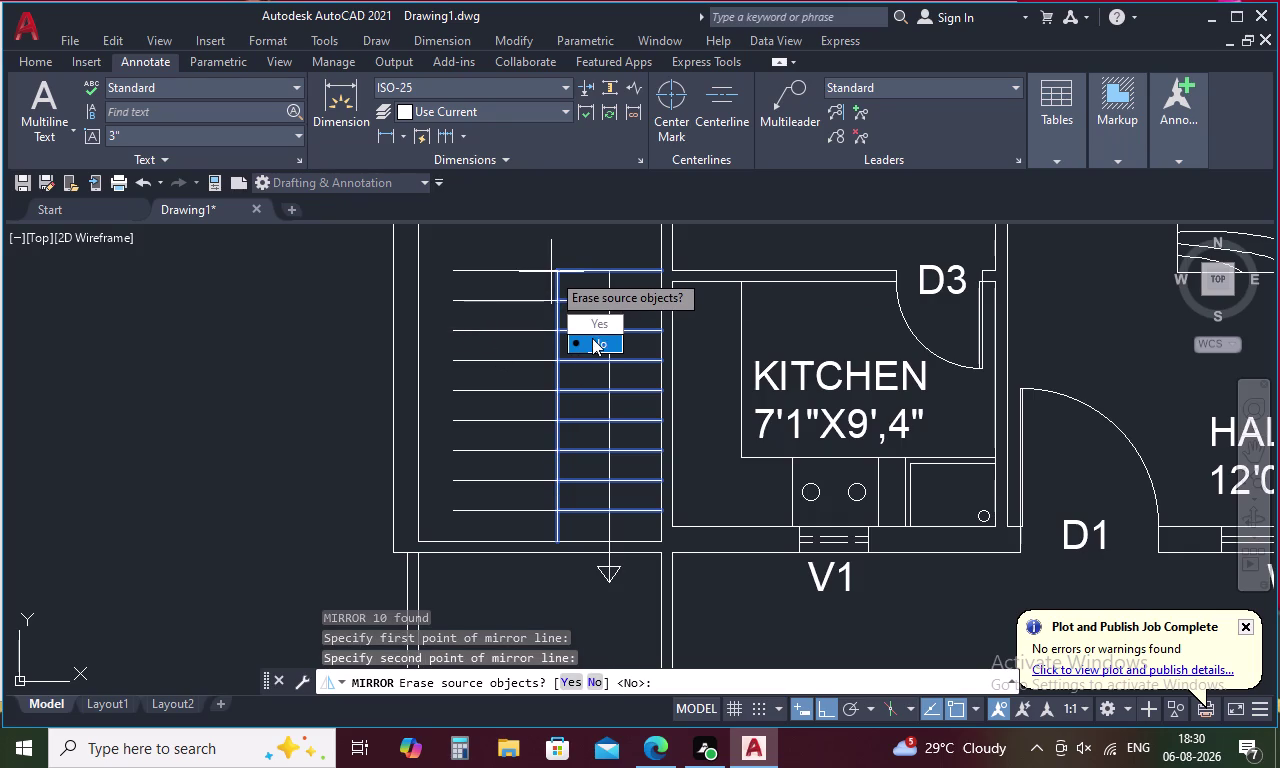
drag(598, 335, 551, 272)
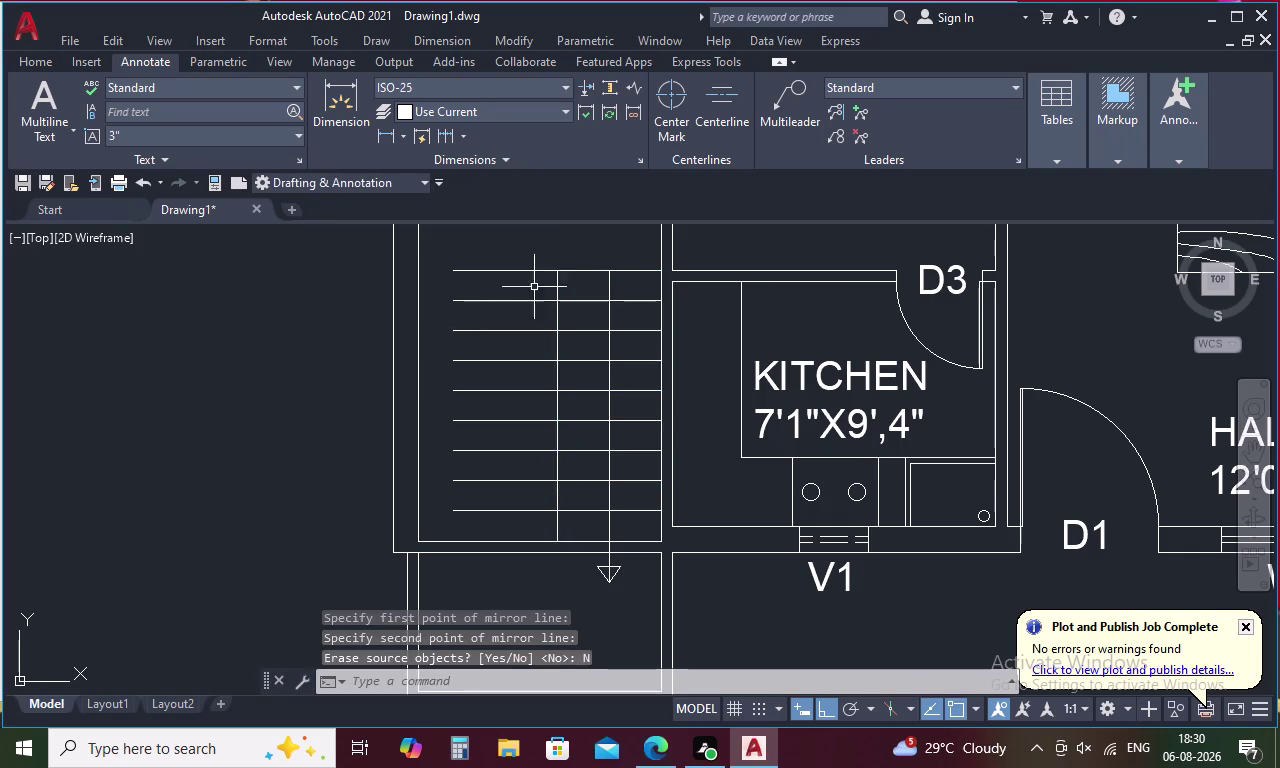
Extend the nine short stair treads left to the staircase's left side.
text(EX)
key(space)
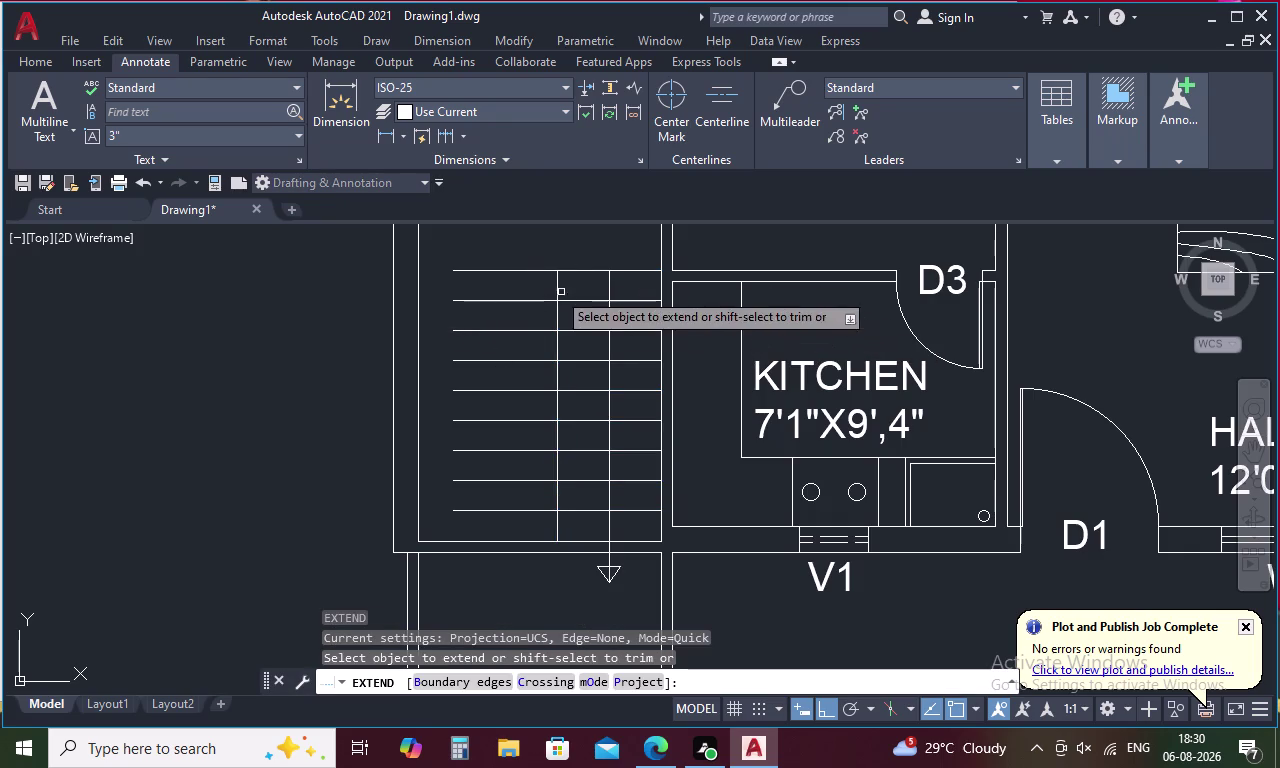
click(485, 268)
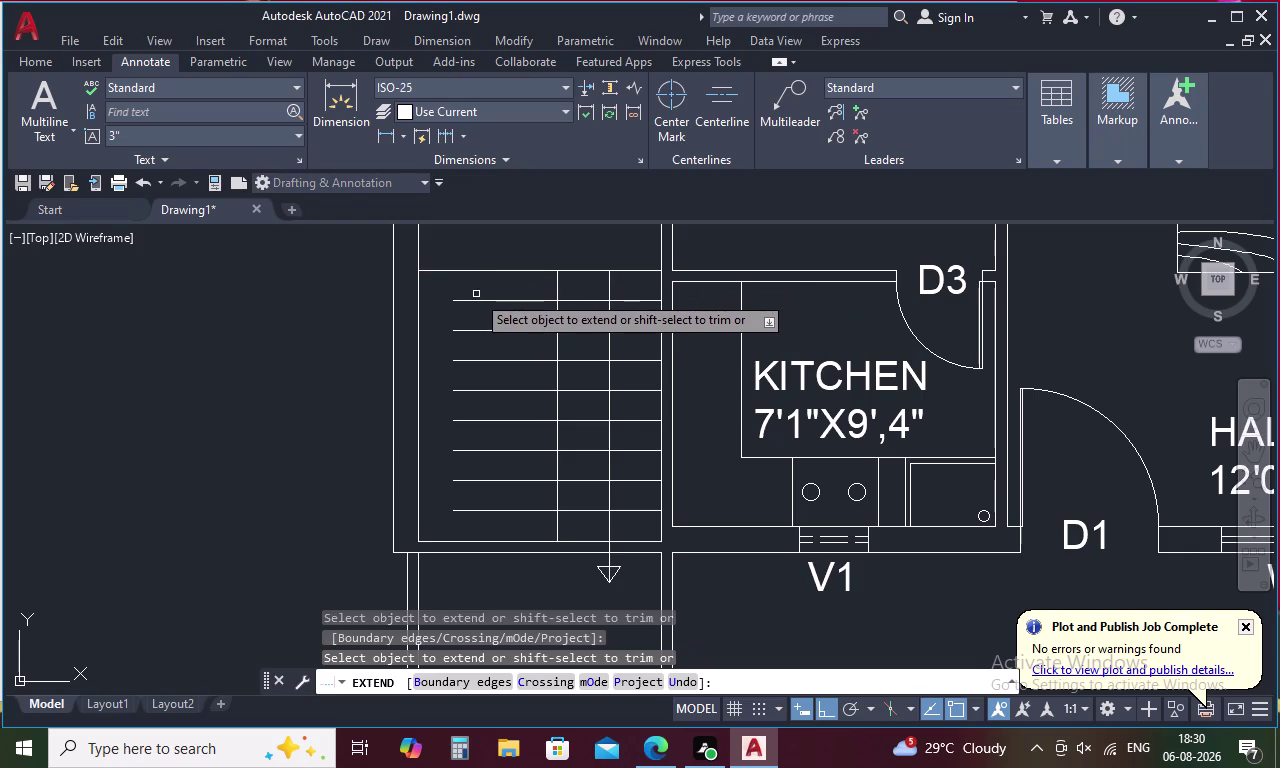
click(476, 303)
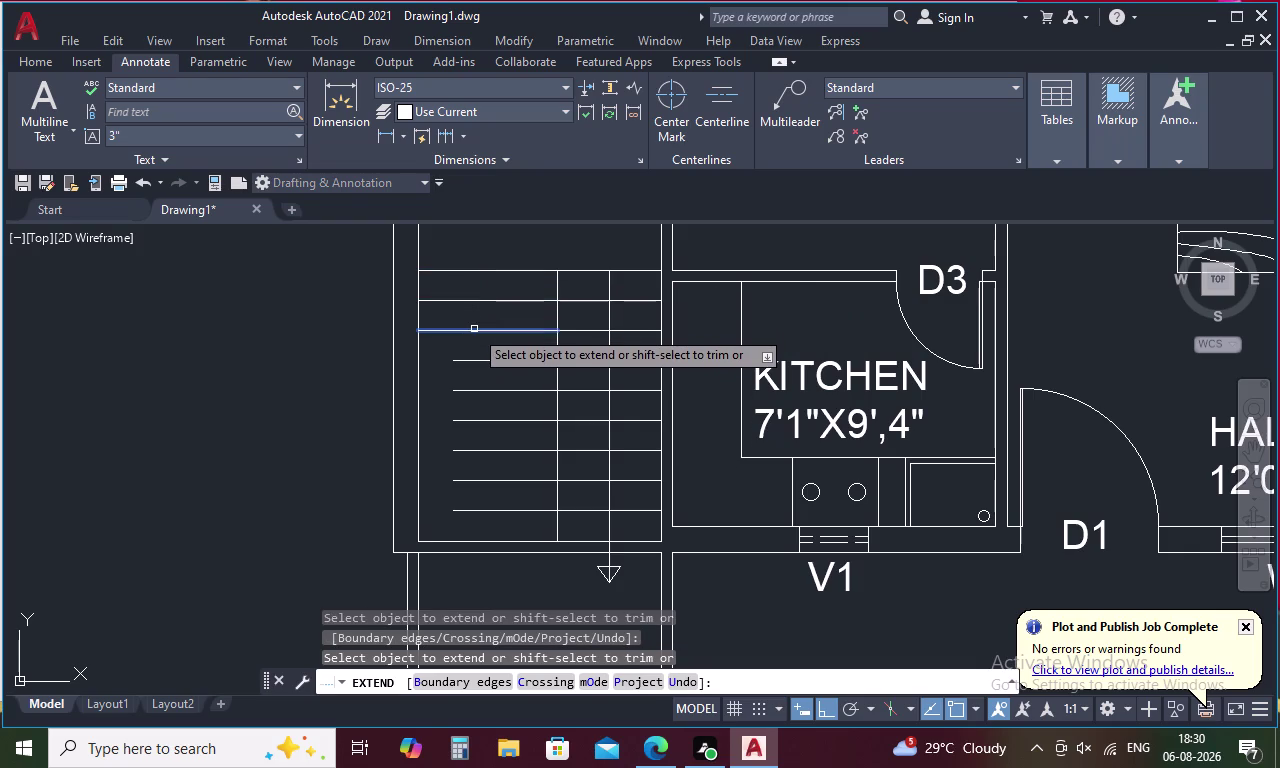
click(474, 329)
click(475, 359)
click(469, 388)
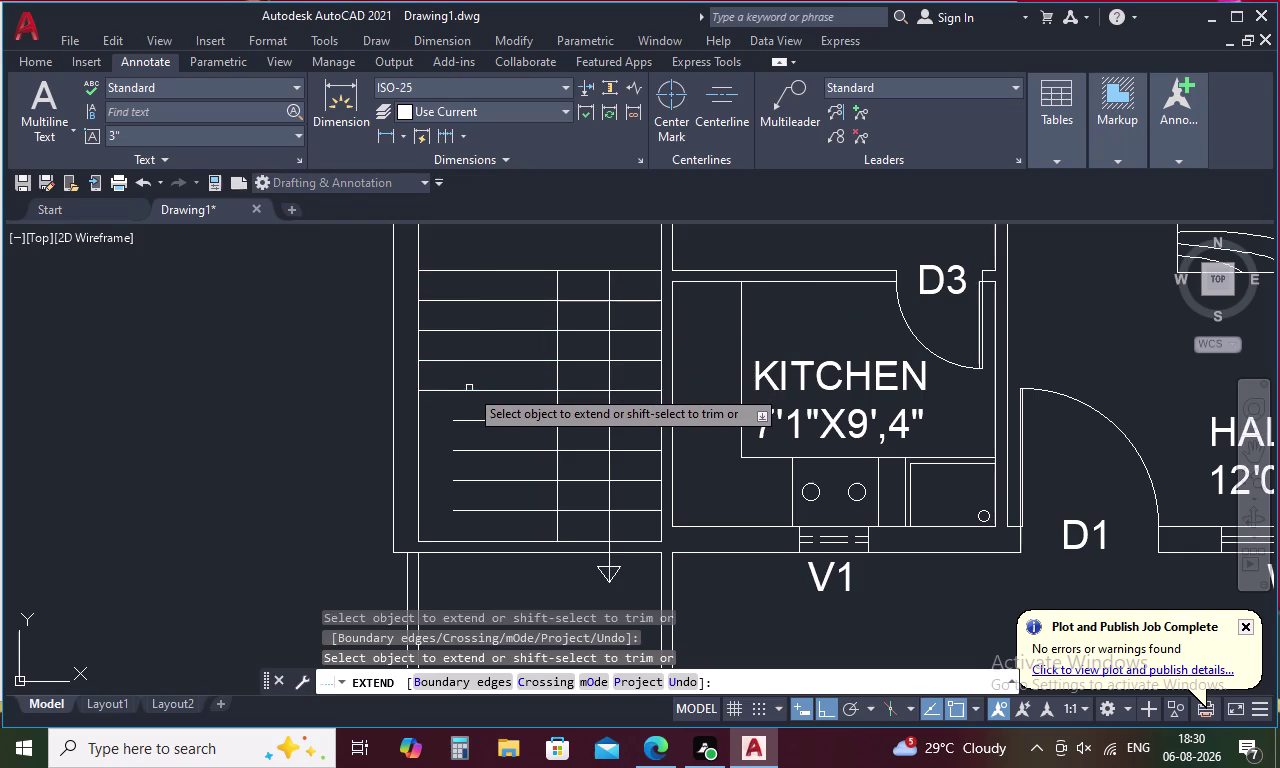
click(459, 422)
click(456, 449)
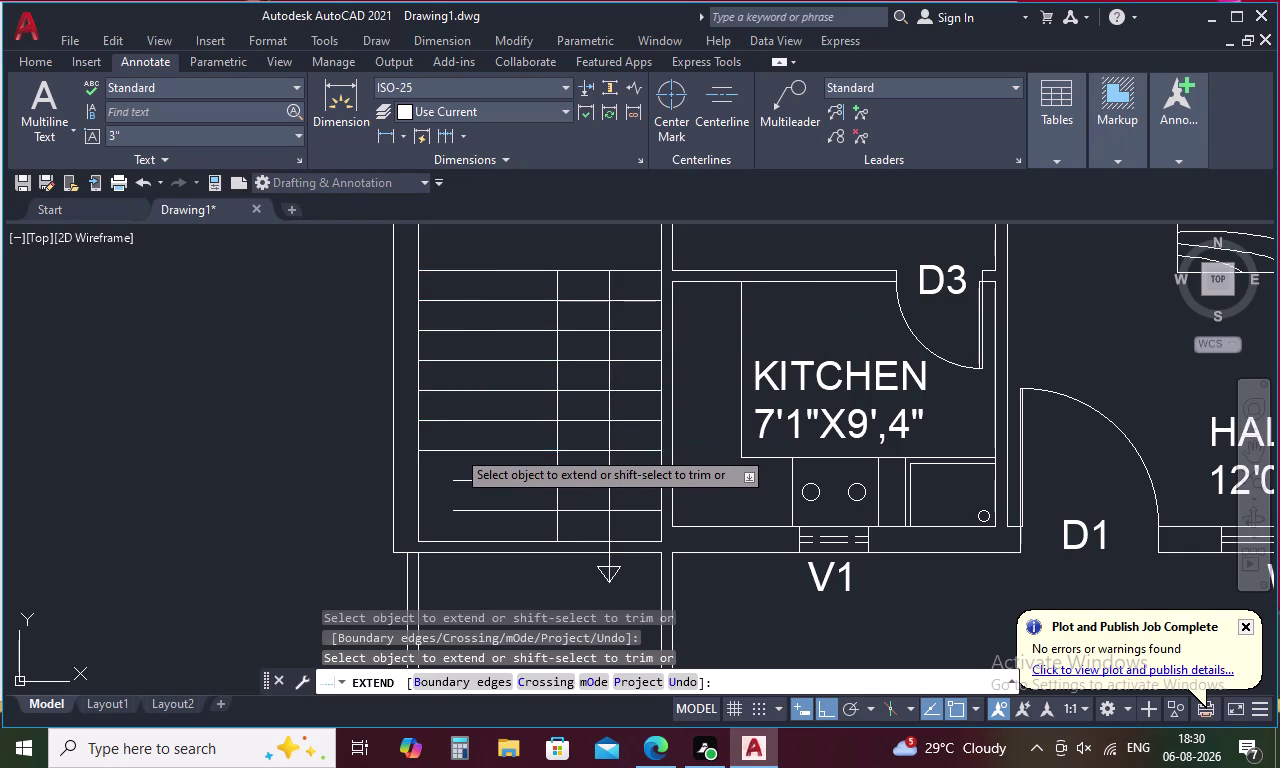
click(457, 481)
click(463, 510)
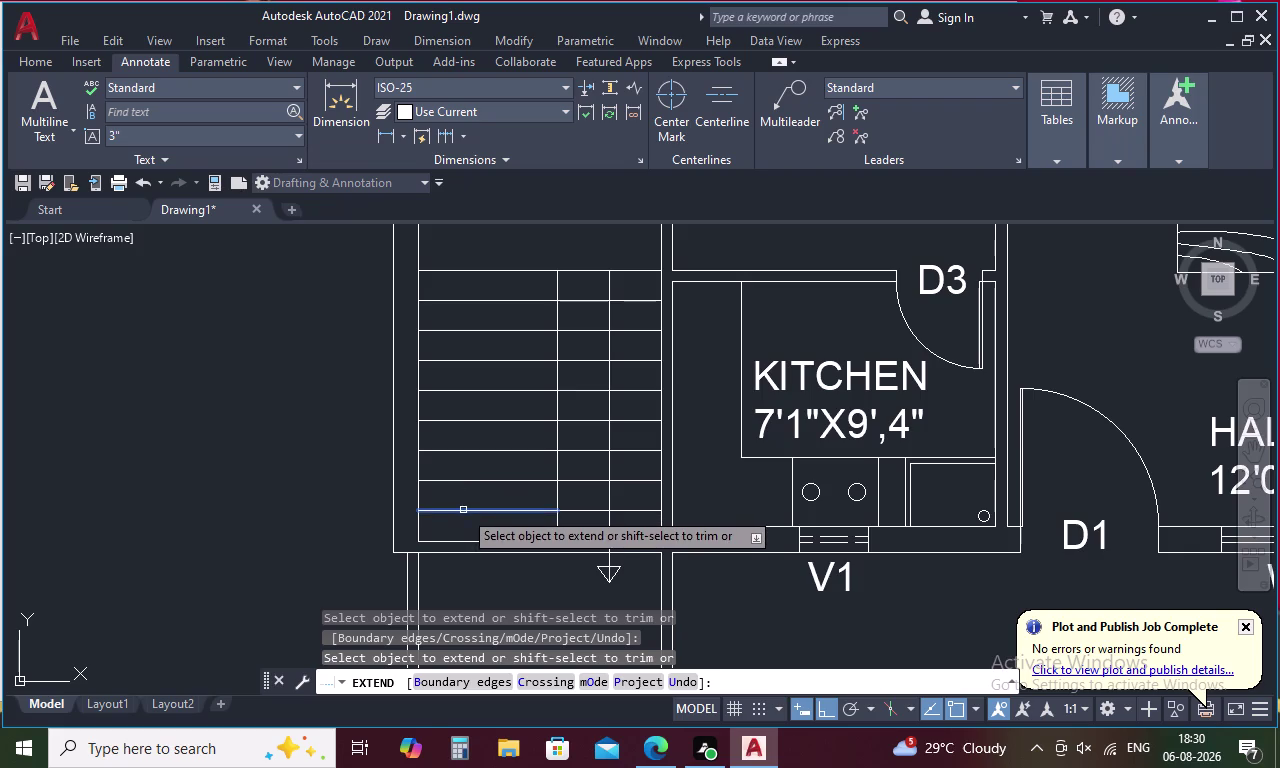
key(Escape)
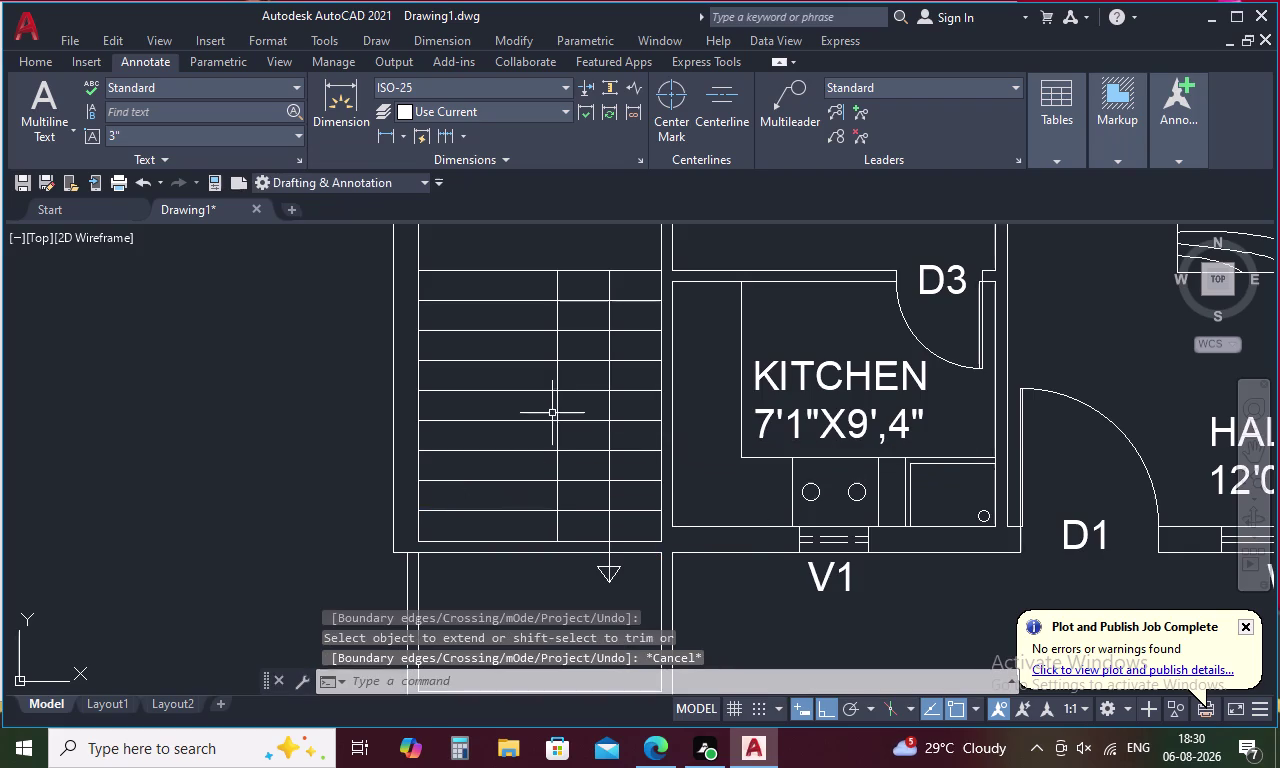
click(556, 410)
Erase the old vertical divider line crossing the stair treads.
key(Delete)
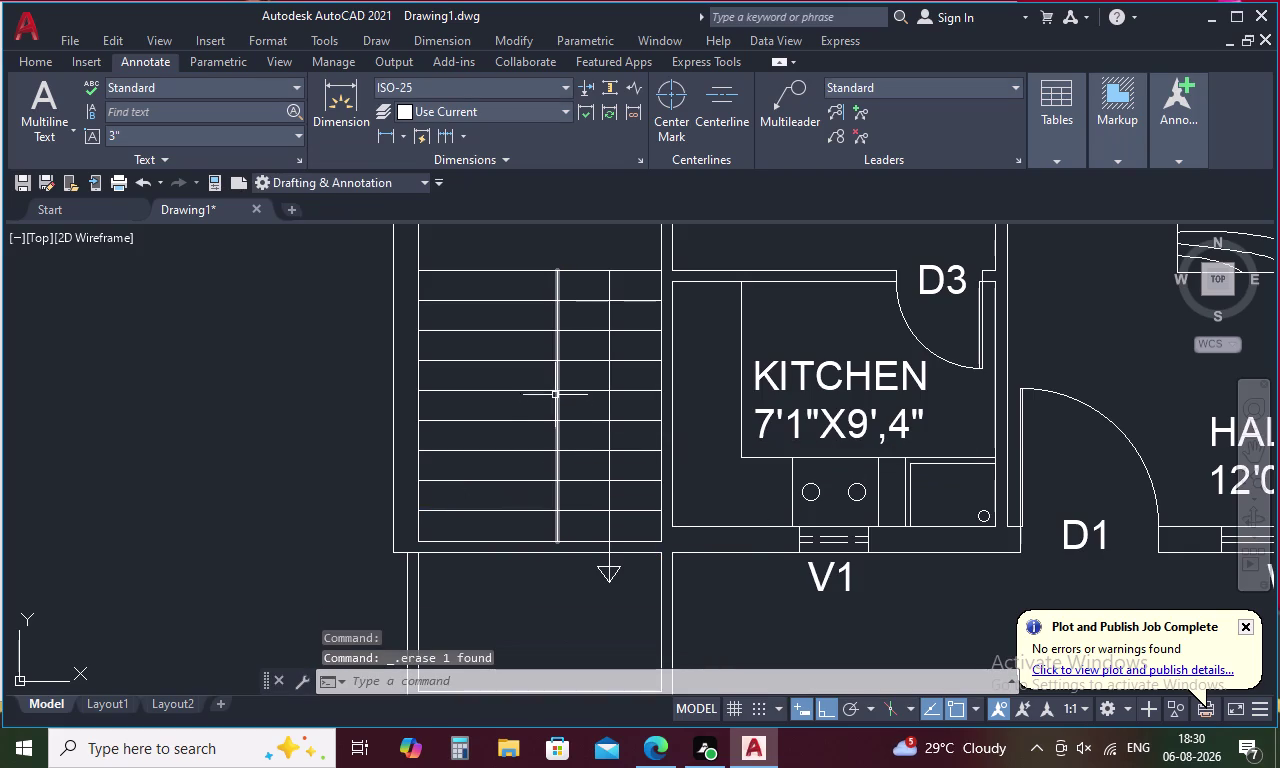
key(Delete)
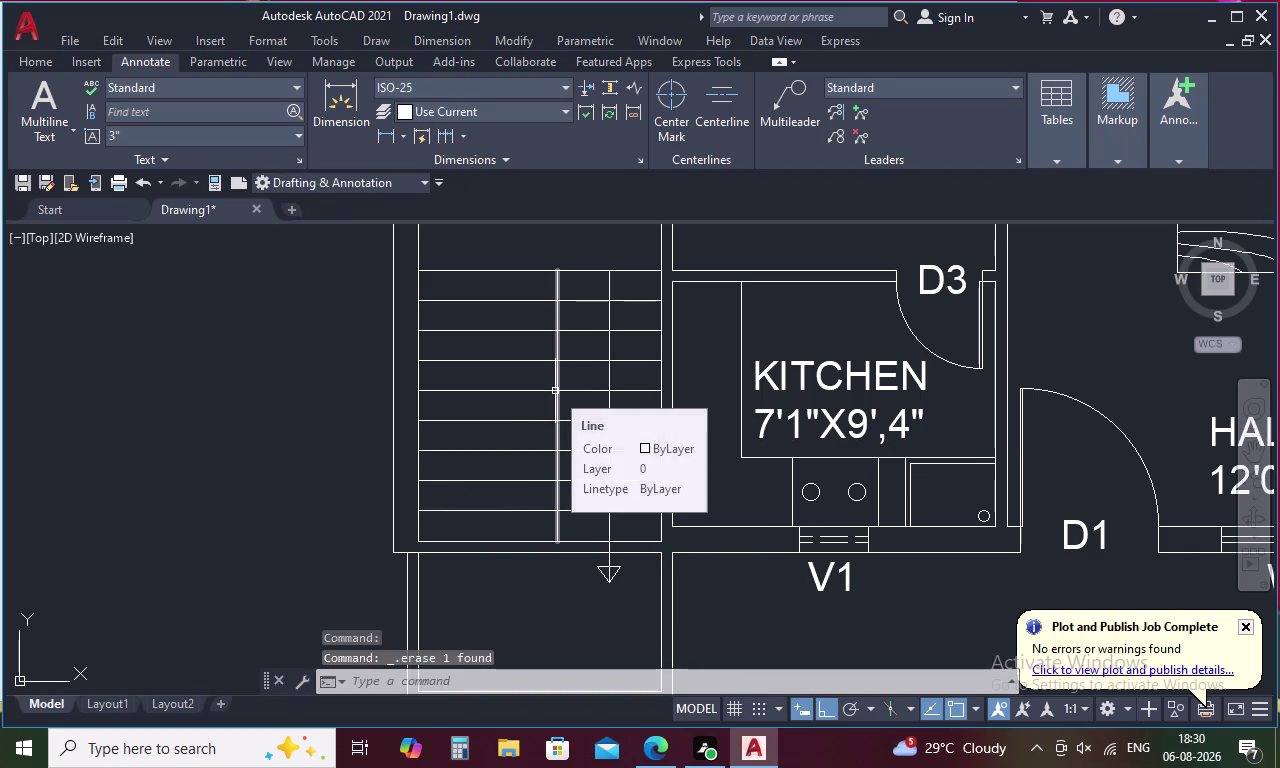
click(555, 389)
key(Escape)
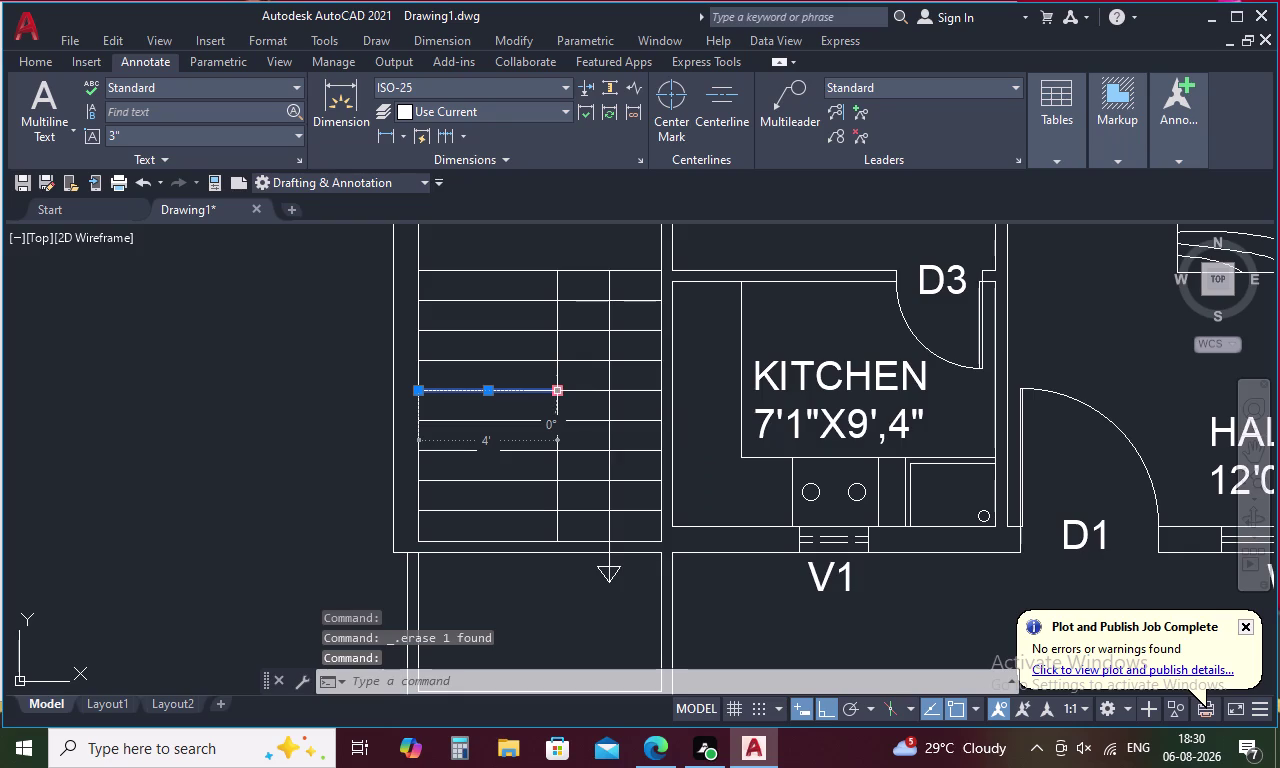
key(Escape)
click(556, 383)
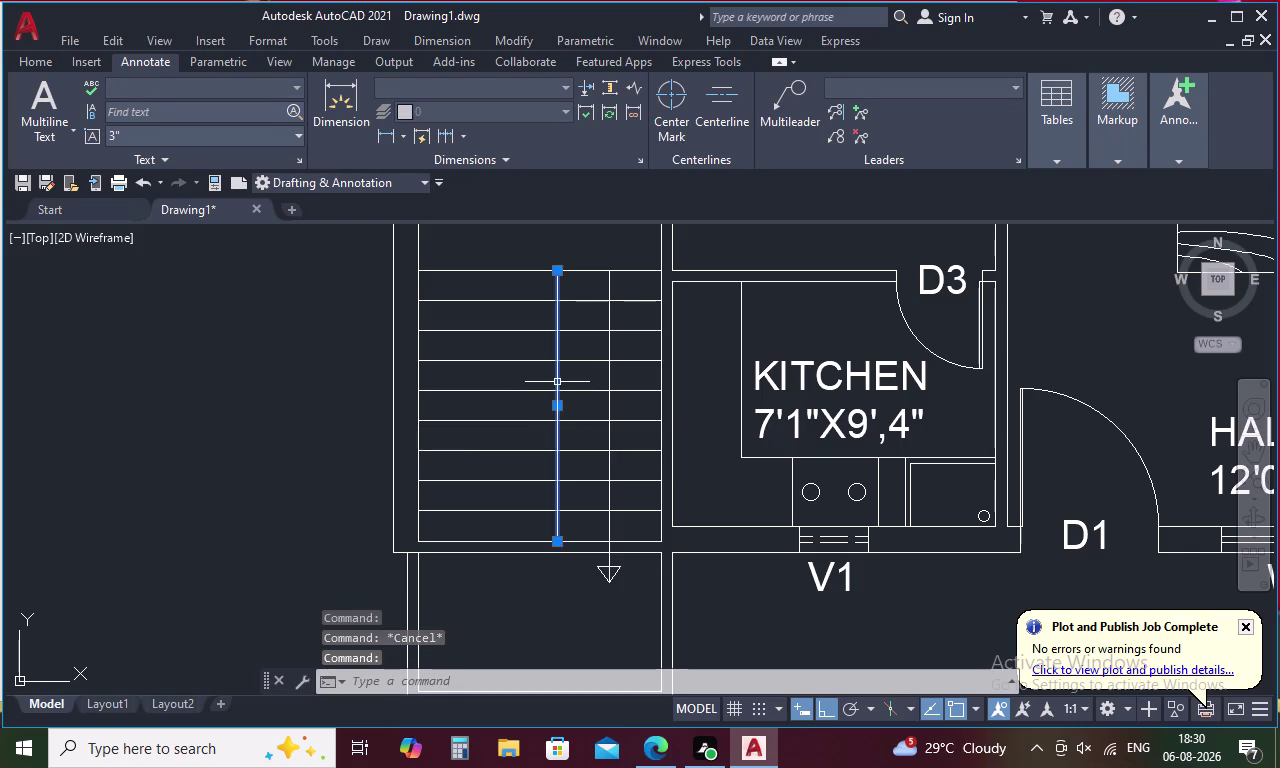
key(Delete)
Draw a new vertical line from the top tread down to the bottom tread.
text(L)
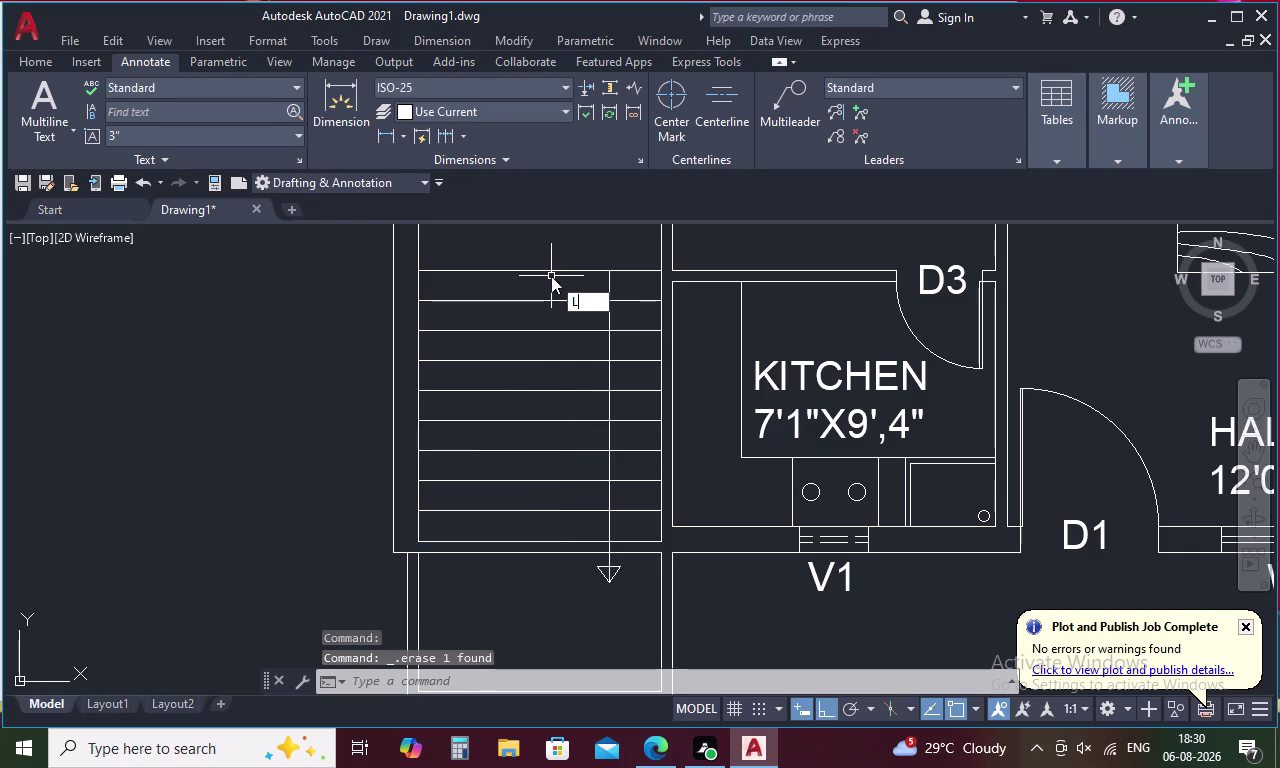
key(space)
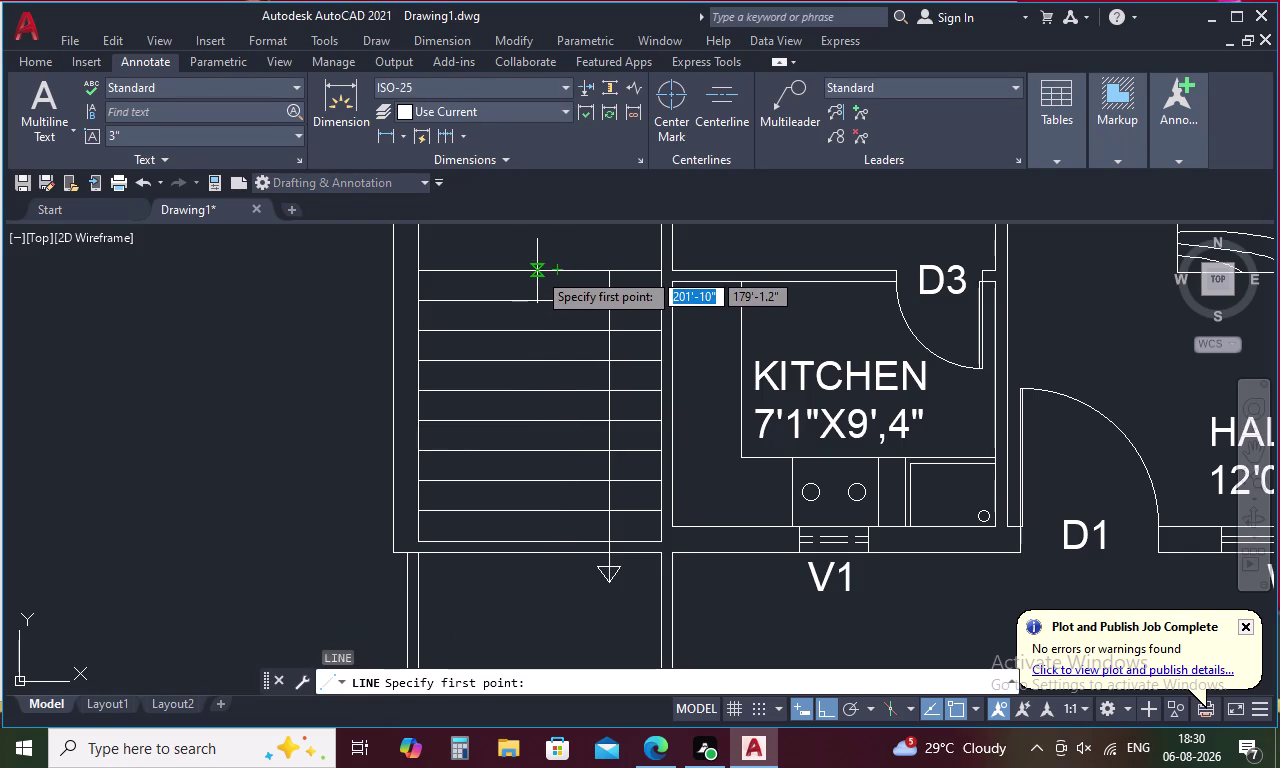
click(538, 271)
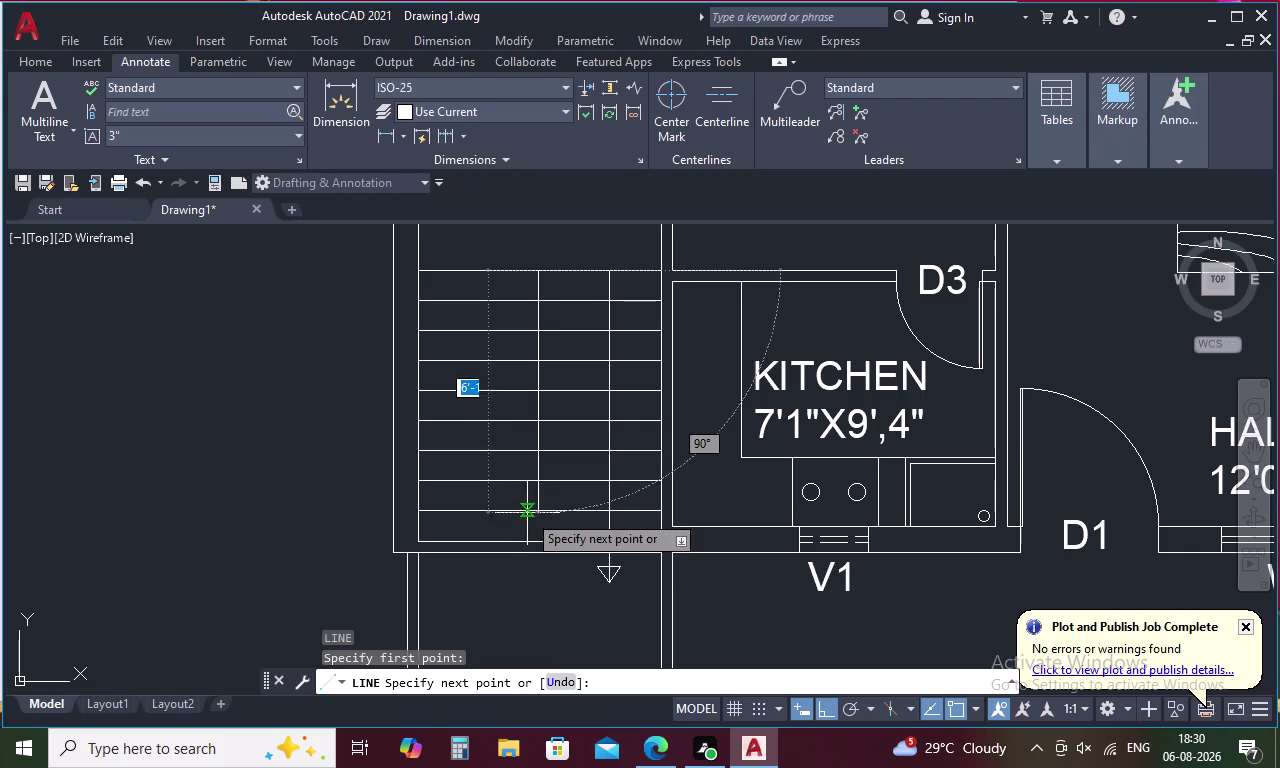
click(541, 546)
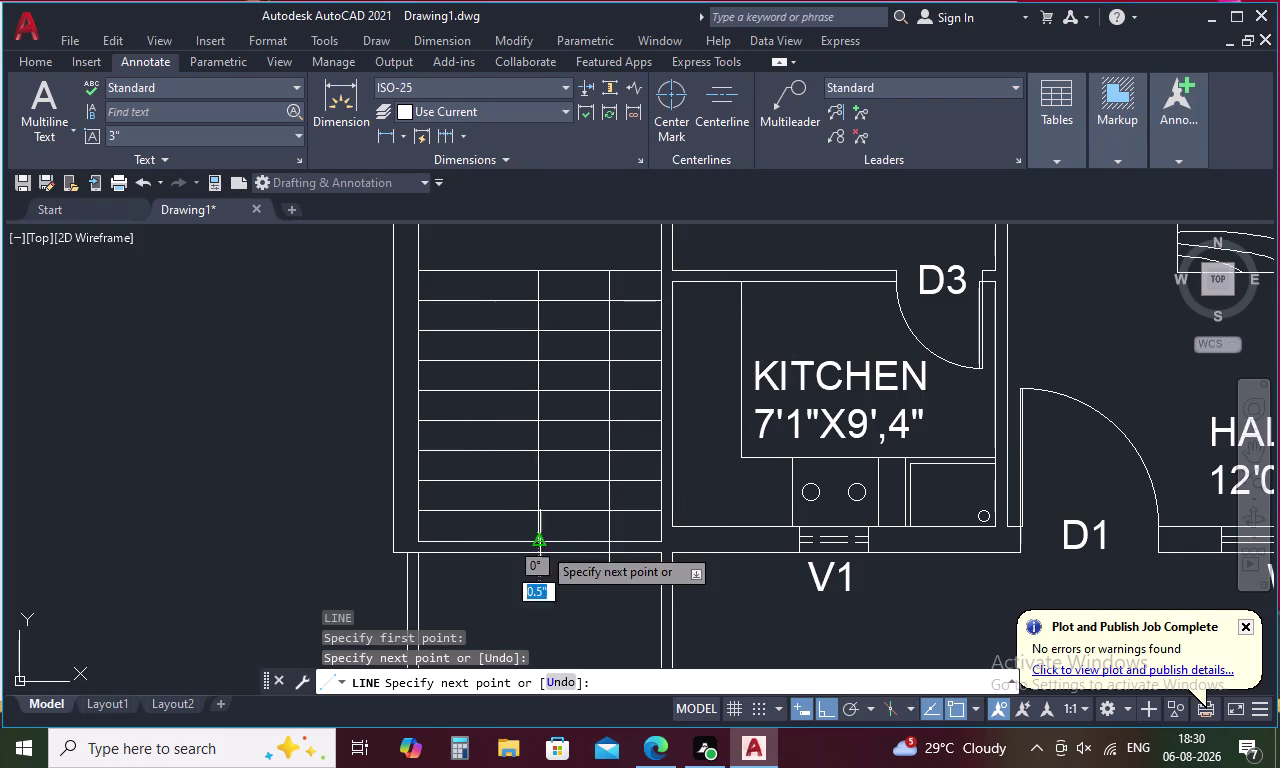
key(Escape)
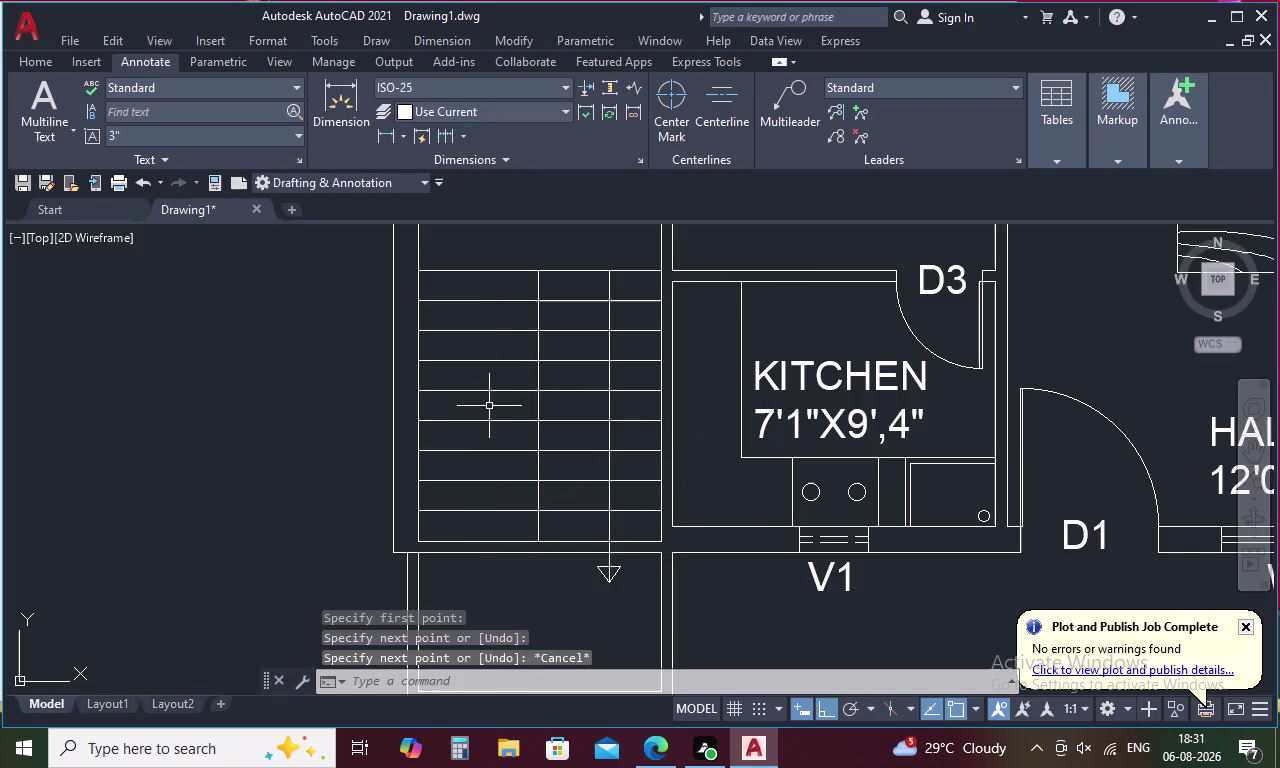
click(609, 343)
Copy the long vertical stair line leftward onto the treads.
right_click(610, 413)
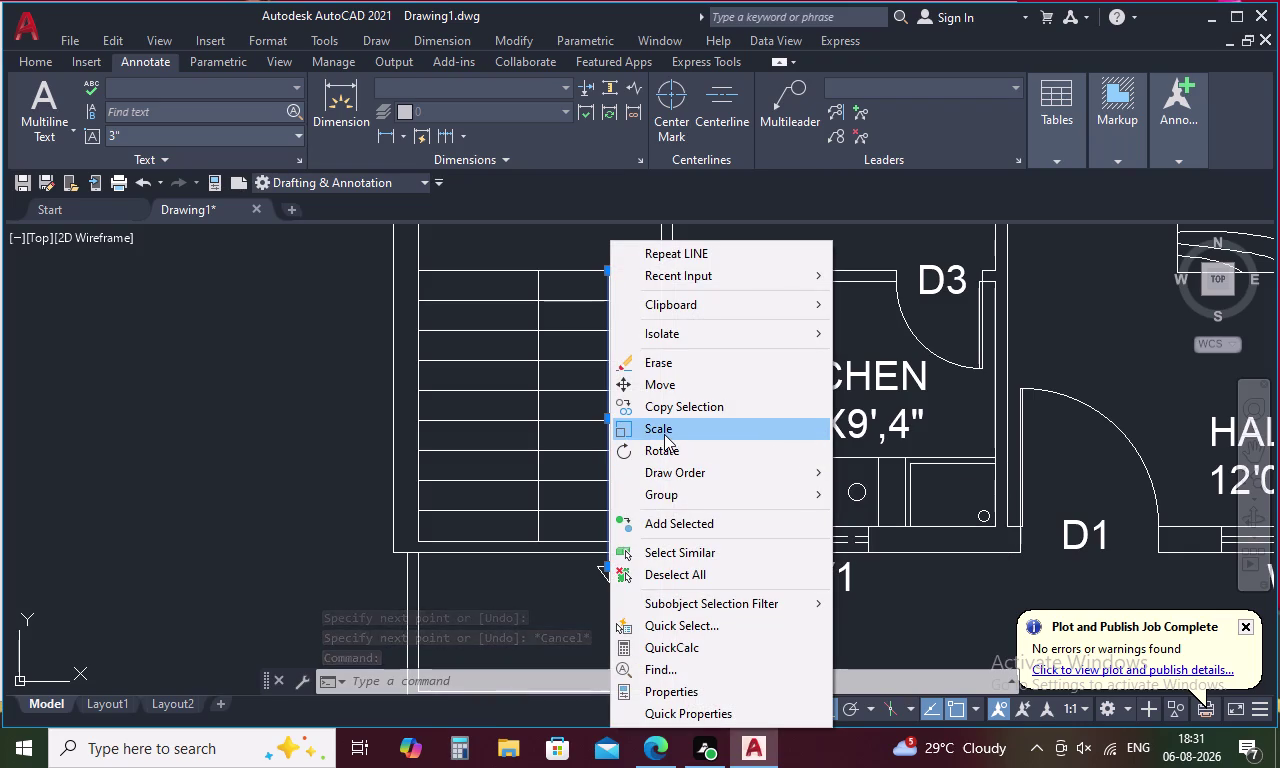
click(673, 406)
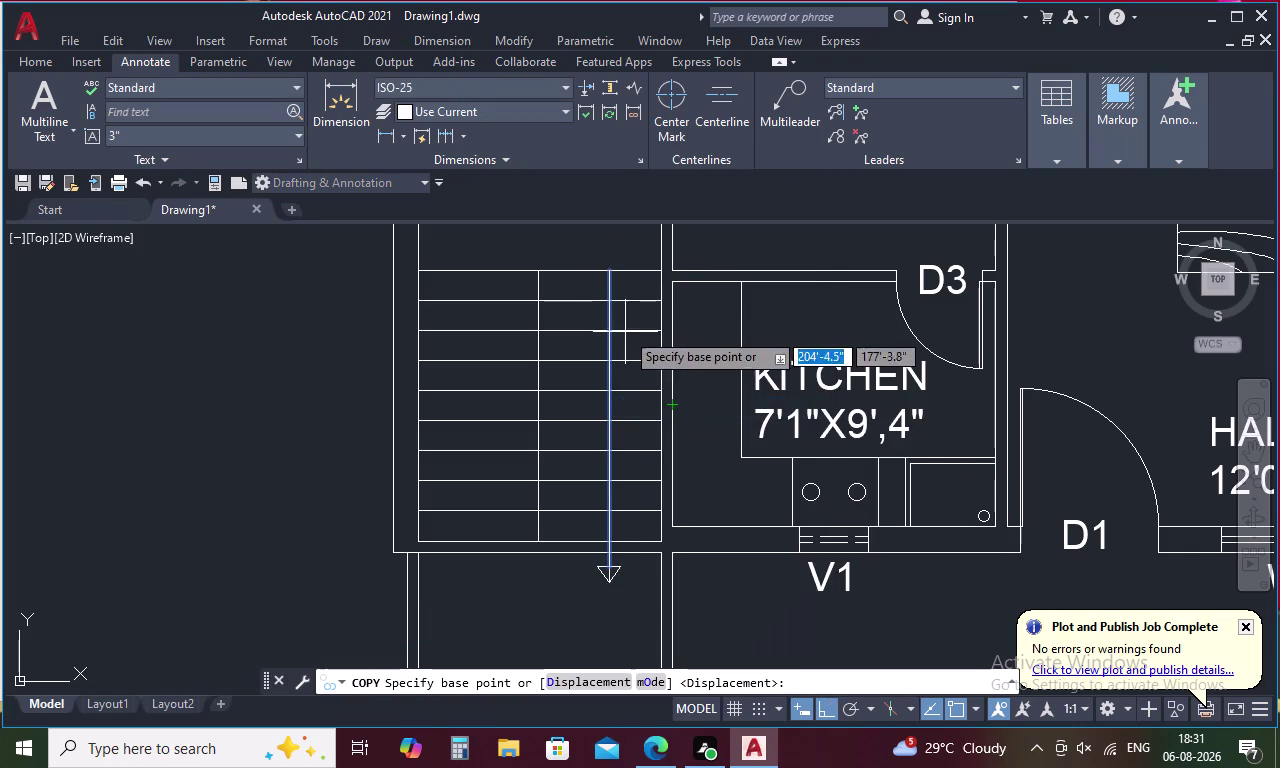
click(607, 269)
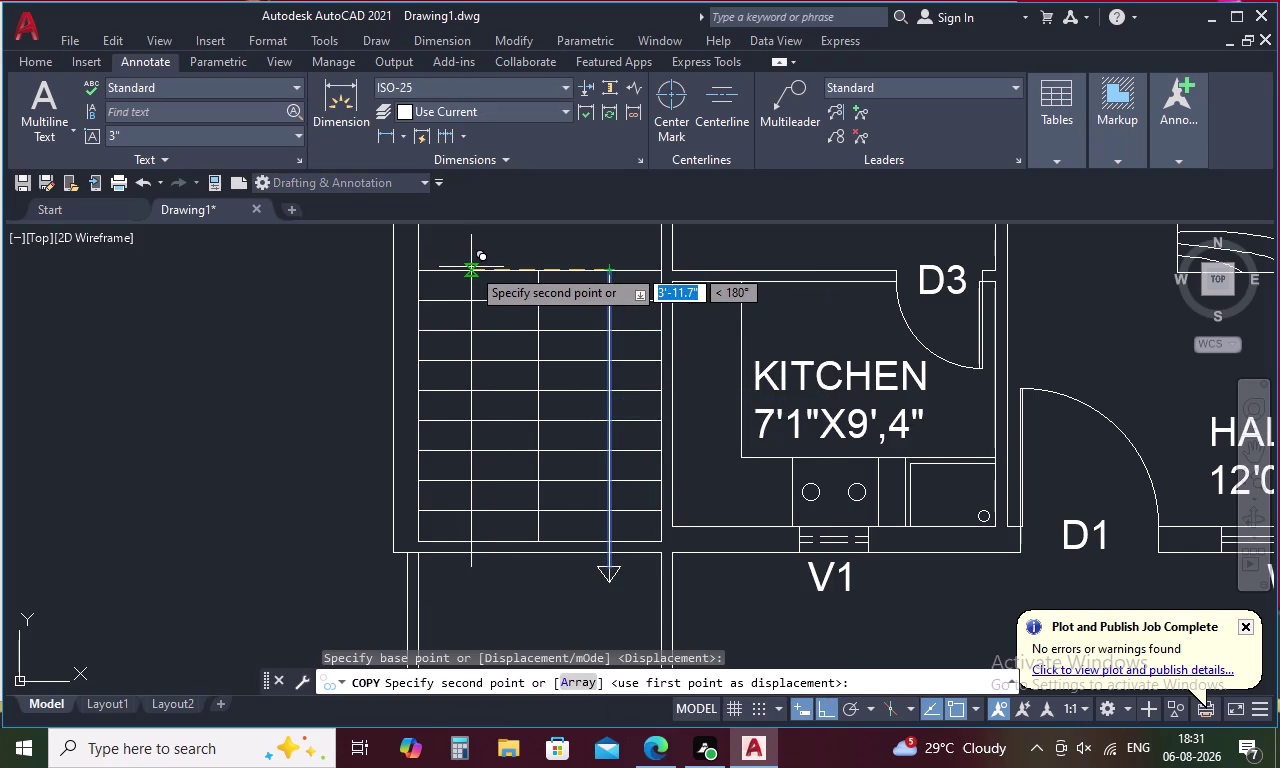
click(474, 268)
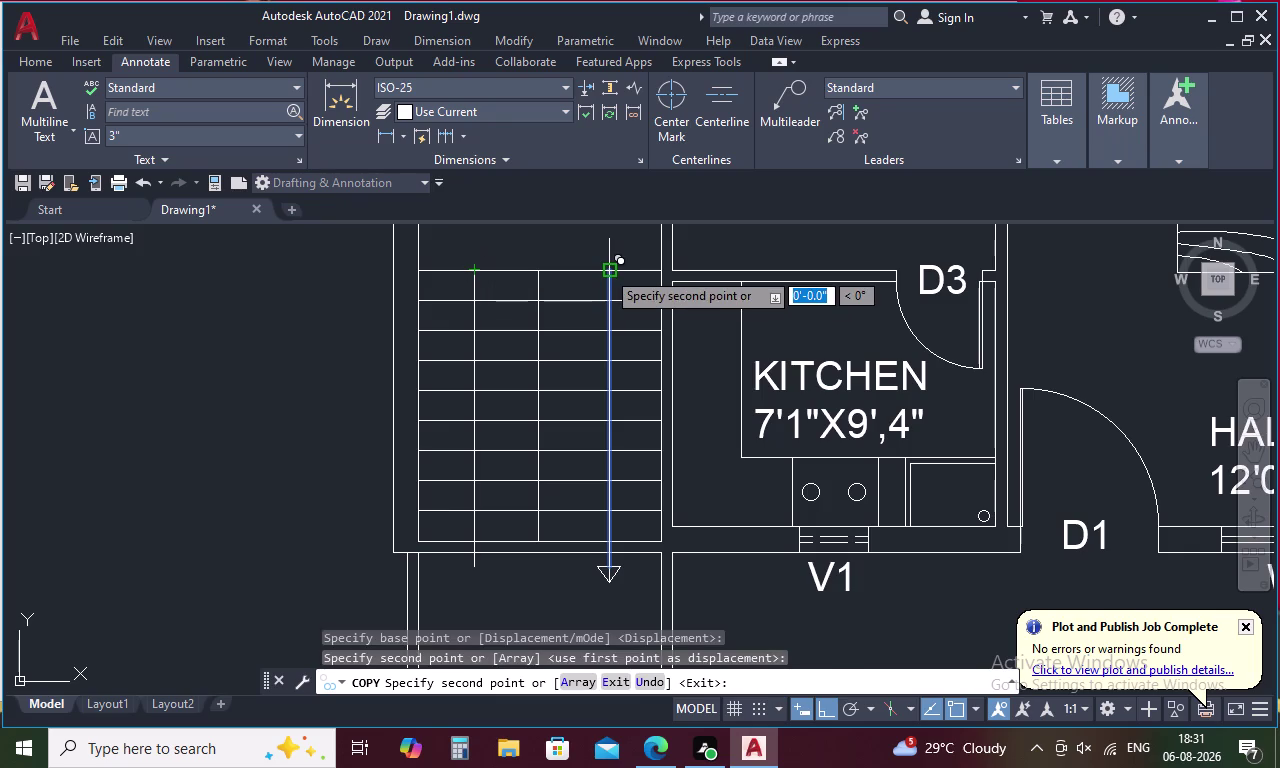
key(Escape)
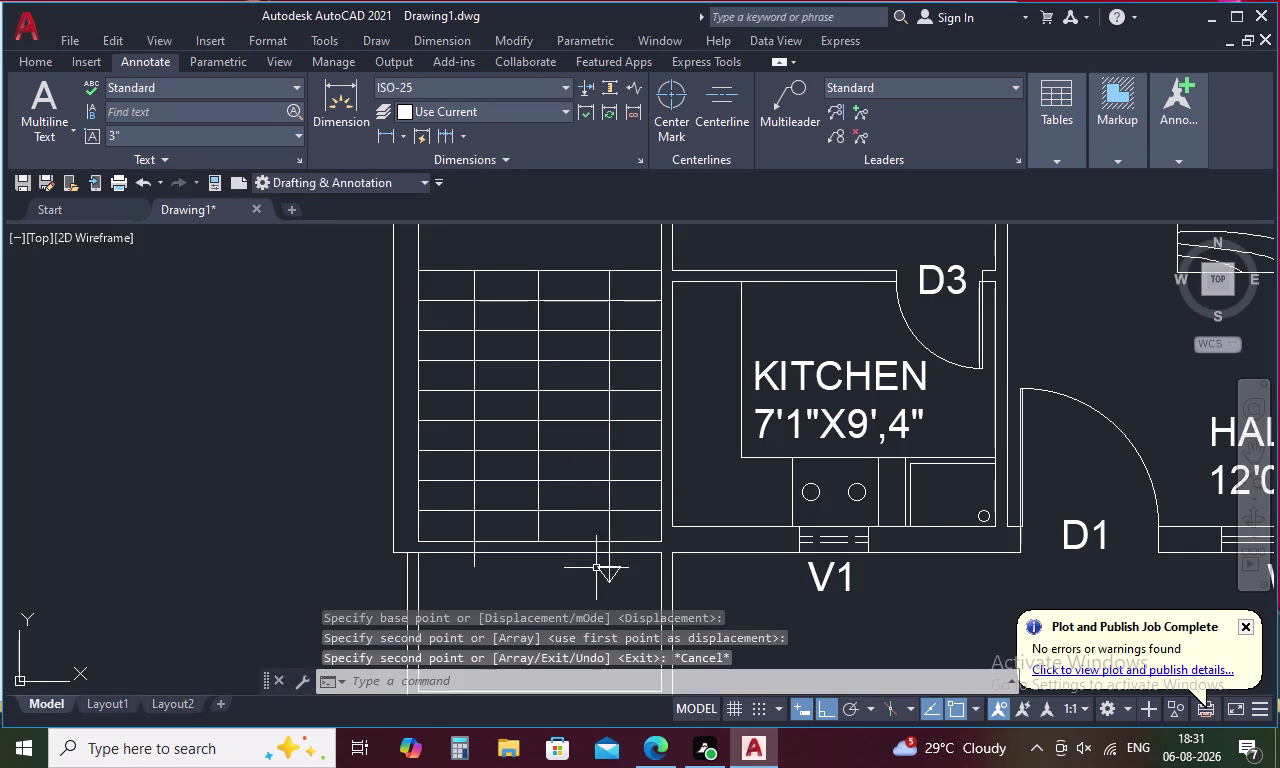
middle_drag(607, 575, 628, 512)
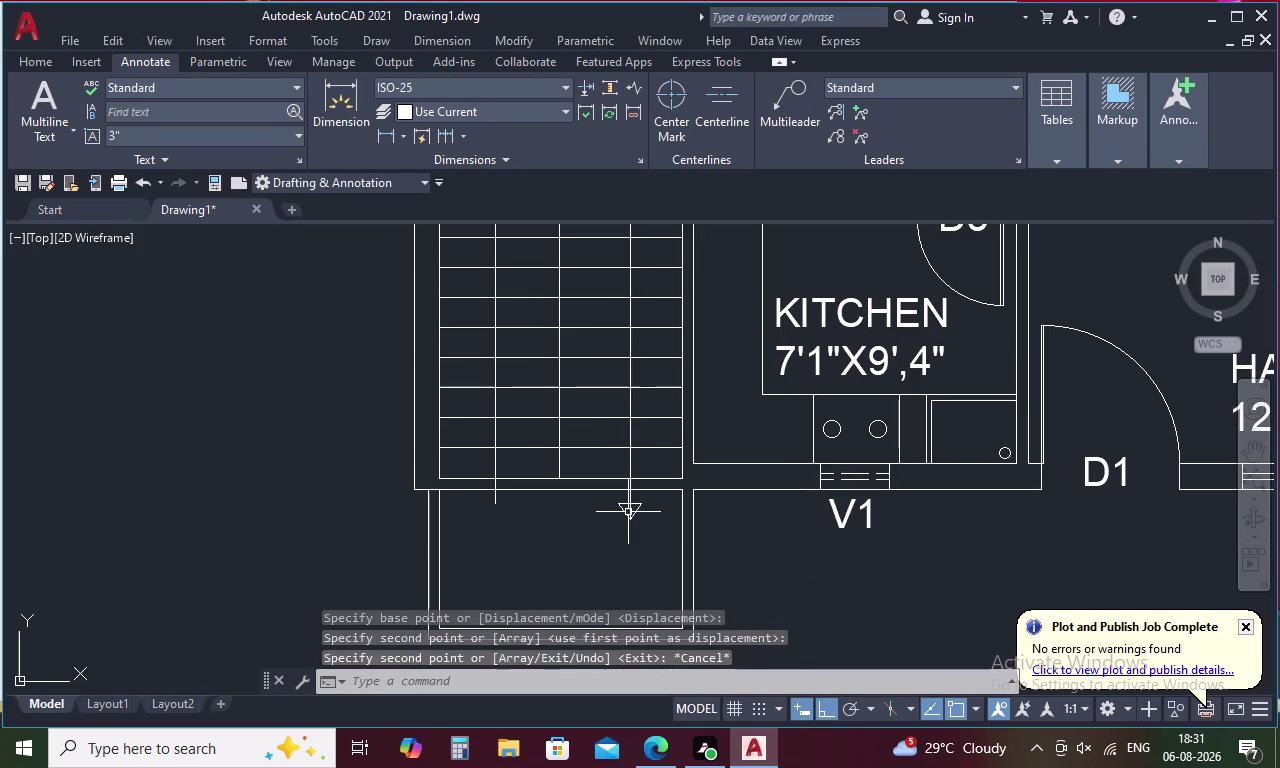
Select the stair arrowhead lines and start copying them from the tip.
scroll(up, 3)
drag(658, 485, 654, 531)
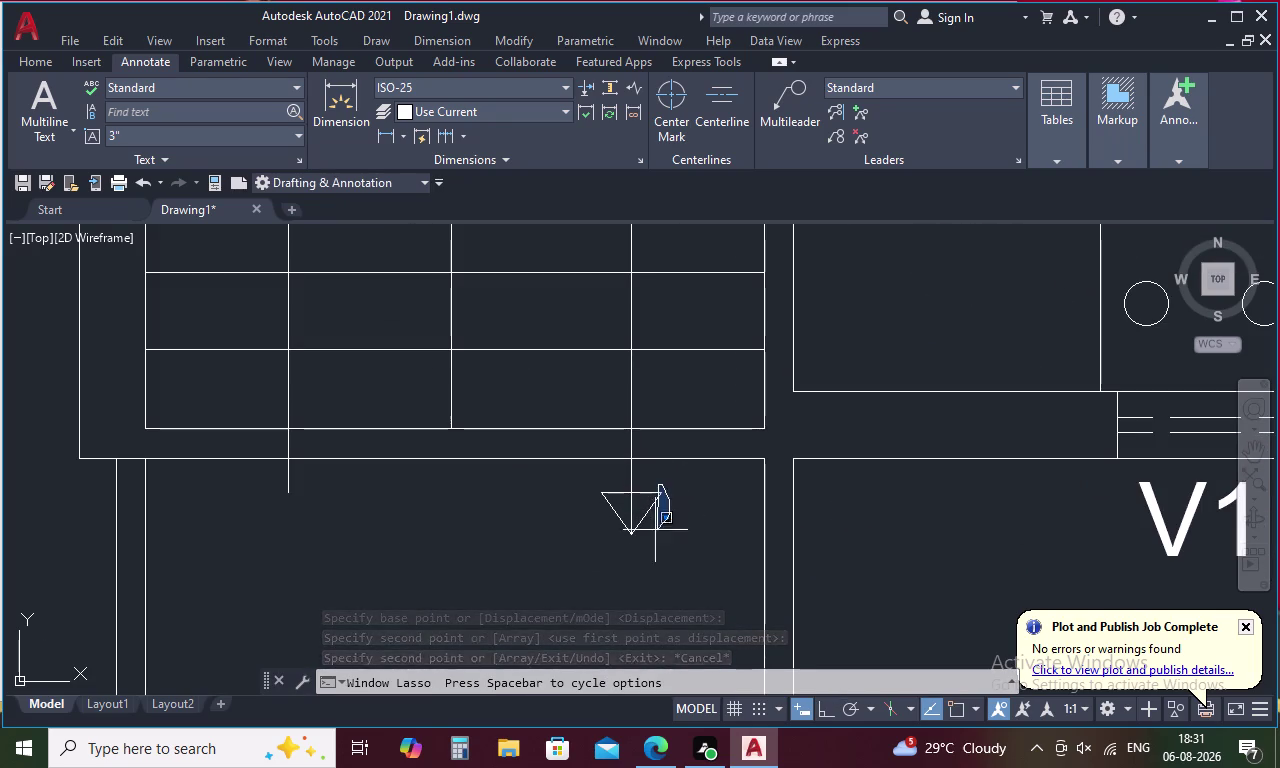
drag(654, 531, 597, 489)
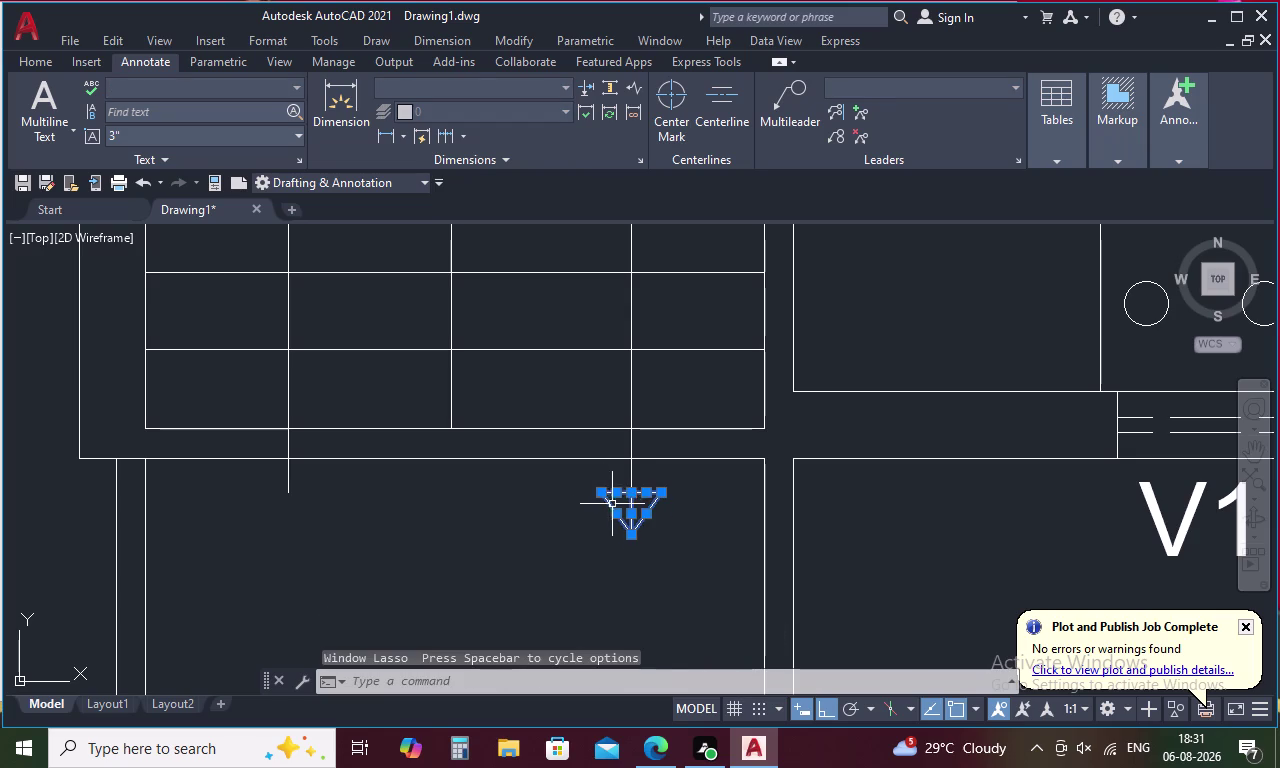
right_click(618, 487)
click(694, 188)
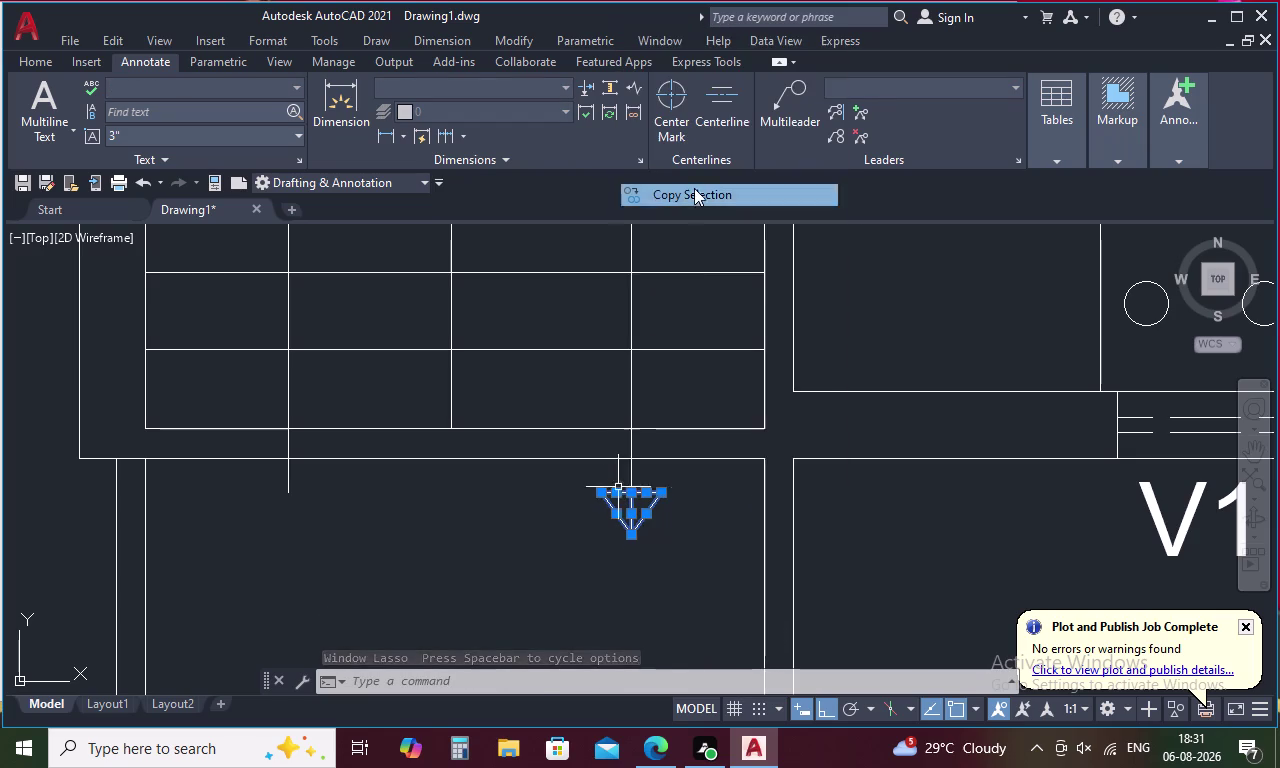
click(628, 535)
Place the arrowhead copy on the left vertical stair line, partway up.
scroll(down, 3)
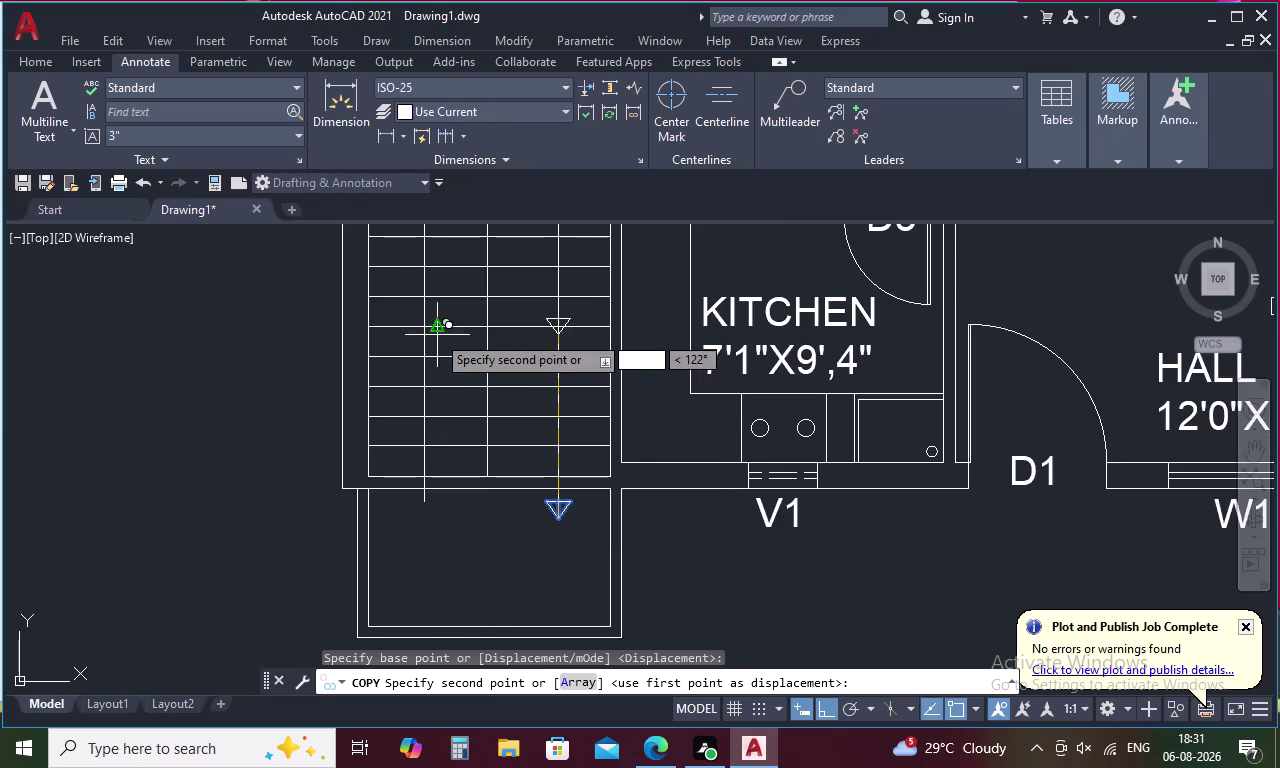
scroll(up, 3)
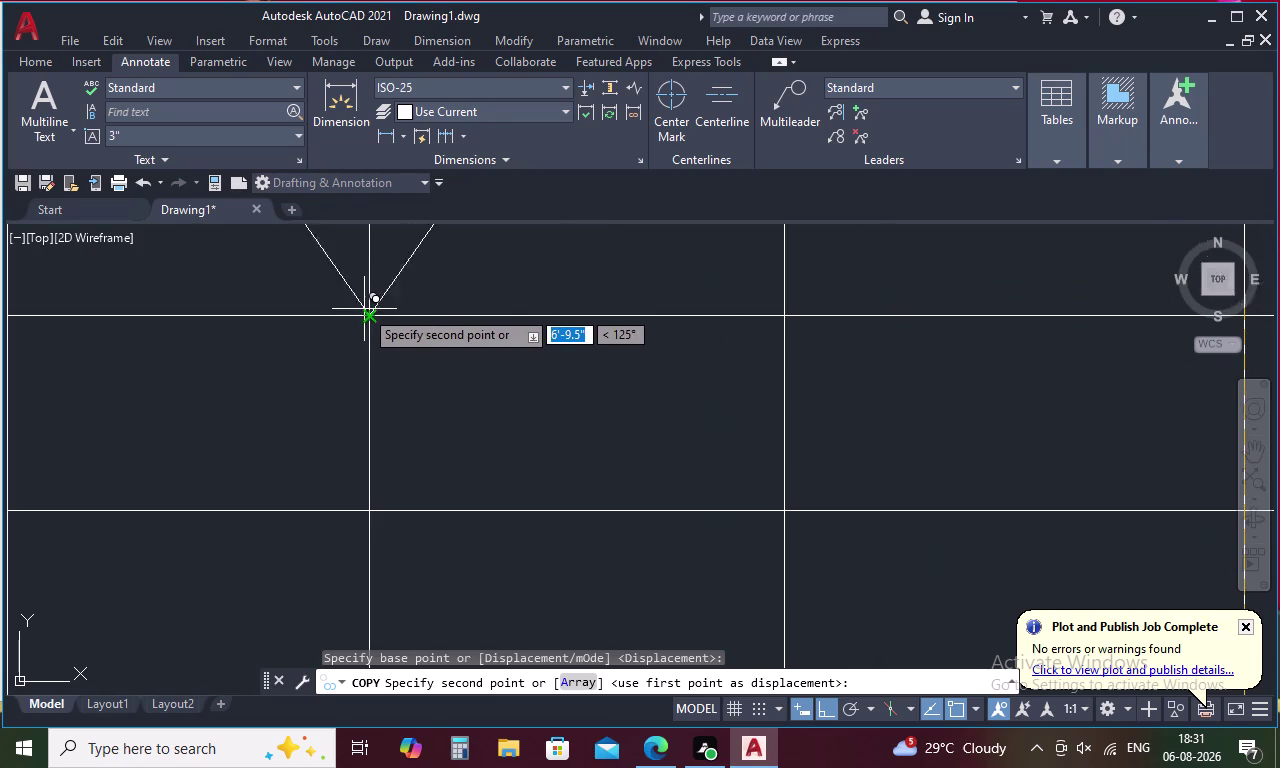
click(364, 314)
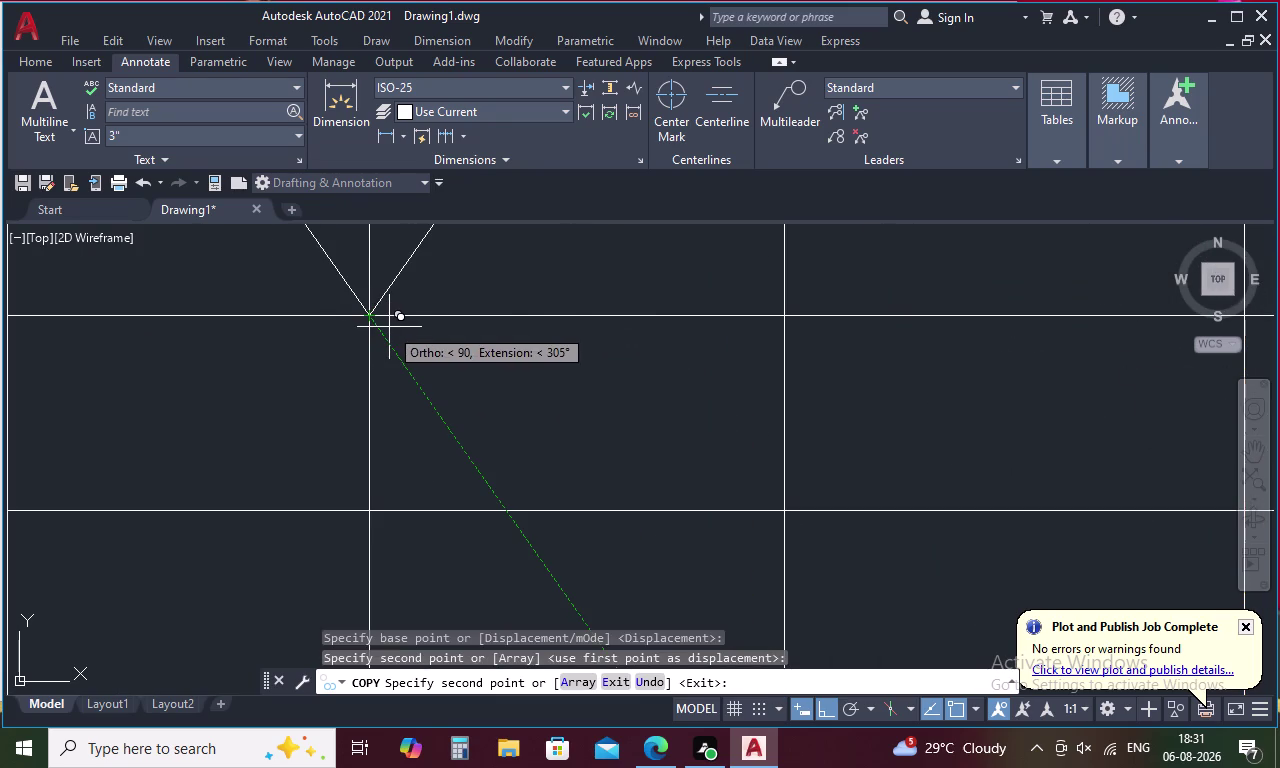
middle_drag(392, 331, 491, 423)
scroll(down, 3)
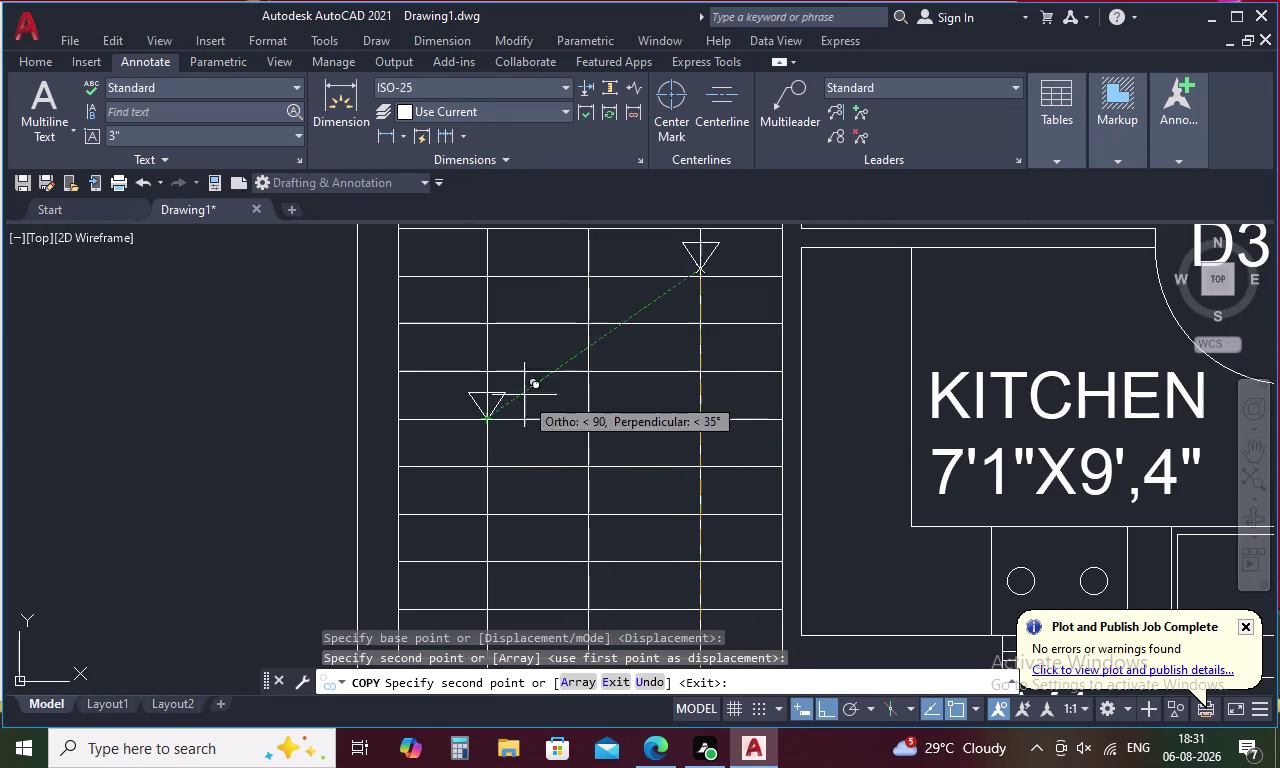
key(Escape)
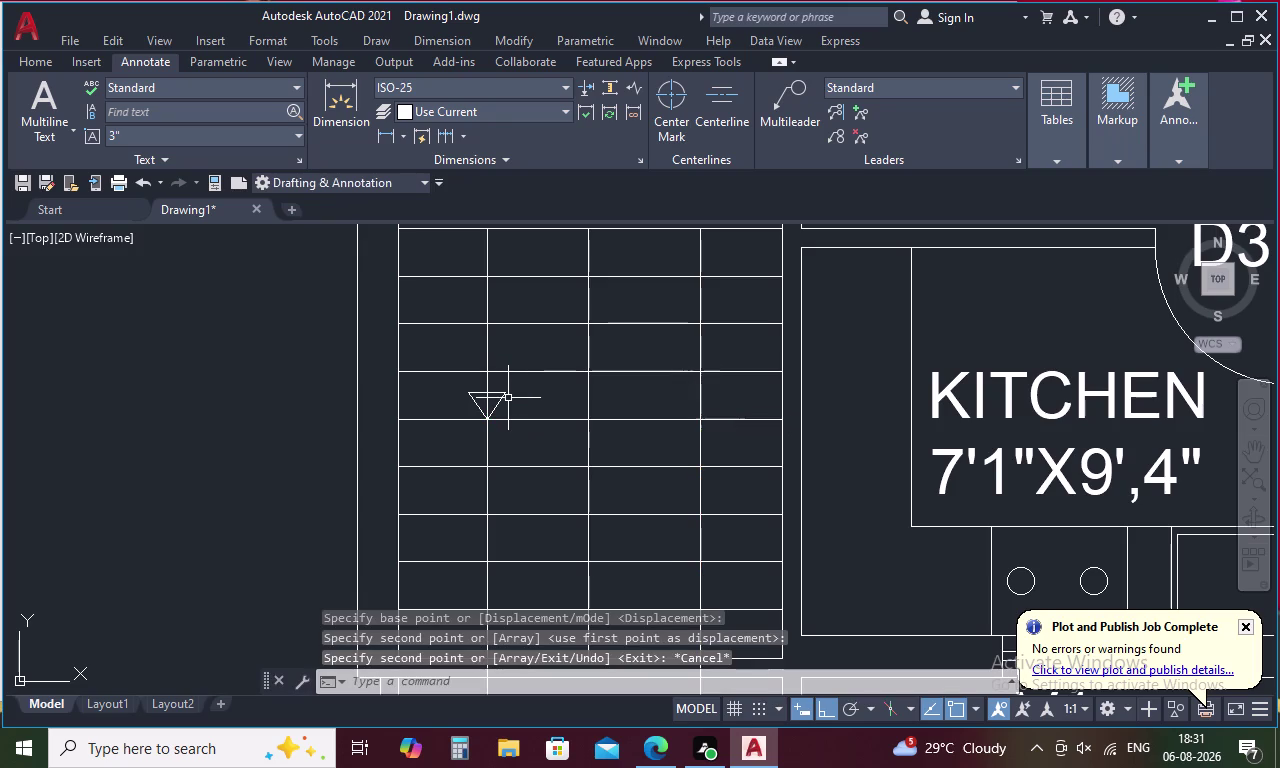
click(505, 397)
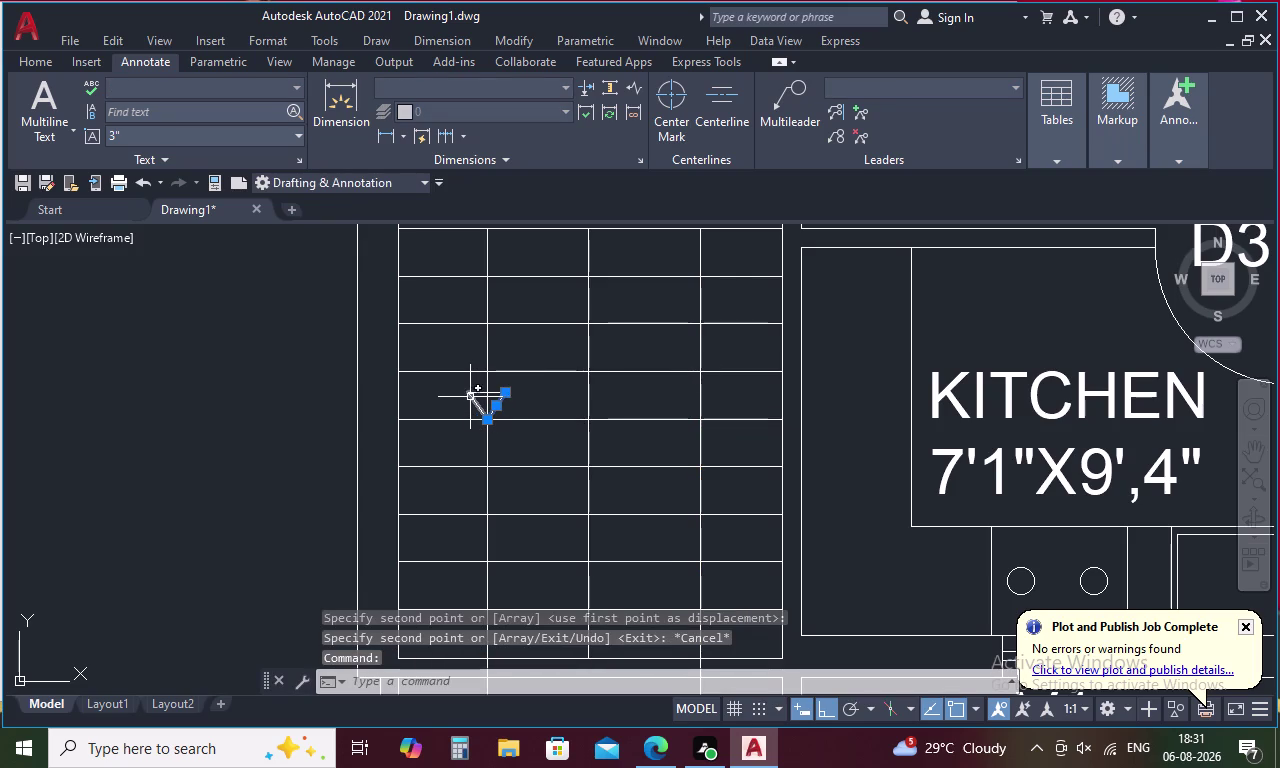
click(470, 397)
click(481, 391)
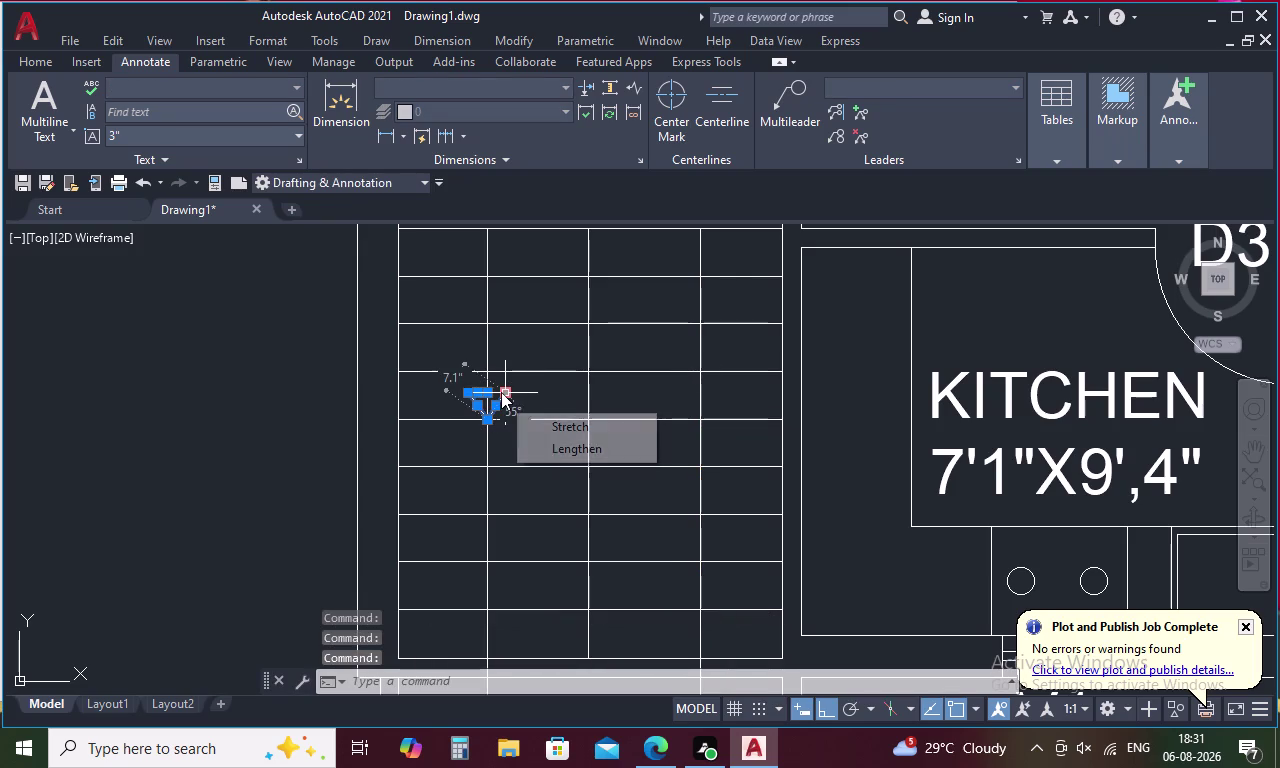
scroll(up, 3)
scroll(up, 3)
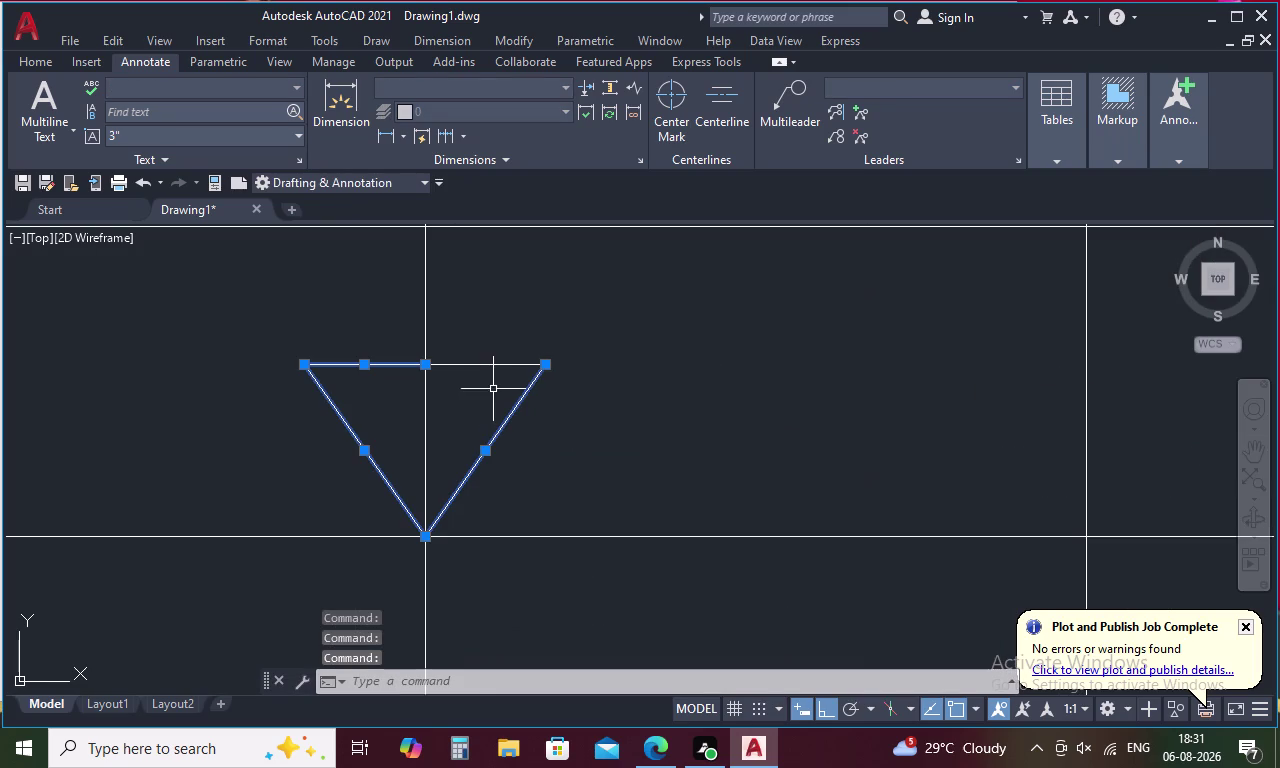
click(497, 365)
right_click(499, 364)
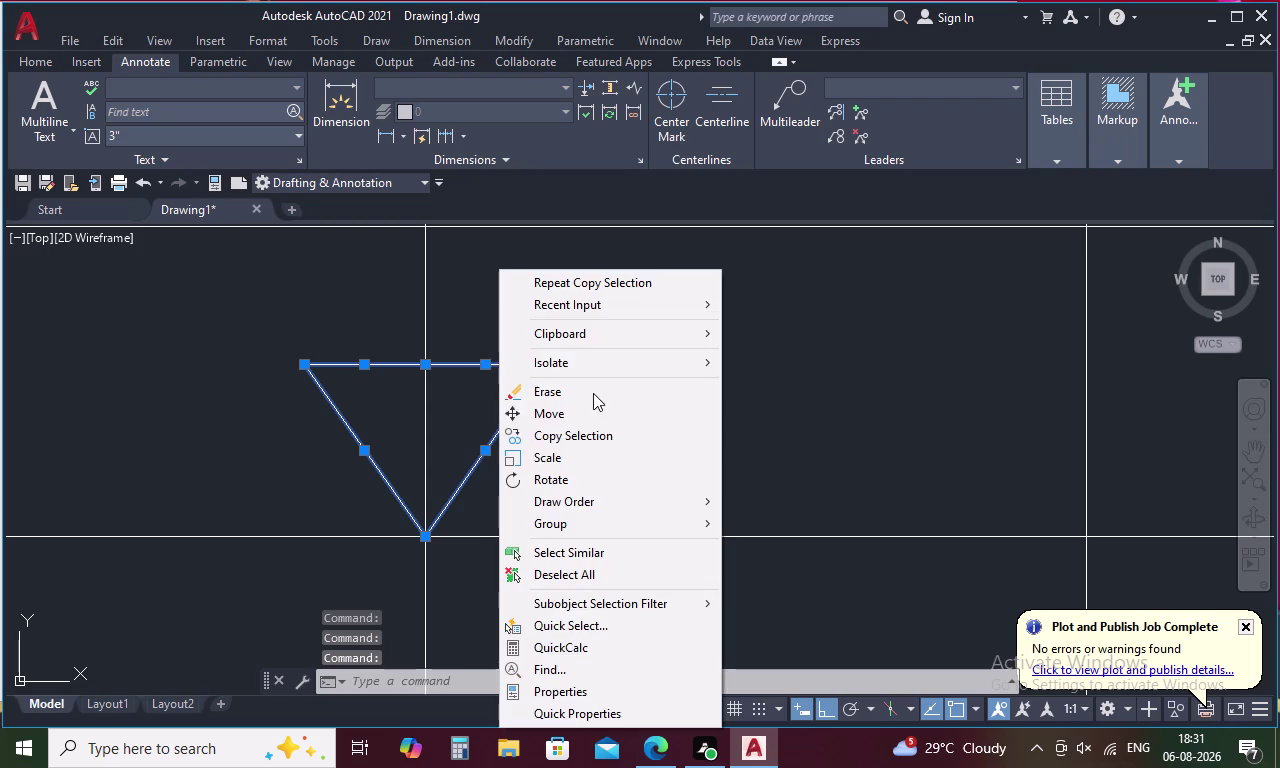
click(566, 480)
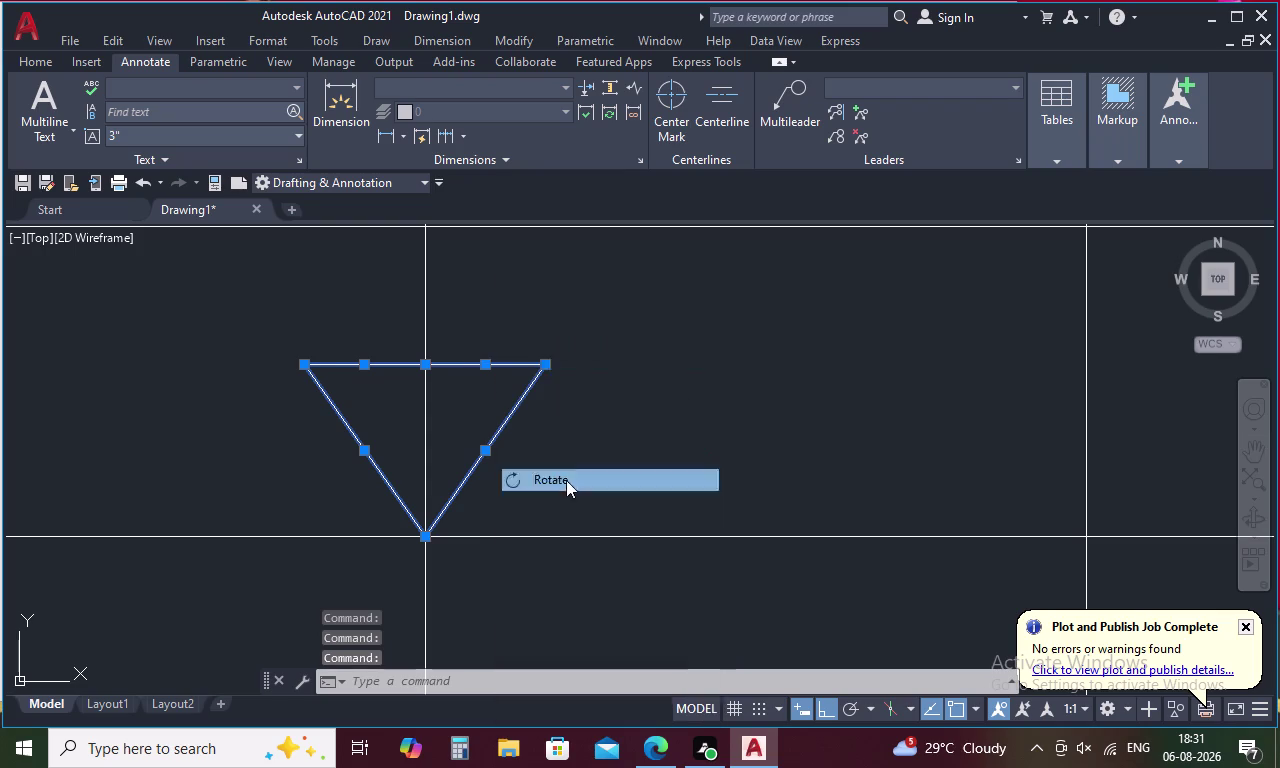
click(428, 535)
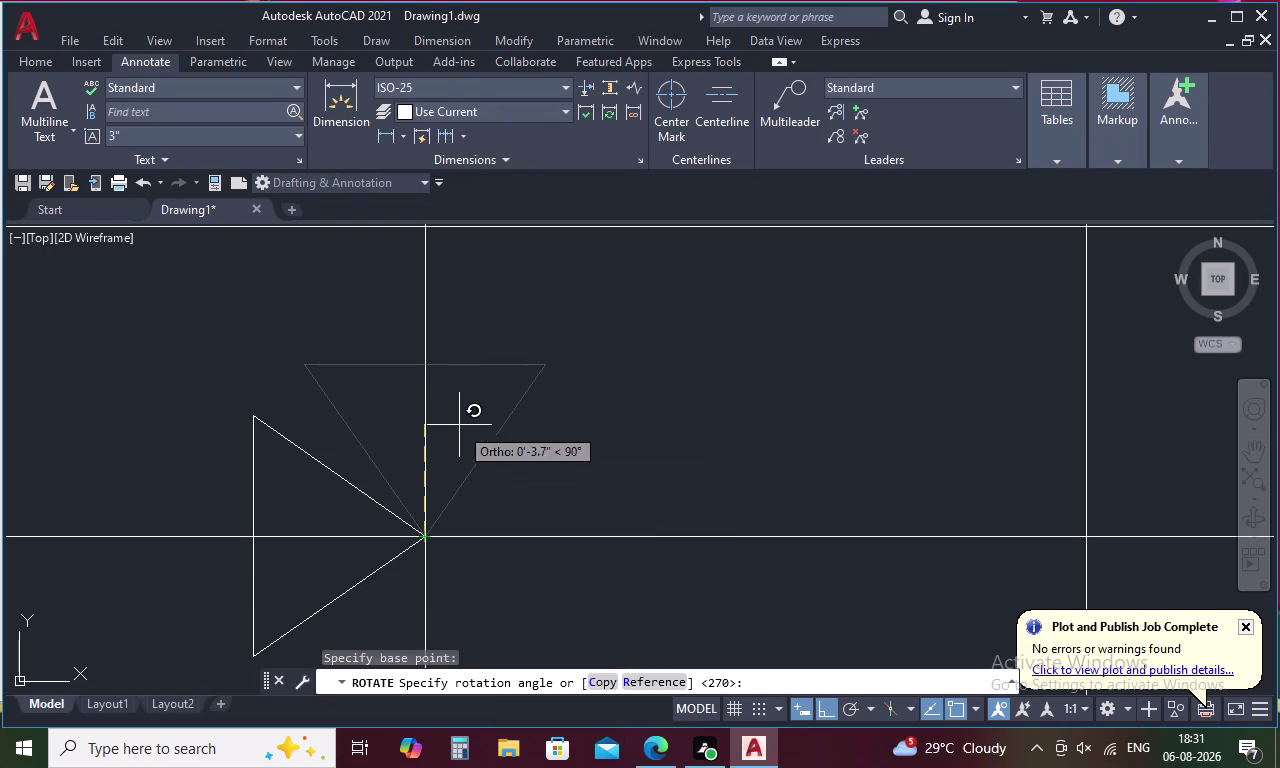
click(295, 635)
scroll(down, 3)
middle_drag(317, 630, 493, 433)
scroll(down, 3)
key(Escape)
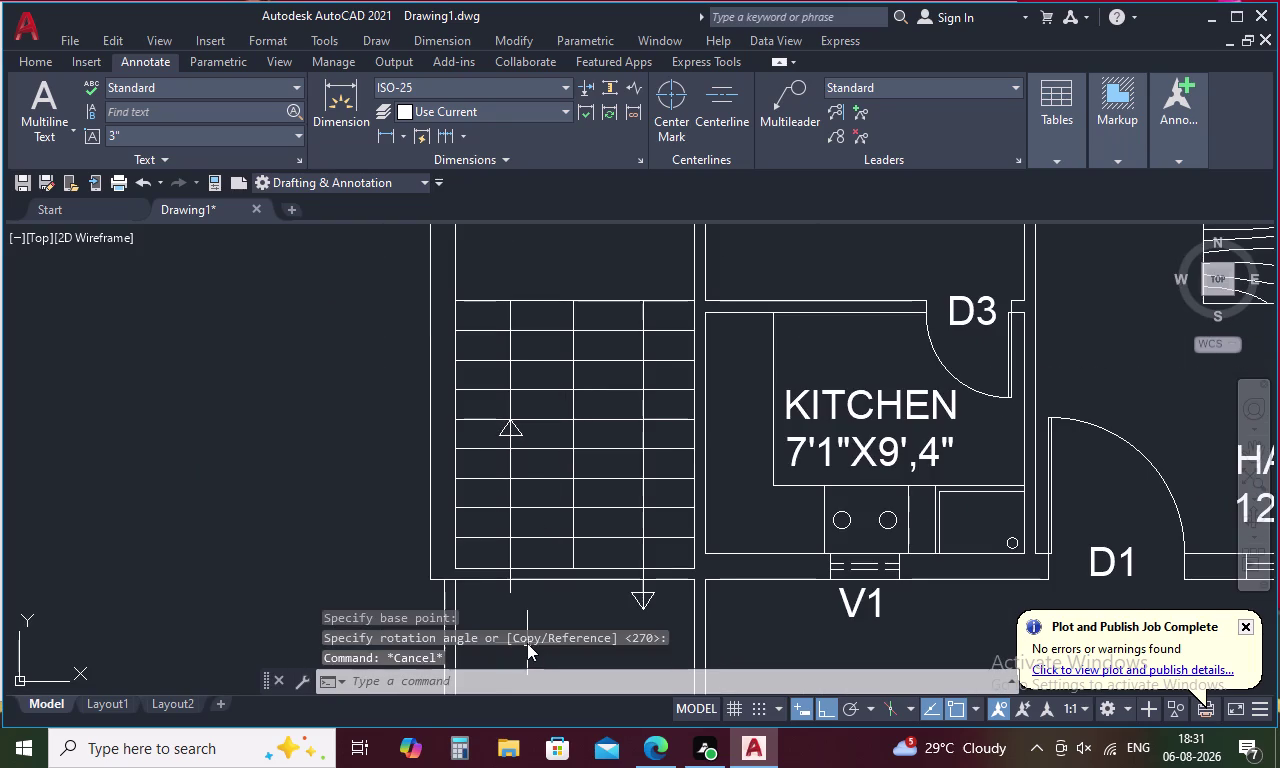
text(F)
key(space)
Pick the walking line and a second line for a corner join, then cancel.
click(509, 552)
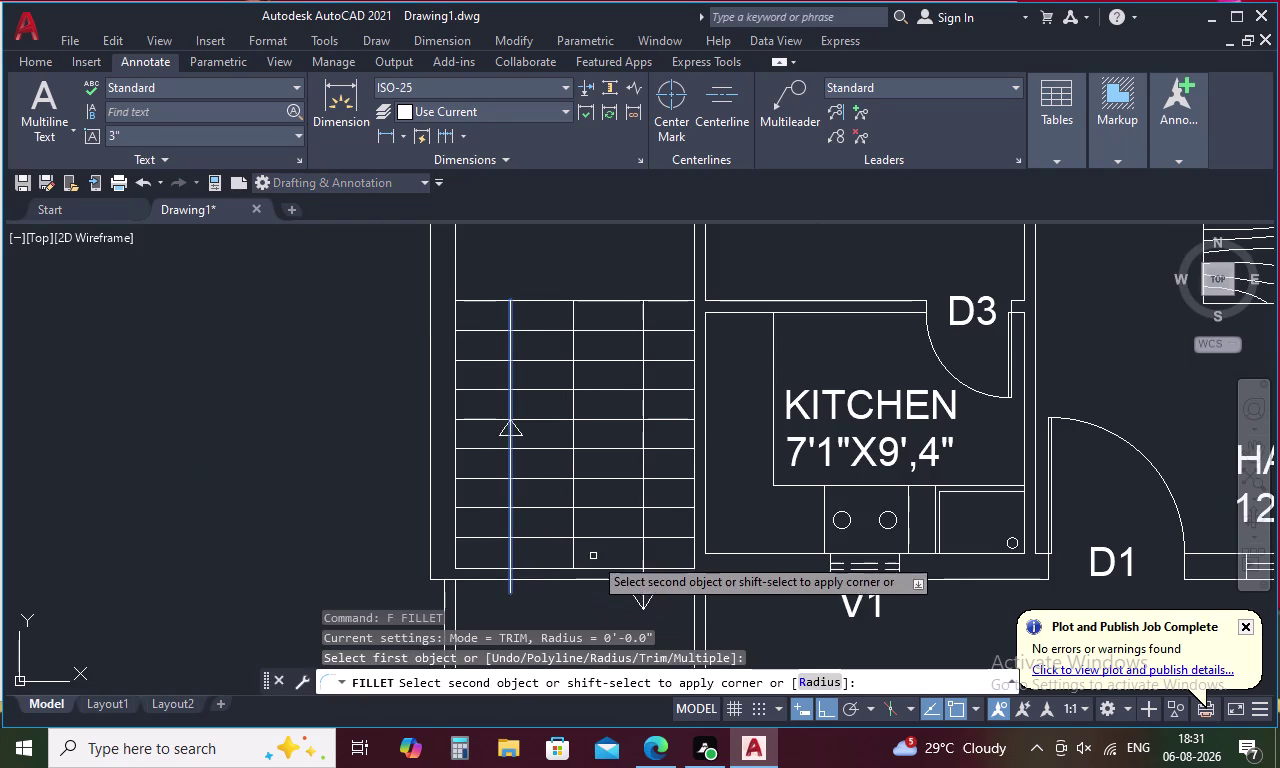
click(644, 563)
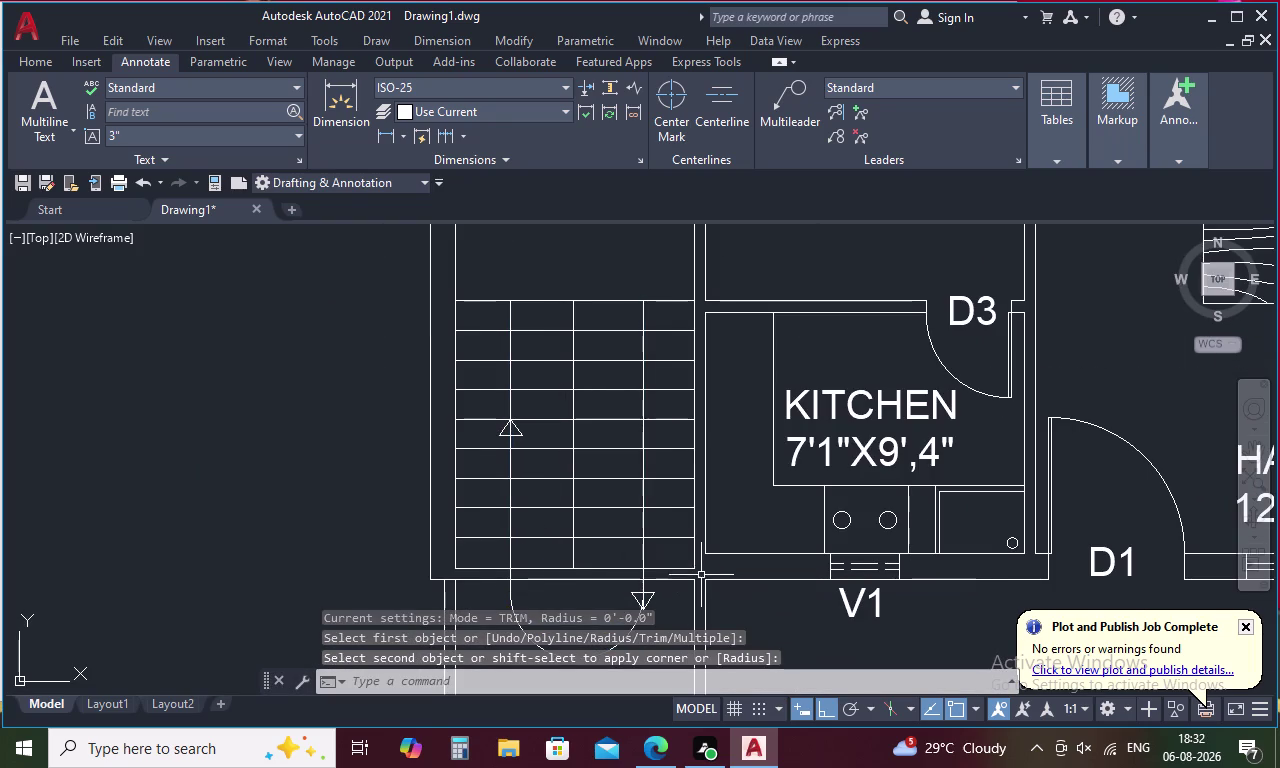
key(Escape)
Erase the five strokes of the lower arrowhead below the stair line.
middle_drag(662, 605, 663, 522)
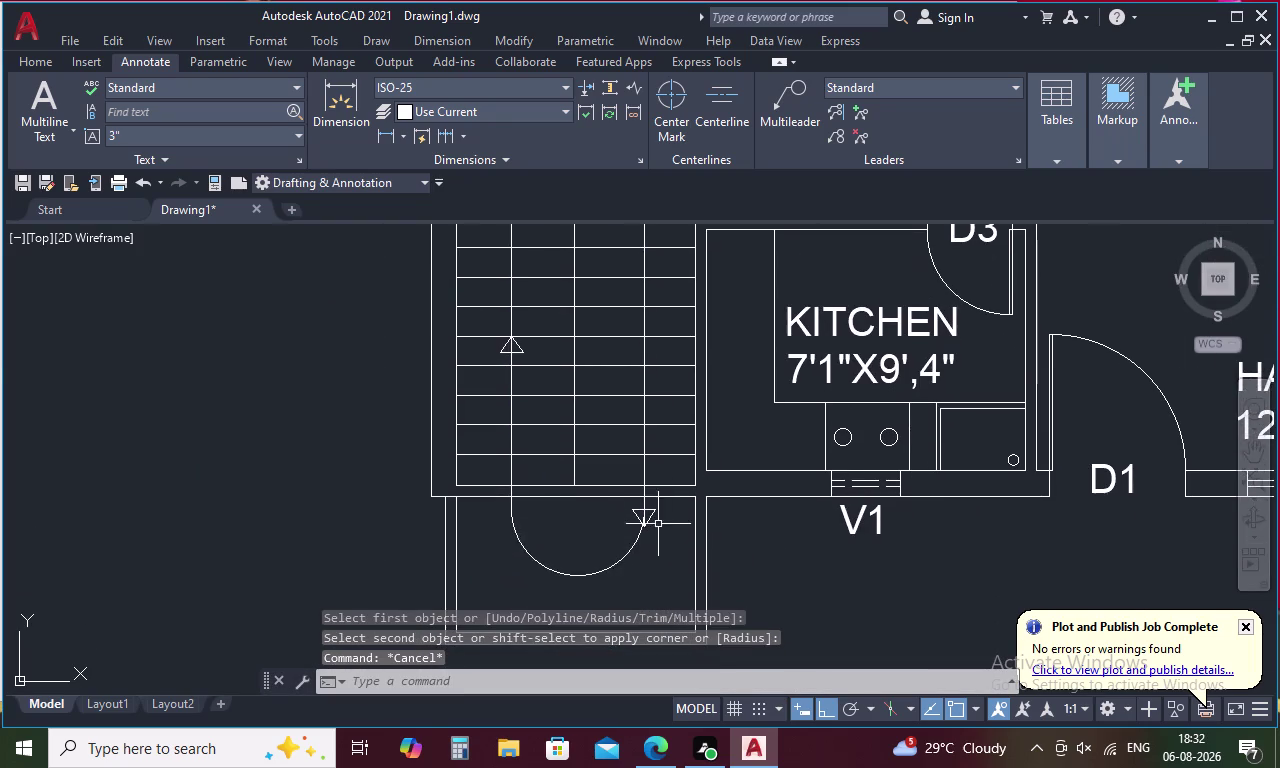
scroll(up, 3)
click(646, 473)
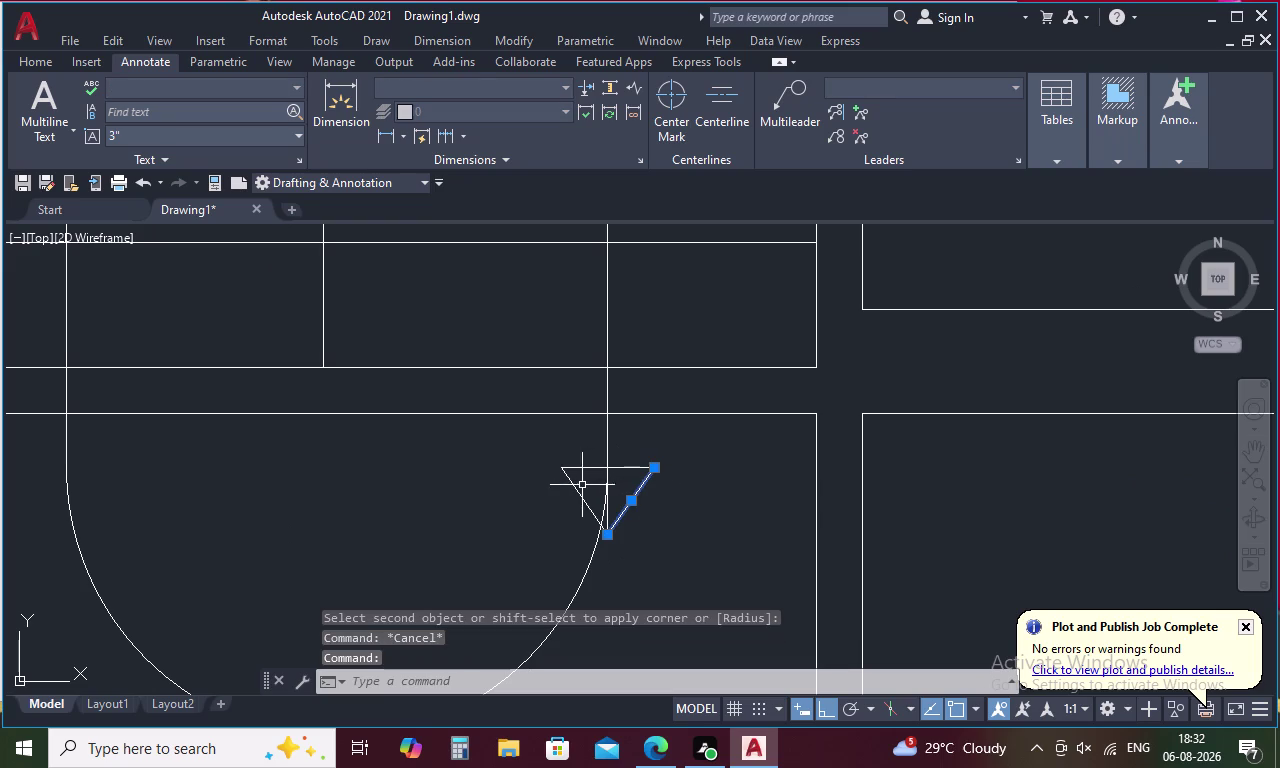
click(572, 481)
click(583, 466)
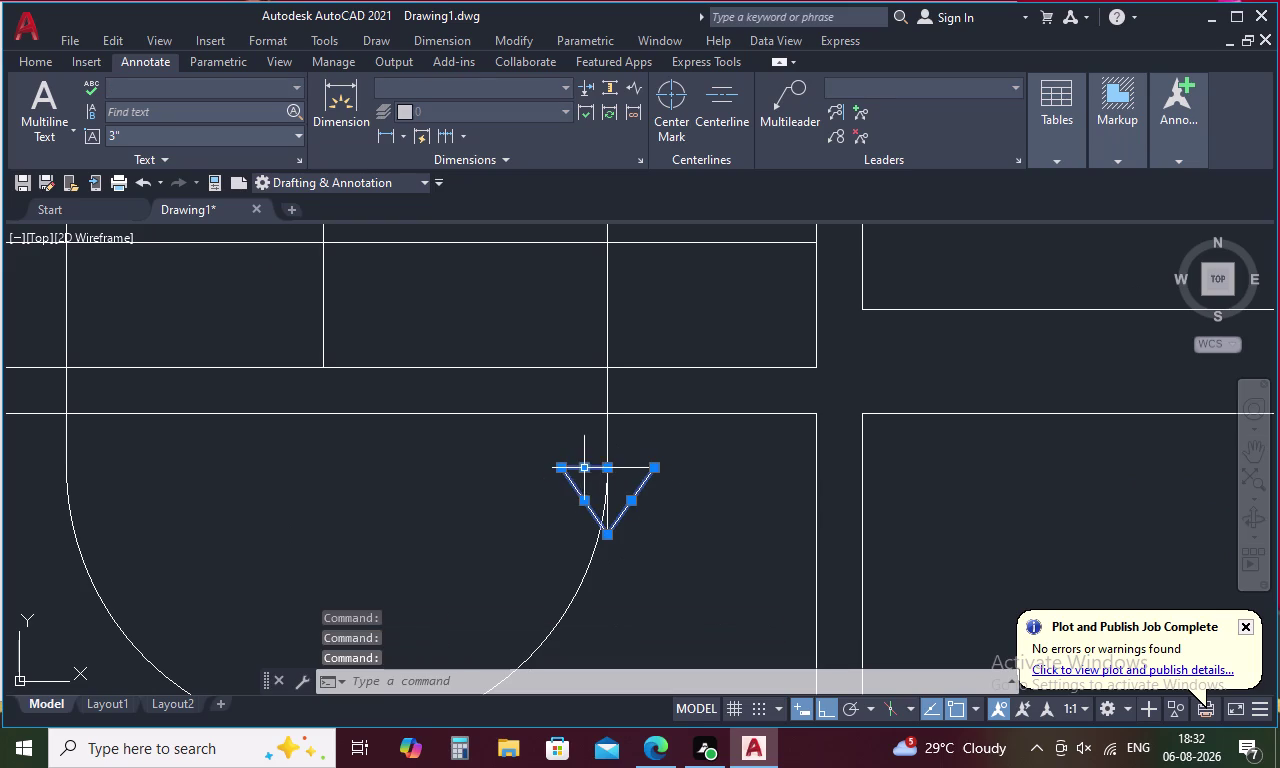
click(626, 467)
click(608, 501)
key(Delete)
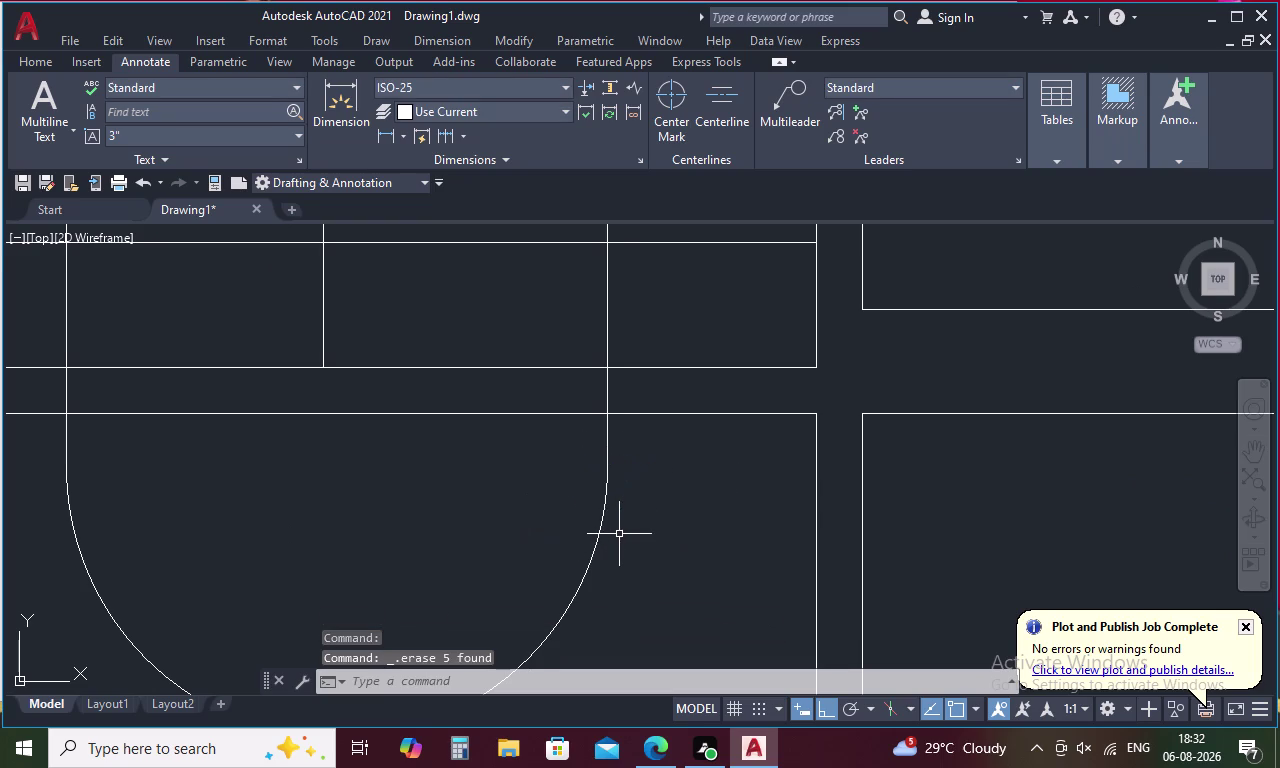
scroll(down, 3)
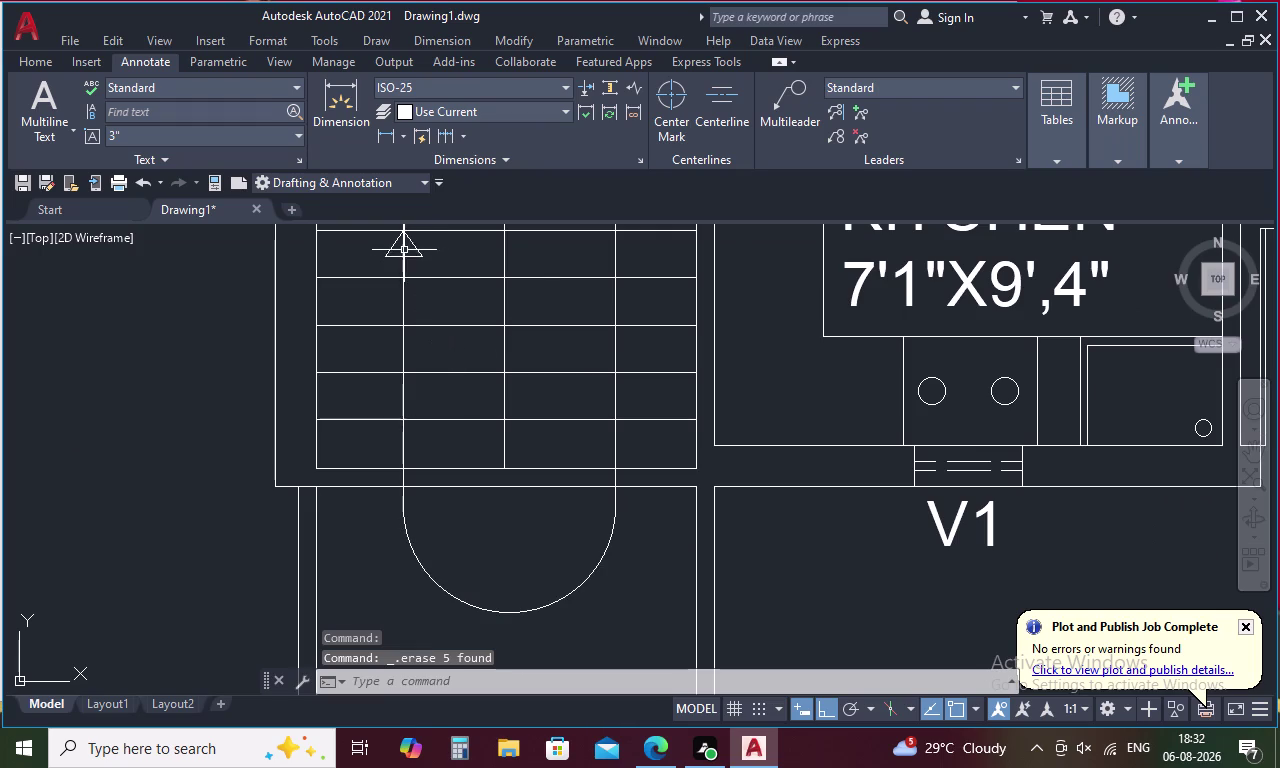
click(403, 243)
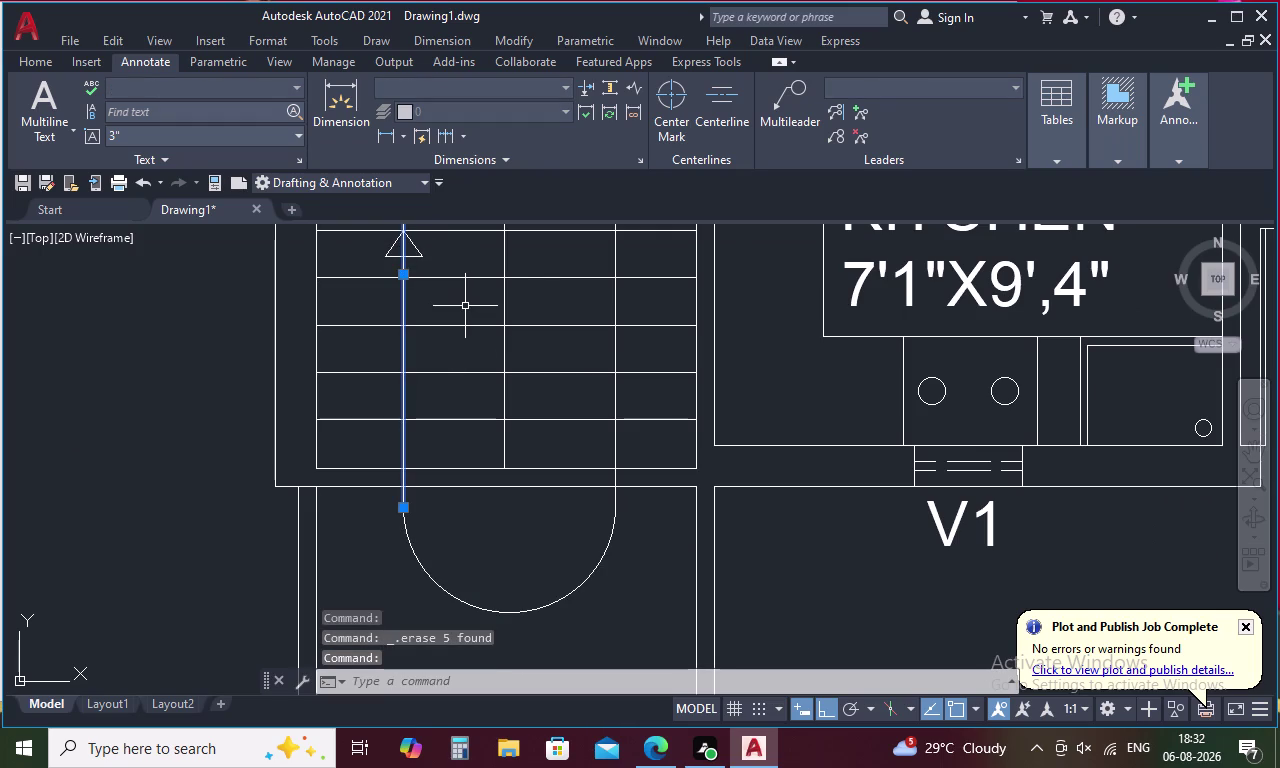
key(Escape)
scroll(down, 3)
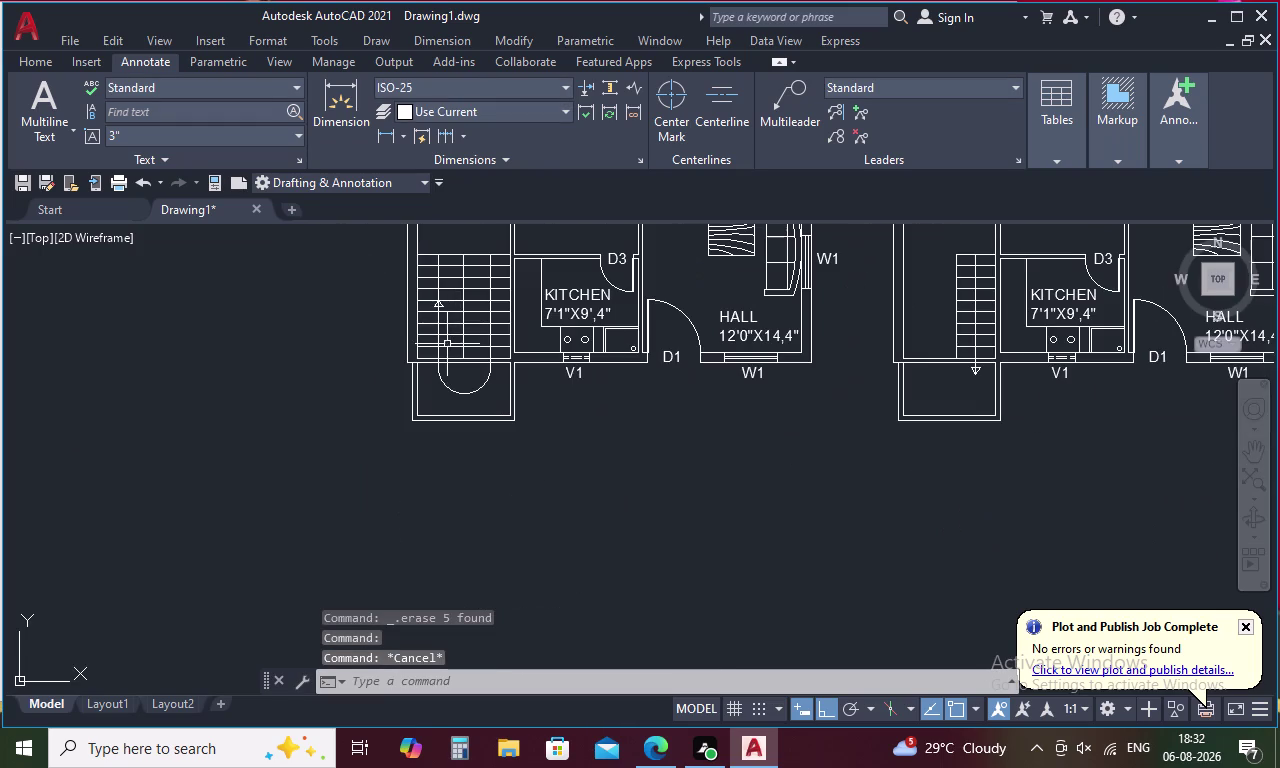
Trim the short vertical line pieces between the treads above the arrowhead.
text(T)
text(R)
key(space)
scroll(up, 3)
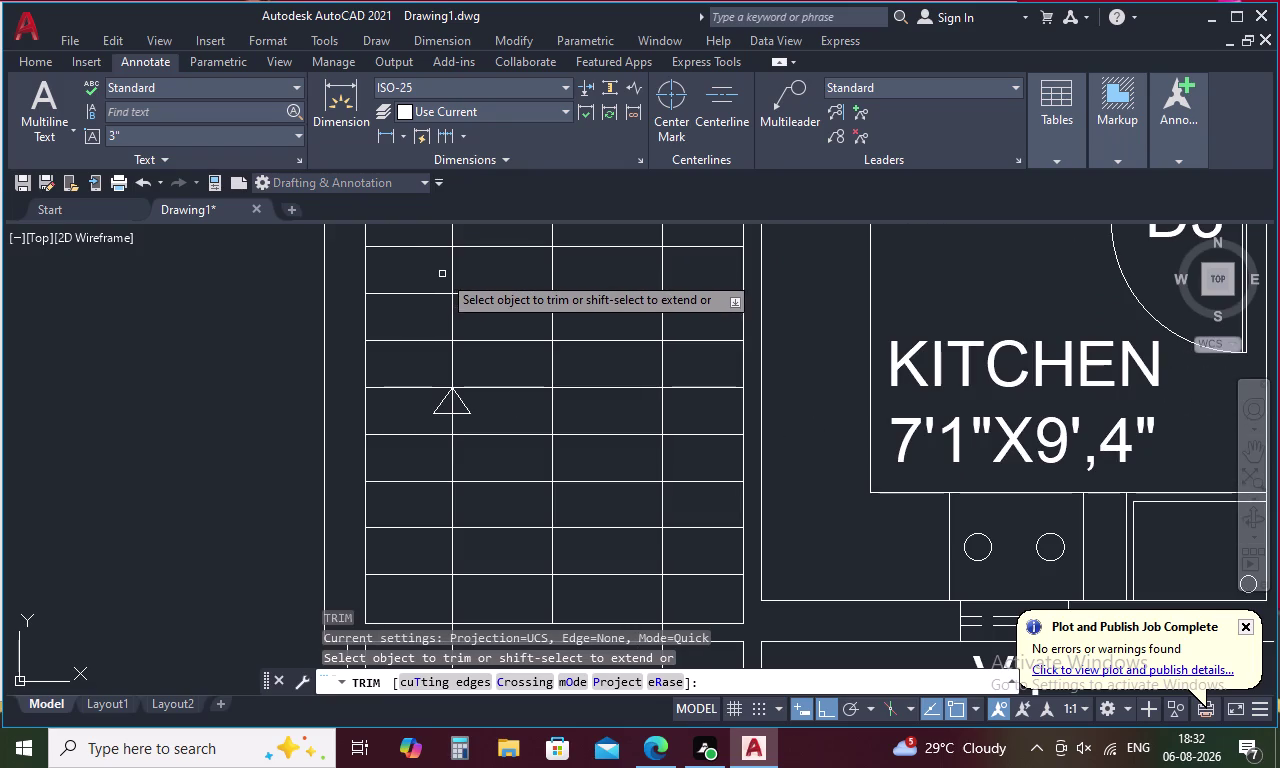
click(454, 271)
click(451, 315)
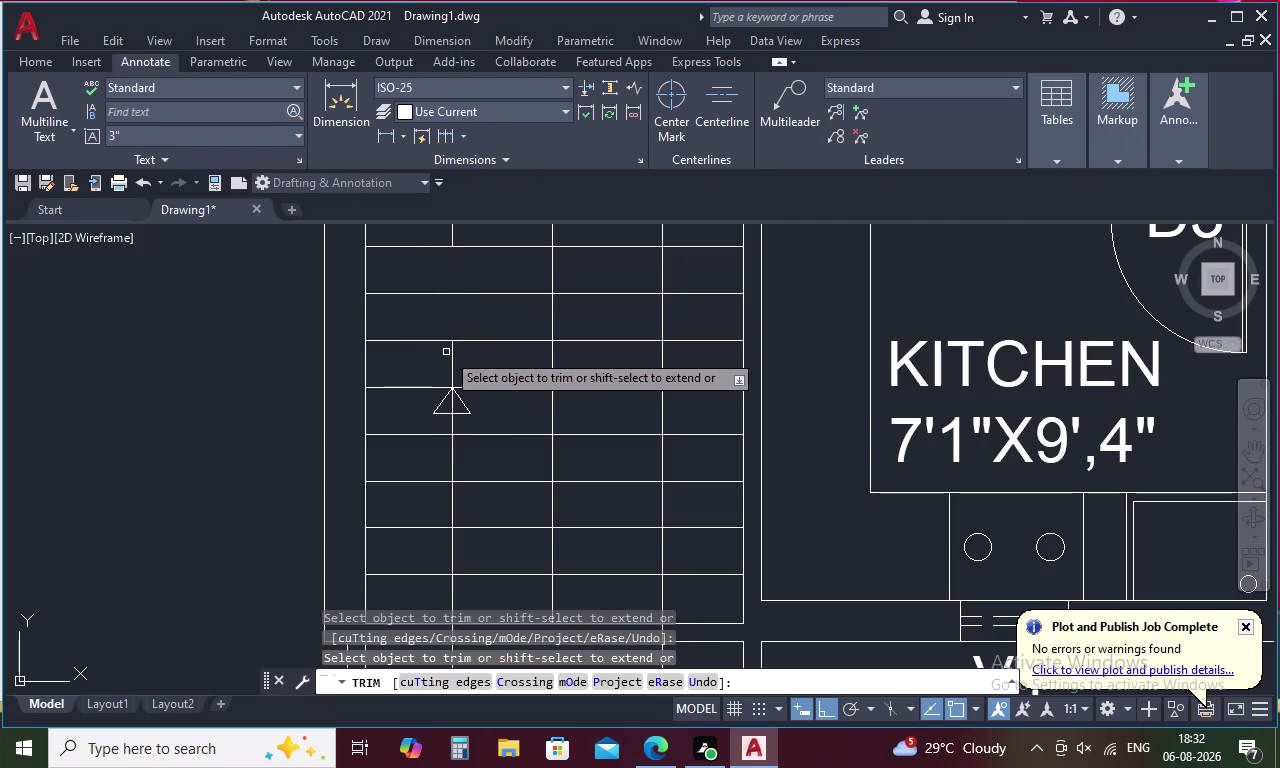
click(449, 362)
click(451, 362)
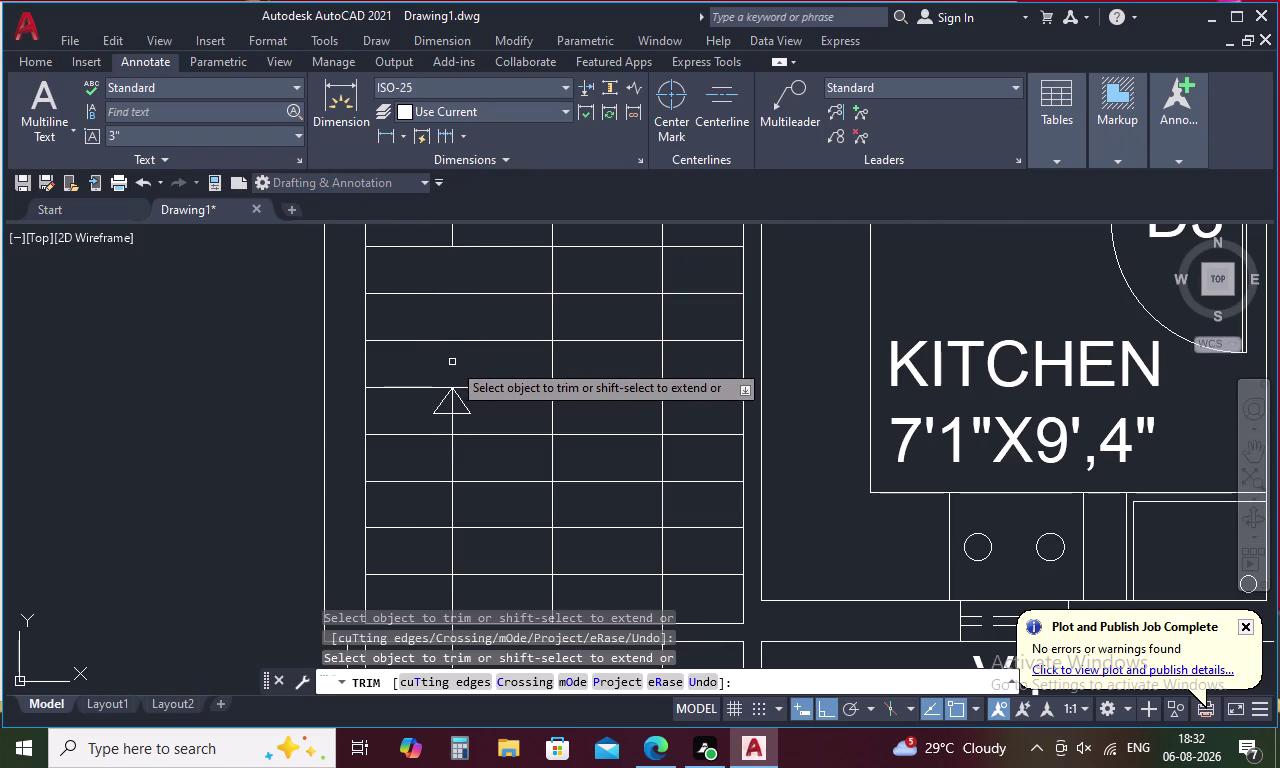
scroll(down, 3)
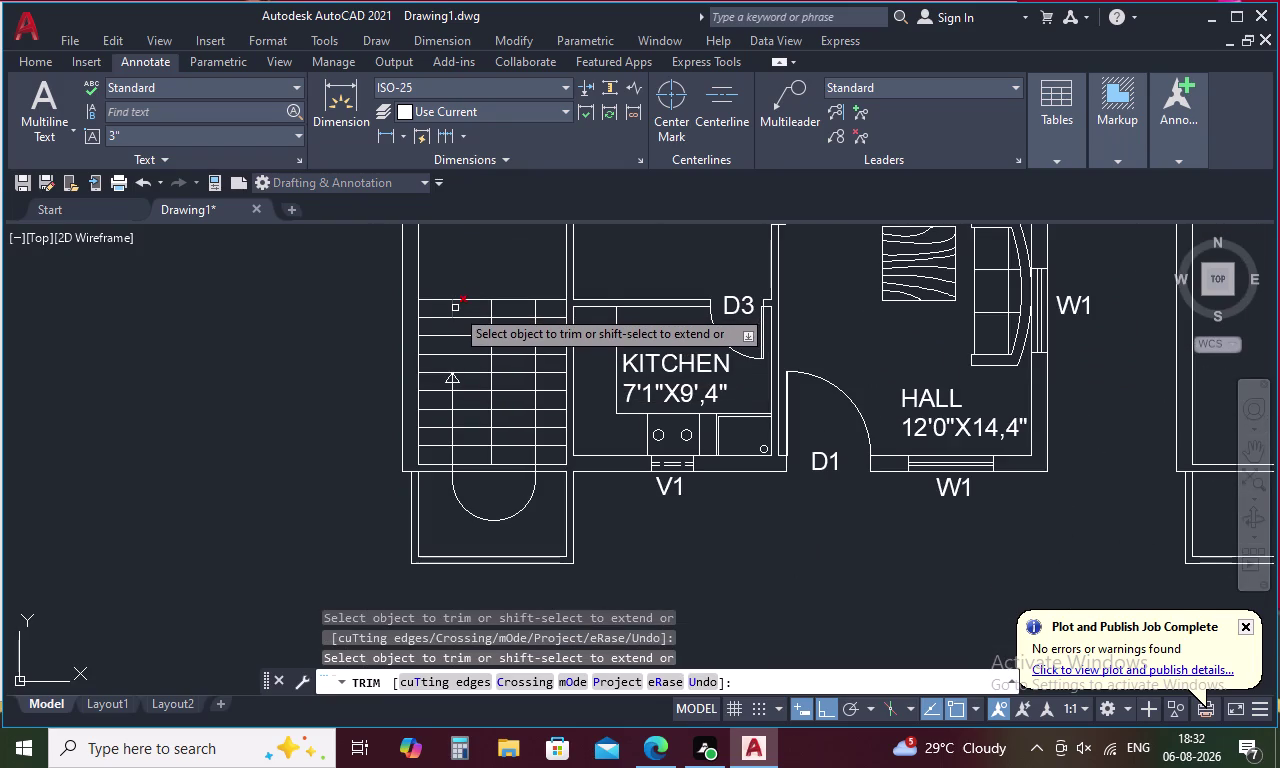
click(455, 308)
key(Escape)
scroll(down, 3)
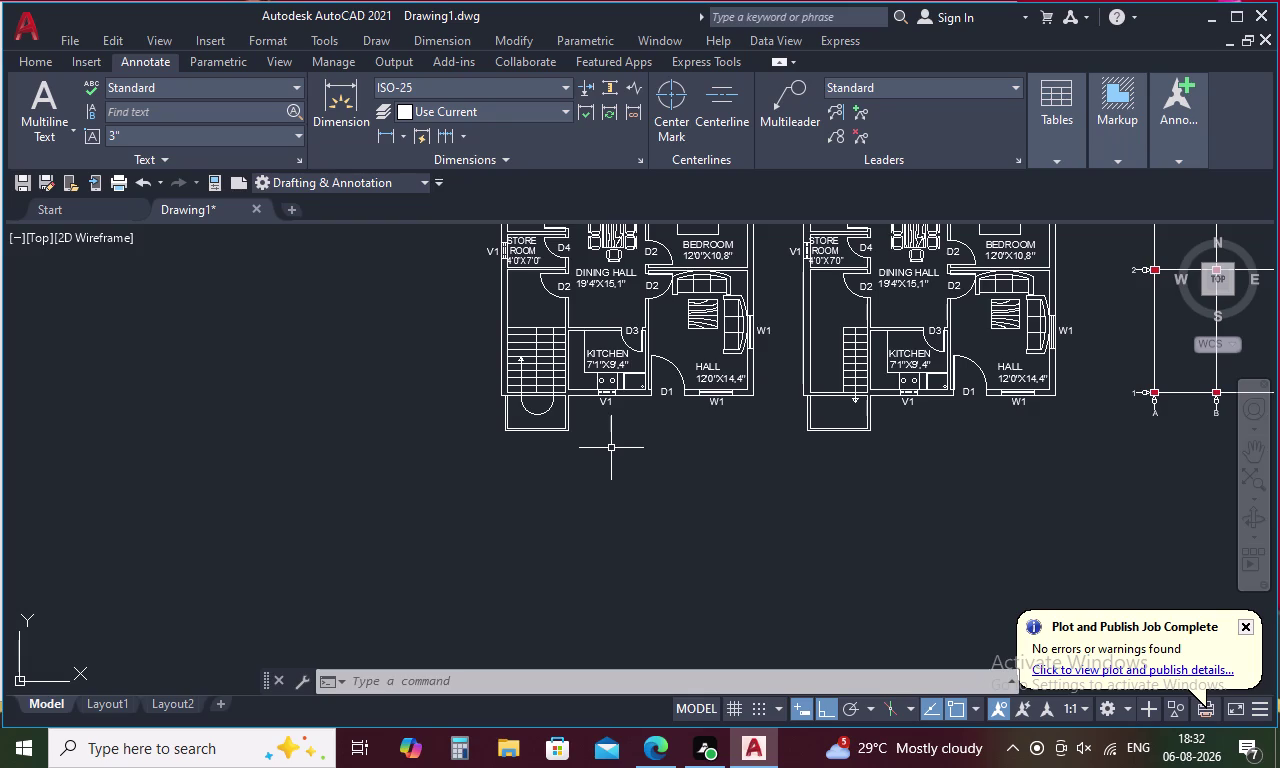
Draw a vertical line down from the left plan's lower-right corner.
text(L)
key(space)
click(757, 397)
click(759, 558)
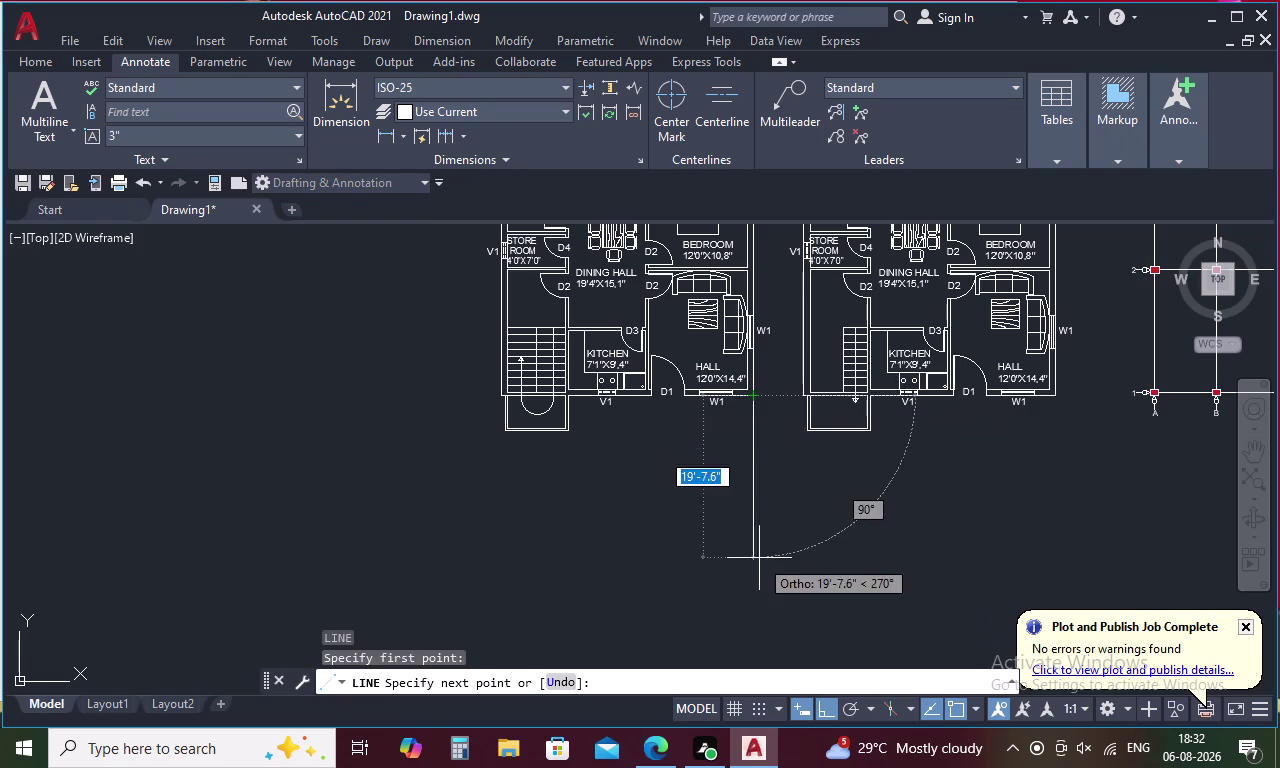
key(Escape)
Extend the bottom edge under the stair to the new vertical line.
text(EX)
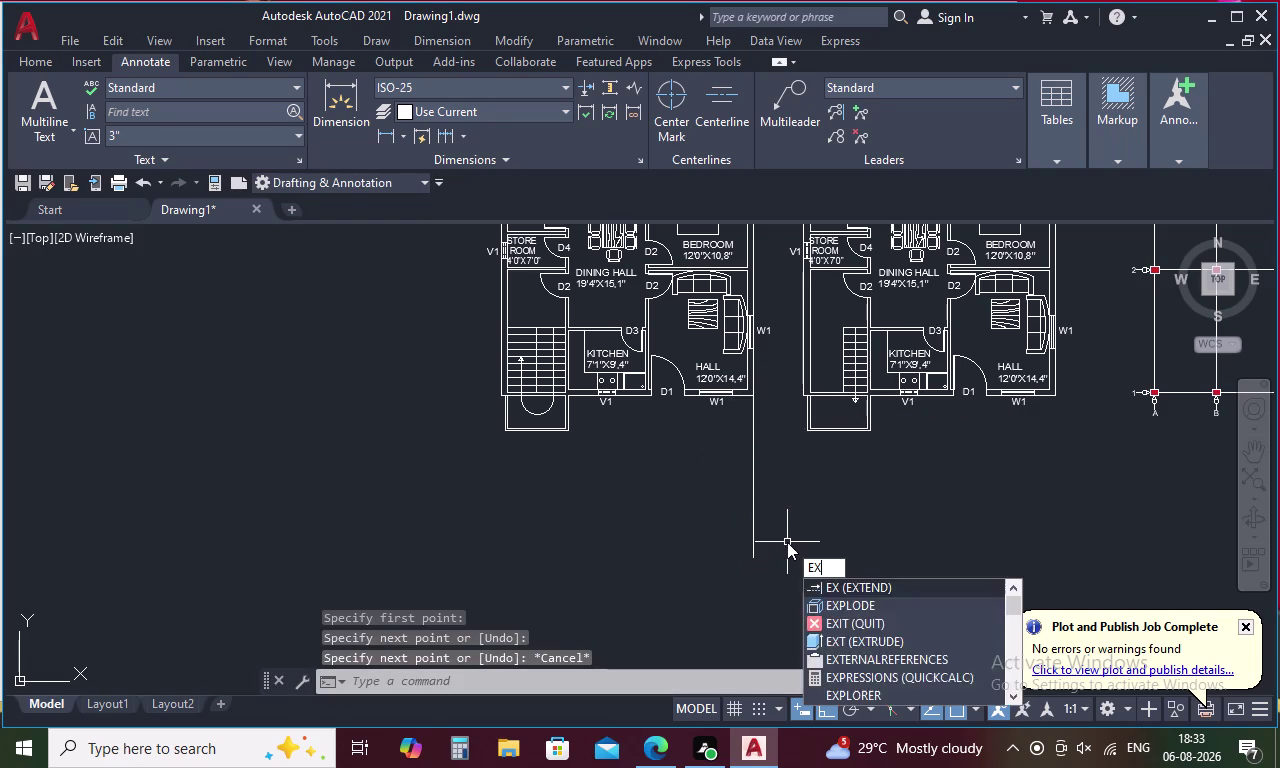
key(space)
click(546, 432)
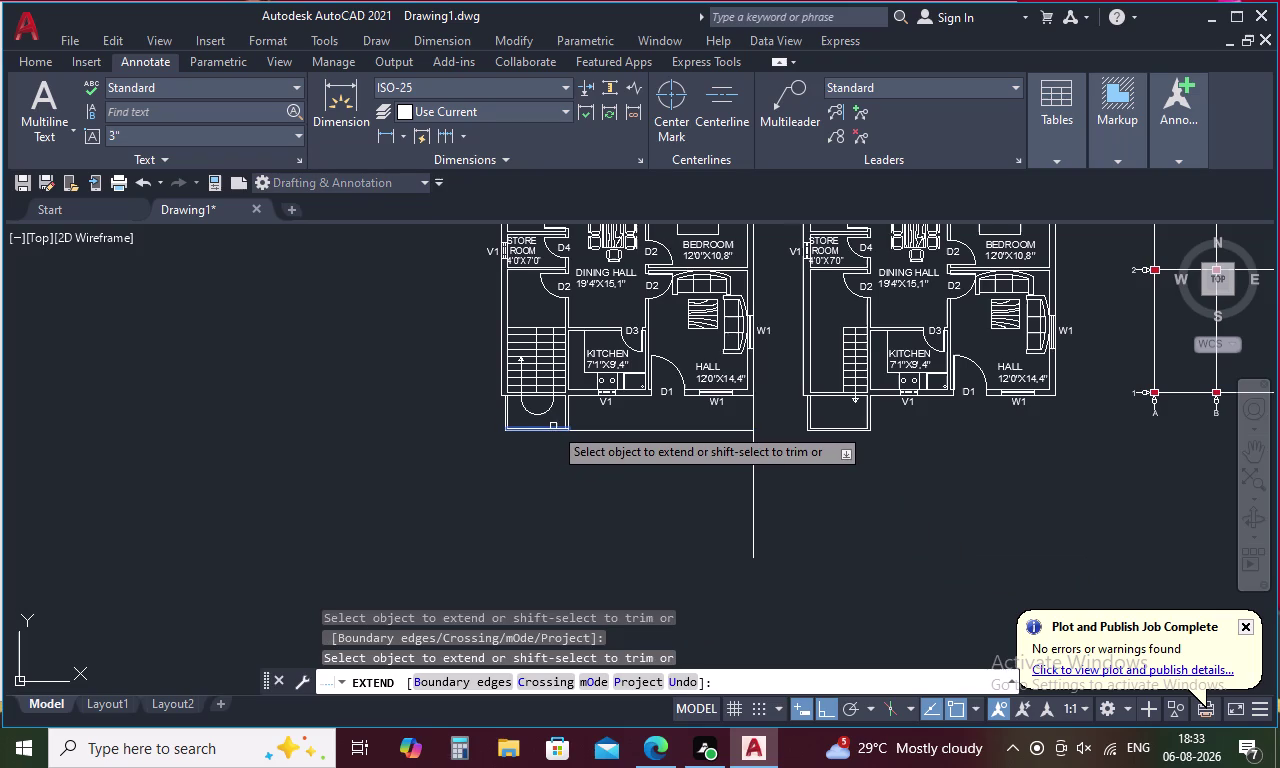
scroll(up, 3)
click(559, 433)
click(586, 433)
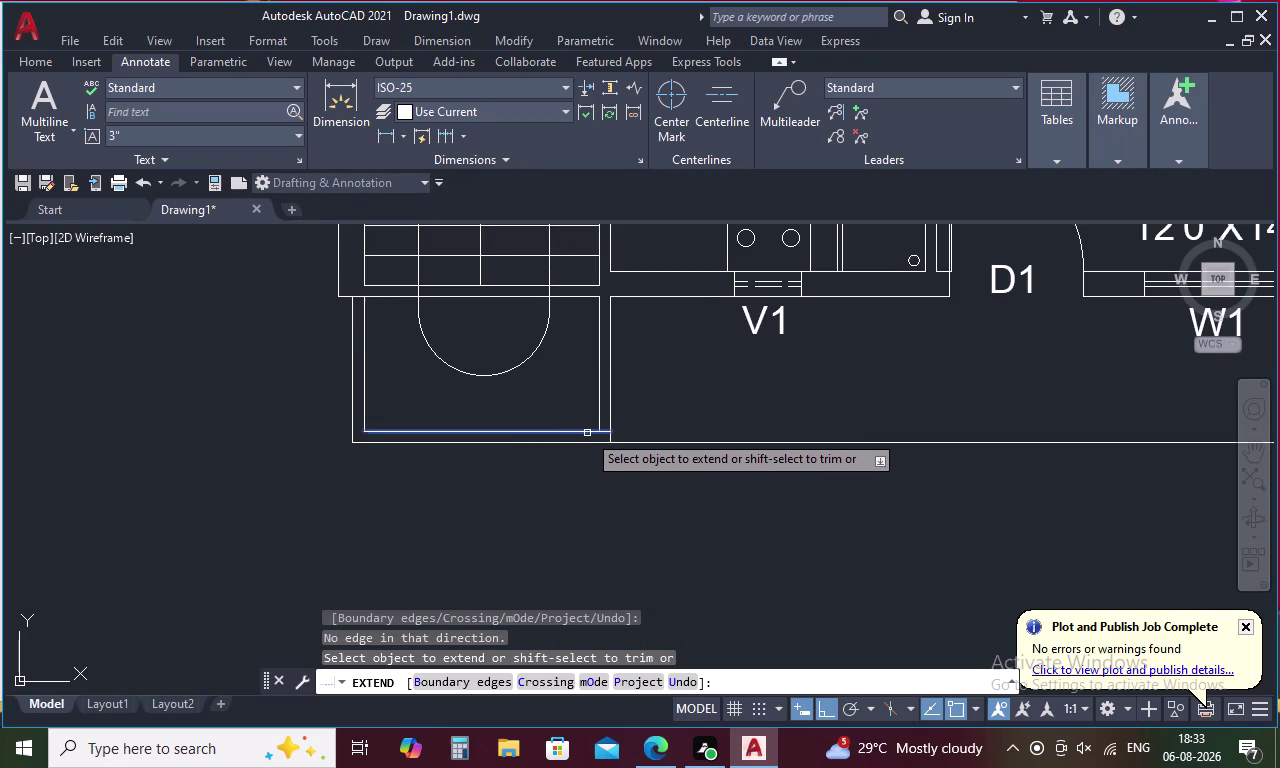
scroll(down, 3)
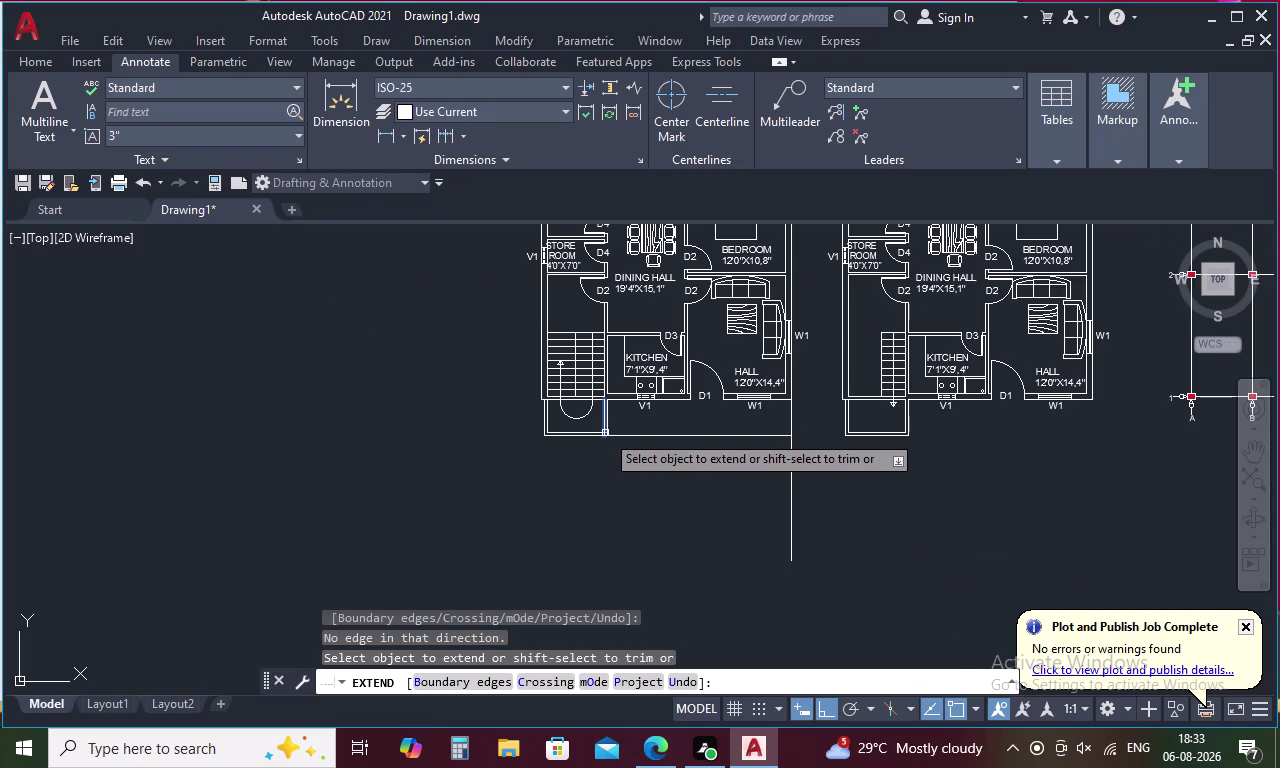
click(591, 430)
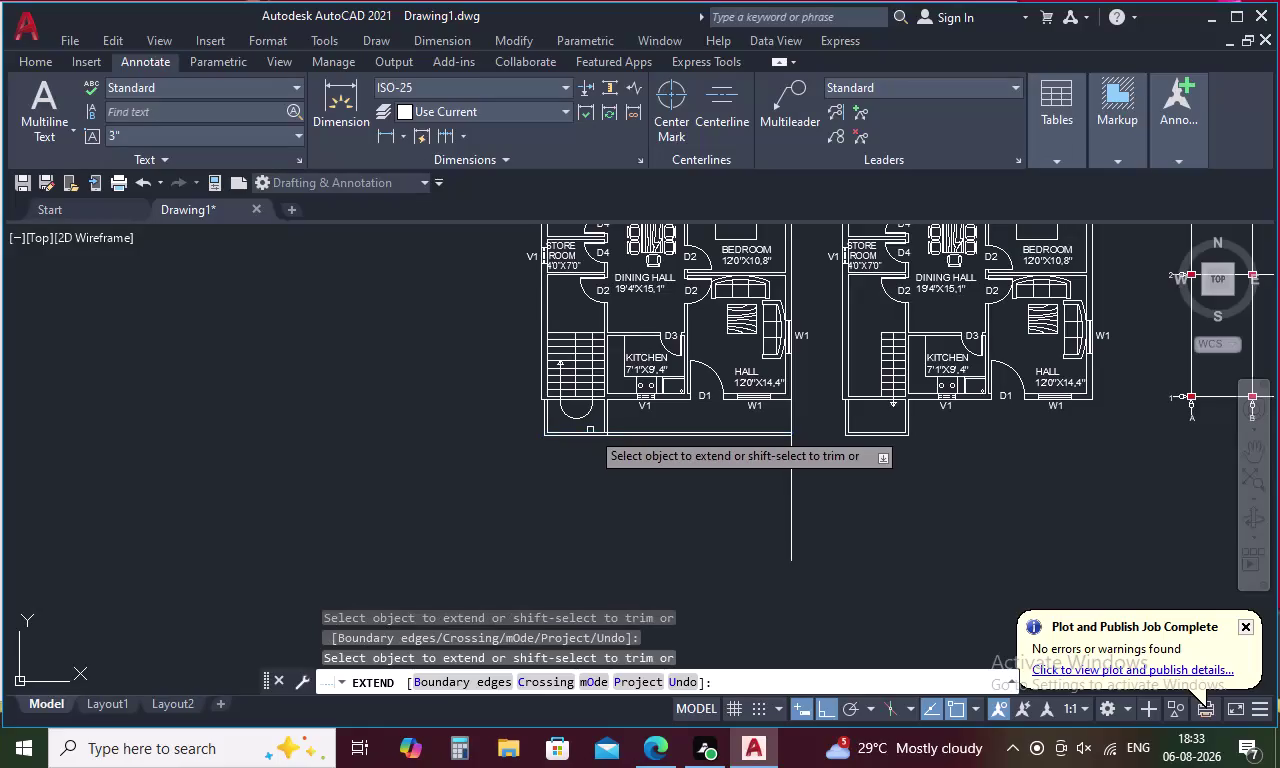
key(Escape)
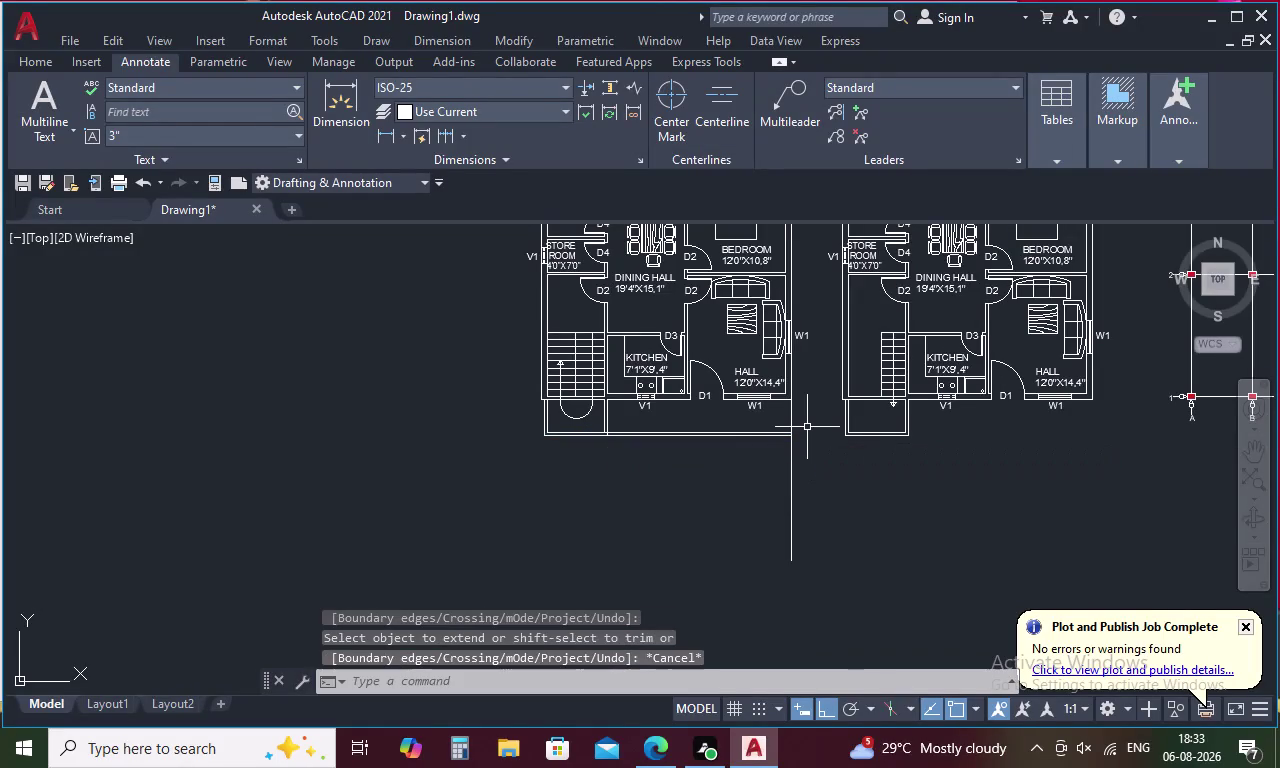
Offset the vertical corner line 4 units to the left.
text(O)
key(space)
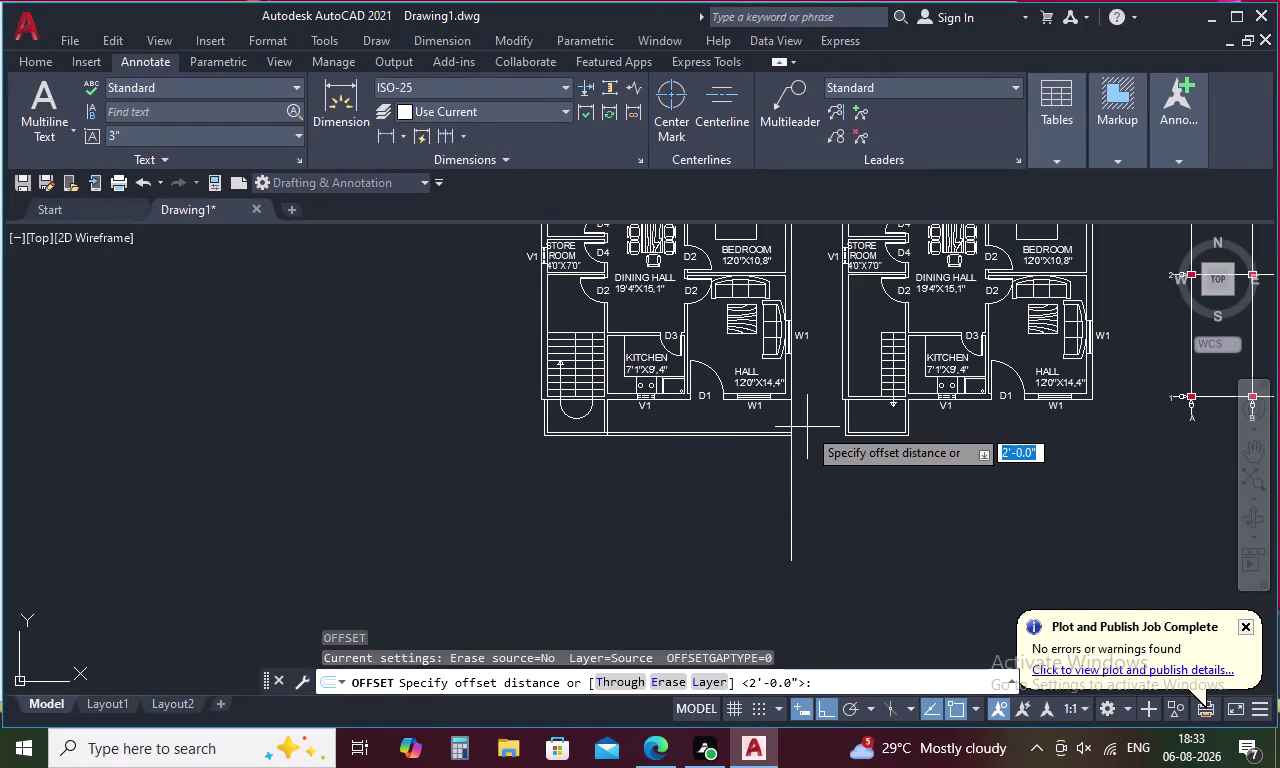
key(4)
key(space)
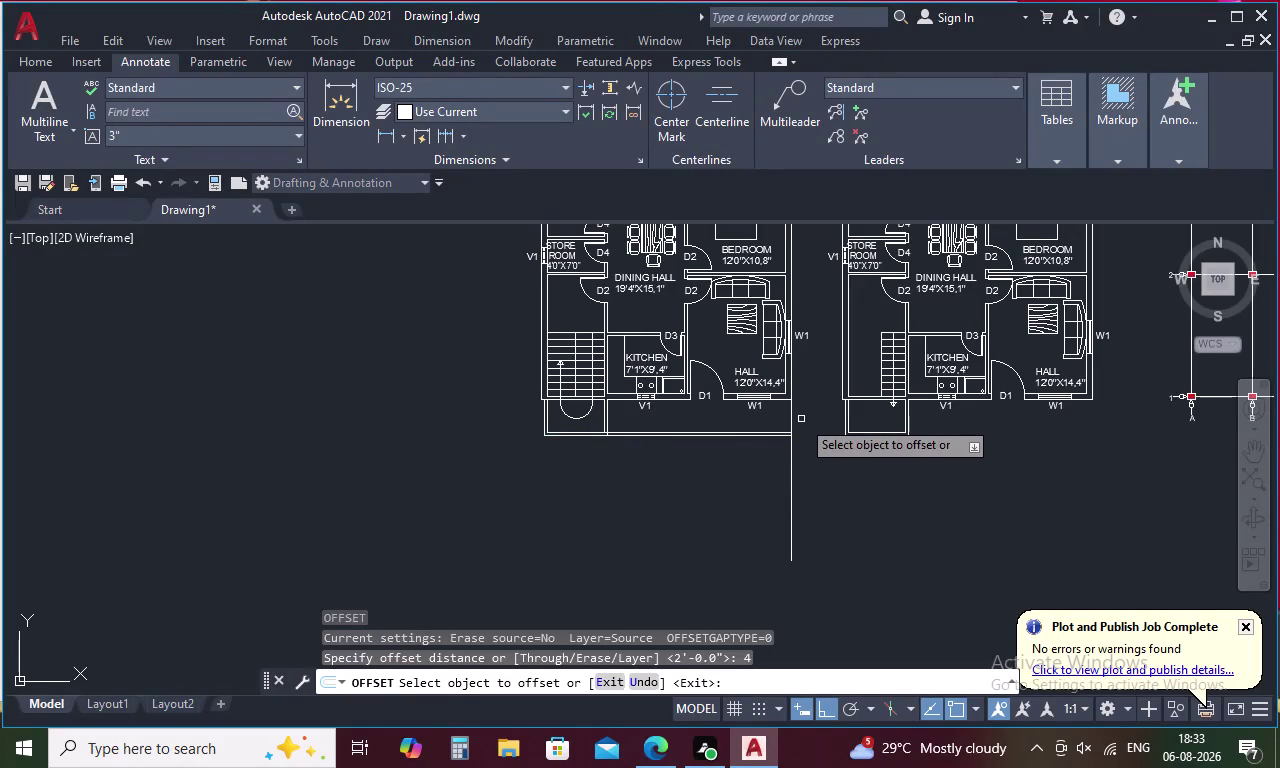
click(789, 409)
click(780, 411)
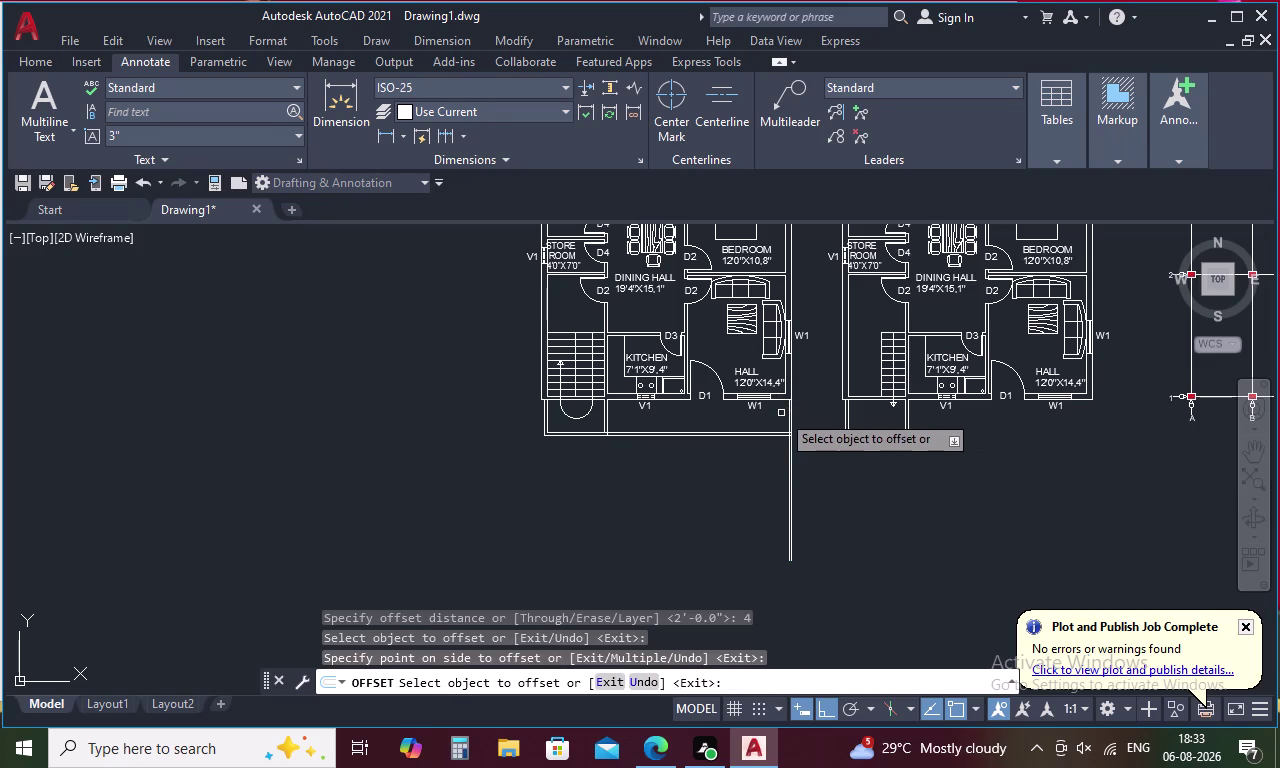
key(Escape)
Trim the overhanging line ends at the plan's lower-right corner.
text(TR)
key(space)
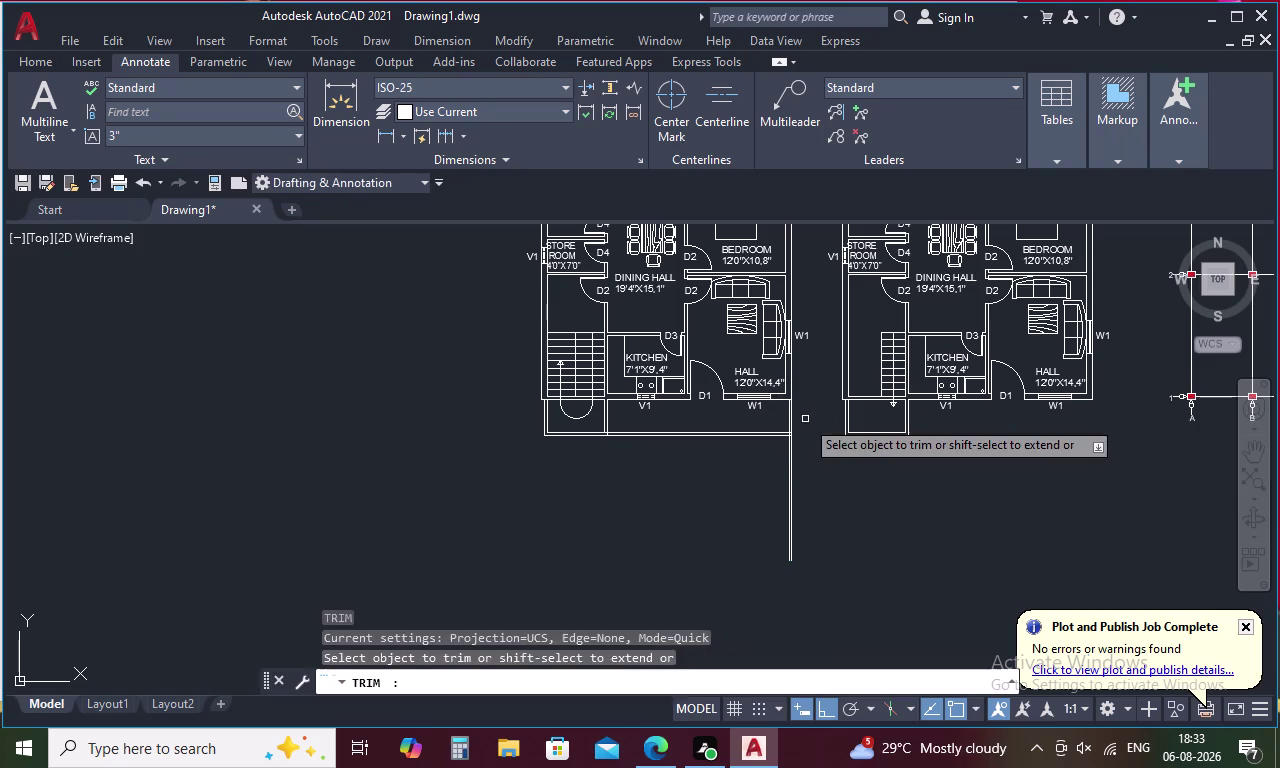
drag(805, 436, 778, 469)
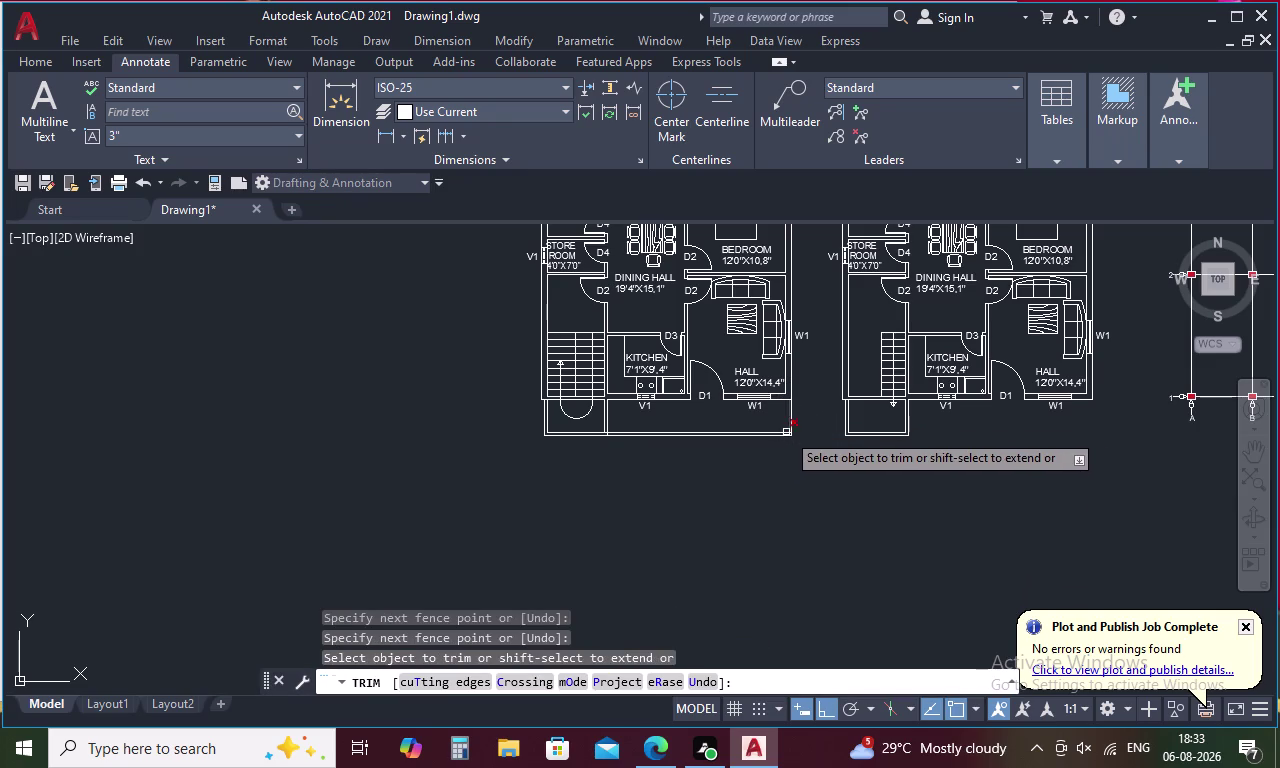
scroll(up, 3)
click(809, 434)
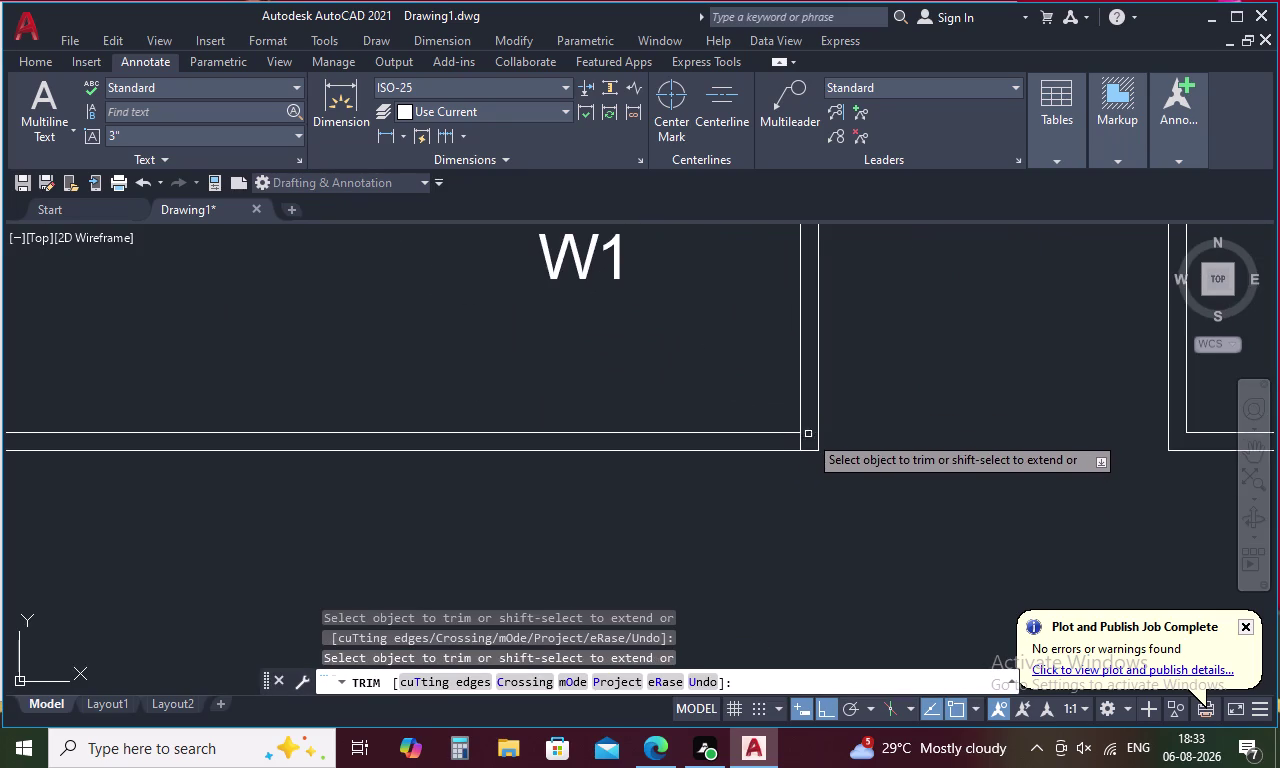
click(799, 440)
Trim the remaining line pieces along the fence at the corner.
scroll(down, 3)
scroll(up, 3)
scroll(up, 3)
drag(702, 407, 754, 442)
click(759, 442)
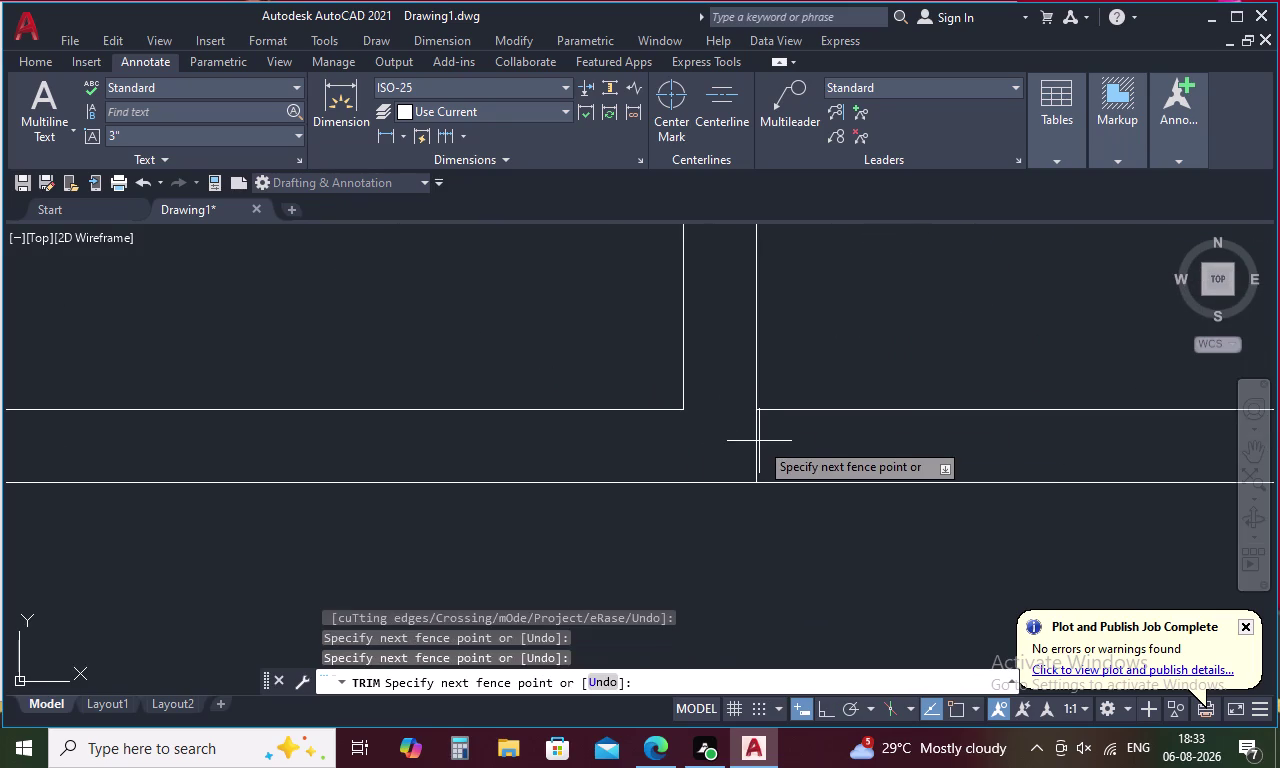
click(748, 440)
scroll(down, 3)
scroll(down, 3)
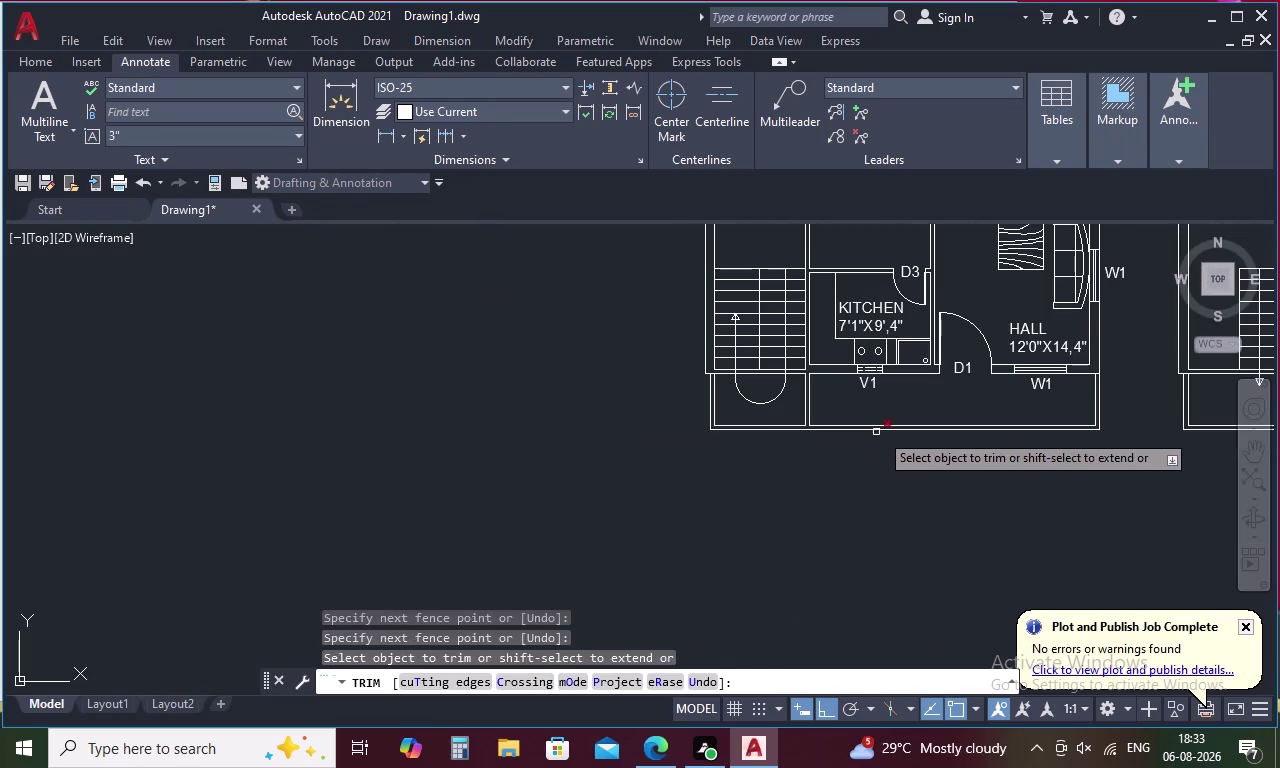
middle_drag(1018, 410, 947, 436)
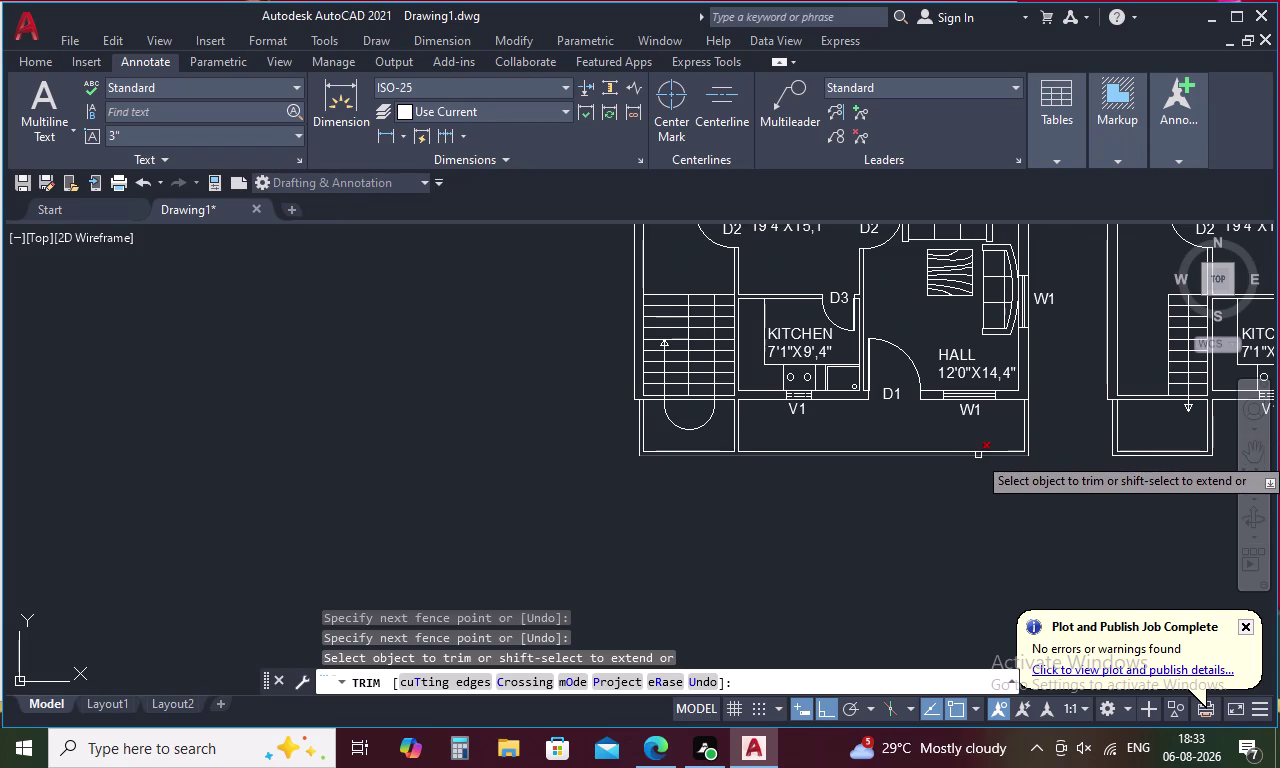
key(Escape)
Pan out to show both floor plans and paste the copied D2 label.
scroll(down, 3)
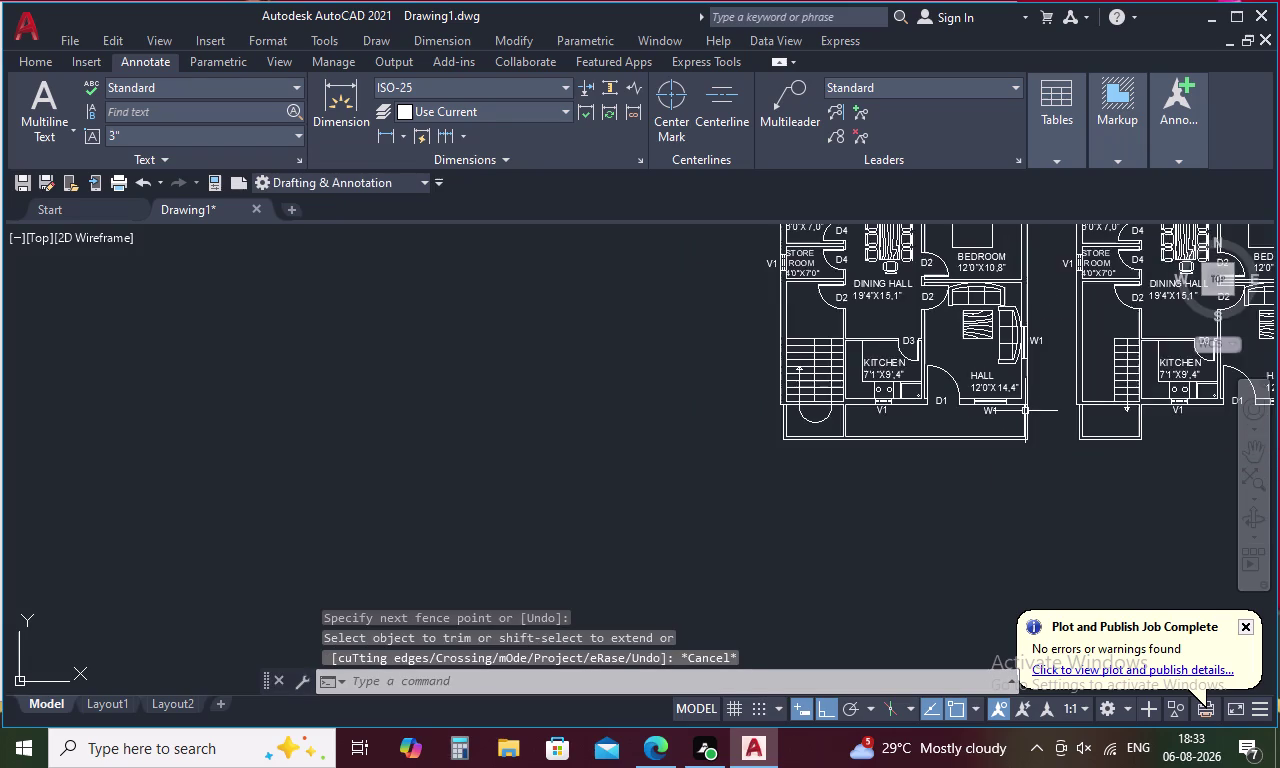
scroll(up, 3)
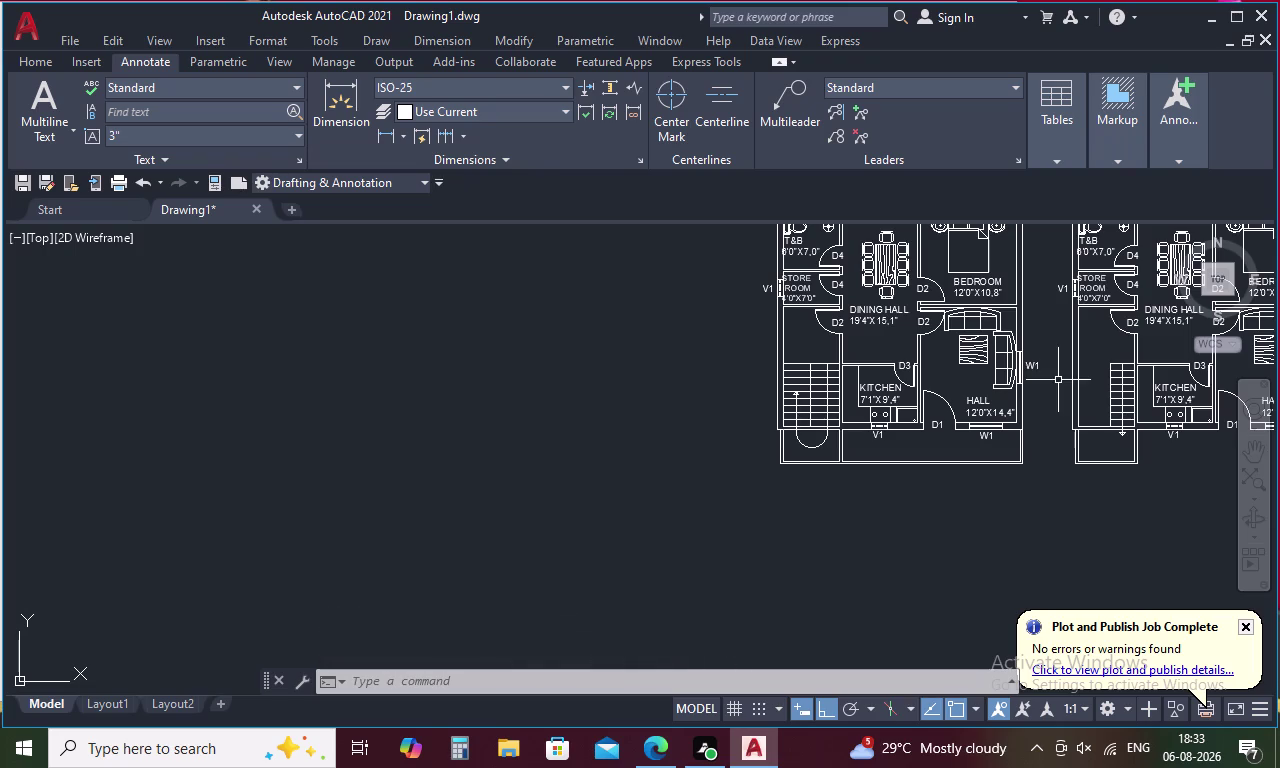
middle_drag(1069, 376, 935, 460)
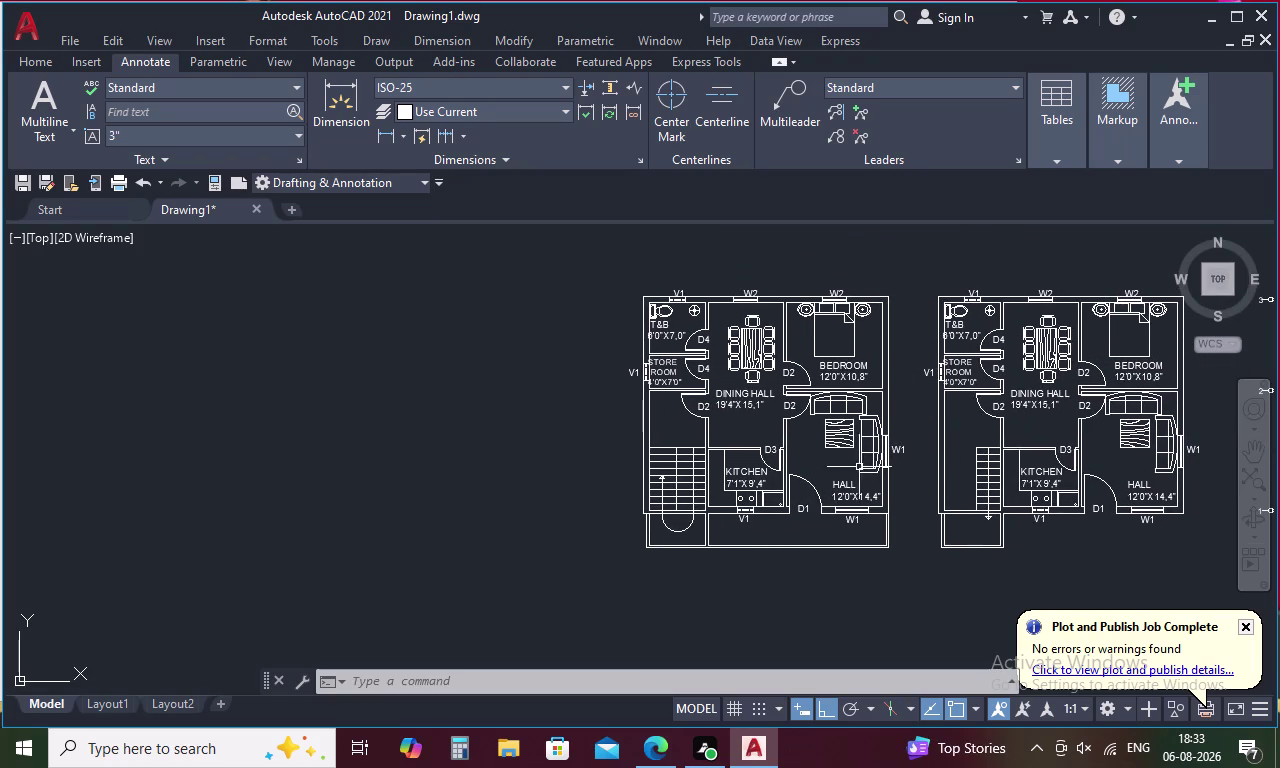
key(ctrl+v)
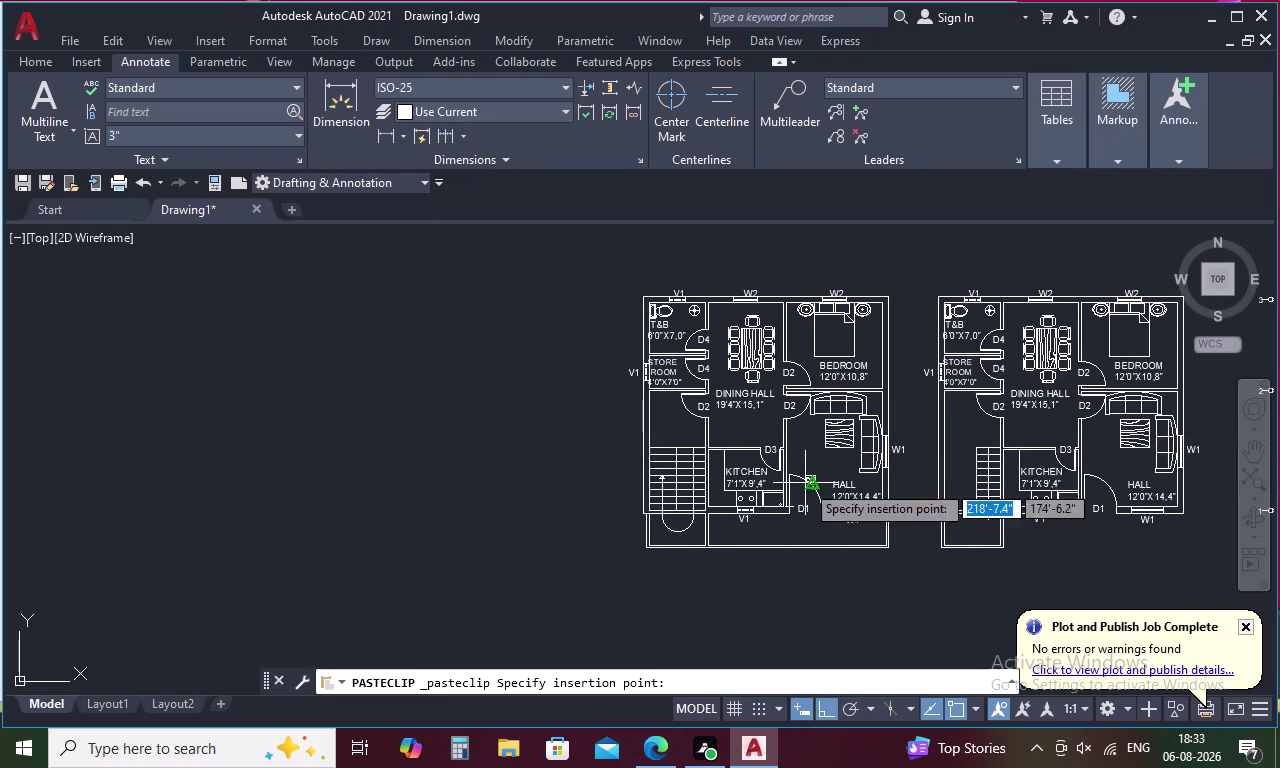
Place the pasted D2 label in the balcony strip and widen its text box.
scroll(up, 3)
click(786, 546)
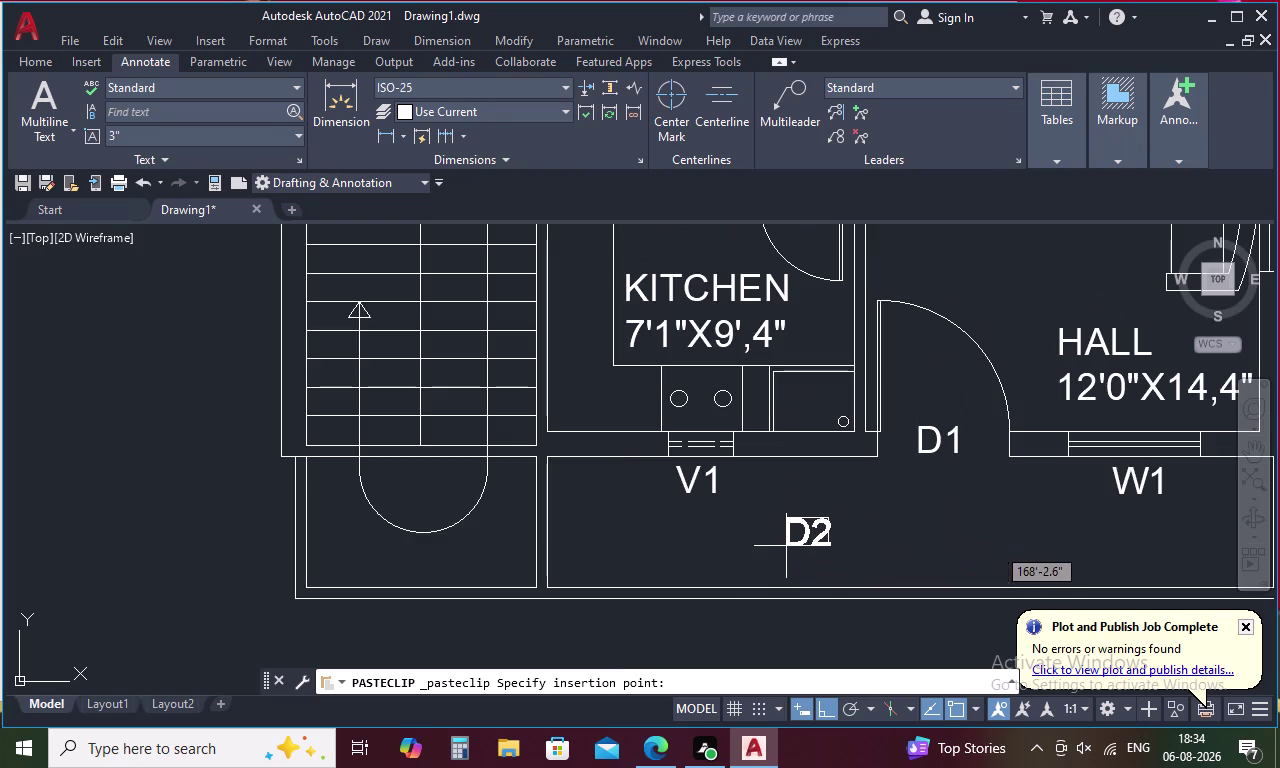
double_click(795, 542)
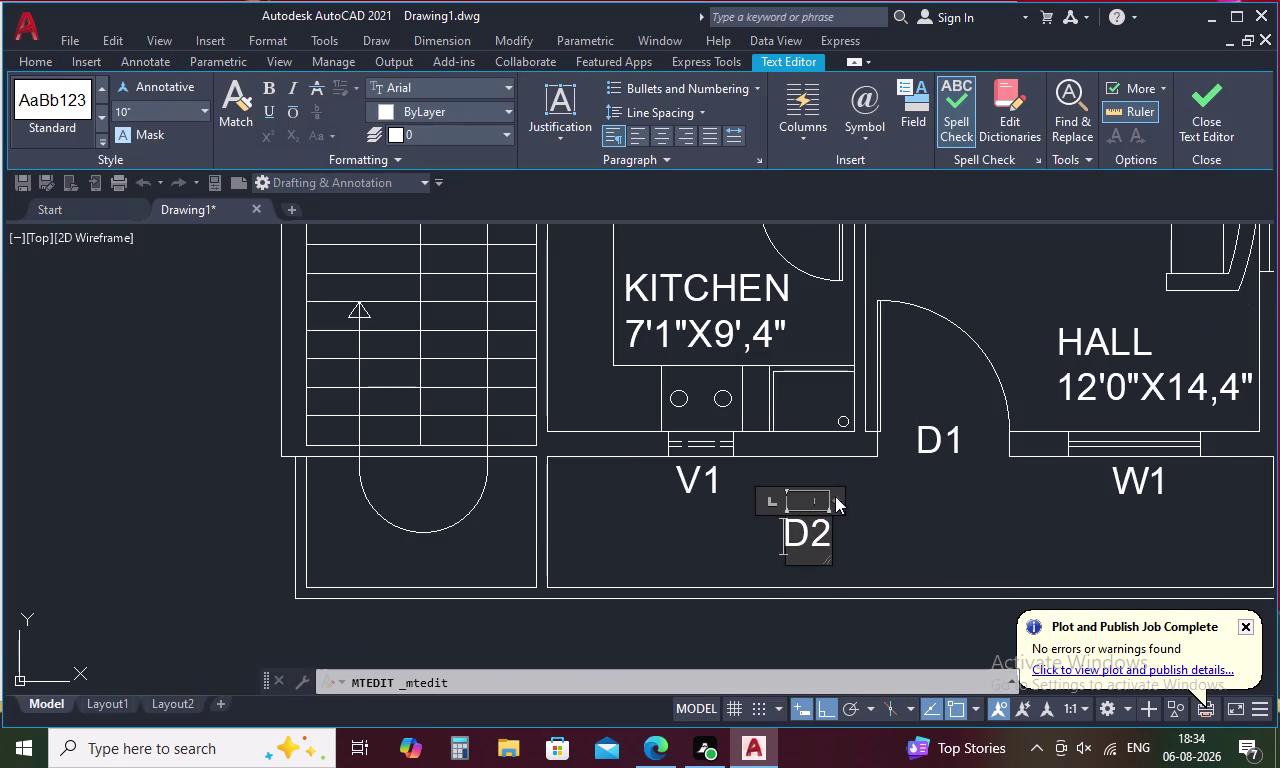
drag(835, 496, 873, 500)
drag(834, 494, 891, 499)
drag(838, 497, 1120, 521)
Replace the label's D2 text with BALCONY.
click(877, 549)
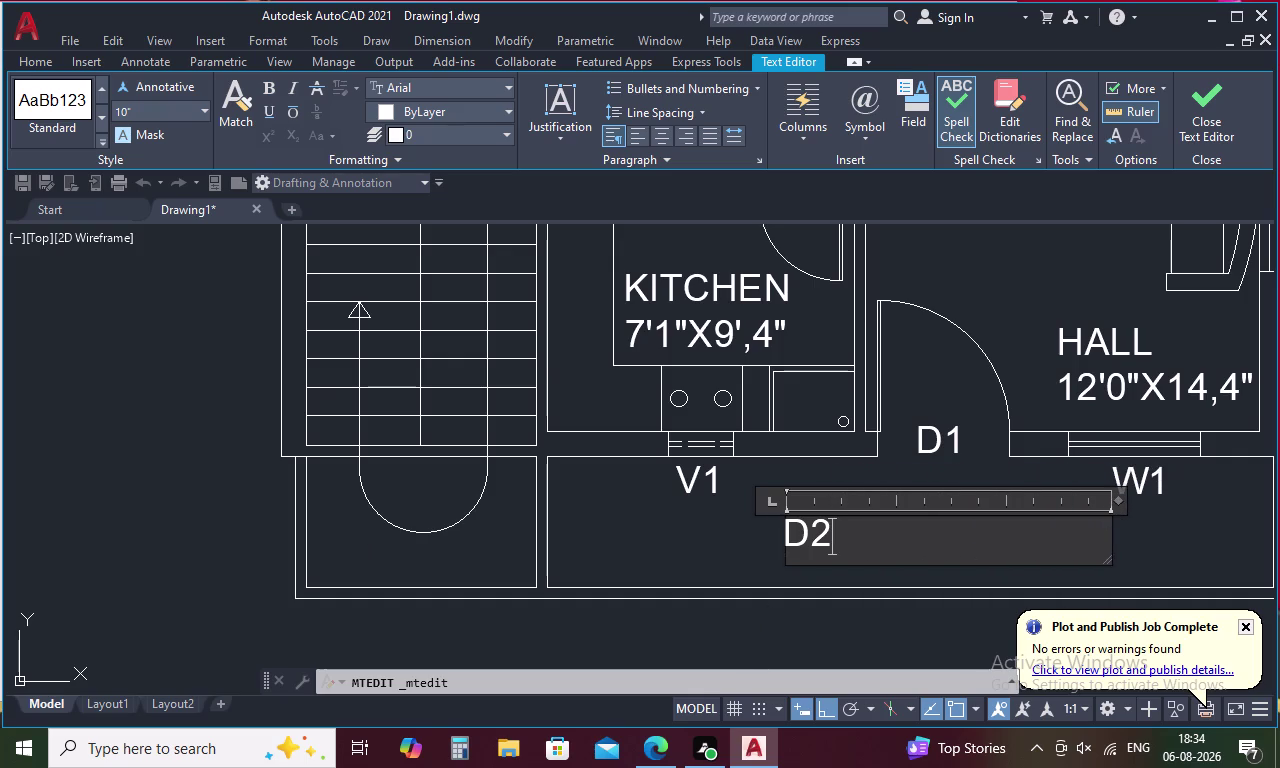
key(BackSpace)
key(BackSpace)
key(BackSpace)
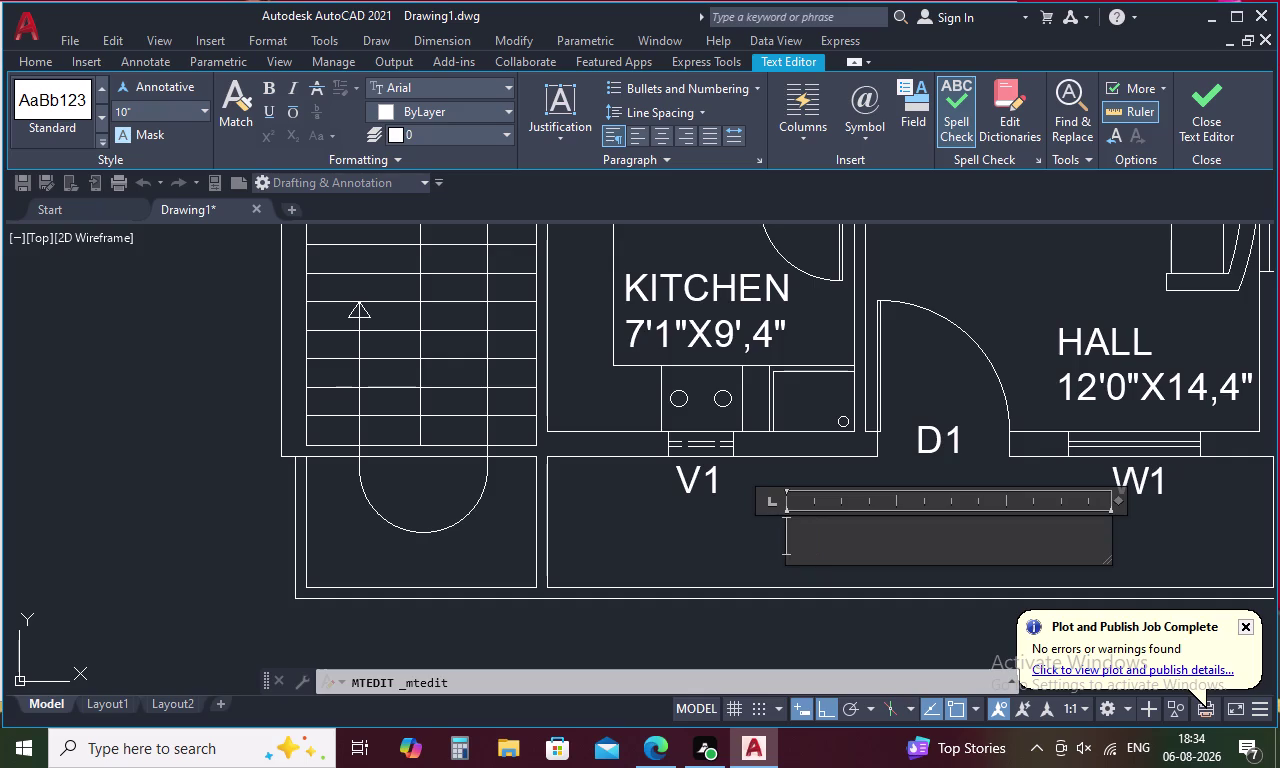
text(BA)
text(L)
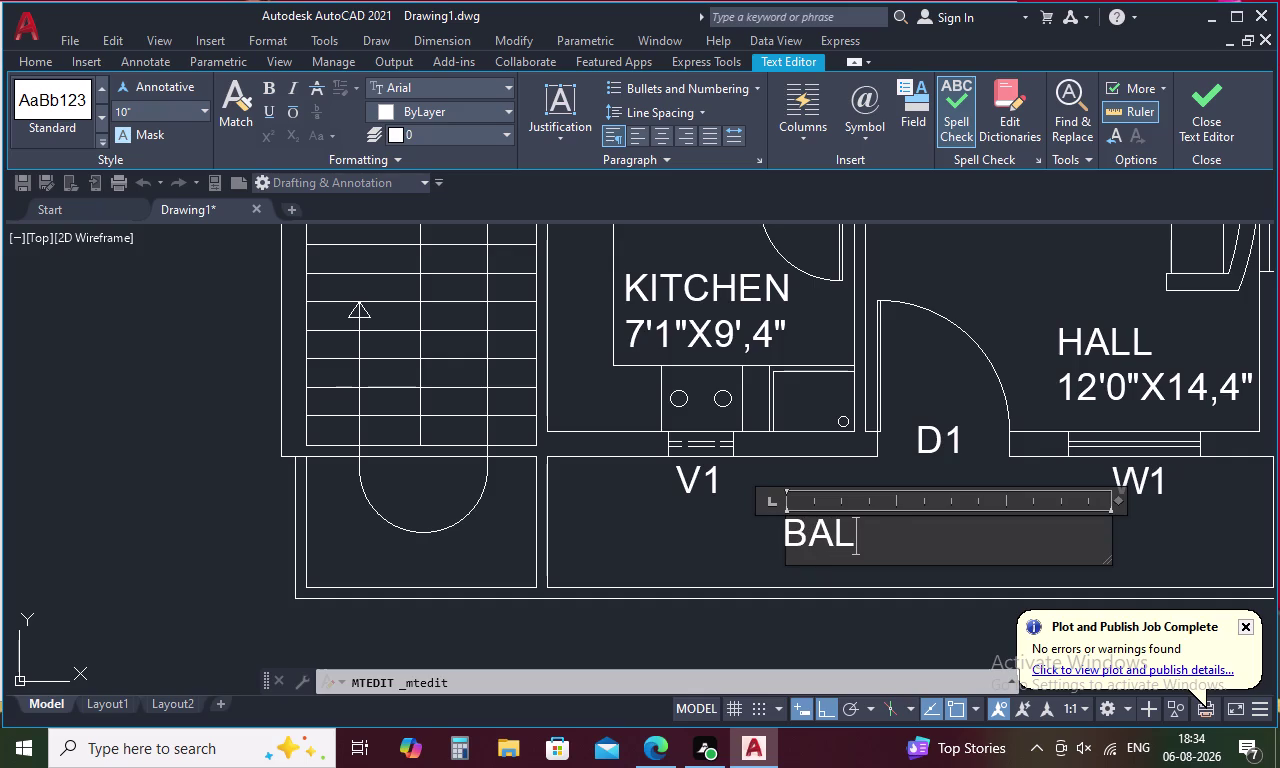
text(C)
text(ONY)
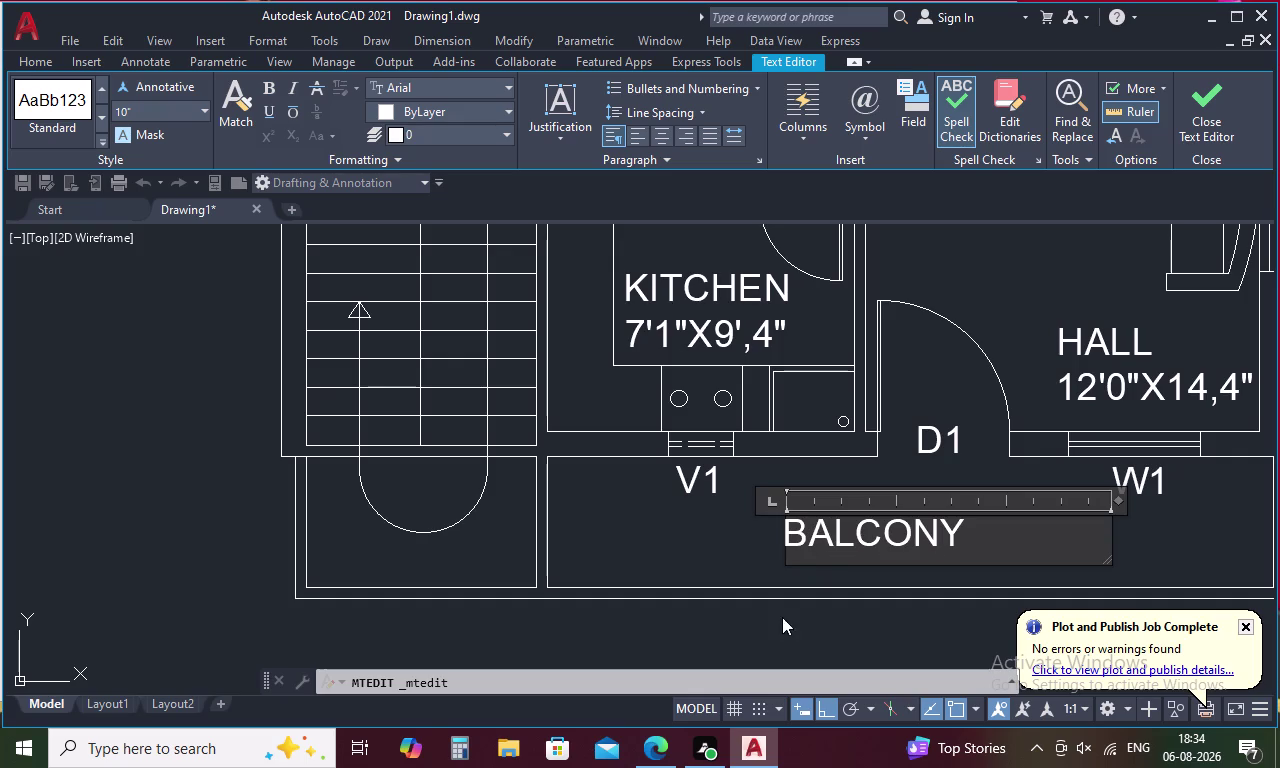
click(730, 541)
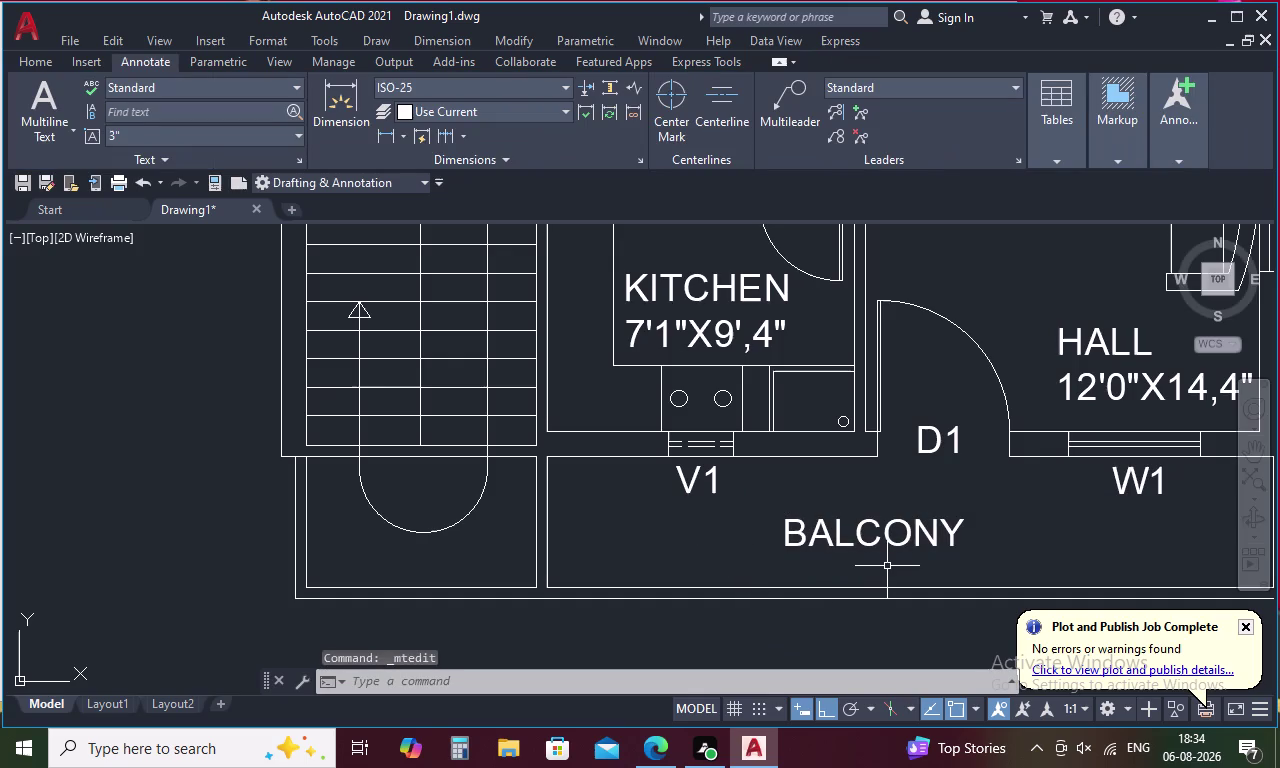
scroll(down, 3)
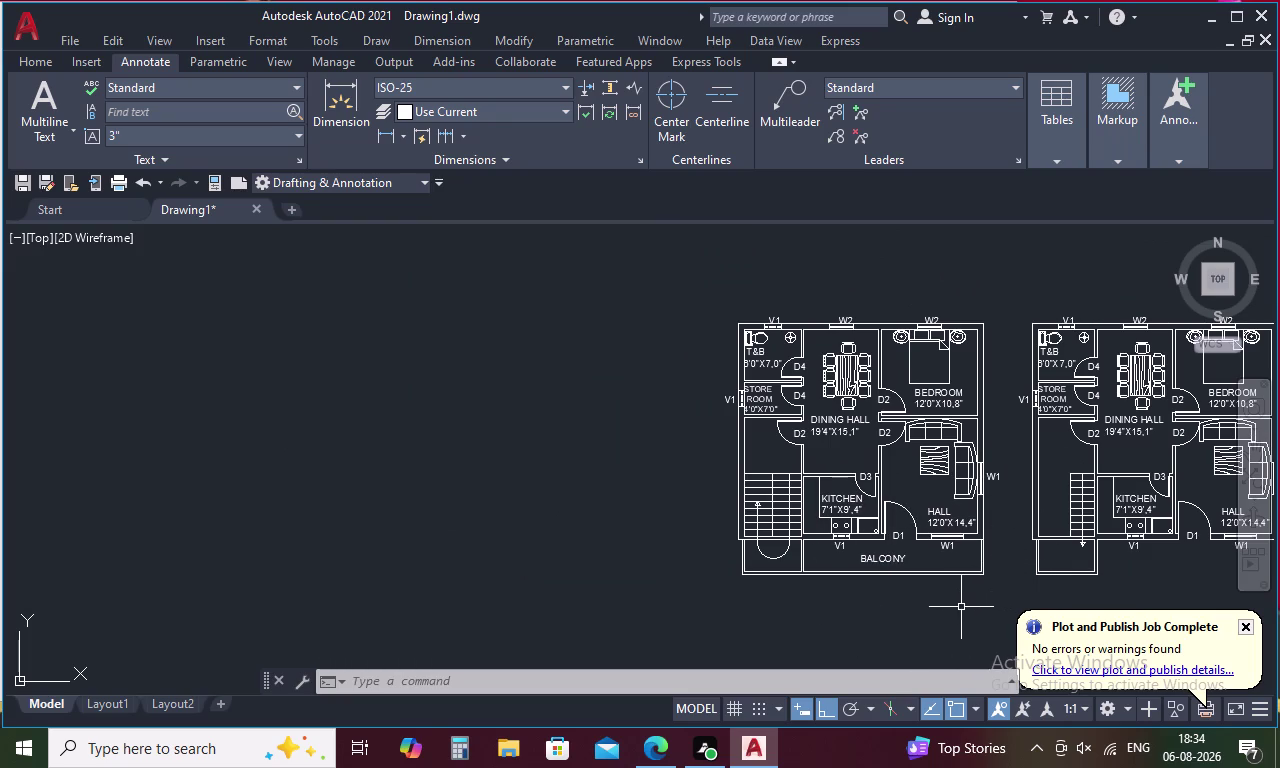
Paste the D2 label below the second floor plan and widen its text box for editing.
middle_drag(980, 546, 723, 510)
middle_drag(956, 549, 896, 551)
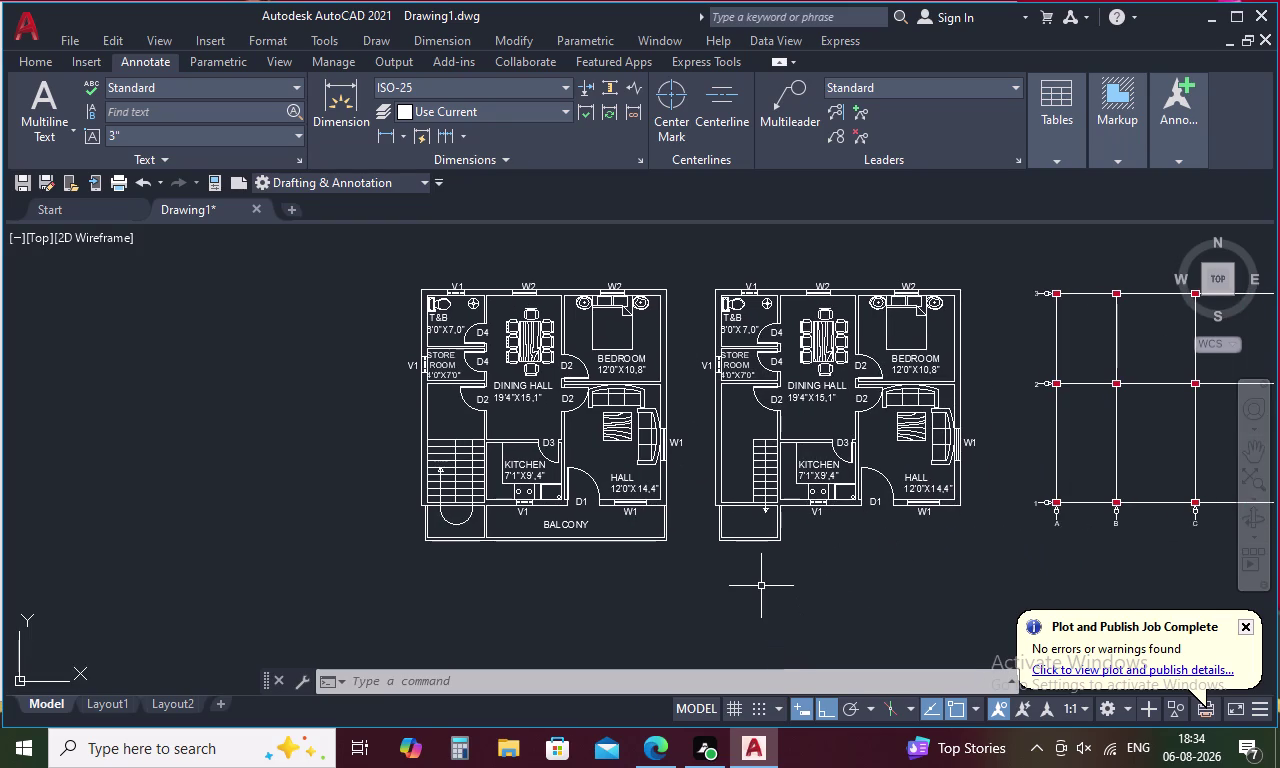
drag(761, 586, 1018, 654)
click(1018, 642)
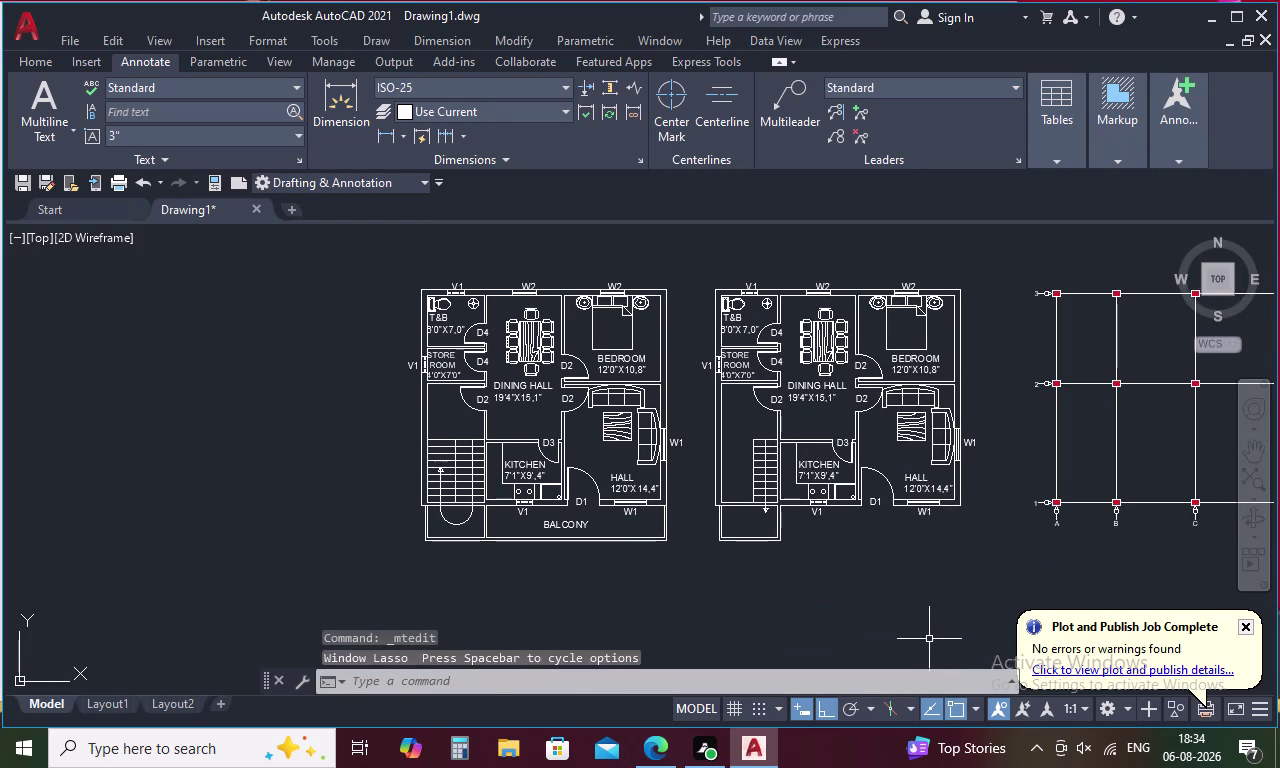
key(ctrl+v)
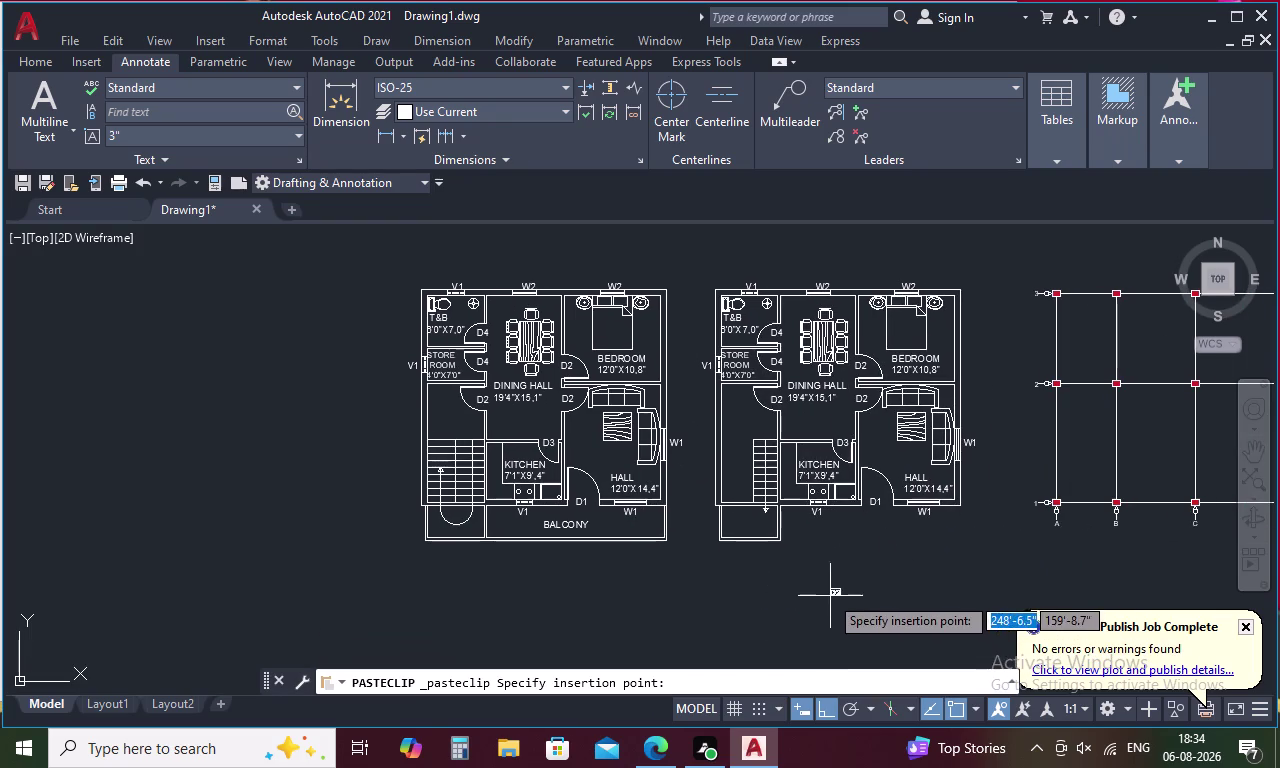
click(826, 578)
double_click(829, 576)
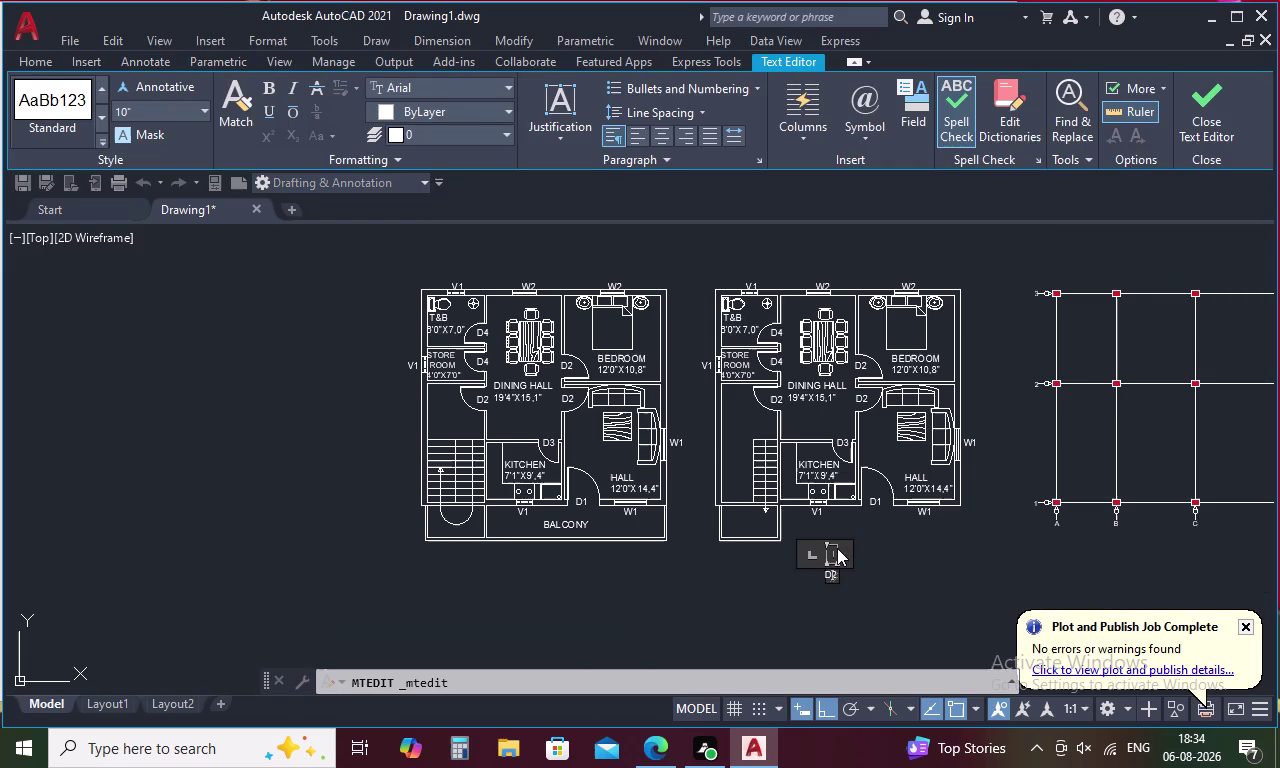
drag(837, 548, 859, 556)
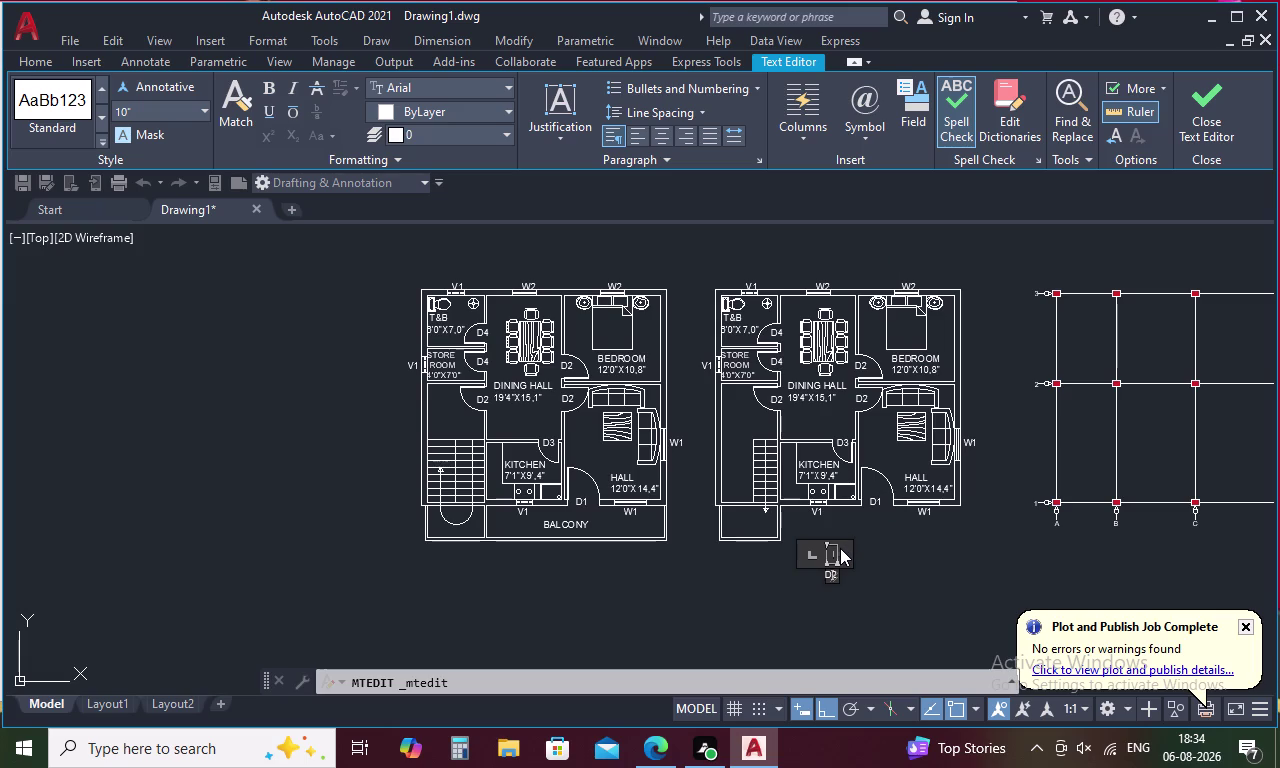
drag(837, 551, 1035, 553)
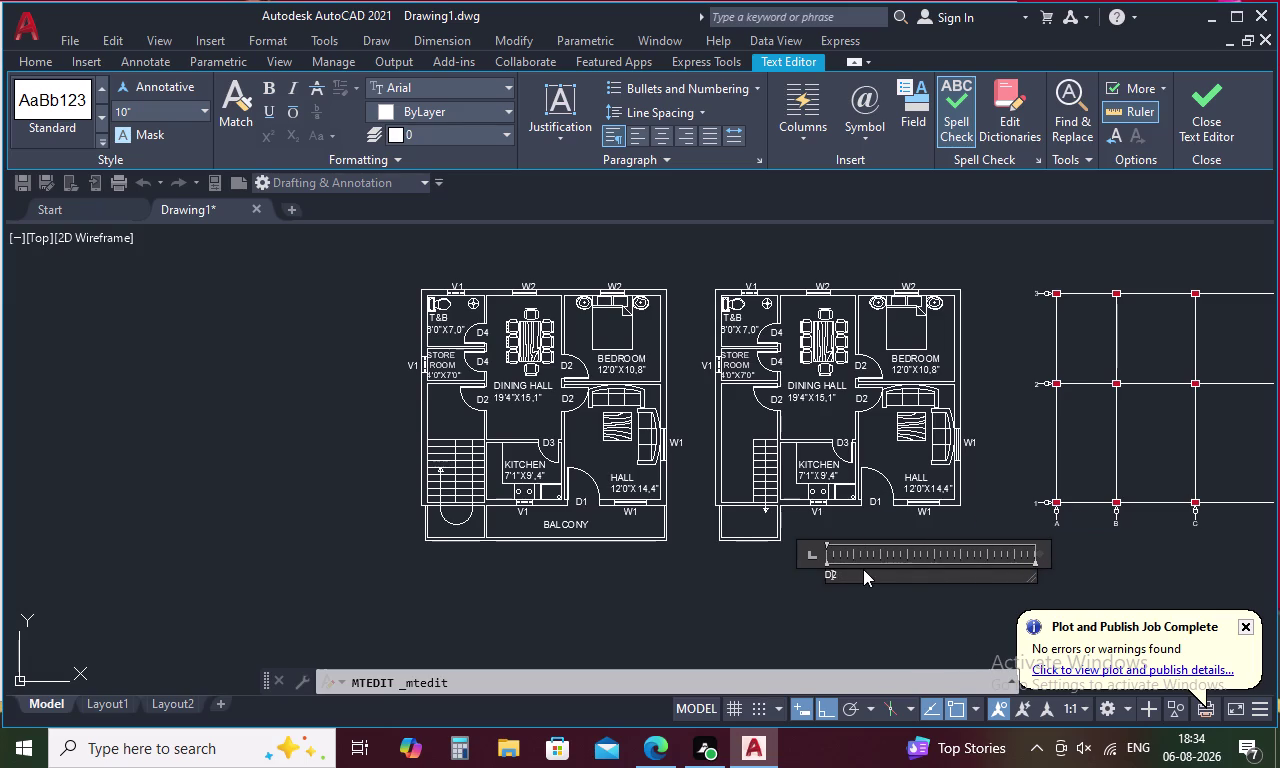
Clear the D2 text from the label, removing an accidentally typed 1.5.
click(863, 569)
click(863, 569)
click(859, 568)
scroll(up, 3)
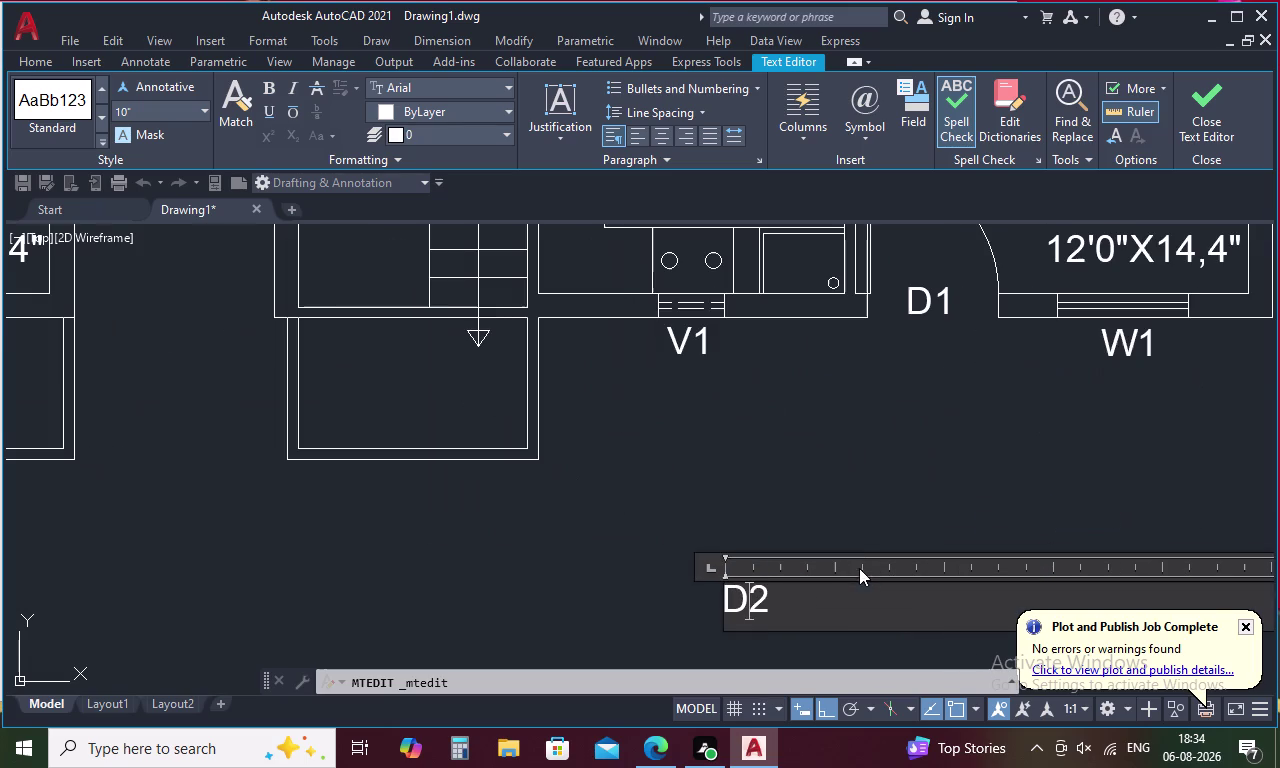
click(780, 596)
key(BackSpace)
key(BackSpace)
key(BackSpace)
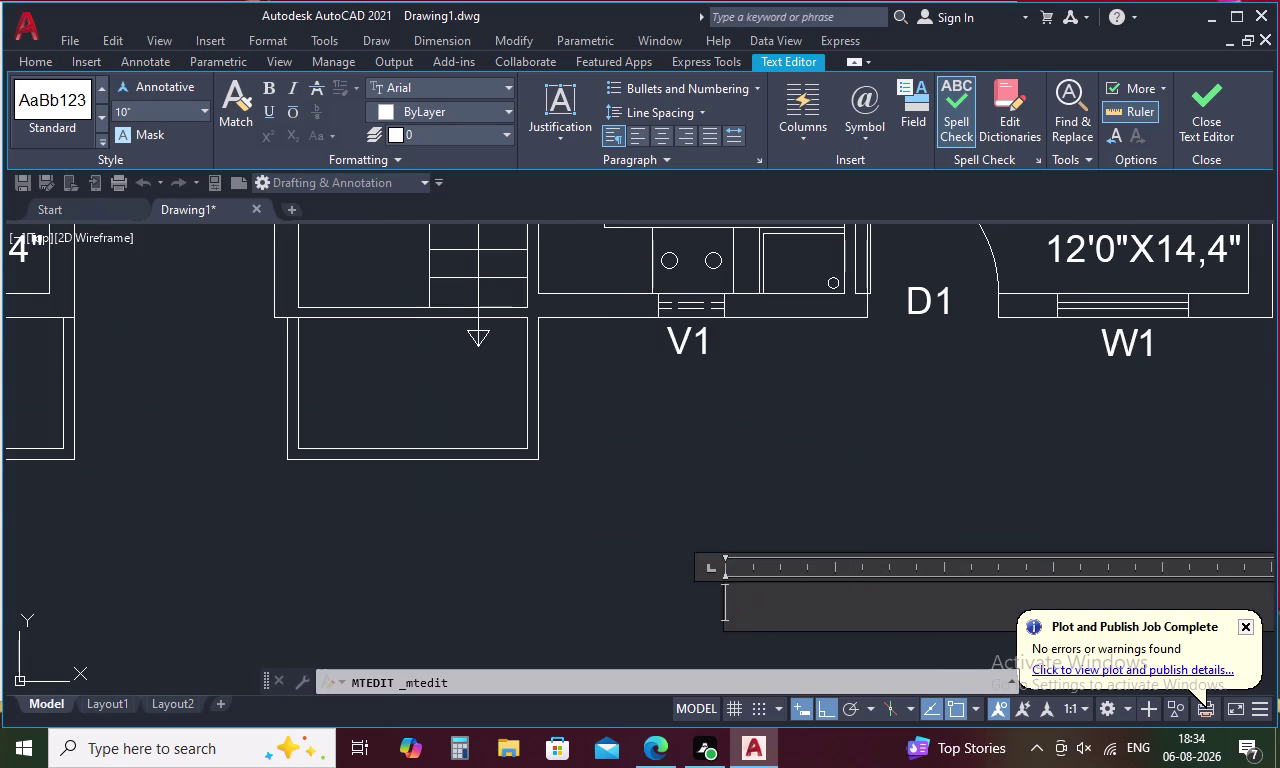
text(1.5)
key(apostrophe)
key(Return)
click(779, 601)
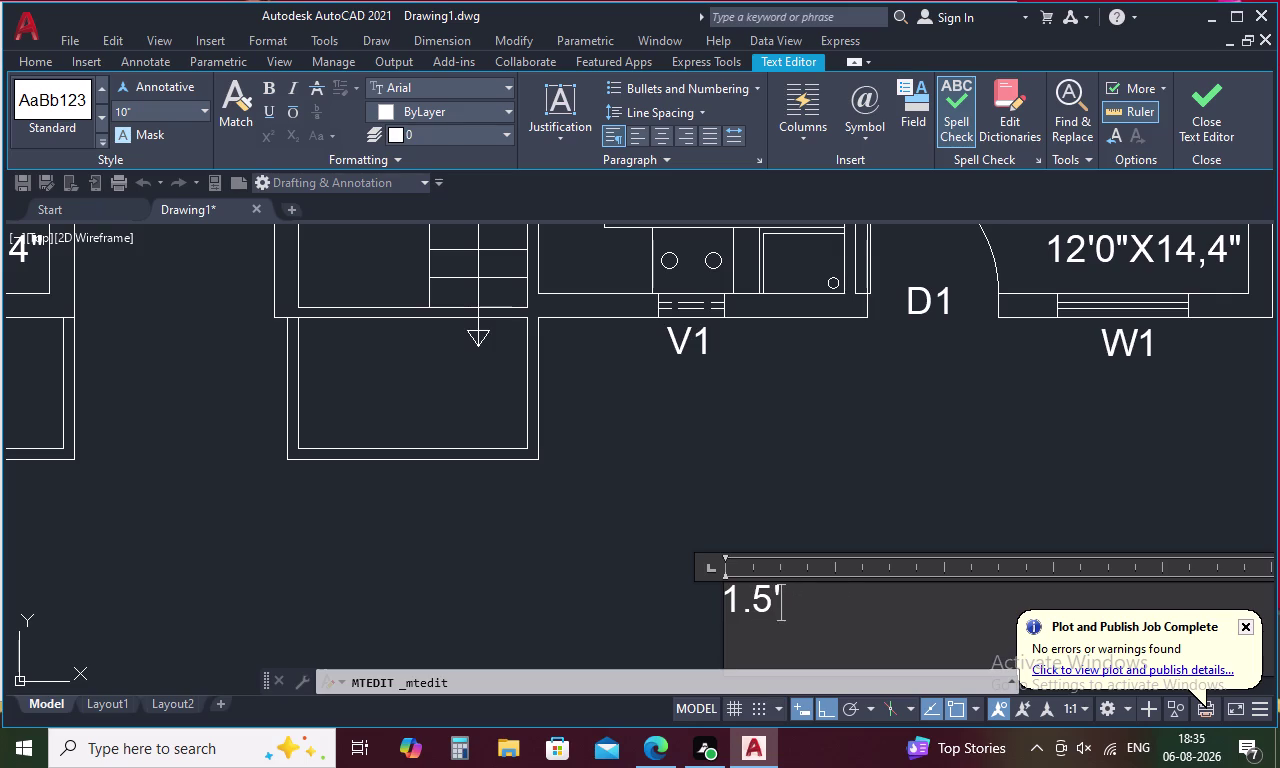
key(BackSpace)
key(BackSpace)
key(BackSpace)
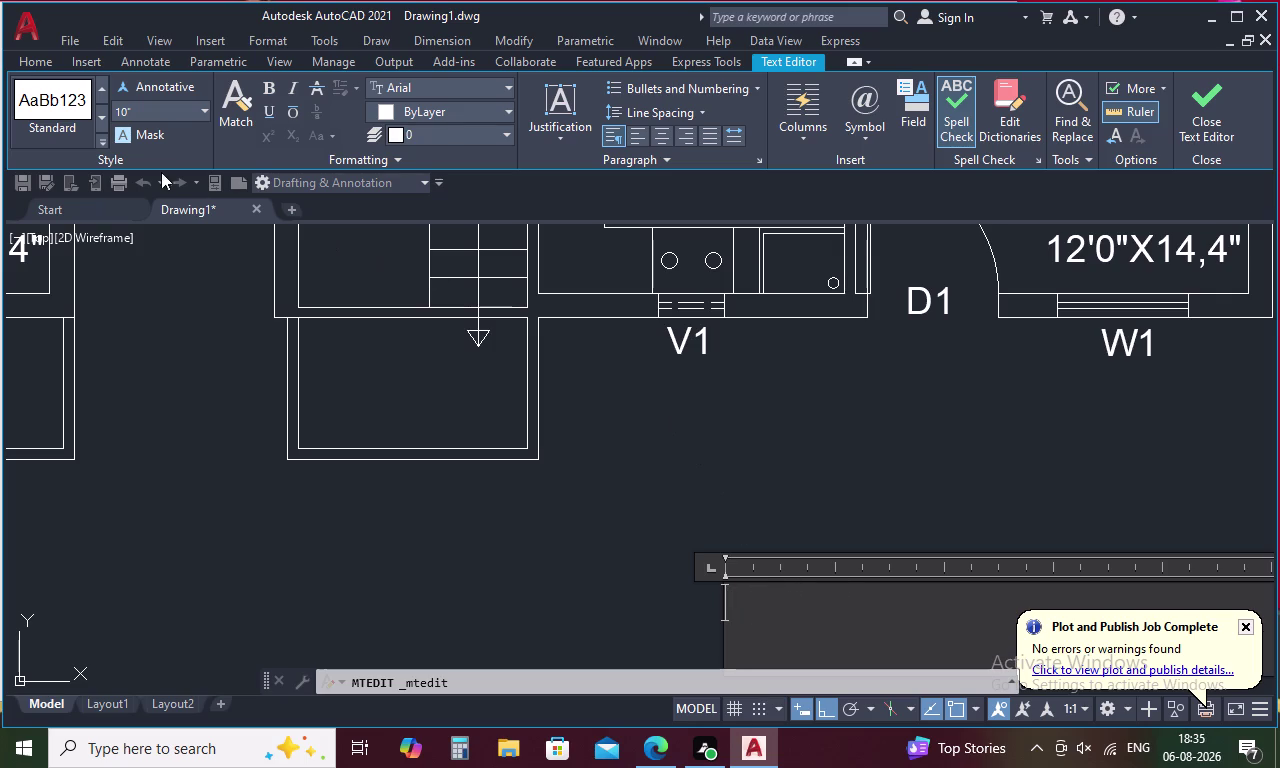
Set the text height to 1.2 and type GROUND FLOOR.
click(160, 117)
key(BackSpace)
text(1.2)
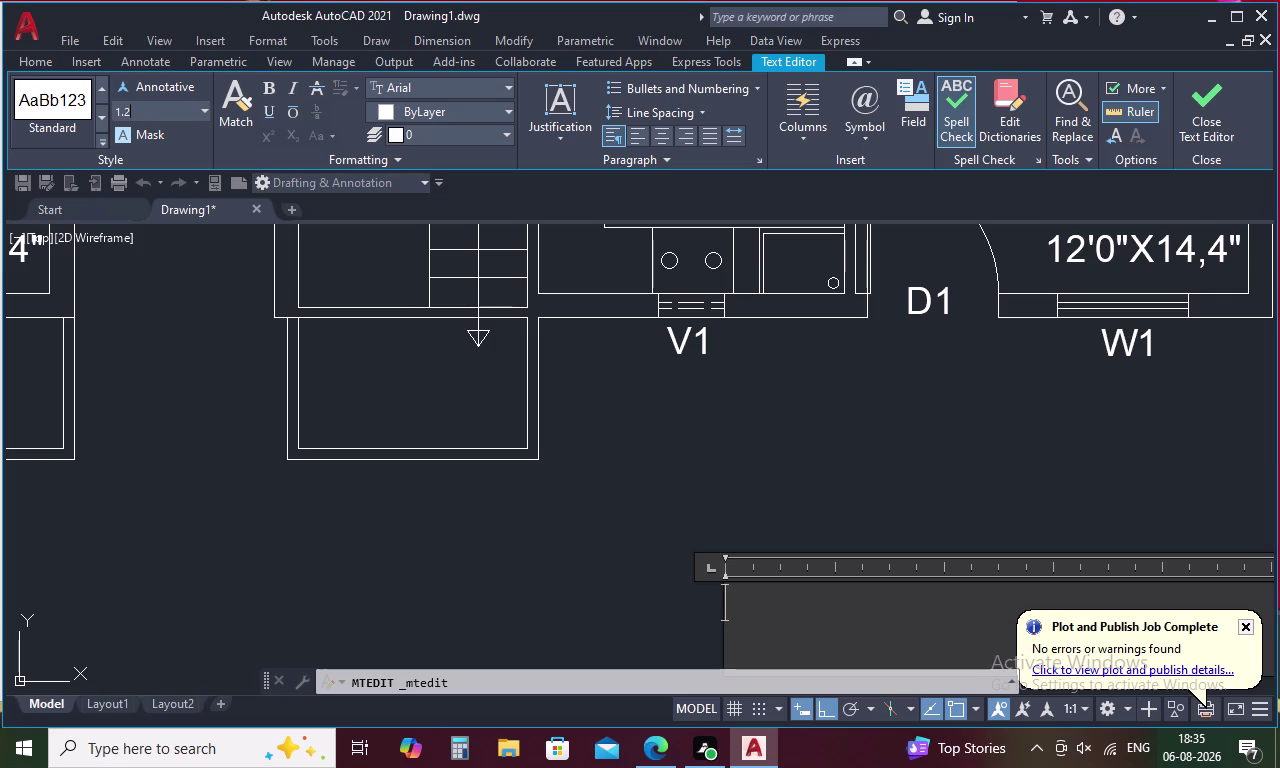
key(apostrophe)
key(Return)
key(g)
key(r)
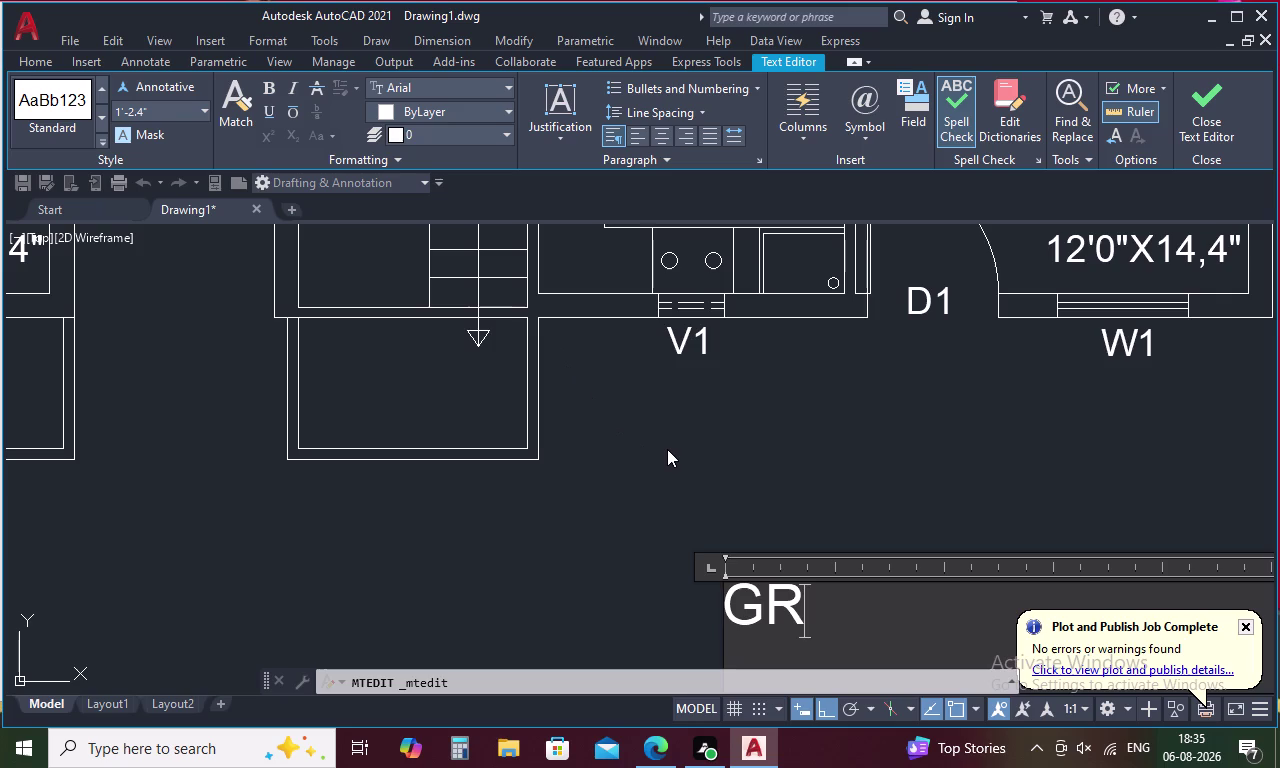
text(OUND)
key(space)
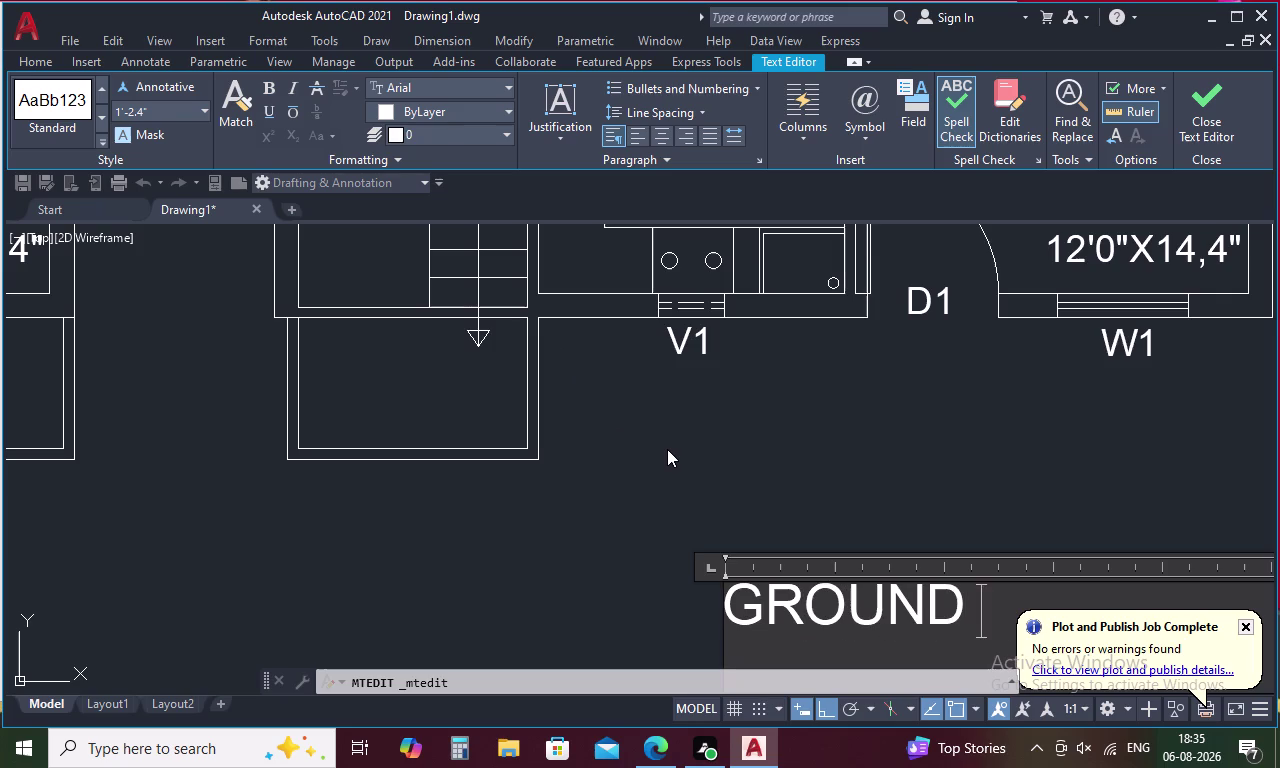
text(FL)
key(o)
key(o)
key(r)
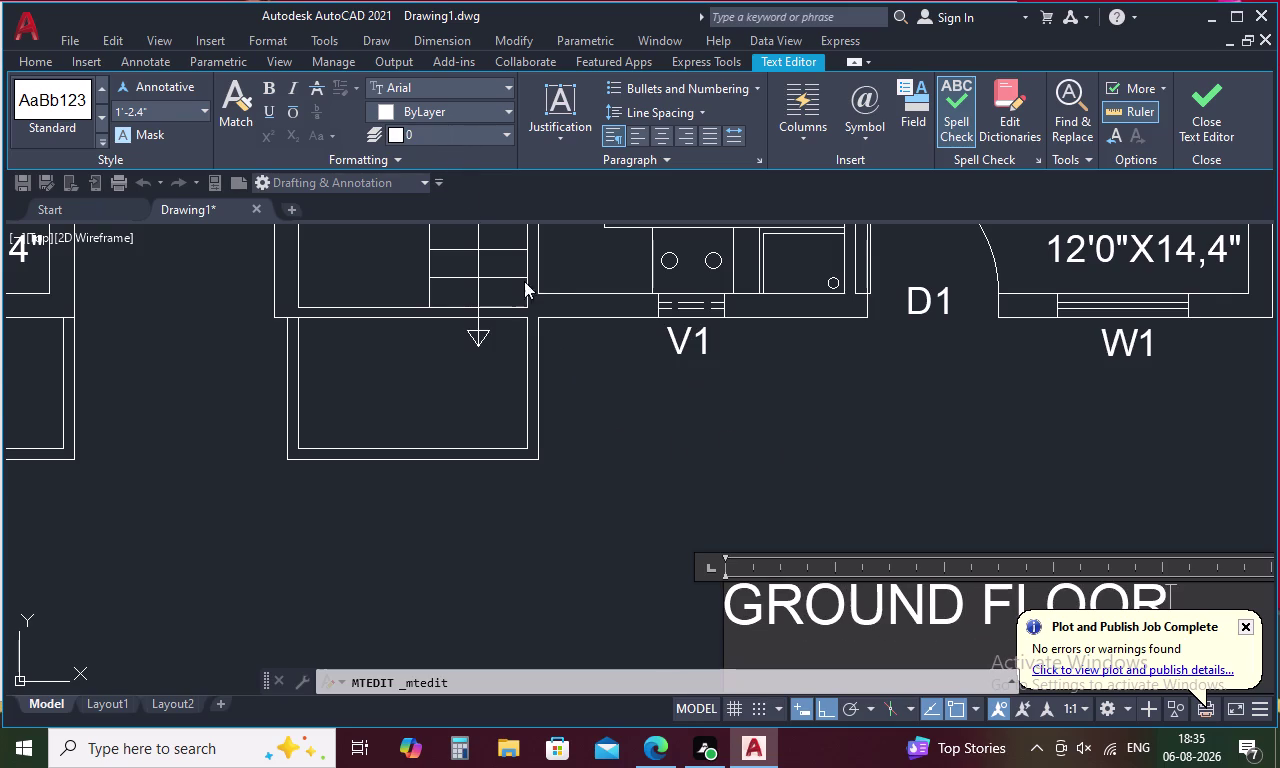
Make the GROUND FLOOR text bold and close the text editor.
scroll(down, 3)
drag(808, 423, 615, 420)
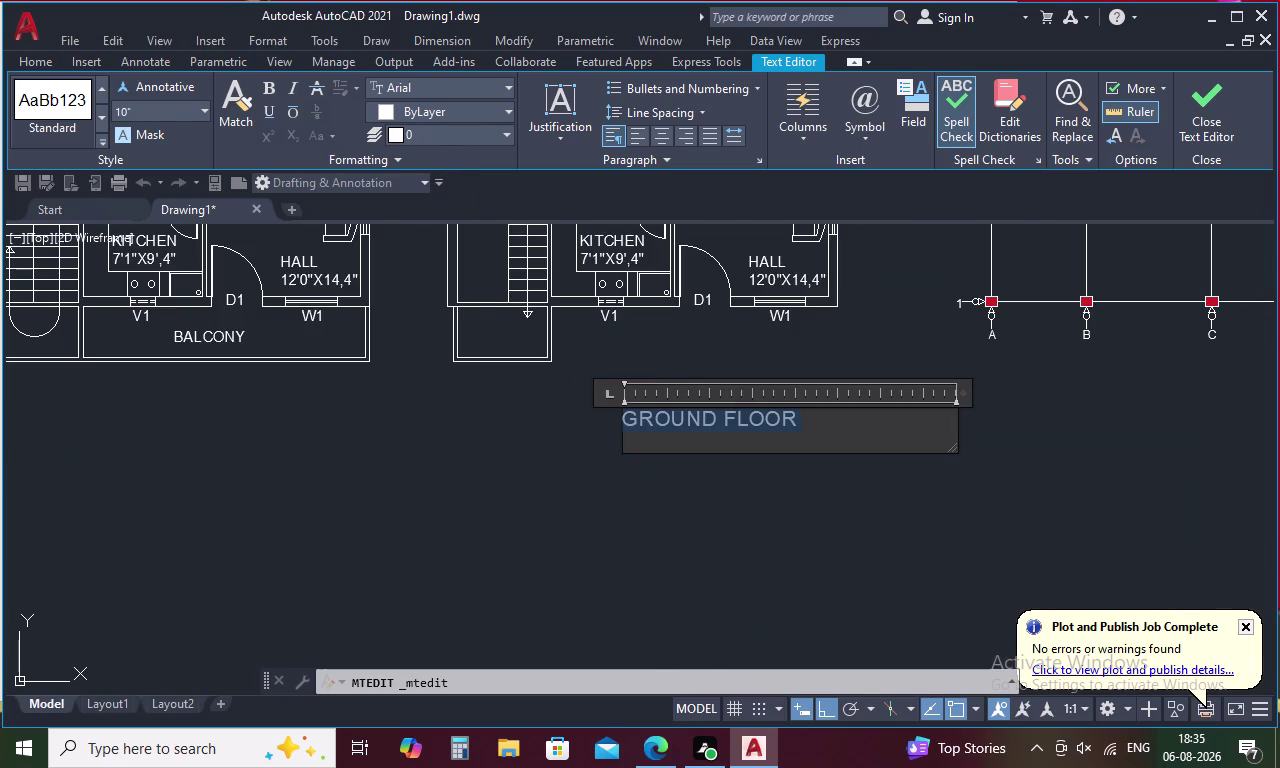
drag(615, 420, 518, 414)
click(266, 85)
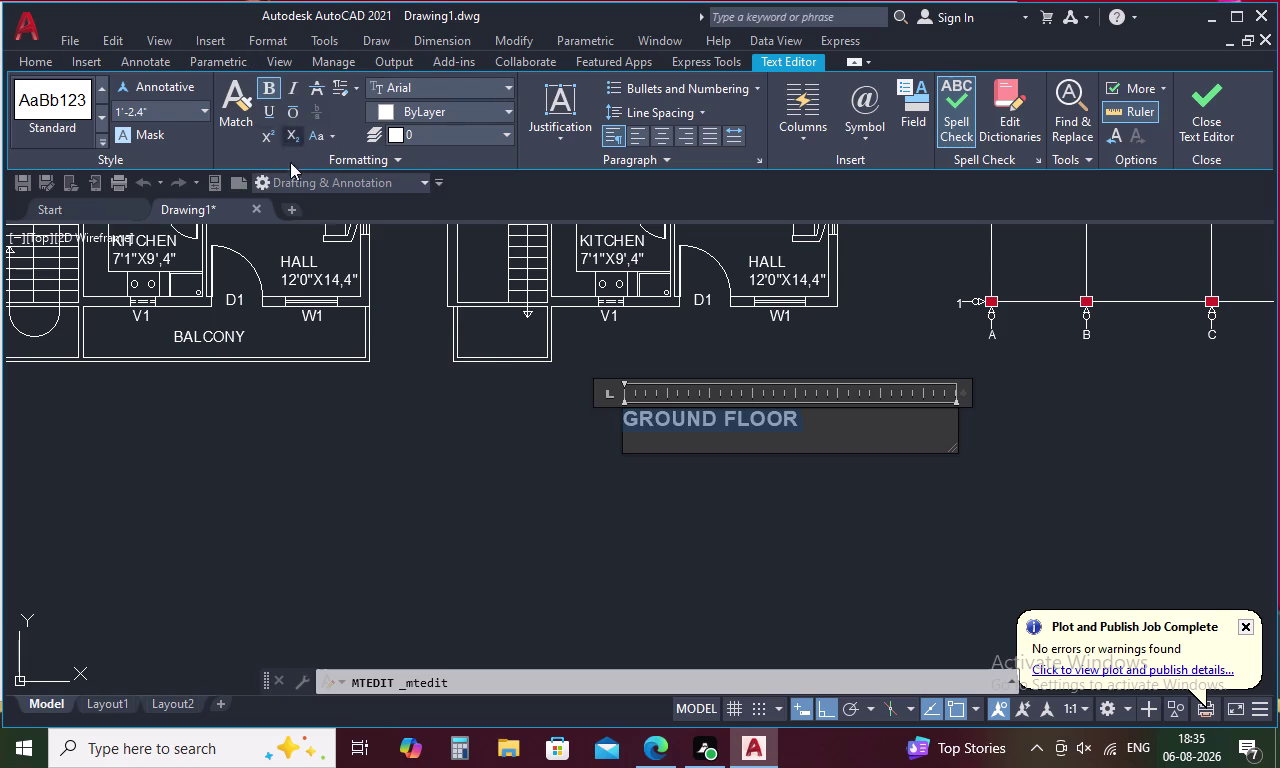
click(419, 405)
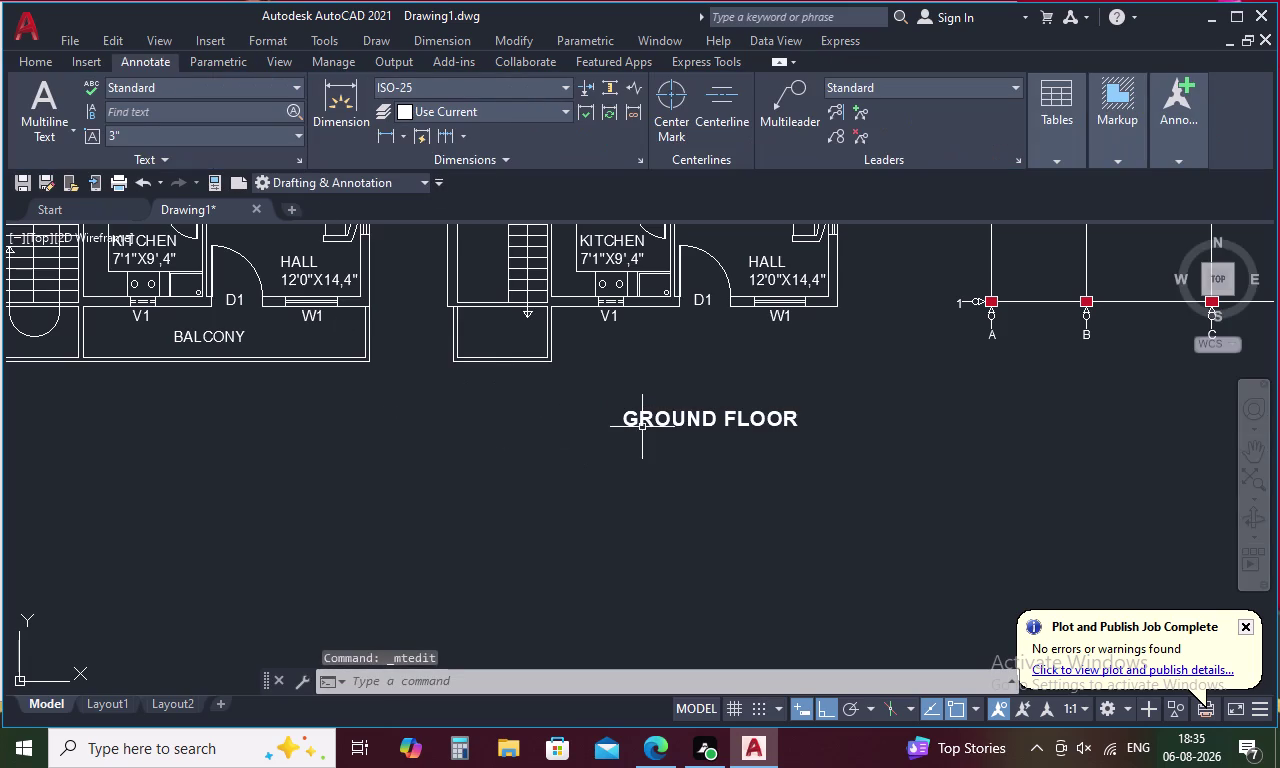
Shift the GROUND FLOOR caption slightly left under the right plan.
click(642, 424)
right_click(643, 423)
click(722, 386)
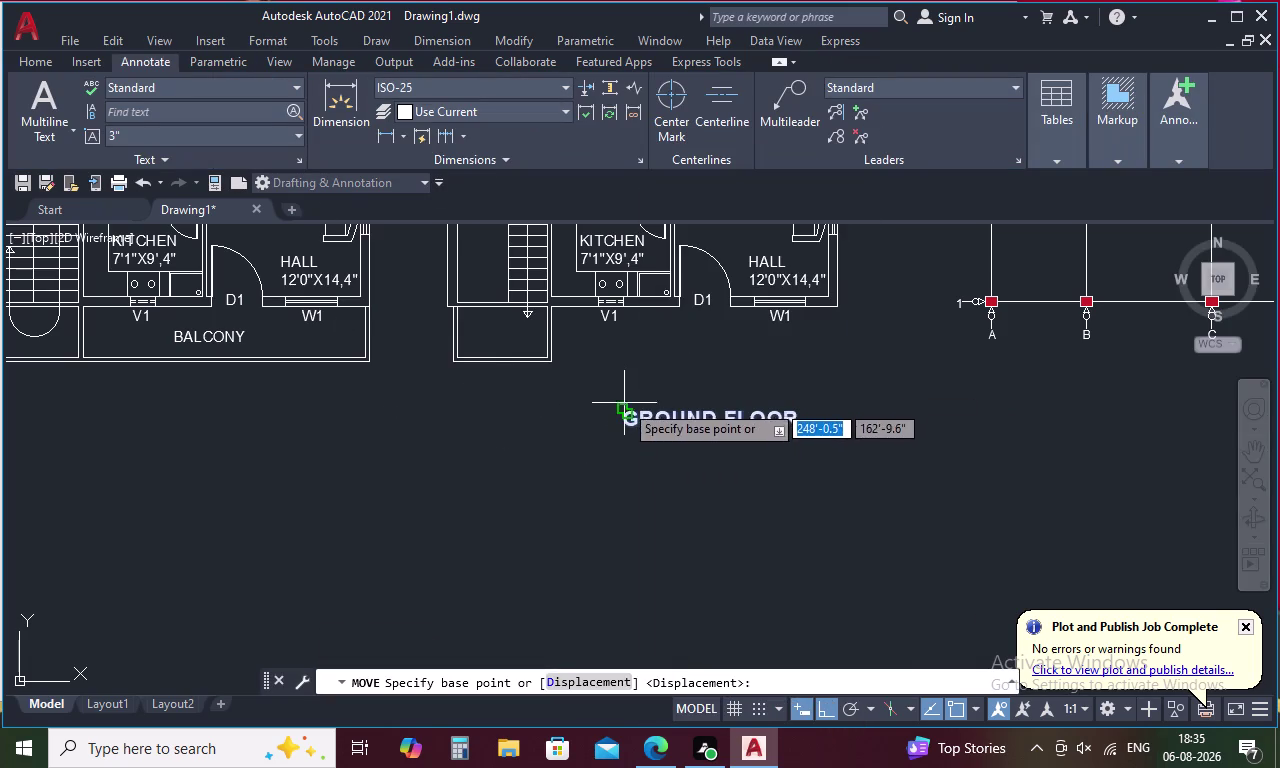
click(629, 409)
click(547, 409)
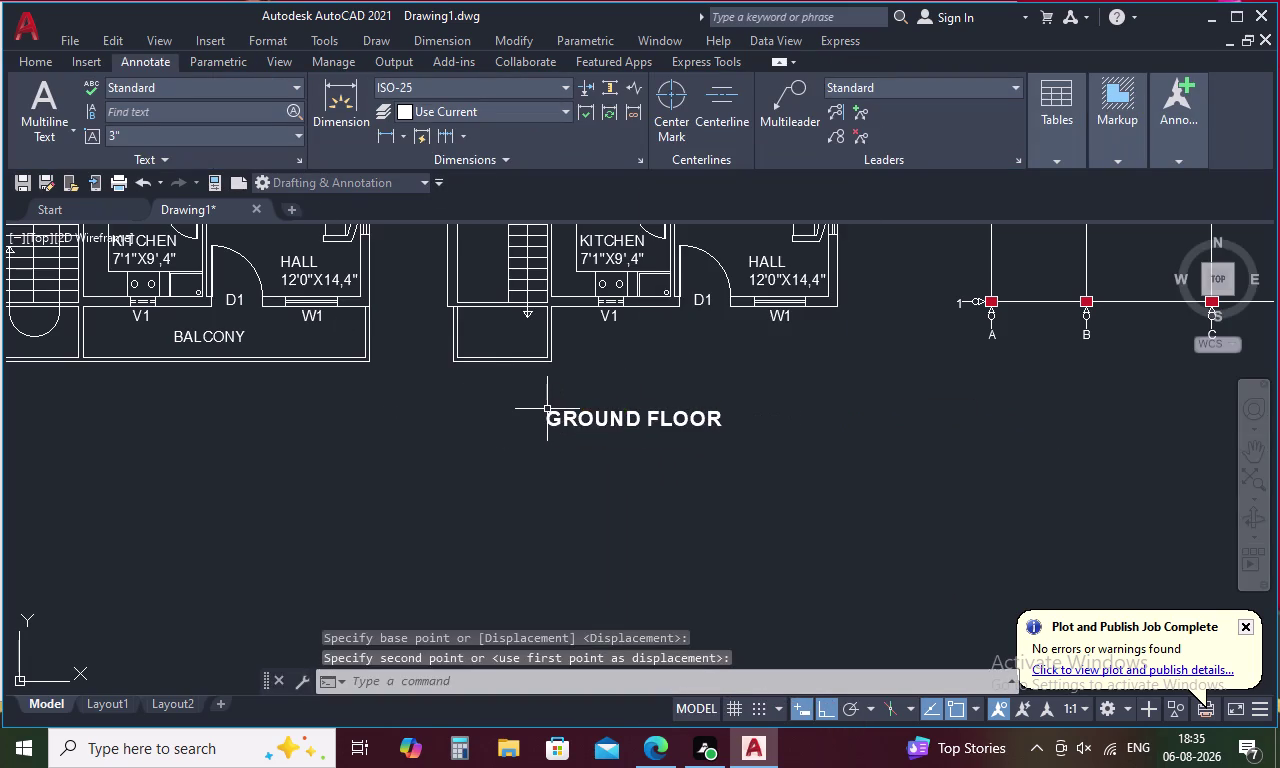
Copy the GROUND FLOOR caption to beneath the left floor plan.
click(597, 418)
right_click(597, 418)
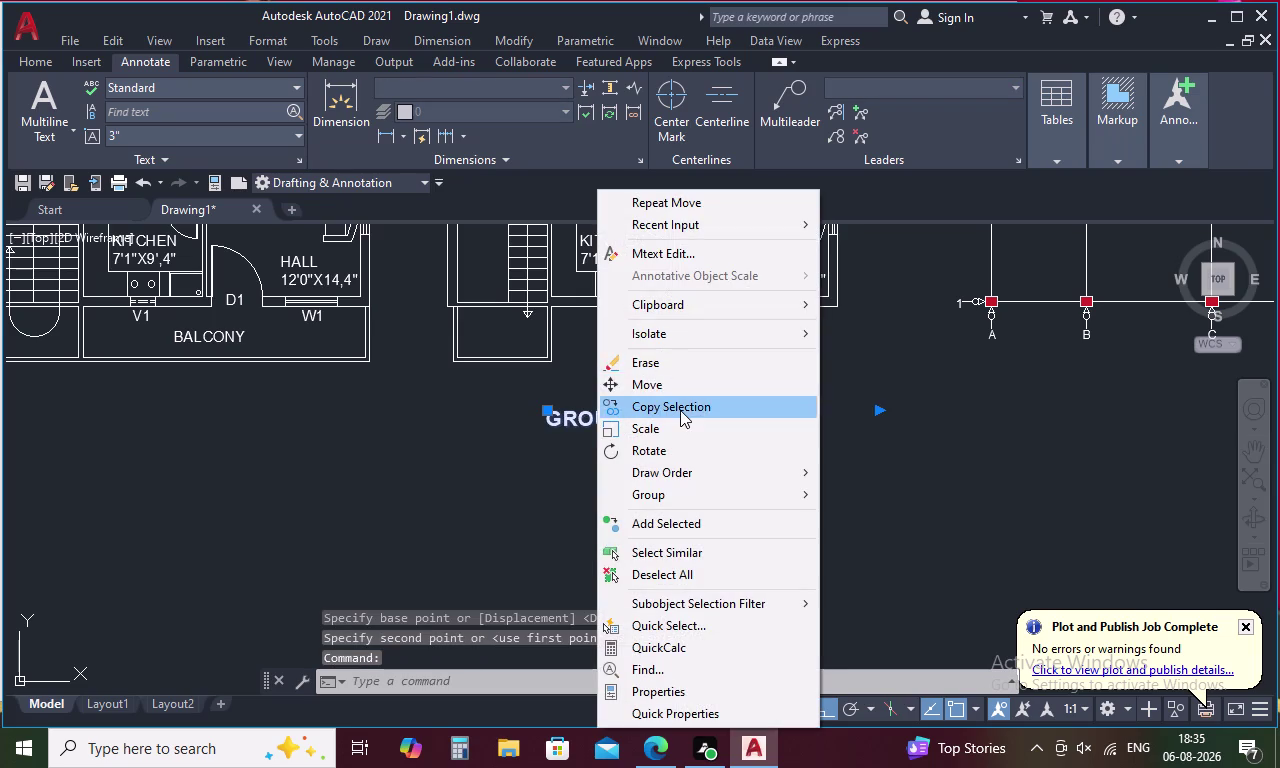
click(680, 410)
click(550, 408)
middle_drag(1082, 489, 888, 486)
click(909, 471)
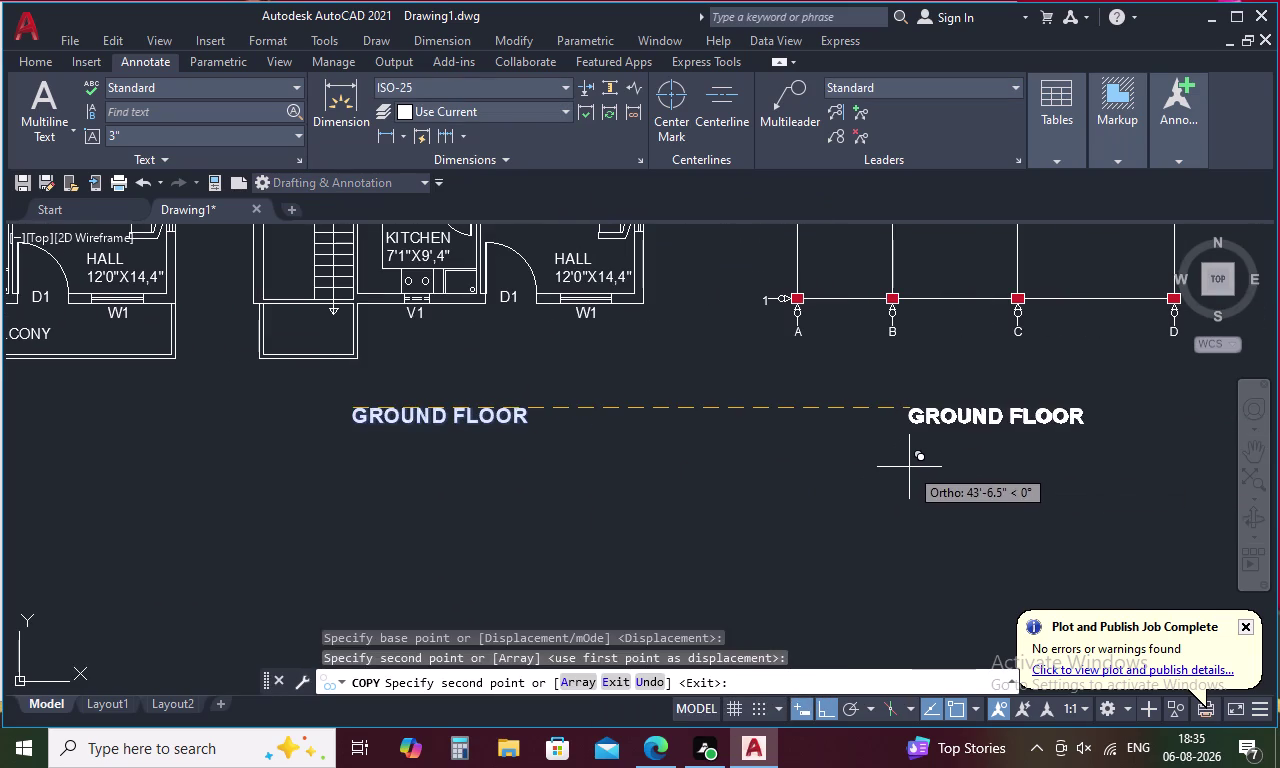
middle_drag(682, 433, 1203, 498)
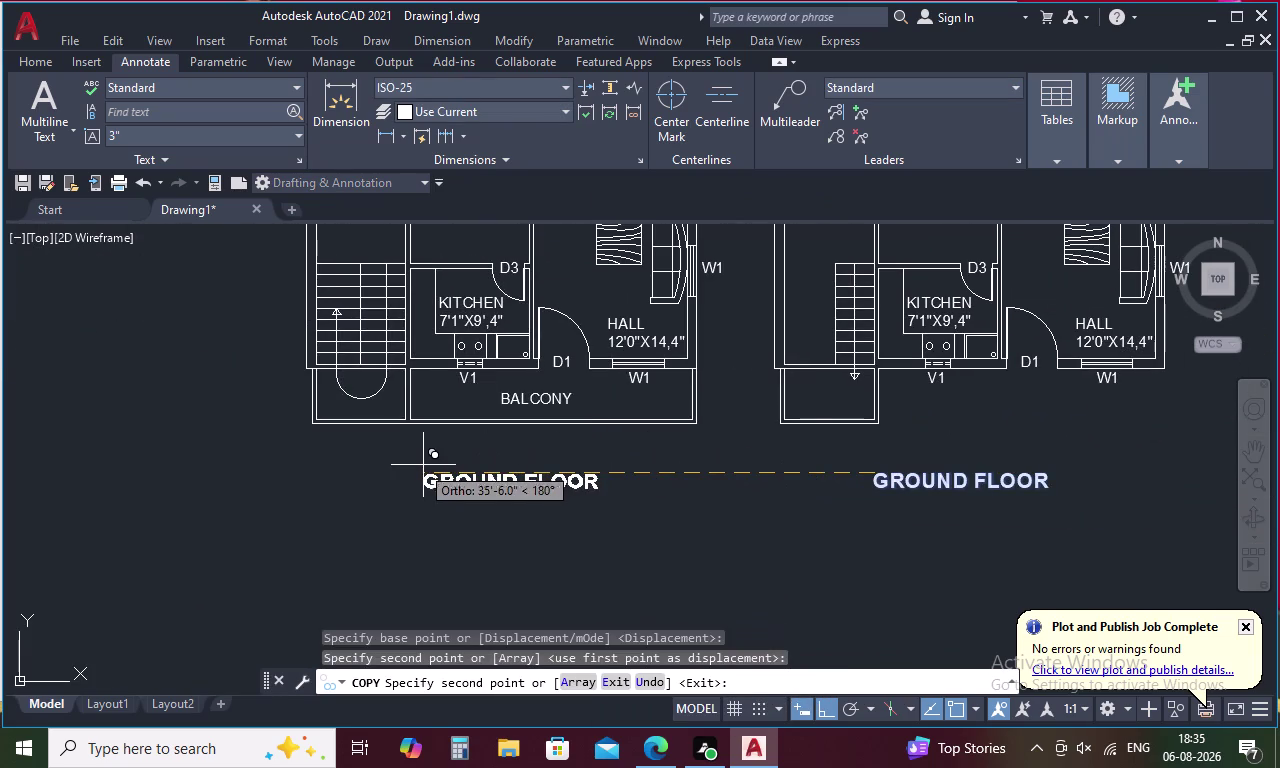
click(407, 463)
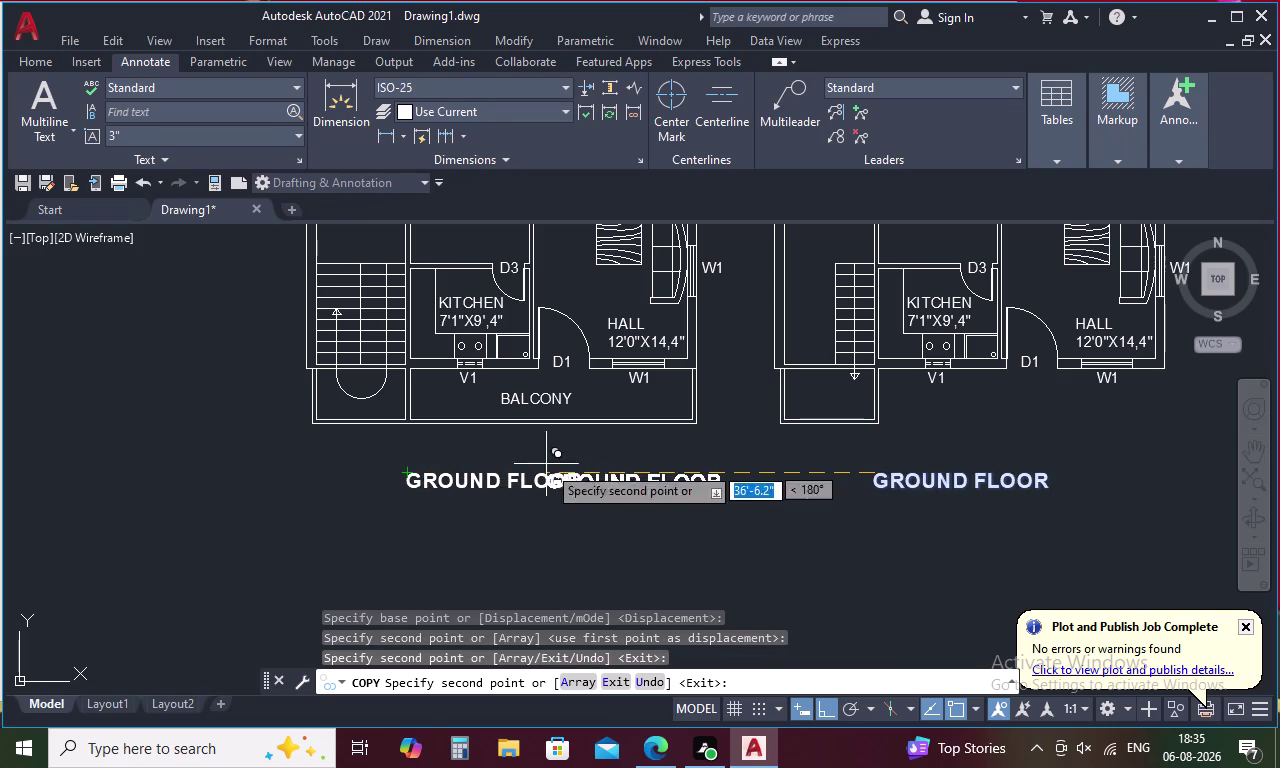
key(Escape)
double_click(538, 481)
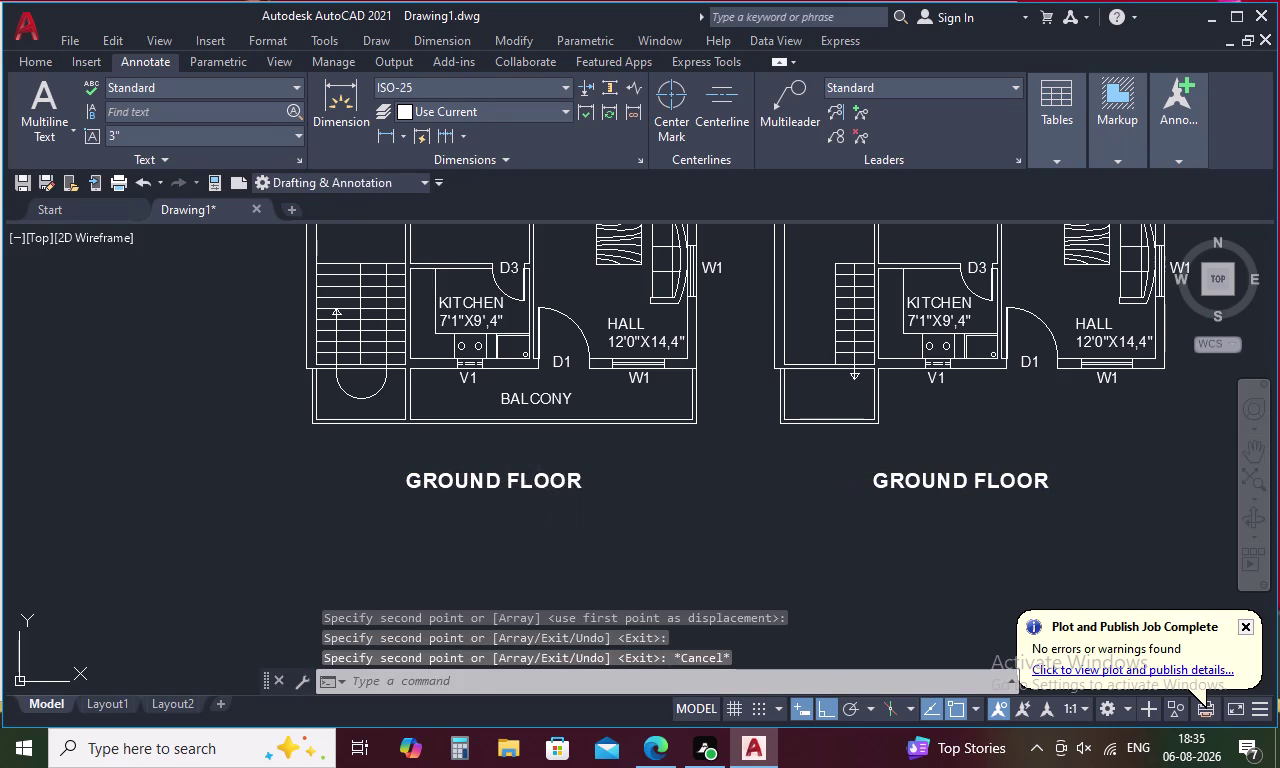
Change the left plan's caption text from GROUND FLOOR to 1ST FLOOR.
click(588, 489)
key(BackSpace)
key(BackSpace)
key(BackSpace)
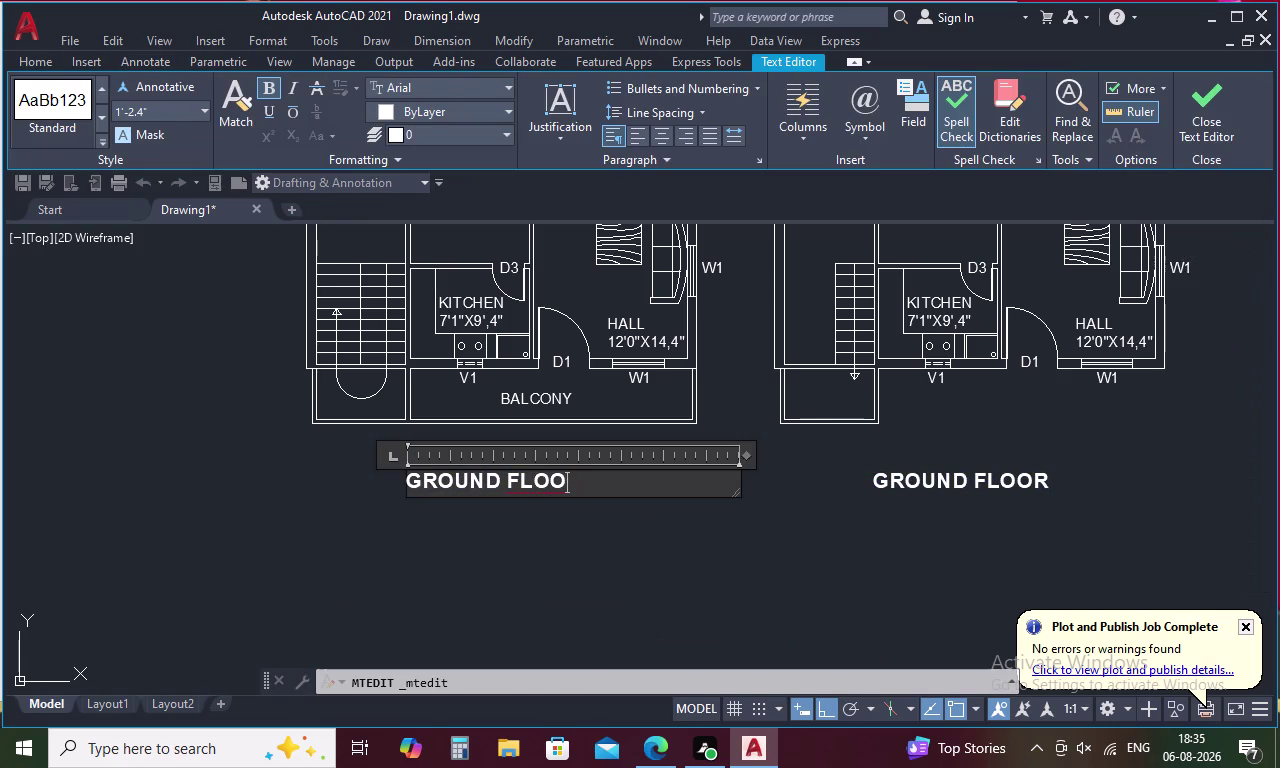
text(1S)
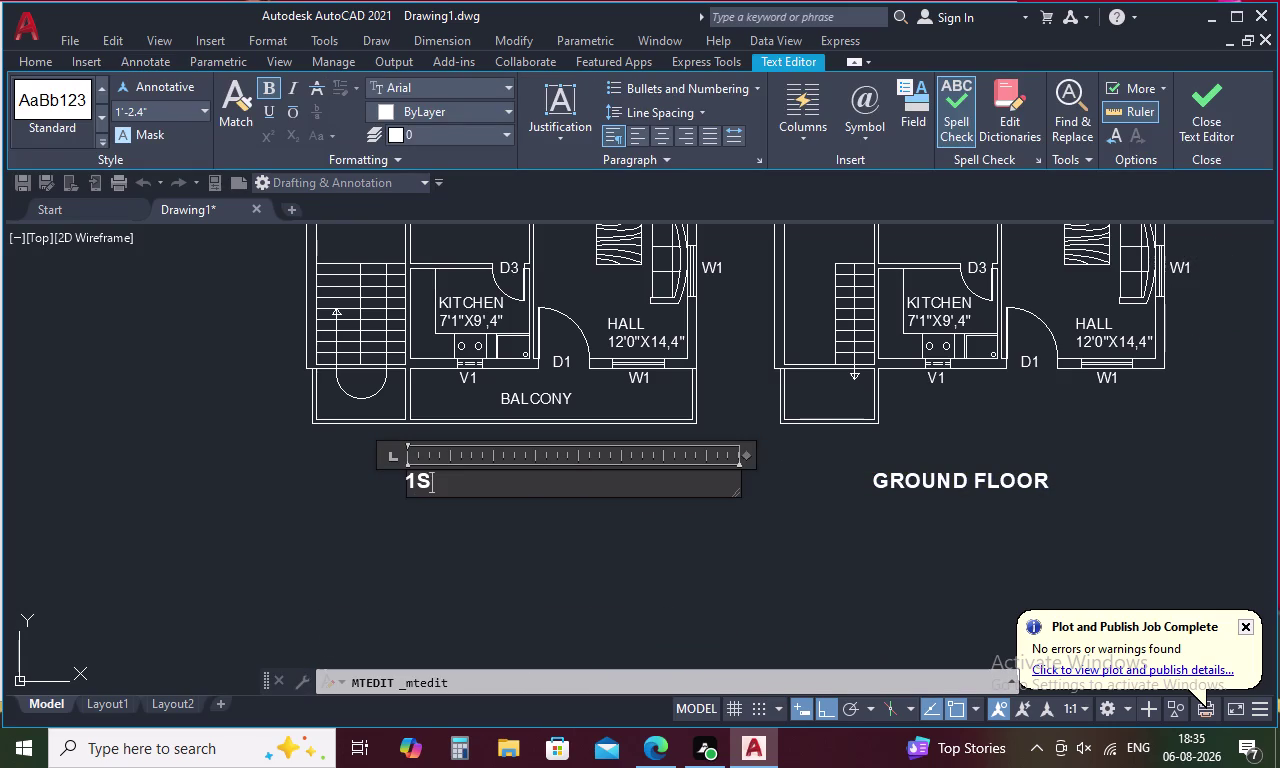
text(T F)
key(l)
text(OO)
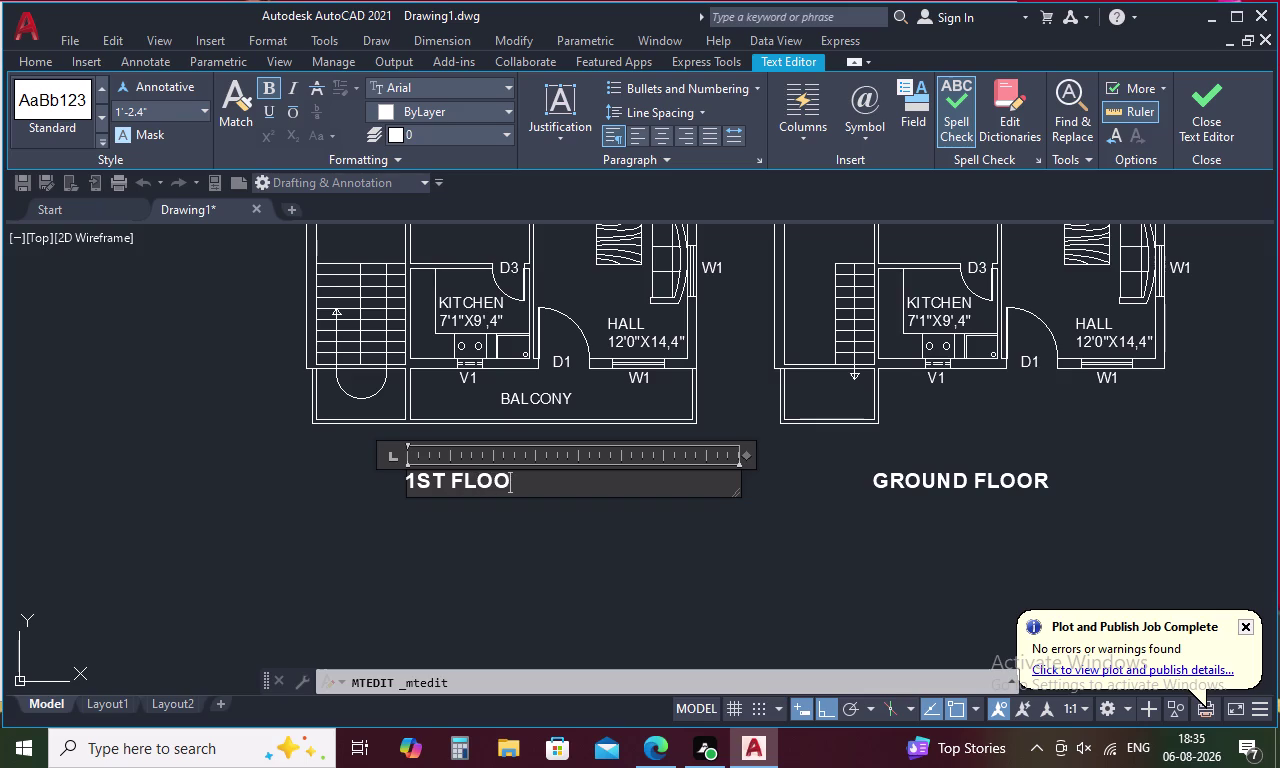
key(e)
key(BackSpace)
key(r)
click(649, 556)
Pan to the column grid and open its caption for editing.
scroll(down, 3)
middle_drag(757, 543, 526, 487)
double_click(755, 473)
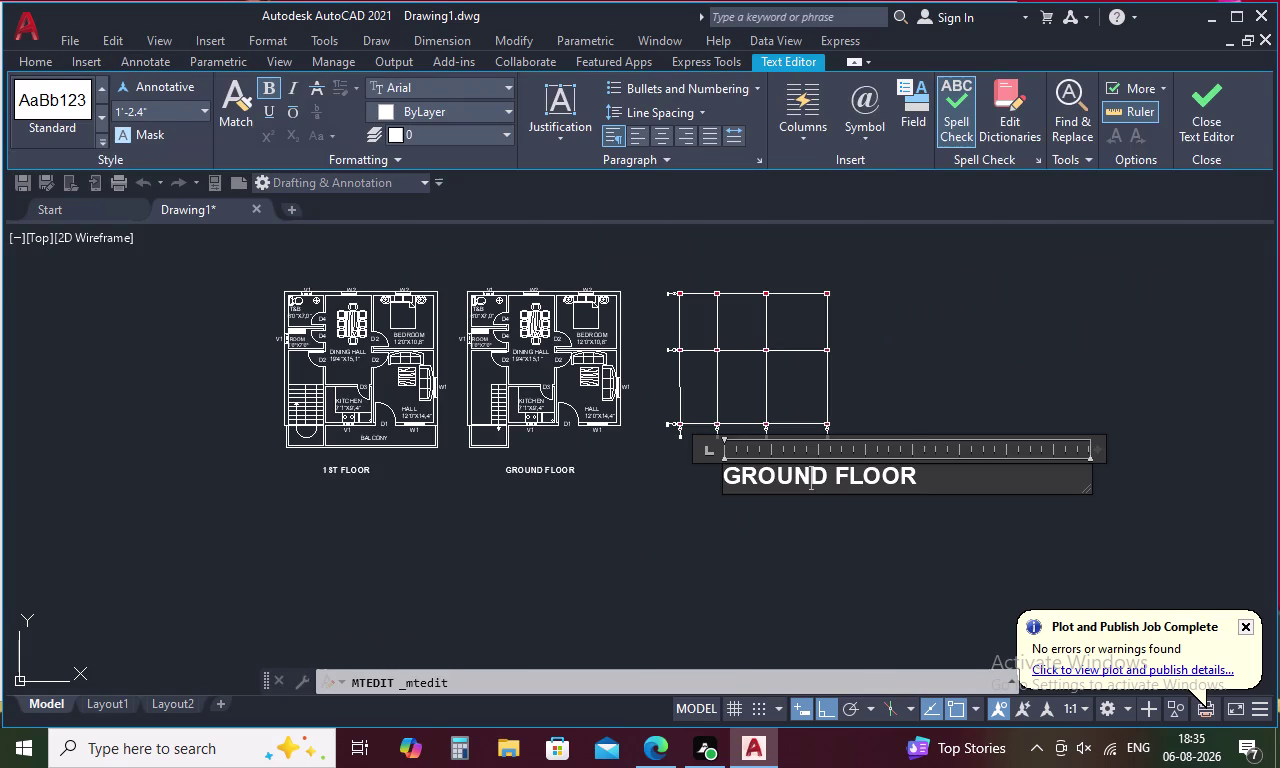
Replace the GROUND FLOOR wording under the column grid with COLUMN MARKING.
key(Right)
key(Right)
key(Right)
key(Right)
key(Right)
key(BackSpace)
key(BackSpace)
key(BackSpace)
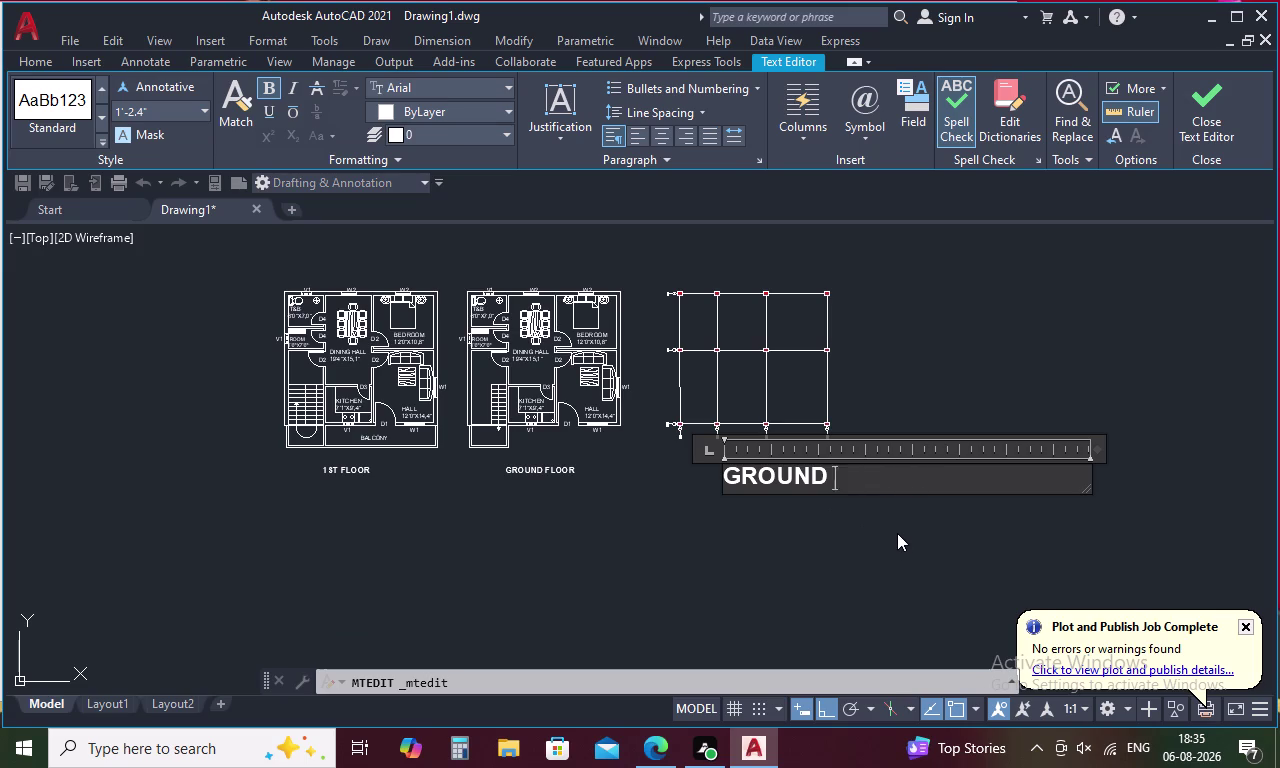
text(COL)
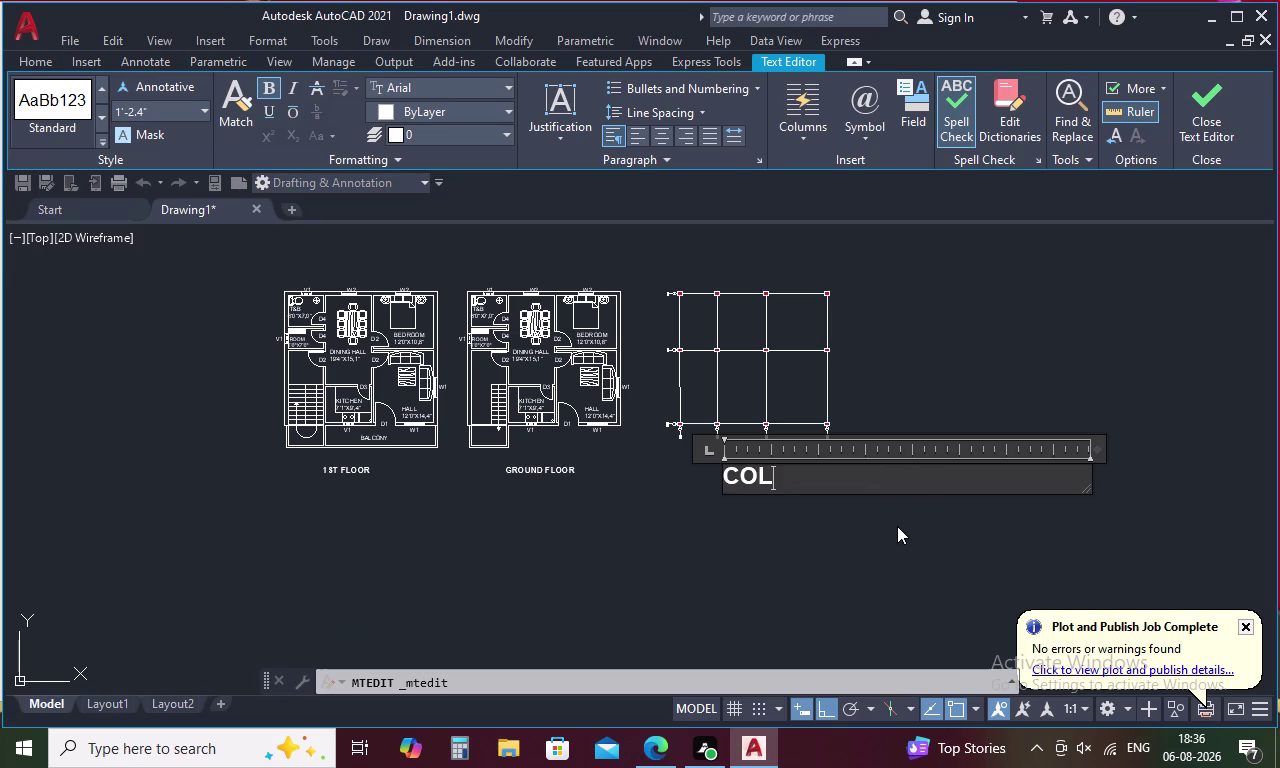
text(UMN)
key(space)
text(MA)
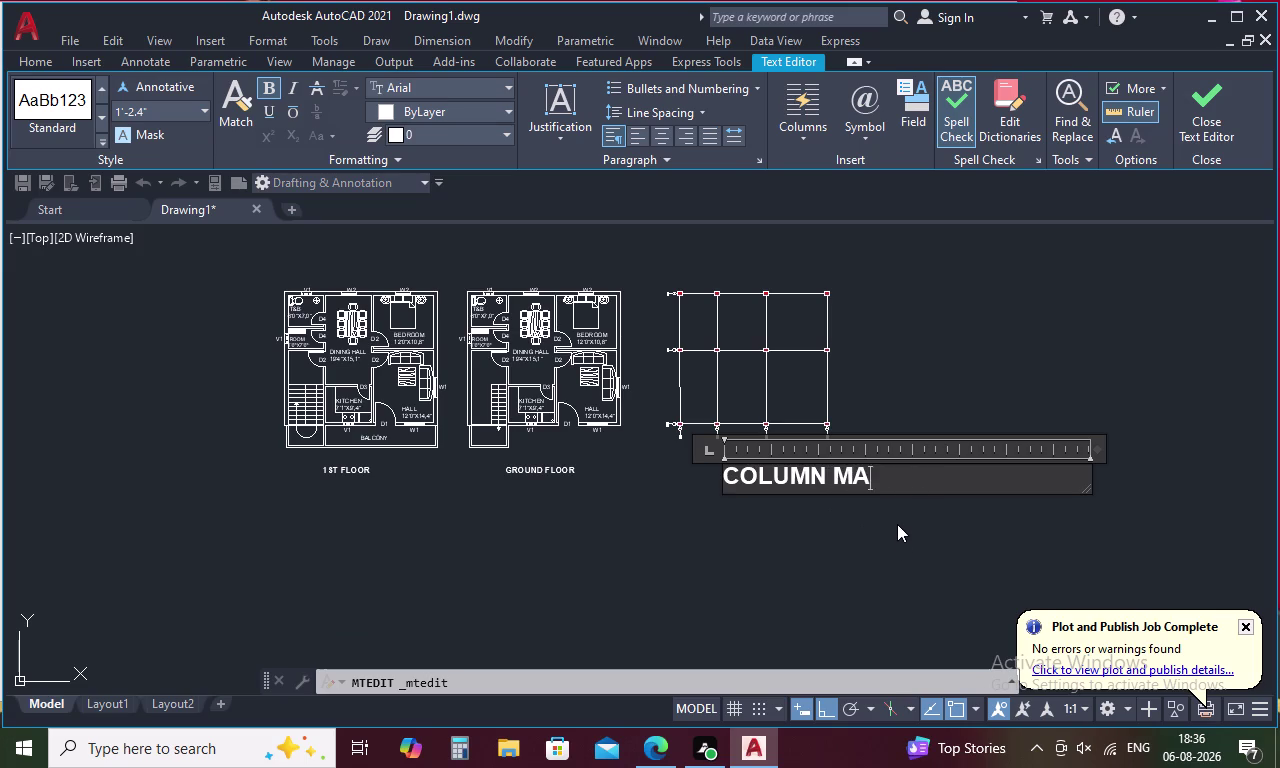
text(RKIN)
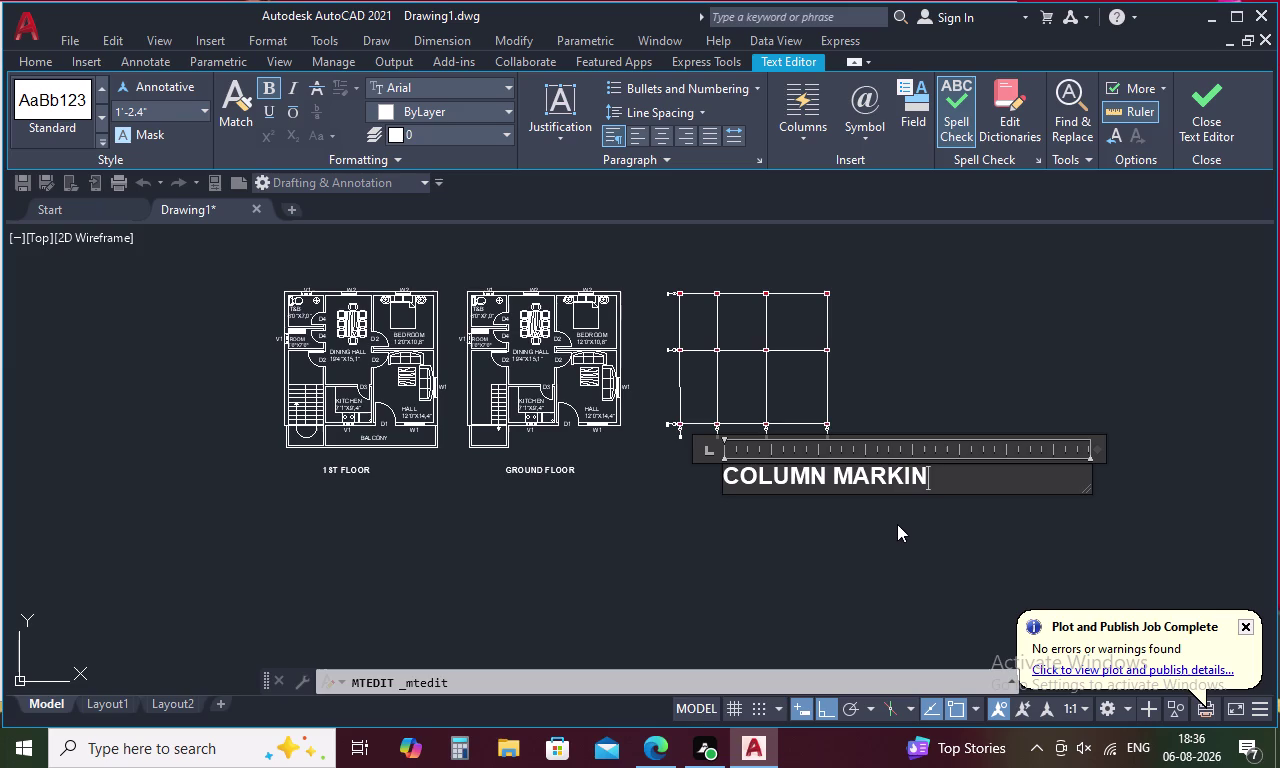
key(g)
click(959, 413)
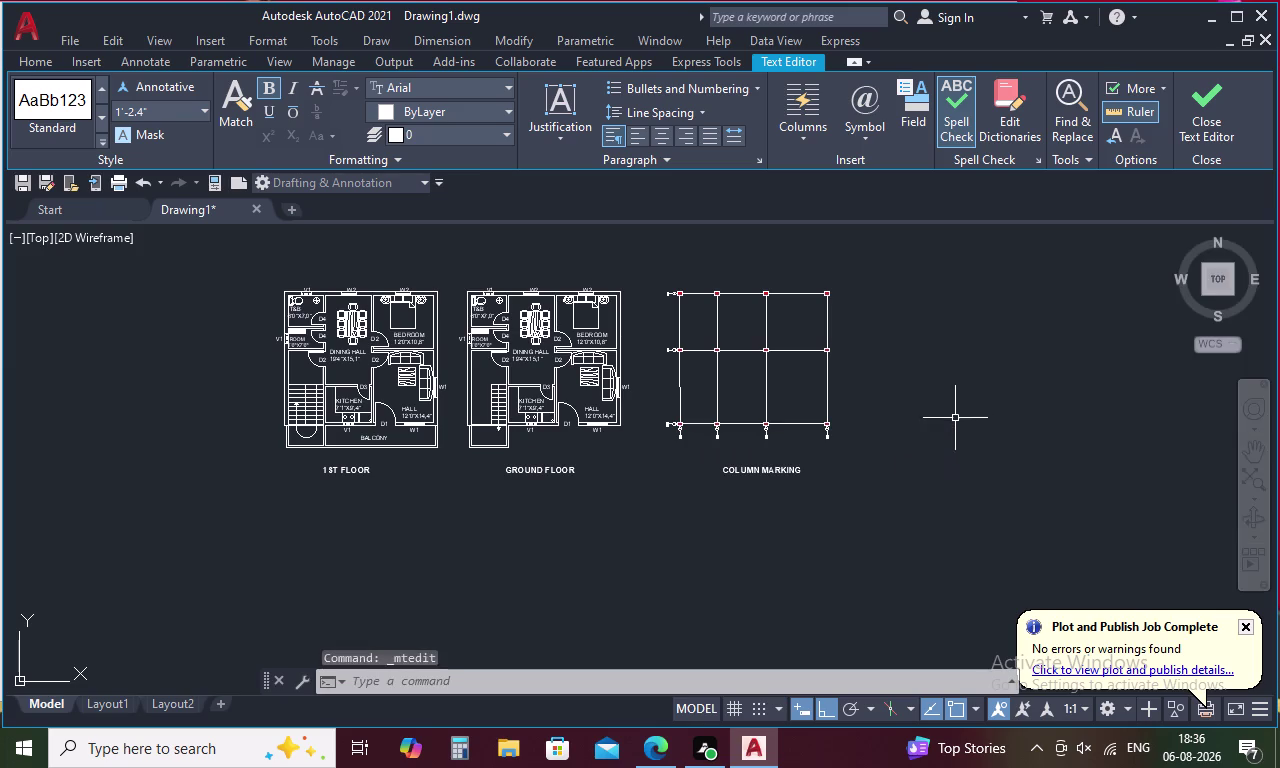
Move the COLUMN MARKING caption to centre it beneath the column grid.
scroll(up, 3)
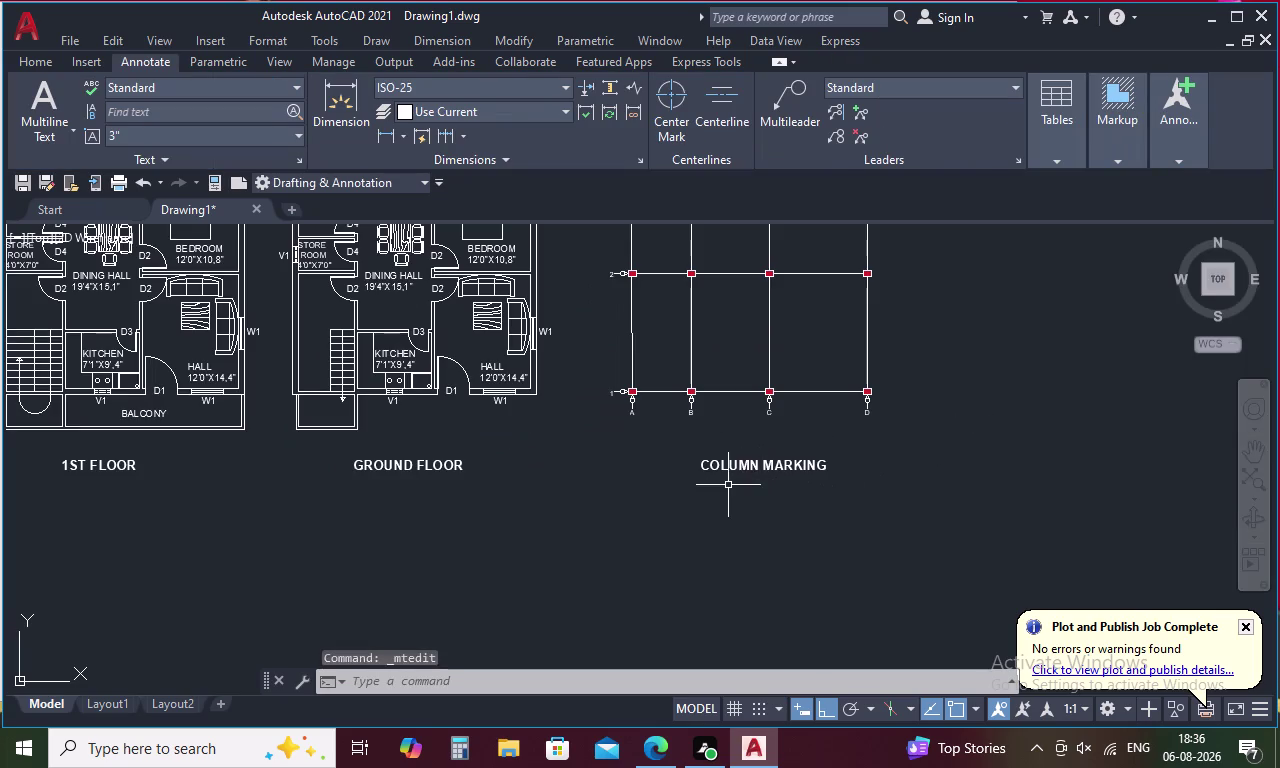
middle_drag(722, 486, 1110, 481)
click(1112, 459)
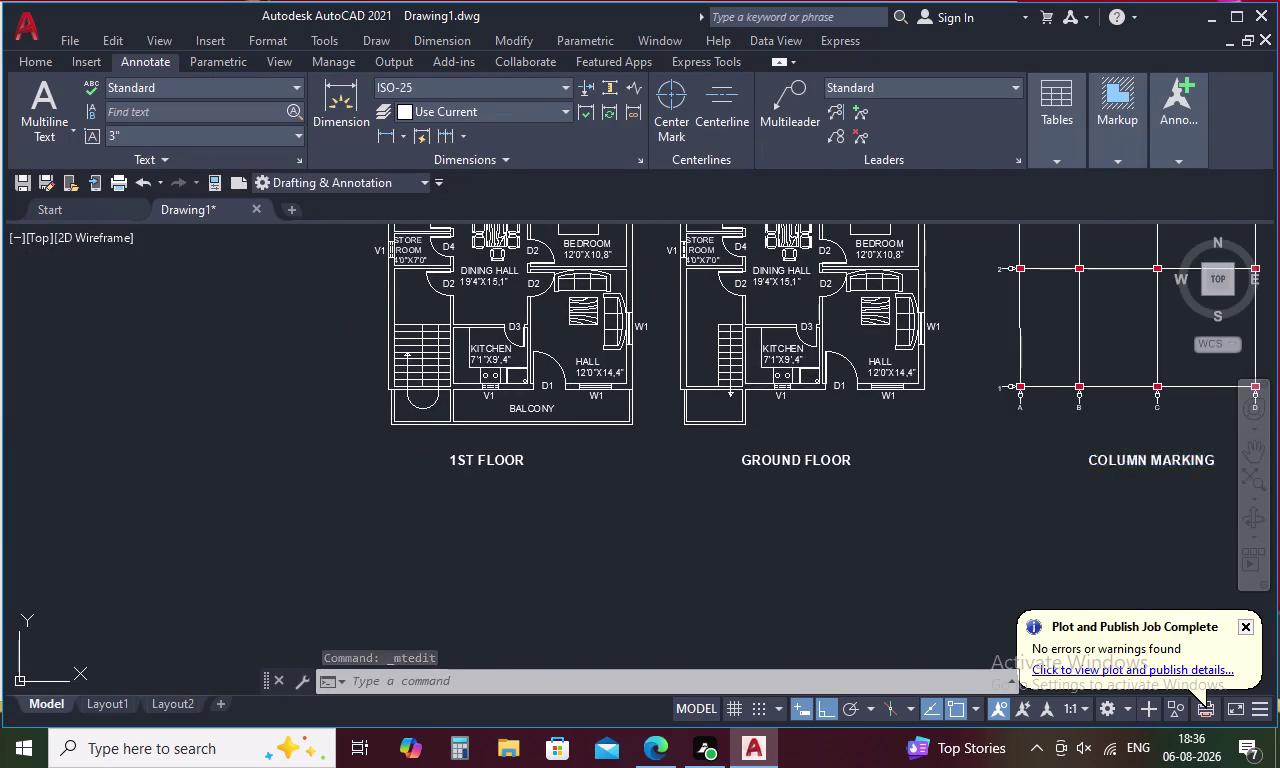
right_click(1112, 459)
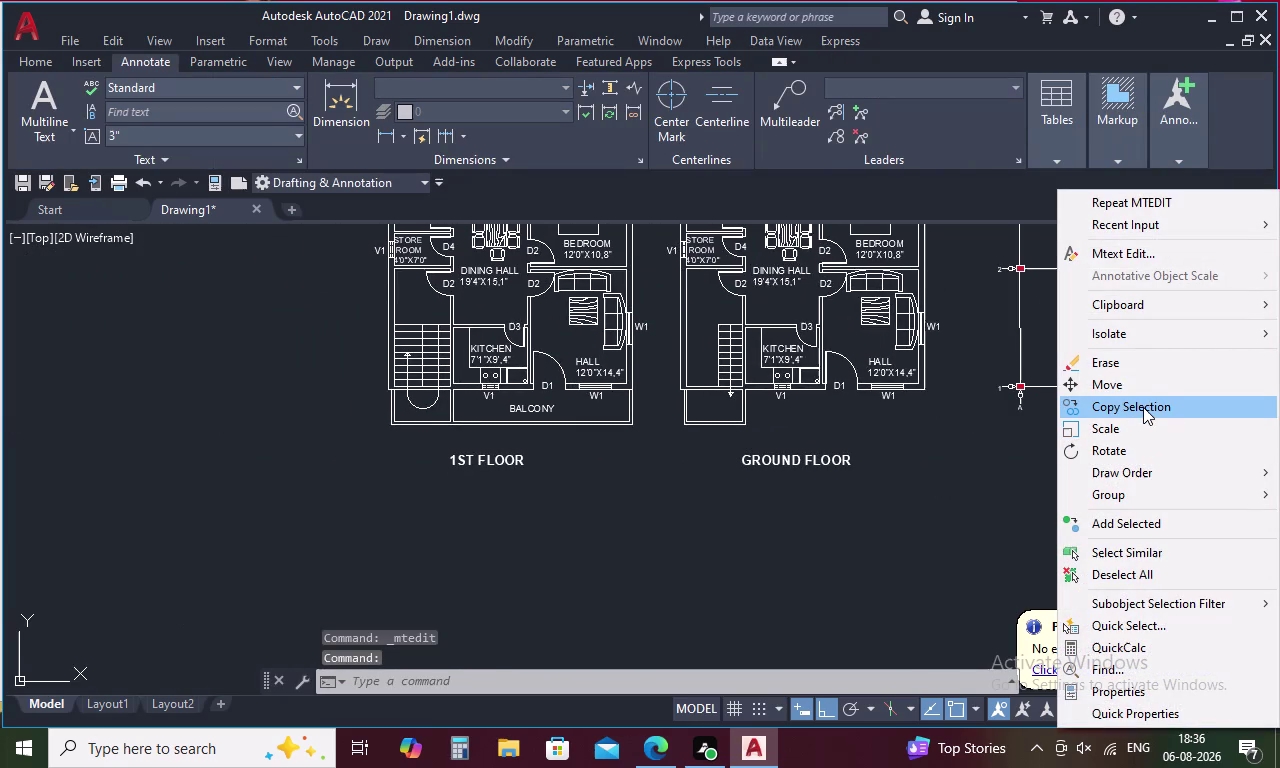
click(1127, 387)
click(1088, 461)
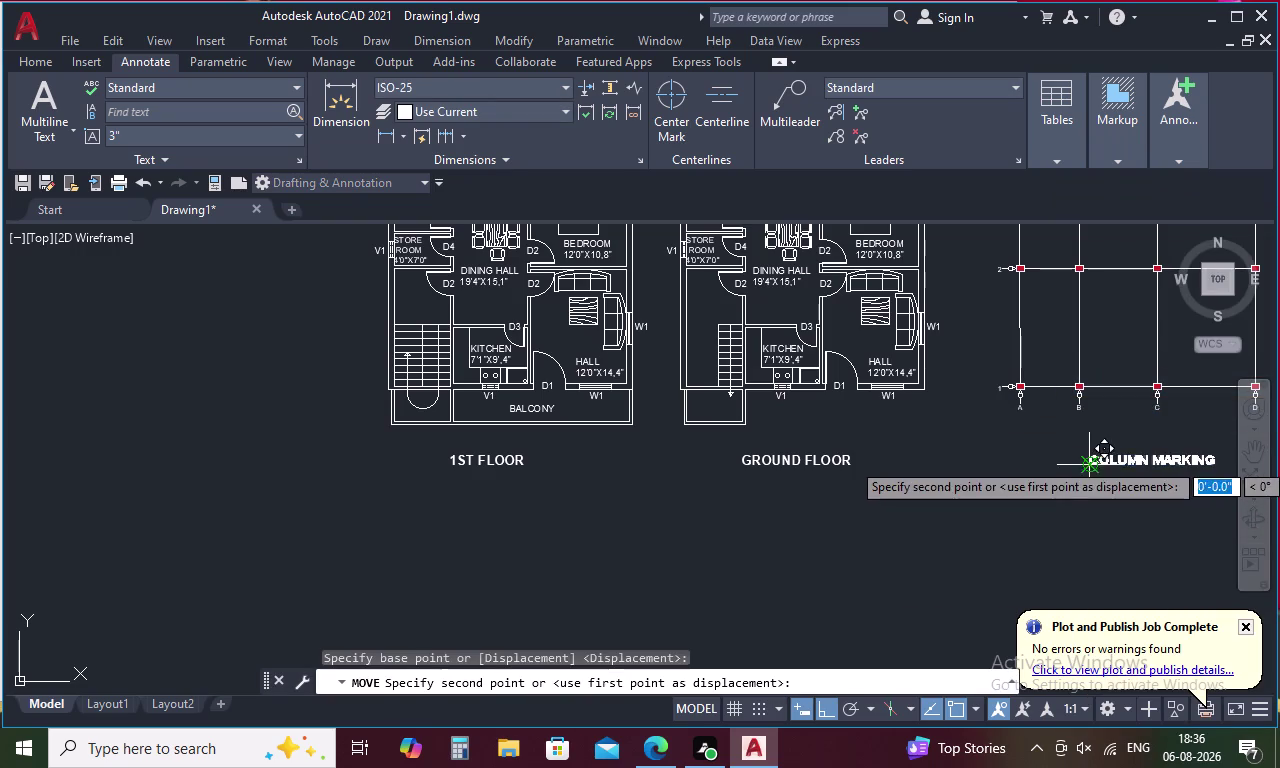
click(1069, 458)
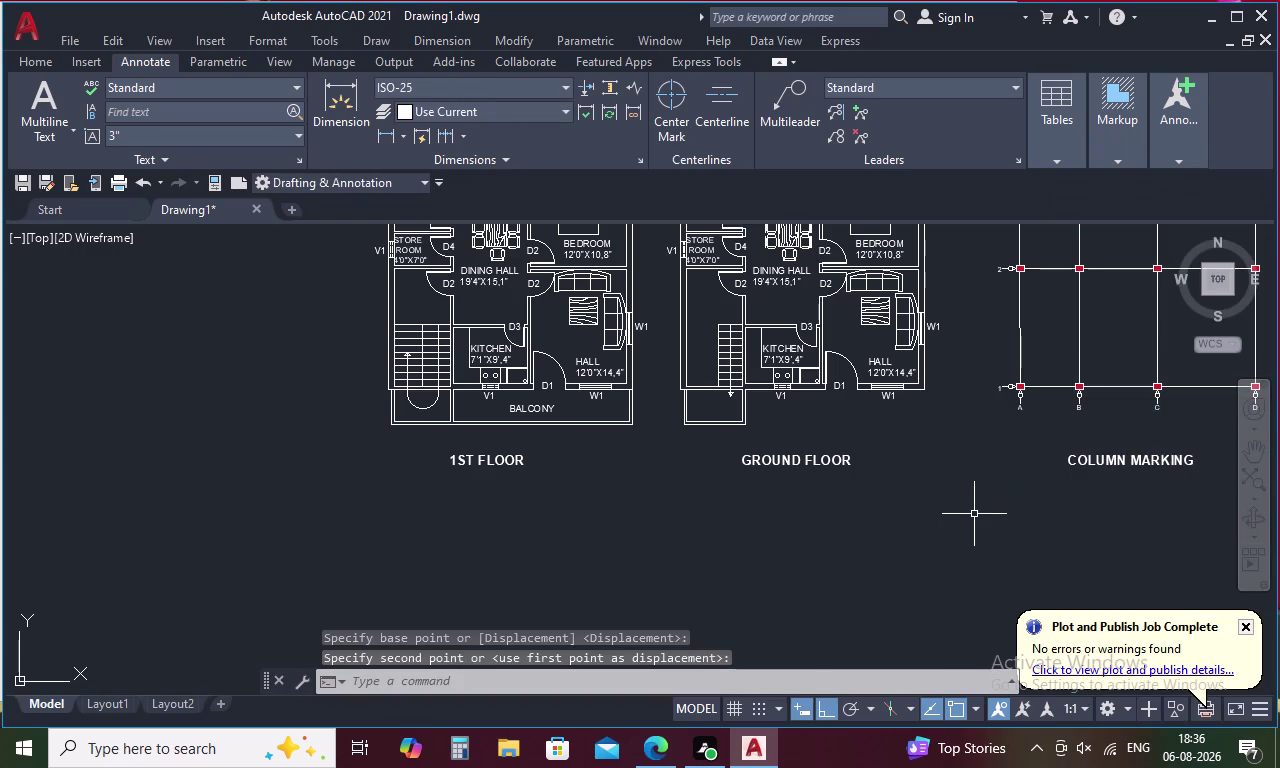
key(Escape)
Zoom out and pan to view all three captioned drawings.
scroll(down, 3)
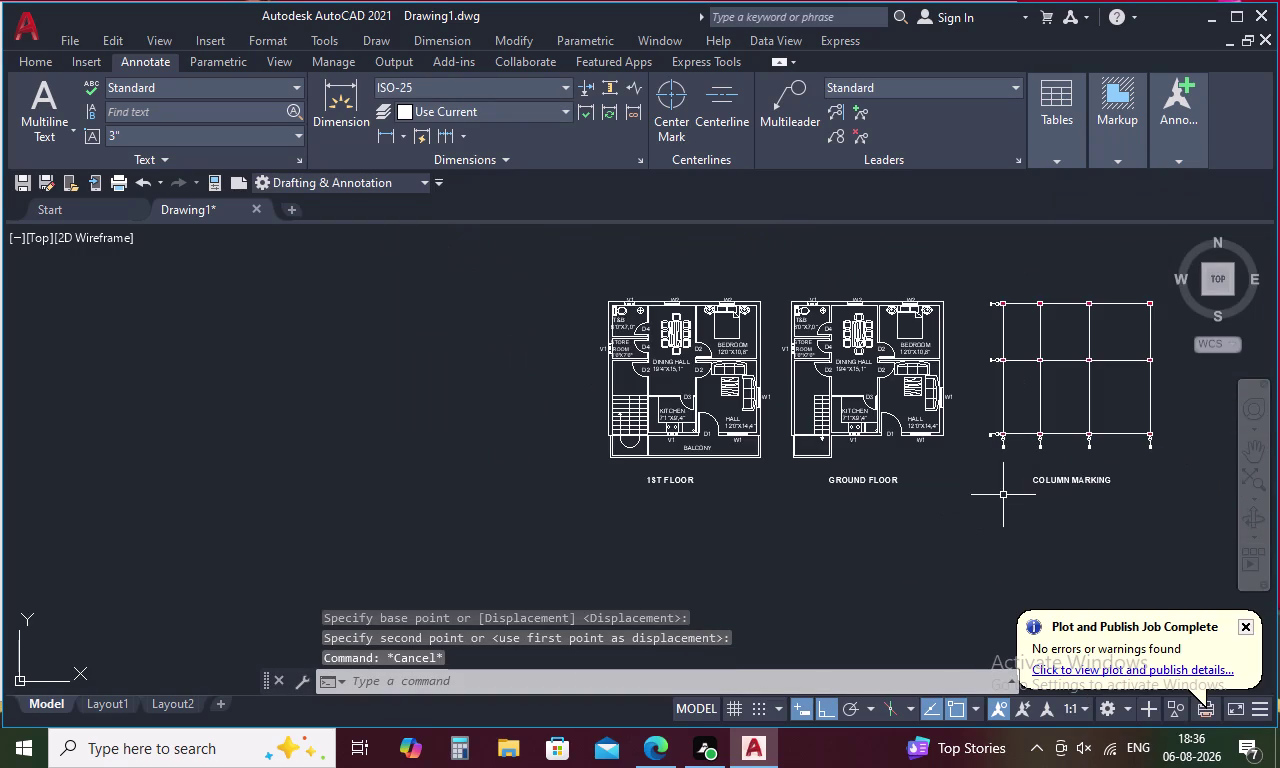
middle_drag(1003, 495, 1159, 464)
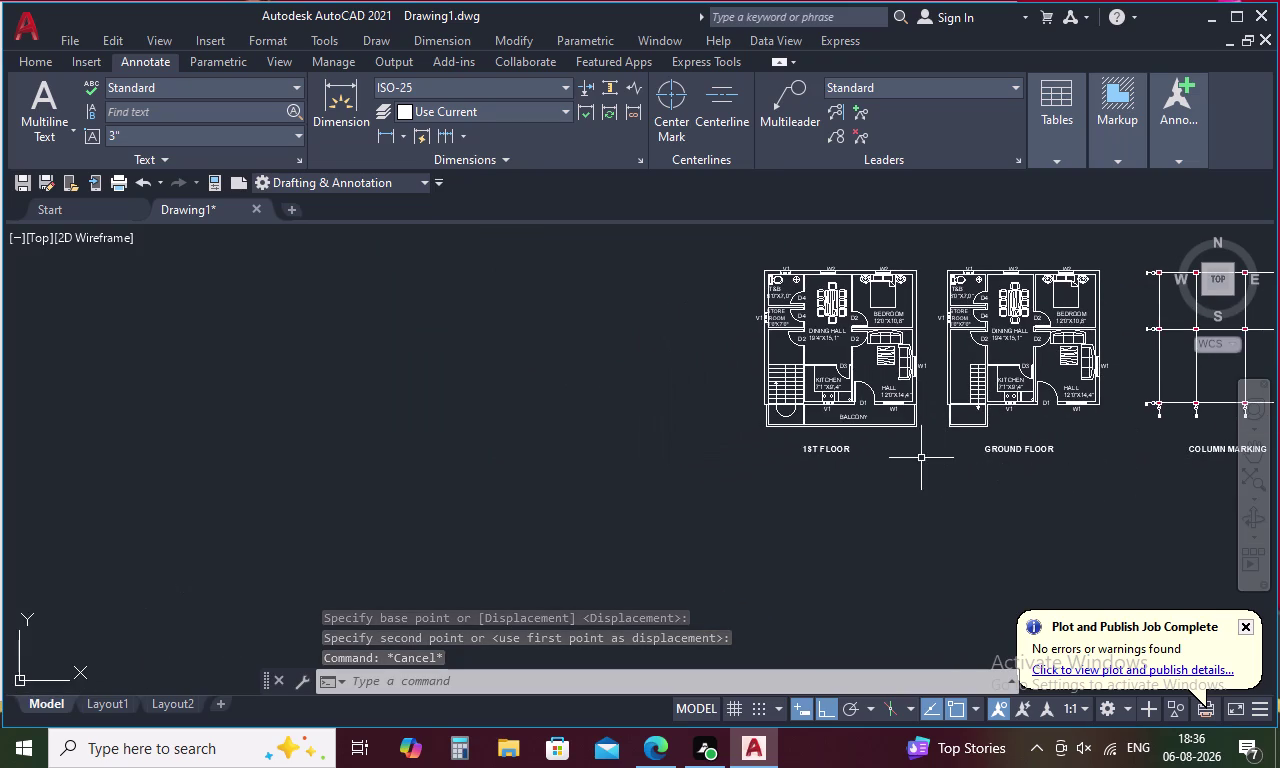
middle_drag(921, 456, 914, 402)
scroll(down, 3)
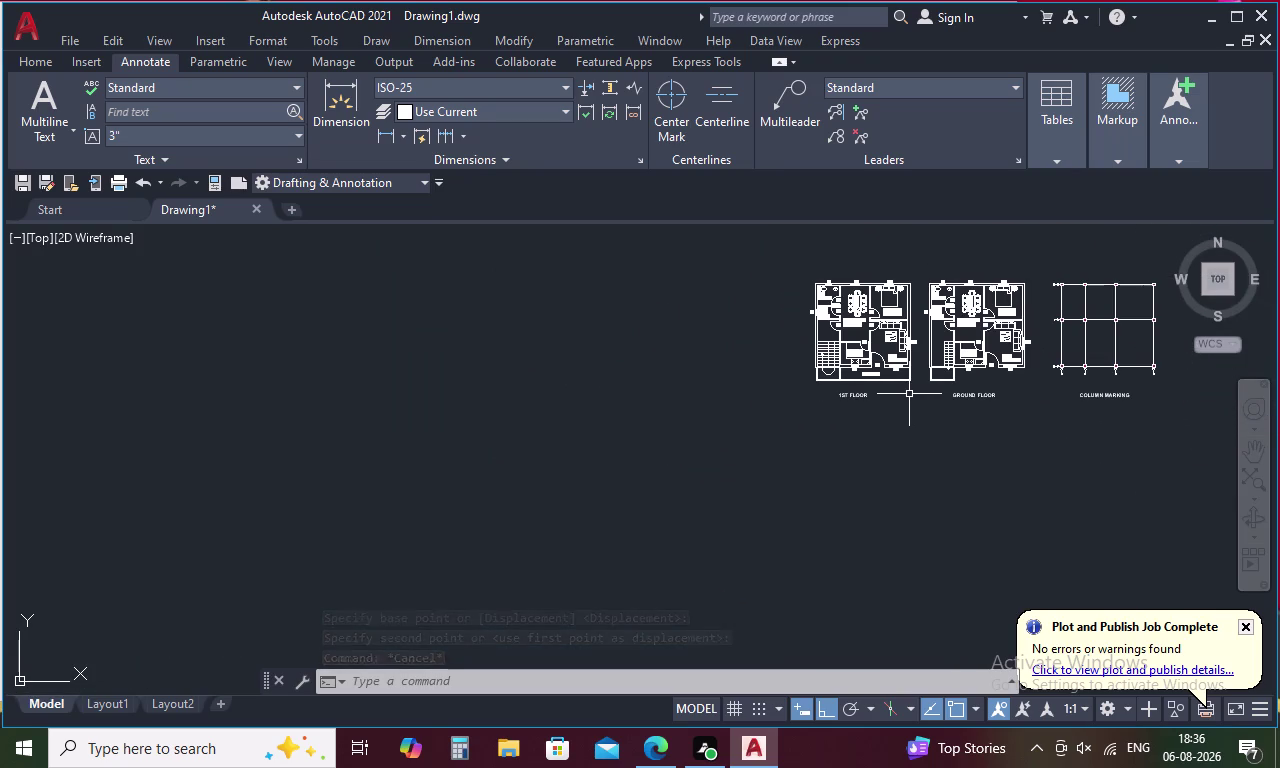